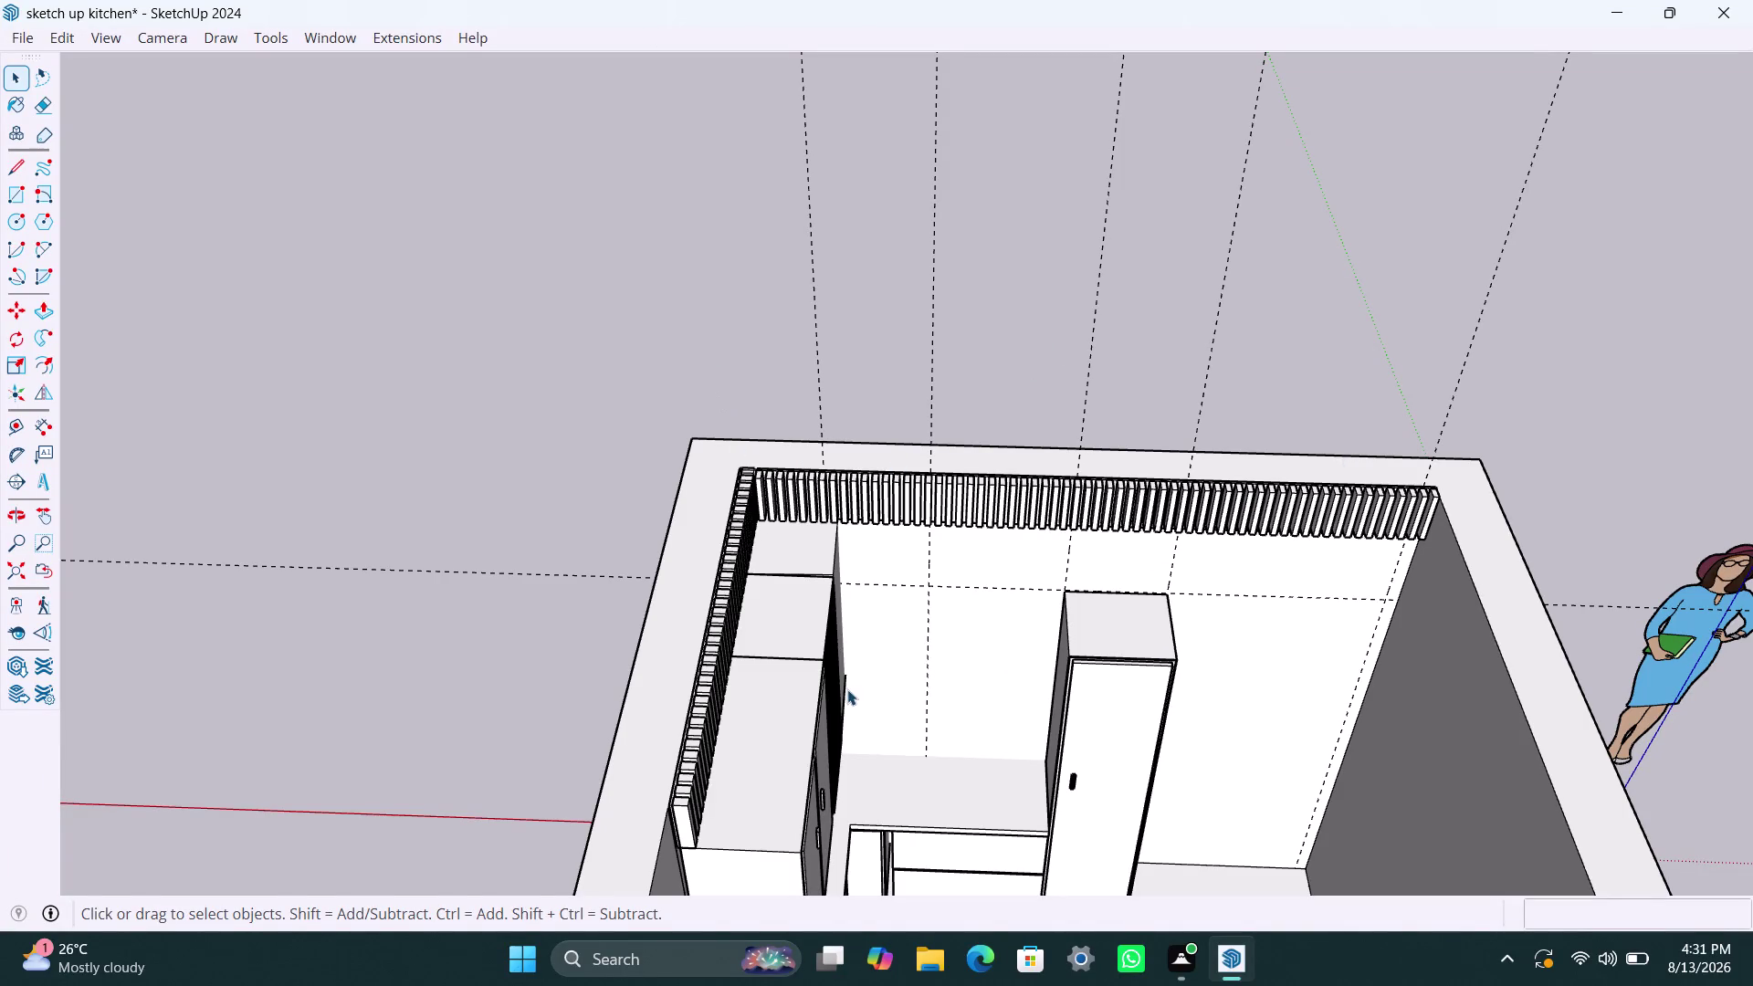
Draw a rectangle on the floor beside the tall cabinet and make it a group.
key(r)
click(935, 585)
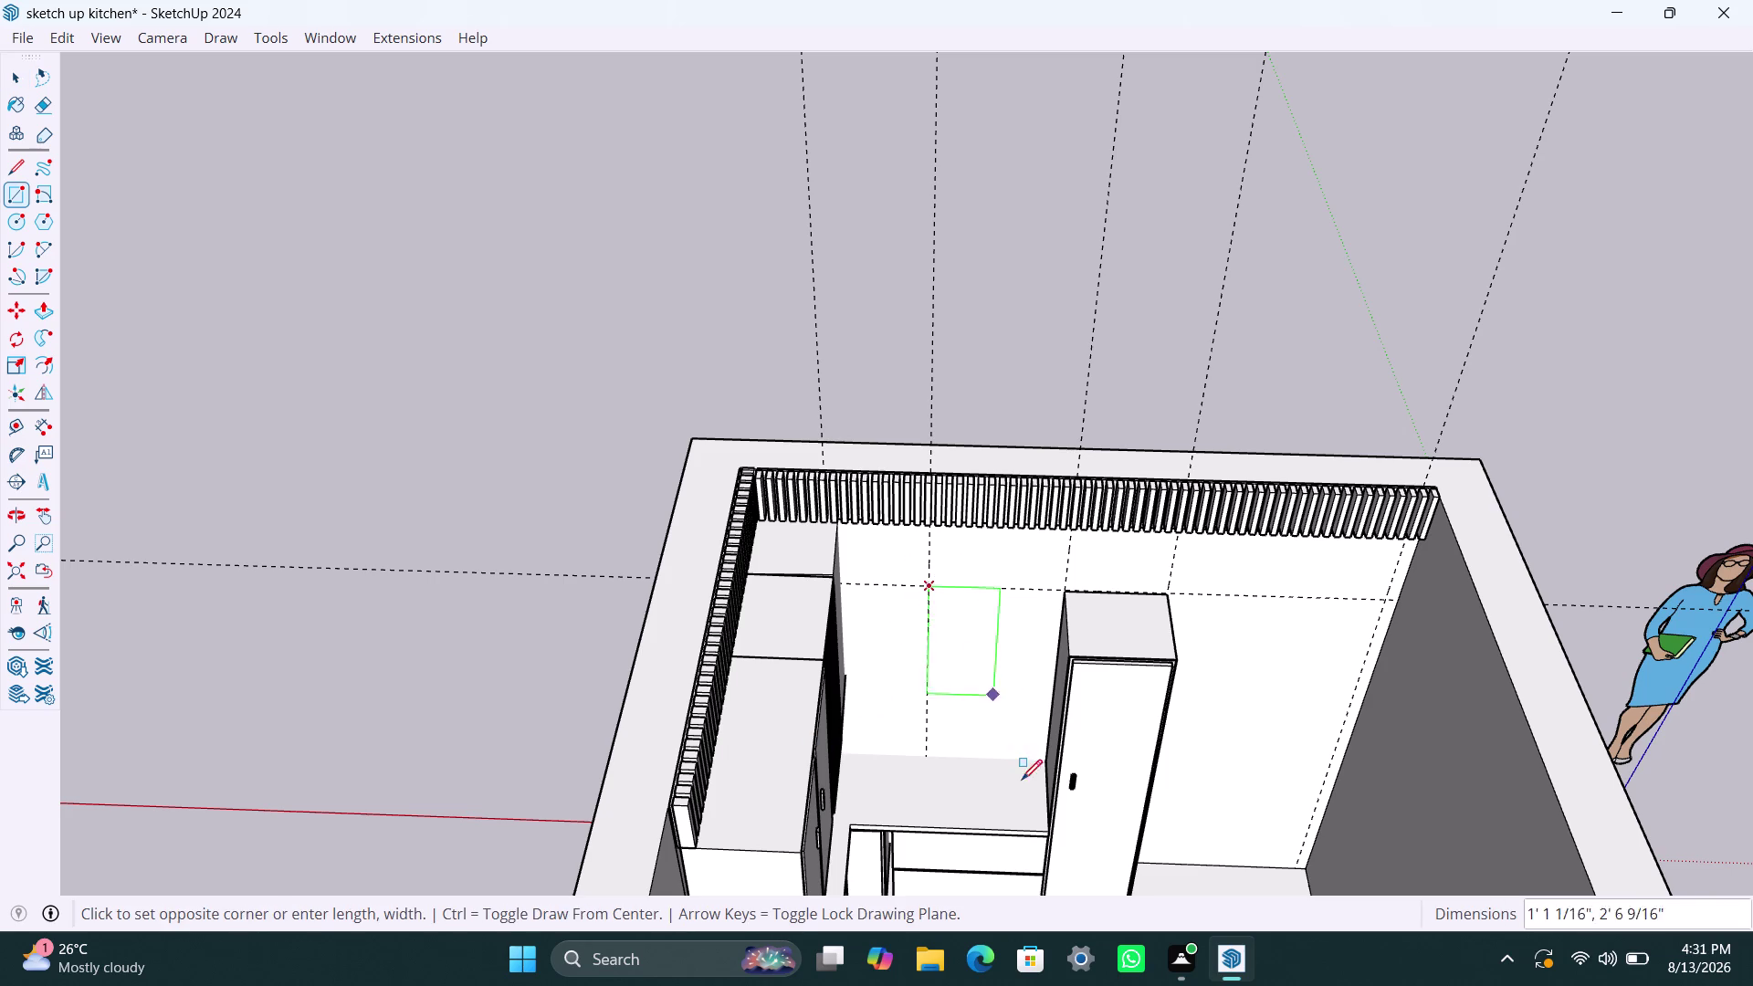
click(1042, 767)
key(space)
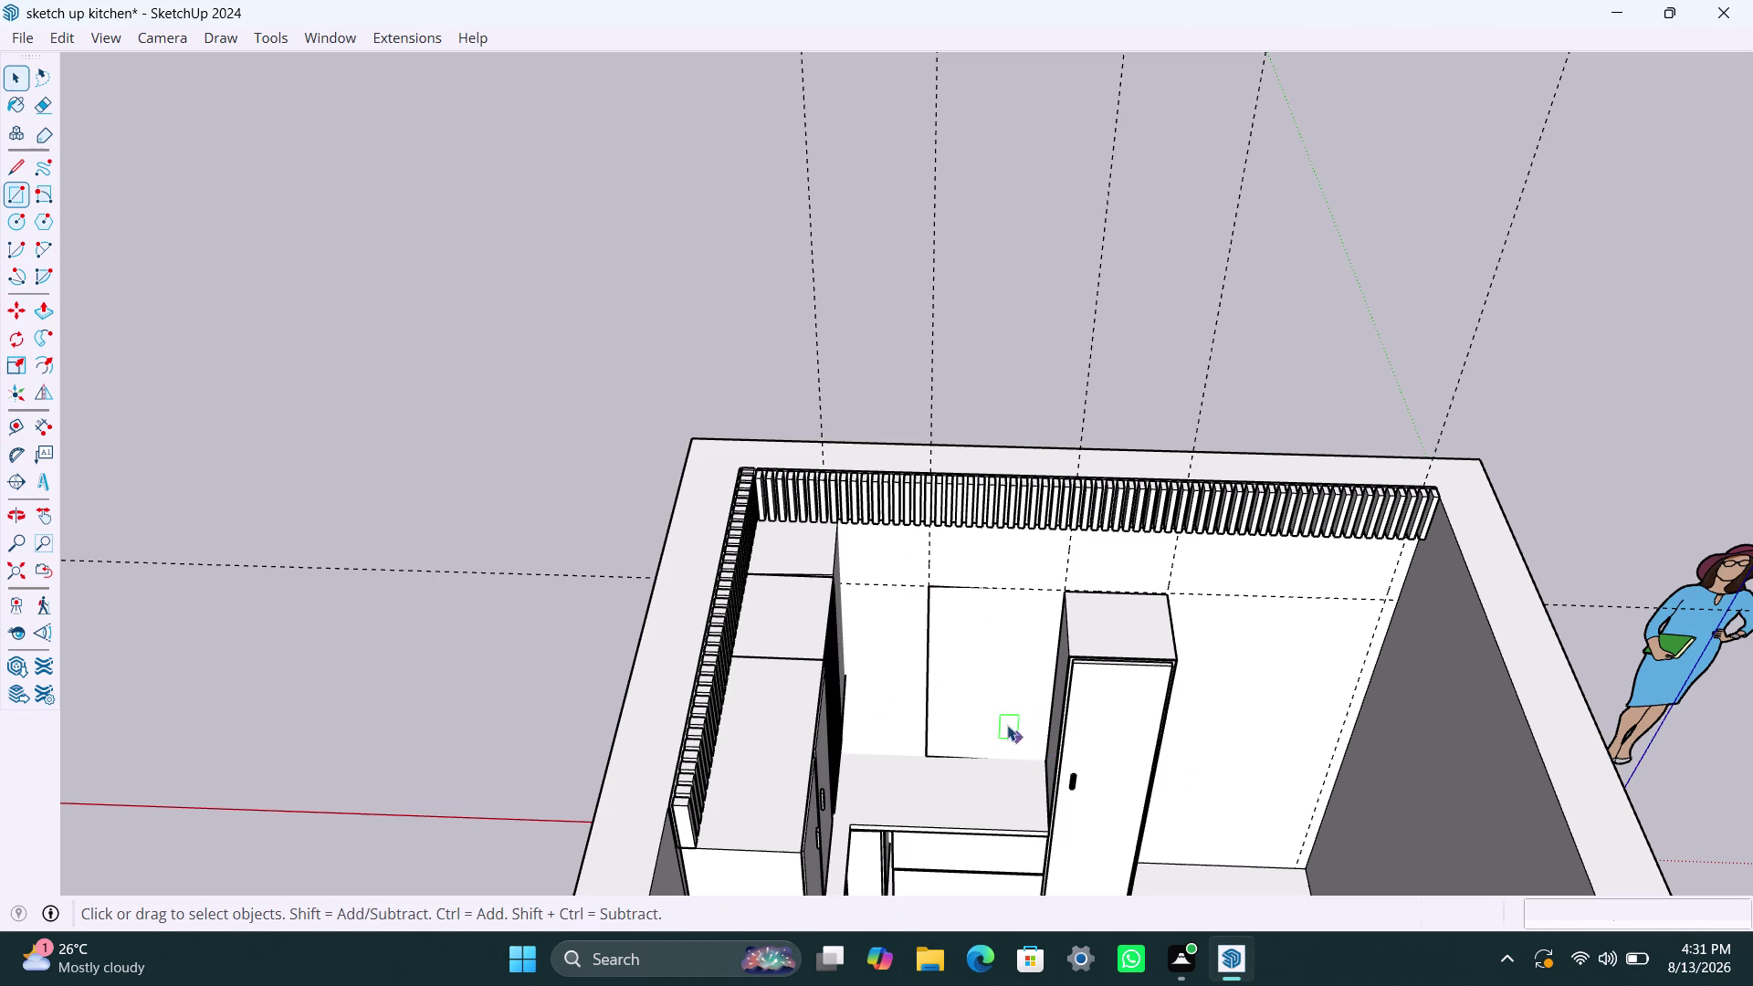
double_click(1007, 723)
click(1004, 721)
right_click(1004, 721)
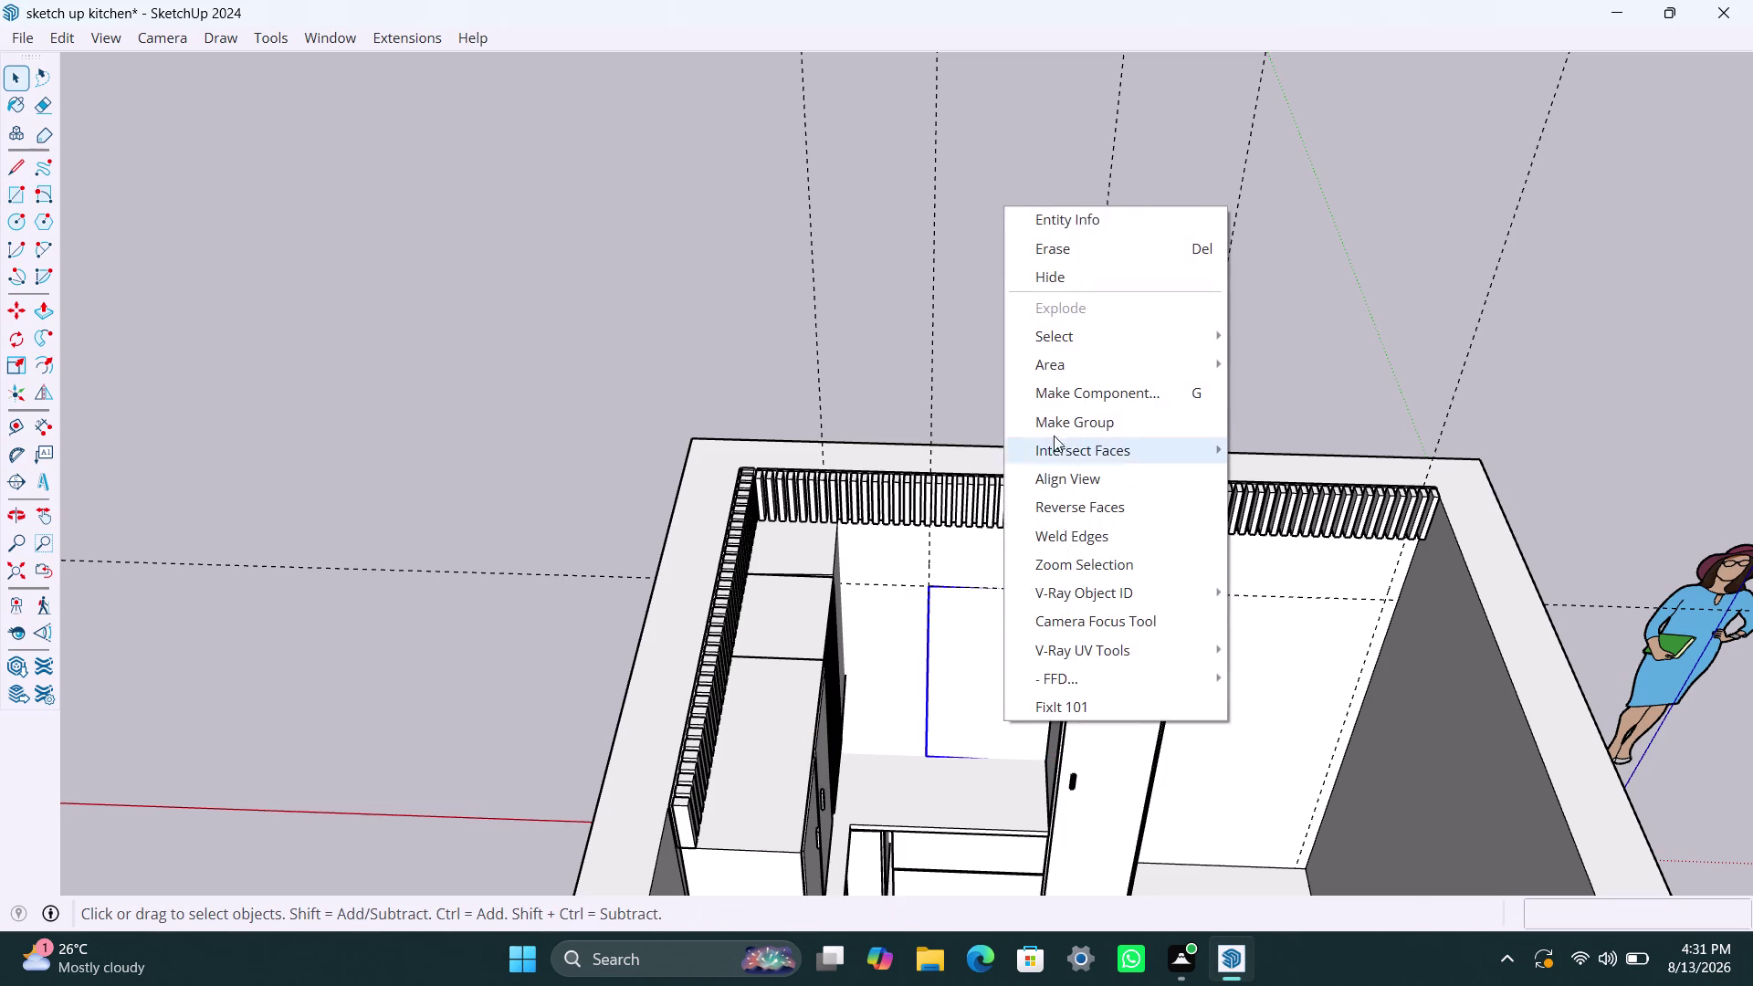
click(1061, 424)
Extrude the grouped rectangle 600 mm upward into a box.
triple_click(1013, 622)
click(1012, 624)
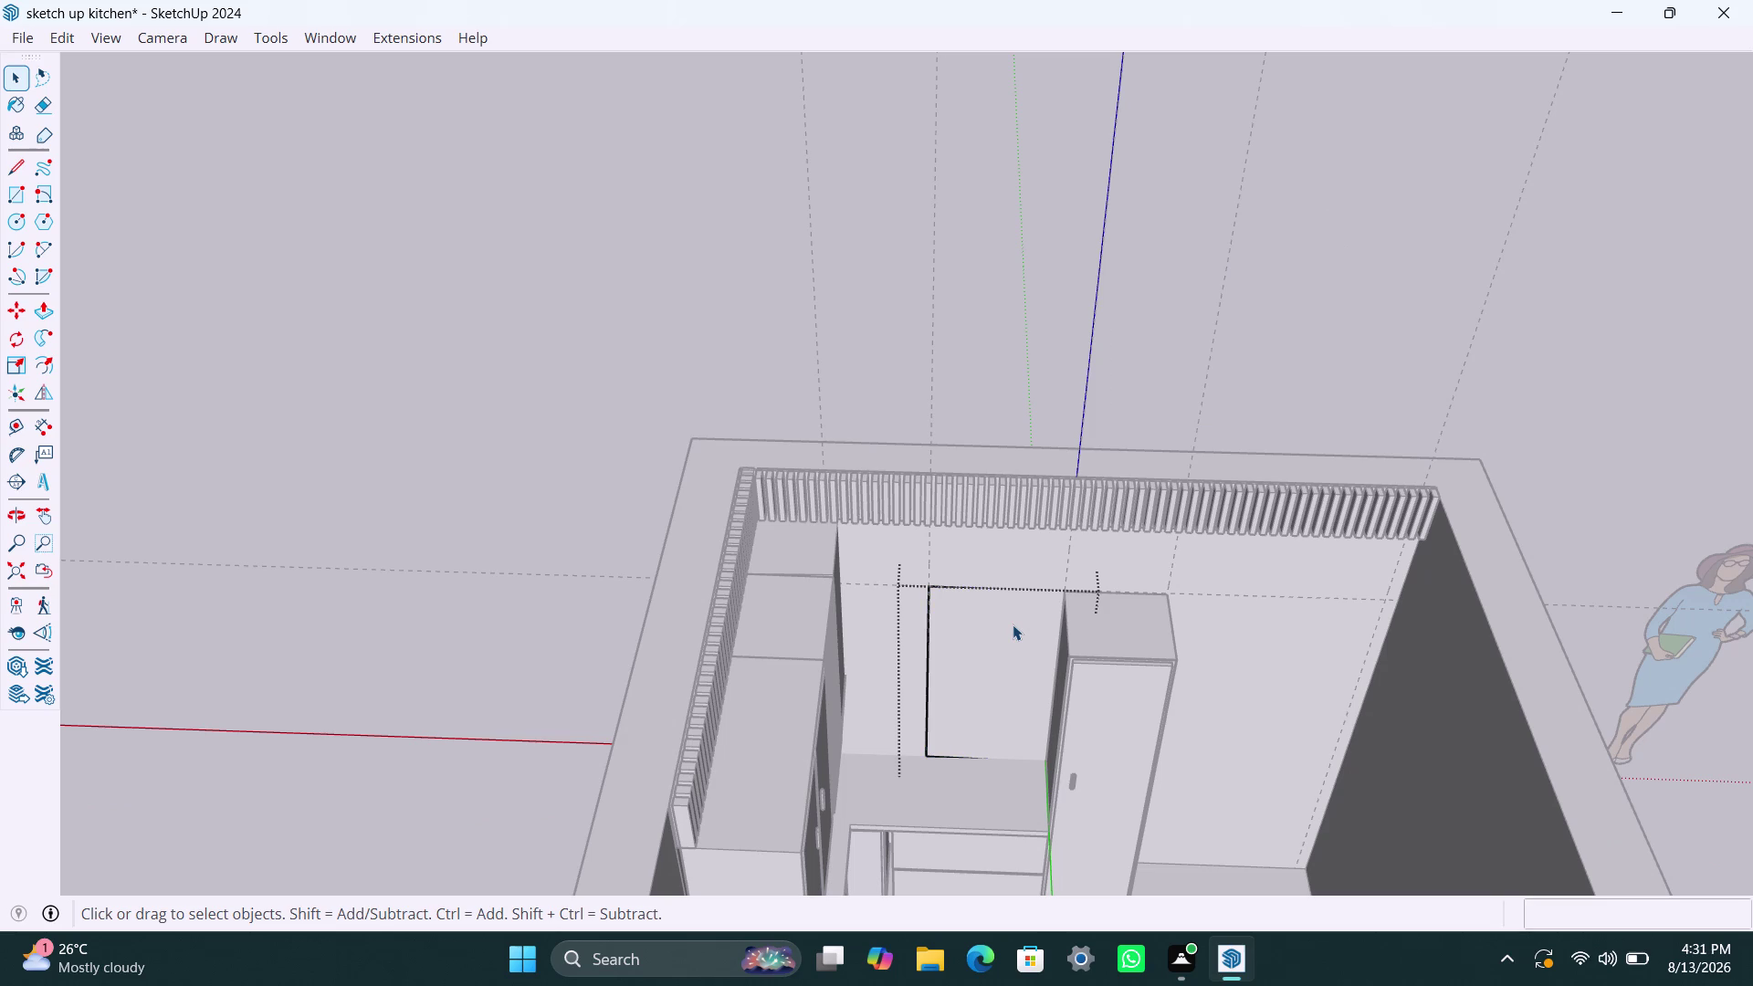
key(p)
click(1012, 624)
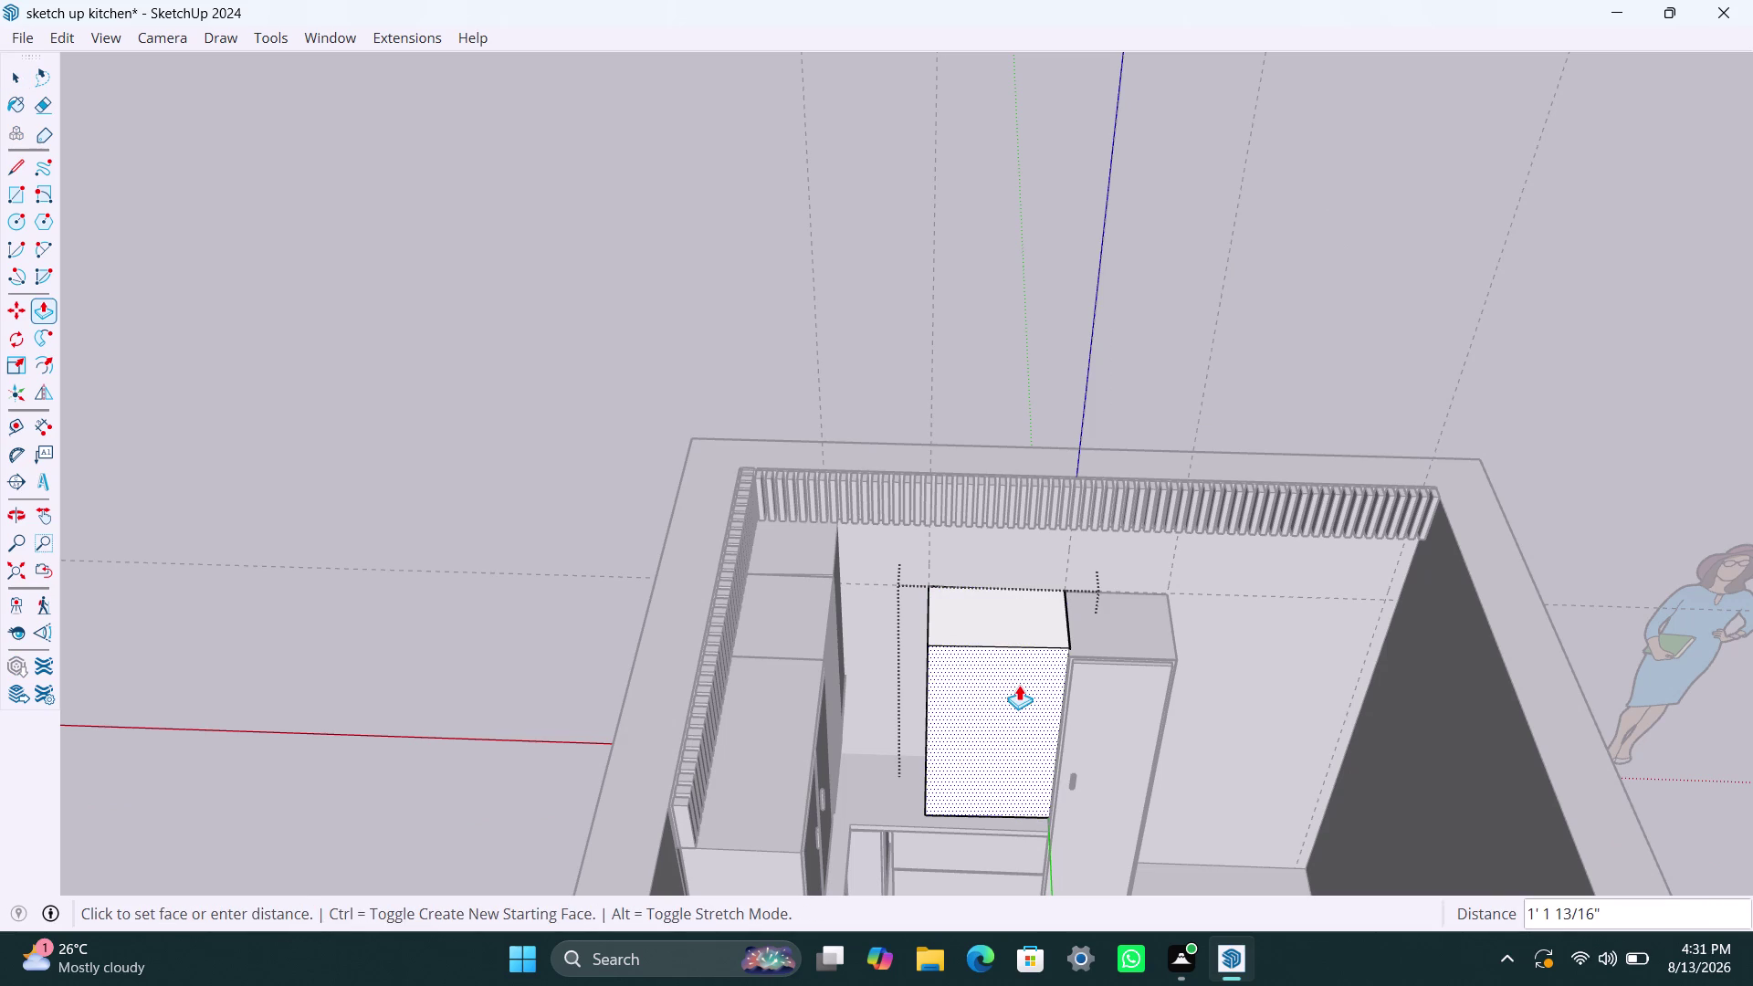
text(600)
text(MM)
key(Return)
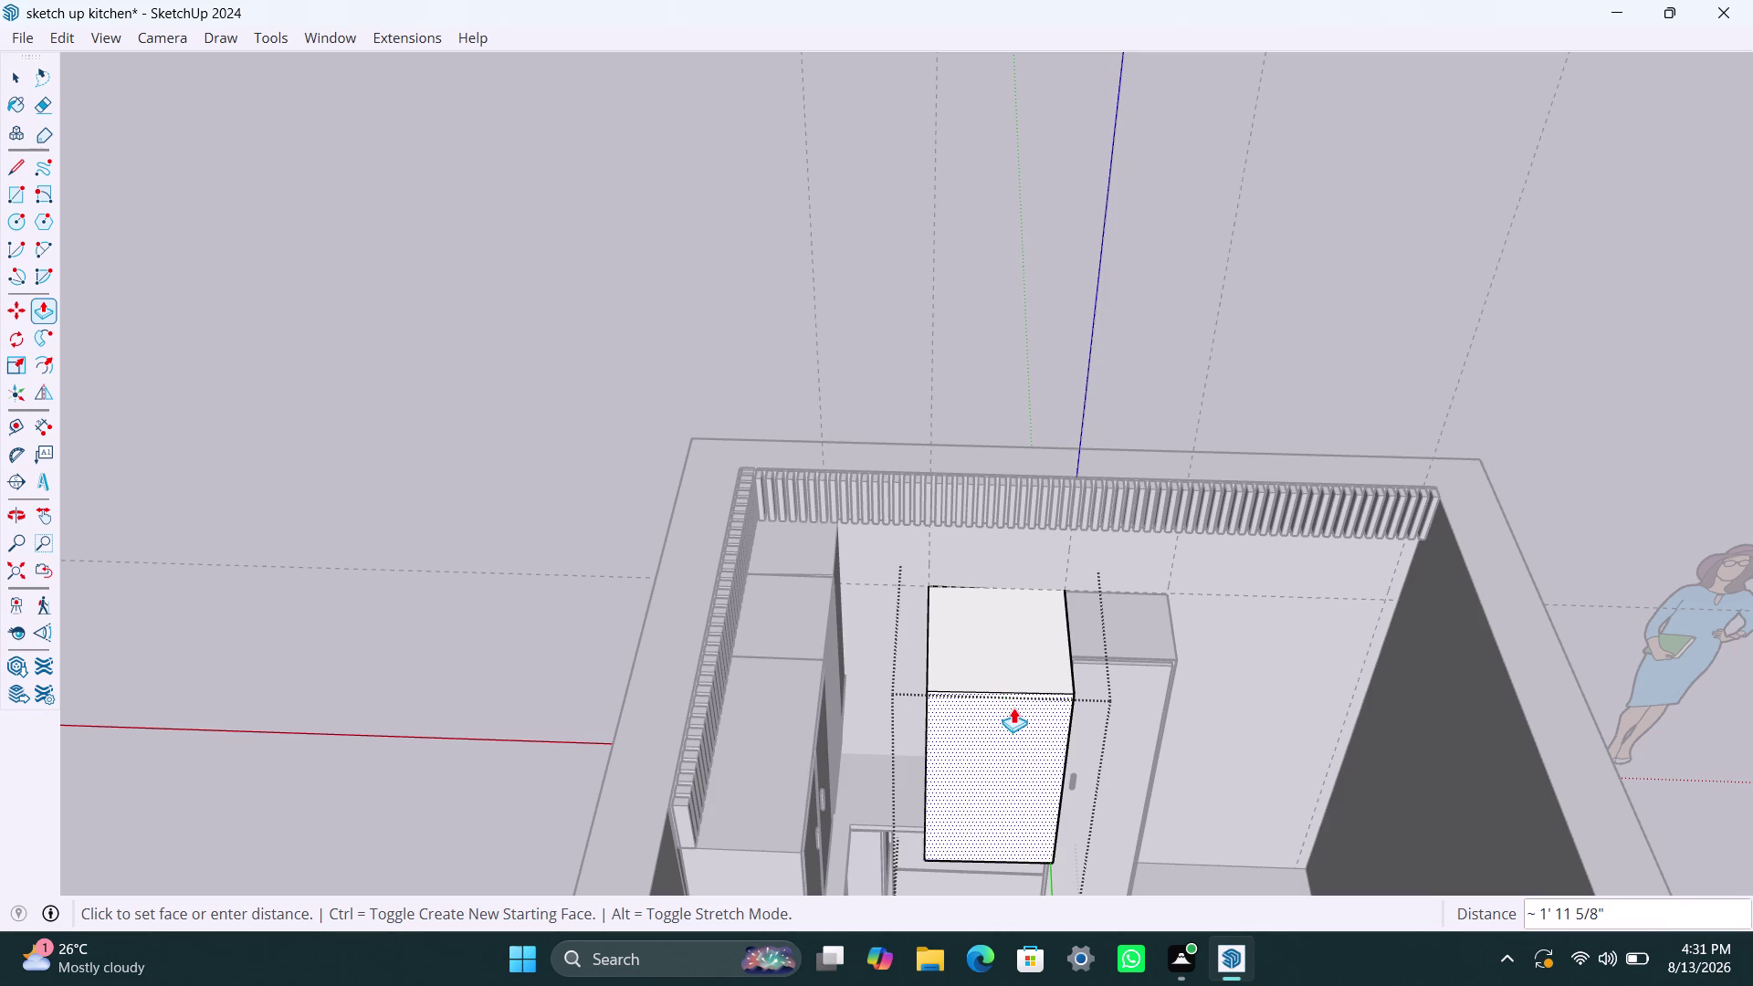
click(1013, 708)
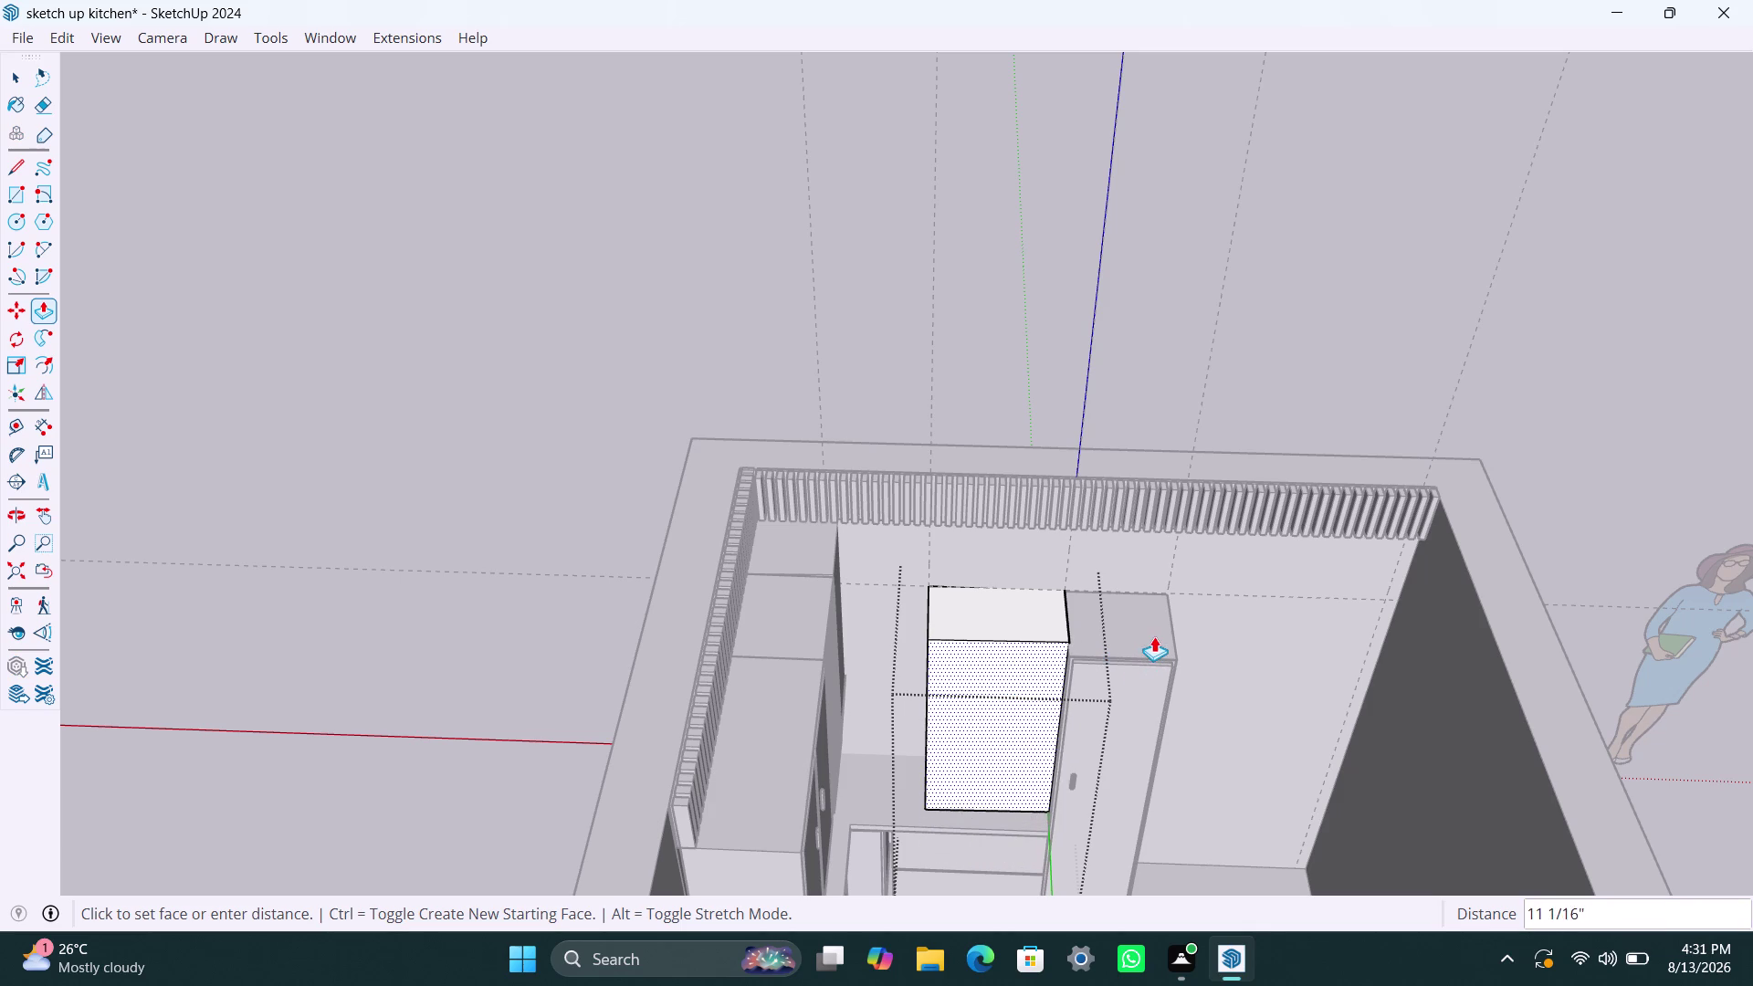
click(1174, 651)
key(space)
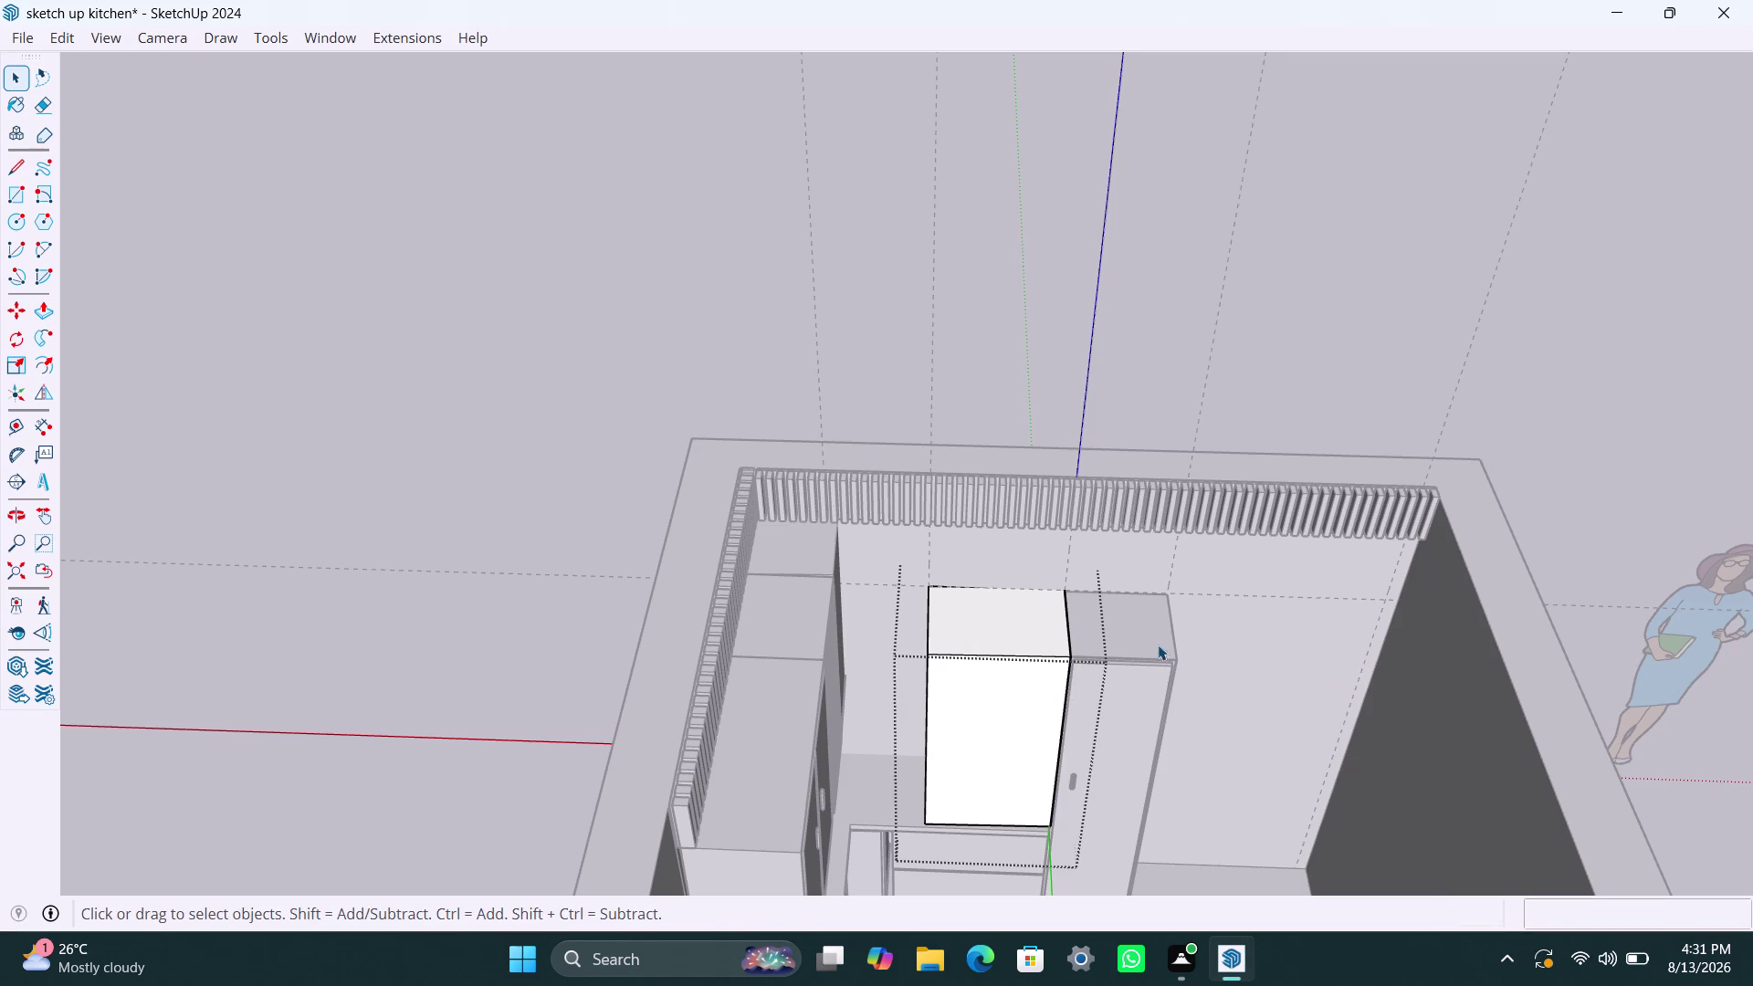
click(1212, 622)
scroll(up, 3)
middle_drag(1087, 708, 925, 681)
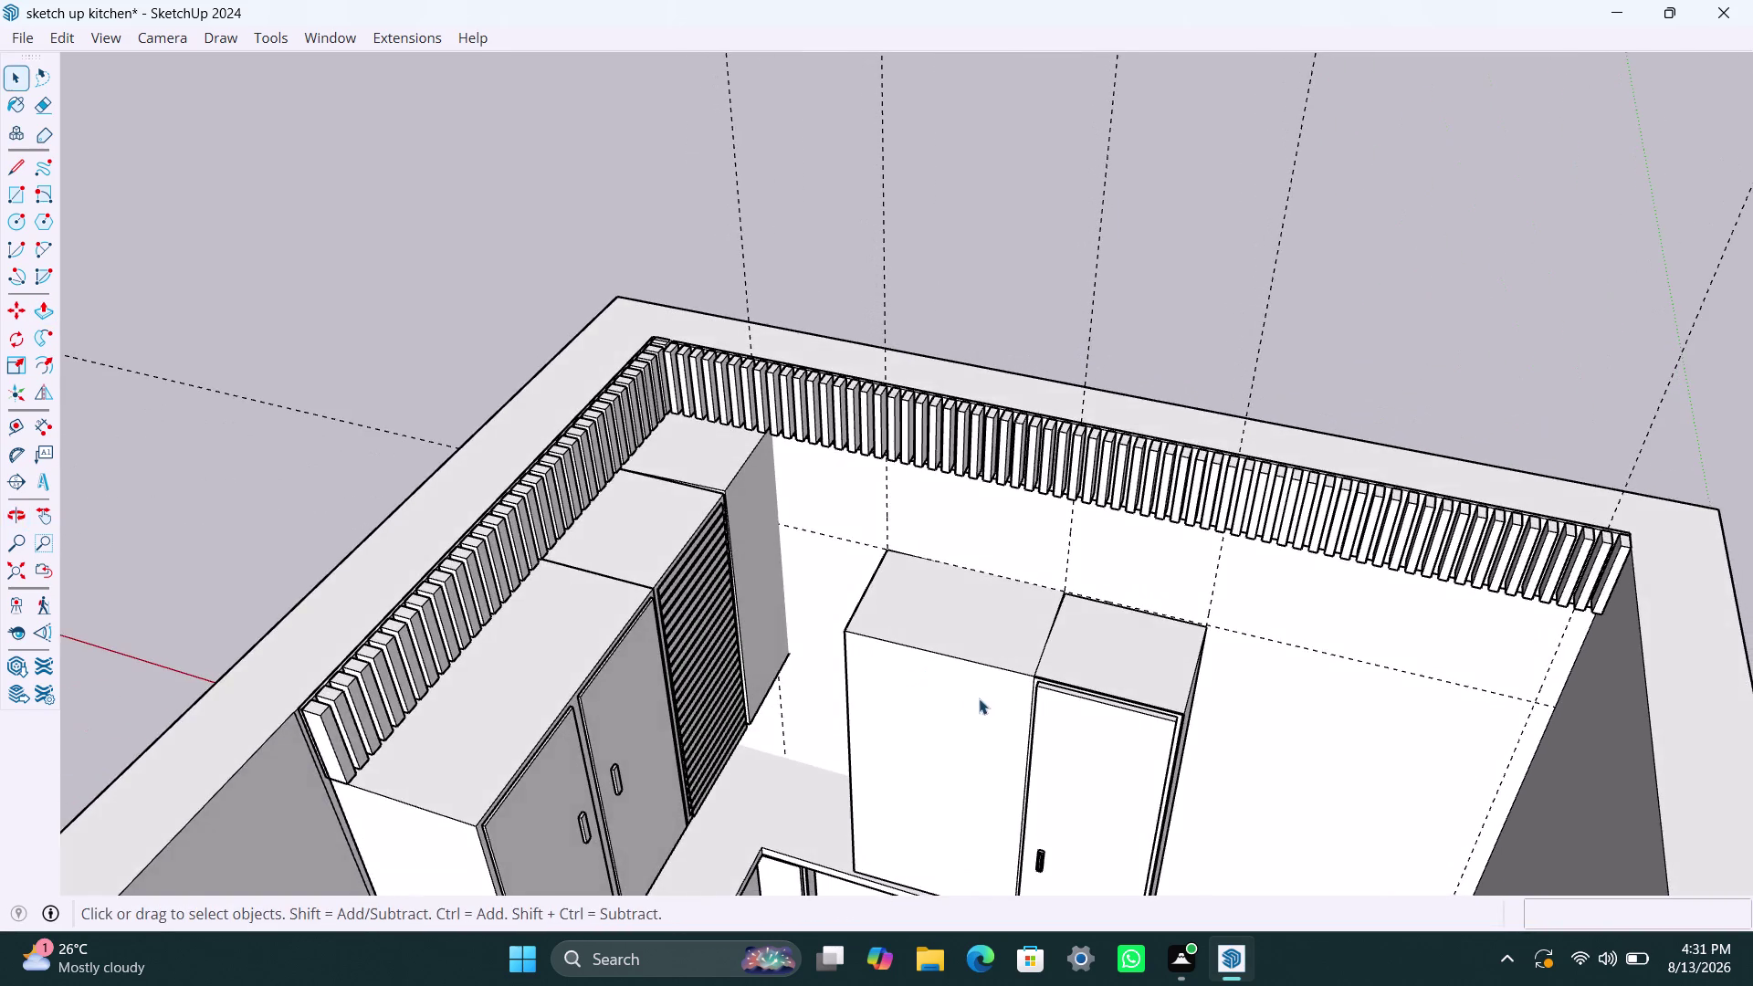
scroll(up, 3)
middle_drag(956, 726, 1039, 678)
scroll(down, 3)
middle_drag(975, 725, 976, 728)
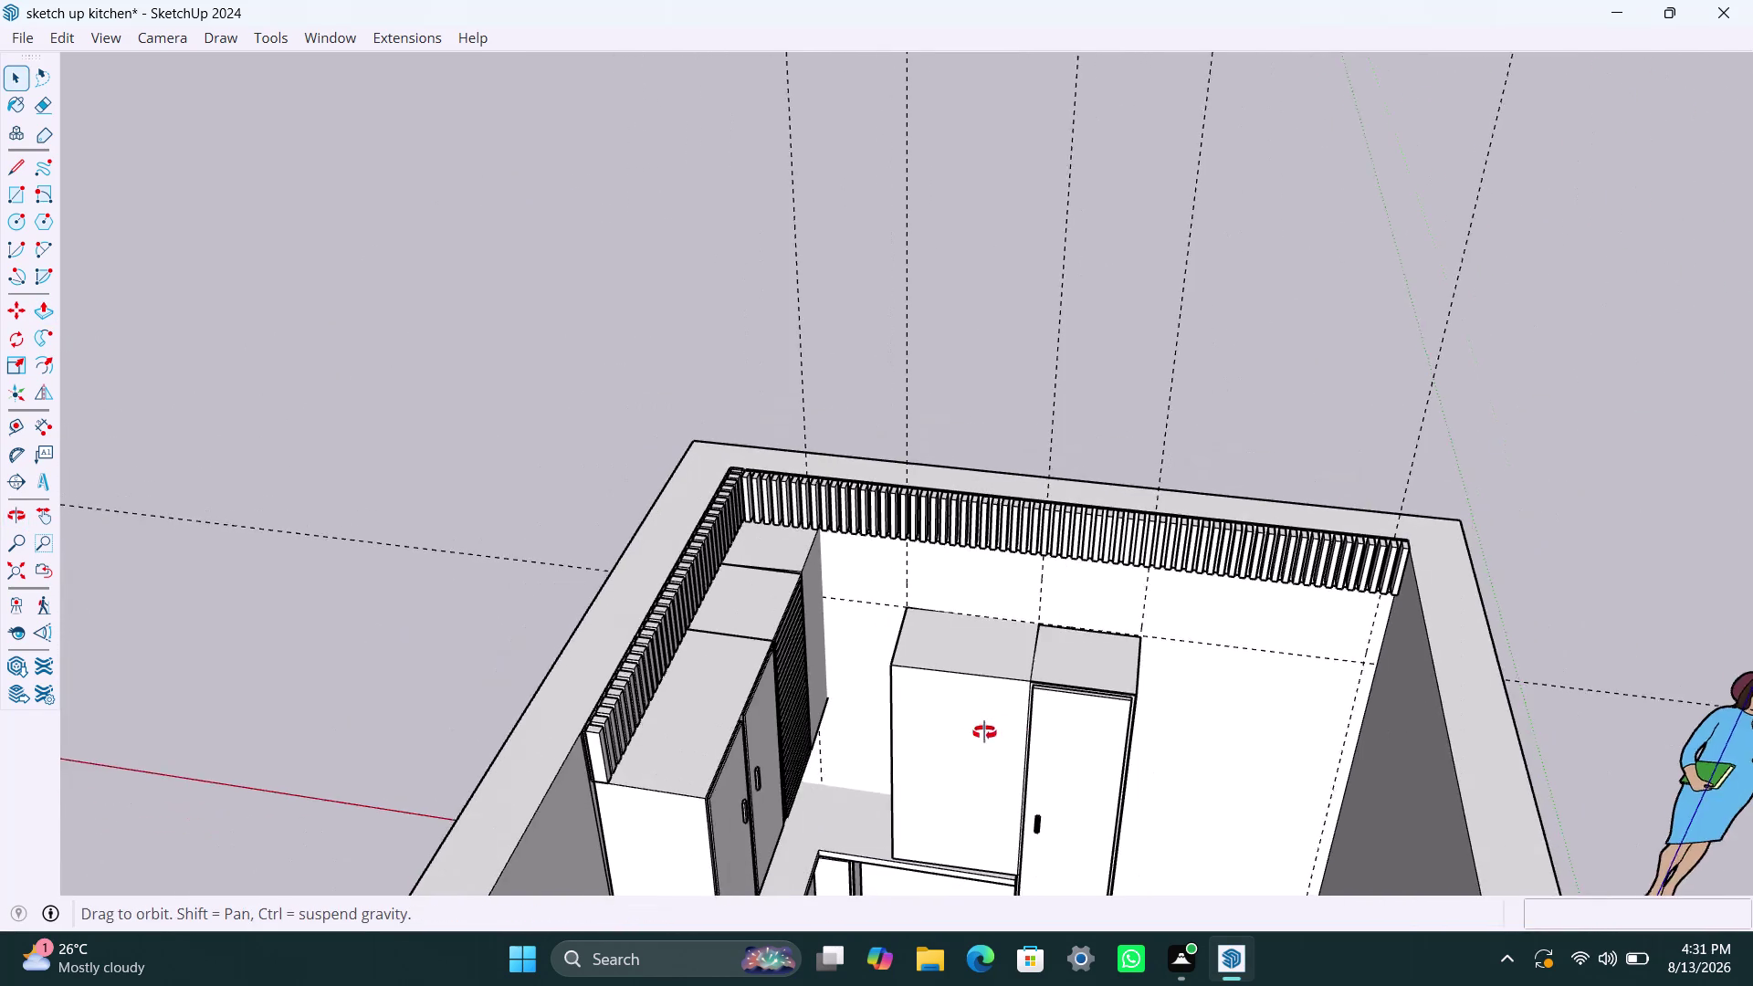
middle_drag(976, 728, 1076, 720)
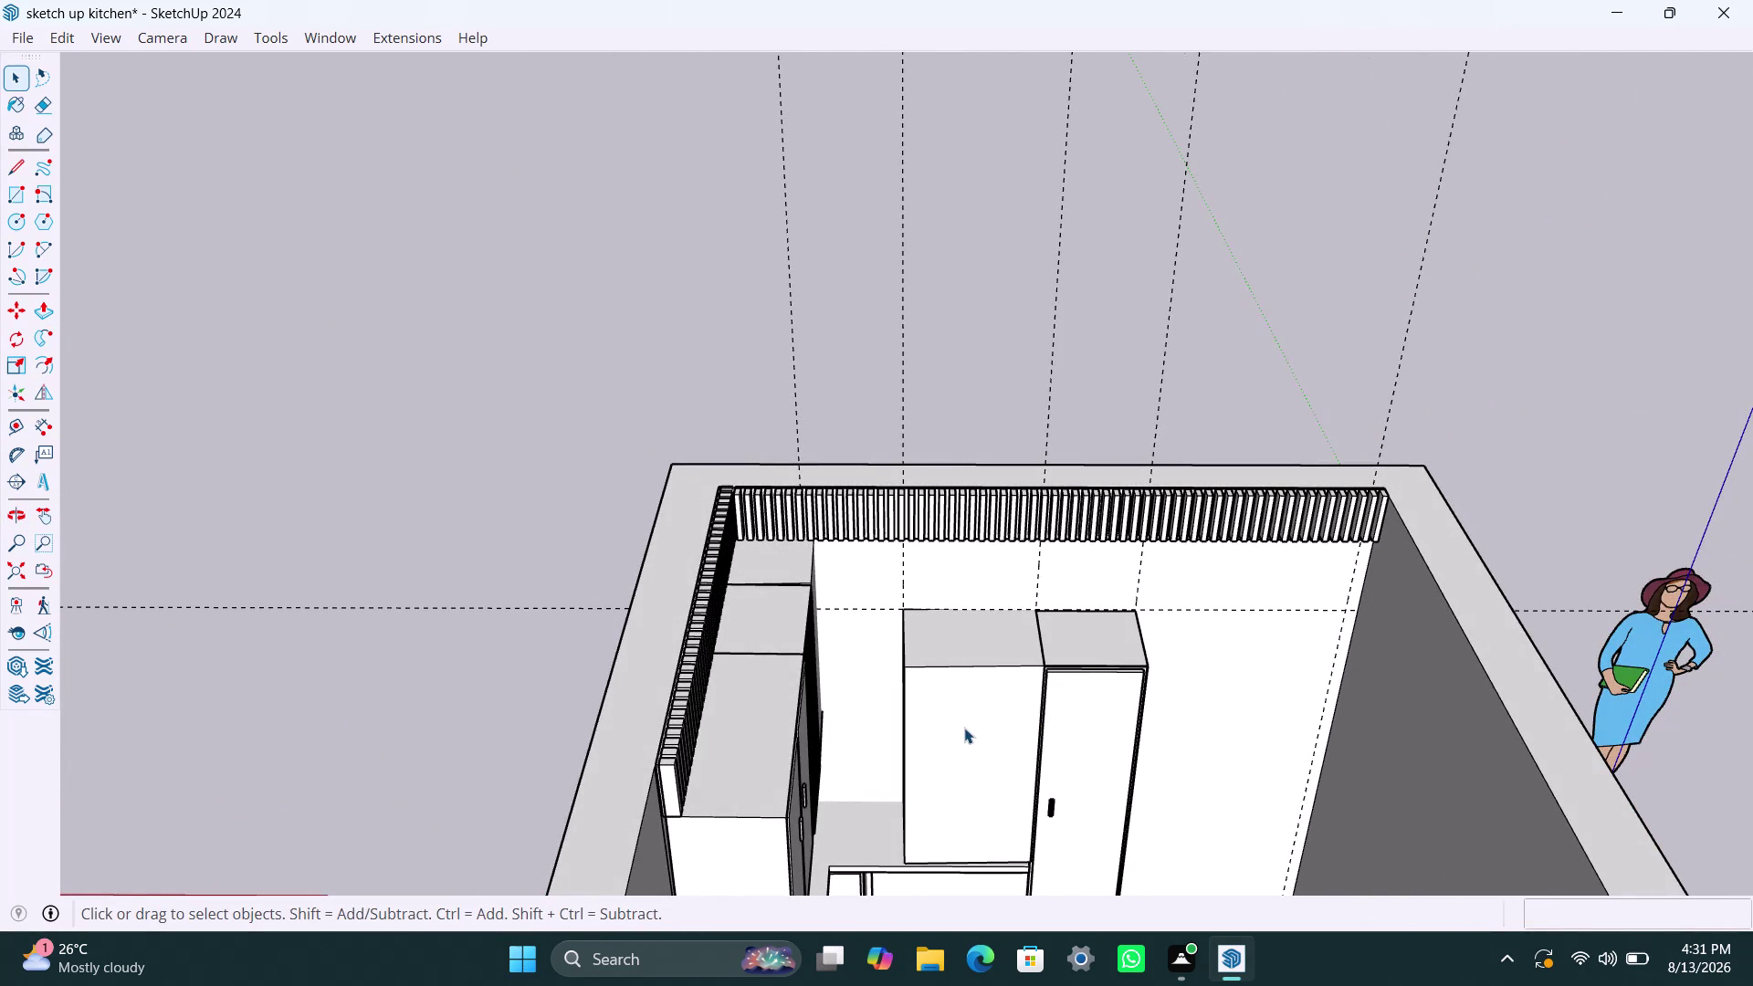
scroll(up, 3)
middle_drag(1005, 735, 854, 723)
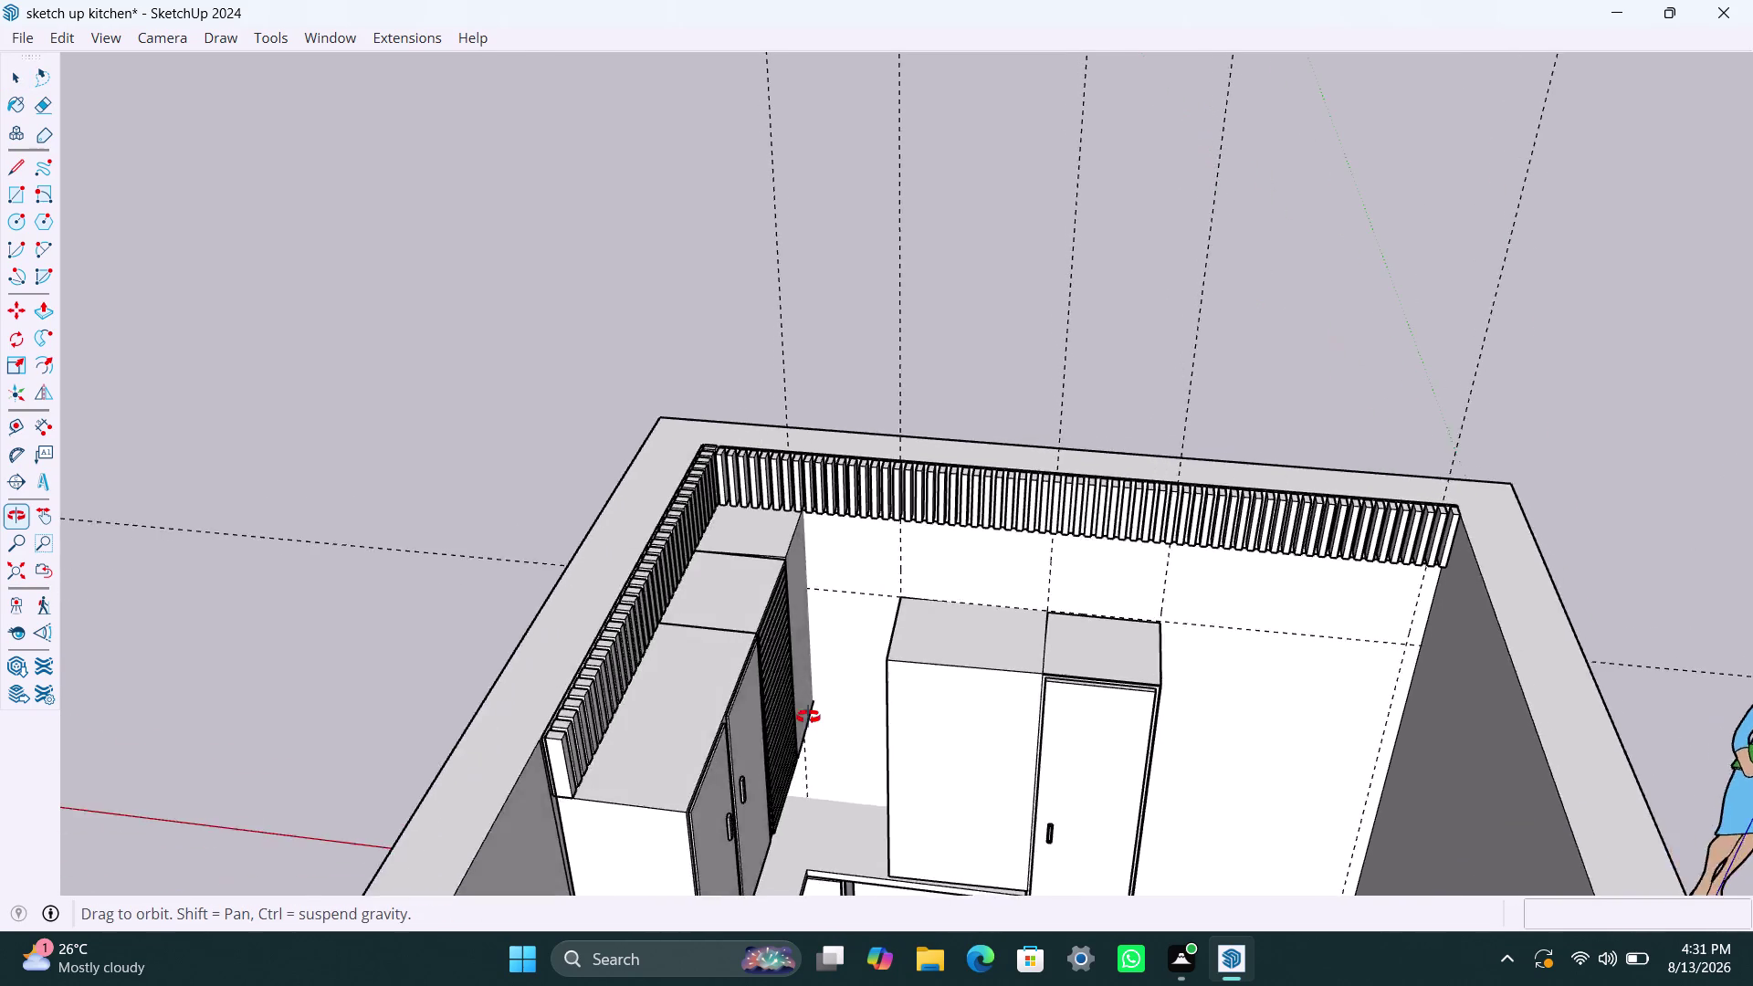
middle_drag(854, 723, 657, 696)
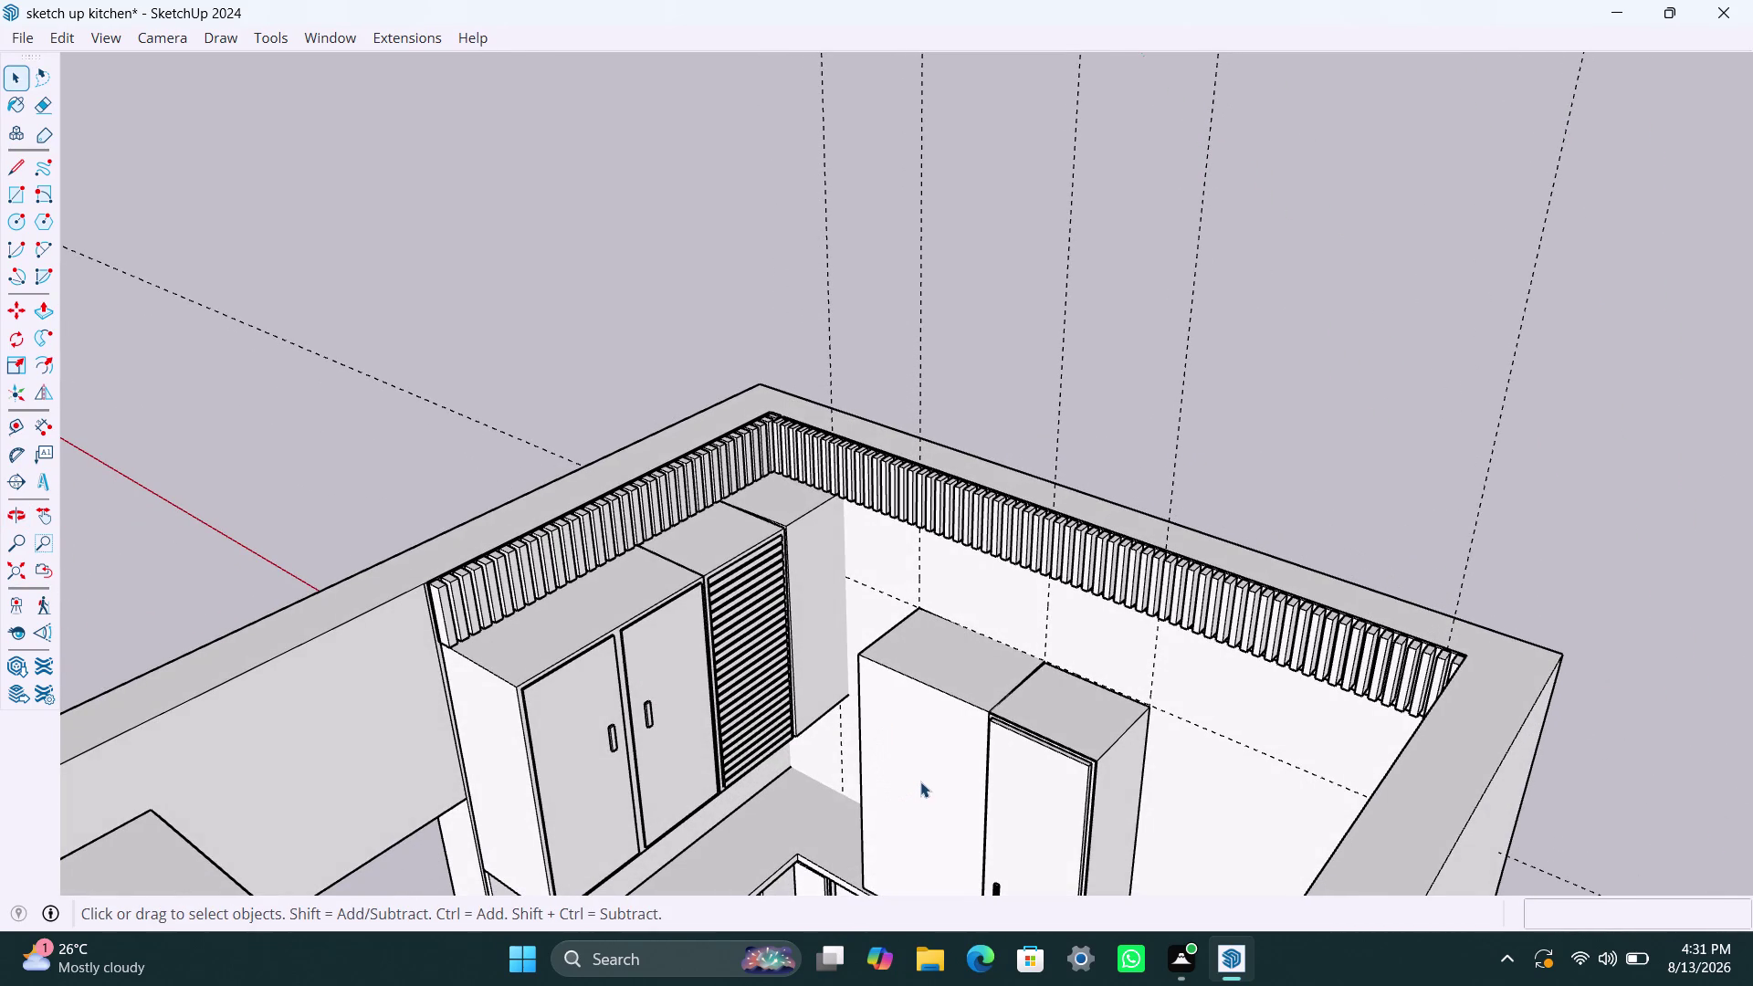
scroll(down, 3)
middle_drag(878, 778, 1131, 741)
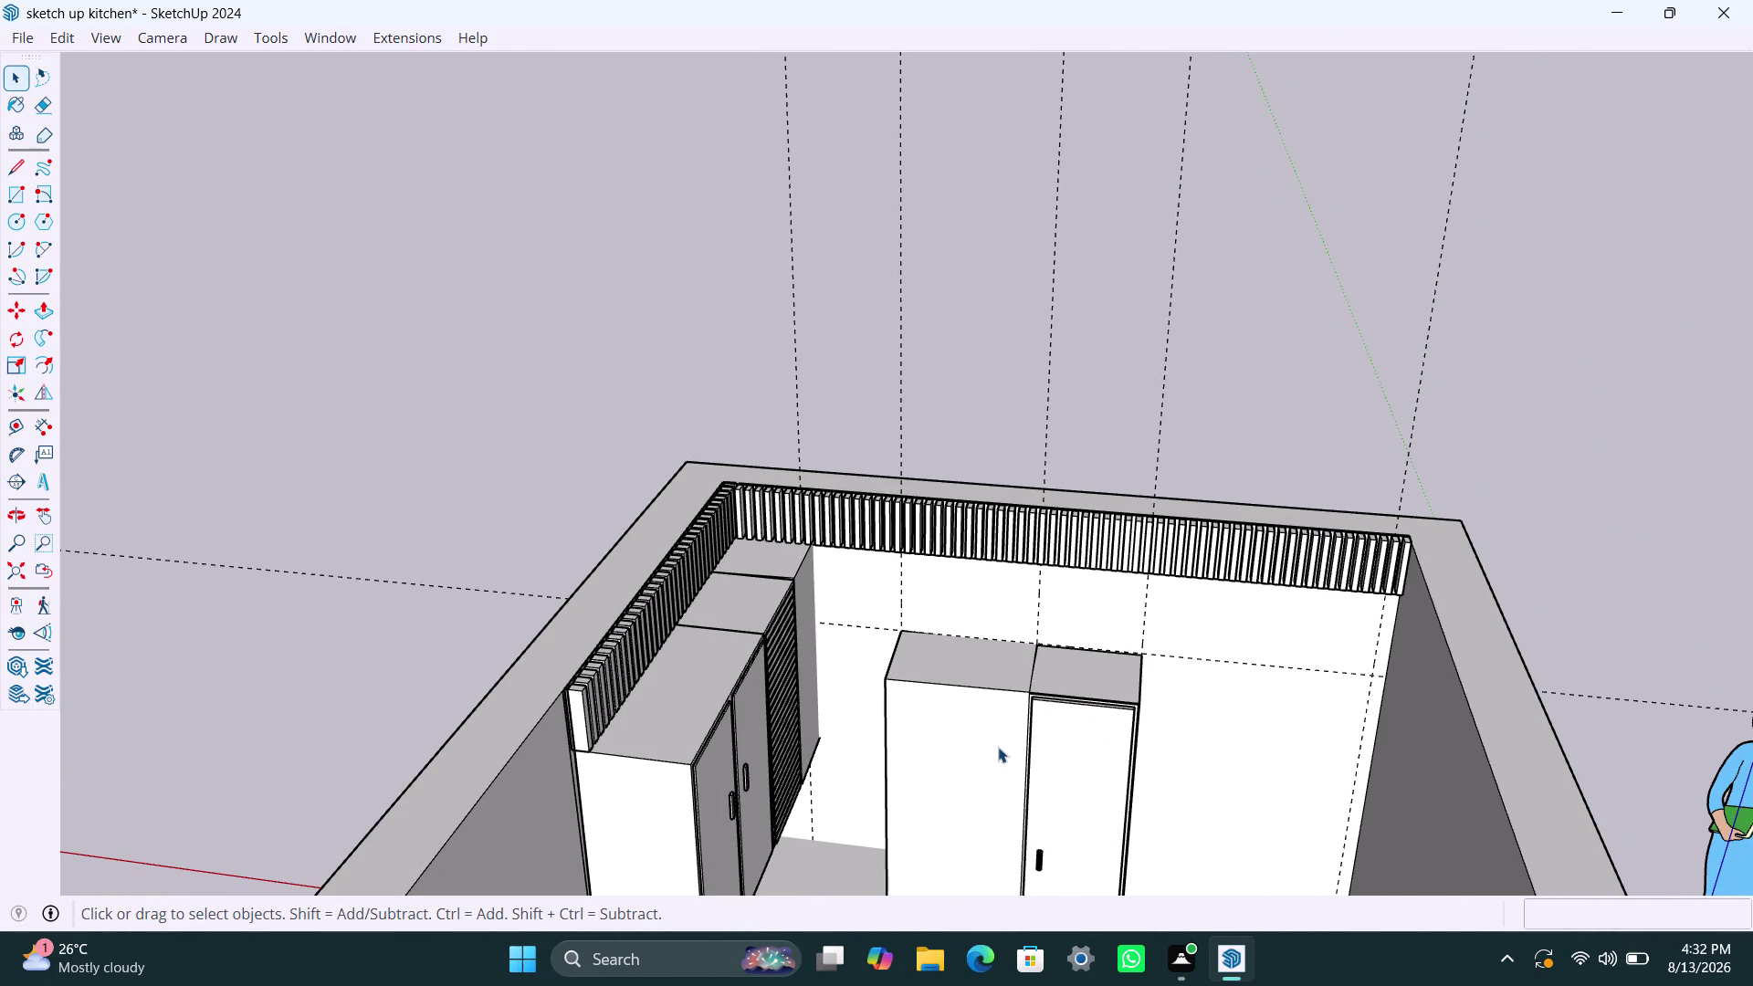
middle_drag(869, 718, 776, 708)
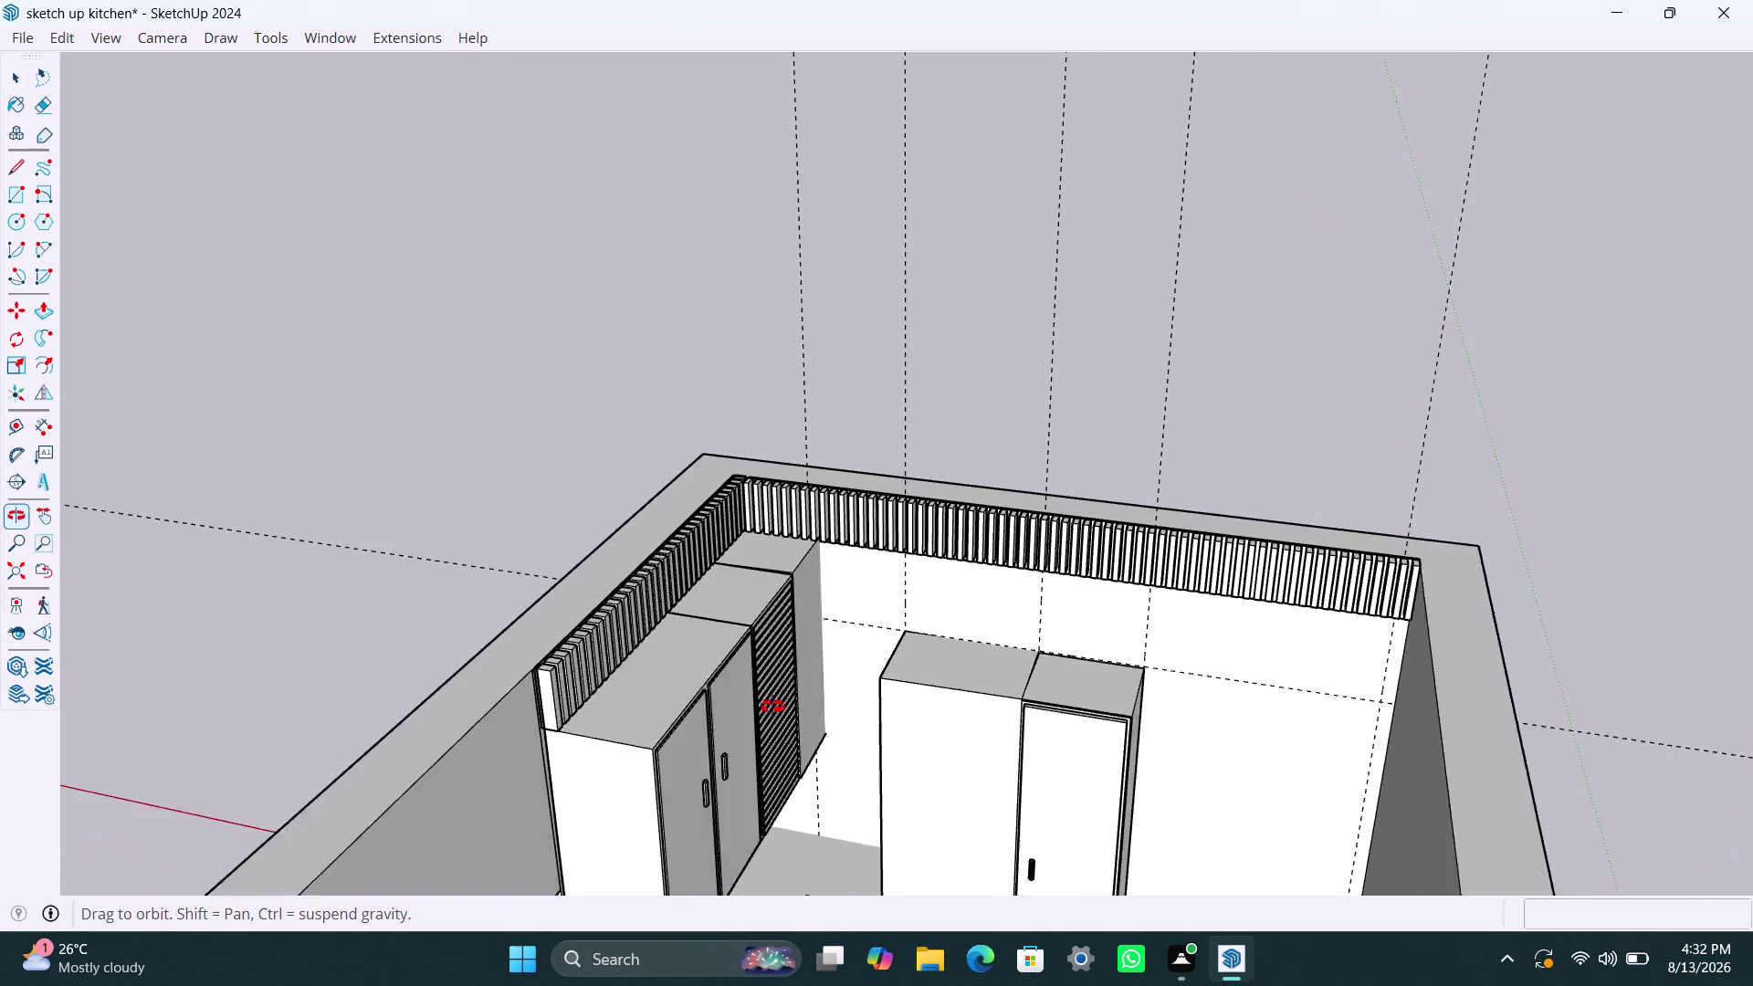
middle_drag(776, 708, 767, 704)
scroll(up, 3)
middle_drag(866, 682, 582, 665)
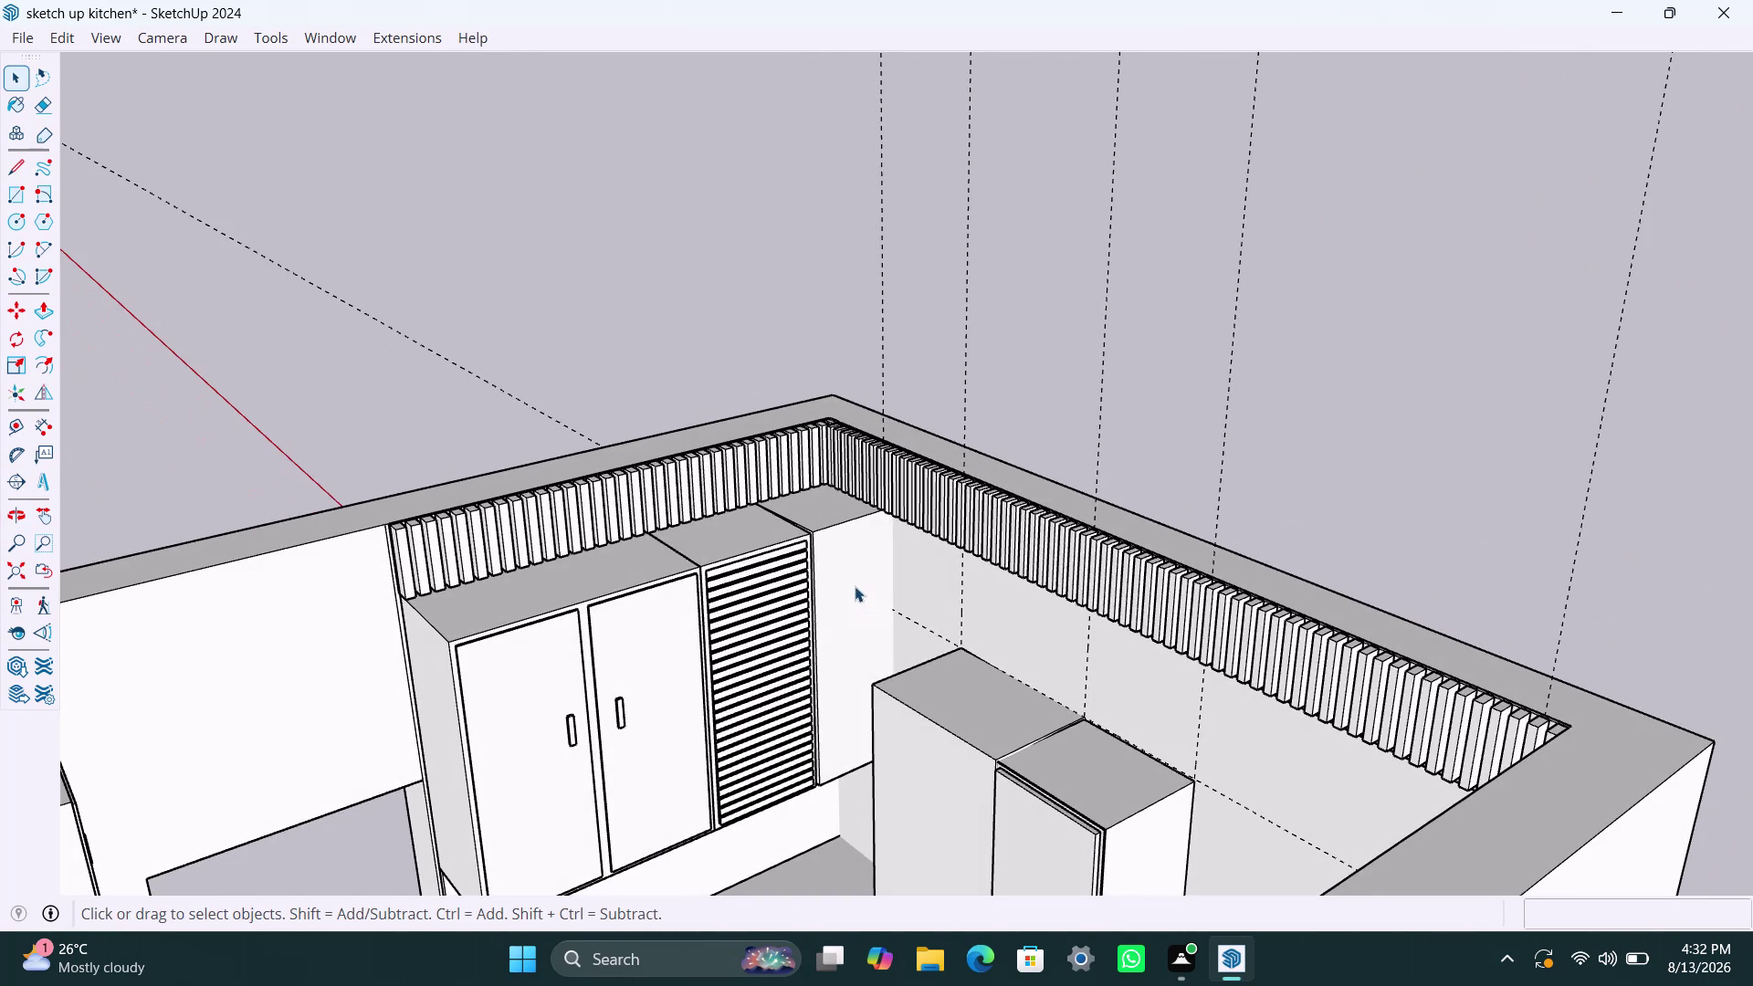
Pull the corner cabinet's front face outward with Push/Pull.
click(855, 586)
scroll(up, 3)
scroll(up, 3)
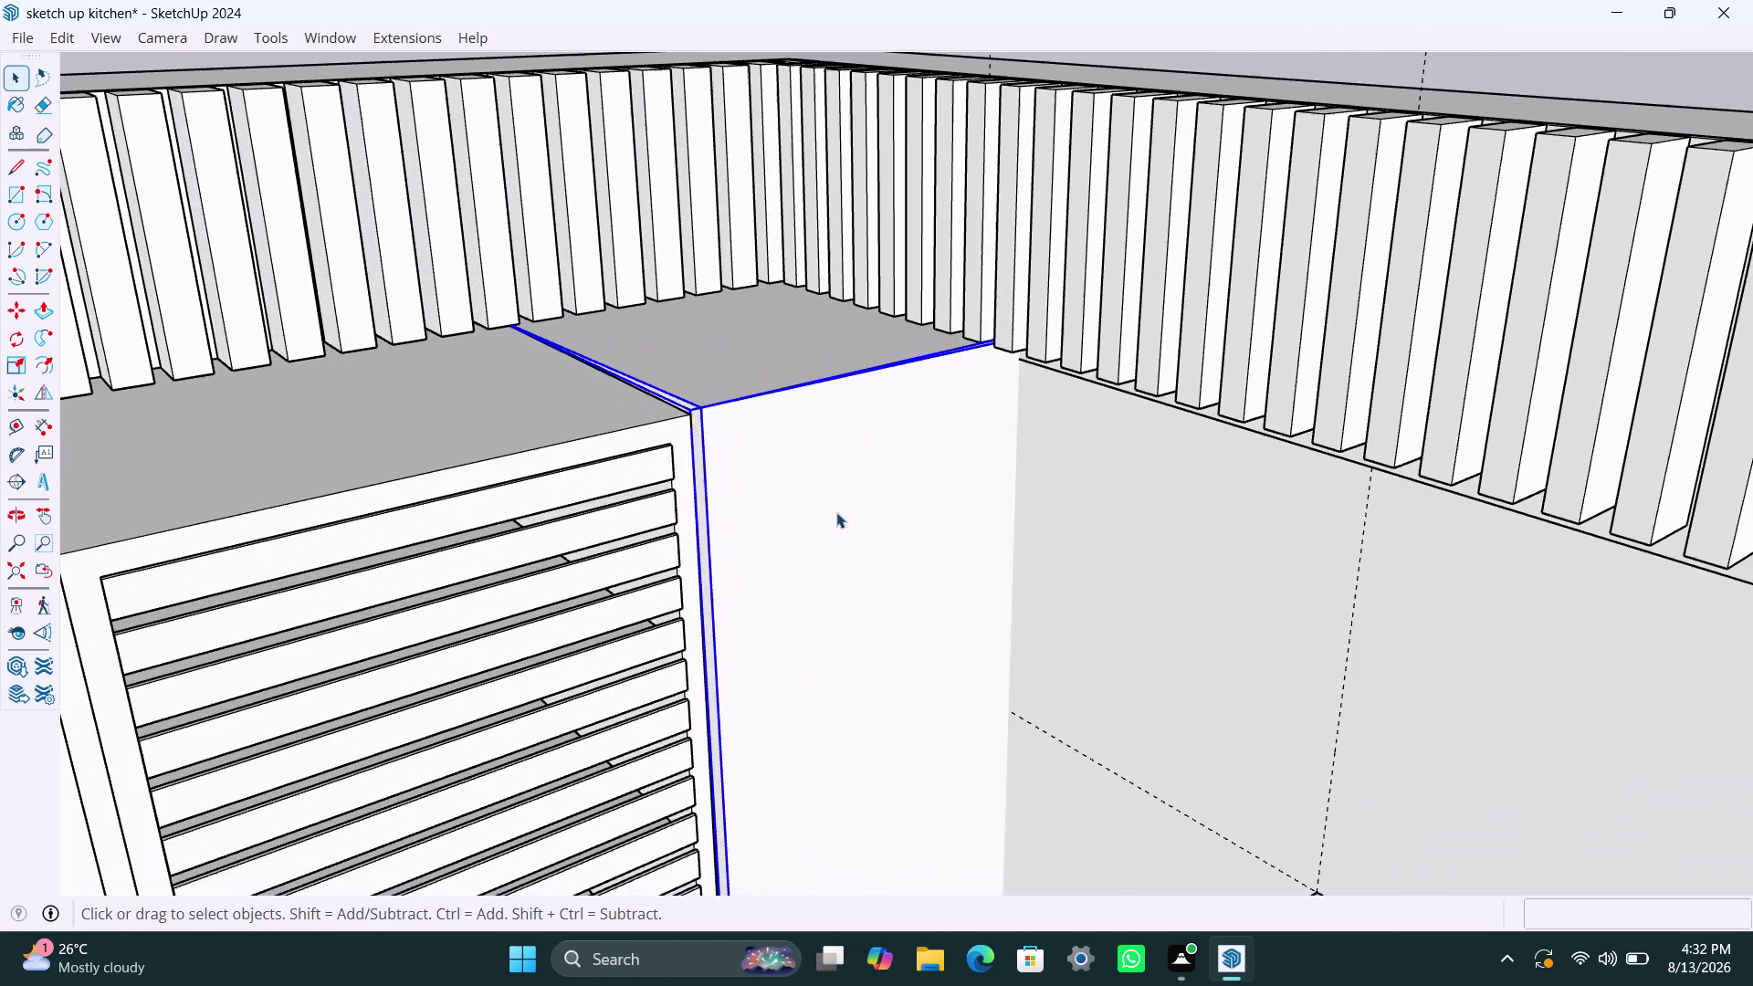
double_click(831, 505)
click(831, 504)
click(831, 504)
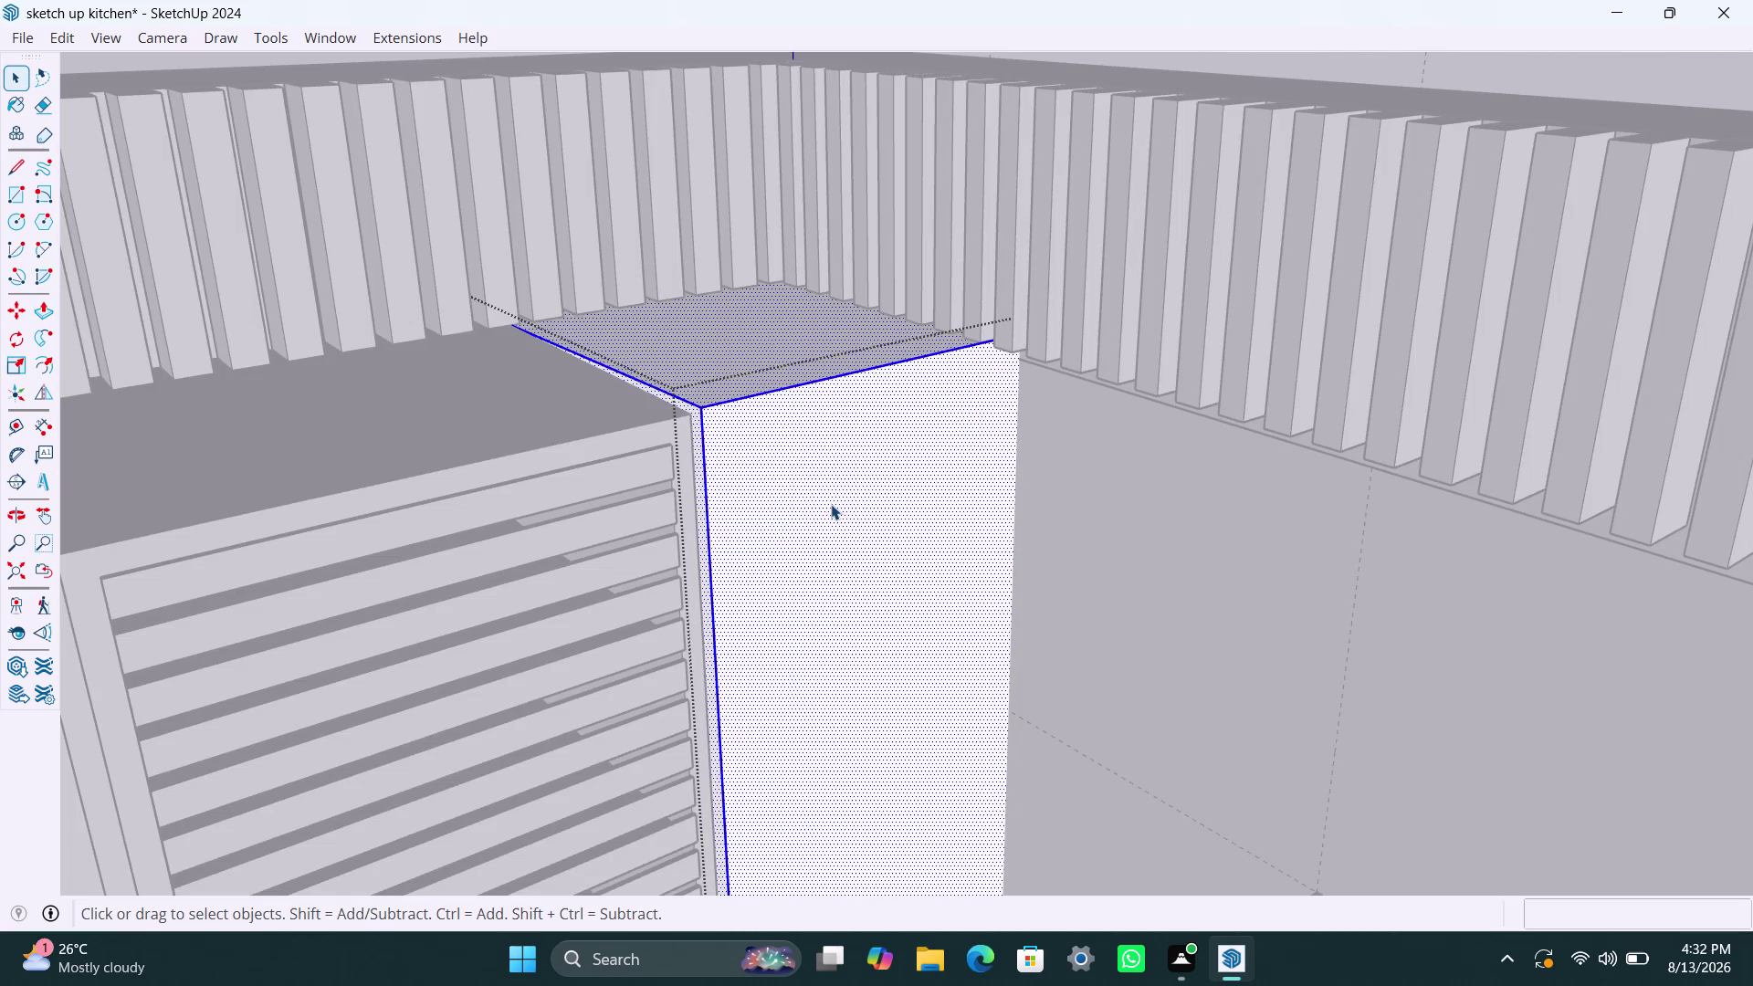
key(p)
click(831, 504)
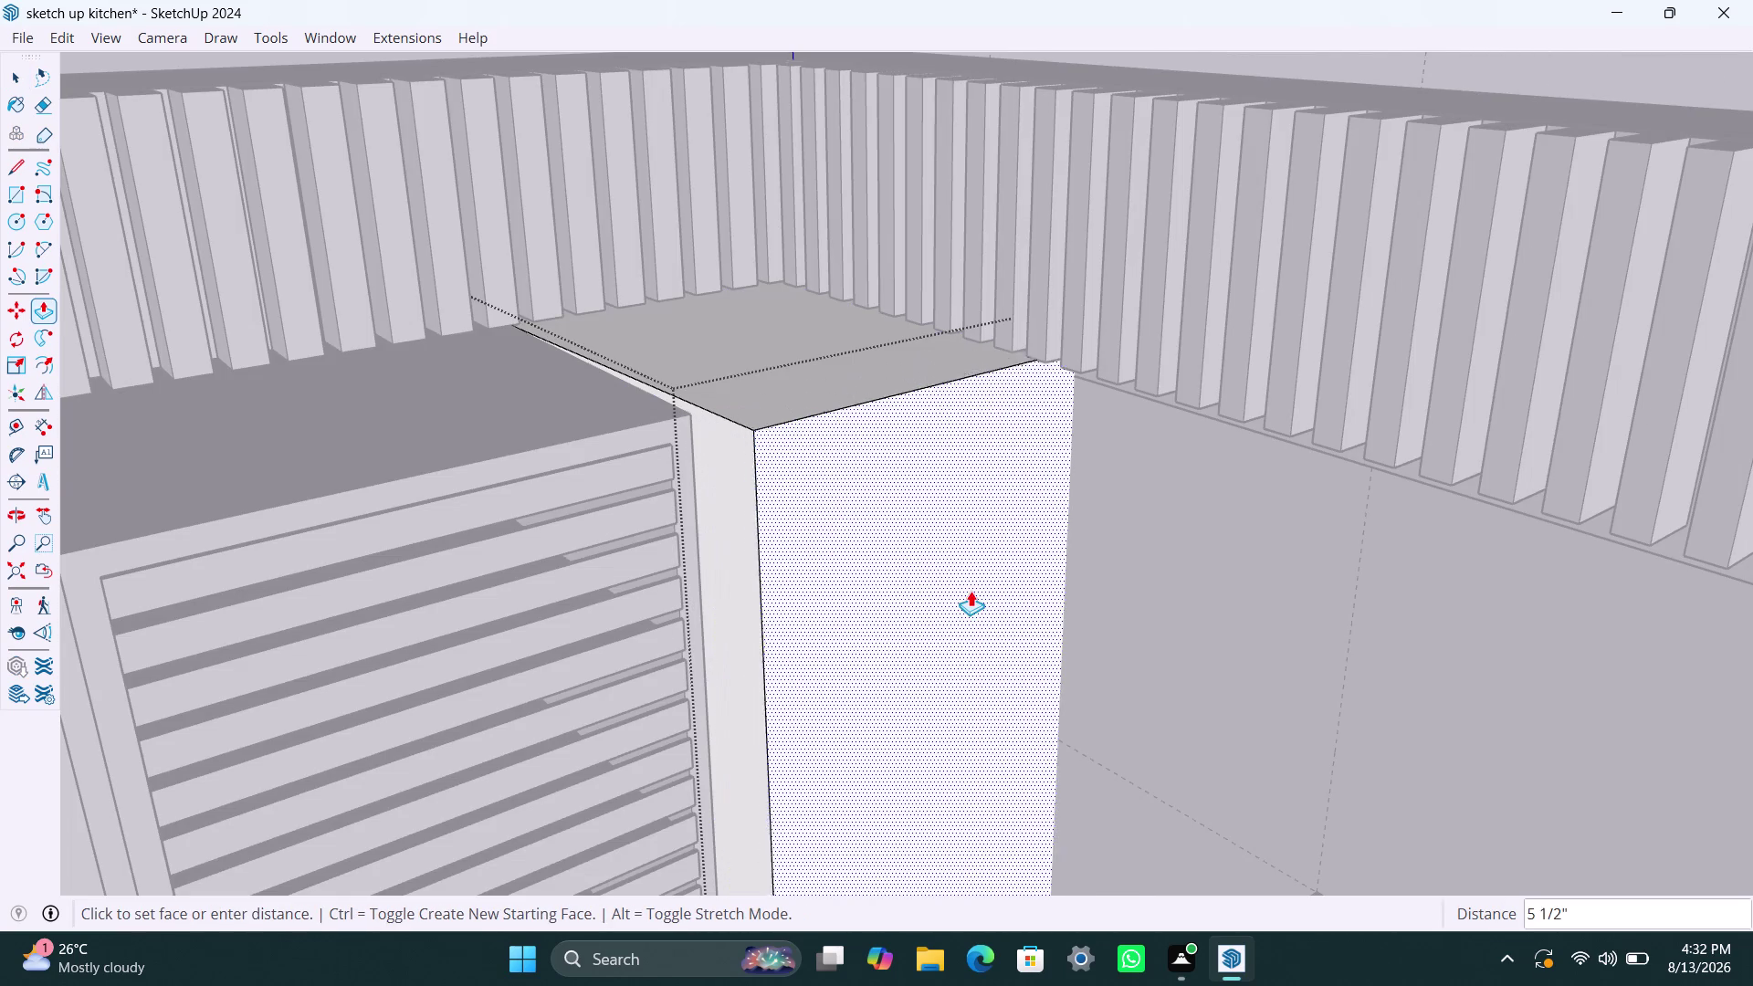
scroll(down, 3)
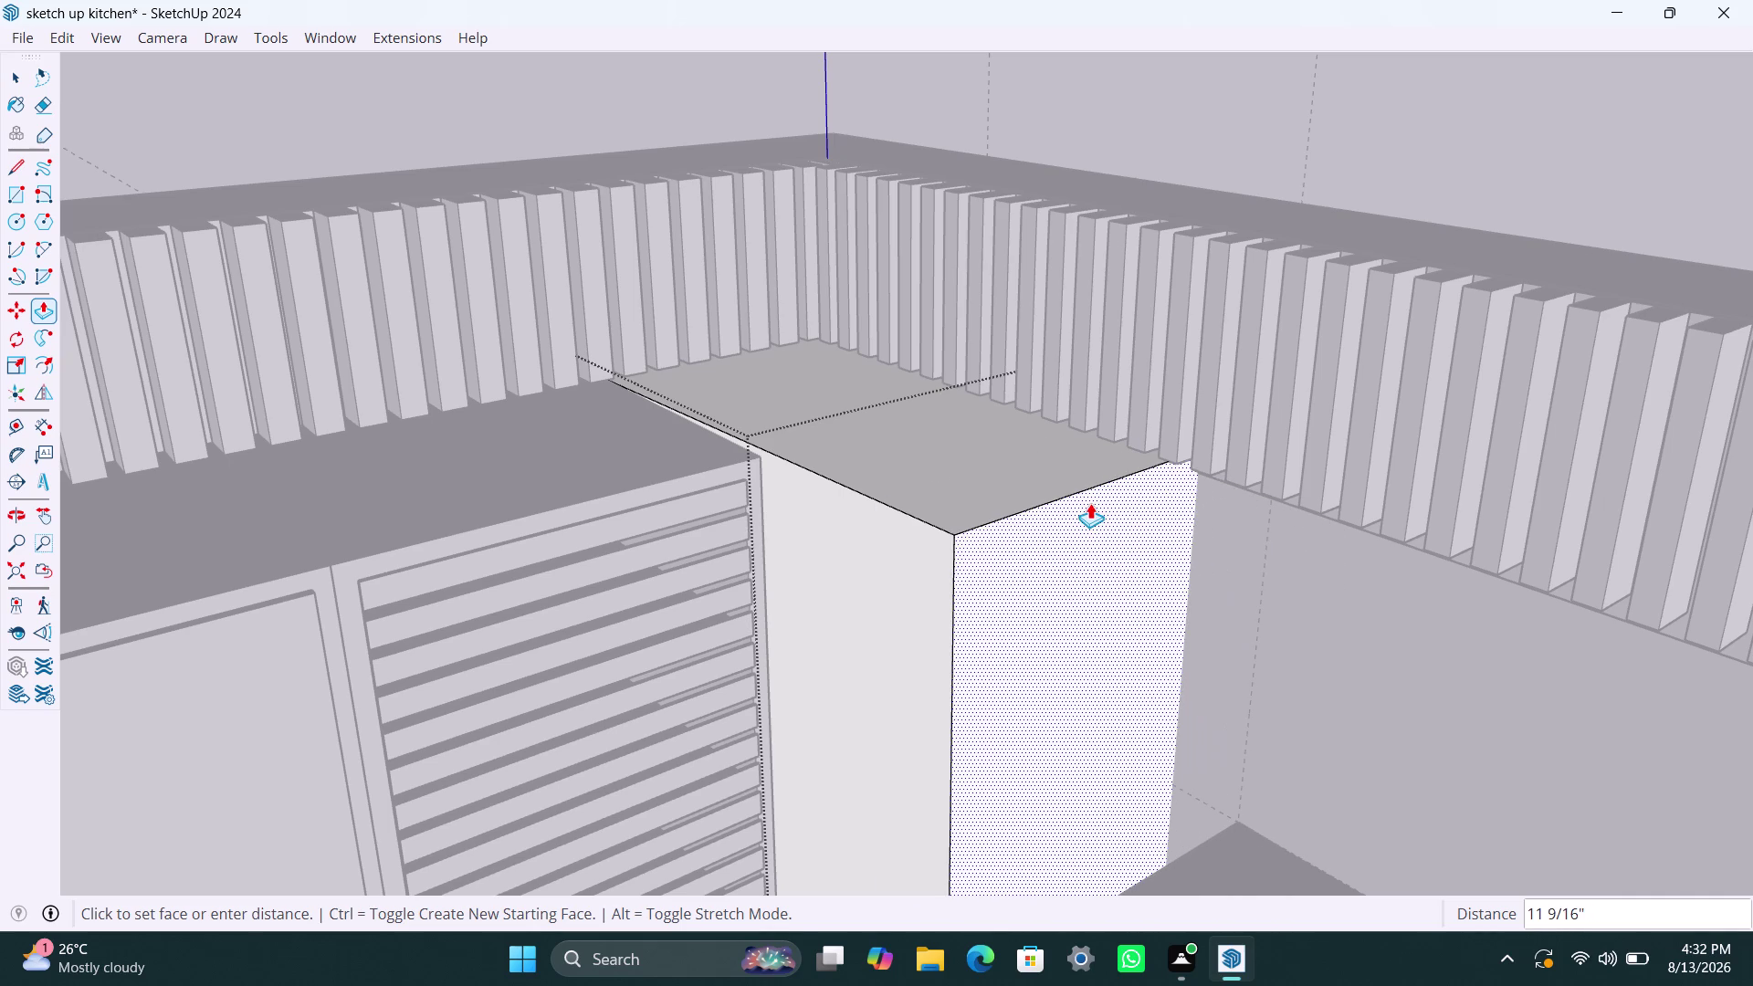
key(Escape)
key(space)
key(space)
key(space)
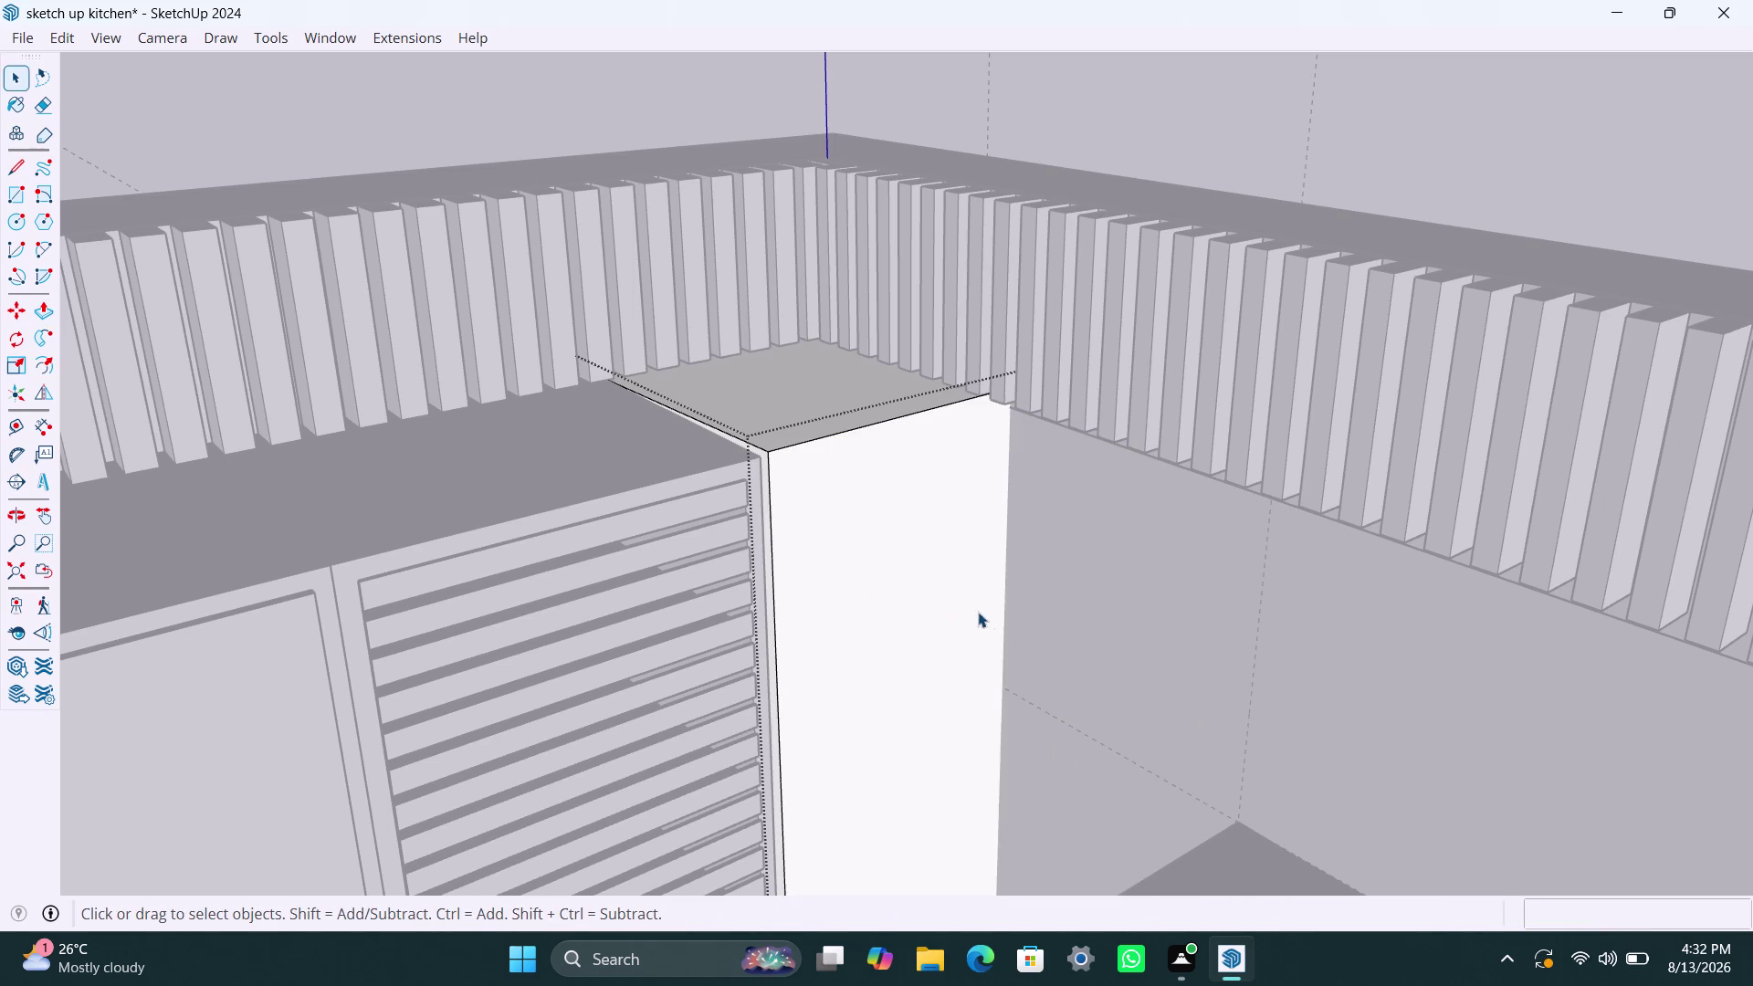
scroll(down, 3)
Orbit to the corner cabinet's side and pull that face outward.
middle_drag(923, 630, 1235, 647)
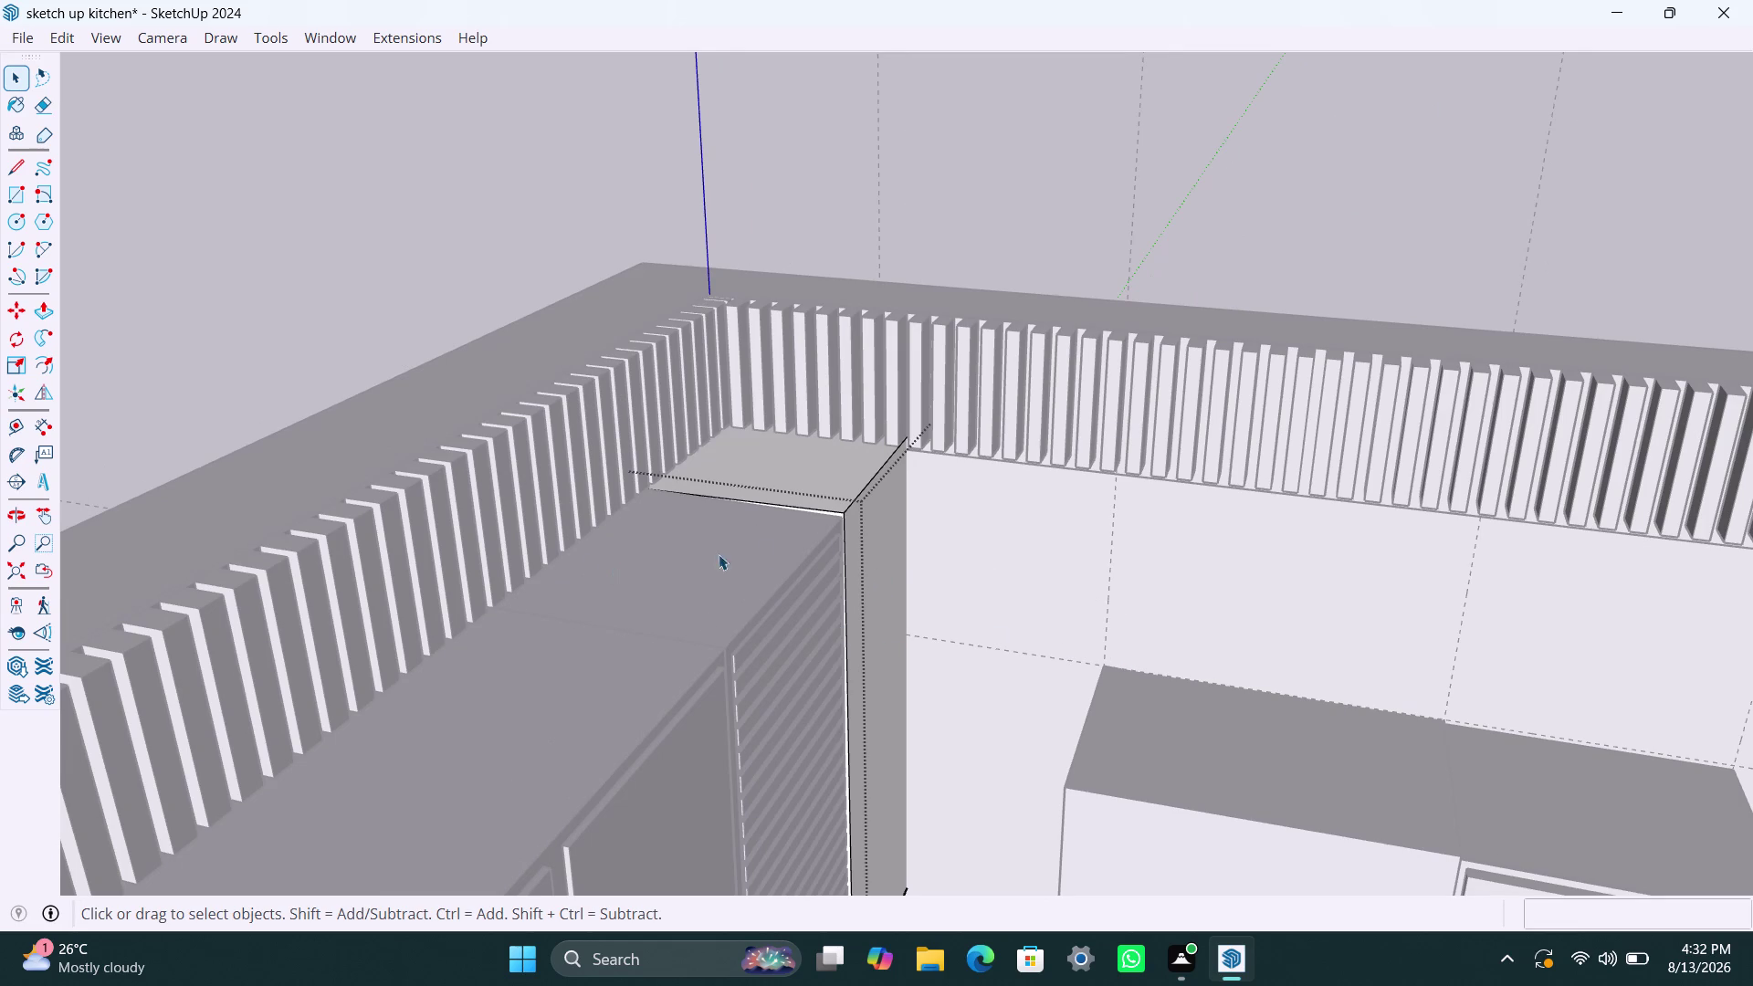
click(885, 545)
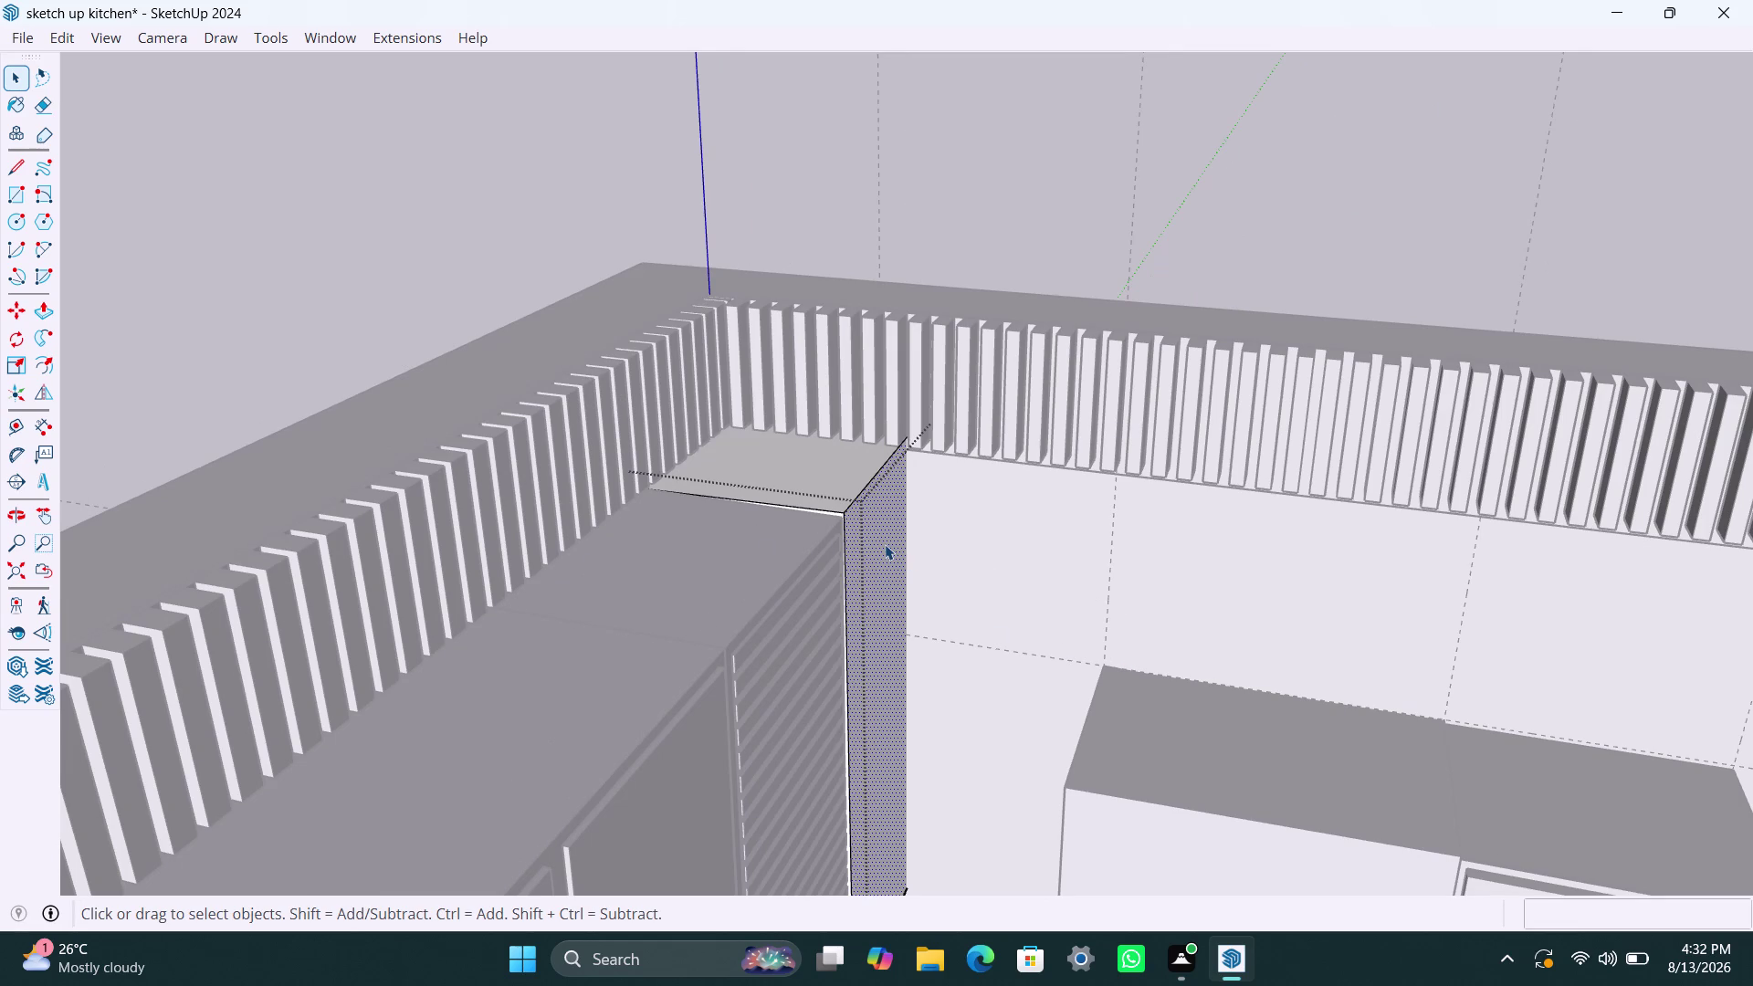
key(p)
click(885, 545)
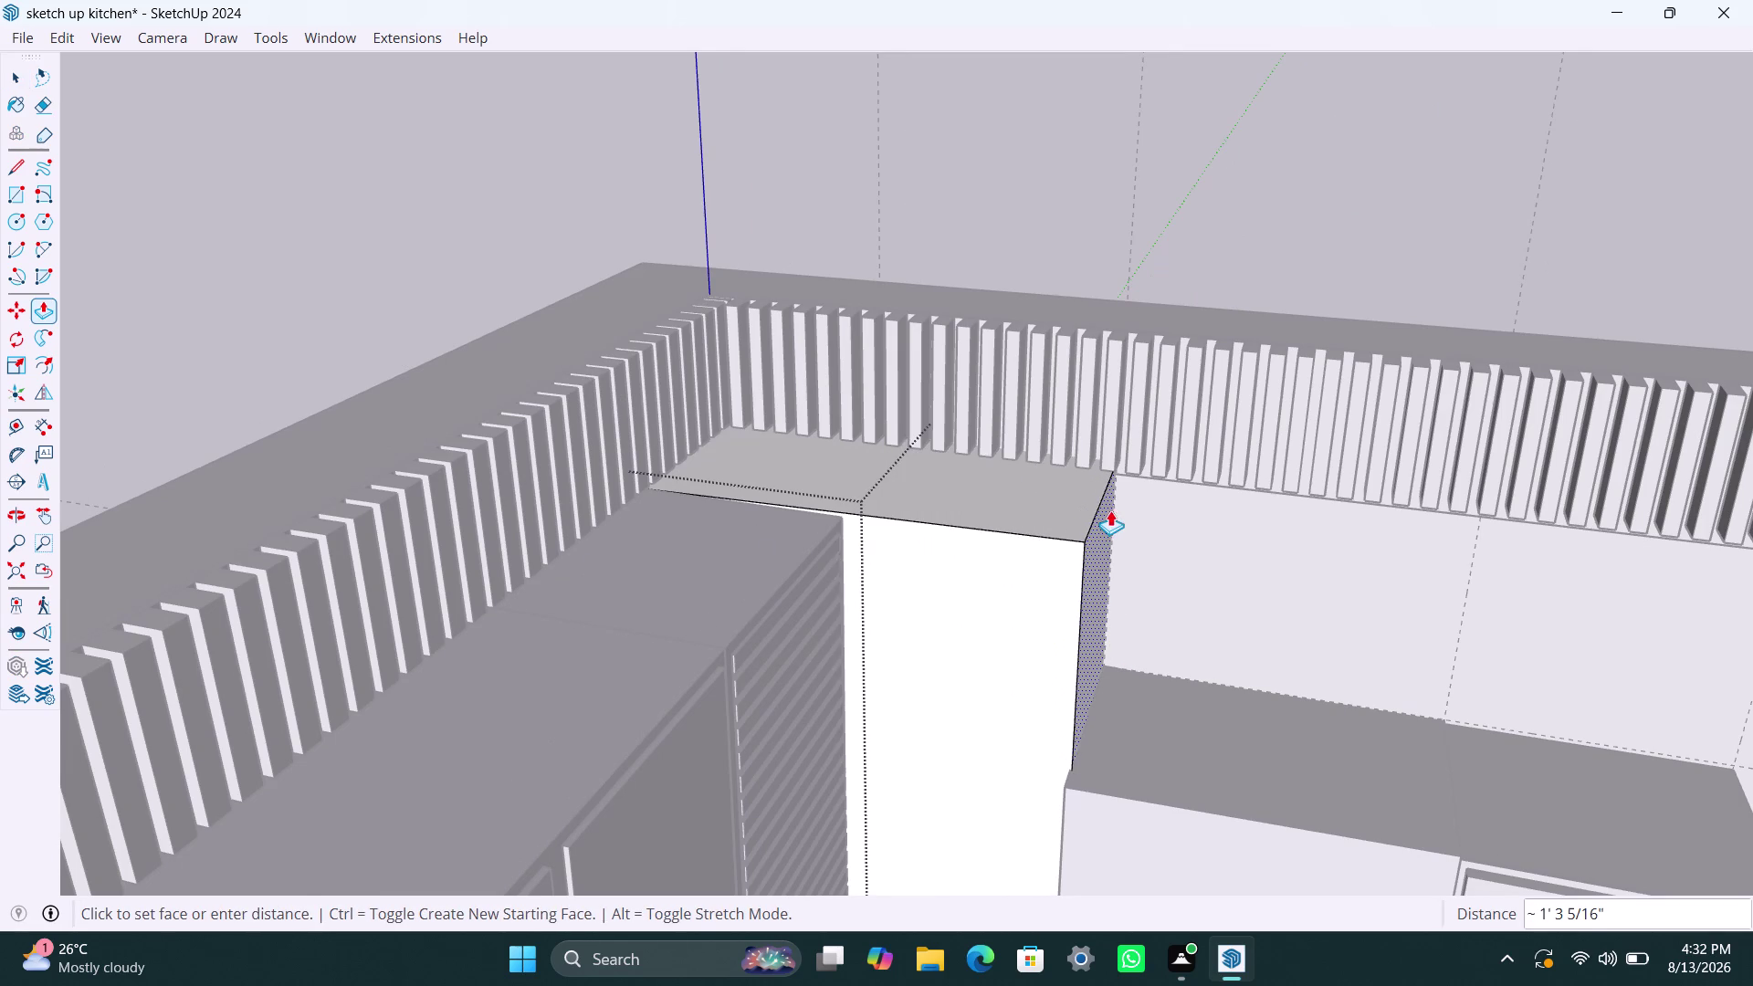
click(1110, 510)
key(space)
click(1226, 559)
scroll(down, 3)
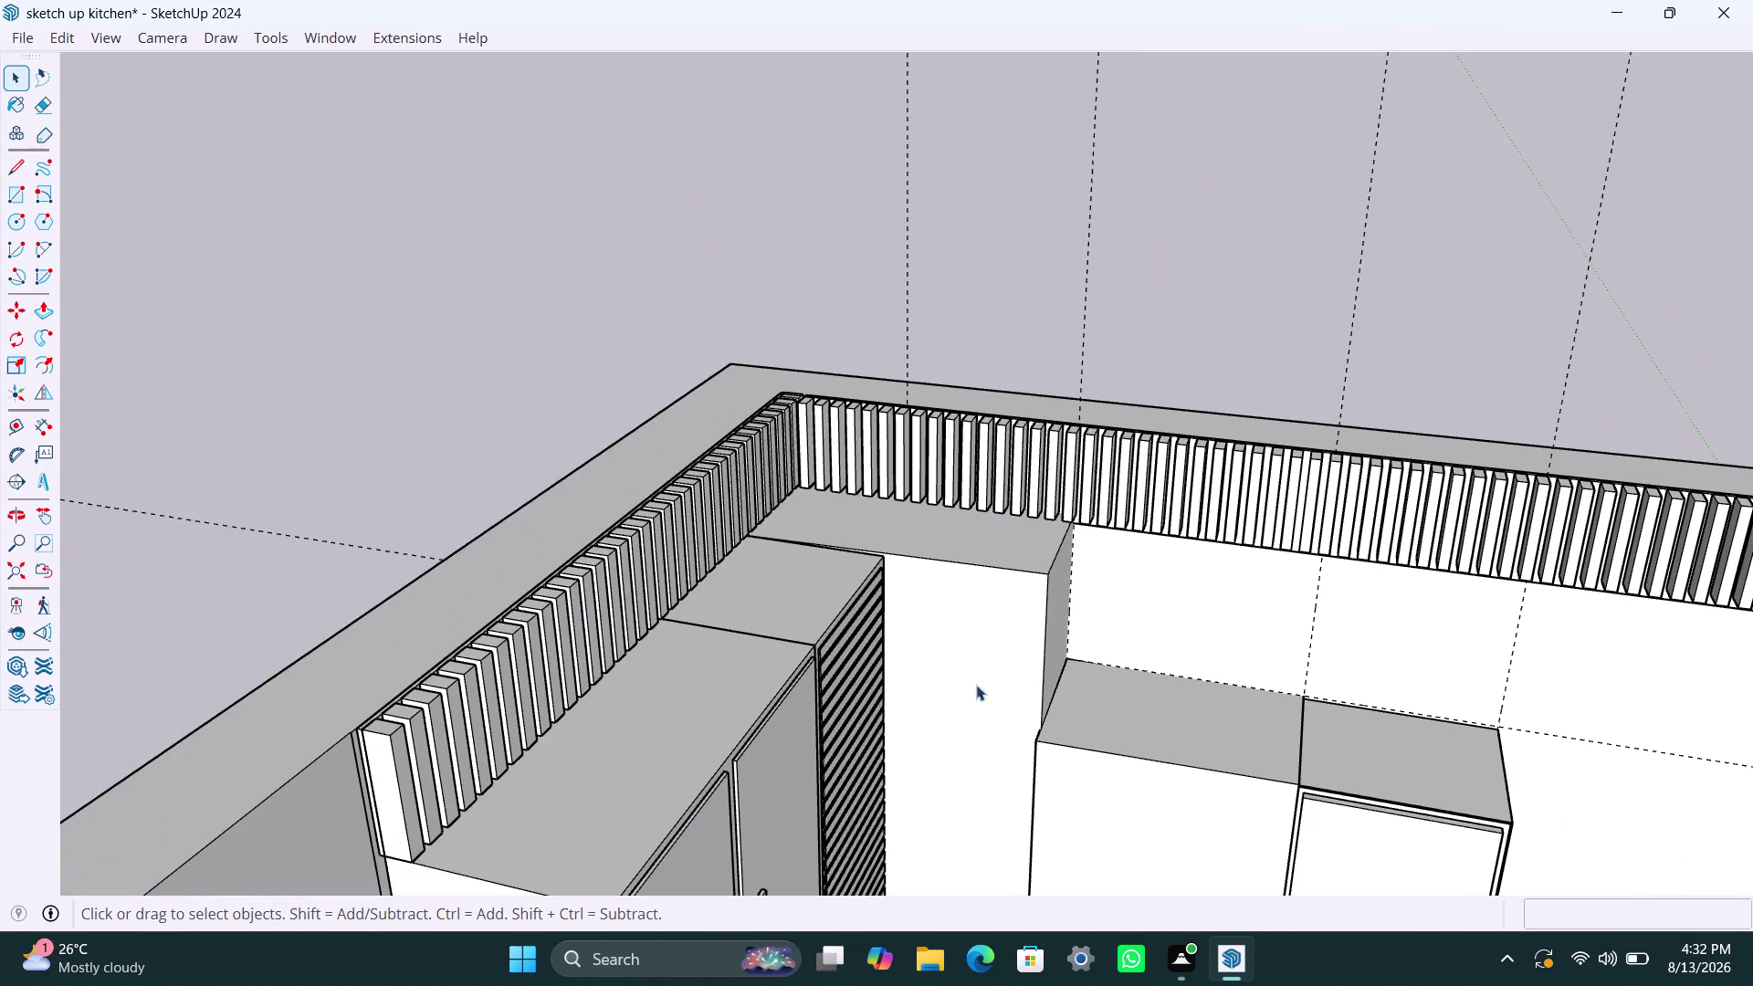
Pull the corner box's narrow side face to close the gap against the neighbouring cabinet.
middle_drag(976, 715, 1047, 736)
scroll(up, 3)
middle_drag(1112, 624, 1103, 627)
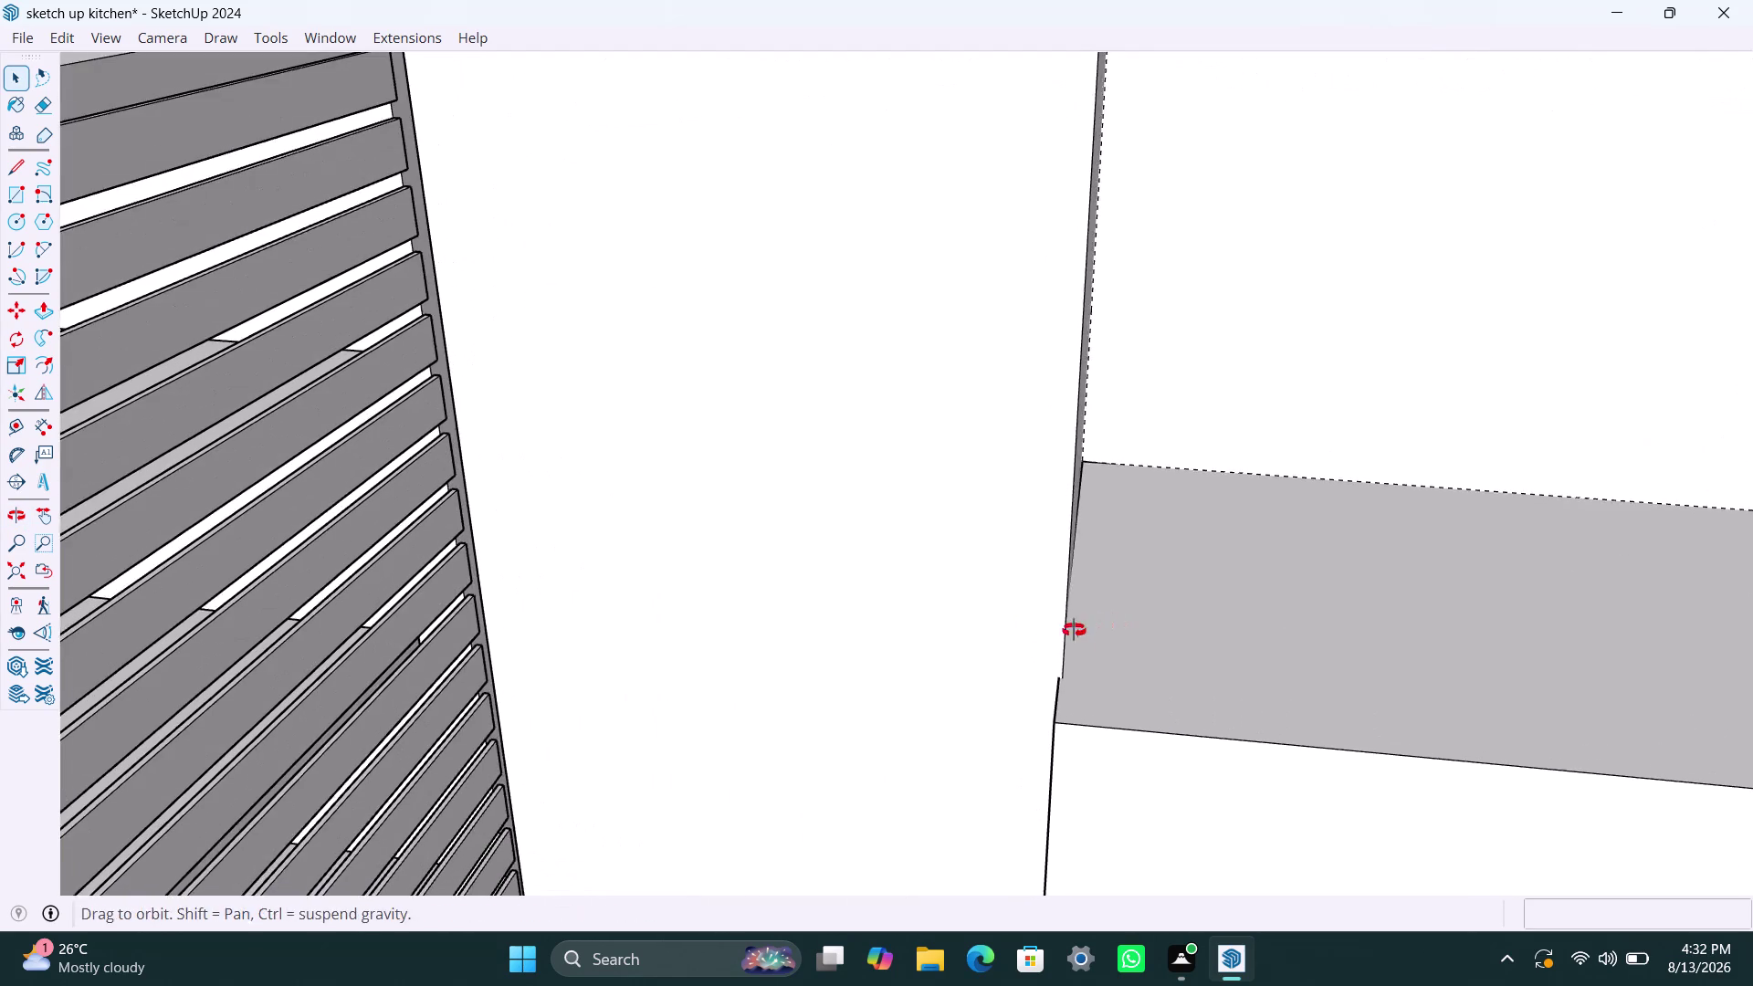
middle_drag(1103, 628, 1023, 629)
scroll(up, 3)
click(1067, 556)
double_click(1051, 560)
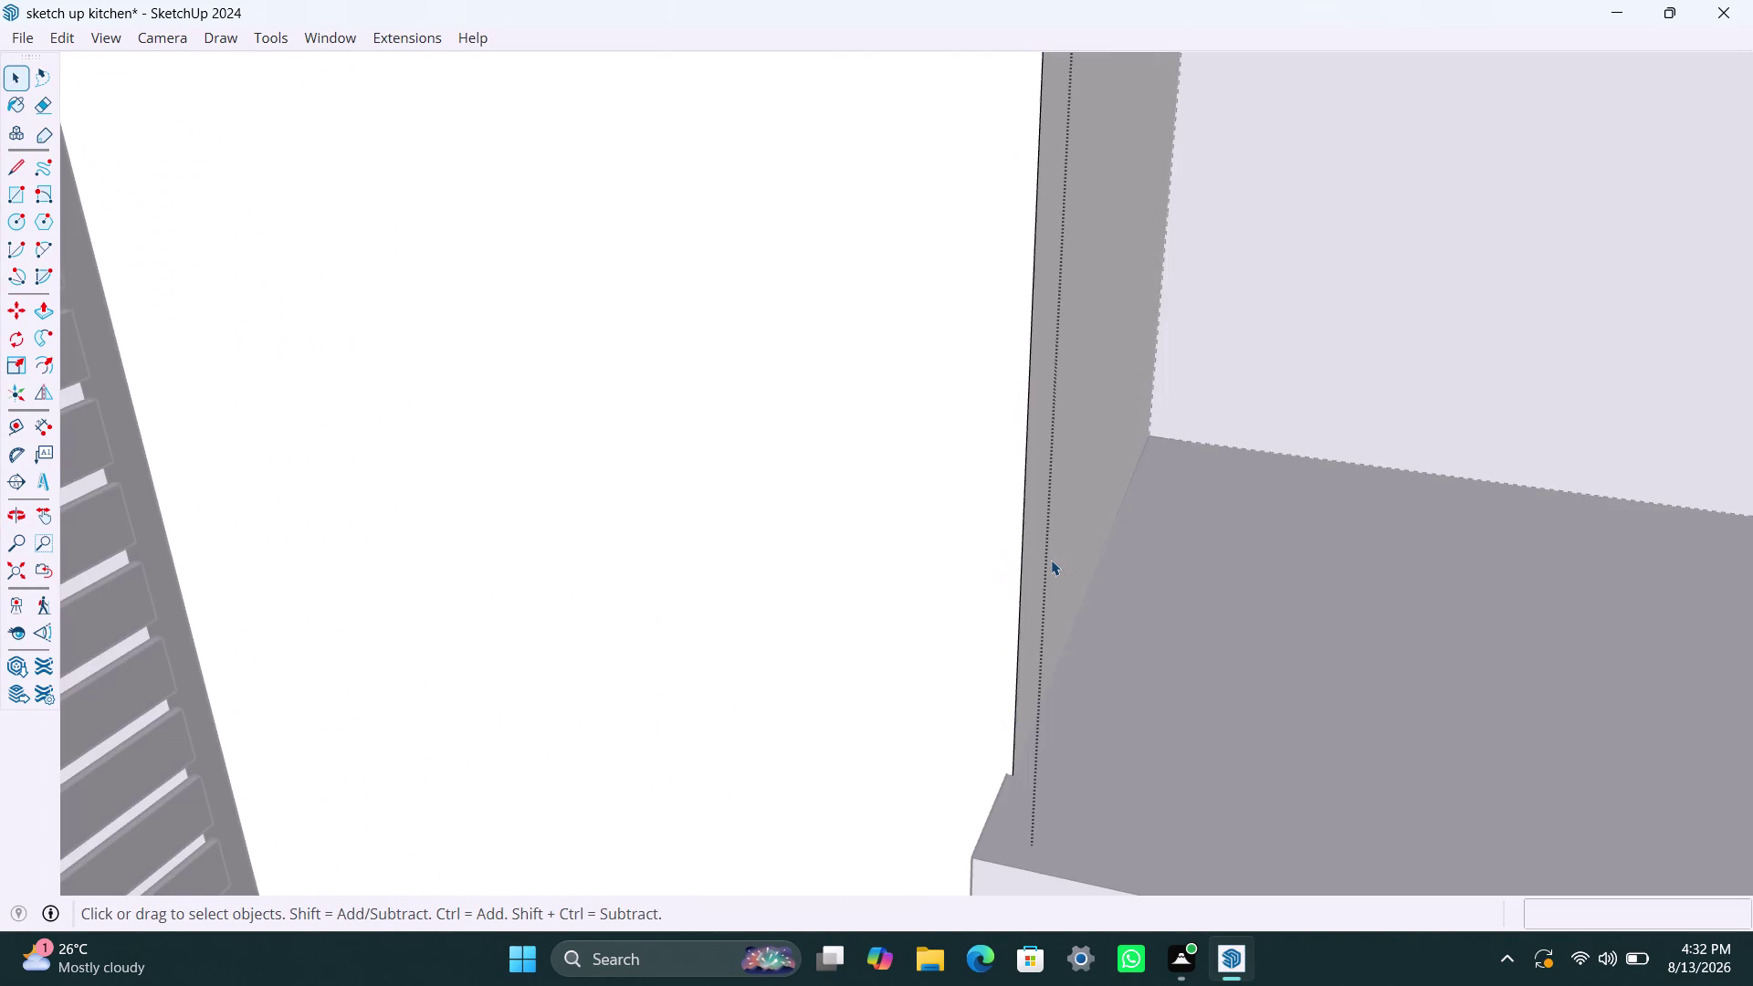
click(1048, 560)
key(p)
click(1048, 559)
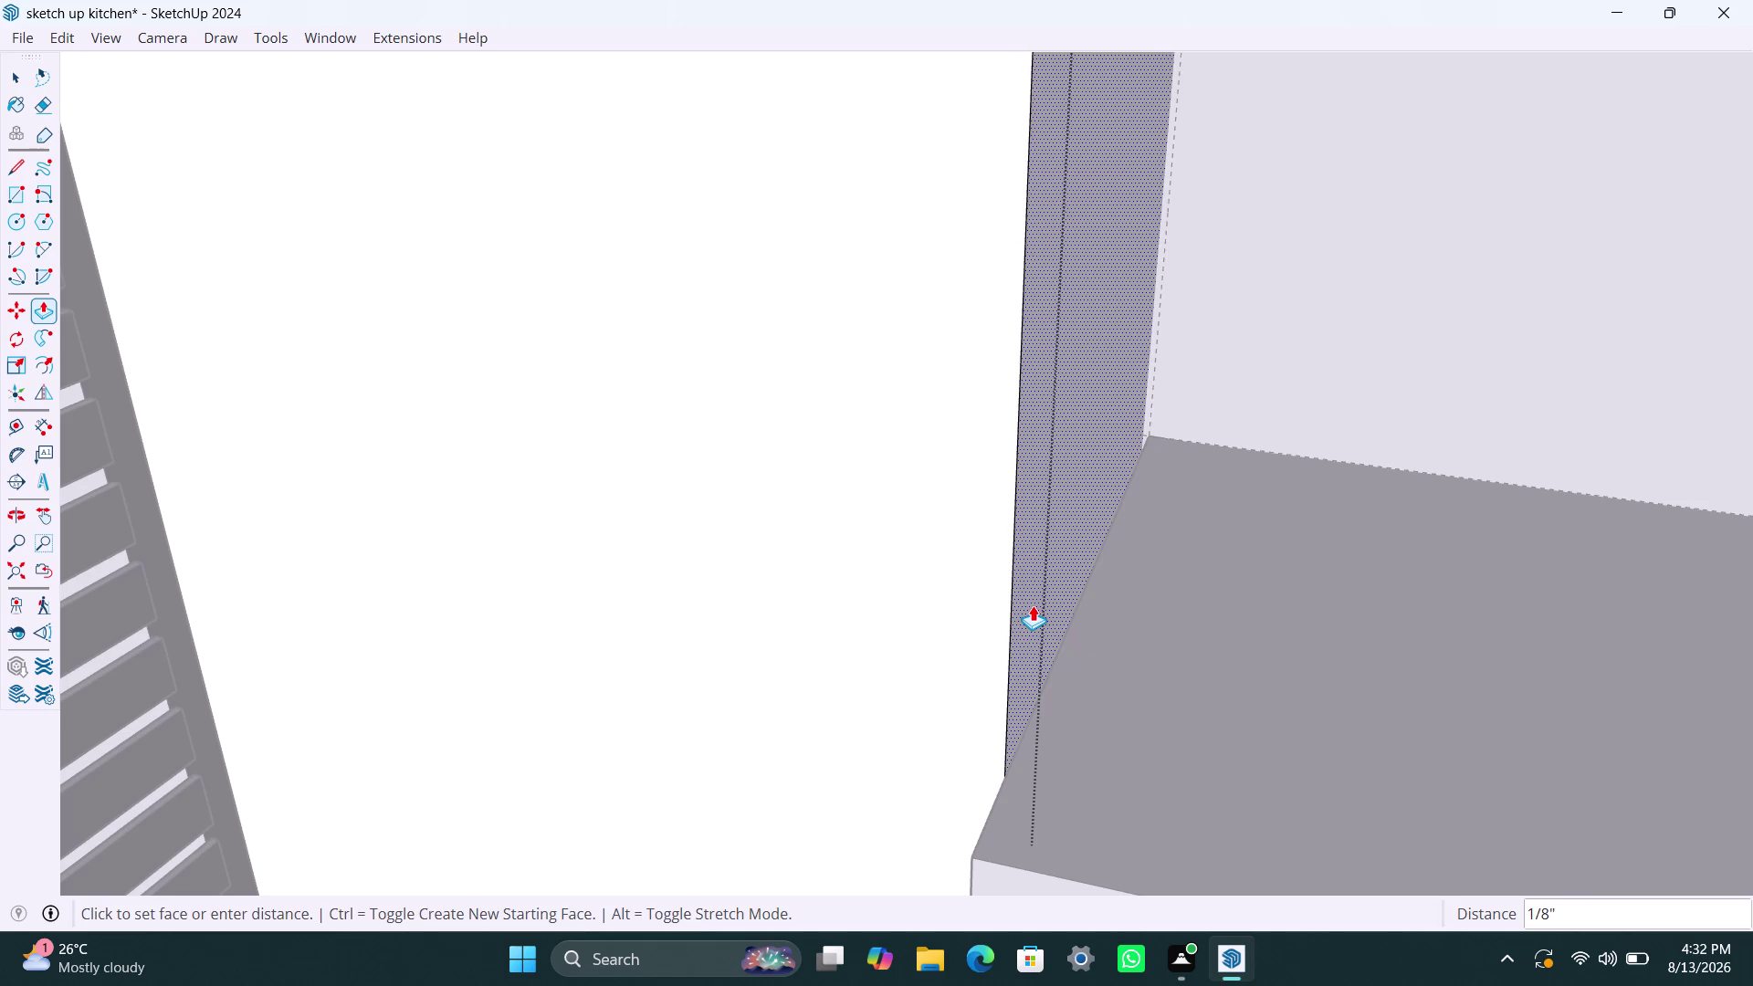
click(1032, 606)
key(space)
click(1270, 399)
scroll(down, 3)
Check the corner cabinet's faces, then select the entire tall white cabinet with its edges.
middle_drag(893, 584, 1039, 592)
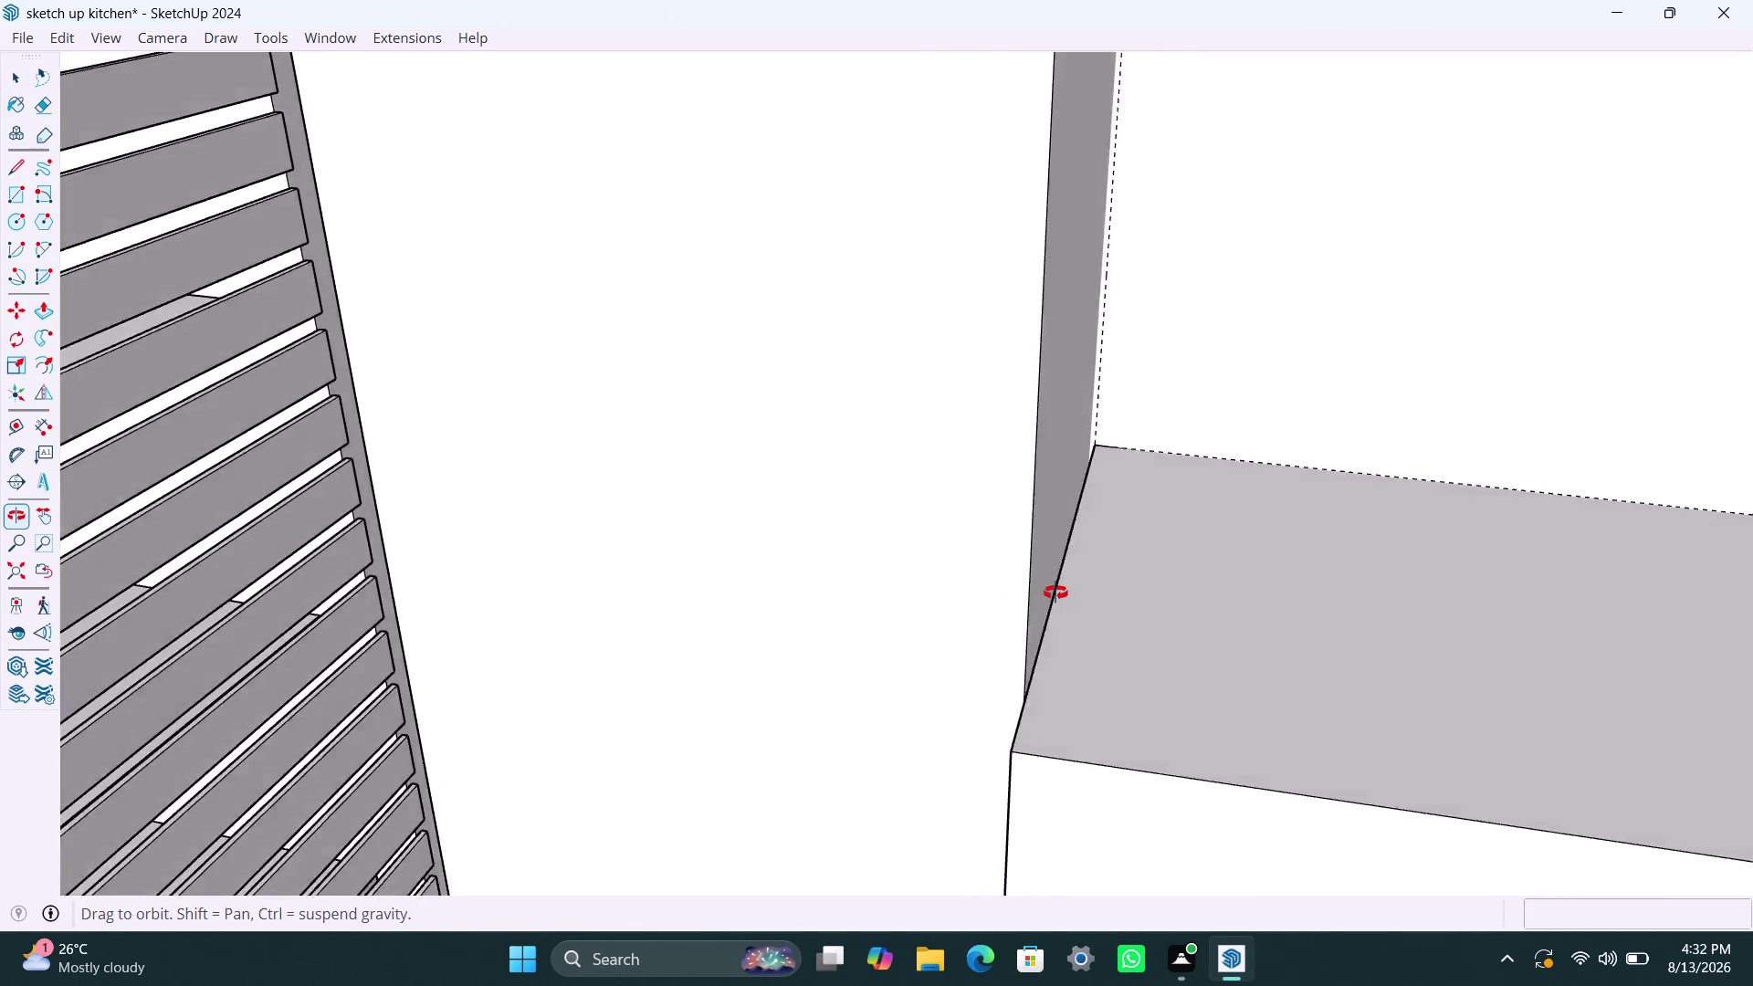
middle_drag(1039, 592, 1066, 593)
scroll(down, 3)
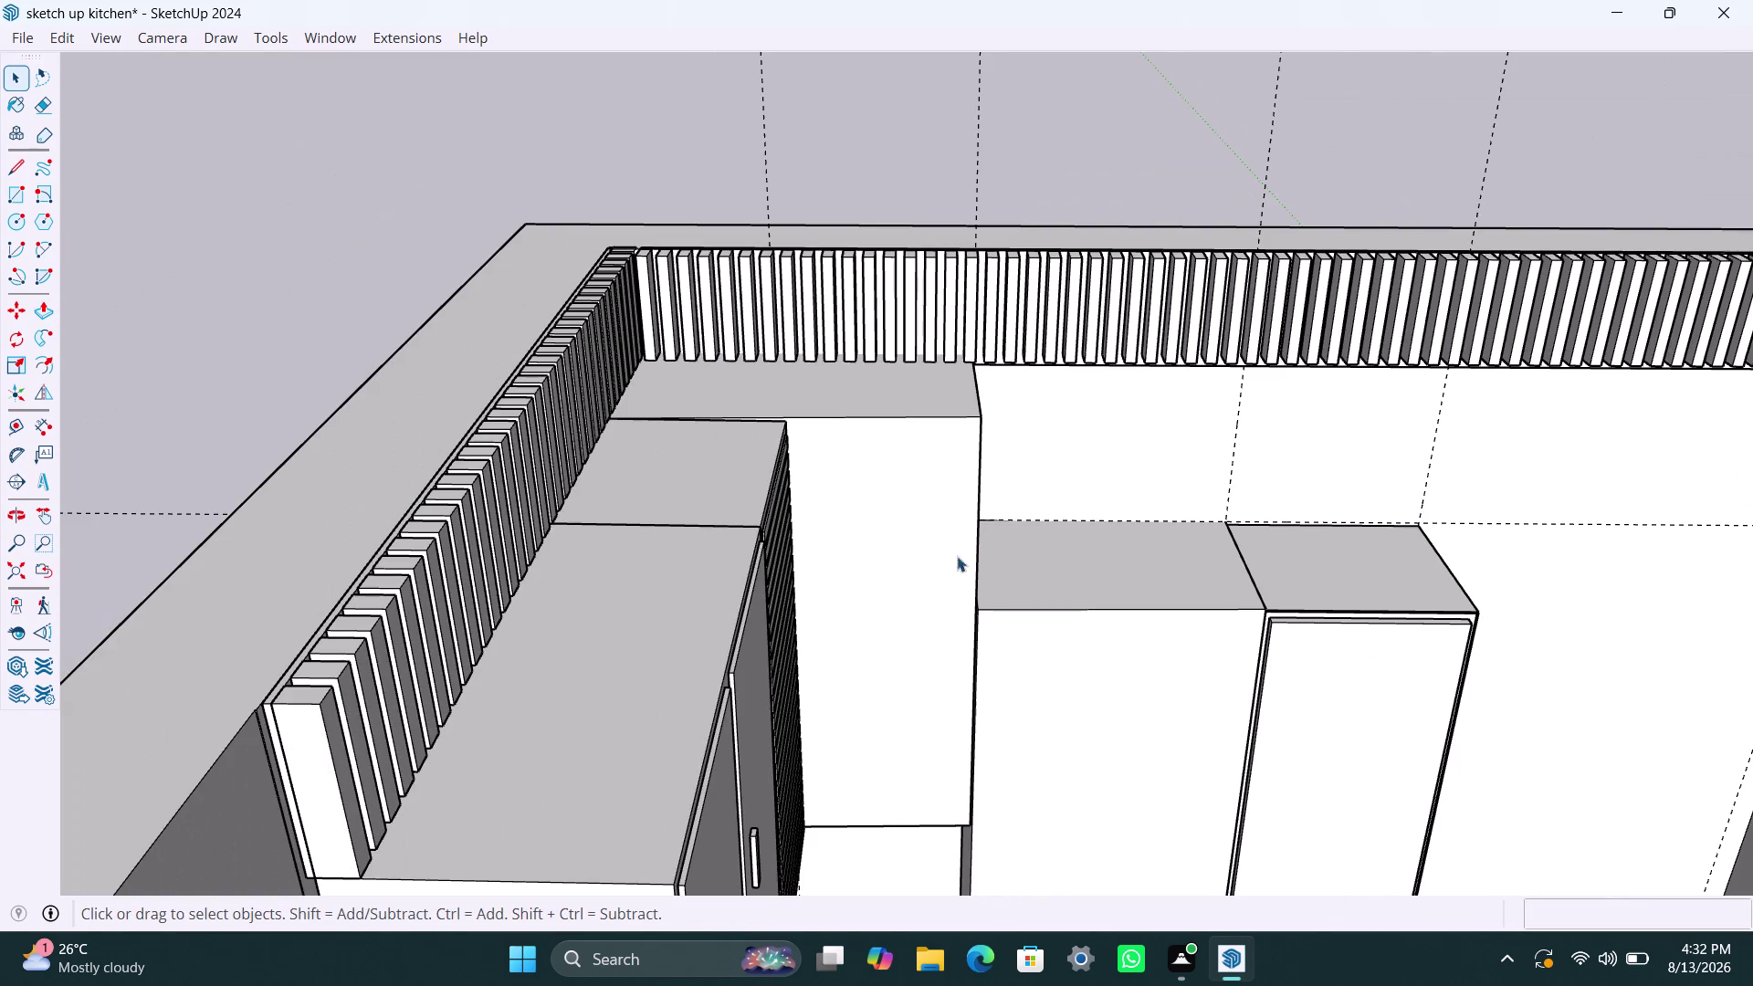
click(912, 634)
double_click(915, 605)
click(901, 556)
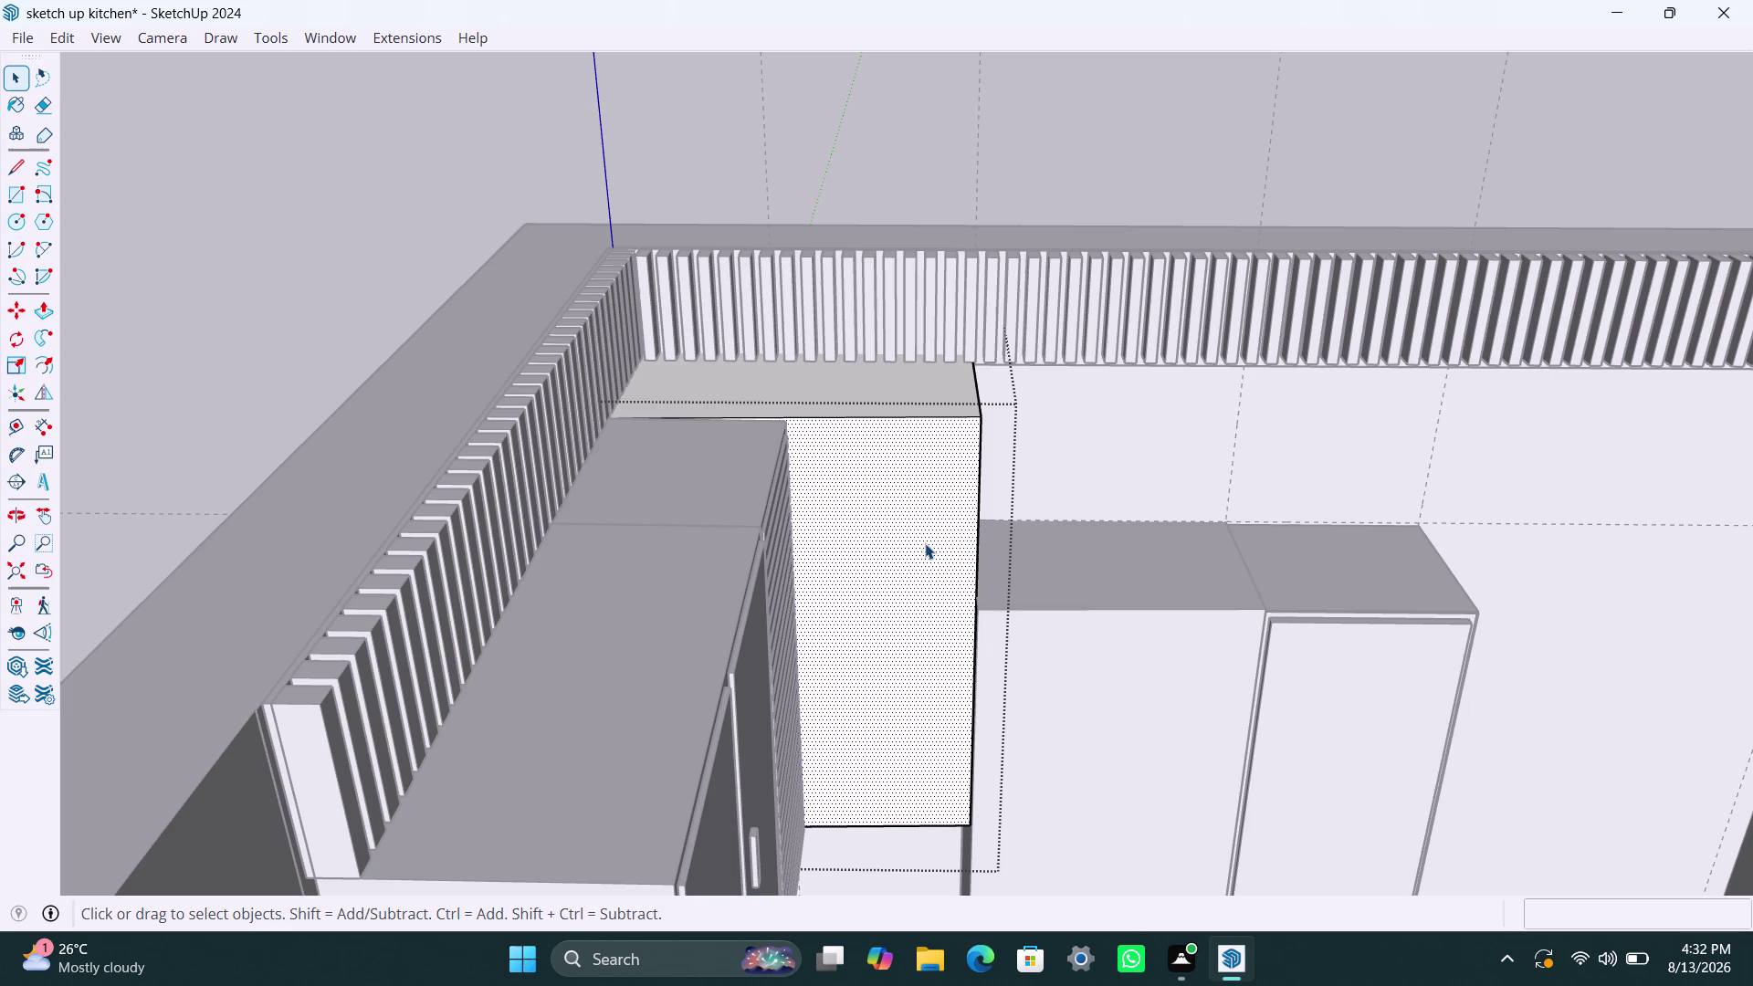
key(space)
click(1119, 396)
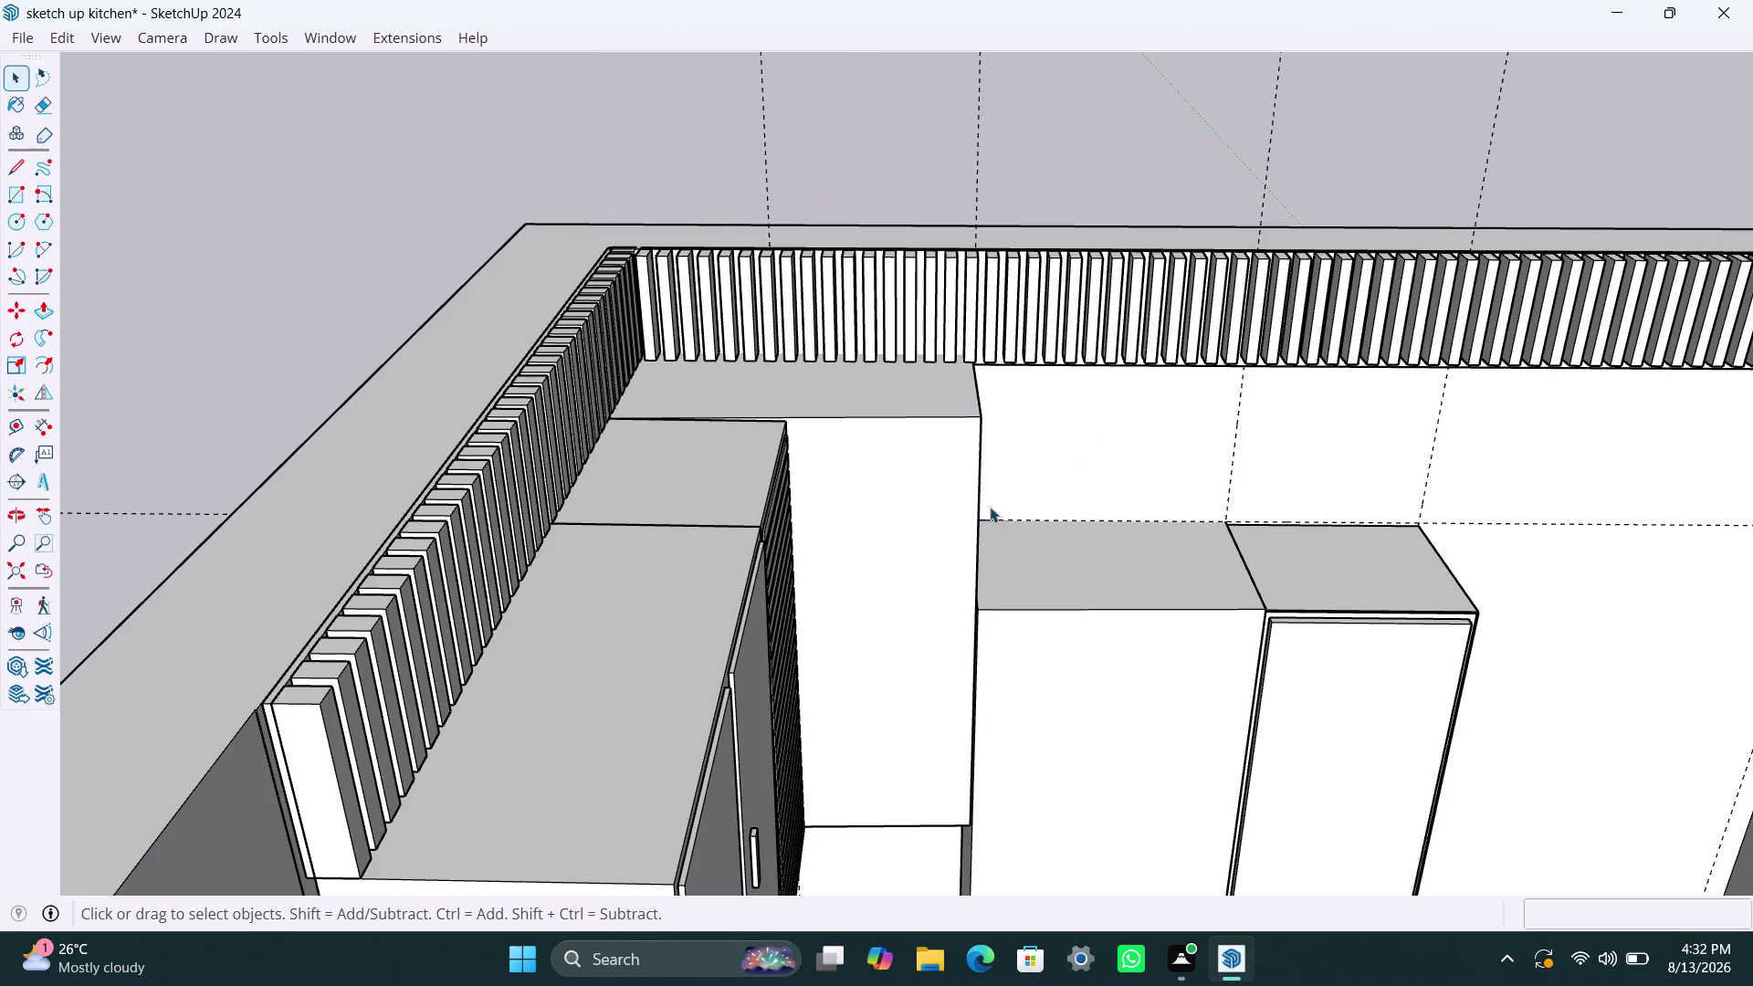
click(976, 488)
triple_click(979, 491)
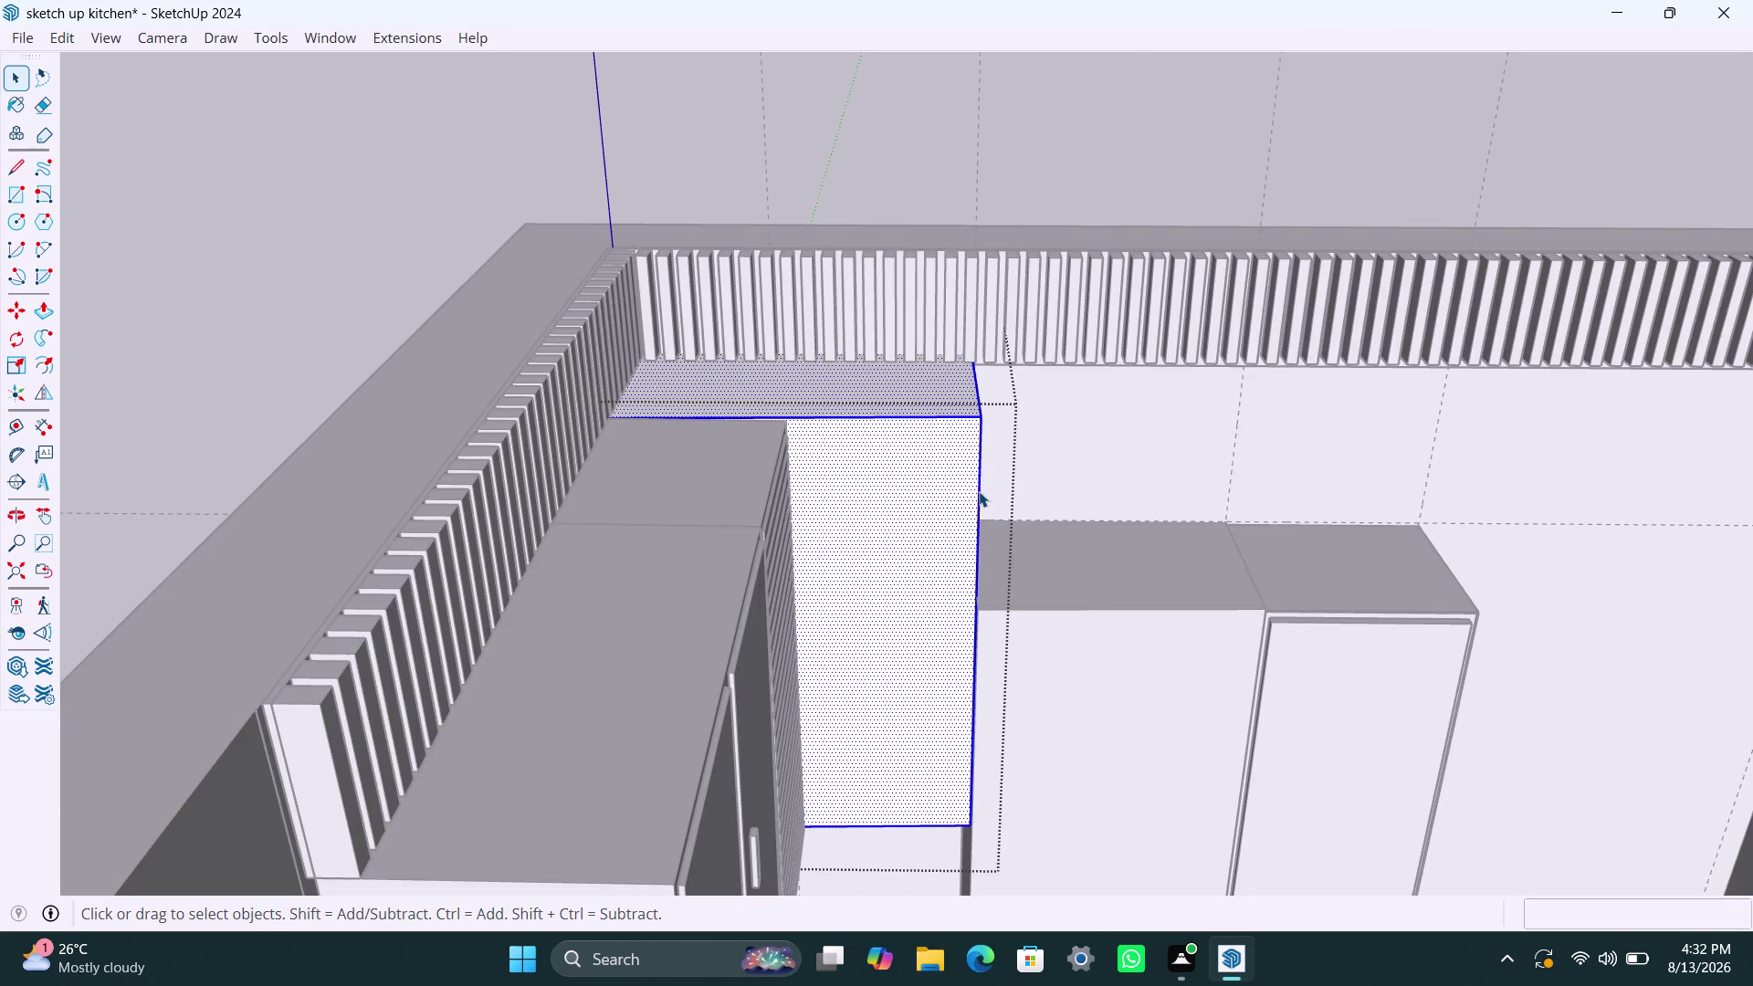
Select the tall cabinet's right vertical edge and try moving it from its bottom corner.
click(979, 491)
click(980, 494)
click(976, 515)
click(980, 516)
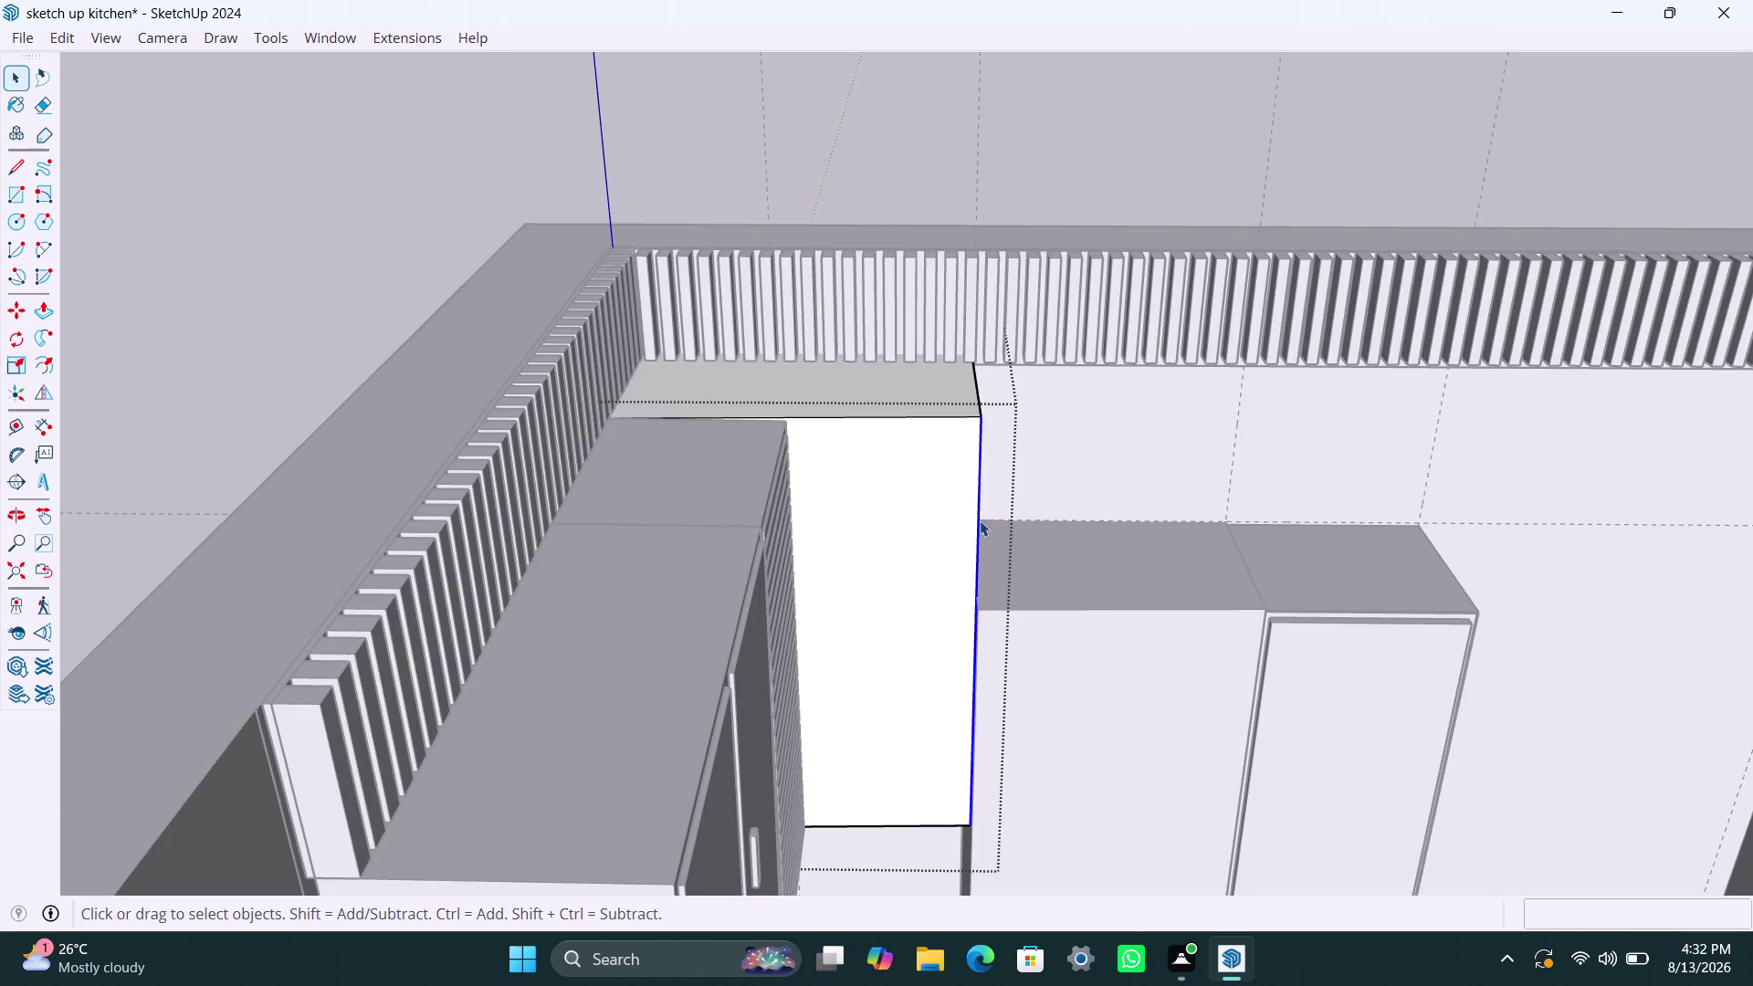
key(m)
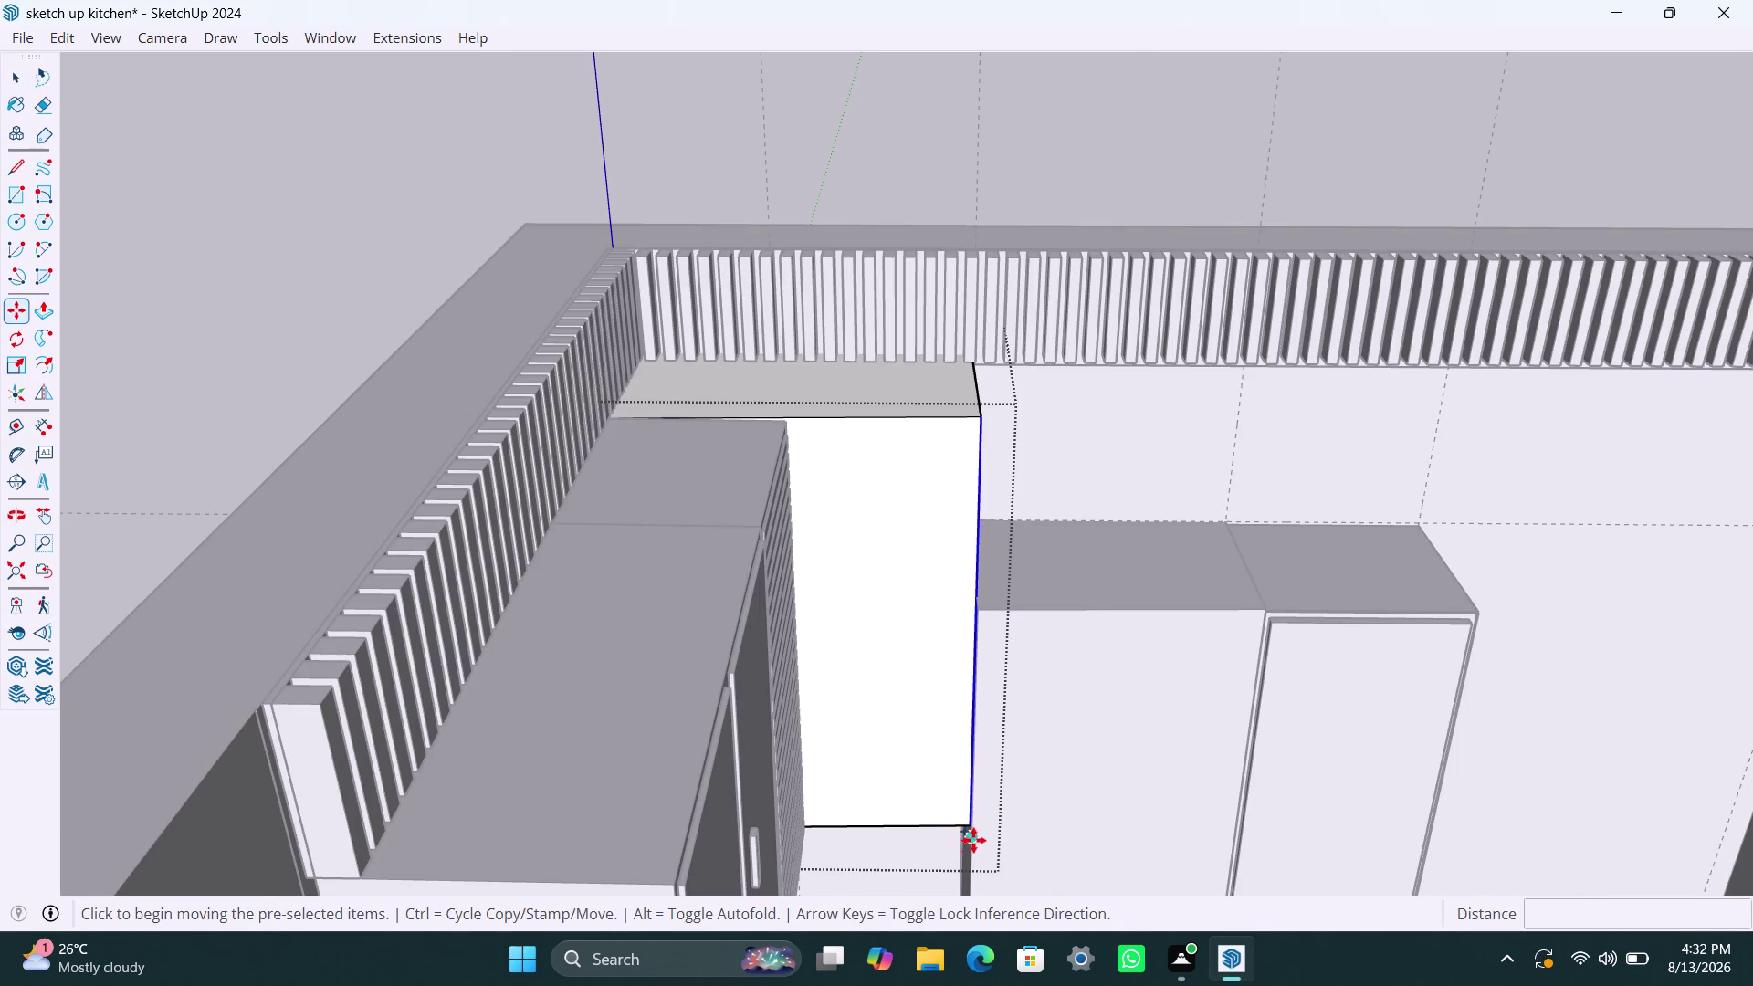
click(972, 828)
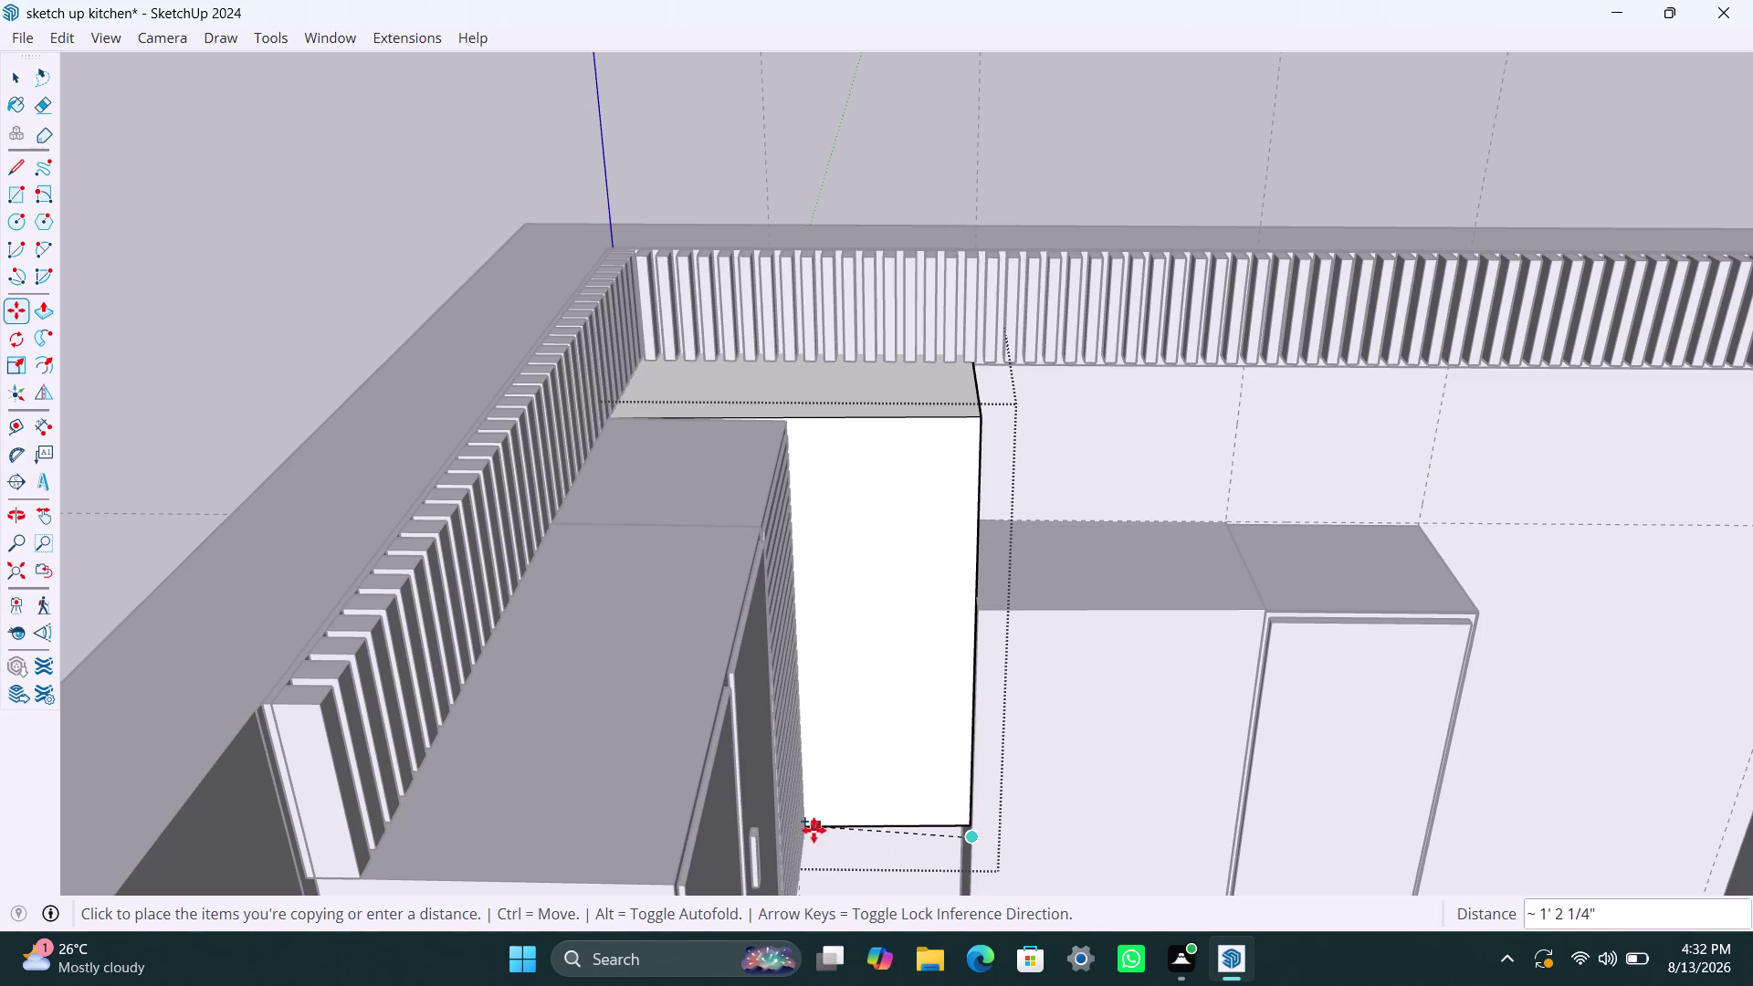
key(space)
key(m)
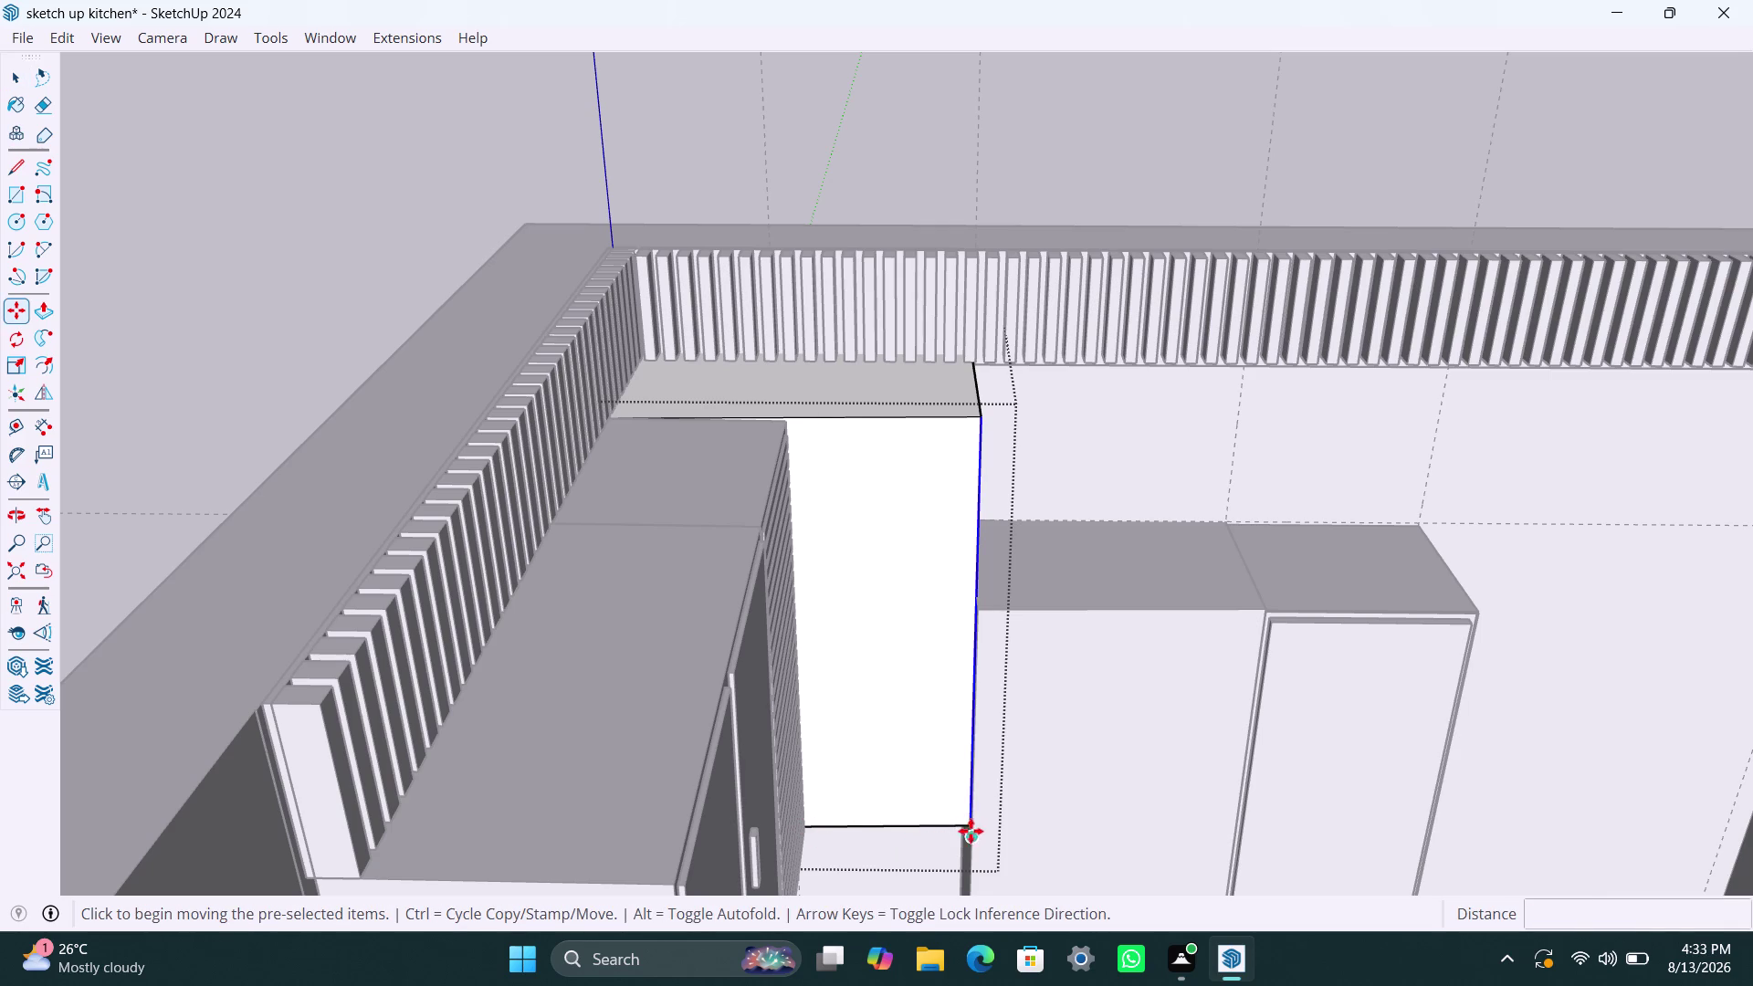
click(967, 823)
key(space)
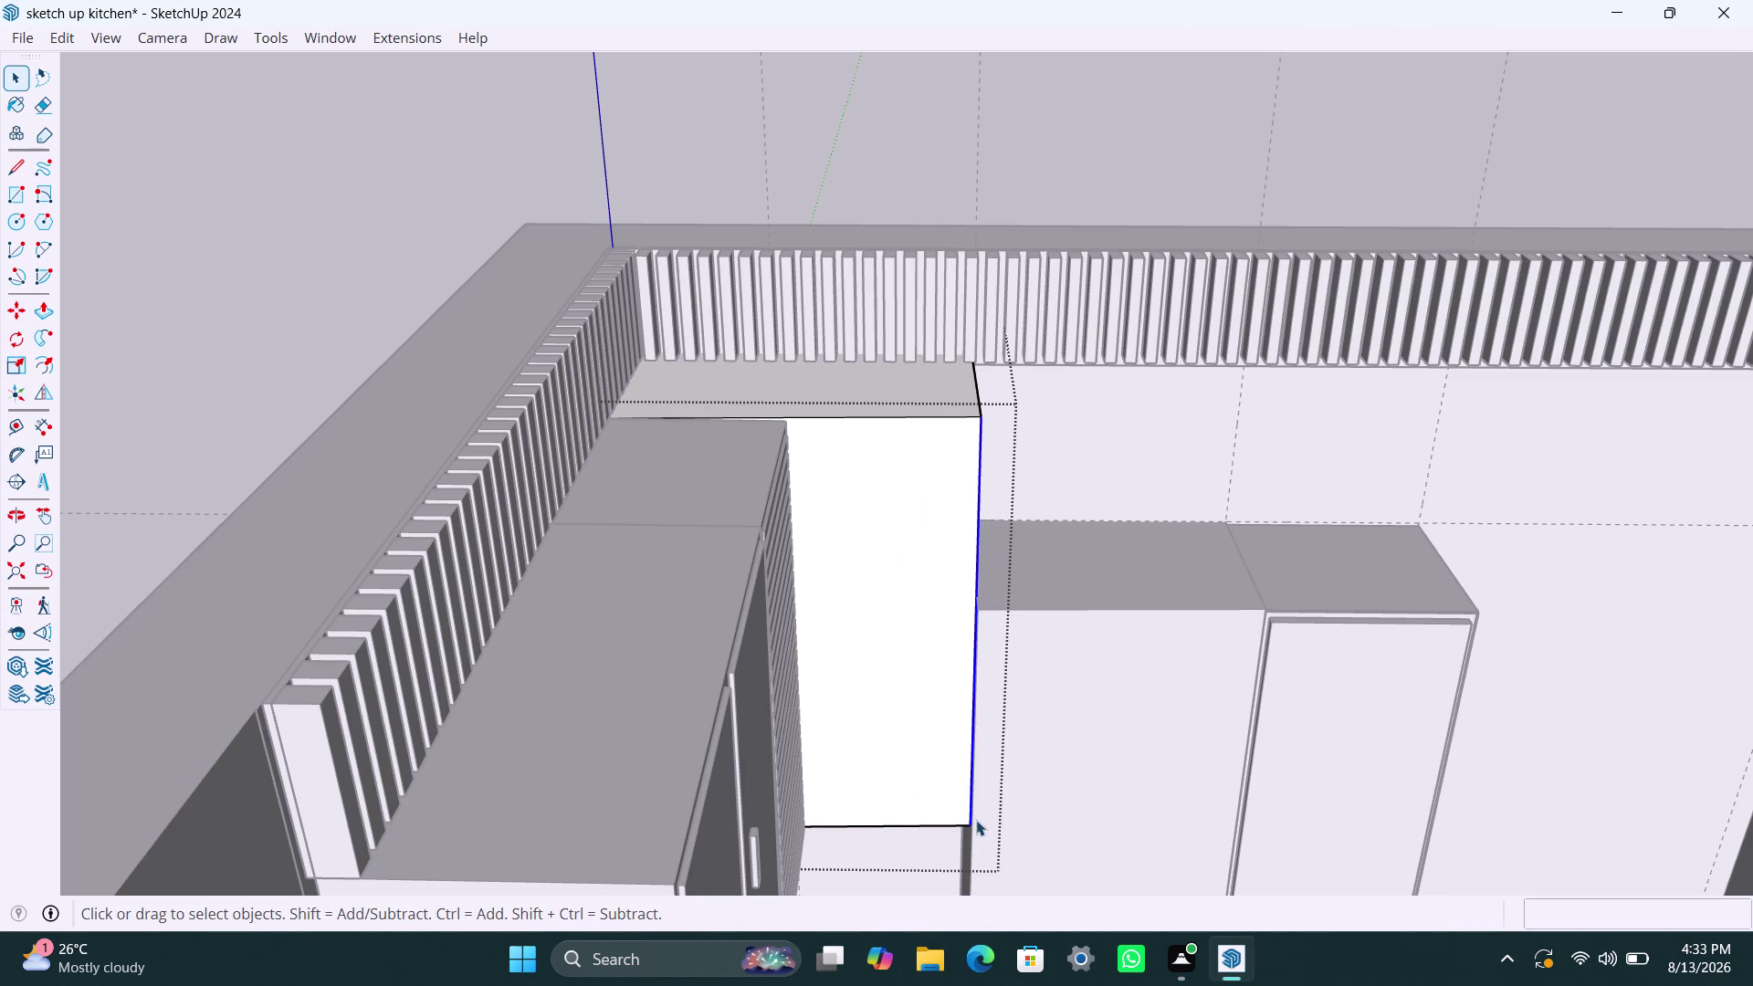
Copy the vertical edge 1' 1 5/8" to the cabinet's left side.
key(m)
click(970, 820)
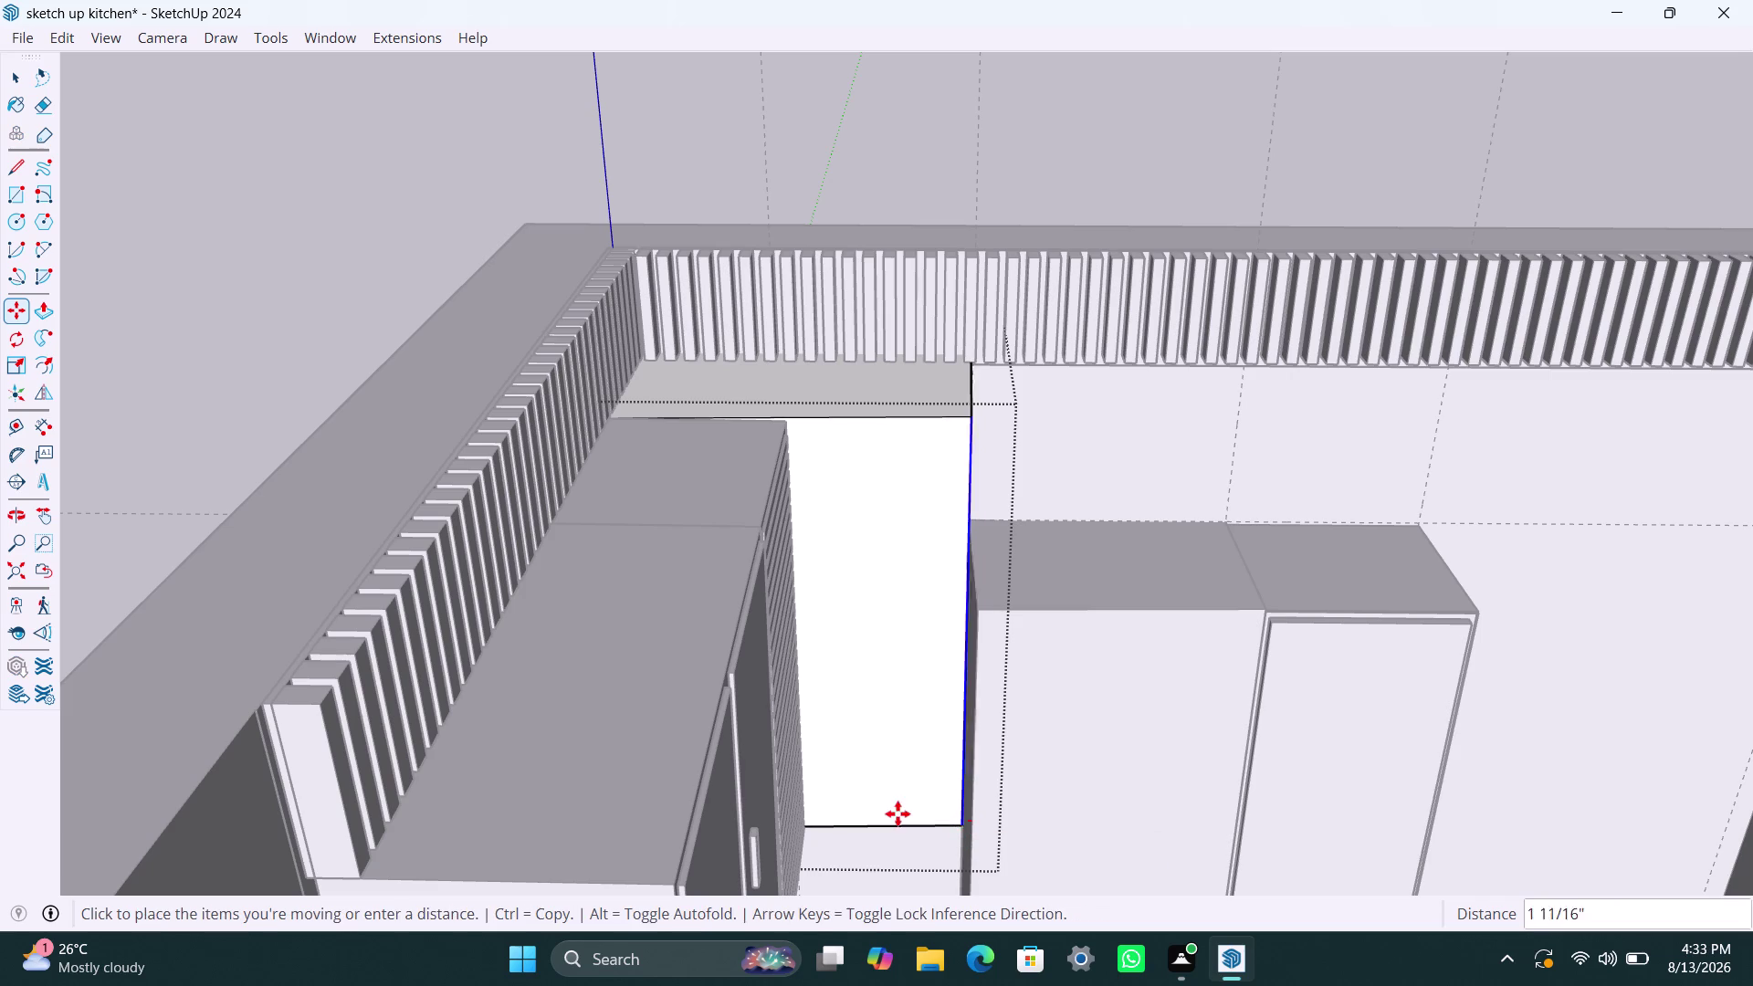
key(Escape)
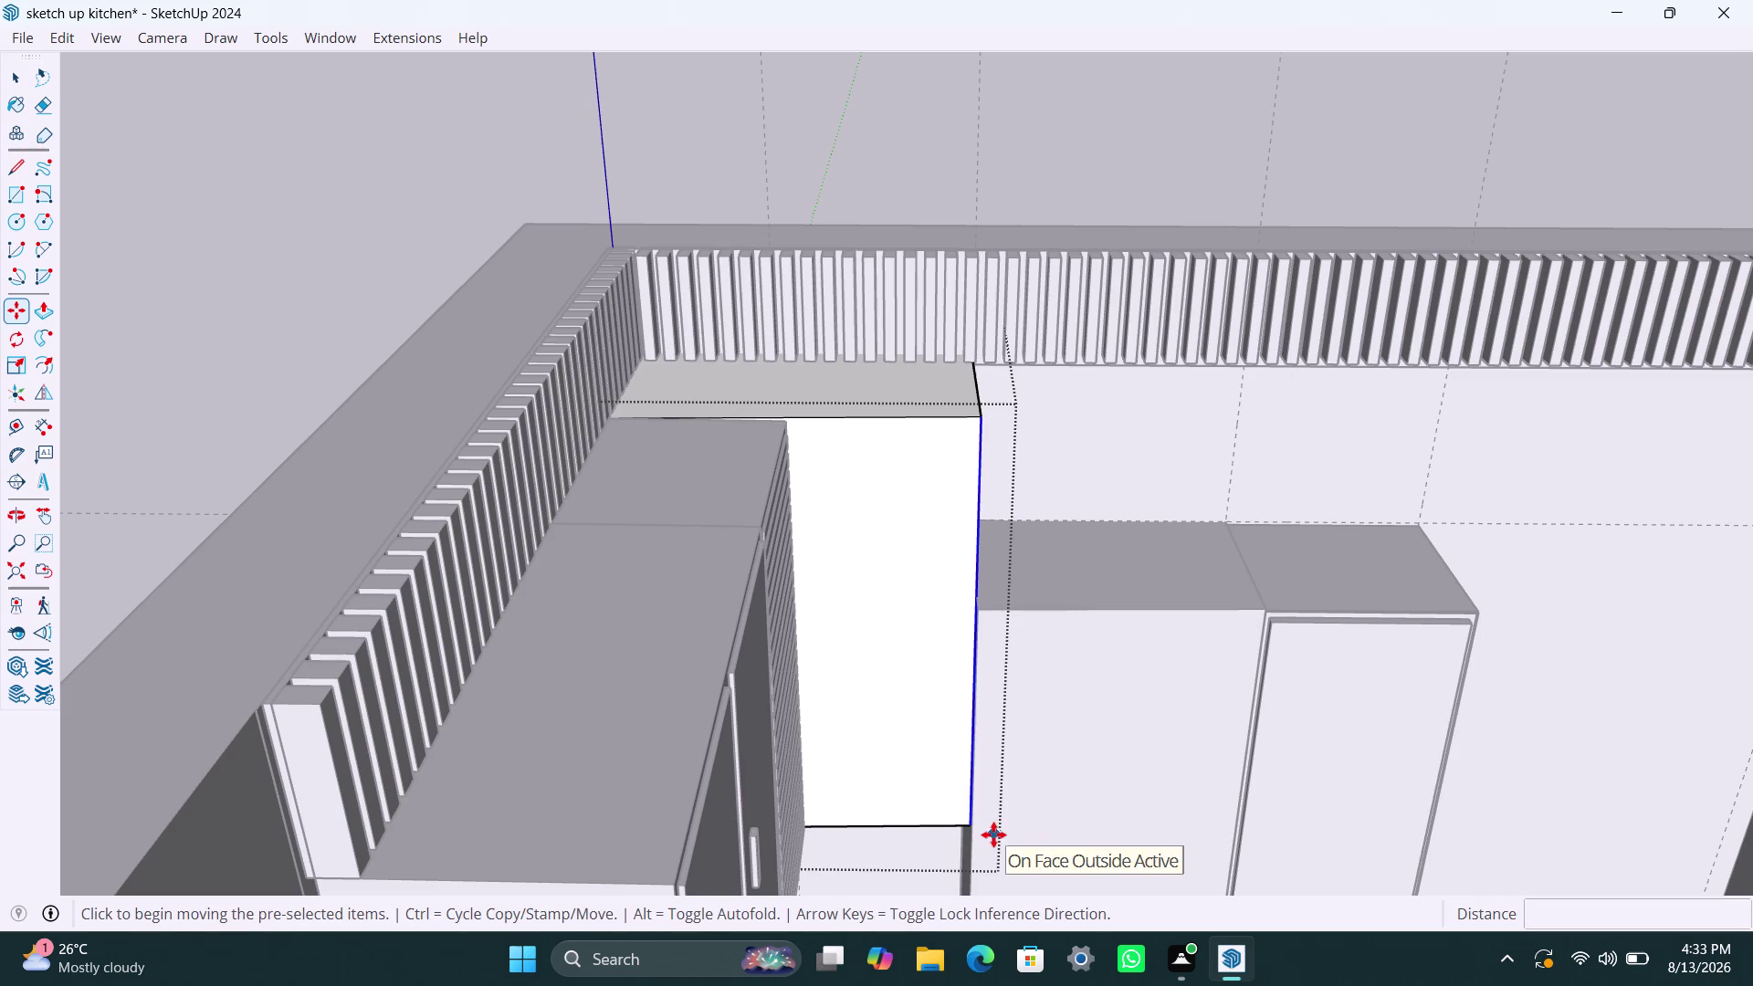
scroll(up, 3)
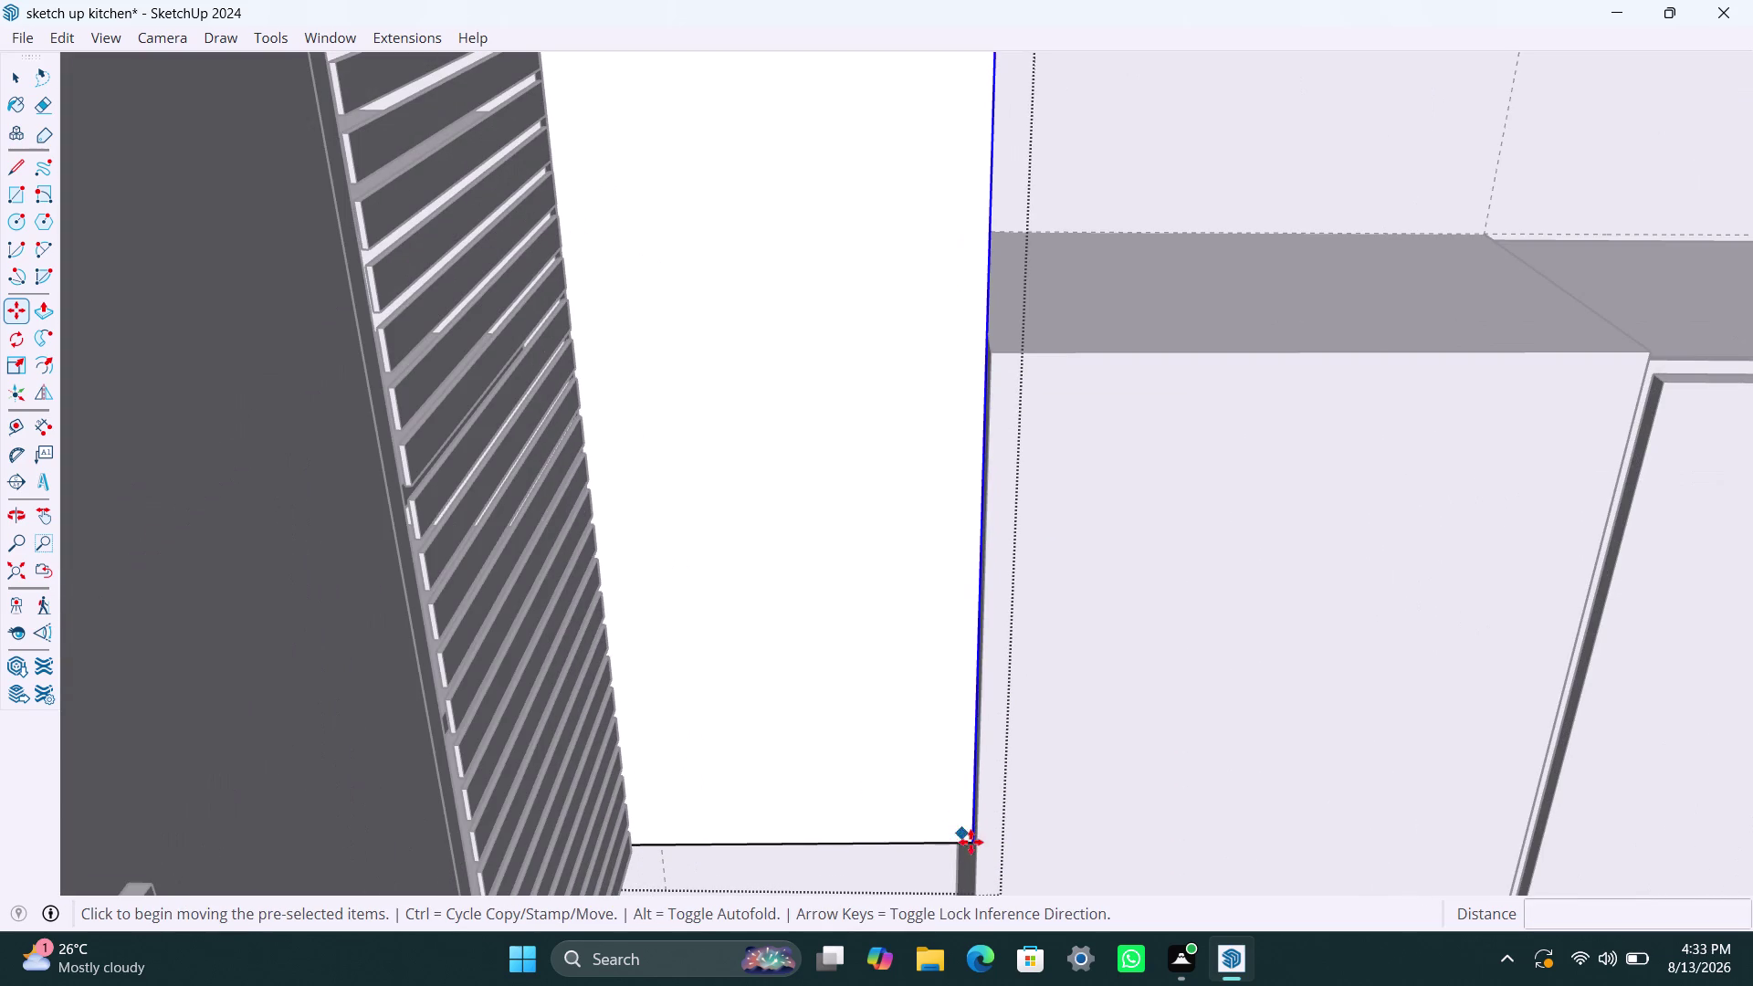
click(969, 844)
key(space)
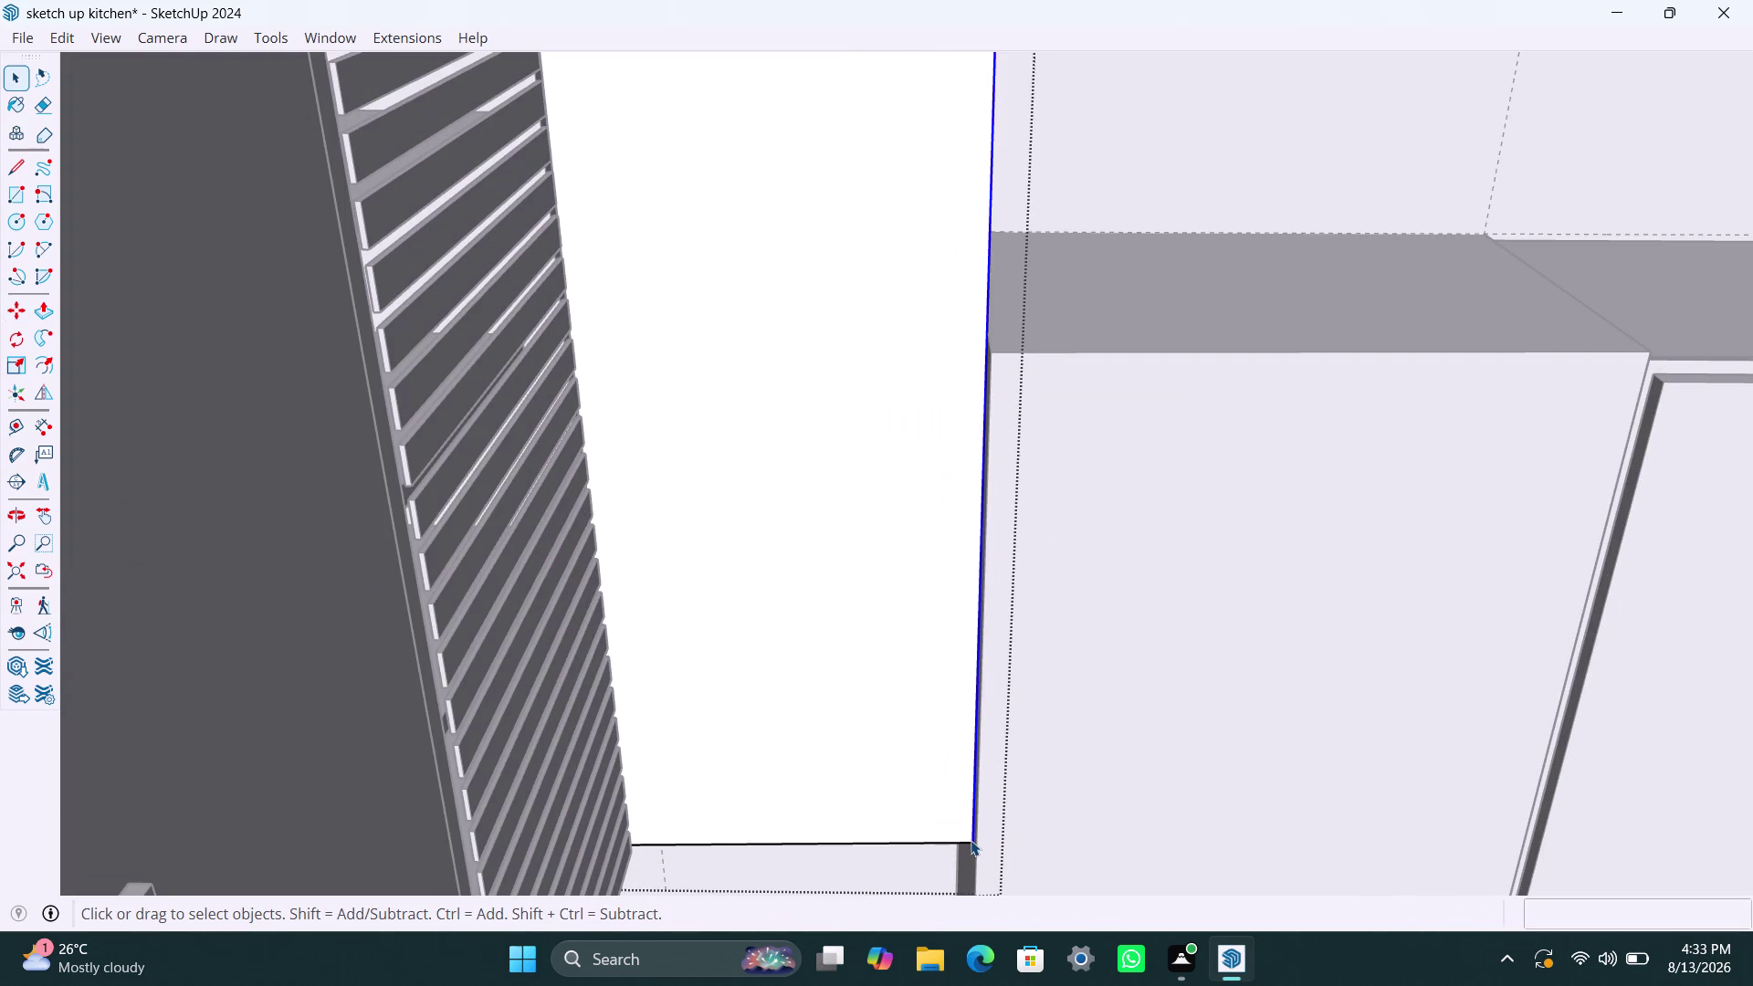
key(m)
click(973, 838)
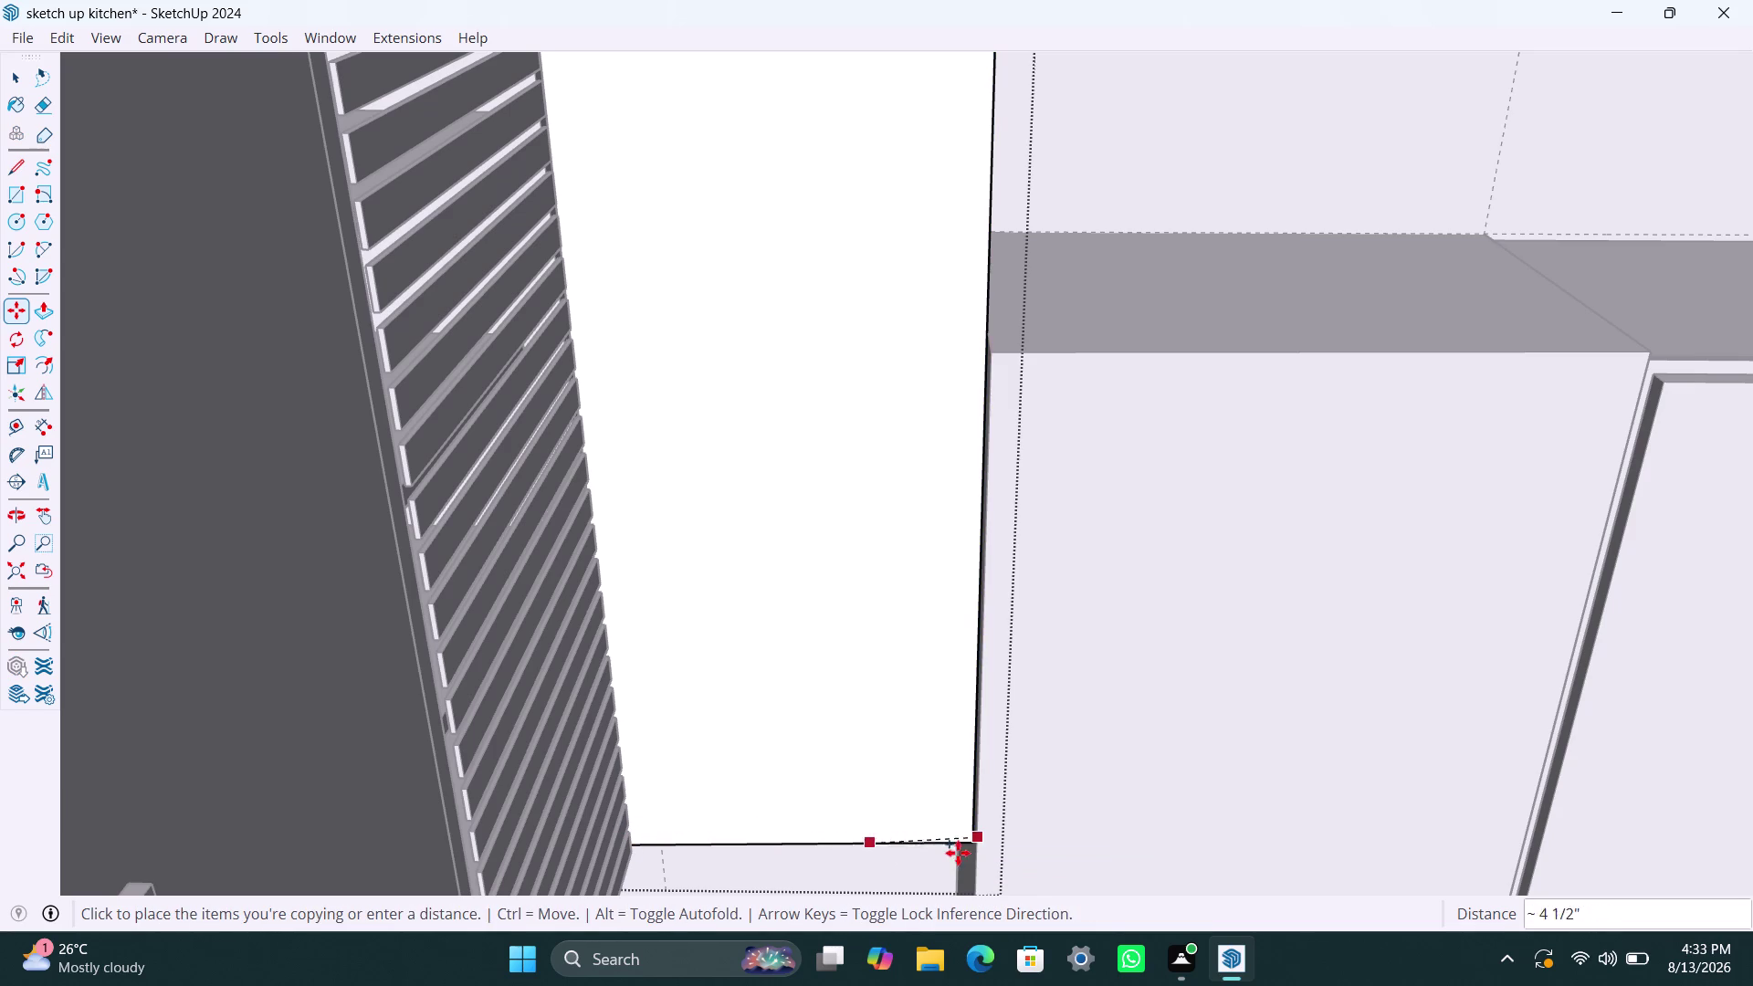
key(space)
click(972, 804)
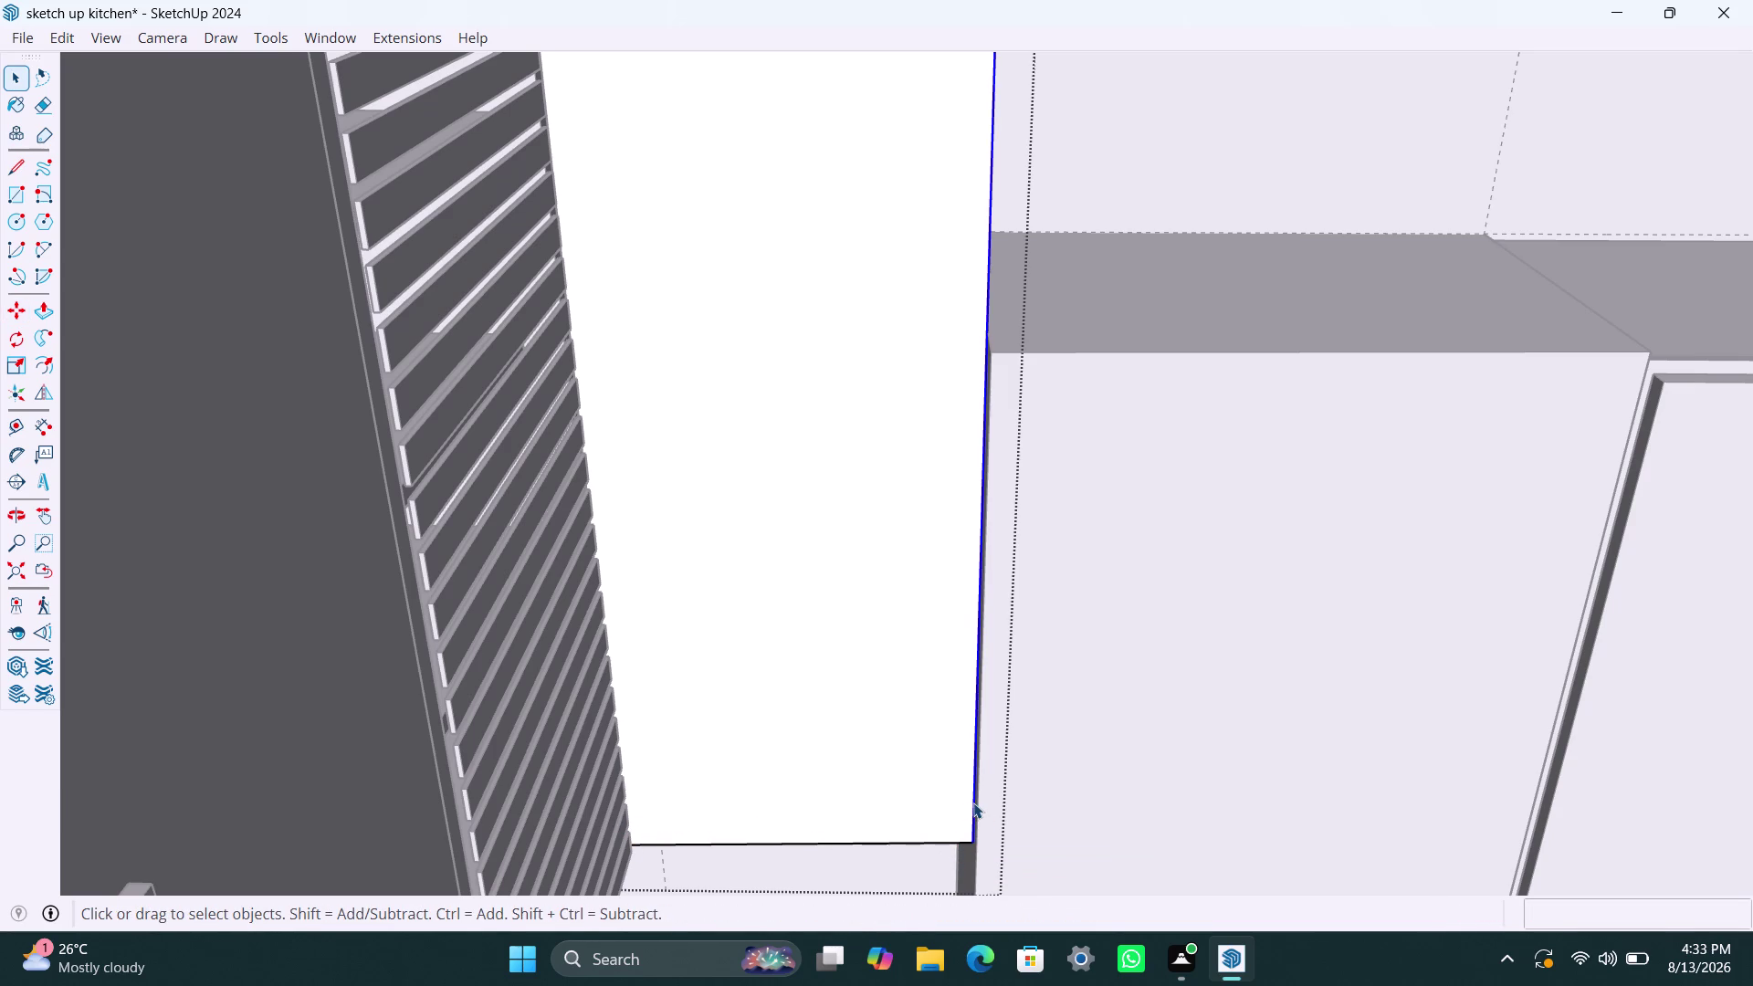
key(m)
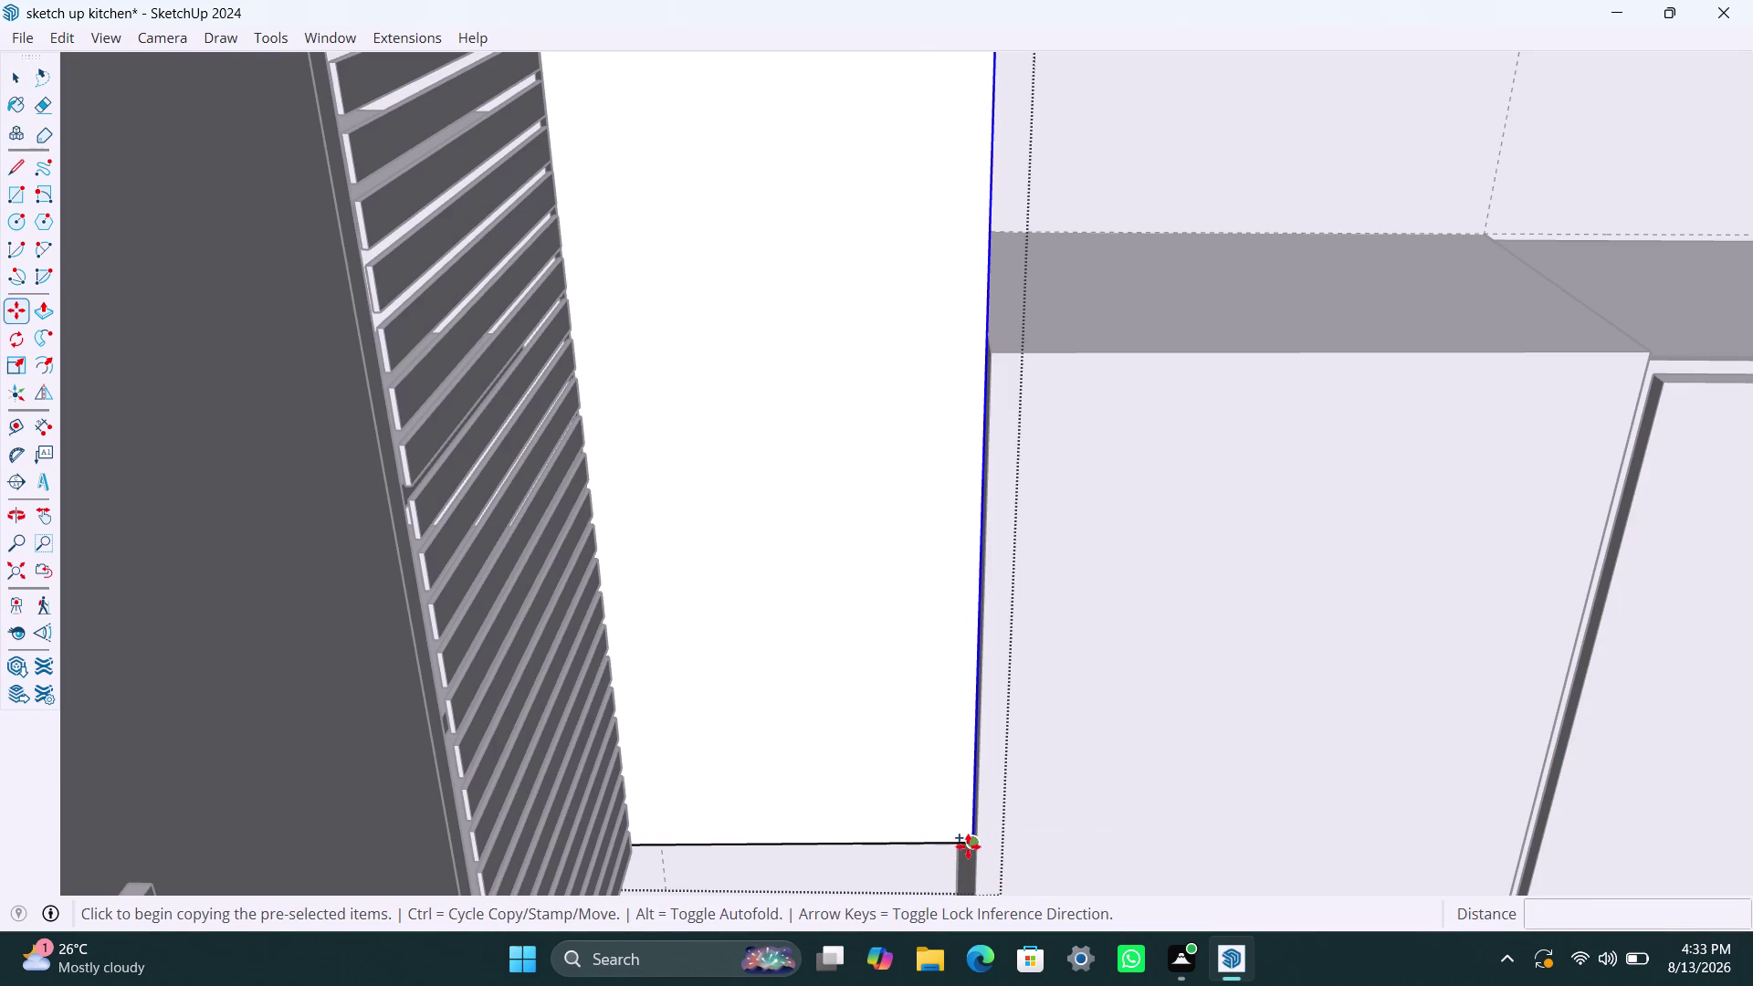
click(968, 847)
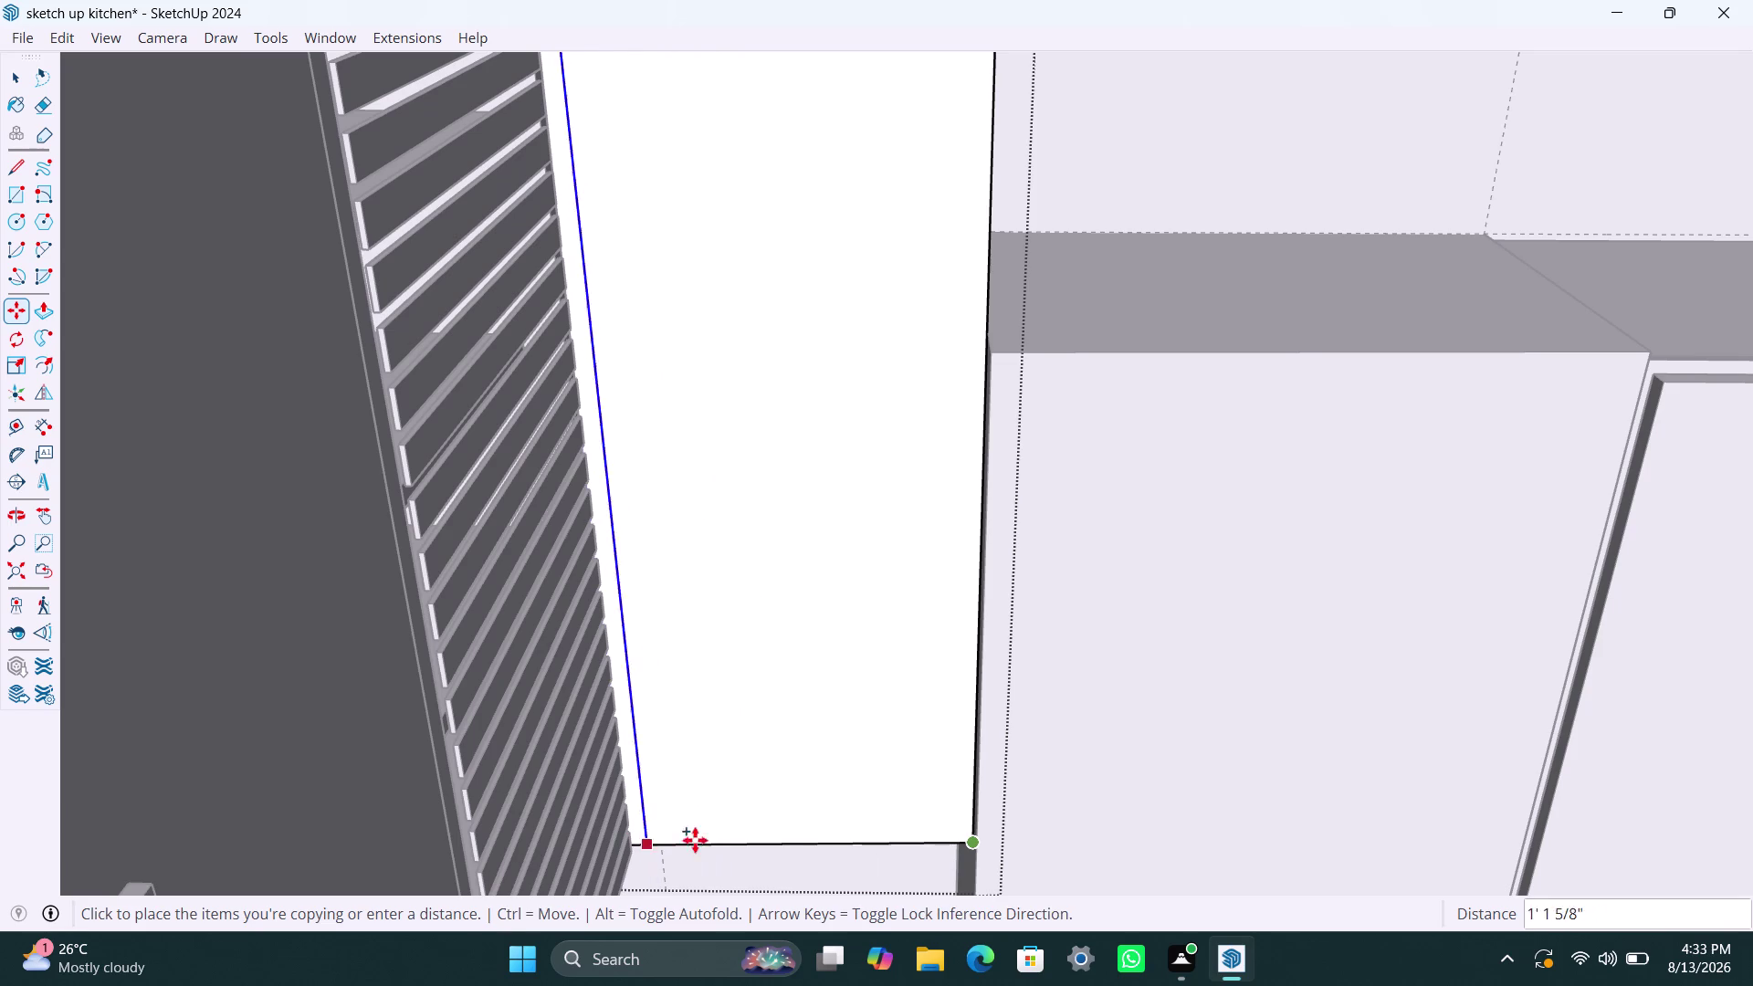
key(space)
key(Escape)
key(Escape)
key(Escape)
Orbit around the kitchen to face the back-wall cabinets from across the room.
scroll(down, 3)
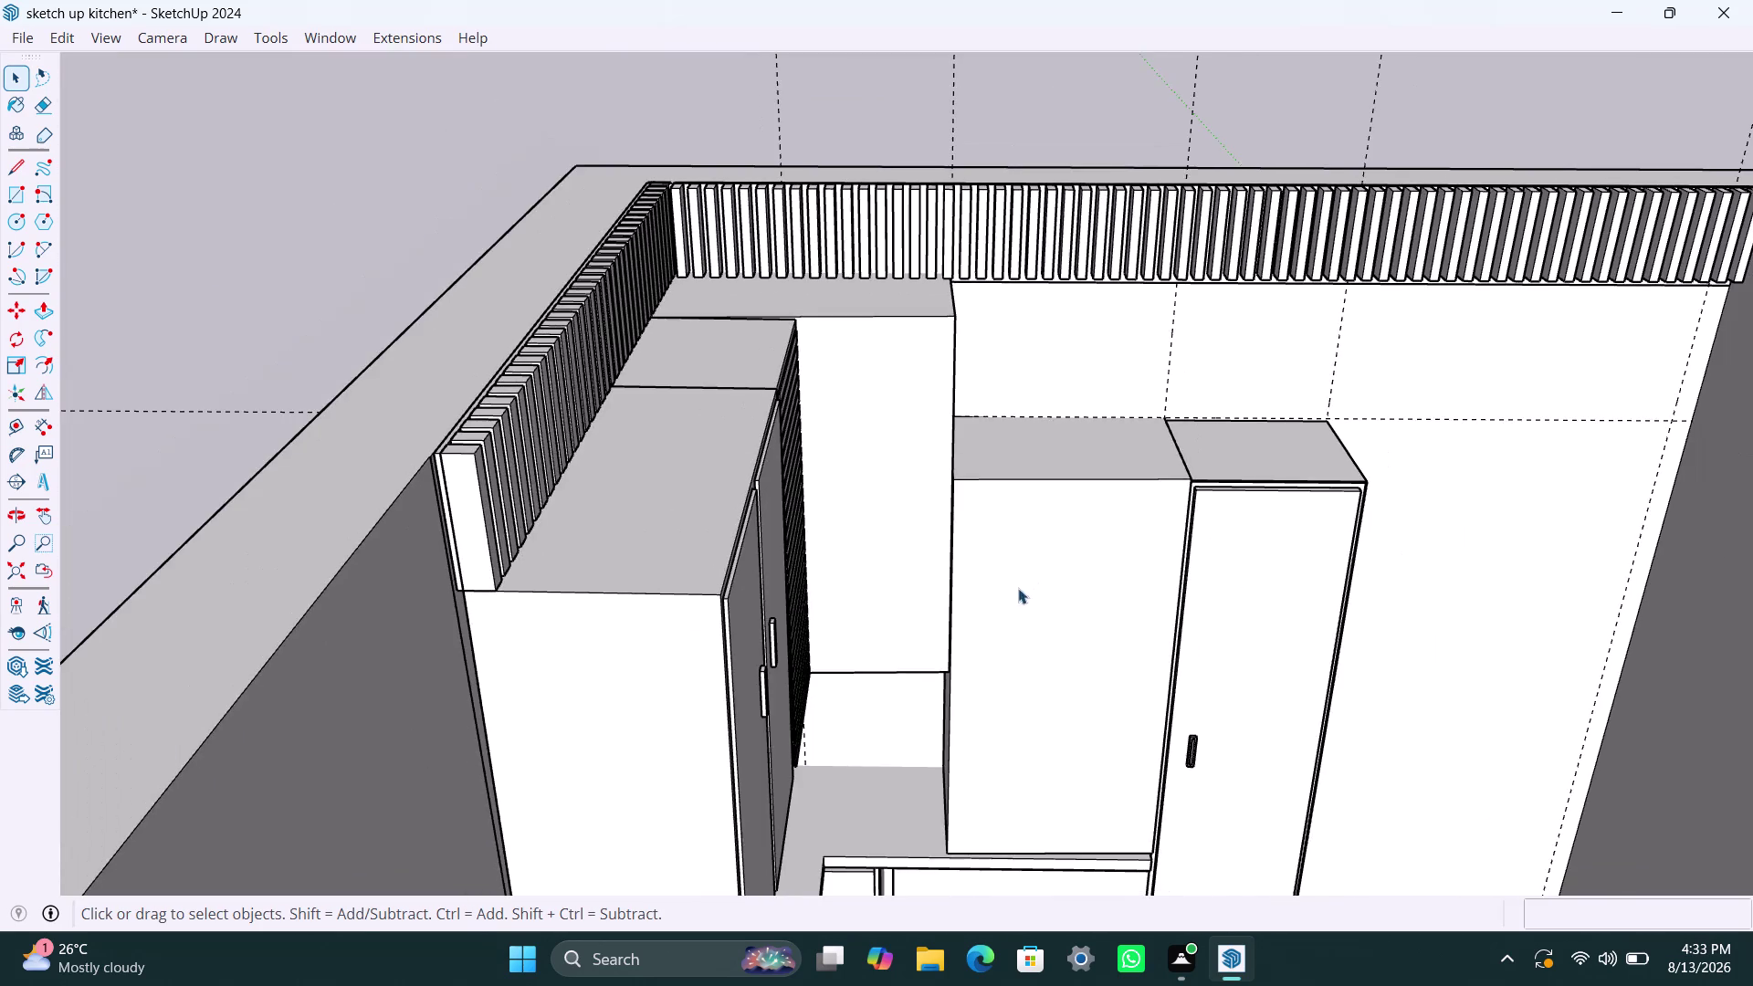
middle_drag(1016, 592, 916, 454)
middle_drag(1052, 435, 1072, 570)
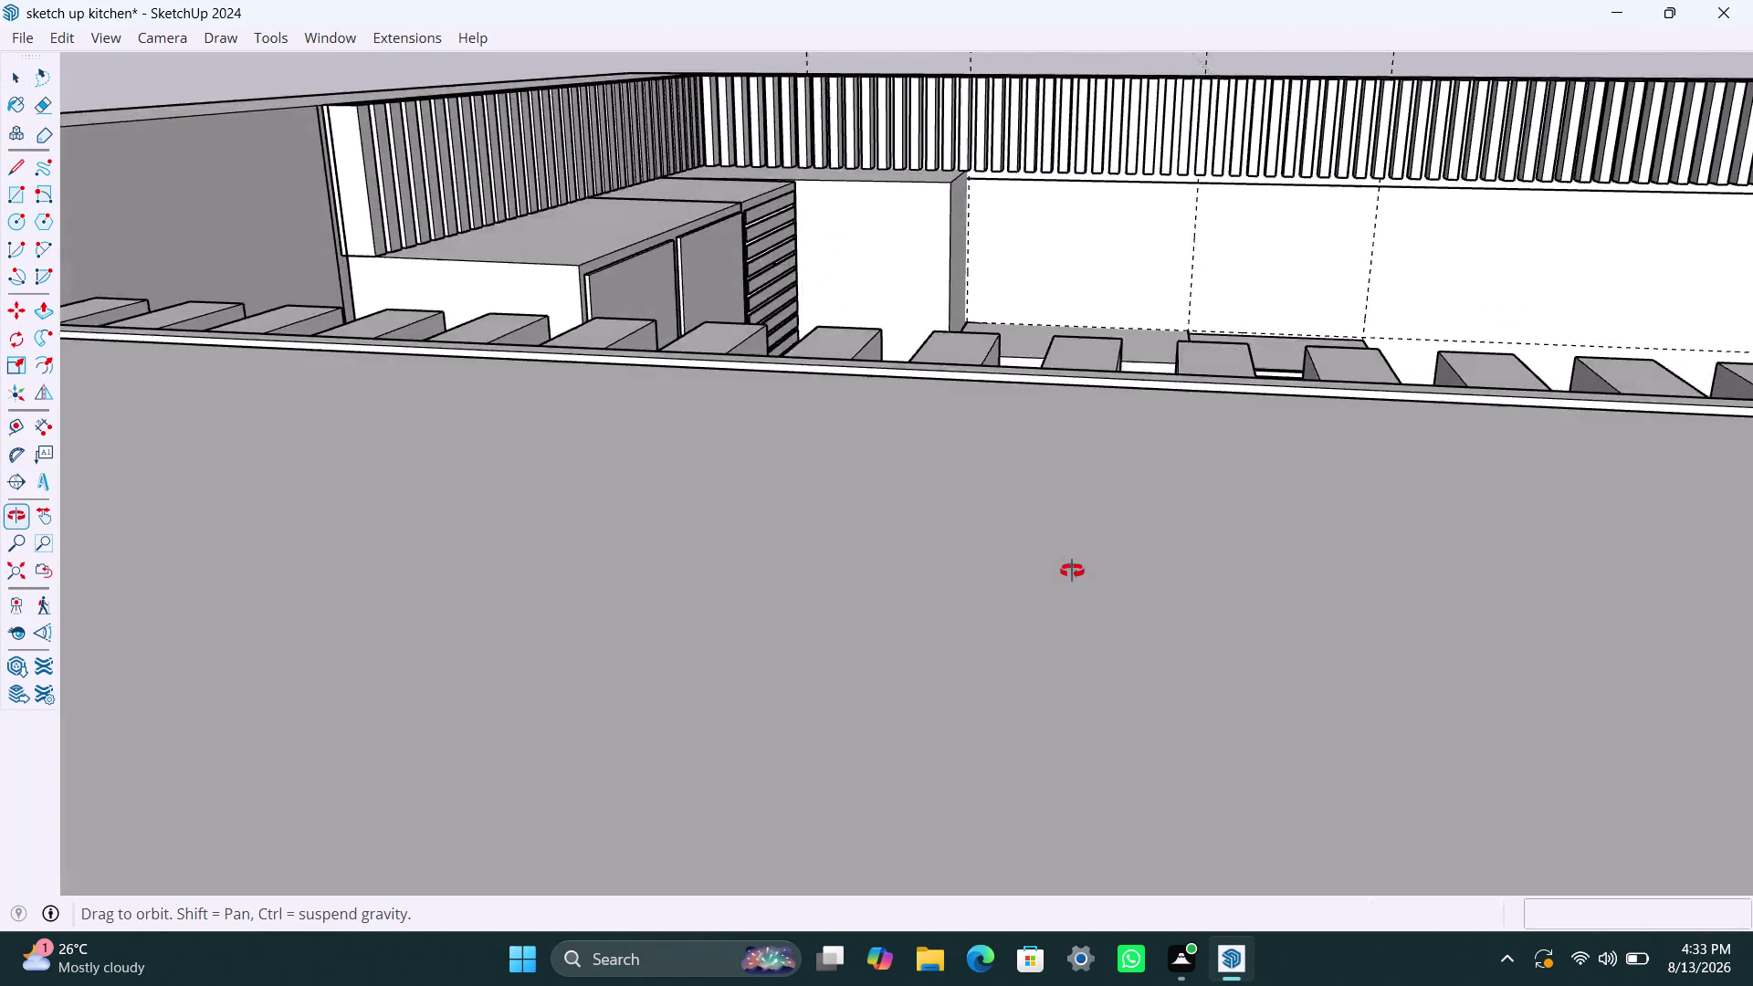
middle_drag(1072, 571, 1144, 662)
scroll(up, 3)
middle_drag(944, 256, 914, 317)
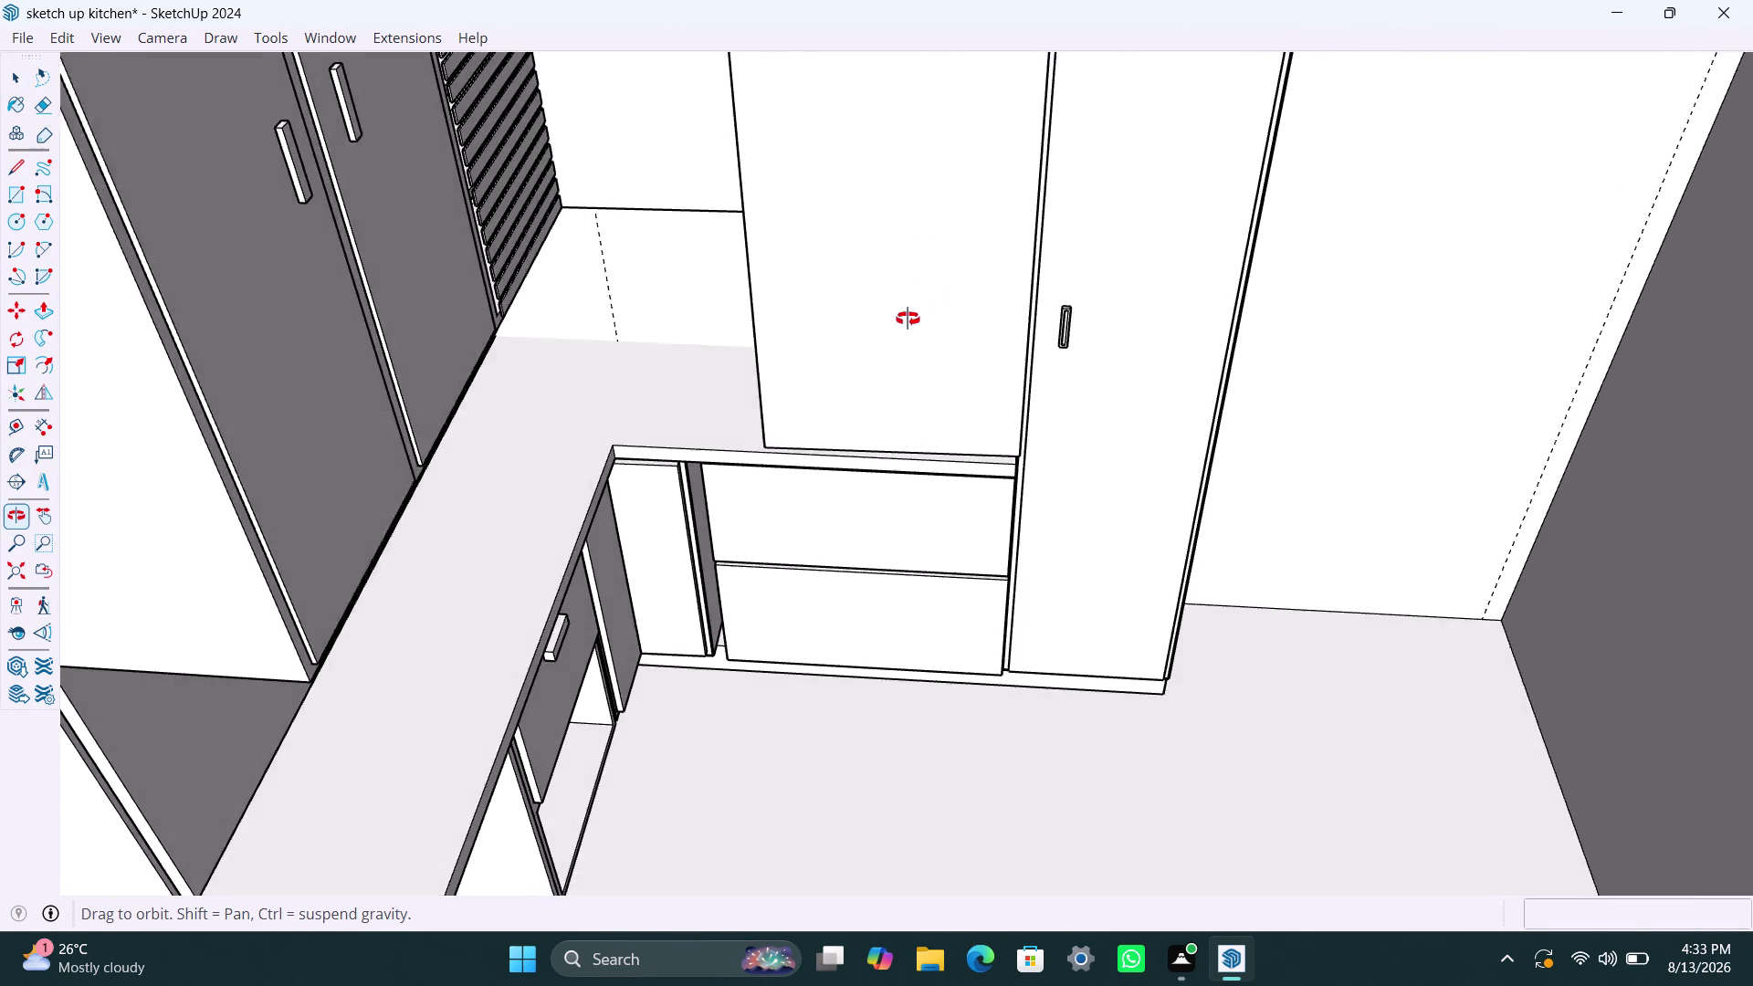
middle_drag(914, 317, 887, 331)
scroll(down, 3)
scroll(down, 3)
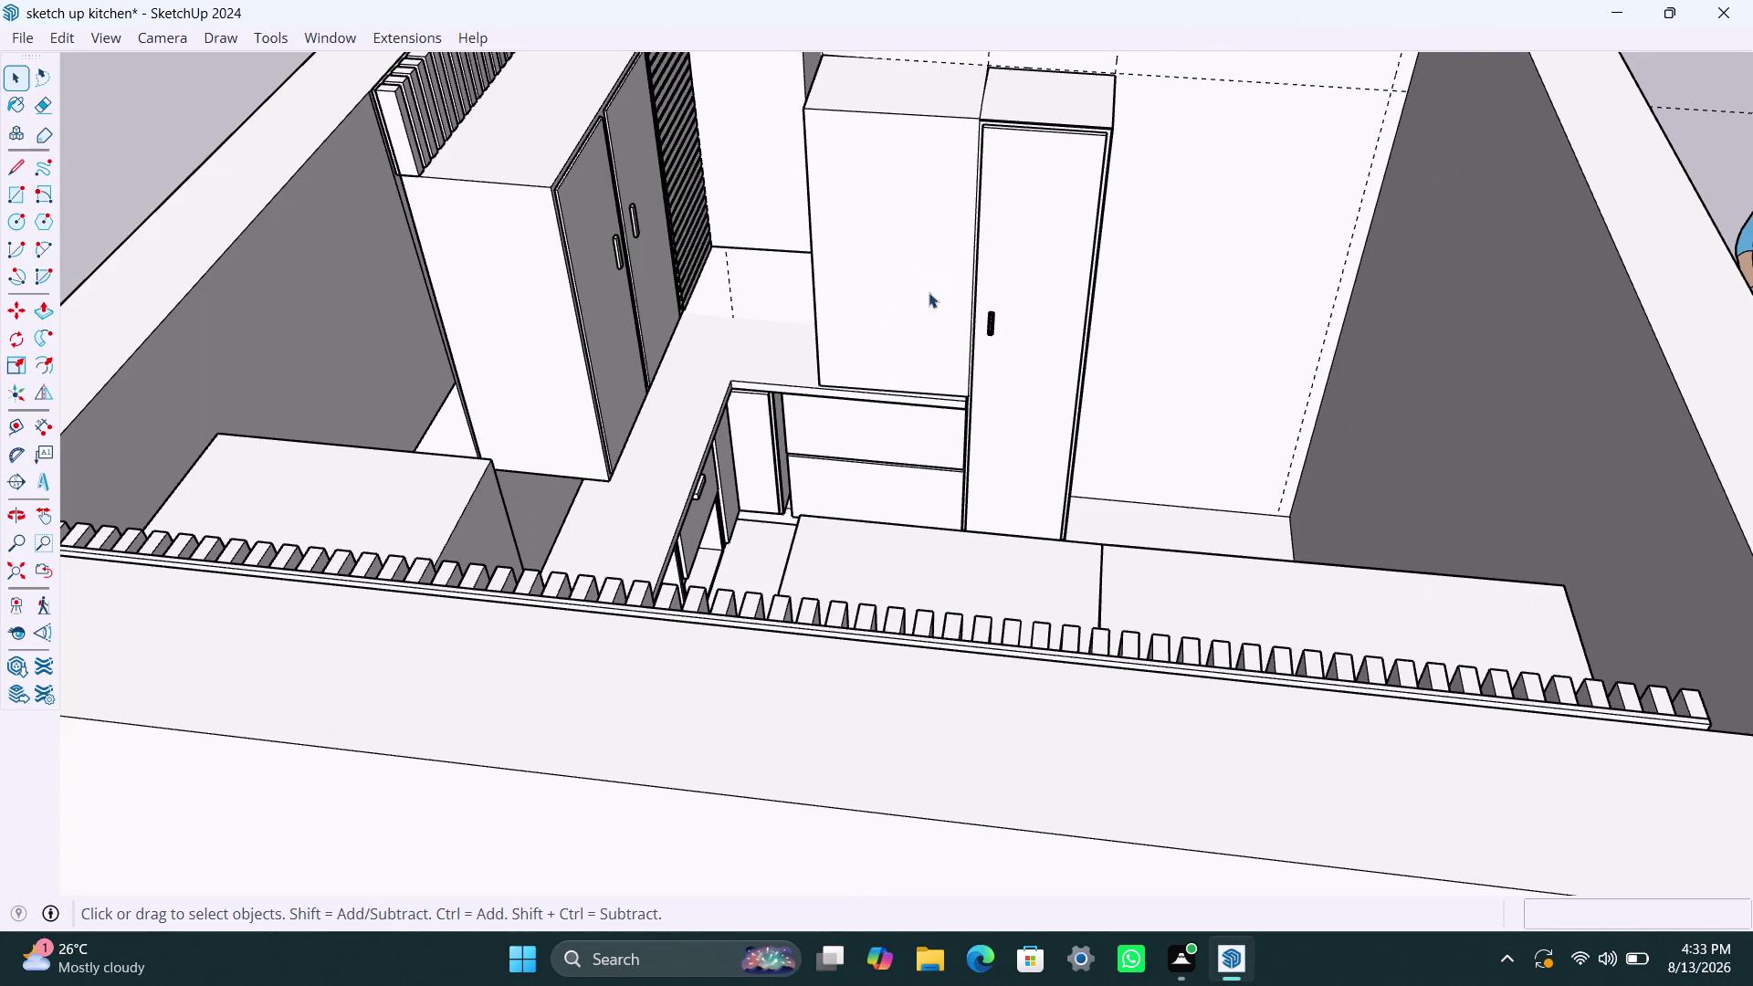
click(913, 230)
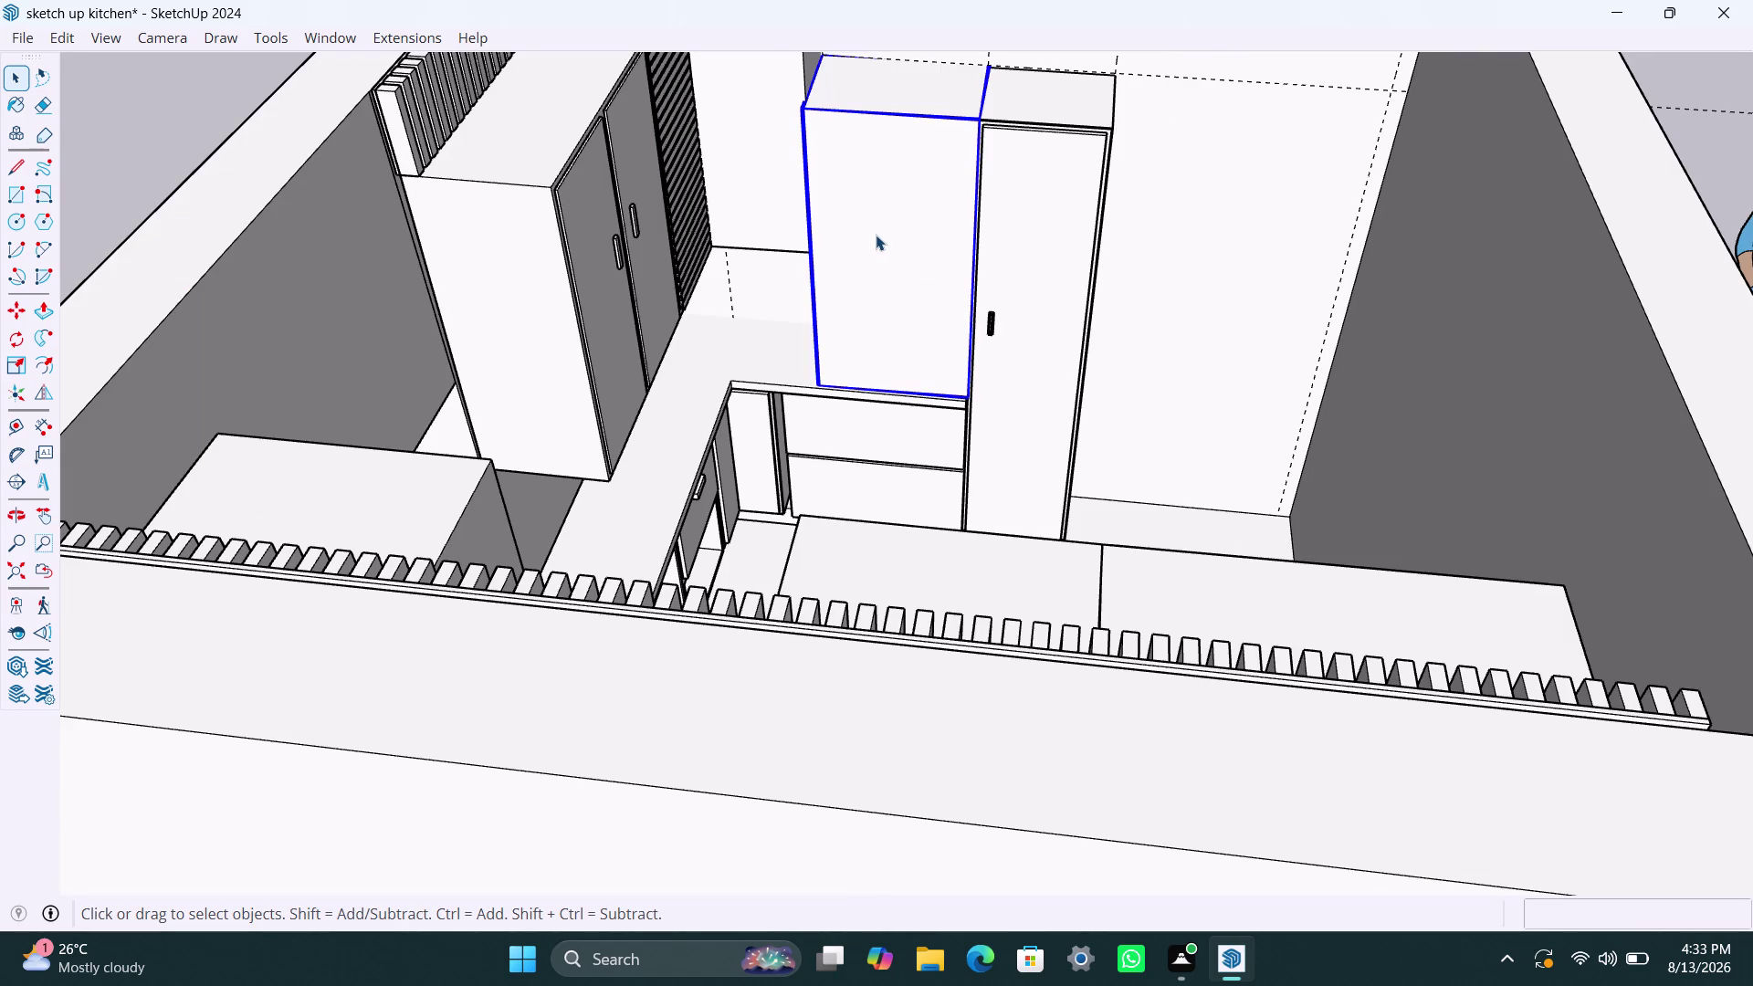
Offset the upper cabinet's front face by 2.5 mm, then undo that offset.
double_click(875, 235)
click(876, 235)
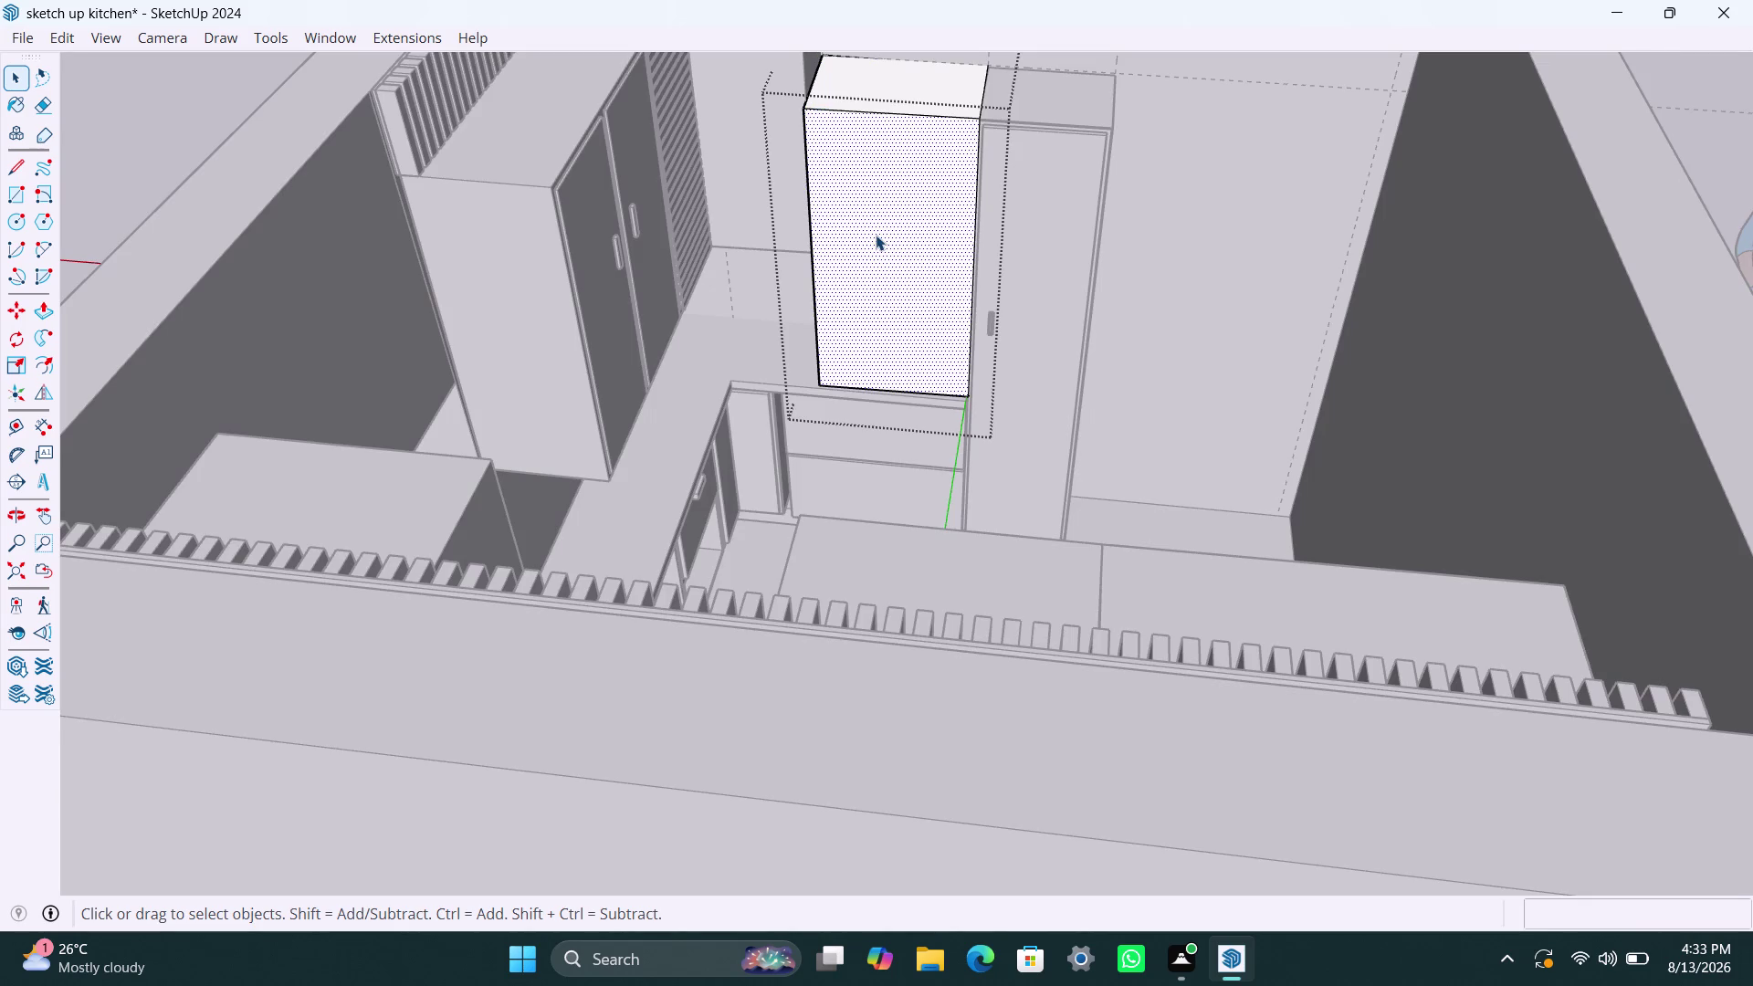
key(f)
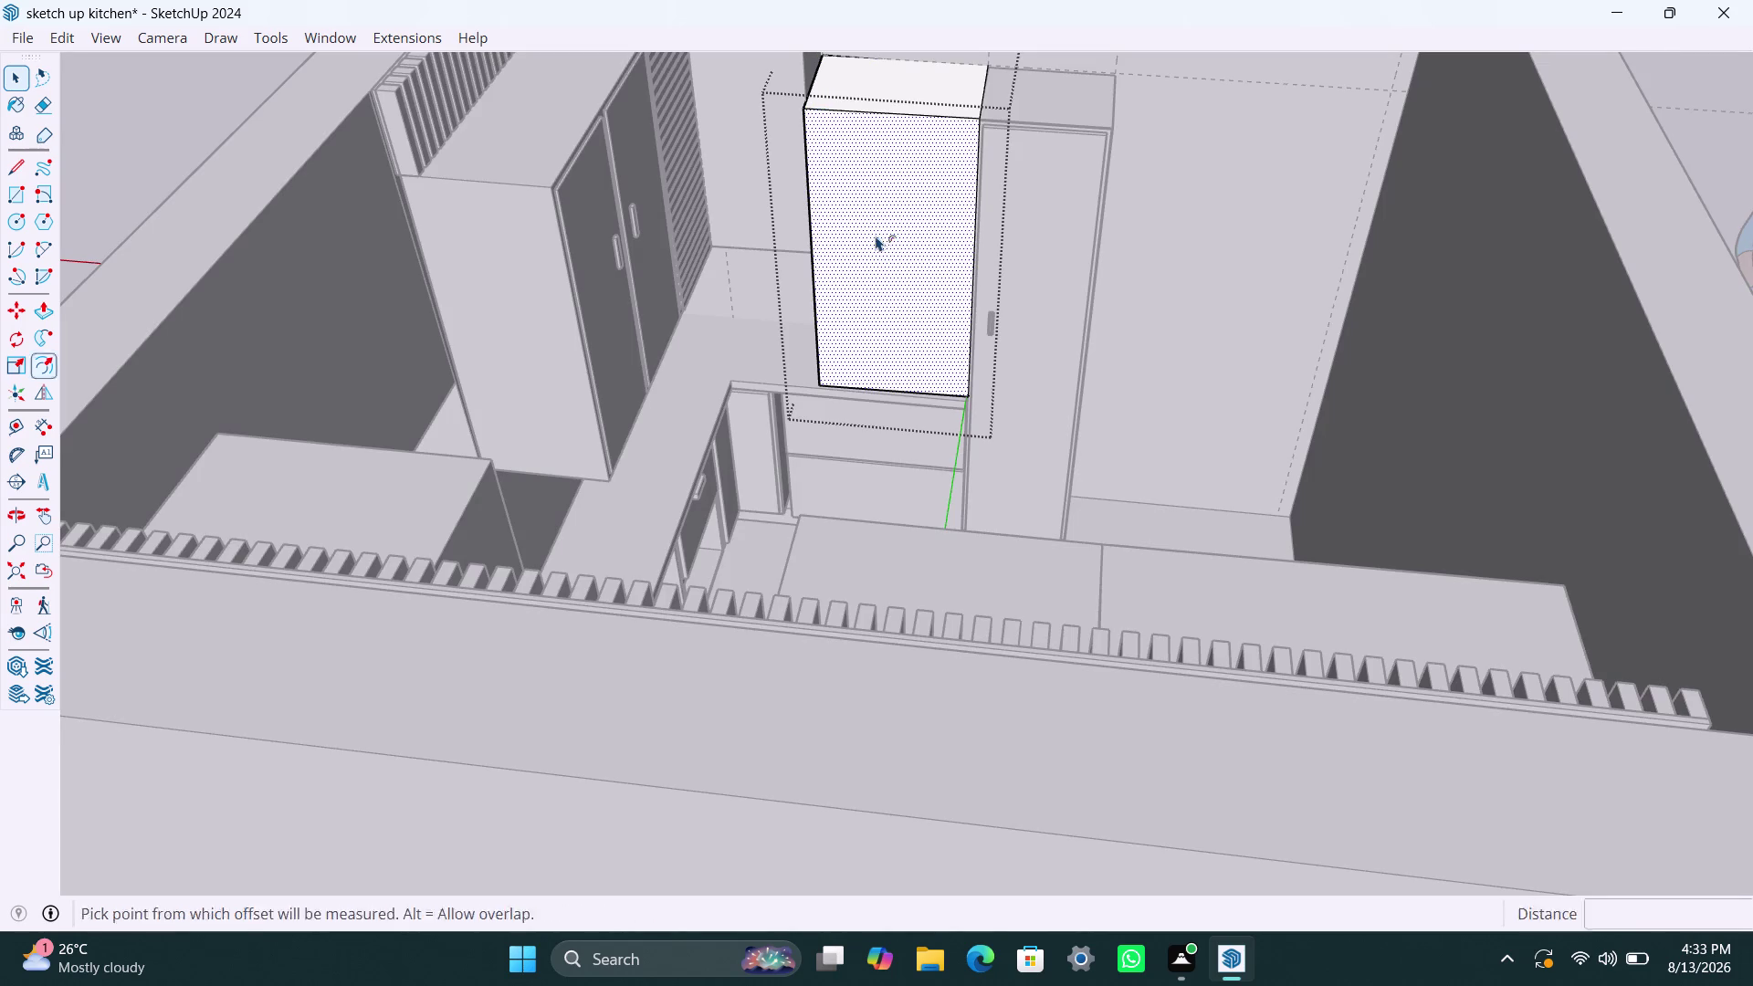
click(875, 235)
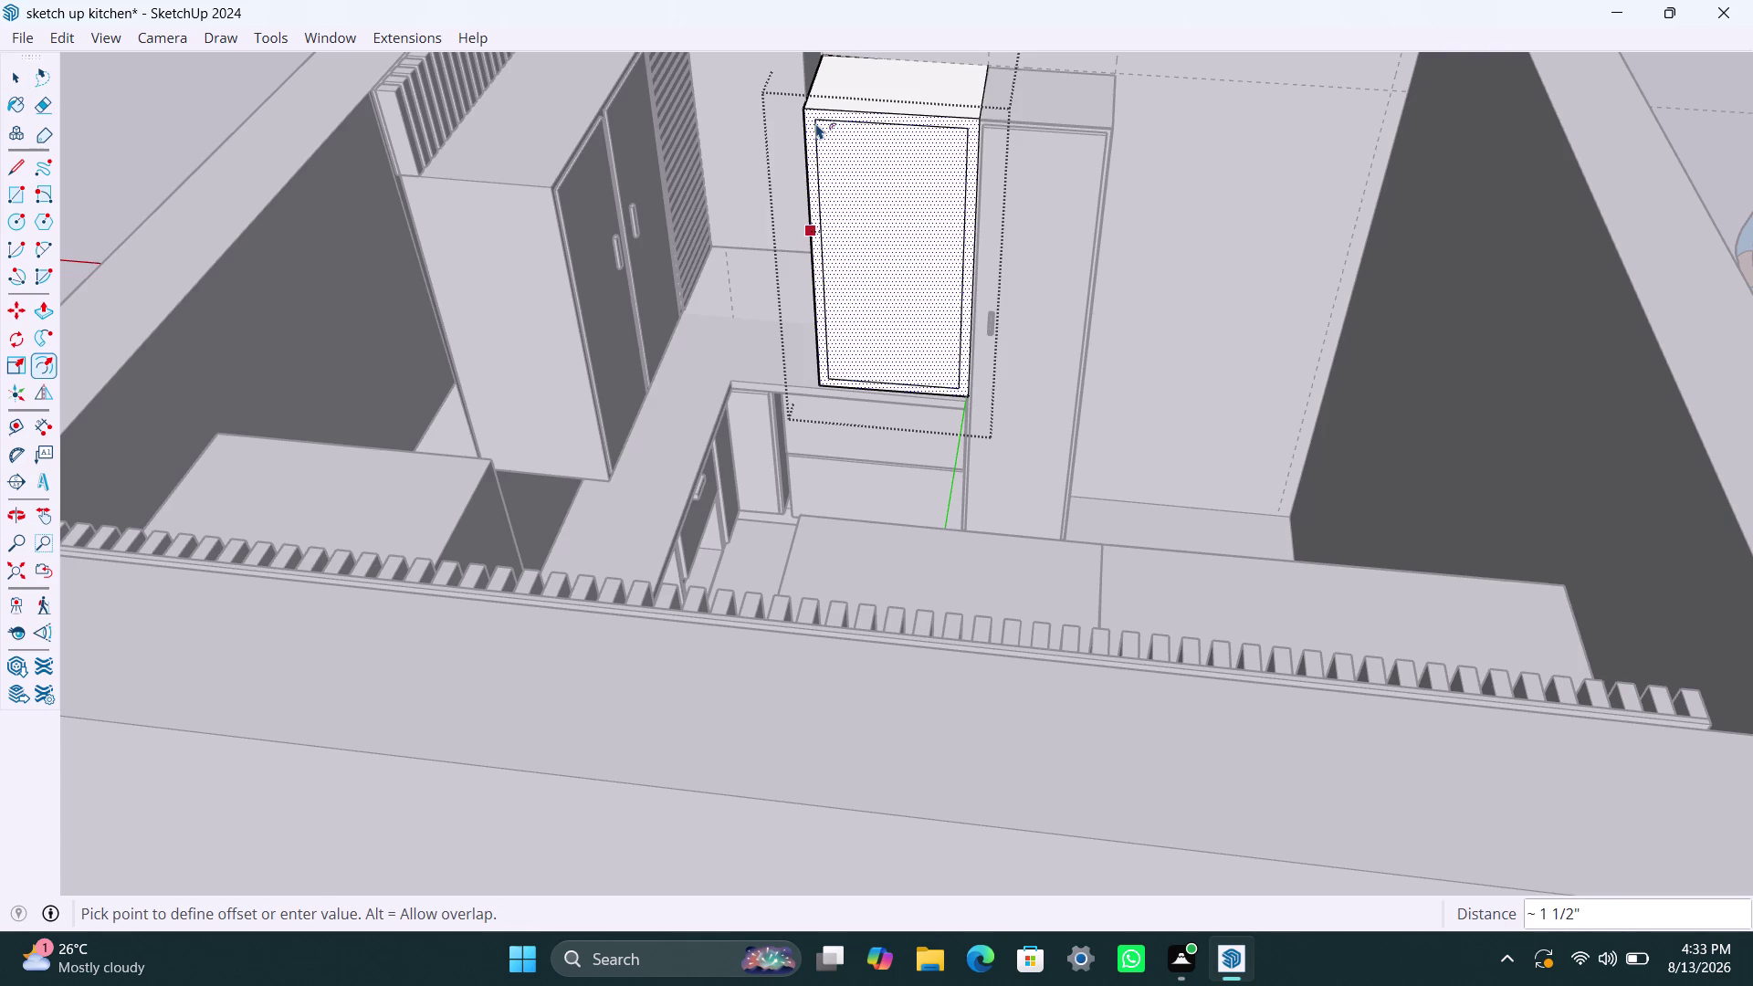
text(2.5MM)
key(Return)
click(853, 157)
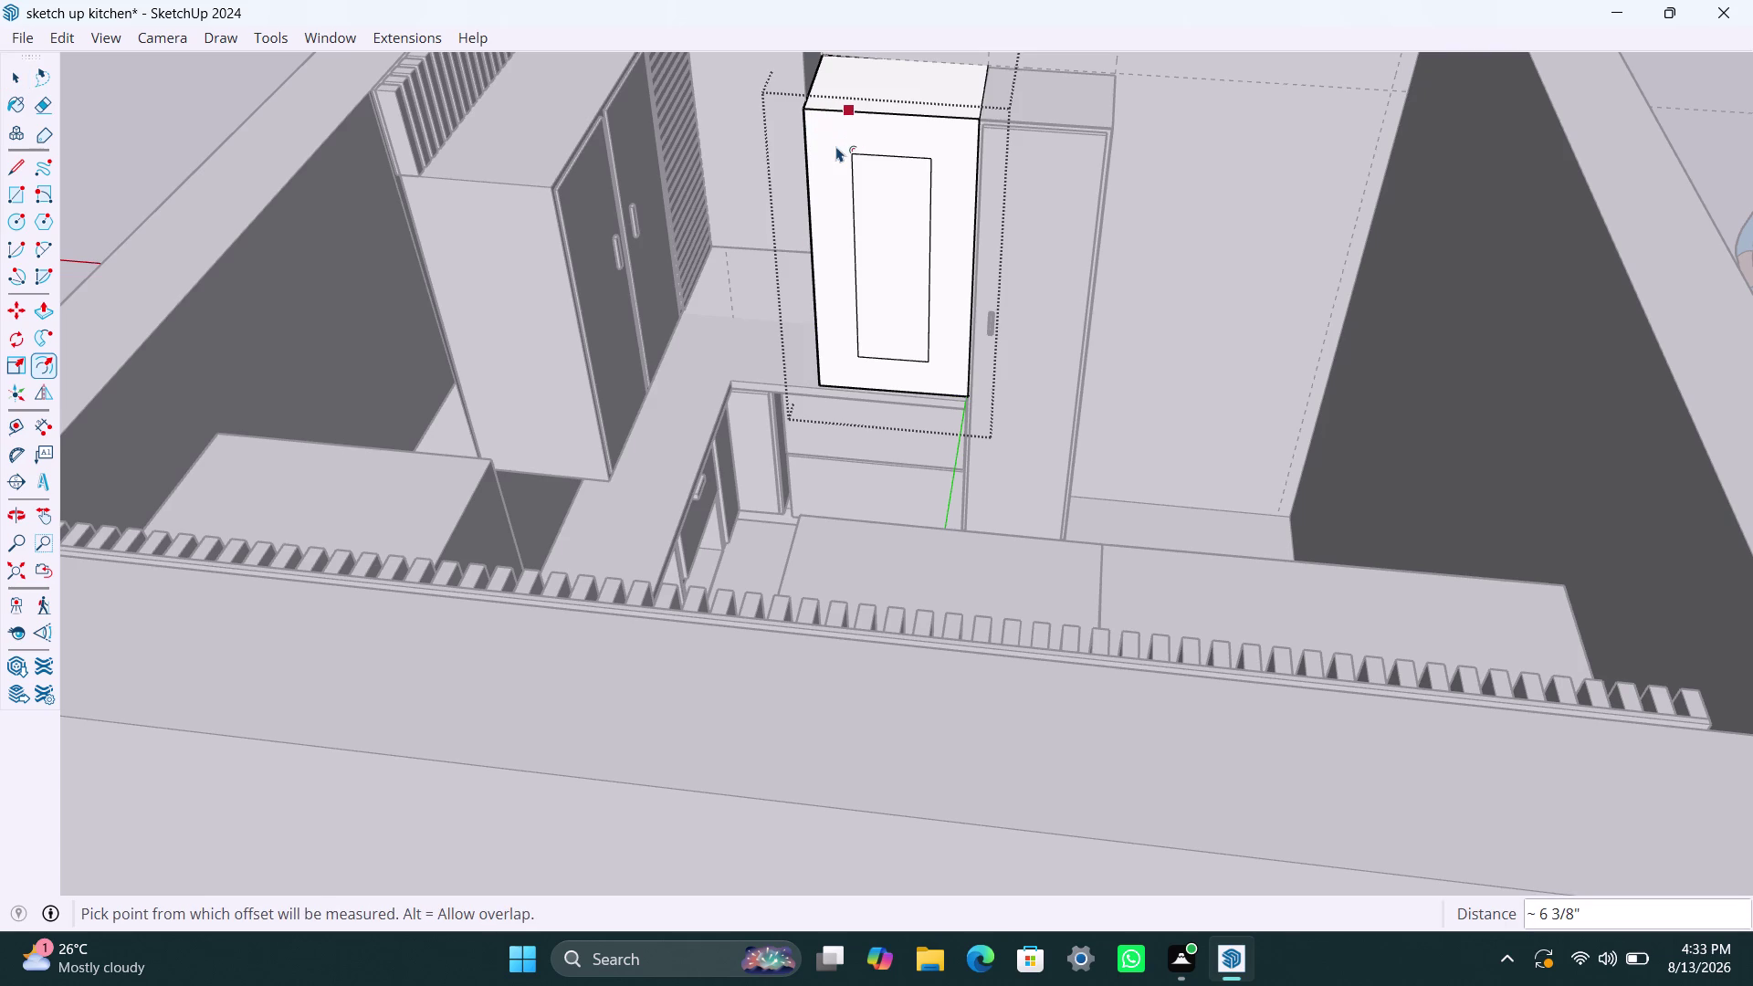
key(ctrl+z)
Offset the front face outline inward by 18 mm.
click(835, 150)
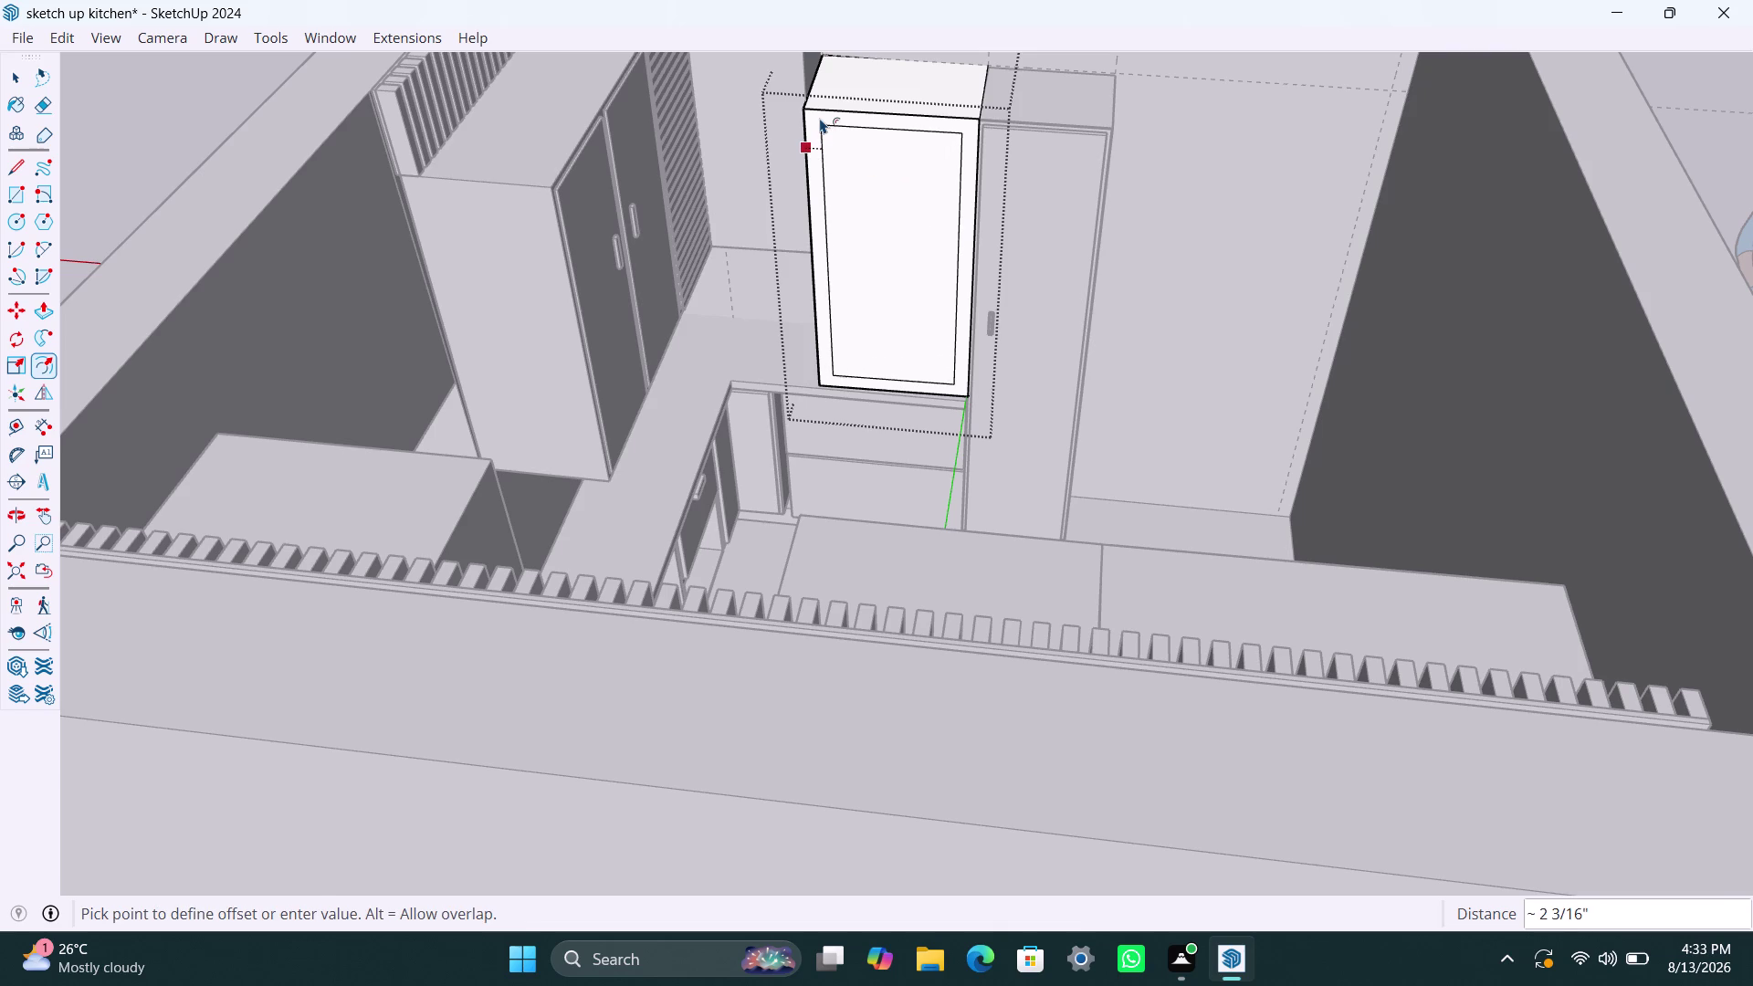
text(18N)
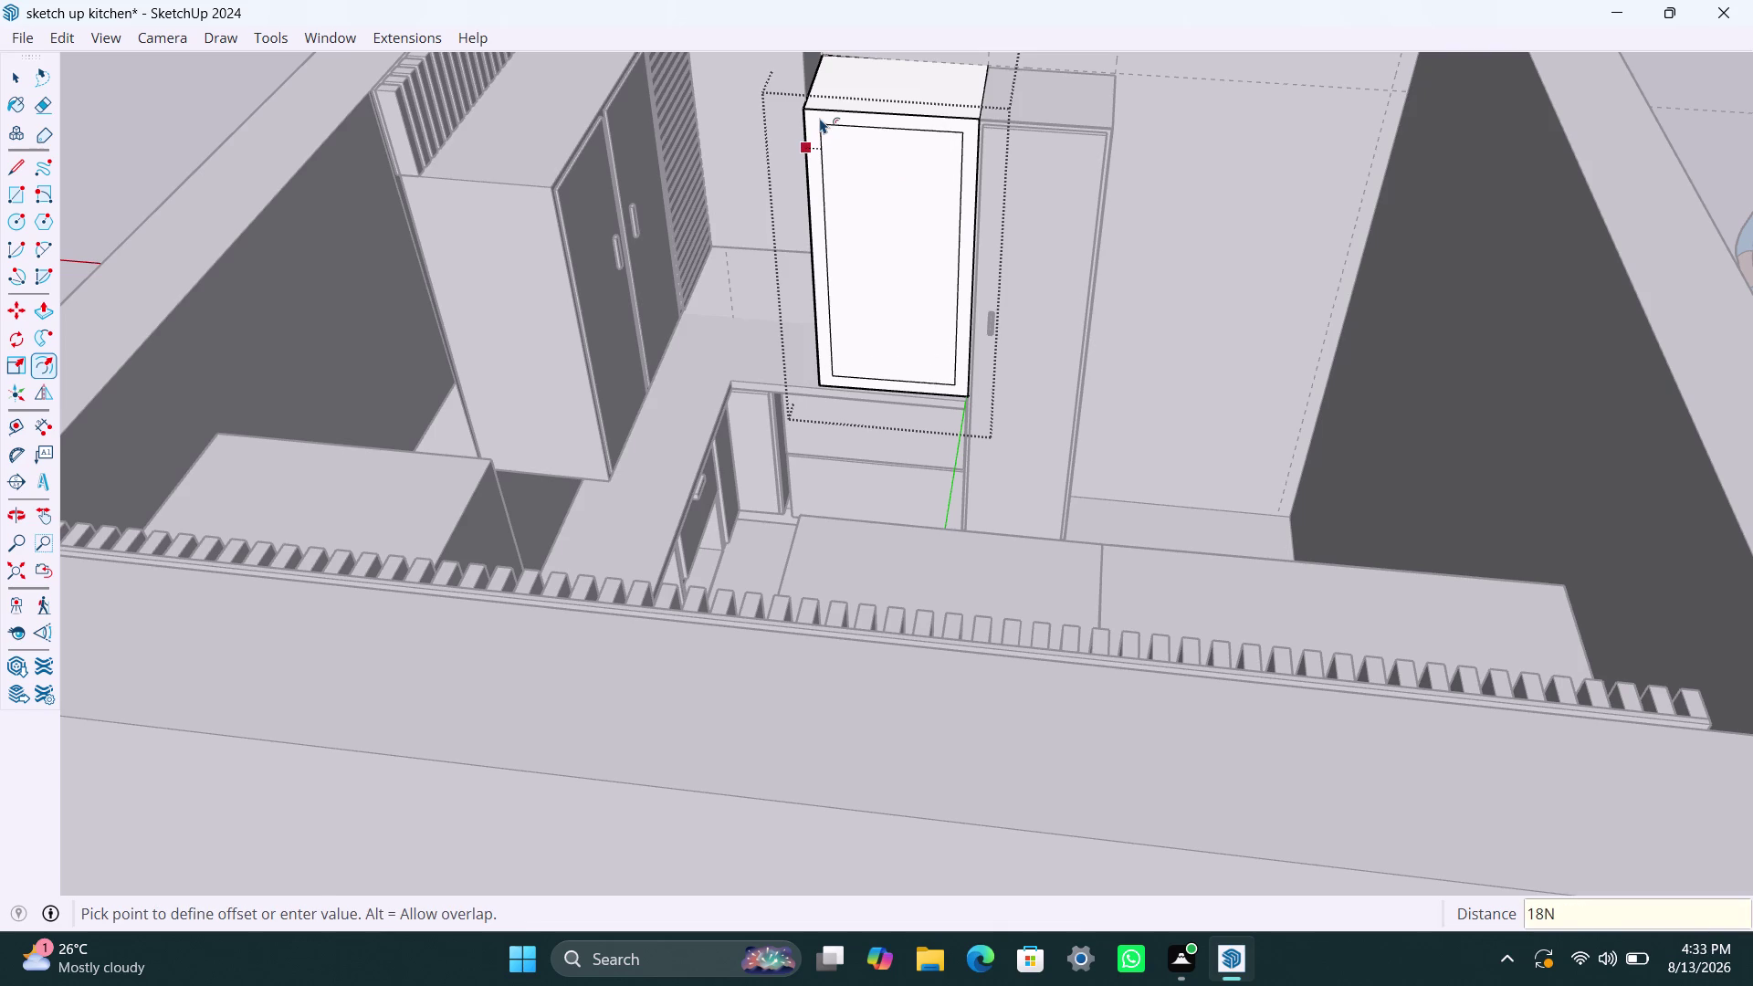
key(BackSpace)
text(MM)
key(Return)
key(space)
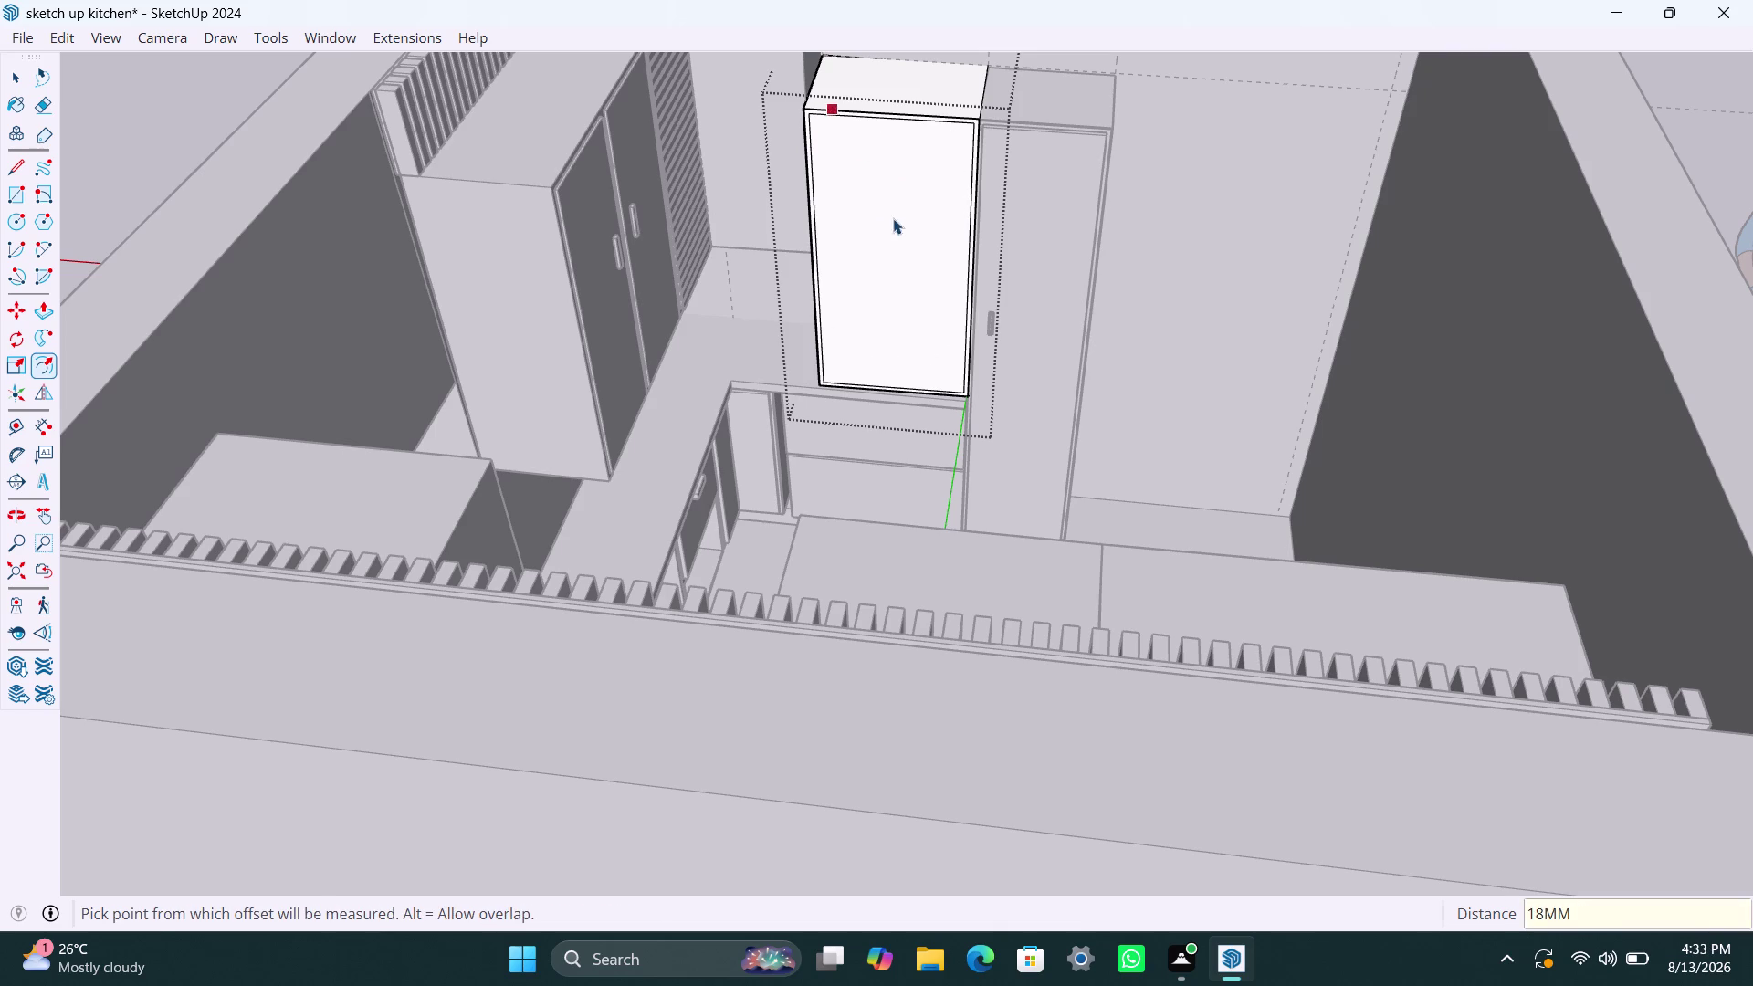
click(898, 223)
Push the inner front face back to hollow out the cabinet.
key(p)
click(900, 223)
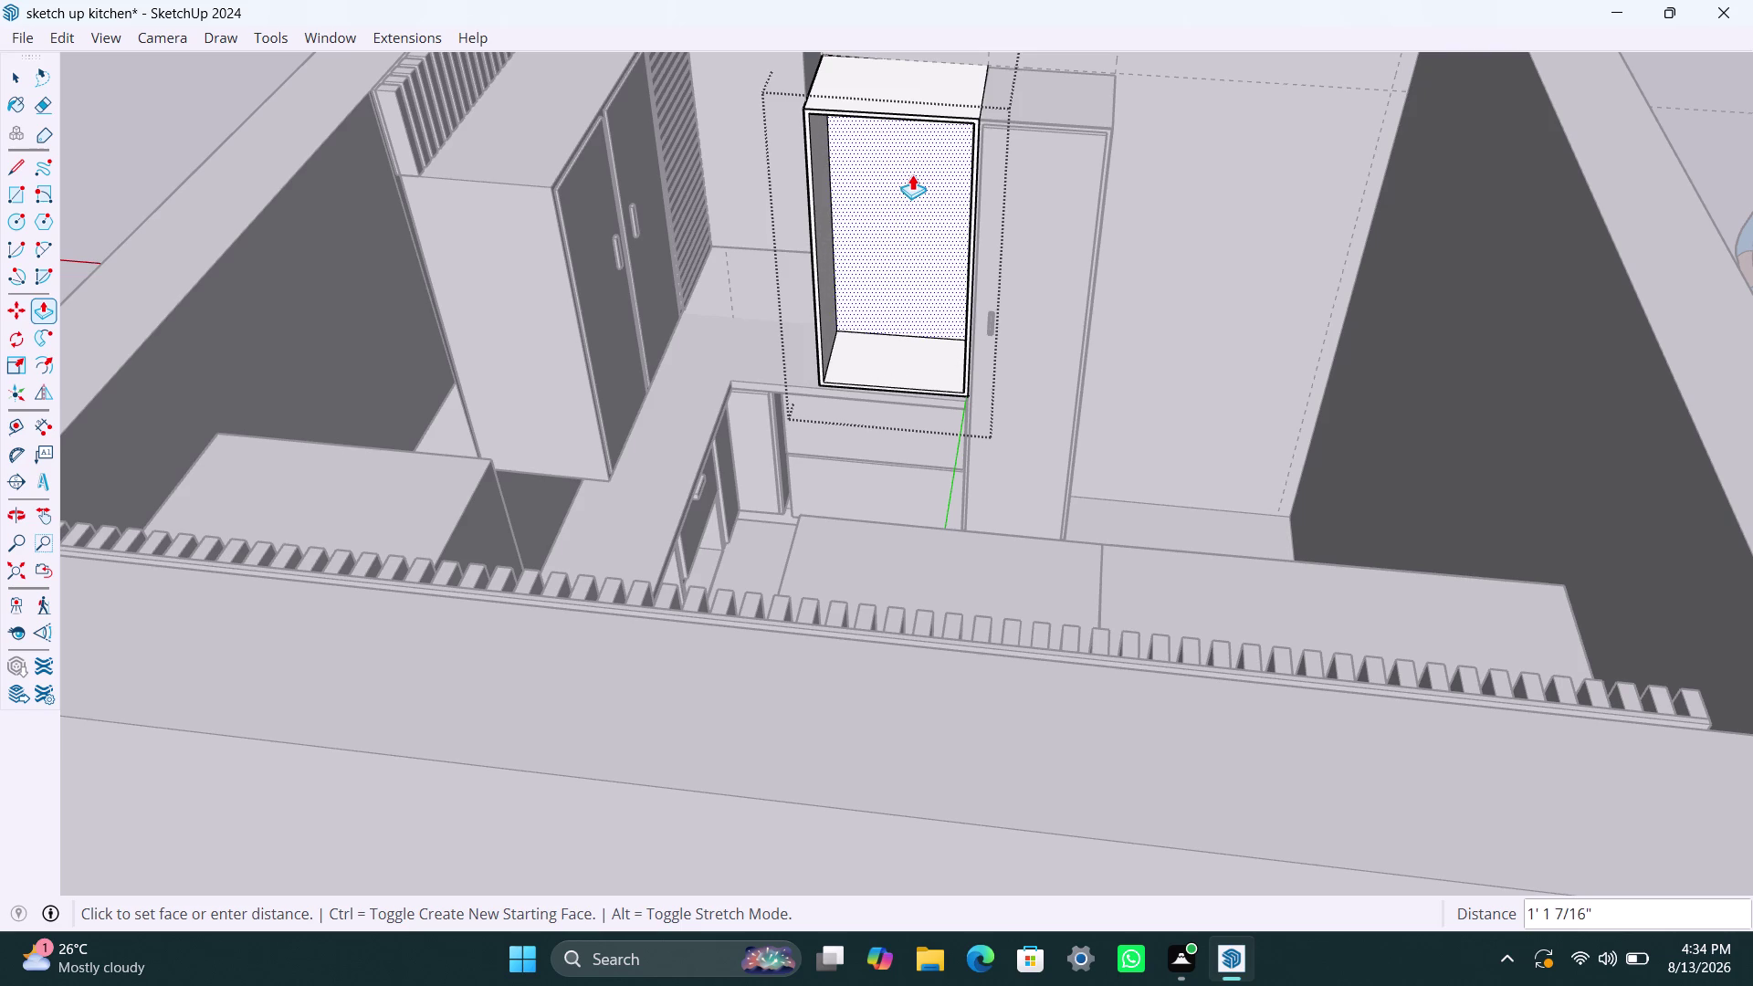
click(914, 170)
key(space)
click(1222, 193)
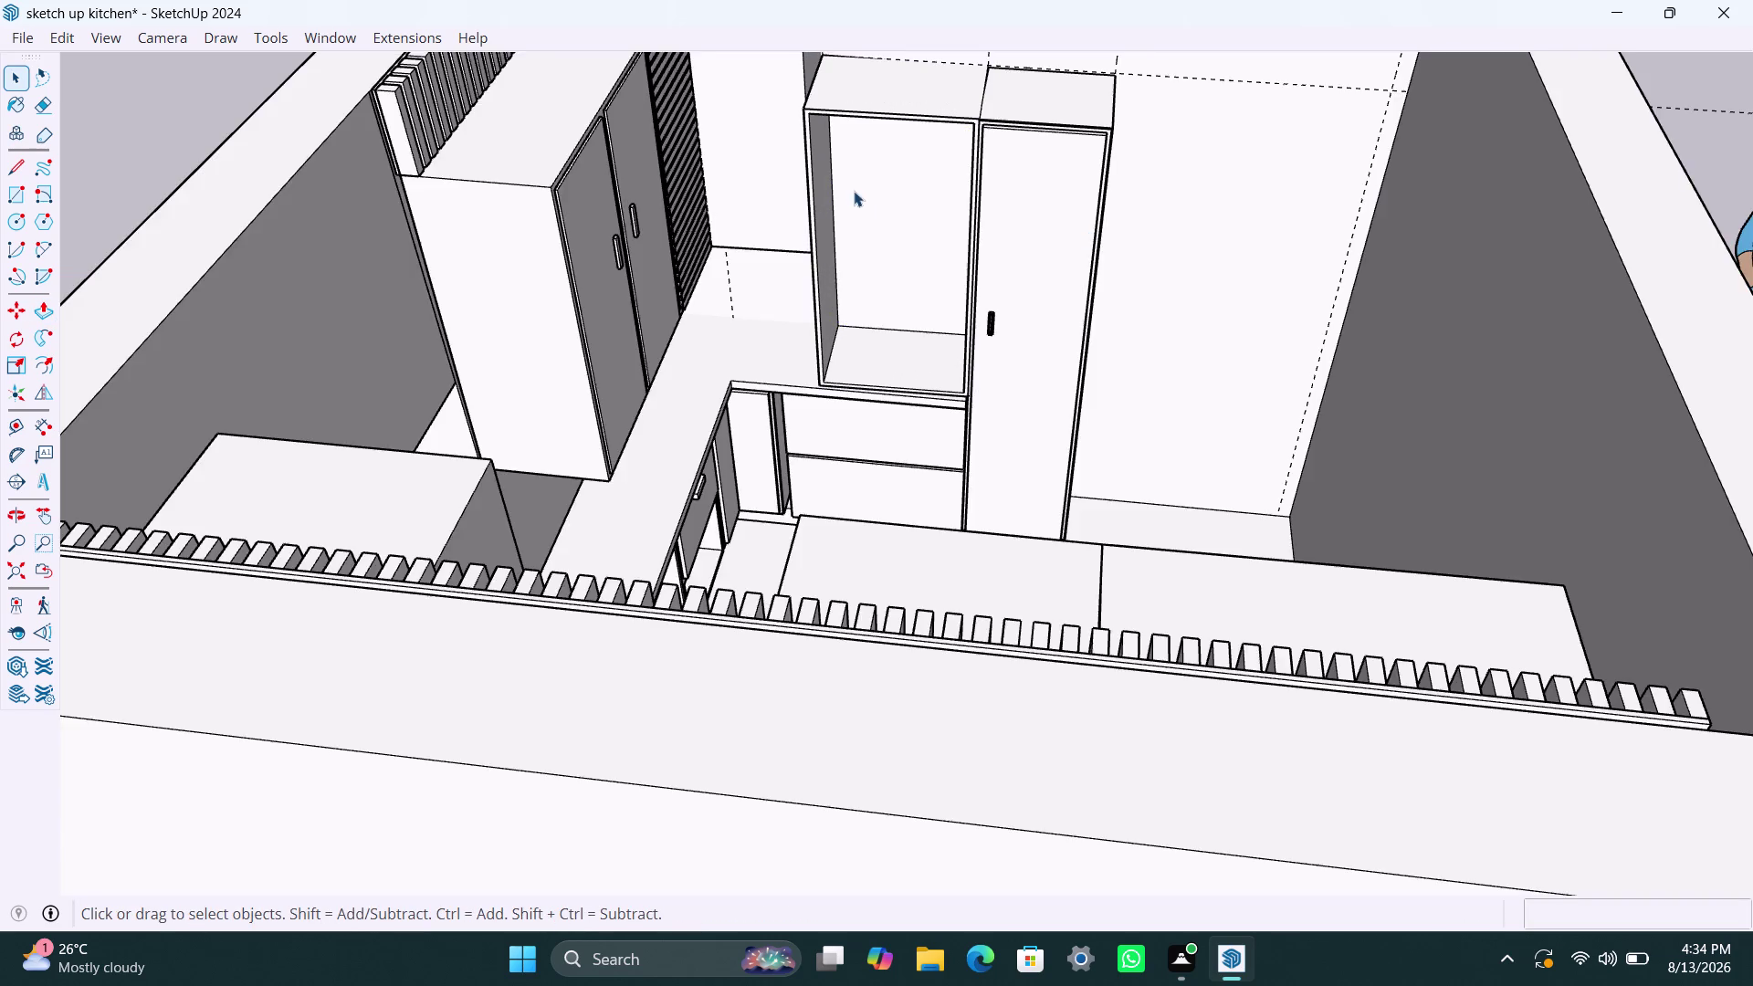
Zoom in and delete a selected element at the top of the upper cabinet.
scroll(up, 3)
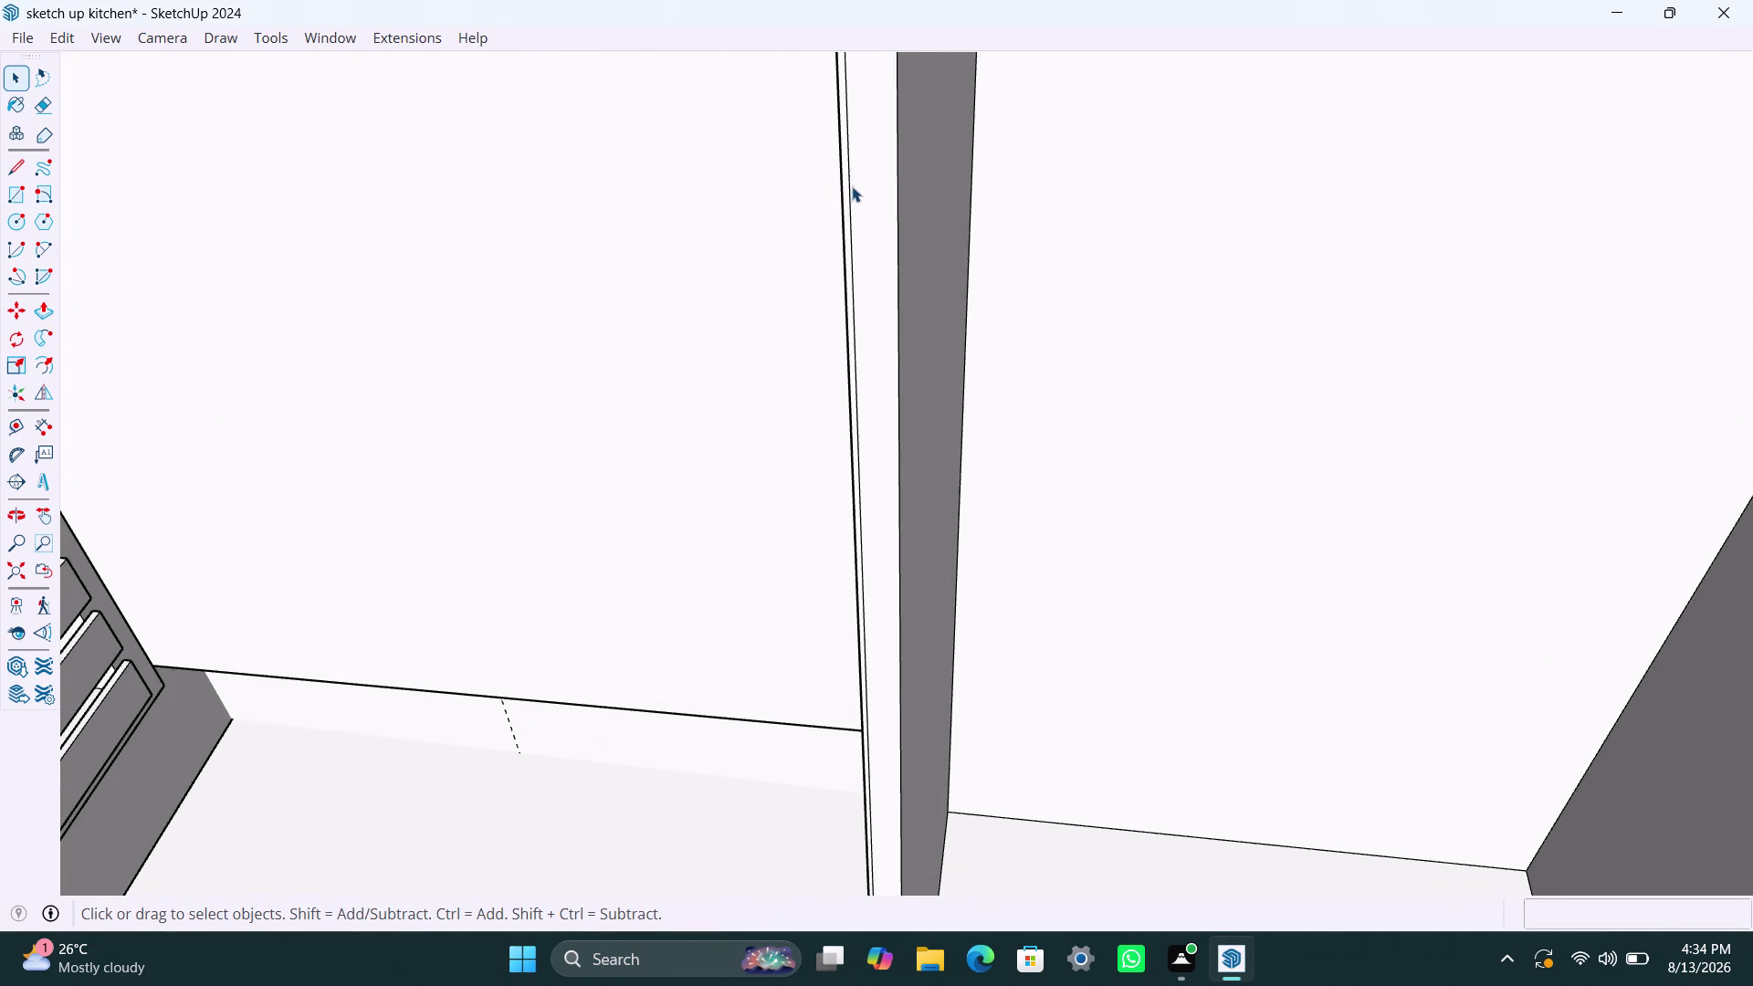
scroll(up, 3)
click(843, 178)
double_click(842, 178)
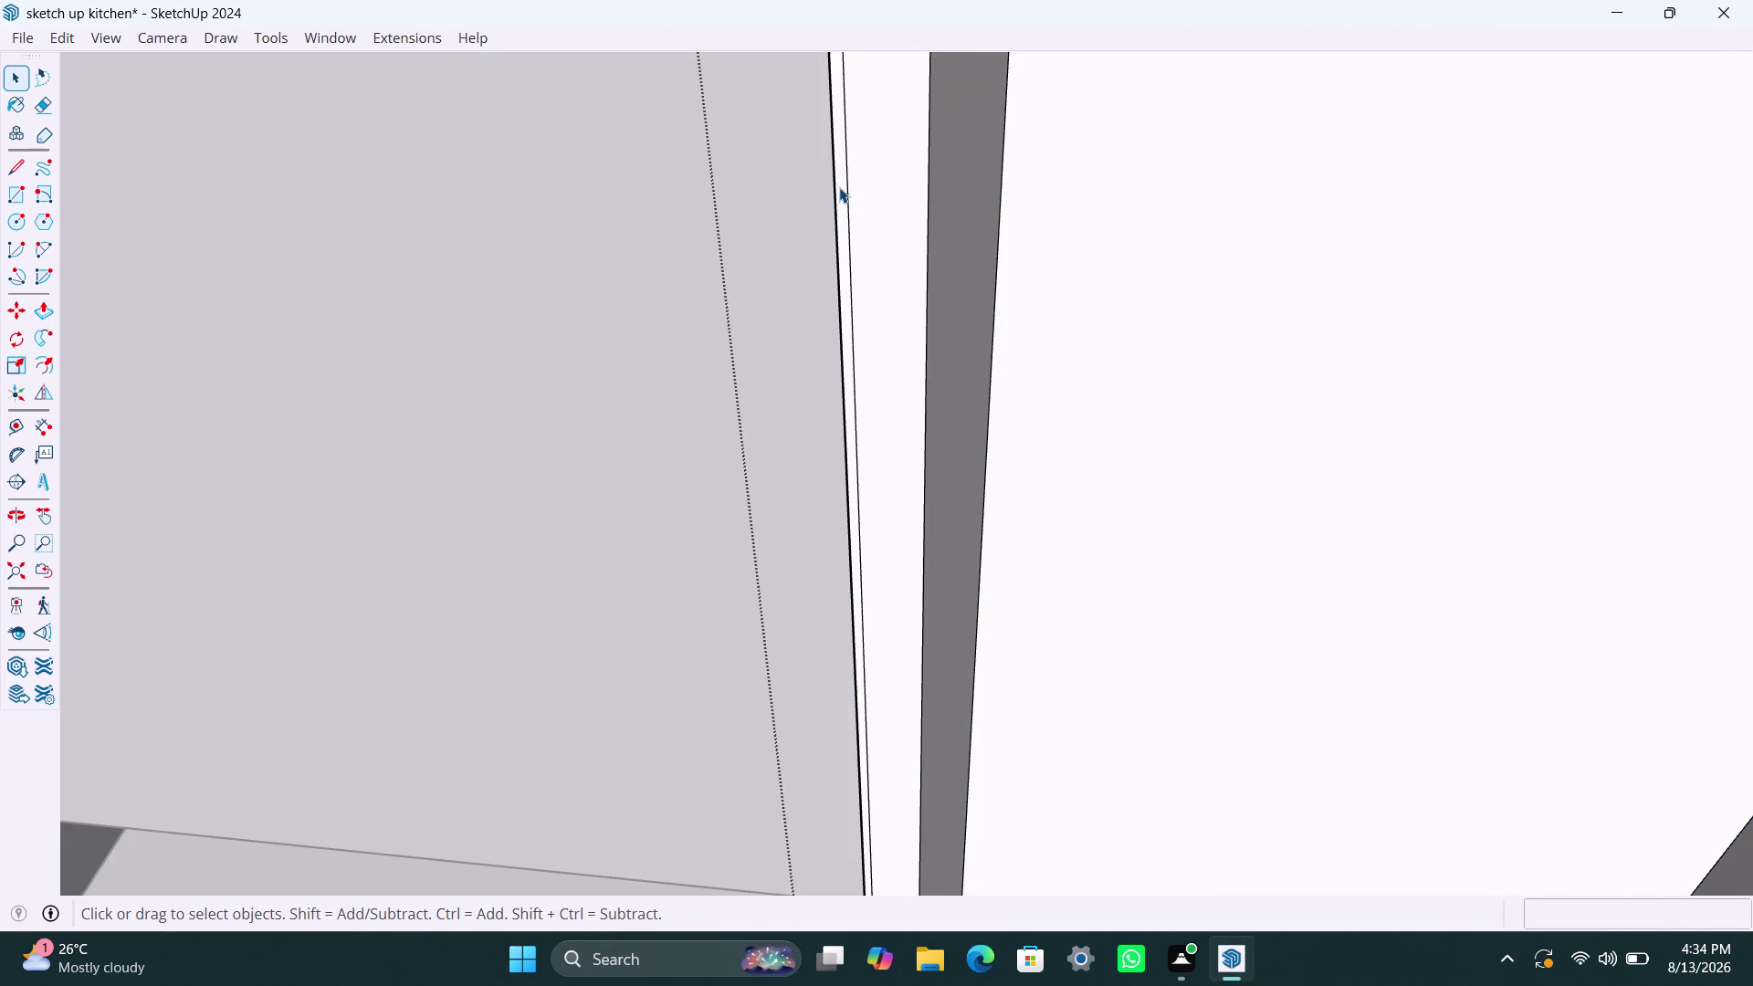
click(843, 187)
key(Delete)
scroll(down, 3)
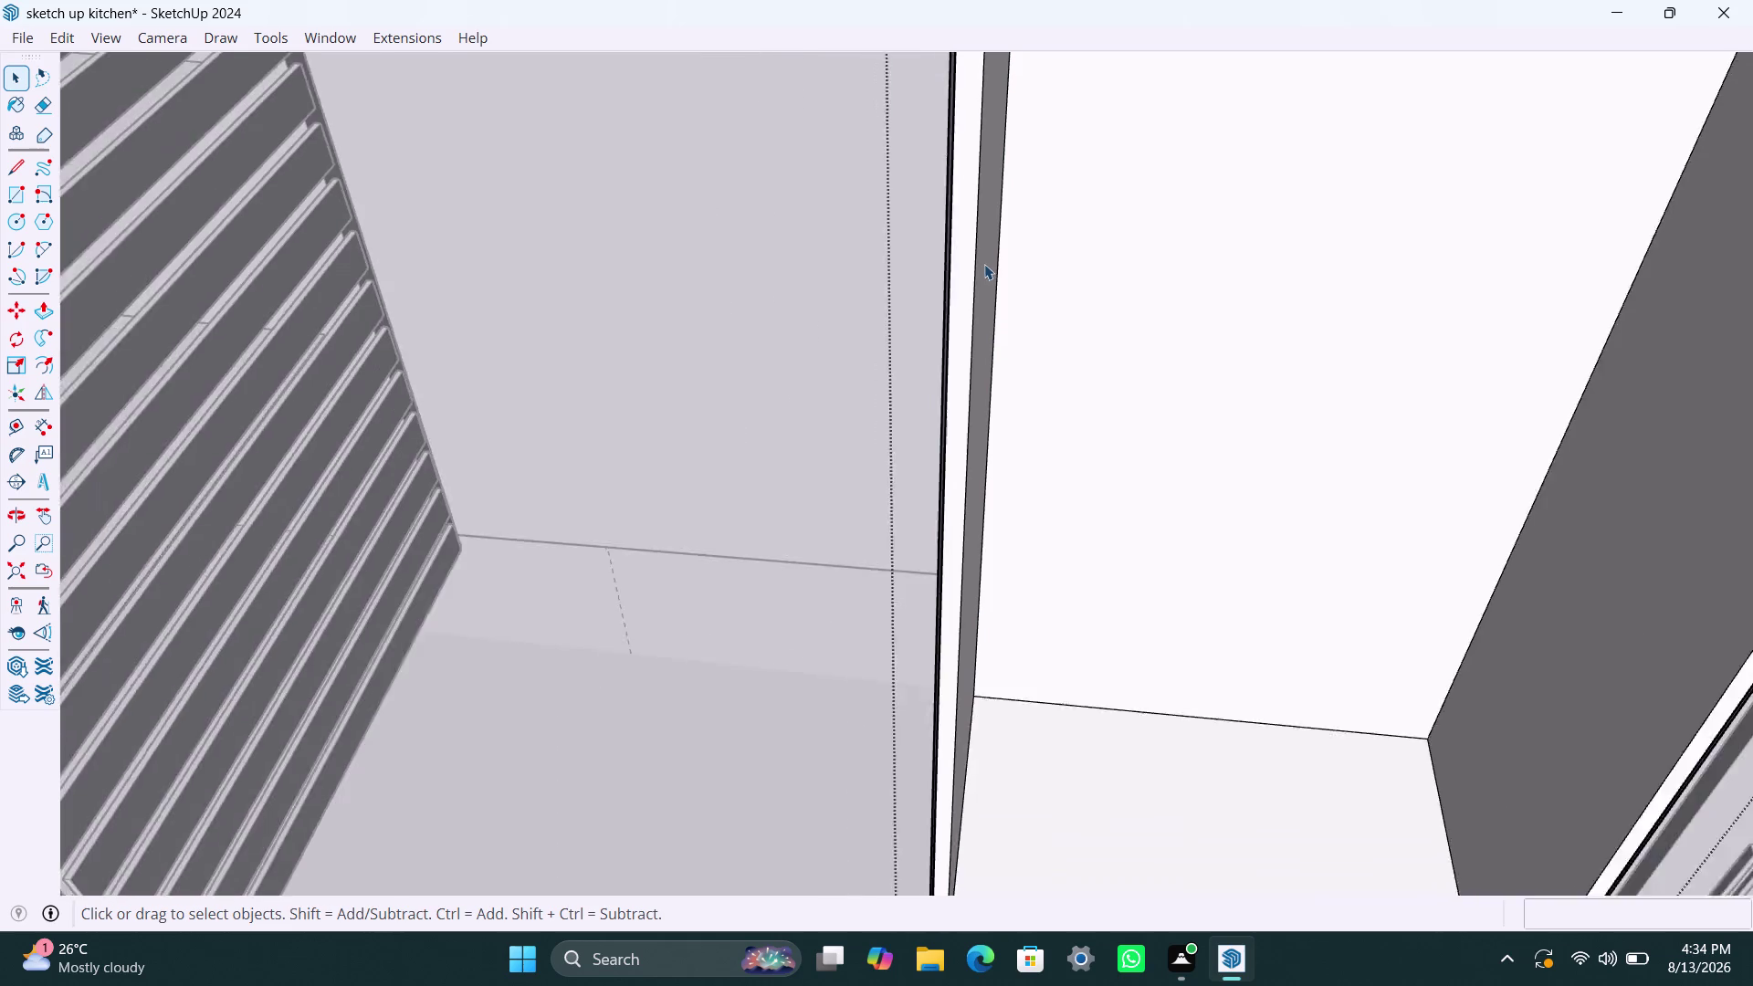
scroll(down, 3)
click(1509, 104)
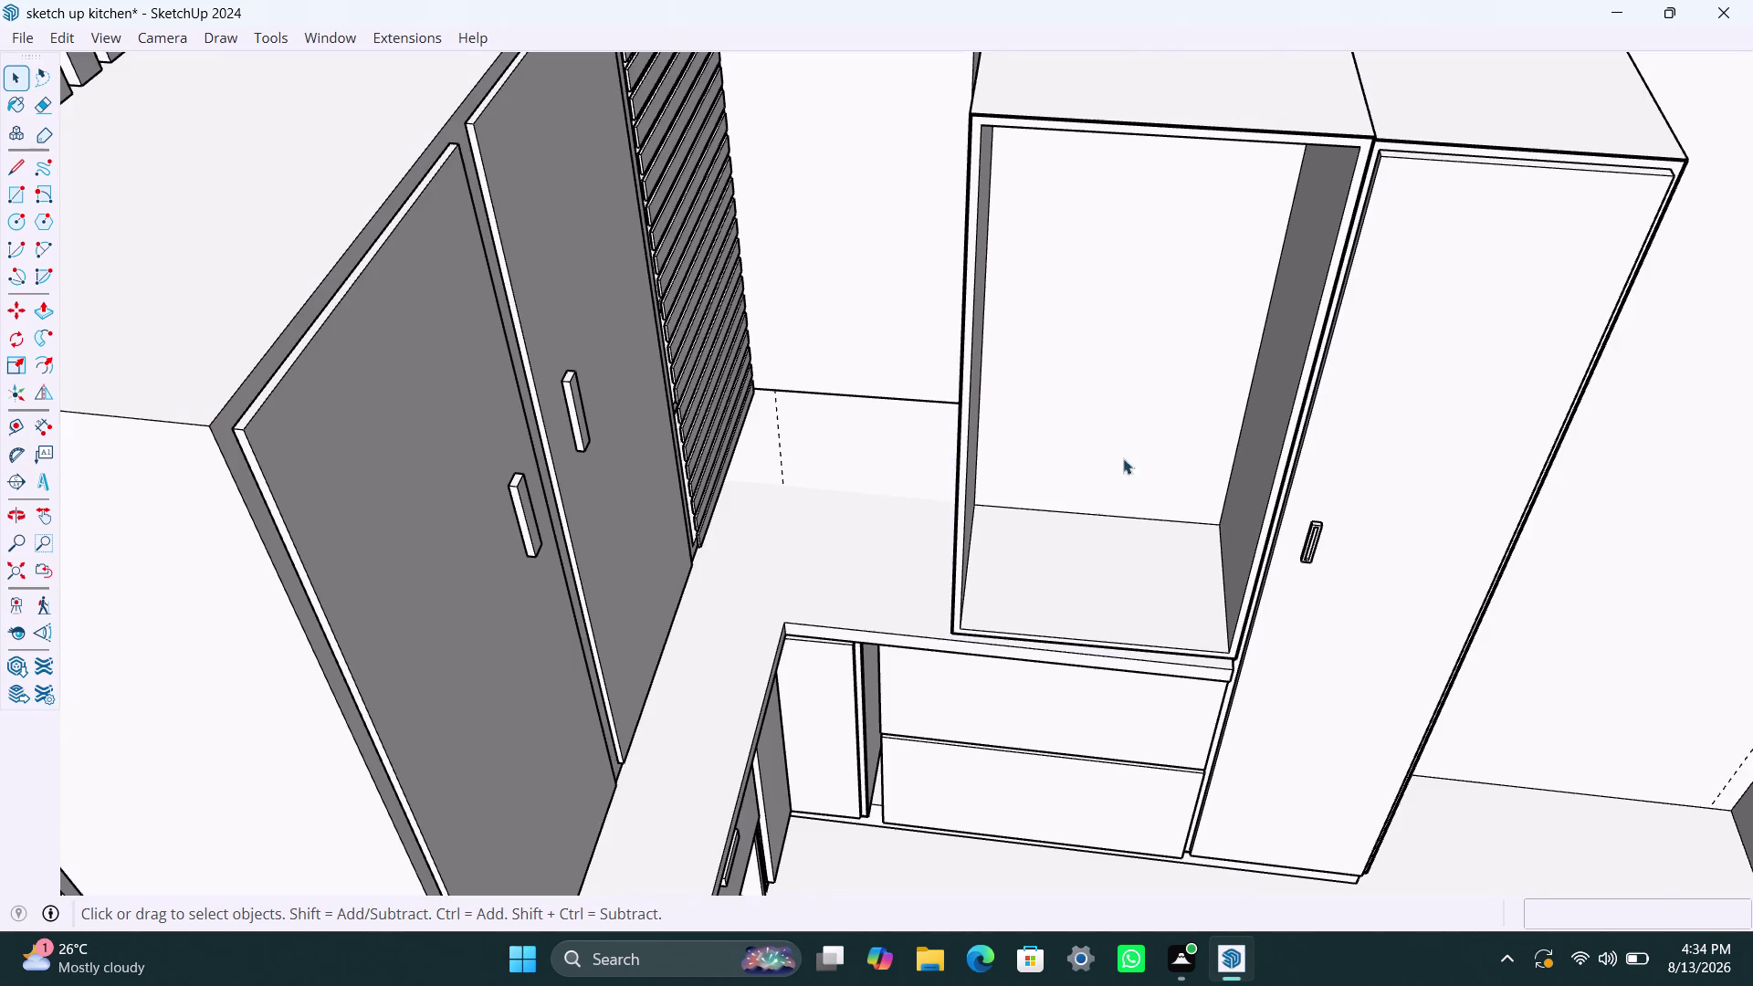
Orbit to look down on the cabinets and enter the tall cabinet group.
scroll(down, 3)
middle_drag(903, 429, 820, 424)
scroll(up, 3)
middle_drag(917, 274, 996, 268)
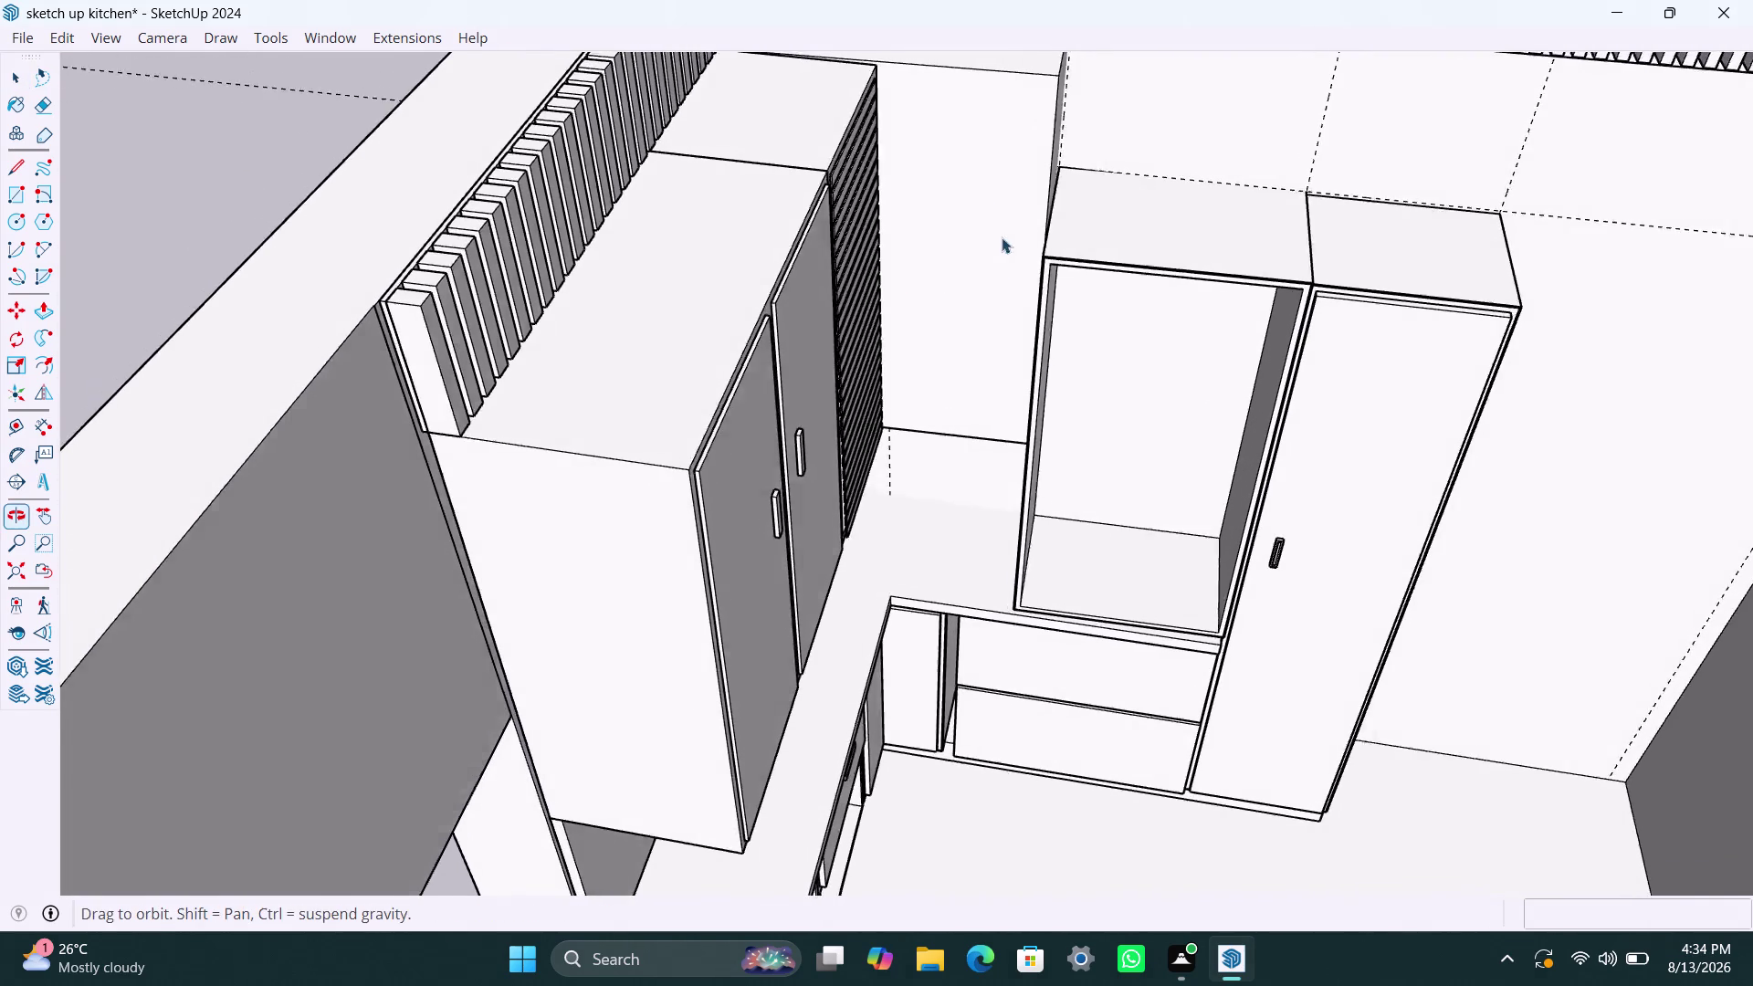
scroll(up, 3)
scroll(down, 3)
click(951, 188)
double_click(951, 188)
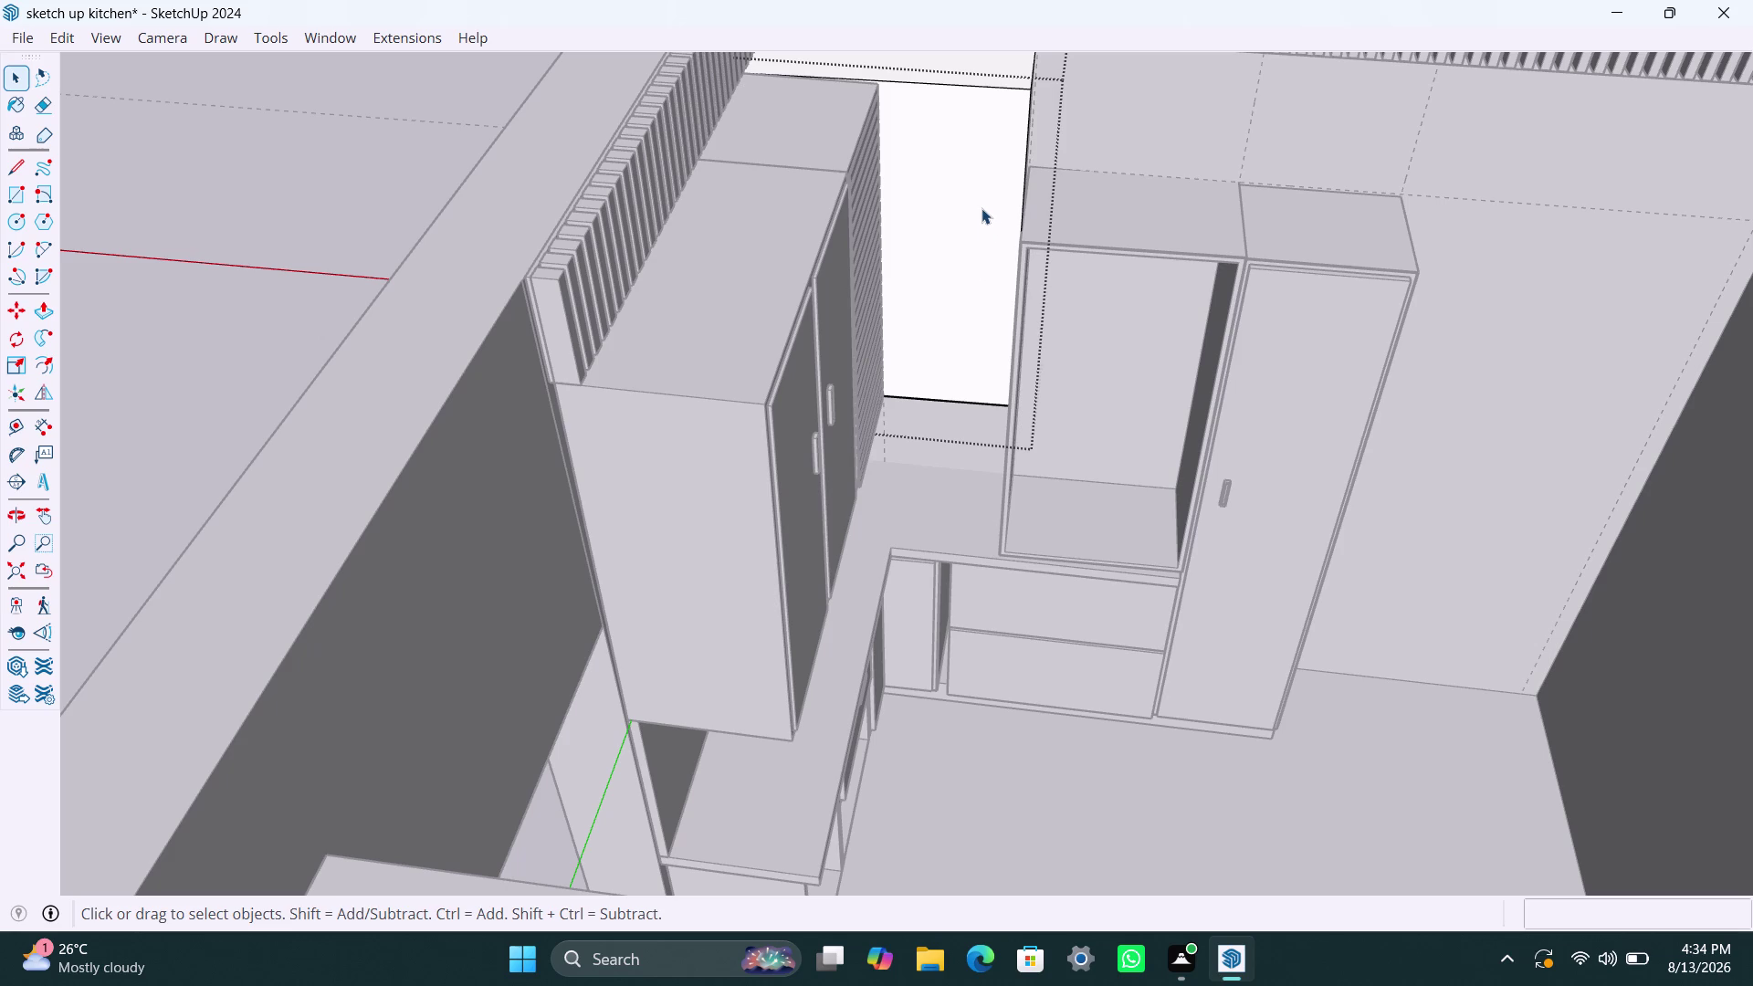
key(p)
key(space)
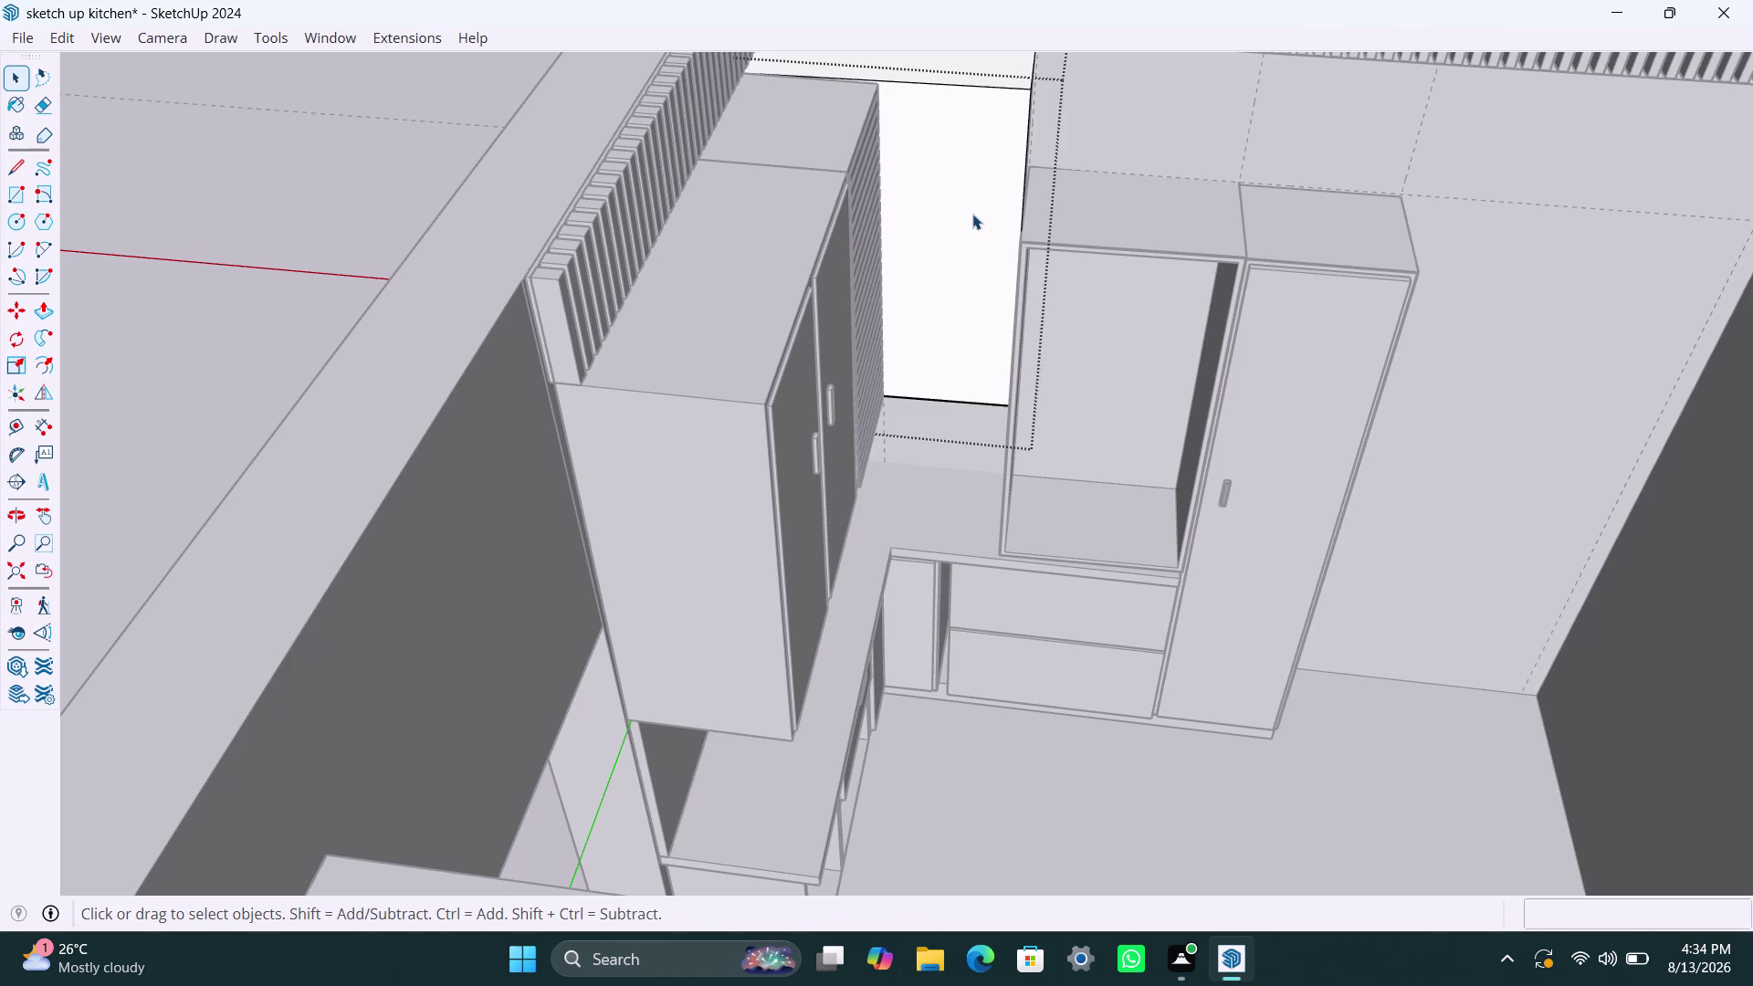
key(f)
click(972, 214)
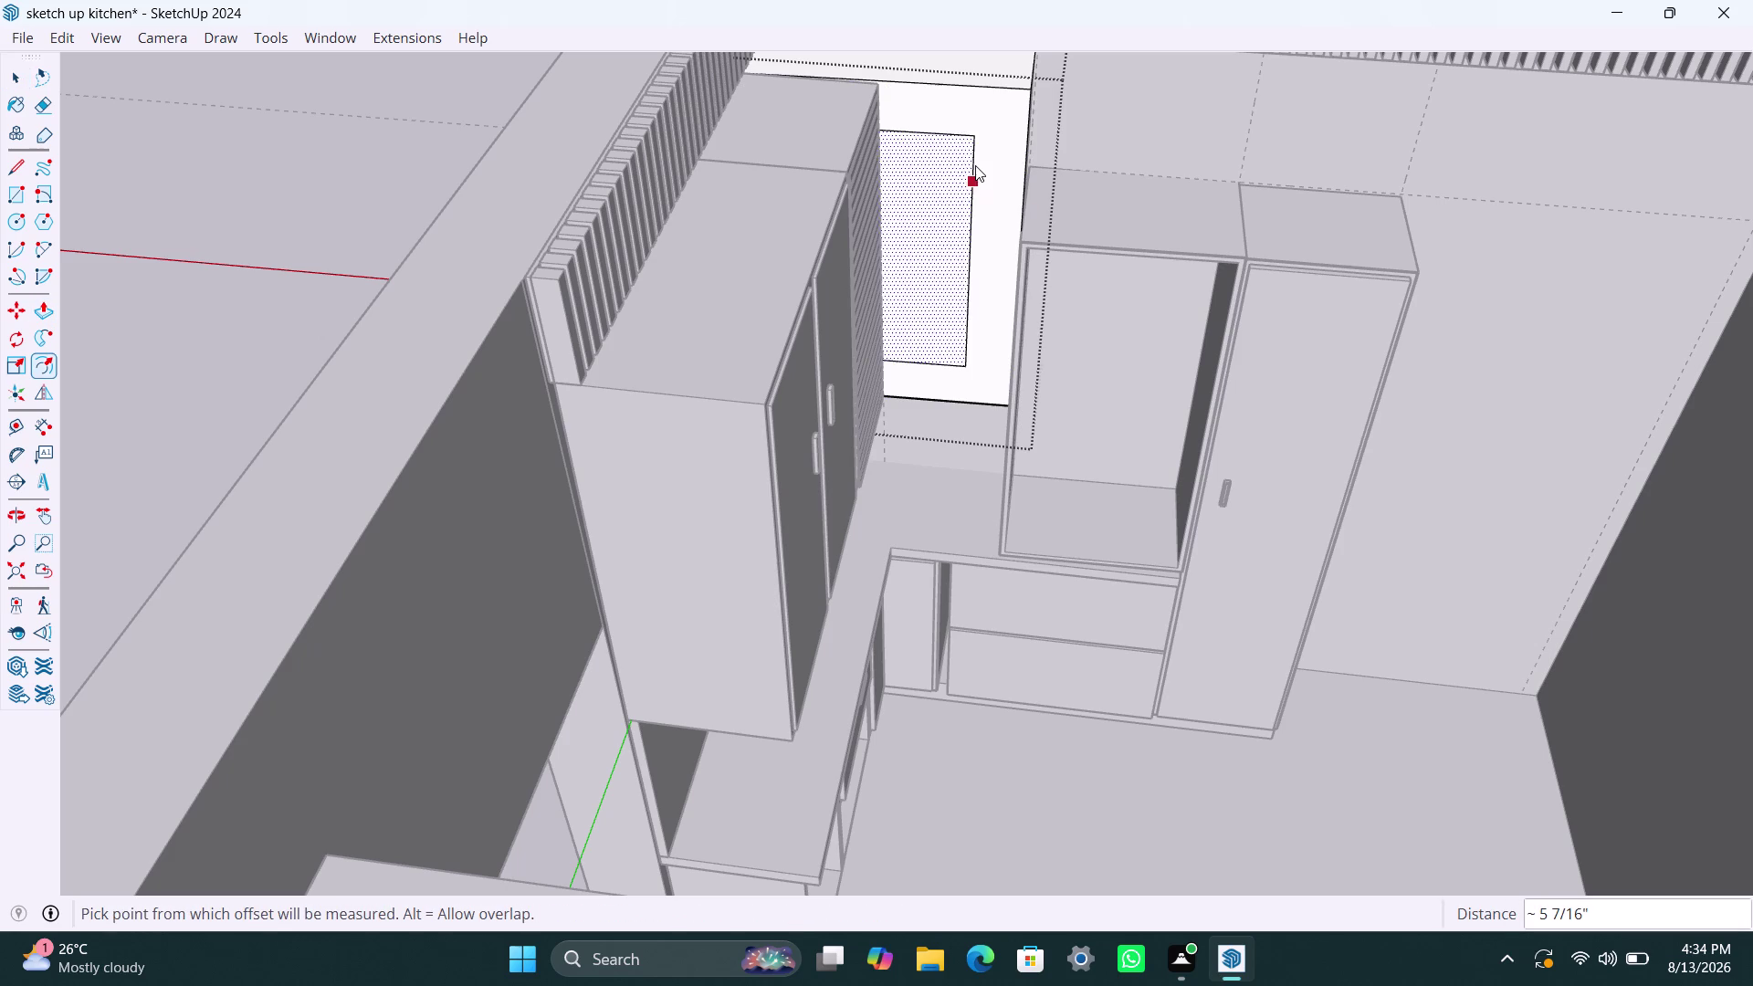
click(968, 131)
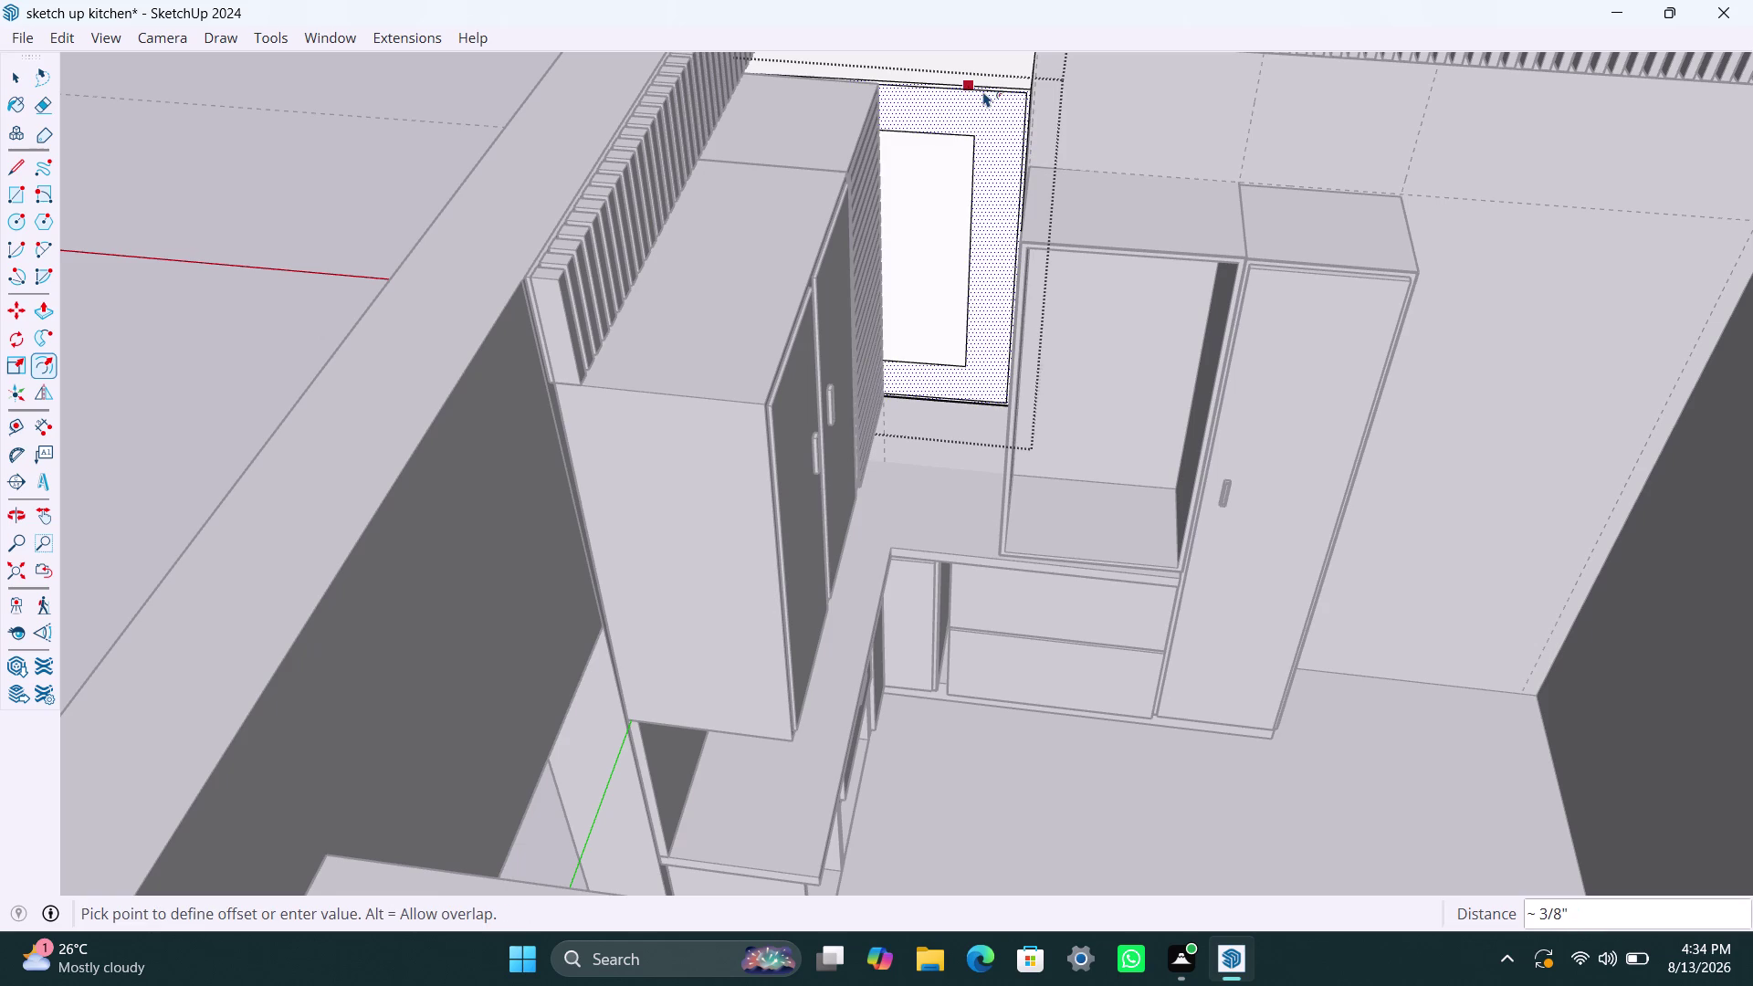
text(2.5MM)
key(Return)
click(915, 101)
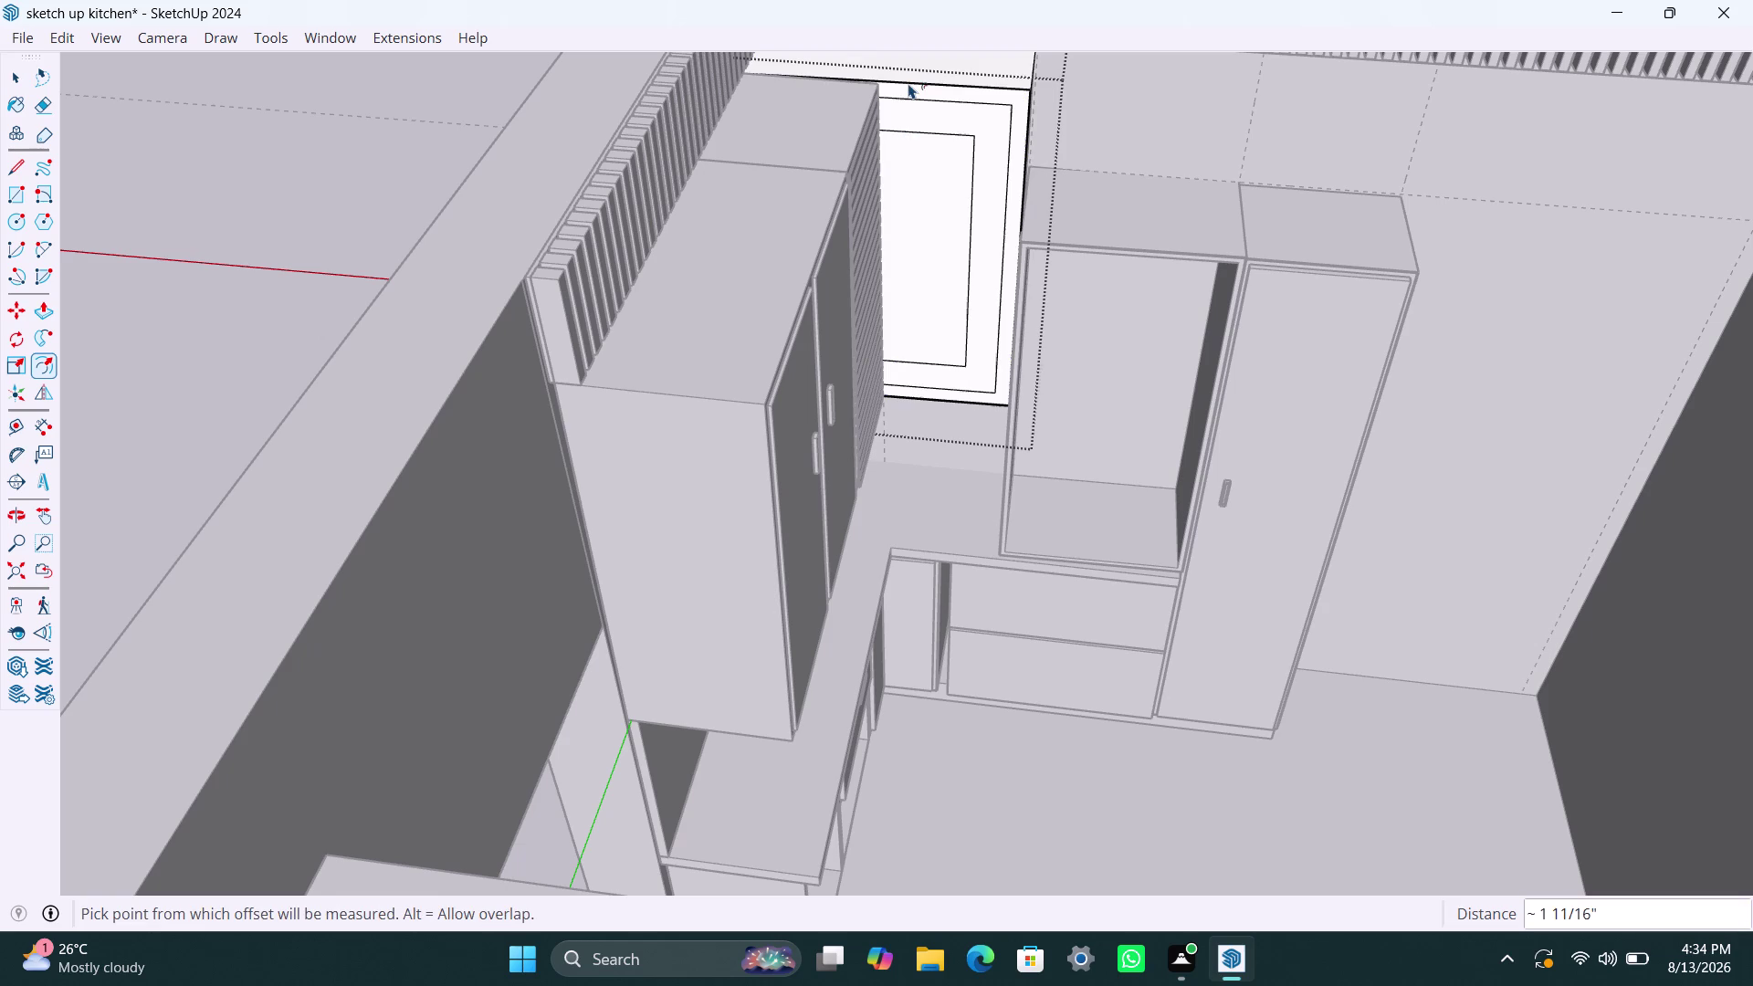
text(18MM)
key(Return)
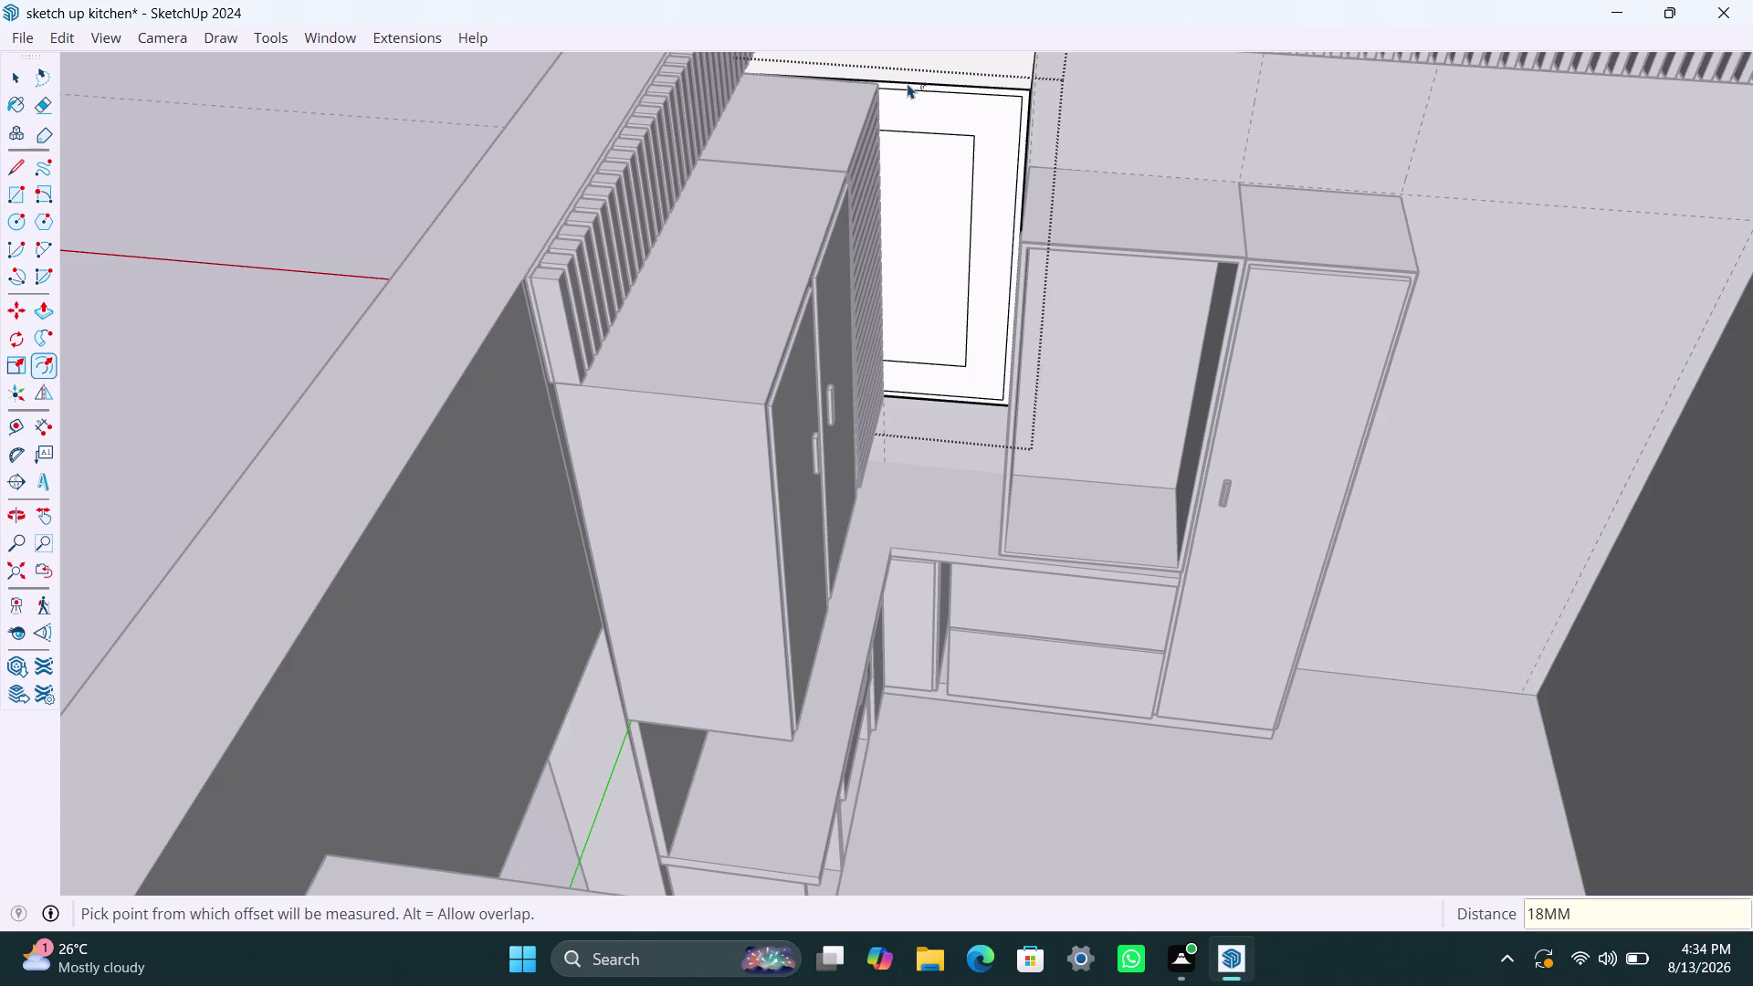
key(space)
click(944, 129)
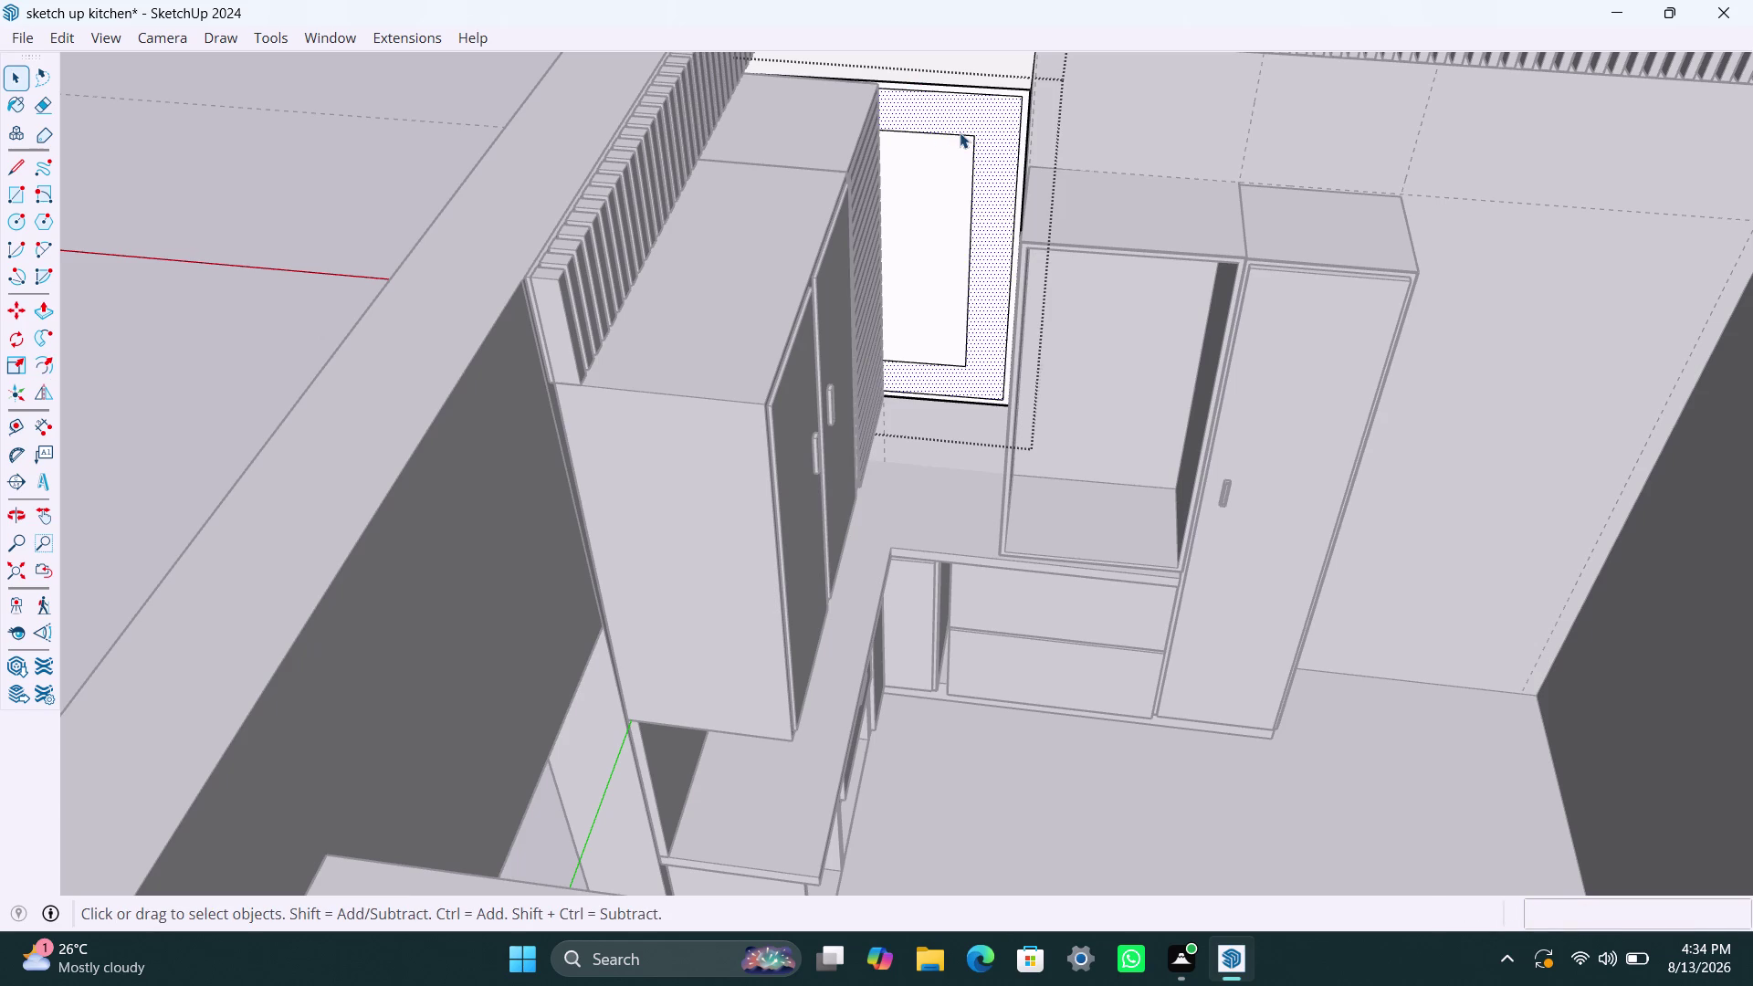
double_click(960, 132)
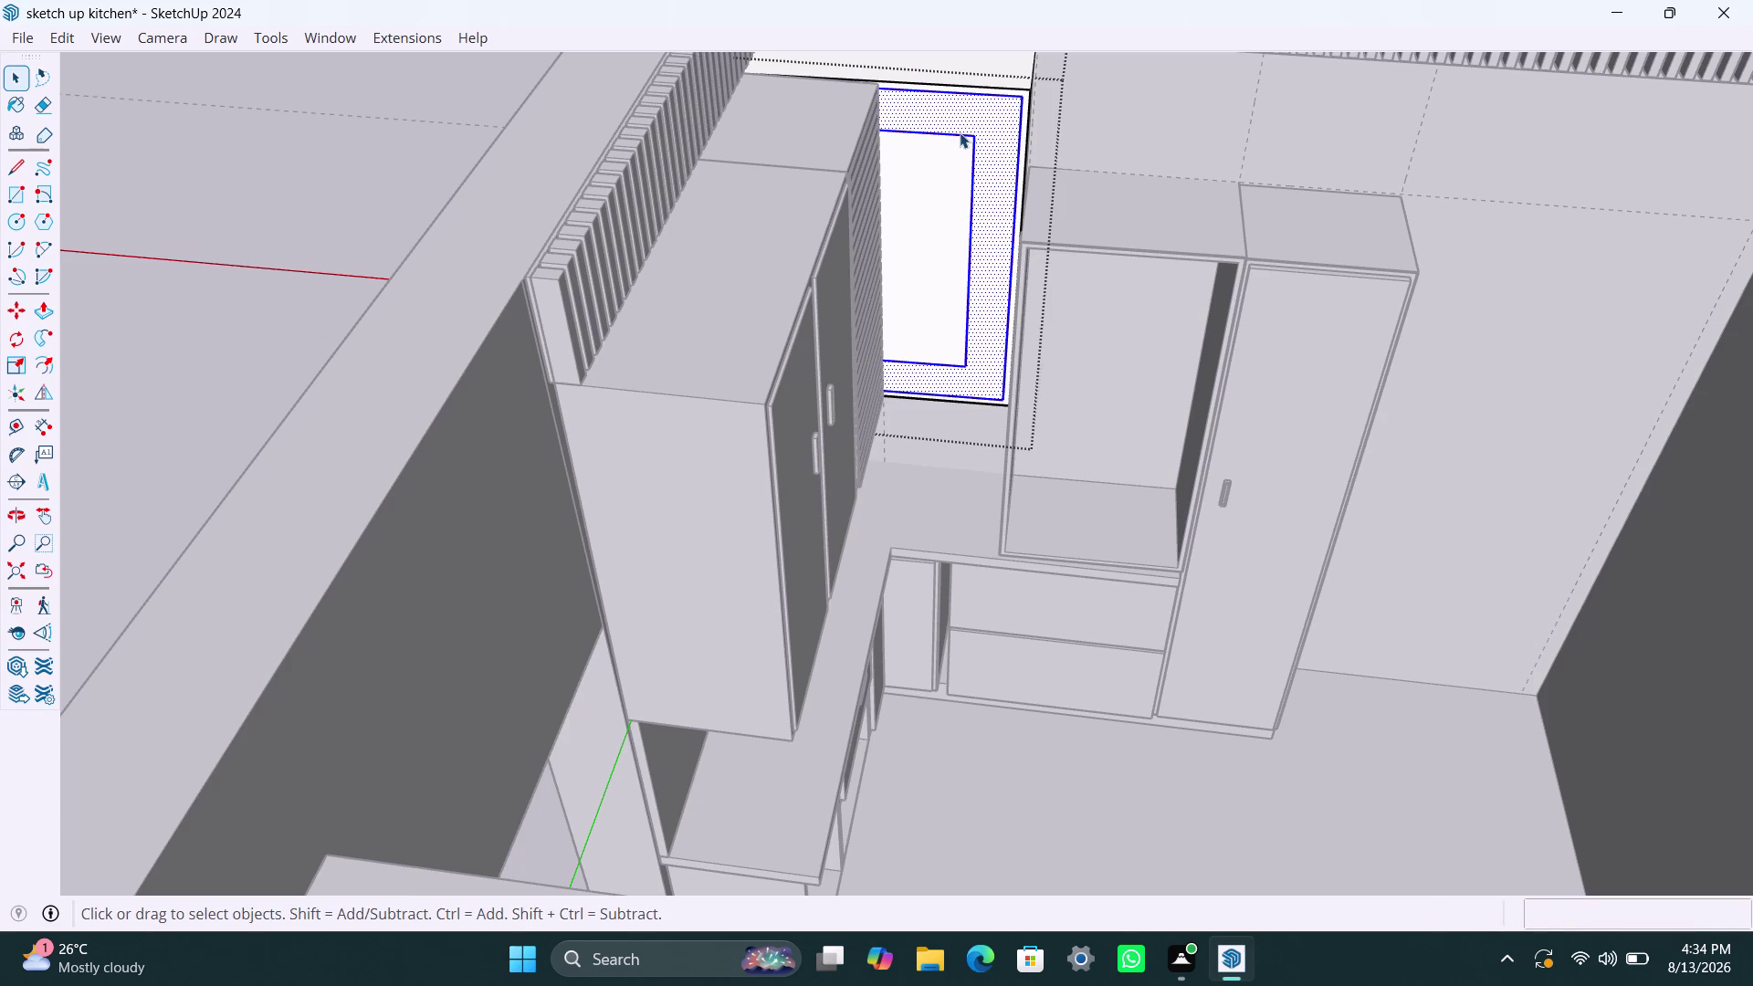
key(Delete)
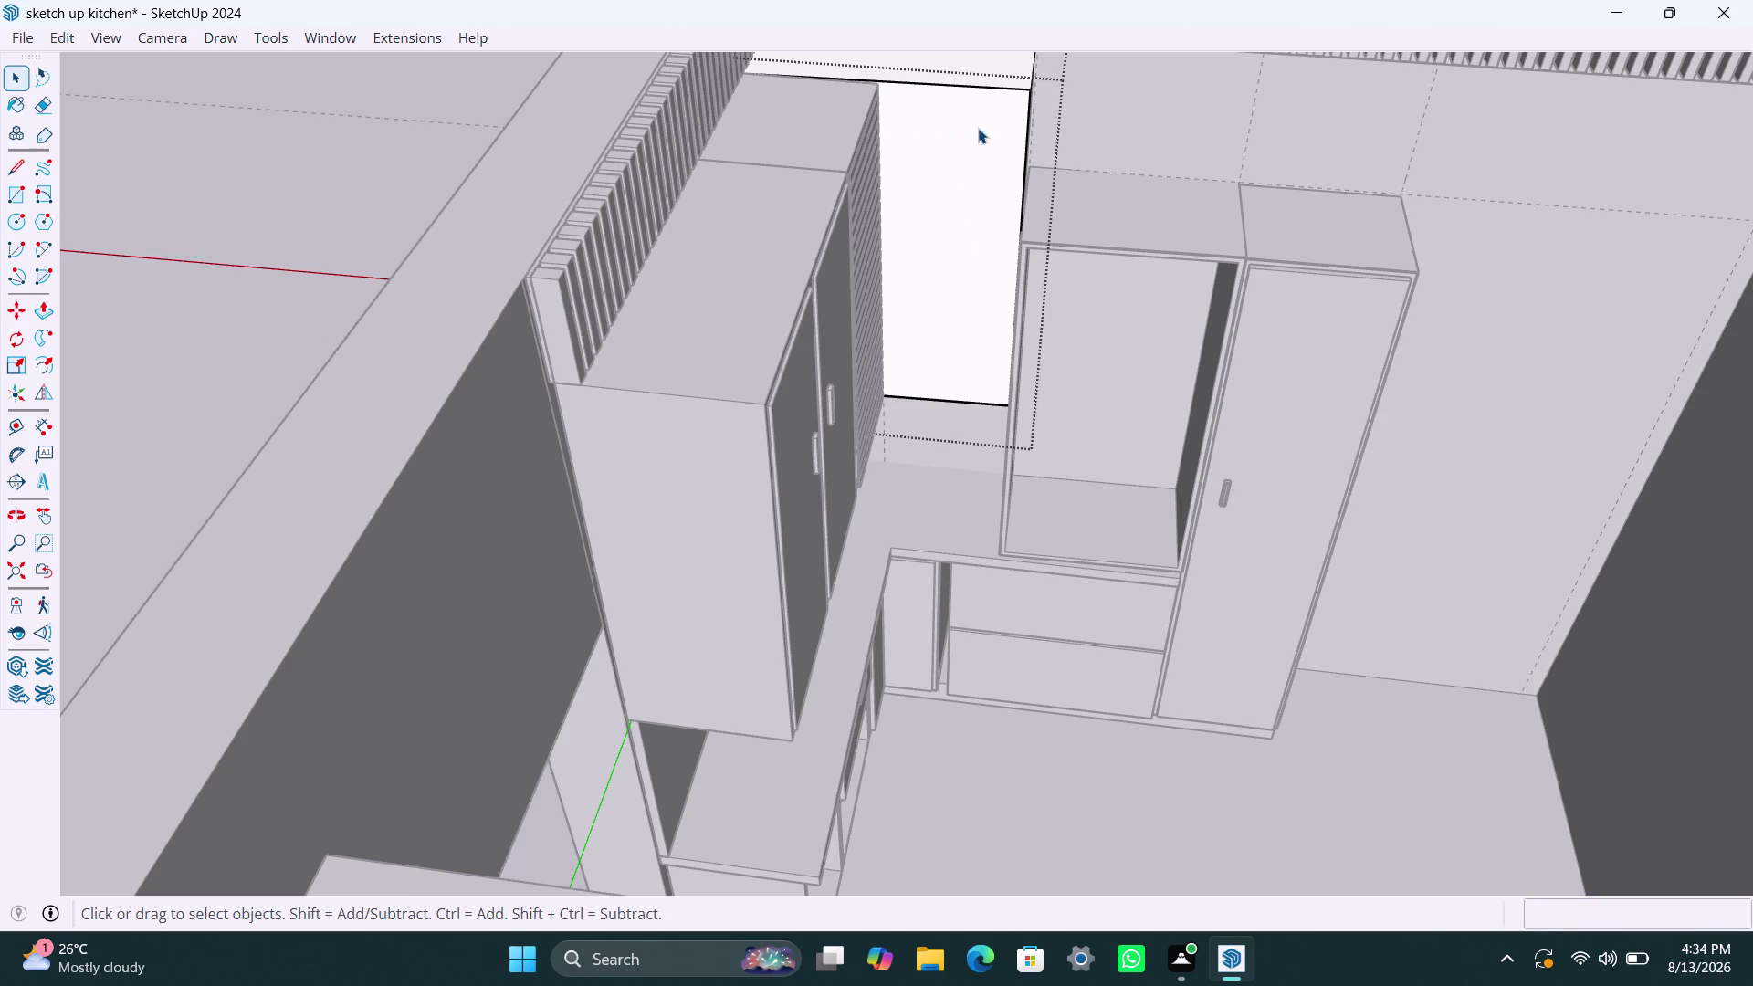
scroll(up, 3)
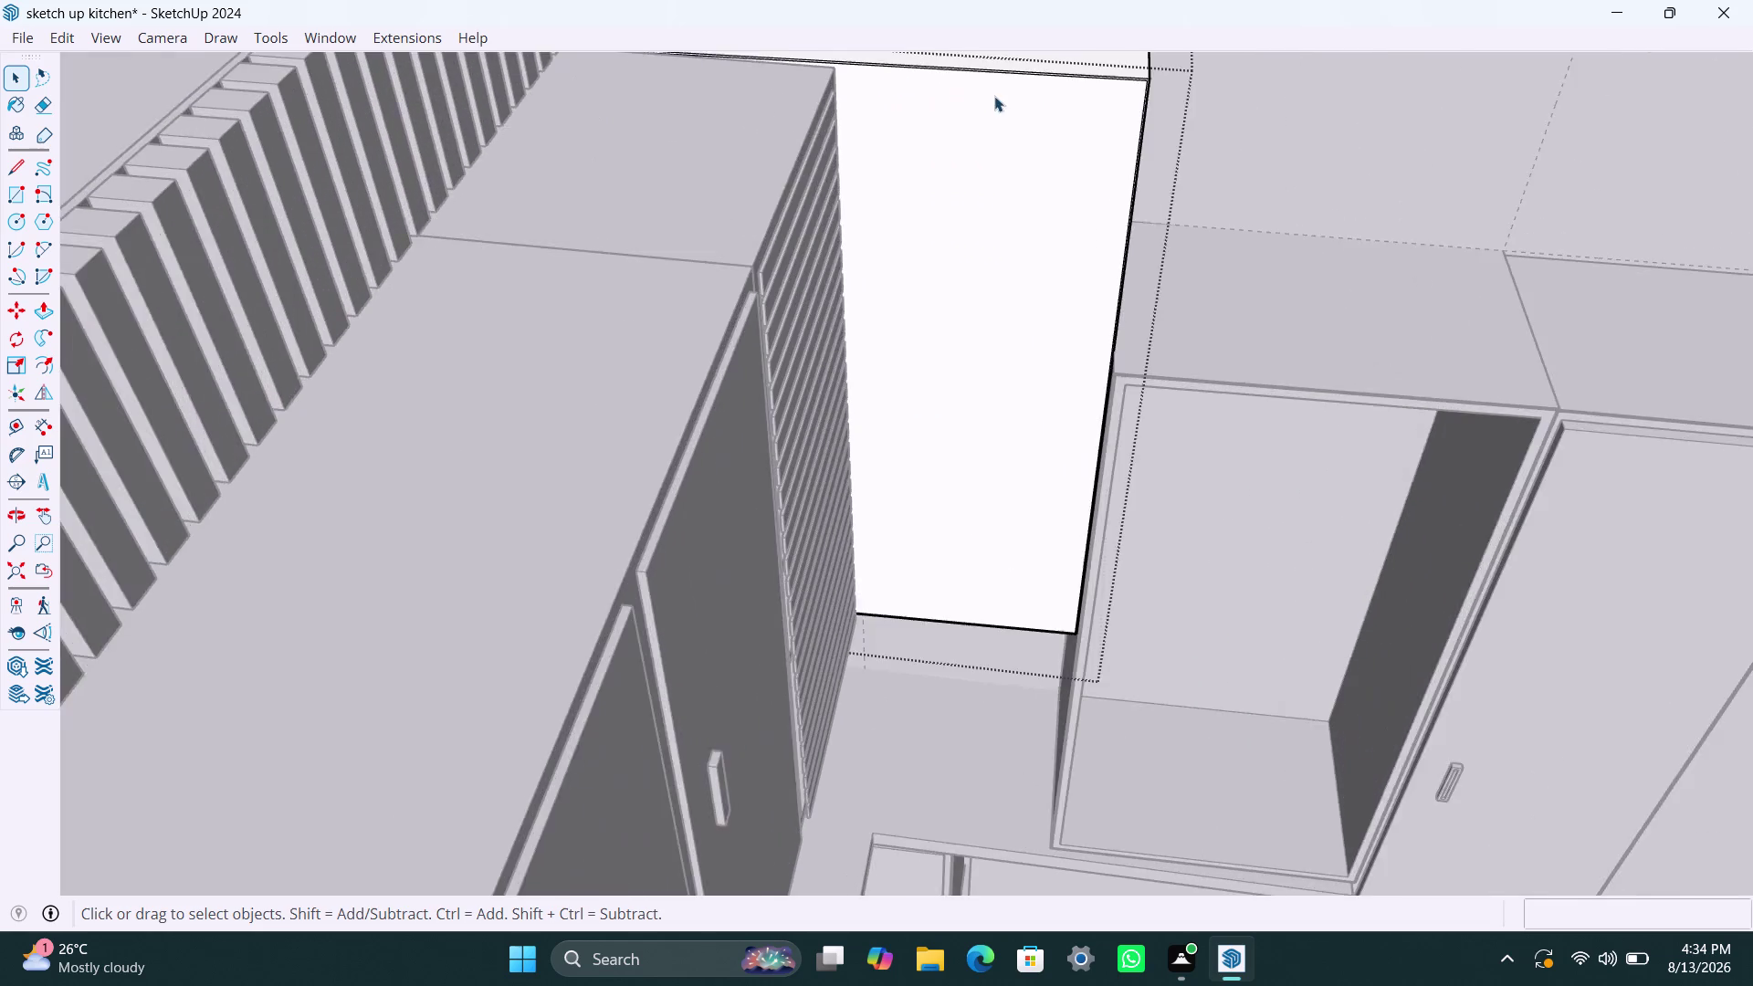
Zoom in on the white cabinet face and delete its top edge.
scroll(up, 3)
scroll(up, 3)
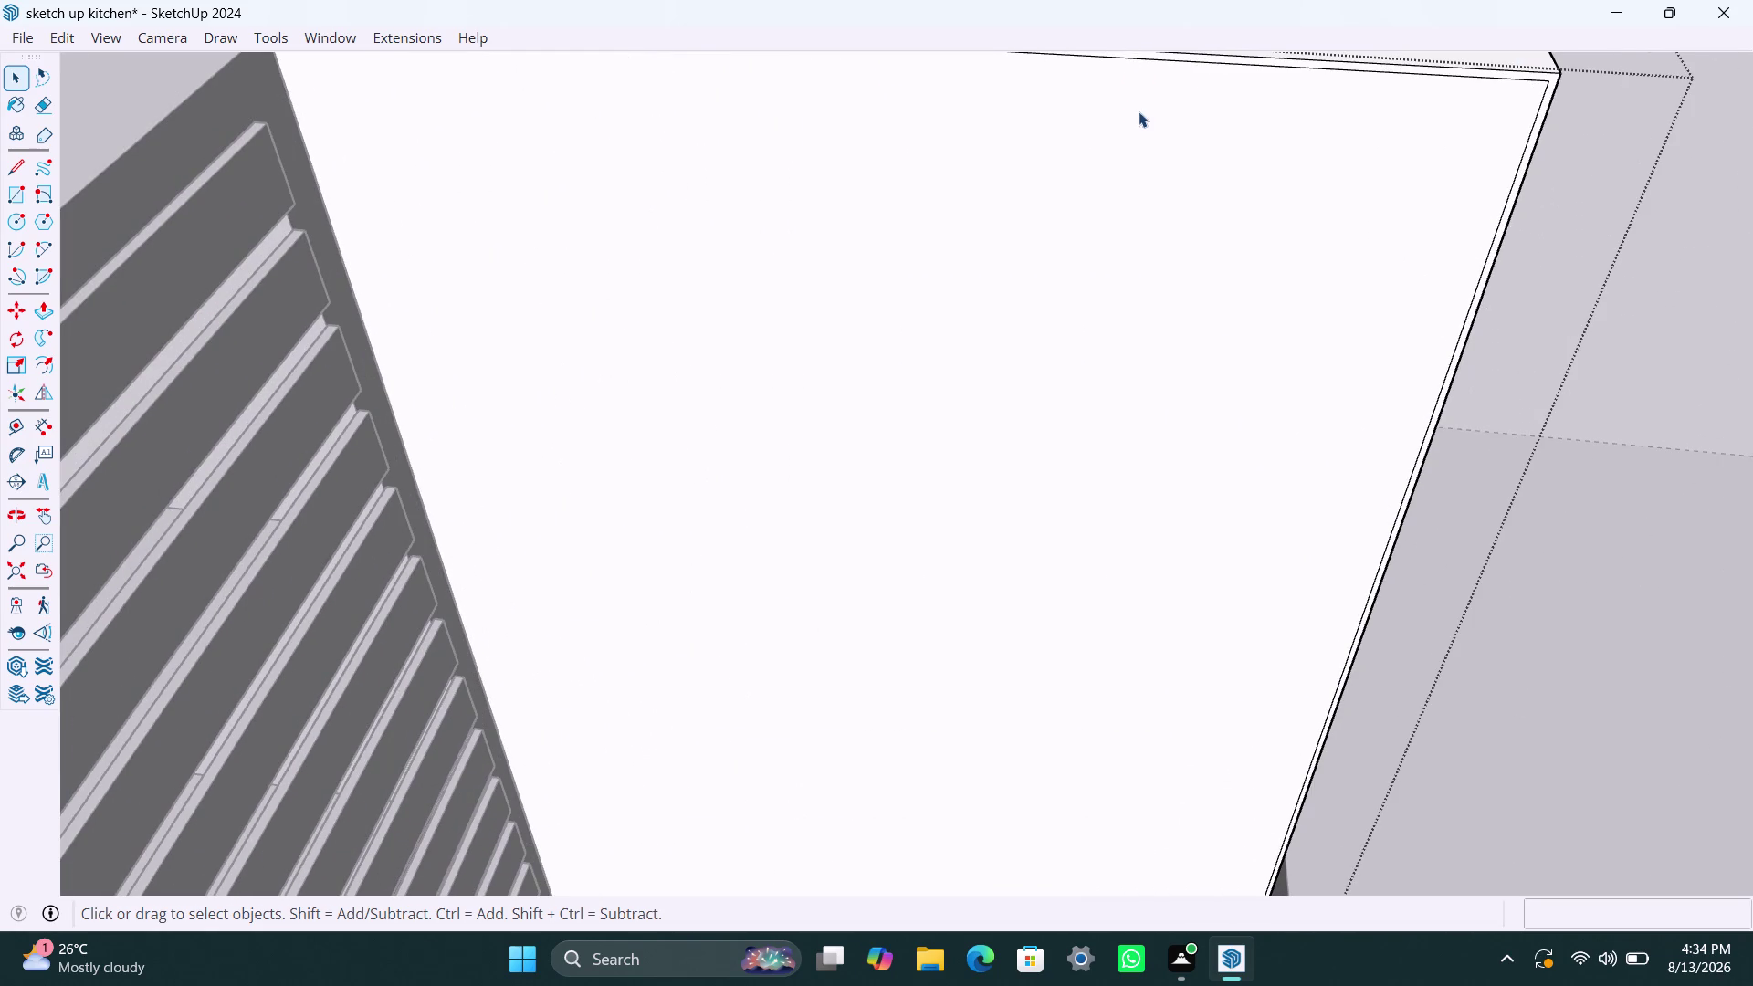
middle_drag(1138, 114, 1126, 150)
scroll(up, 3)
scroll(up, 3)
middle_drag(1173, 96, 1172, 87)
scroll(up, 3)
click(1184, 78)
click(1185, 79)
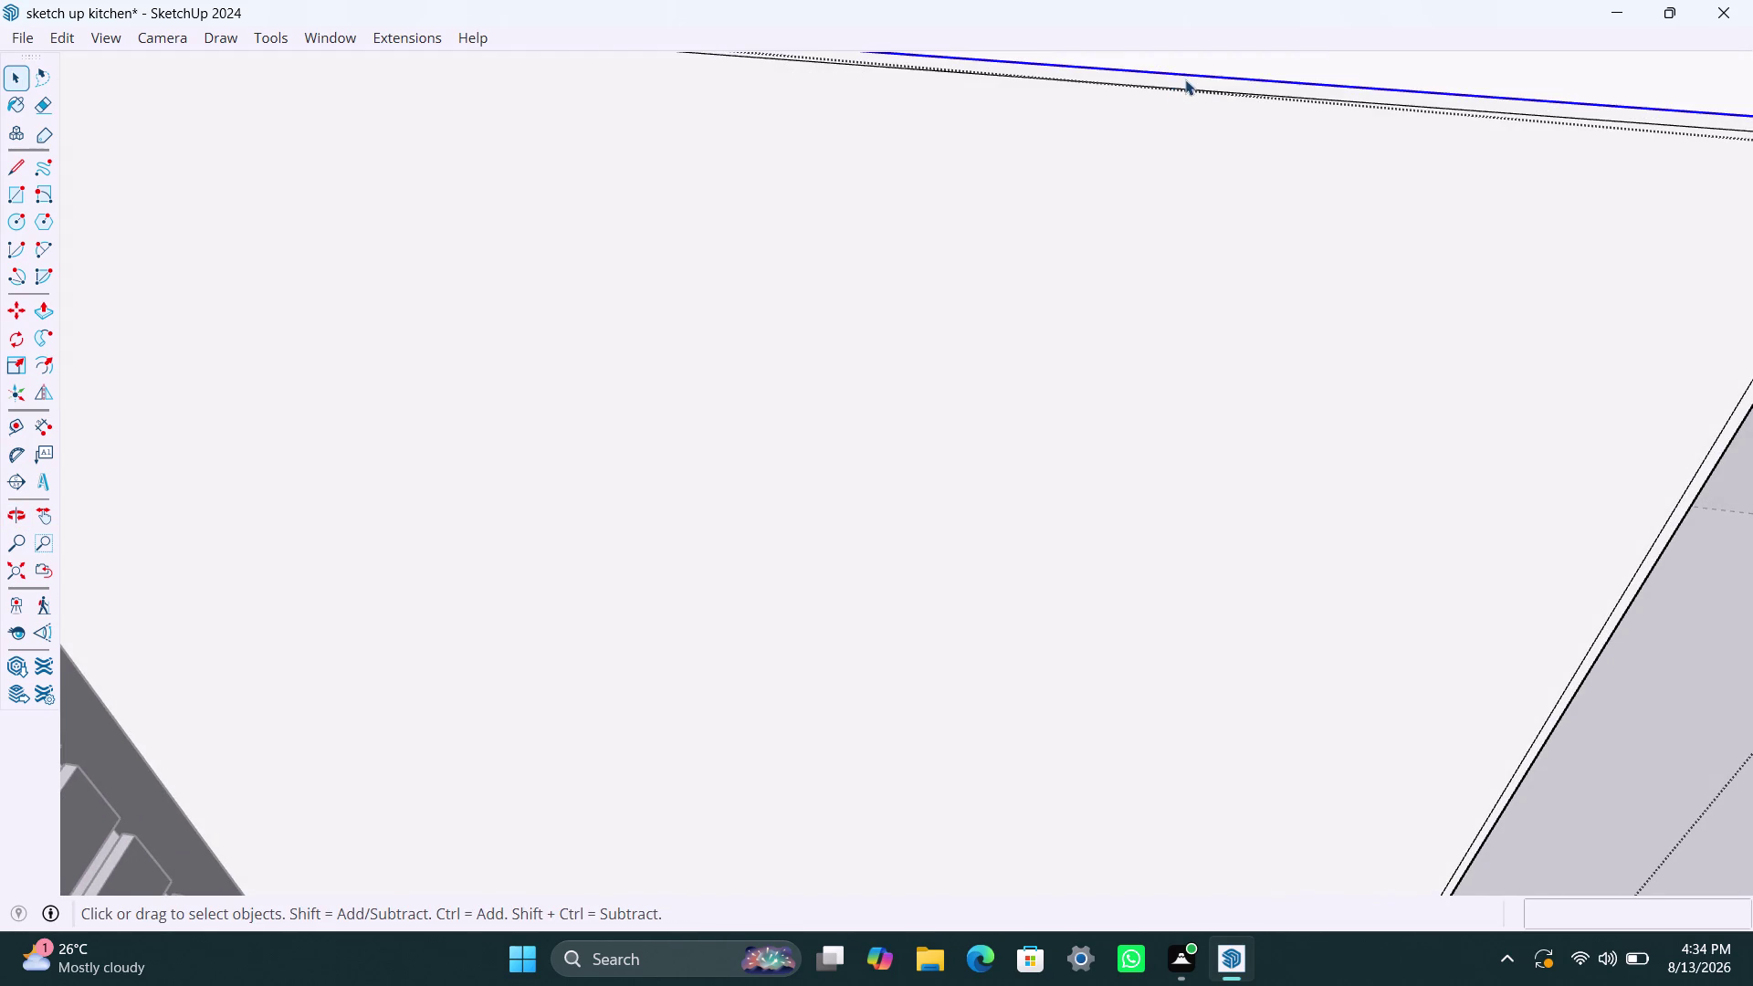
key(Delete)
Offset the white cabinet face 18 mm inward to form a border.
scroll(down, 3)
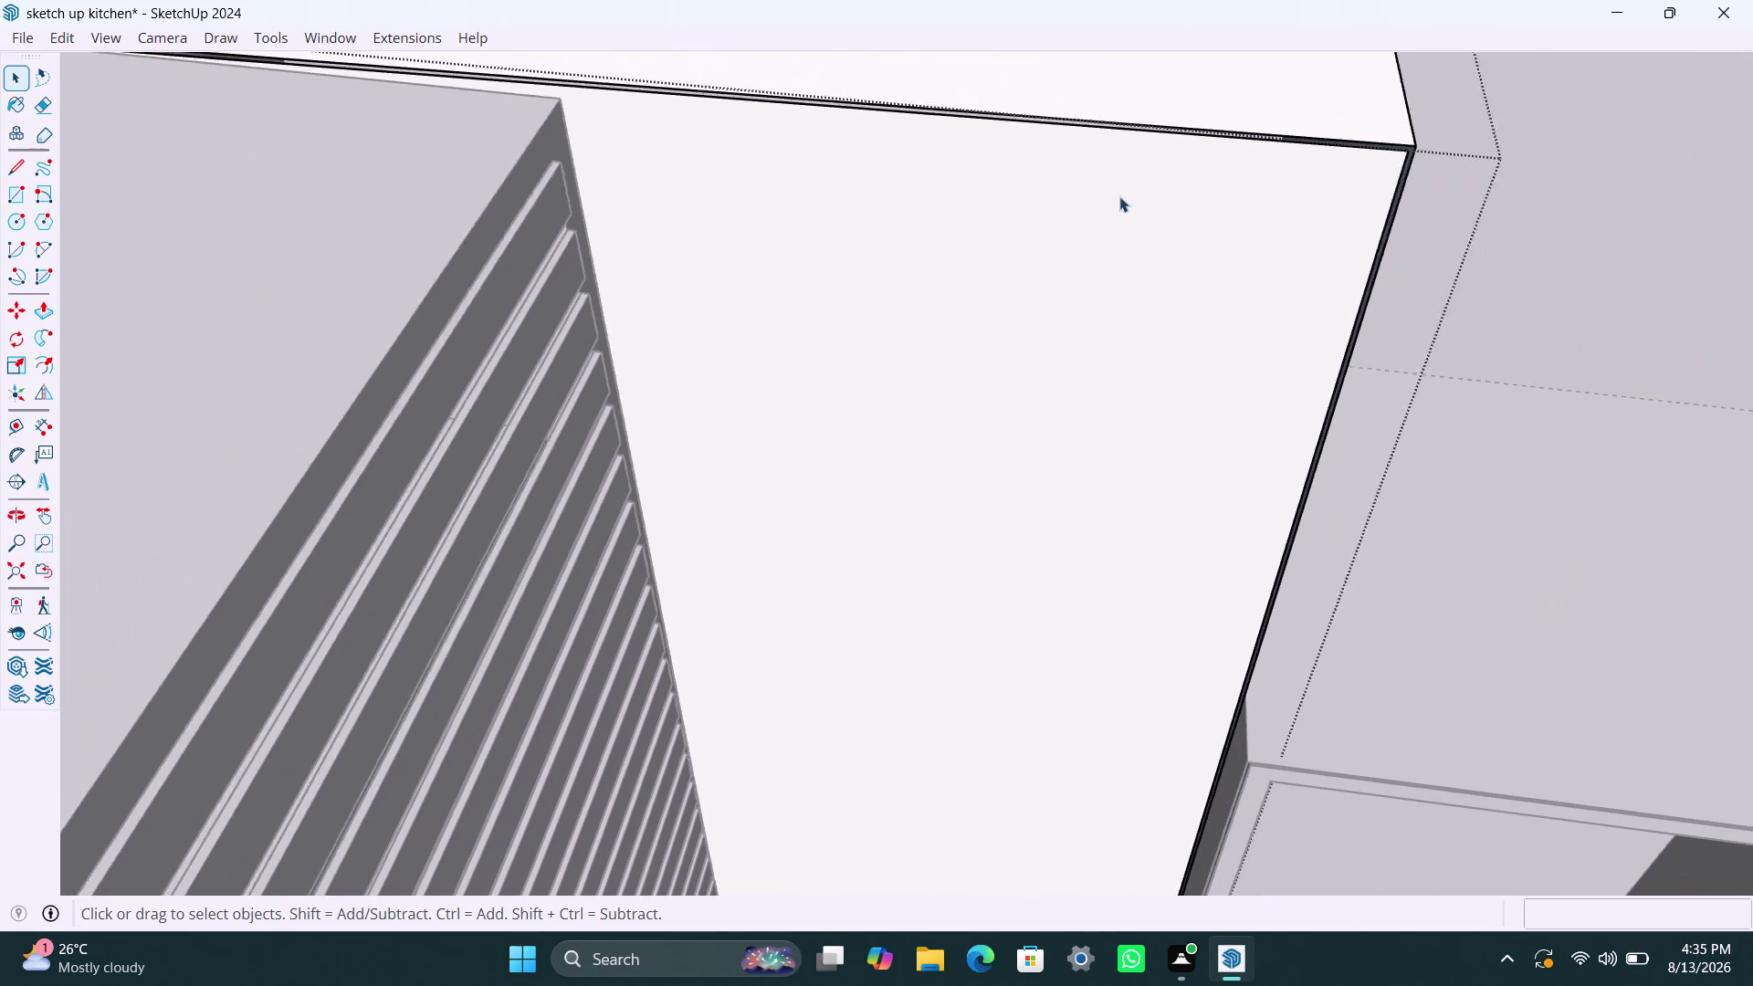
click(1104, 207)
double_click(1105, 207)
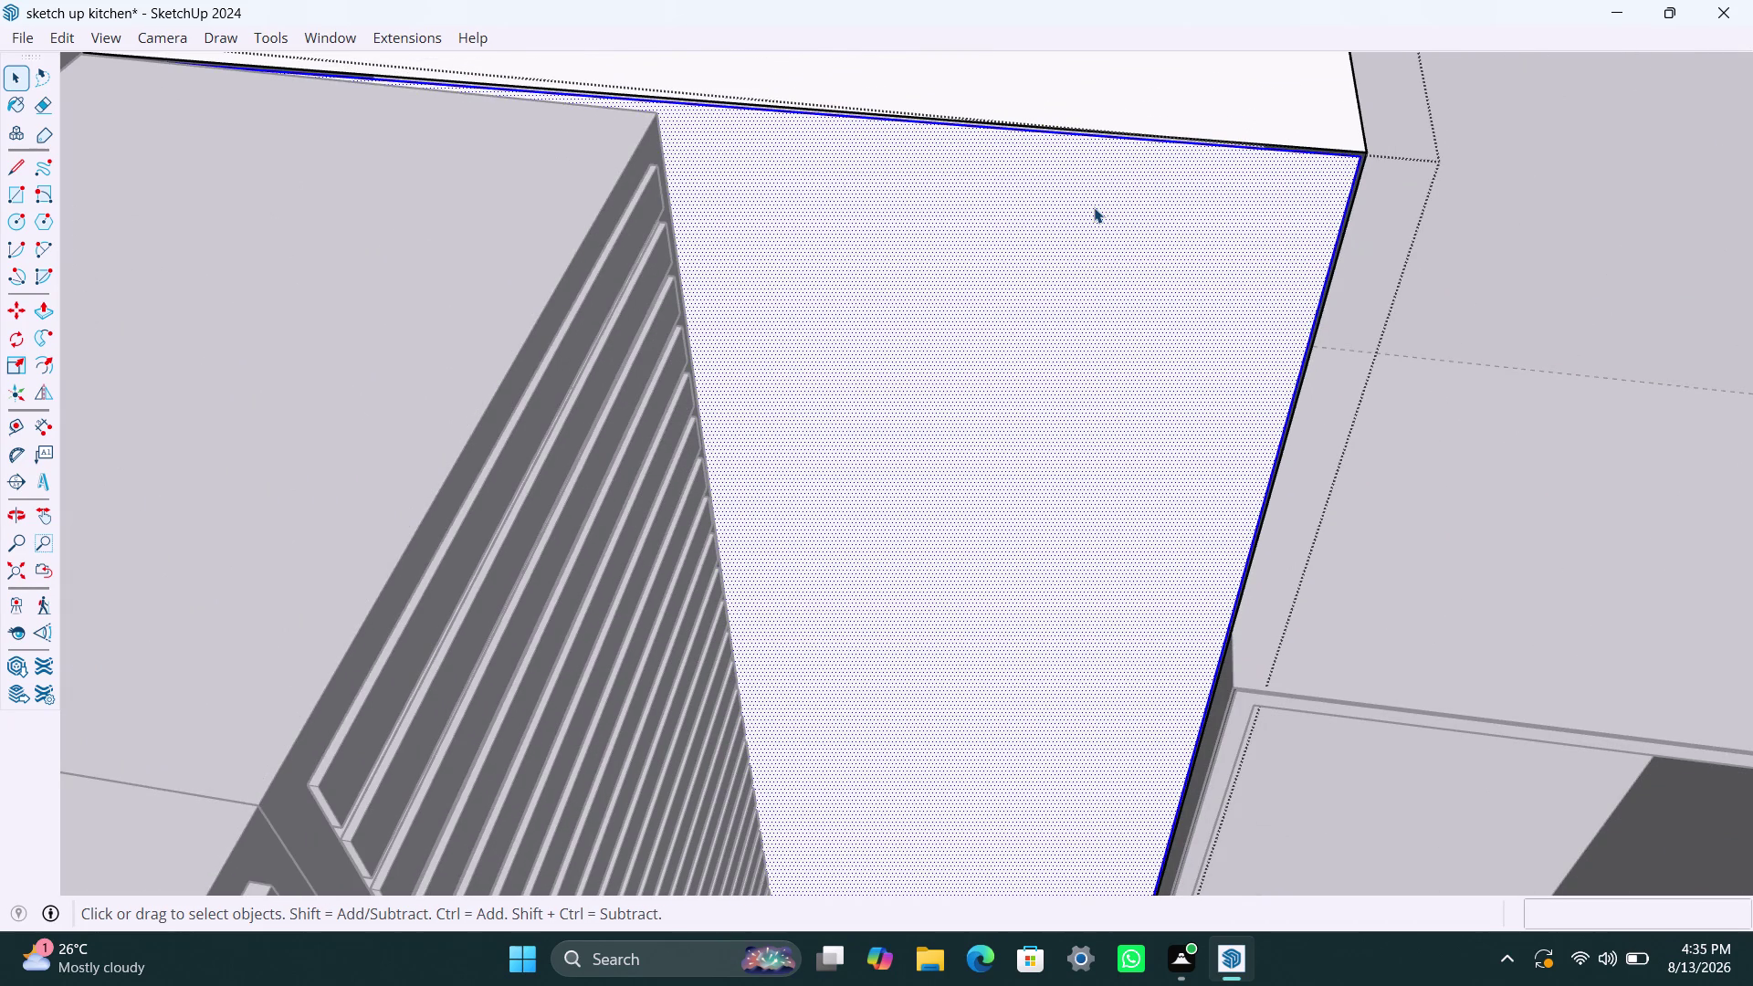
text(18)
text(MM)
key(space)
text(F)
click(1064, 313)
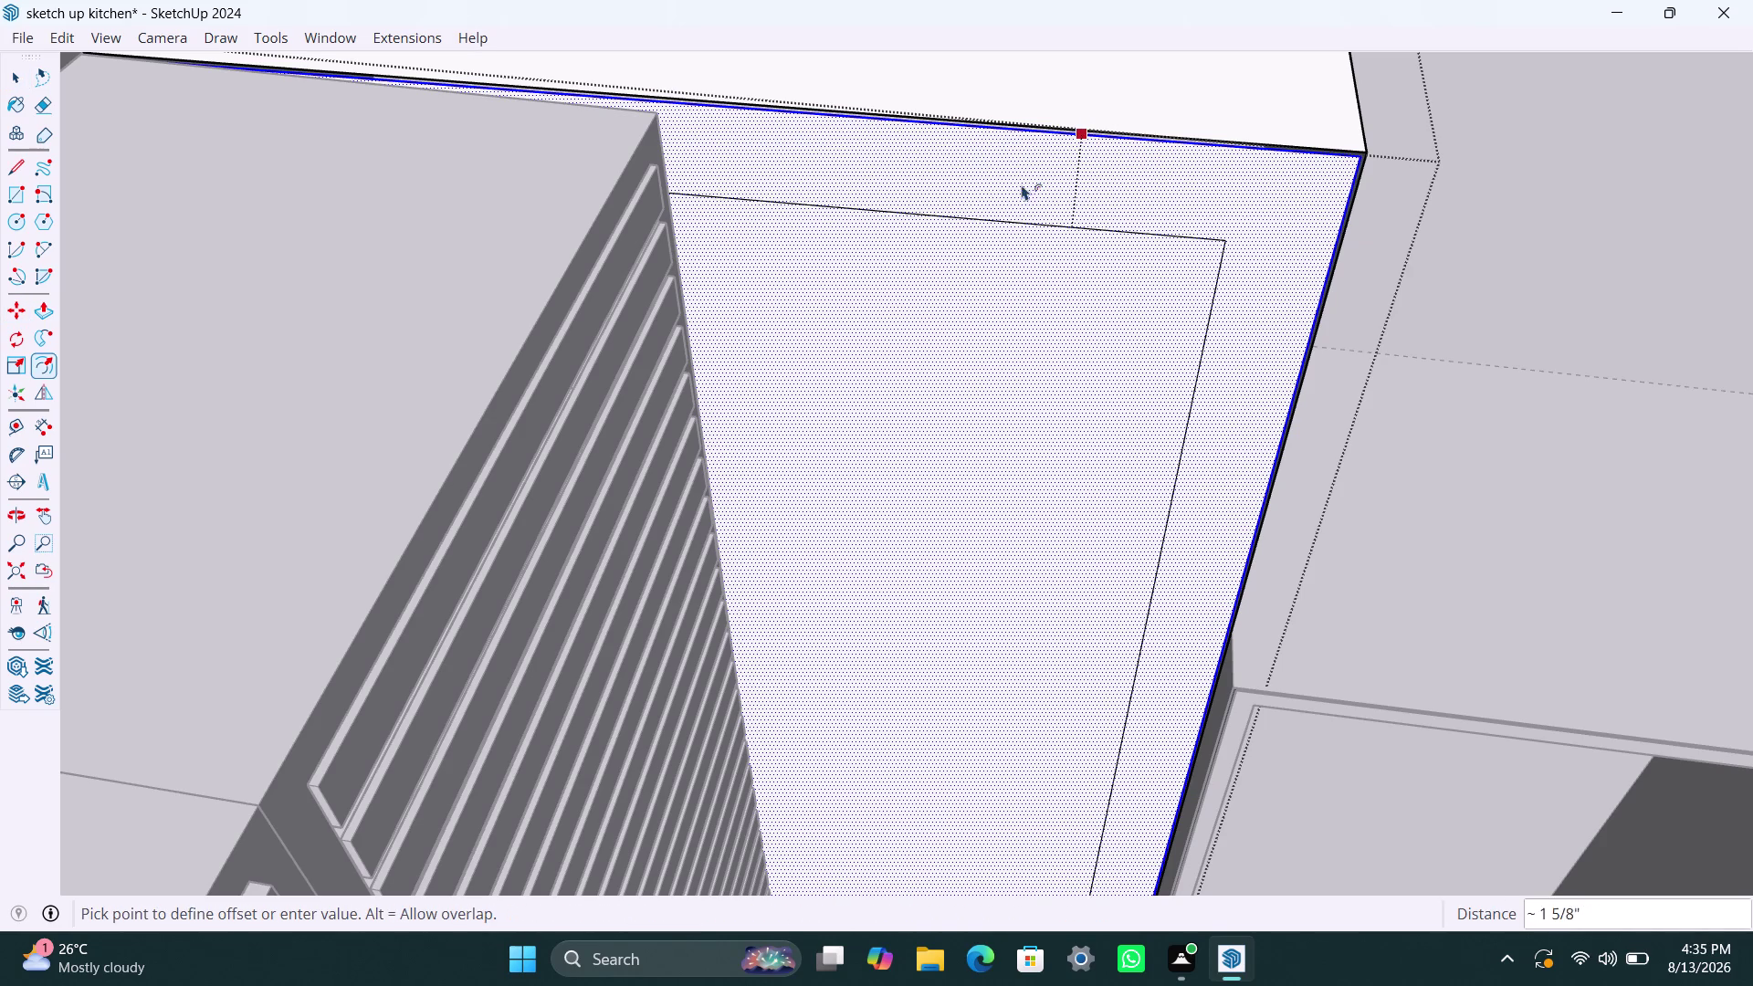
text(18MM)
key(Return)
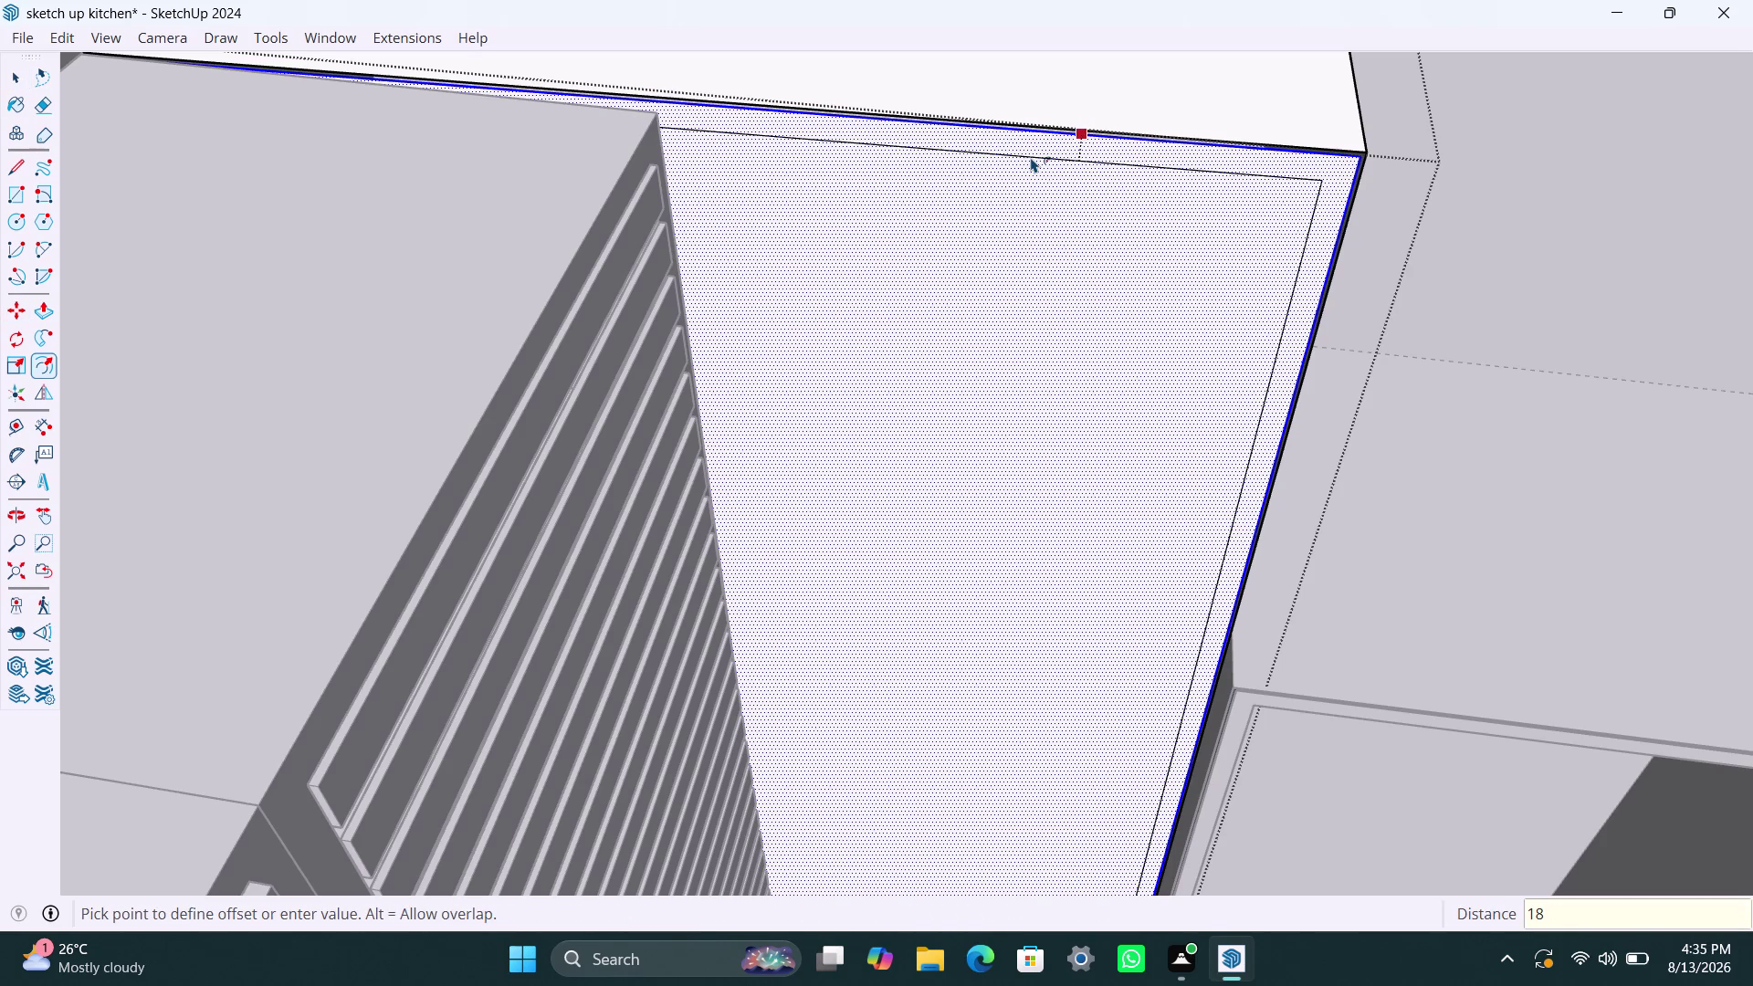
key(space)
Push the inner inset face back 50 mm to recess it.
click(1047, 240)
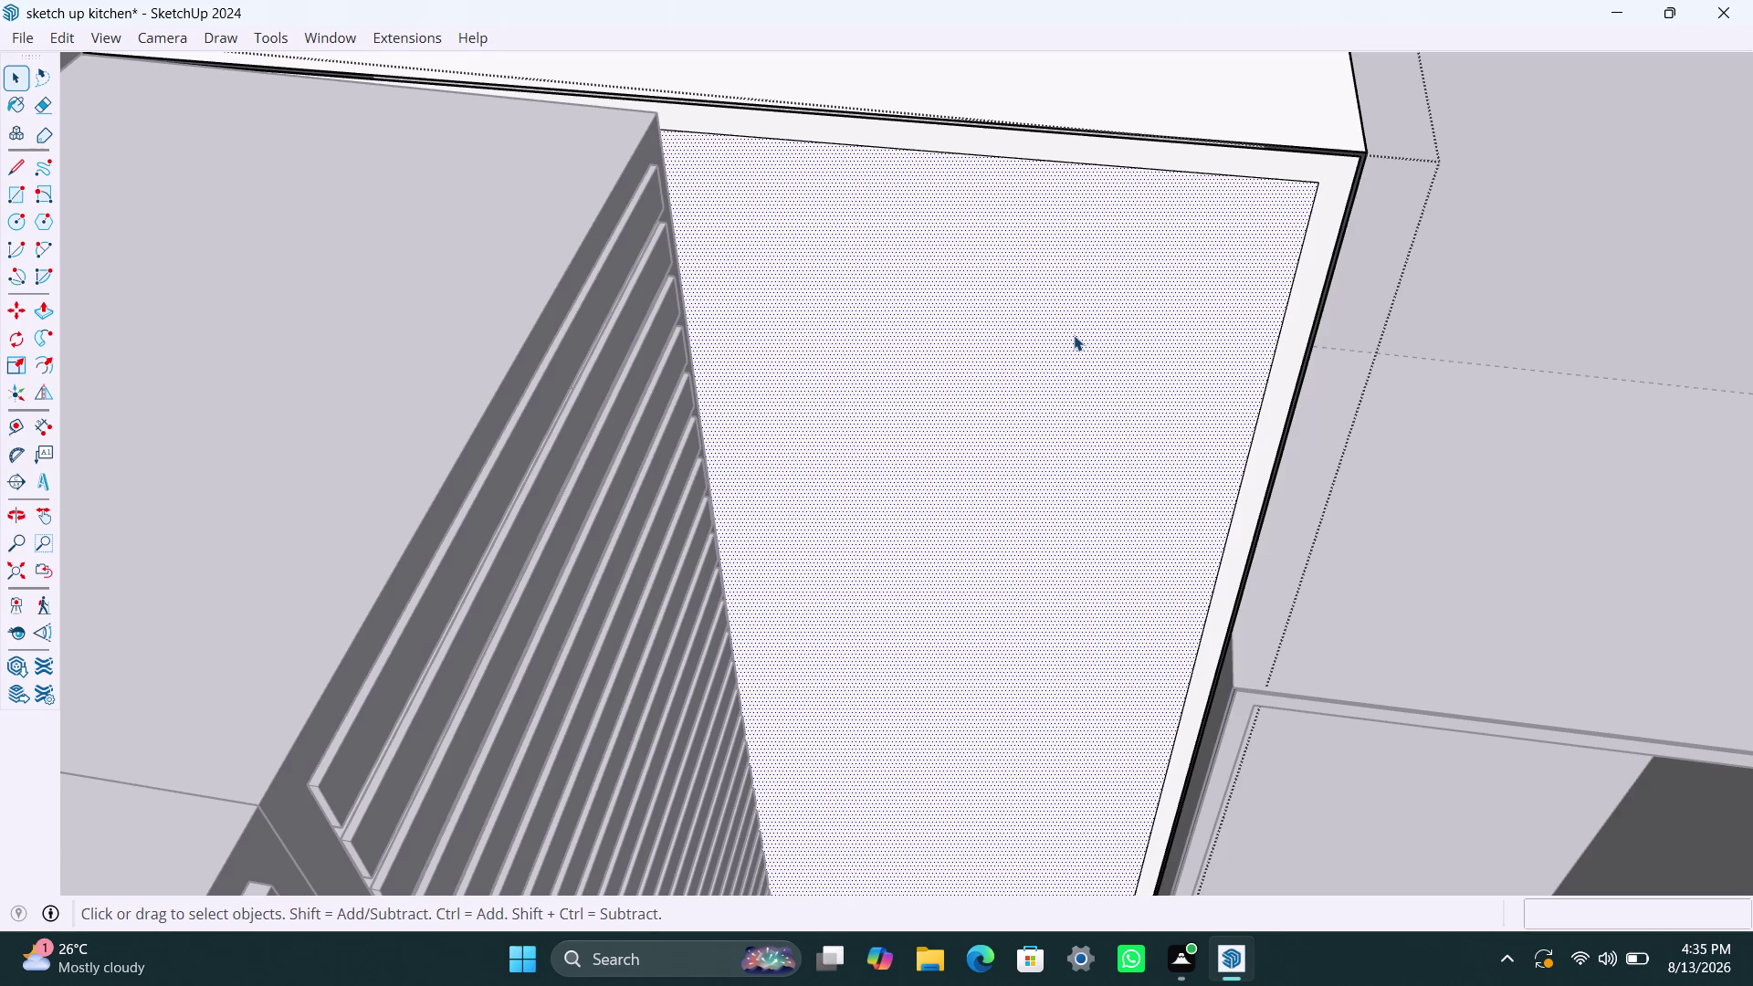
key(BackSpace)
click(1072, 336)
key(p)
click(1073, 314)
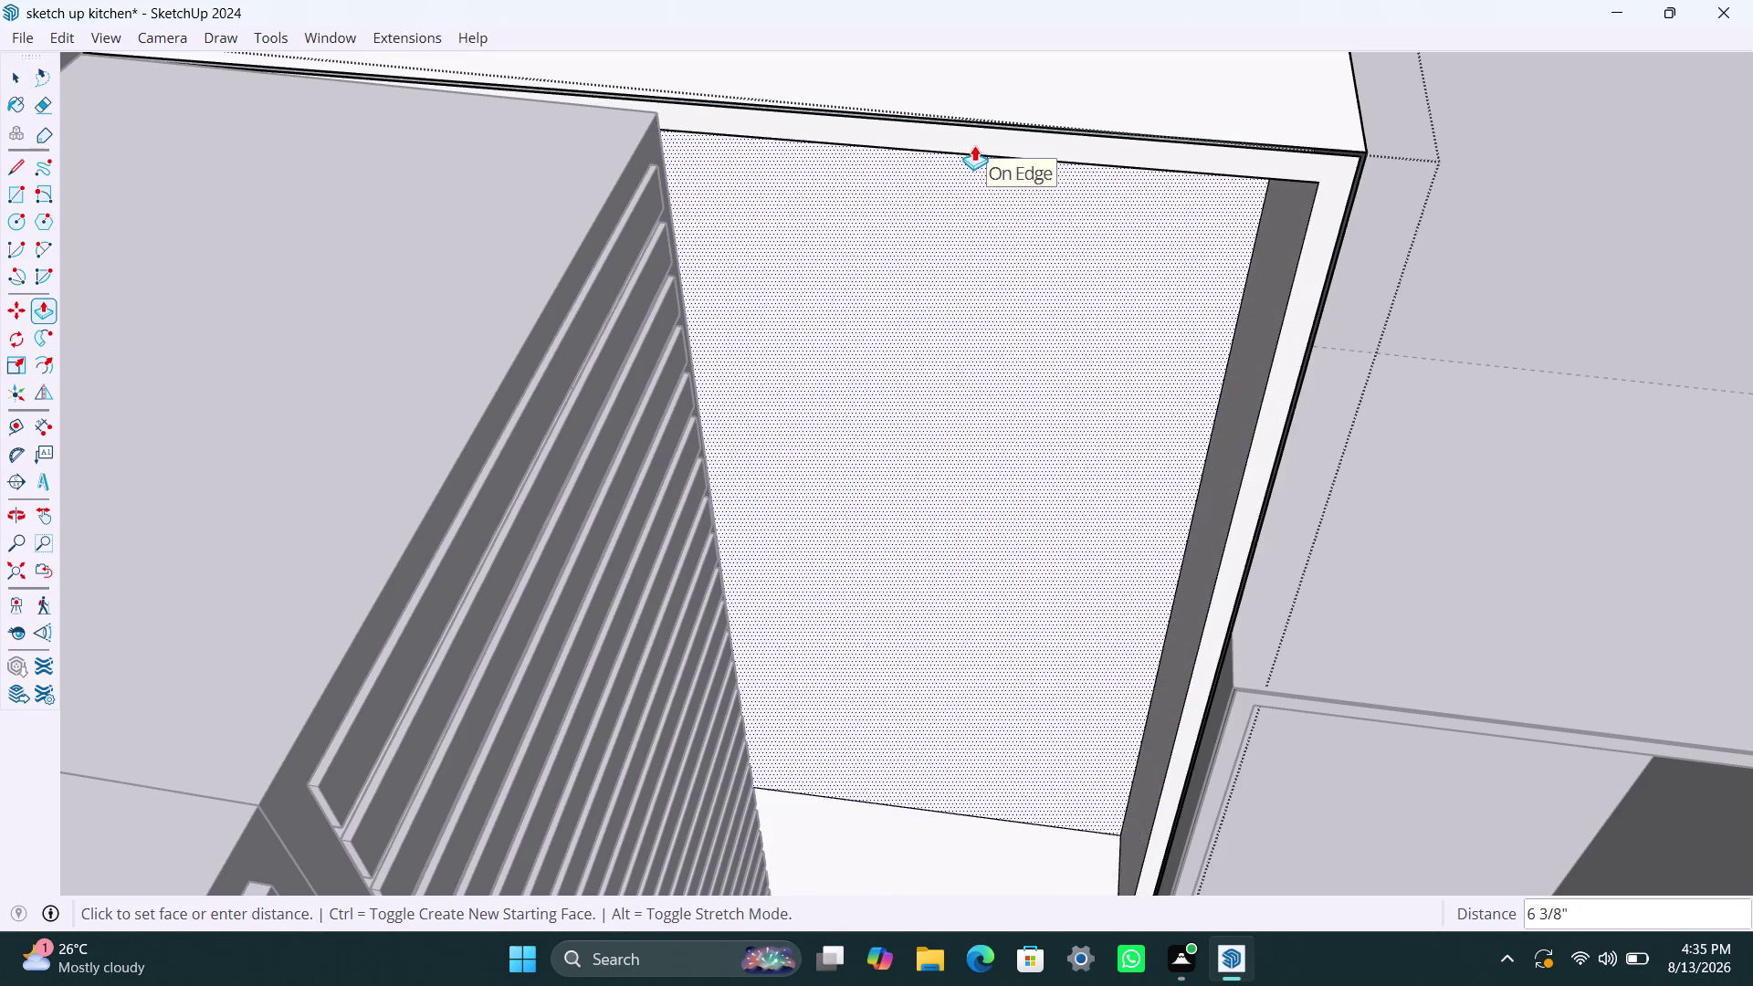
key(3)
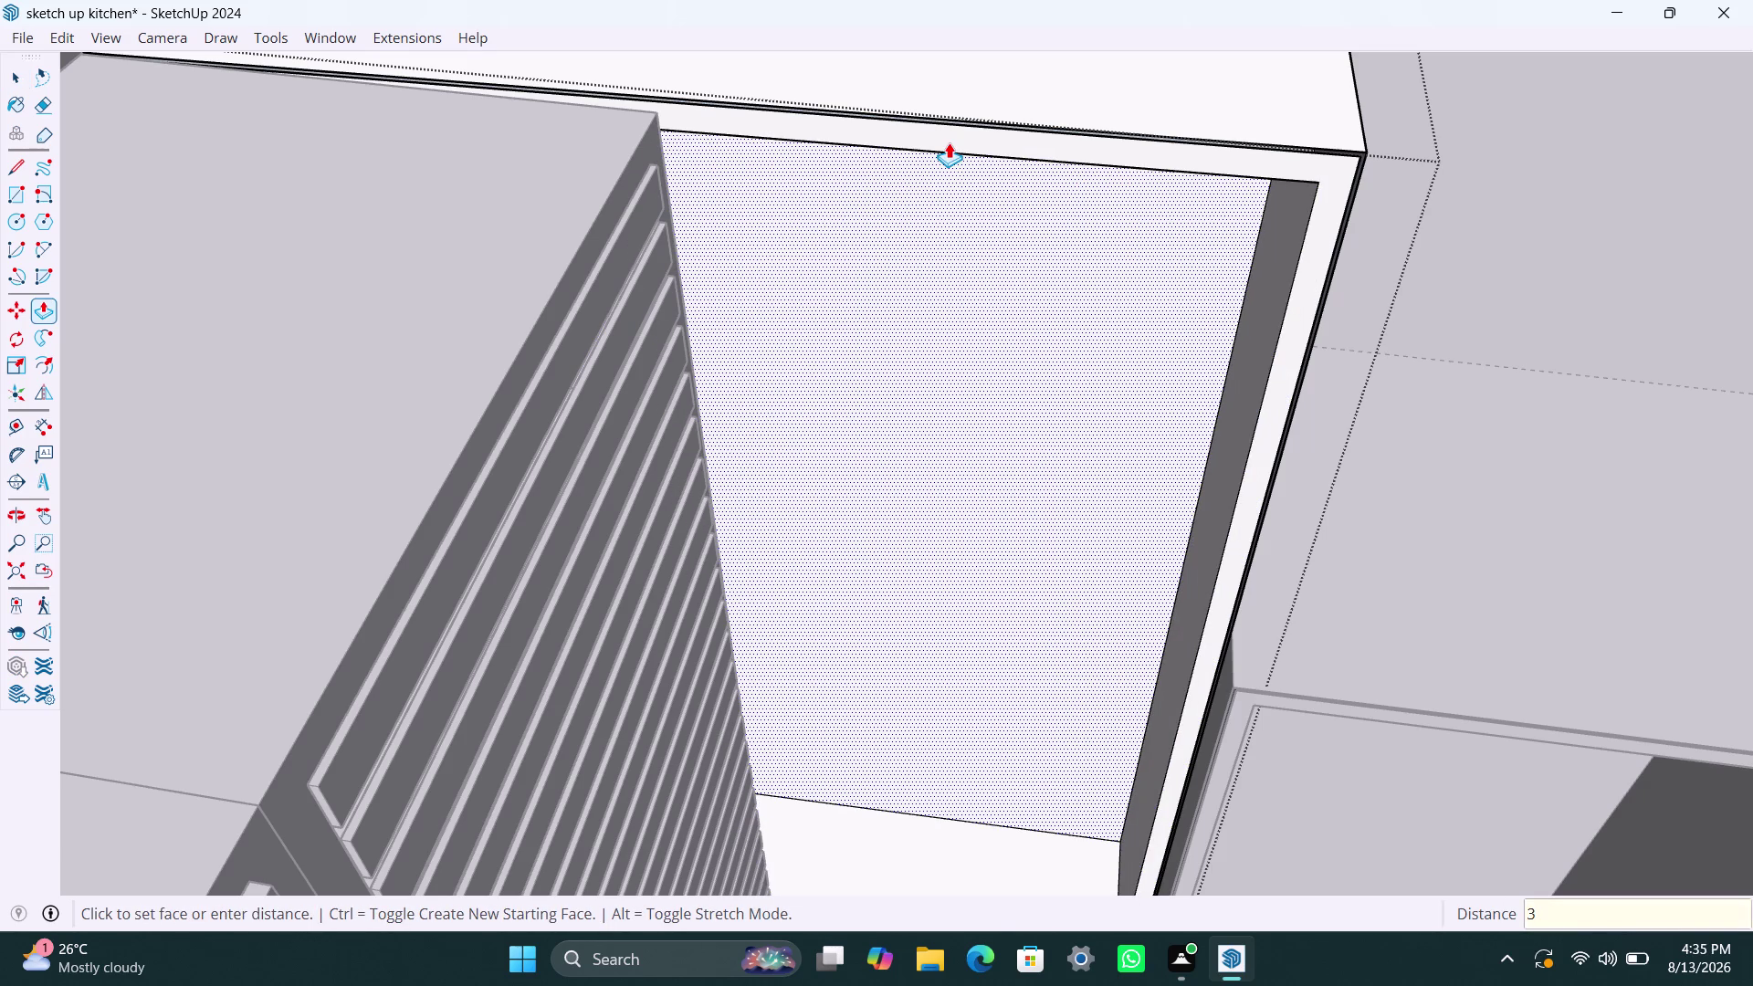
text(50MM)
key(Return)
key(space)
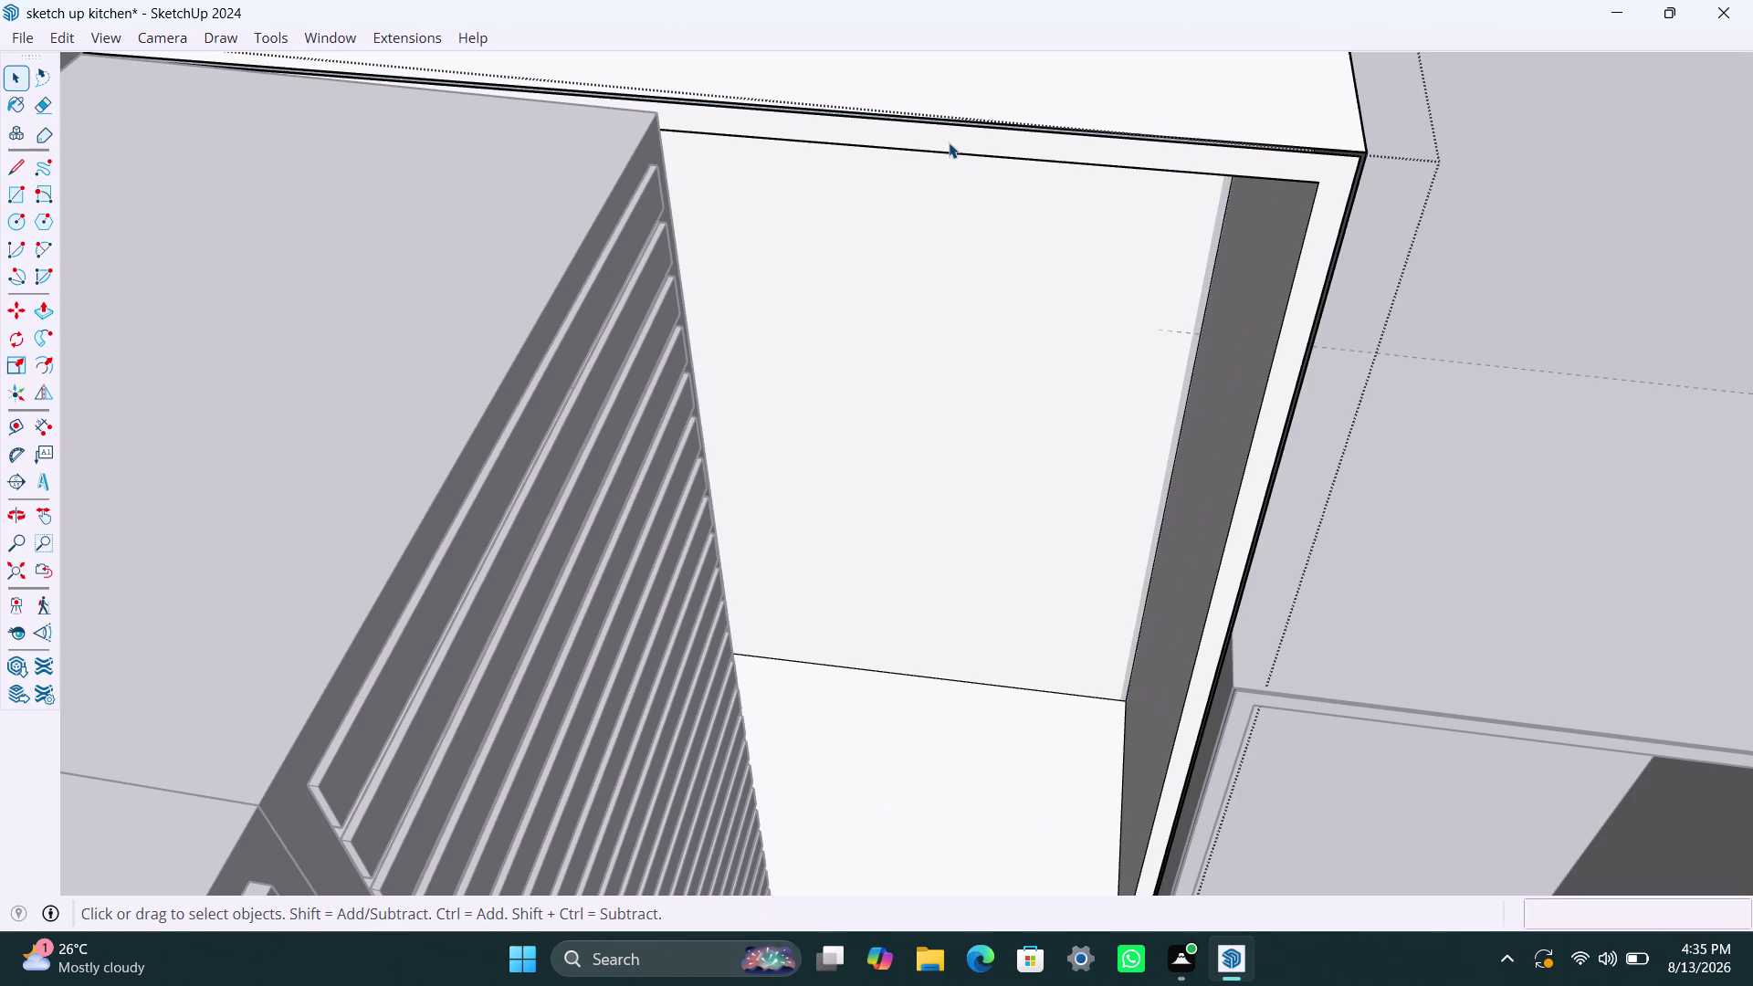
Draw a rectangle from the top corner to the bottom corner of the recessed opening.
scroll(down, 3)
middle_drag(1008, 483, 975, 468)
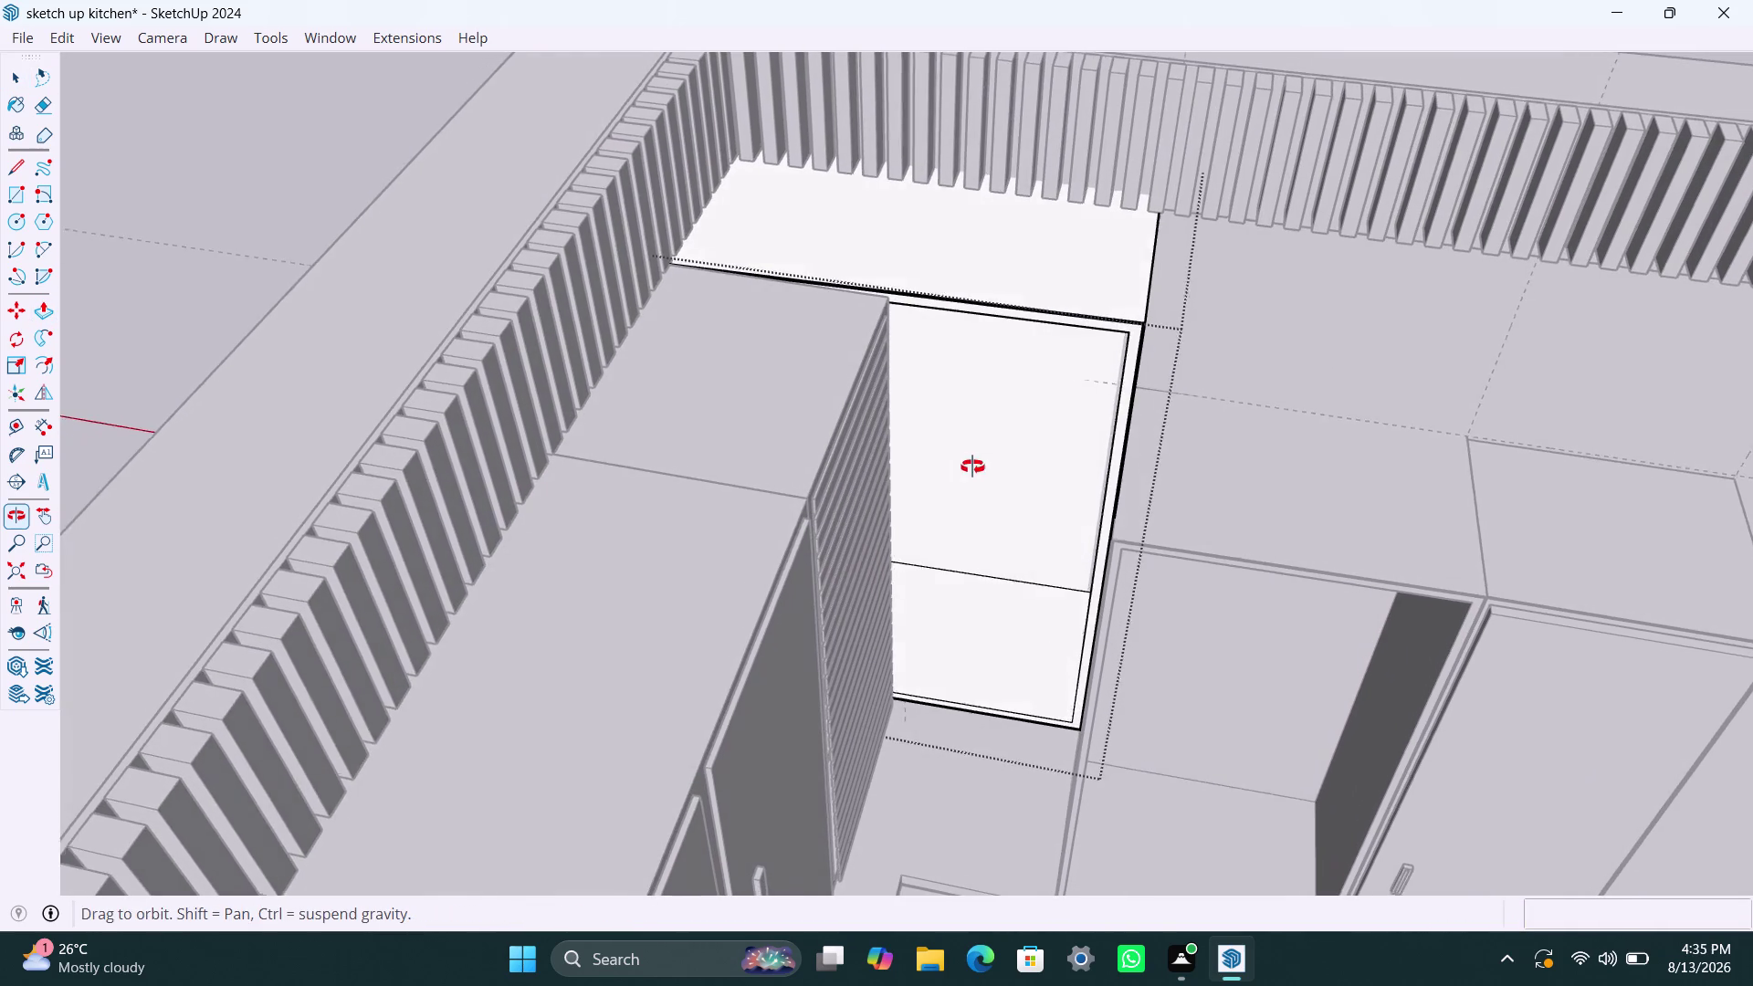
middle_drag(975, 468, 969, 465)
scroll(down, 3)
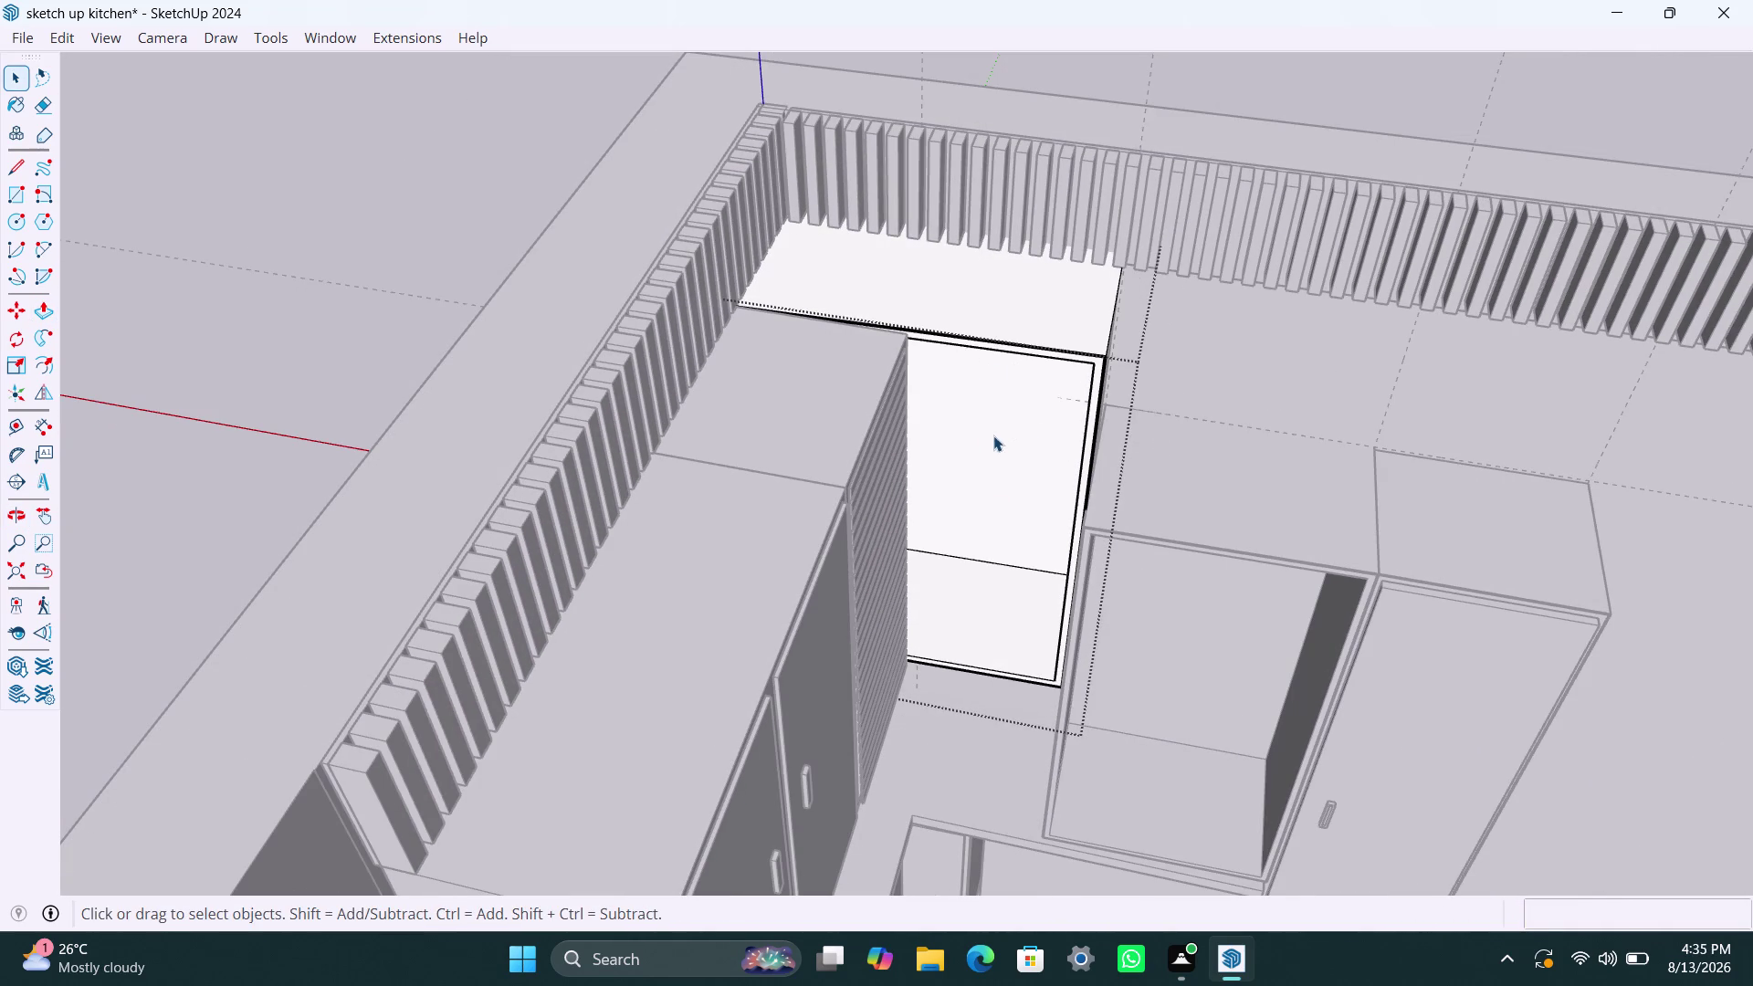
key(r)
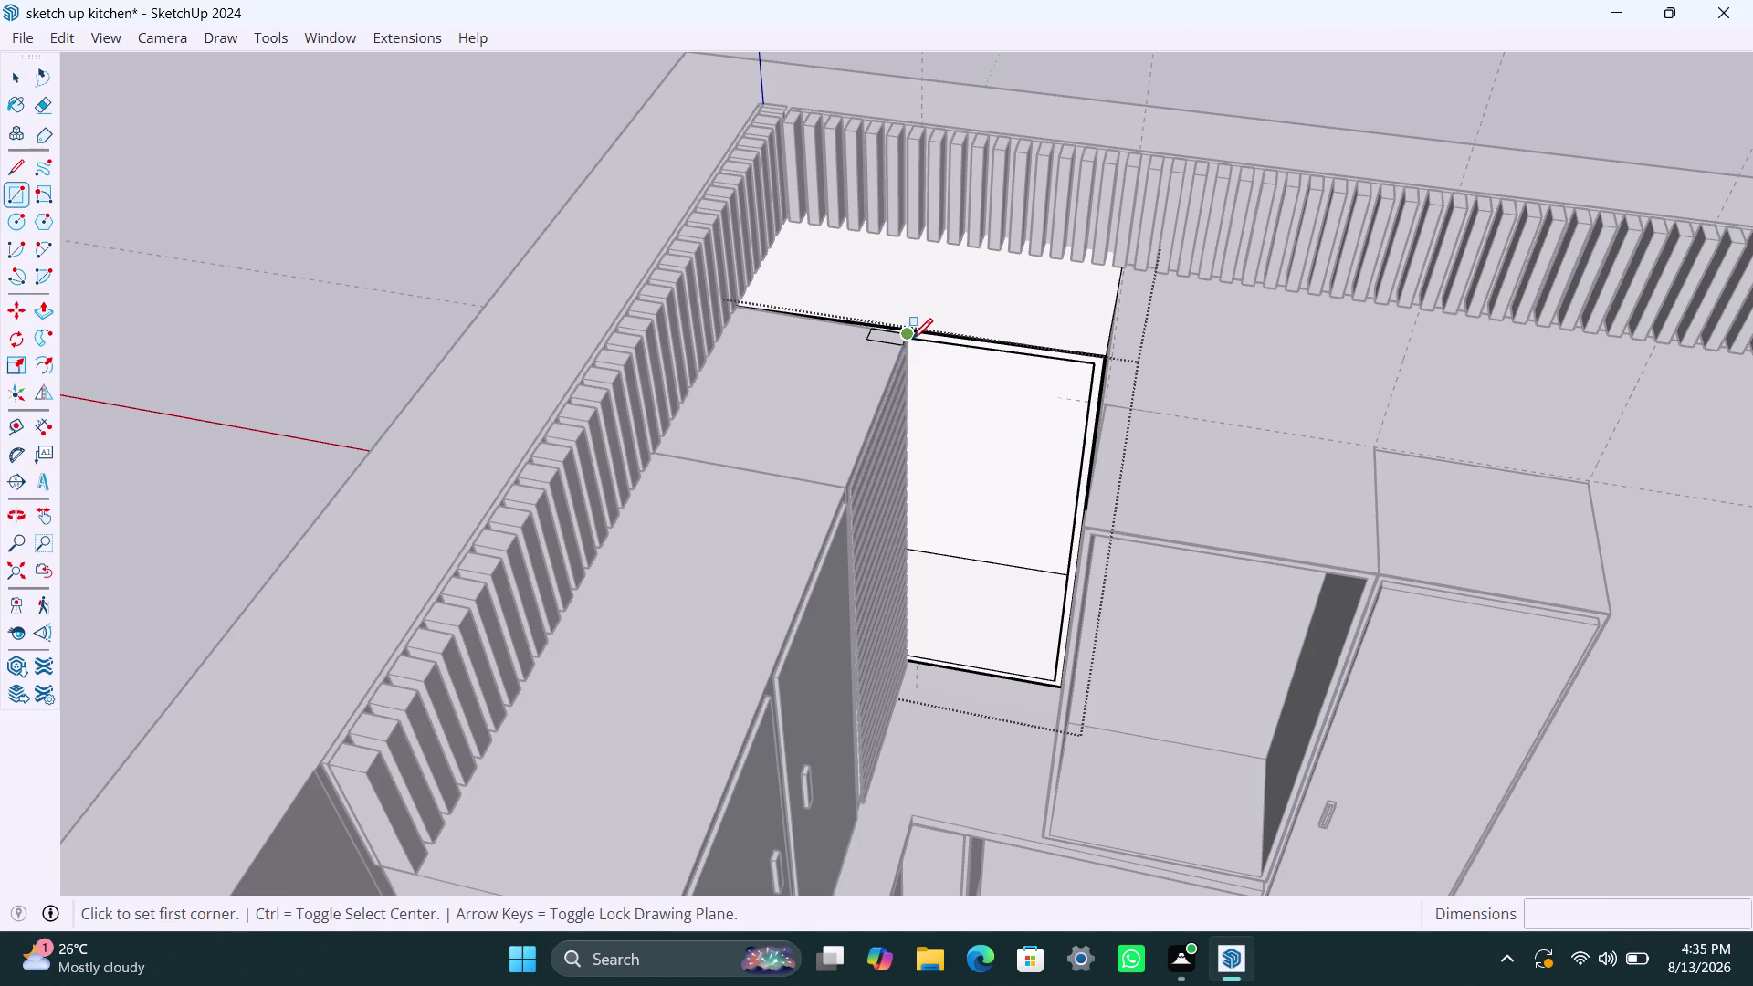
click(910, 340)
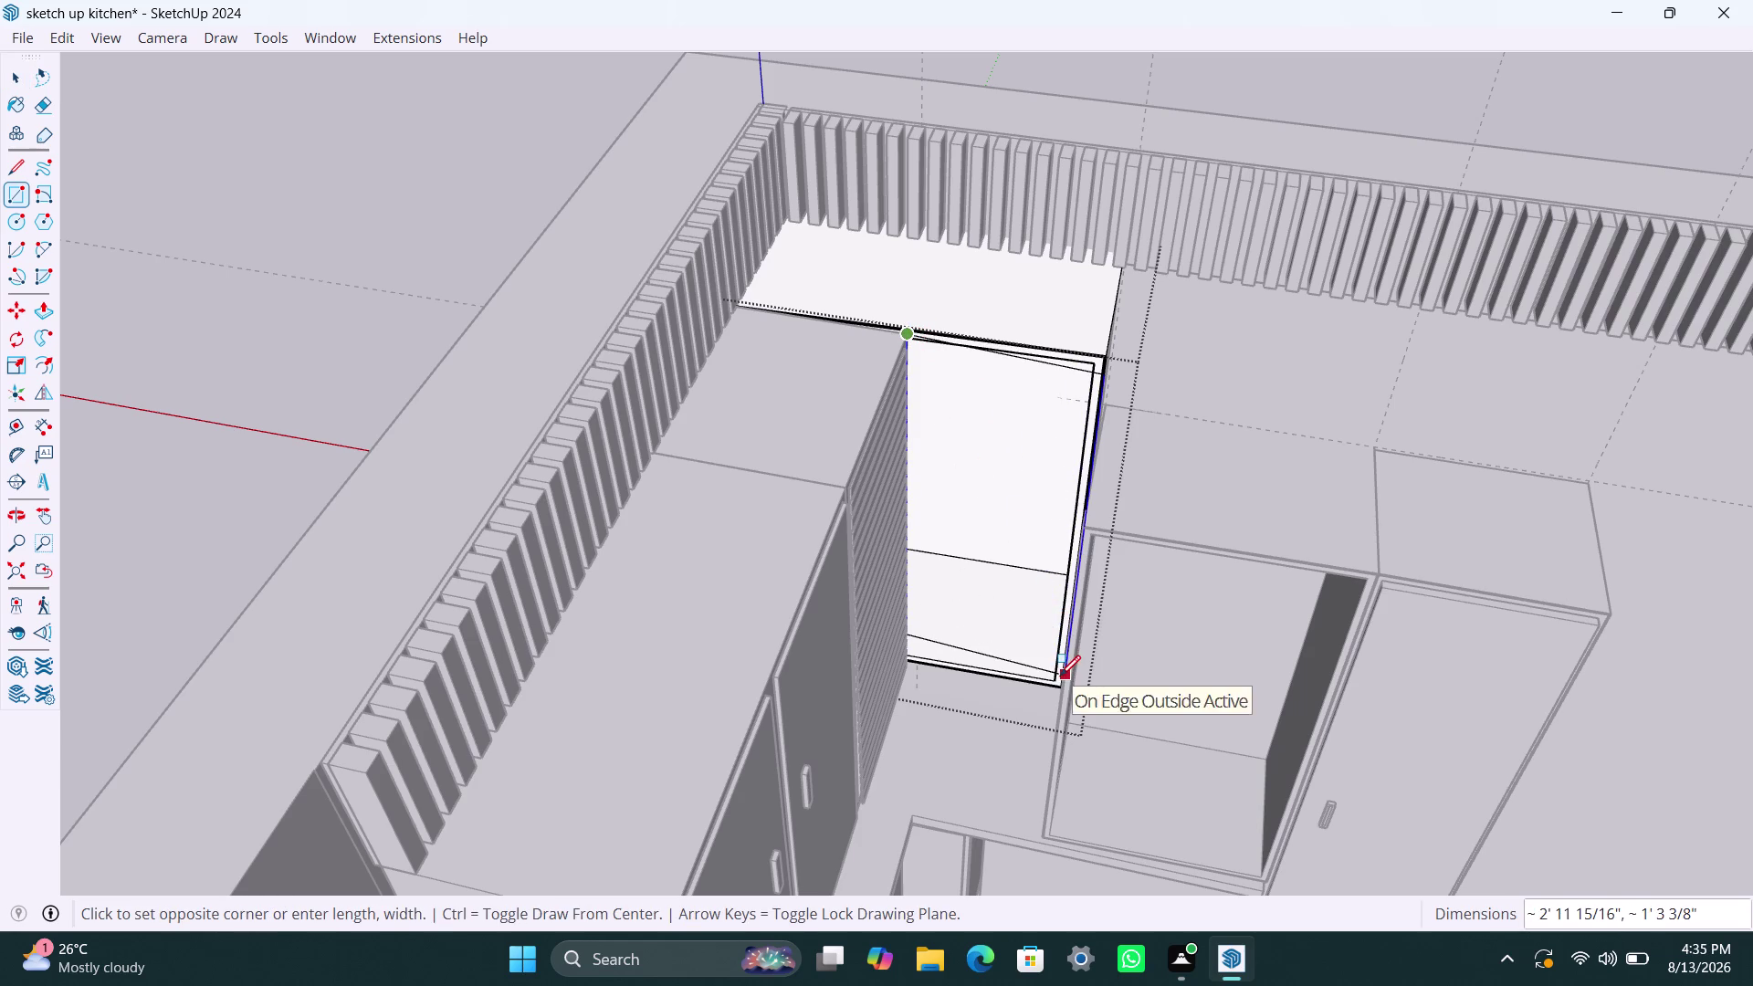
click(1048, 680)
key(space)
Select the new rectangle, orbit to face it, and undo the last change.
click(1027, 576)
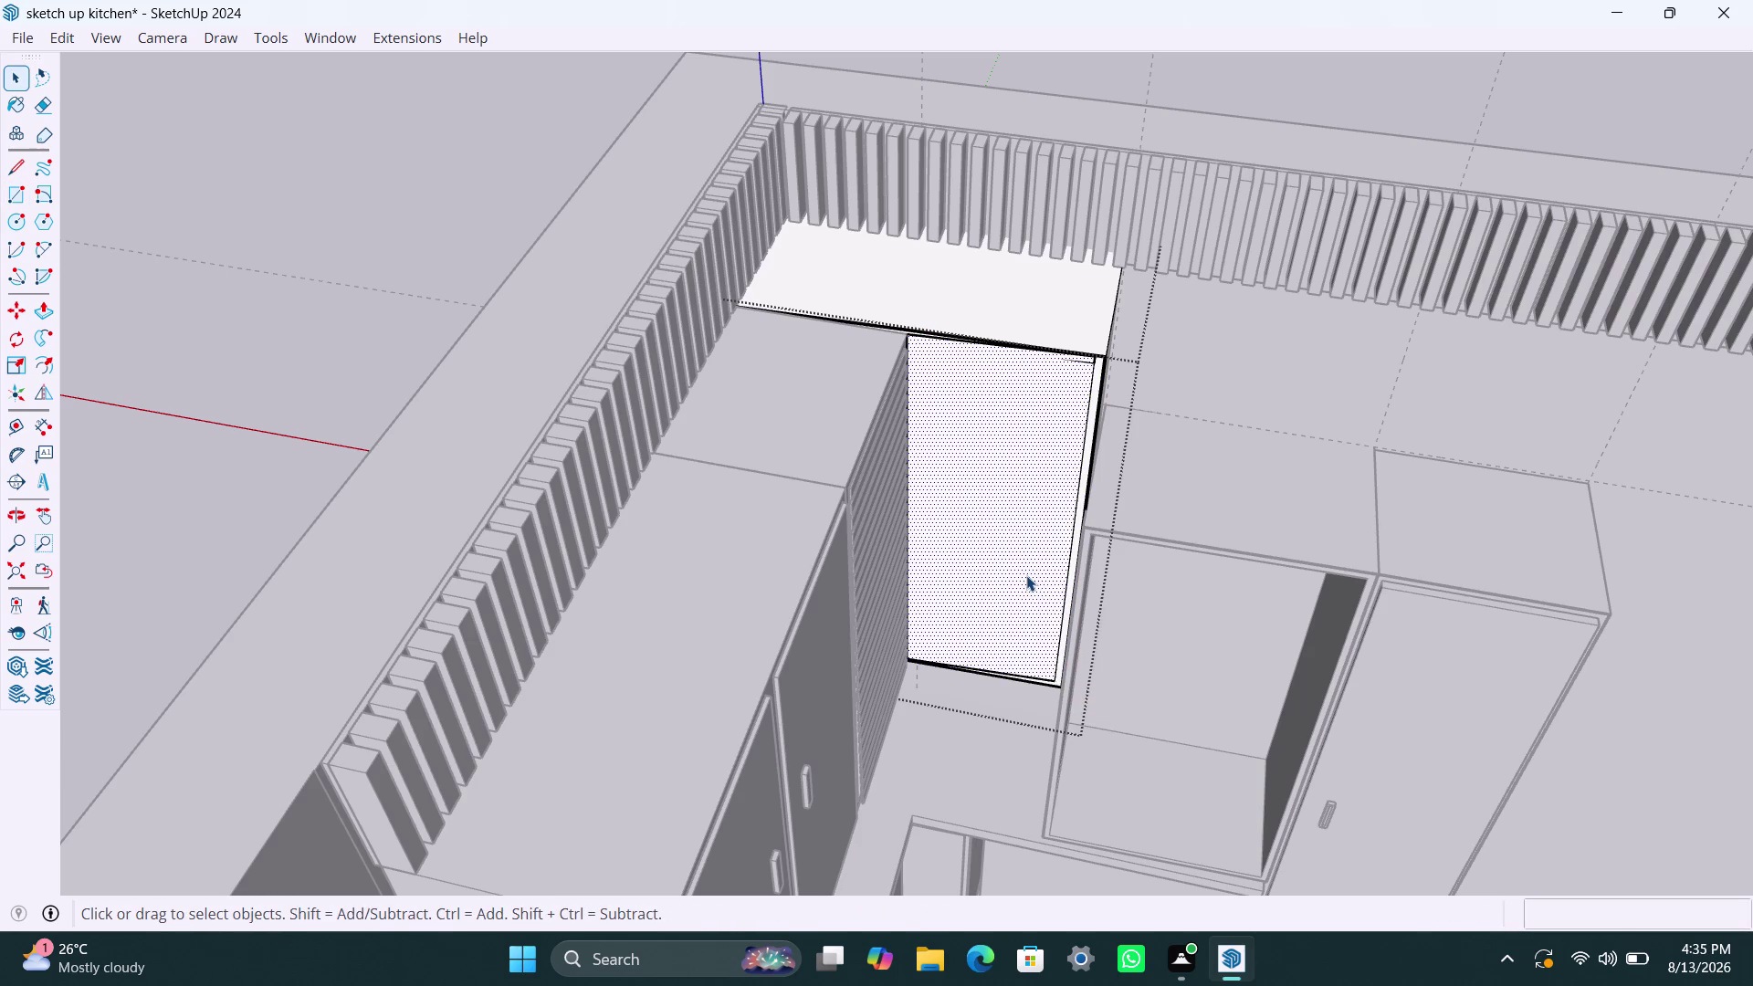
scroll(up, 3)
middle_drag(1026, 563, 1055, 389)
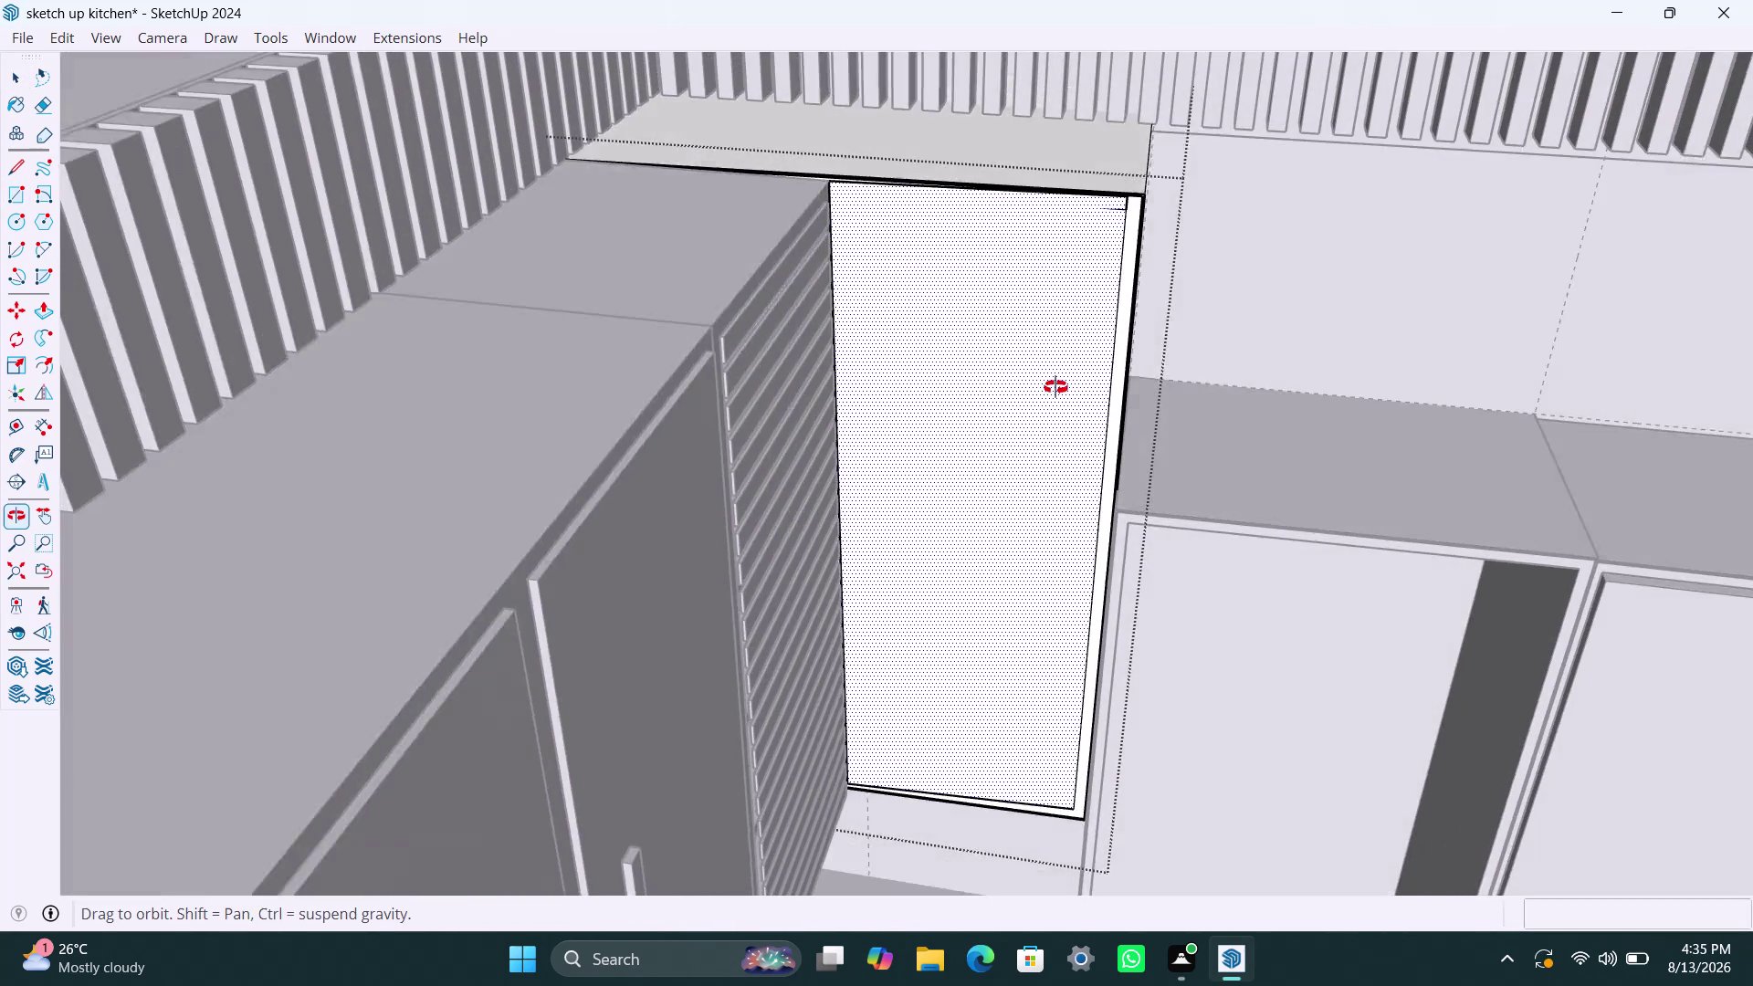
middle_drag(1055, 389, 1056, 376)
middle_drag(1047, 371, 1033, 492)
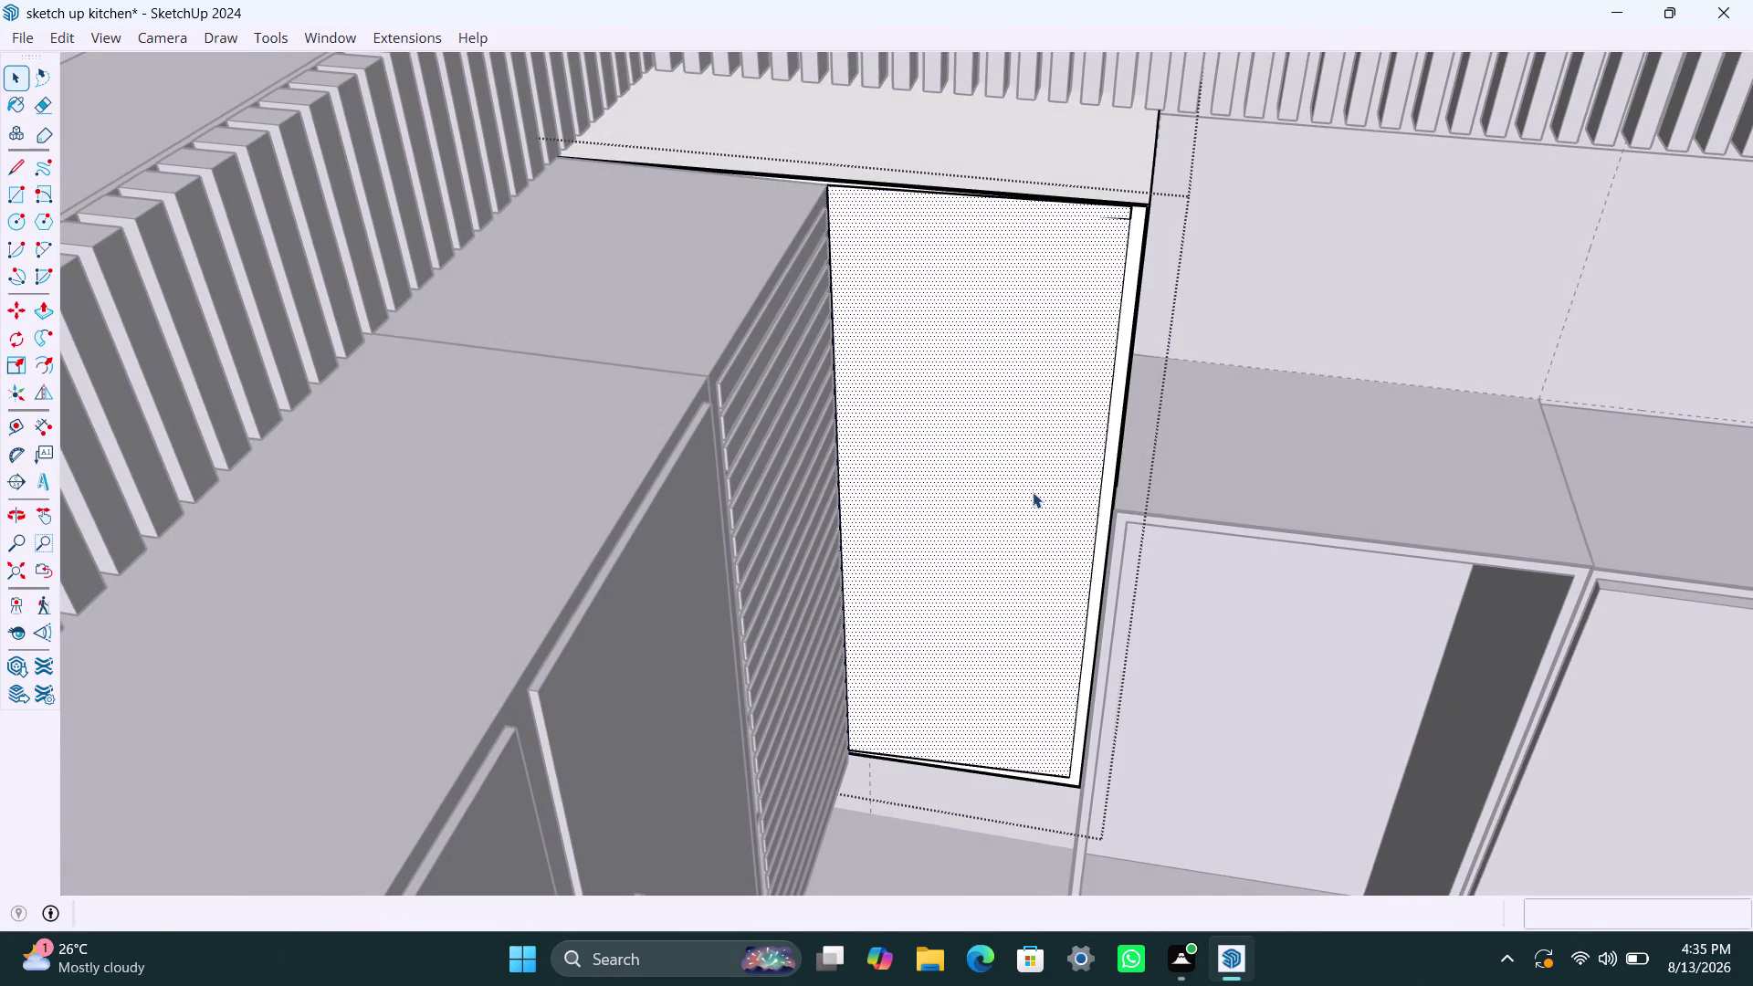
key(ctrl+z)
Redraw the panel rectangle corner to corner and intersect it with the model.
key(r)
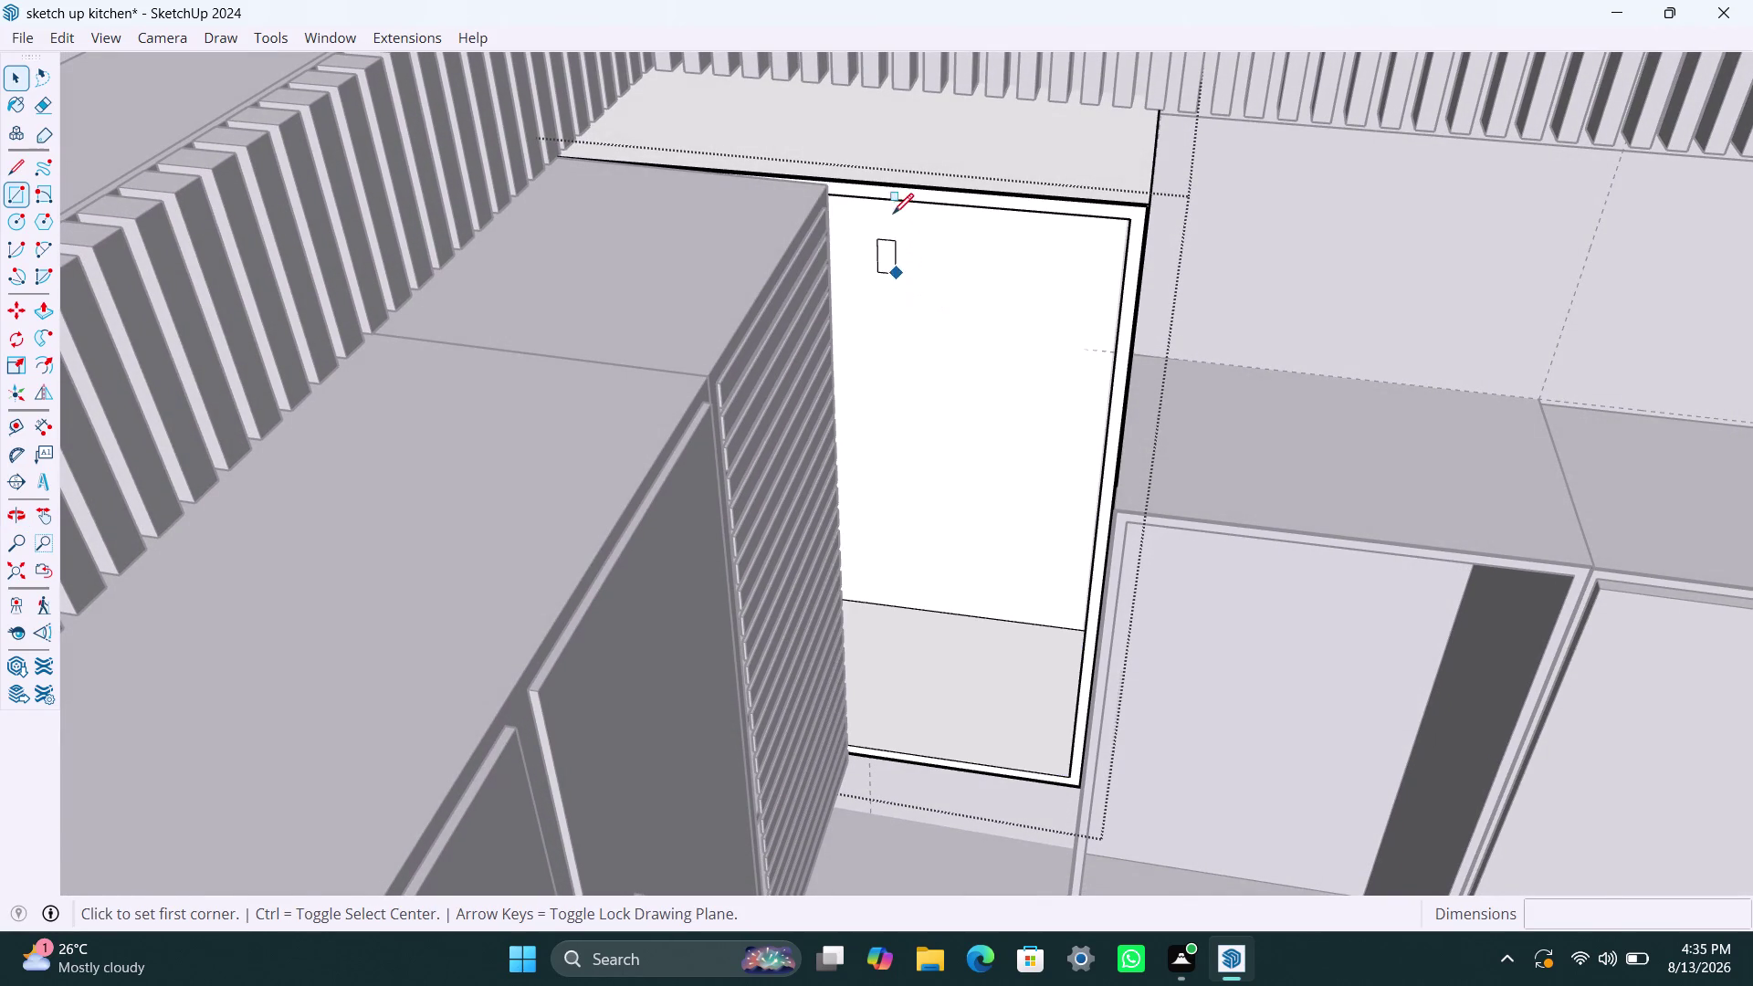
click(838, 198)
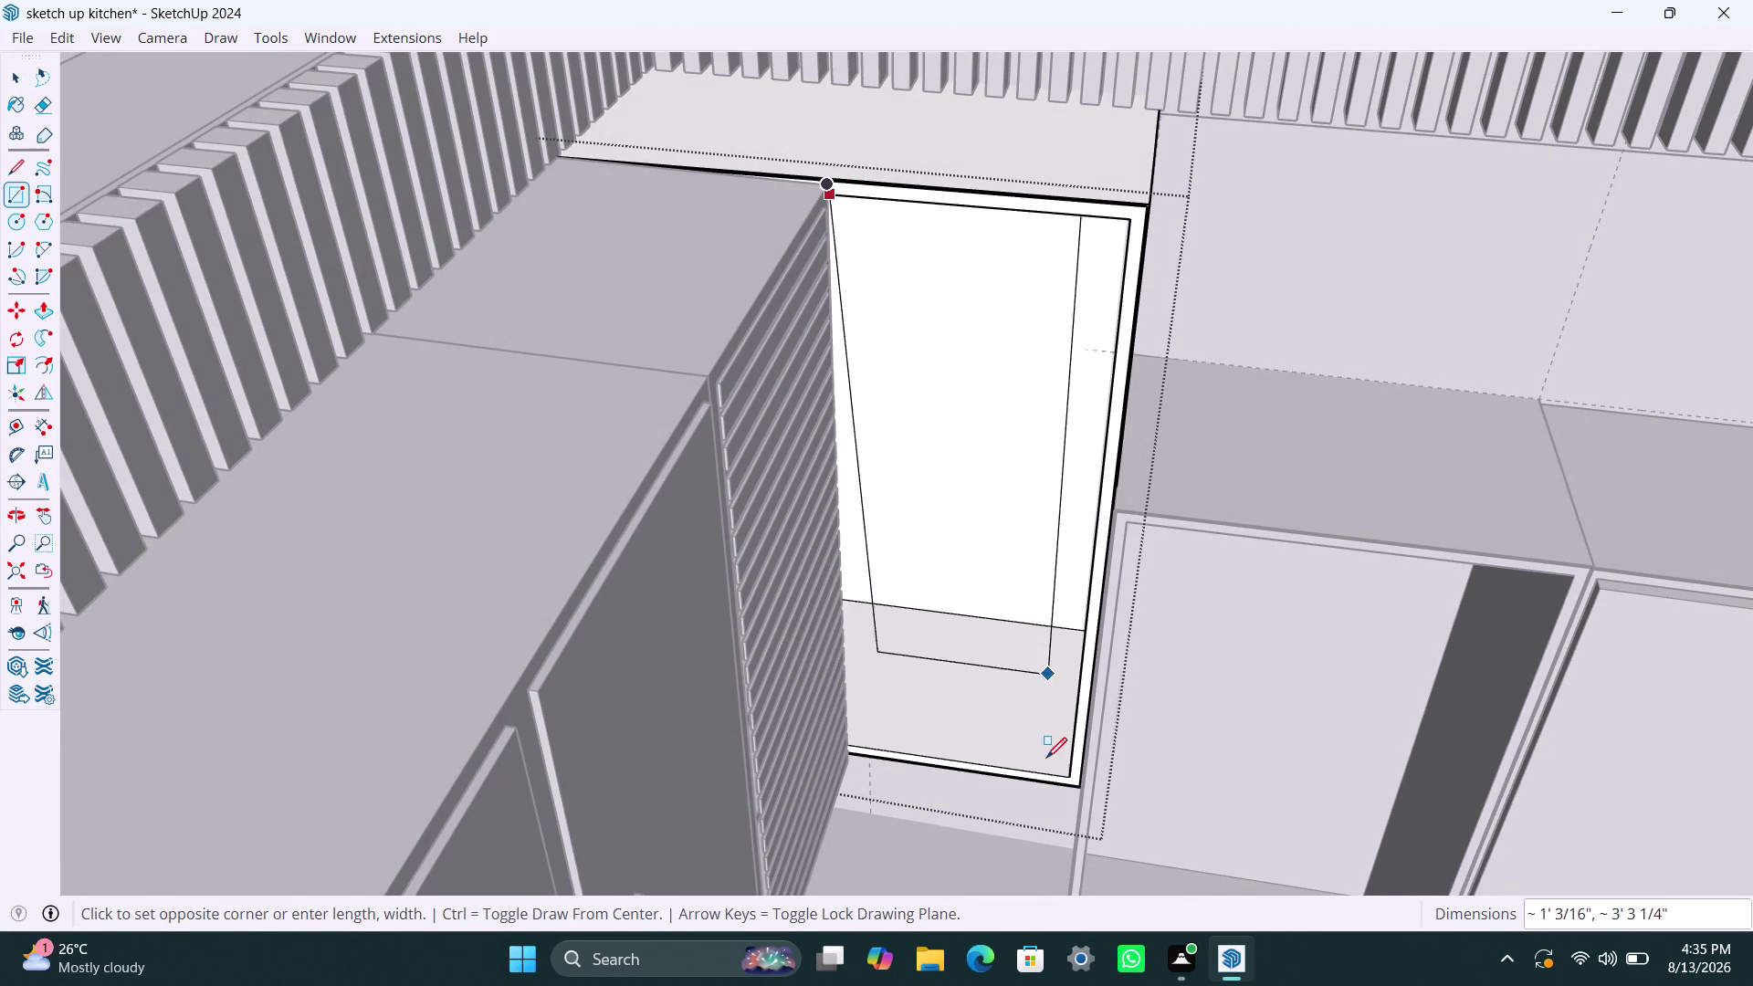
click(1058, 786)
key(space)
double_click(1009, 680)
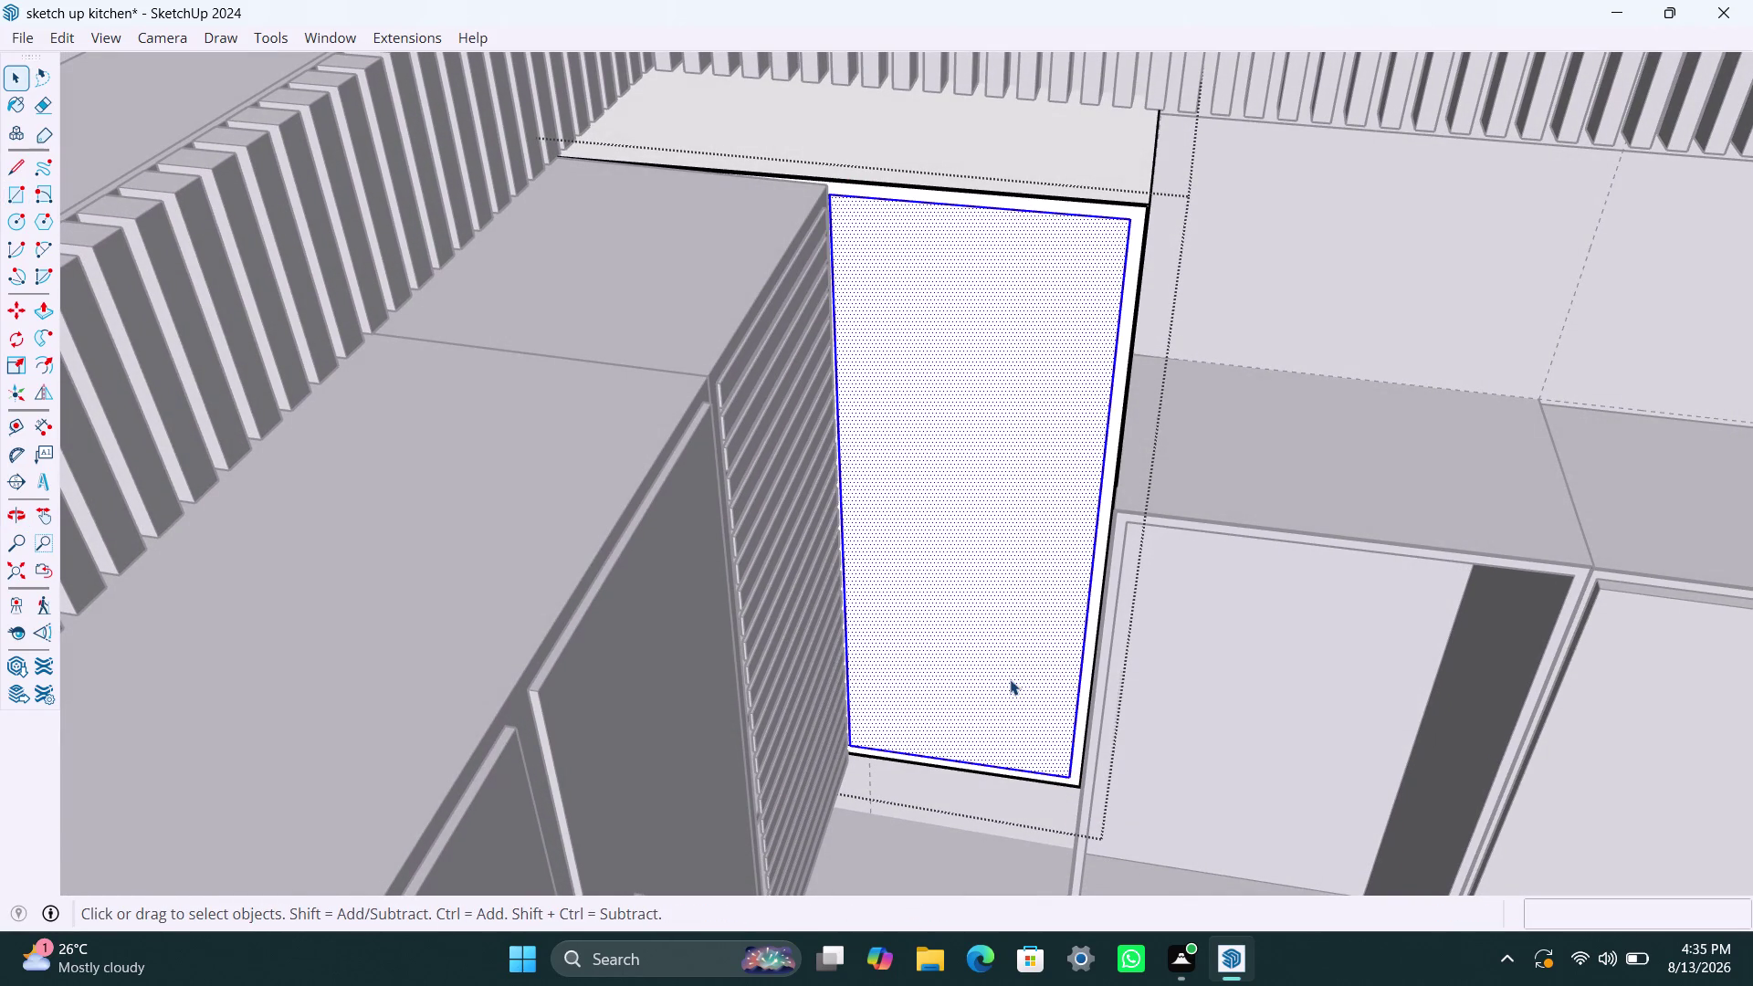
right_click(1010, 679)
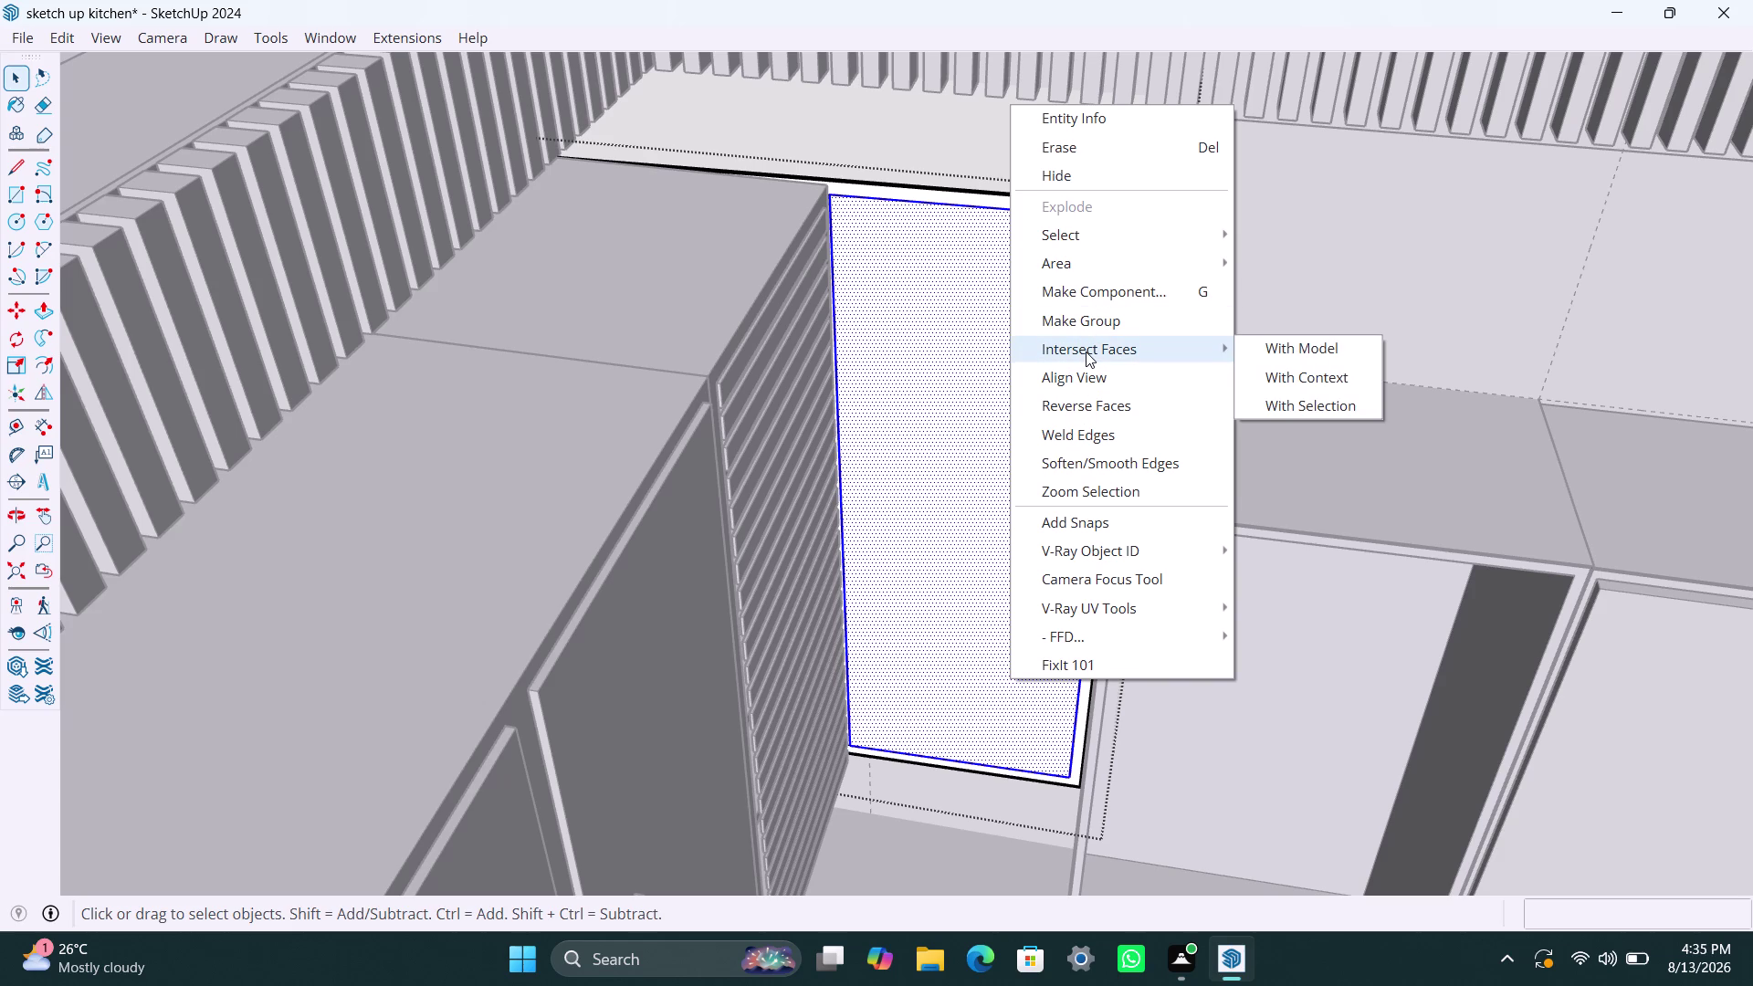
click(1093, 328)
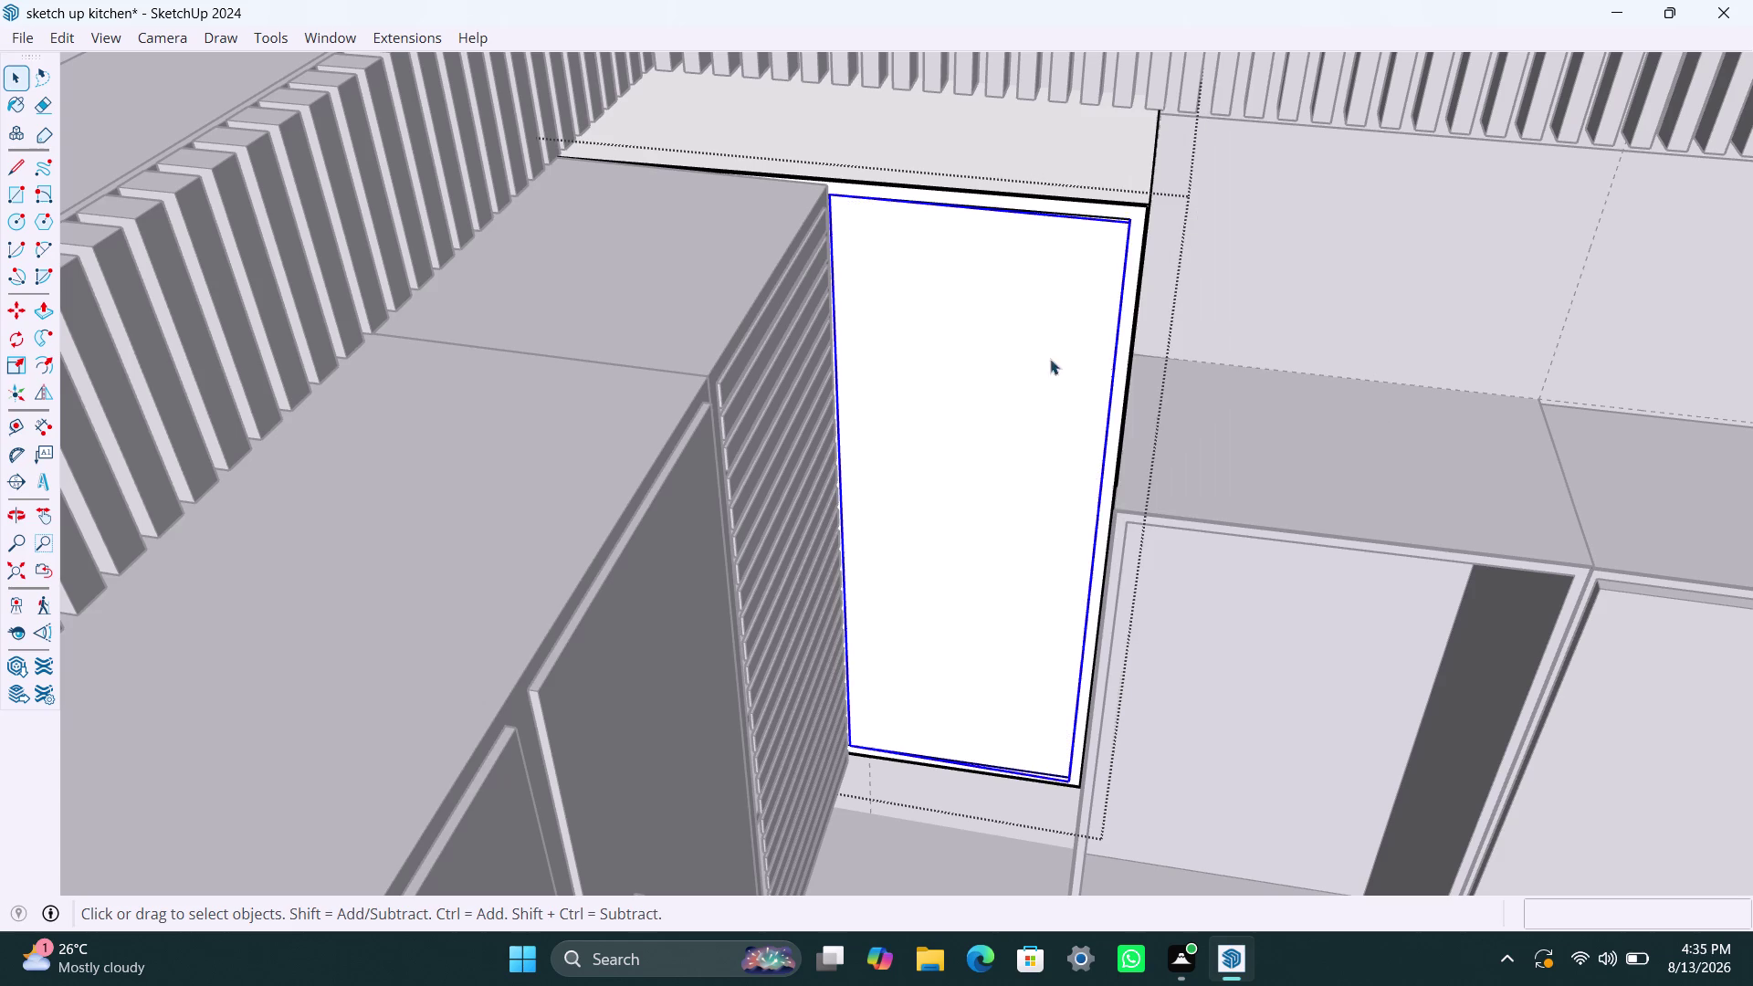
Thicken the door panel face to 18 mm with Push/Pull.
double_click(991, 406)
click(990, 408)
click(990, 409)
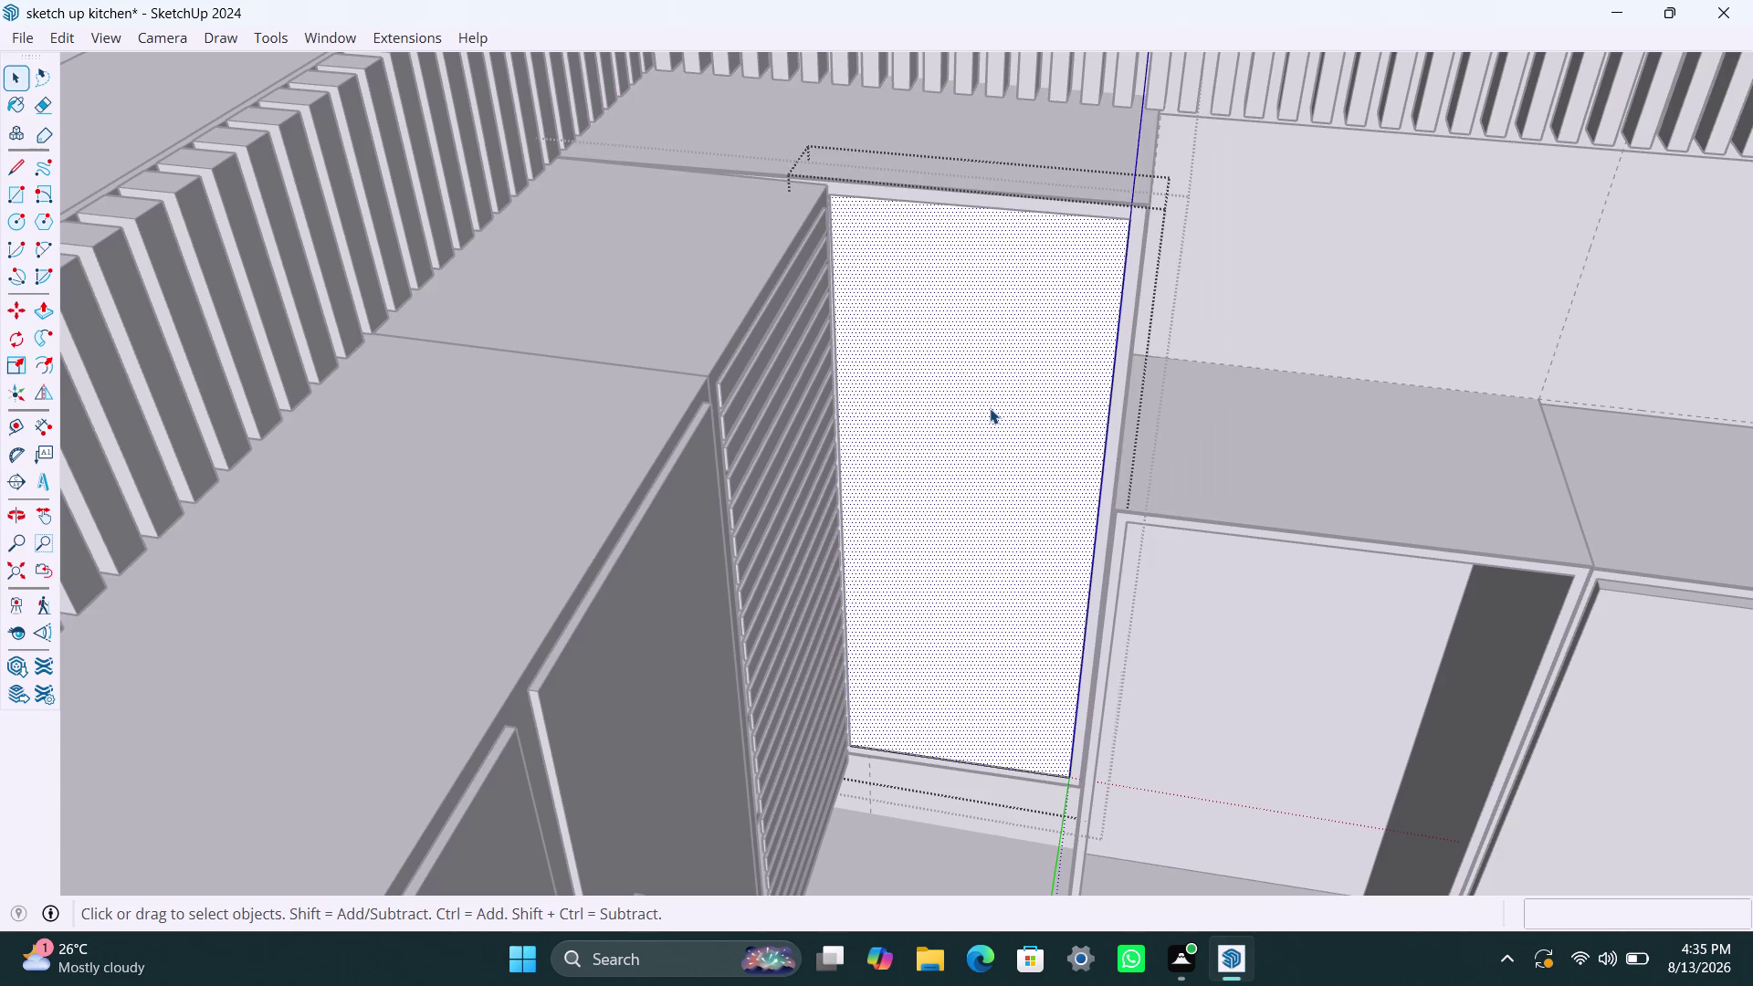
key(p)
click(989, 408)
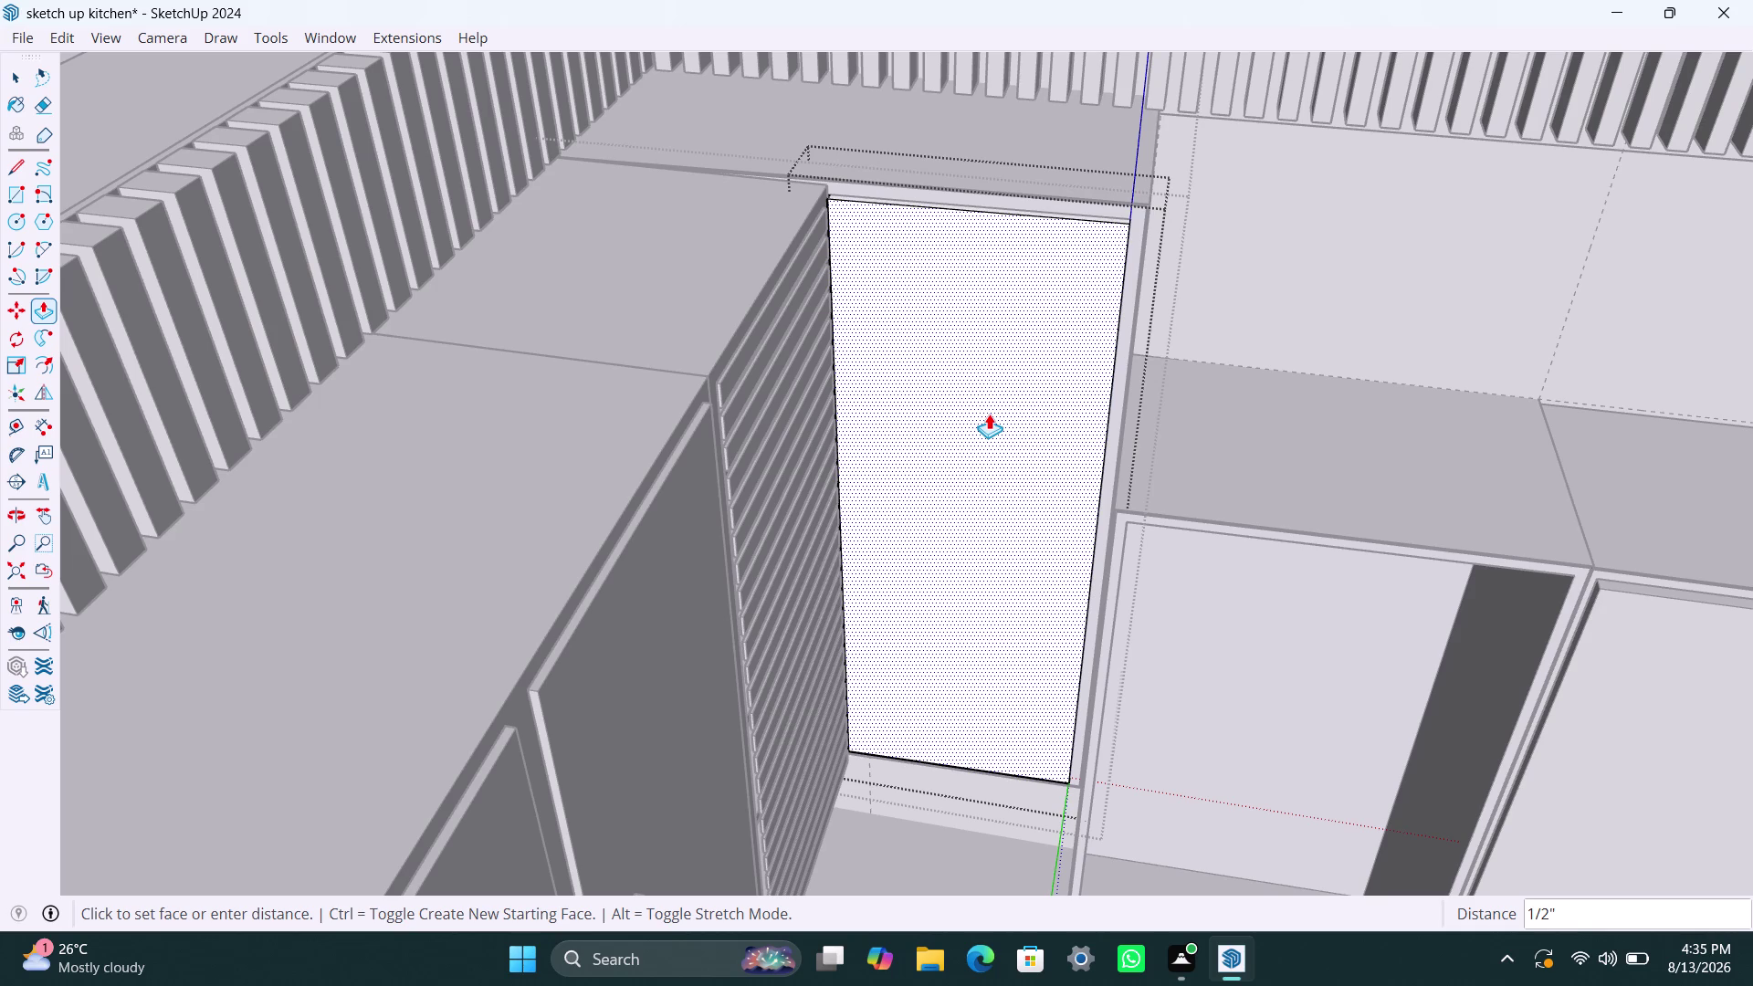
text(1)
text(8MM)
key(Return)
key(space)
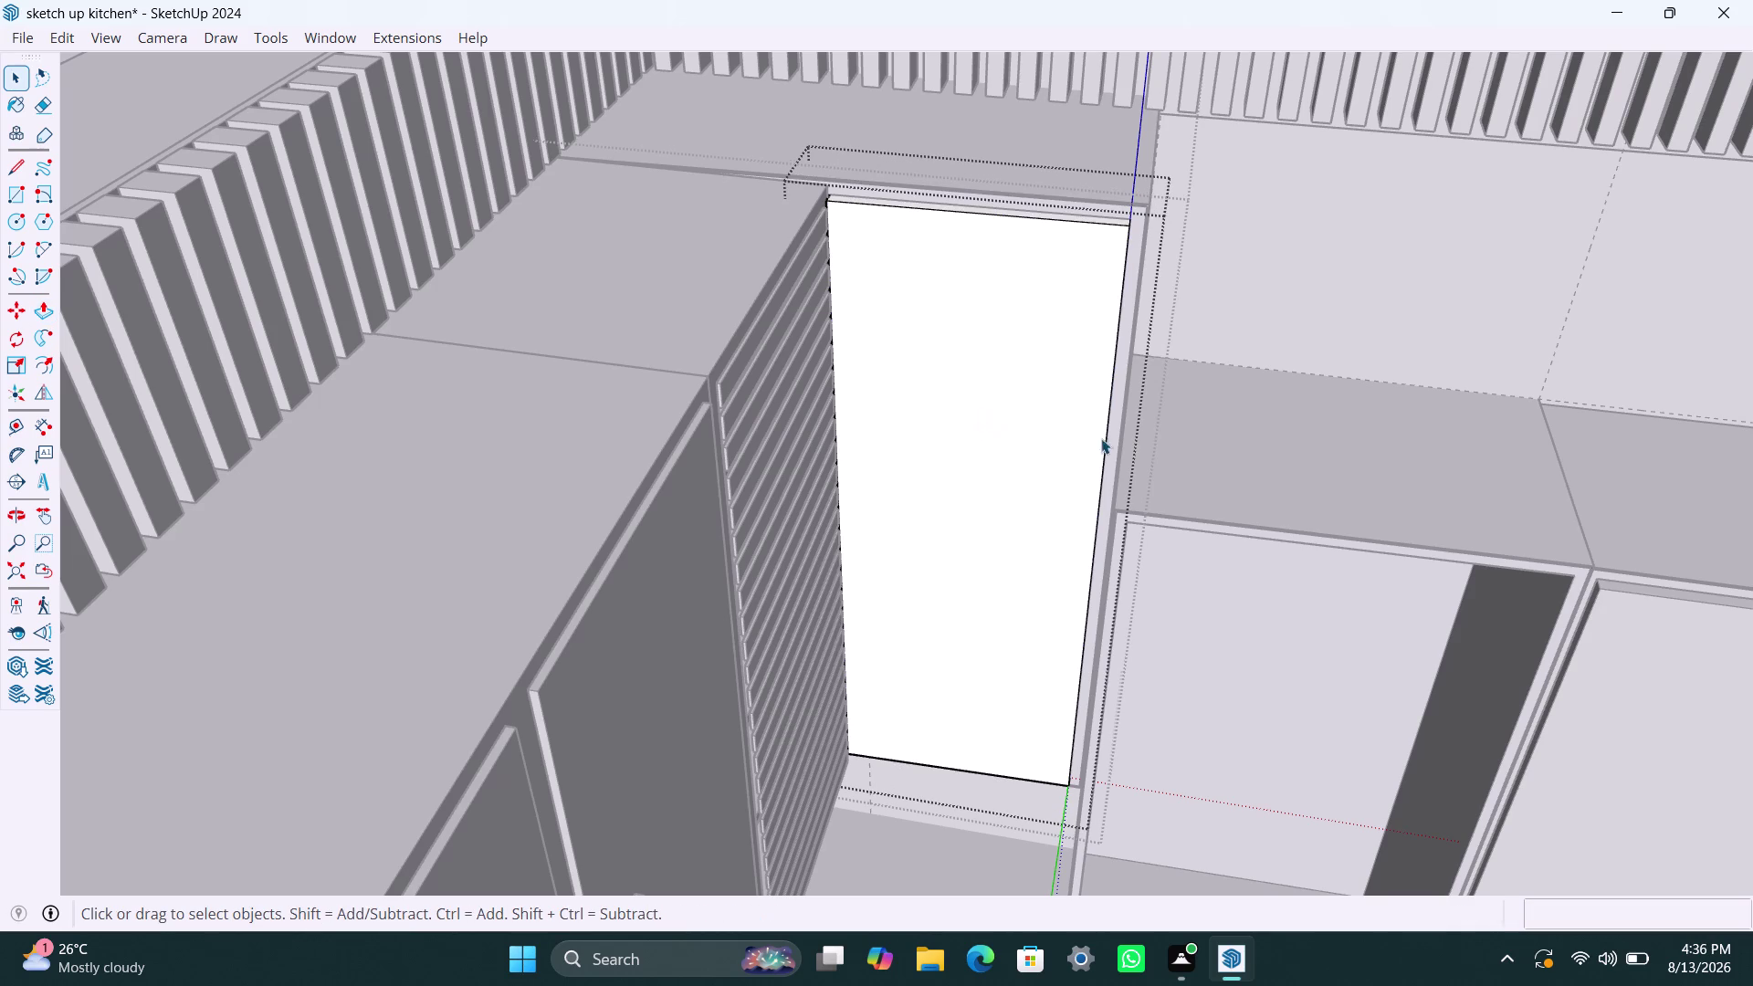
Inspect the door panel from several angles, trying a small move and cancelling it.
click(1287, 438)
scroll(down, 3)
scroll(down, 3)
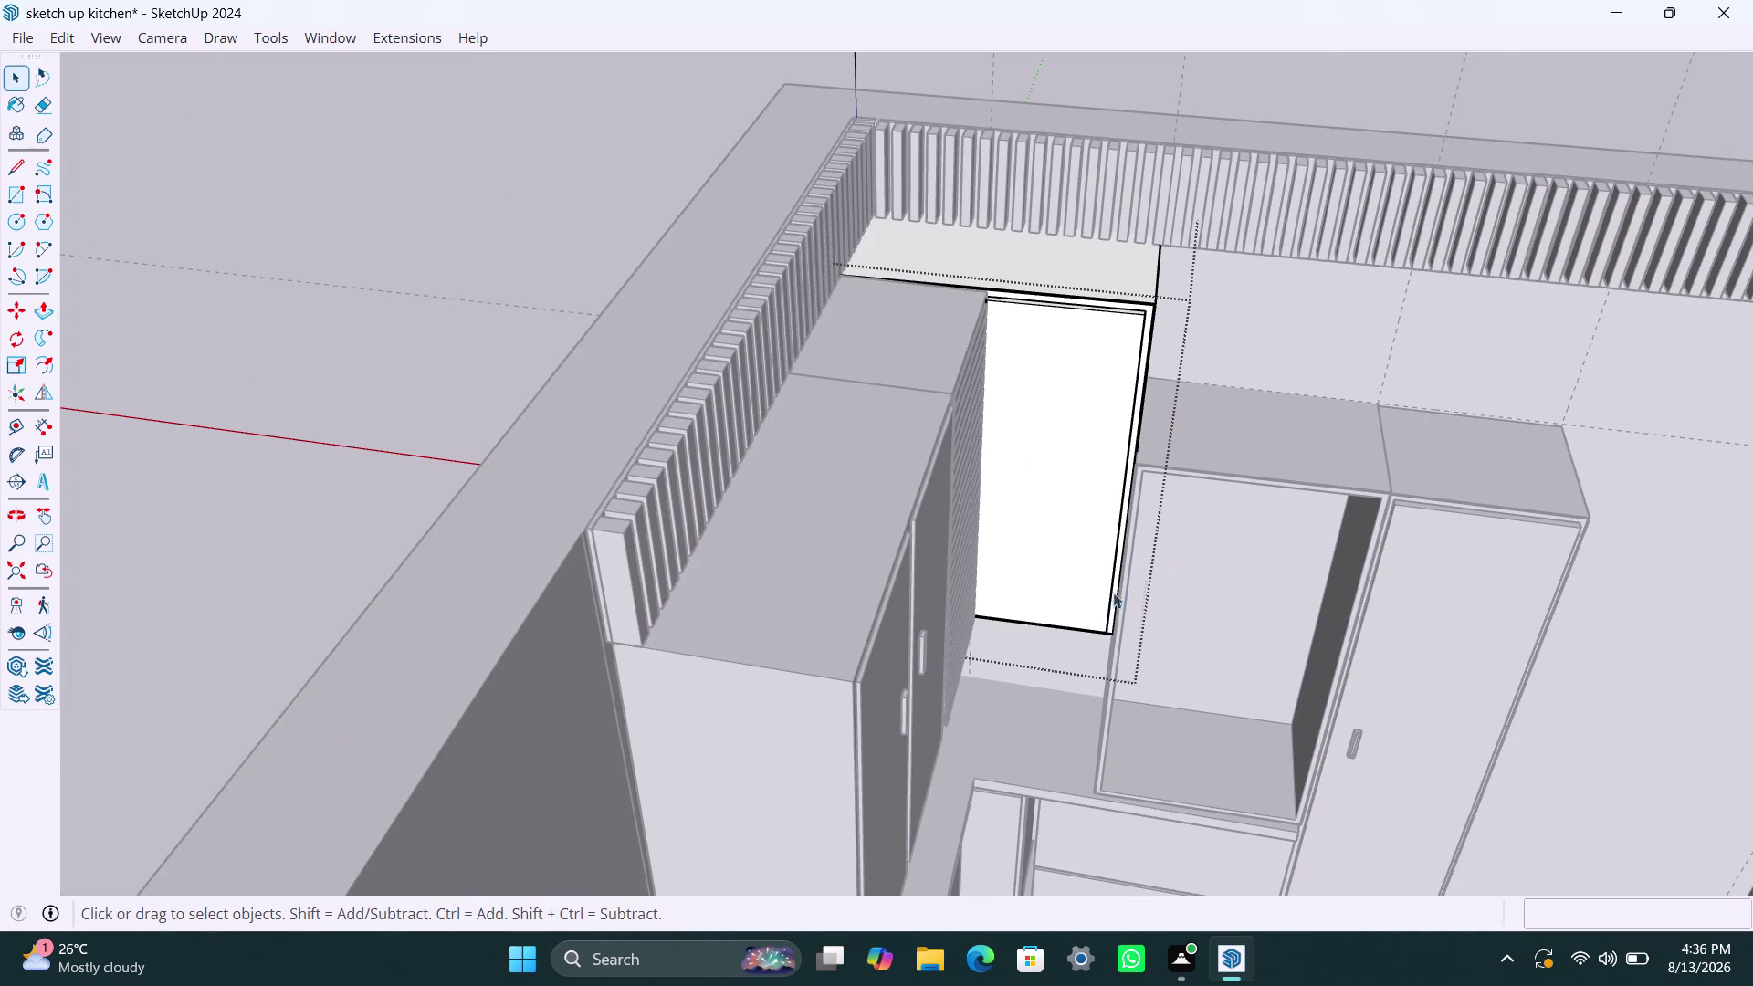
scroll(up, 3)
click(1097, 609)
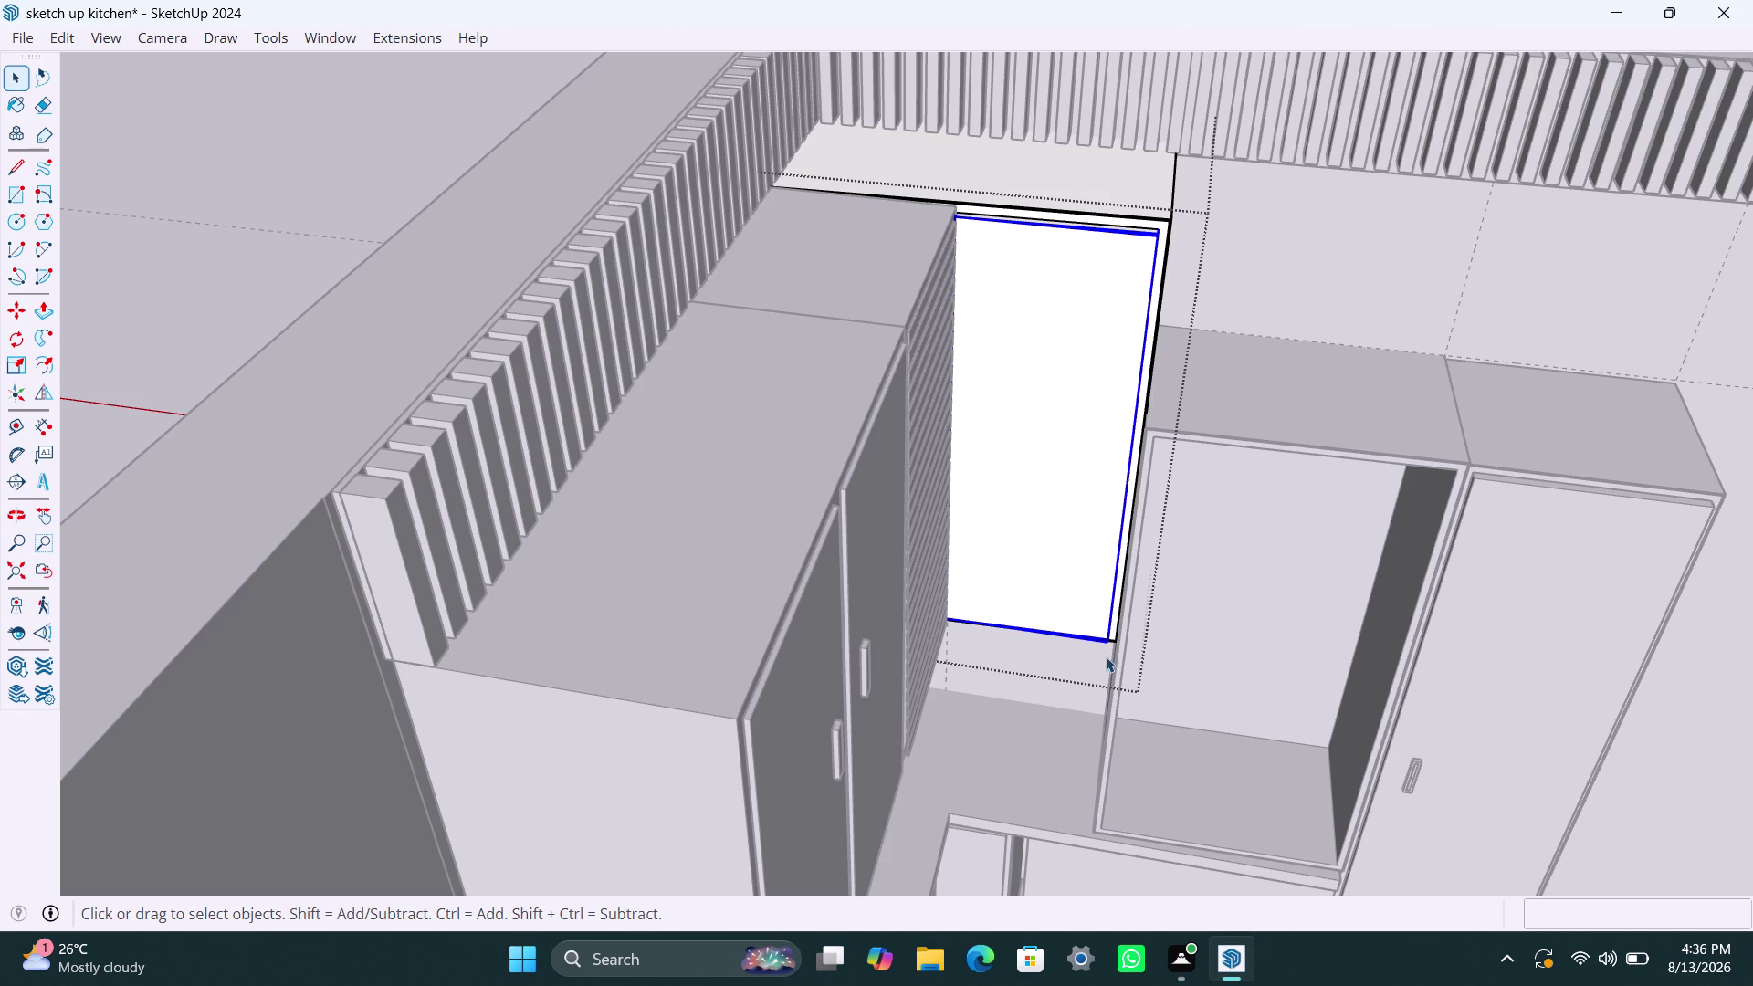
key(m)
click(1109, 640)
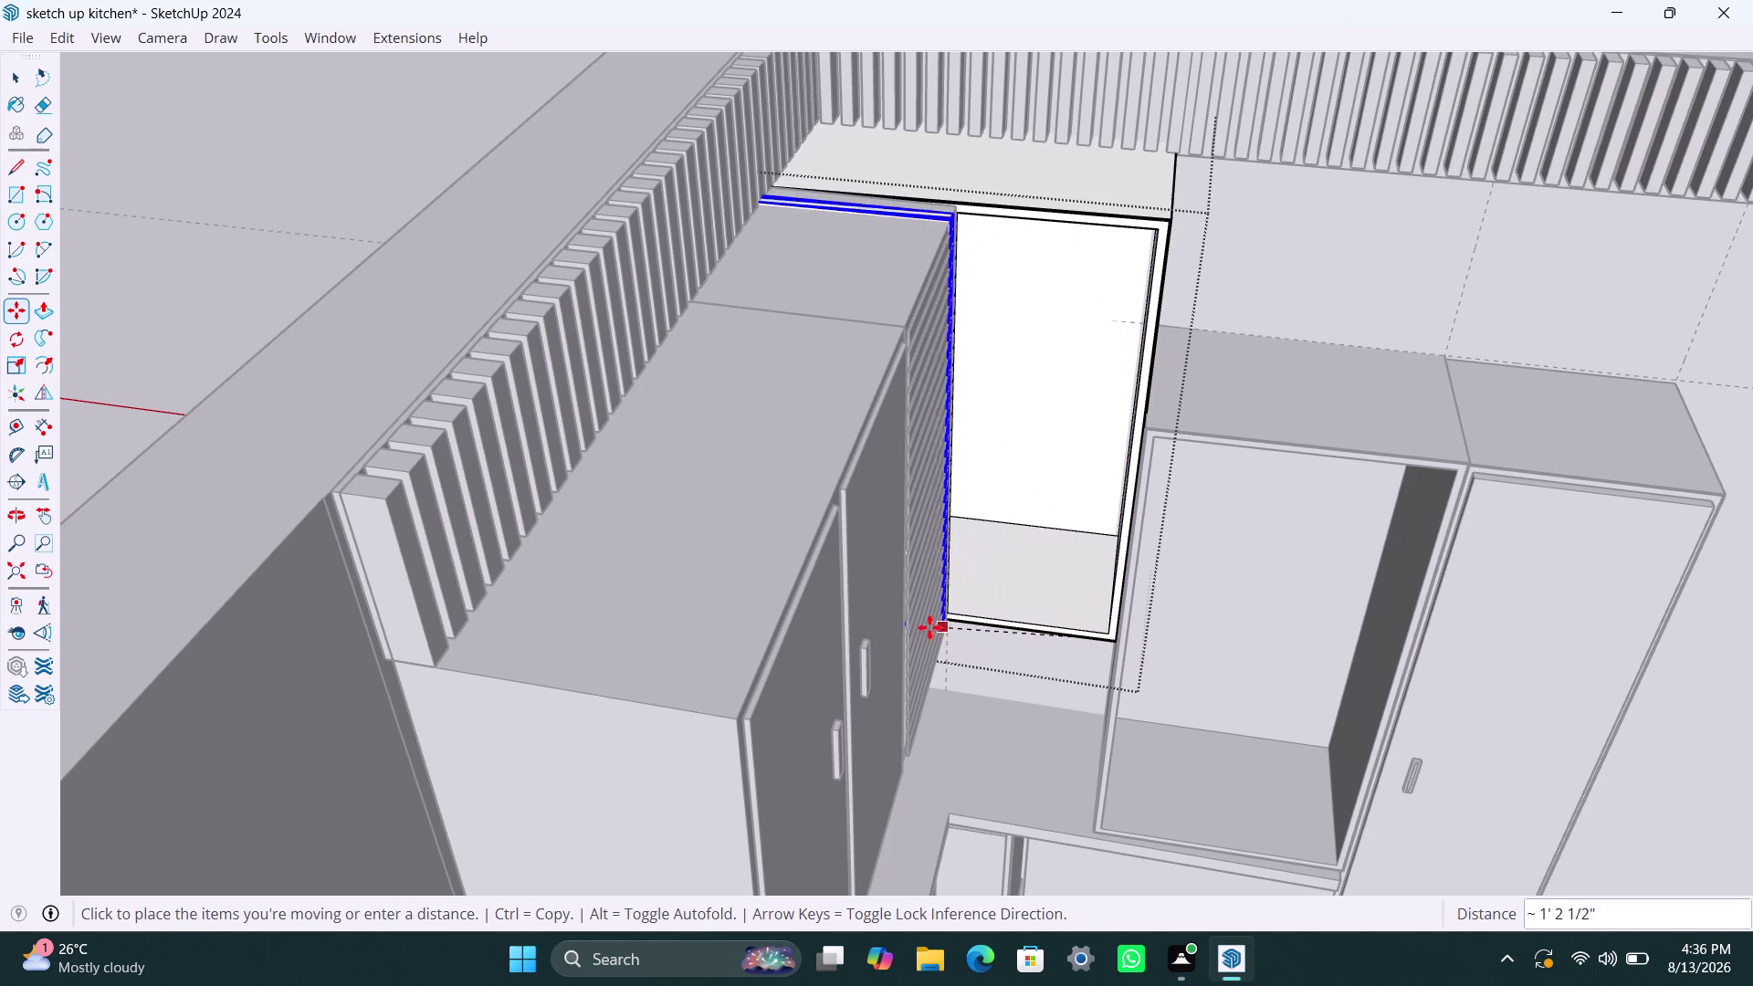
click(1099, 640)
key(space)
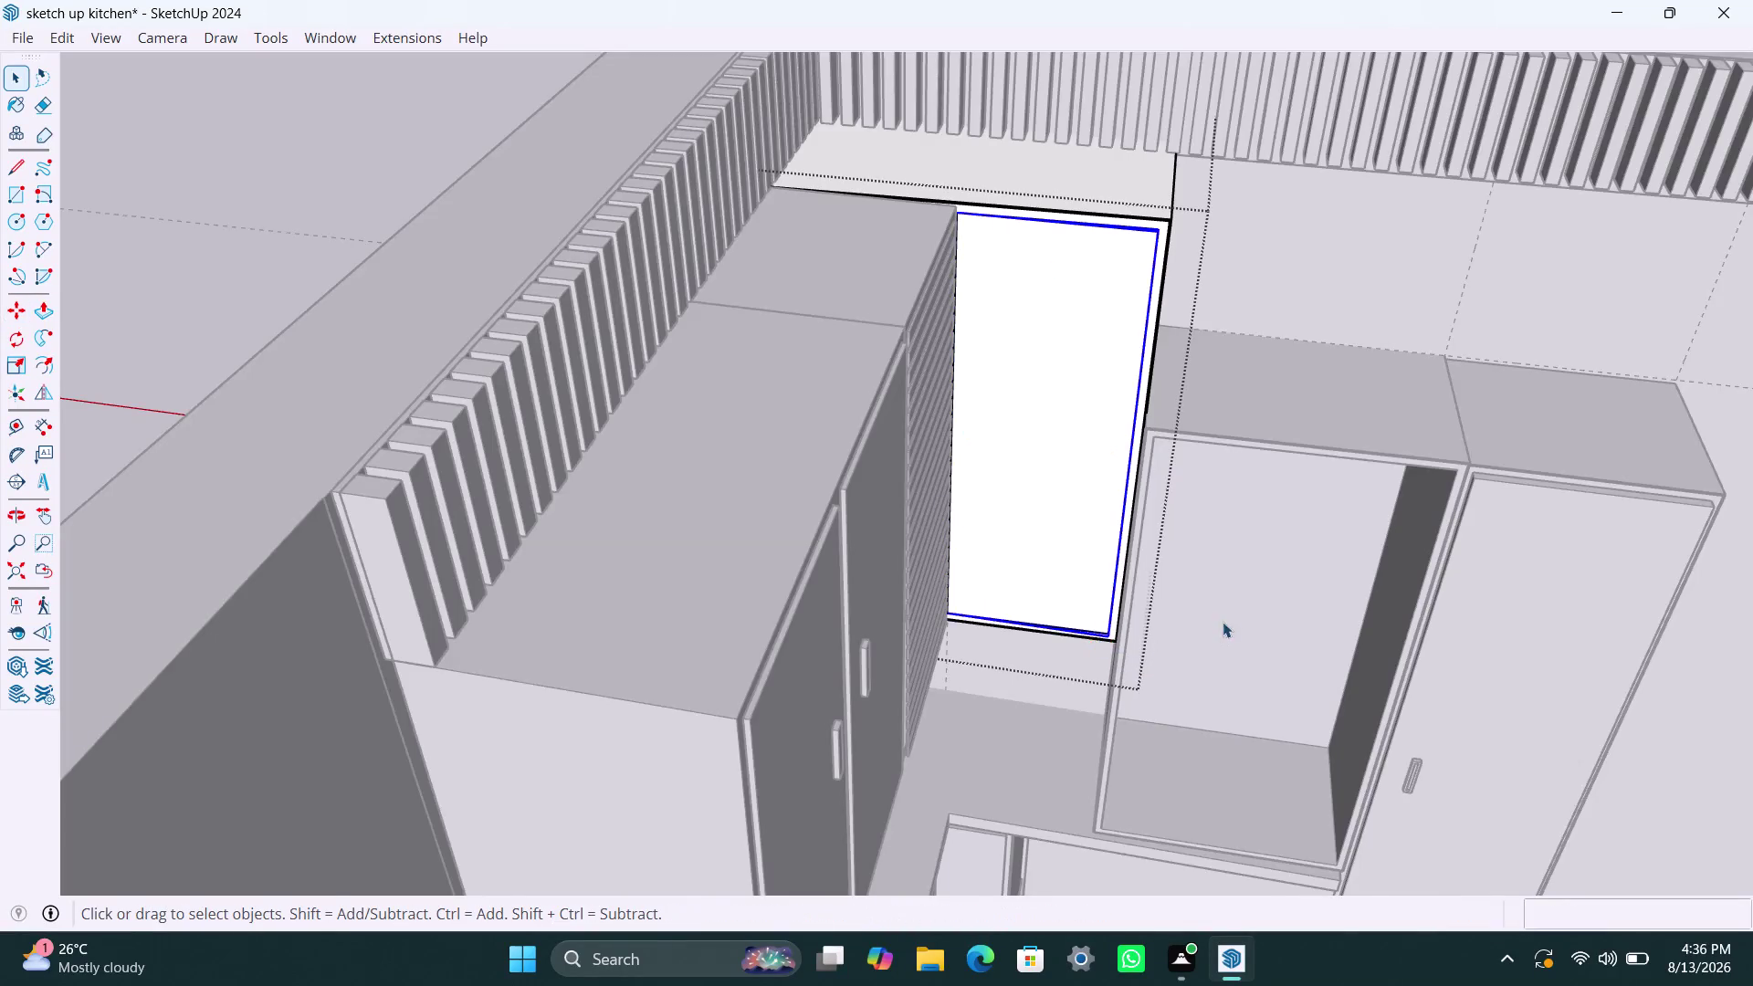
scroll(down, 3)
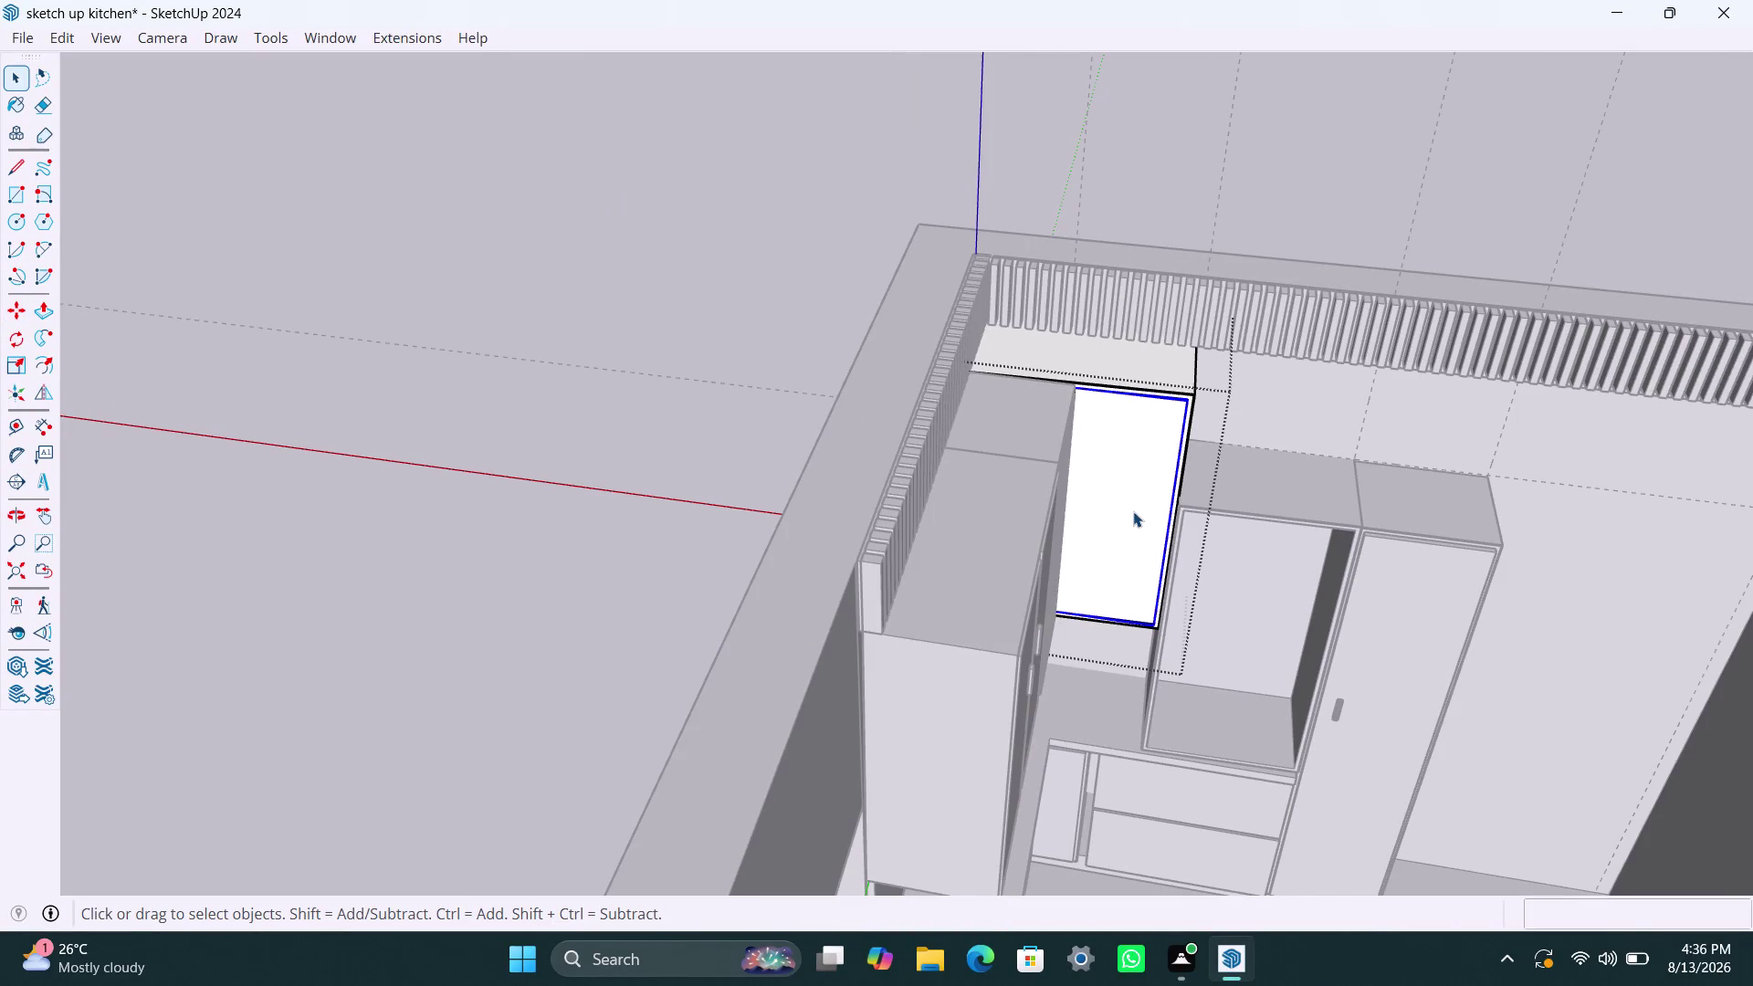
scroll(up, 3)
key(space)
click(1326, 319)
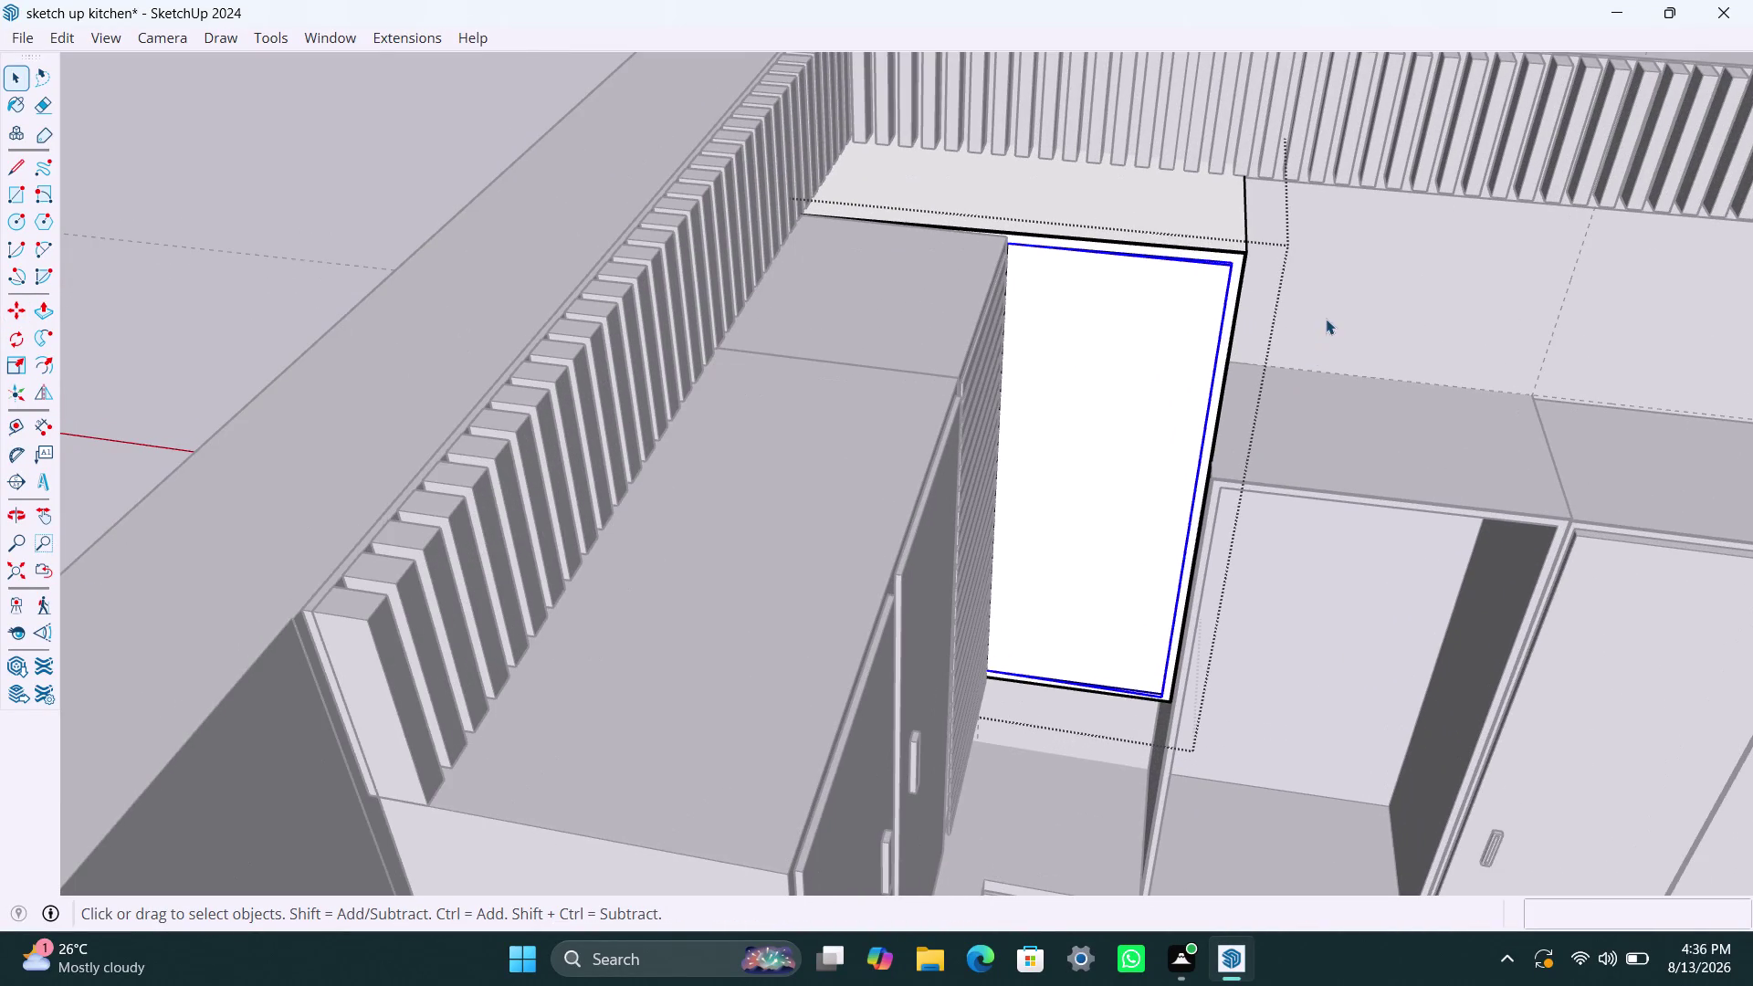
Draw a small rectangle outlining the pull handle on the door.
key(r)
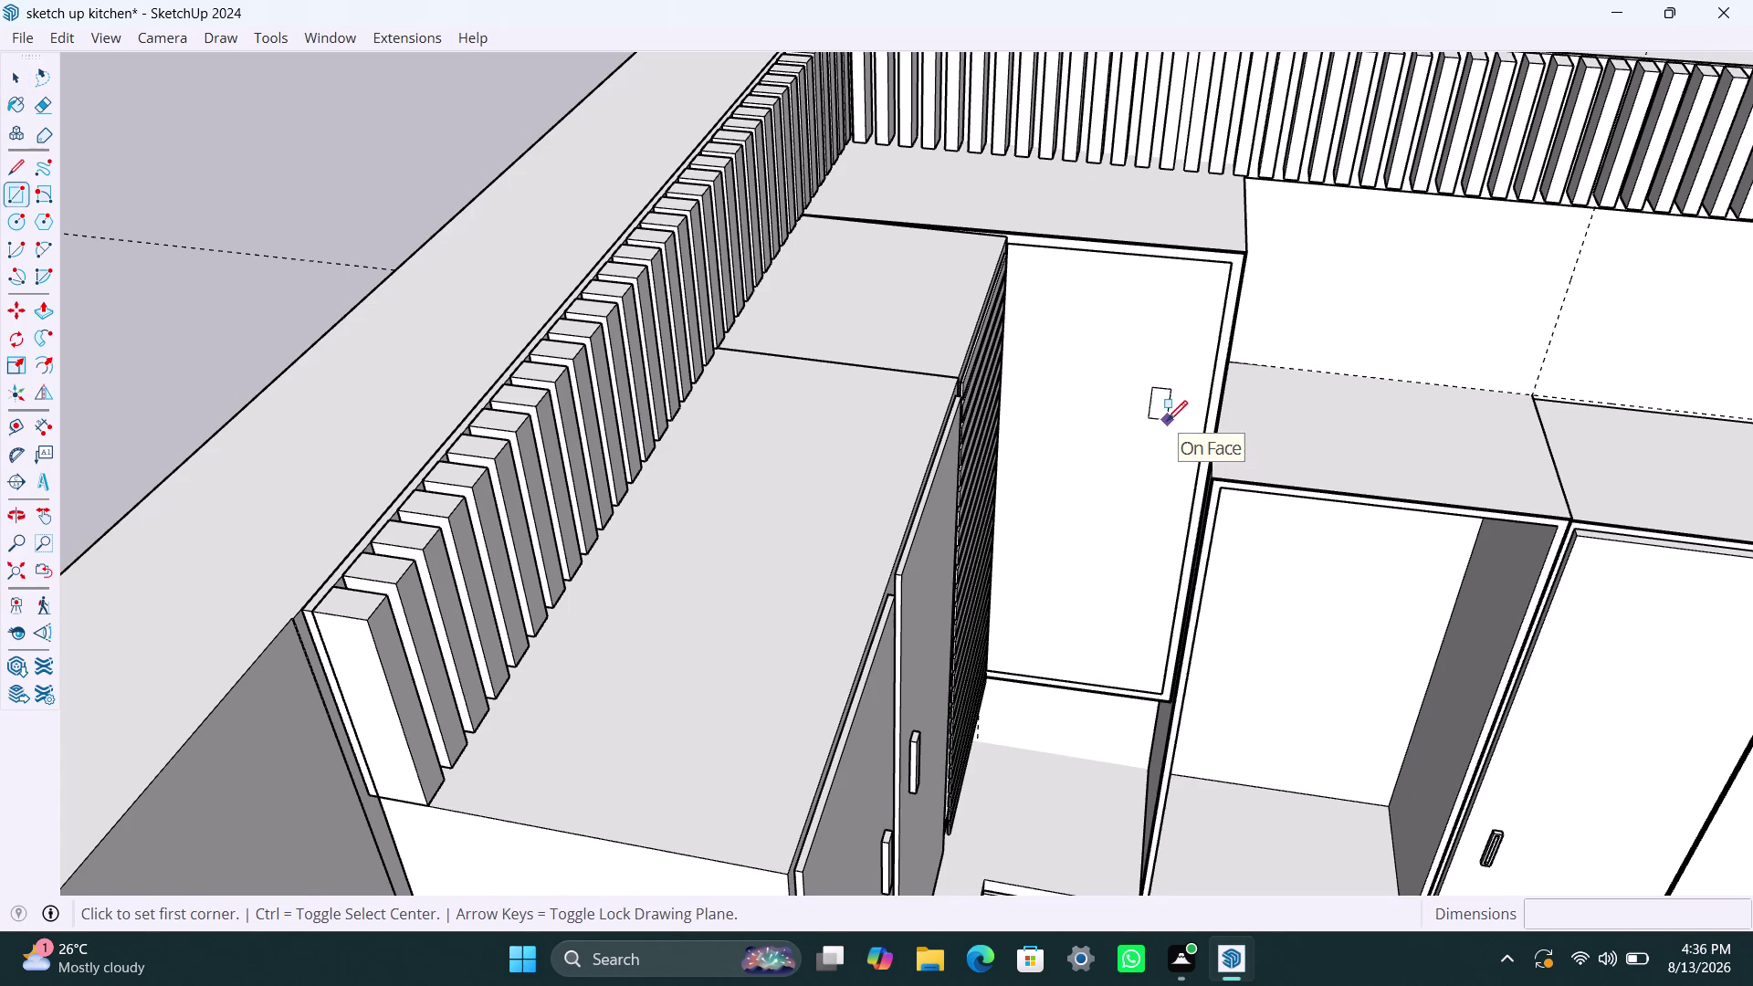
click(1167, 419)
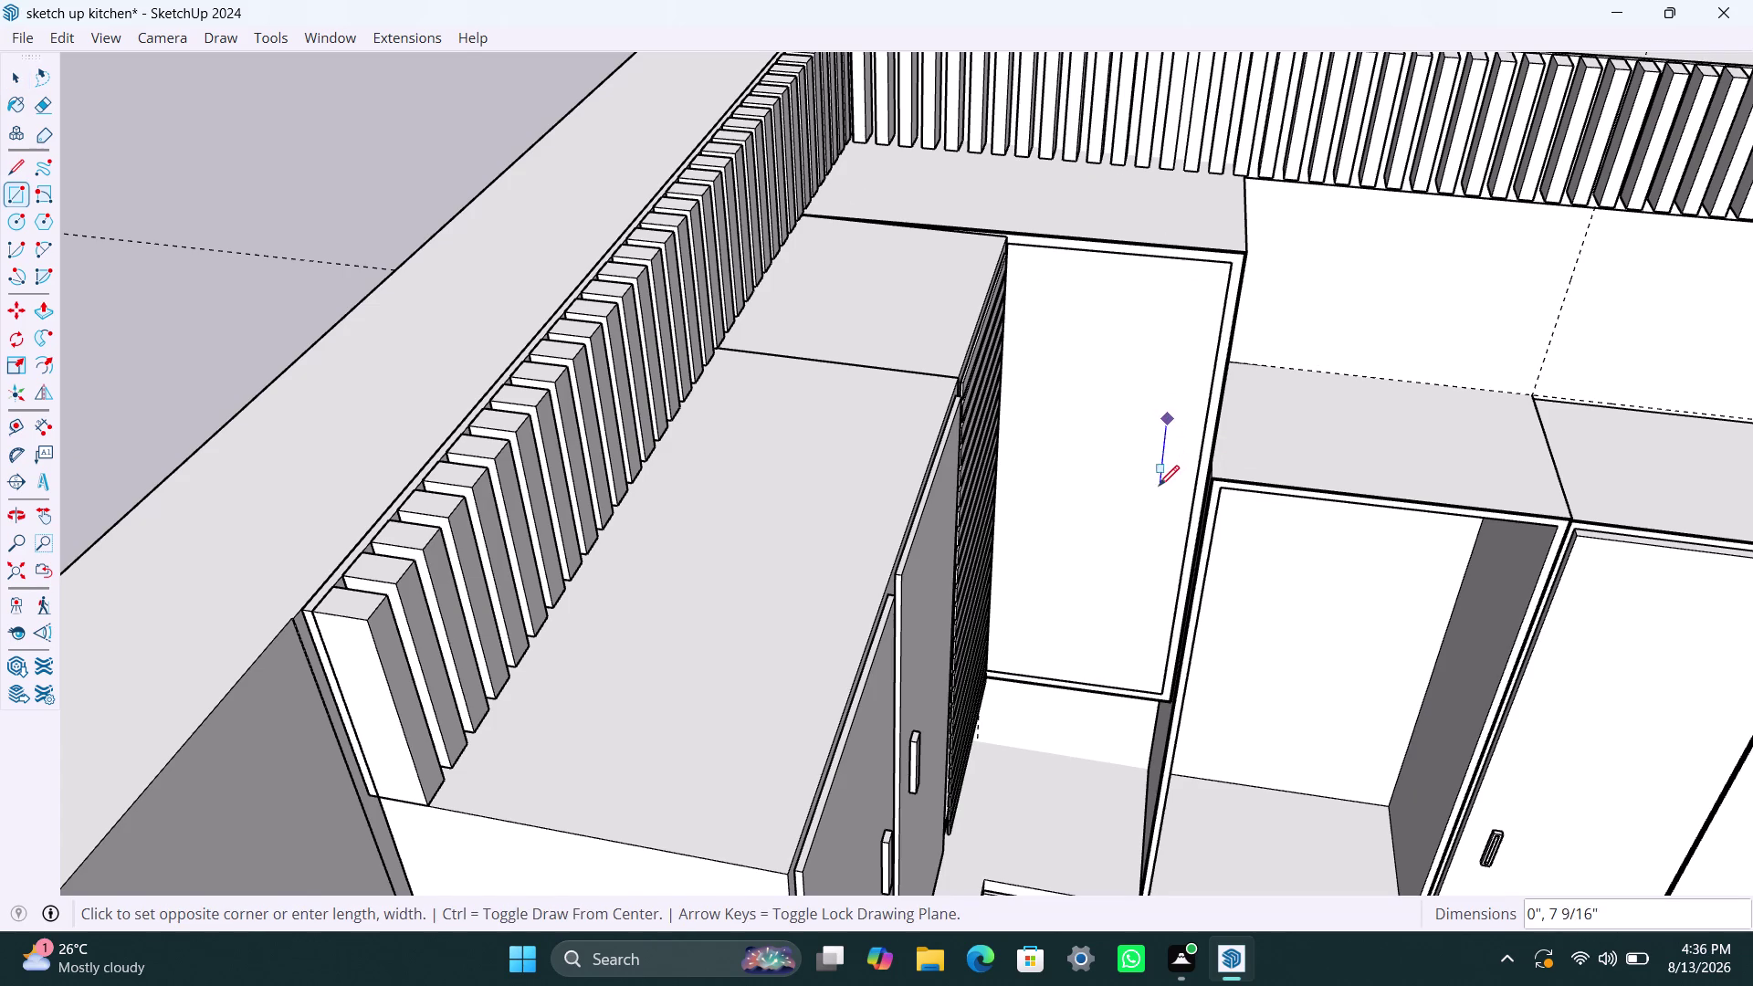
click(1159, 485)
scroll(up, 3)
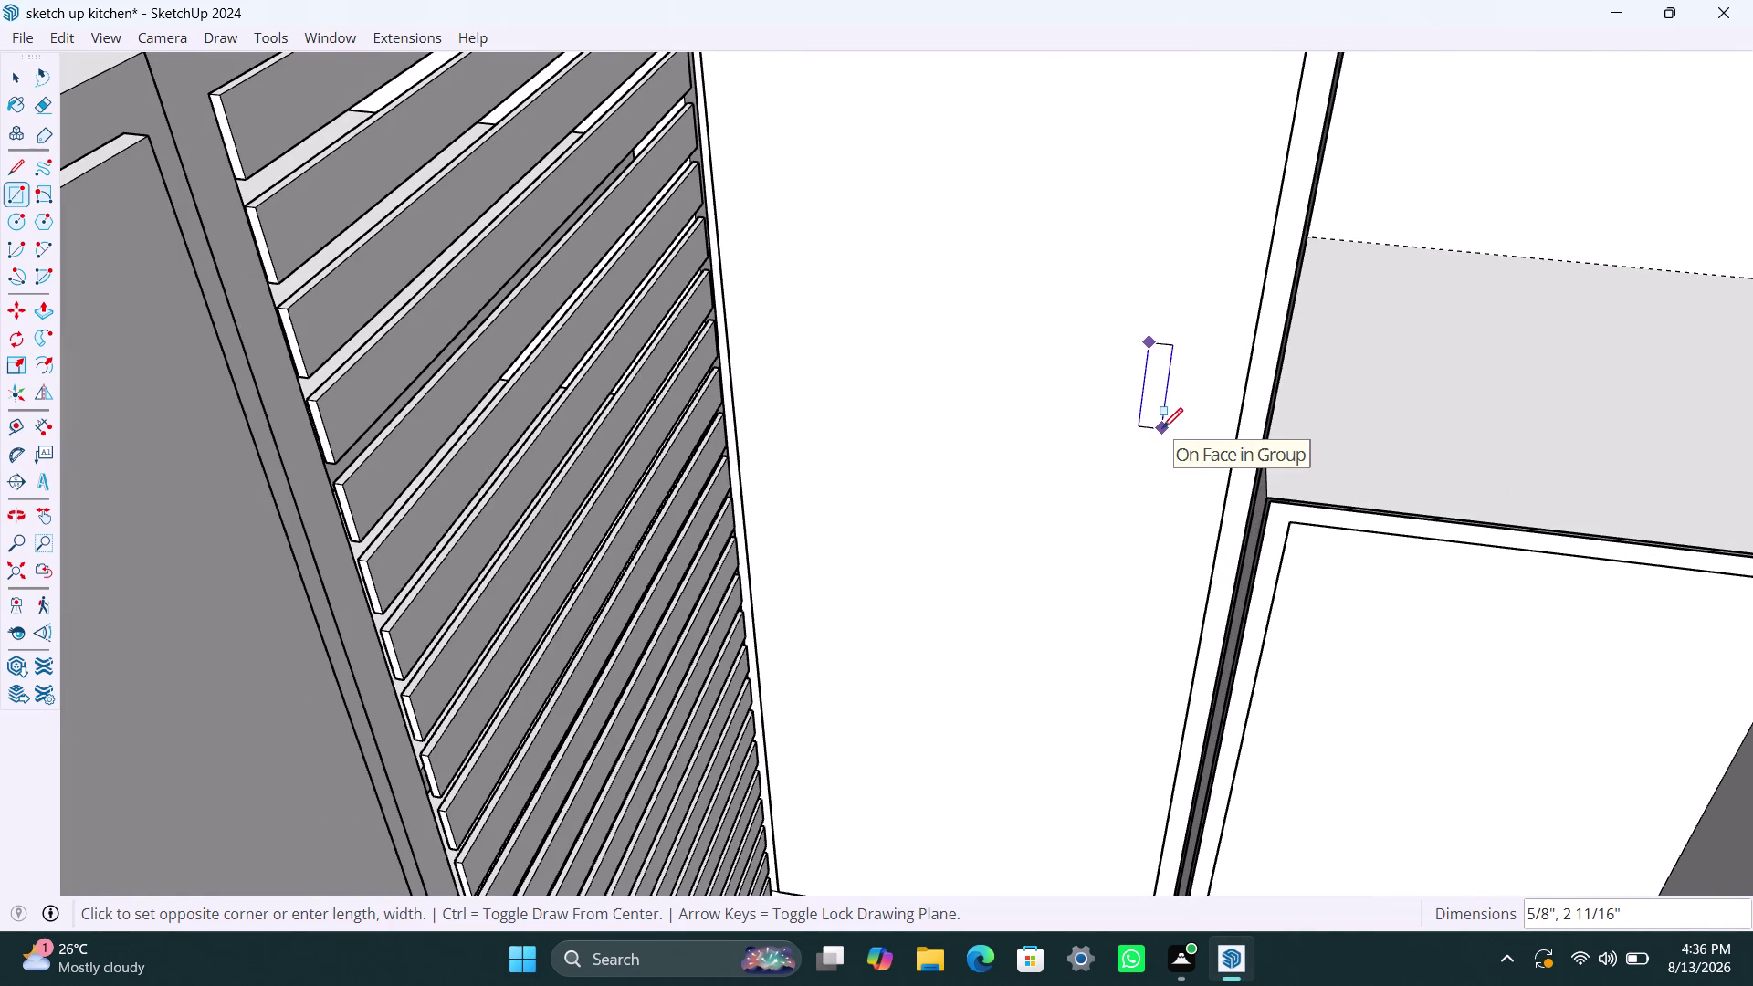
click(1159, 420)
key(b)
key(space)
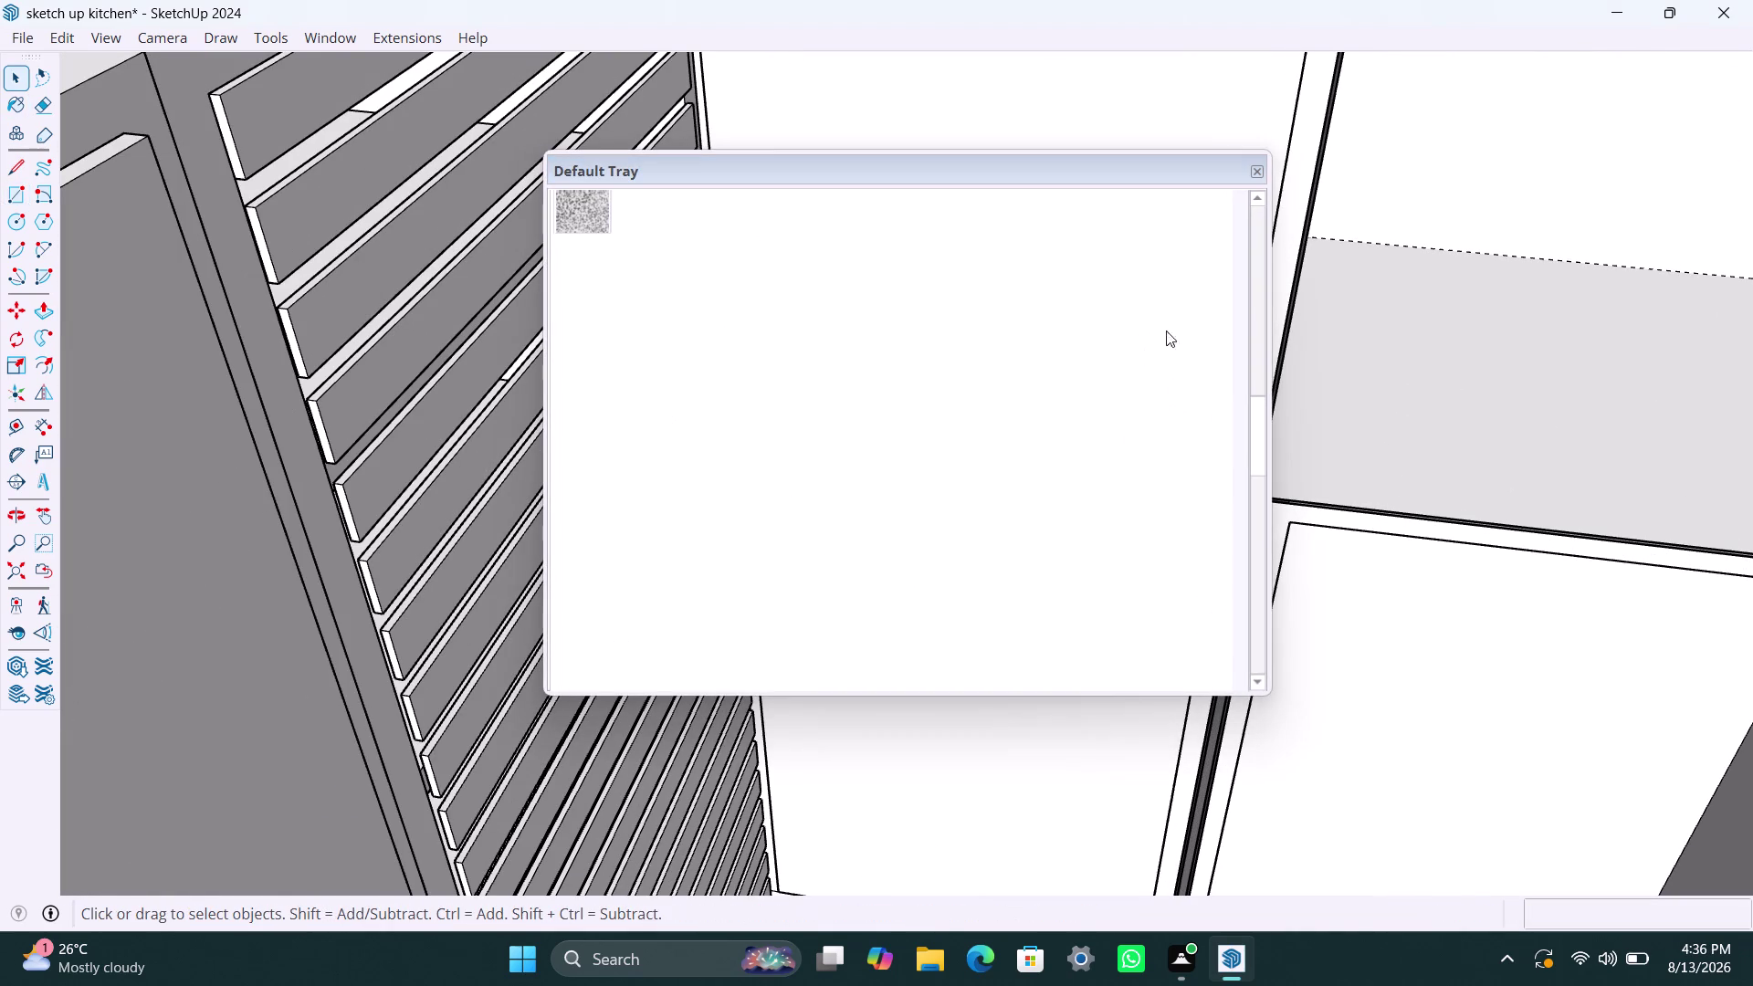
click(1253, 174)
Open the door panel group, select the handle rectangle, then exit the group.
double_click(1165, 339)
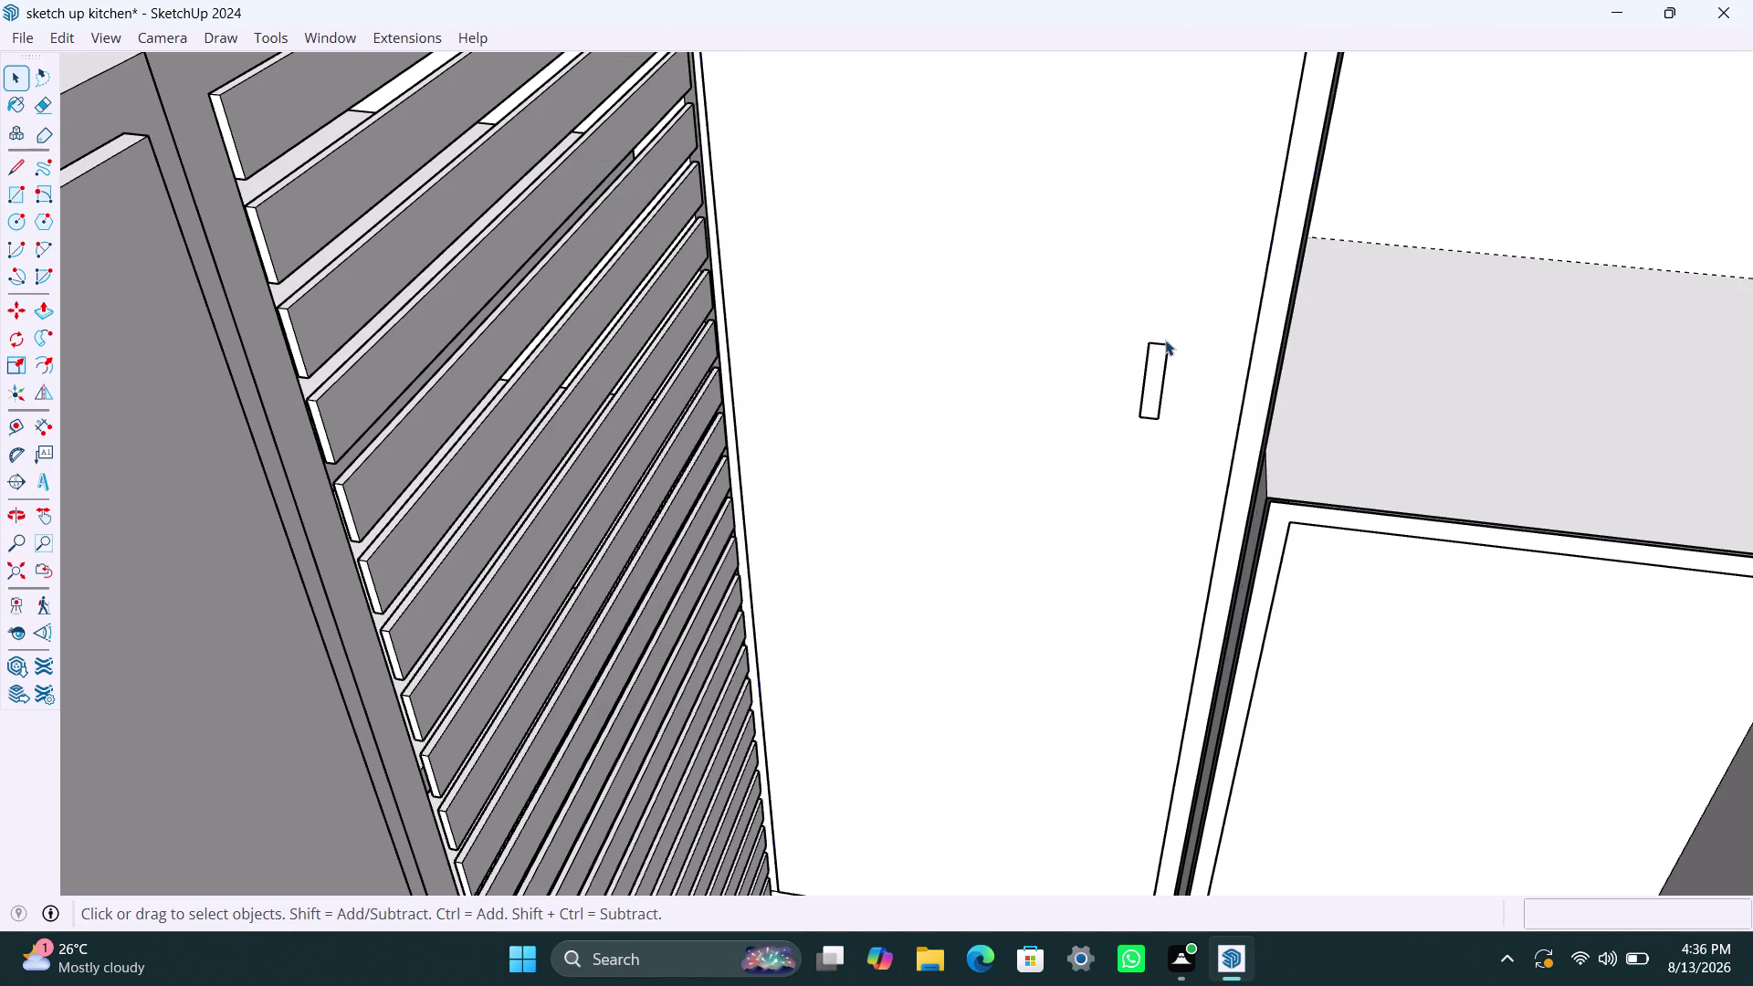
click(1163, 342)
double_click(1158, 349)
double_click(1159, 374)
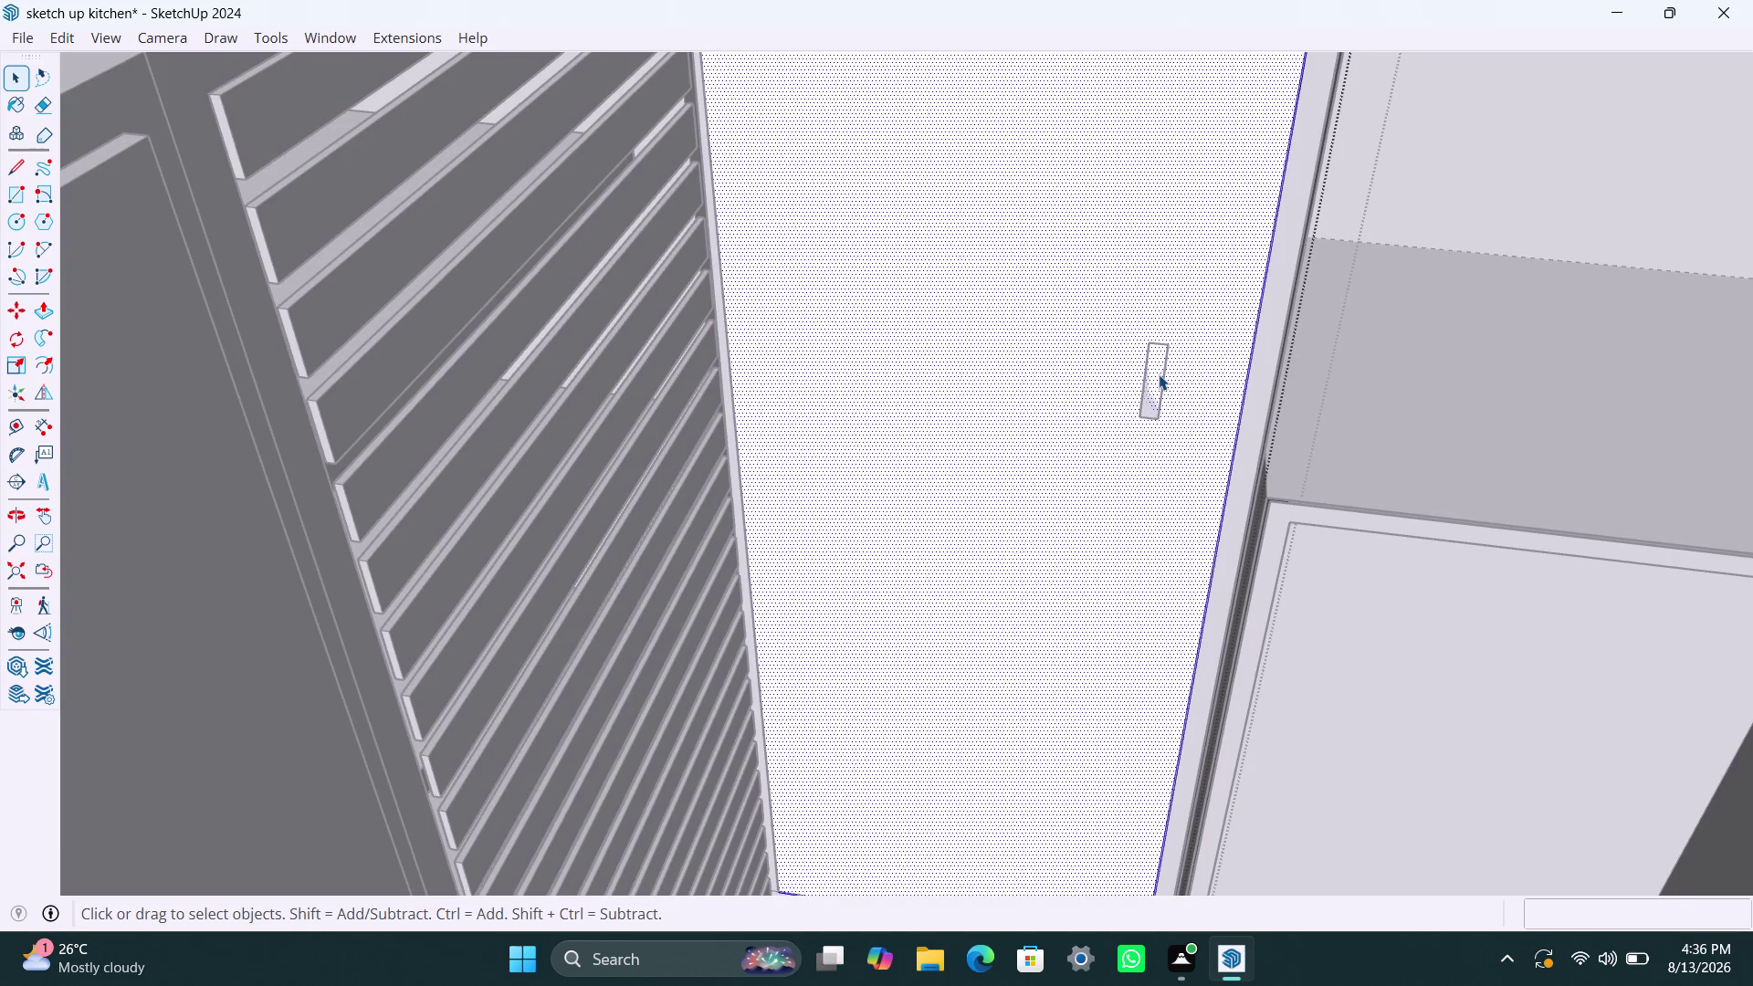
double_click(1159, 381)
click(1390, 382)
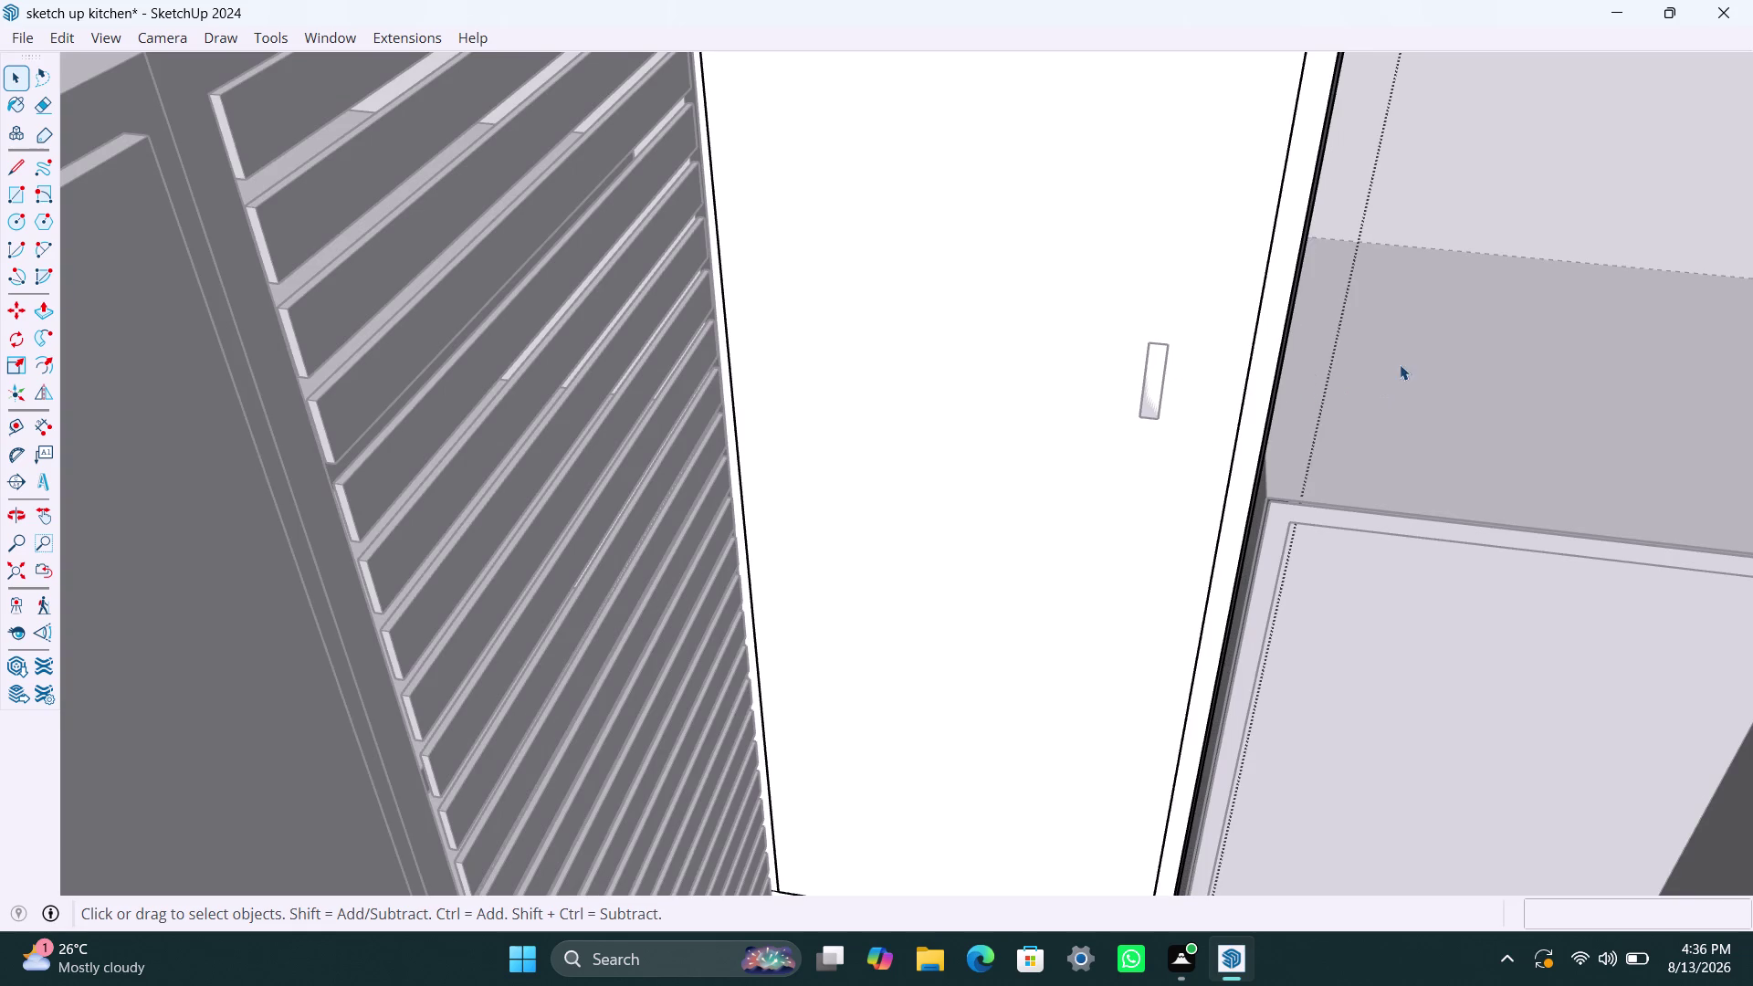
scroll(down, 3)
click(310, 72)
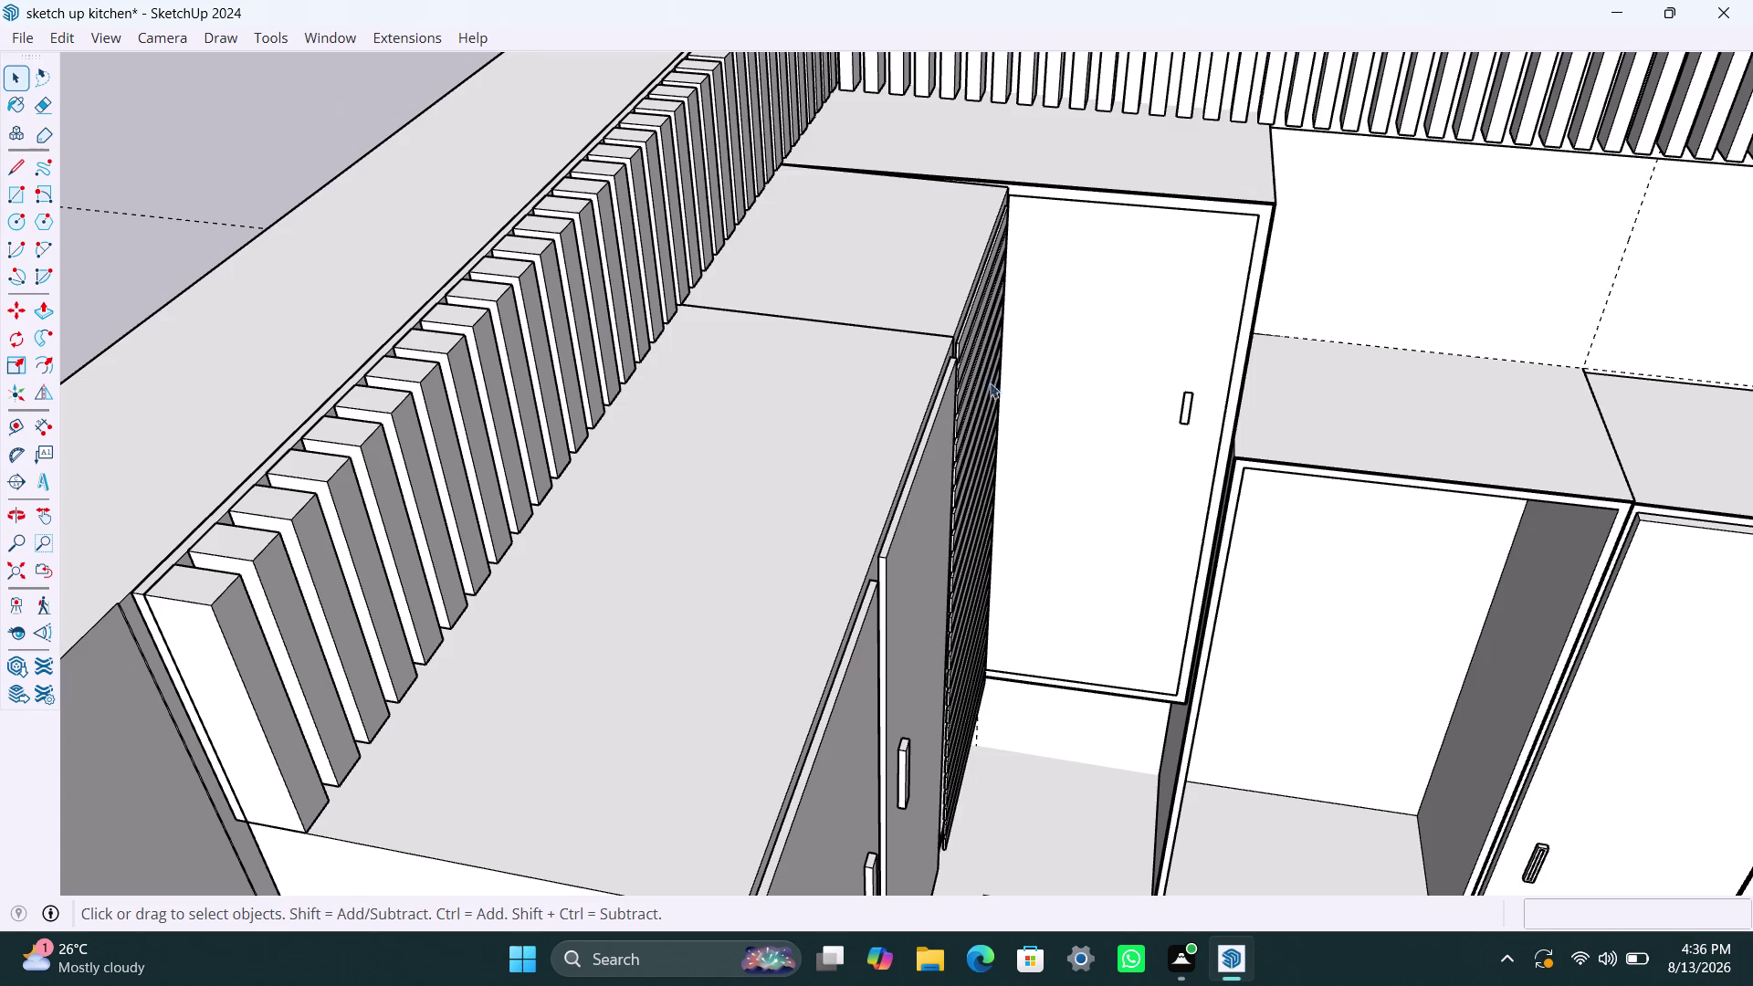
Reselect the handle rectangle, opening and dismissing its context menu.
scroll(up, 3)
click(1194, 424)
click(1194, 423)
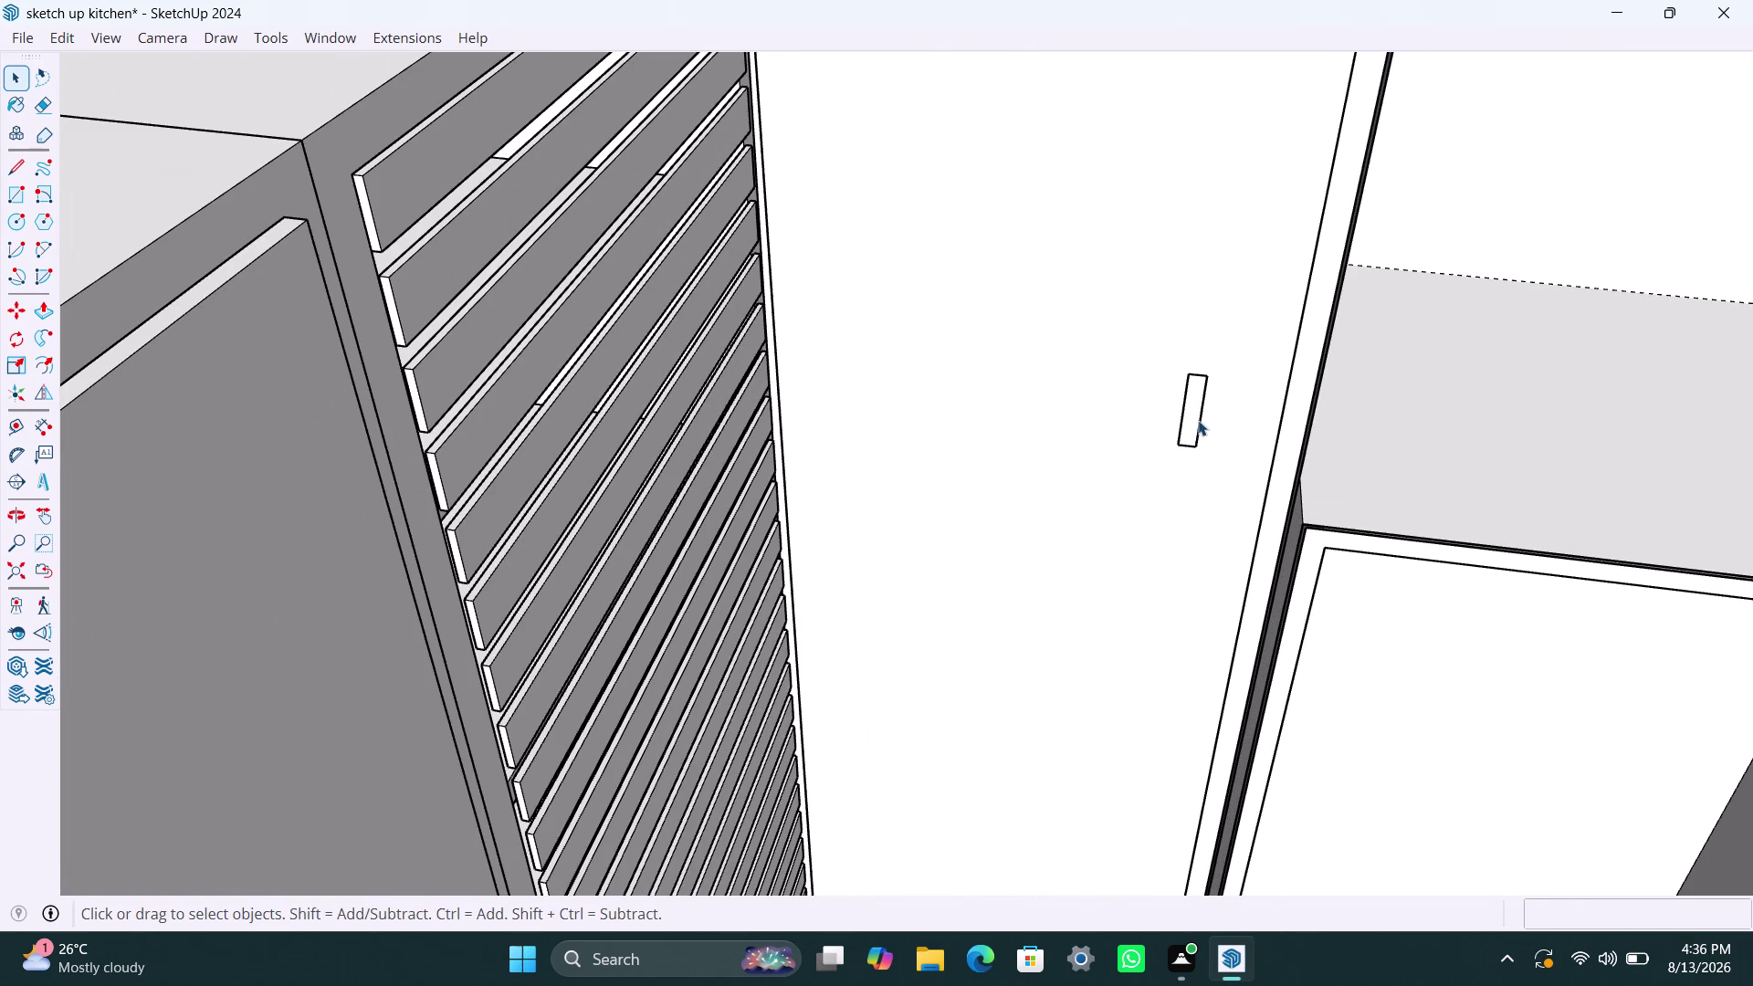
triple_click(1201, 411)
right_click(1202, 411)
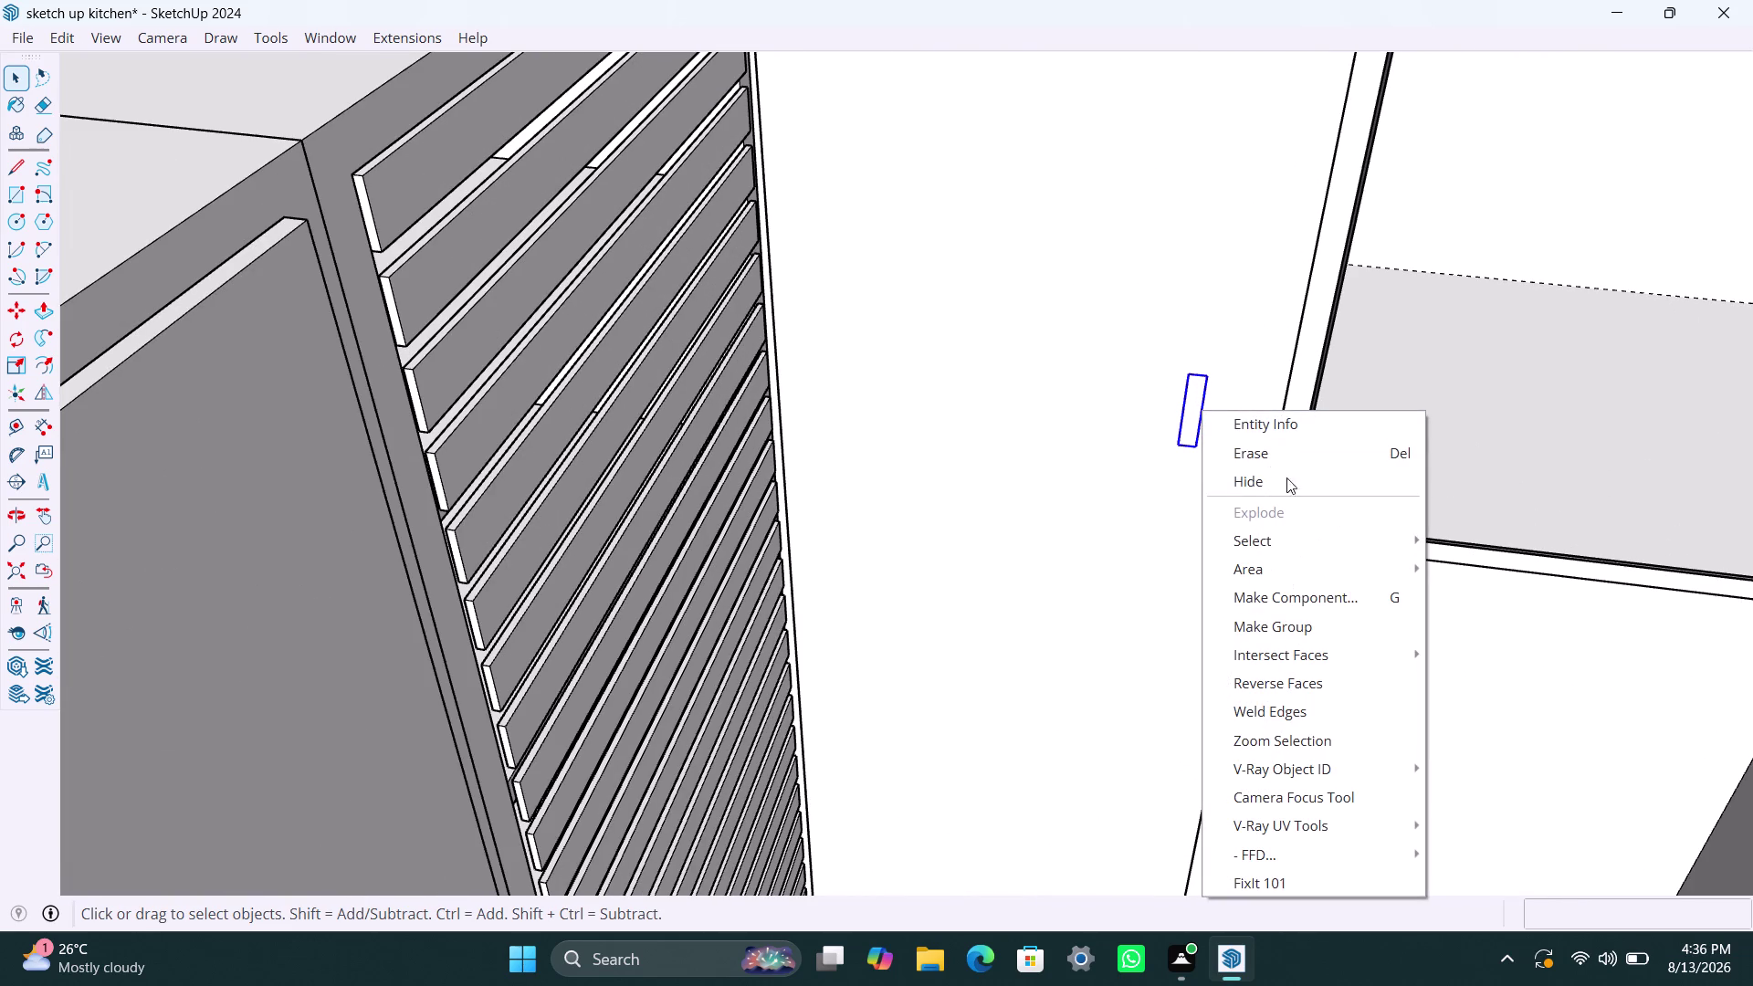
click(1281, 626)
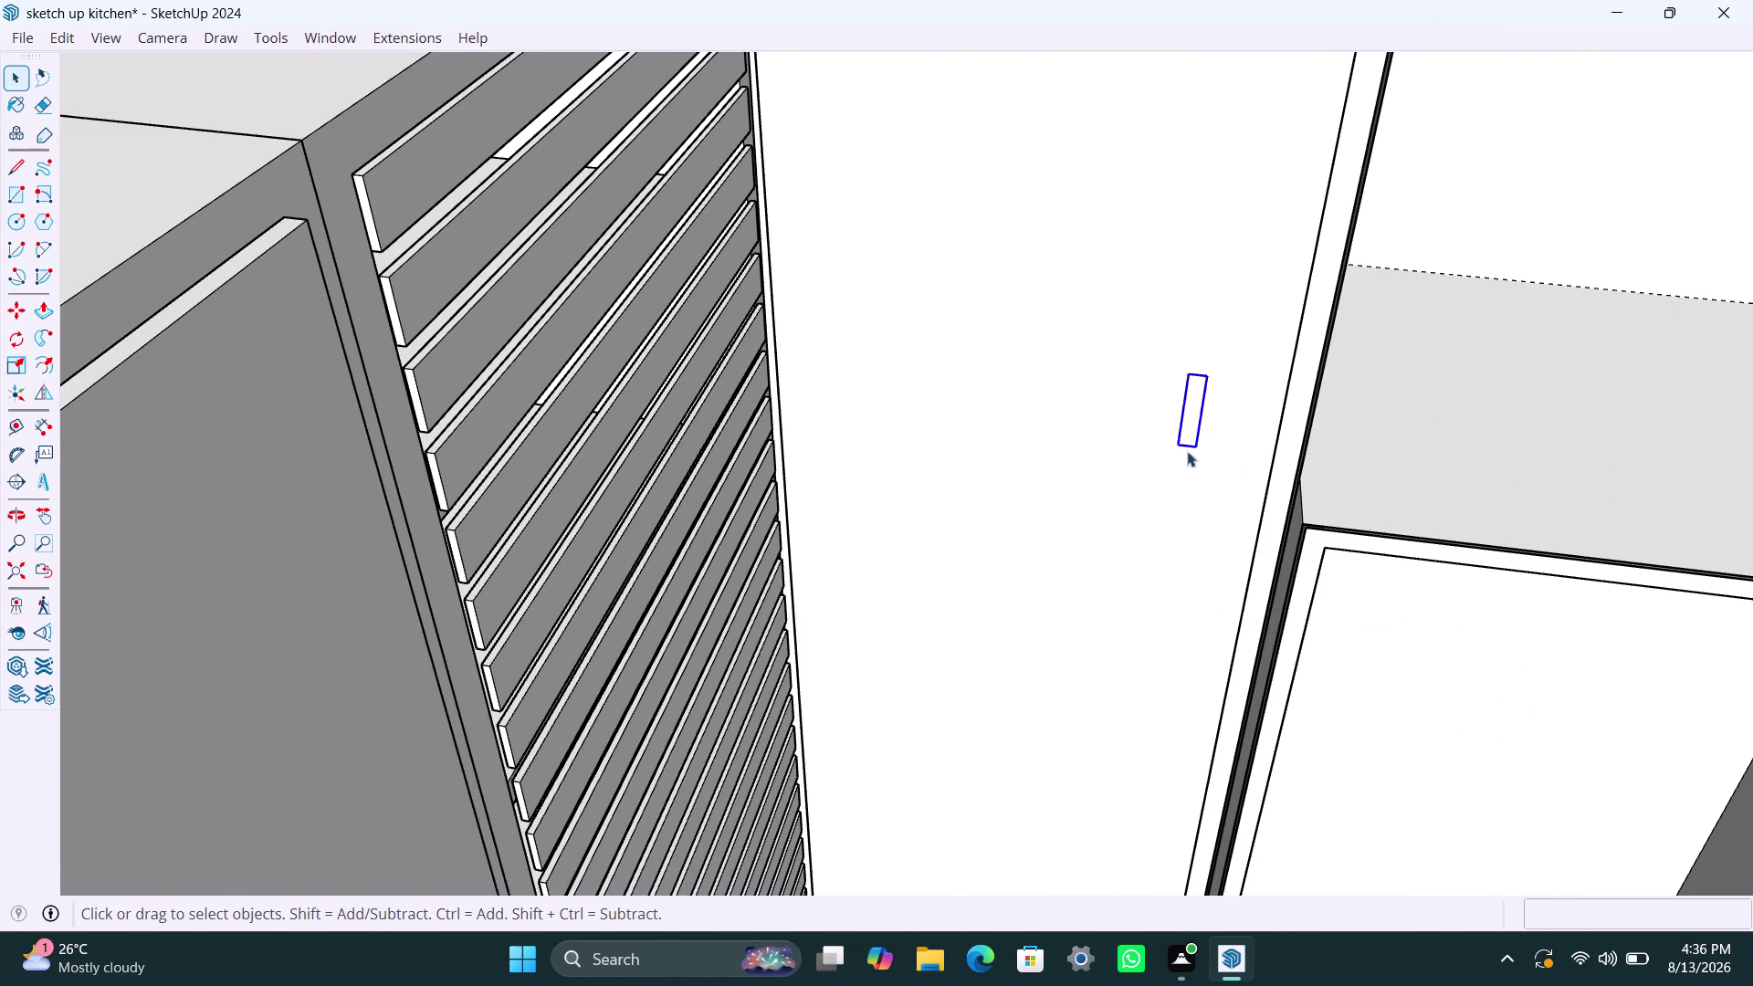
triple_click(1190, 406)
click(1193, 409)
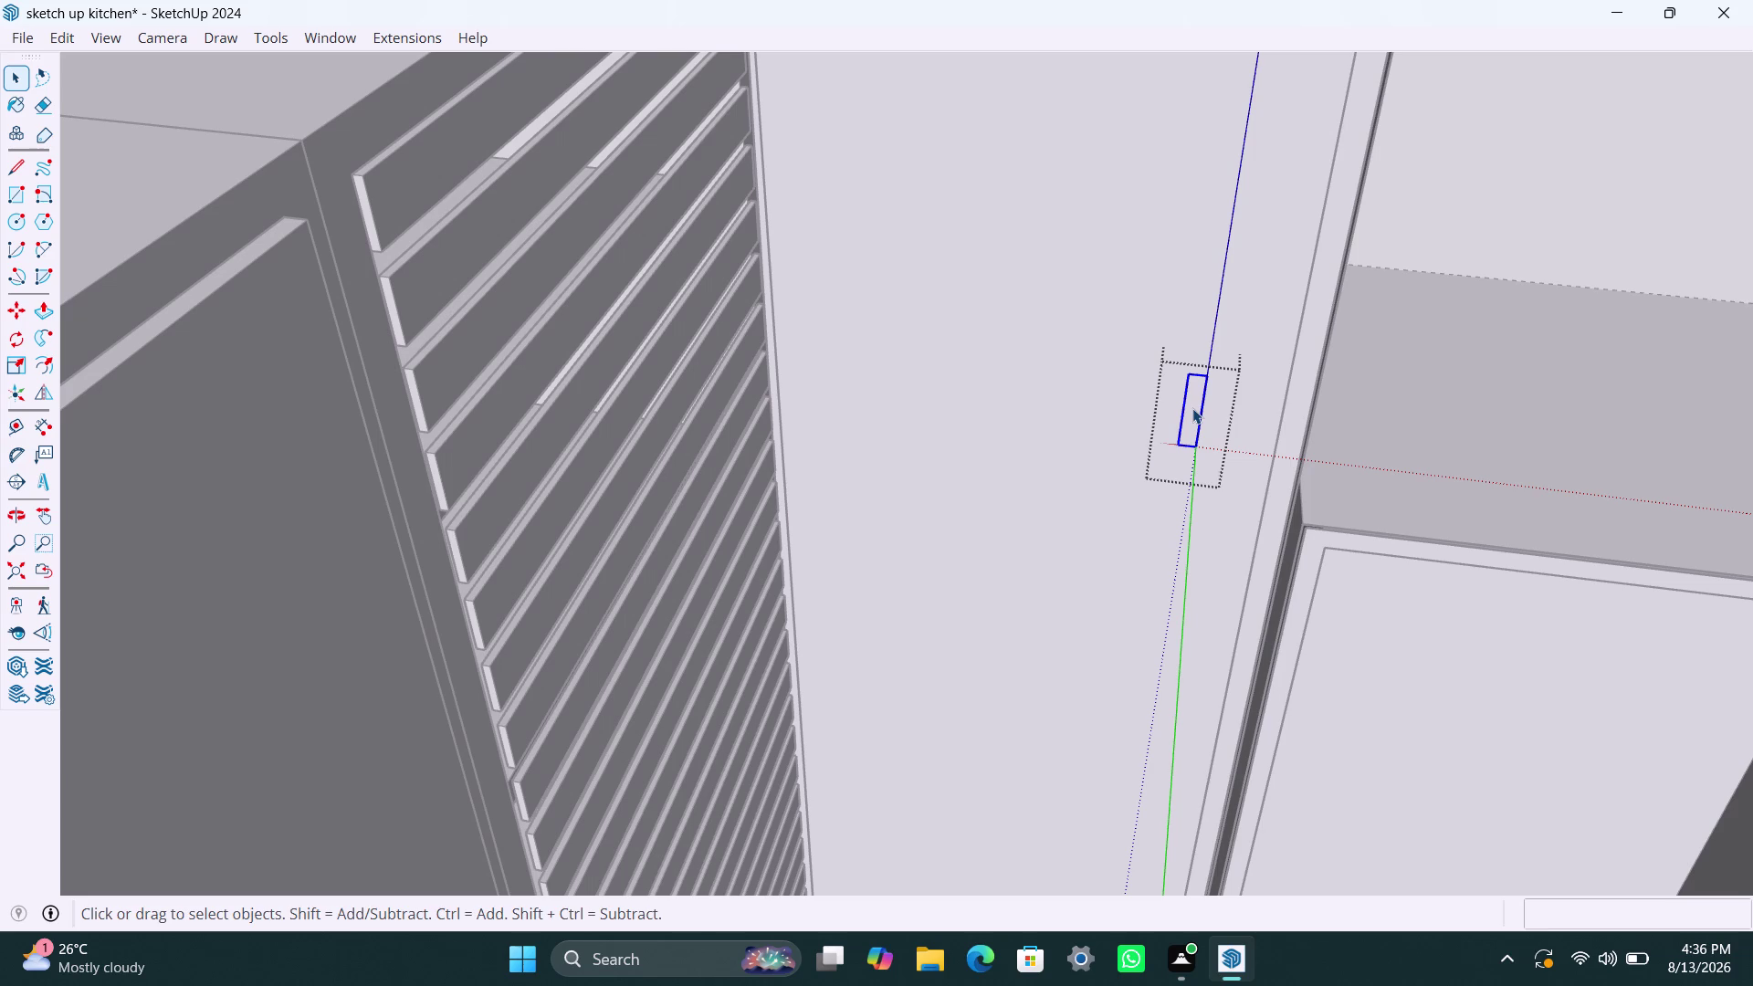
Extrude the handle rectangle outward to raise the pull handle.
key(p)
click(1193, 408)
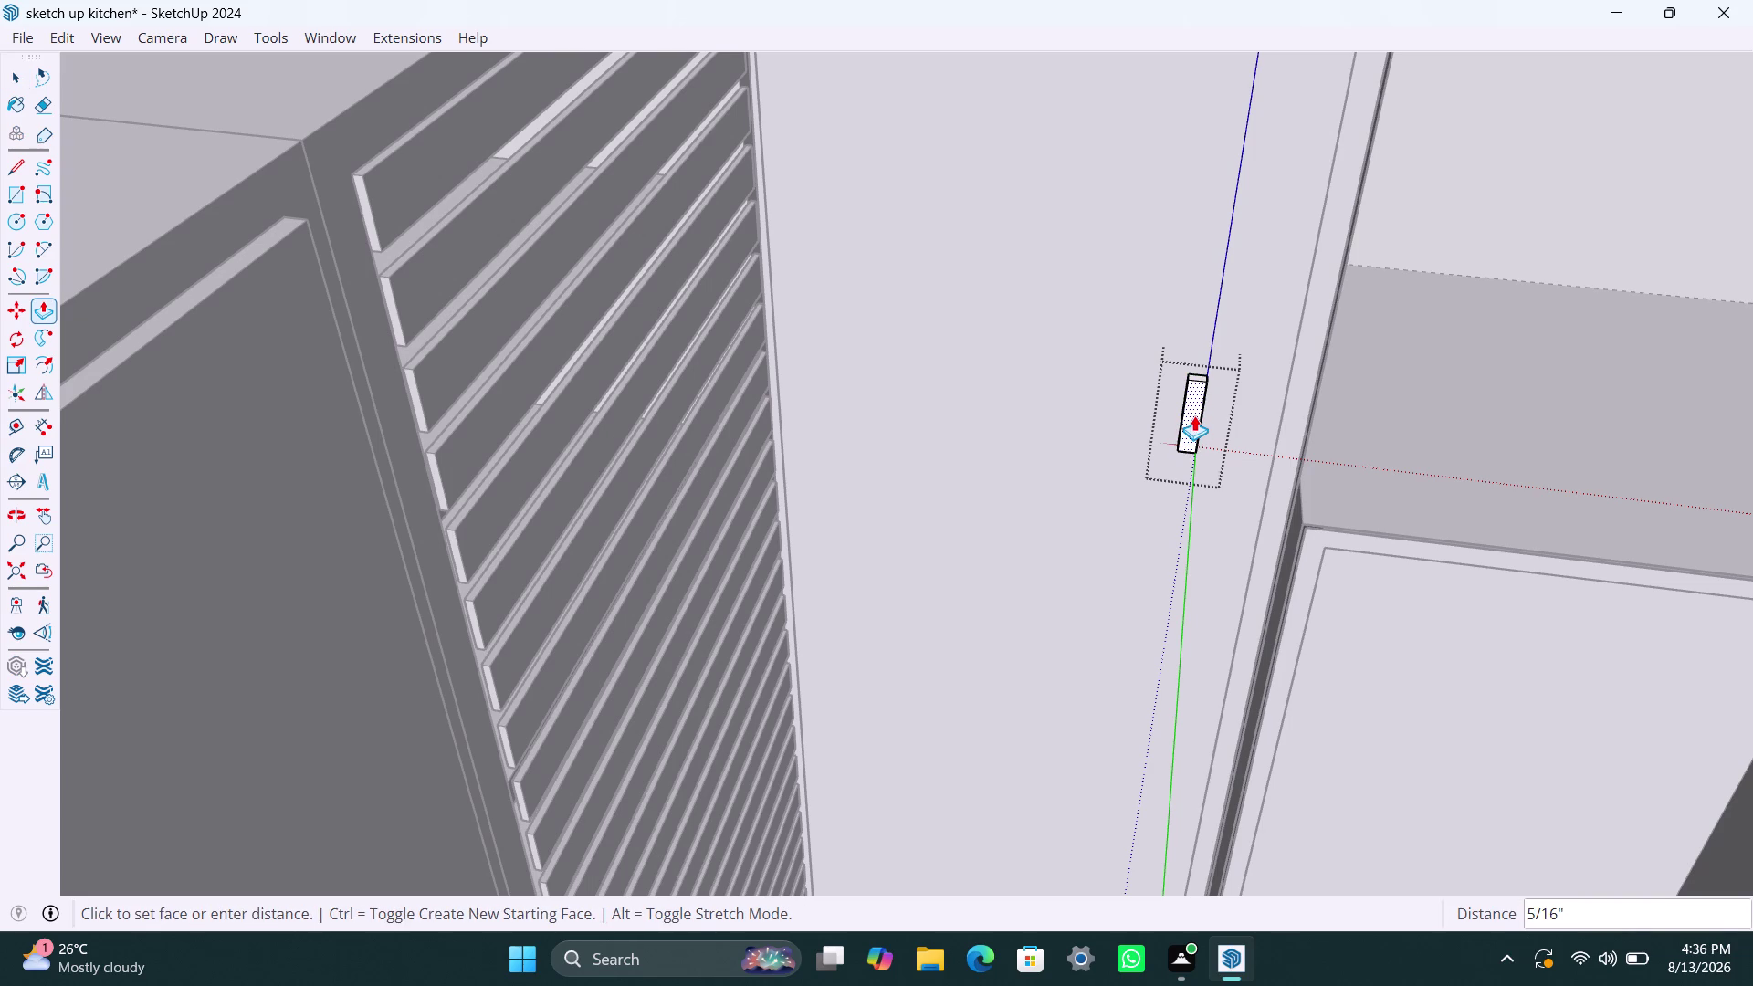
click(1195, 416)
key(space)
click(1390, 433)
scroll(down, 3)
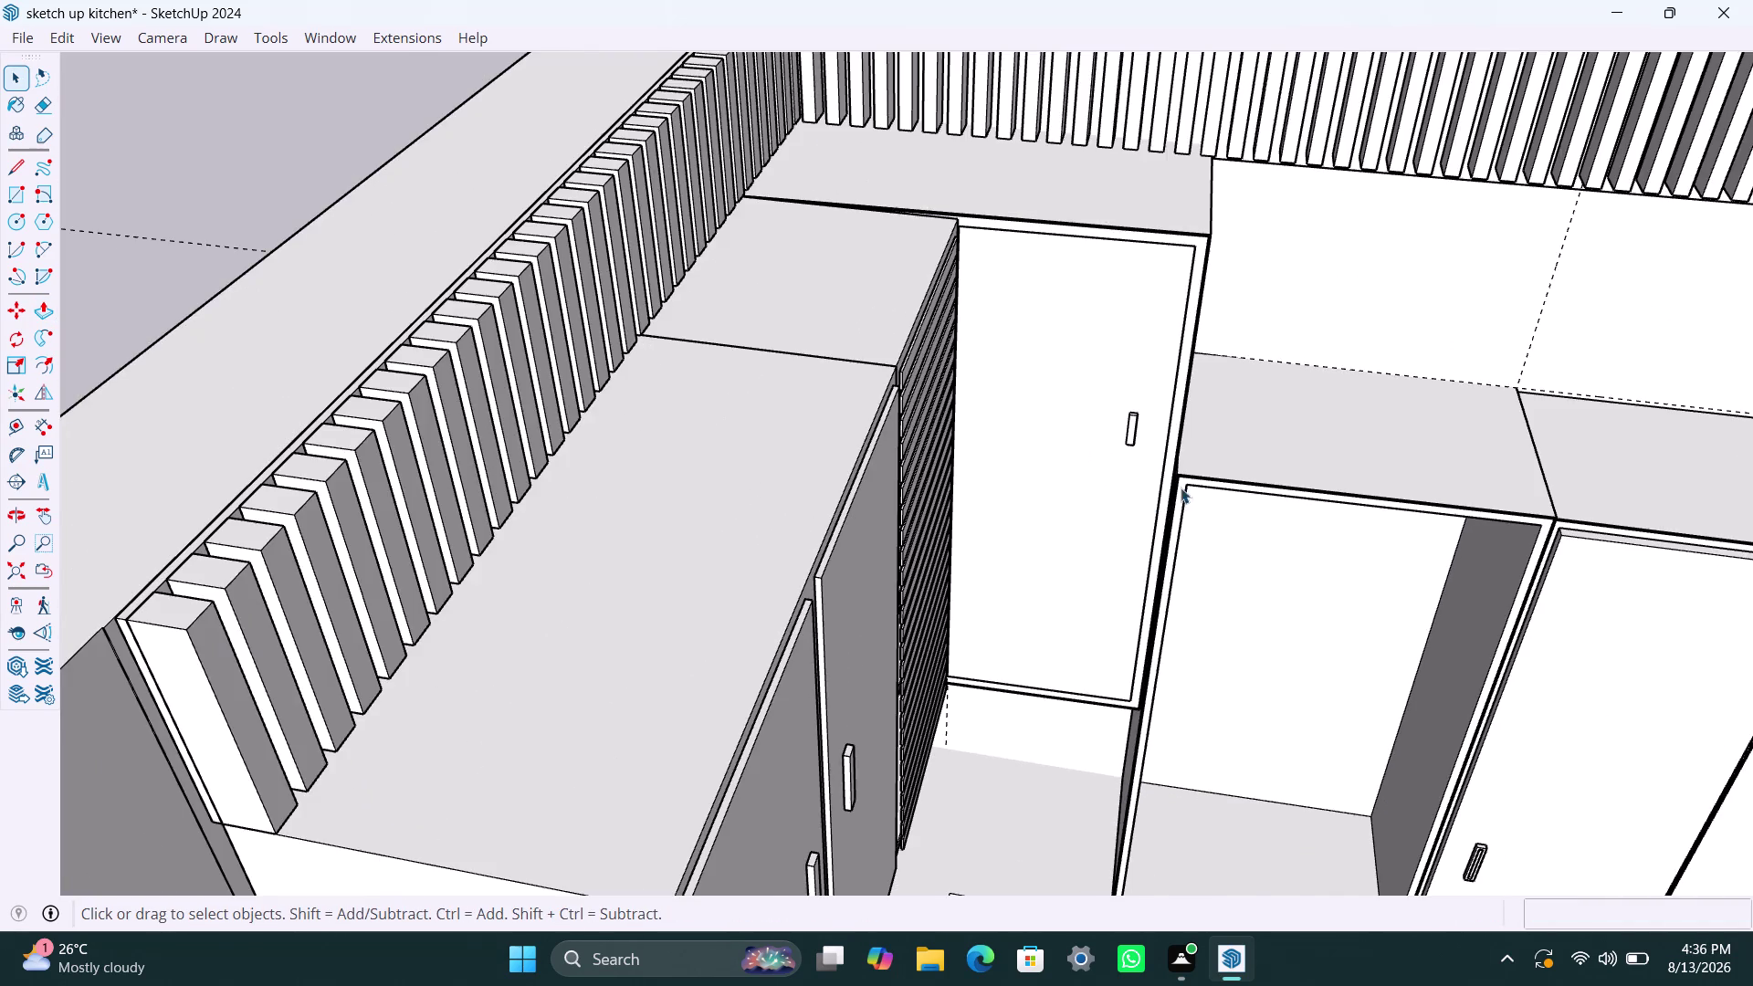
scroll(down, 3)
middle_click(1133, 532)
scroll(up, 3)
Move the pull handle down to its new position on the door.
click(1146, 441)
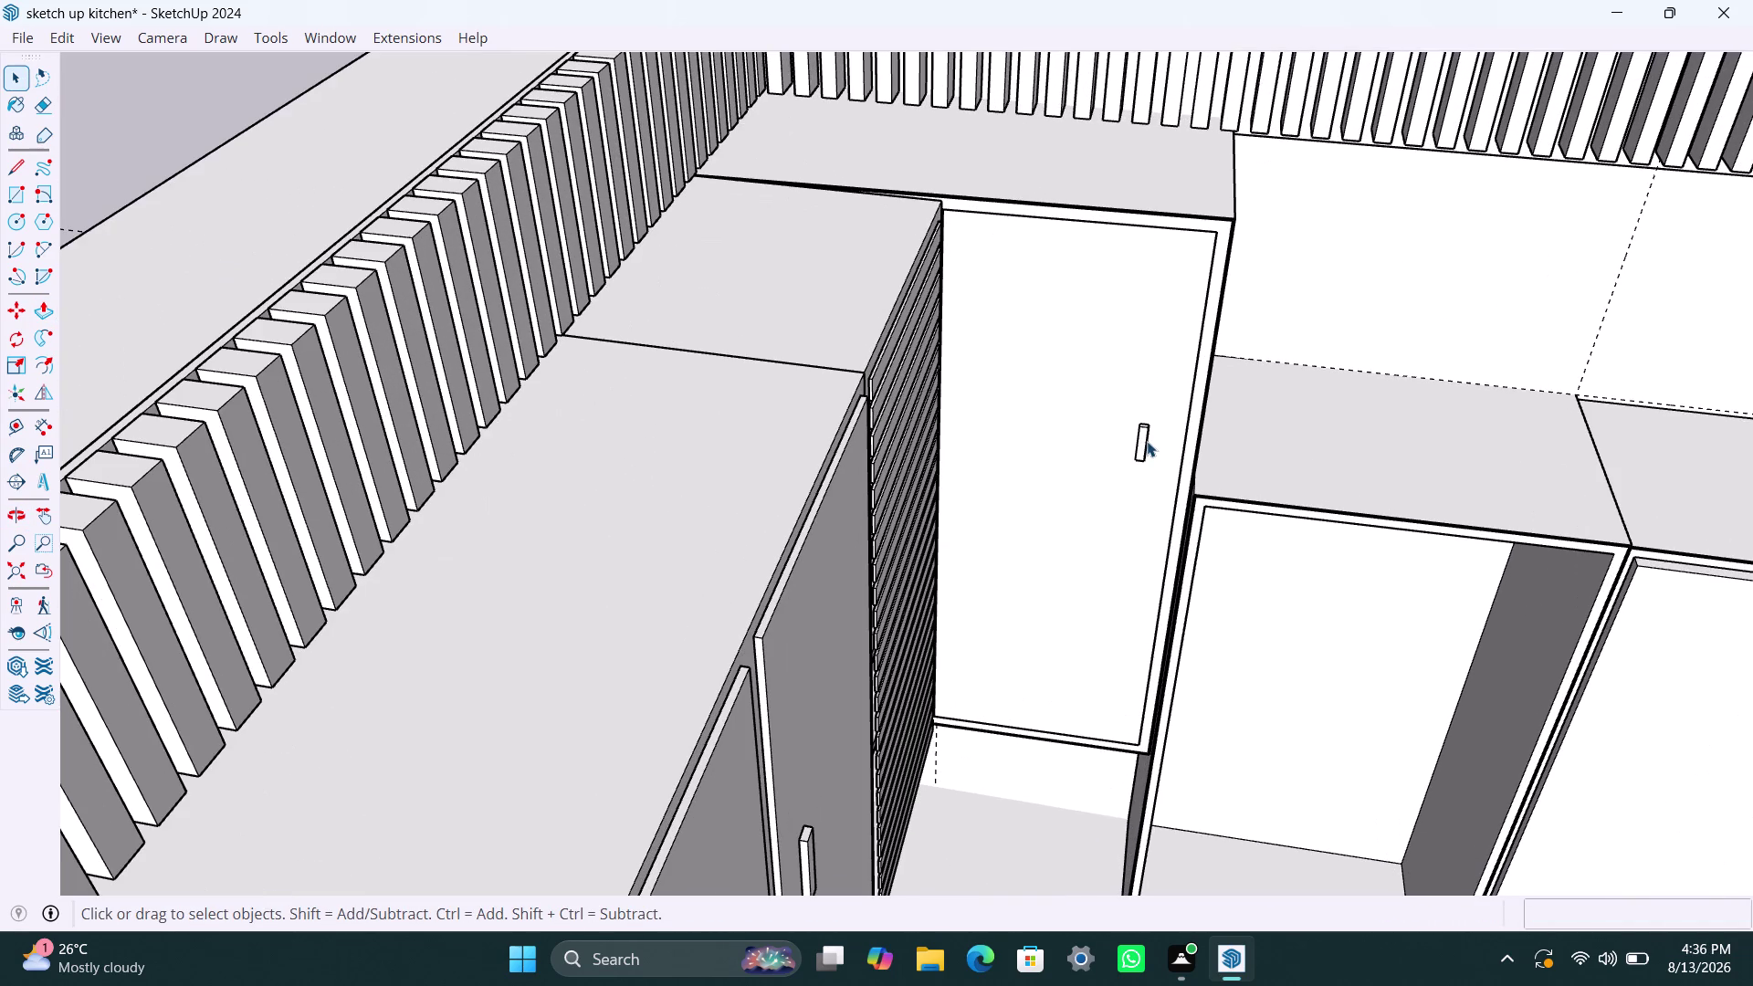
click(1133, 497)
key(m)
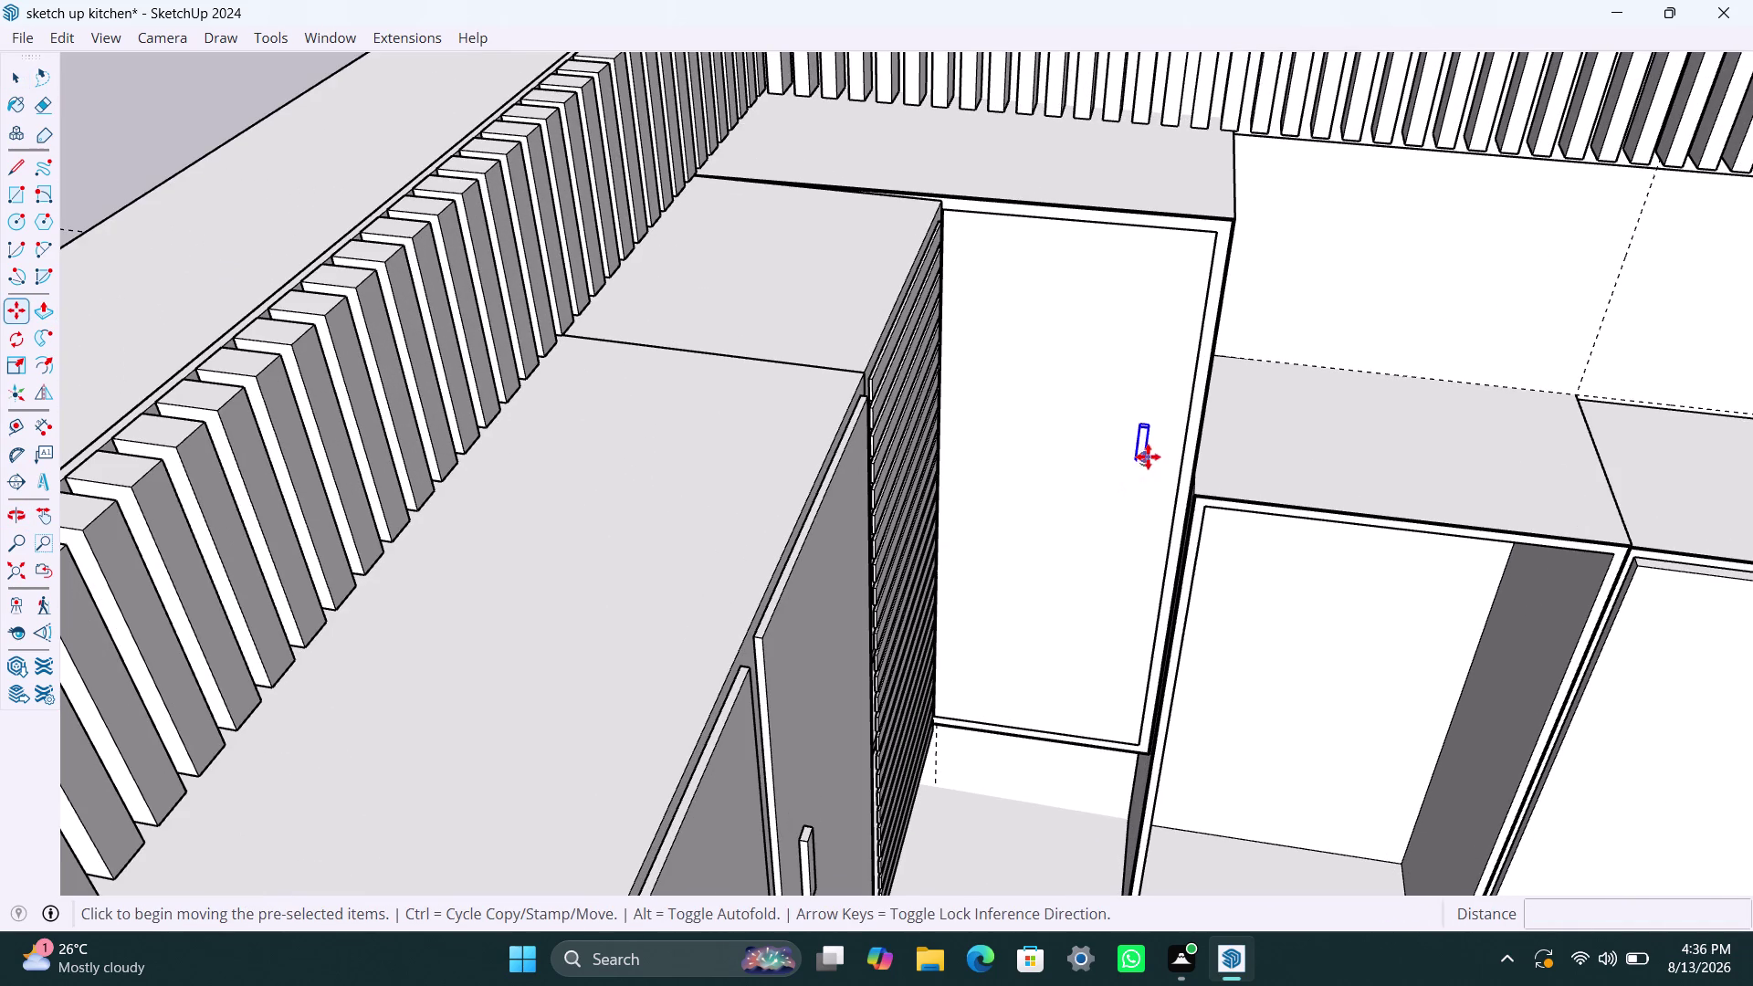
click(1147, 428)
key(space)
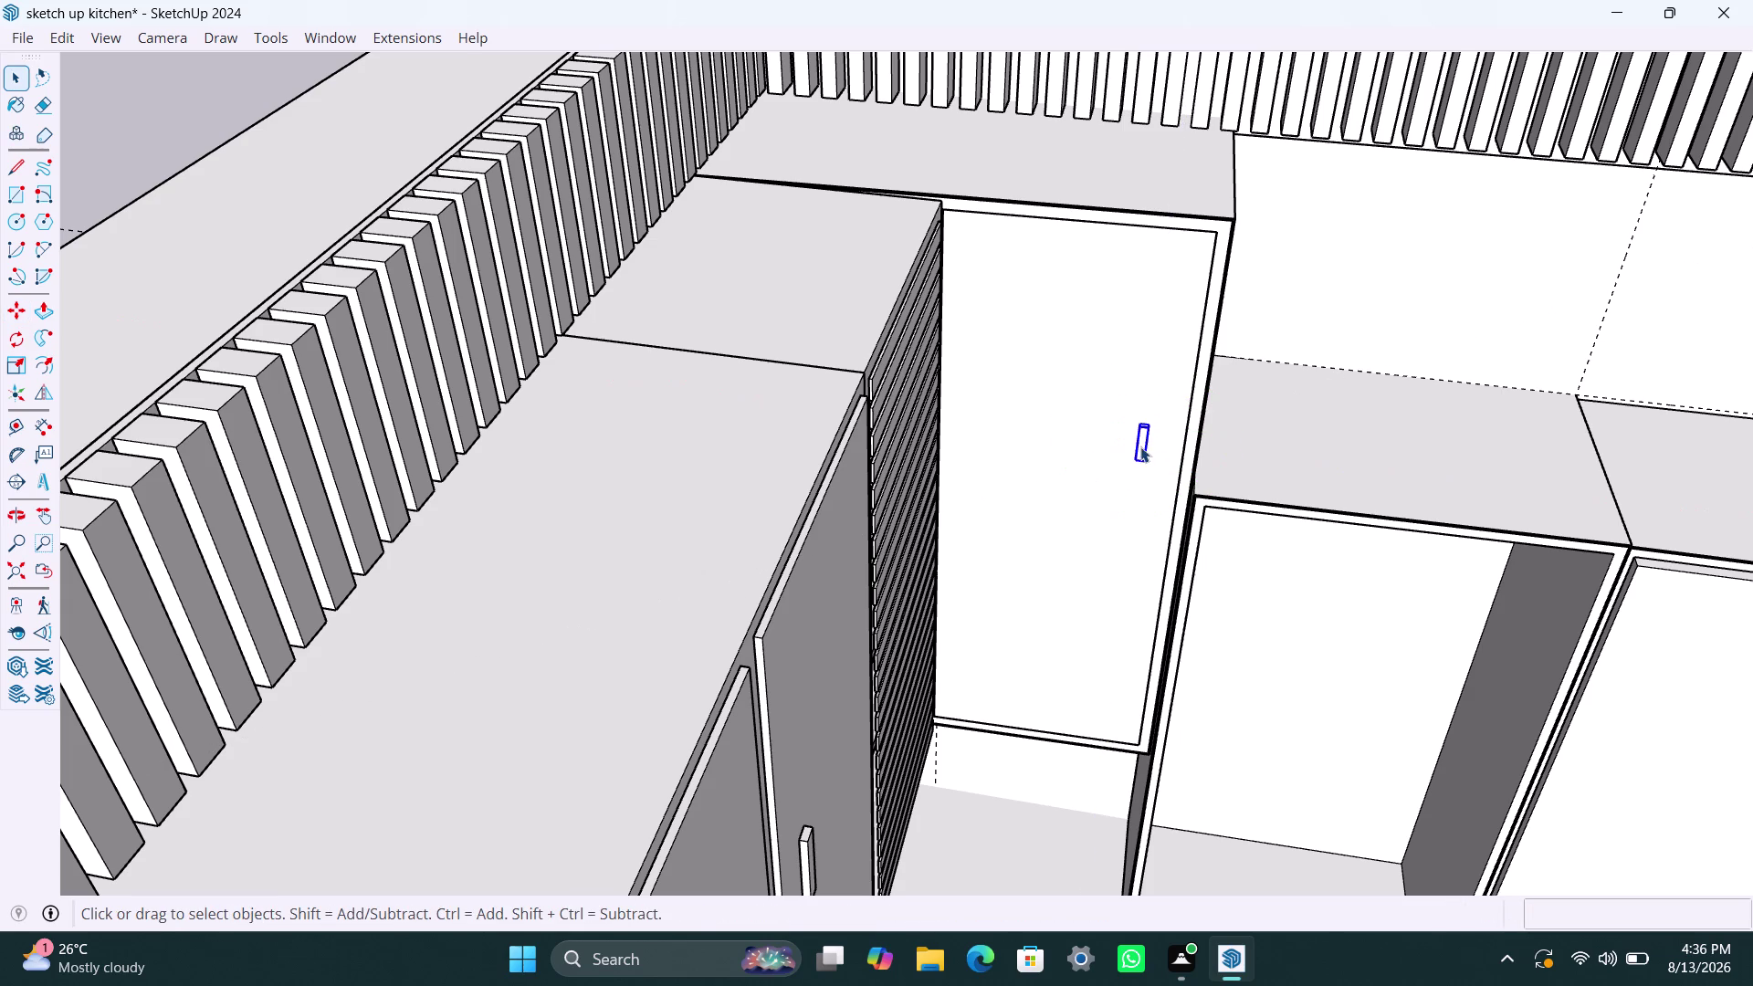
click(1142, 433)
key(m)
click(1147, 423)
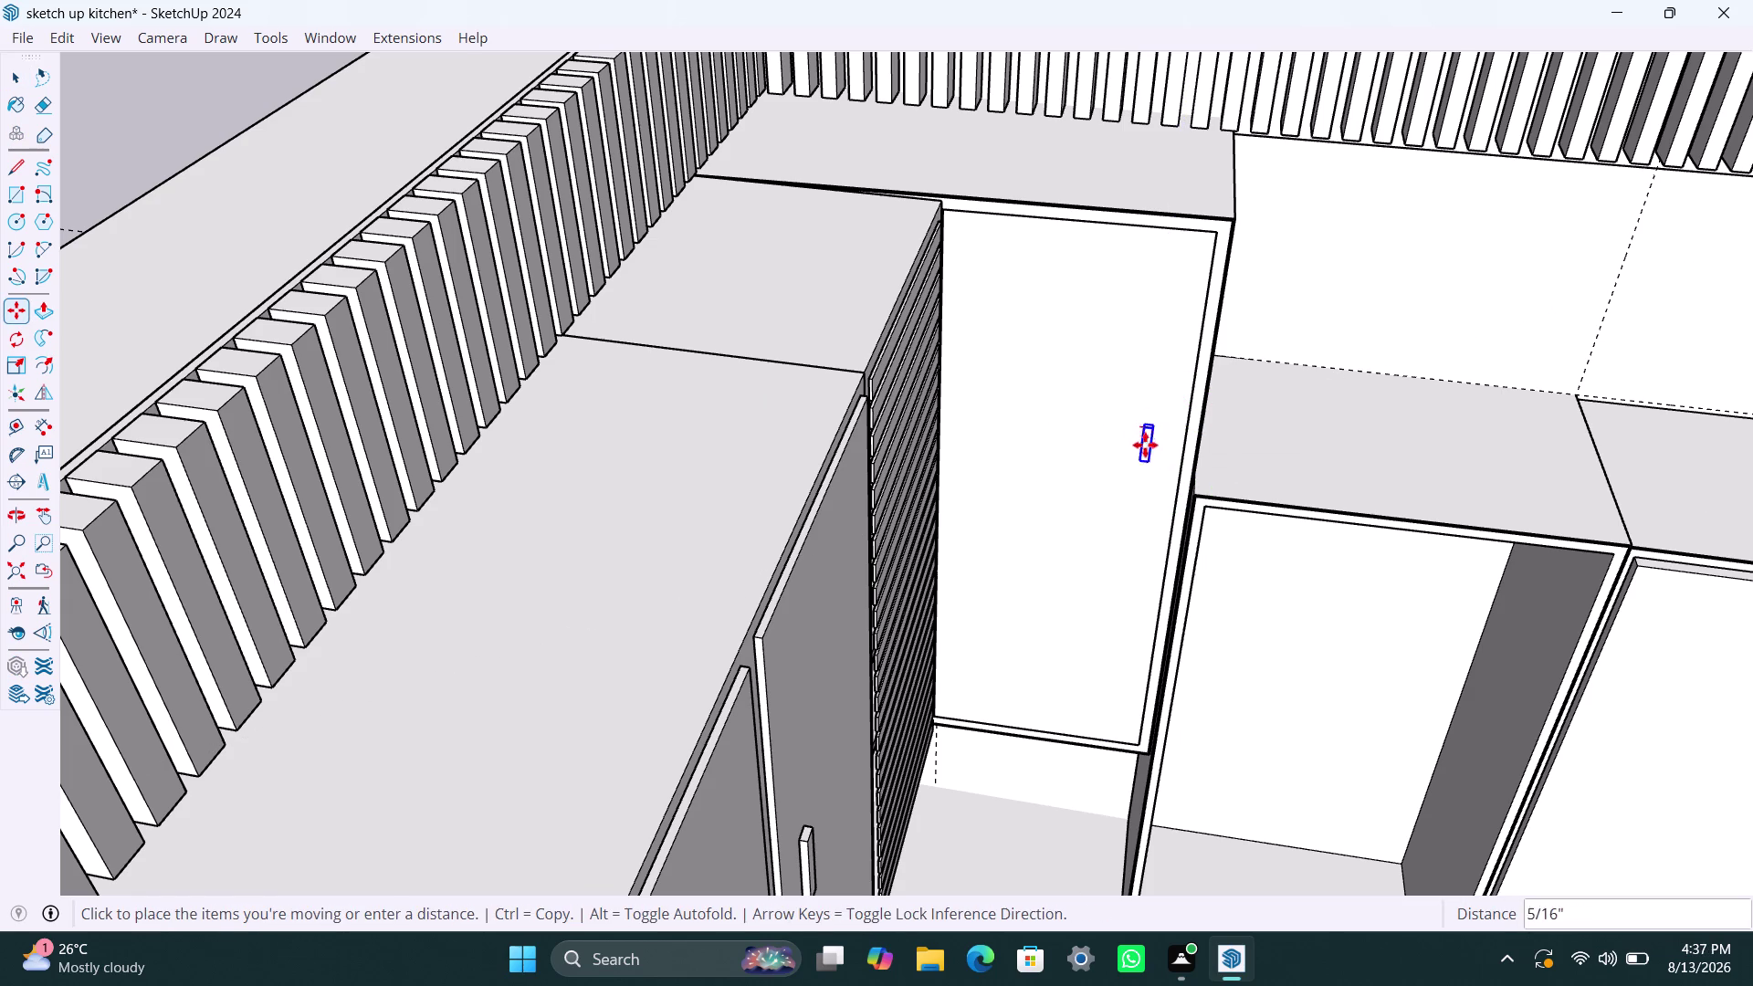
click(1133, 480)
key(space)
click(1302, 430)
scroll(down, 3)
scroll(down, 3)
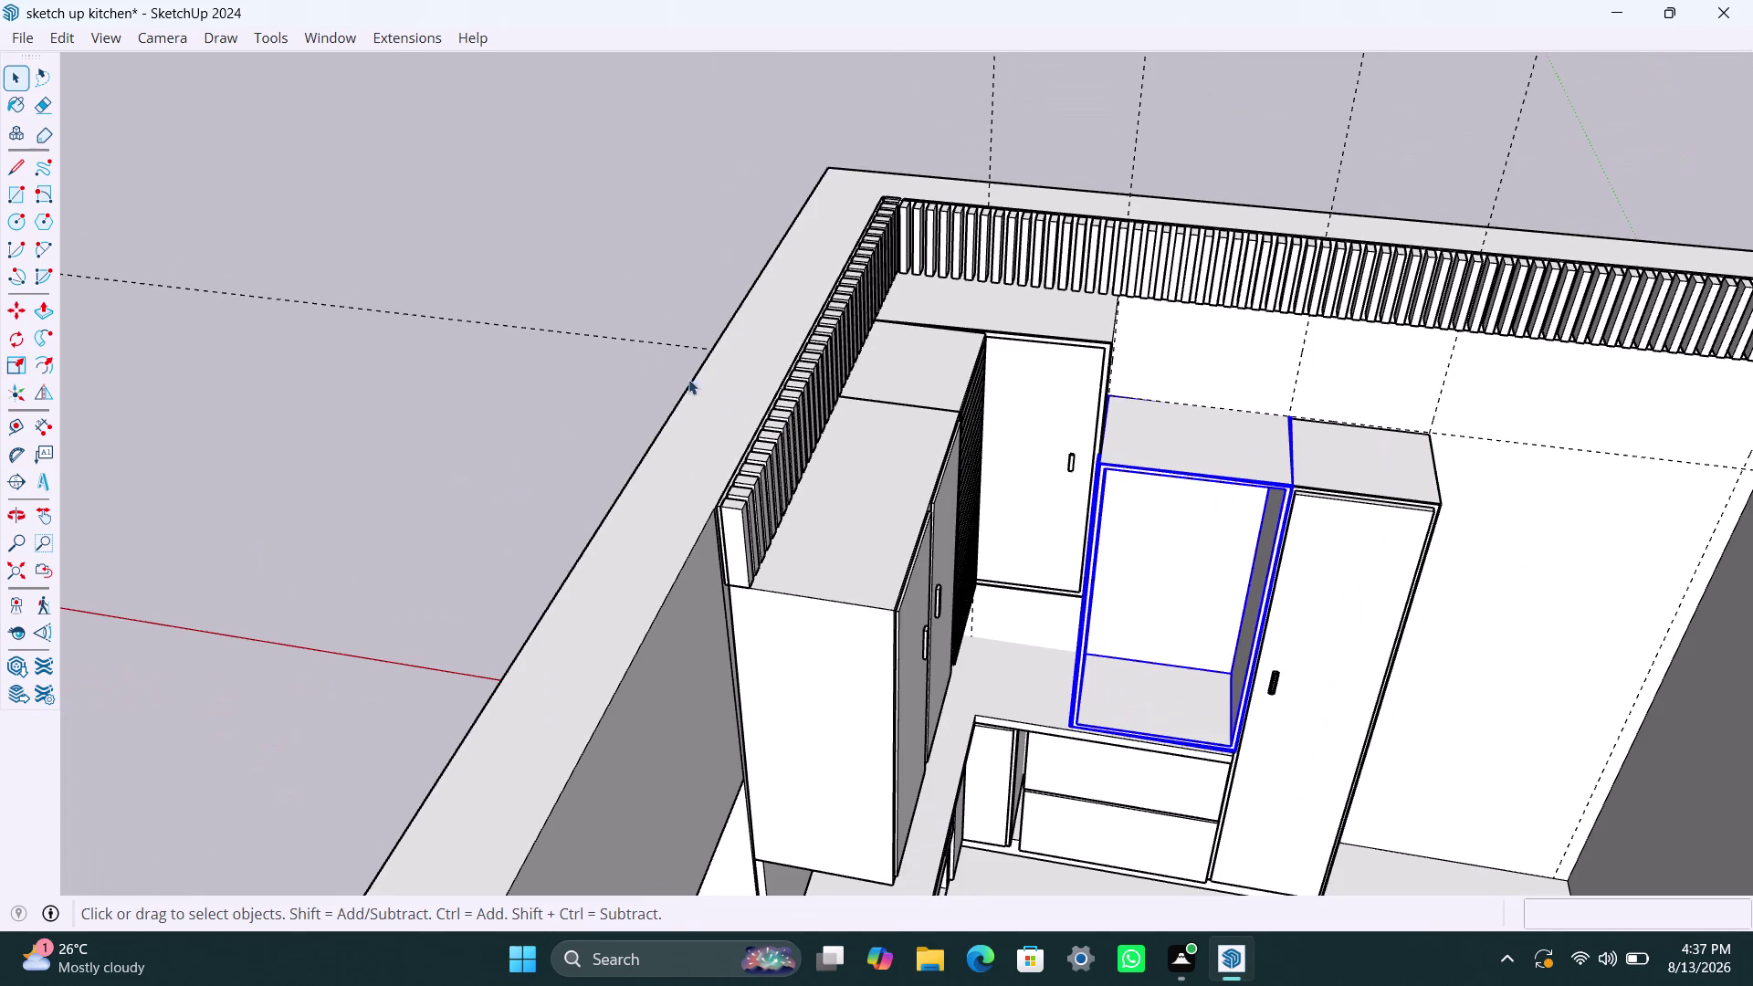
Copy the open cabinet's compartment floor face halfway up to form a shelf.
click(489, 259)
scroll(down, 3)
middle_drag(1103, 735, 1147, 719)
scroll(up, 3)
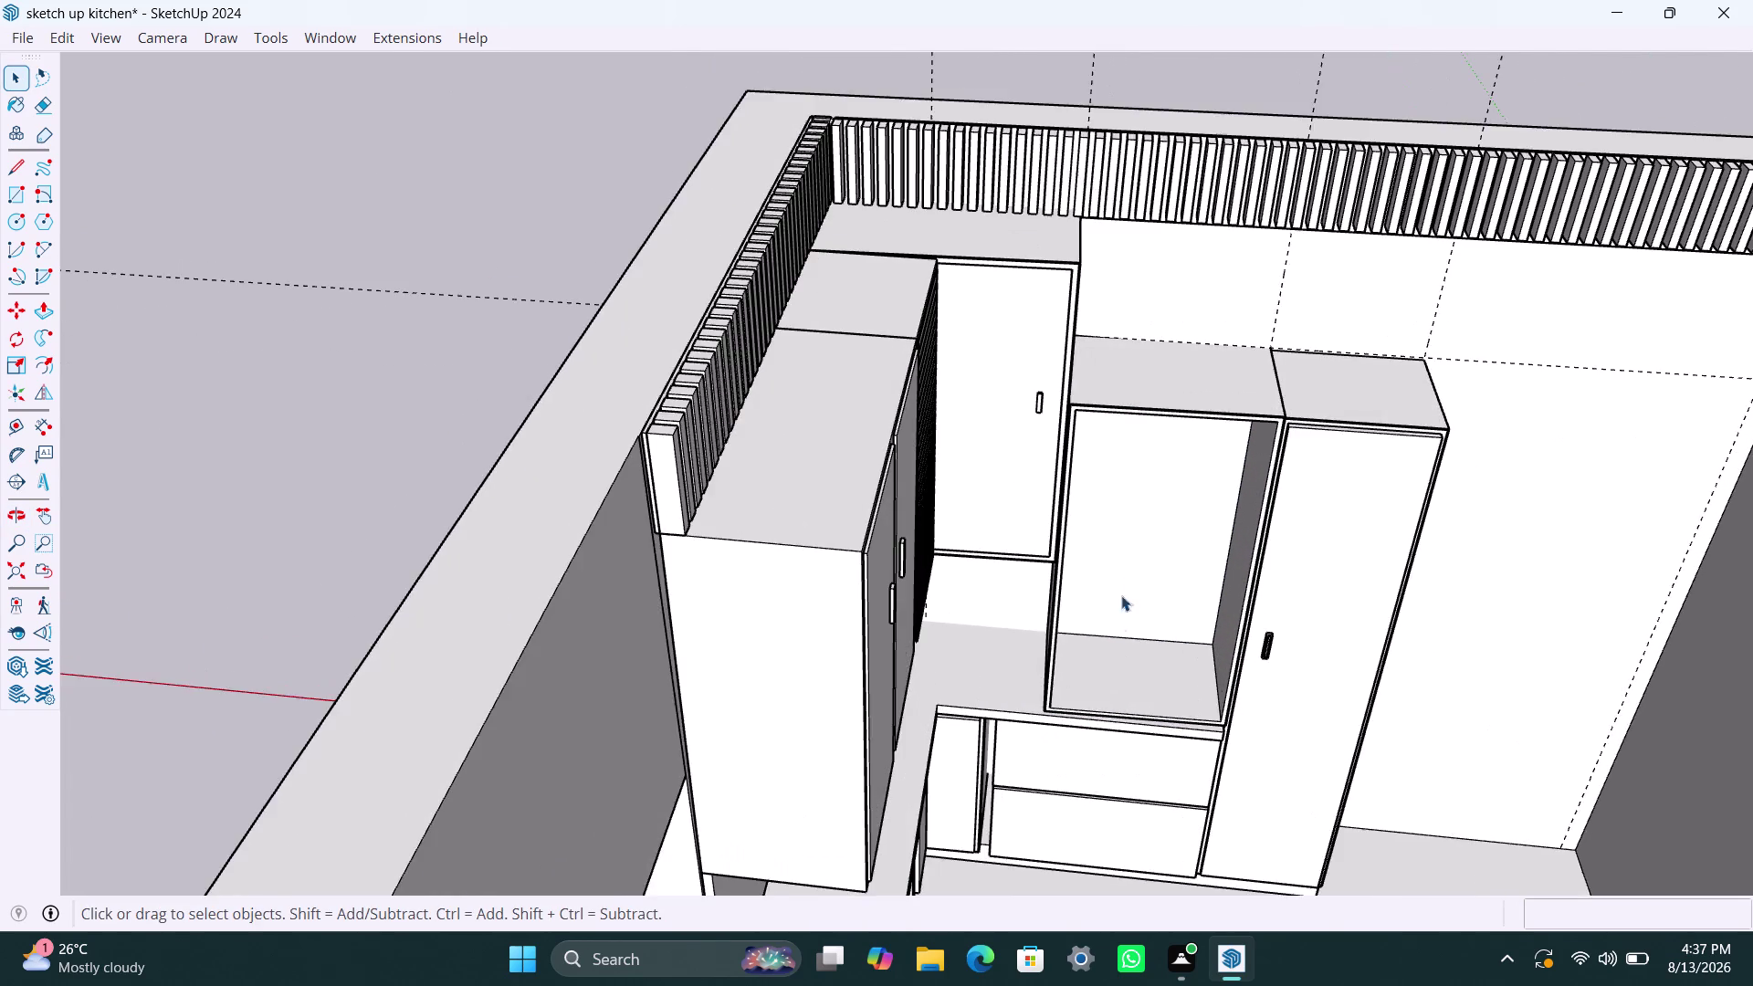
scroll(up, 3)
middle_drag(1126, 701, 1185, 712)
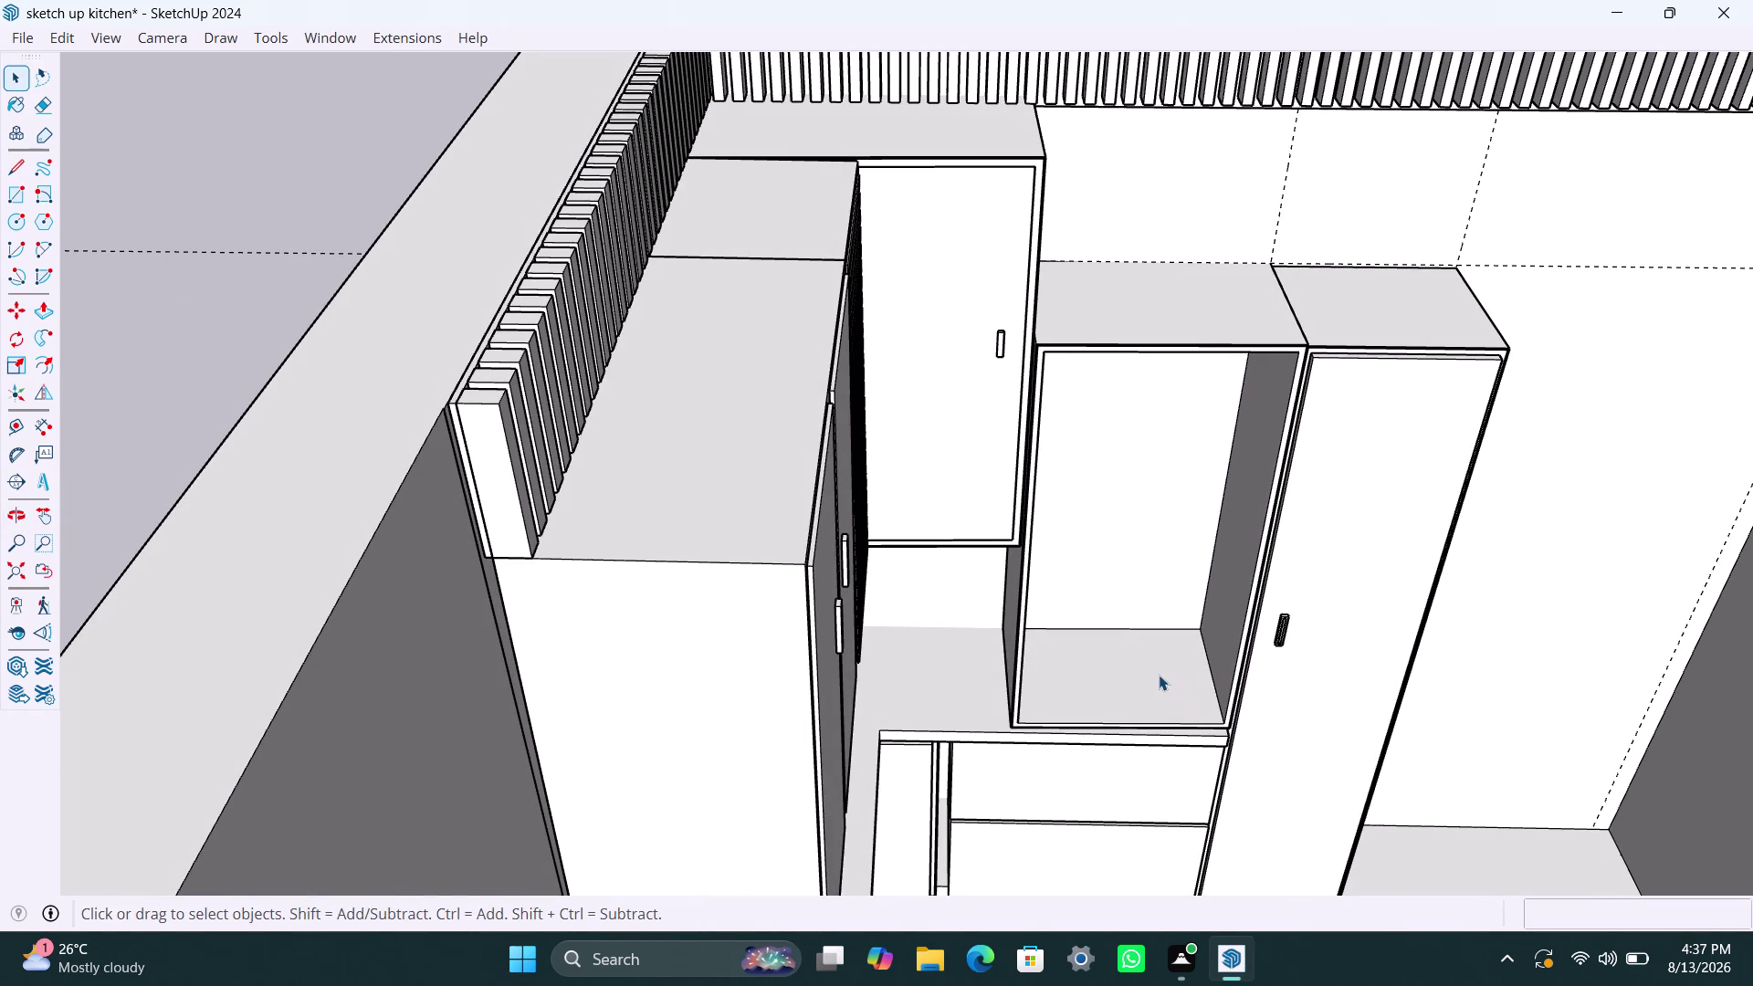
scroll(down, 3)
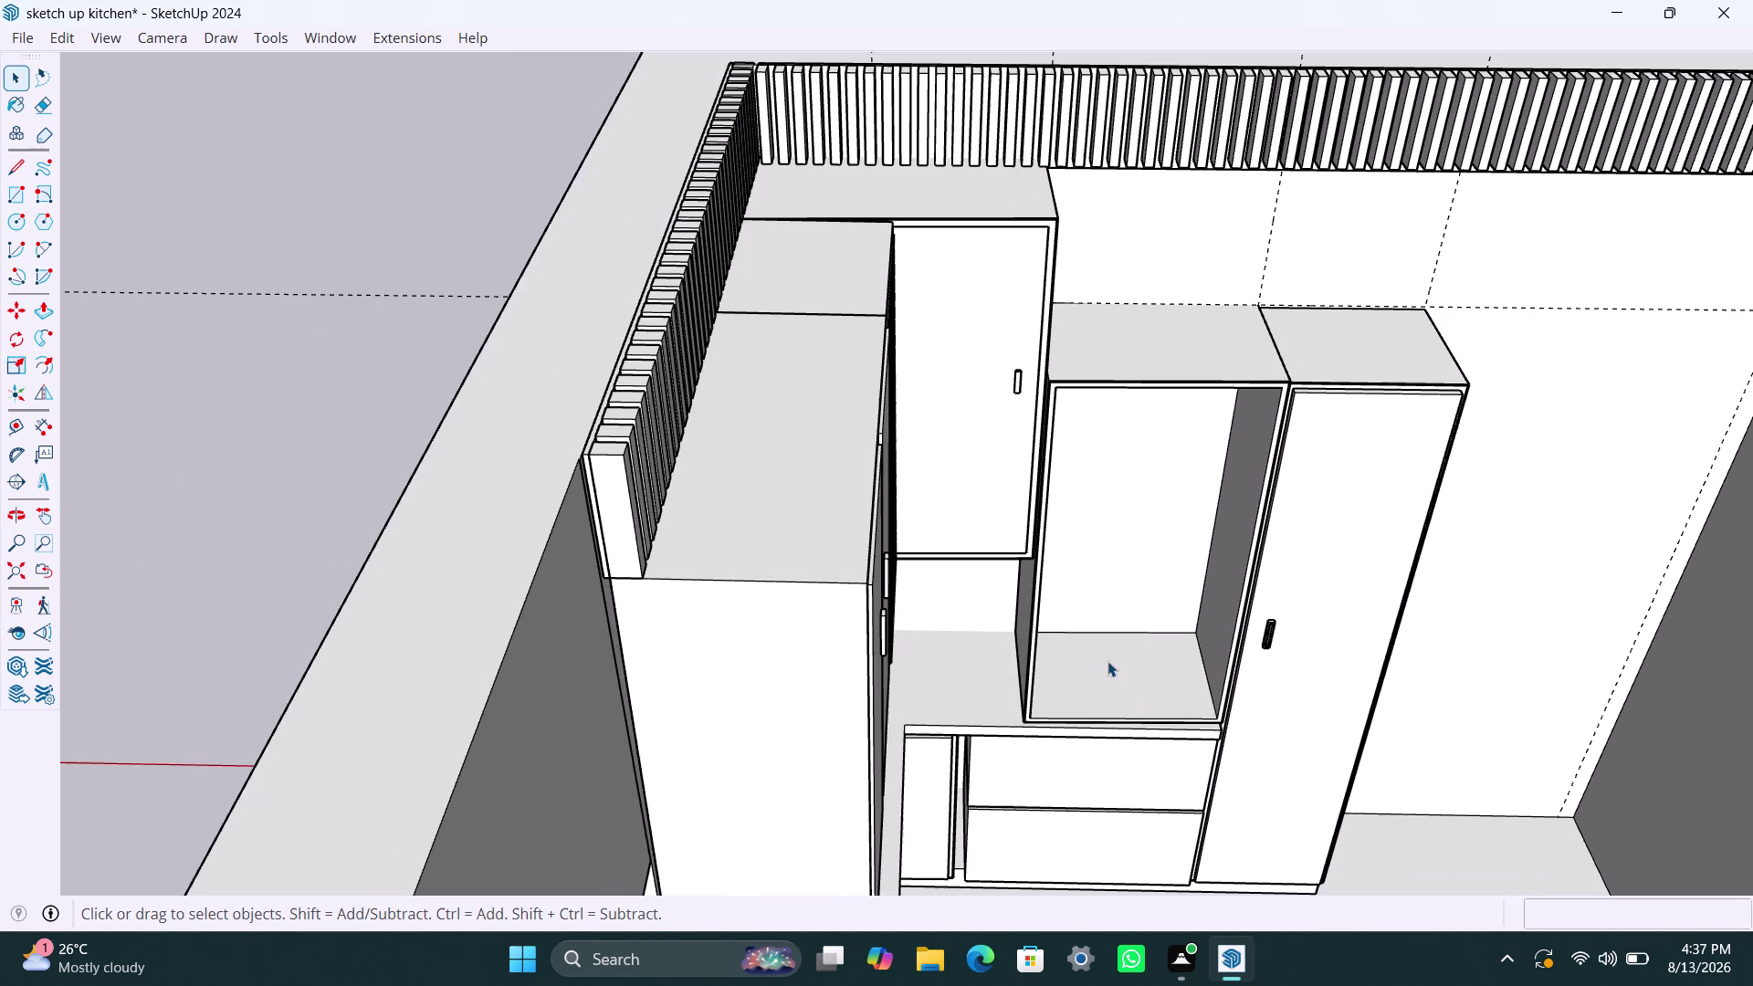
click(1118, 662)
double_click(1115, 661)
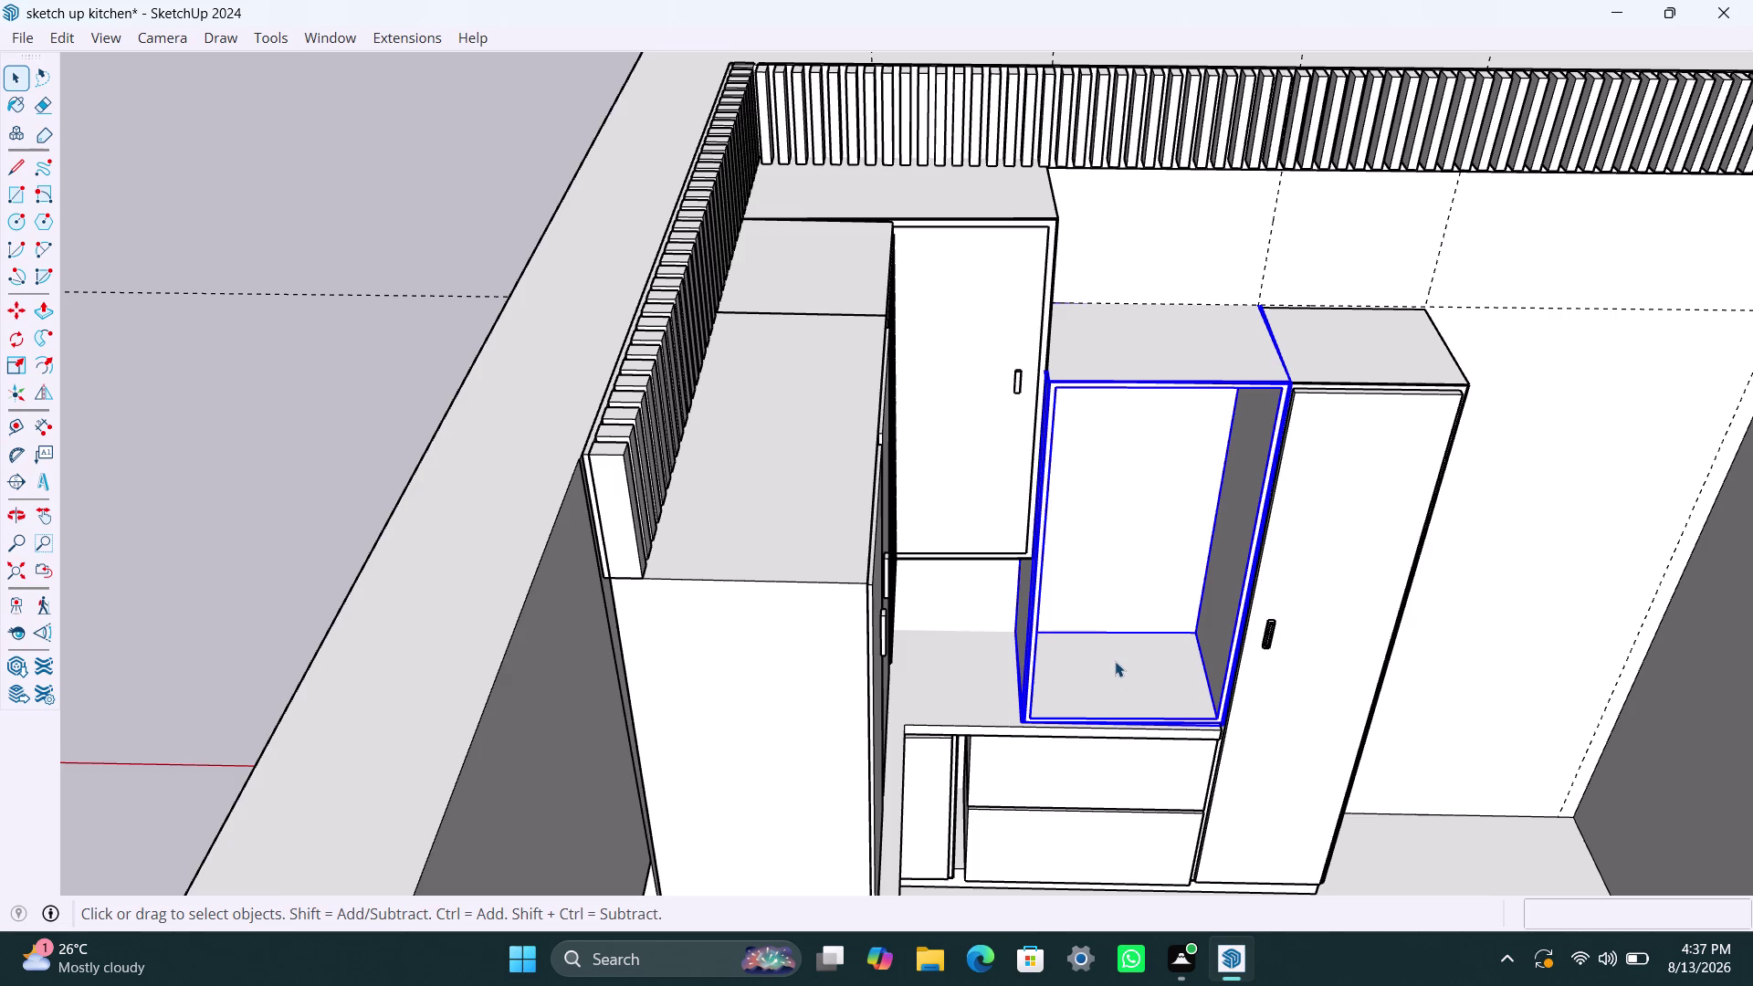
click(1119, 673)
double_click(1121, 678)
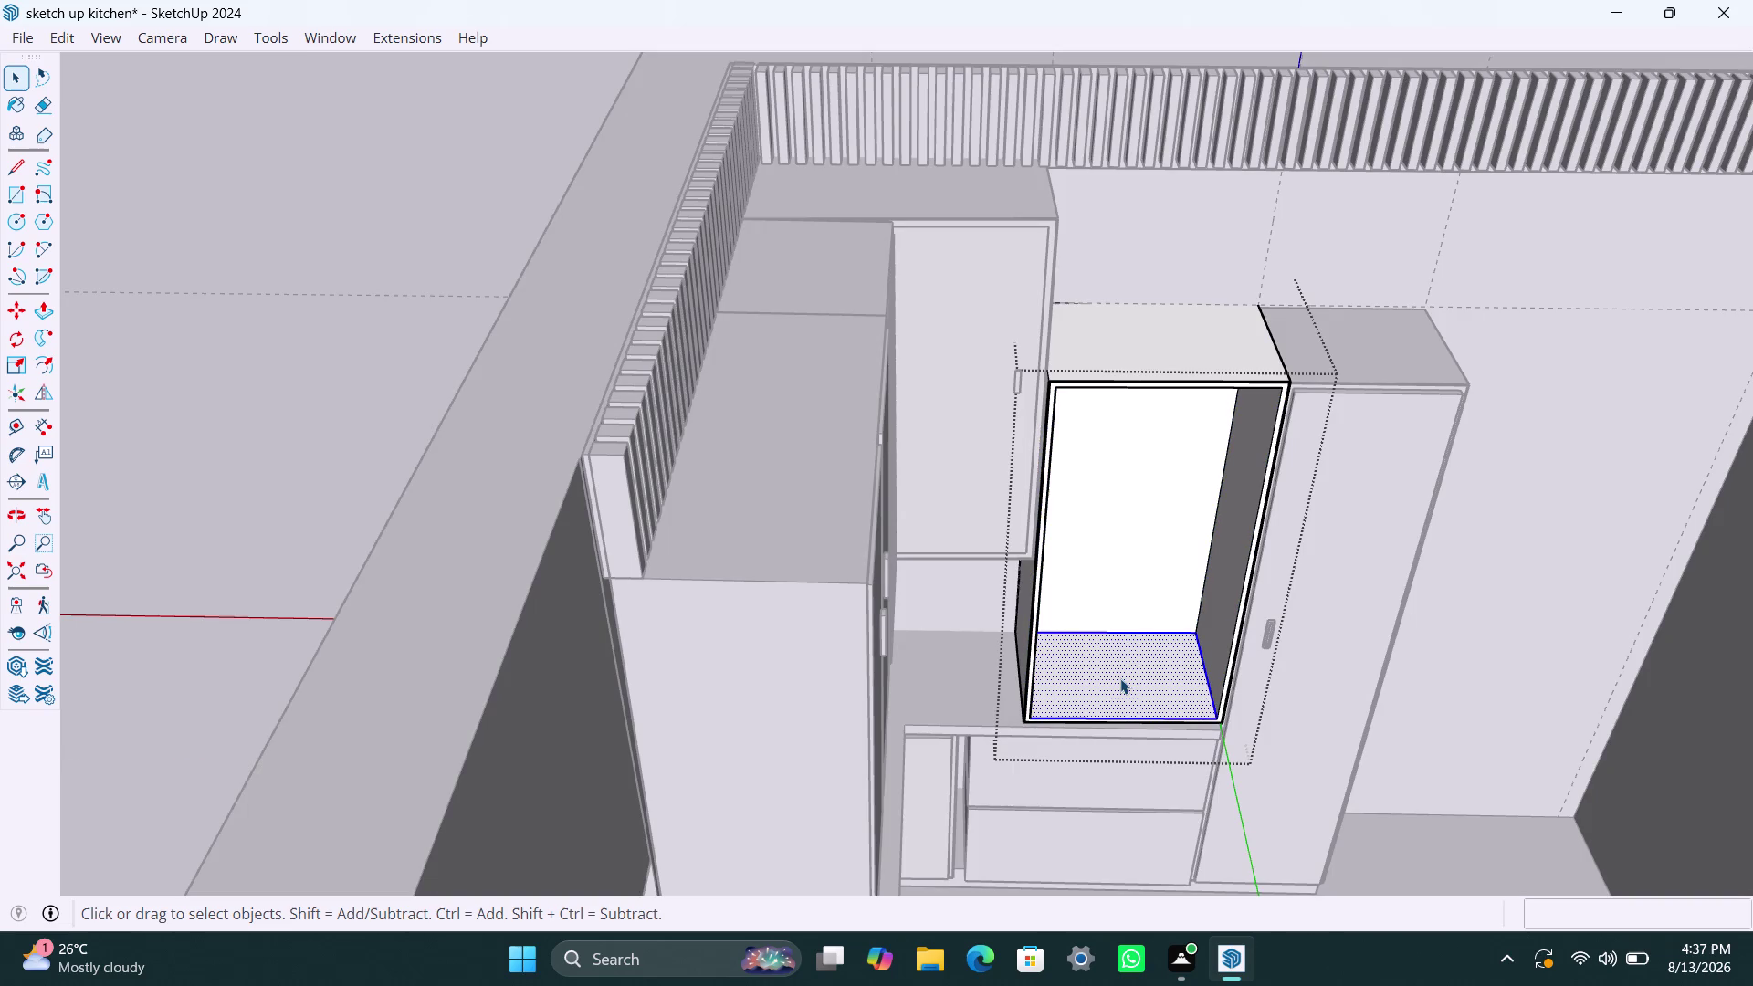
key(m)
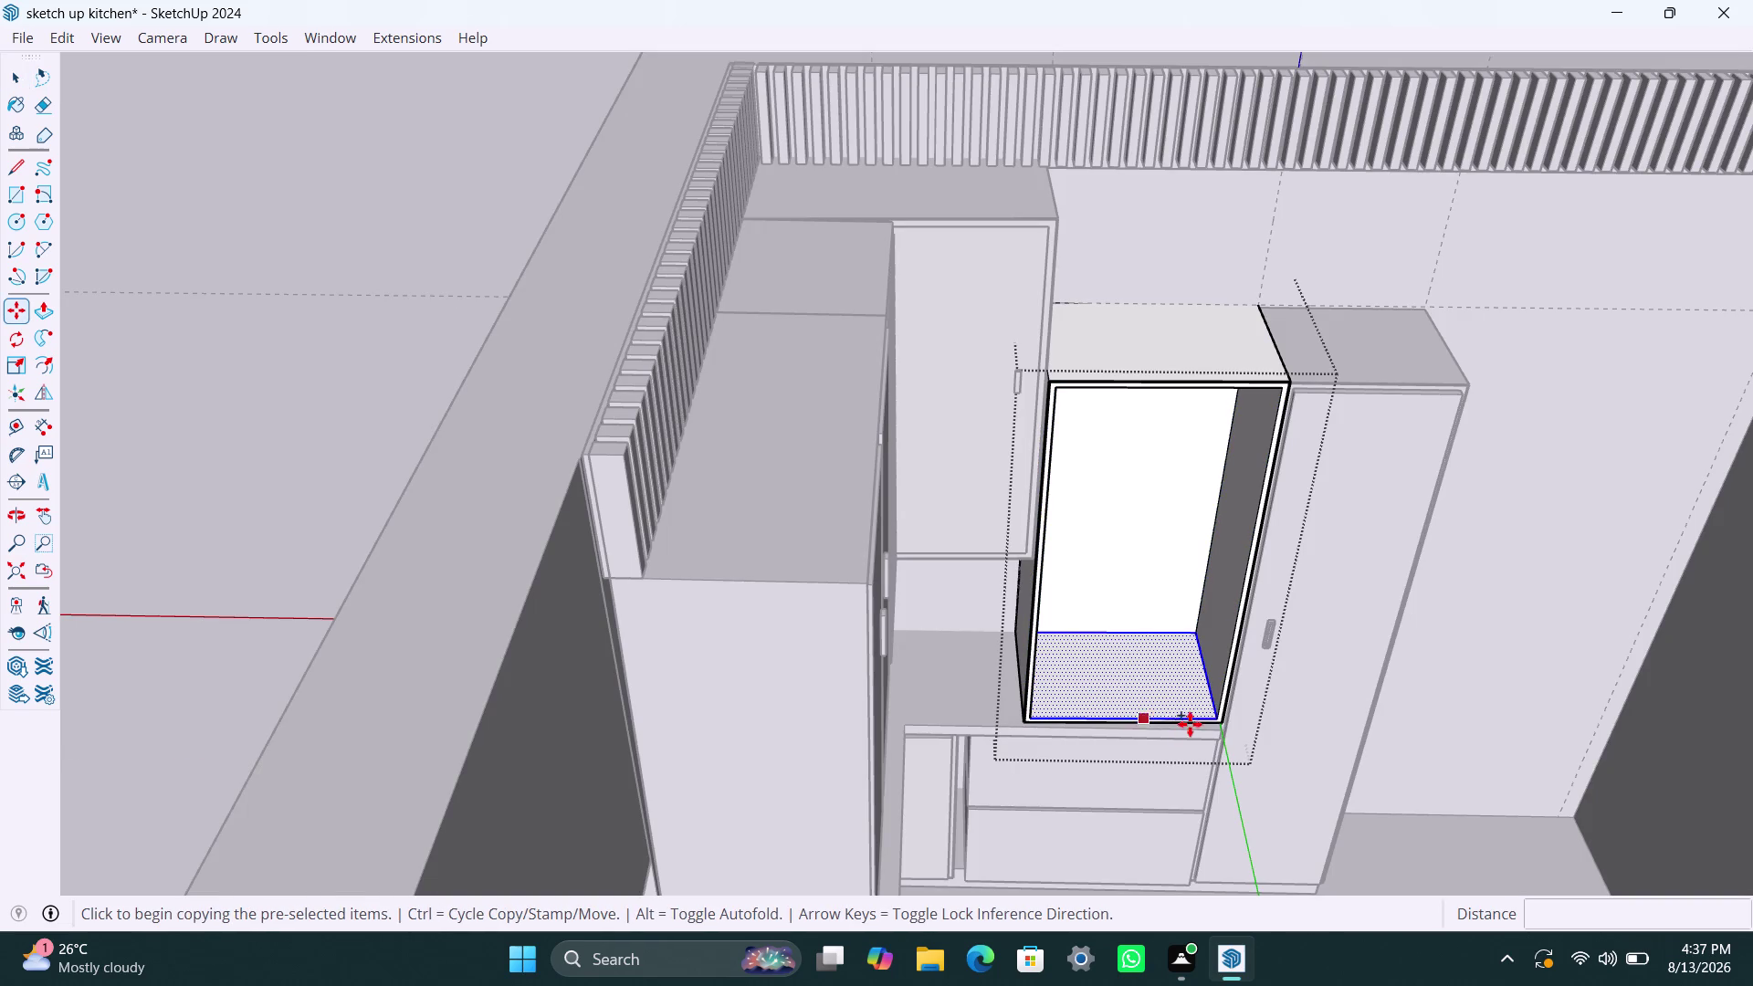
click(1214, 713)
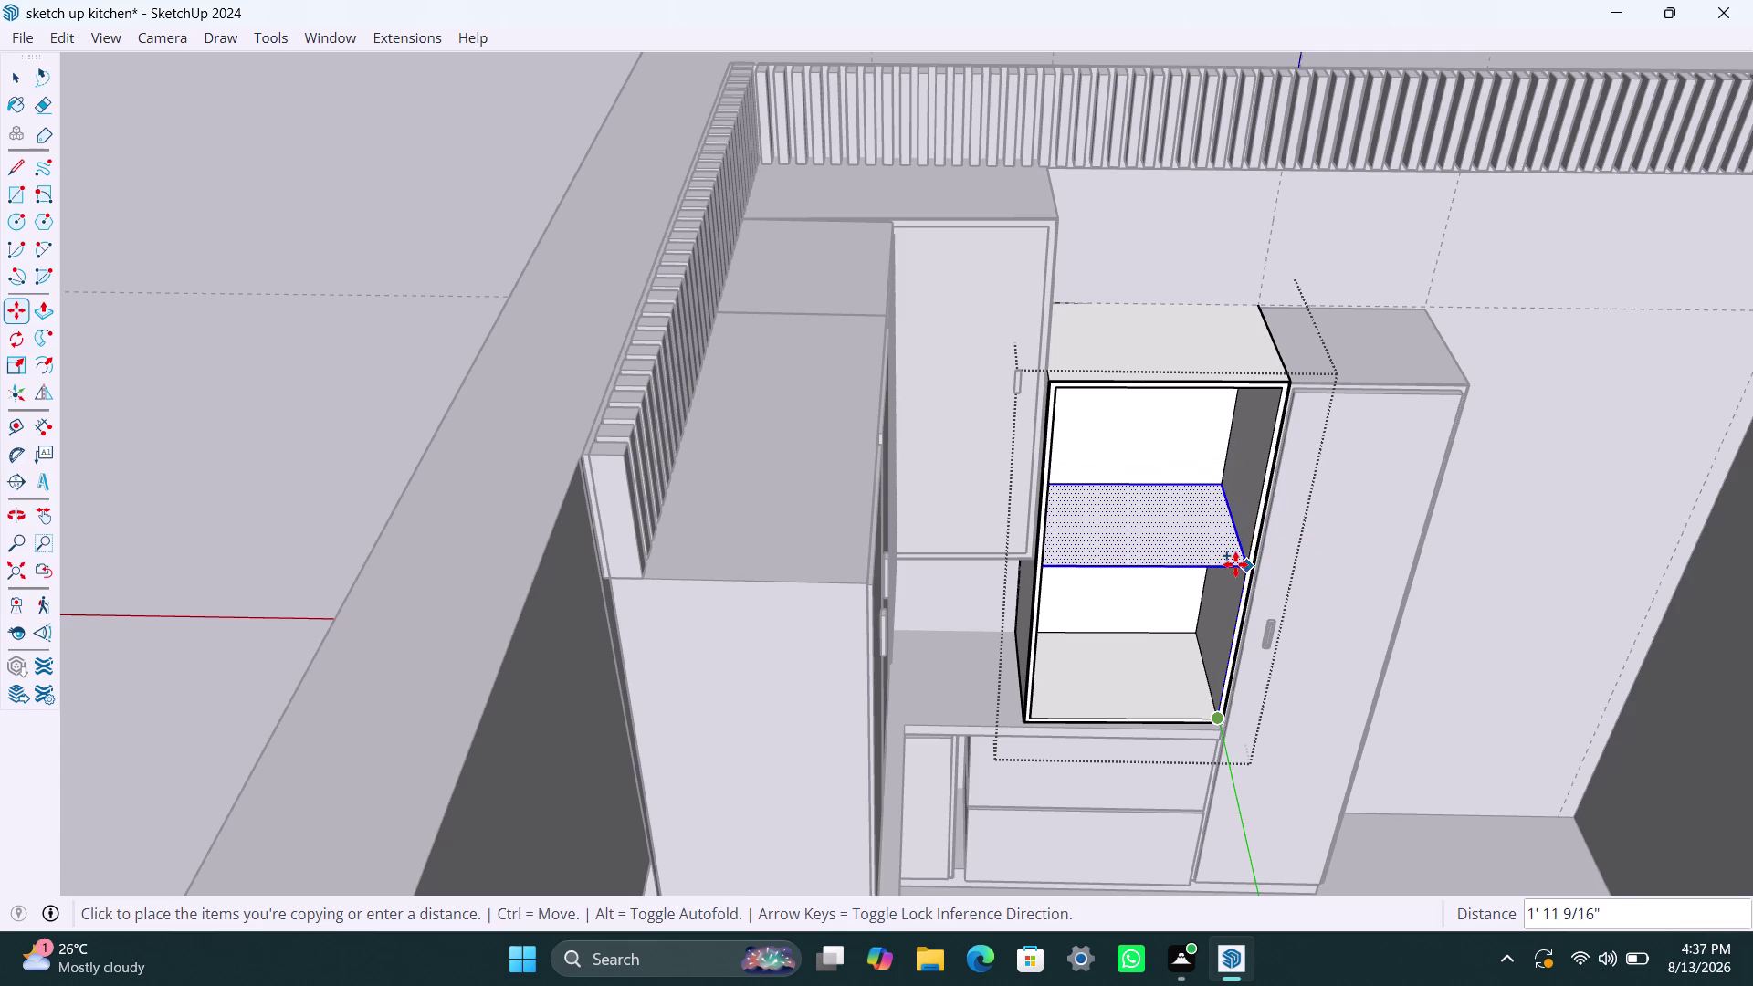
click(1237, 565)
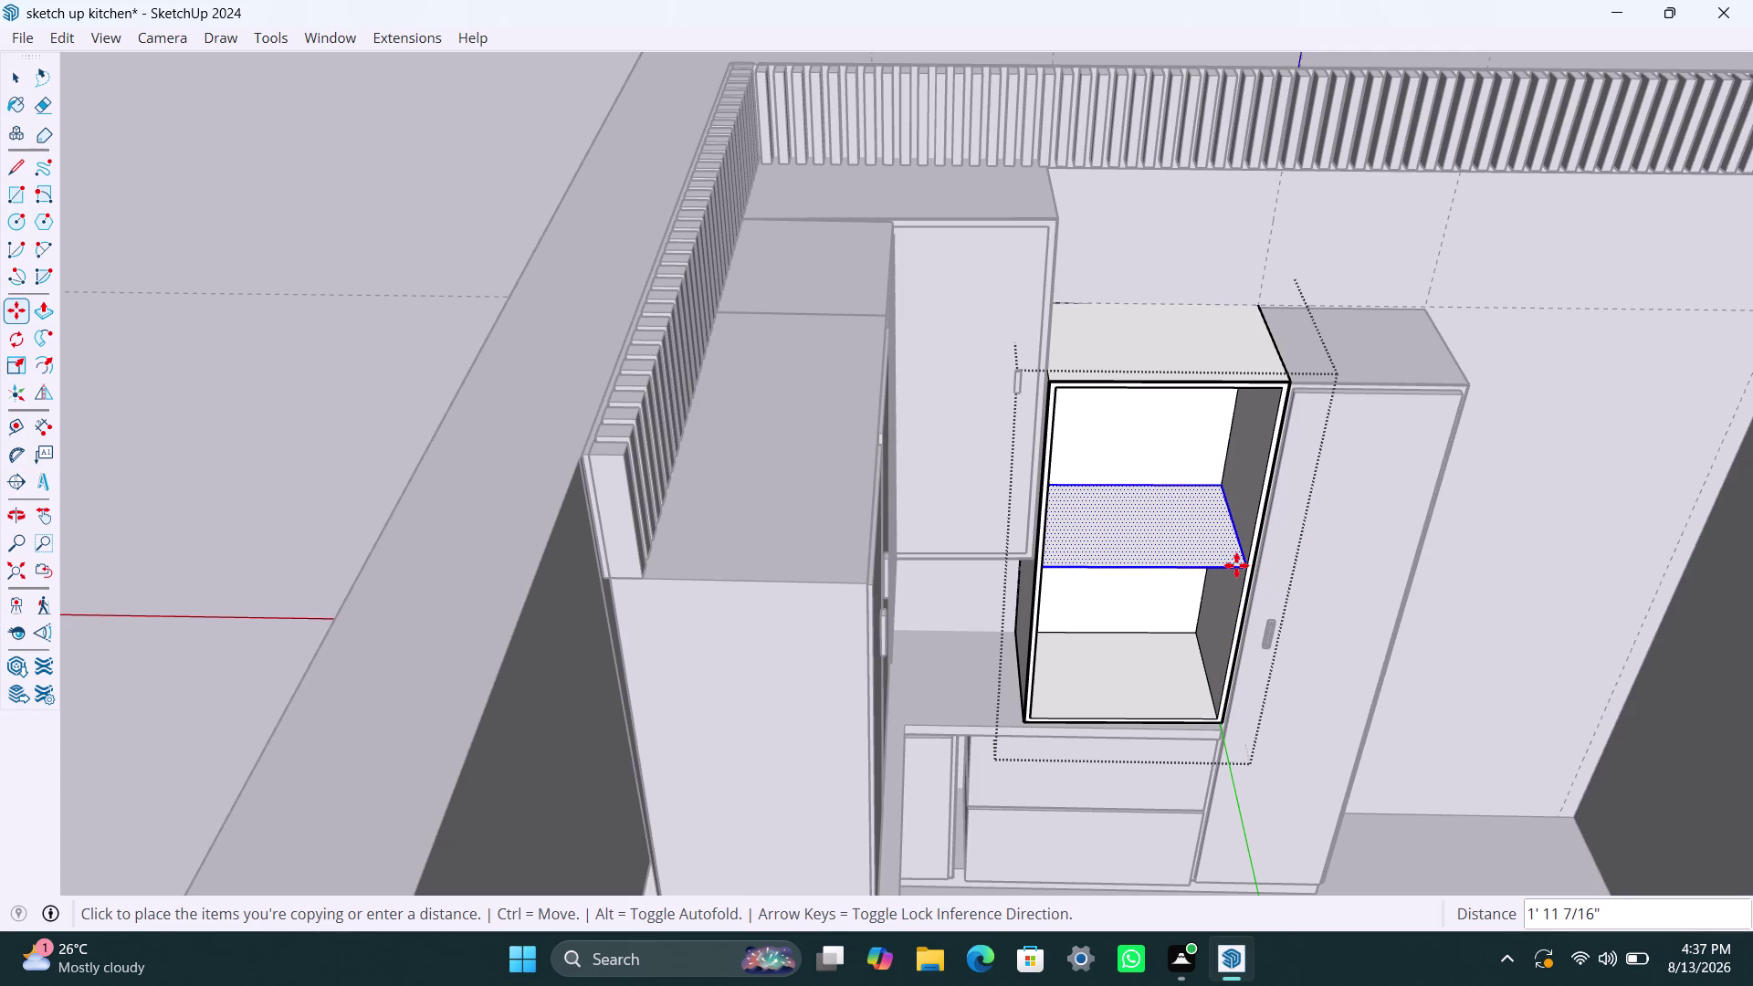
key(space)
Make the copied shelf face its own group and open it for editing.
scroll(down, 3)
middle_drag(1431, 684, 1288, 460)
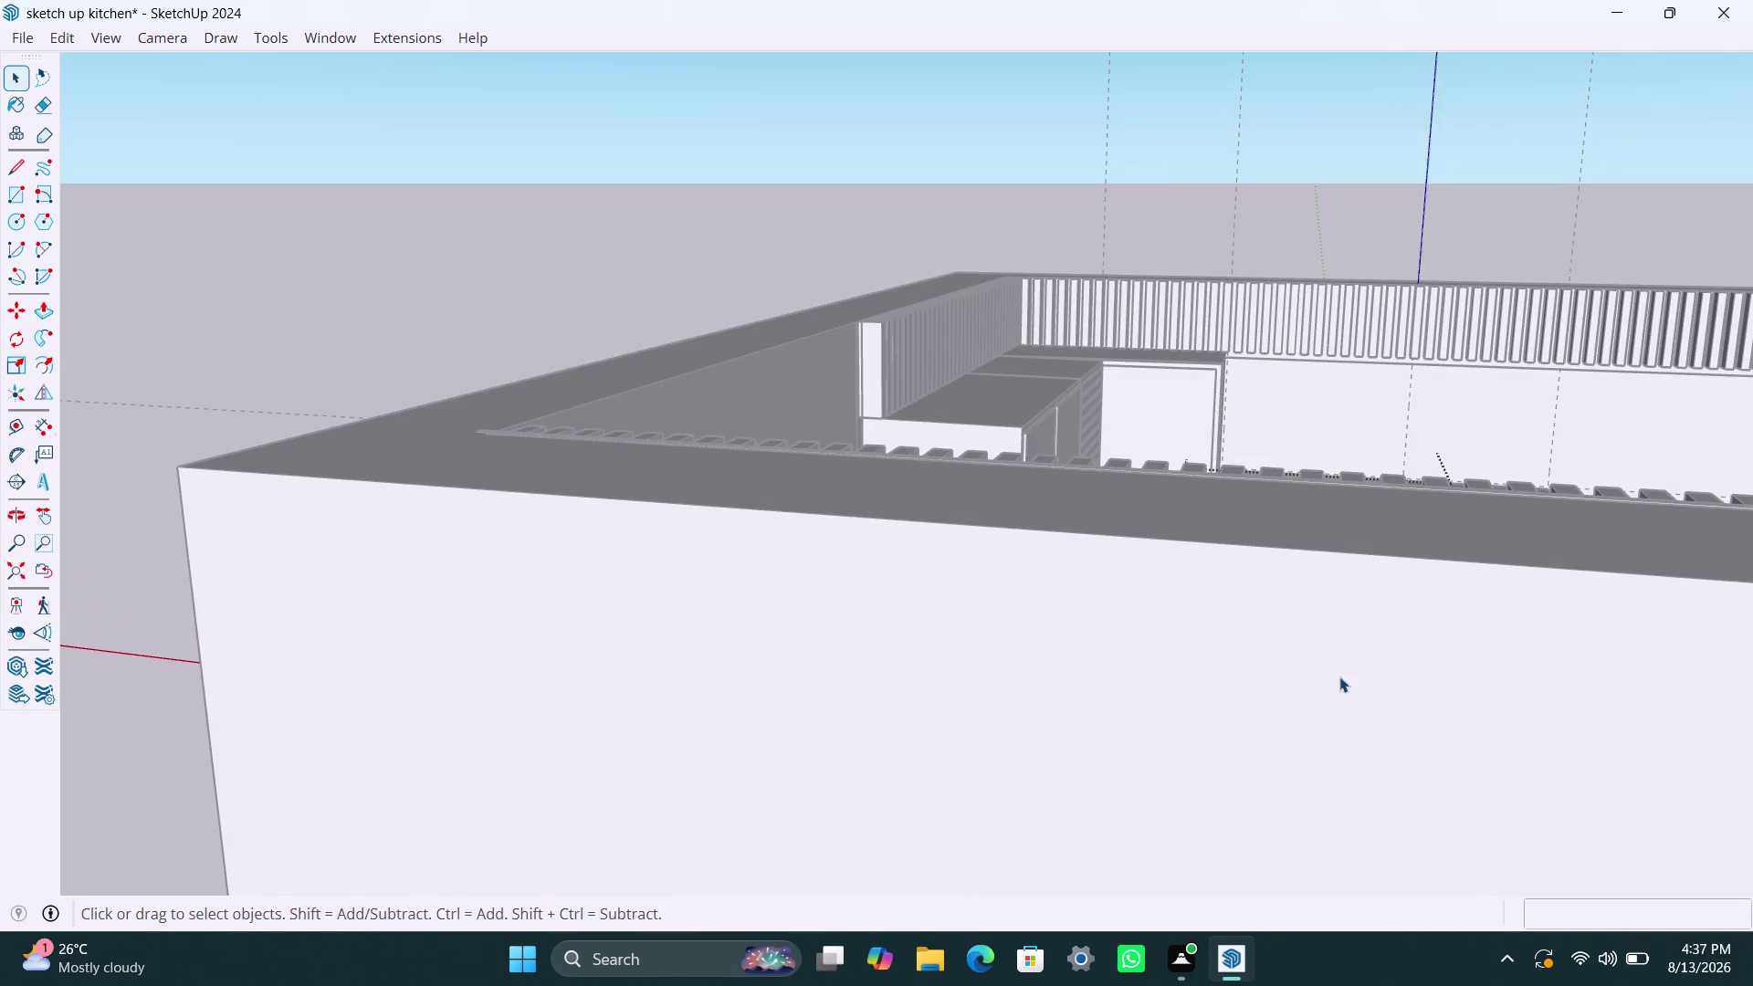
middle_drag(1377, 540, 1313, 702)
scroll(up, 3)
middle_drag(1431, 481, 1423, 542)
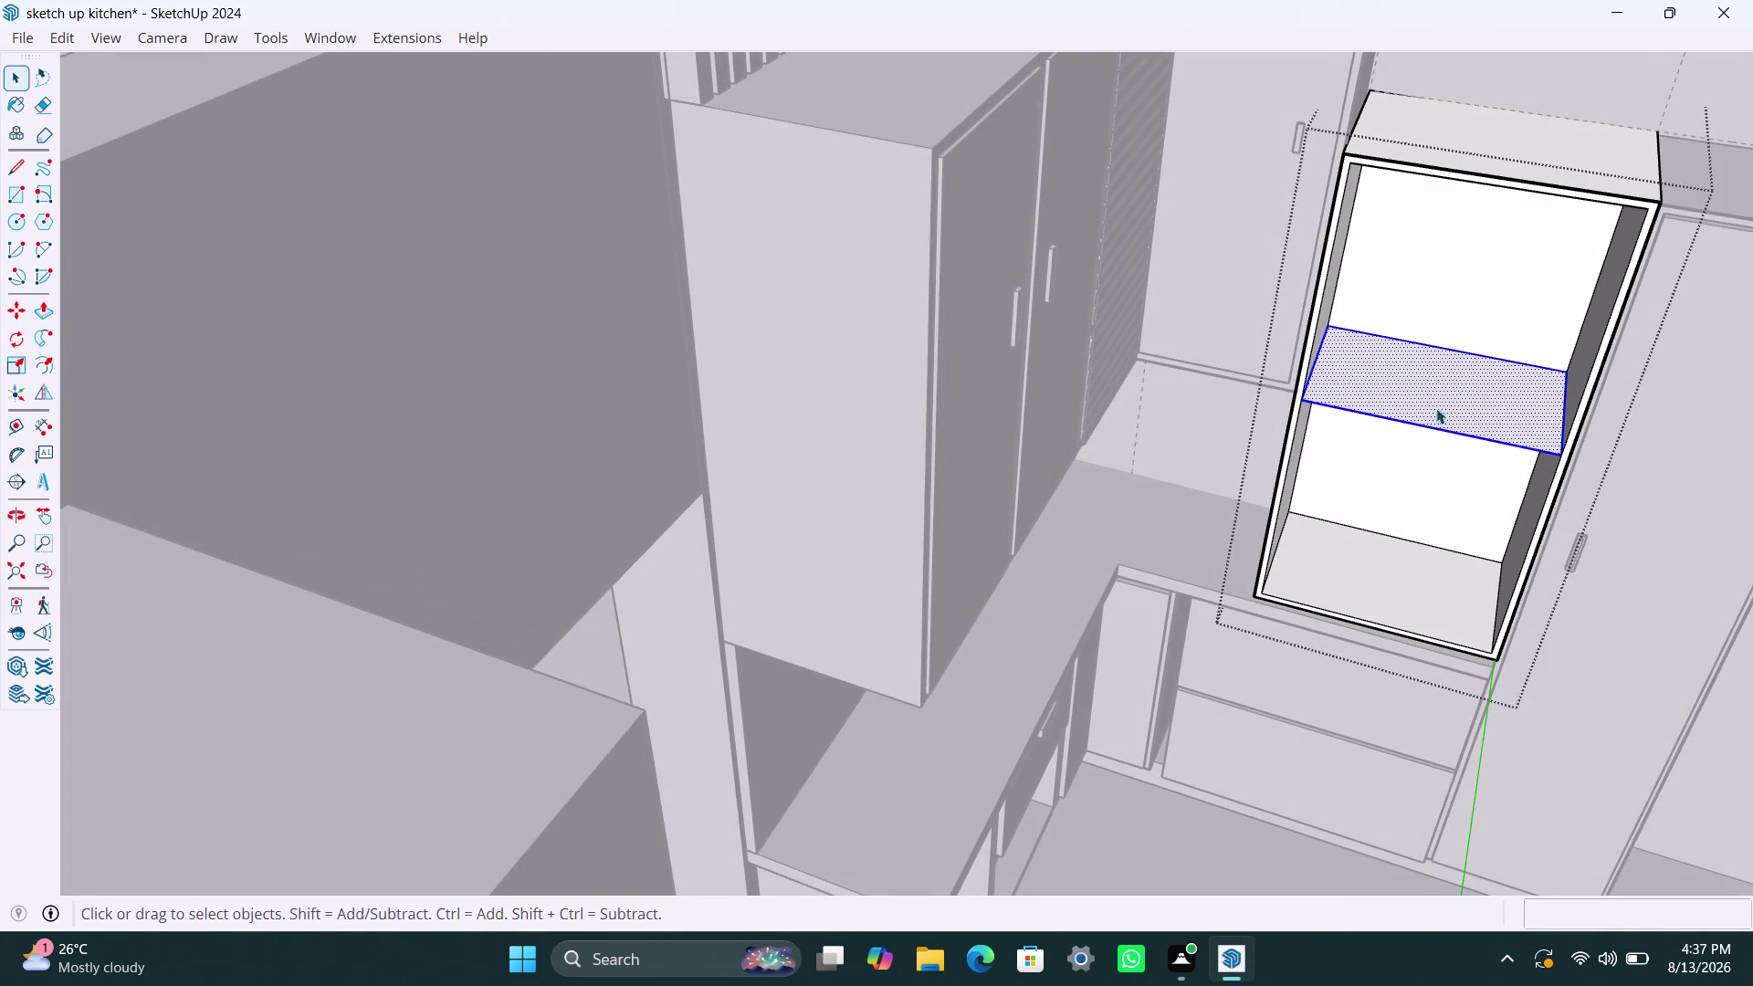
right_click(1441, 392)
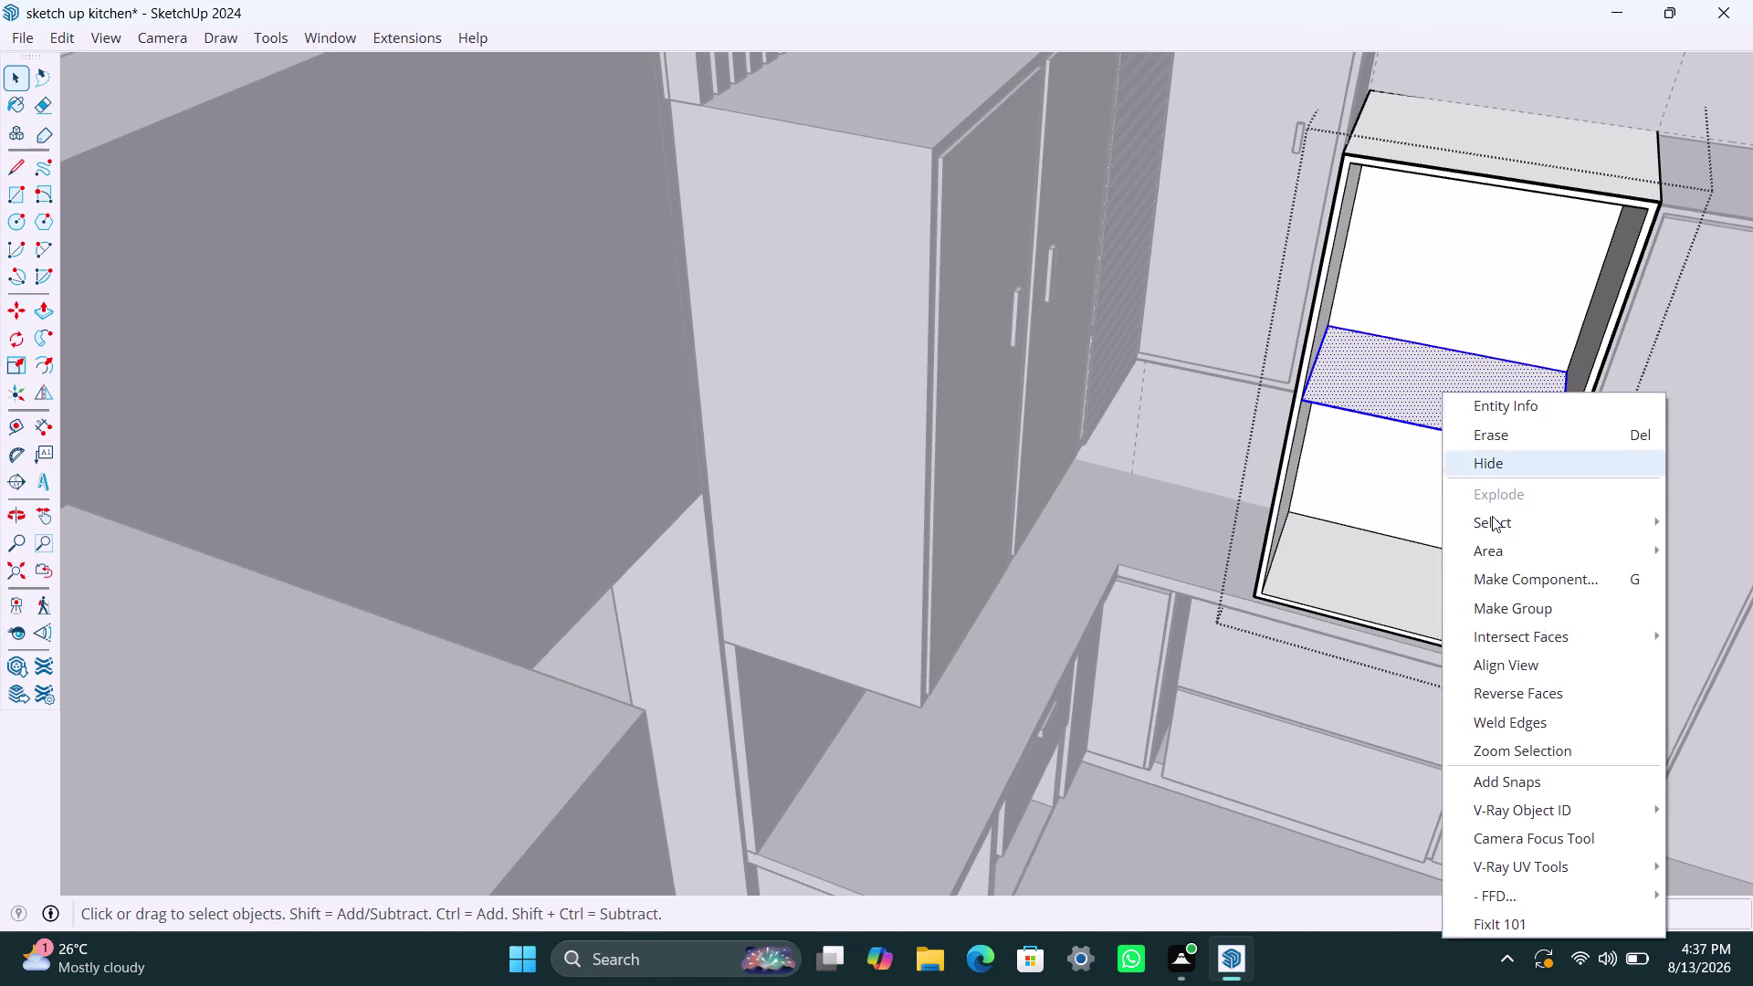
click(1531, 608)
triple_click(1427, 394)
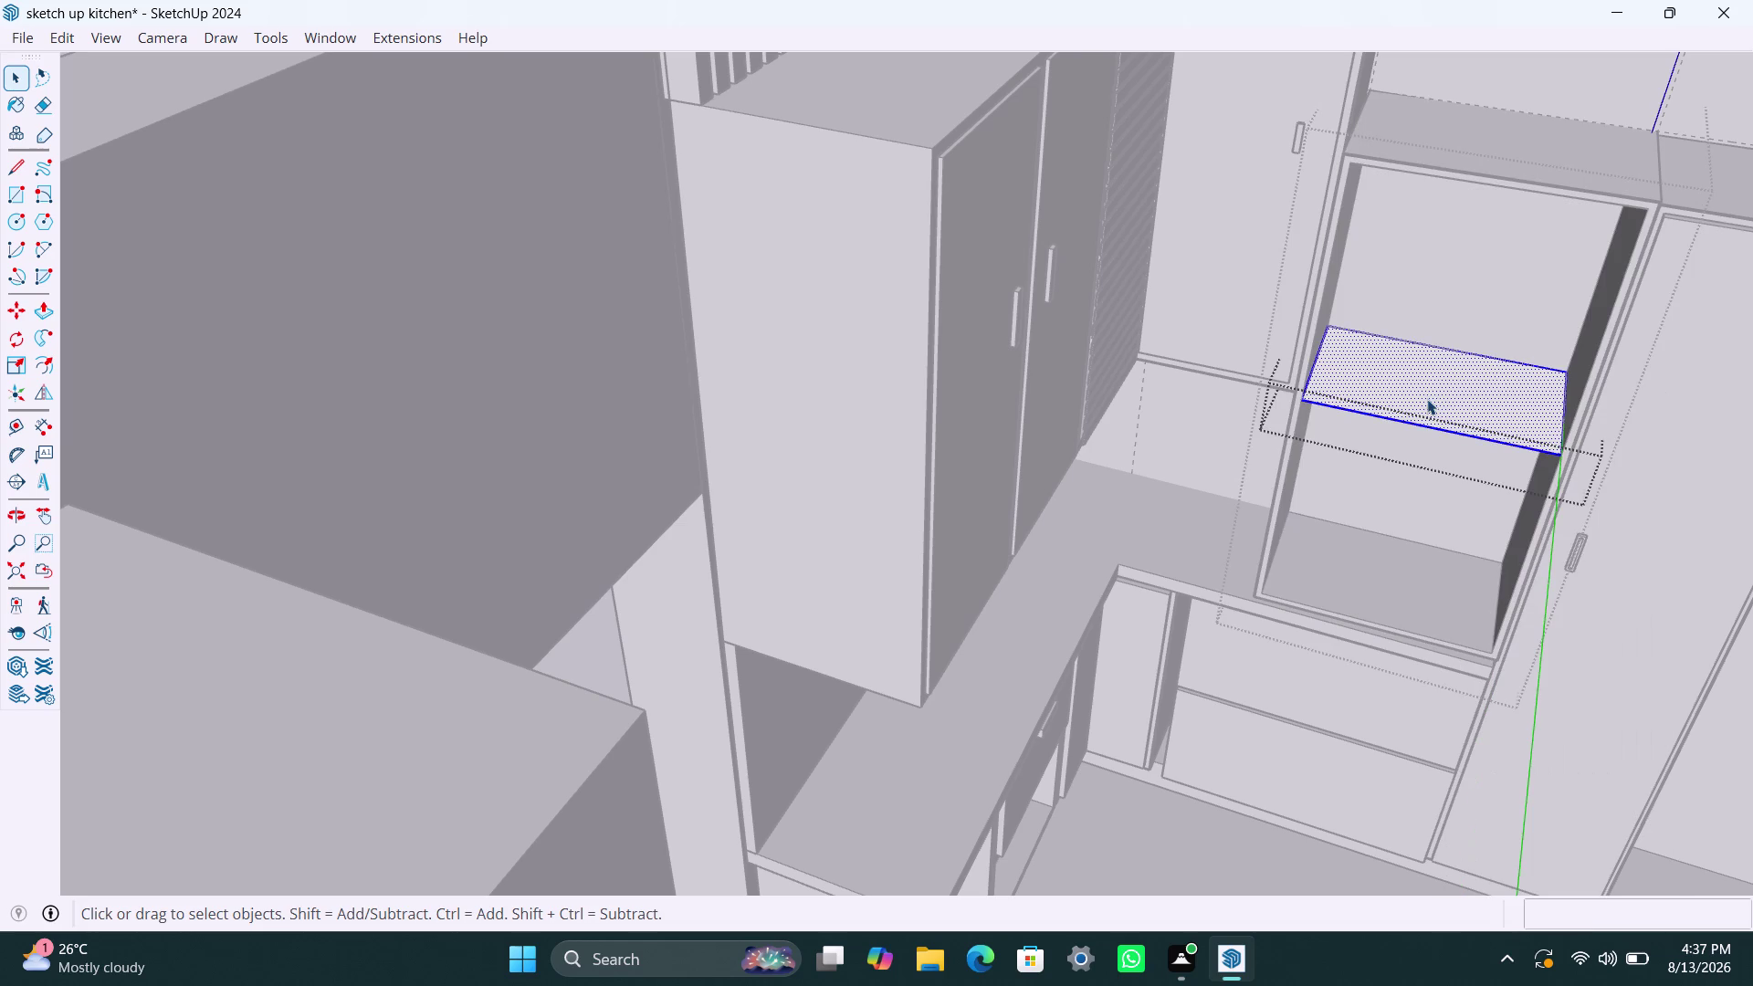
Extrude the shelf face 9 mm.
key(p)
click(1427, 399)
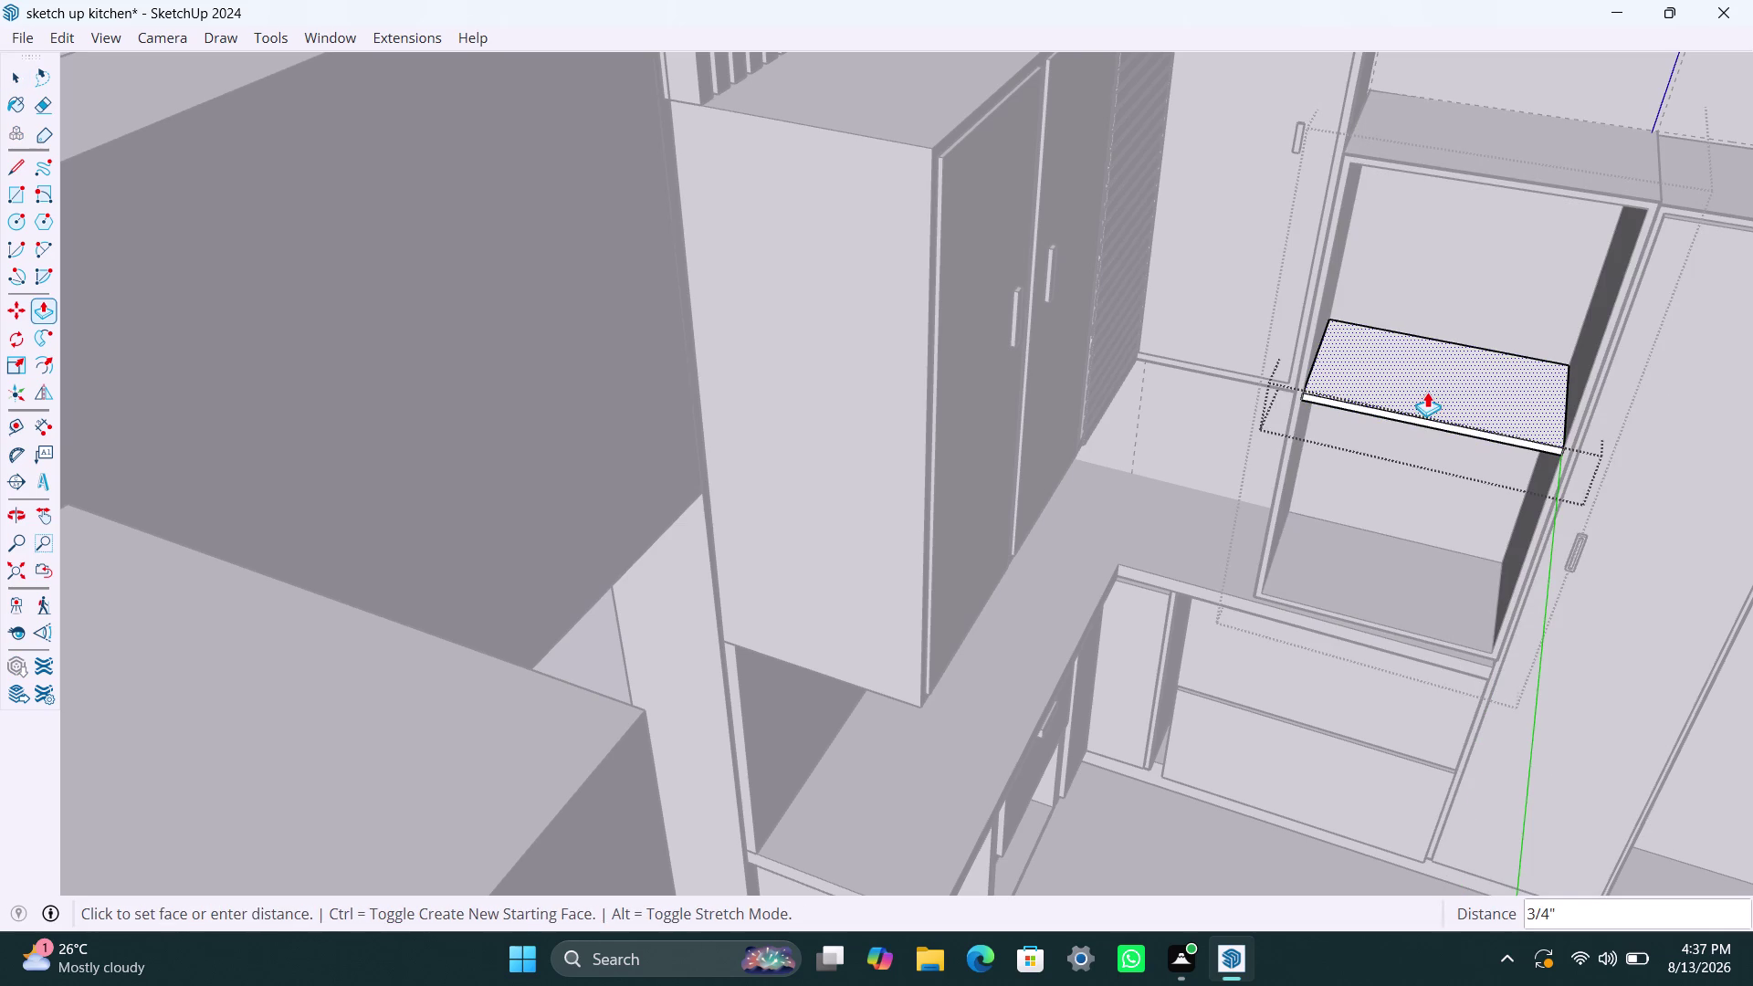
text(9MM)
key(Return)
Extrude the shelf underside another 9 mm to thicken the shelf.
scroll(down, 3)
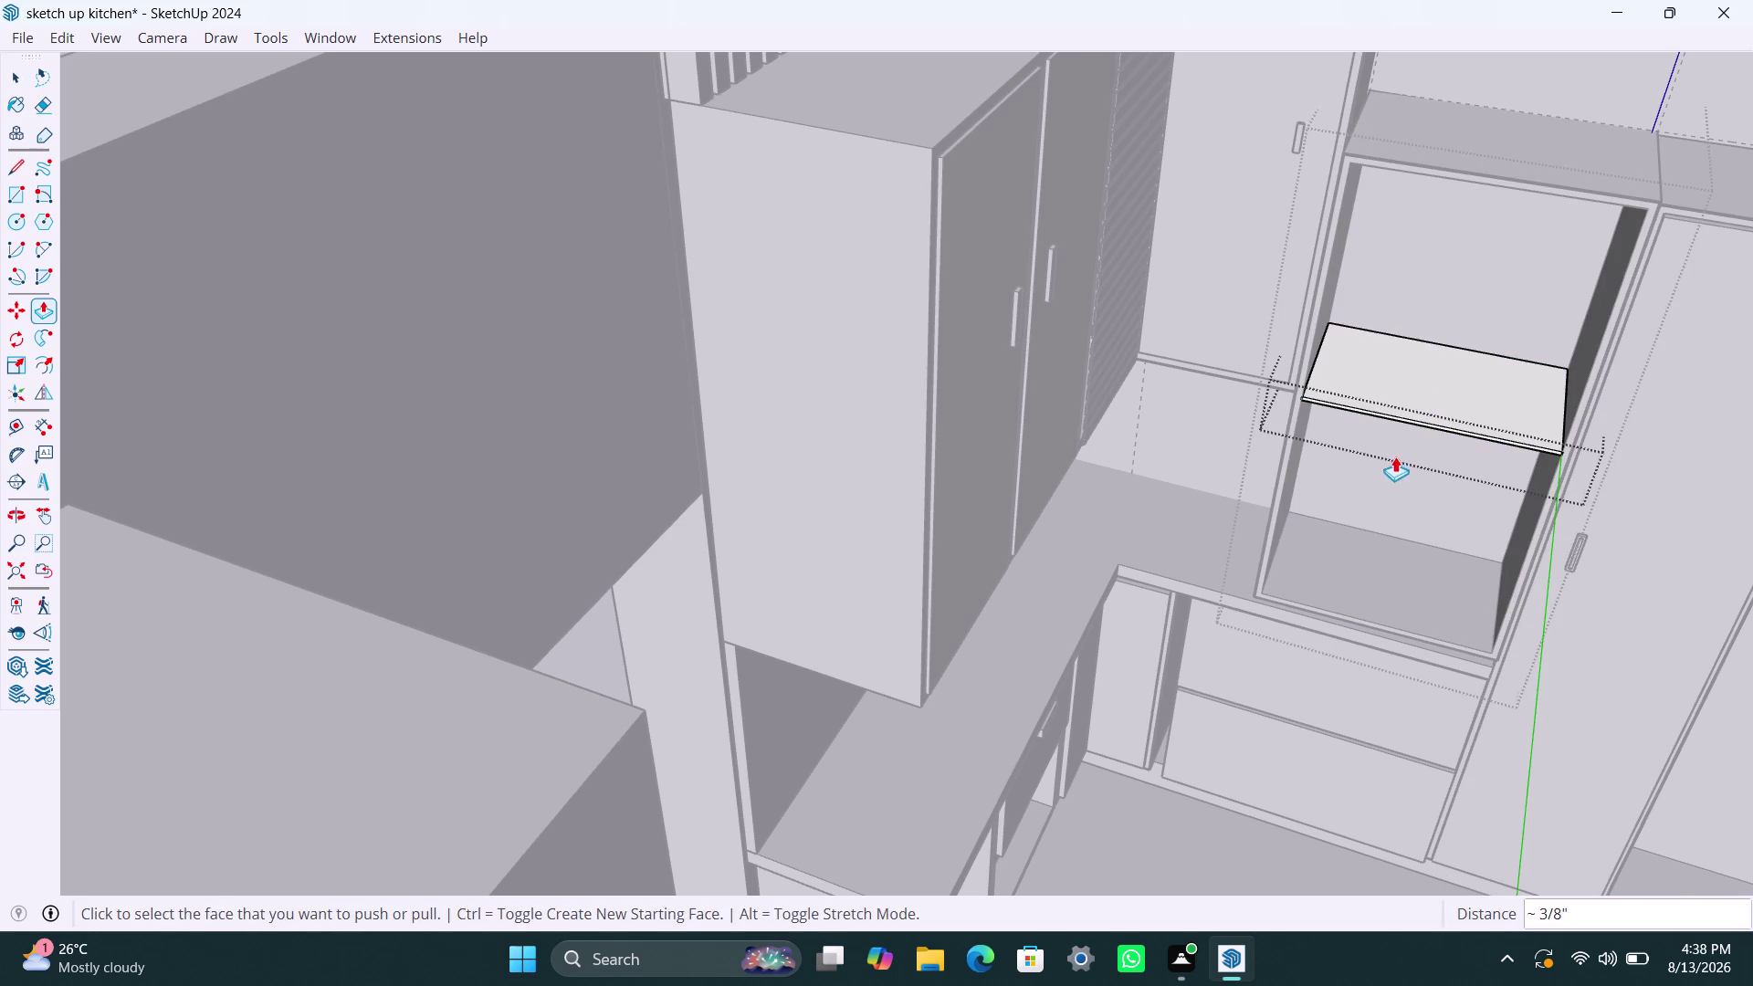
scroll(down, 3)
middle_drag(1391, 451, 1098, 345)
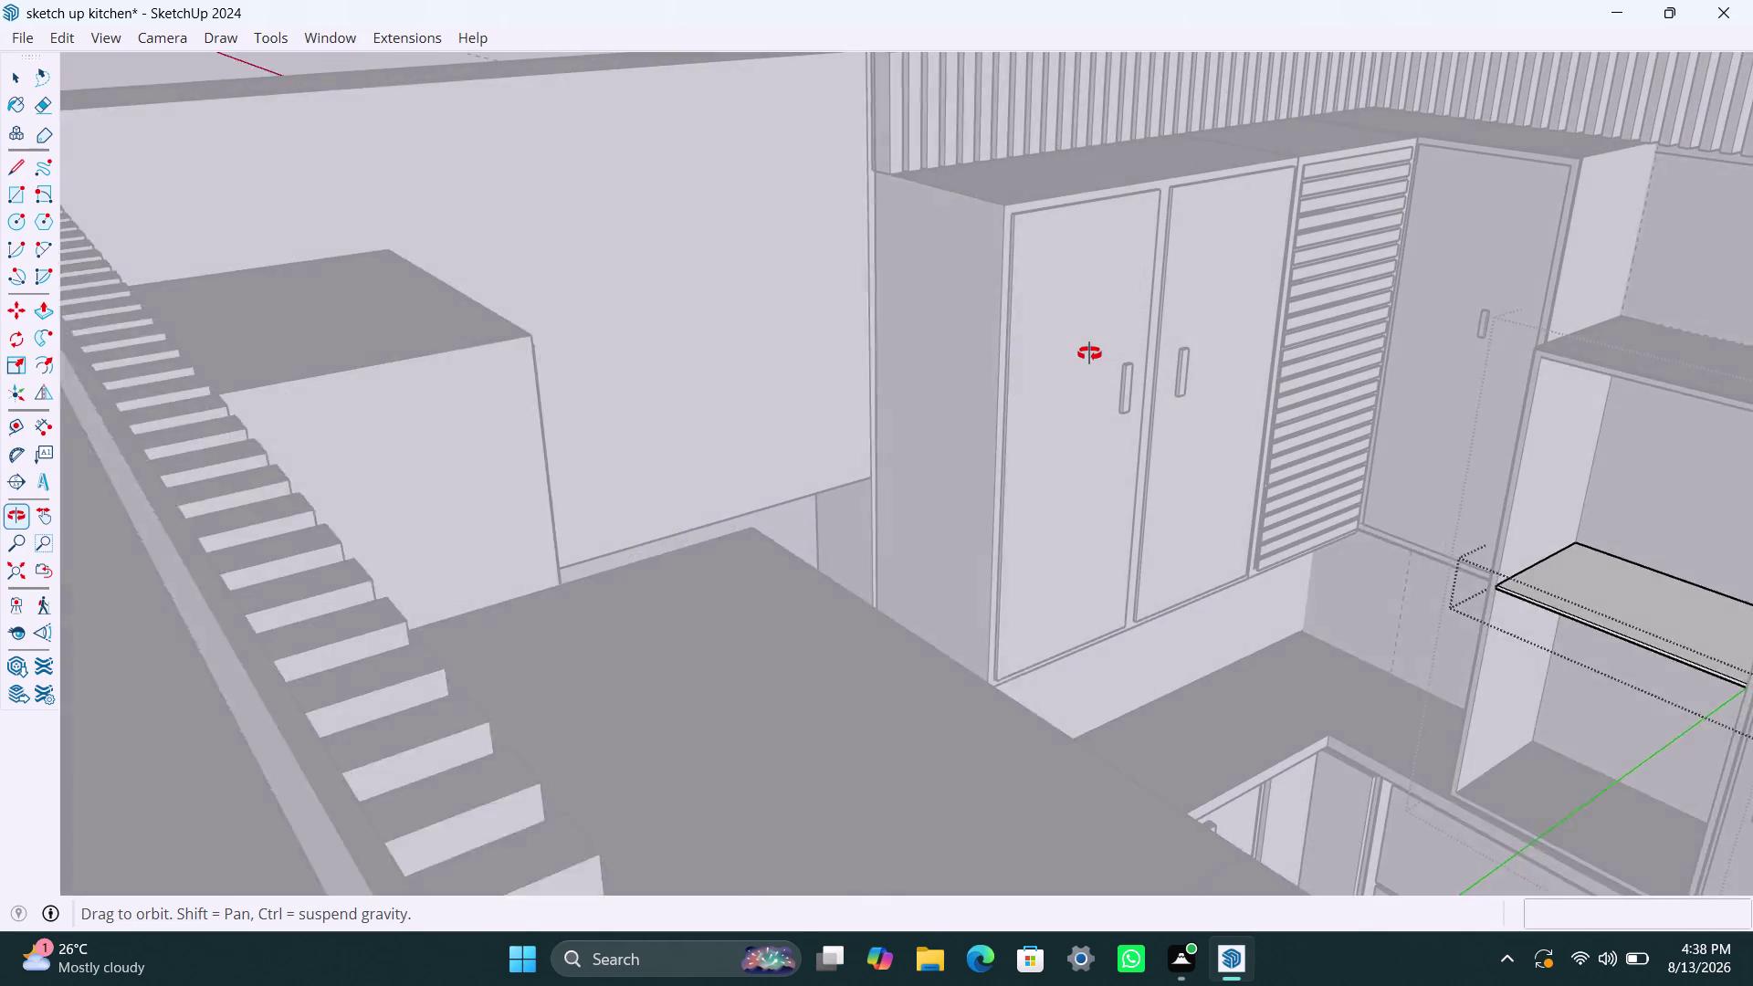
middle_drag(1098, 345, 1097, 347)
scroll(up, 3)
middle_drag(1630, 707, 1560, 474)
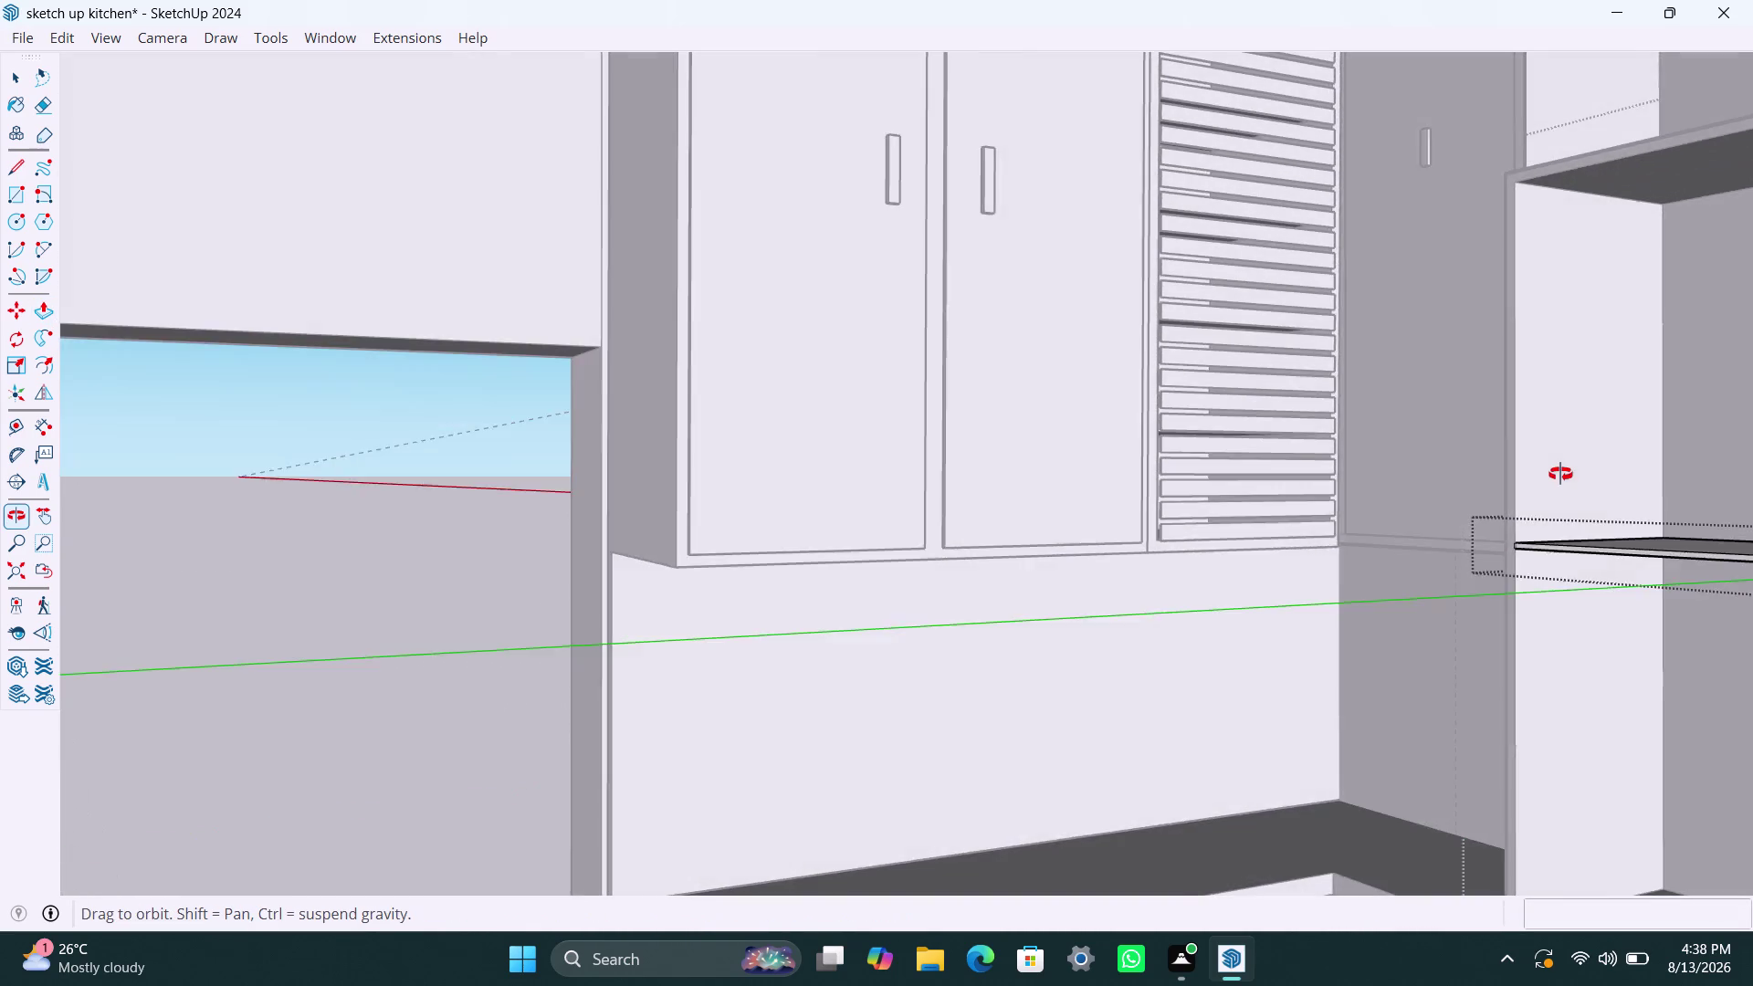
middle_drag(1561, 474, 1556, 371)
click(1665, 495)
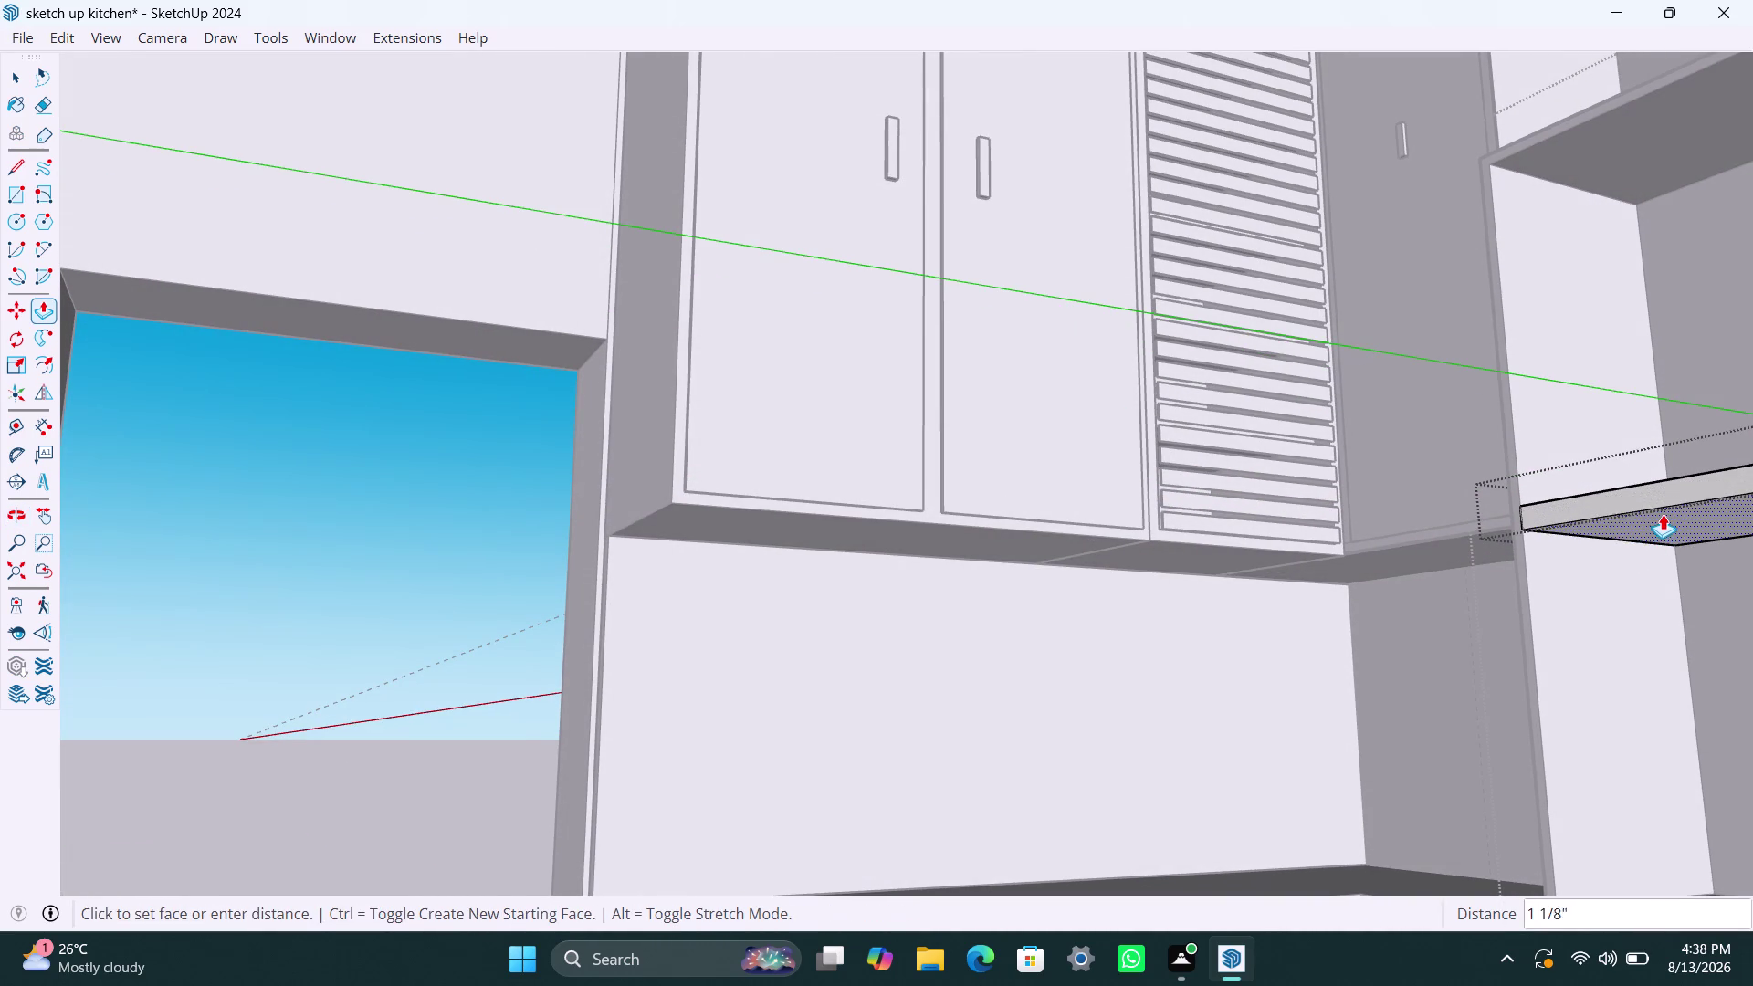
text(9MM)
key(Return)
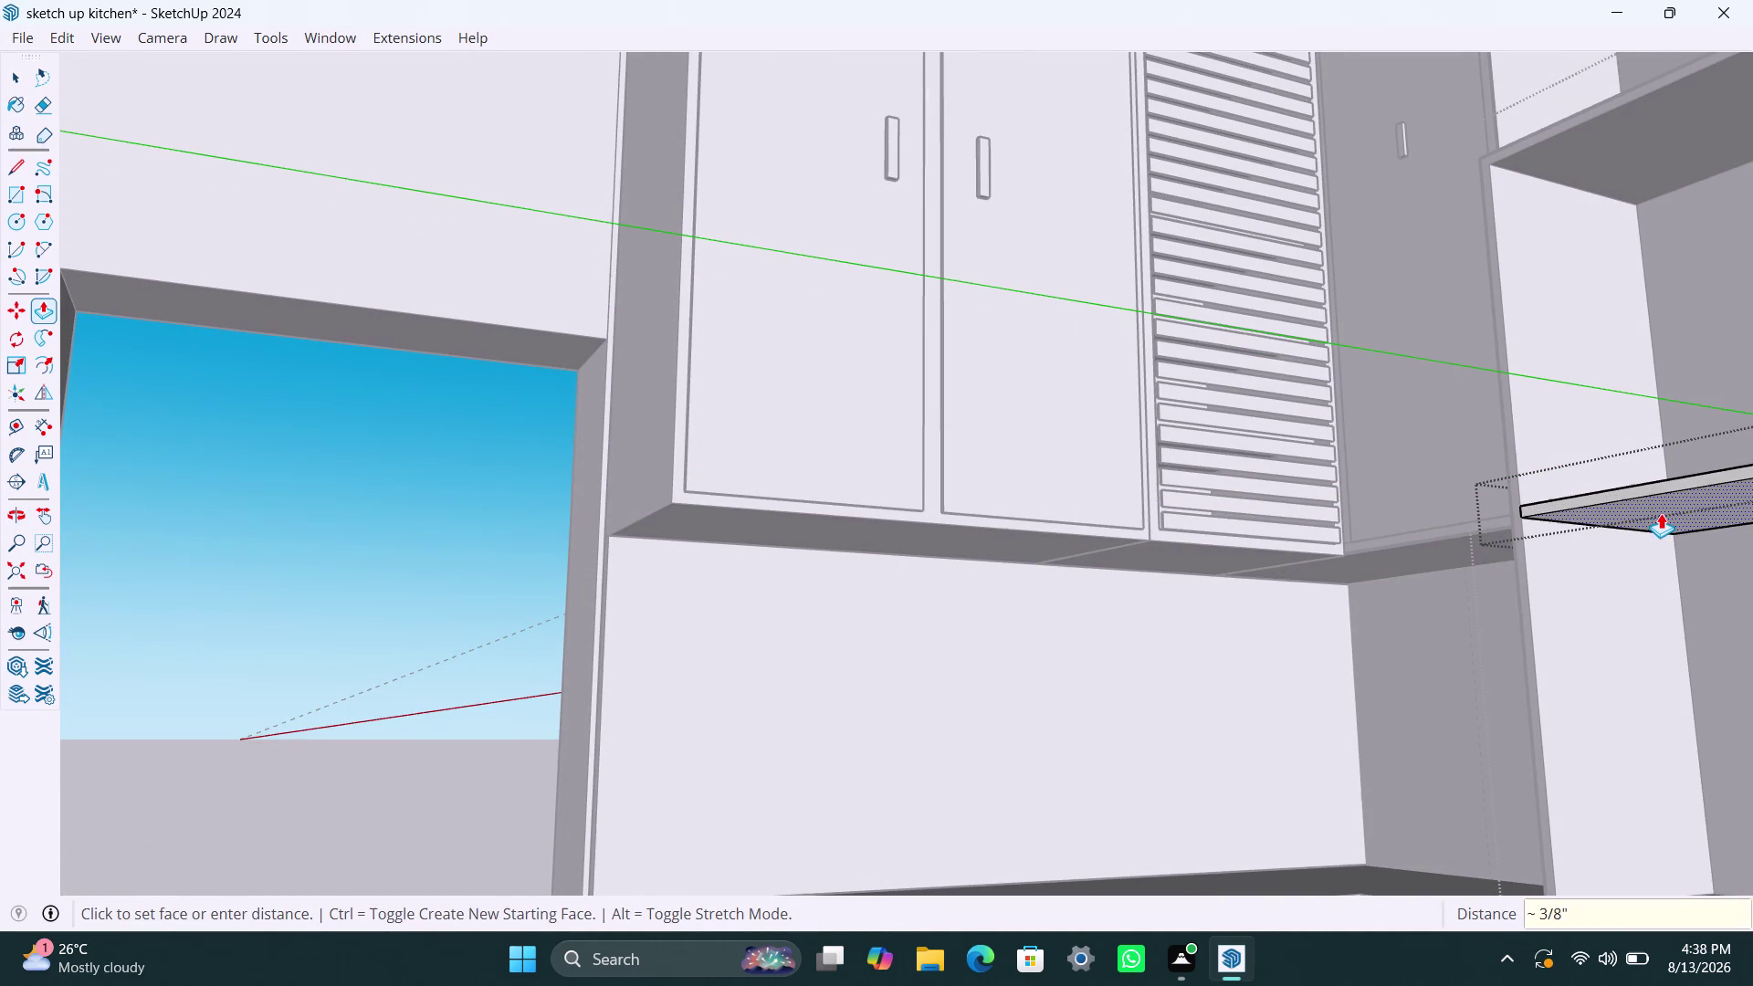
key(space)
scroll(down, 3)
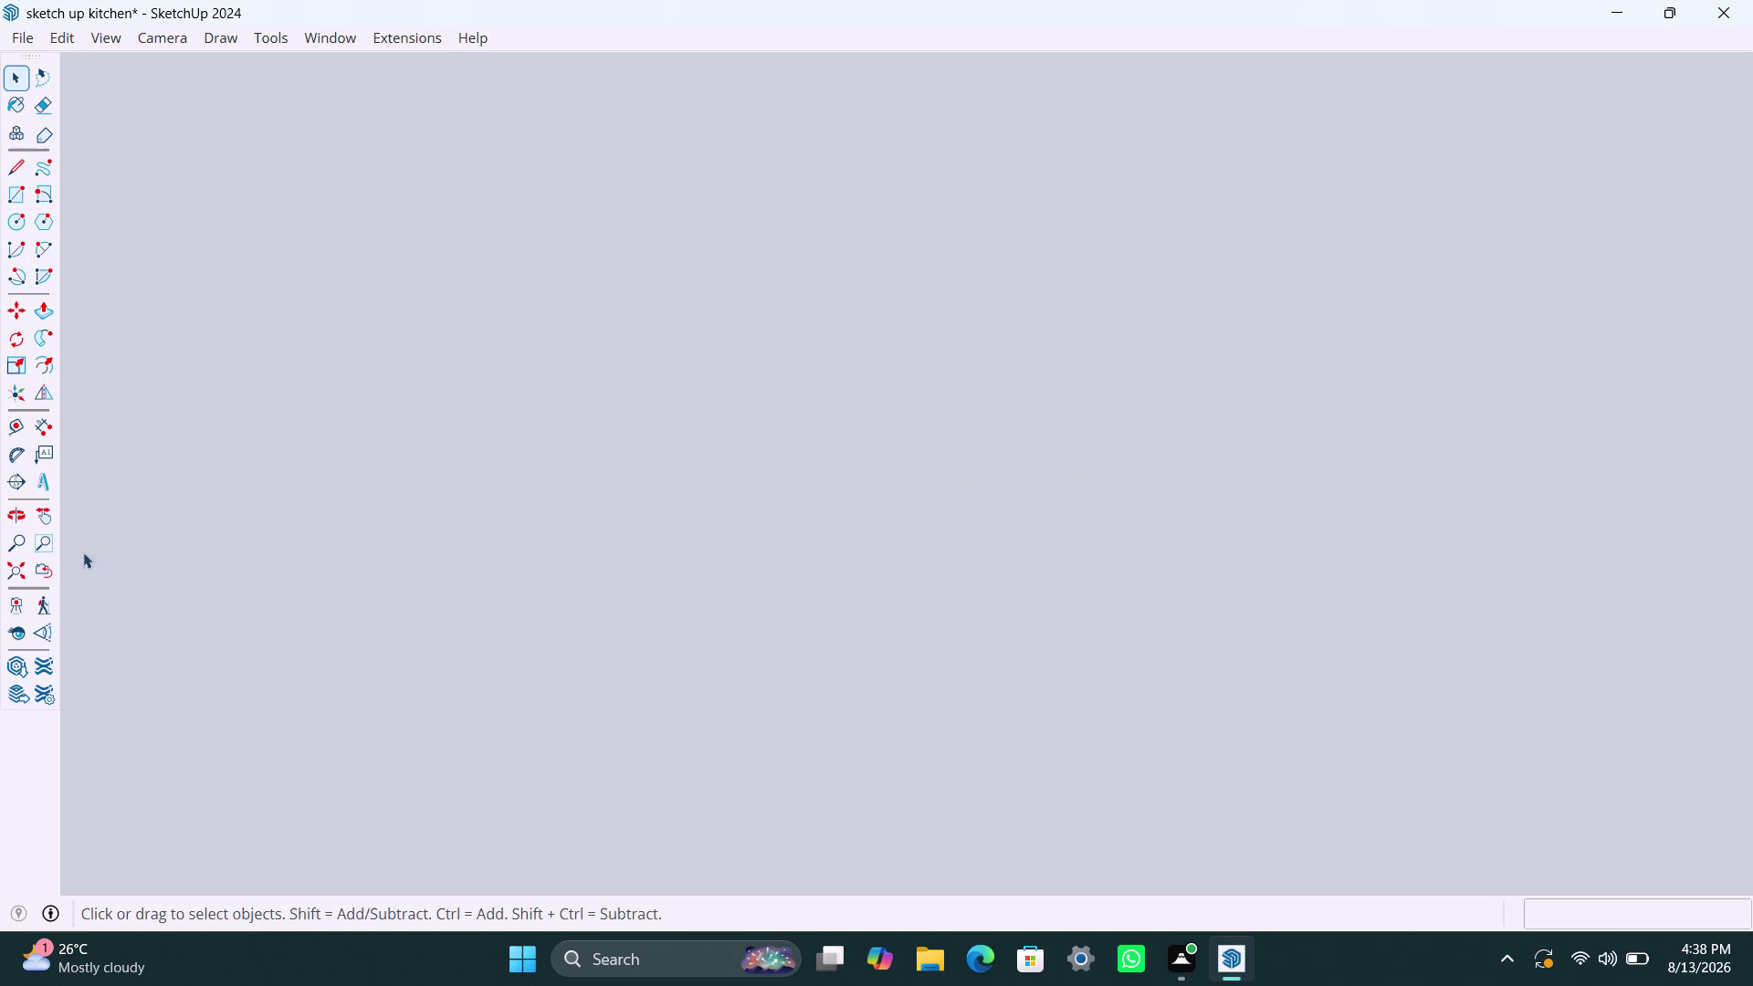
Select the new shelf's front face inside the open cabinet.
click(5, 570)
scroll(down, 3)
middle_drag(1008, 336, 964, 613)
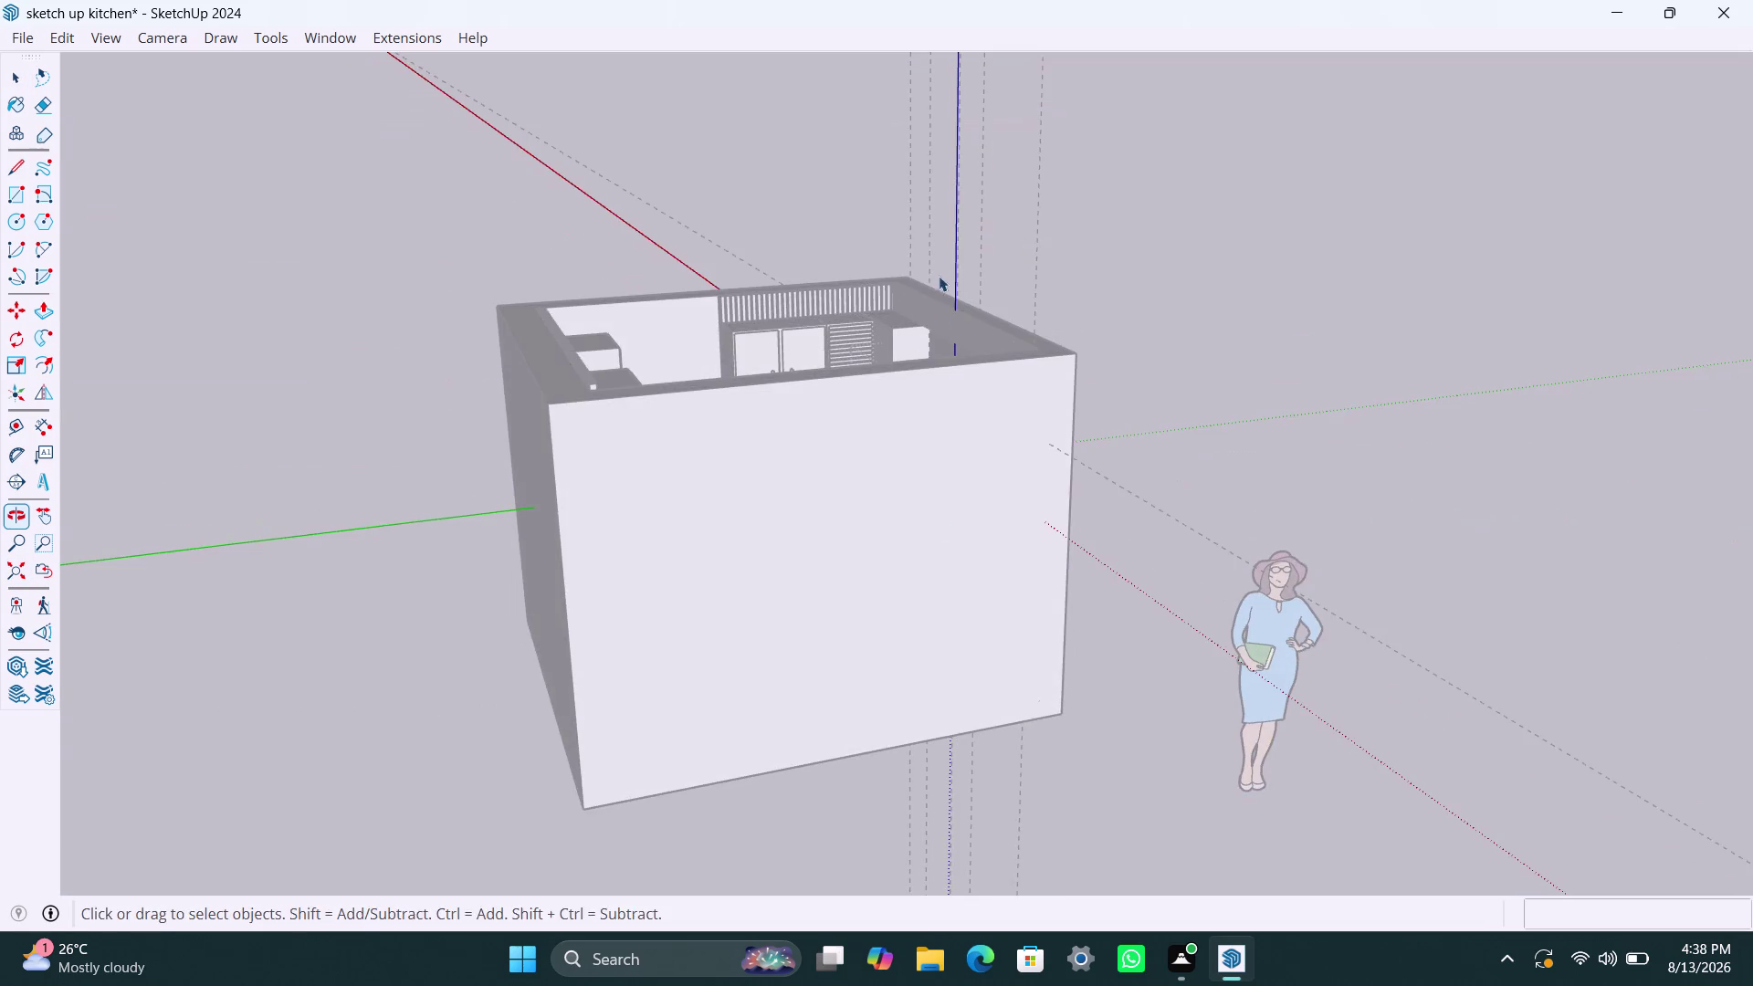
middle_drag(937, 282, 904, 625)
scroll(up, 3)
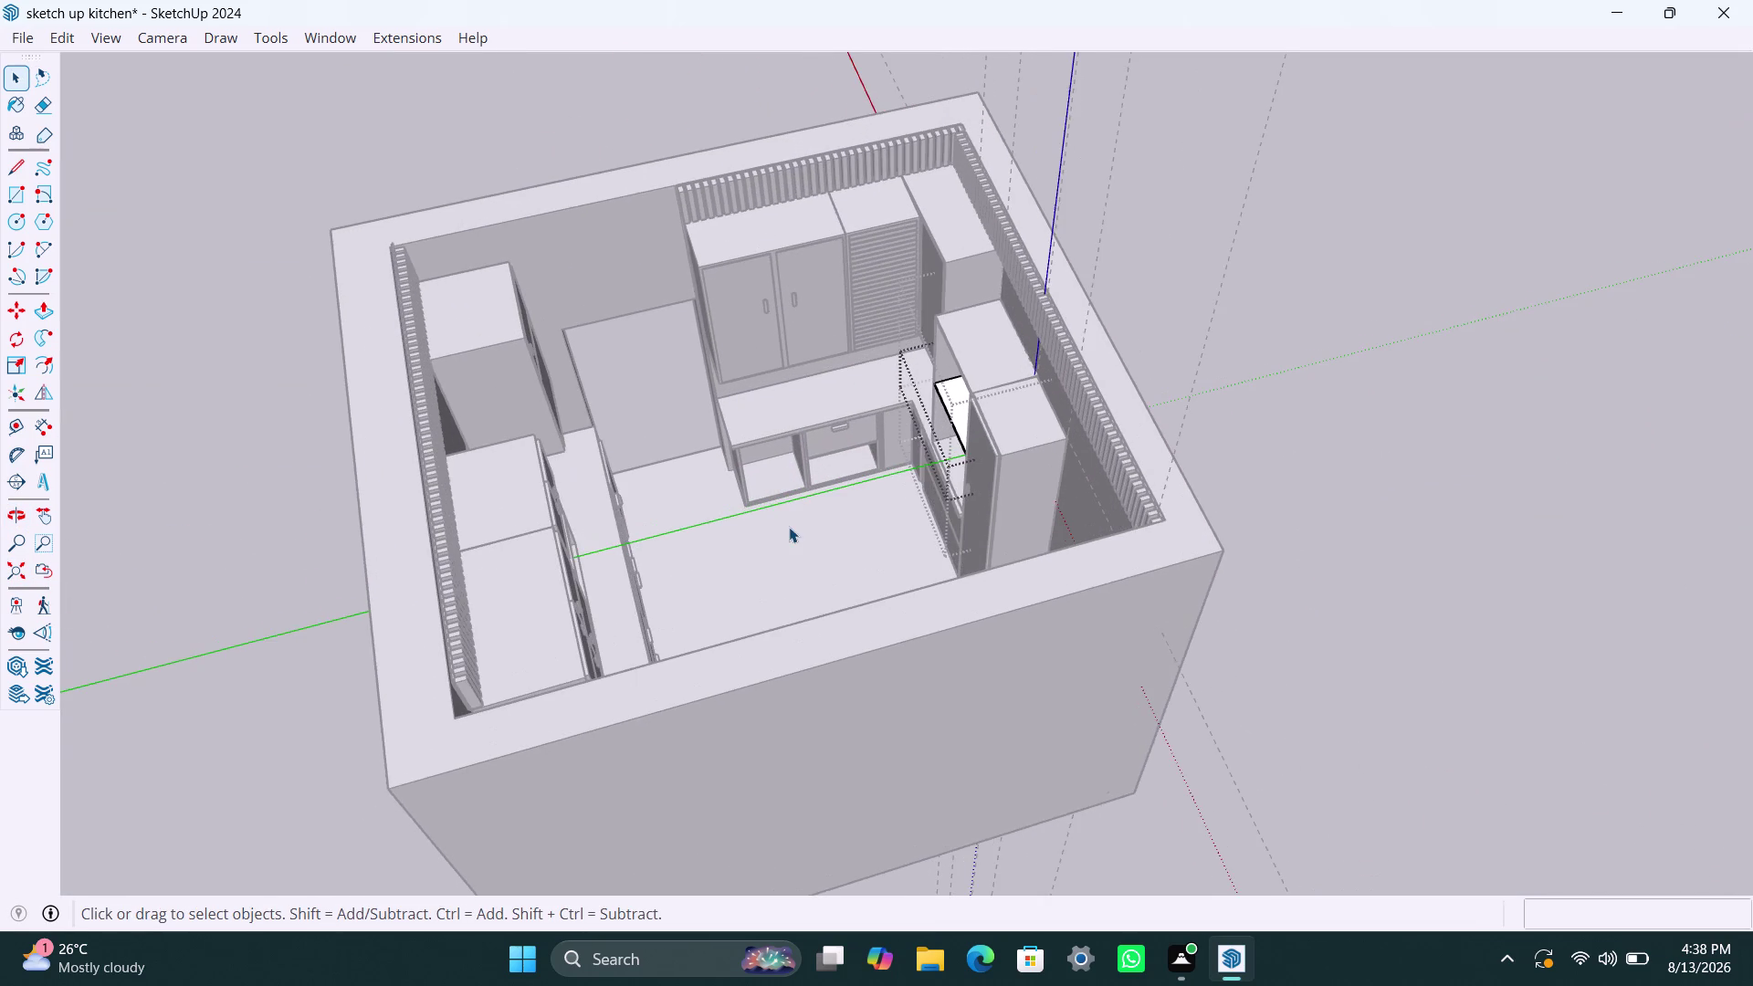
middle_drag(789, 526, 1318, 495)
middle_drag(948, 505, 1095, 492)
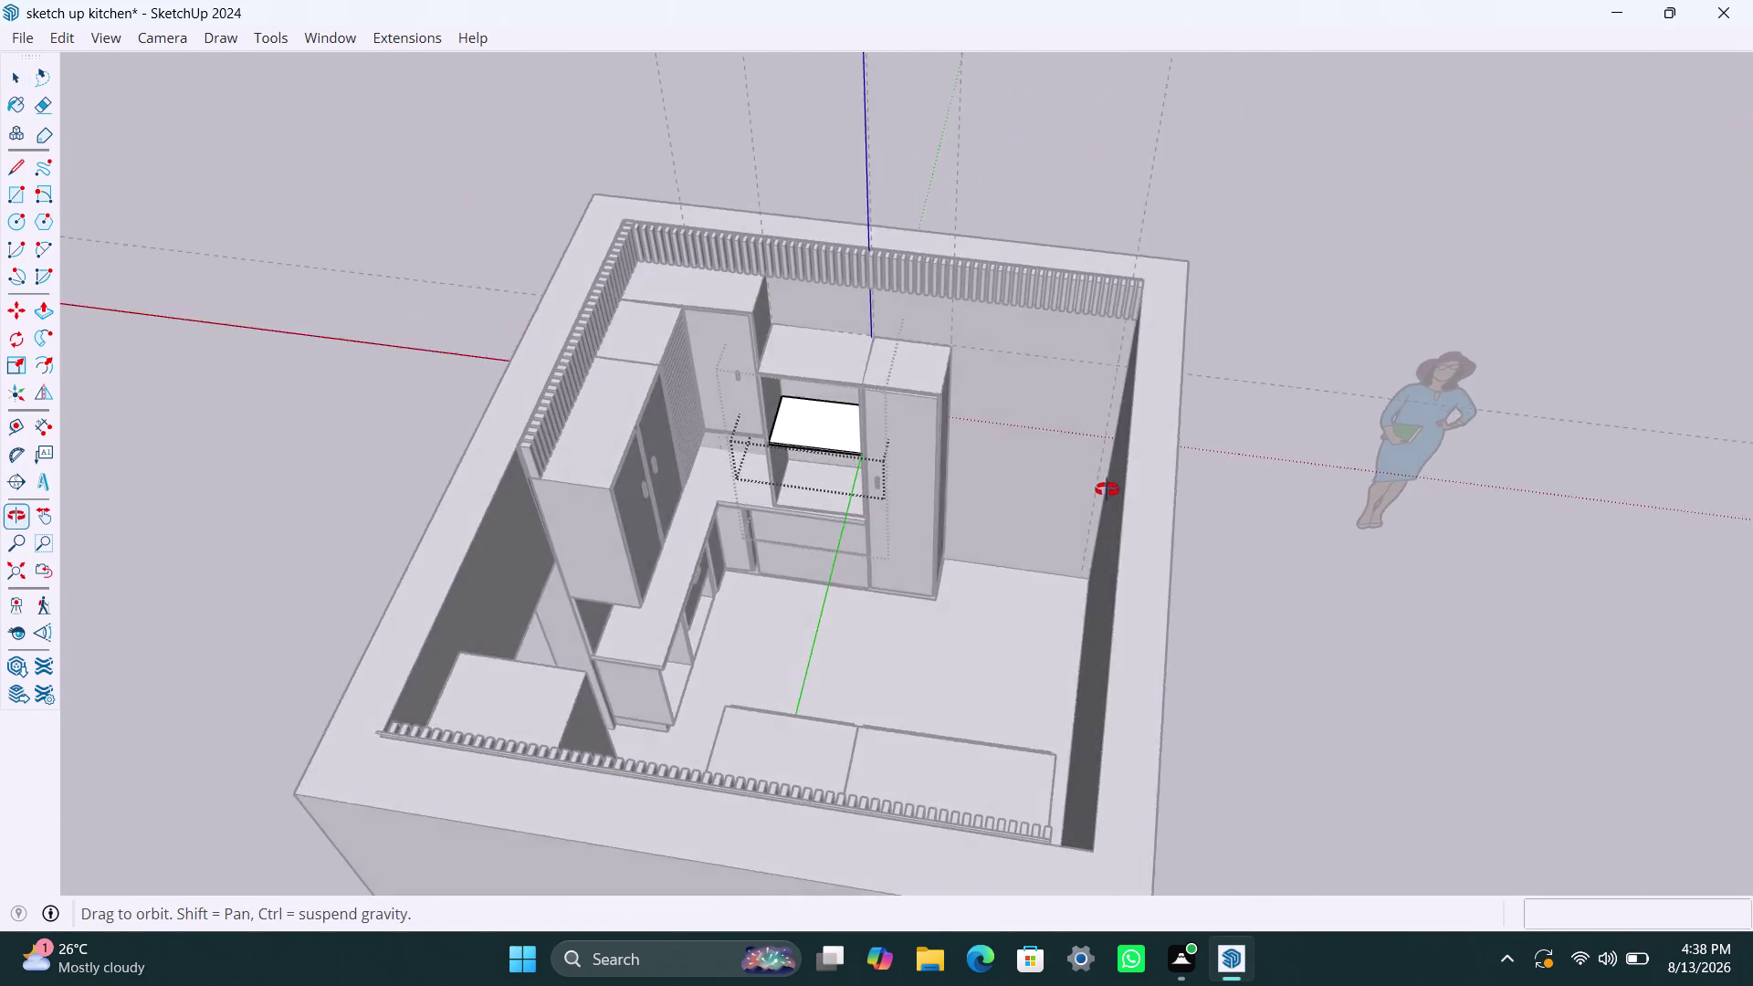
middle_drag(1095, 492, 1107, 490)
scroll(up, 3)
click(1121, 626)
scroll(up, 3)
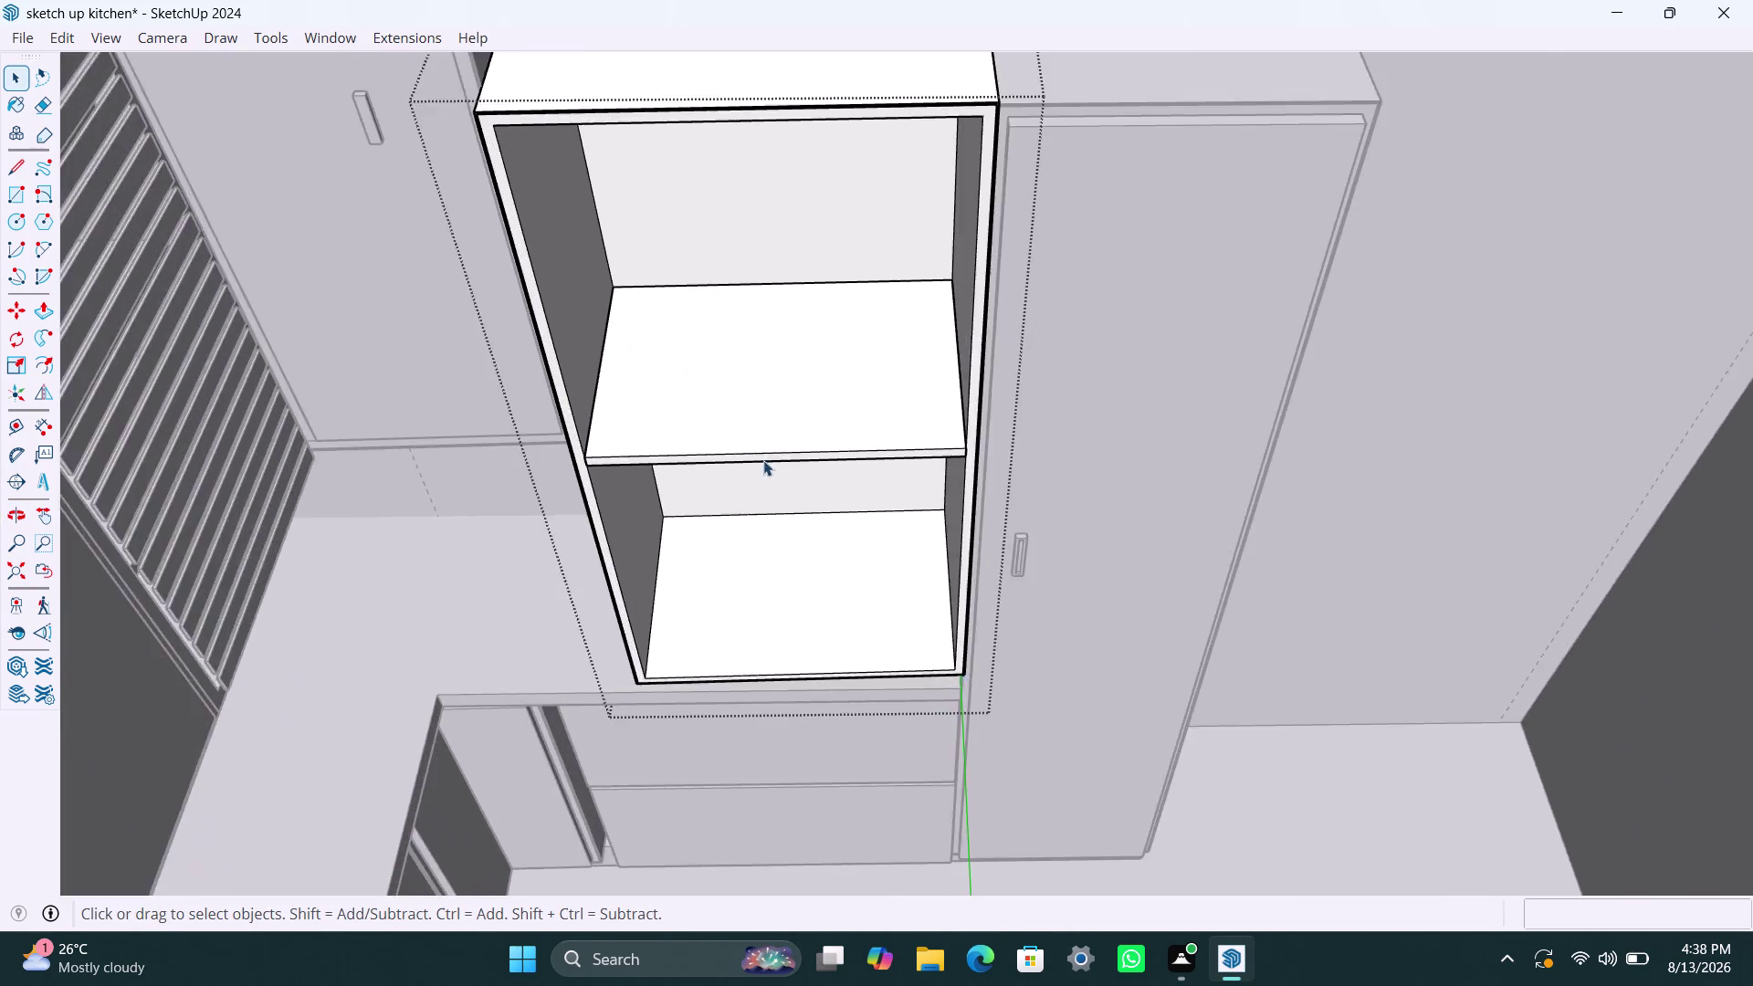
scroll(up, 3)
triple_click(756, 456)
click(754, 453)
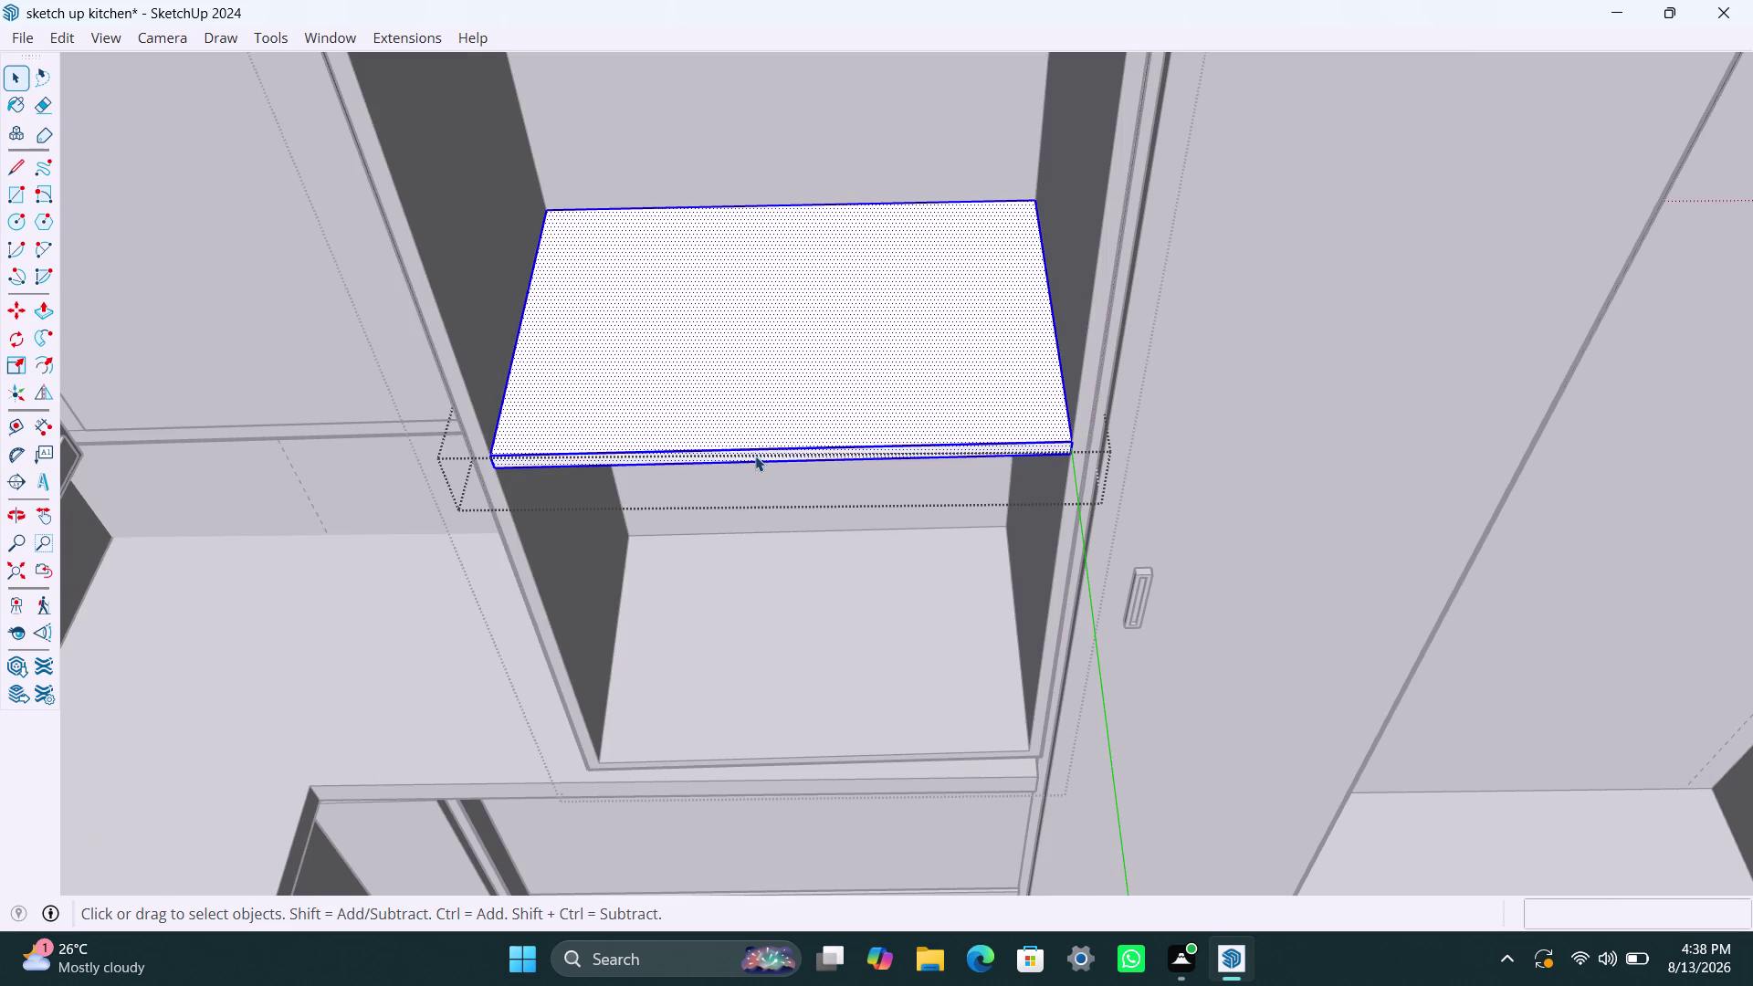
scroll(up, 3)
click(763, 458)
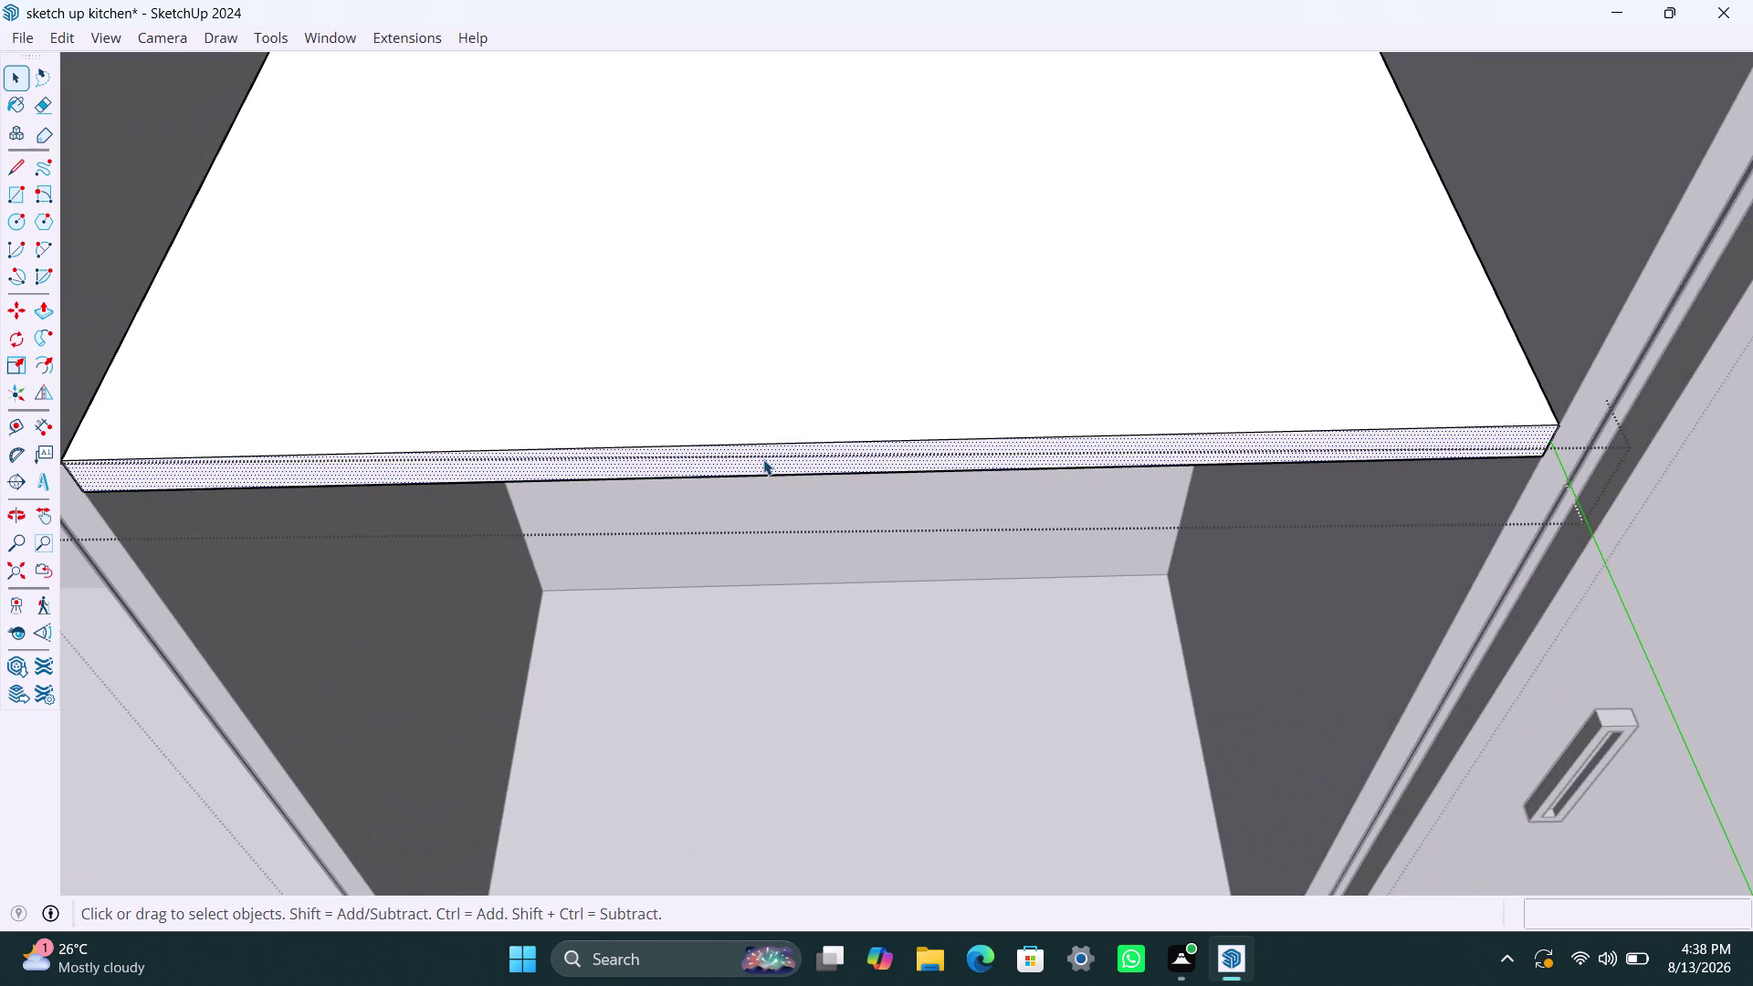
Push the shelf's front face back 2 inches.
key(p)
click(760, 458)
text(2)
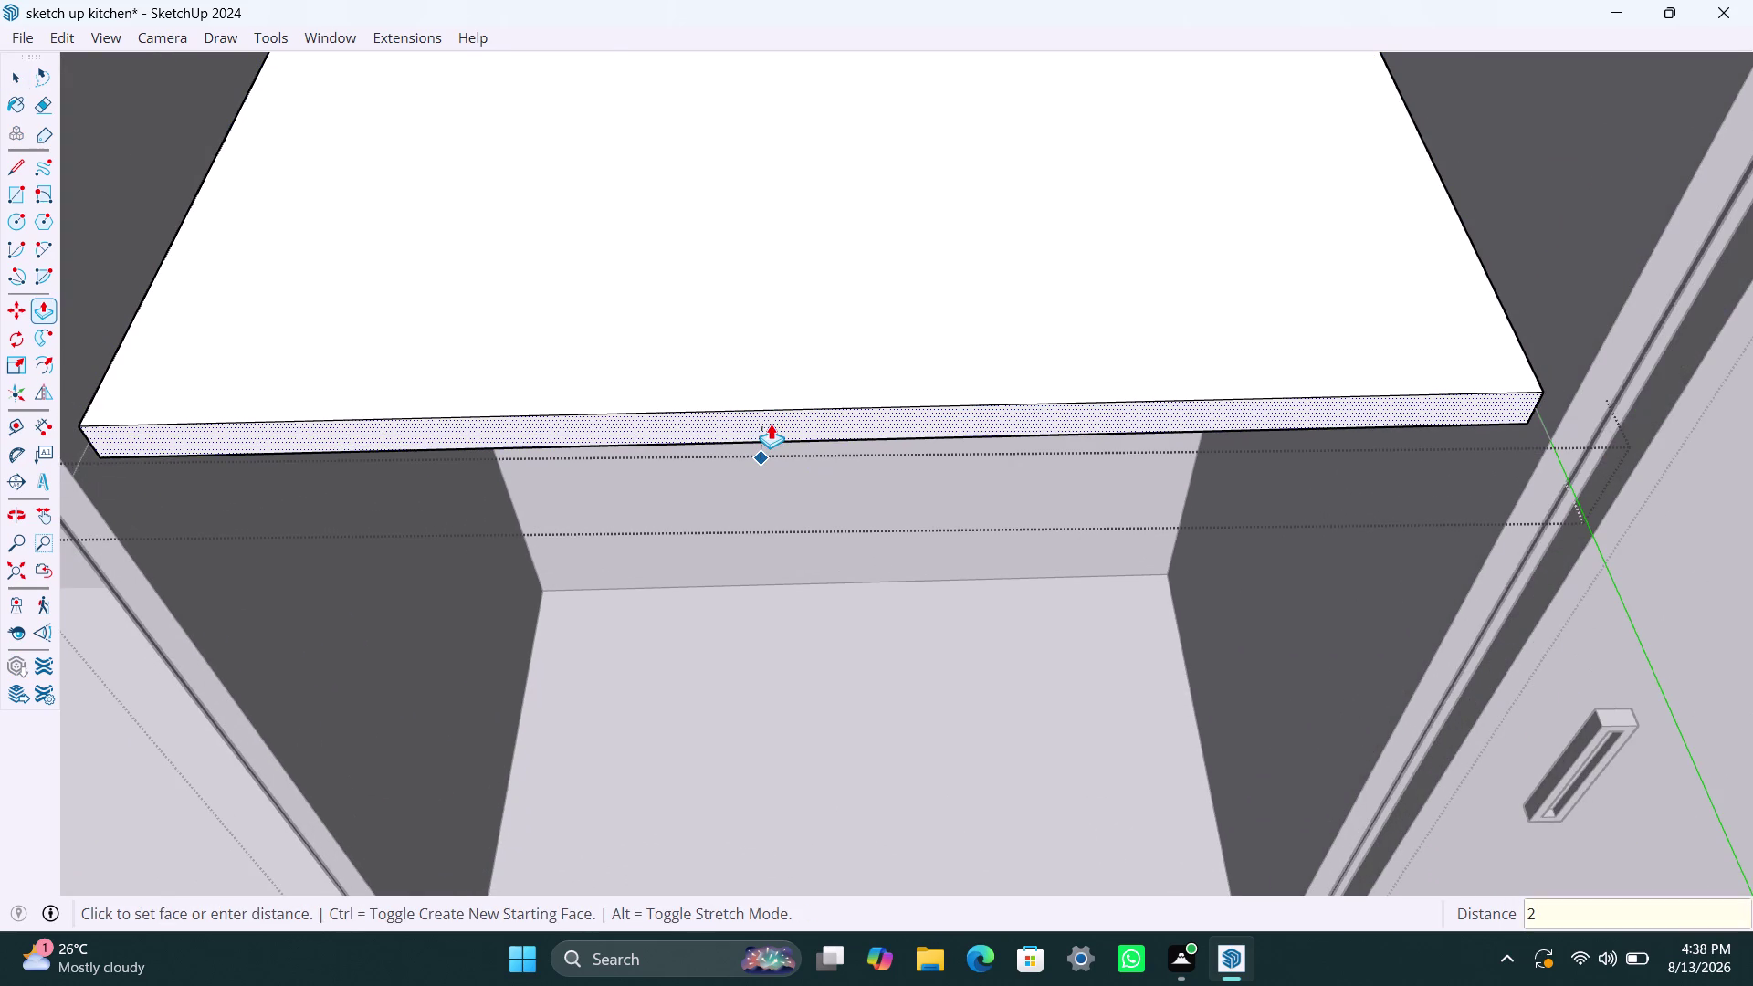
text(")
key(Return)
key(space)
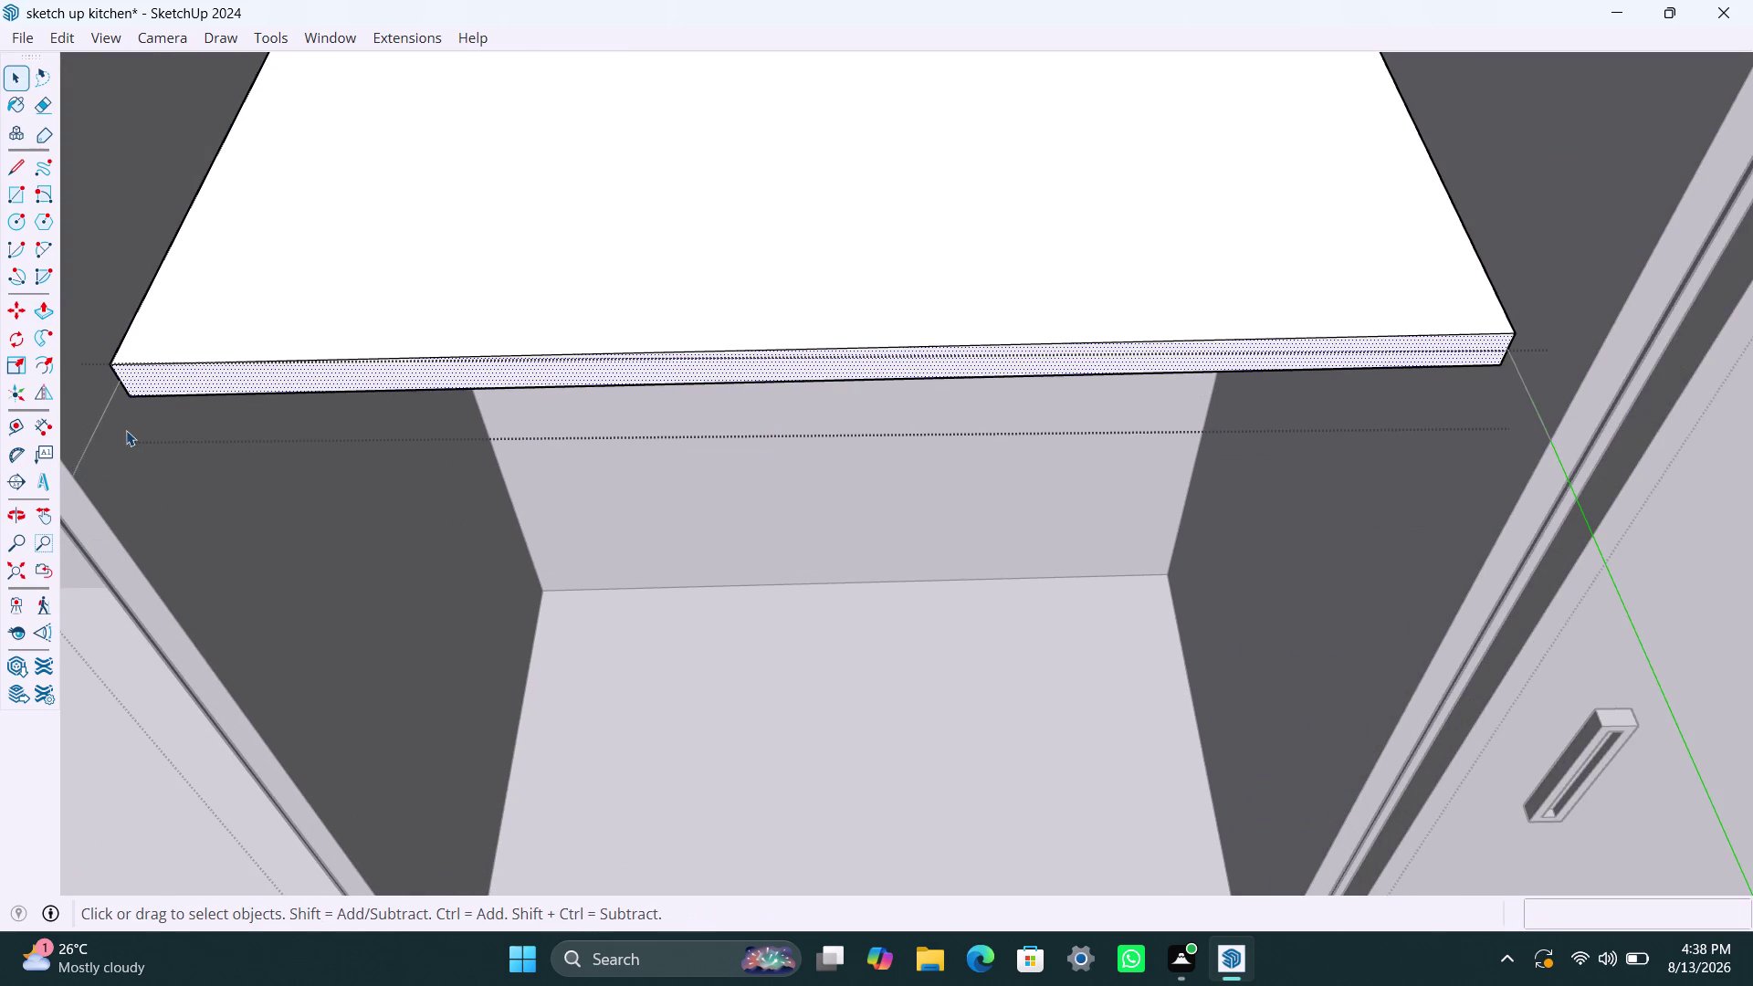
Delete the stray corner line beside the shelf's left end.
click(98, 432)
click(92, 442)
double_click(310, 501)
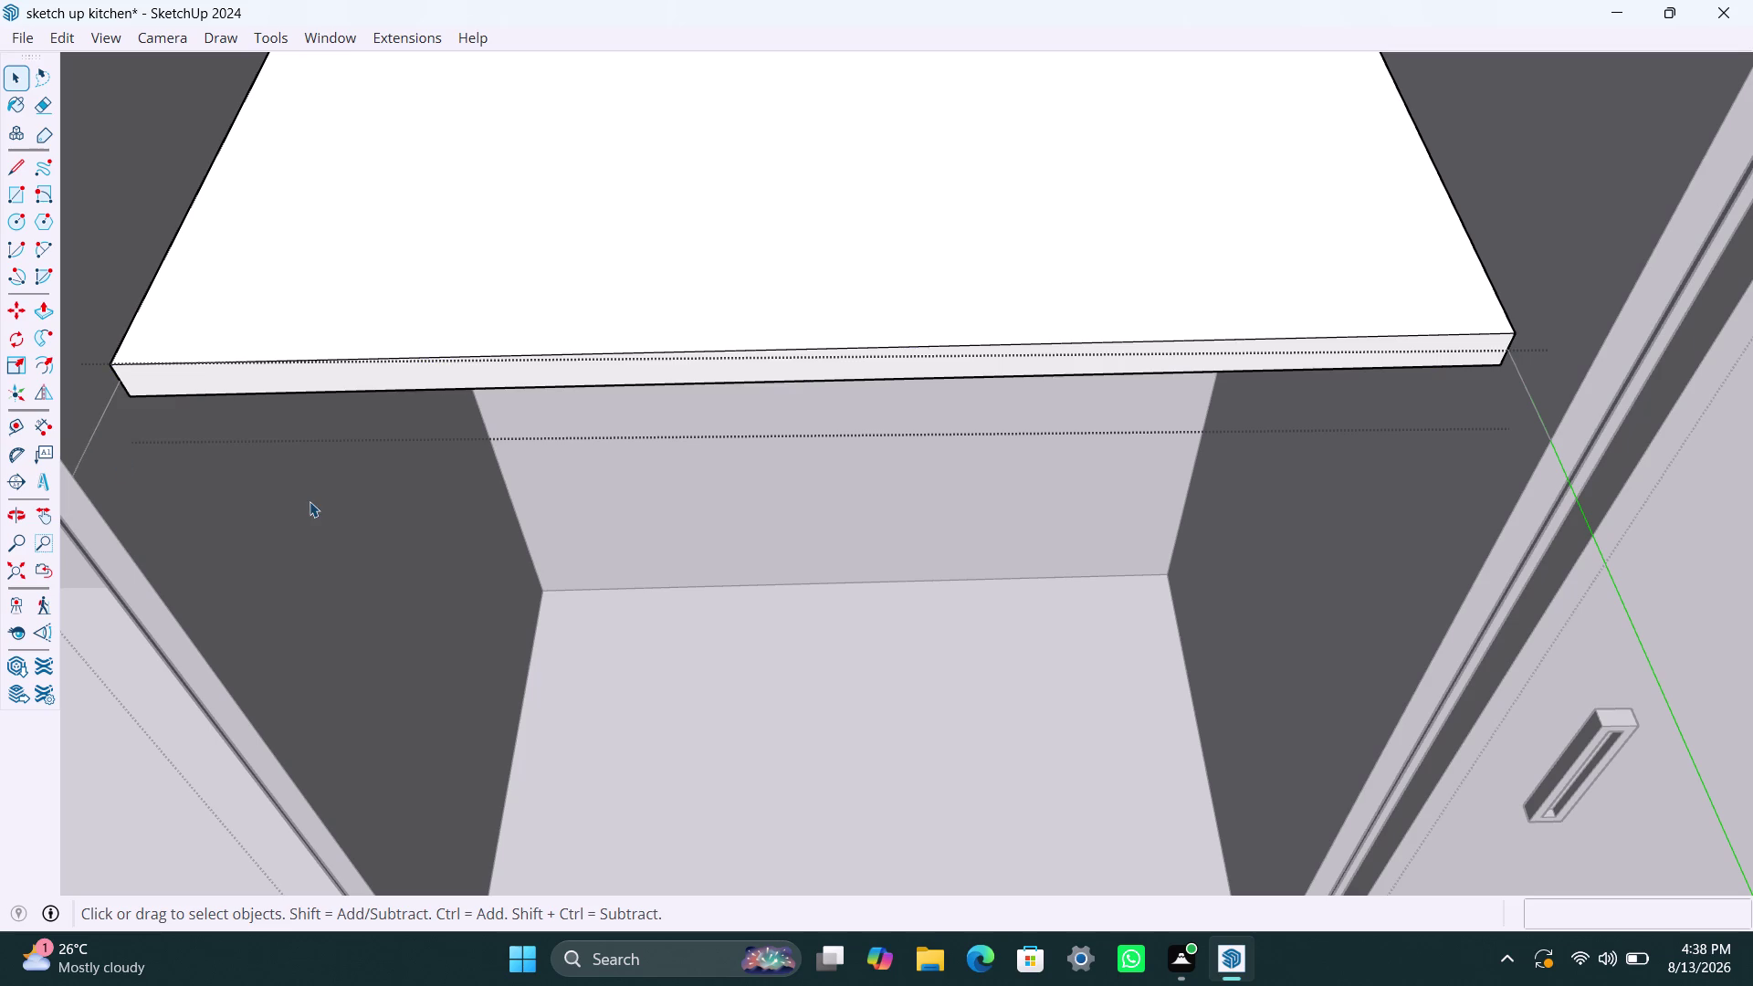
click(105, 438)
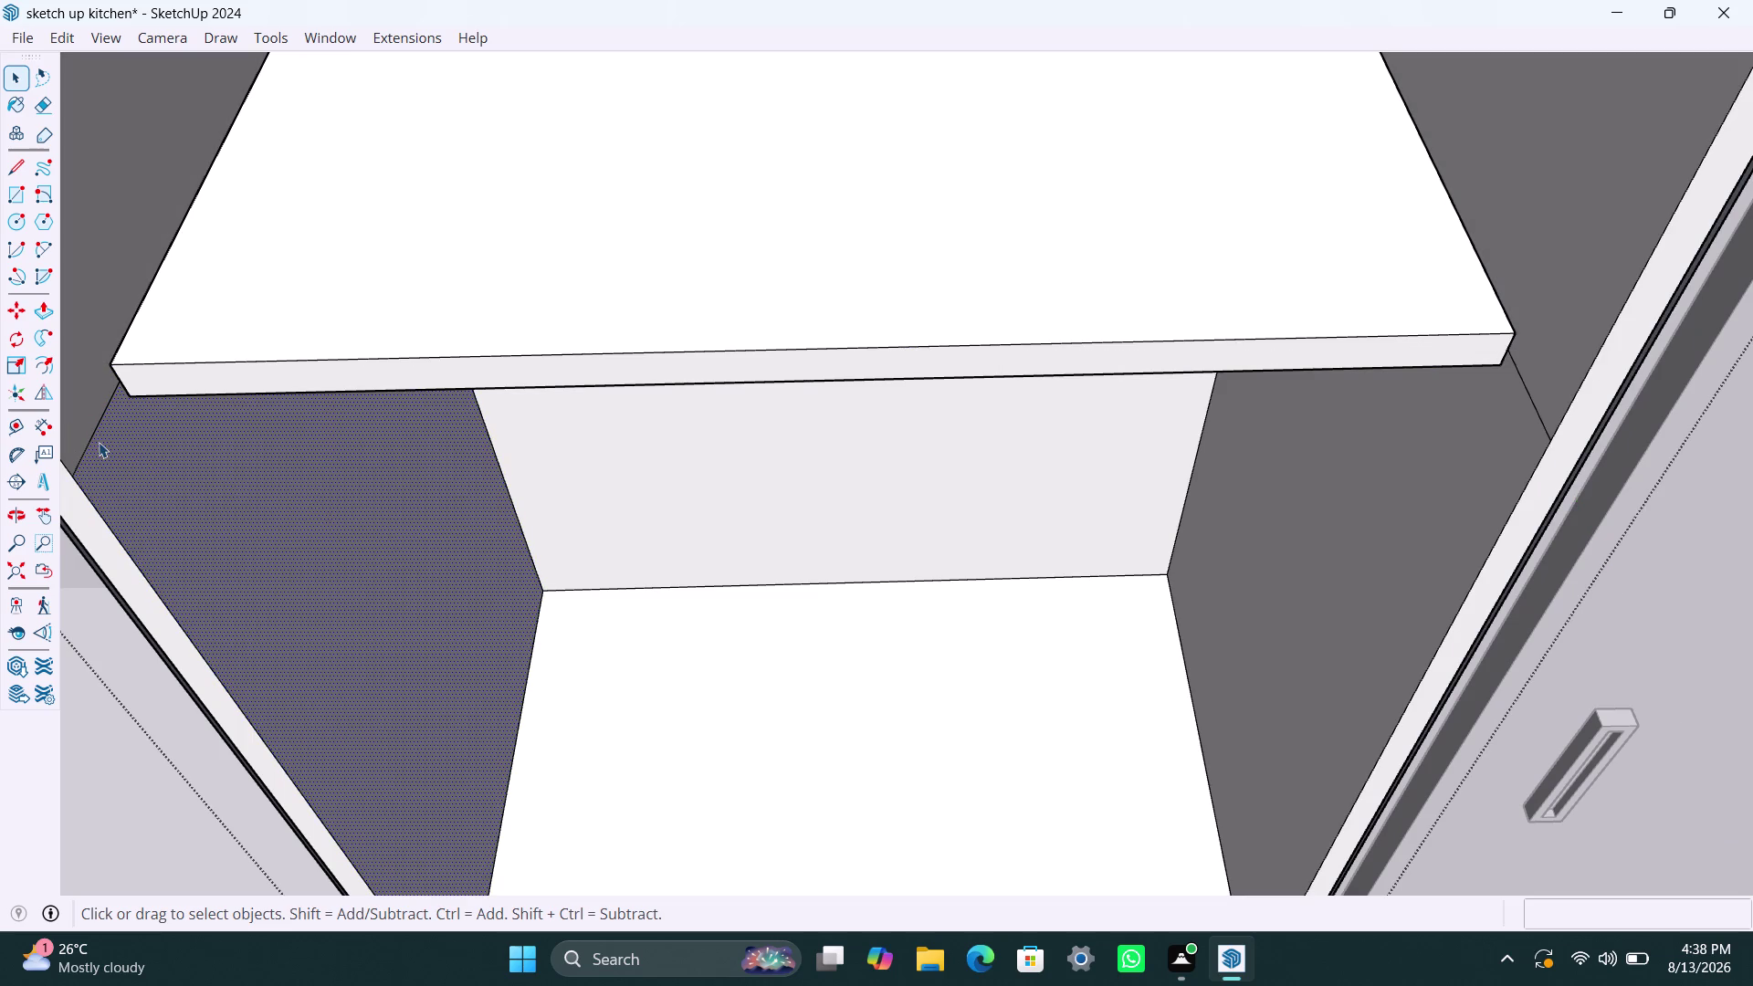
click(98, 442)
click(88, 442)
key(Delete)
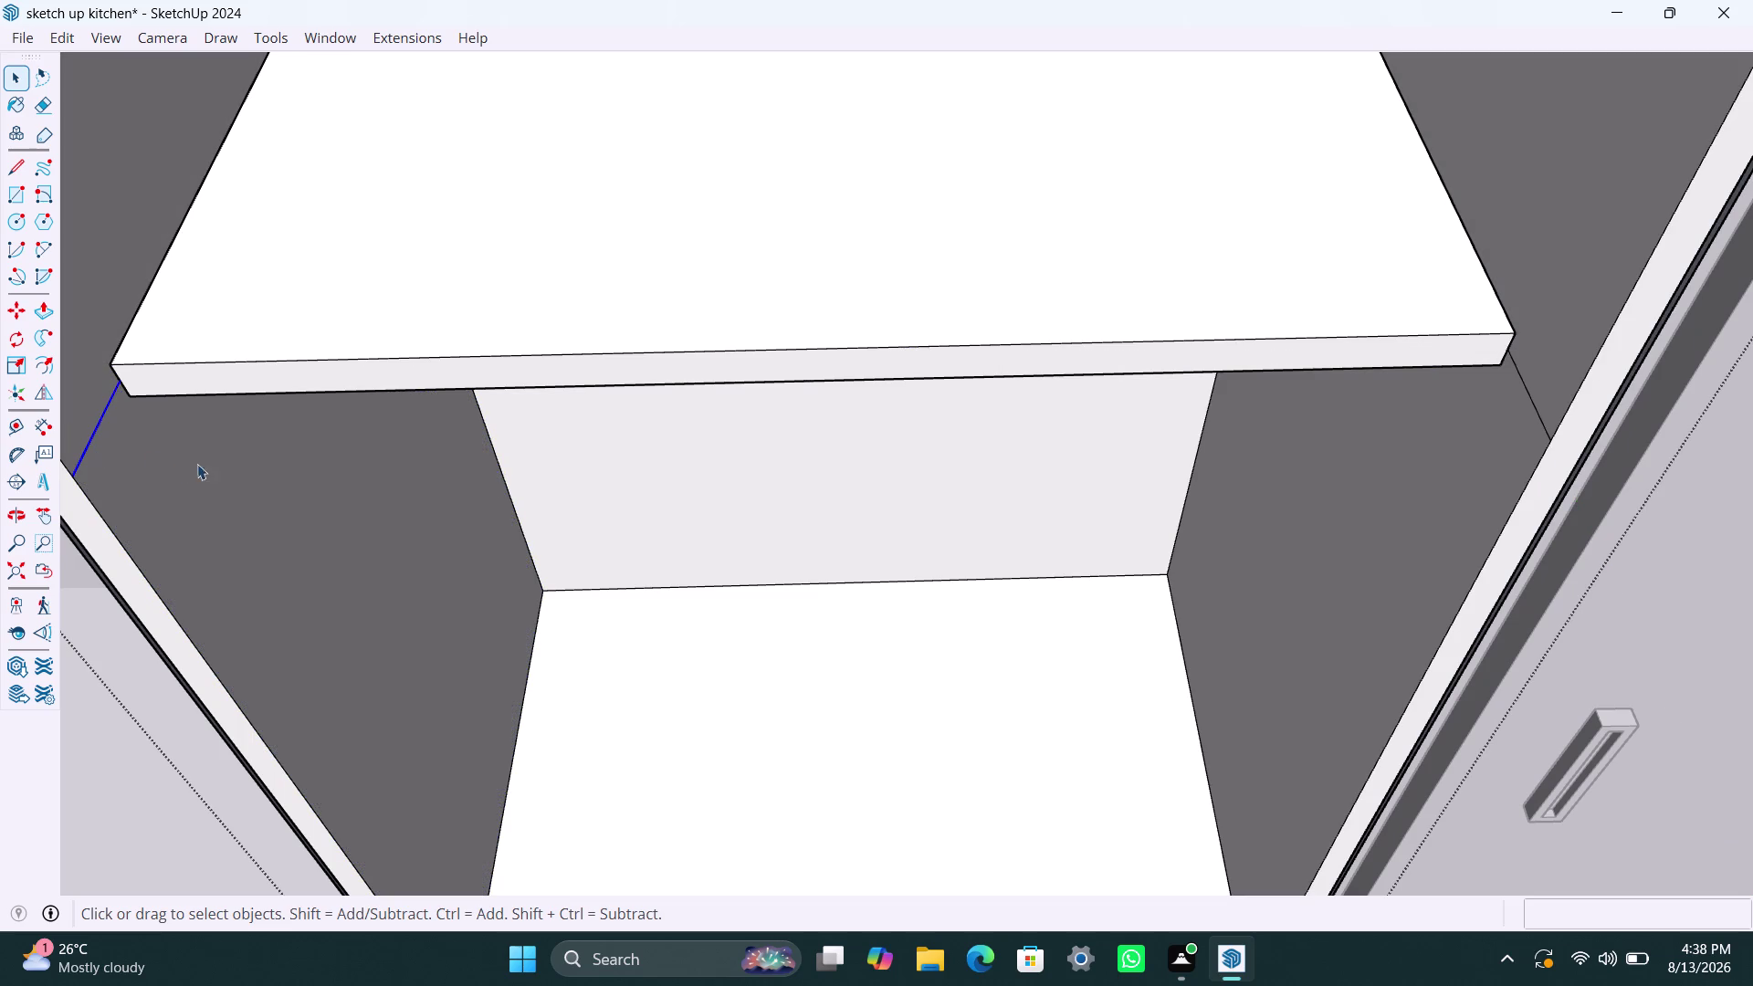
Delete the line where the shelf meets the right side.
scroll(down, 3)
middle_drag(377, 598, 682, 655)
scroll(up, 3)
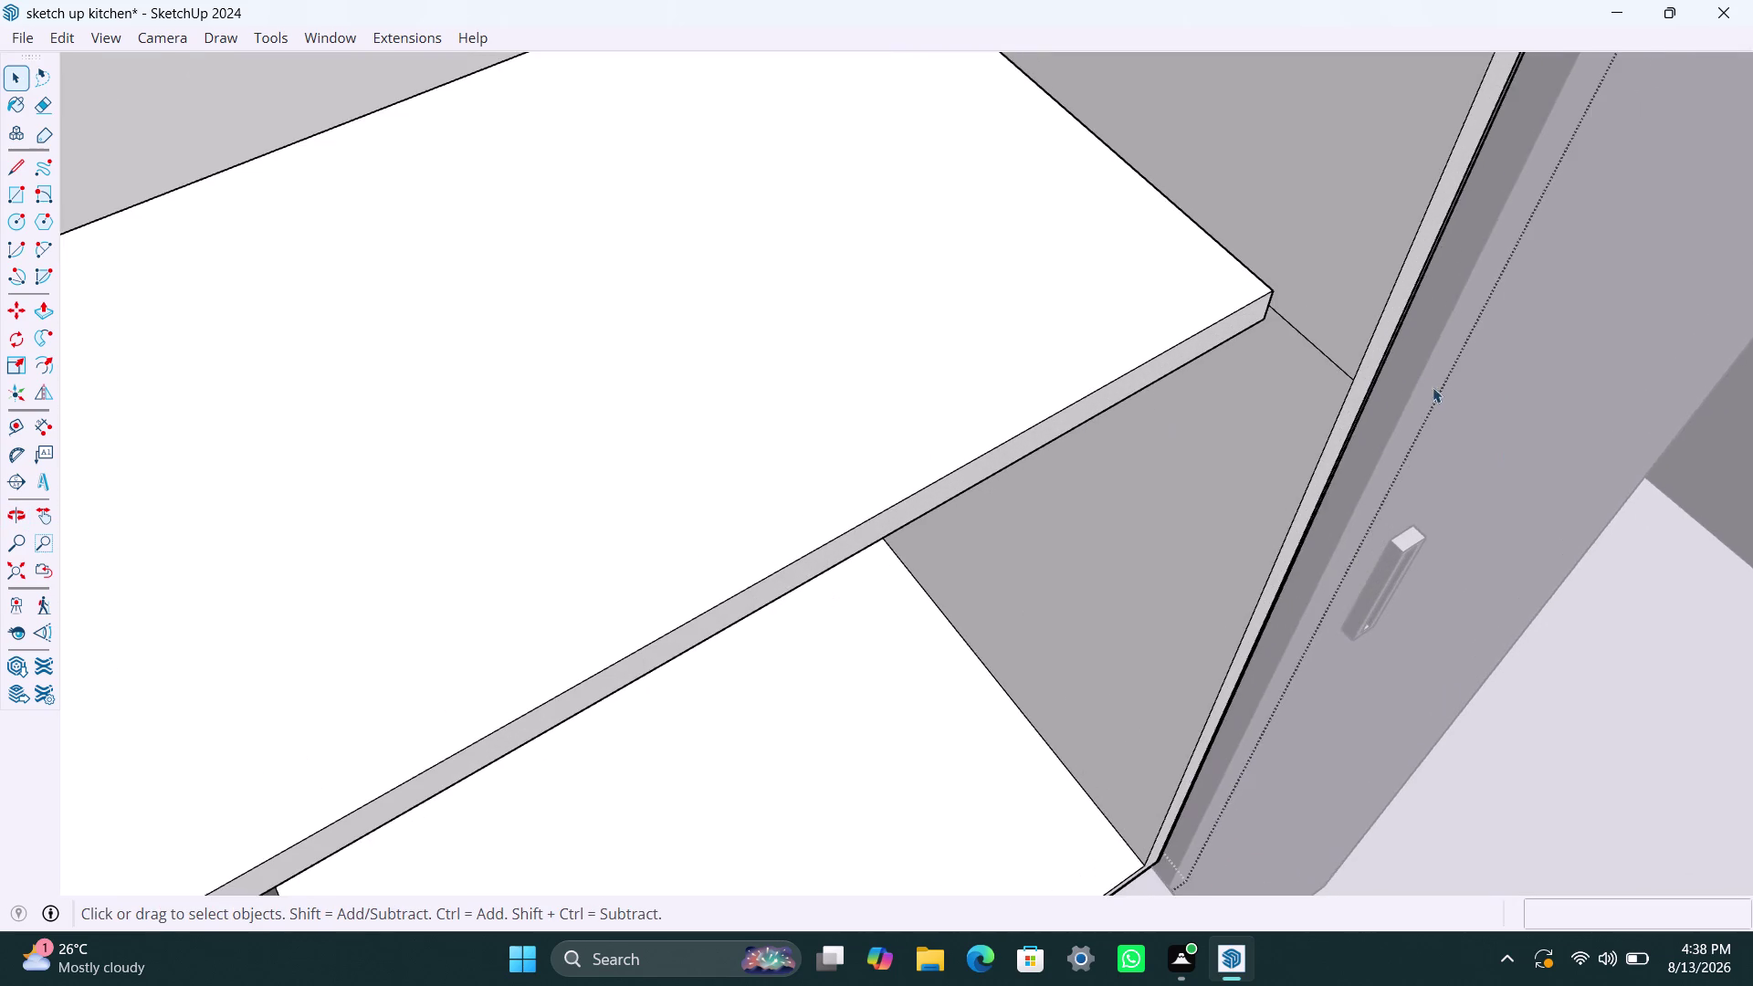
scroll(up, 3)
click(1329, 348)
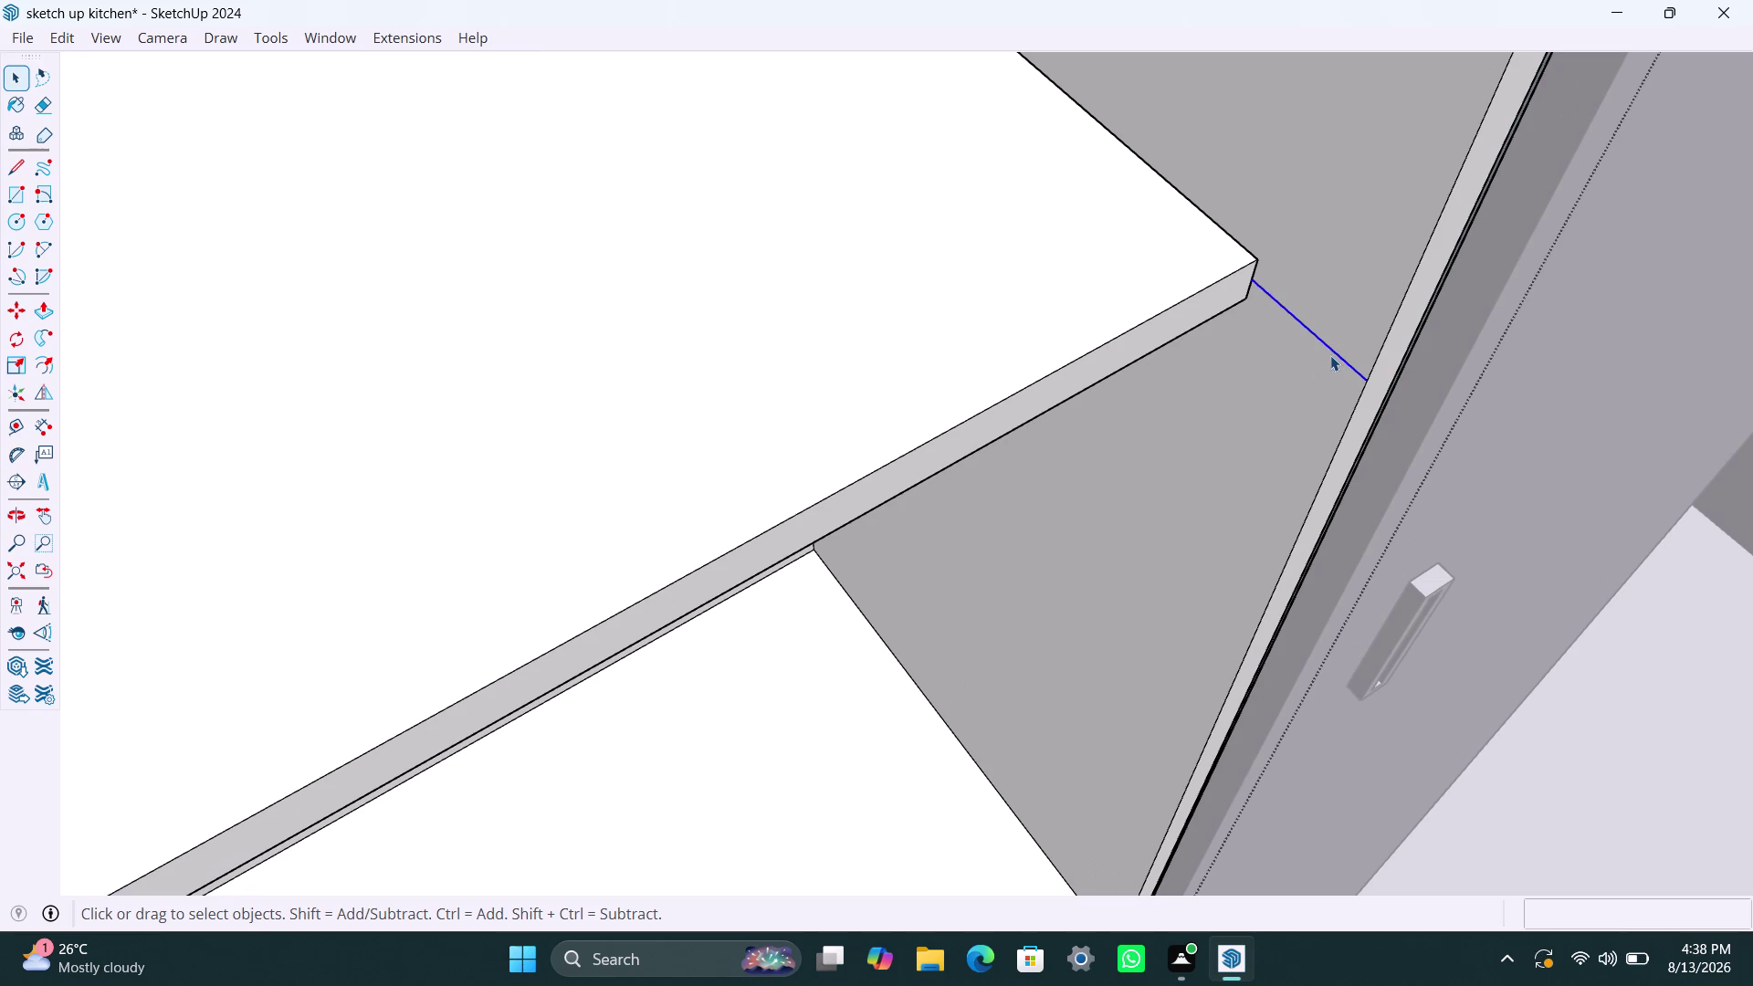
key(Delete)
Orbit out to check the shelved cabinet from above.
scroll(down, 3)
middle_drag(992, 568, 734, 424)
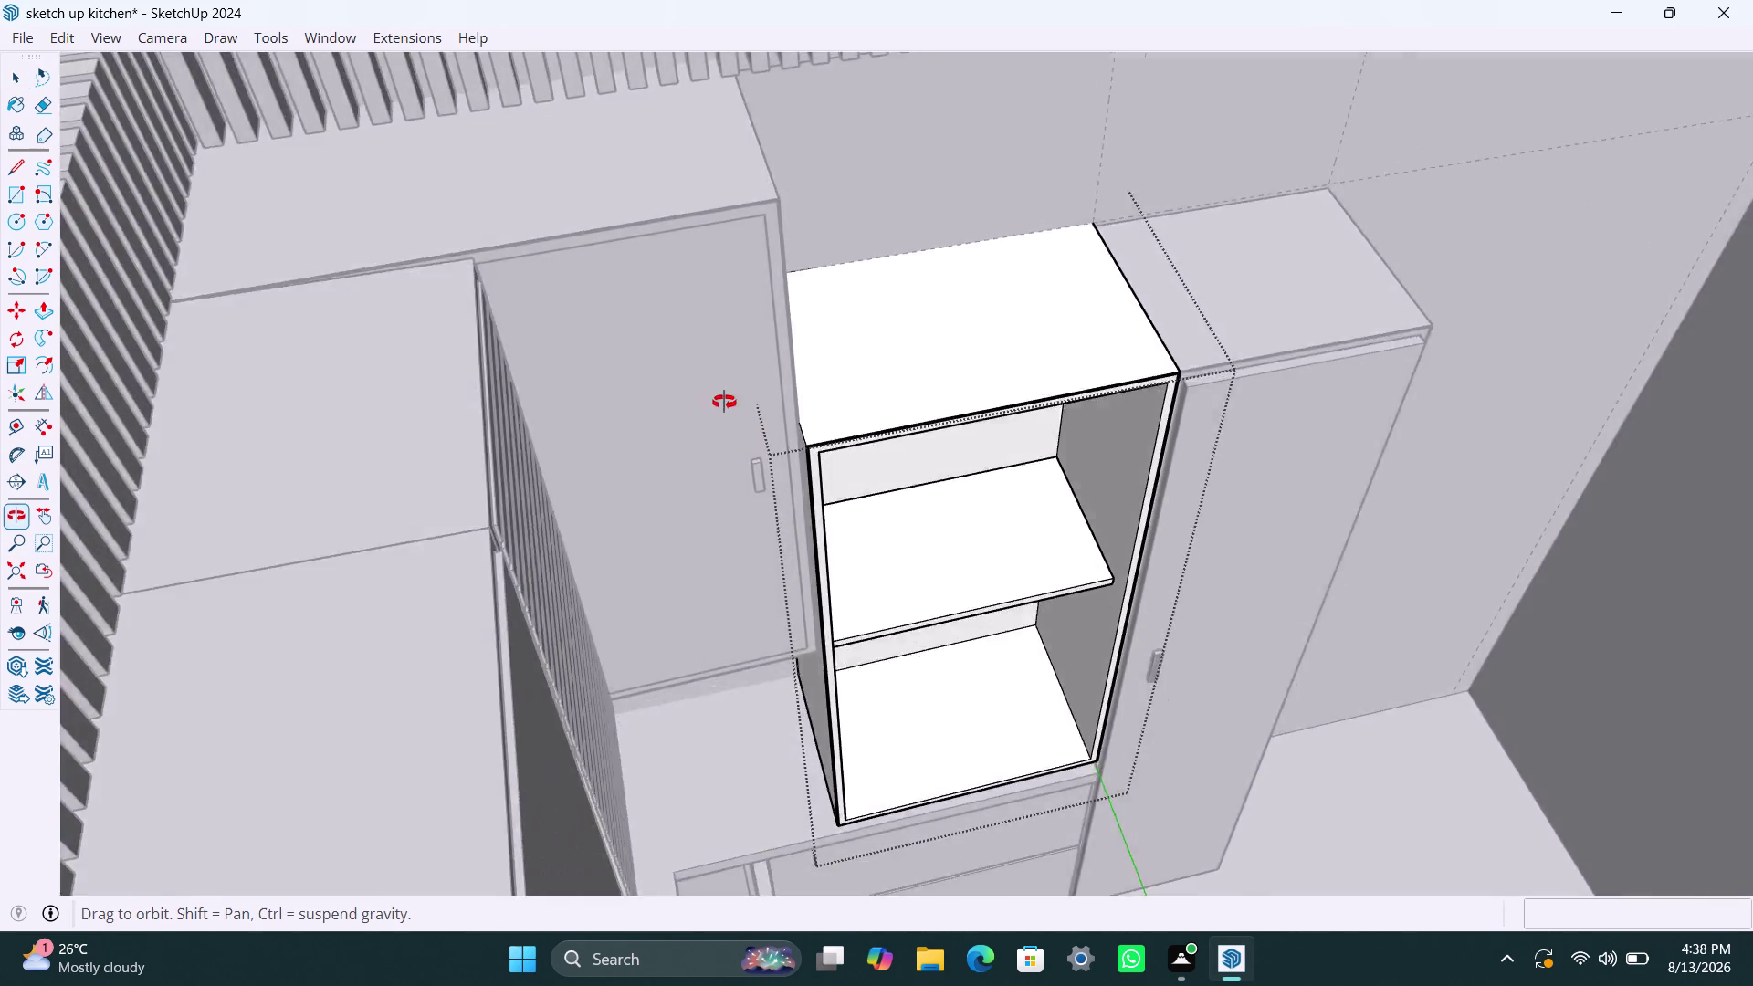
middle_drag(734, 424, 688, 343)
scroll(down, 3)
middle_drag(885, 596, 836, 544)
scroll(down, 3)
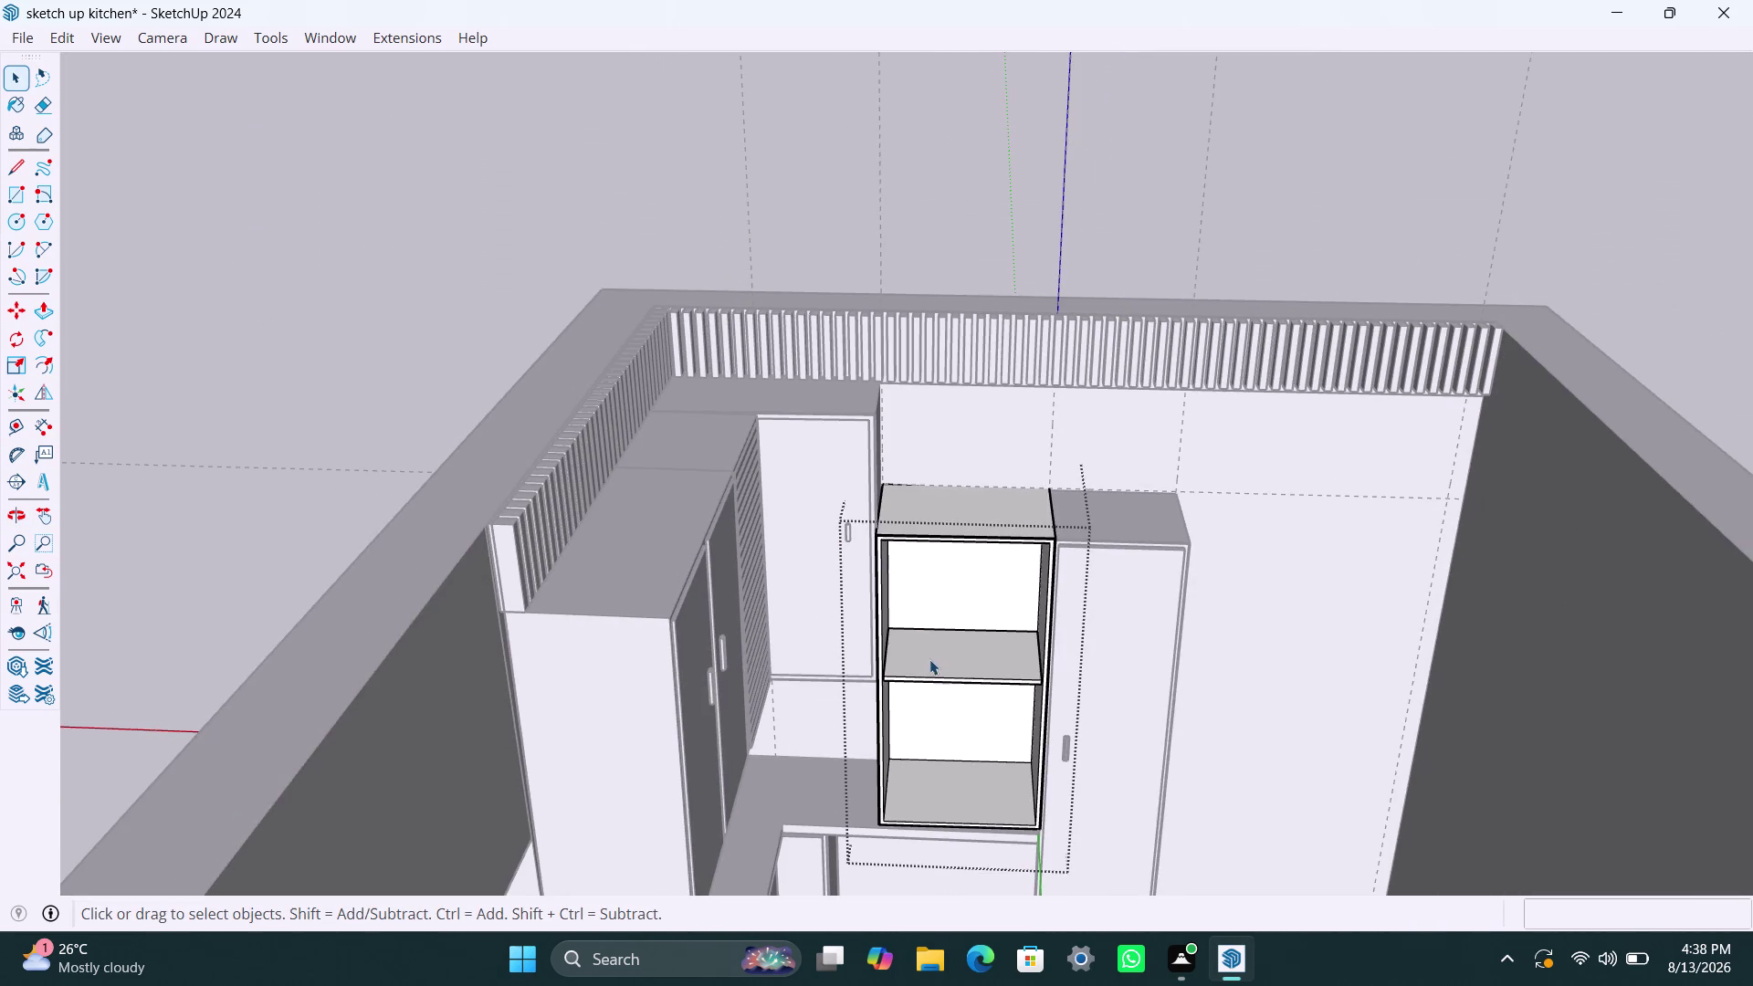
scroll(up, 3)
Try drawing the rail rectangle across the cabinet top, undoing two misdrawn attempts.
key(r)
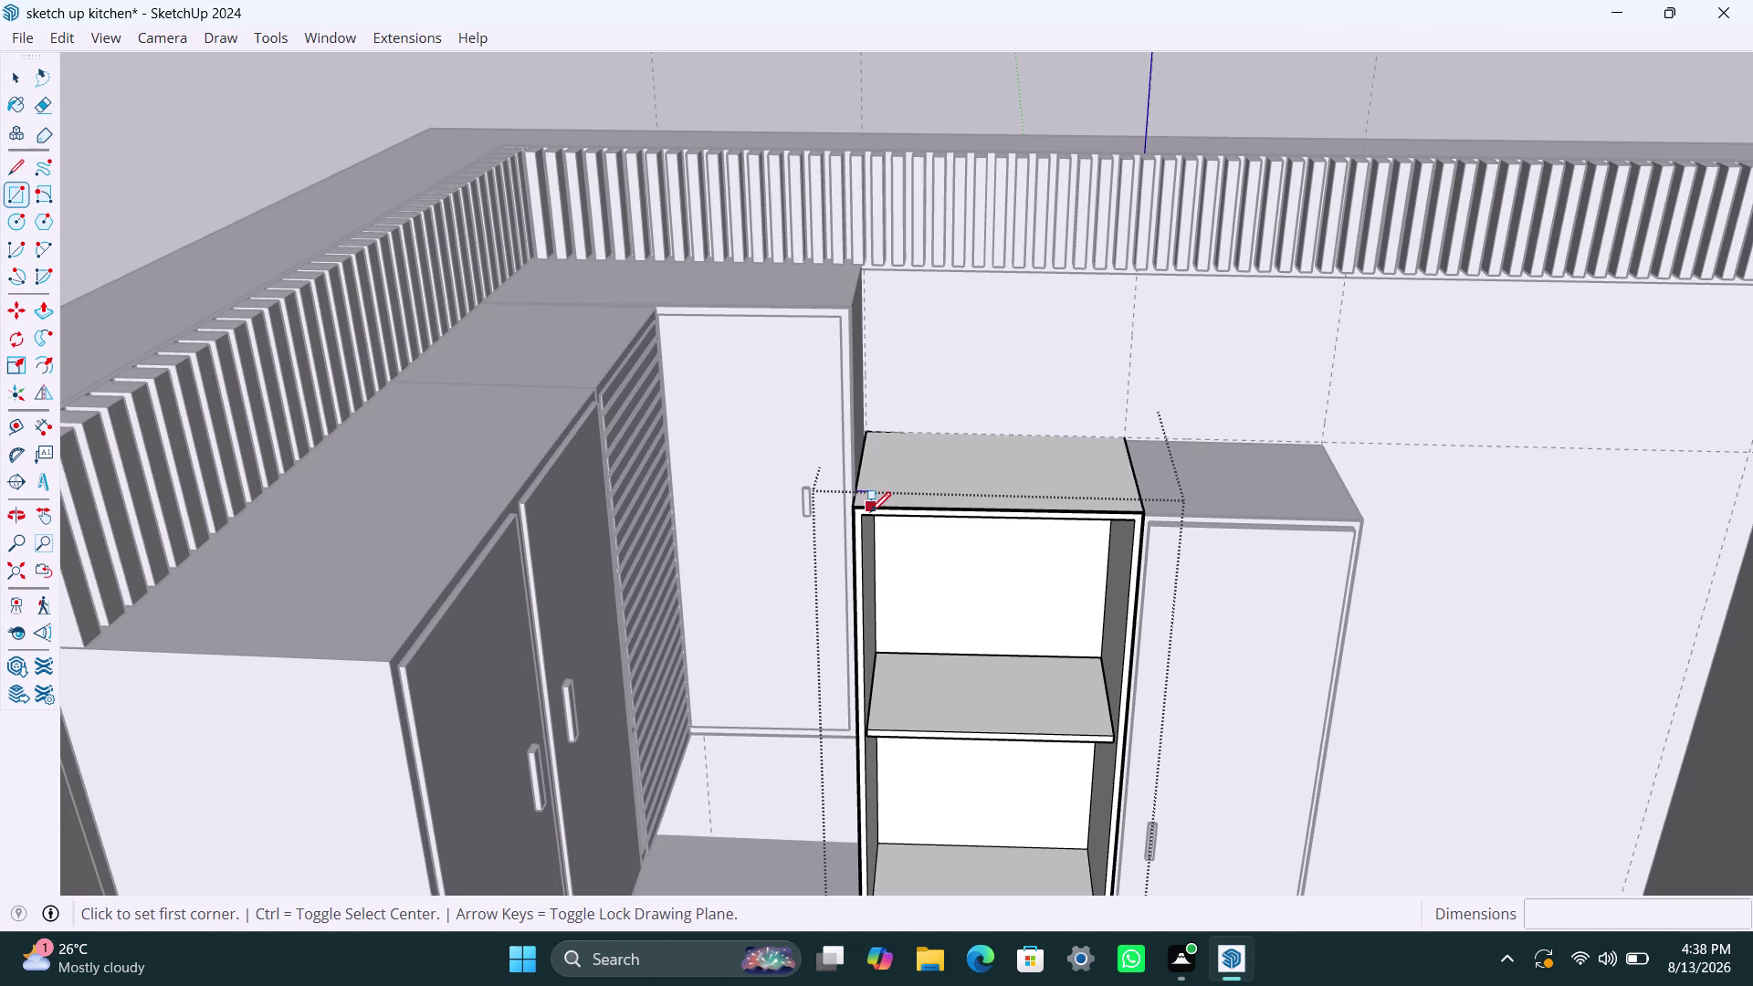
click(861, 518)
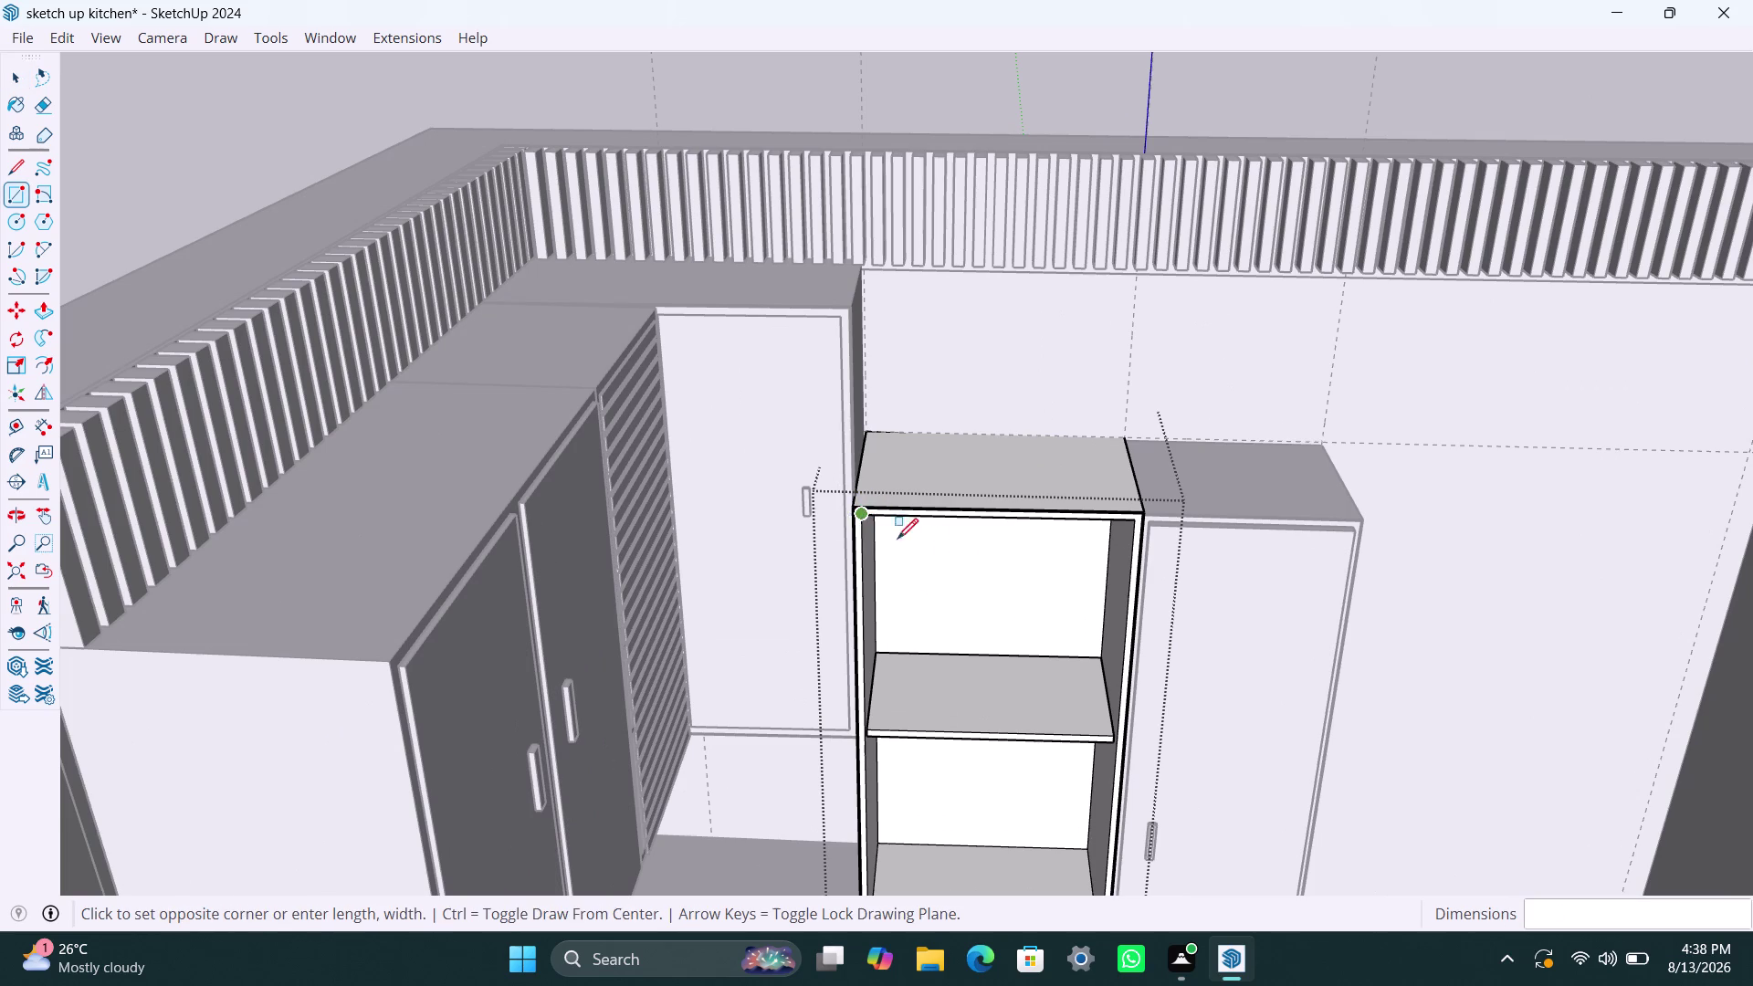
click(1138, 543)
key(space)
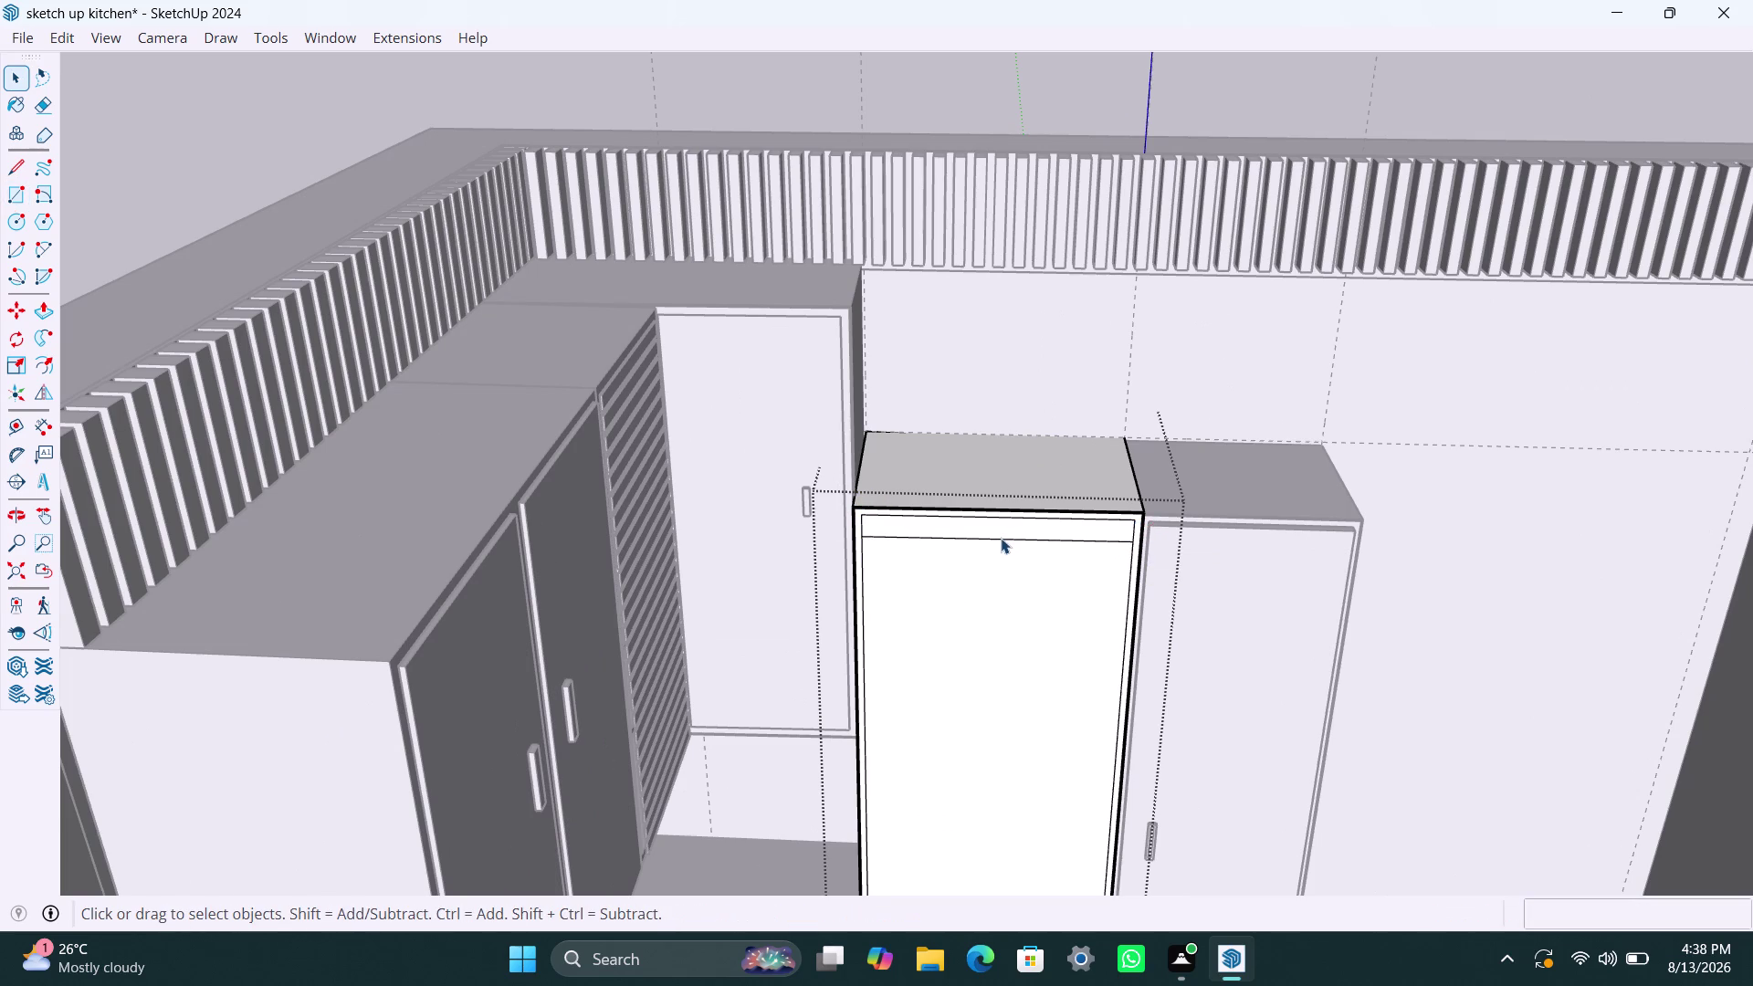
key(ctrl+z)
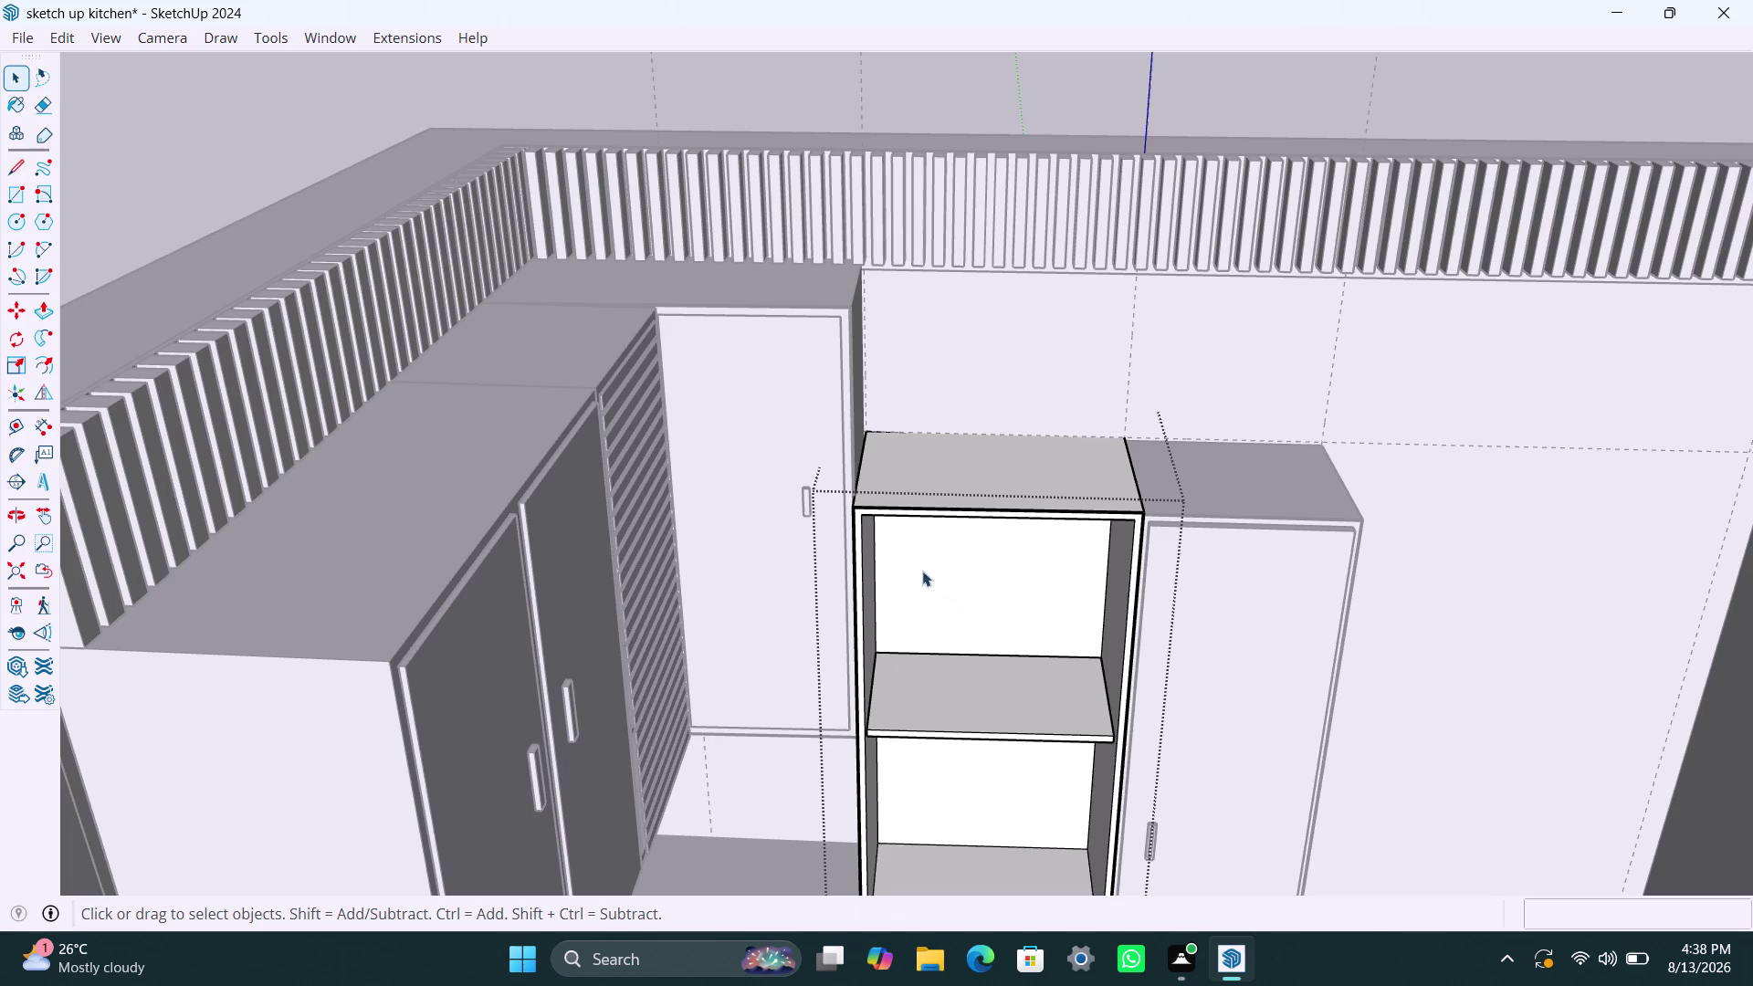
key(r)
click(871, 522)
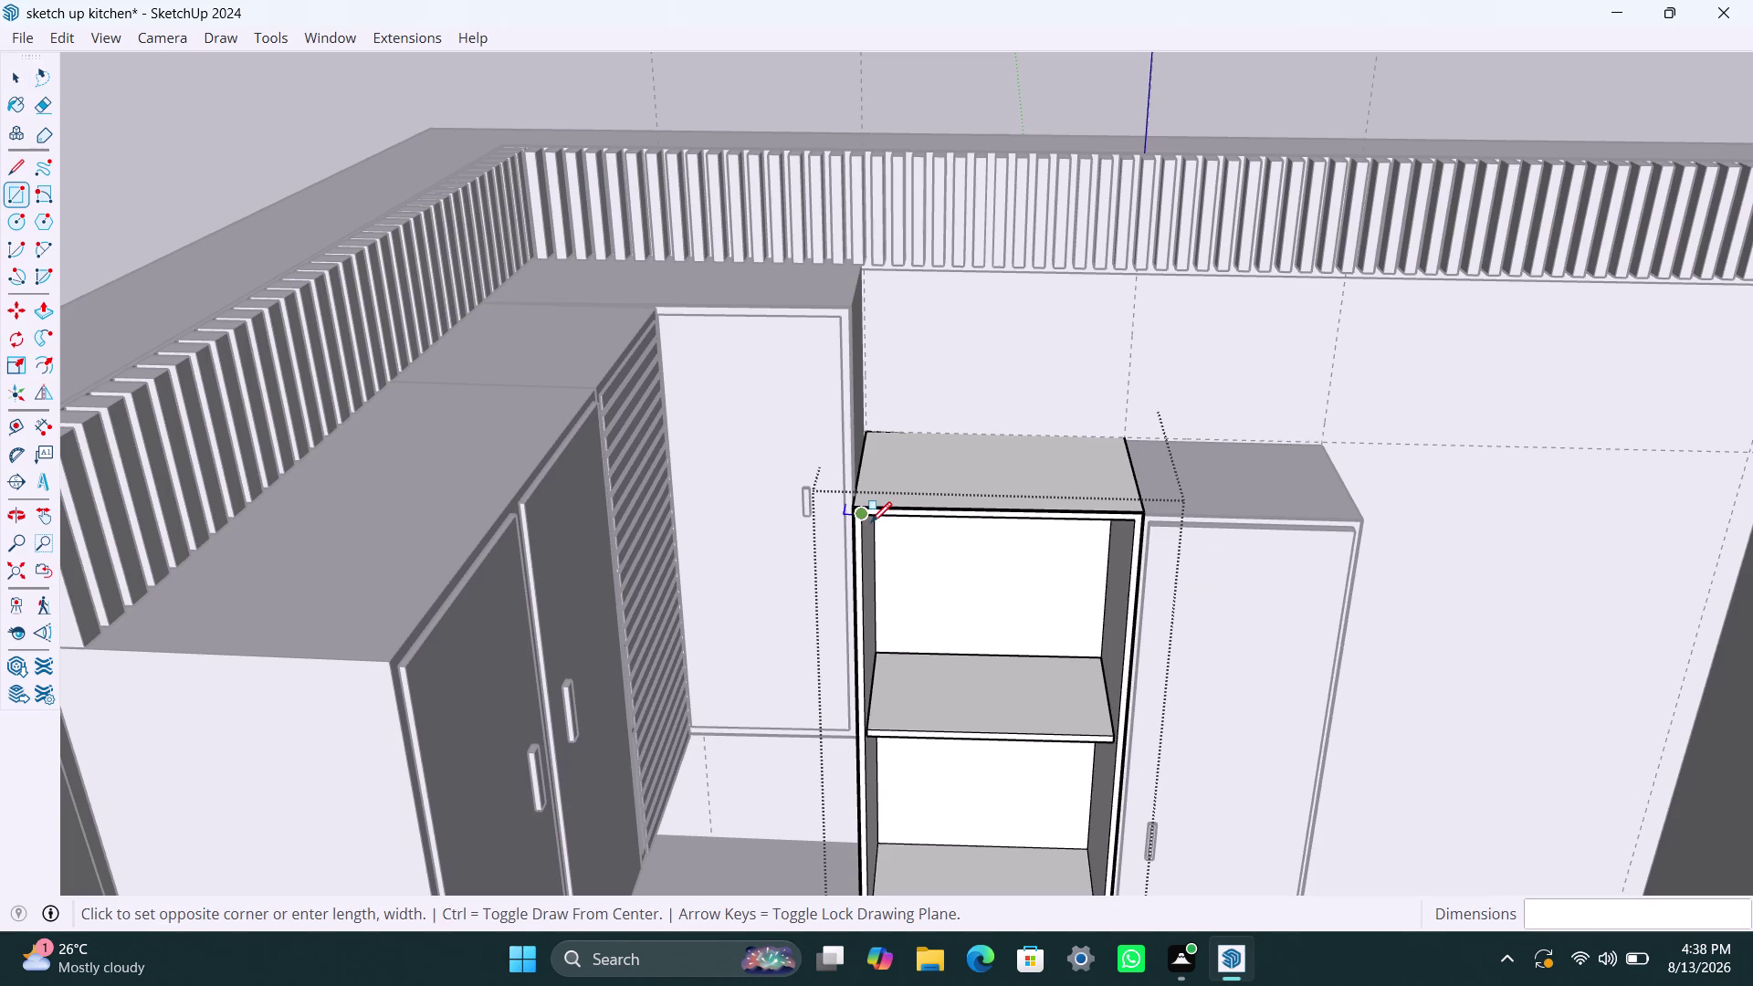
click(1130, 545)
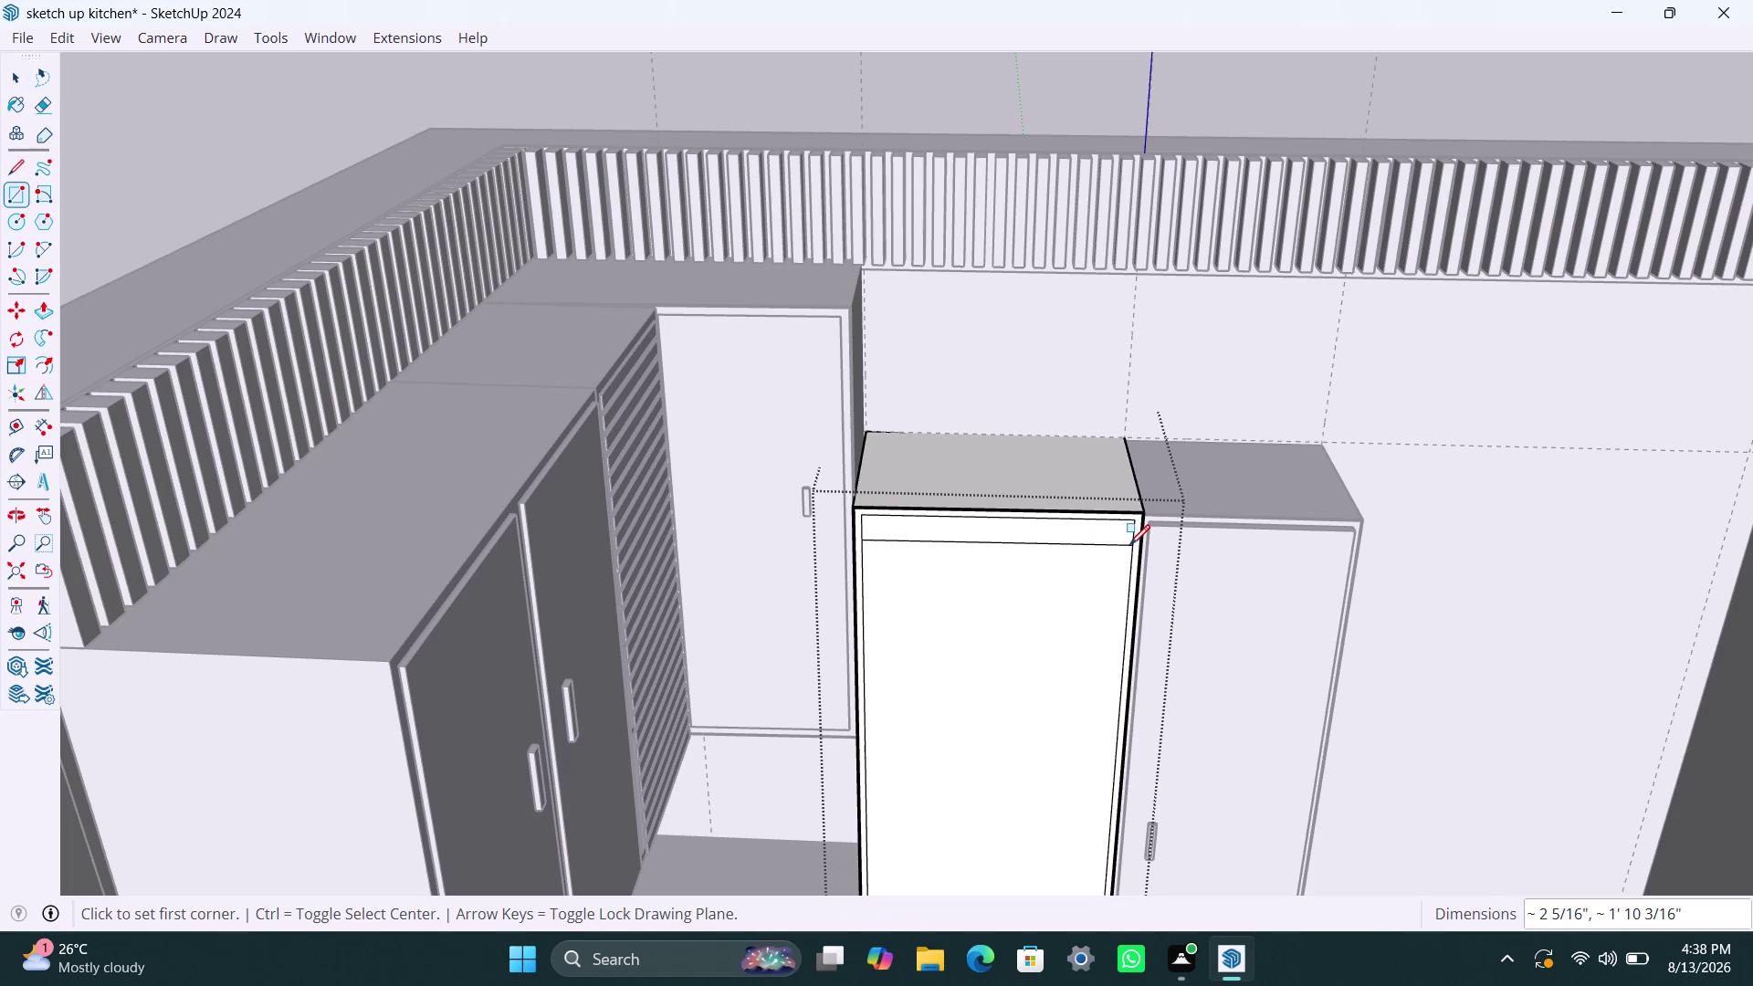
scroll(down, 3)
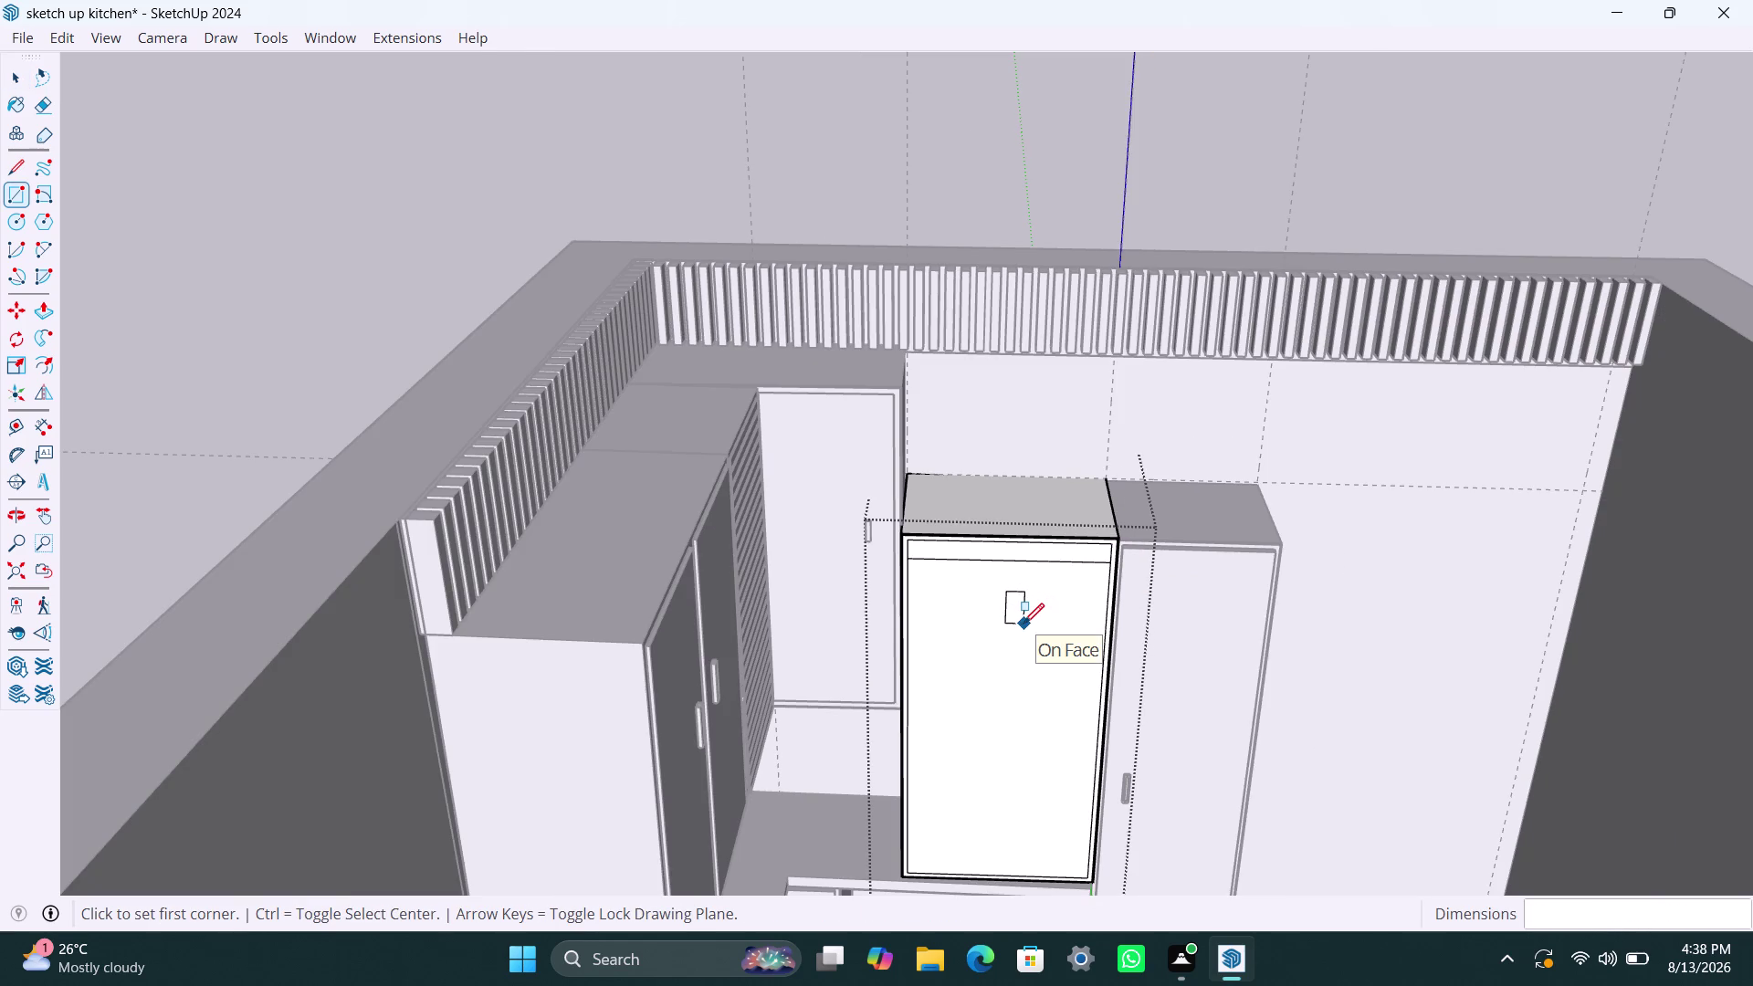
key(ctrl+z)
scroll(up, 3)
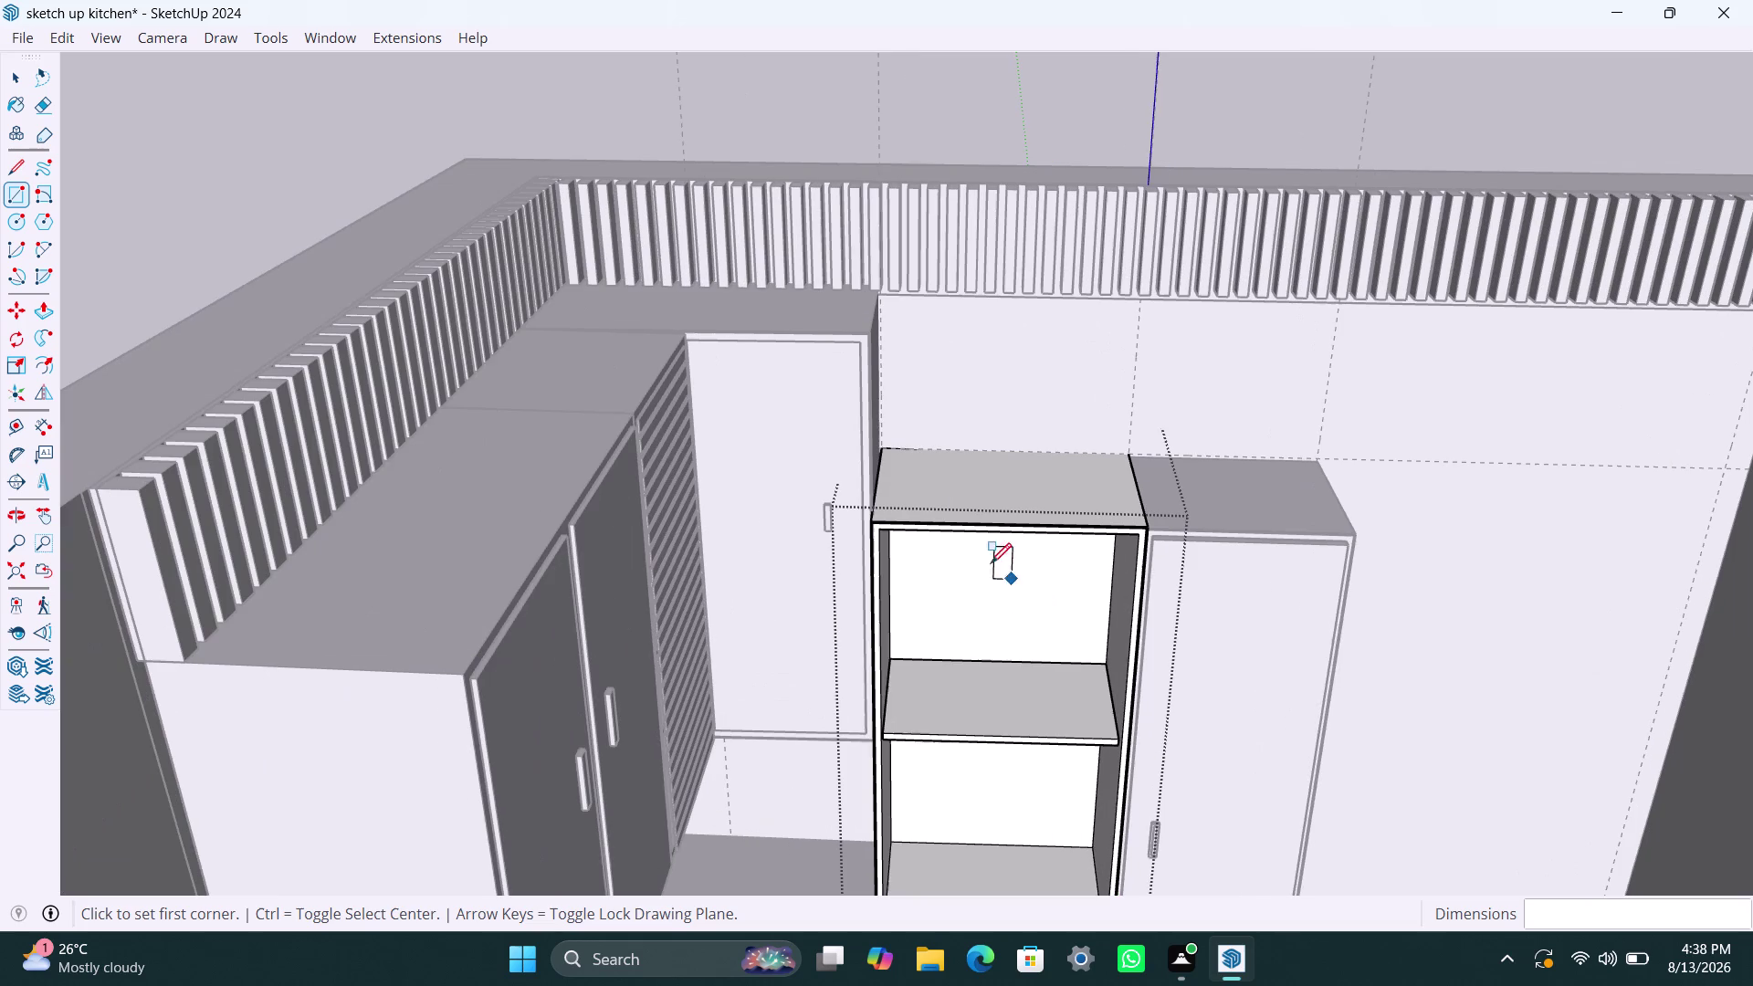
Draw the thin rail rectangle across the open cabinet's top front edge.
middle_drag(967, 580, 943, 509)
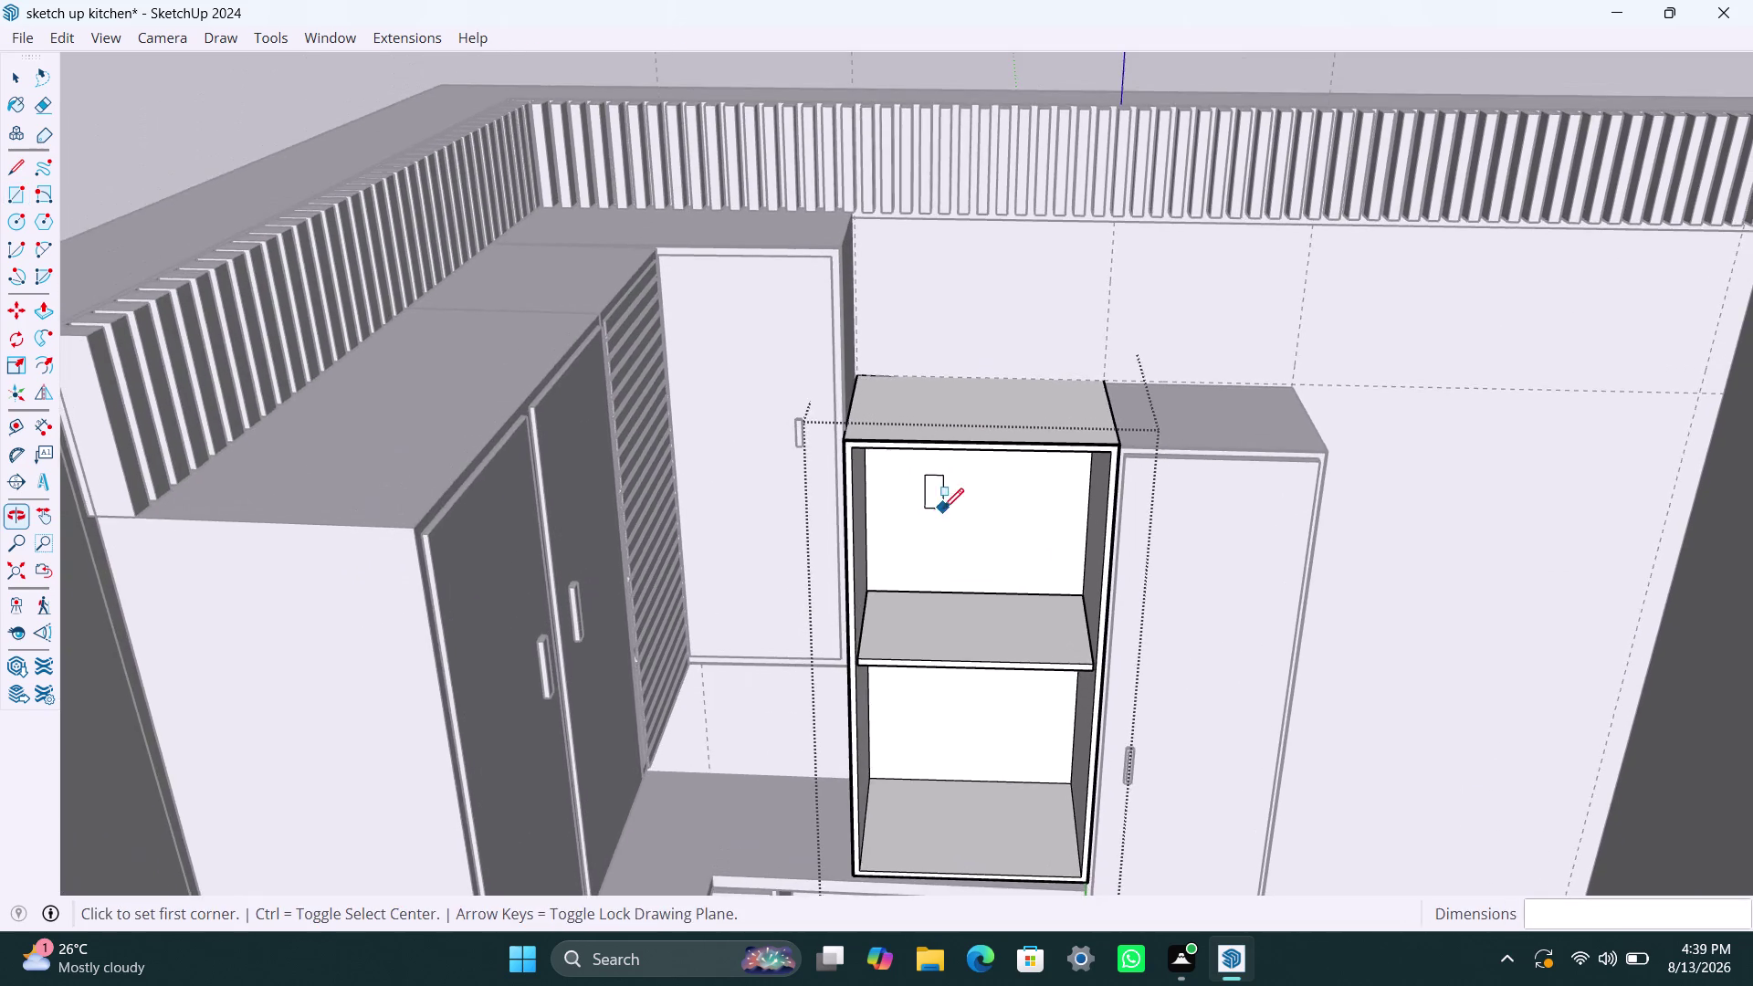
scroll(up, 3)
middle_drag(966, 481, 943, 313)
scroll(up, 3)
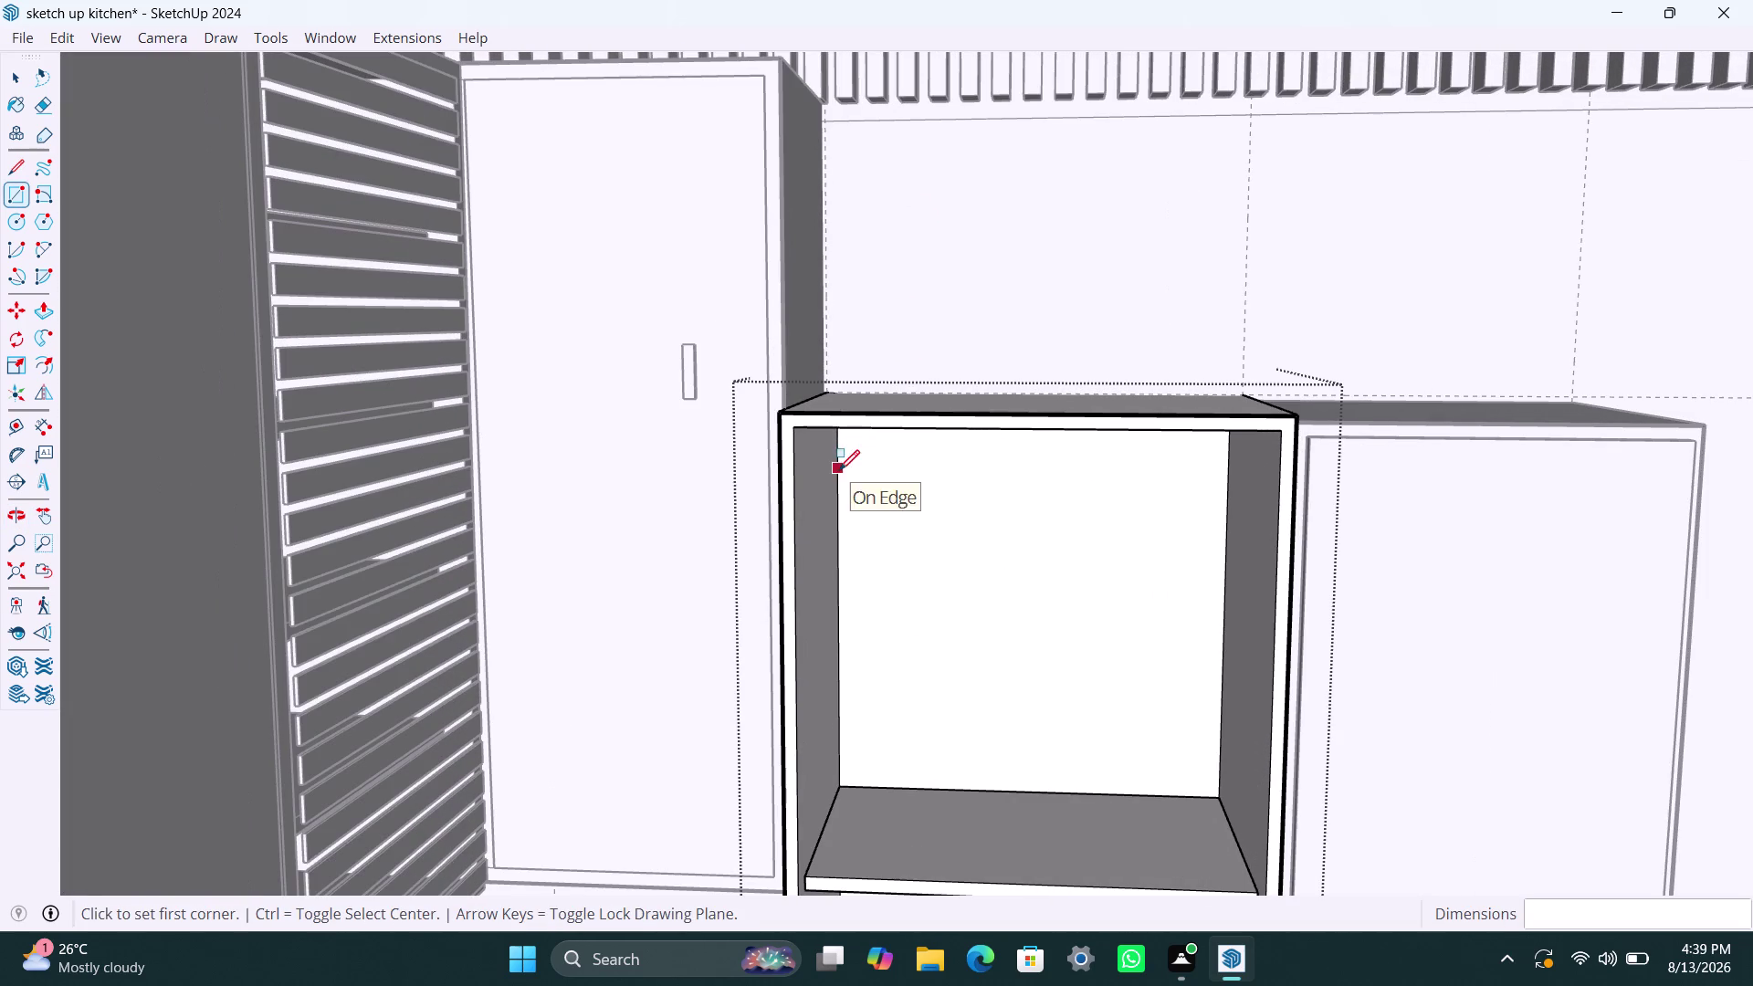
key(space)
key(r)
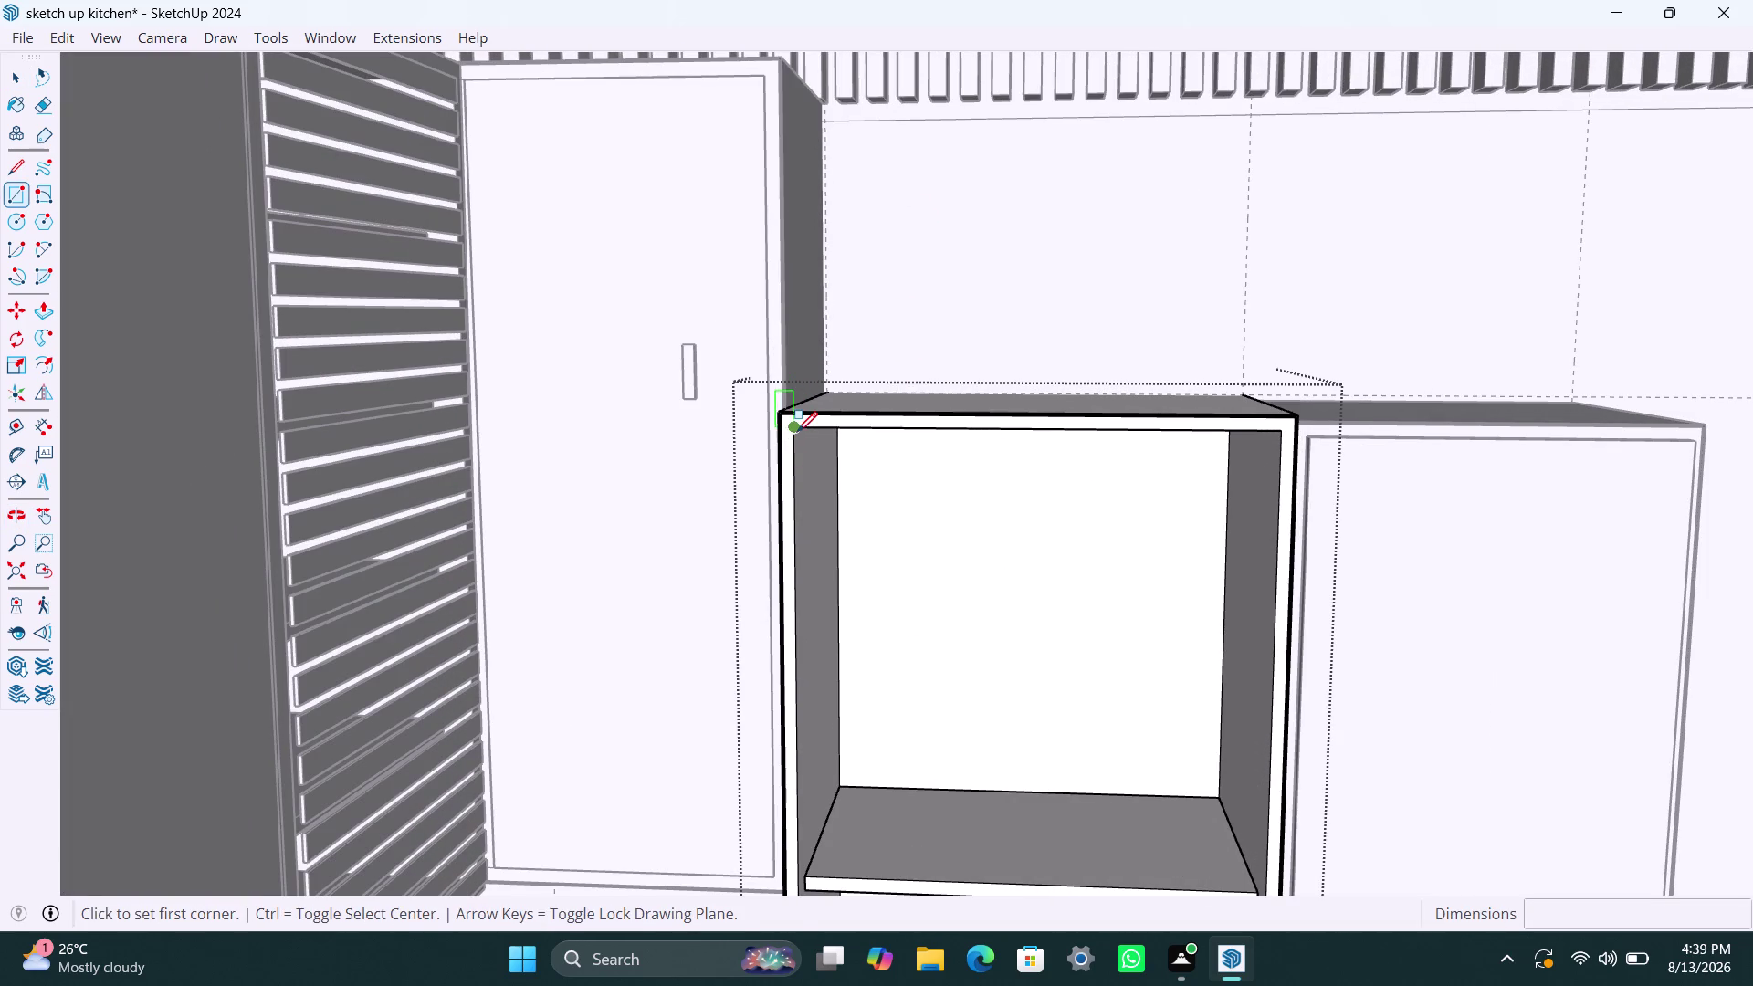
click(797, 432)
click(1283, 454)
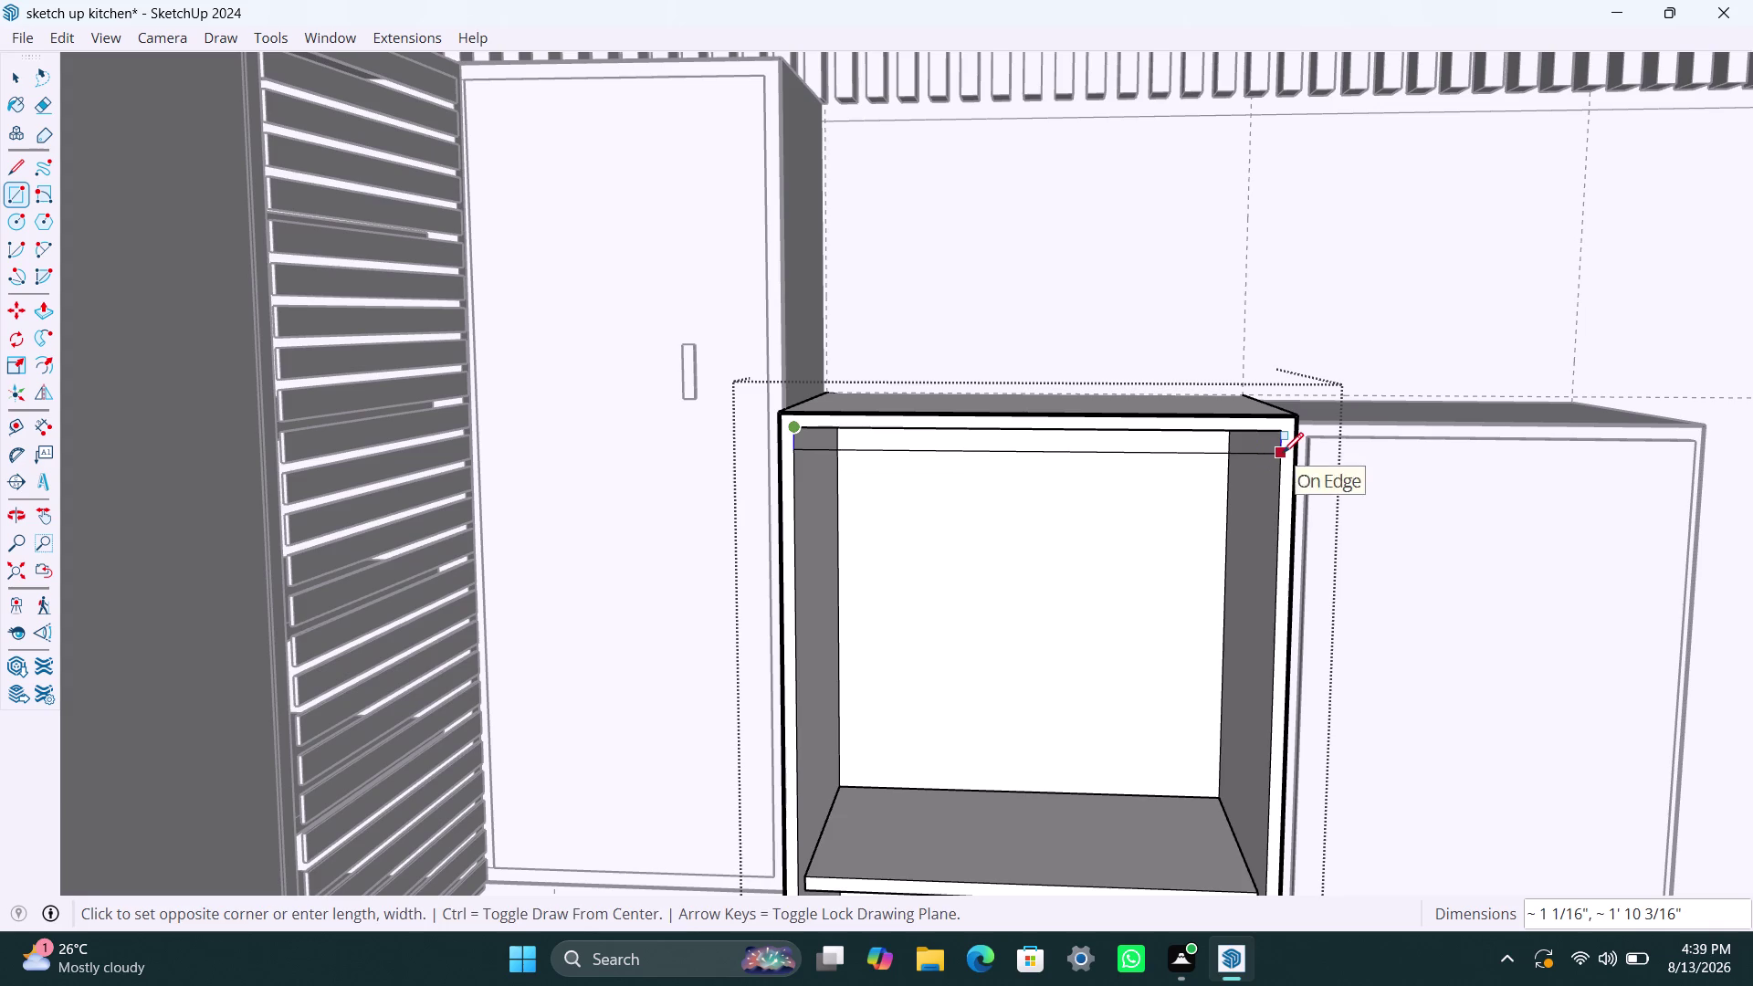
key(space)
click(1095, 541)
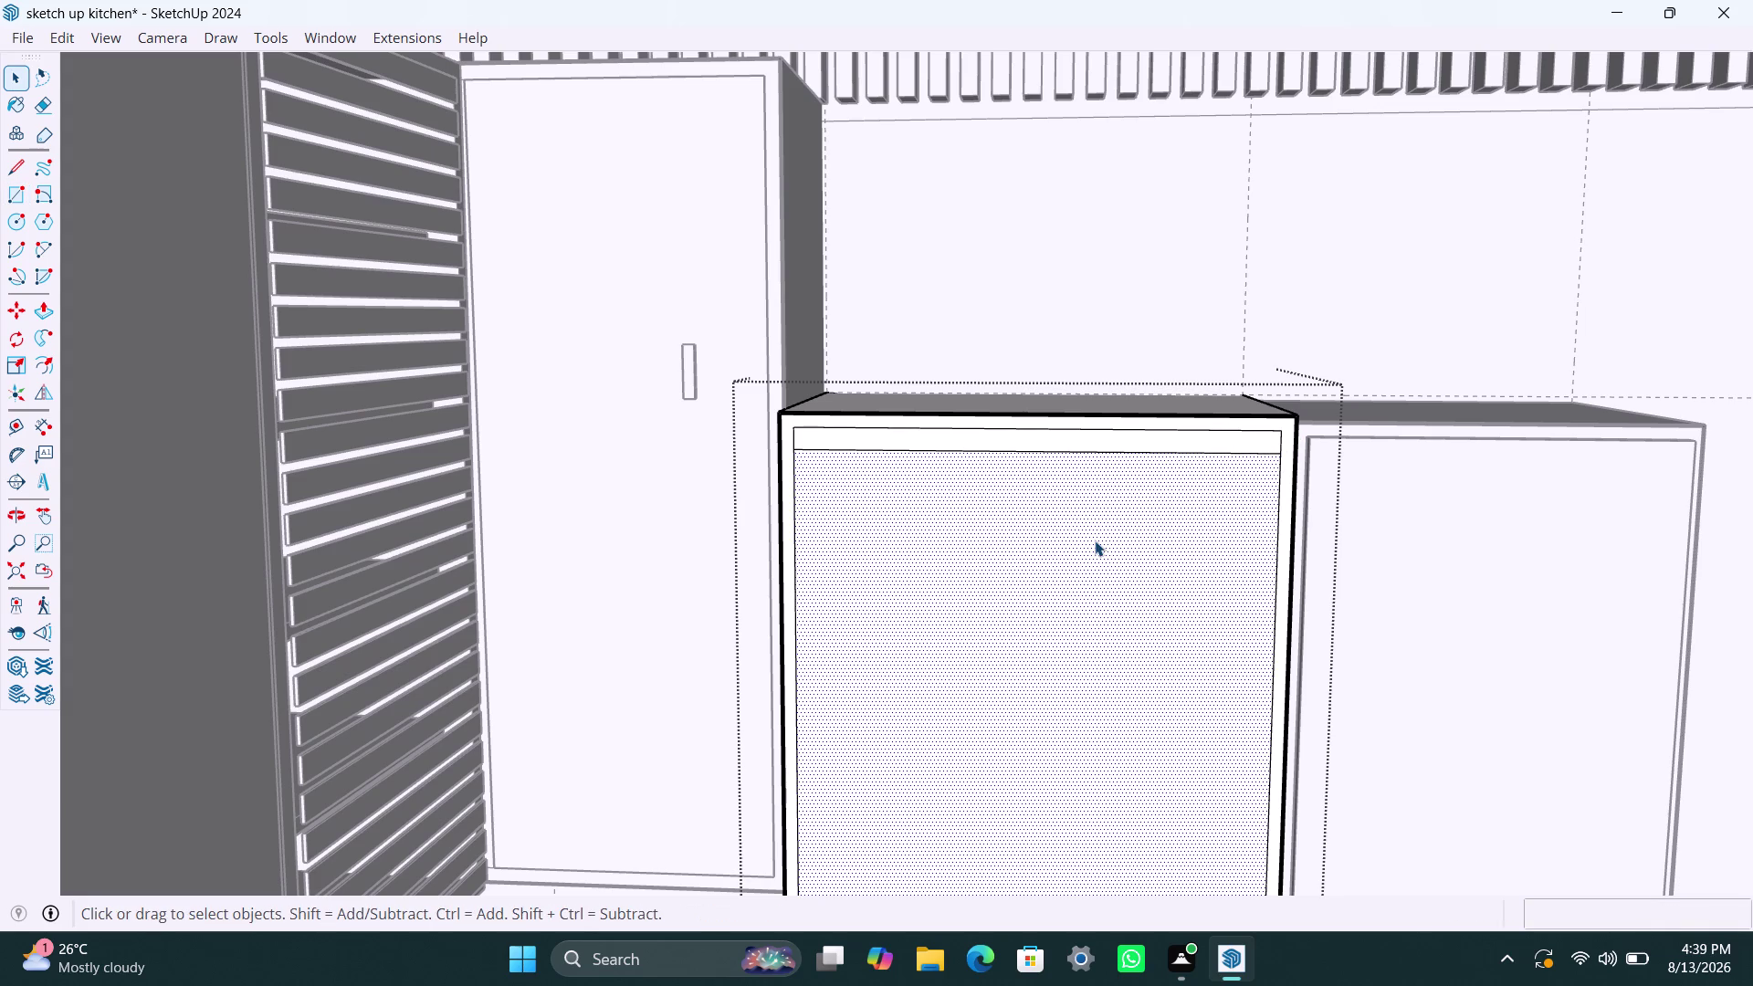
key(Delete)
Group the rail strip face and open the group for editing.
click(916, 447)
double_click(912, 439)
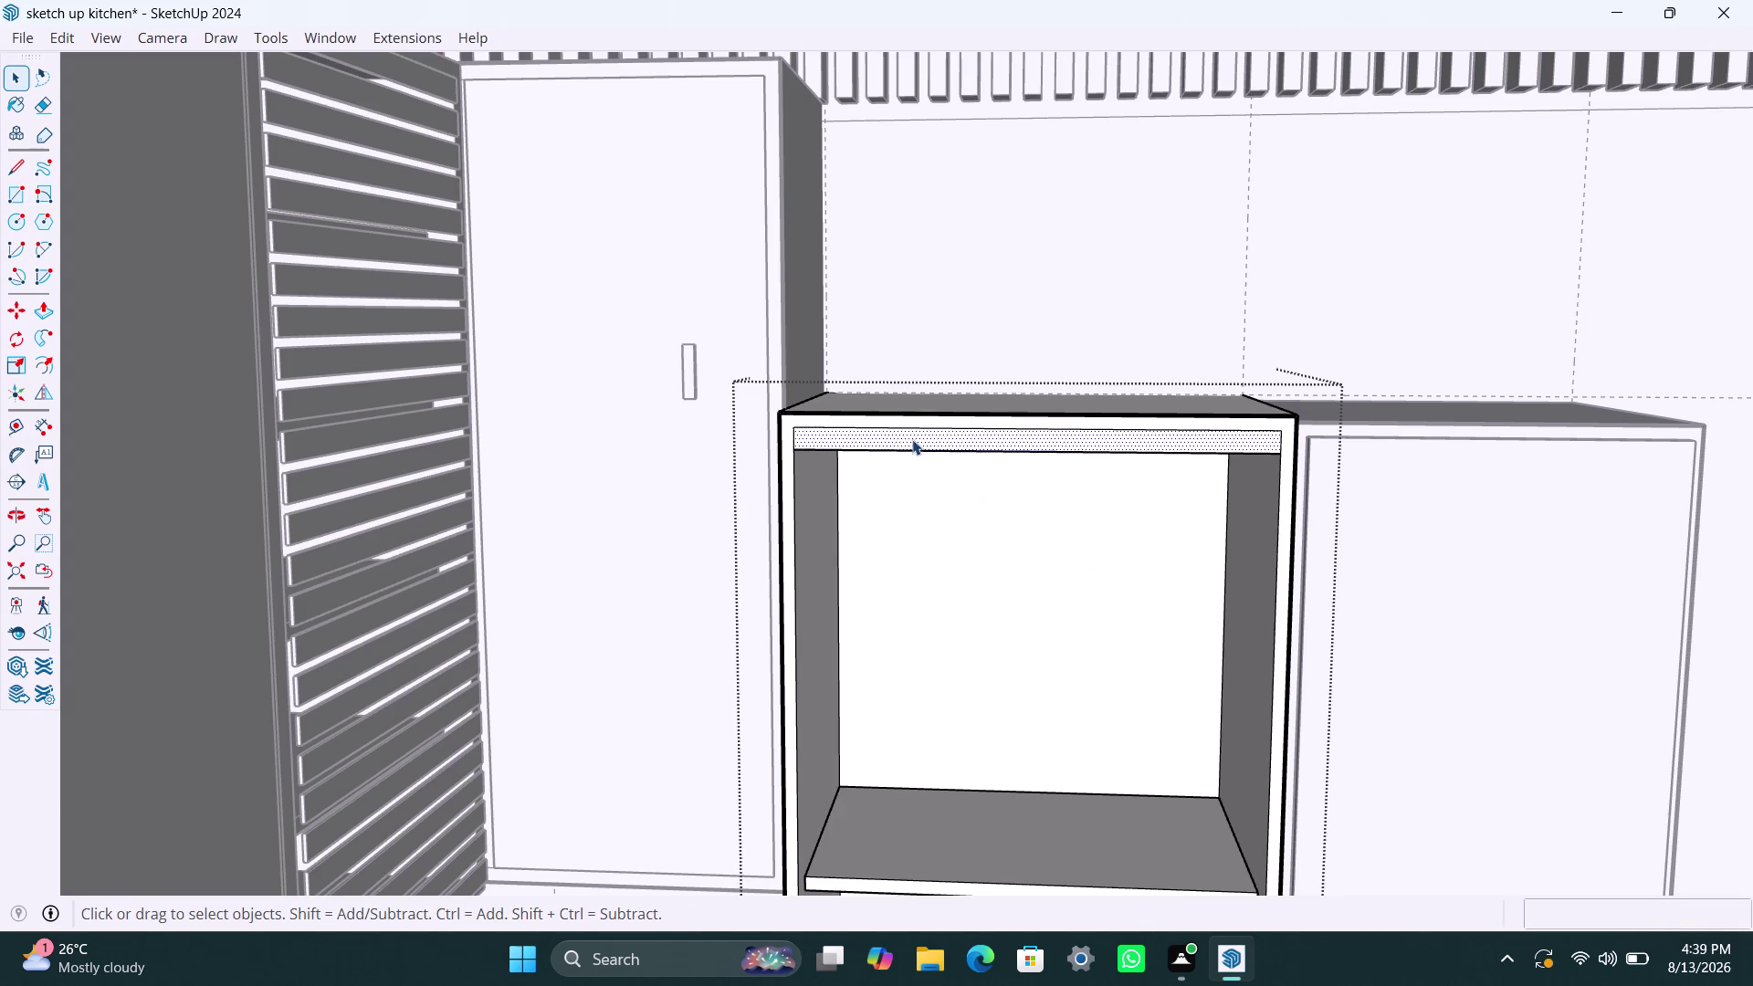
right_click(912, 440)
click(993, 644)
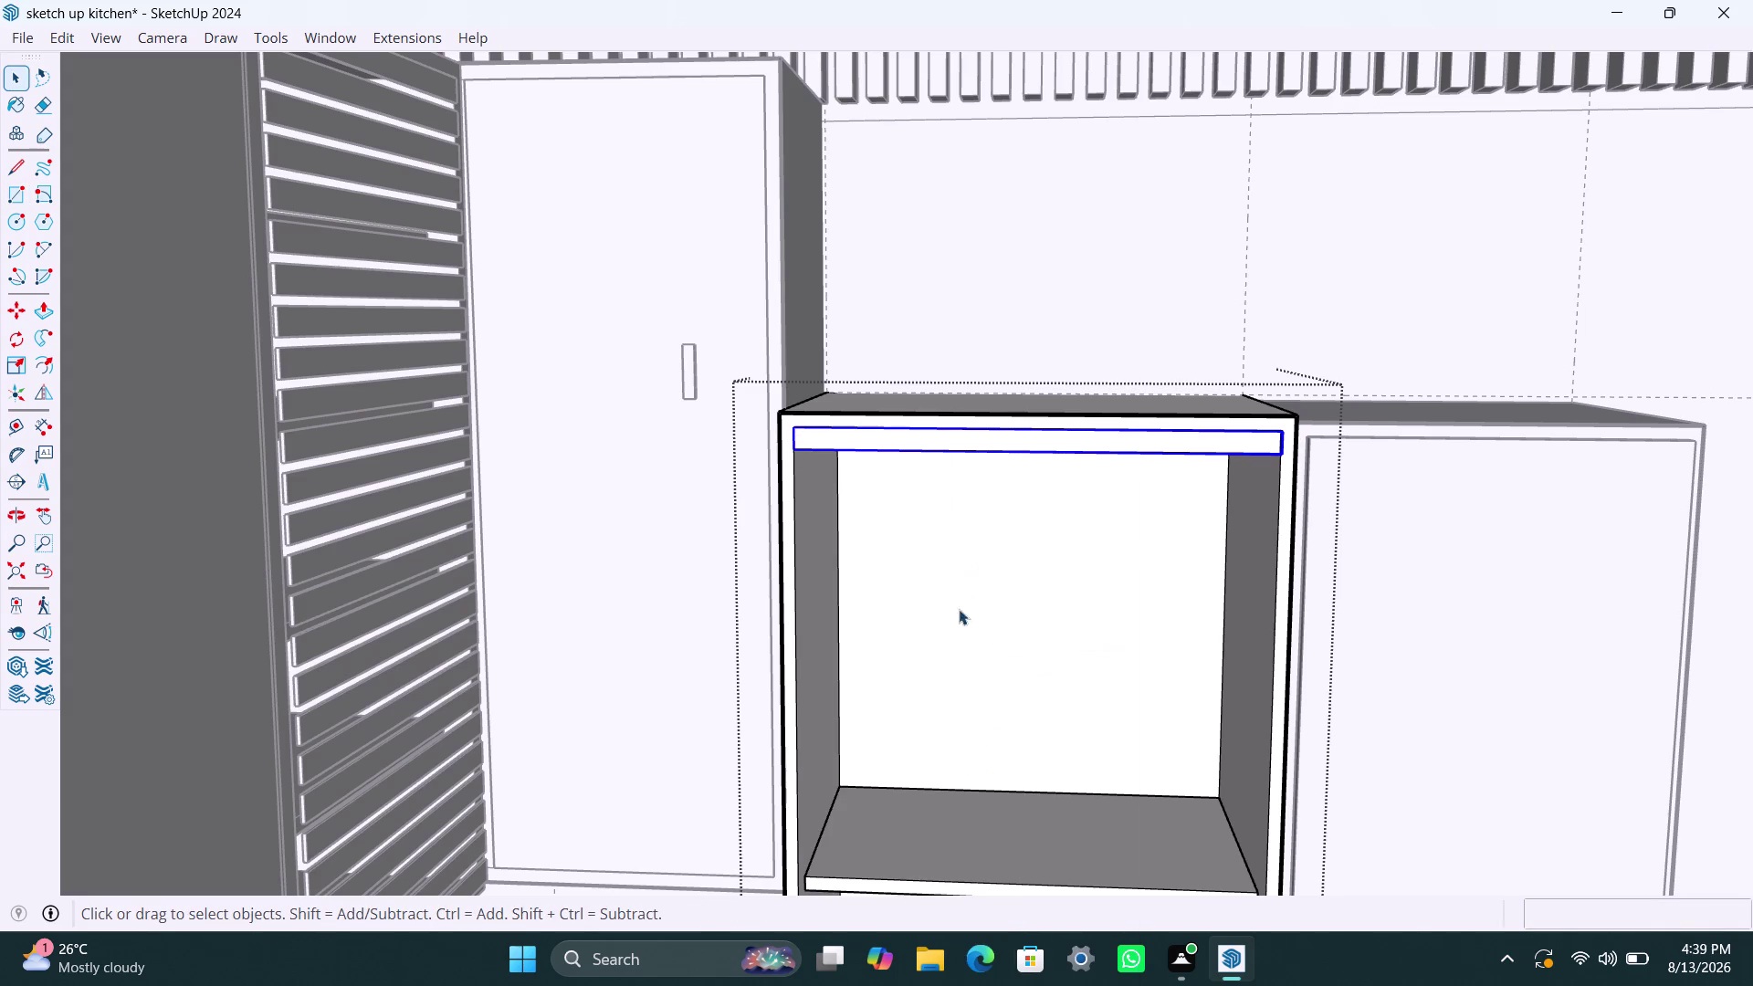
triple_click(863, 436)
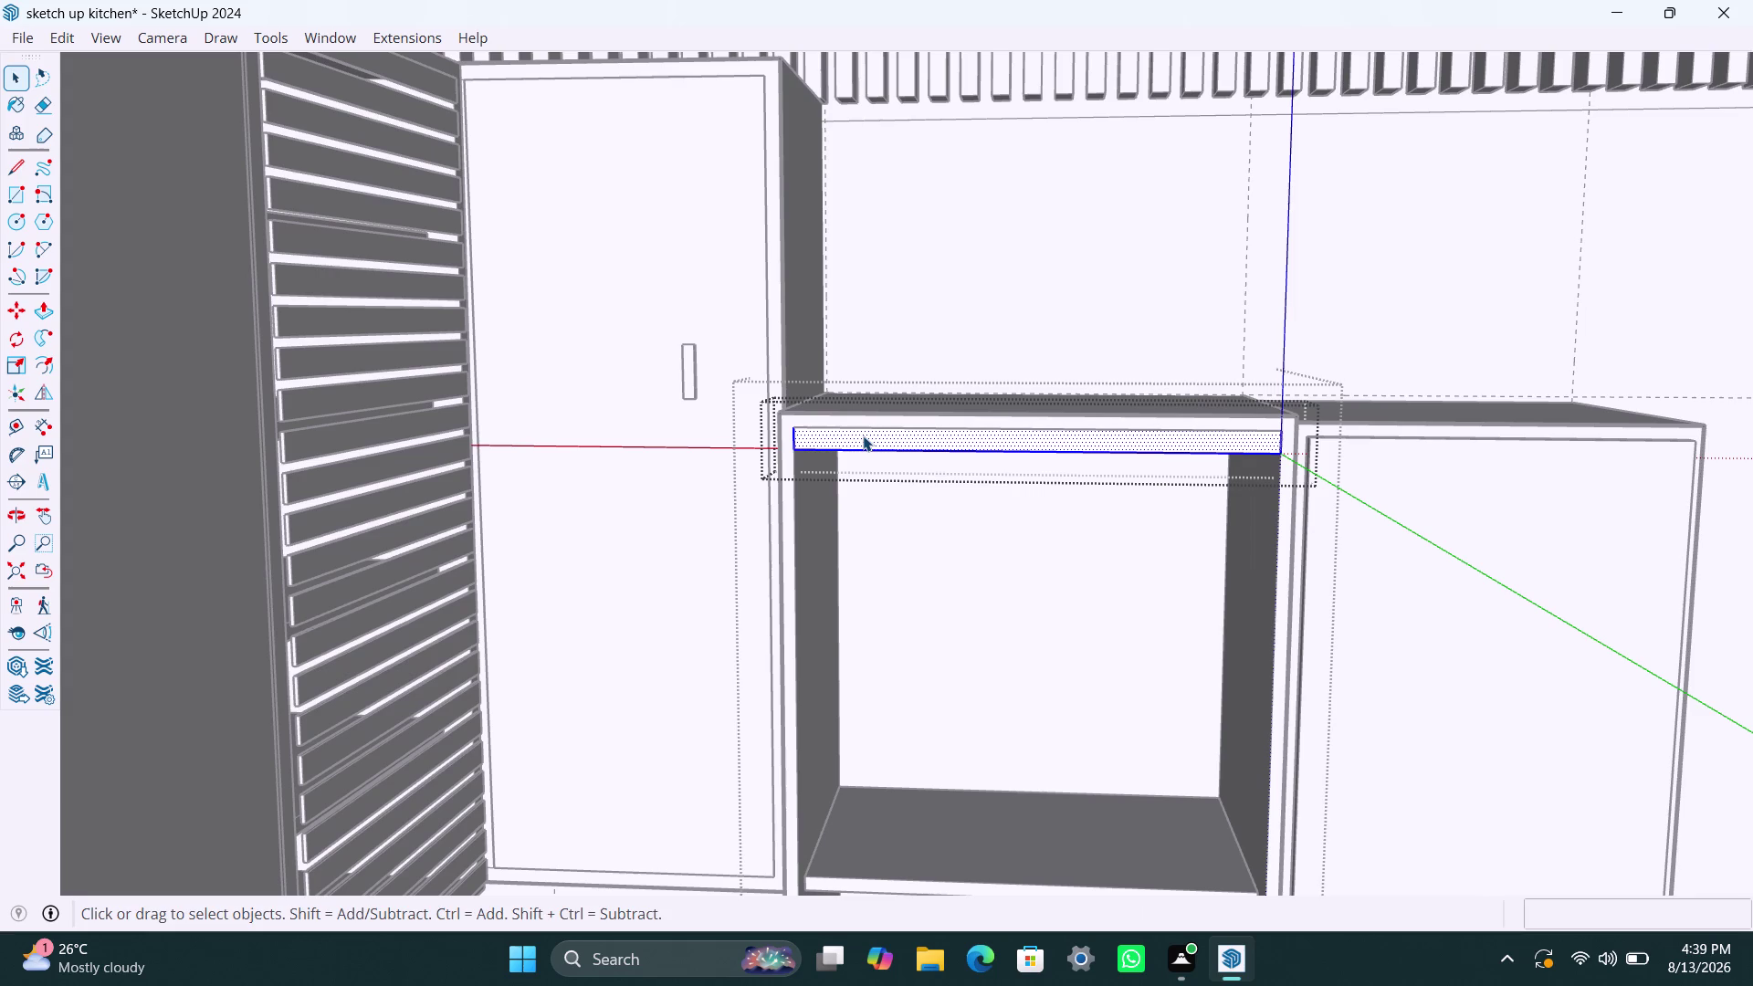
Extrude the rail face 8 mm and close the group.
key(p)
click(862, 436)
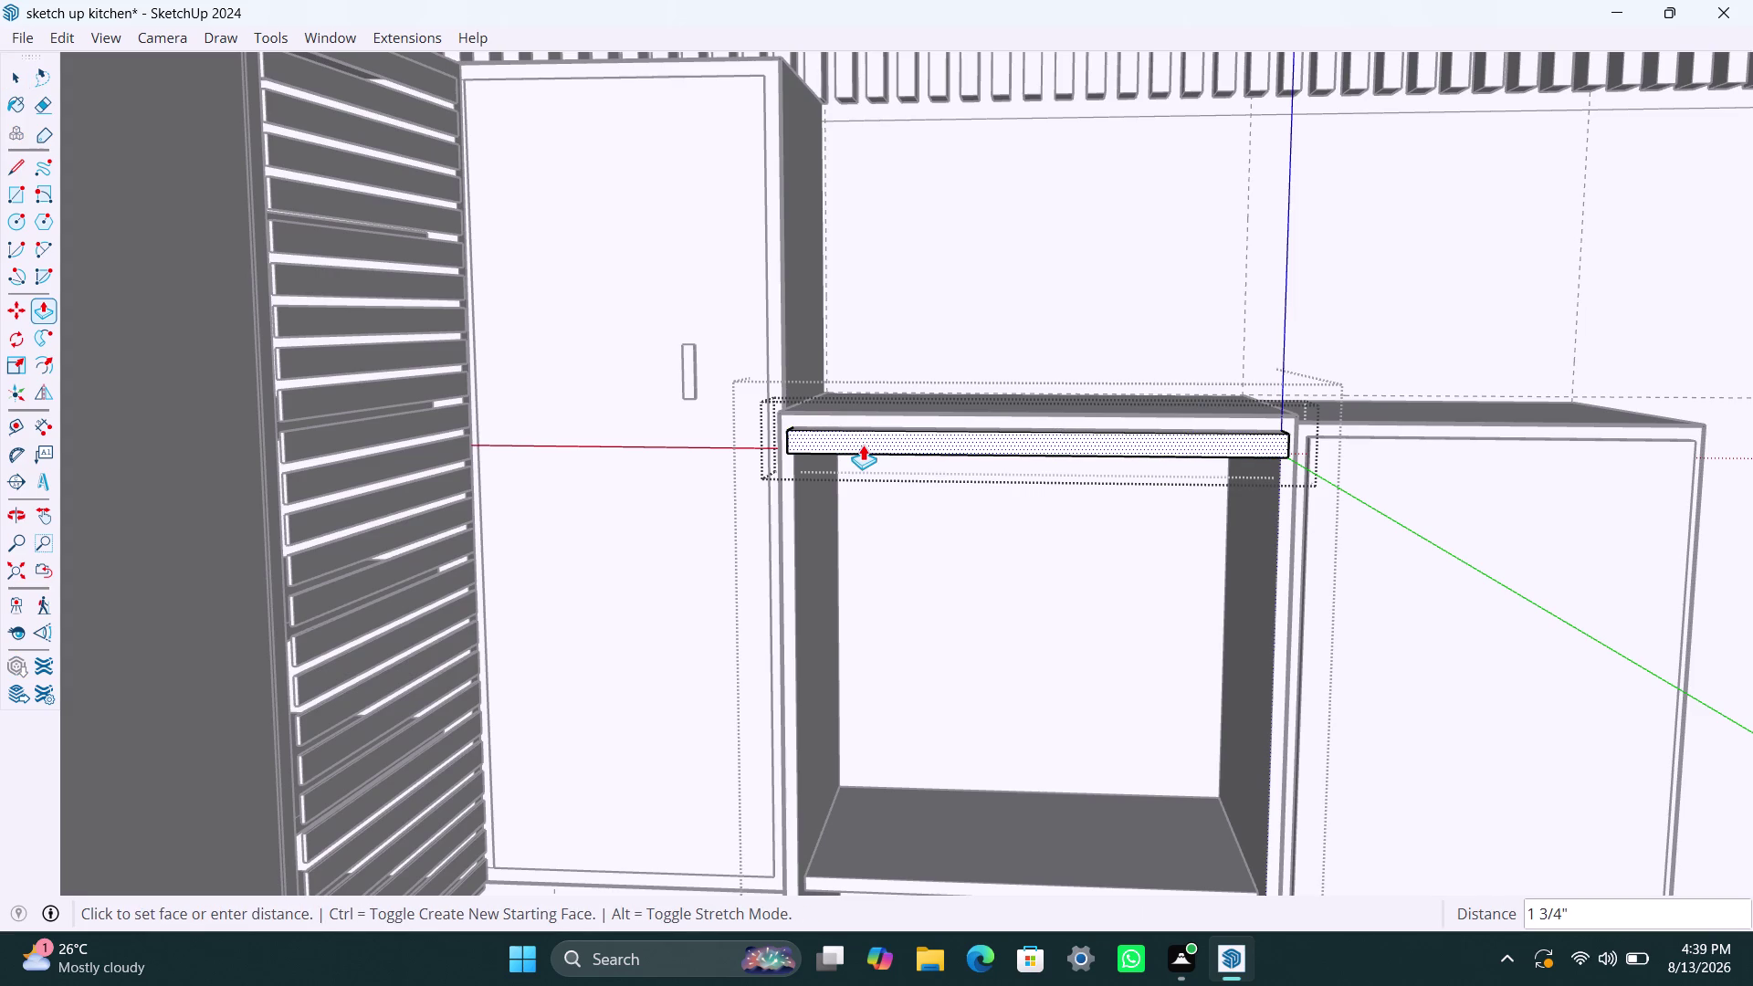
text(8MM)
key(Return)
key(space)
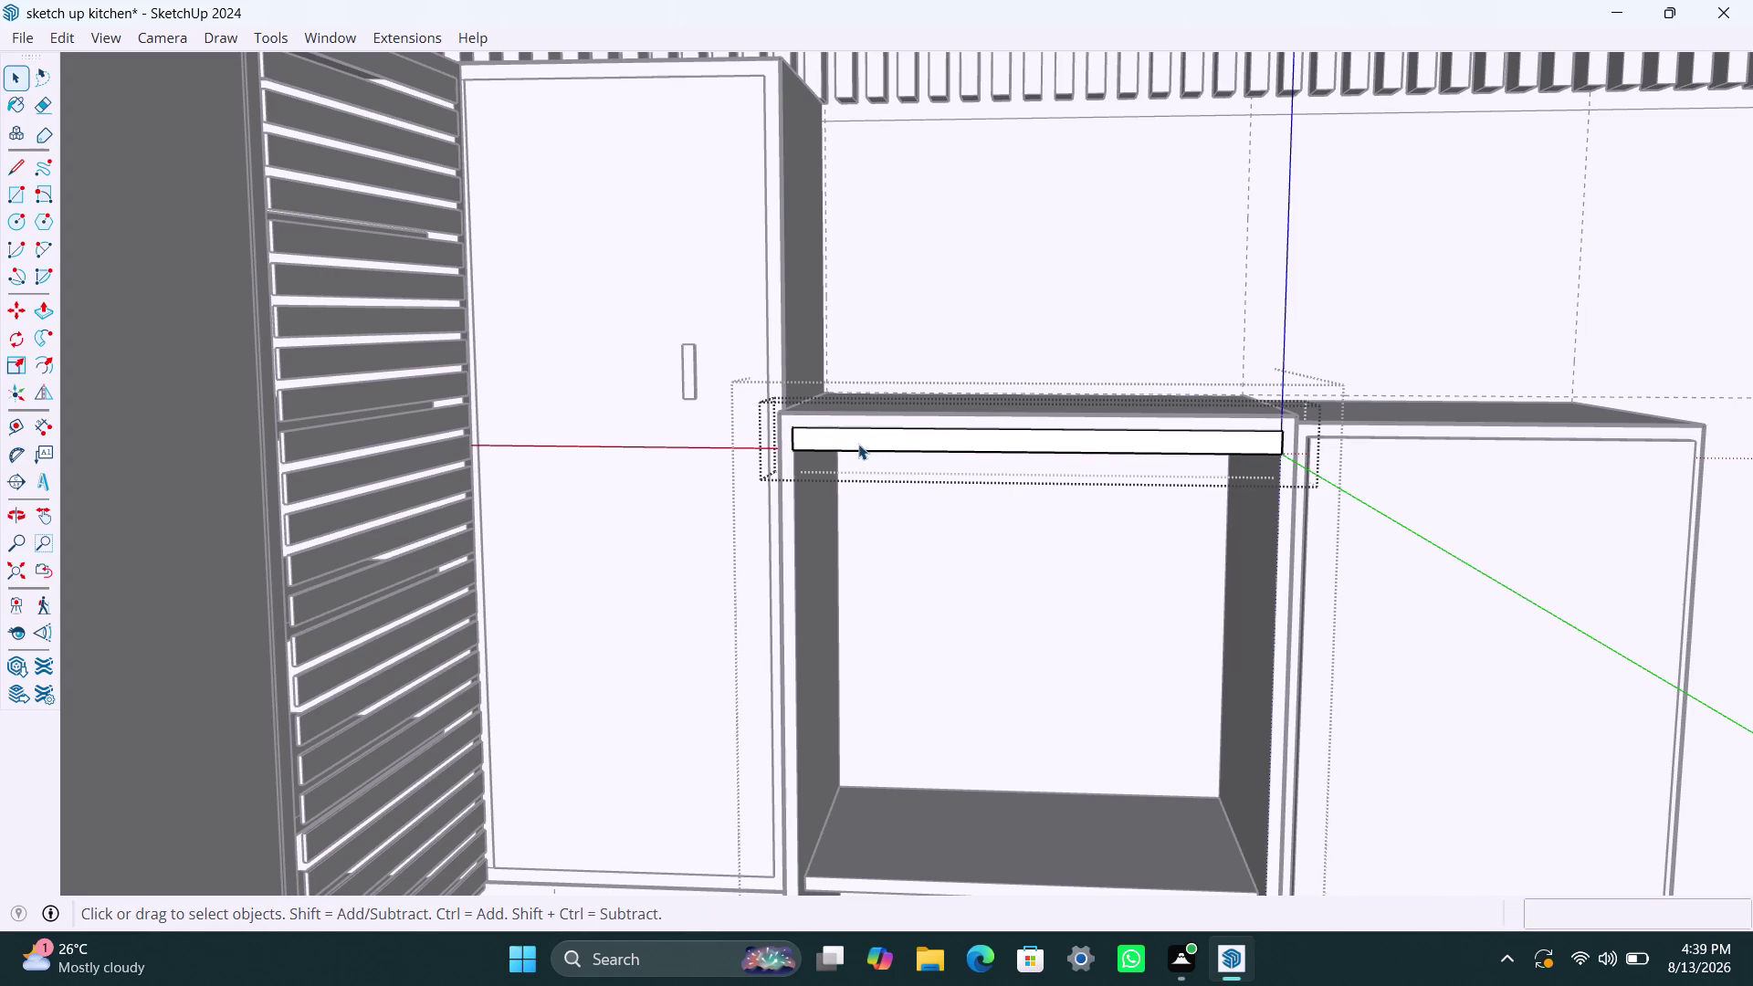
click(808, 433)
Select the finished rail and orbit out to view the cabinet.
click(1019, 330)
click(904, 445)
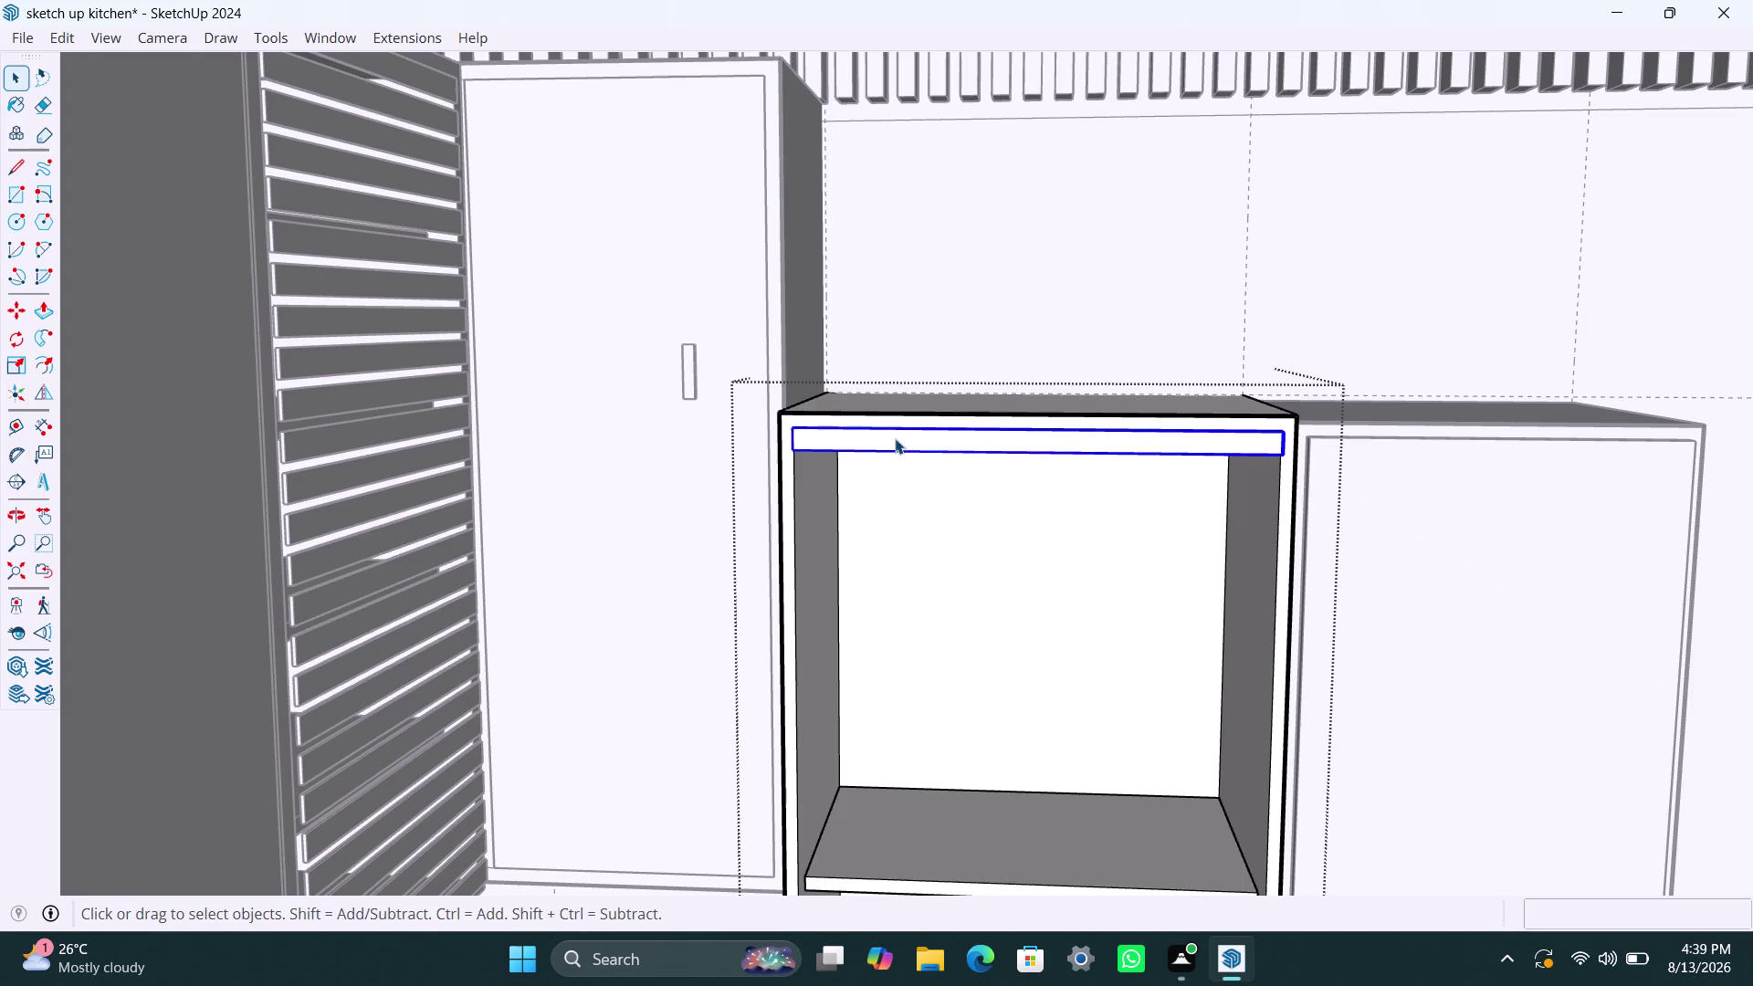
scroll(down, 3)
scroll(down, 3)
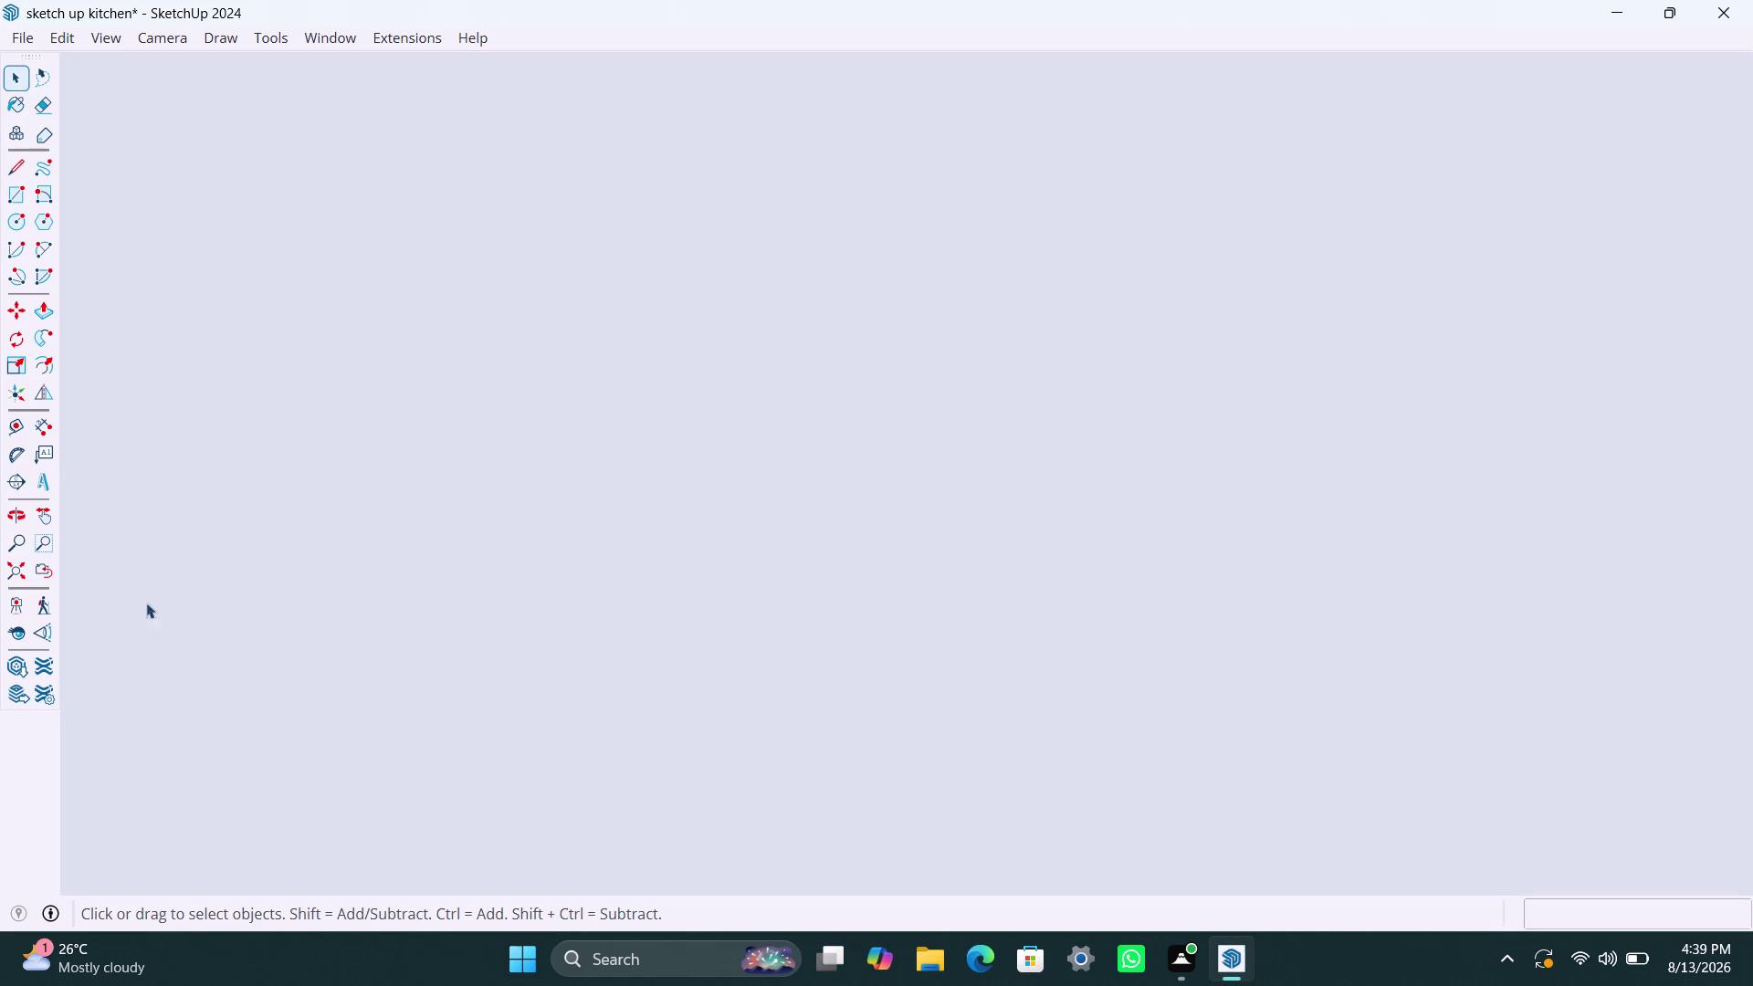
click(21, 572)
middle_drag(832, 369, 838, 785)
middle_drag(813, 383, 953, 399)
scroll(up, 3)
scroll(up, 3)
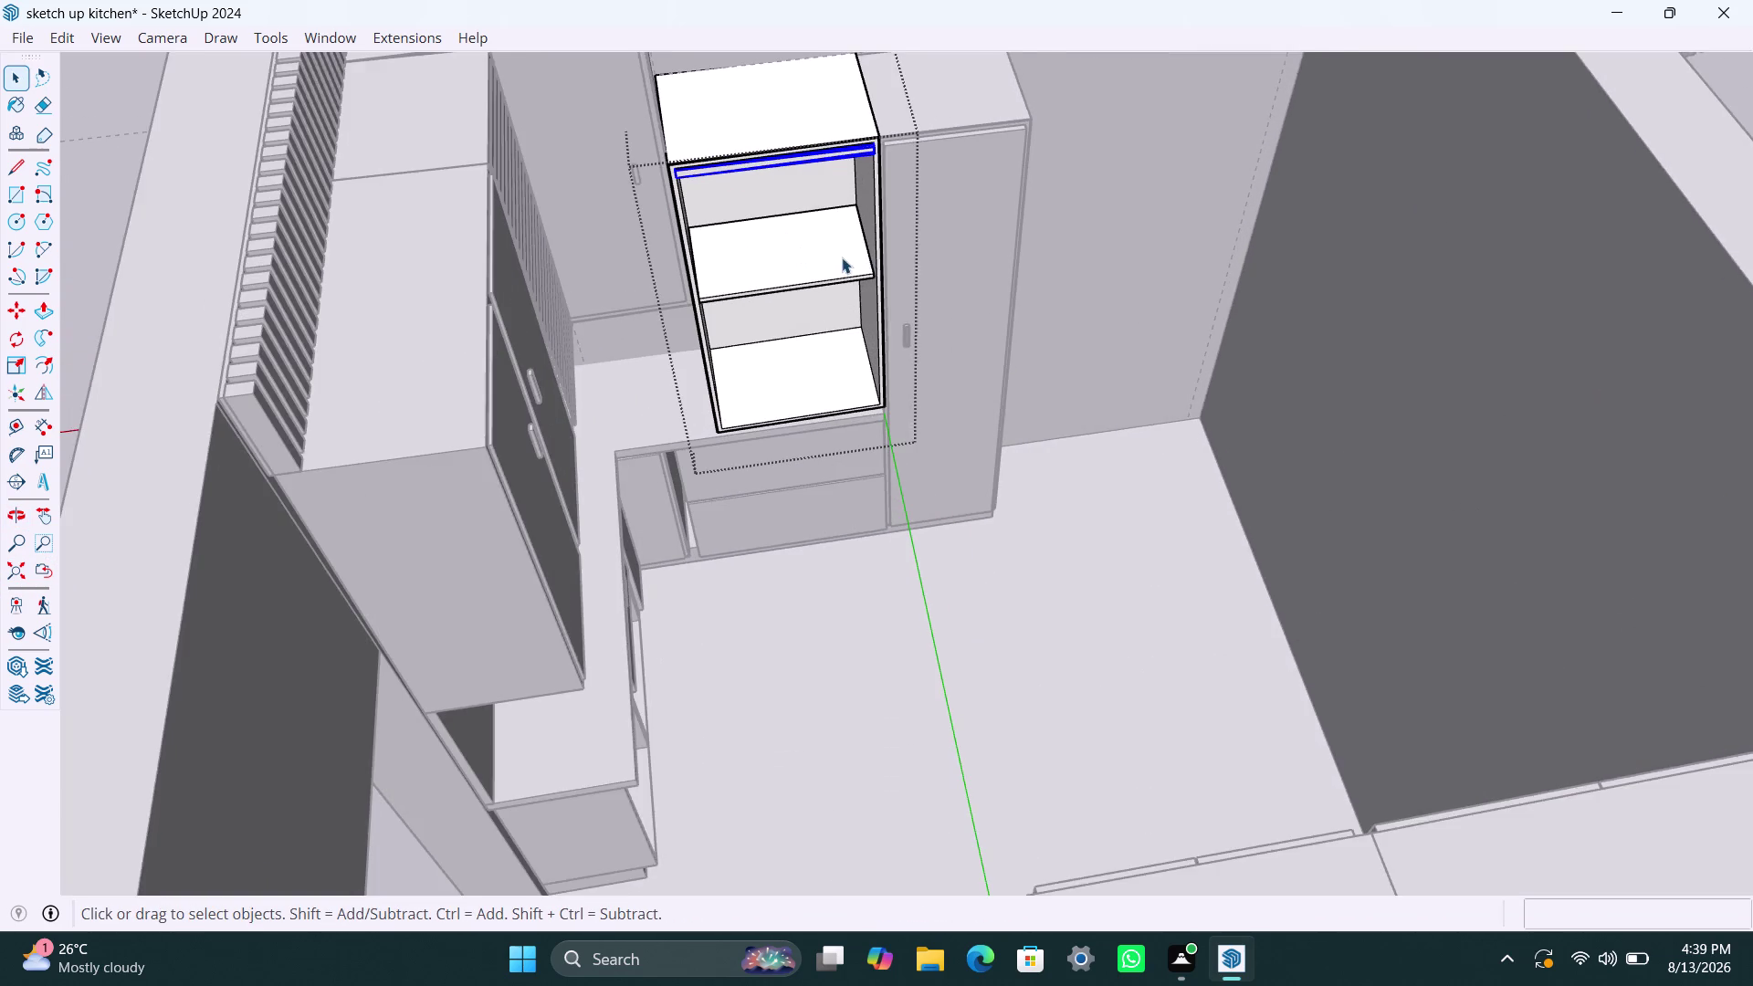
scroll(up, 3)
middle_drag(810, 175, 762, 175)
scroll(up, 3)
middle_drag(841, 248, 836, 178)
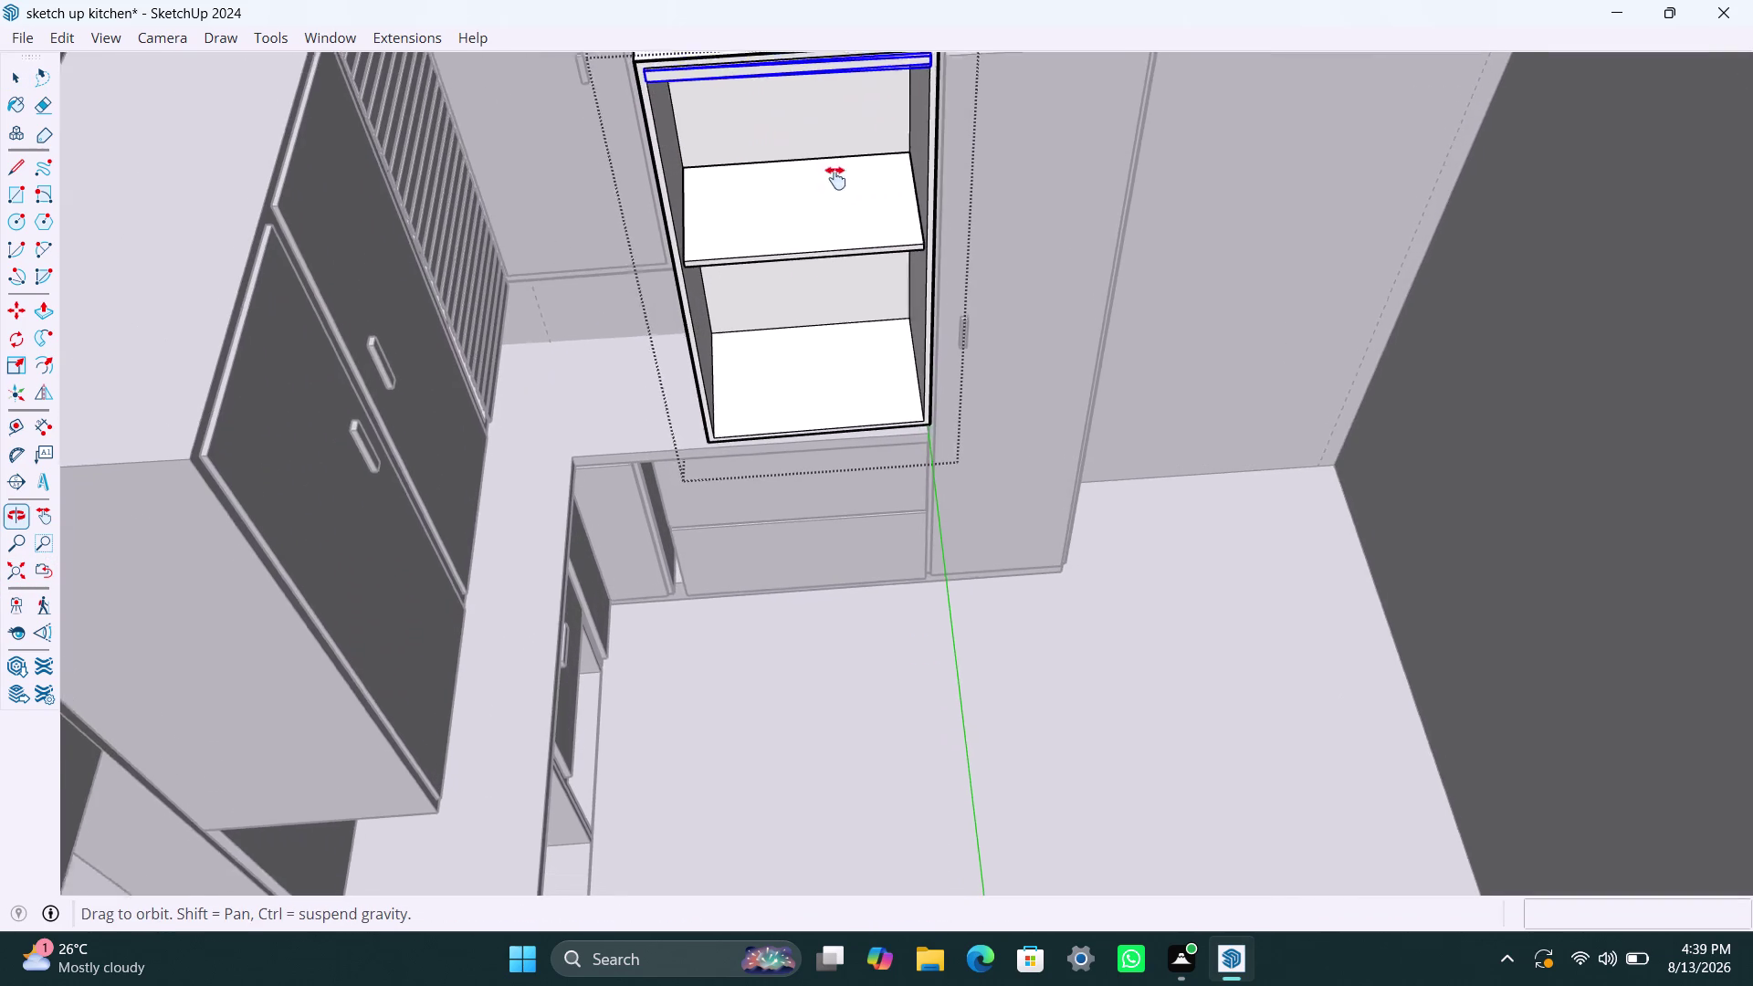
middle_drag(835, 178, 805, 598)
scroll(up, 3)
middle_drag(758, 559, 764, 374)
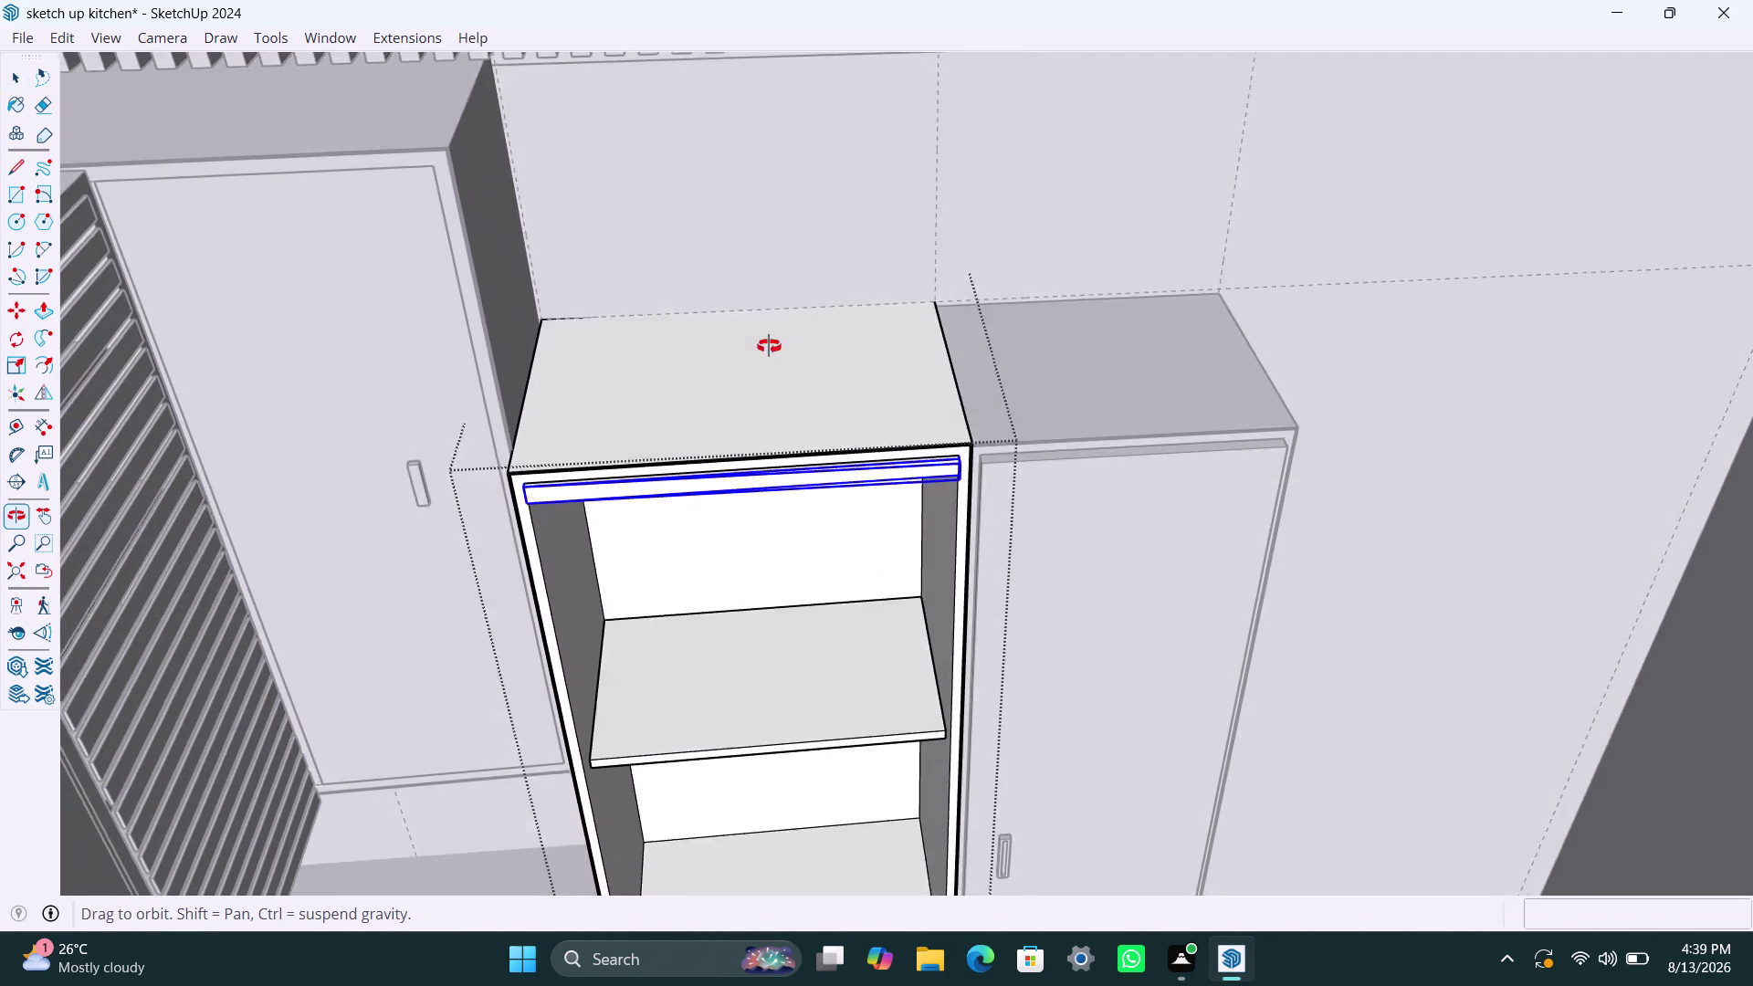
middle_drag(764, 375, 769, 343)
scroll(up, 3)
middle_drag(759, 617, 774, 553)
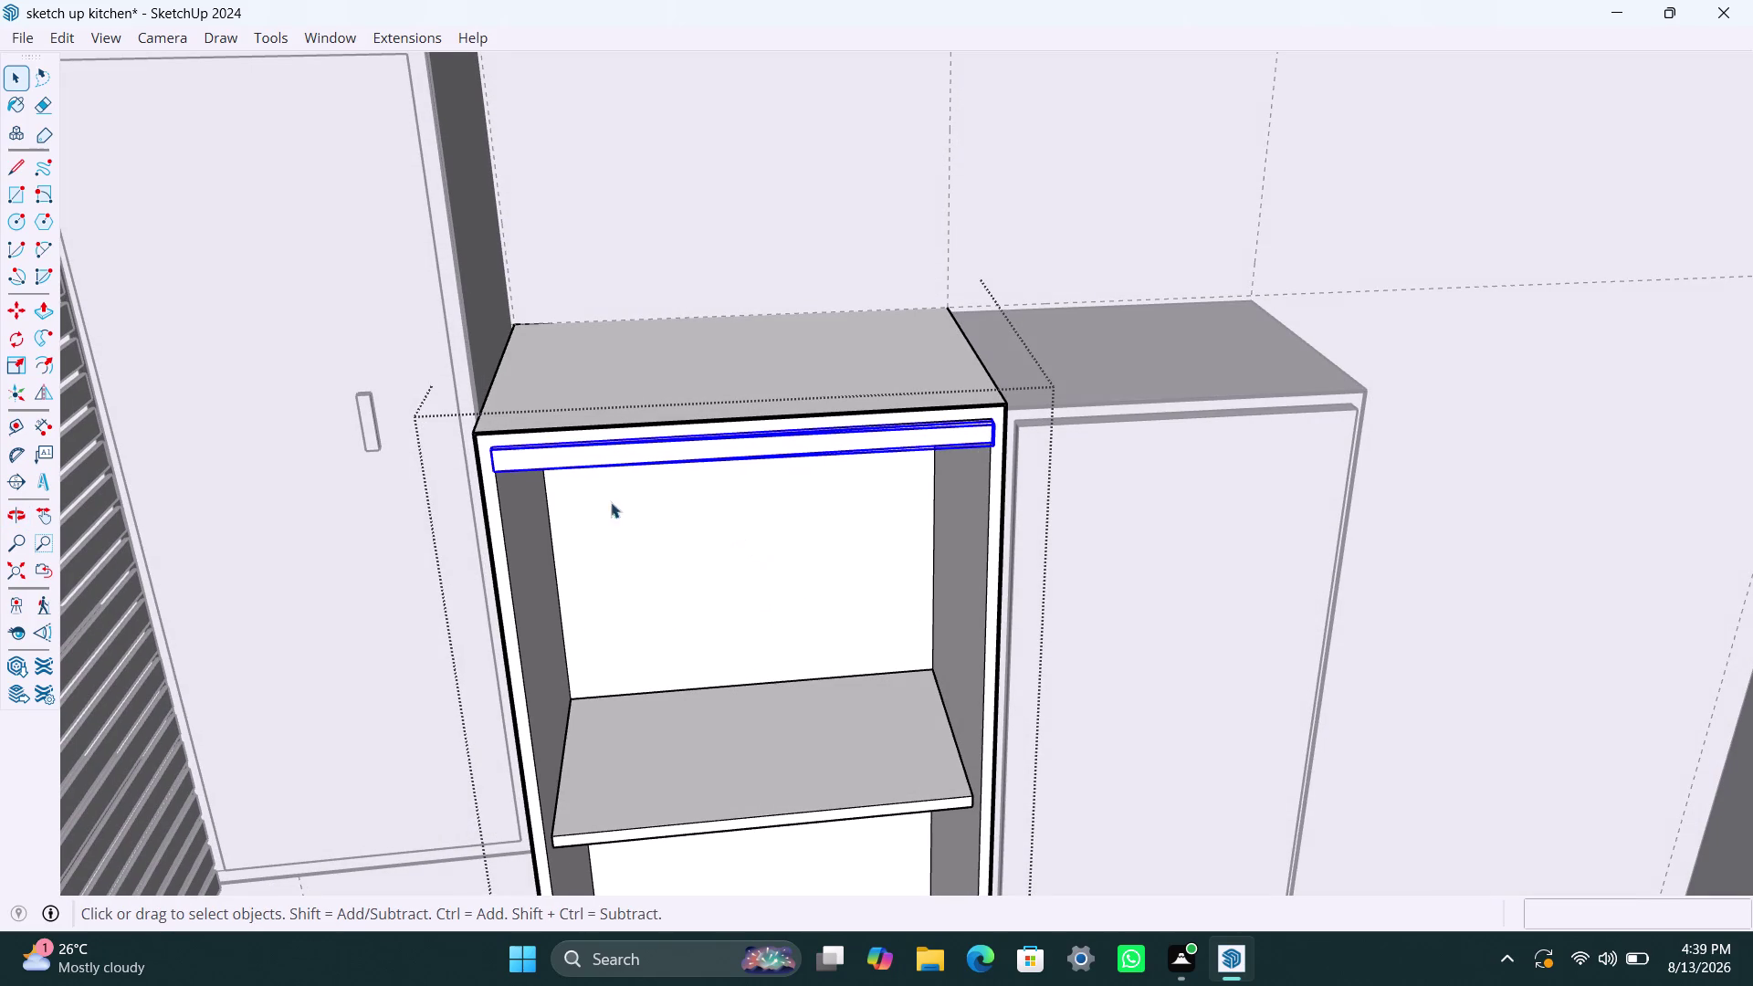
middle_drag(724, 471, 745, 639)
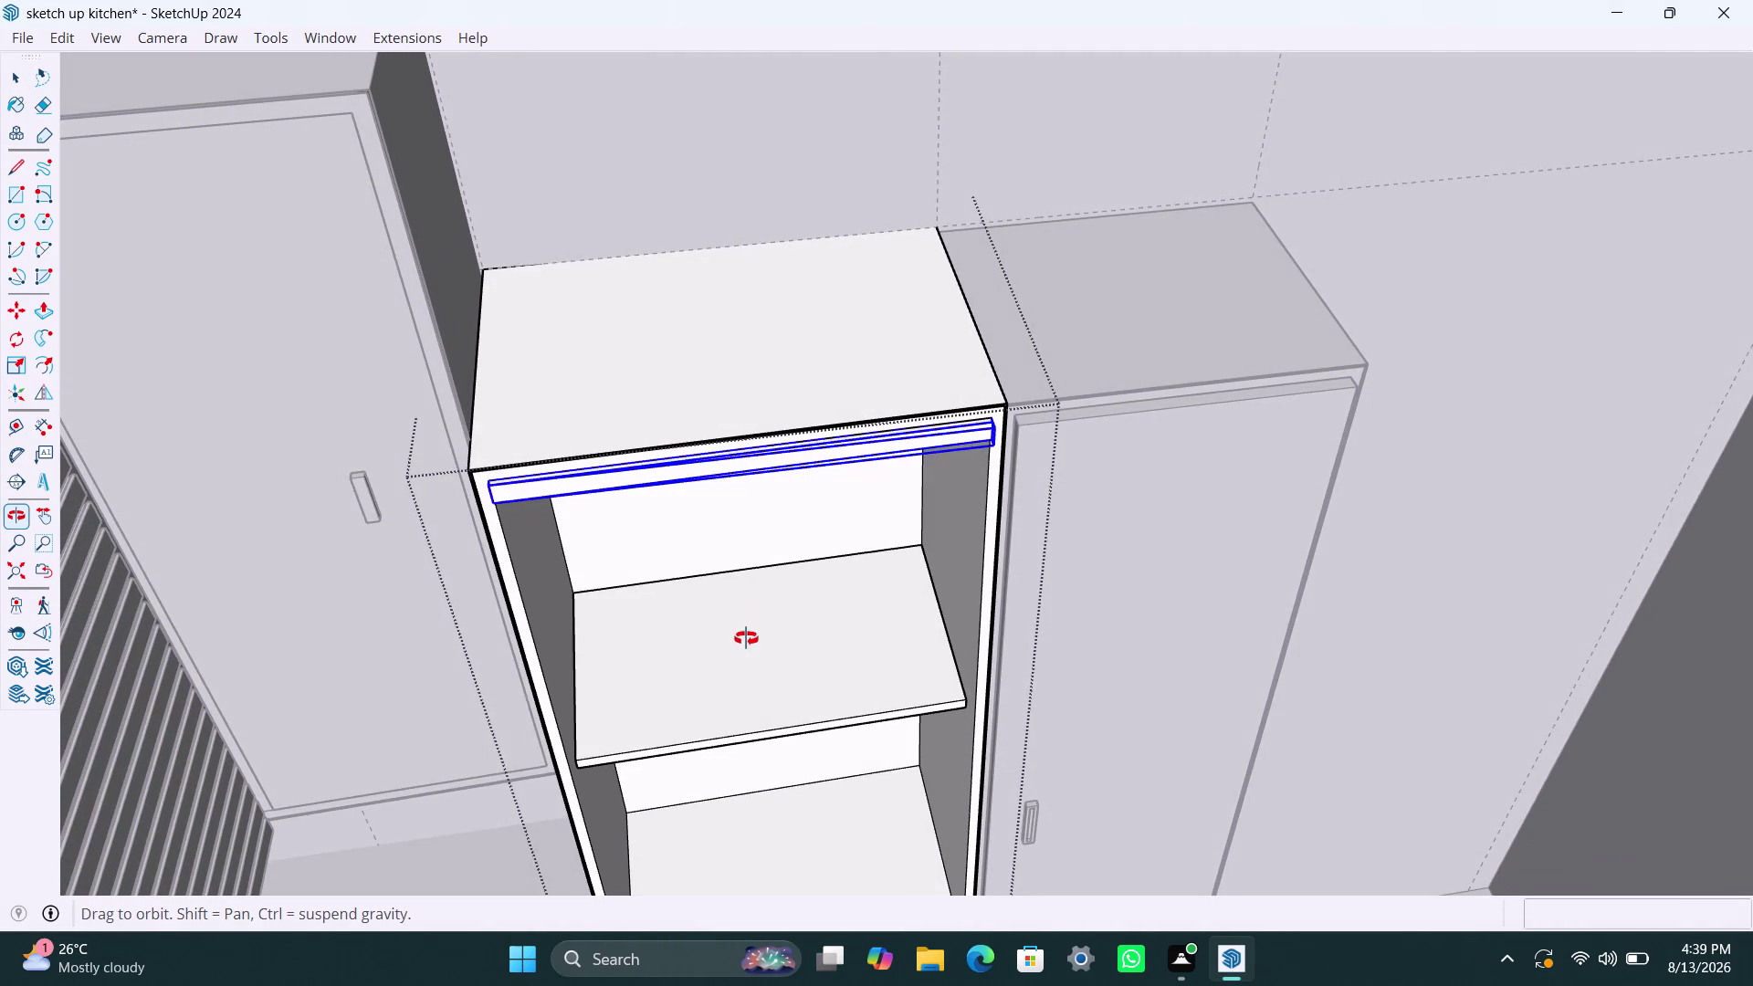
middle_drag(746, 638, 742, 687)
scroll(up, 3)
scroll(up, 3)
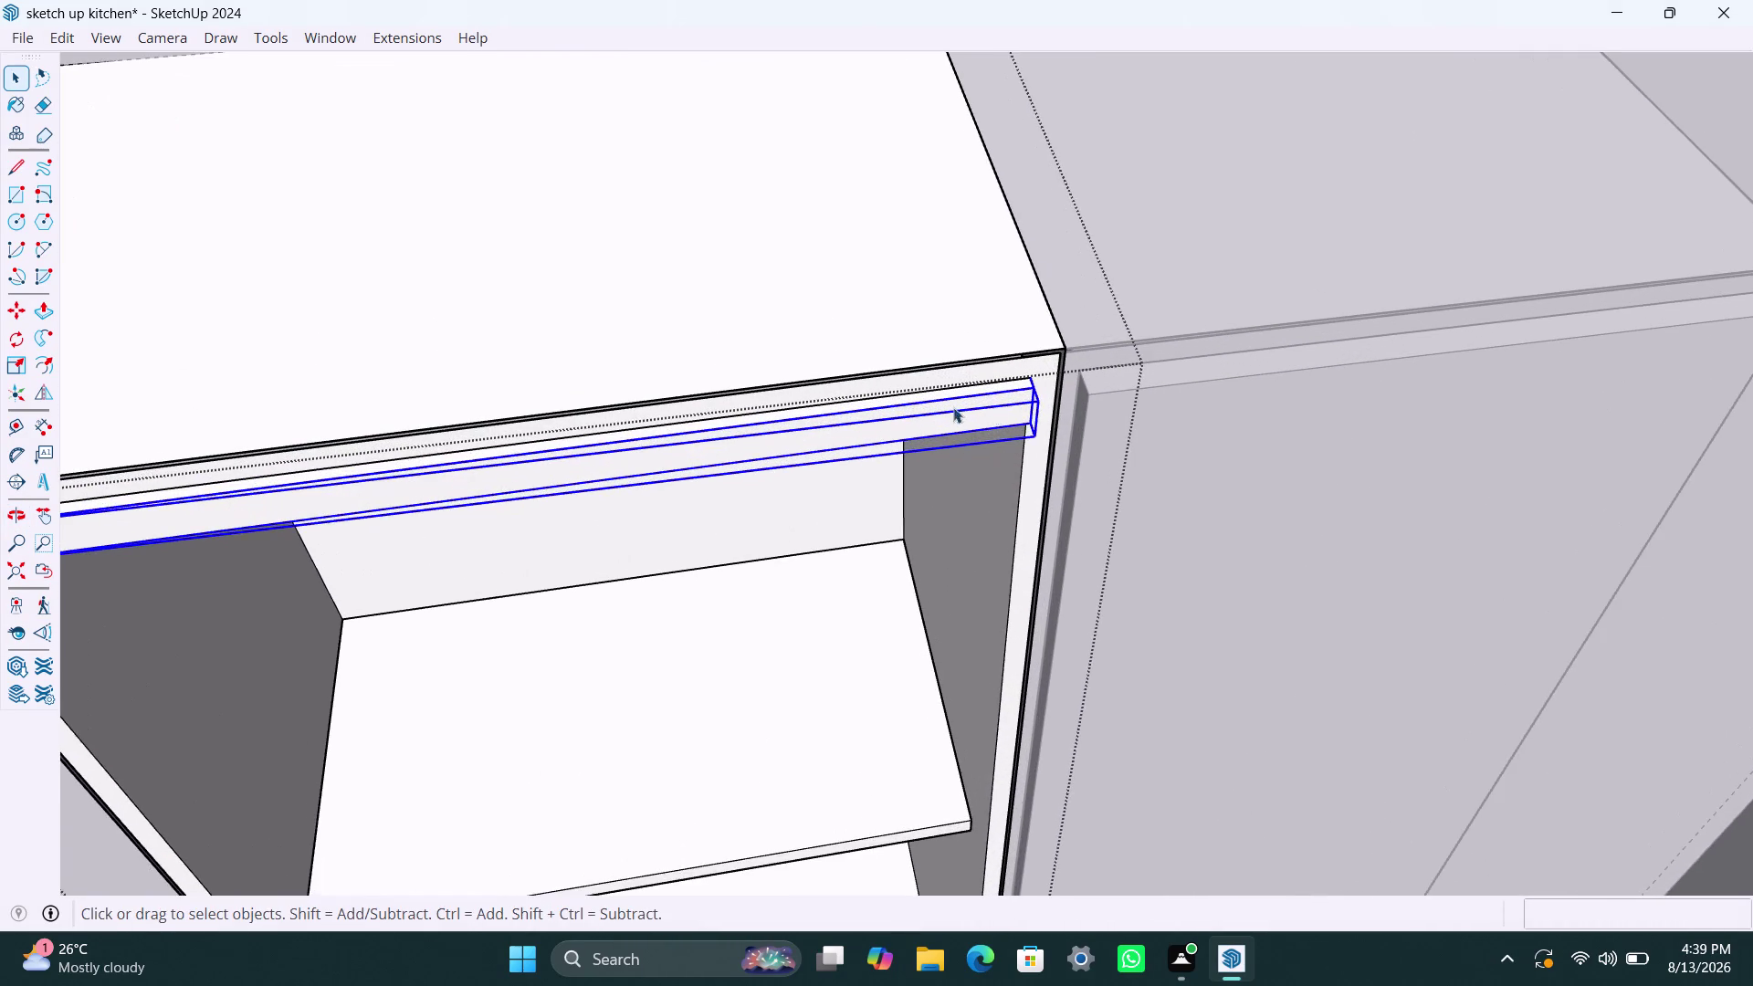
scroll(down, 3)
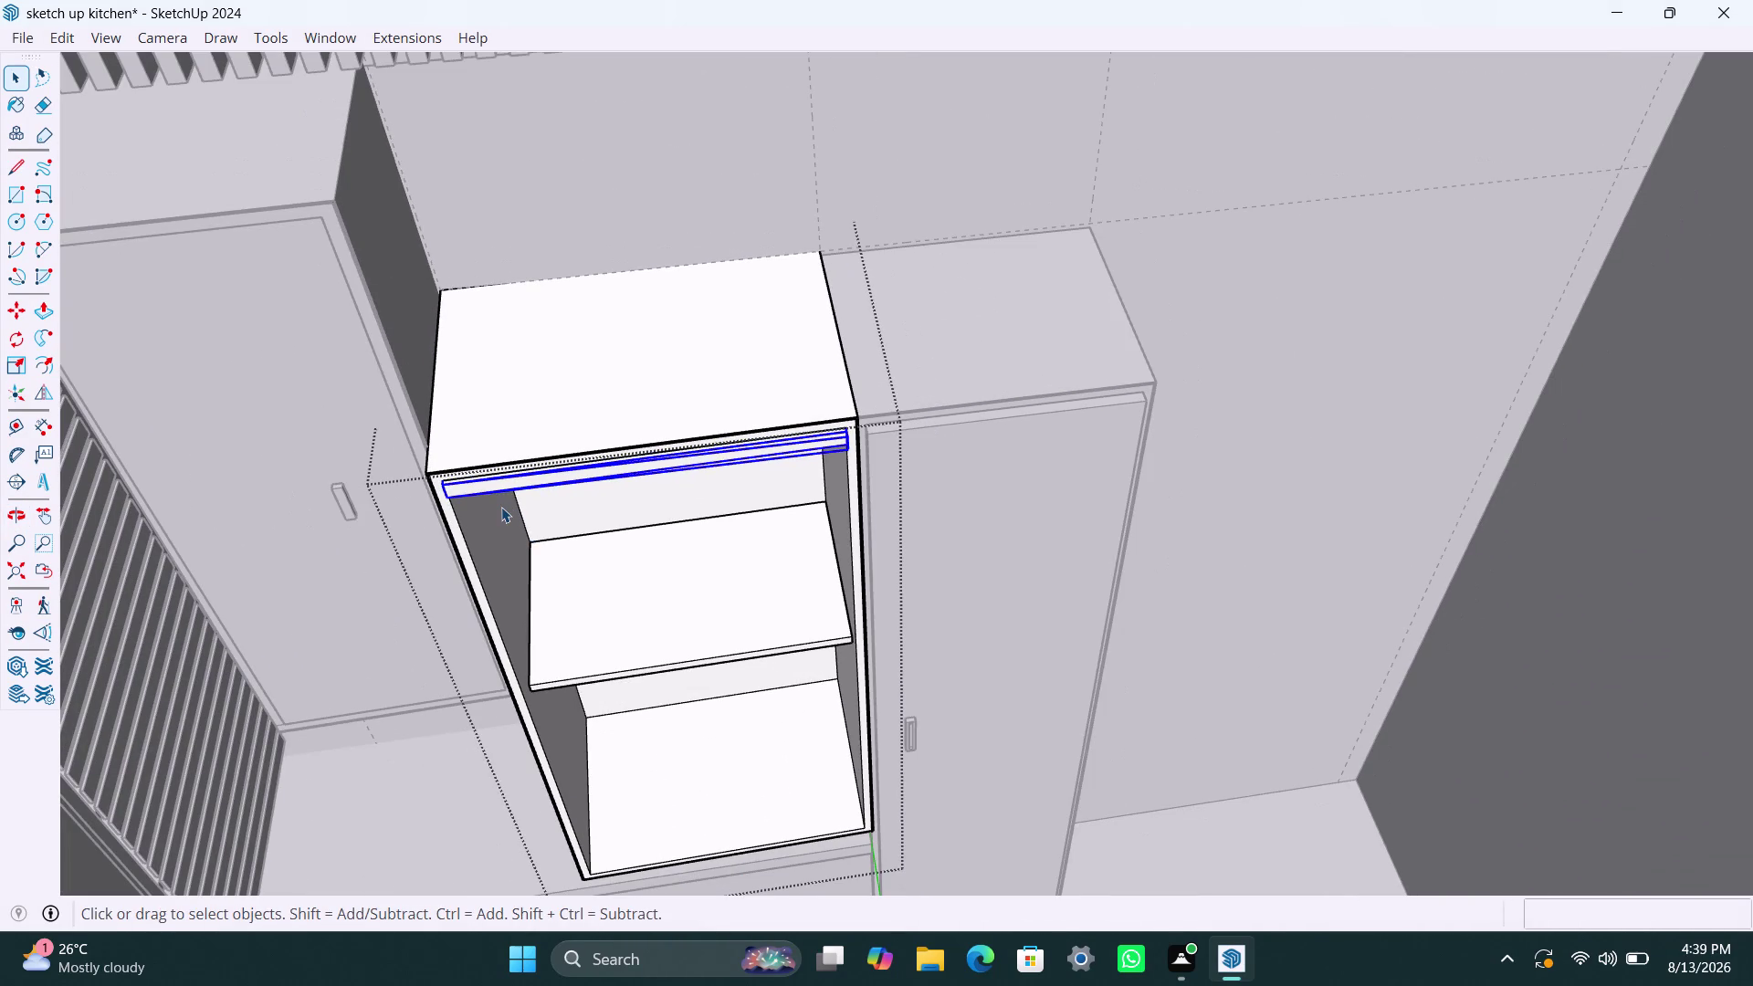
key(m)
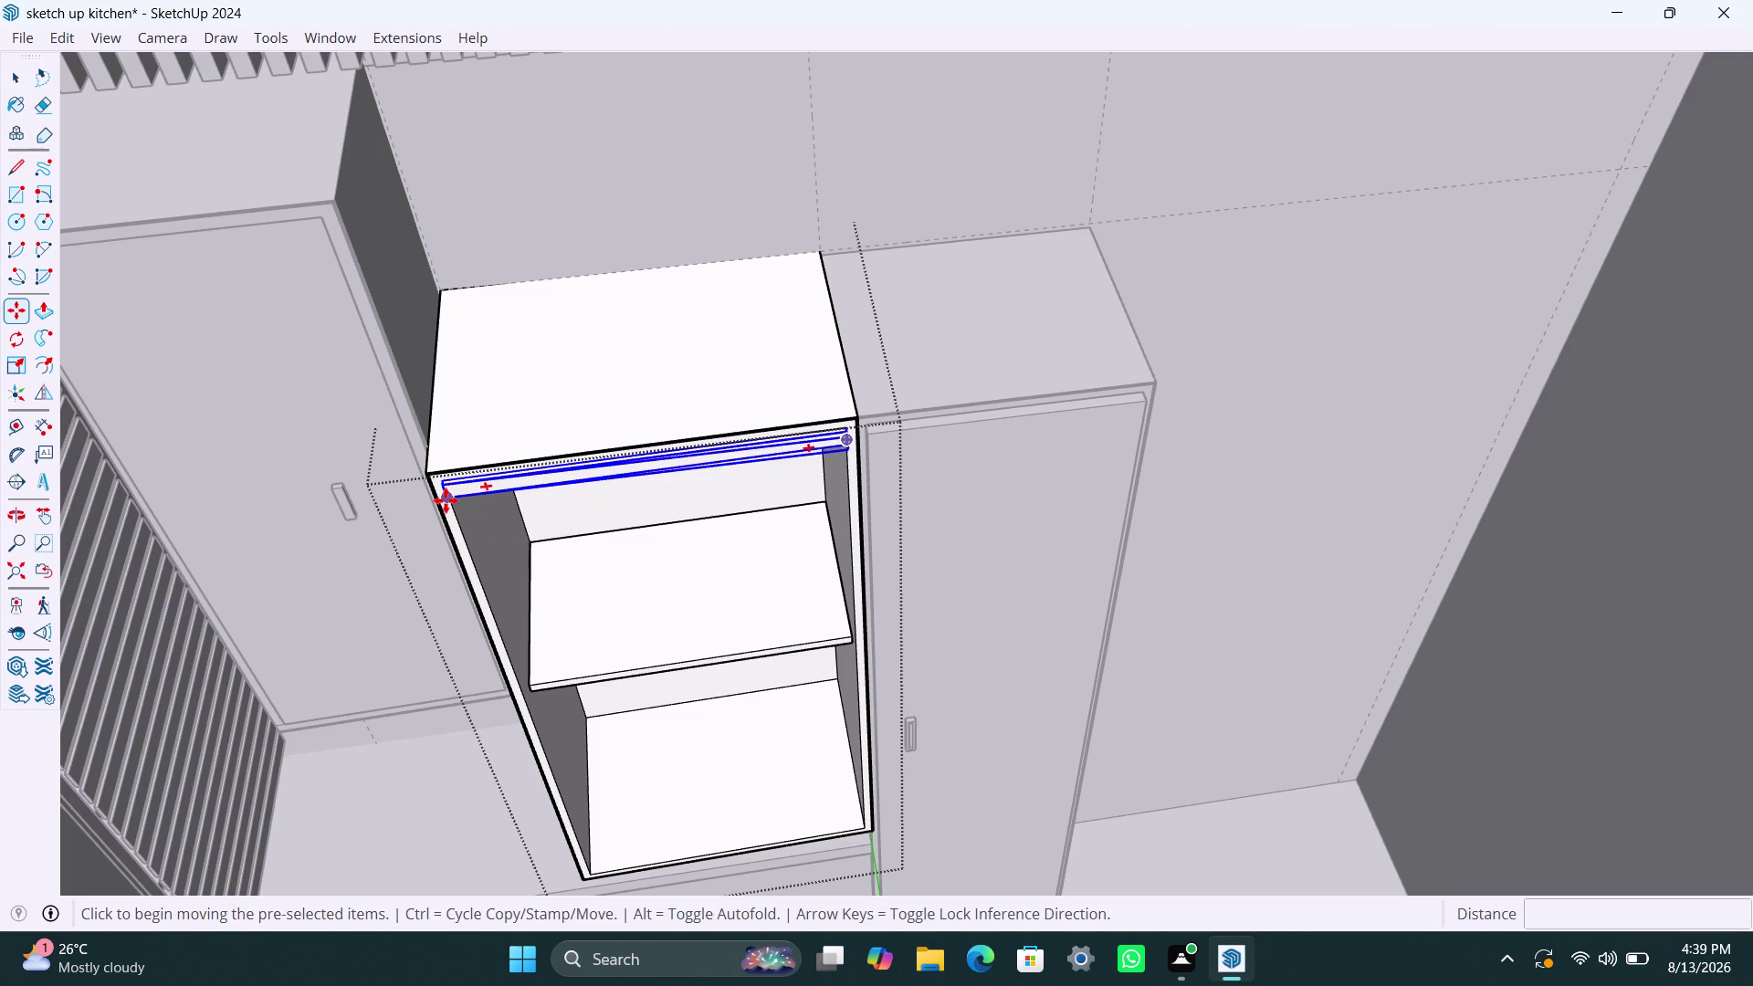
Copy the thin front rail down to the lower cabinet opening's bottom front edge.
click(446, 486)
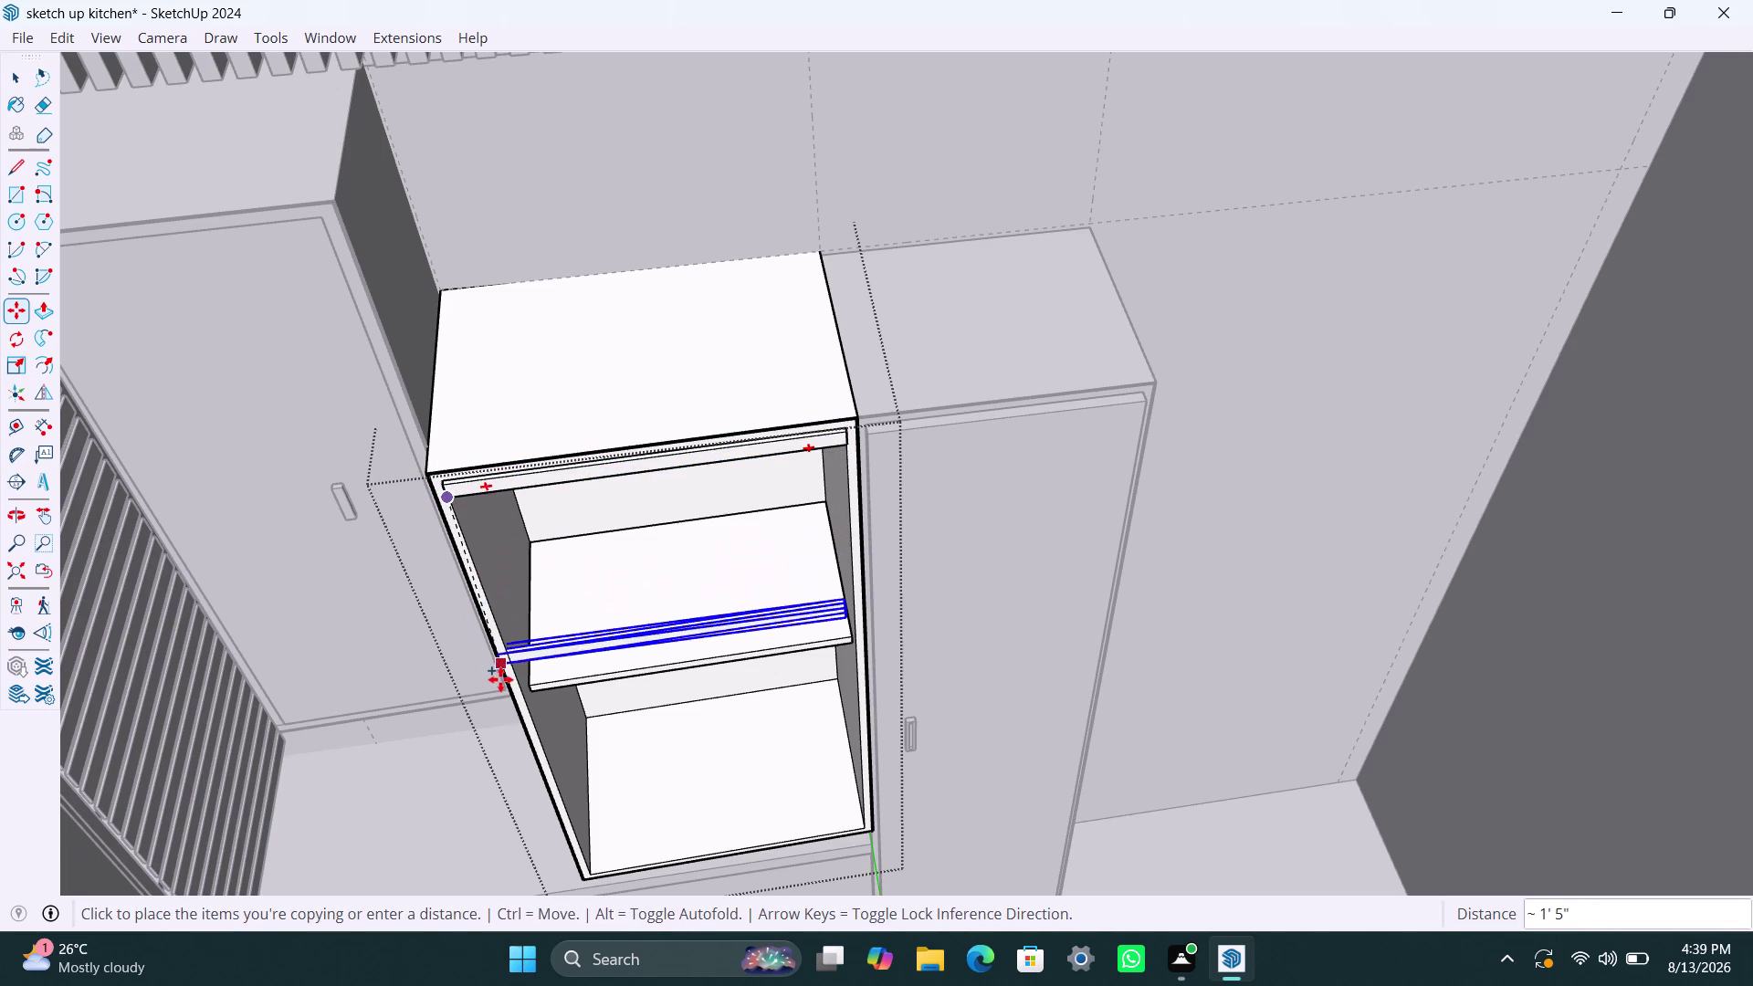
scroll(down, 3)
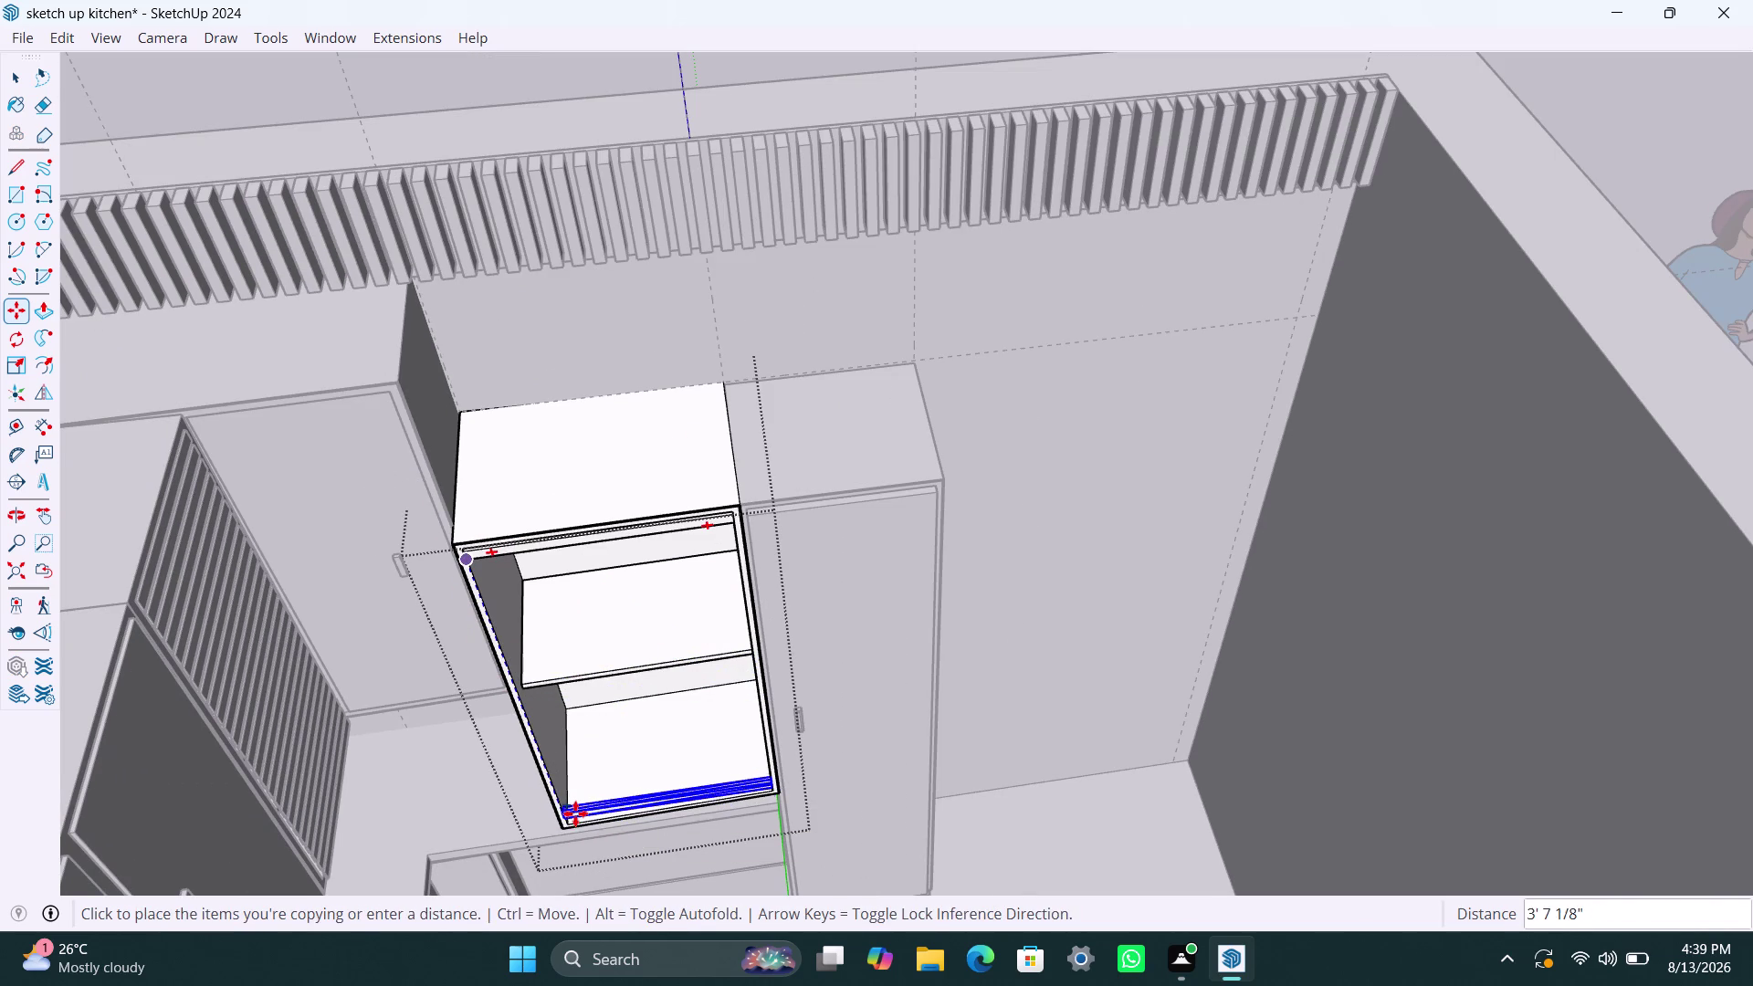
middle_drag(576, 811, 681, 720)
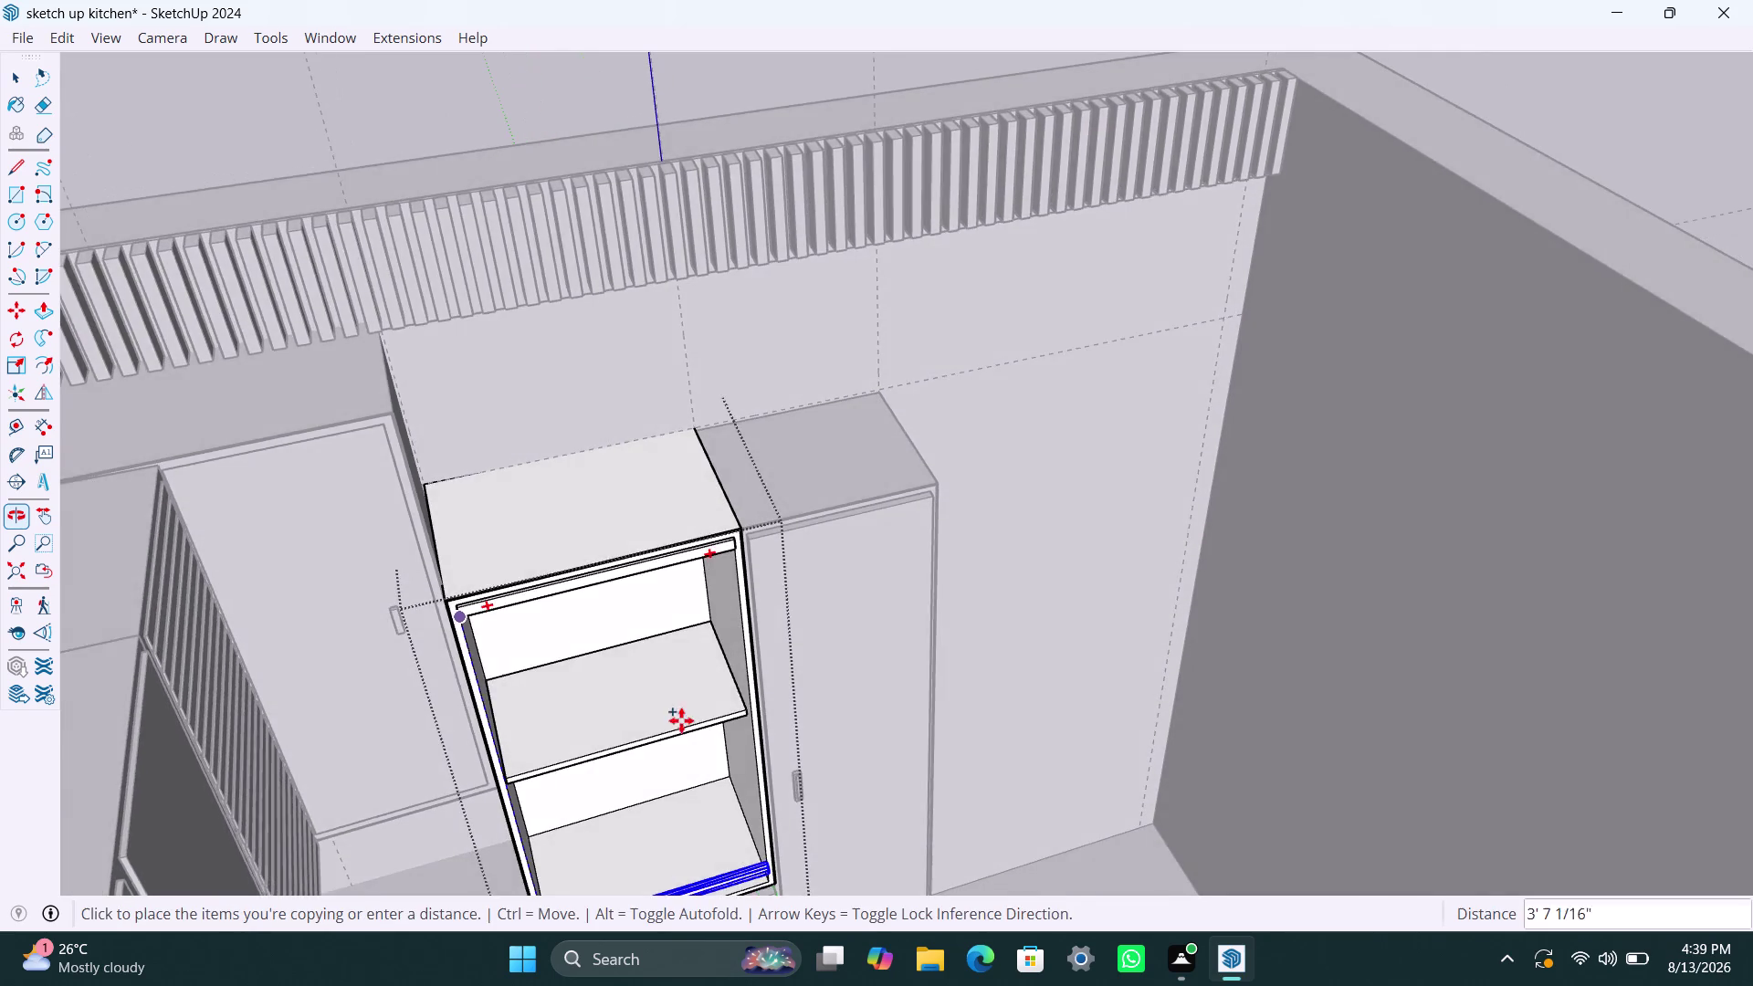
scroll(down, 3)
middle_drag(659, 710, 792, 308)
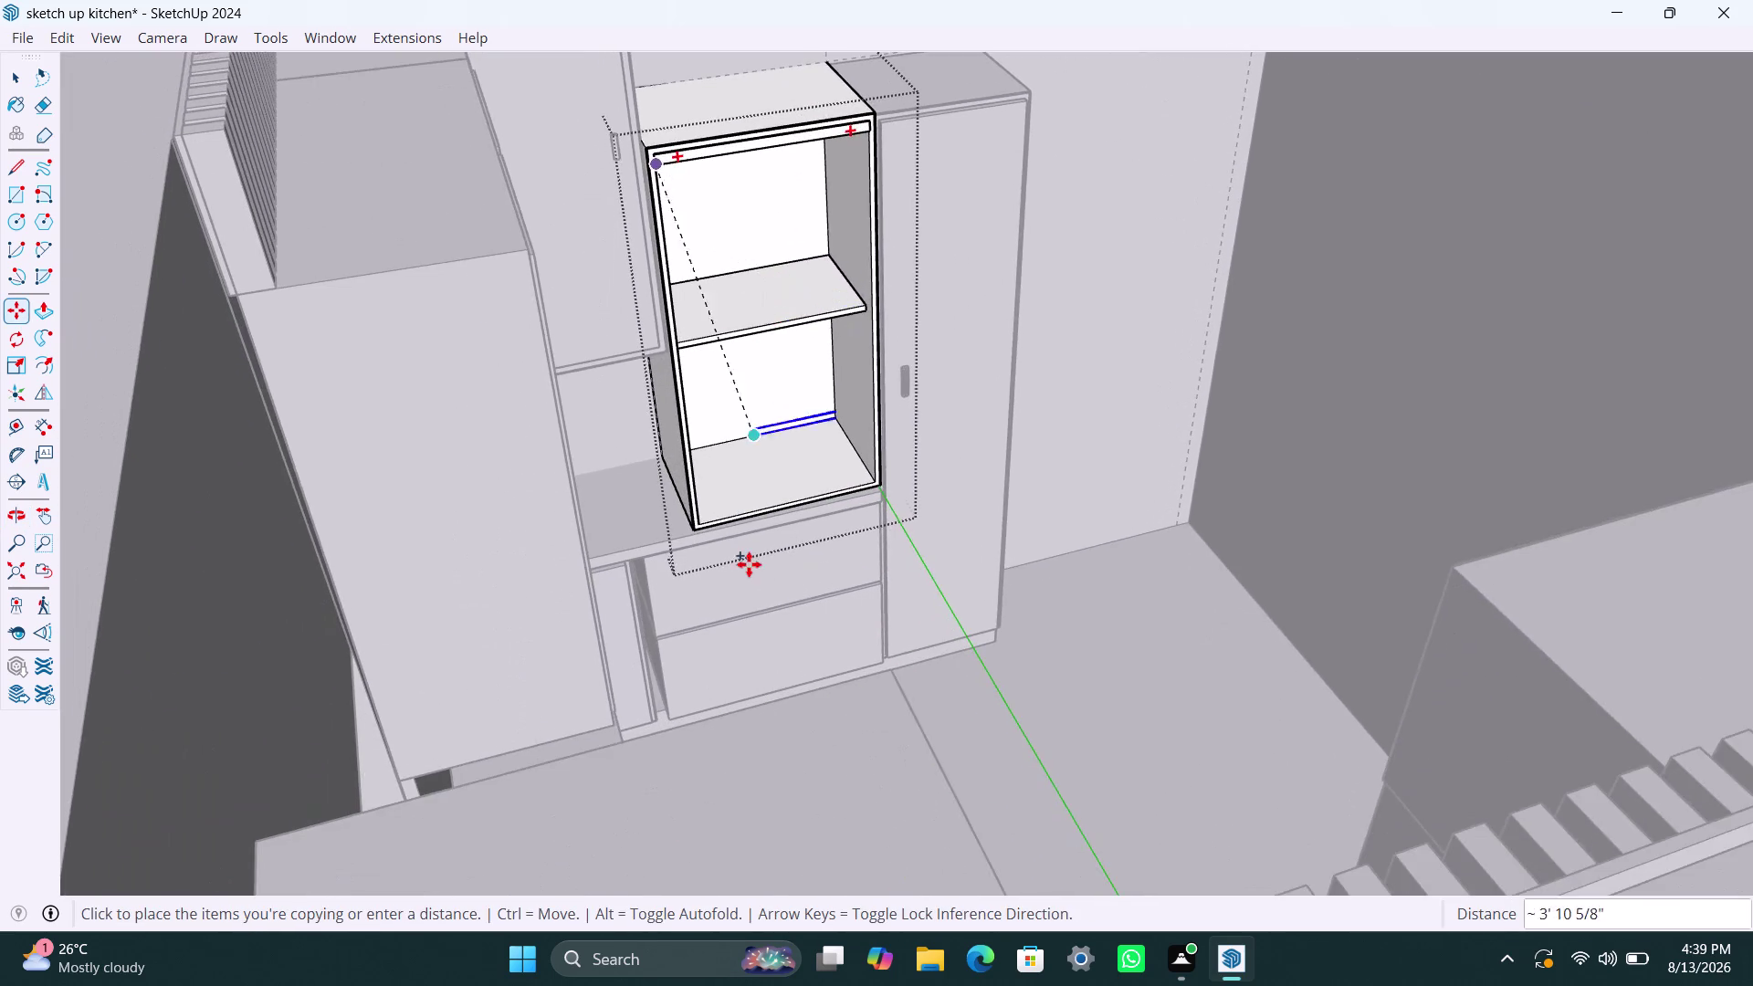
scroll(up, 3)
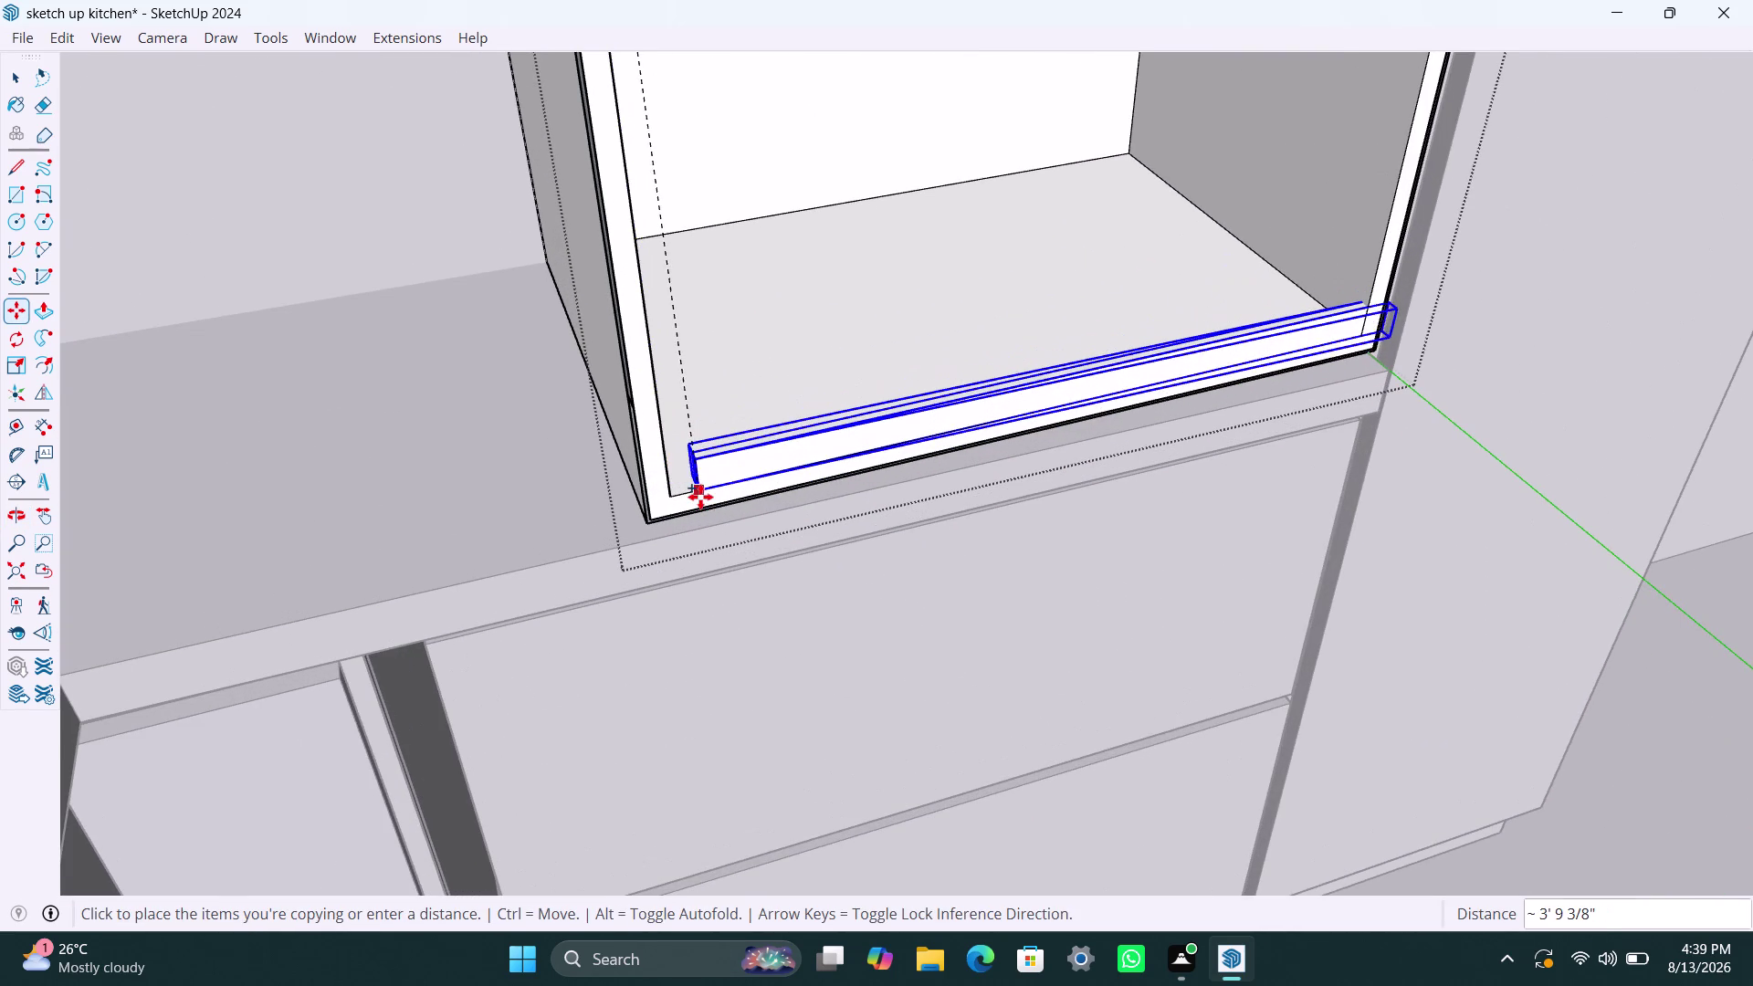
click(678, 497)
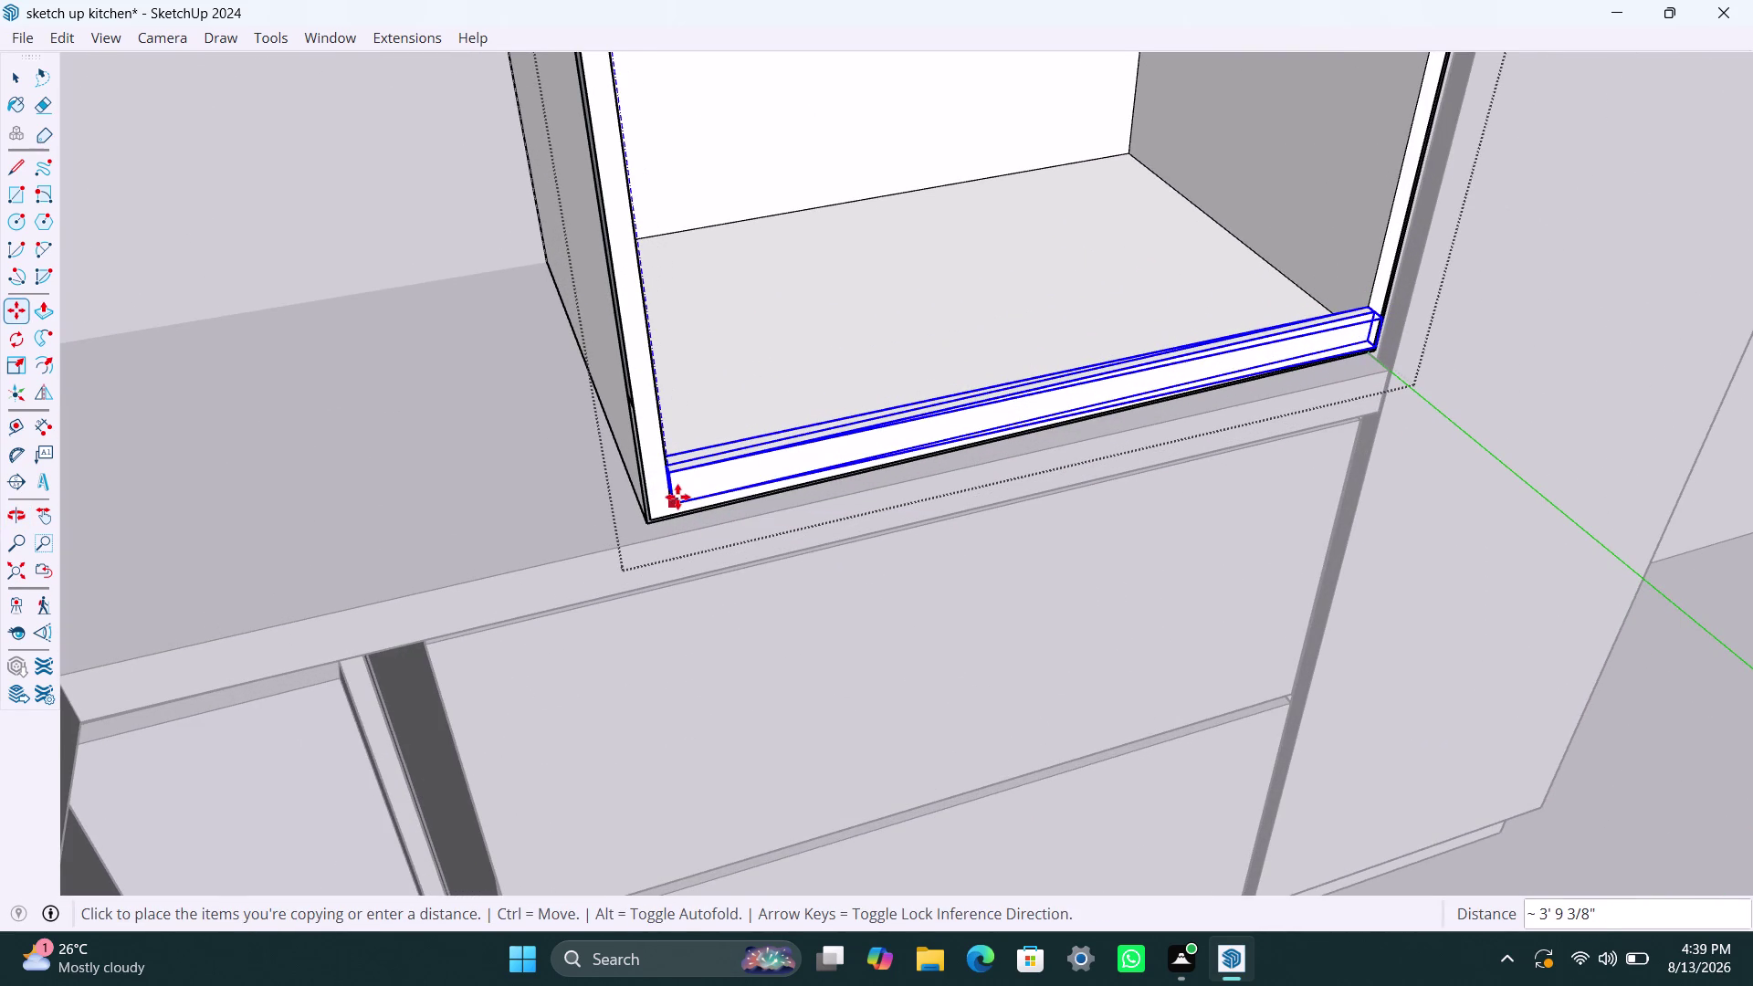
key(Escape)
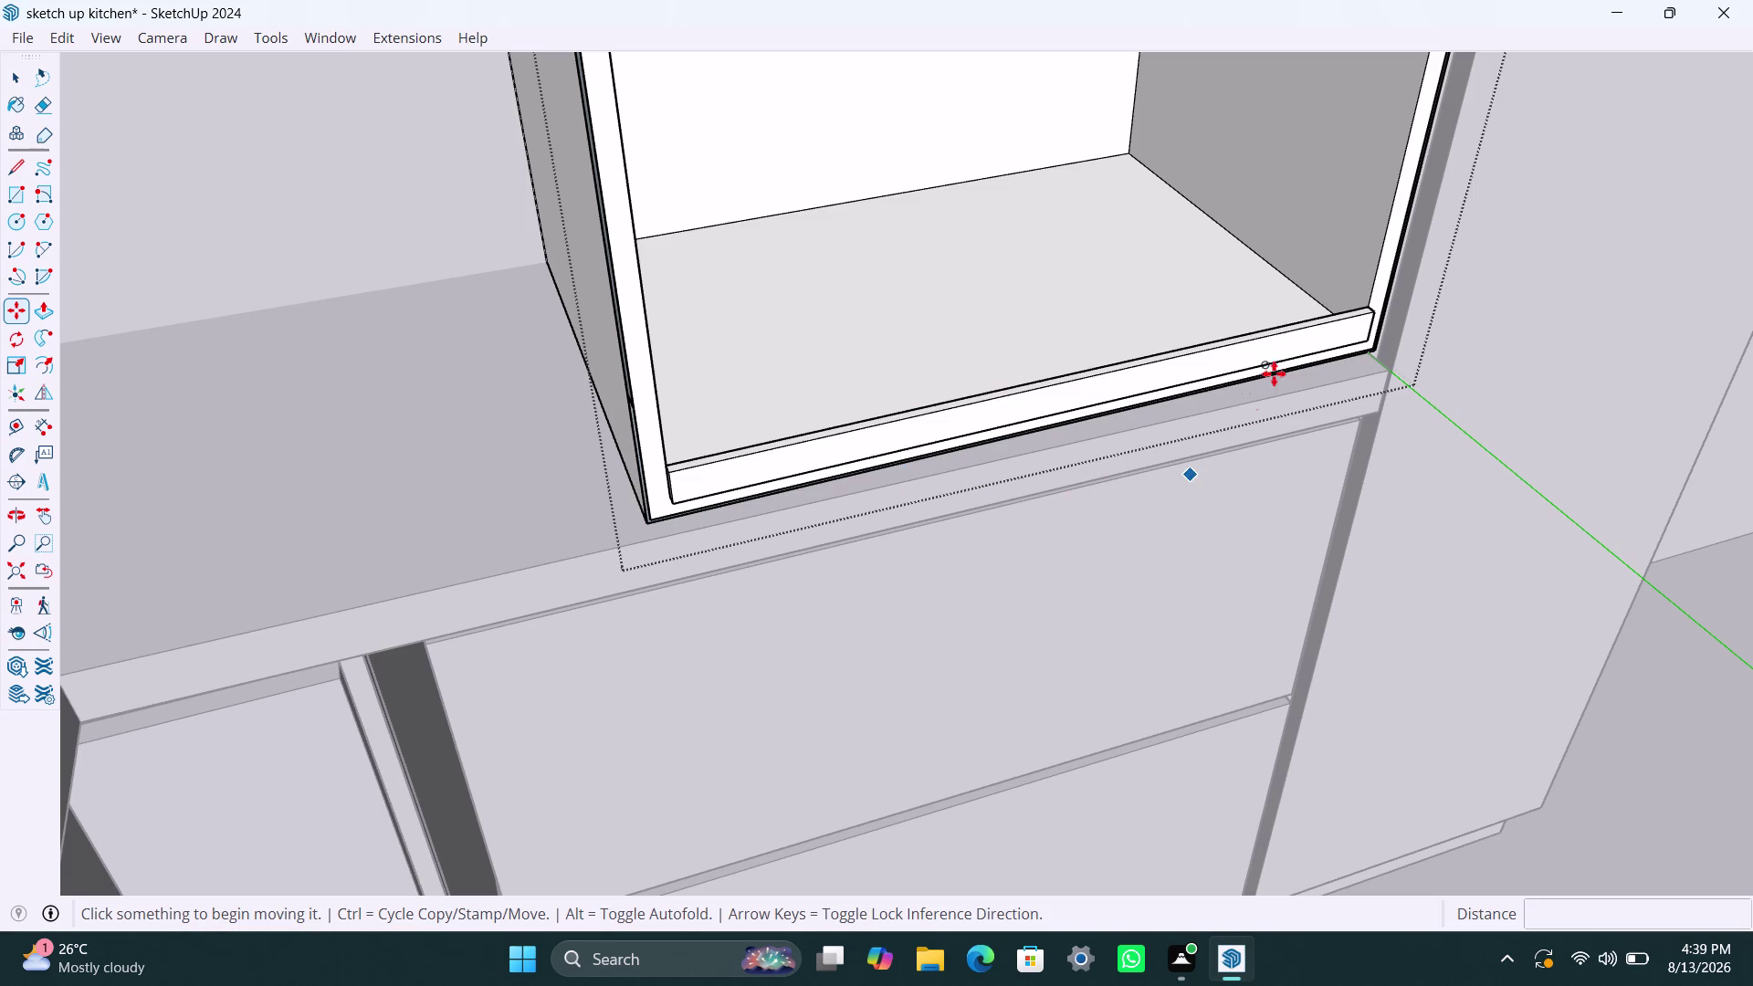
key(slash)
key(ctrl+z)
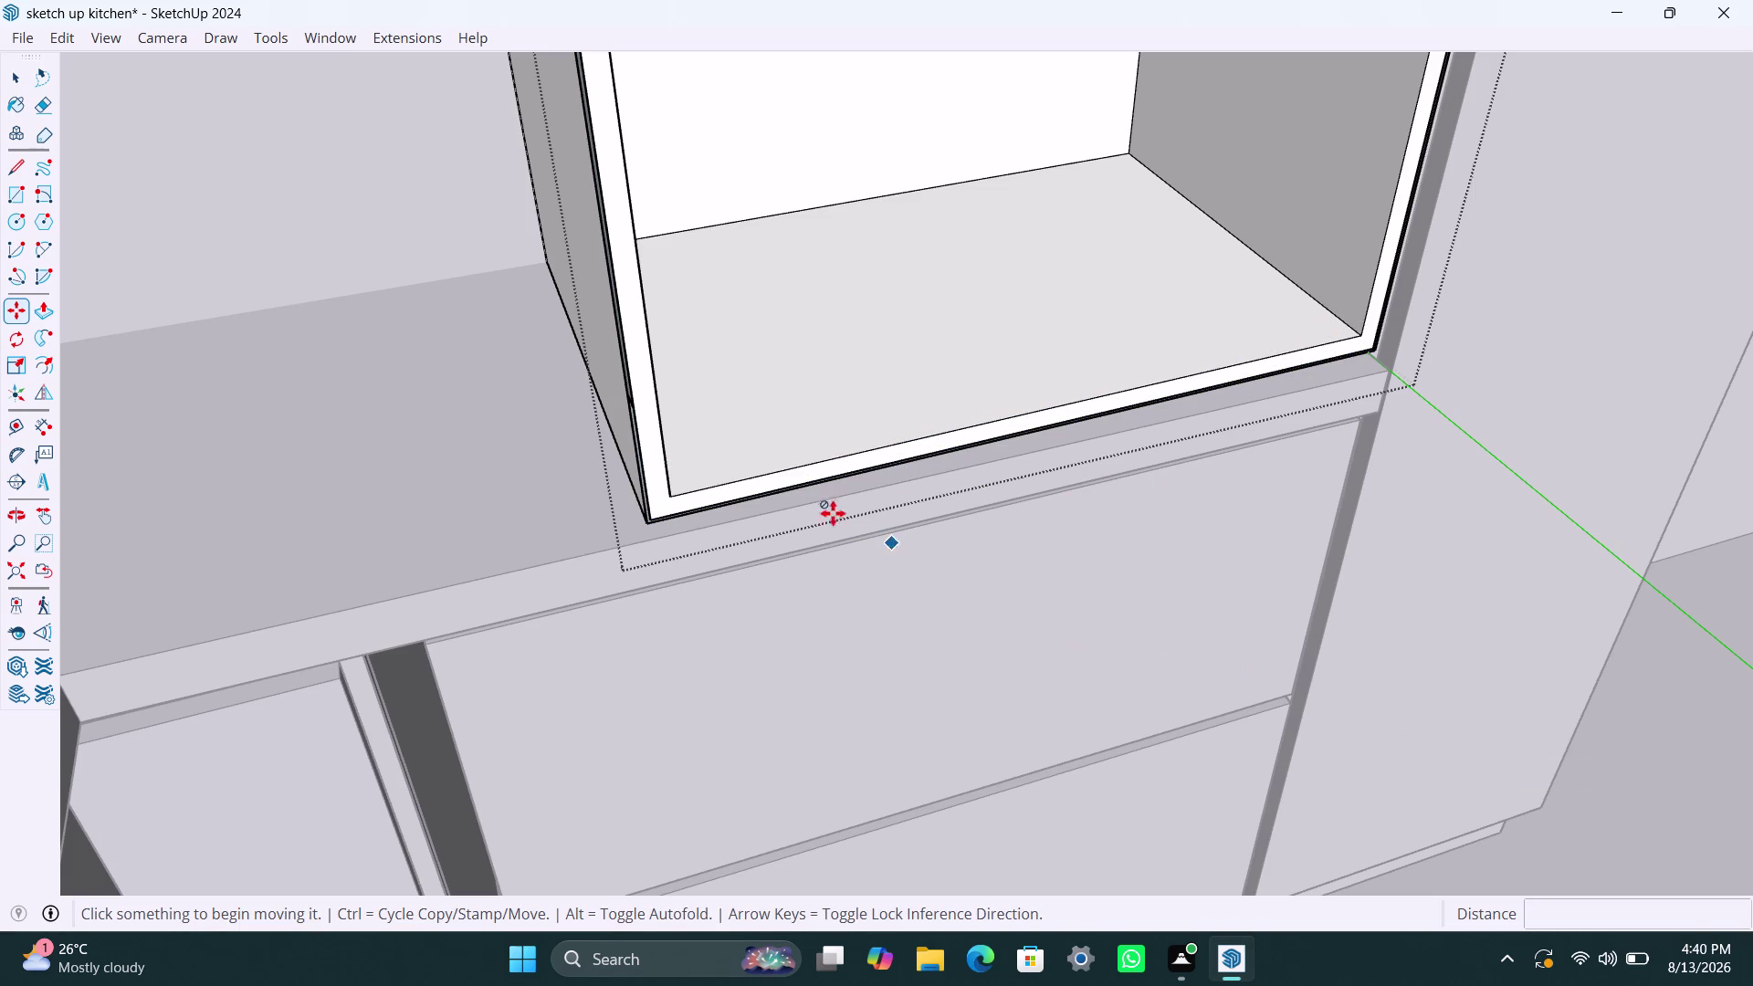
Zoom to the whole model, orbit to the tall shelved cabinet and open its group.
scroll(down, 3)
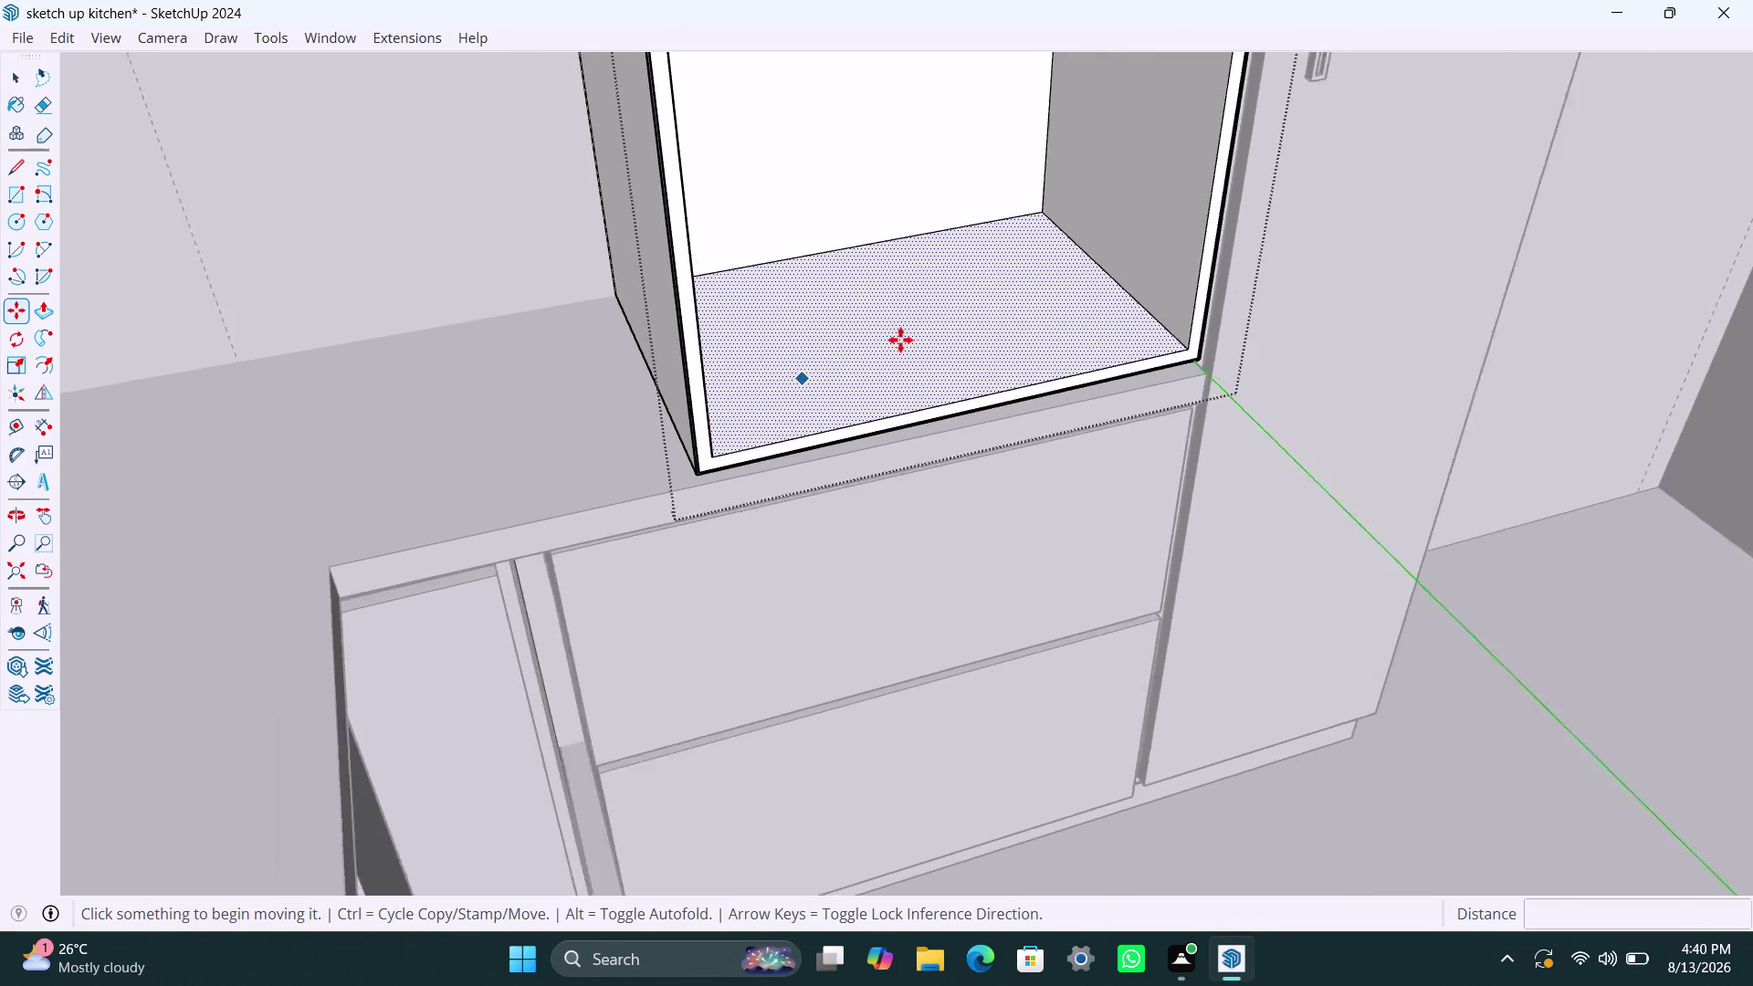
scroll(down, 3)
middle_click(1009, 323)
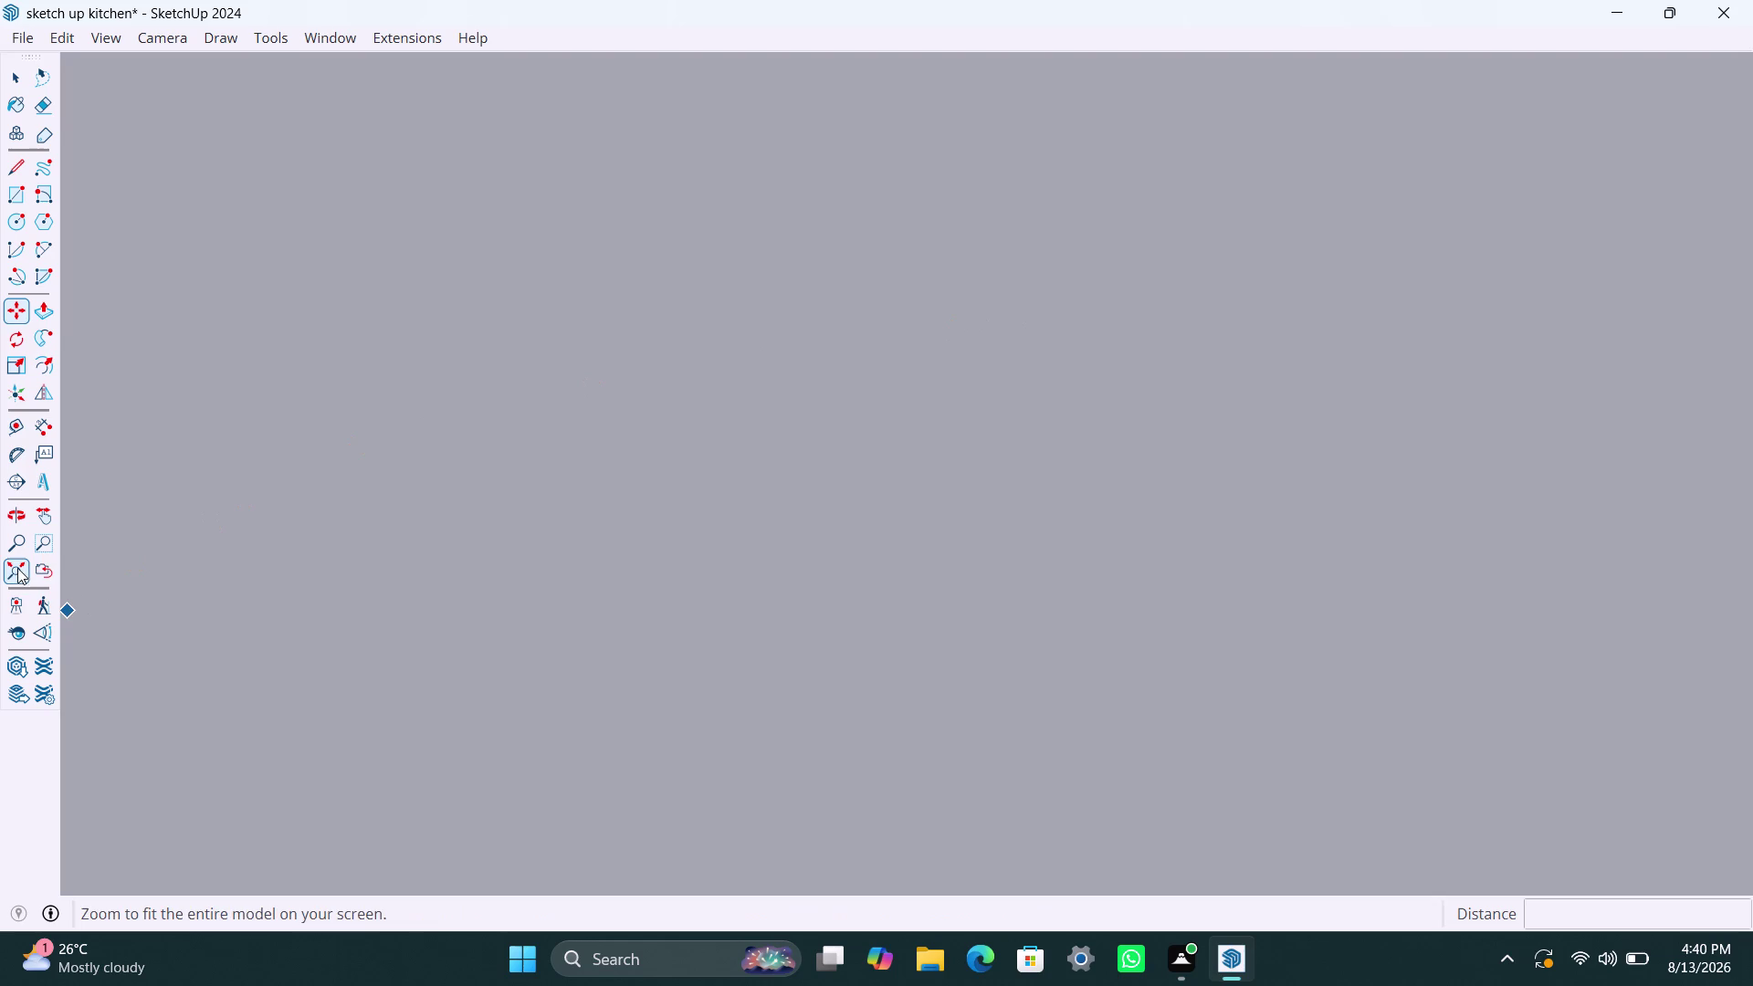
click(17, 568)
scroll(down, 3)
middle_drag(838, 362, 716, 401)
key(space)
click(1202, 332)
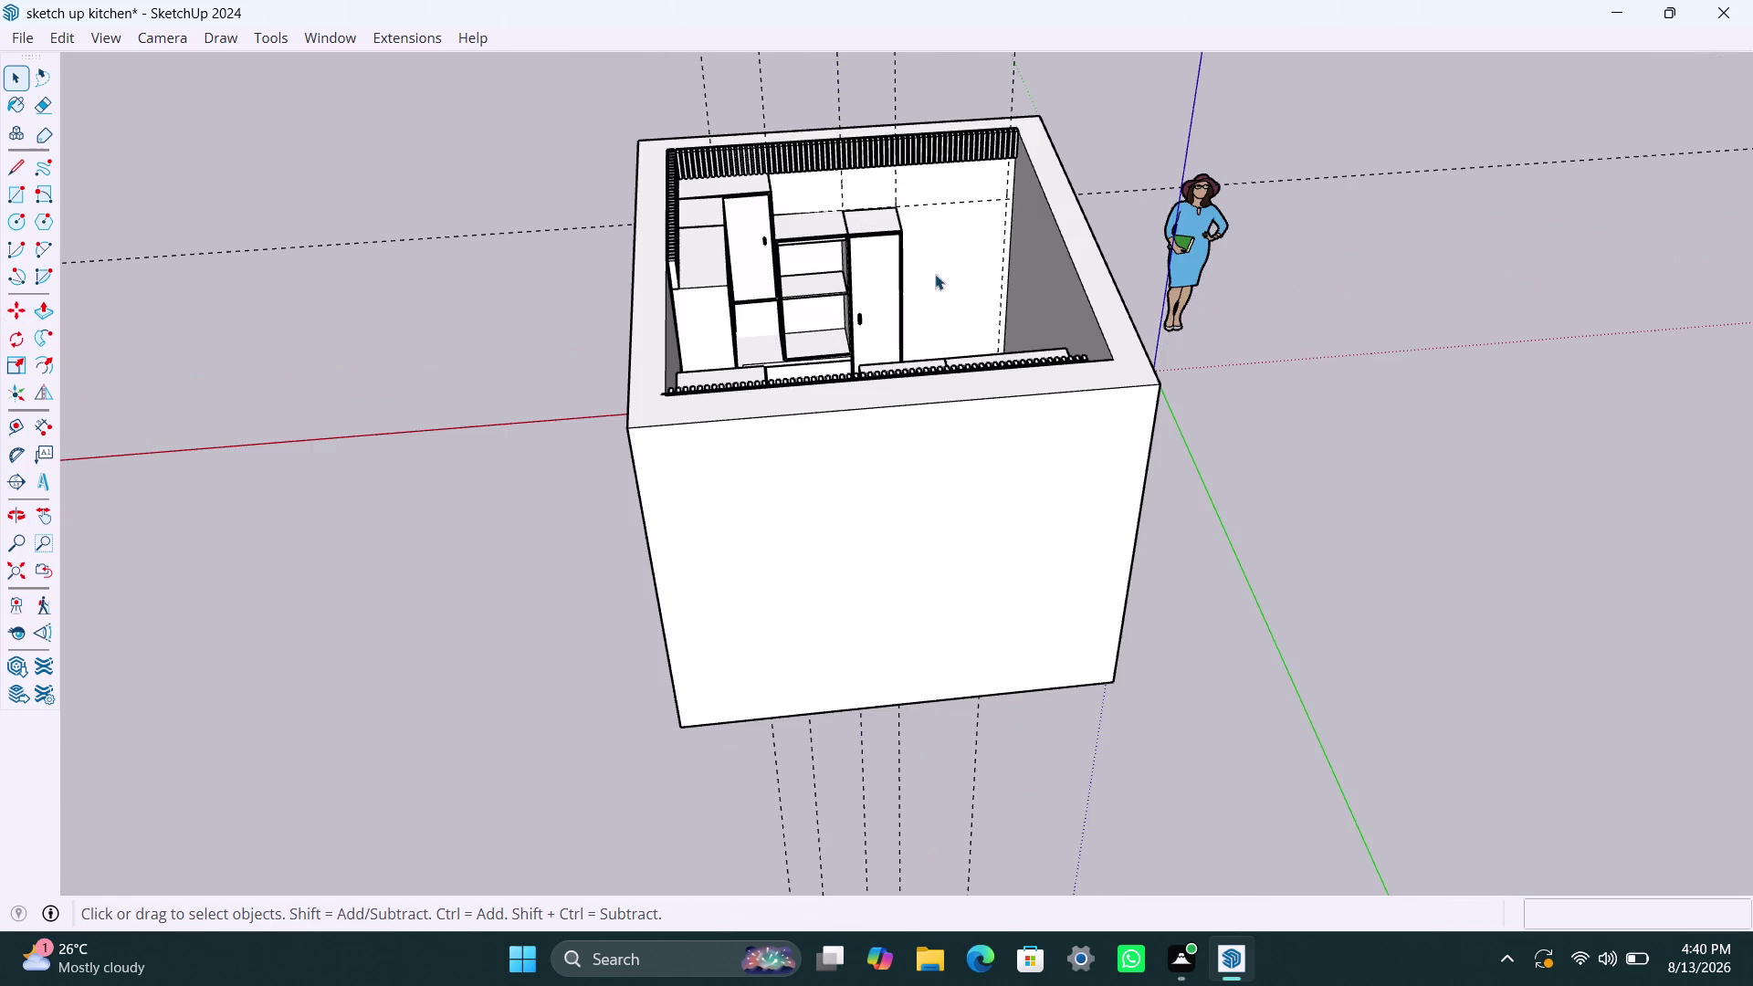
scroll(up, 3)
middle_drag(791, 270, 869, 291)
scroll(up, 3)
click(706, 290)
double_click(717, 291)
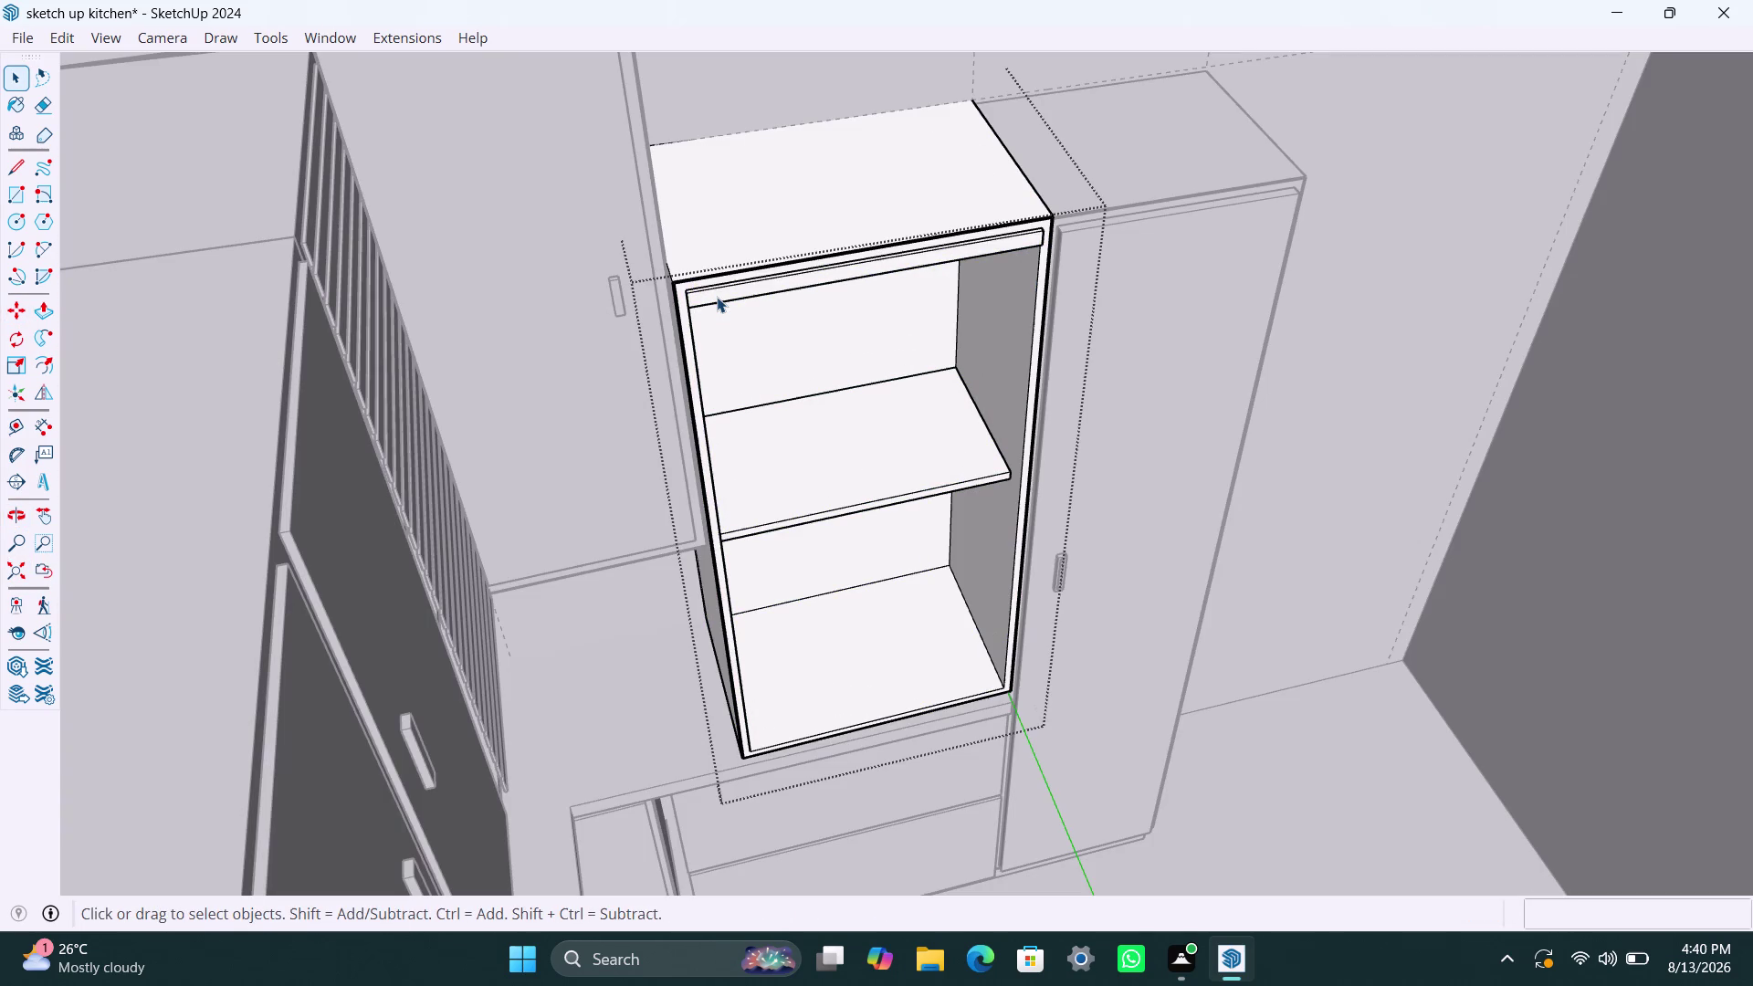
Place a Move copy of the shelved cabinet's top front rail along its bottom front edge.
click(716, 297)
key(m)
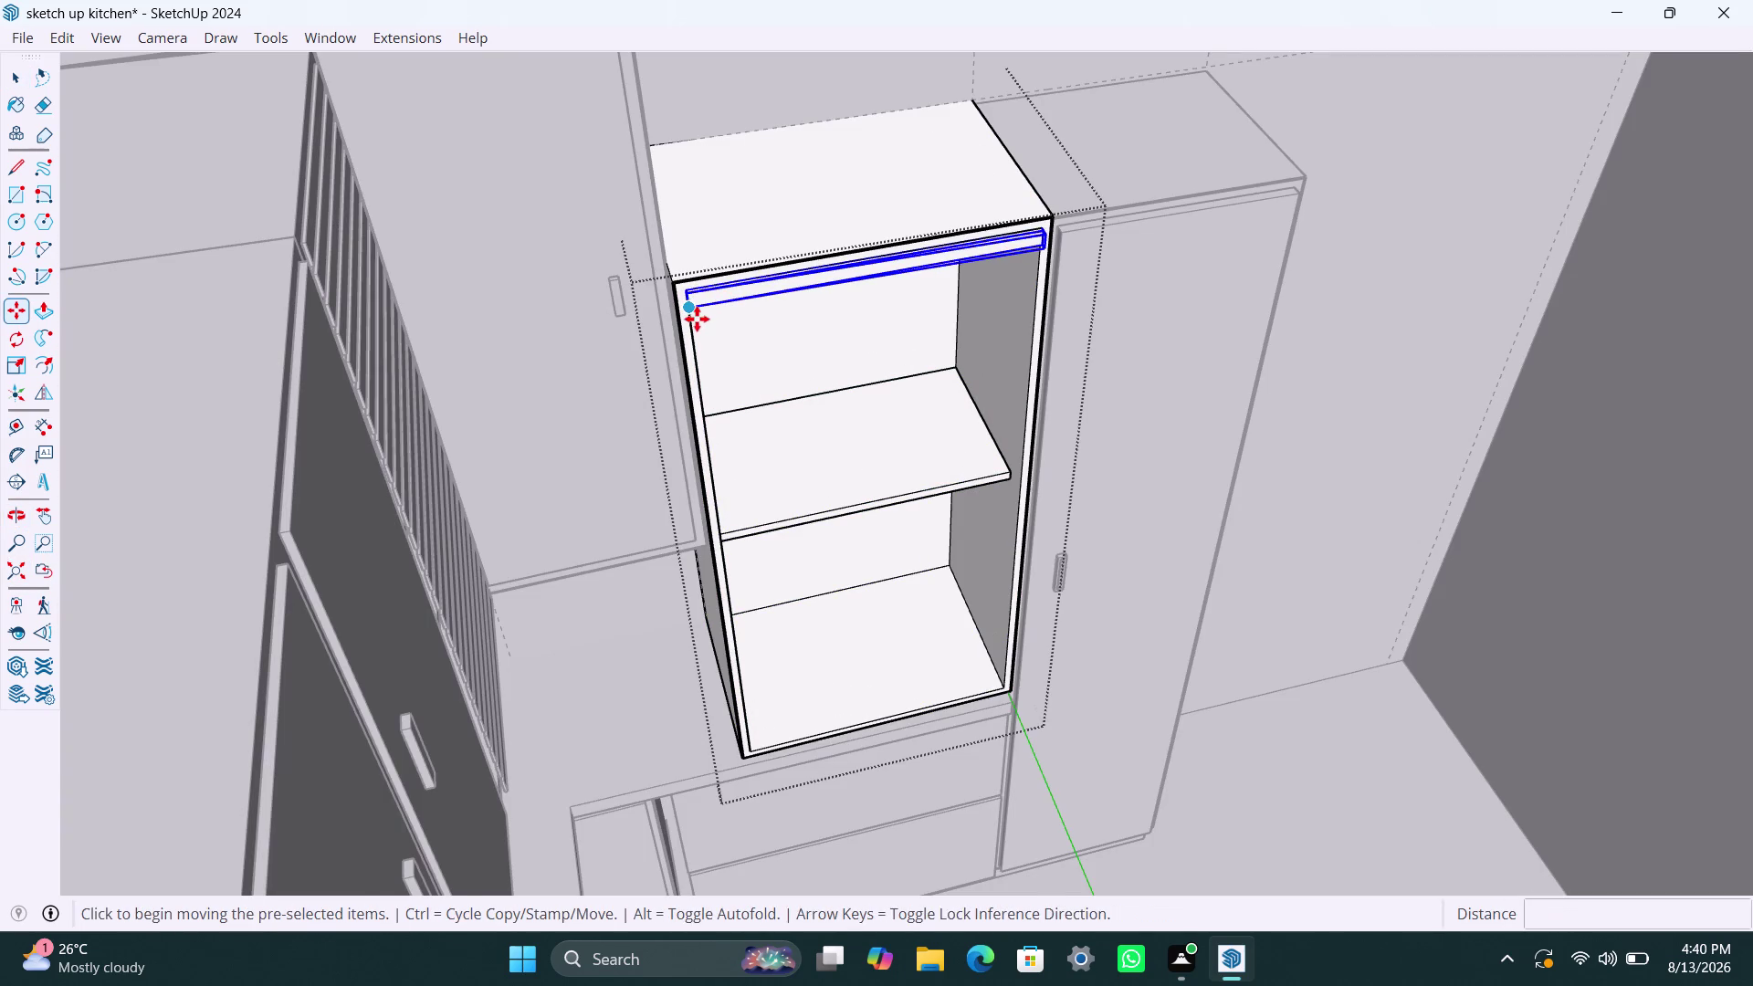
click(691, 296)
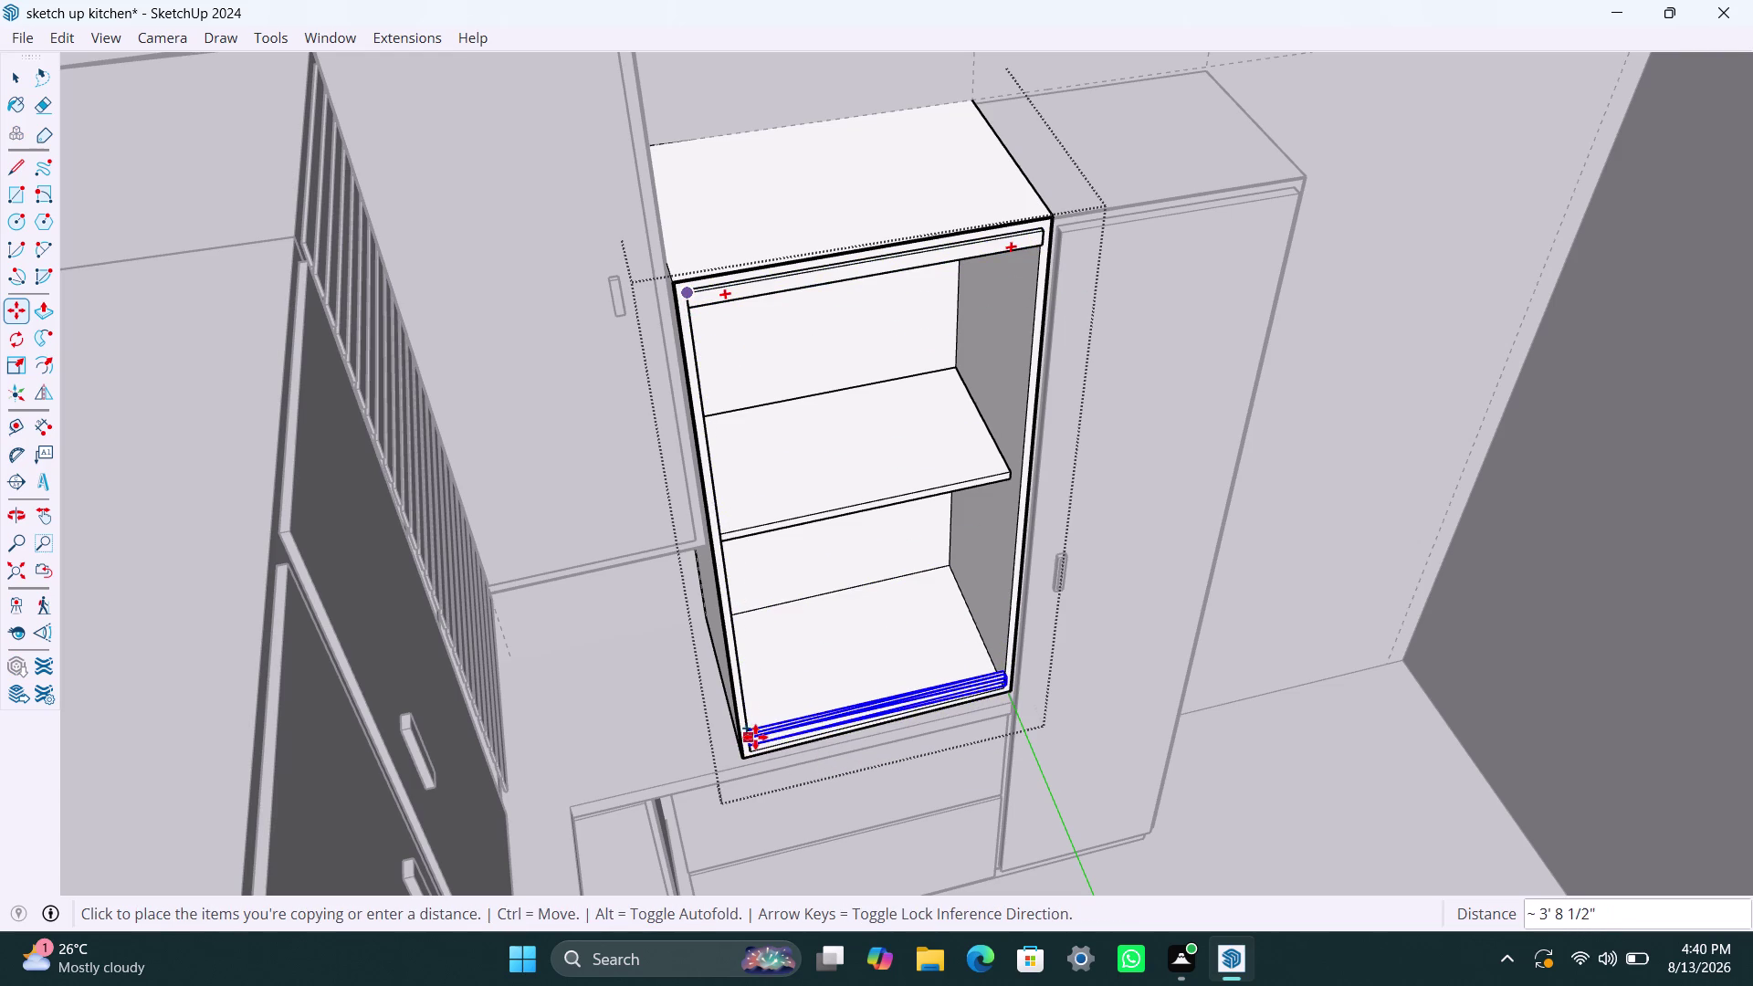
key(Escape)
click(694, 313)
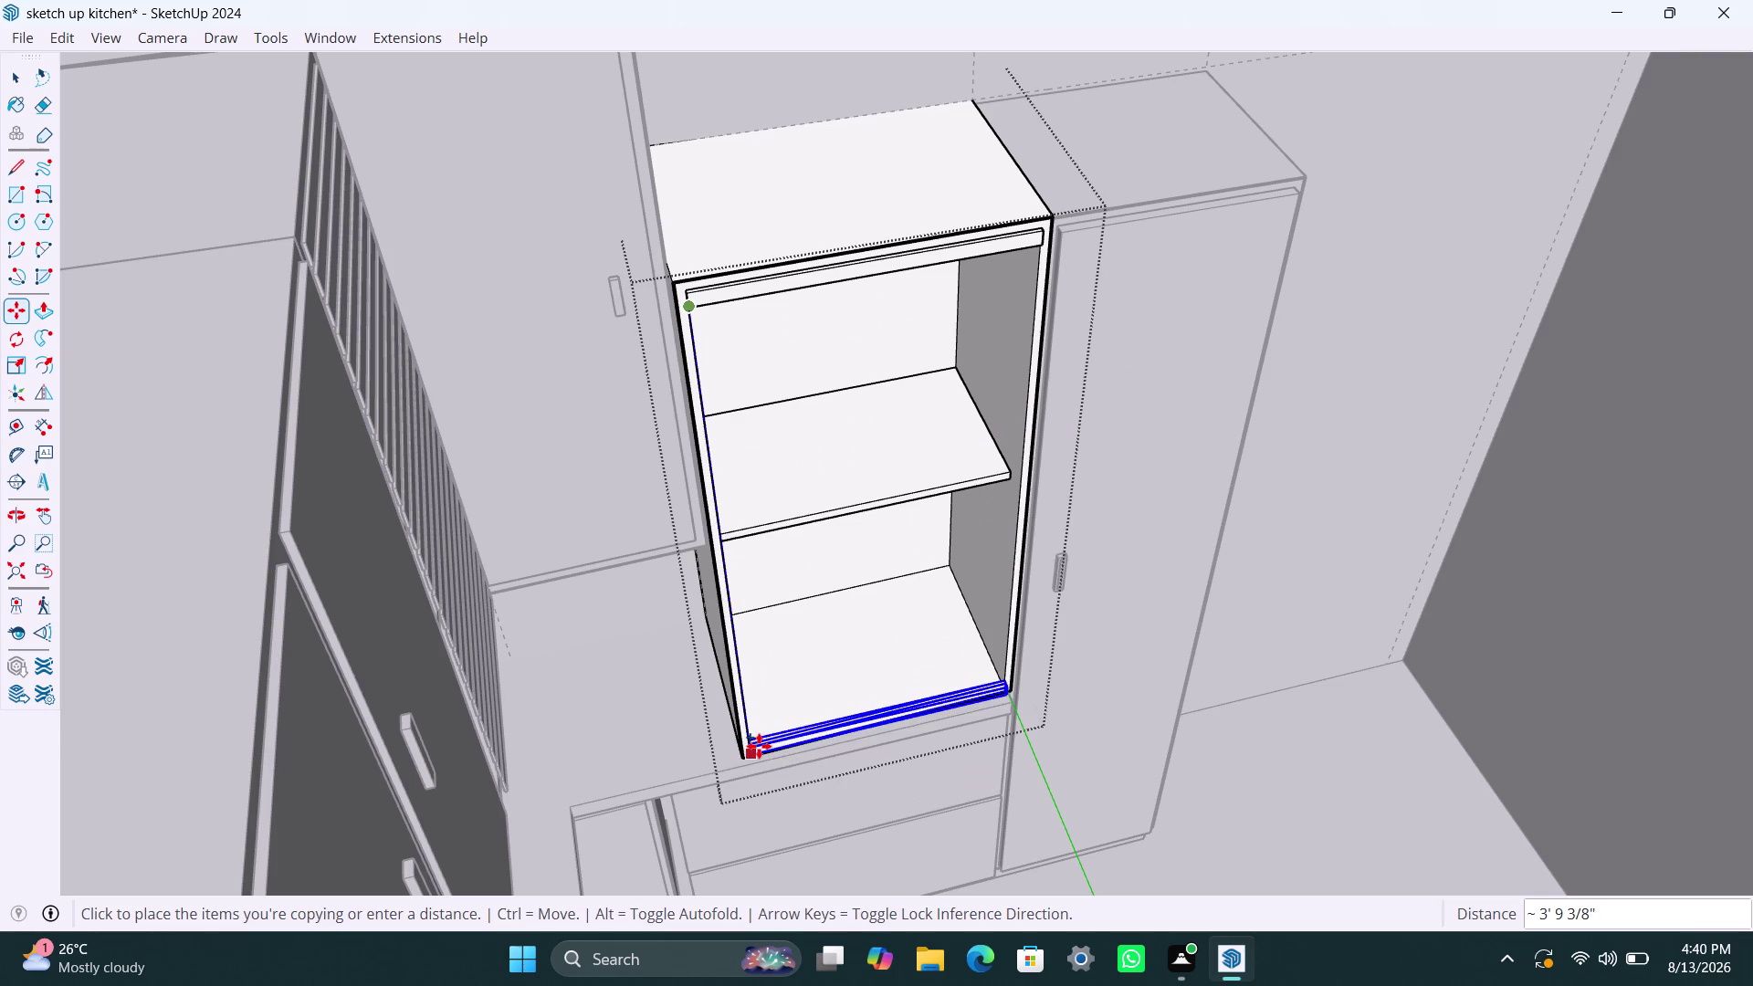
scroll(up, 3)
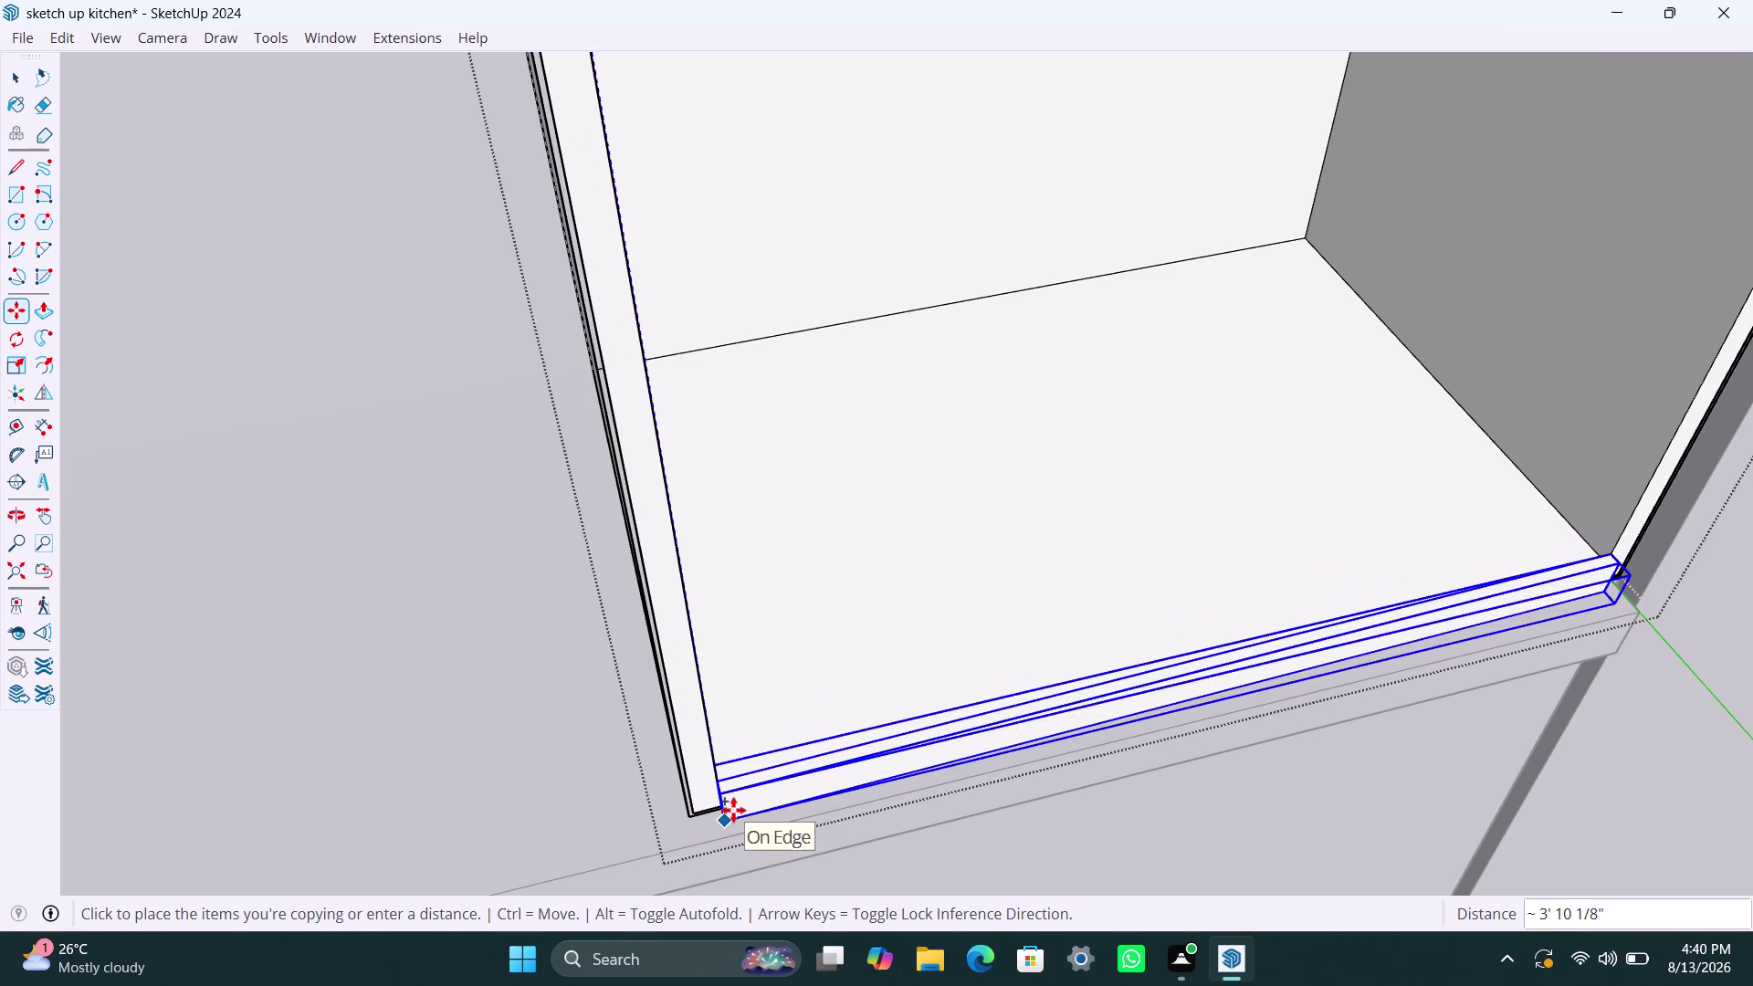
click(725, 787)
key(space)
Shift the bottom rail 1/16 inch along the red axis so its end sits flush.
scroll(up, 3)
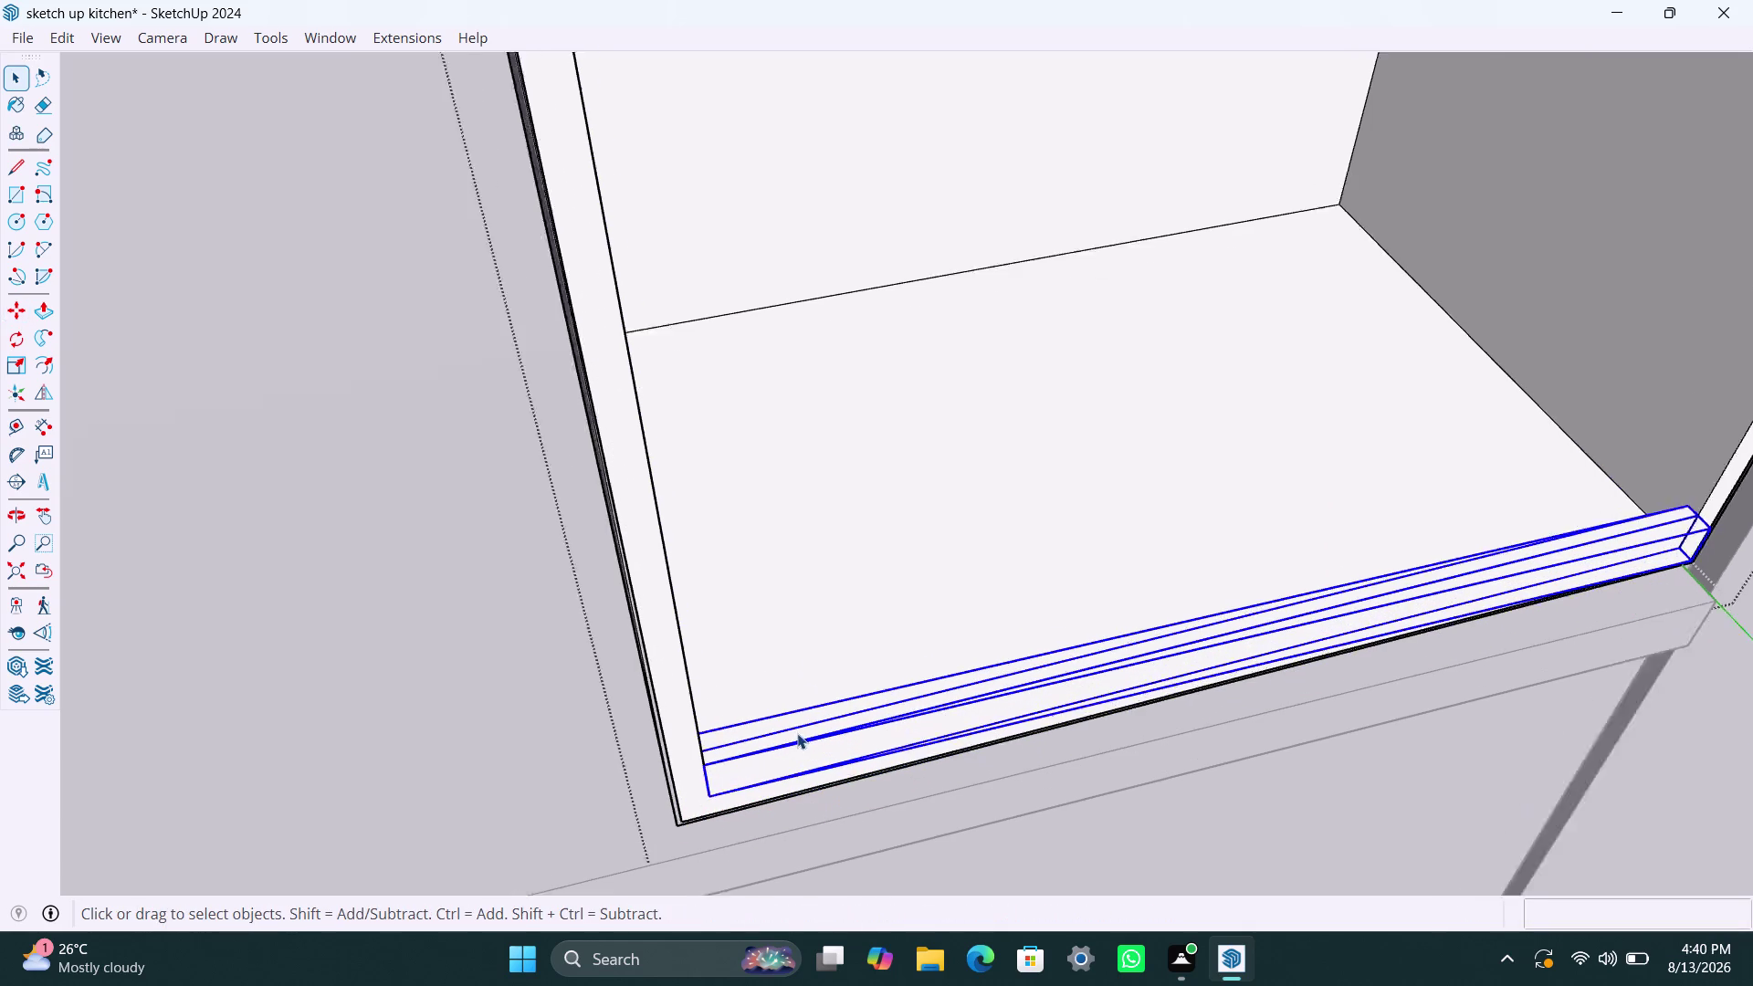
scroll(up, 3)
scroll(up, 3)
scroll(up, 3)
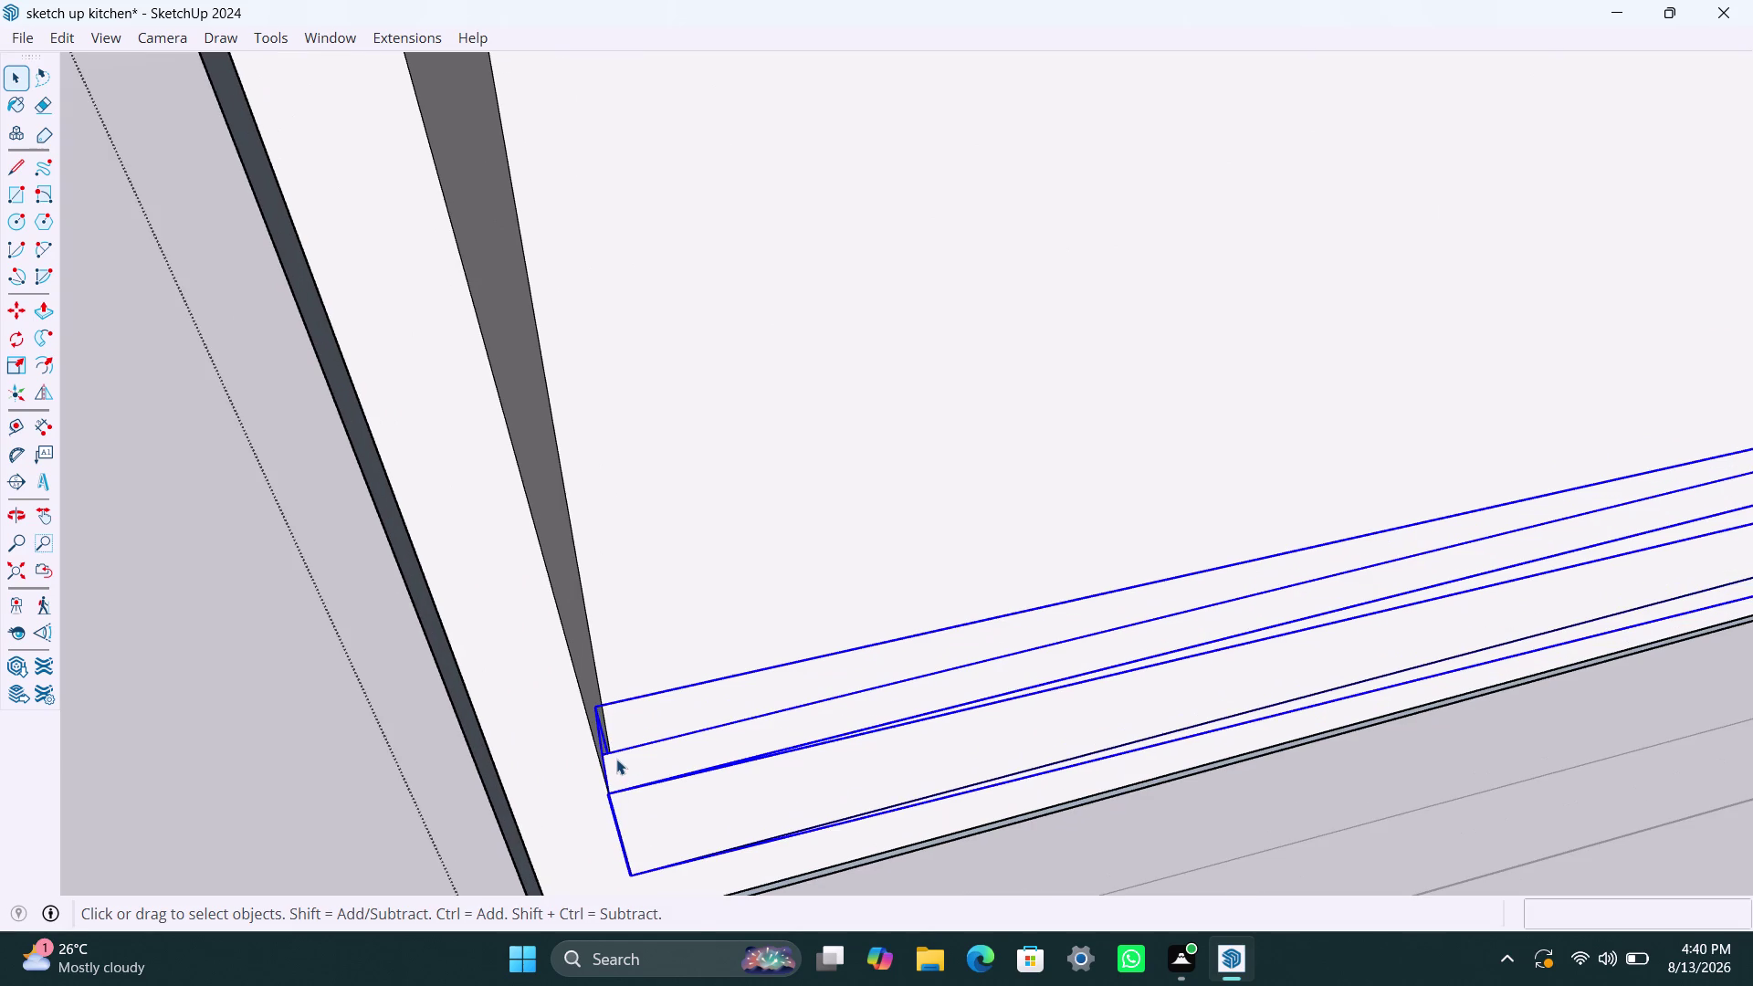
key(m)
click(612, 756)
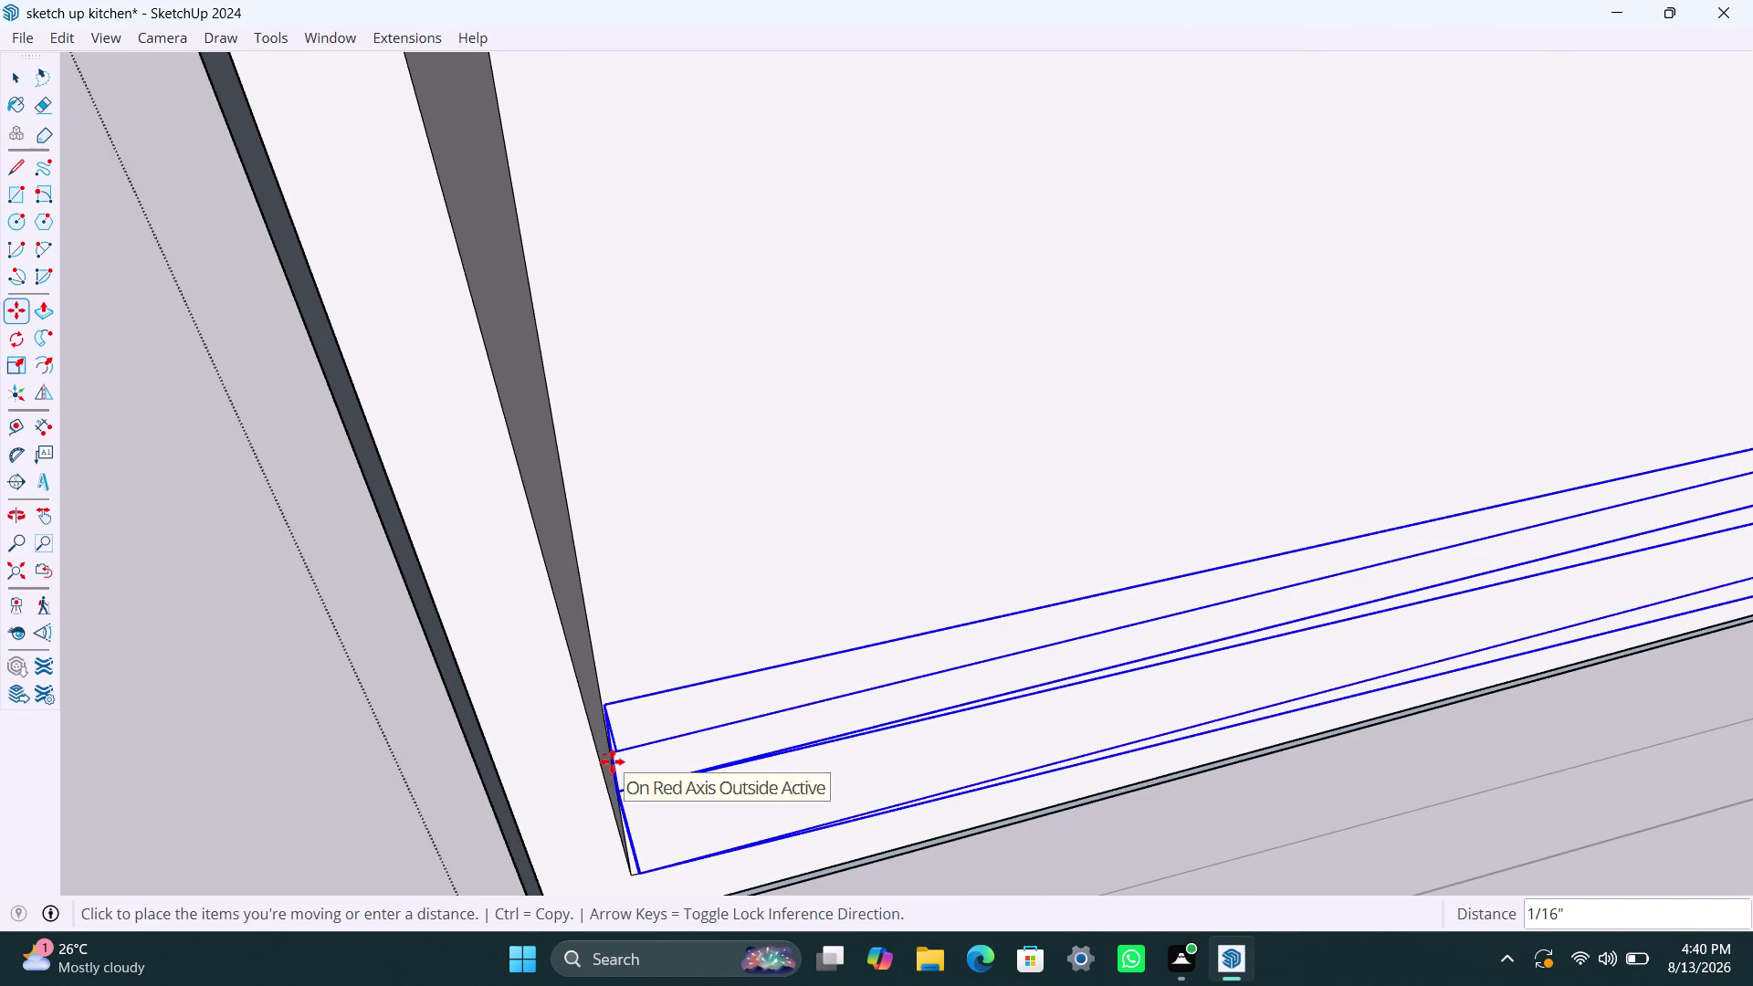
click(602, 787)
Orbit and pan along the bottom rail to inspect its left and right ends.
scroll(up, 3)
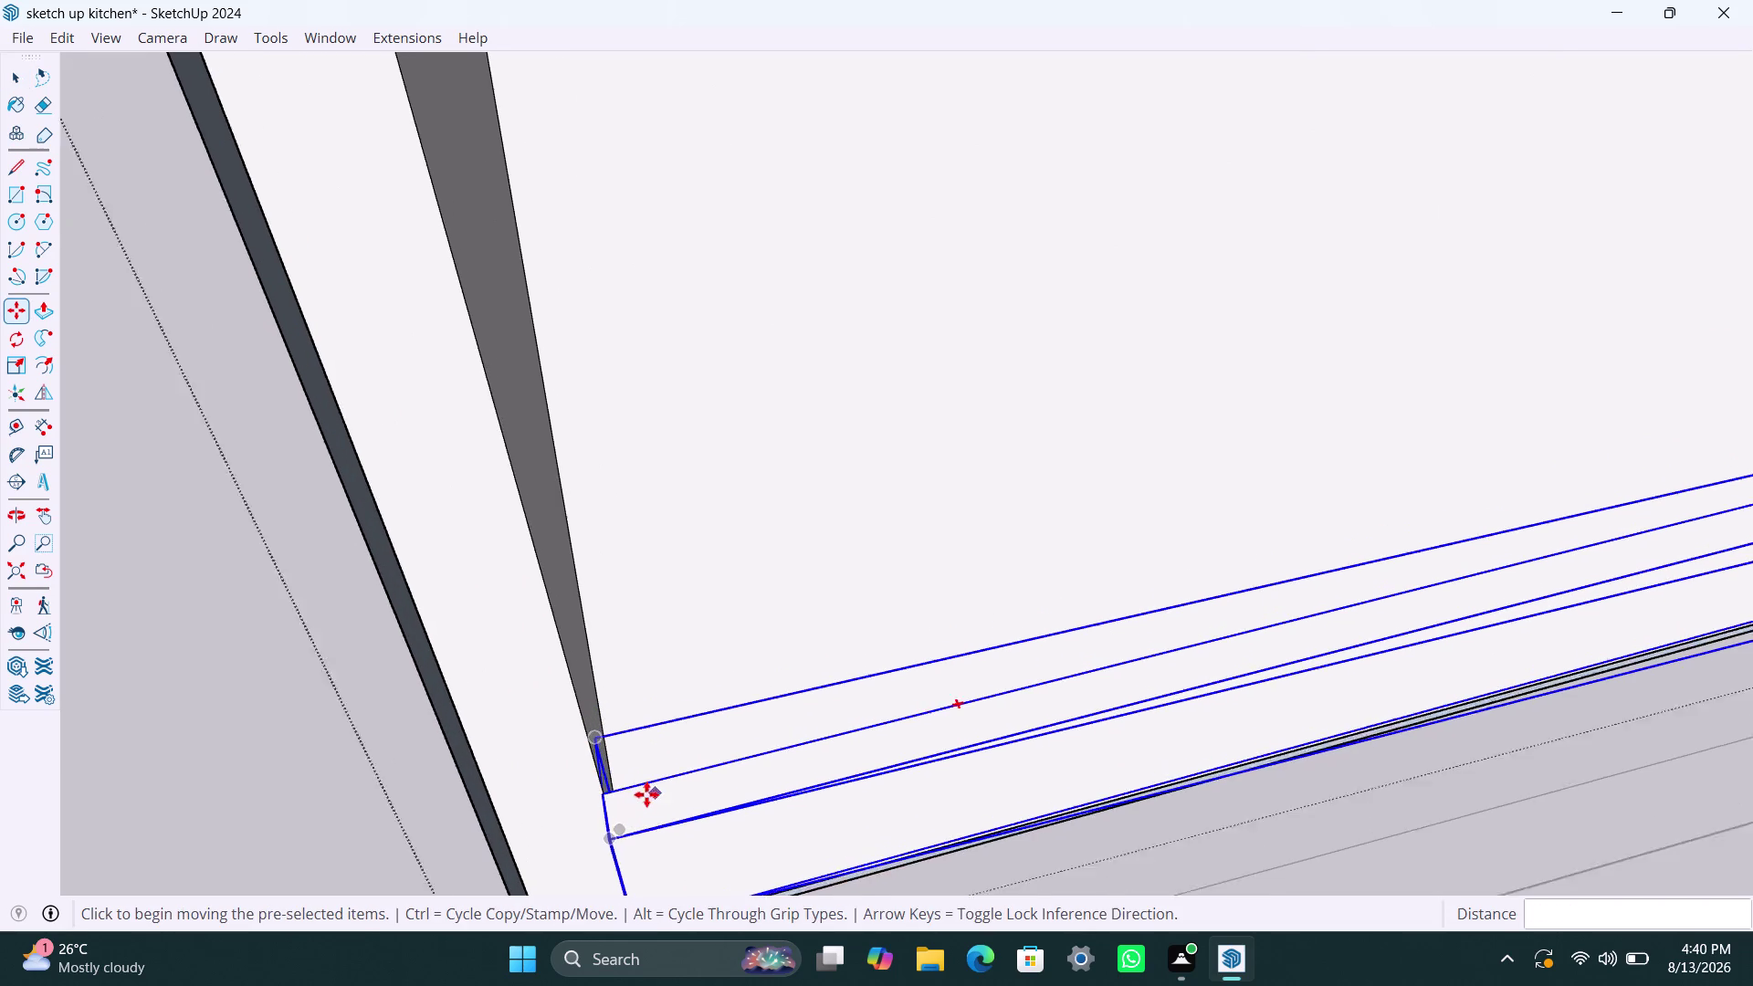
middle_drag(646, 794, 717, 653)
scroll(down, 3)
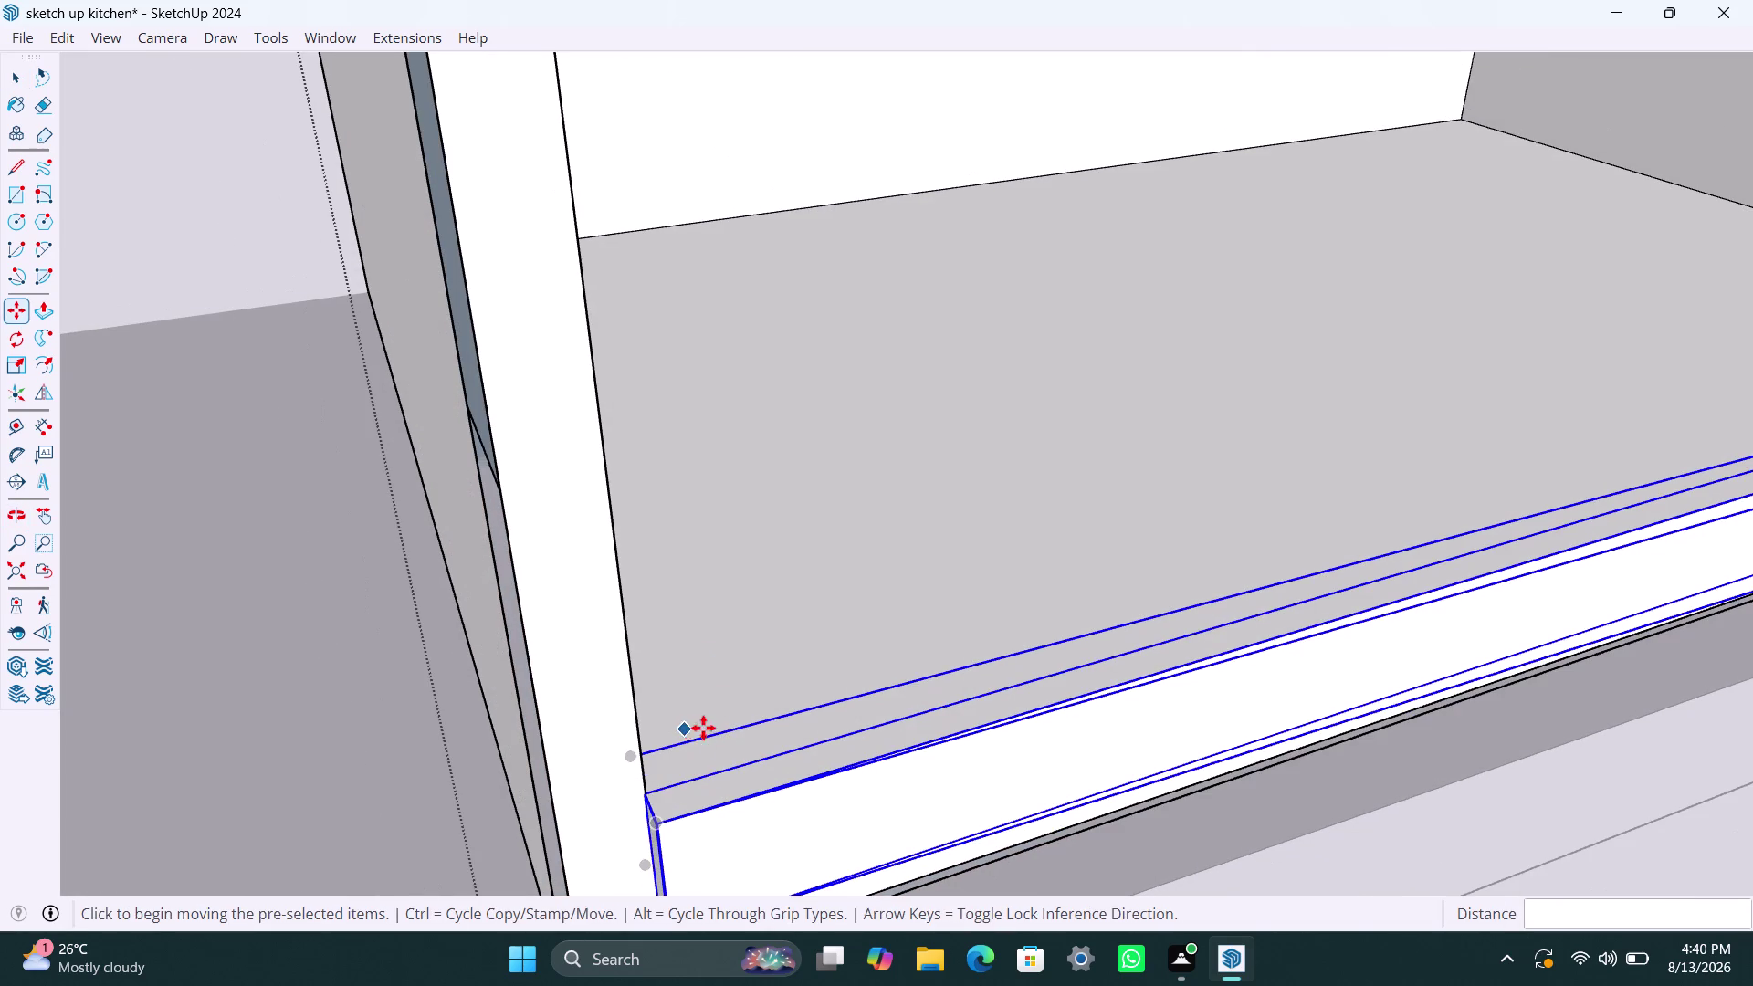
middle_drag(705, 698, 707, 458)
scroll(up, 3)
scroll(up, 3)
scroll(down, 3)
scroll(down, 3)
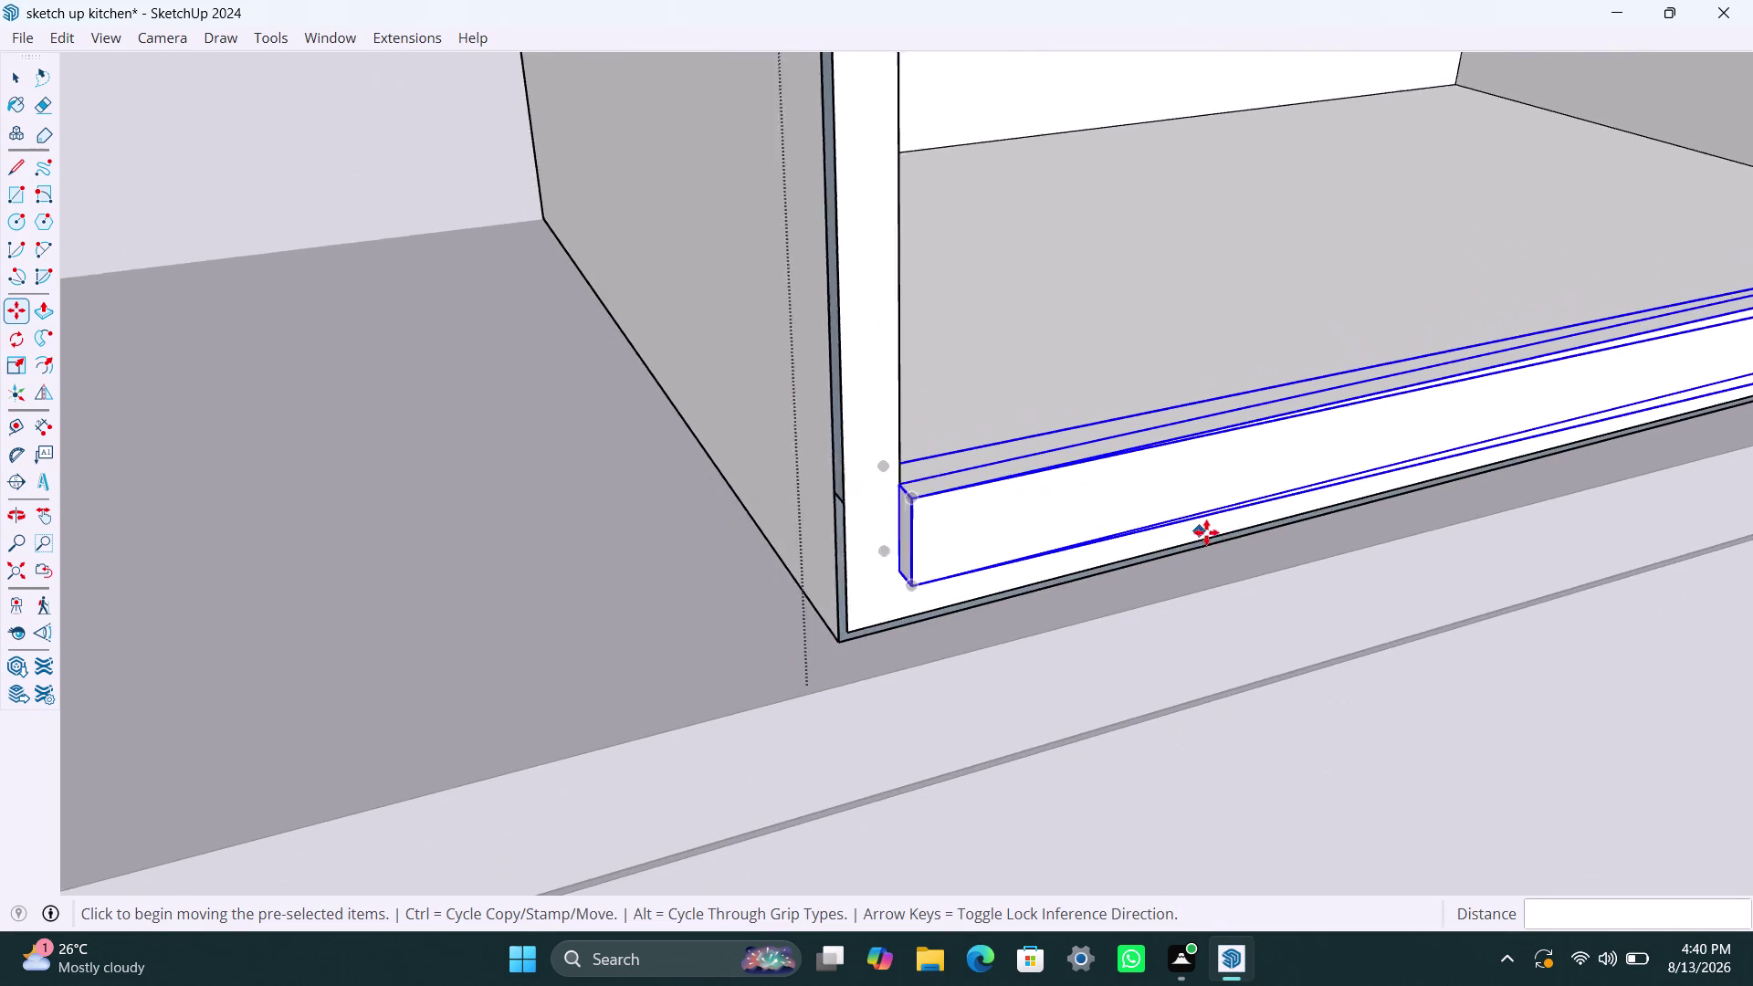
middle_drag(1225, 534, 246, 655)
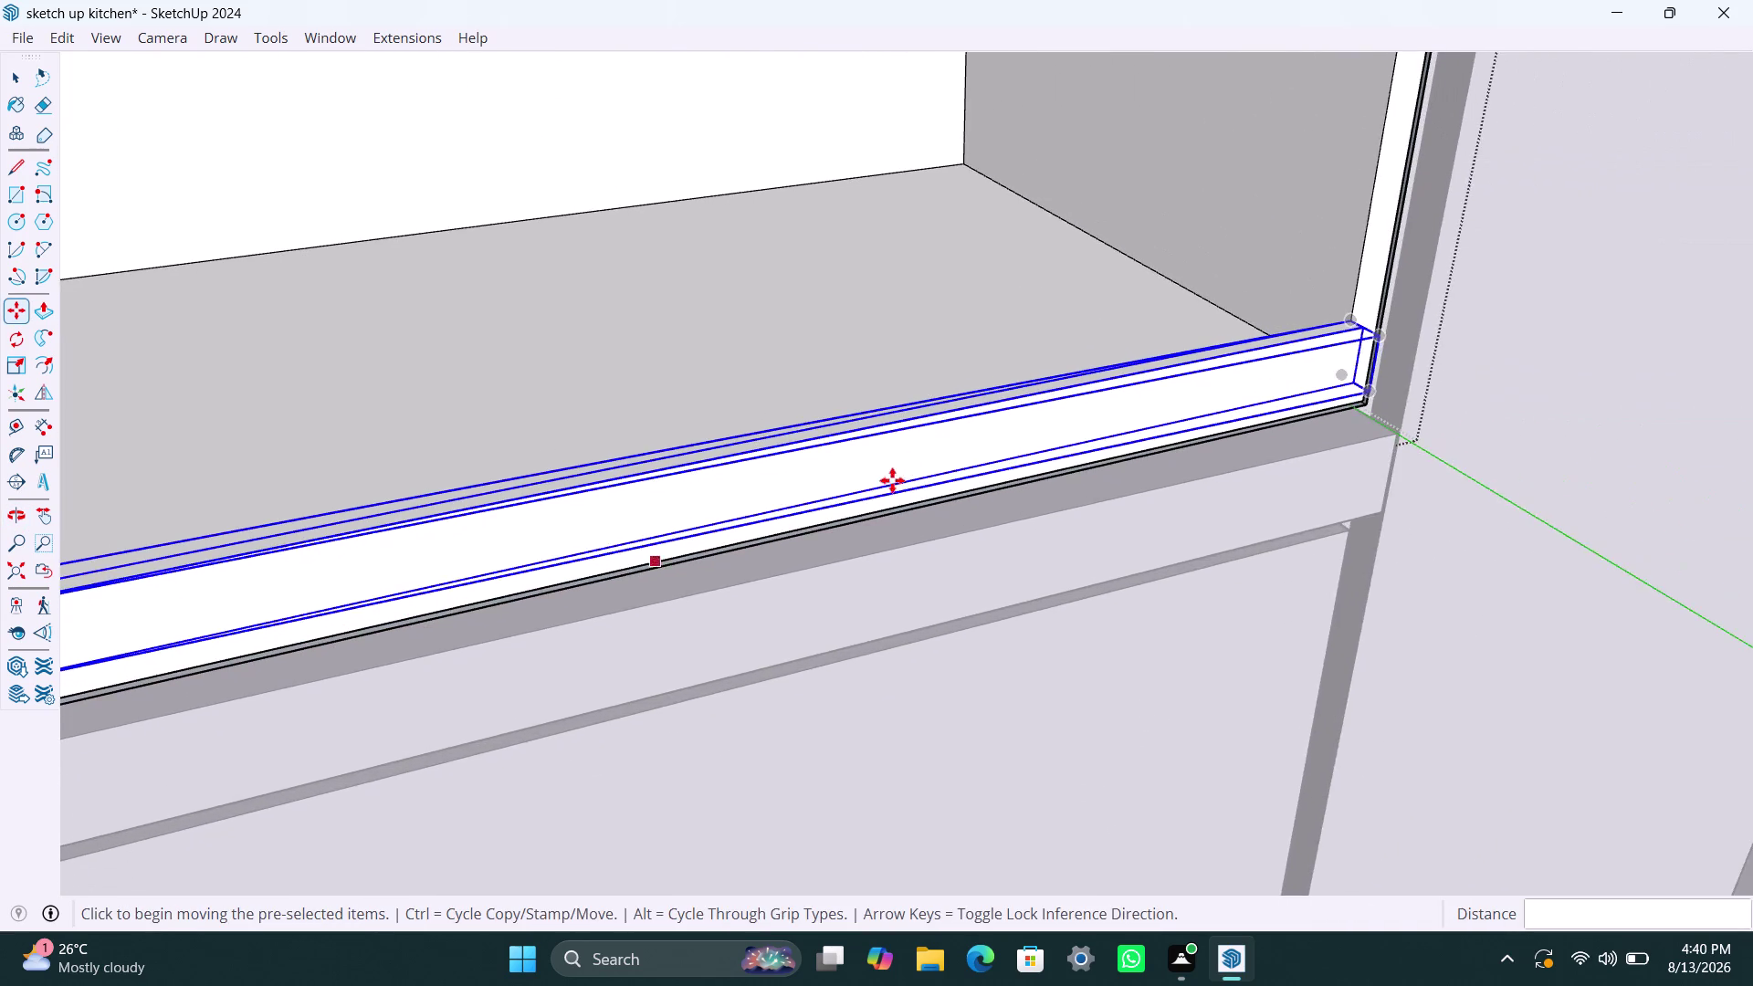
scroll(up, 3)
middle_drag(1099, 445, 495, 493)
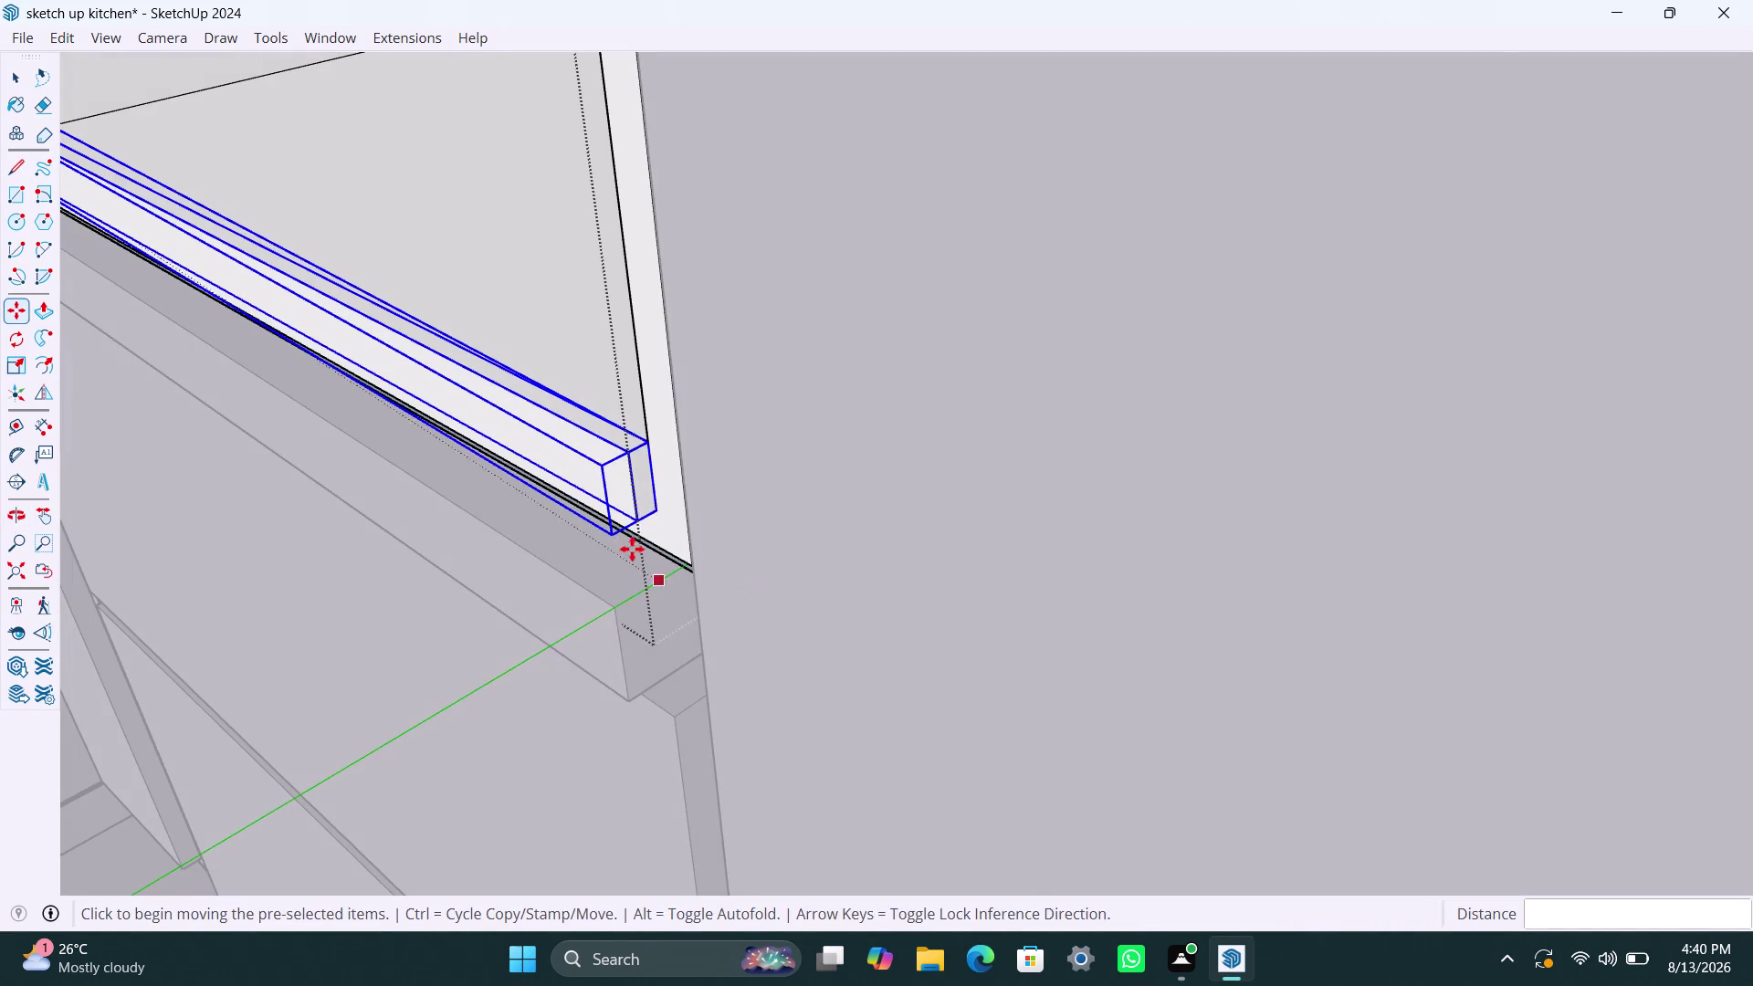
scroll(up, 3)
scroll(up, 3)
scroll(up, 3)
key(space)
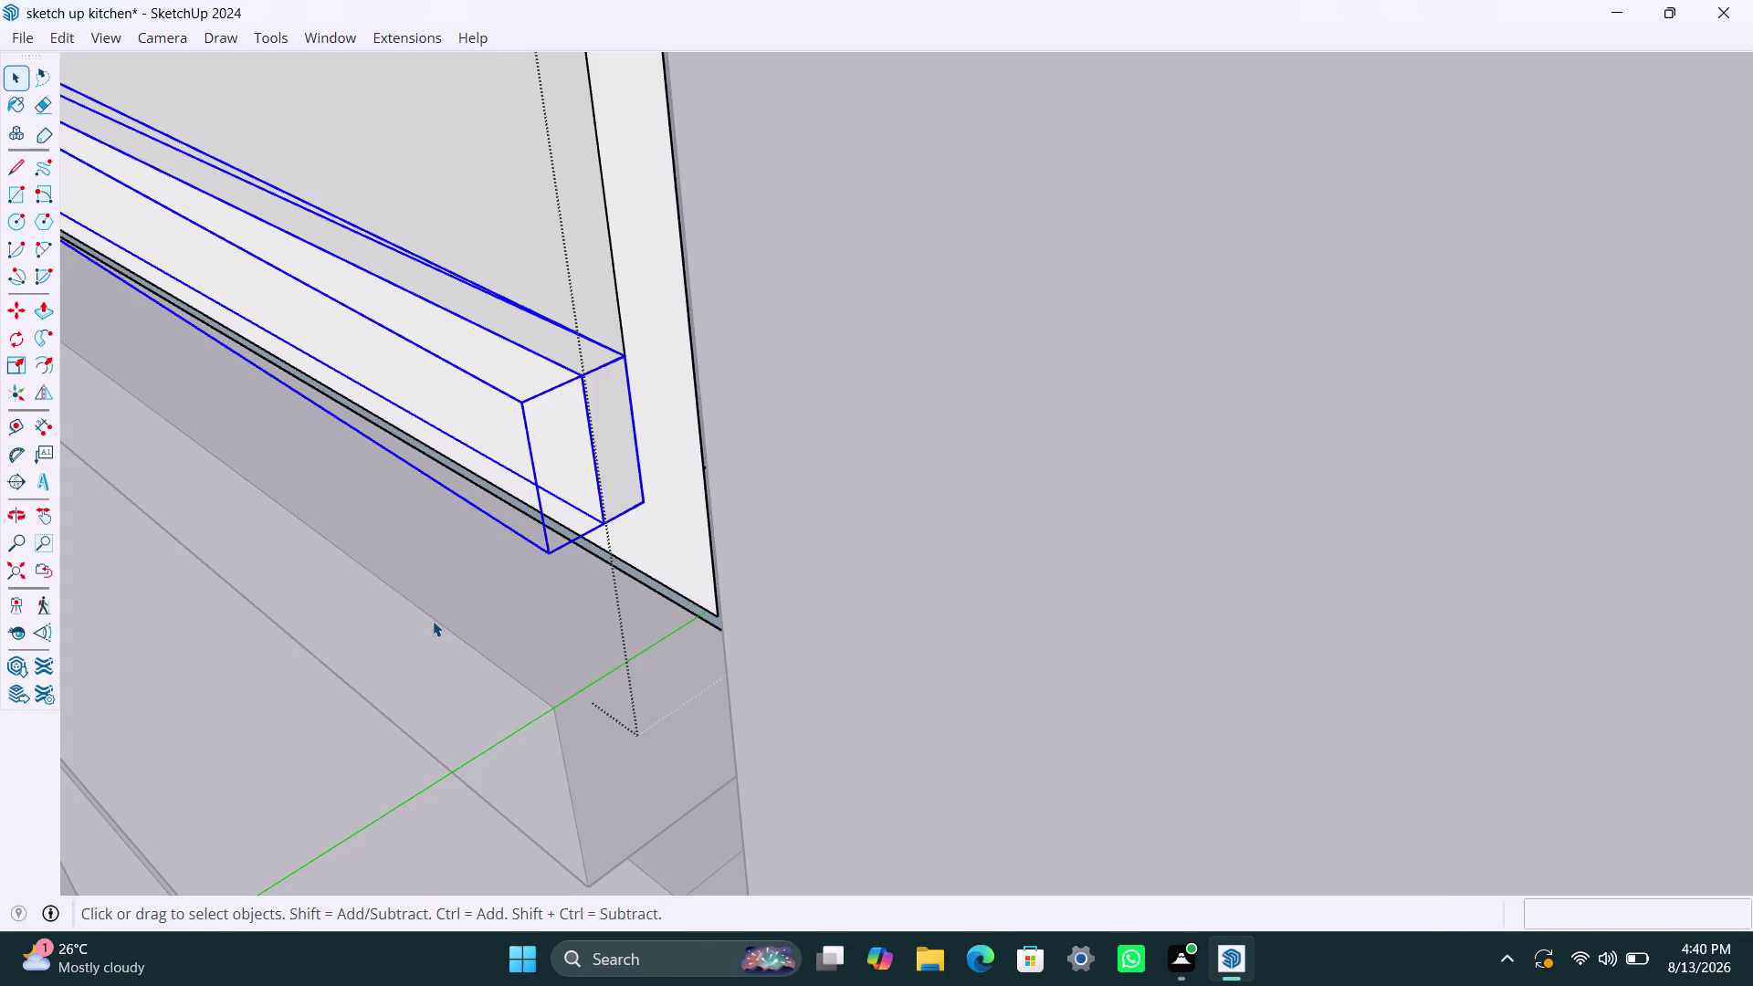
Deselect the bottom rail and undo the last two changes.
click(433, 621)
scroll(down, 3)
scroll(down, 3)
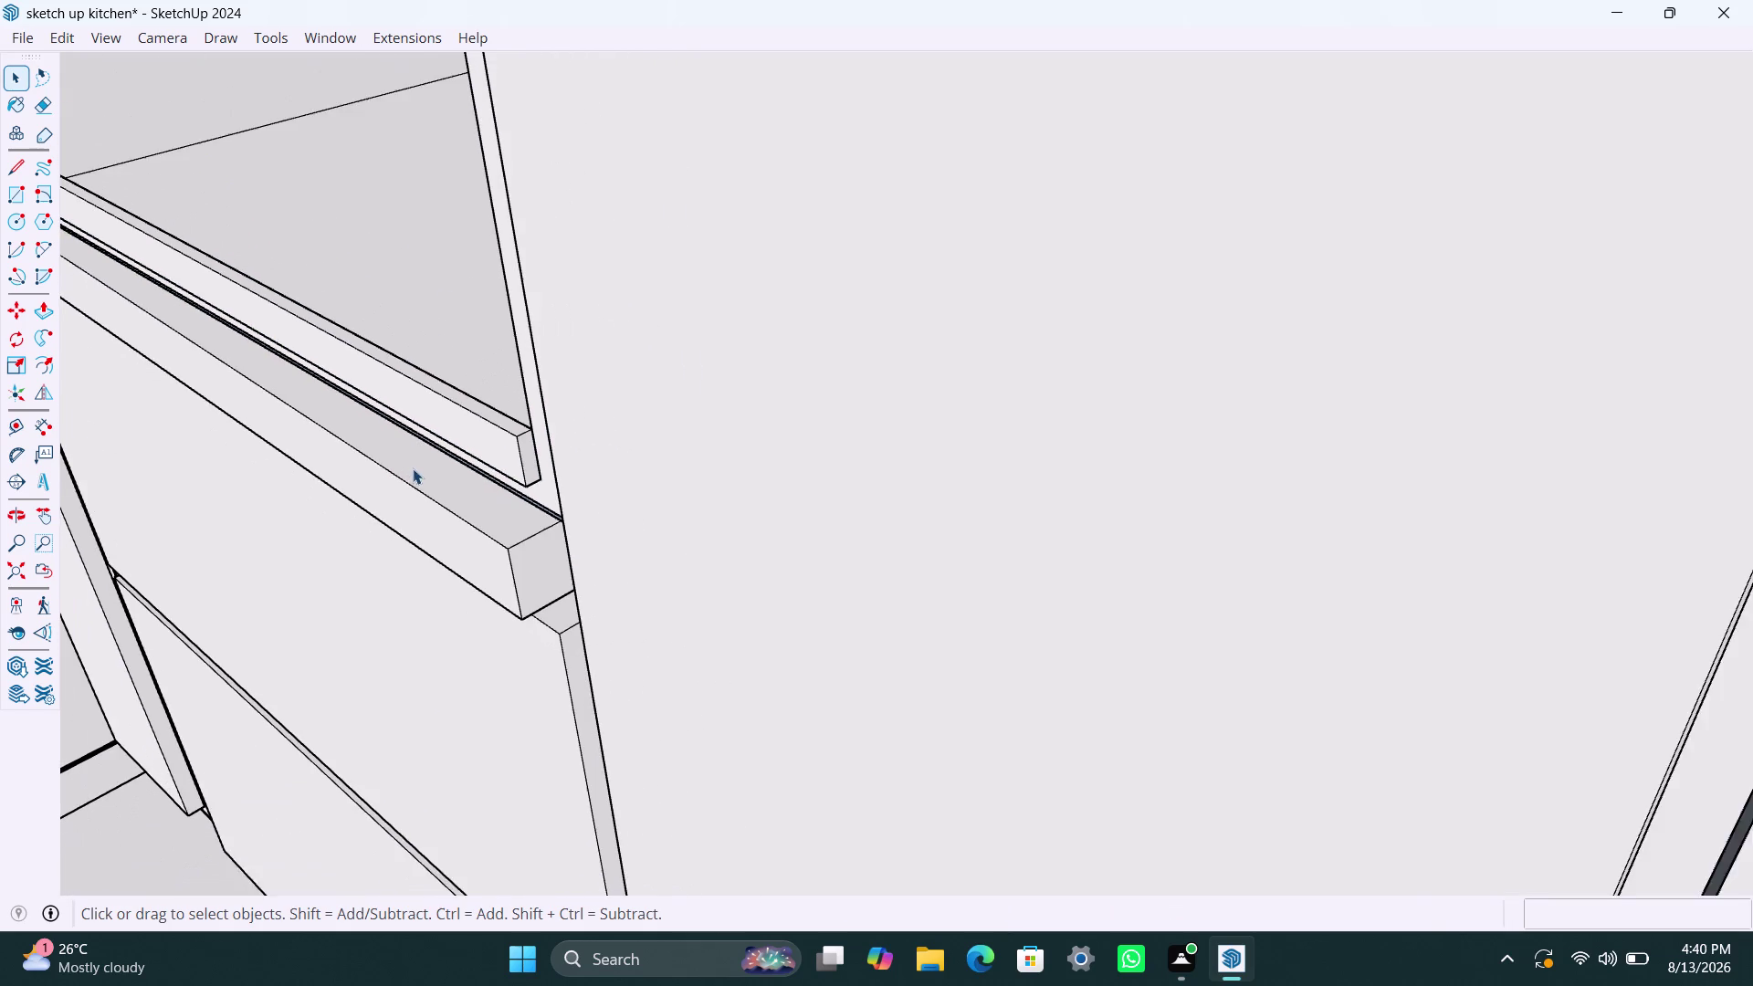
key(ctrl+z)
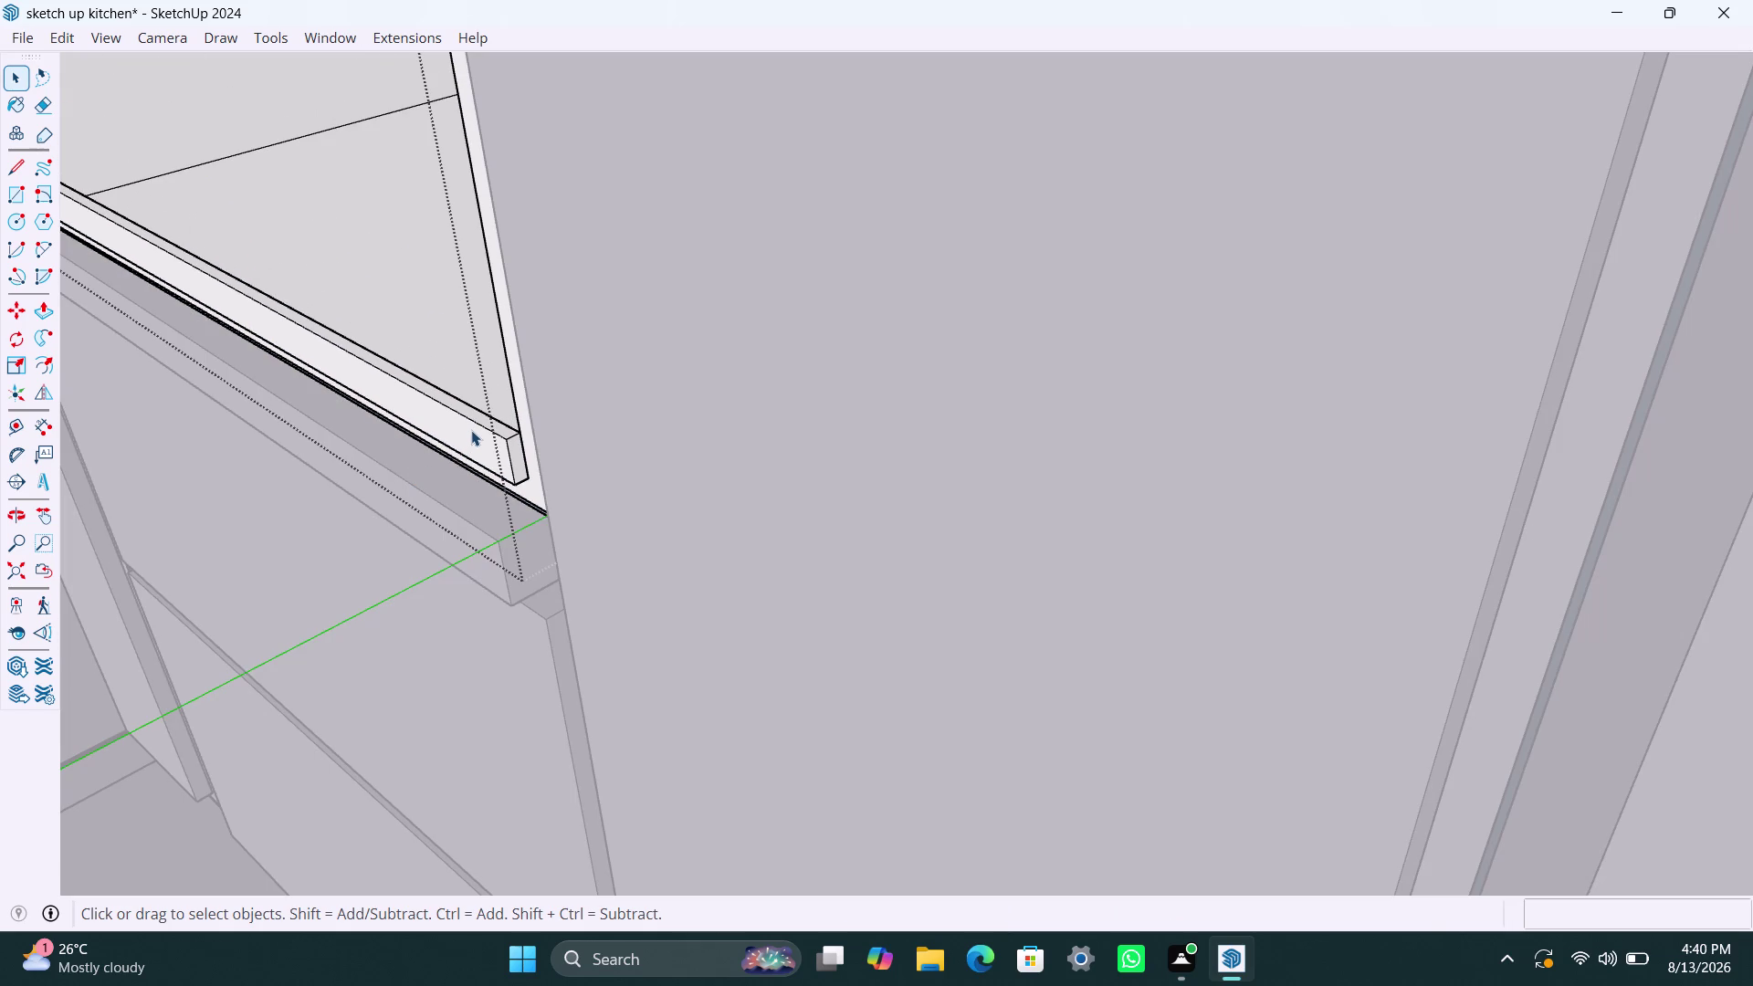
key(ctrl+z)
Move the bottom rail again from its end corner and enter a count of 20.
click(503, 421)
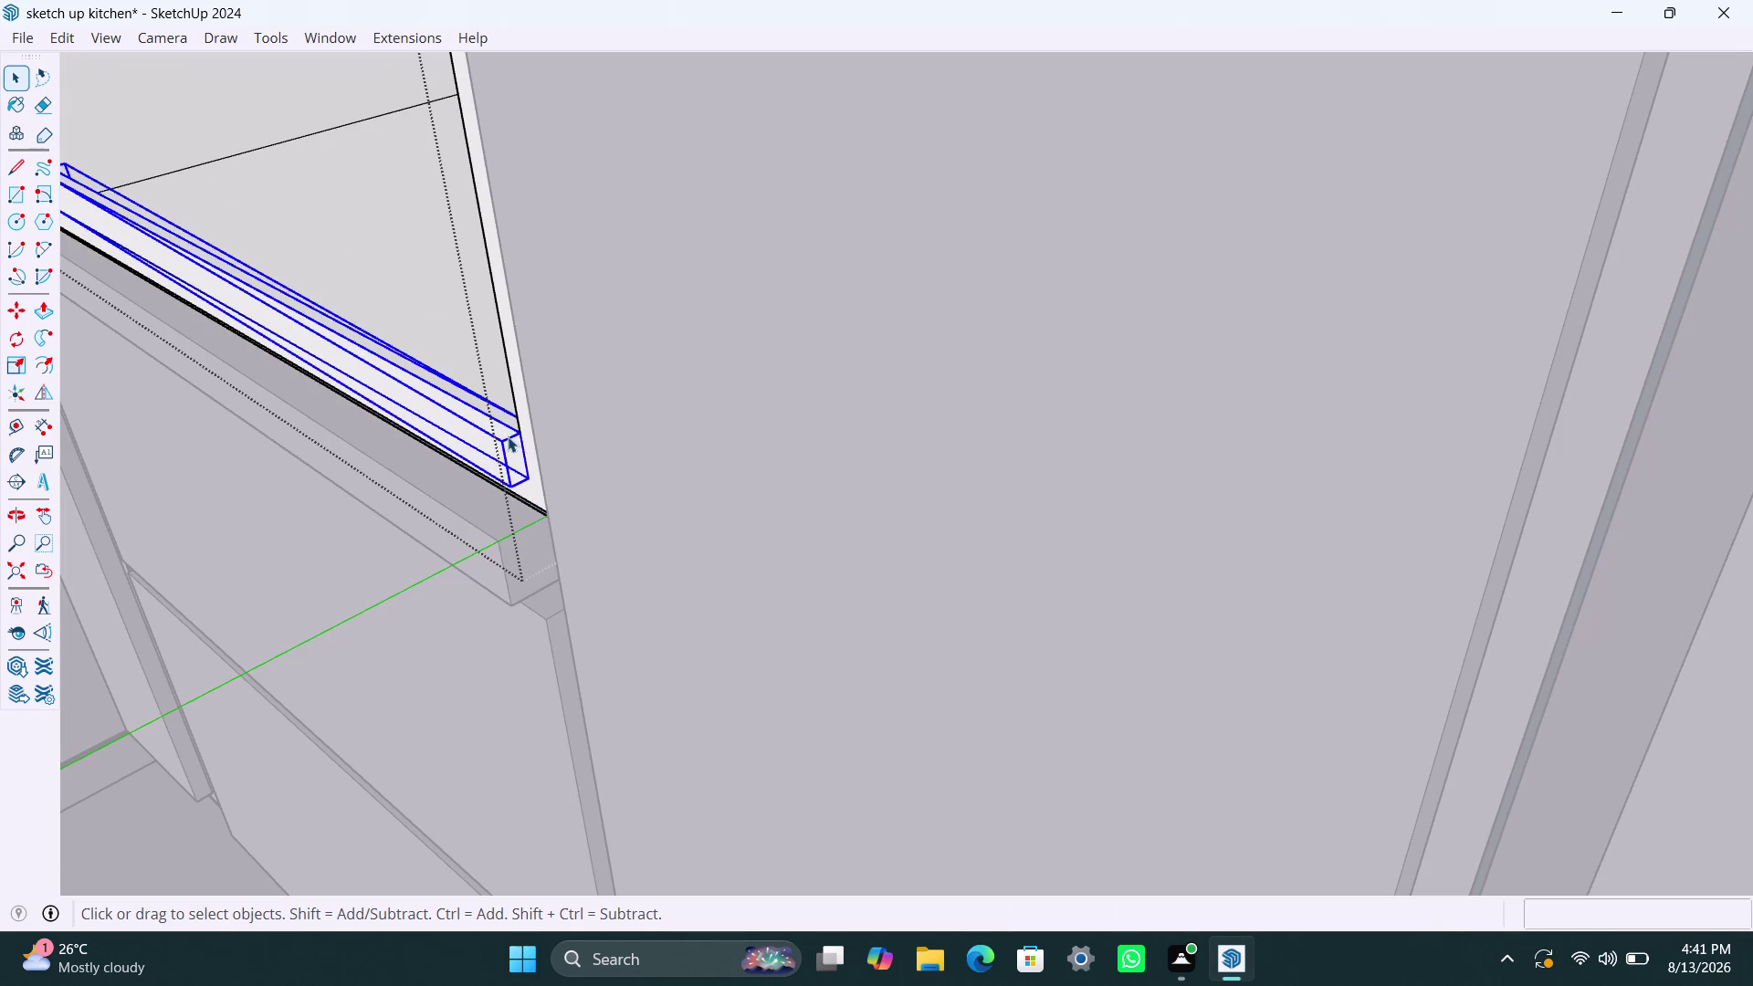
key(m)
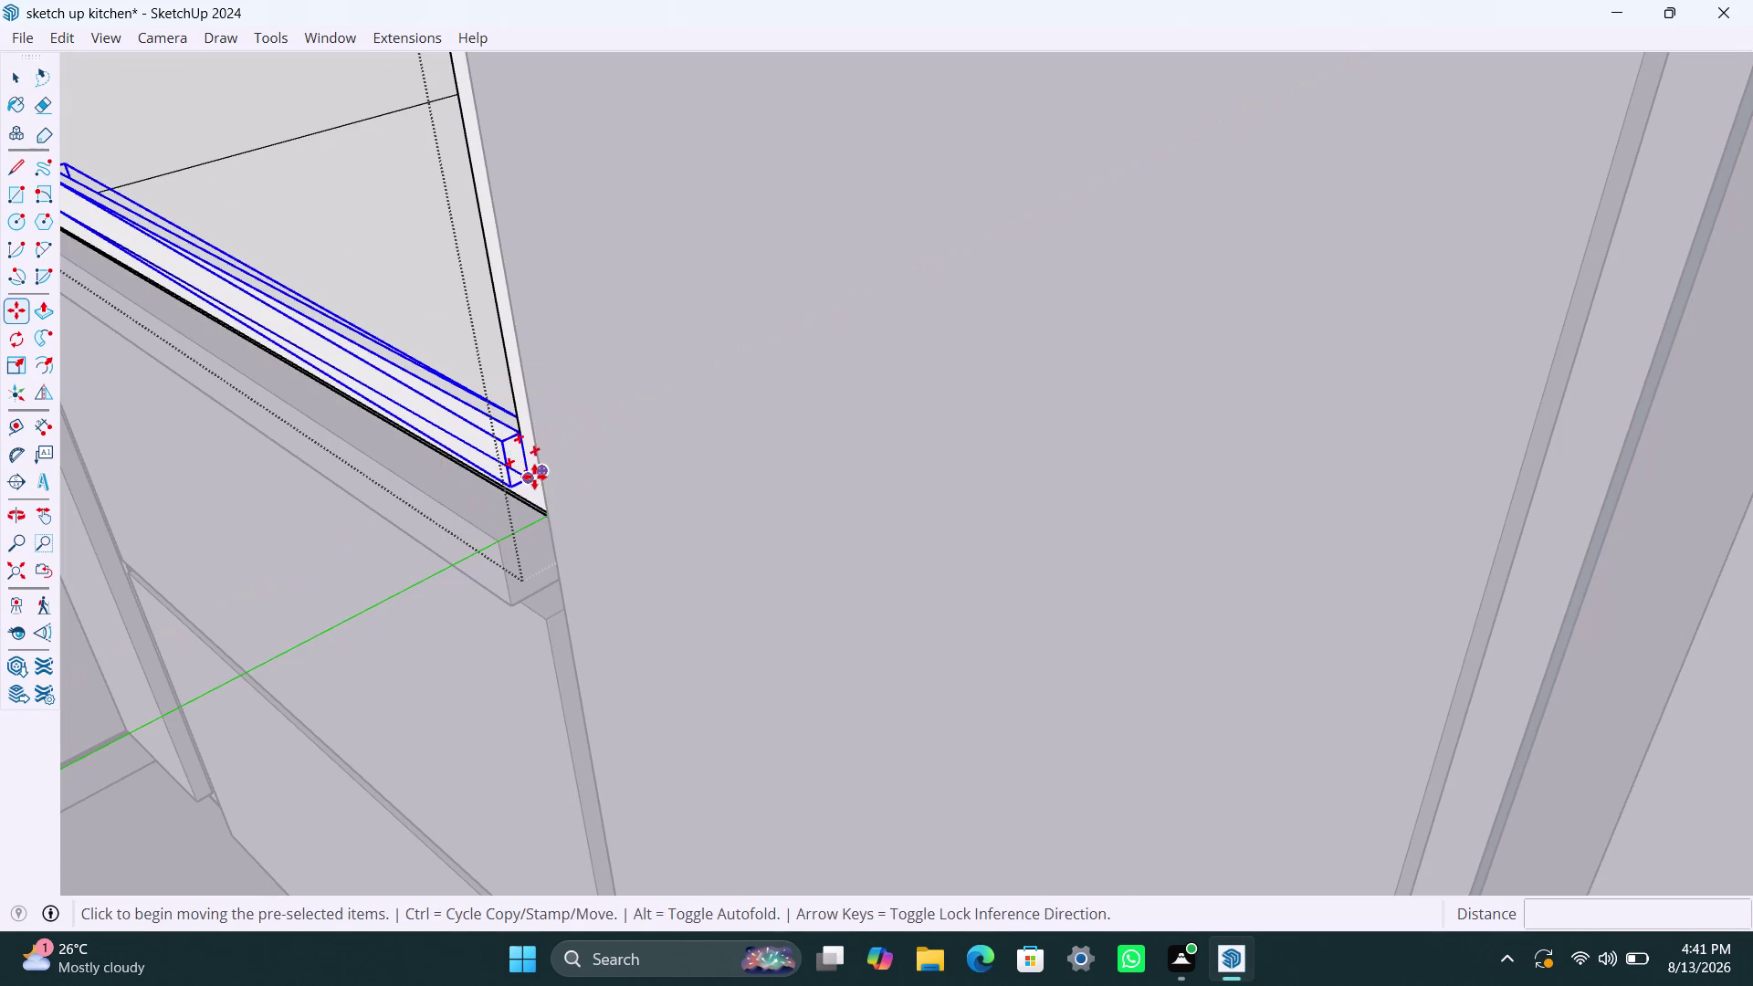
click(541, 476)
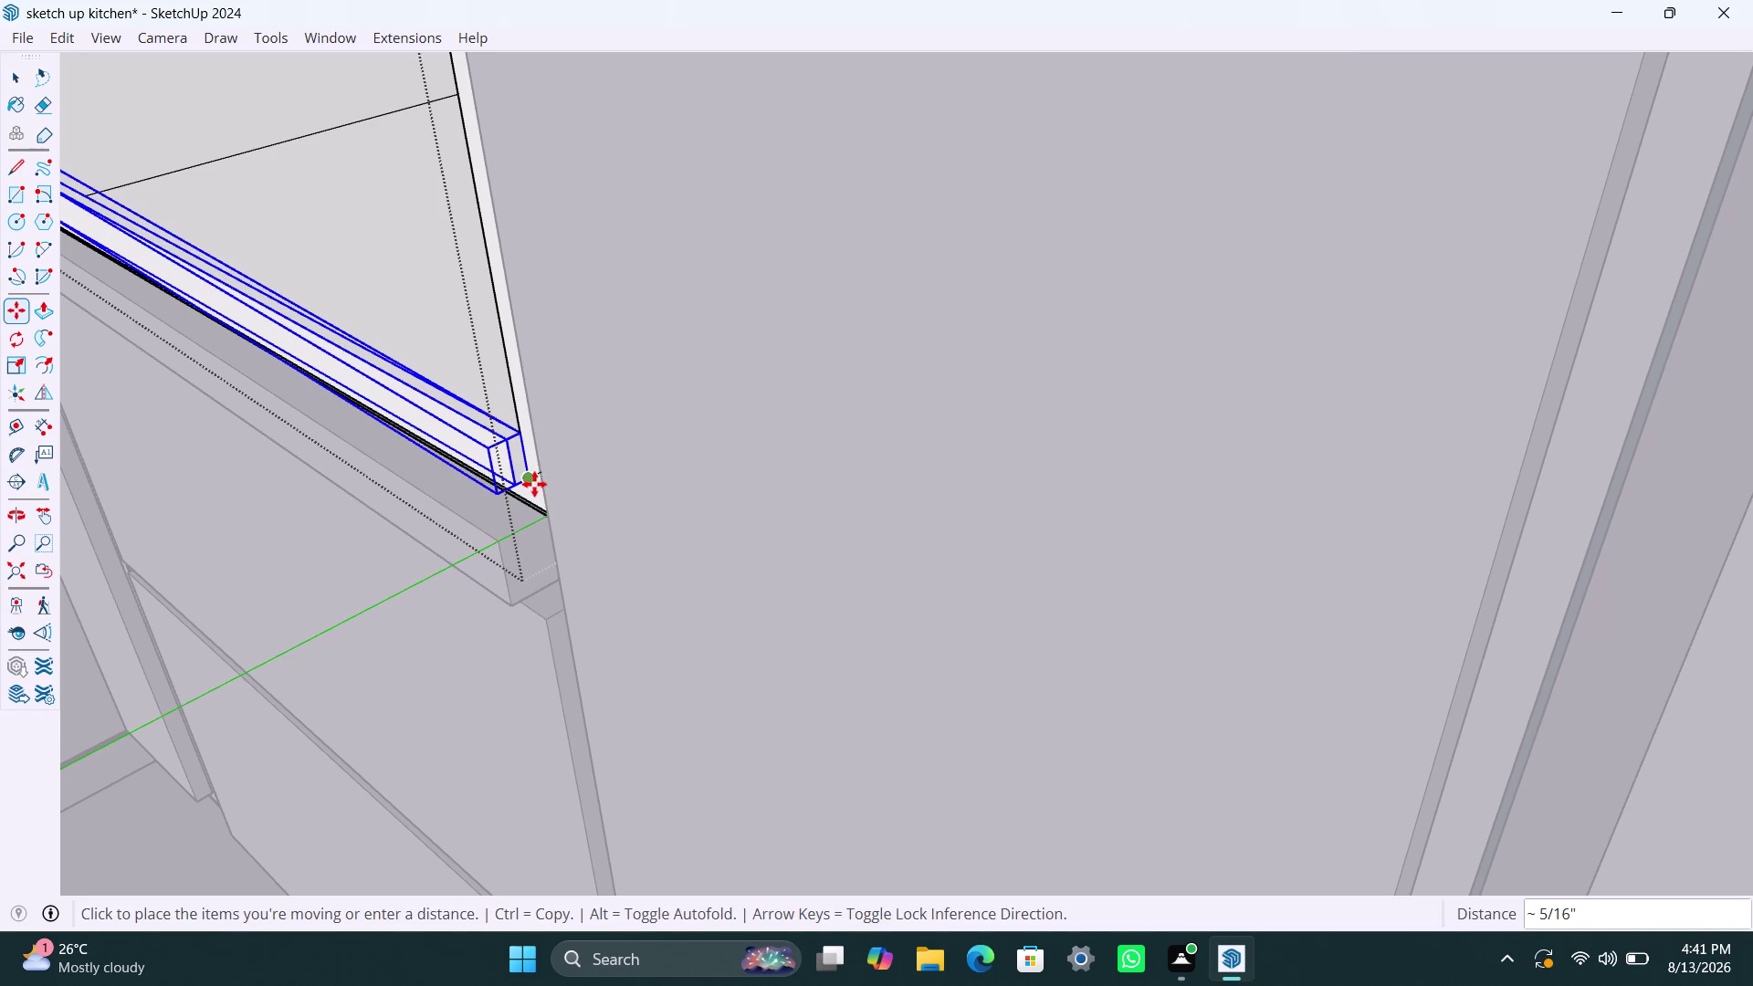
scroll(up, 3)
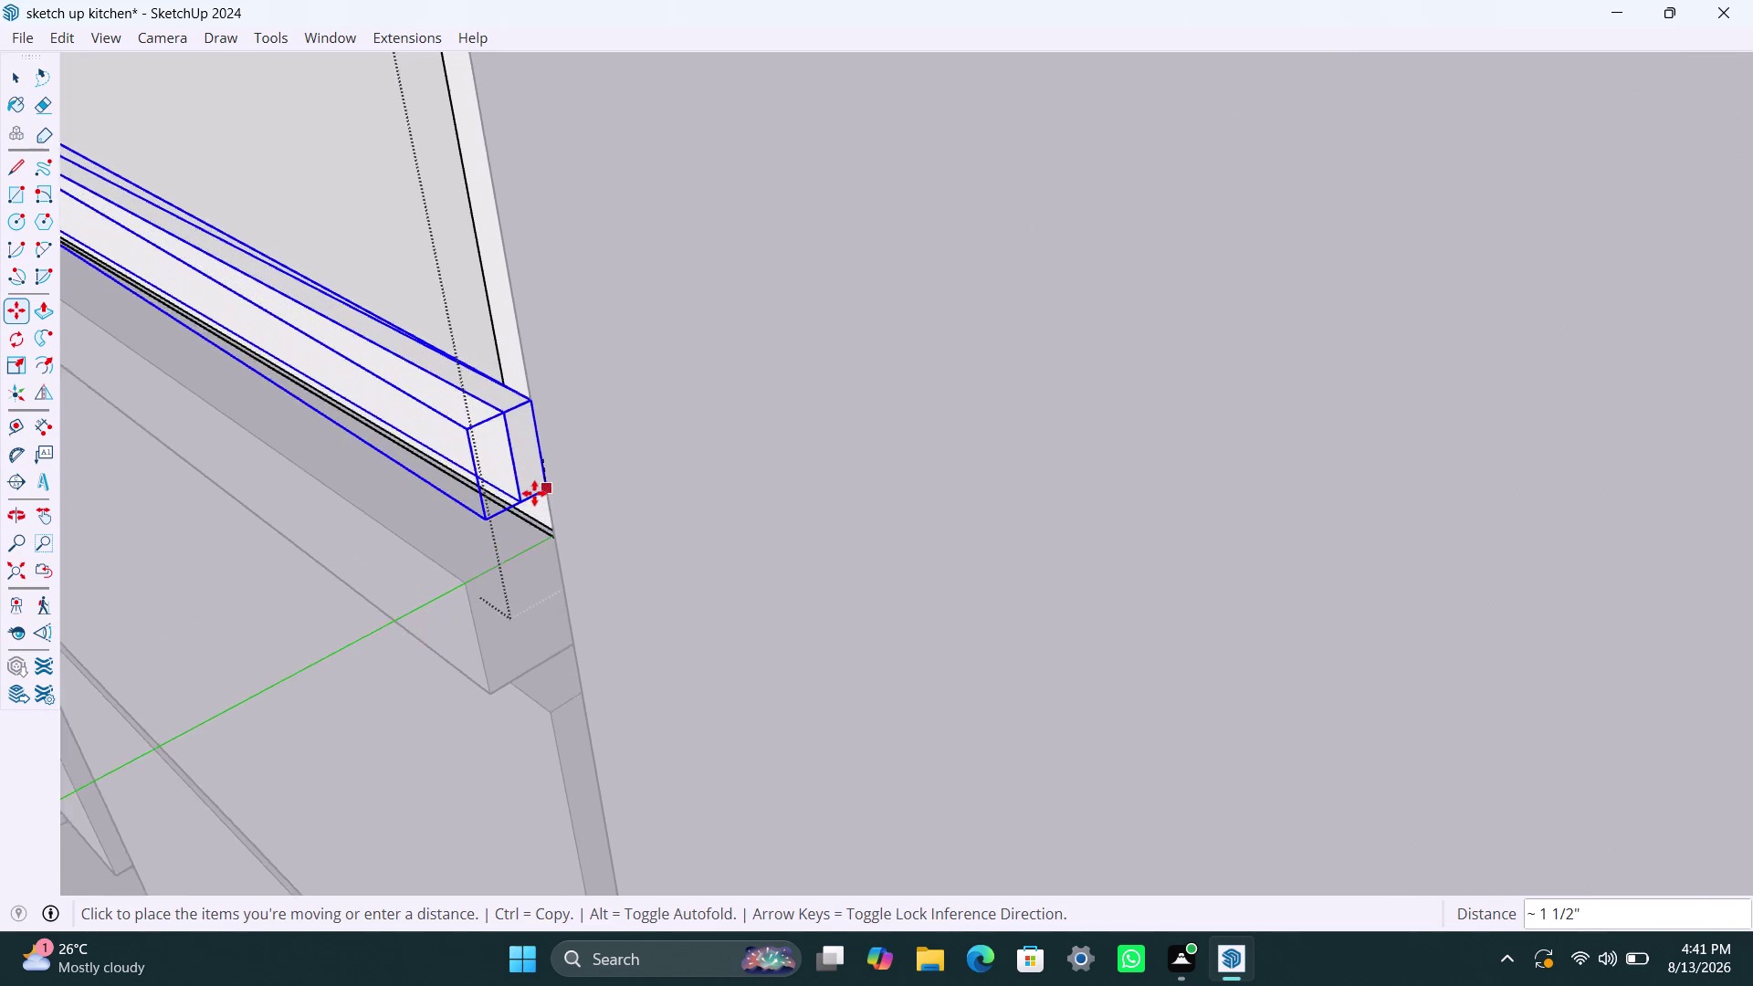
scroll(up, 3)
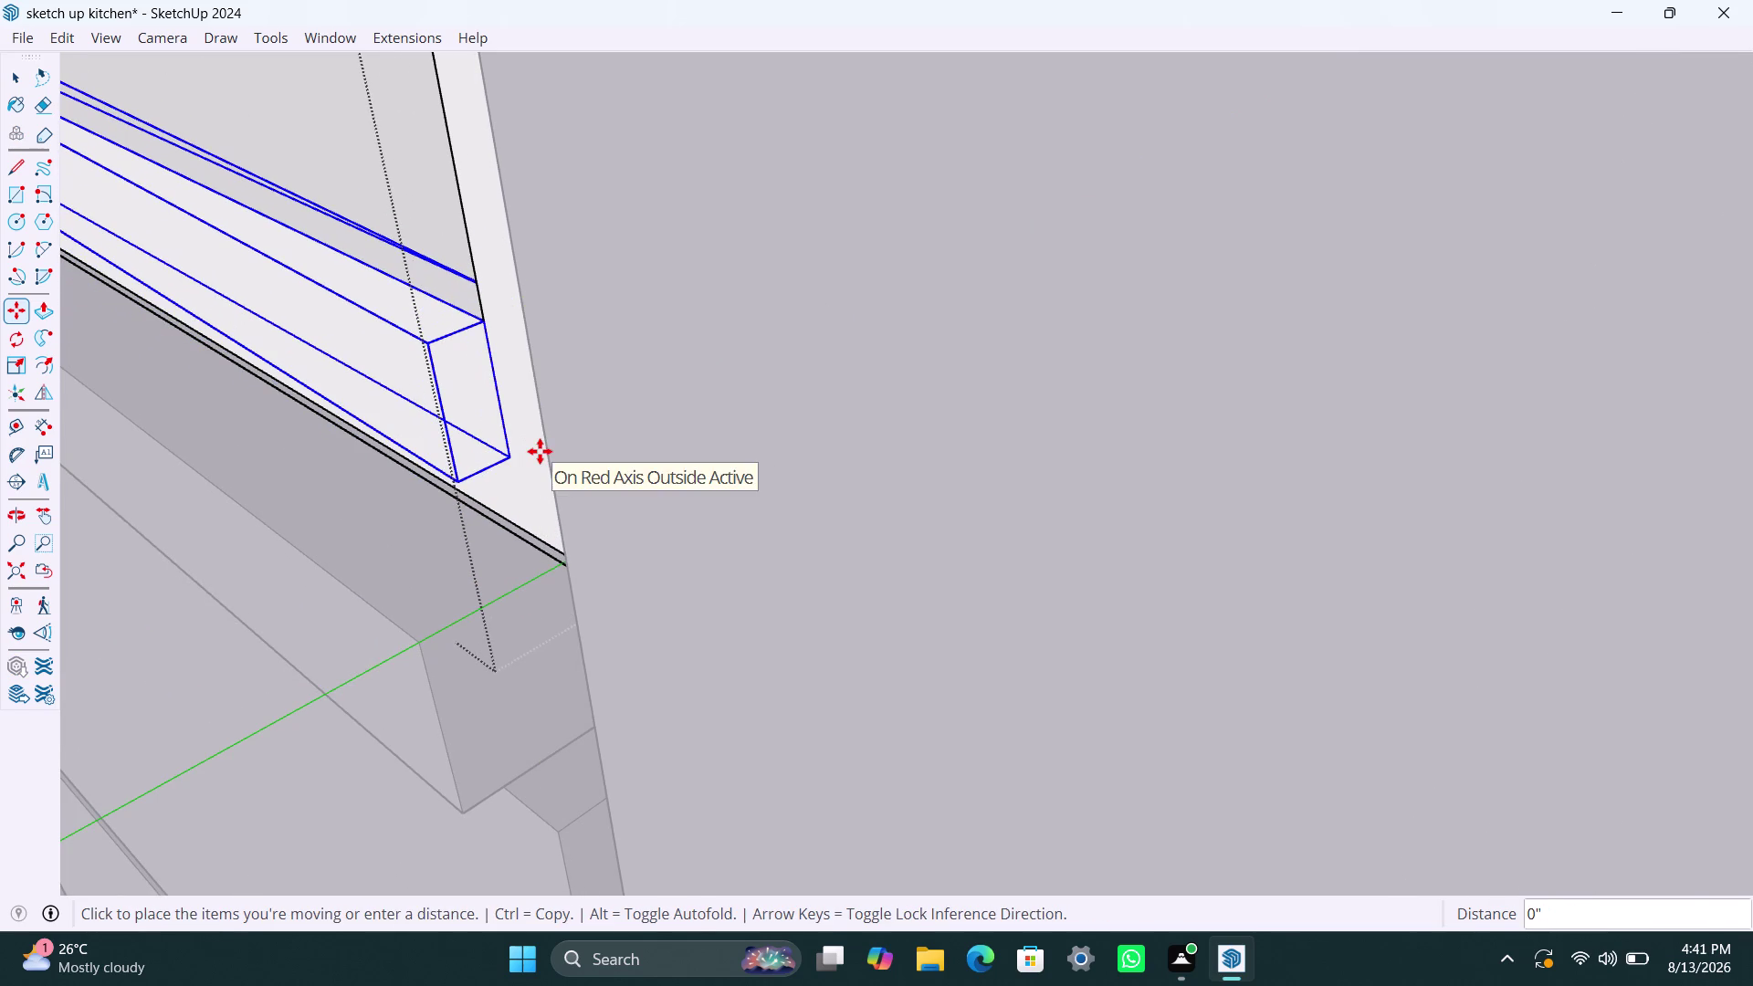
click(540, 451)
key(slash)
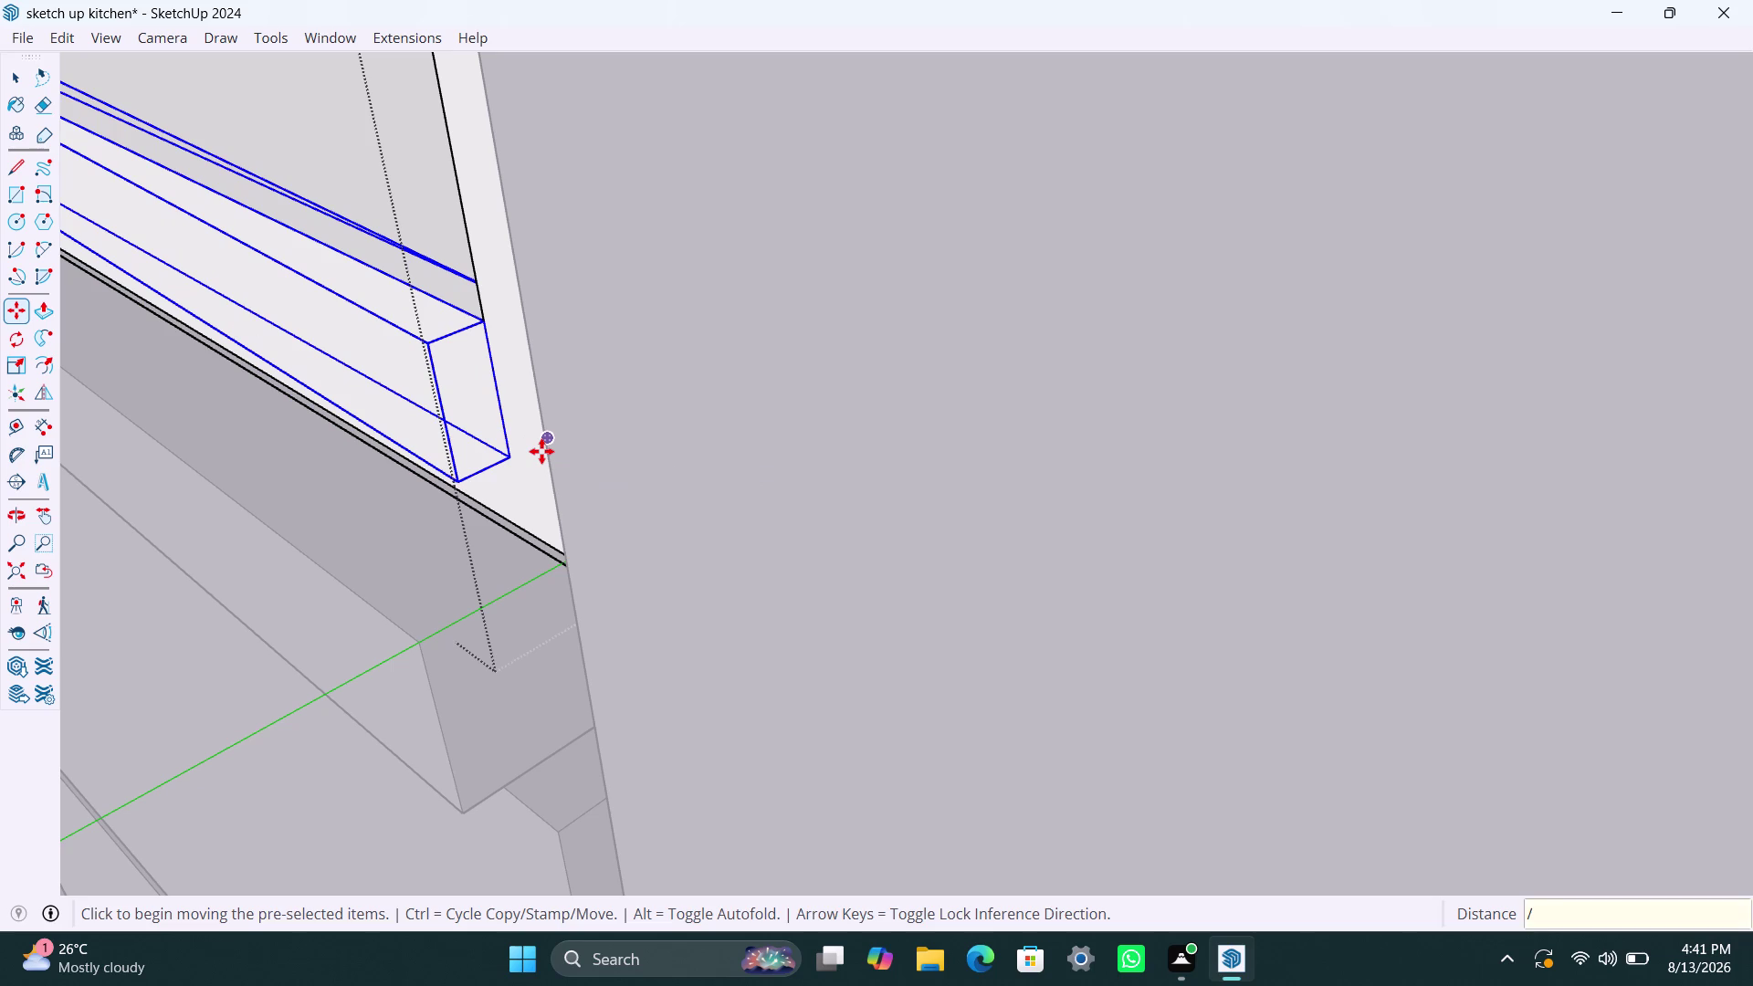
text(20)
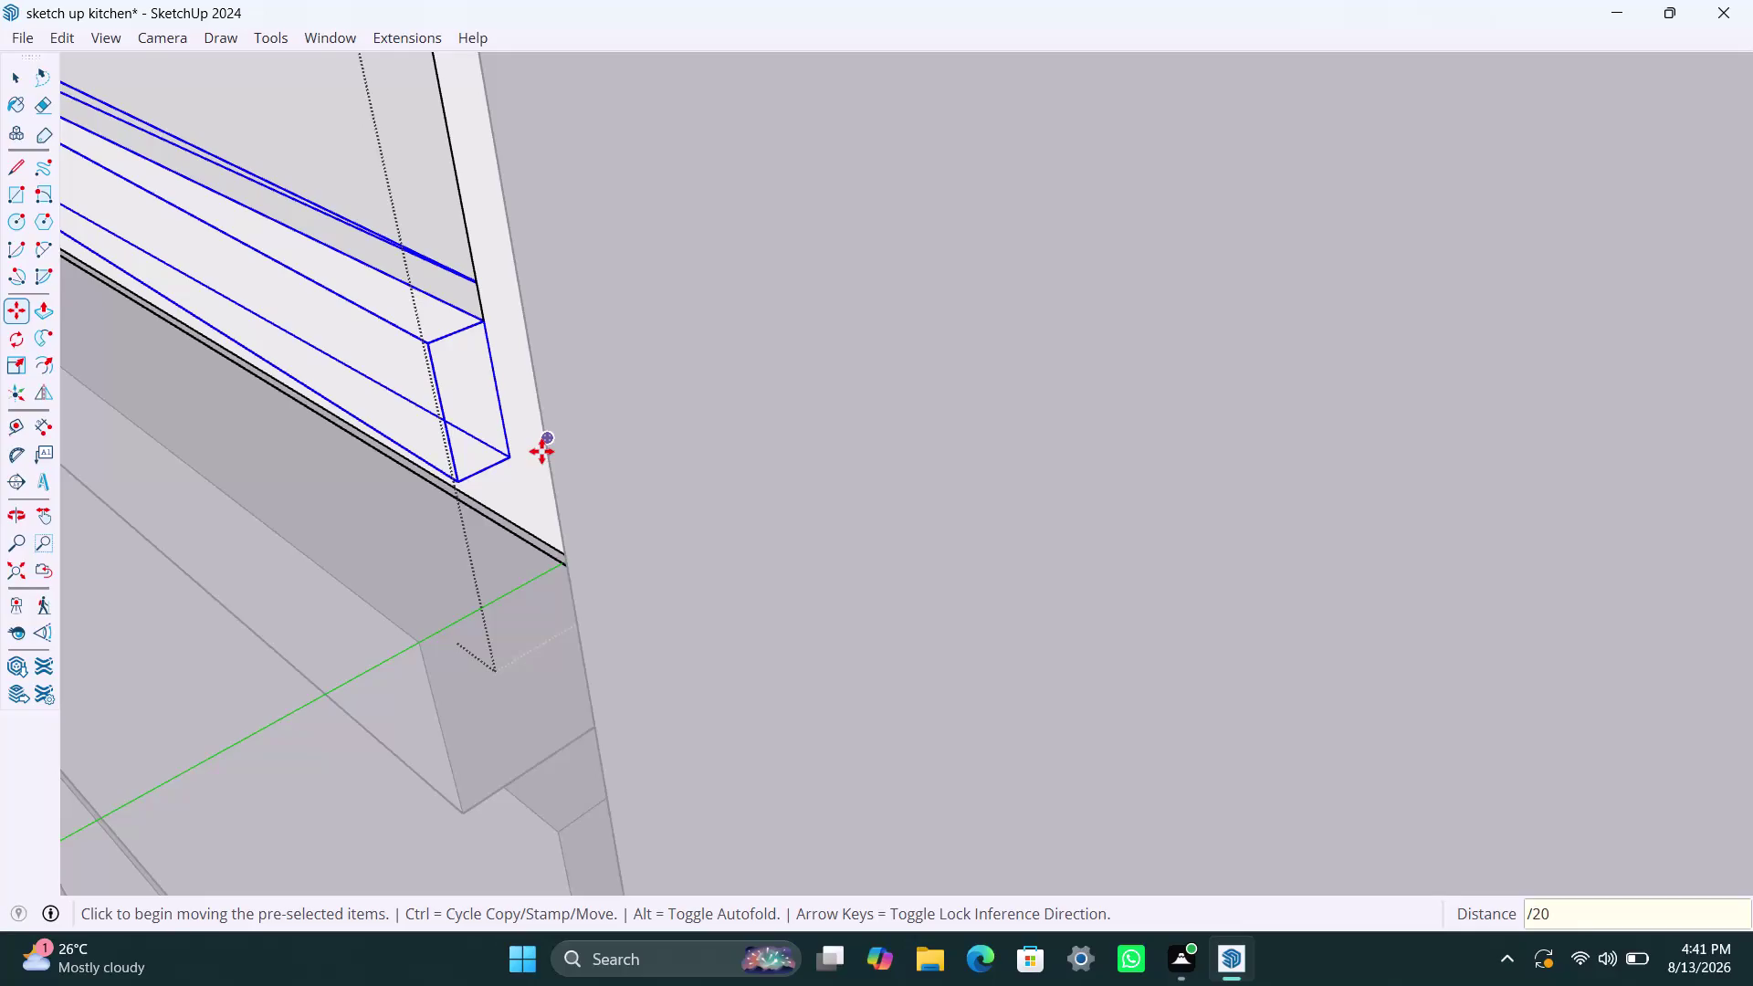
key(Return)
Undo four more changes and orbit in close to face the open shelving unit.
scroll(down, 3)
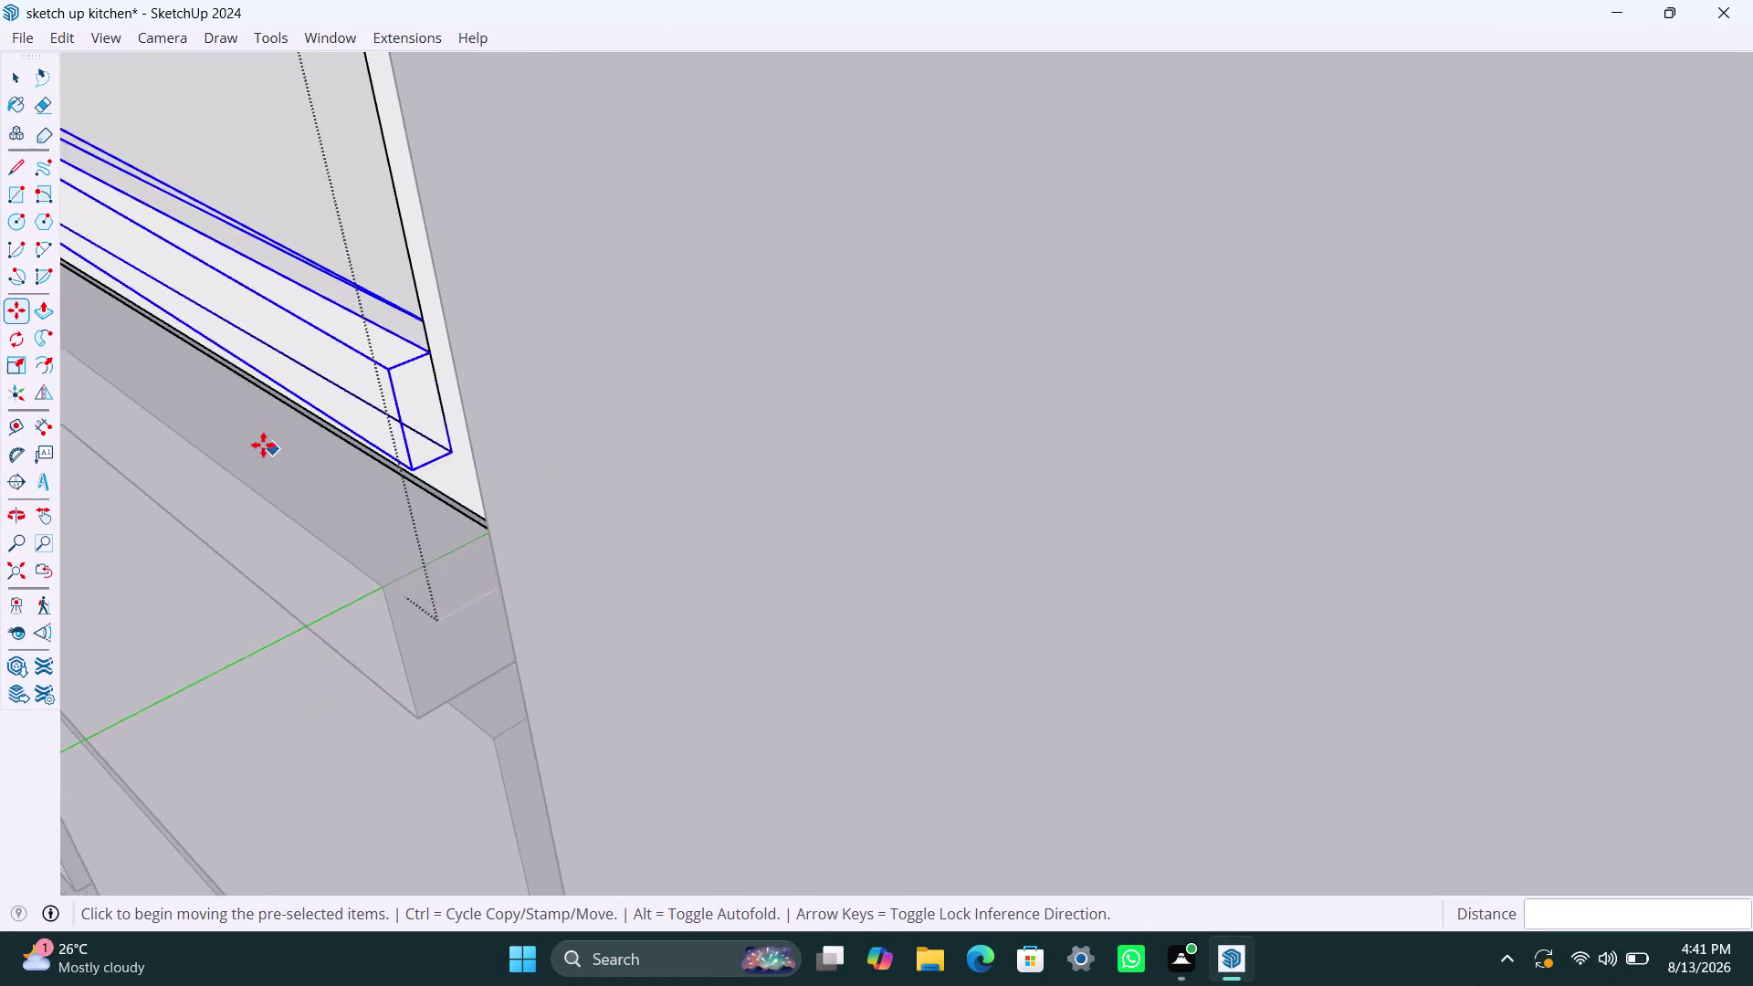
scroll(down, 3)
scroll(down, 3)
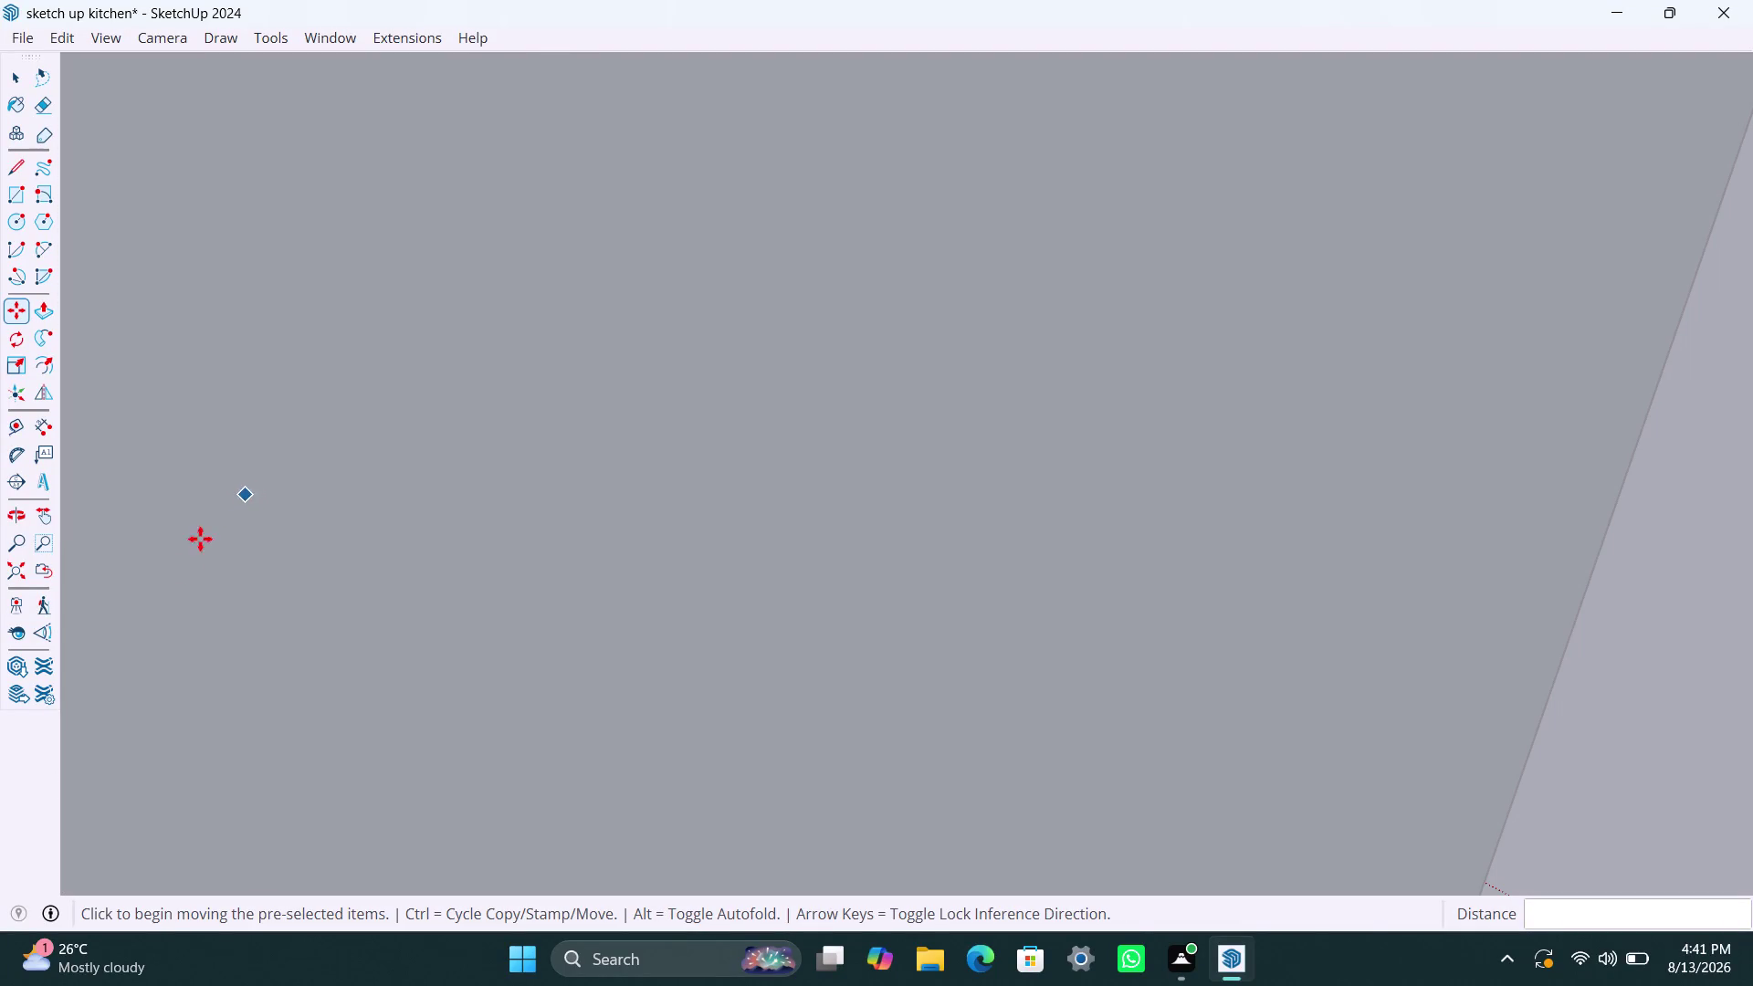
click(8, 582)
scroll(down, 3)
middle_drag(358, 449, 535, 539)
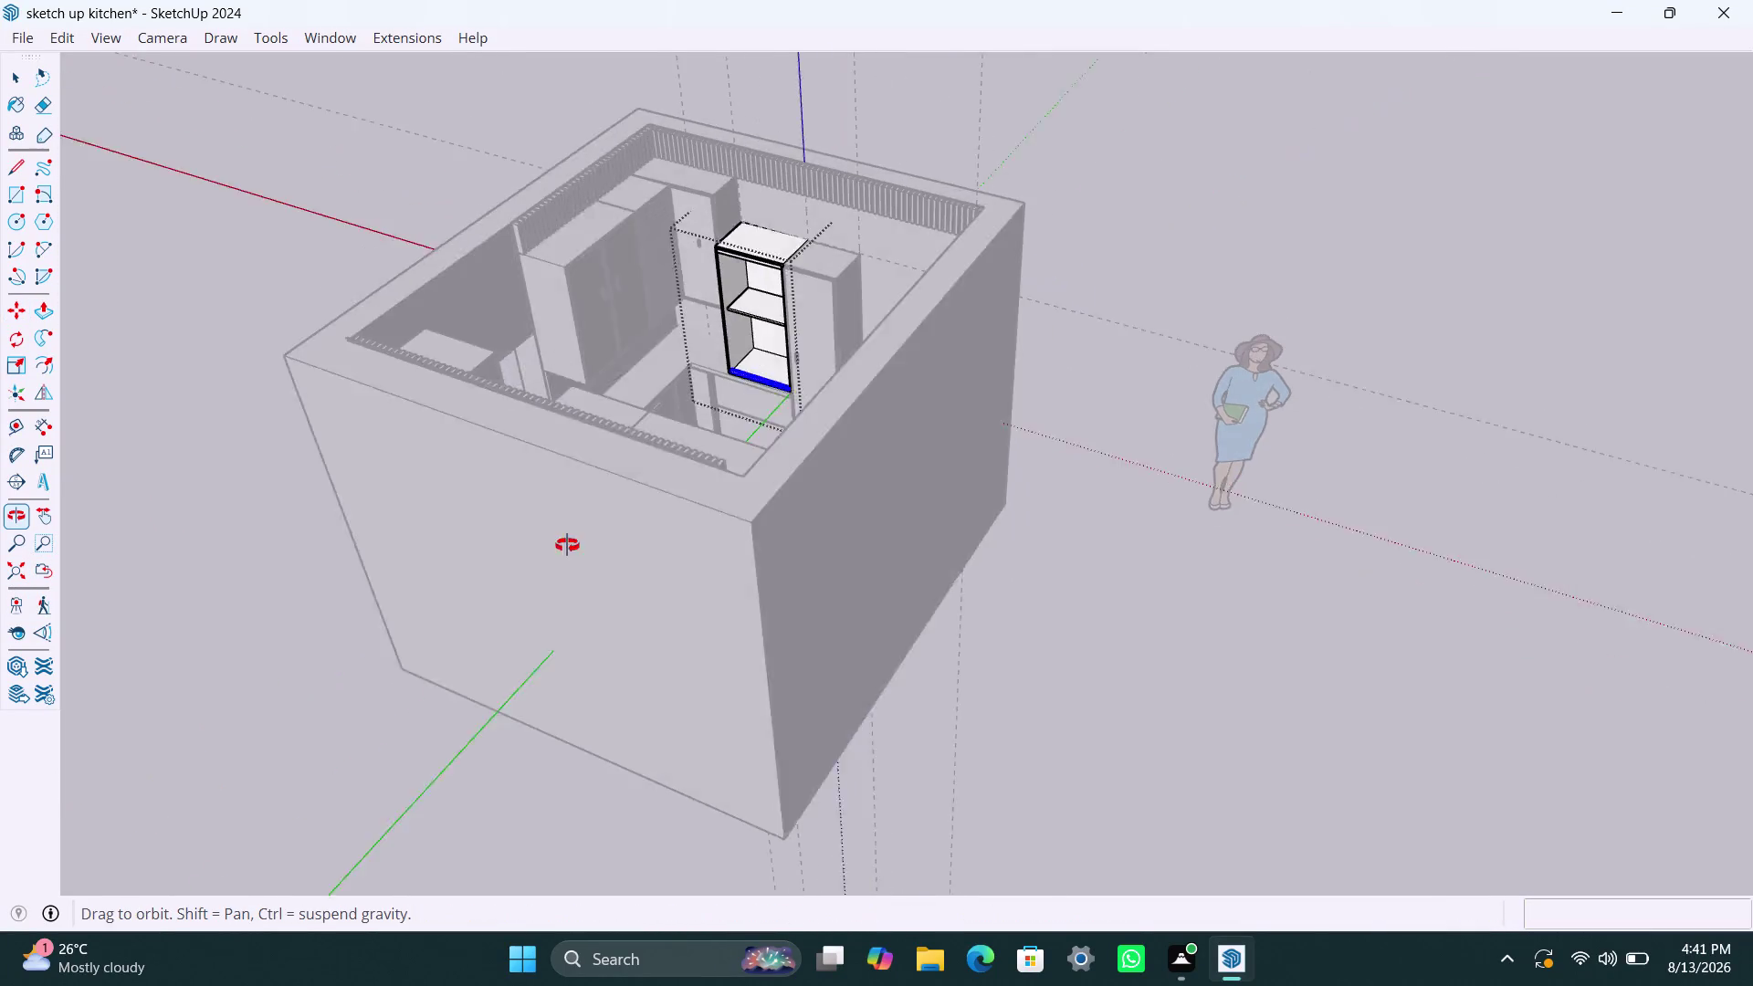
middle_drag(534, 539, 658, 555)
scroll(up, 3)
key(ctrl+z)
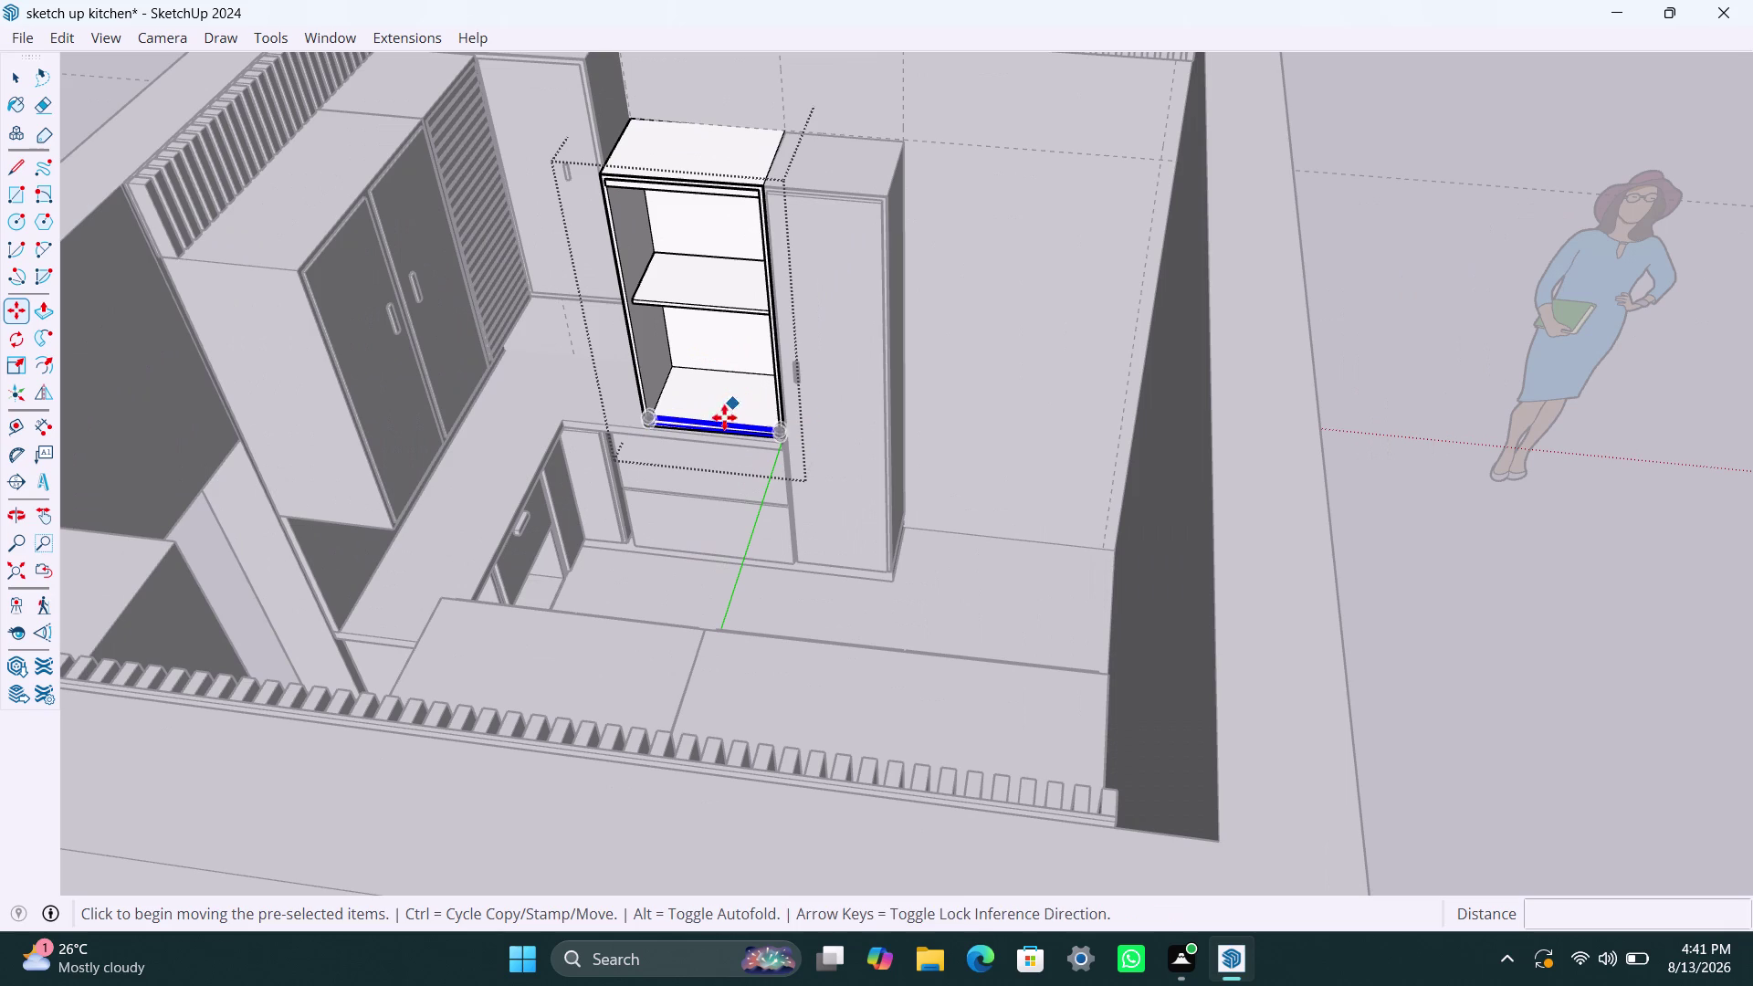
key(ctrl+z)
key(ctrl+z)
key(ctrl+z)
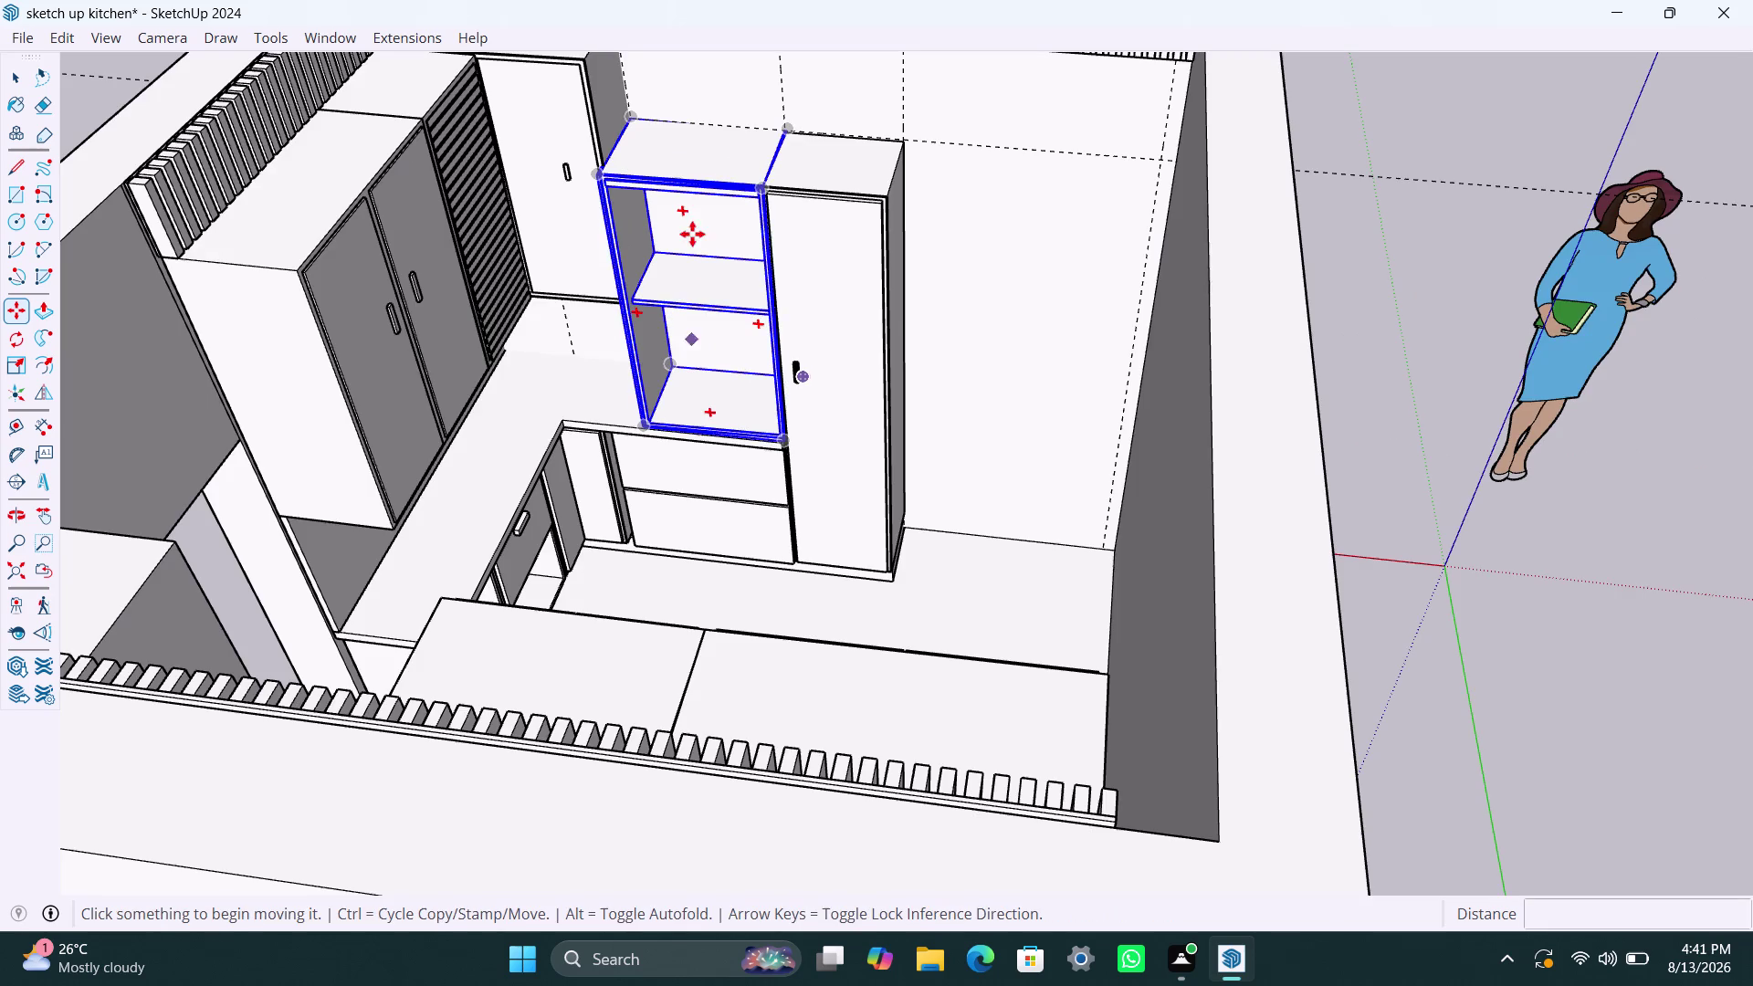
key(space)
scroll(up, 3)
middle_drag(631, 326, 704, 342)
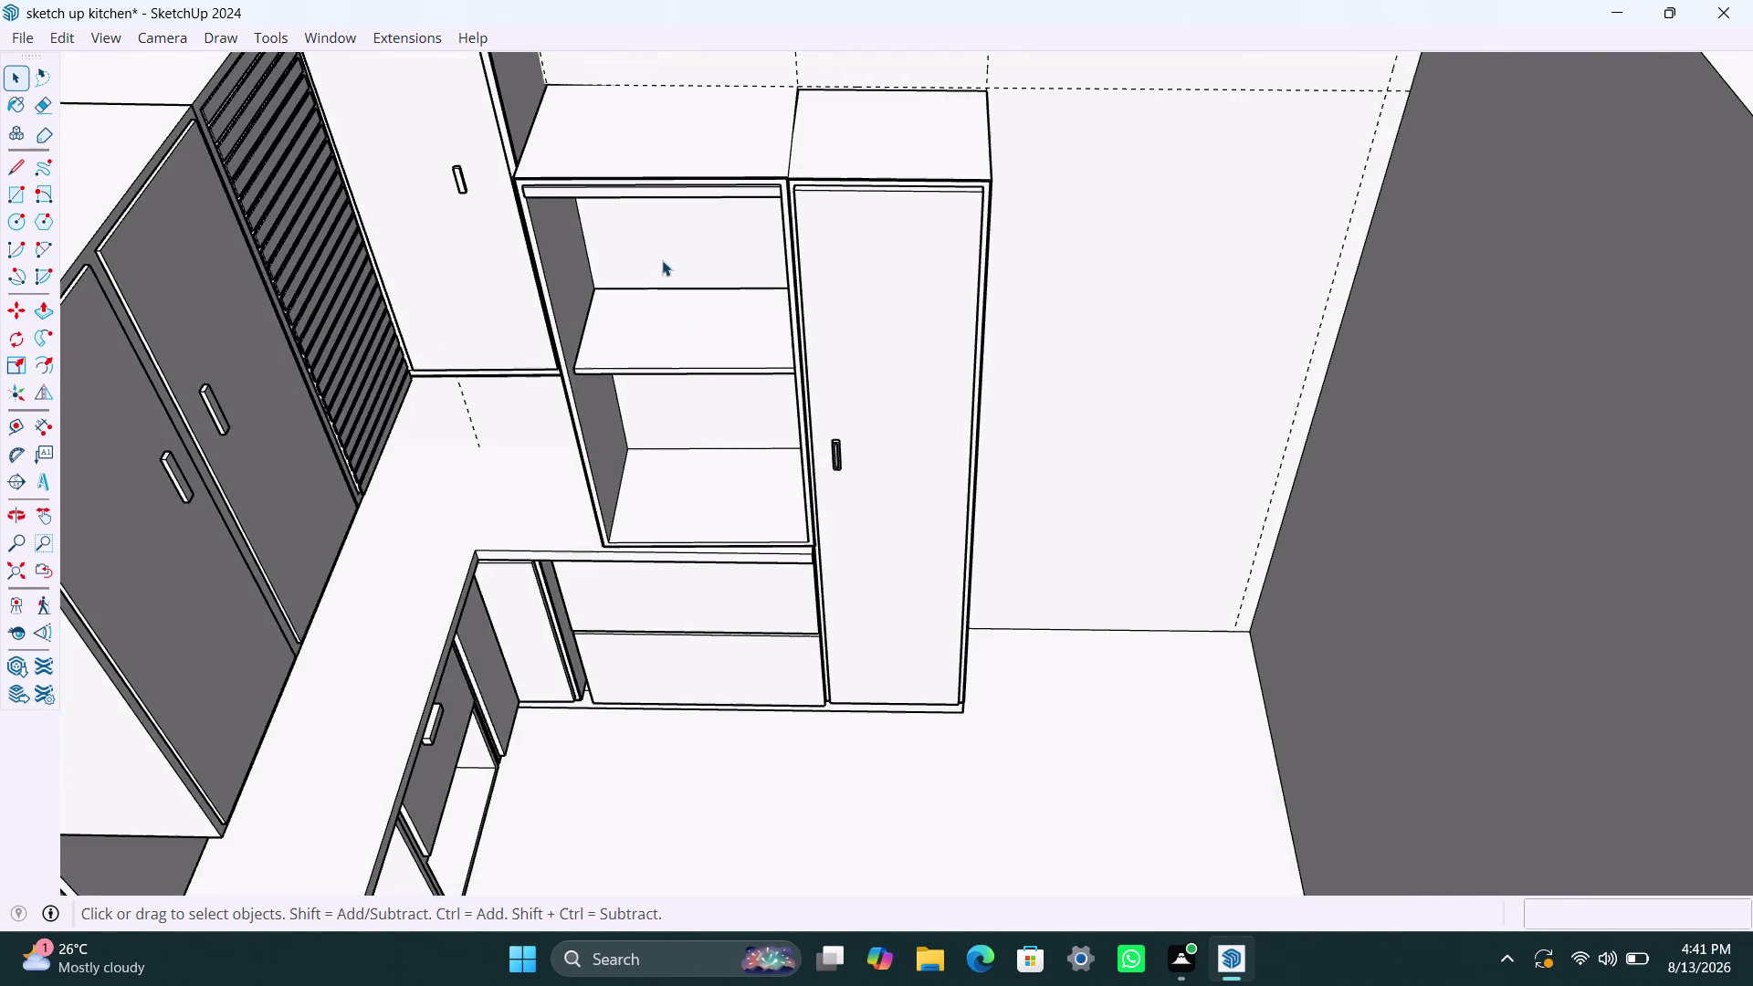
Inside the shelving unit, copy the top board to the bottom and array 20 slats.
scroll(up, 3)
click(573, 174)
click(569, 169)
double_click(580, 172)
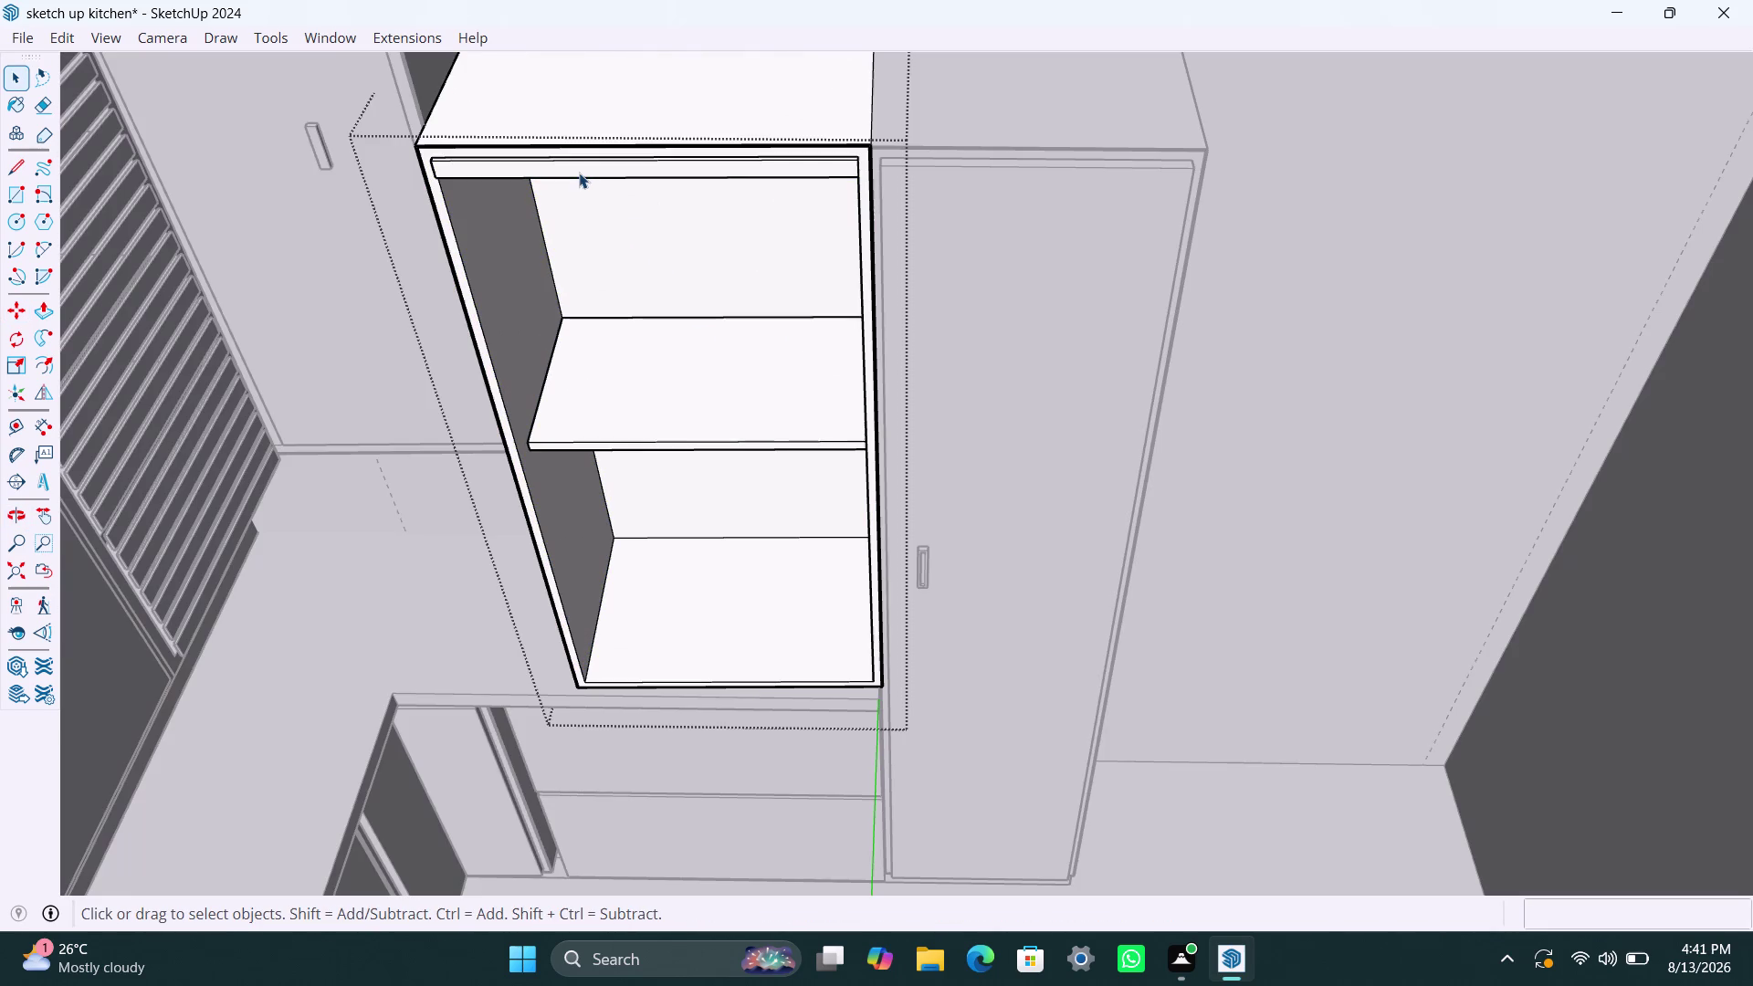
click(575, 172)
key(m)
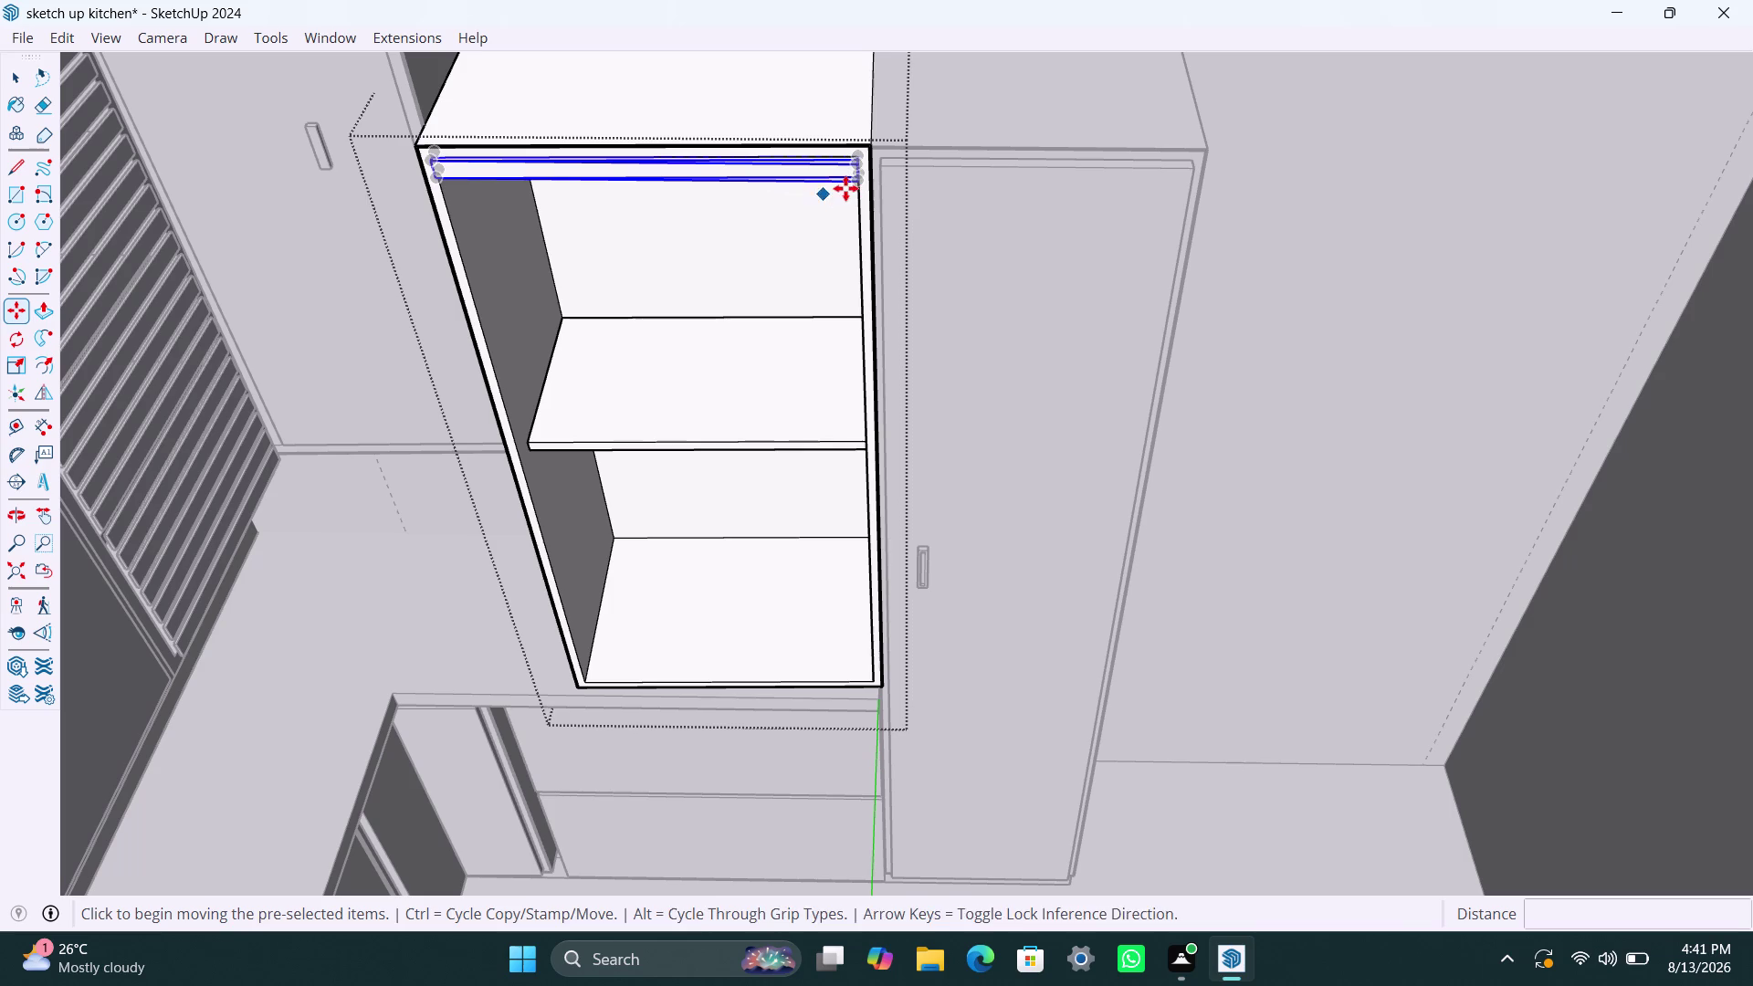
click(857, 184)
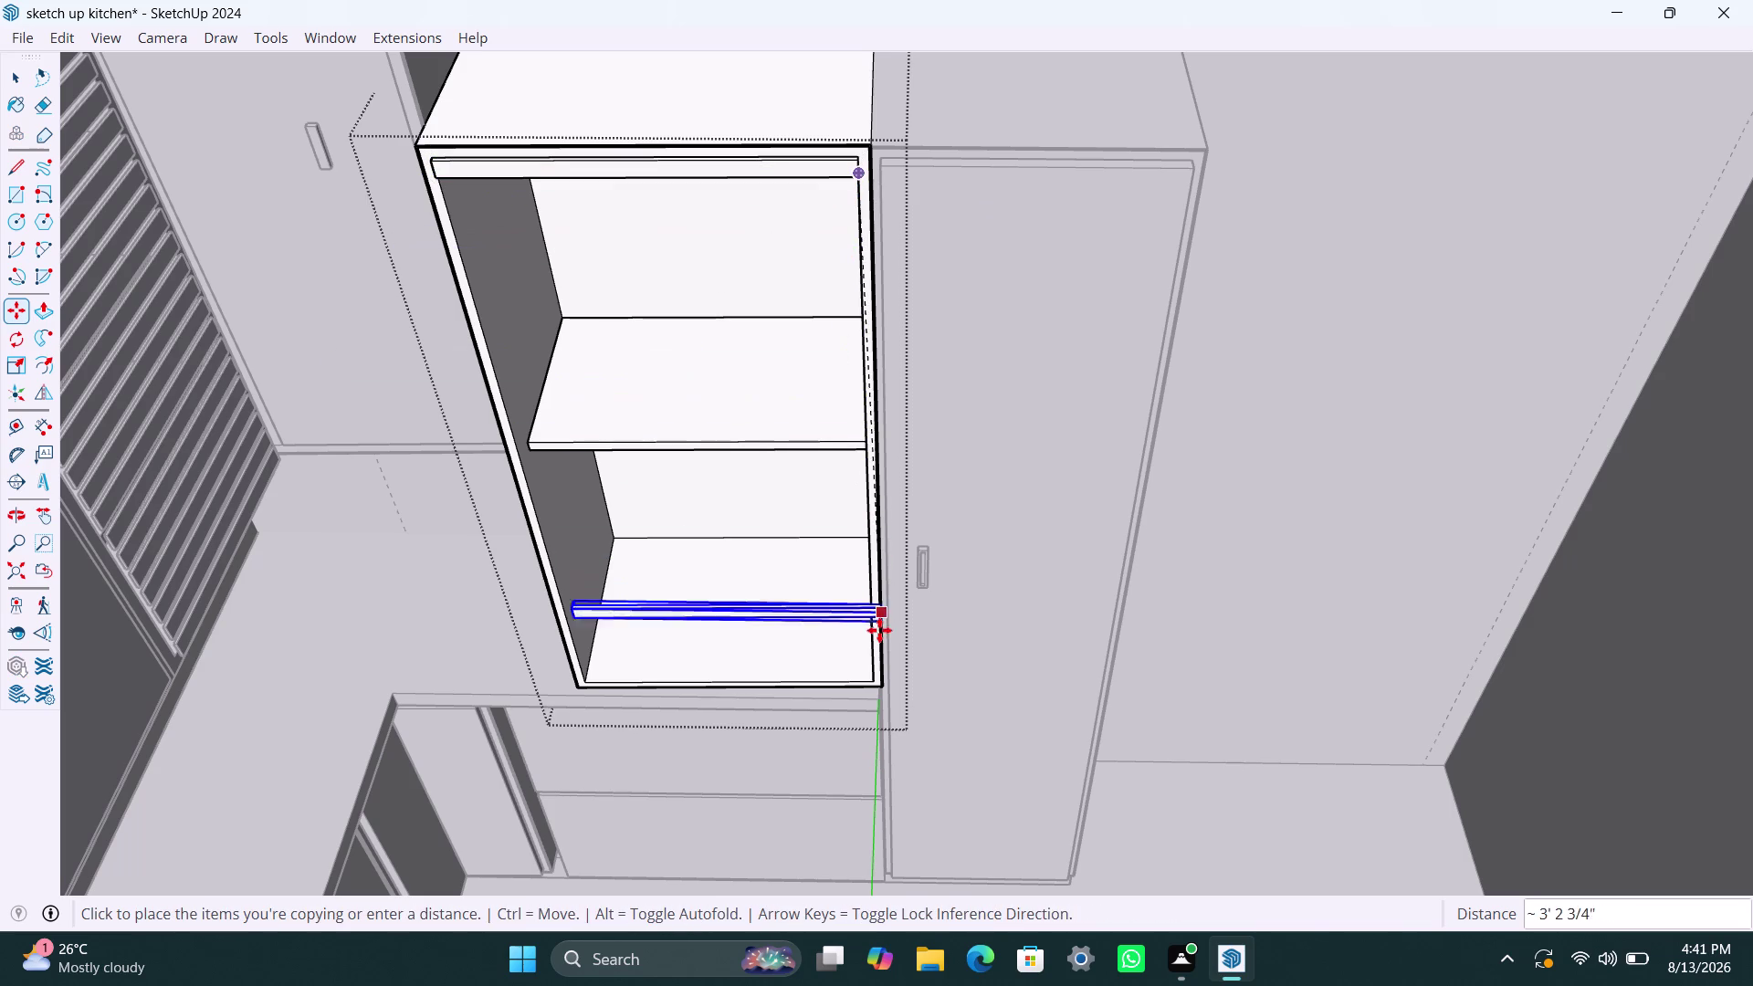
click(865, 672)
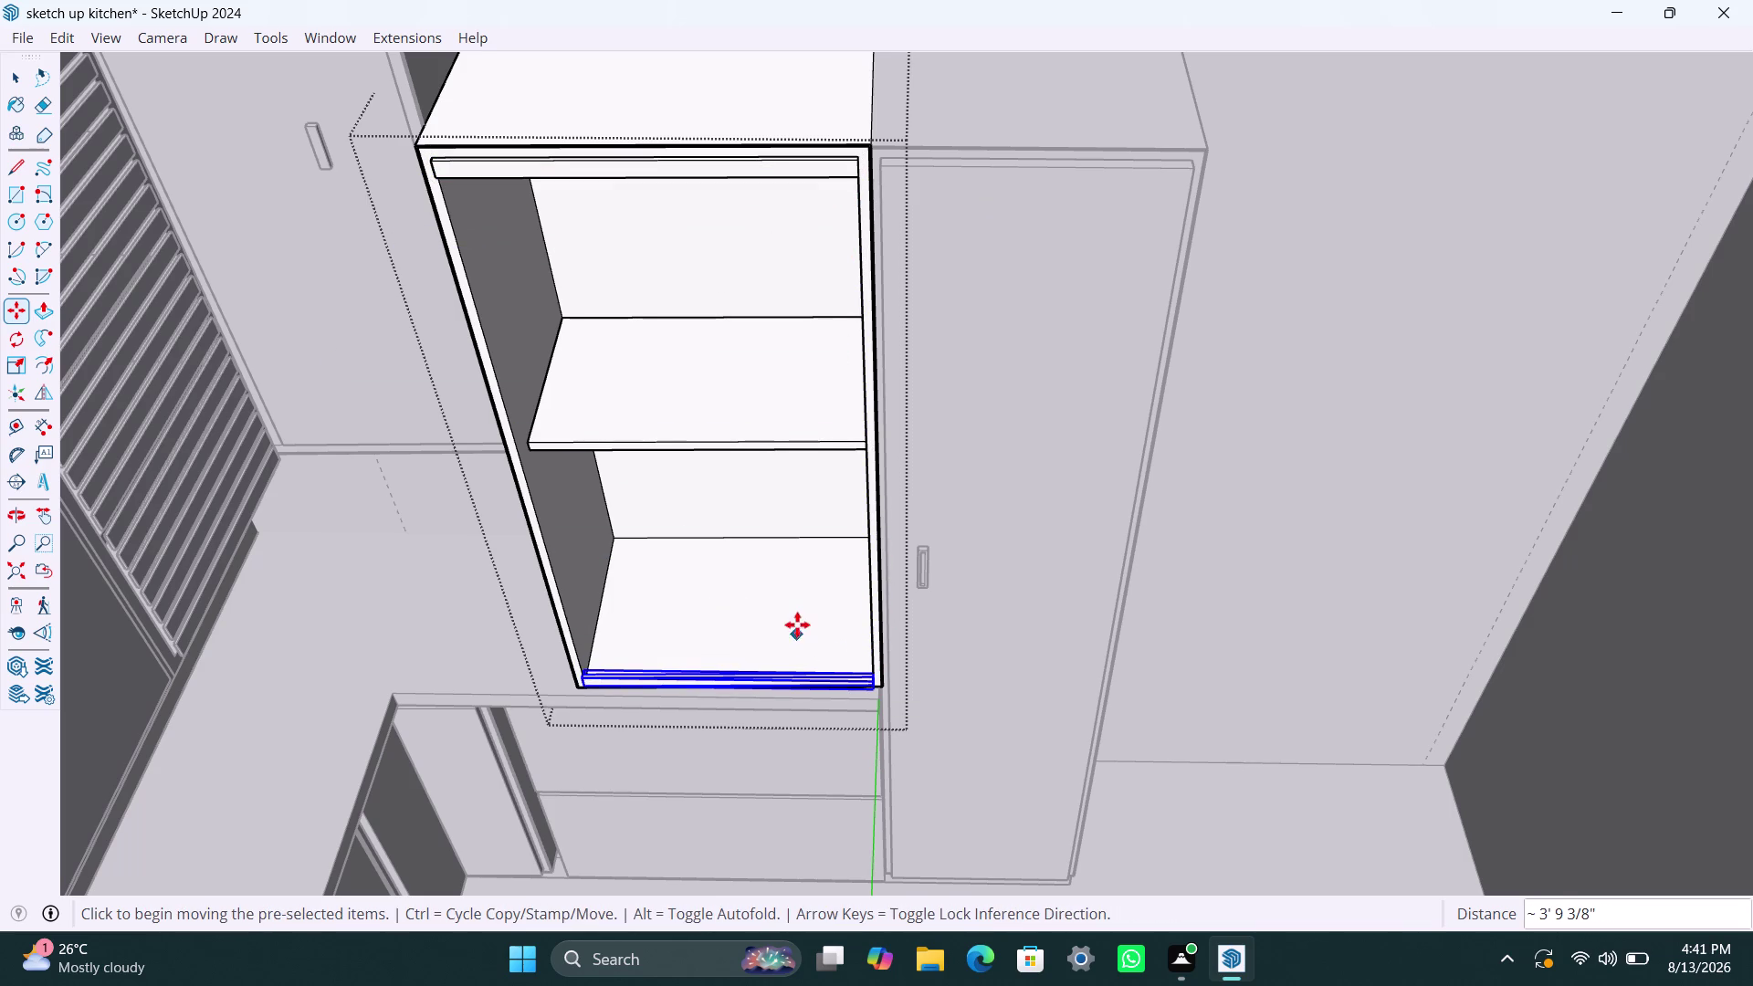
text(/20)
key(Return)
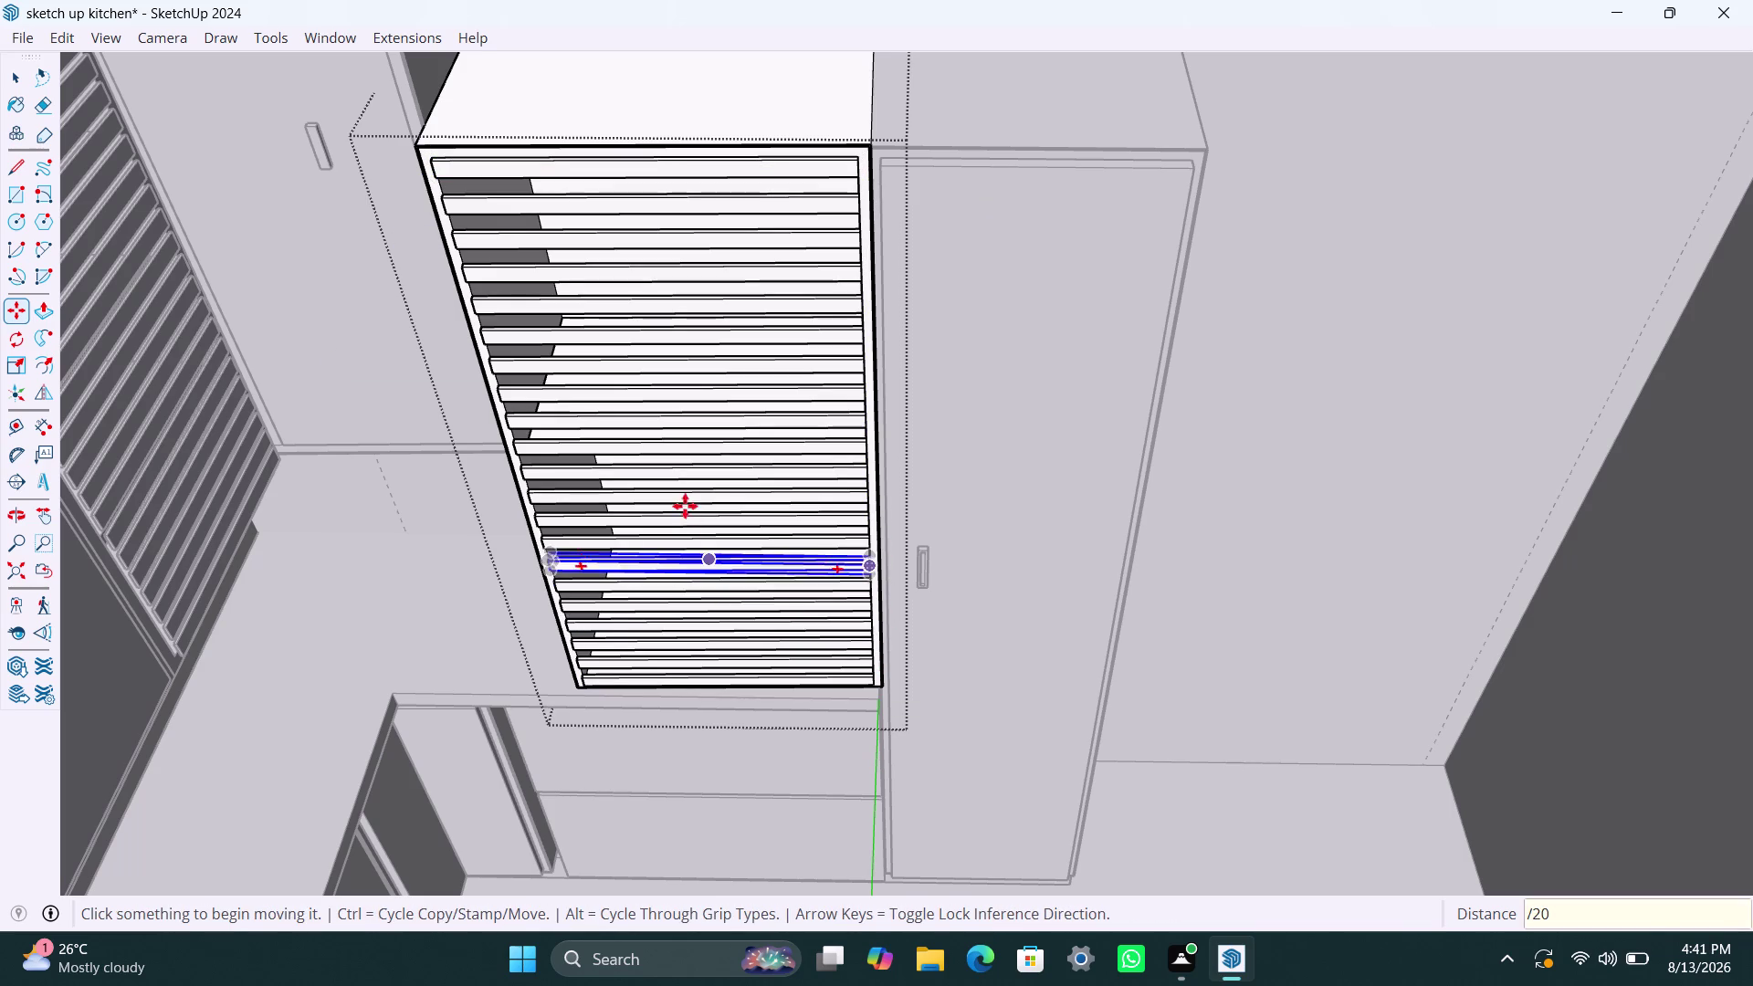
Increase the slat array to 30 evenly spaced slats and exit the group.
middle_drag(612, 617, 621, 574)
middle_drag(611, 597, 634, 421)
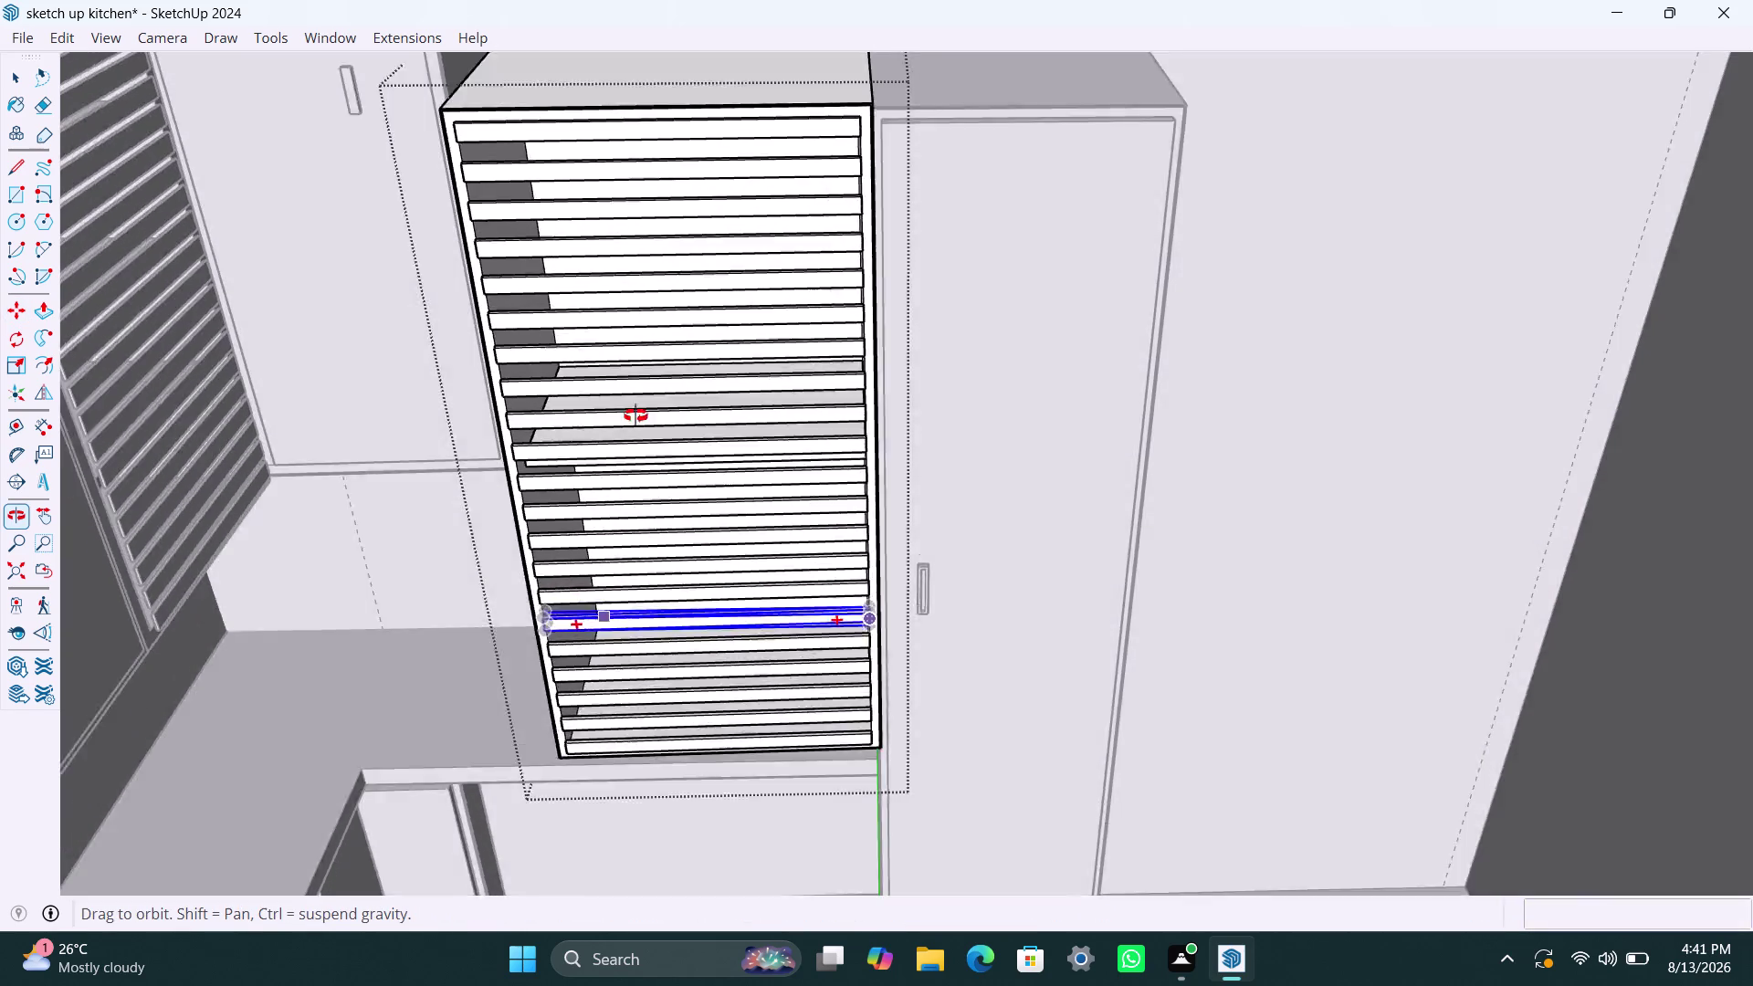
middle_drag(635, 421, 644, 306)
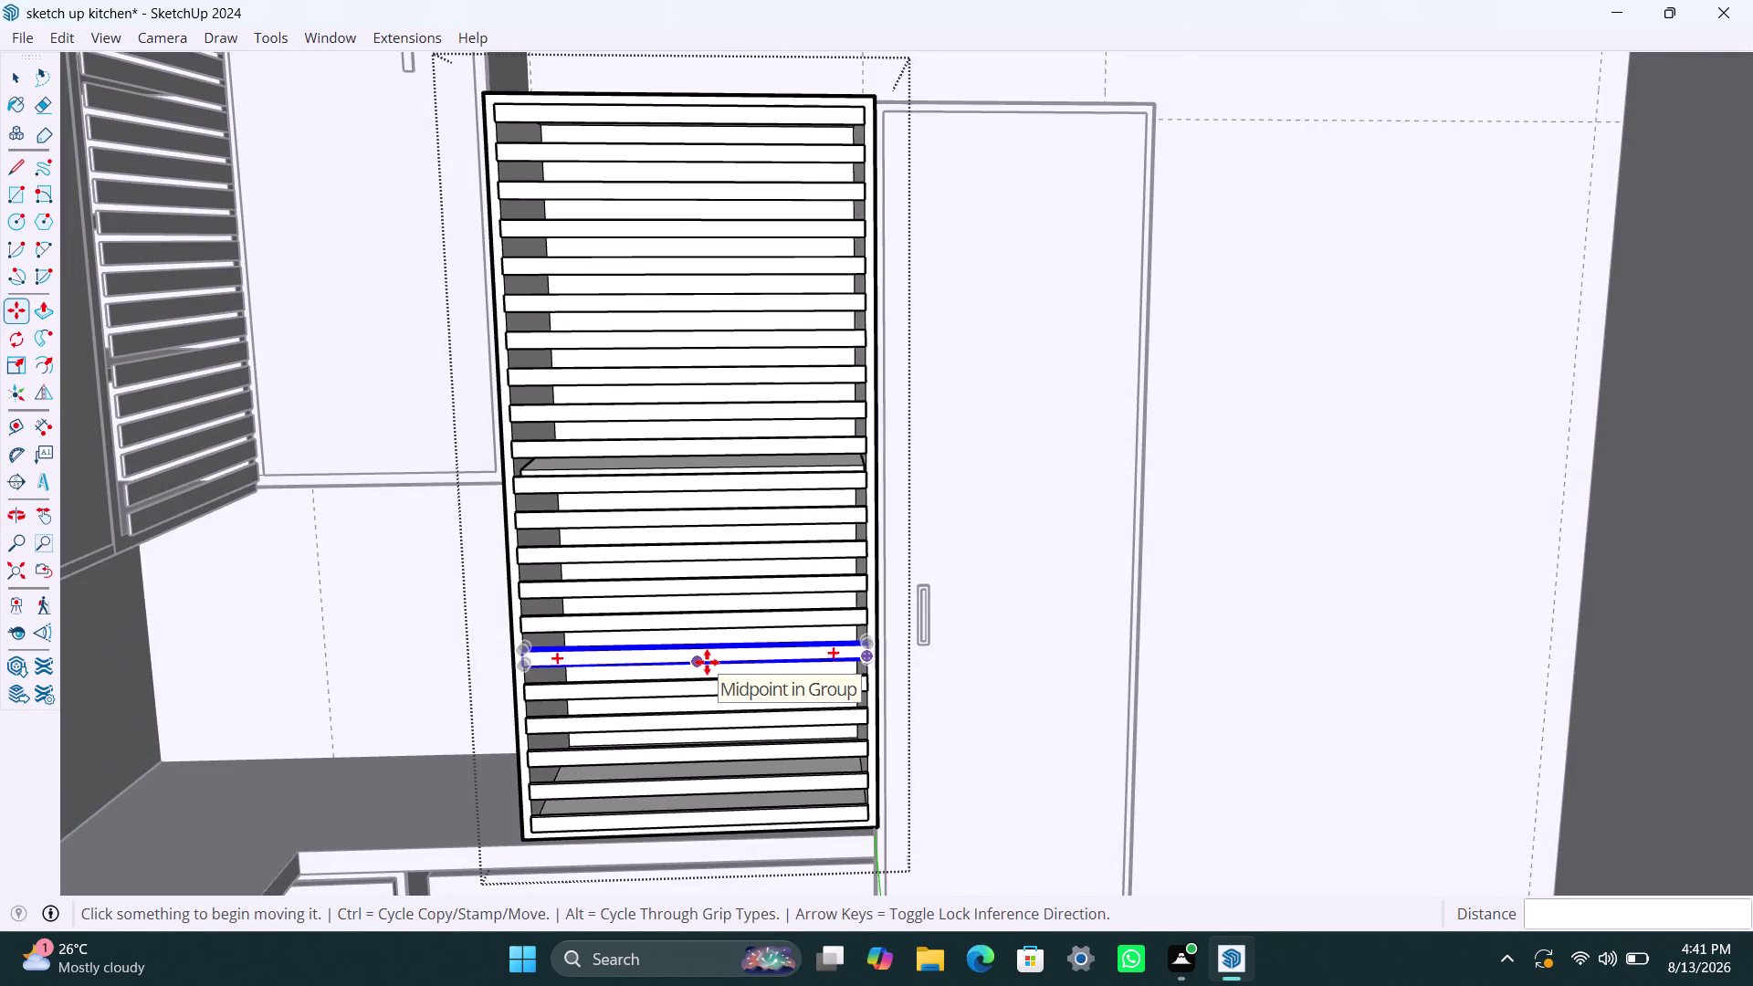
text(/25)
key(Return)
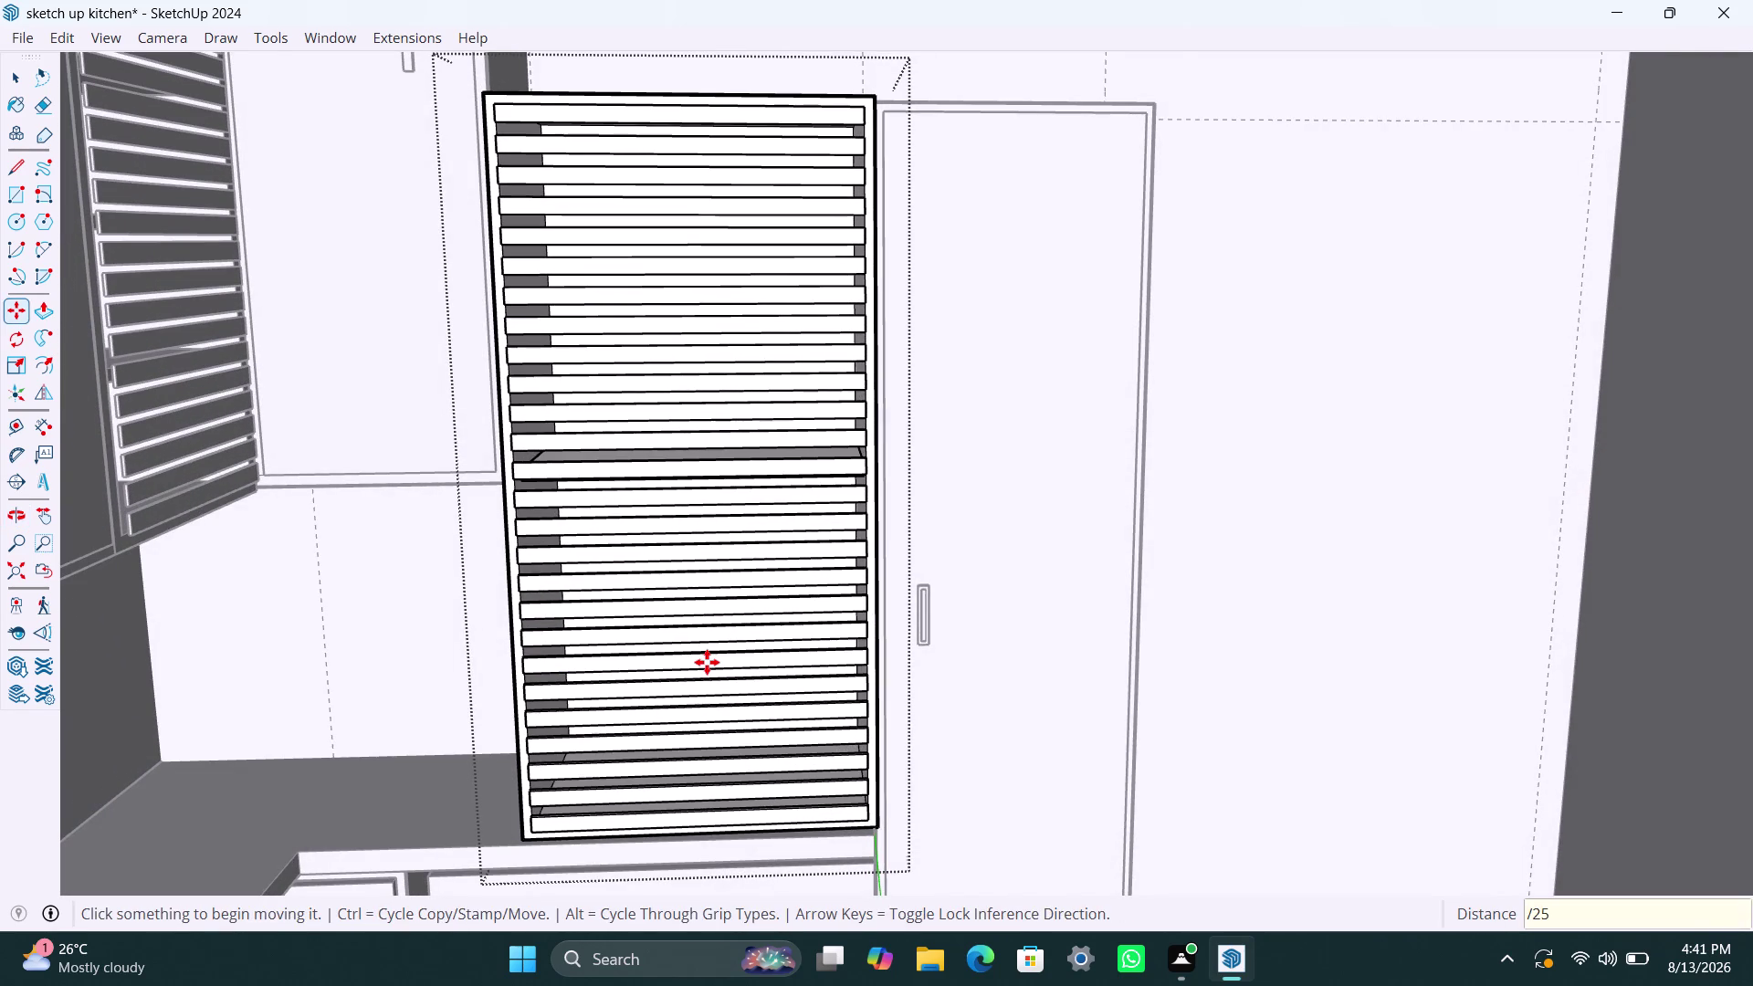
key(slash)
text(30)
key(Return)
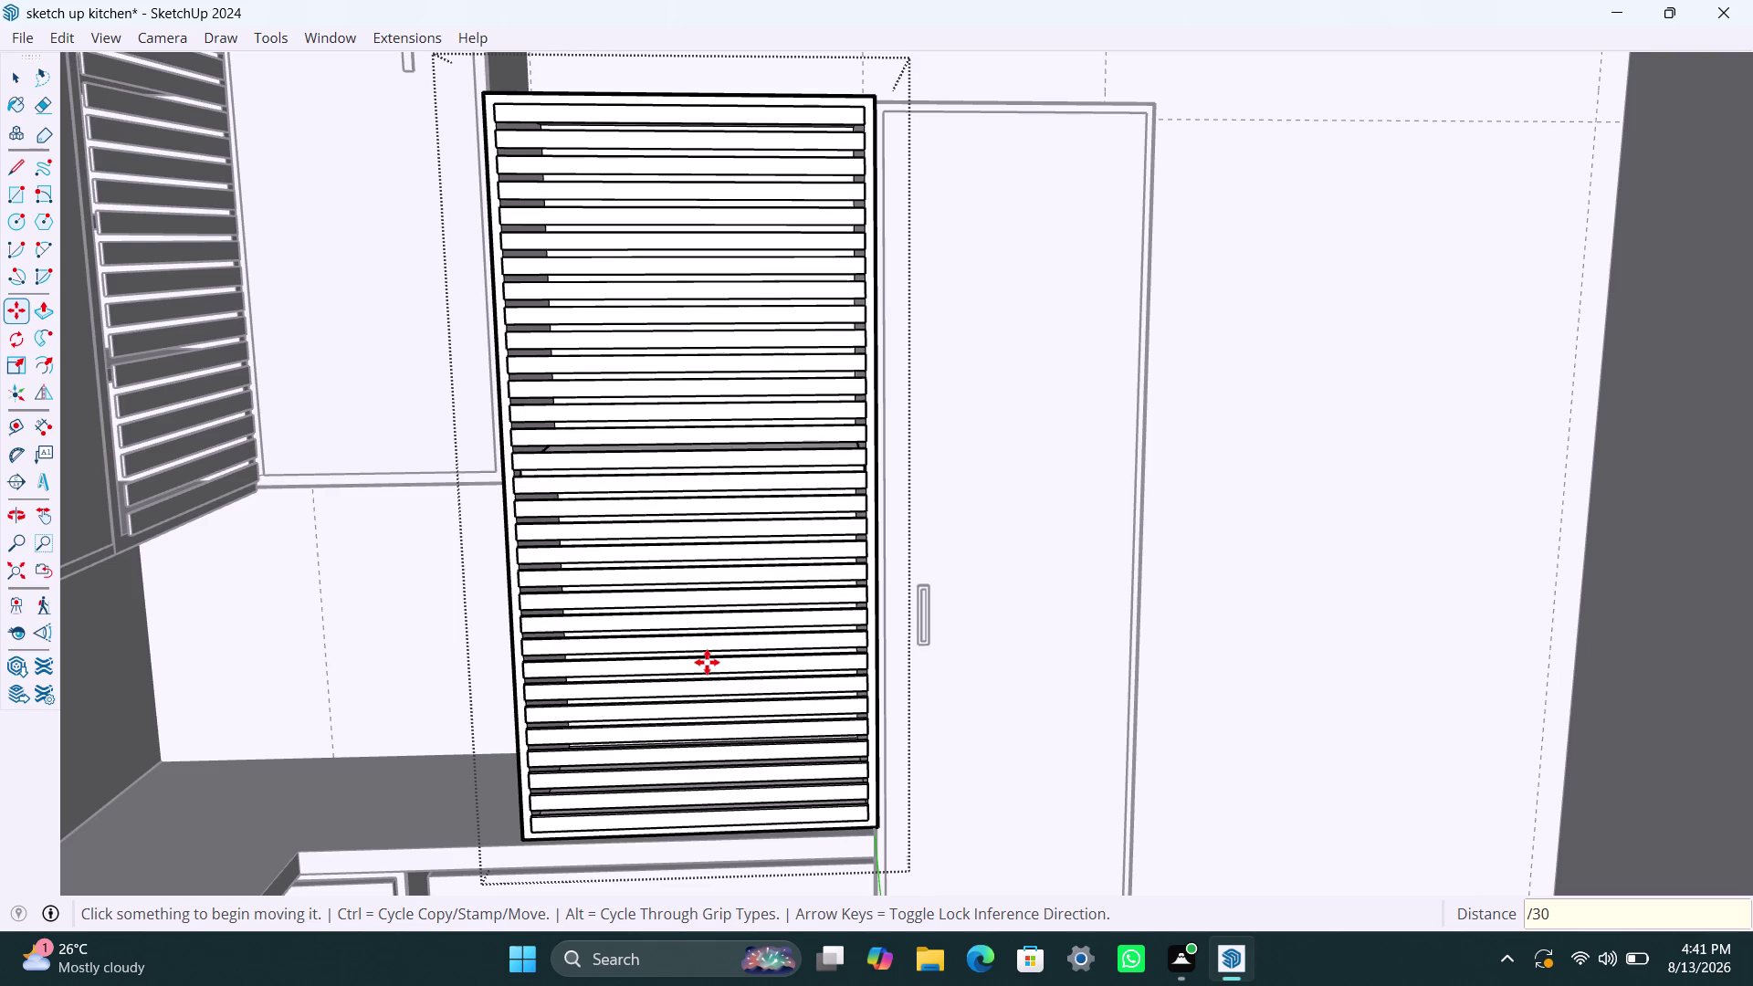
key(space)
click(1228, 478)
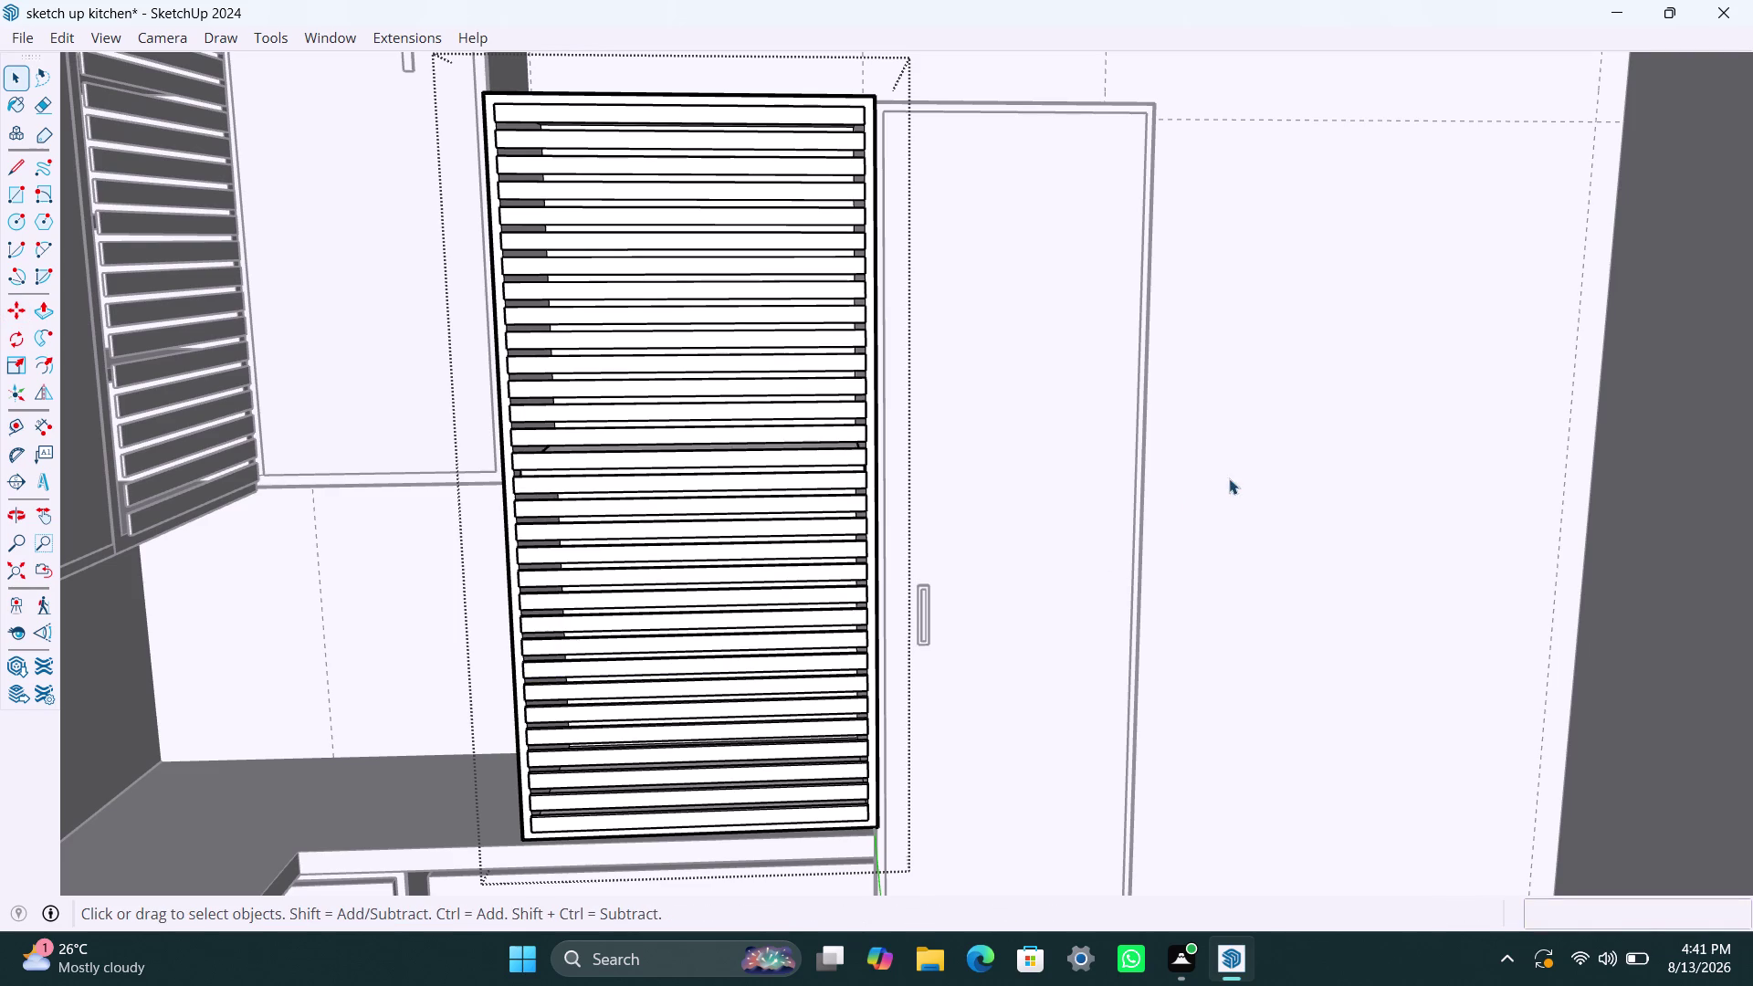
Zoom to the whole kitchen and orbit around it to check the wall cabinets.
scroll(down, 3)
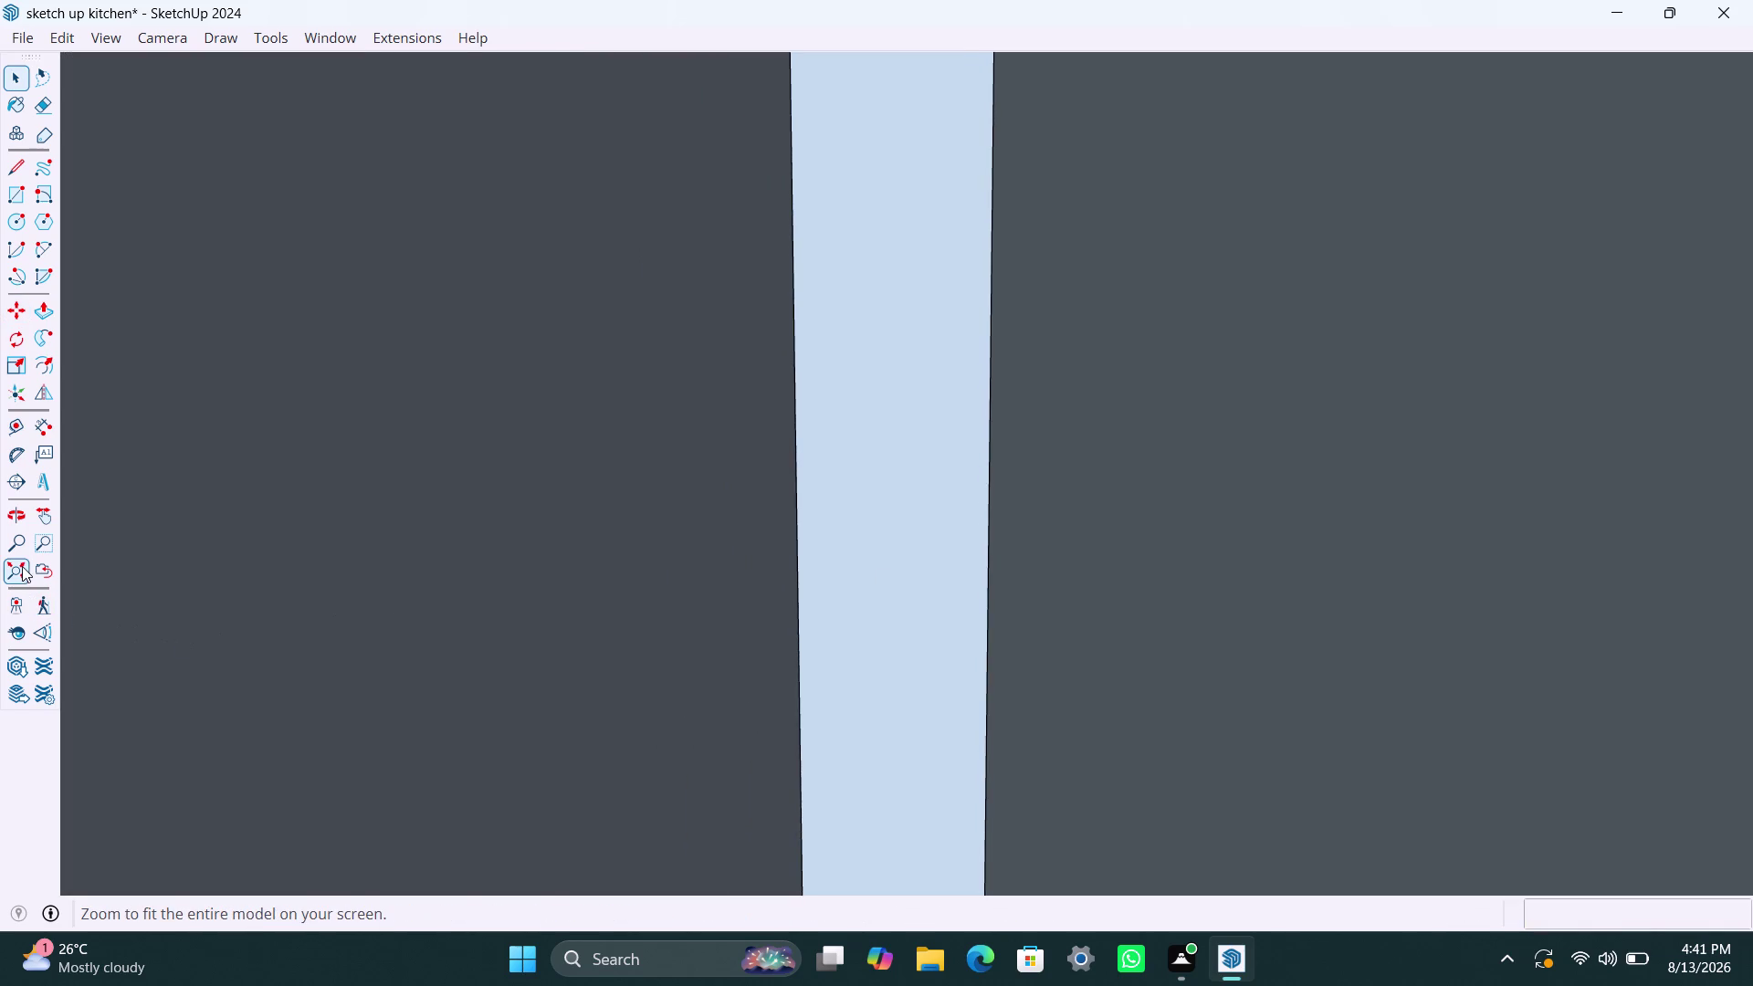
click(21, 563)
scroll(down, 3)
middle_drag(837, 490, 649, 794)
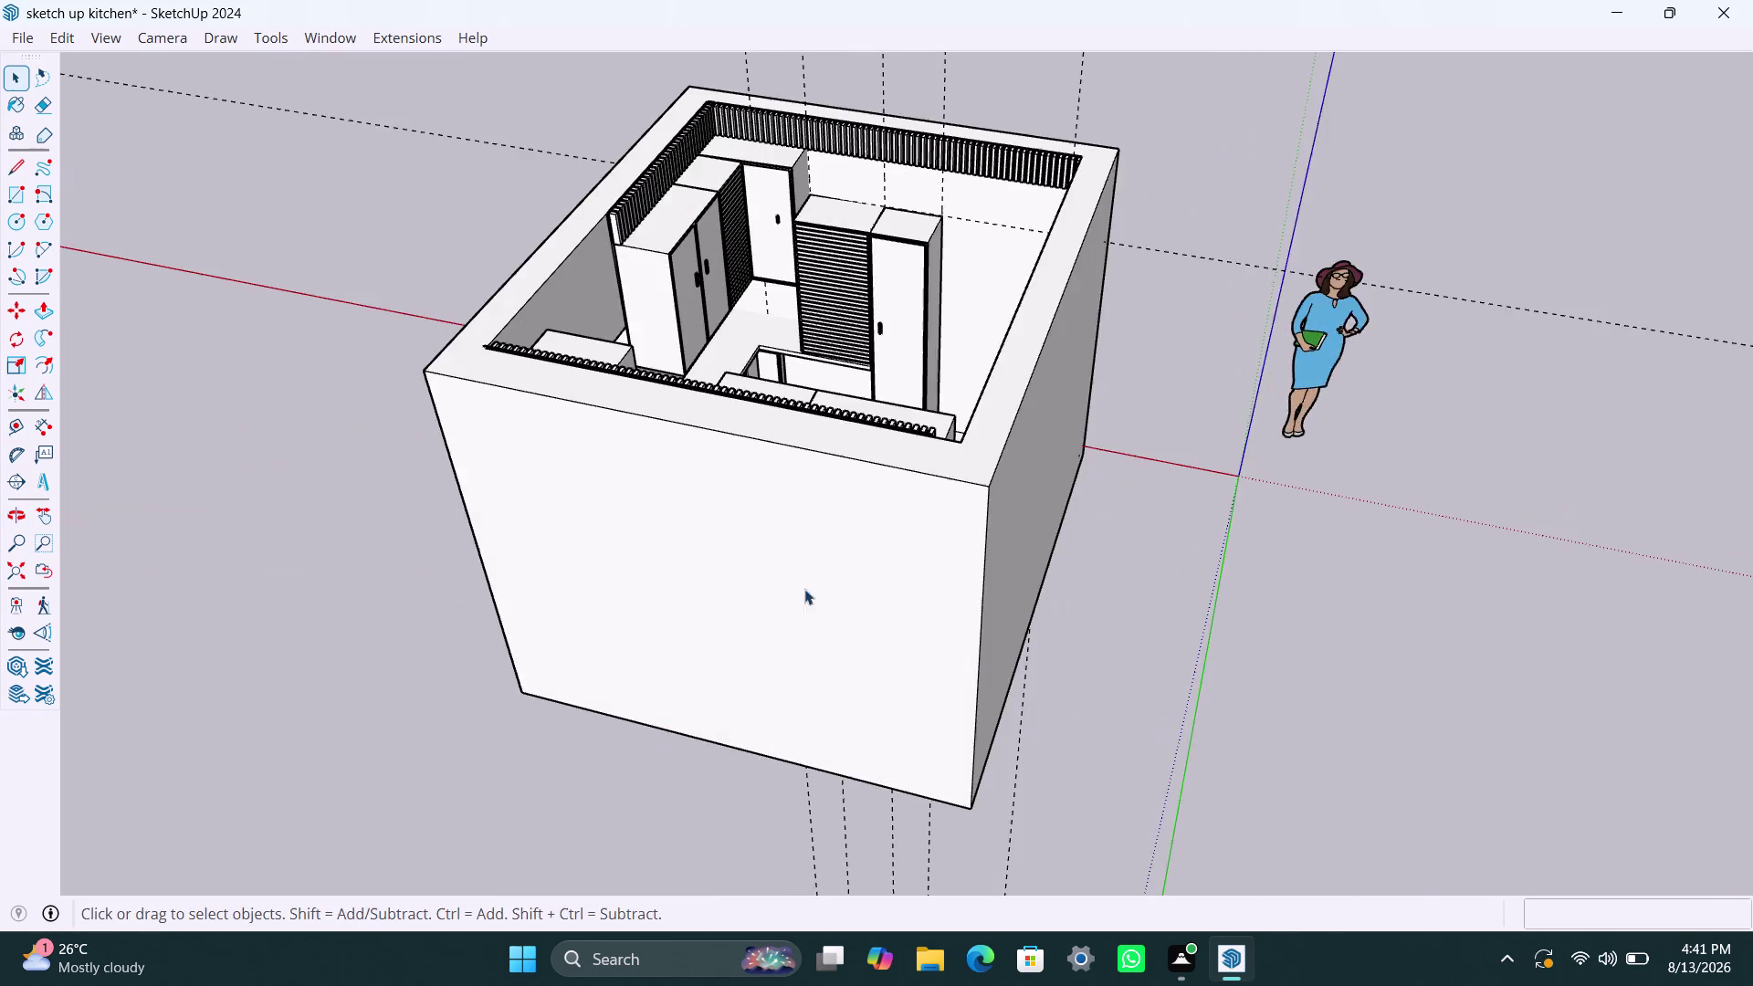
scroll(up, 3)
middle_drag(757, 358, 359, 548)
scroll(down, 3)
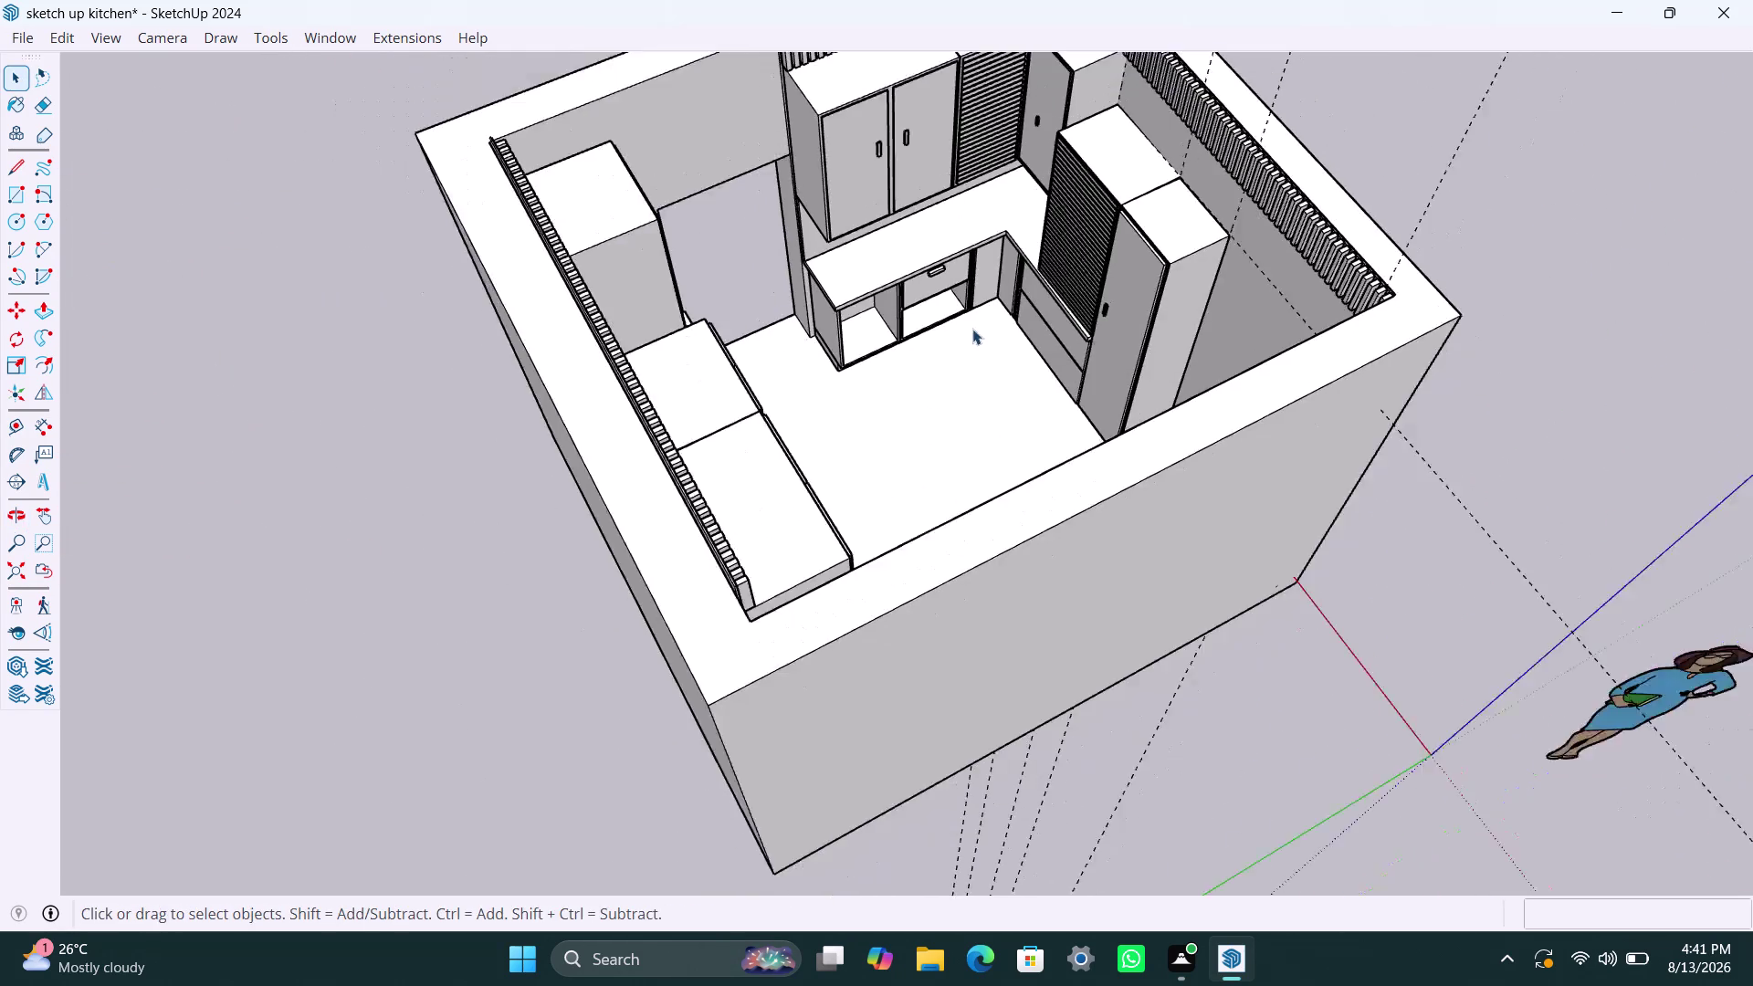
middle_drag(1097, 312, 1160, 349)
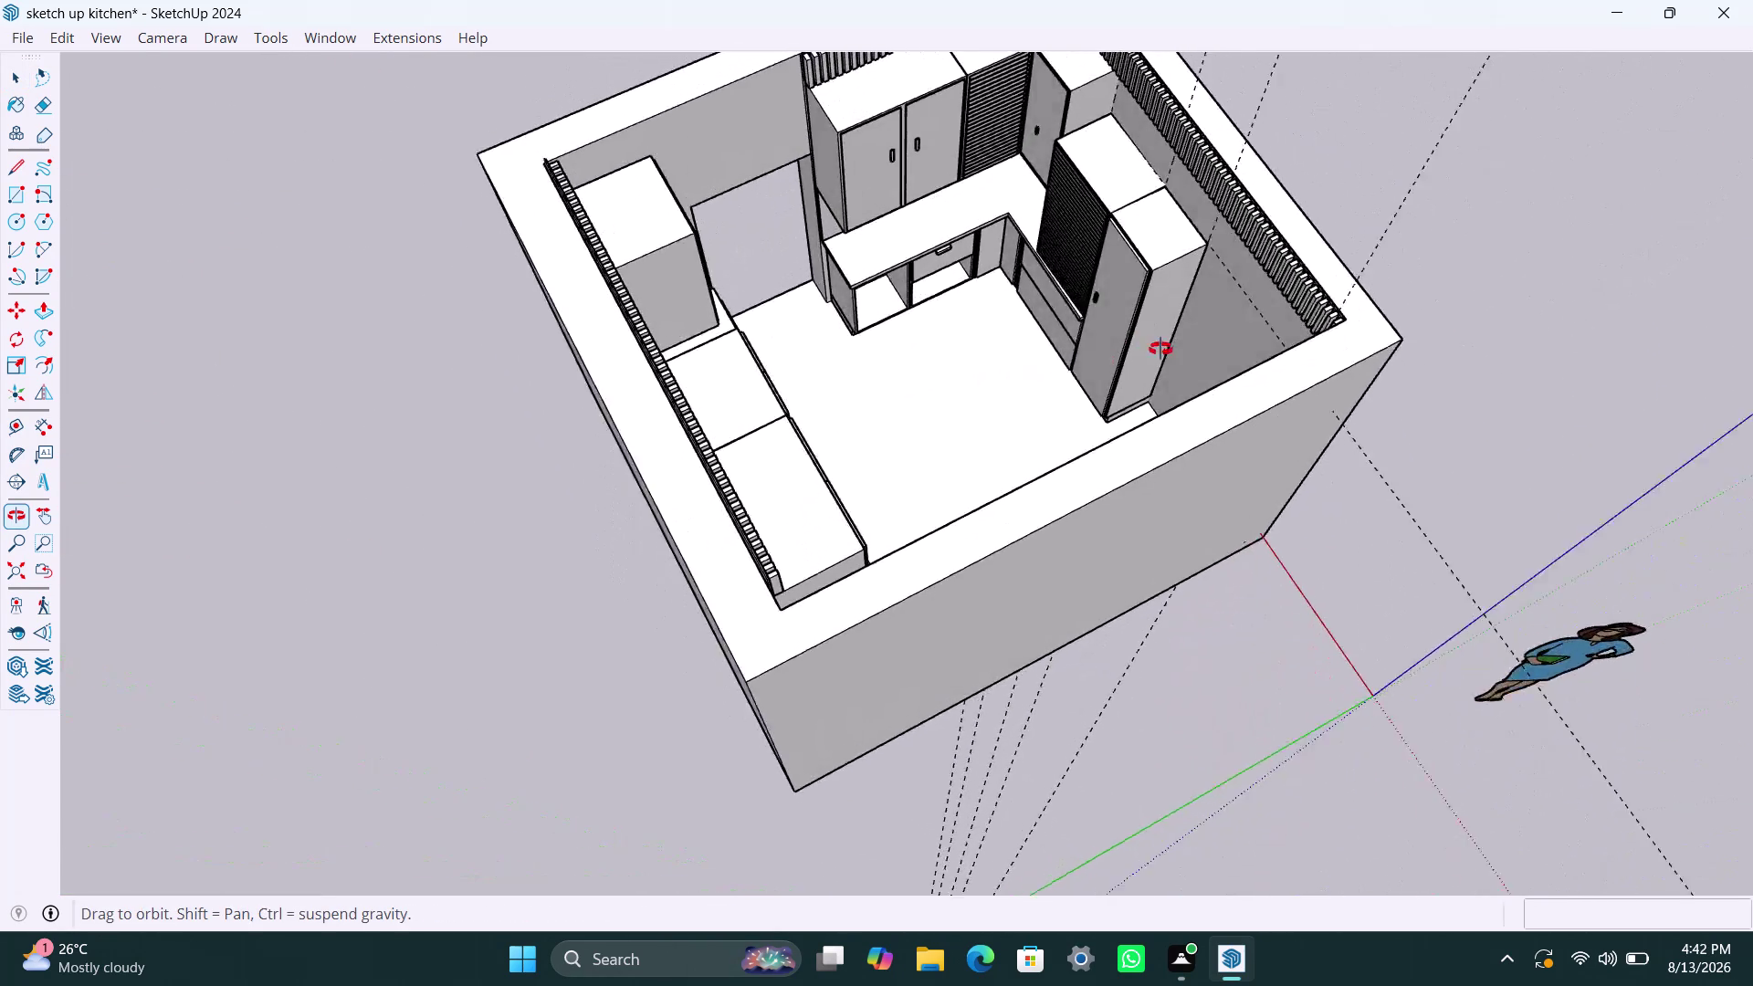
middle_drag(1160, 349, 865, 221)
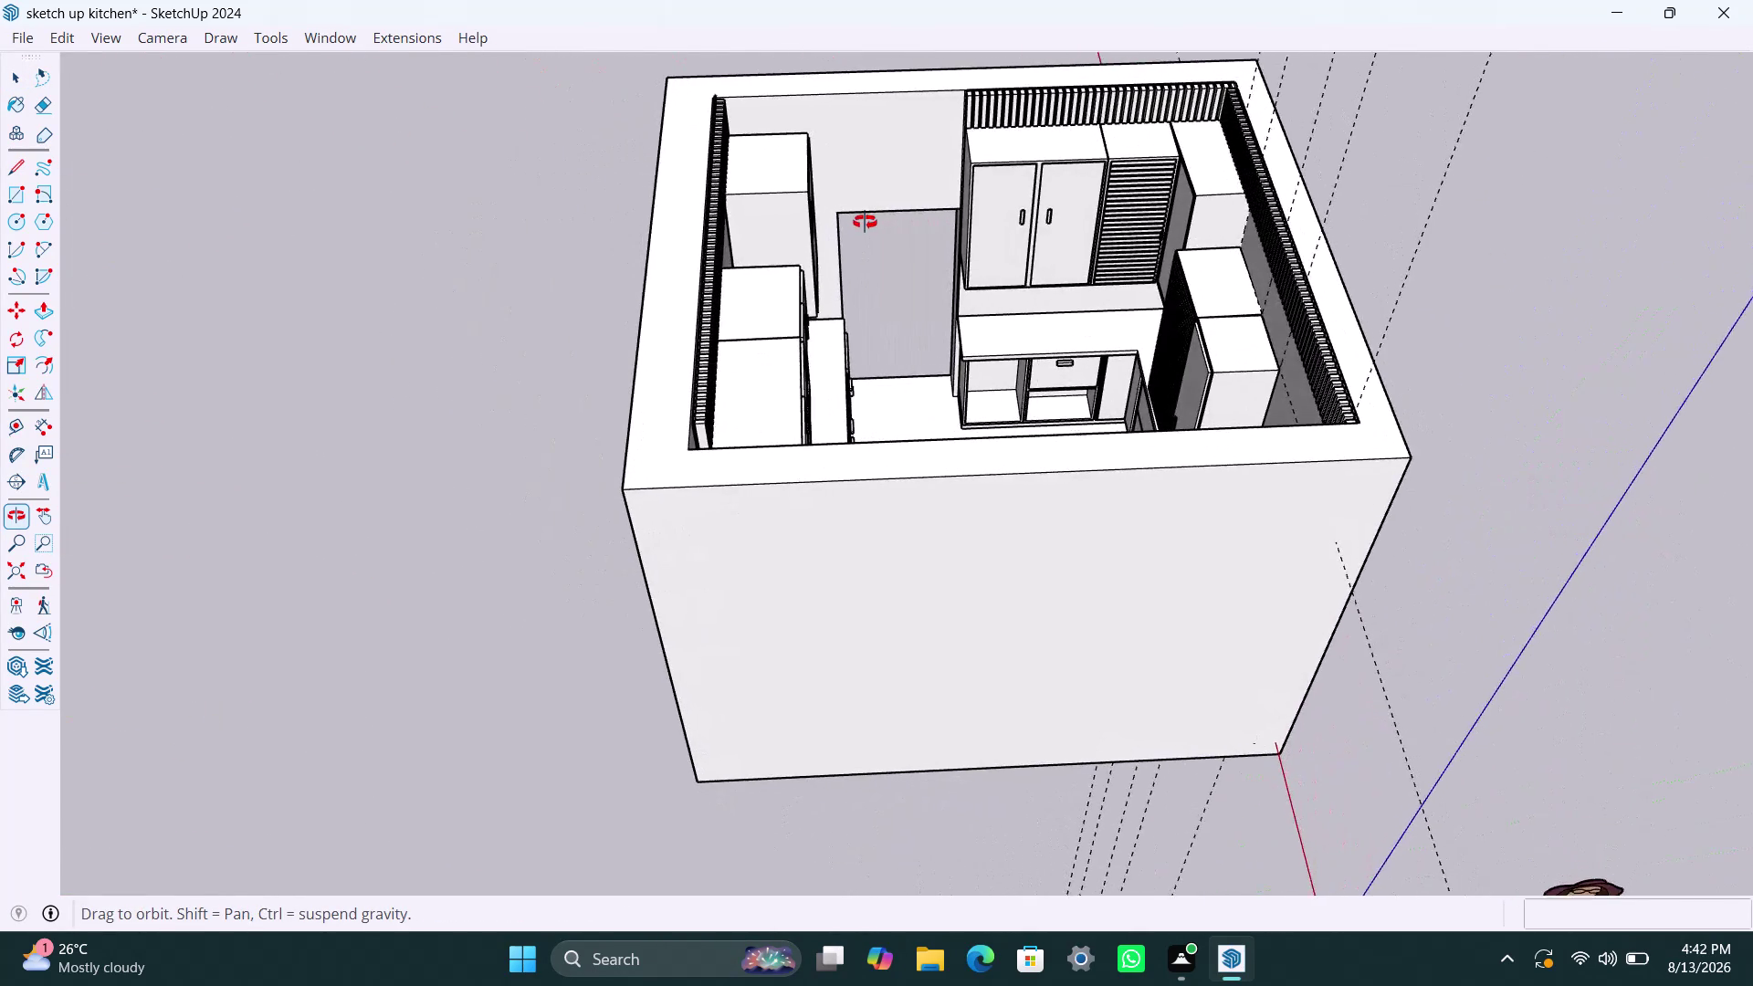
middle_drag(865, 222, 638, 254)
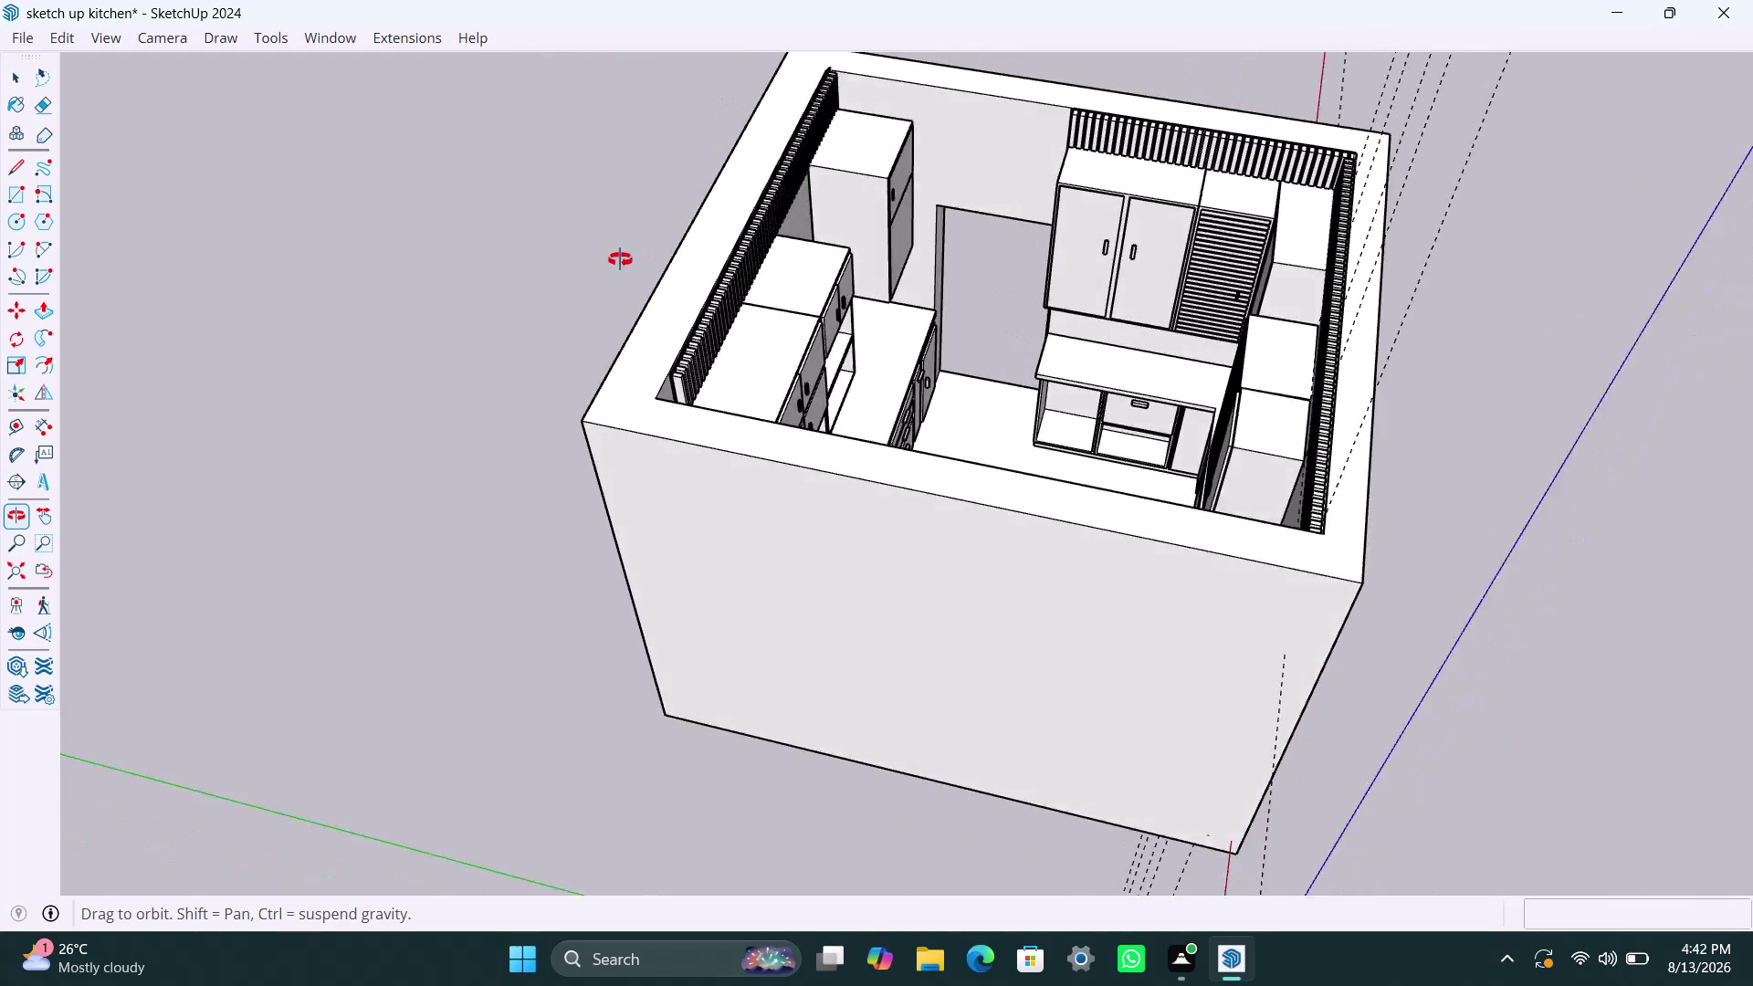
middle_drag(638, 254, 601, 265)
scroll(up, 3)
middle_drag(1051, 344, 885, 375)
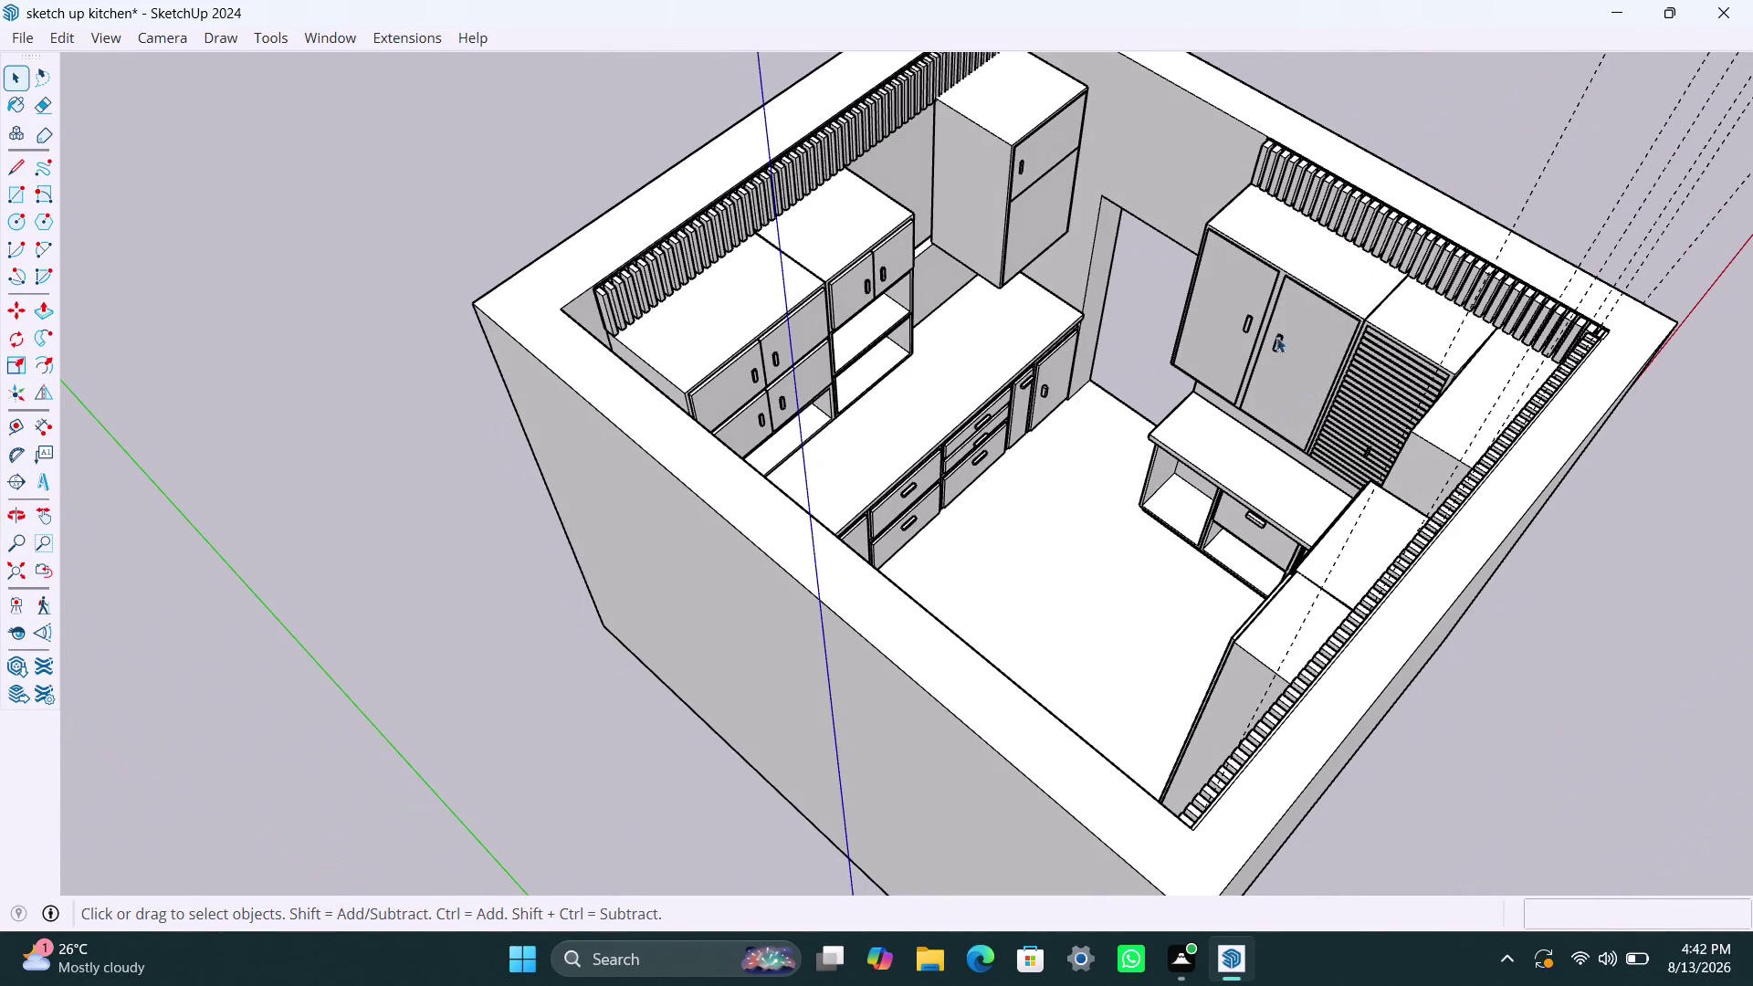
scroll(up, 3)
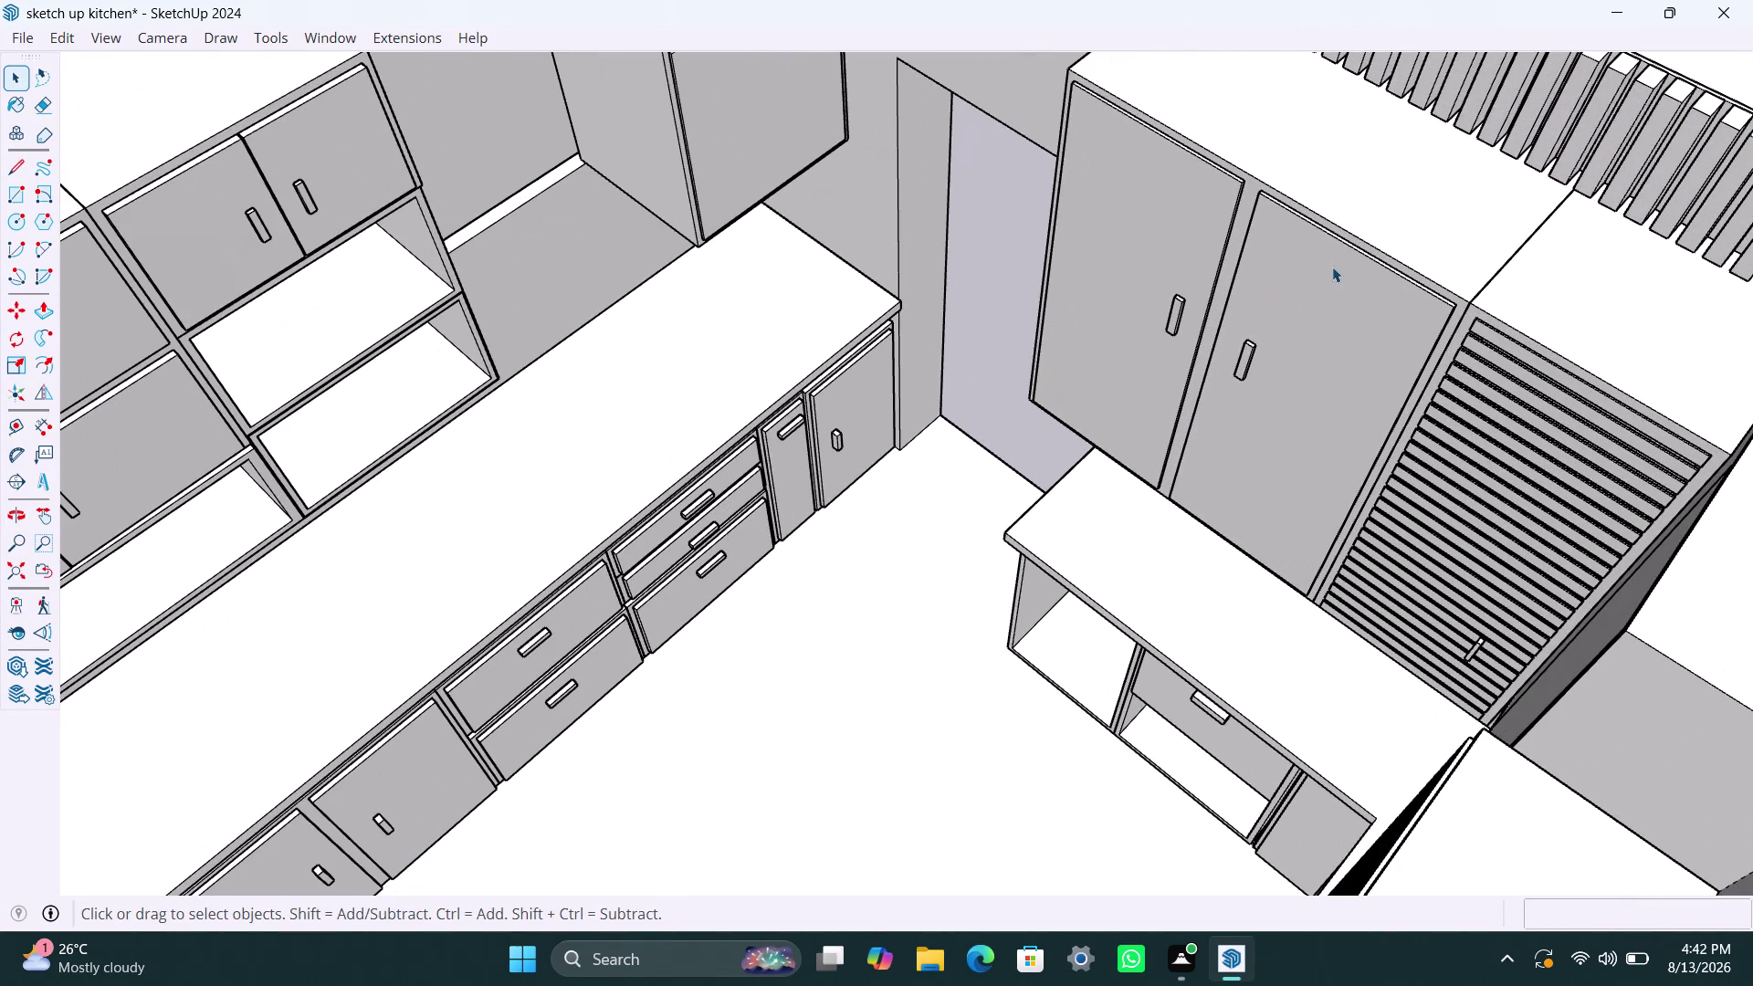
scroll(down, 3)
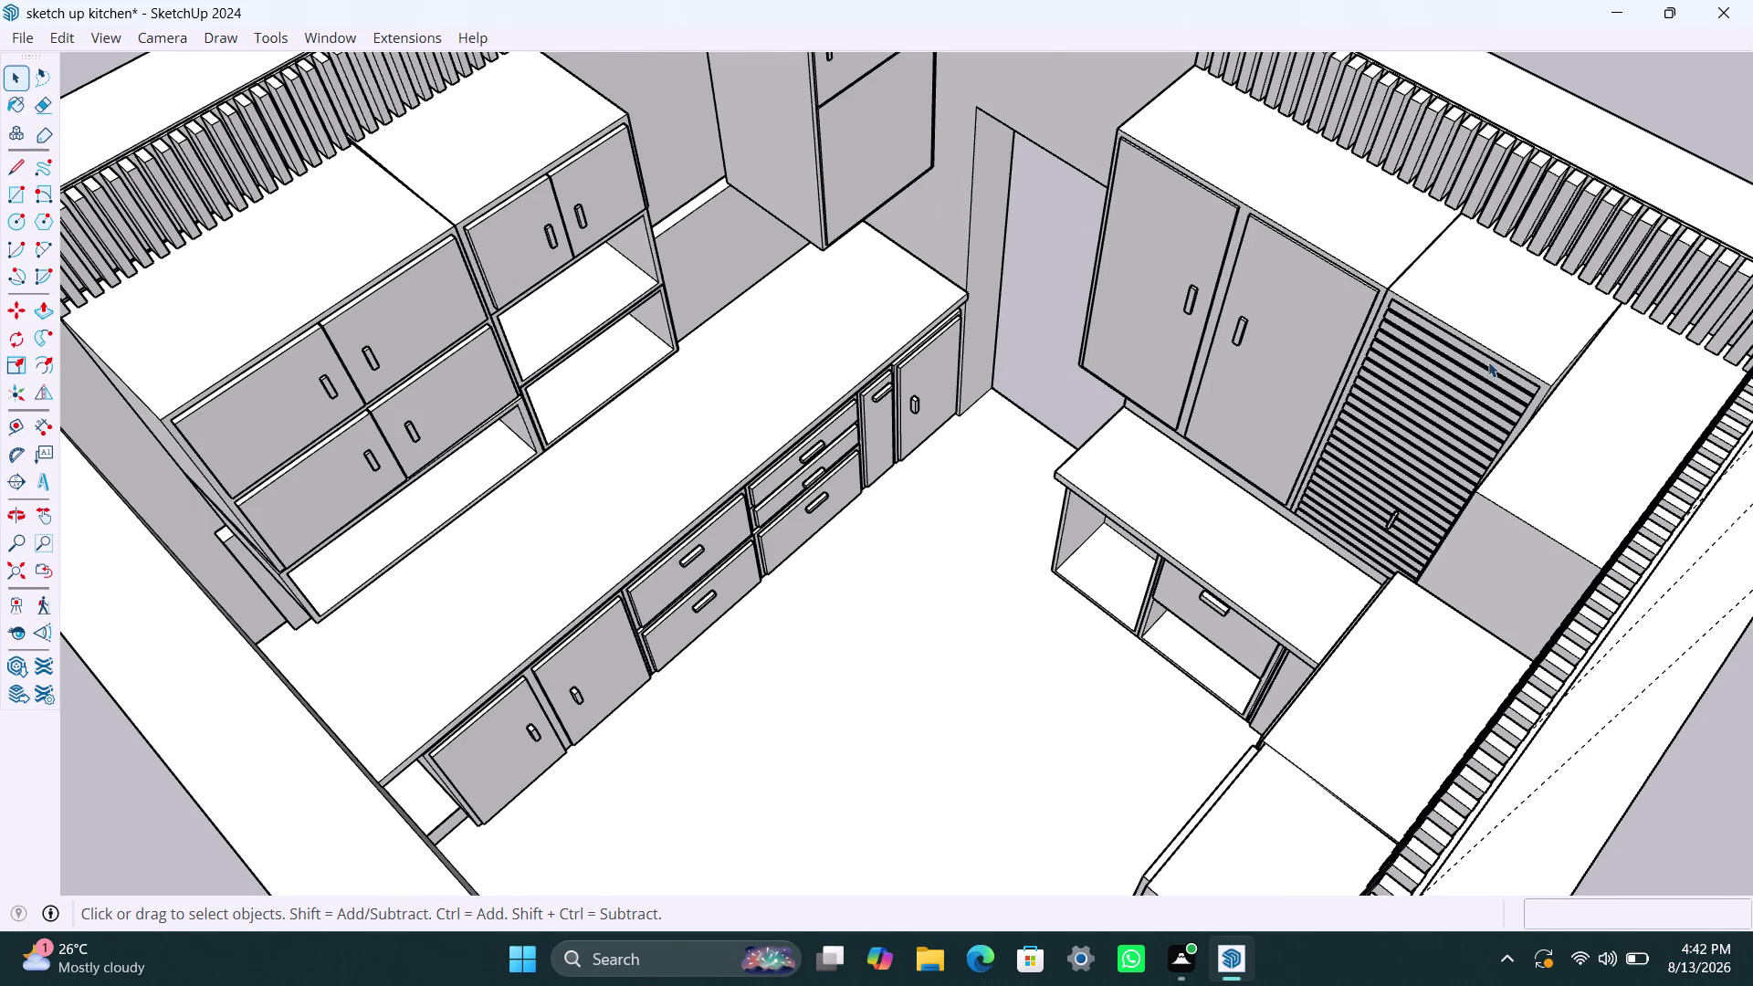
scroll(down, 3)
scroll(down, 3)
Orbit past the counter and drawer unit, then select the blank upper cabinet front panel.
middle_drag(1248, 447, 1322, 461)
scroll(up, 3)
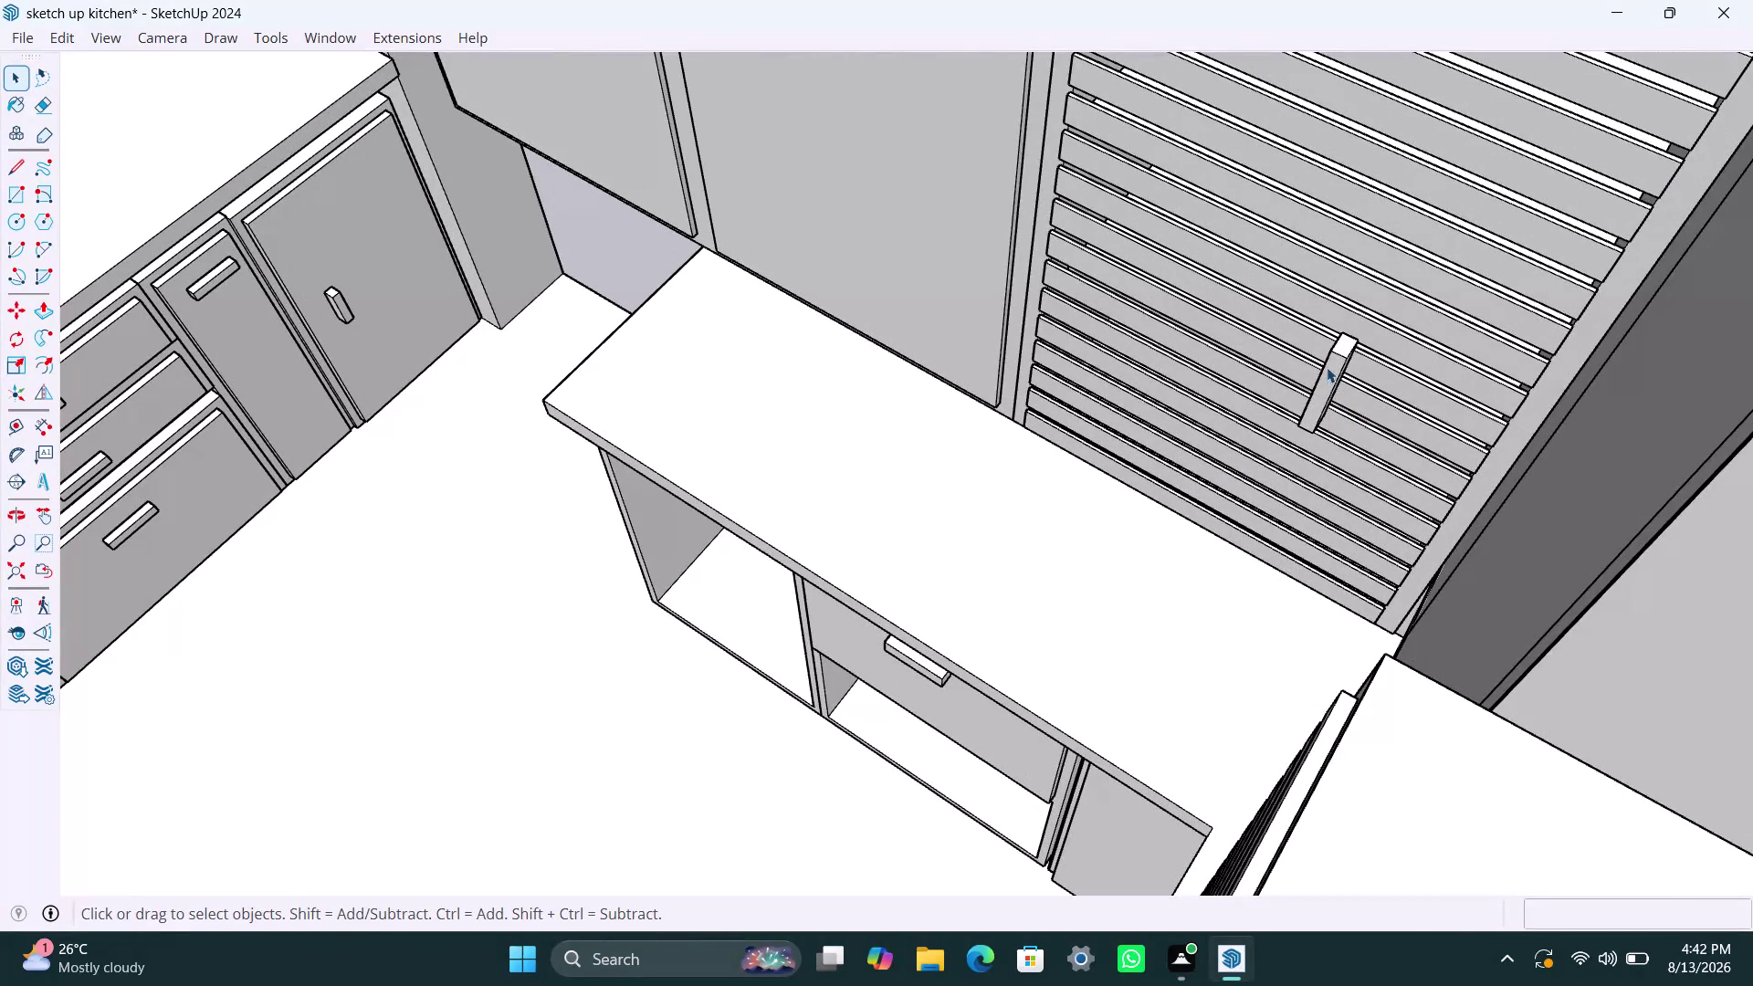
click(1331, 362)
scroll(down, 3)
middle_drag(1209, 451, 1625, 447)
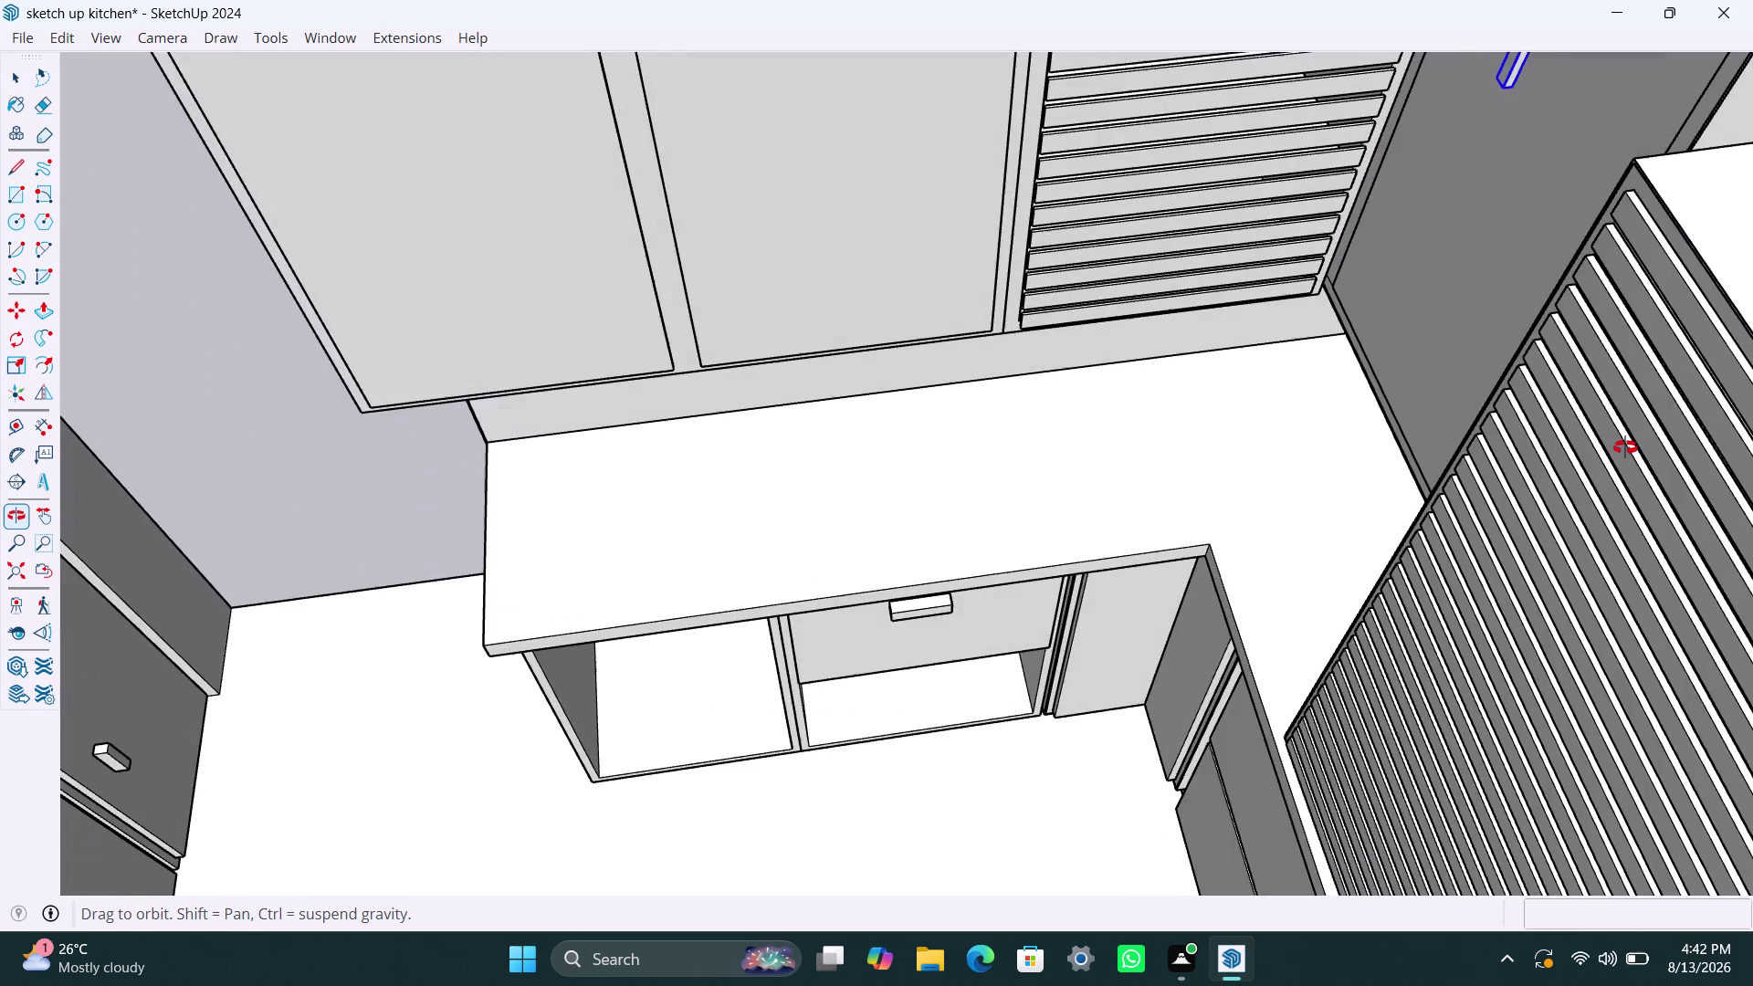
middle_drag(1626, 447, 1296, 421)
key(Delete)
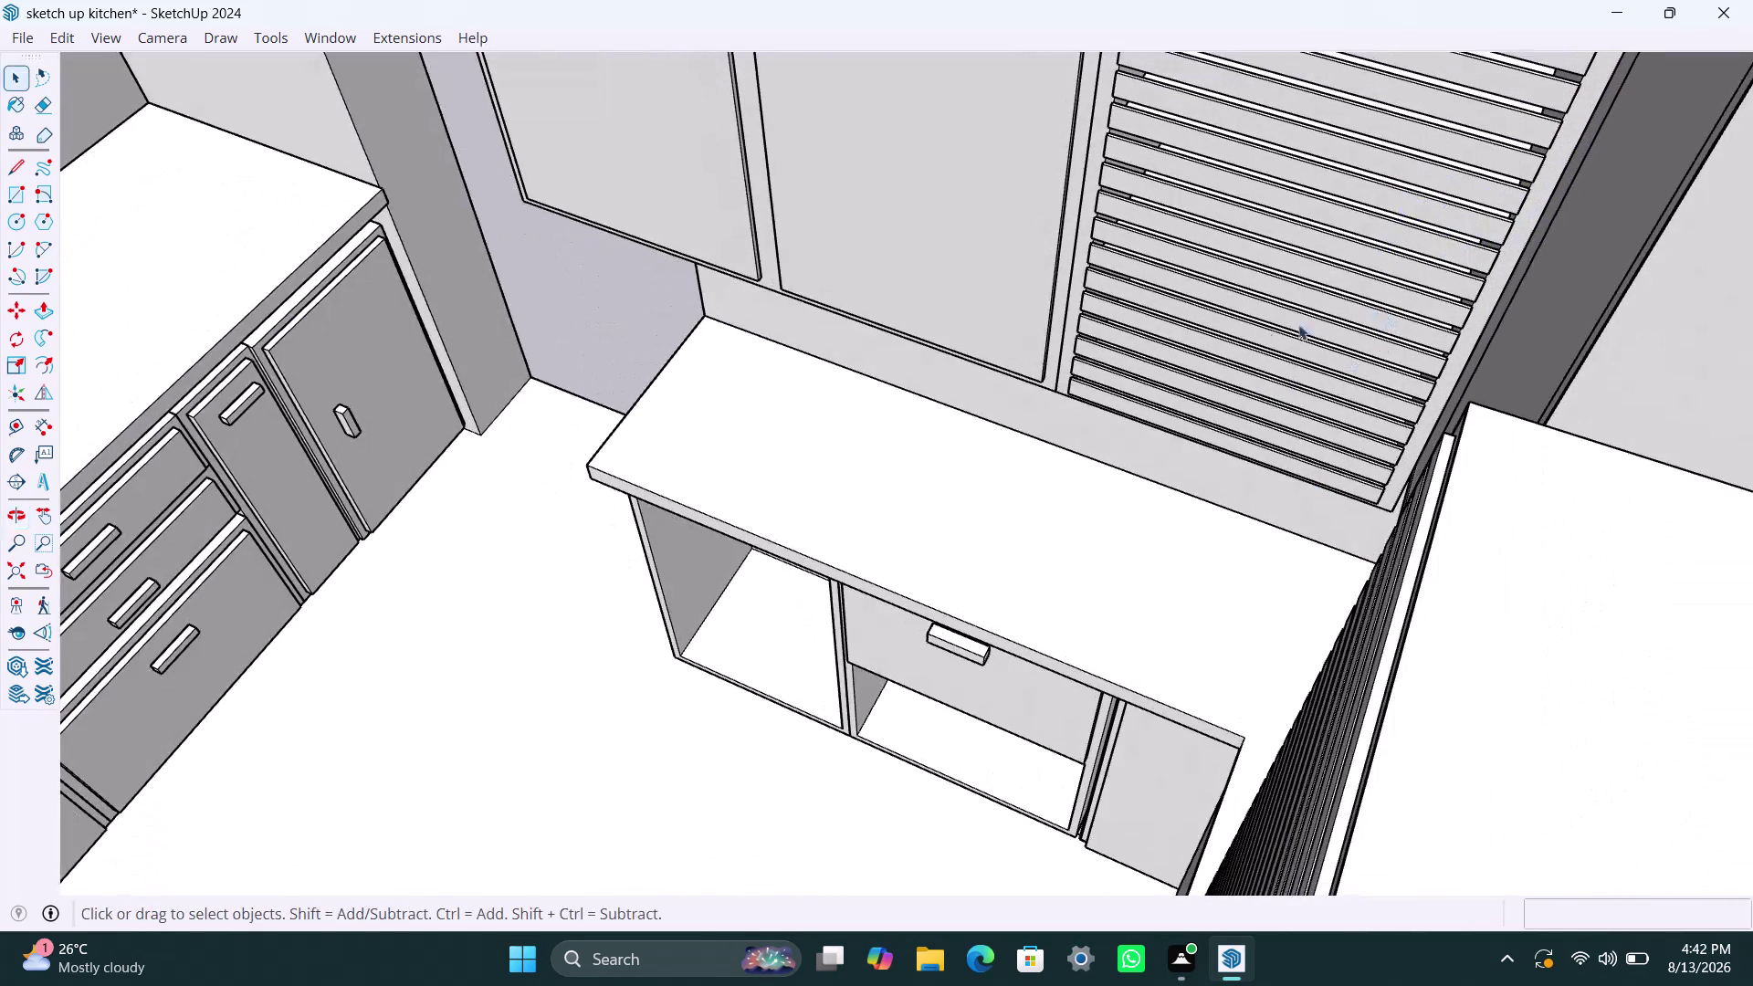
scroll(down, 3)
middle_drag(853, 433, 1407, 352)
middle_drag(858, 337, 992, 342)
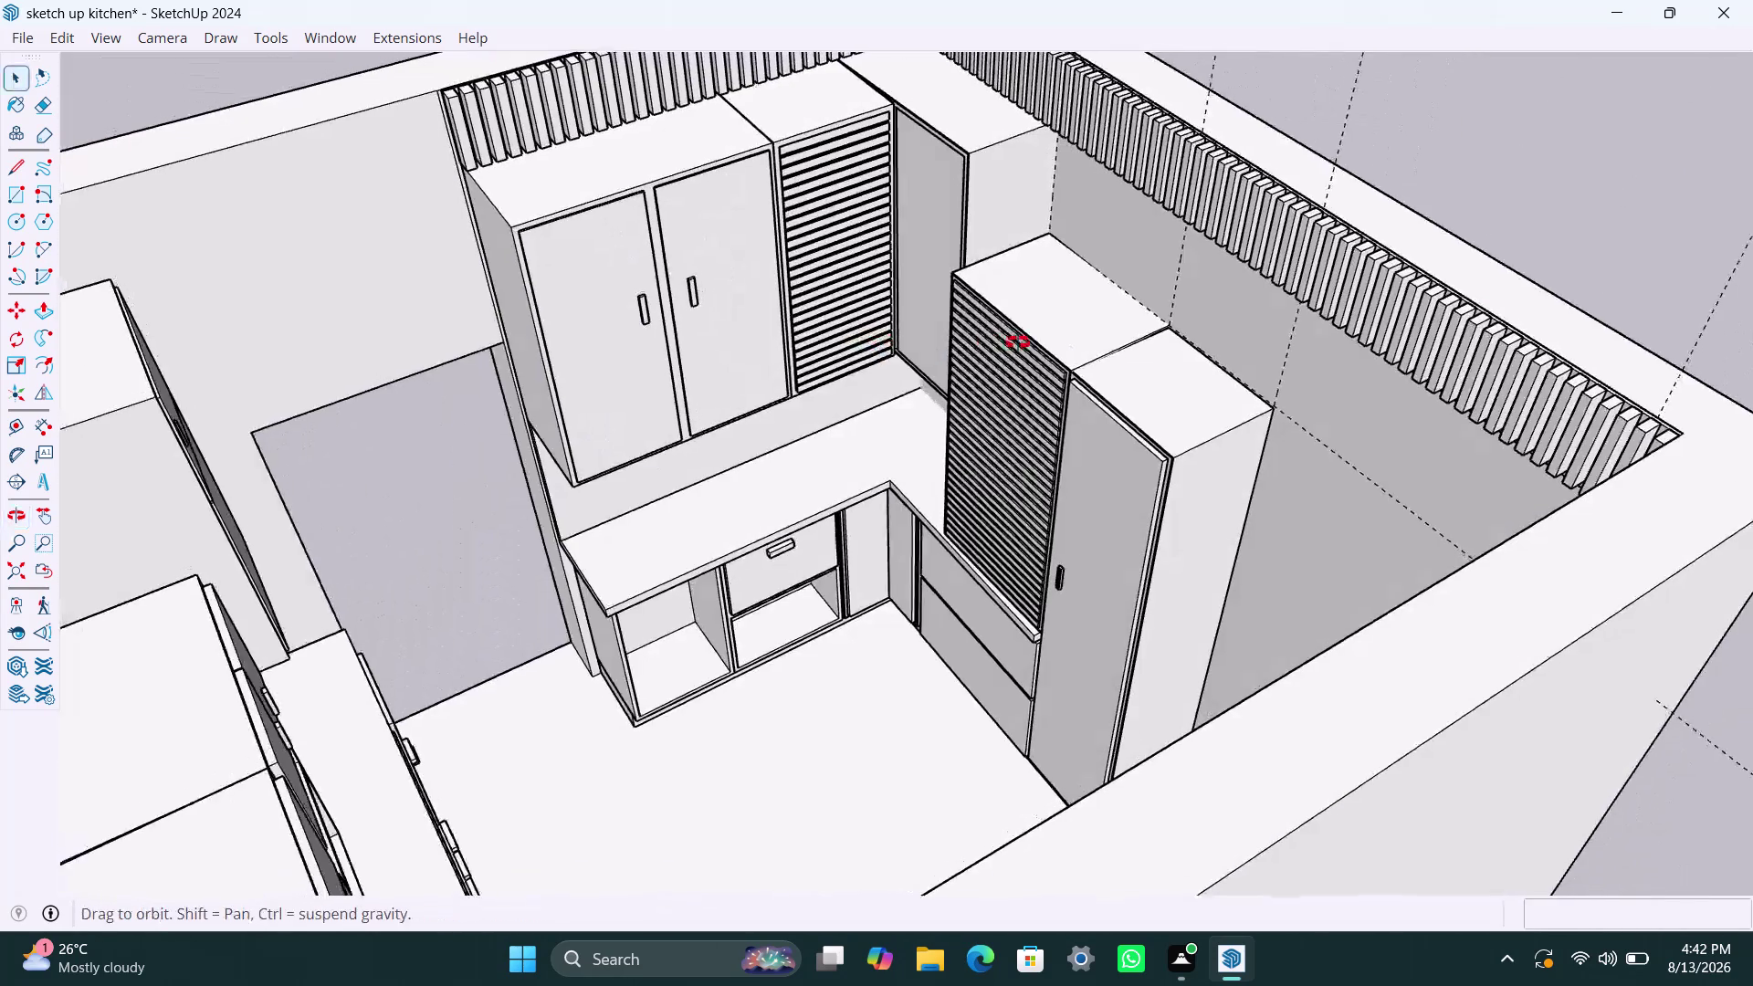
middle_drag(992, 342, 1280, 294)
triple_click(783, 270)
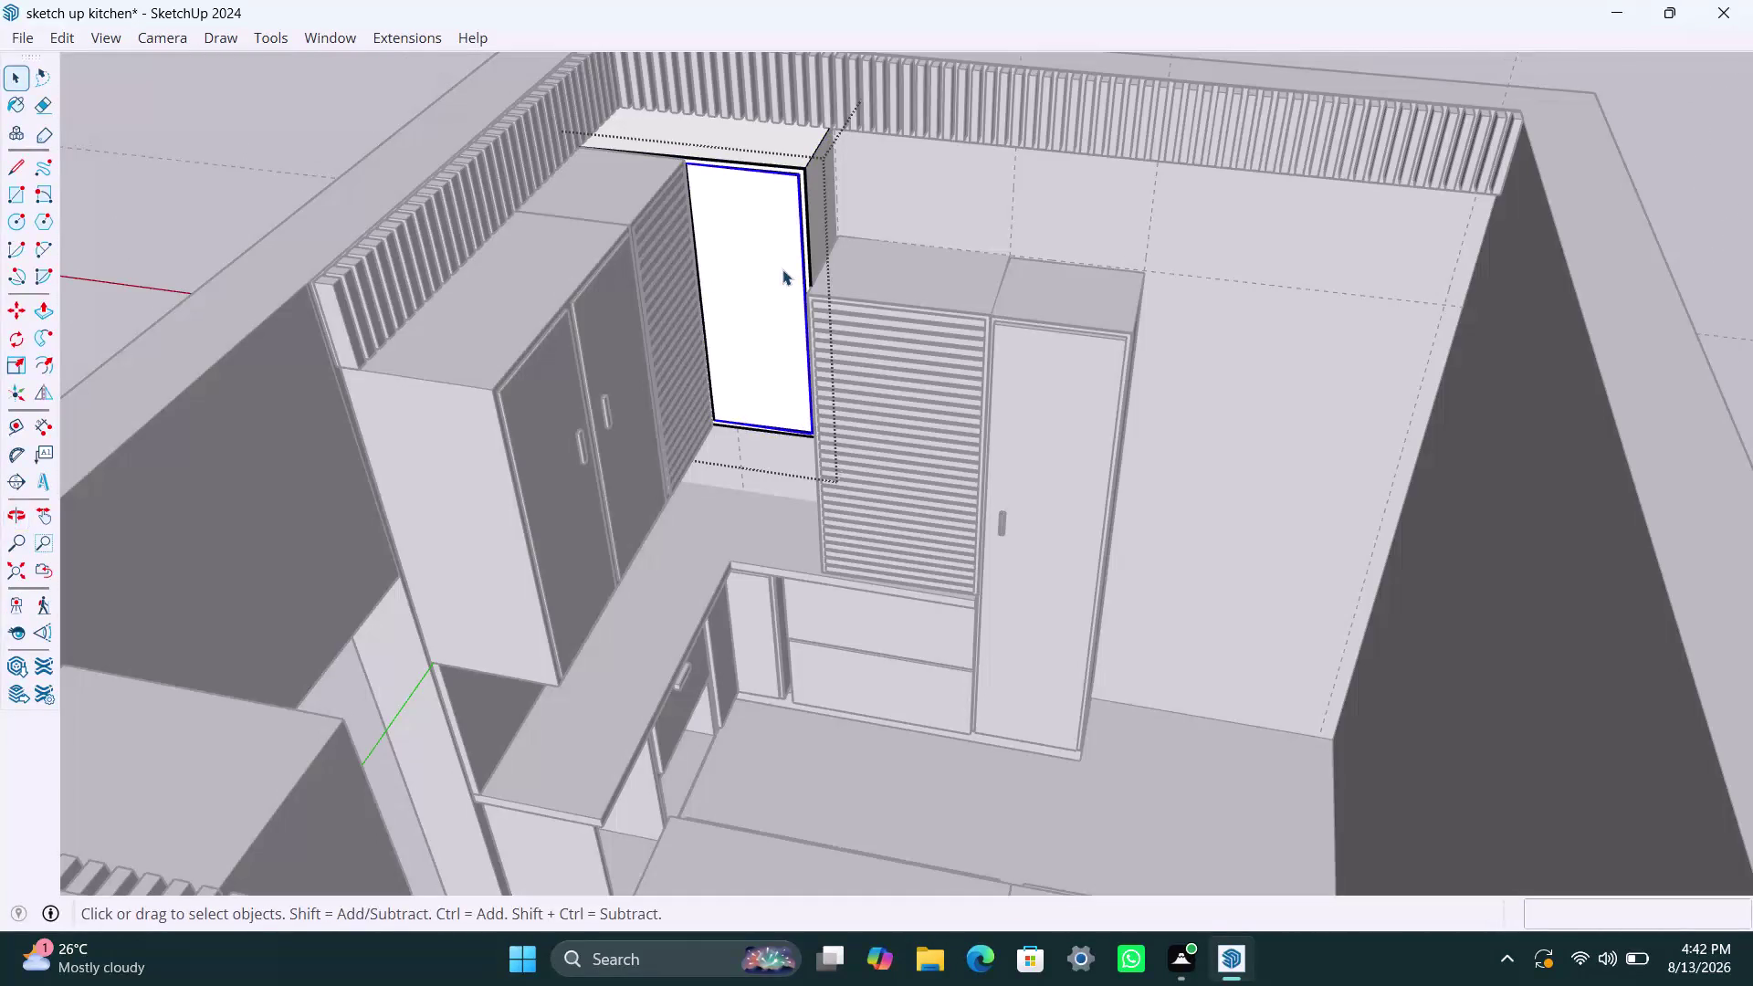
Draw a small handle rectangle on the tall white door panel.
key(r)
click(775, 276)
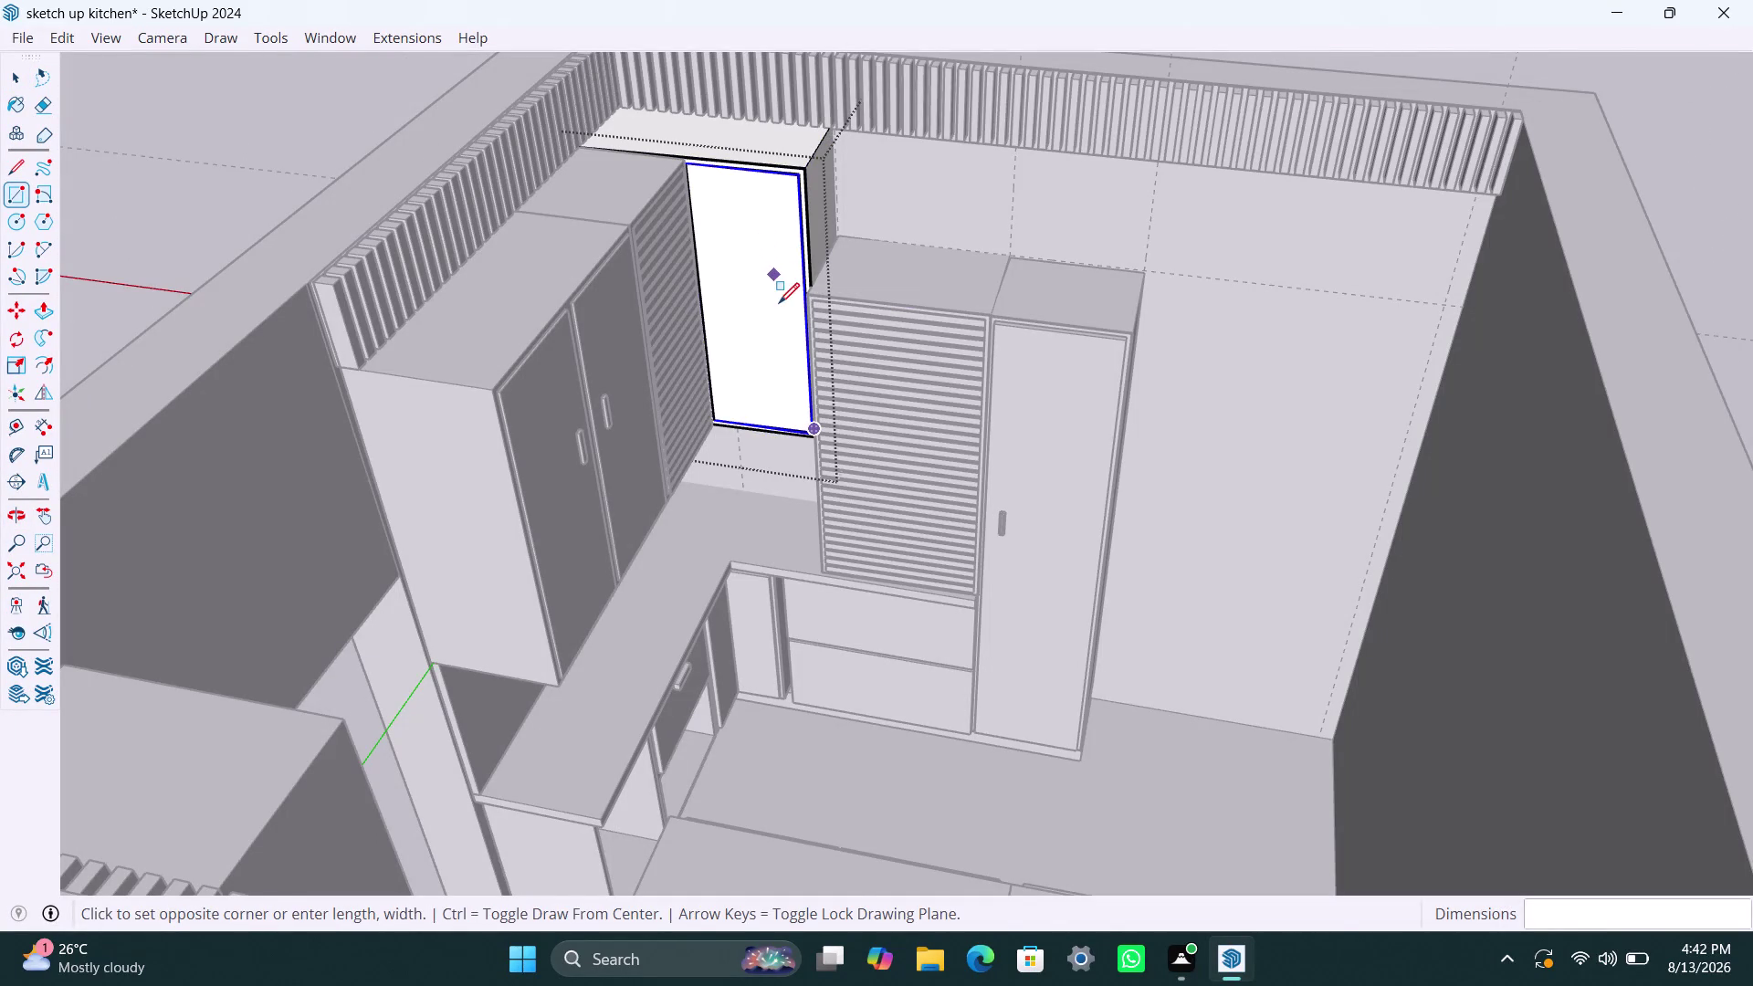
click(784, 322)
scroll(up, 3)
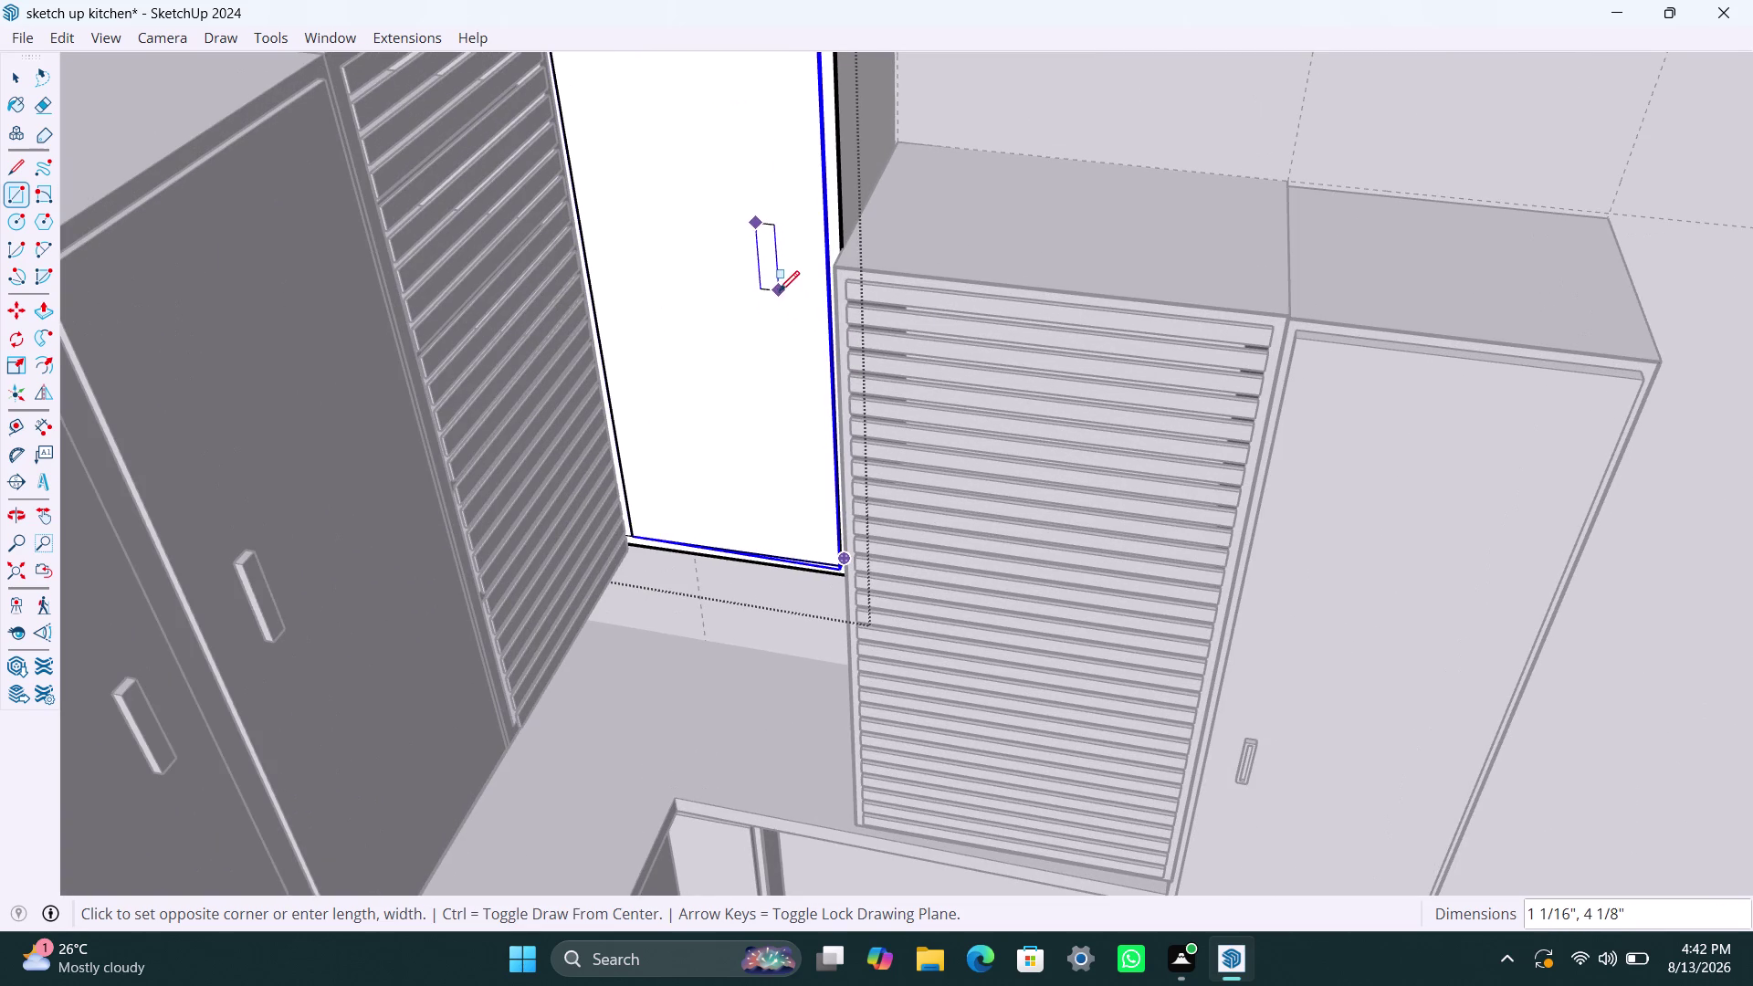
click(774, 278)
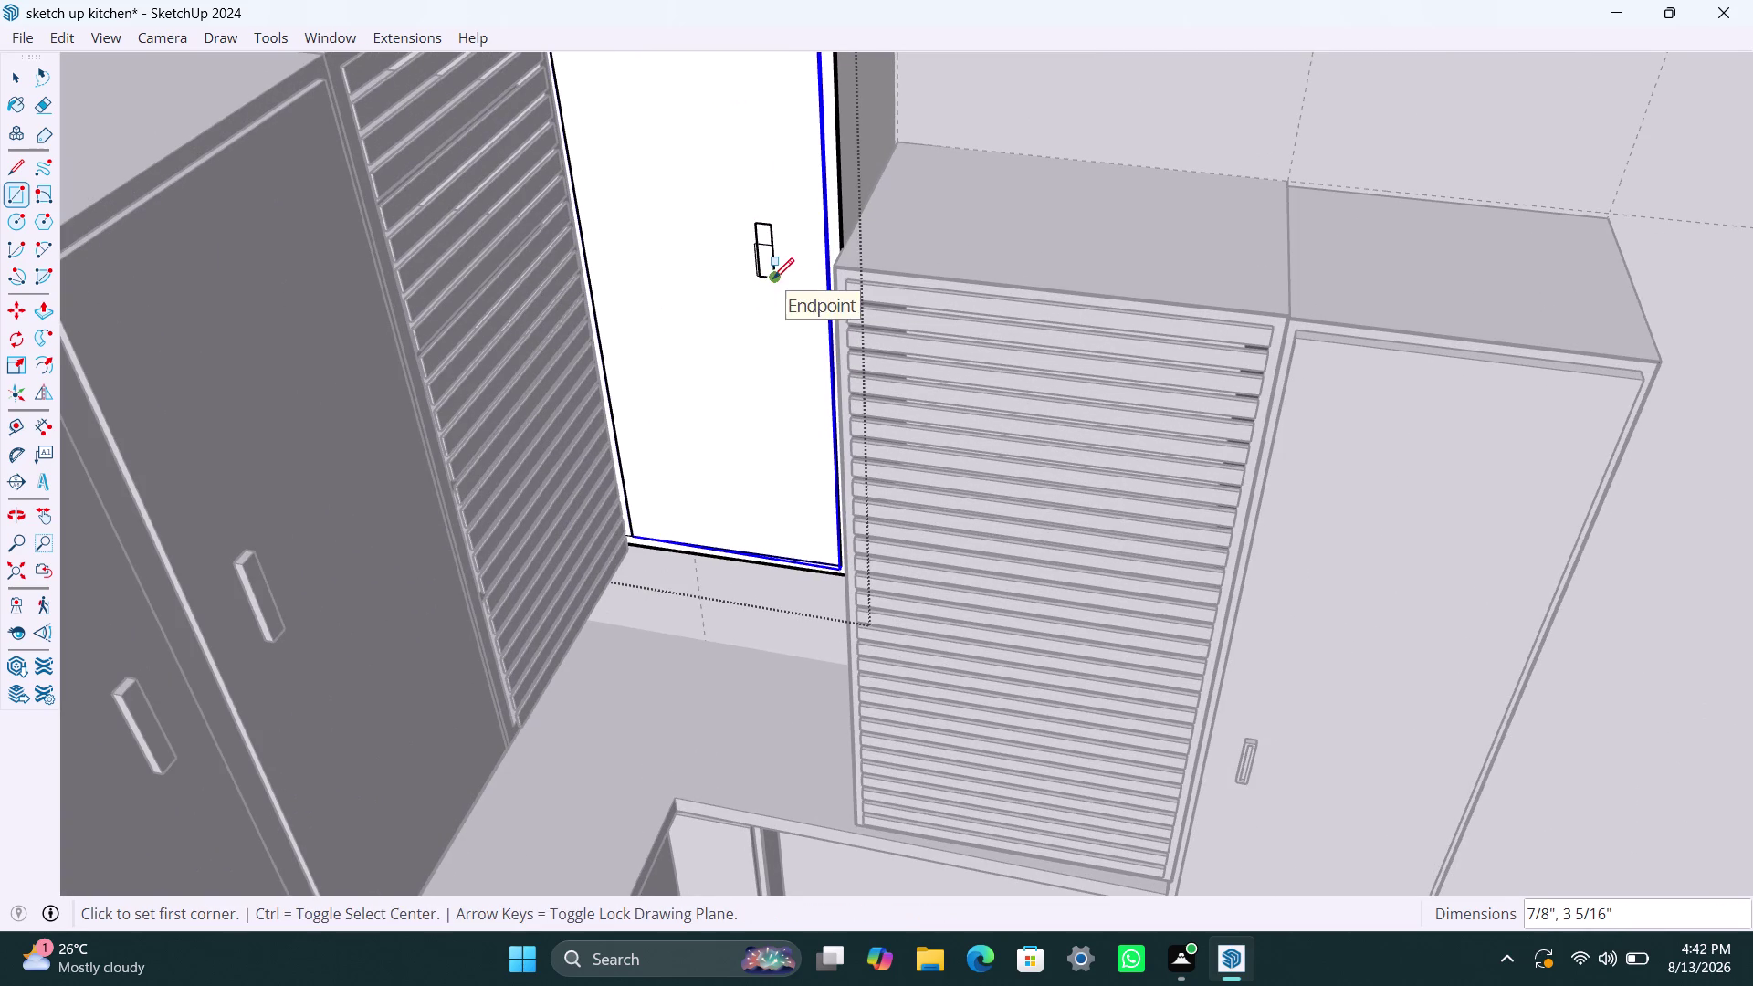
key(space)
Select the handle rectangle face together with its edges.
click(764, 271)
double_click(761, 271)
double_click(760, 271)
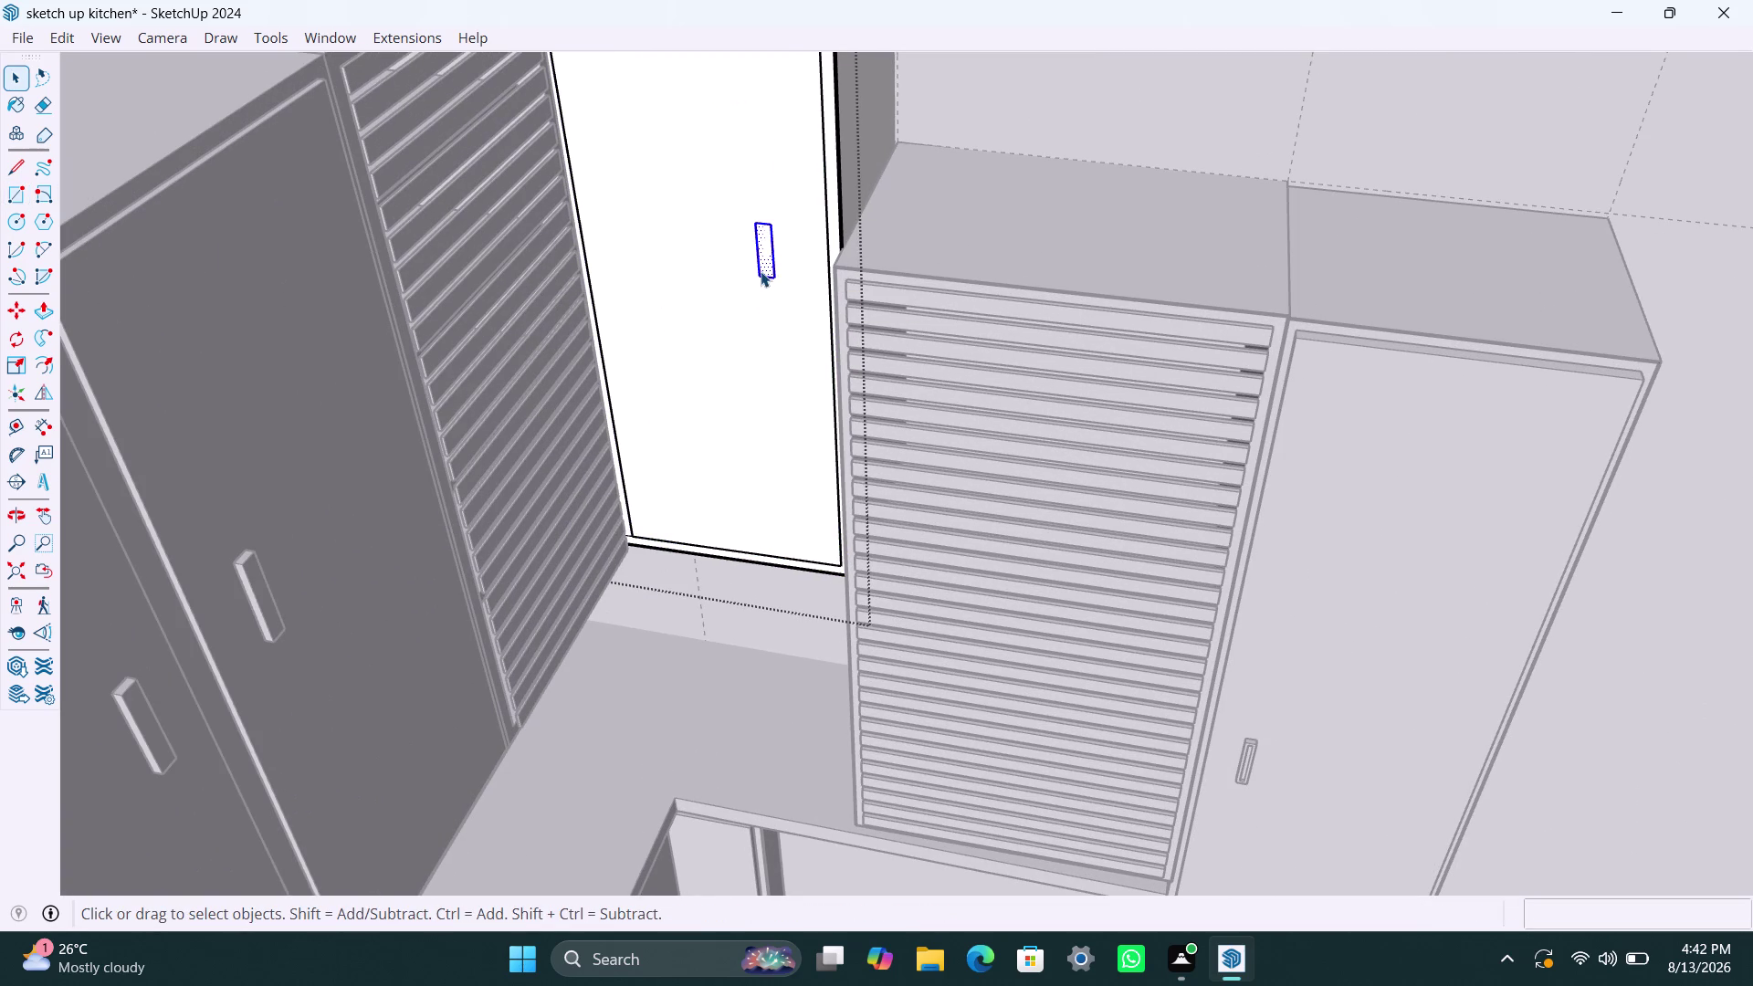
right_click(761, 271)
click(841, 481)
double_click(759, 244)
click(764, 248)
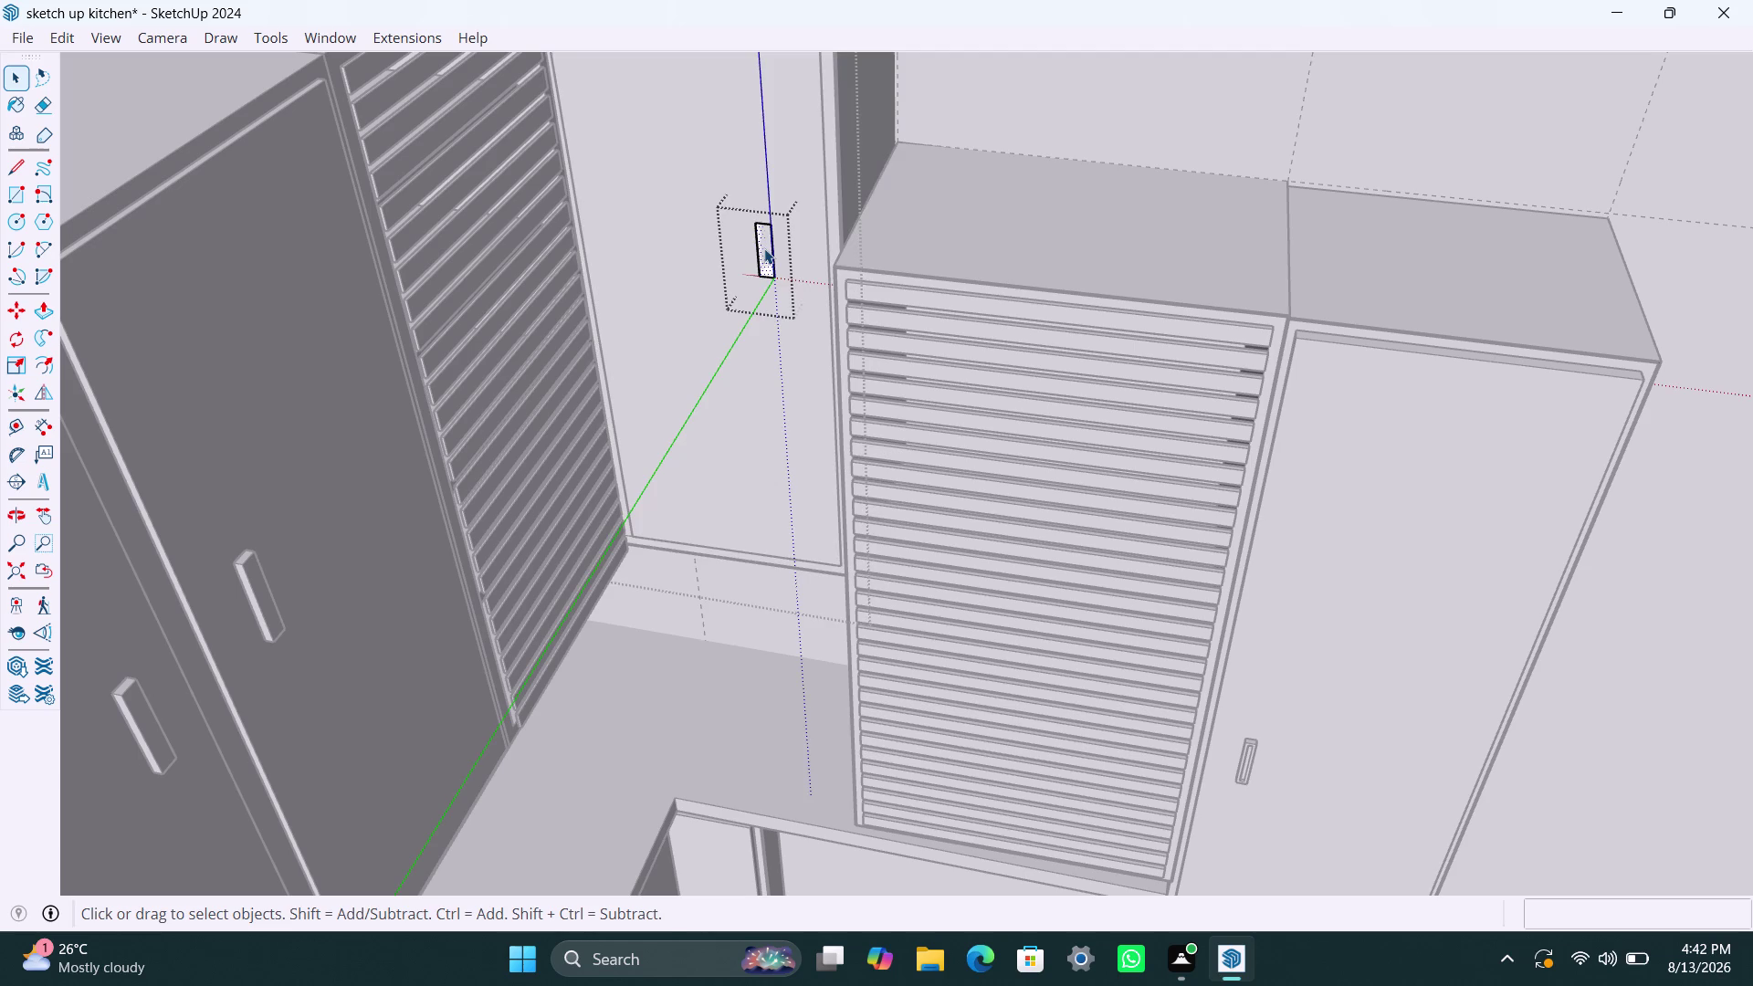
Extrude the handle rectangle 11/16" out from the door.
key(p)
click(764, 249)
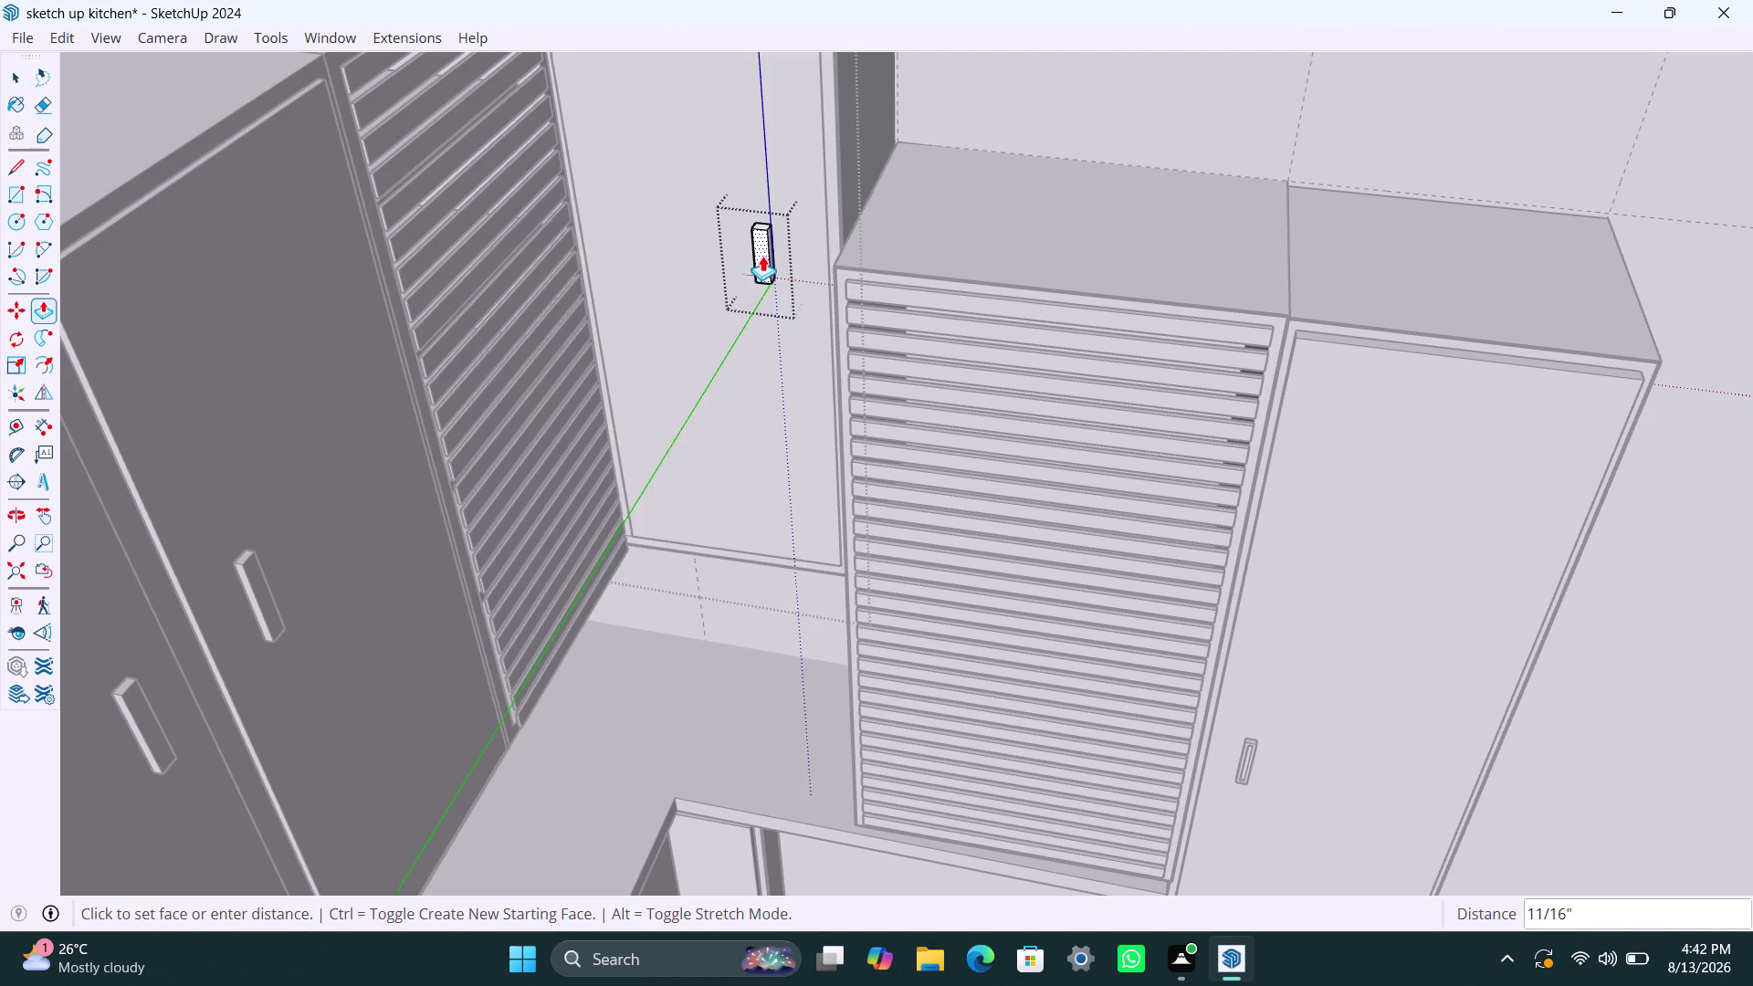
click(763, 256)
key(space)
click(914, 143)
scroll(down, 3)
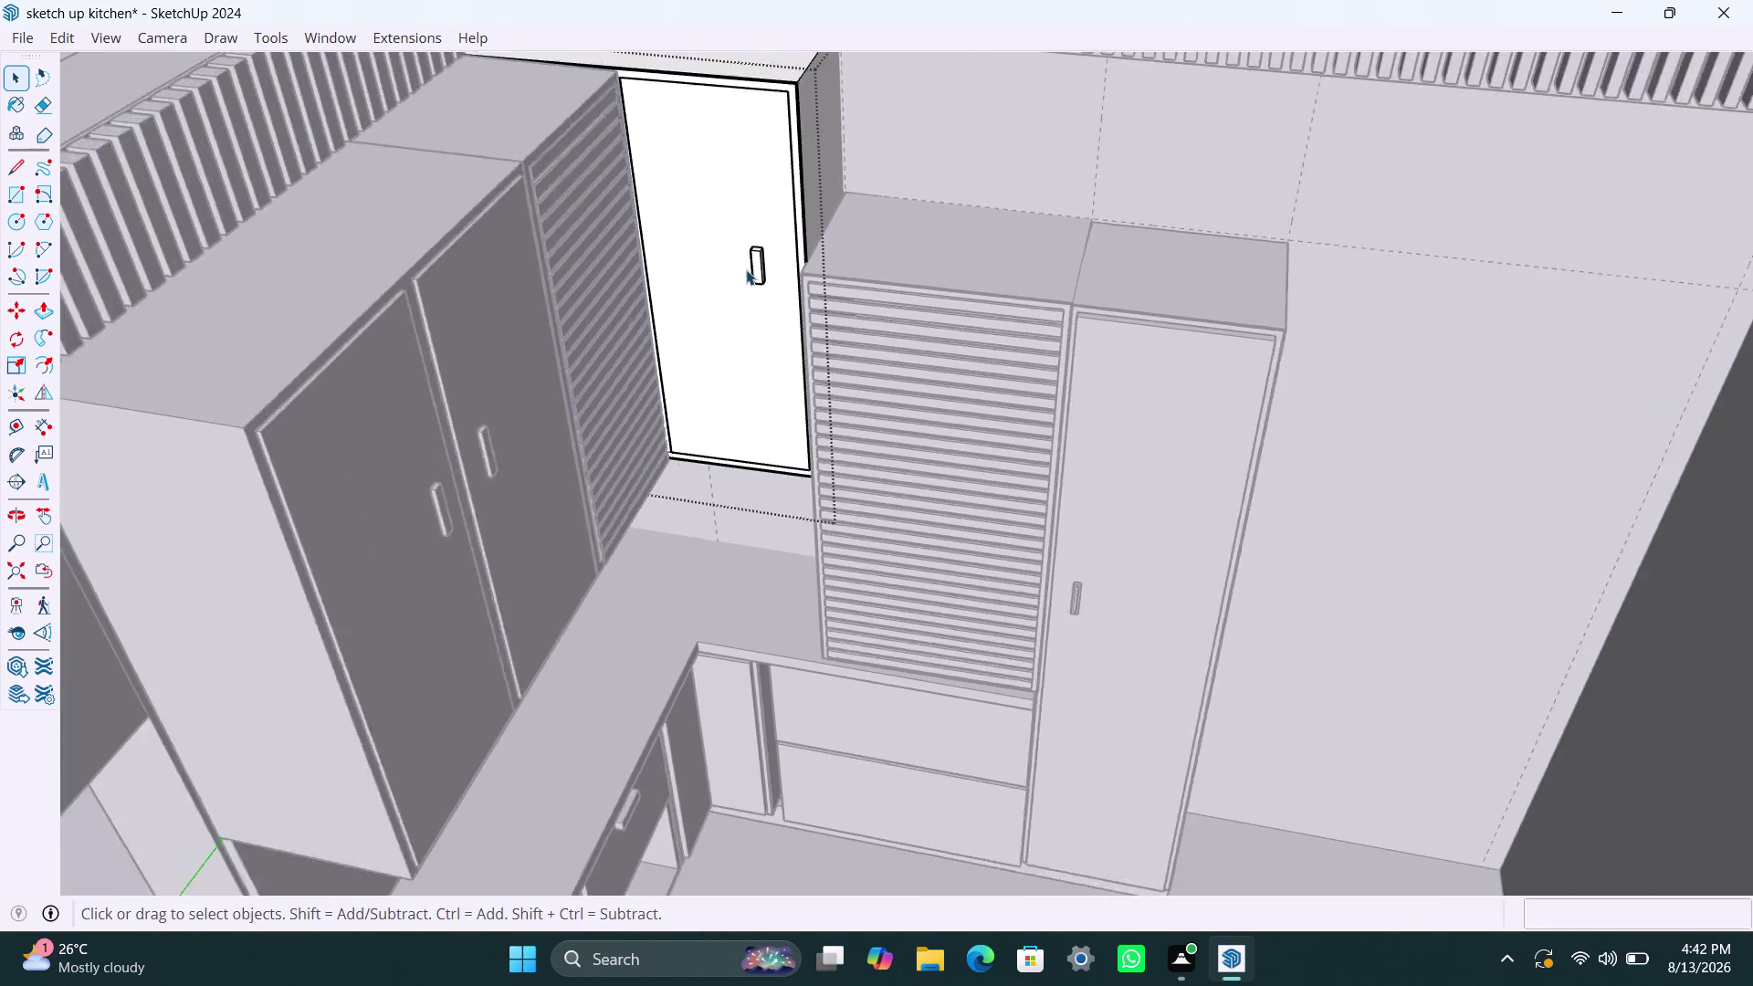
scroll(down, 3)
click(335, 94)
scroll(down, 3)
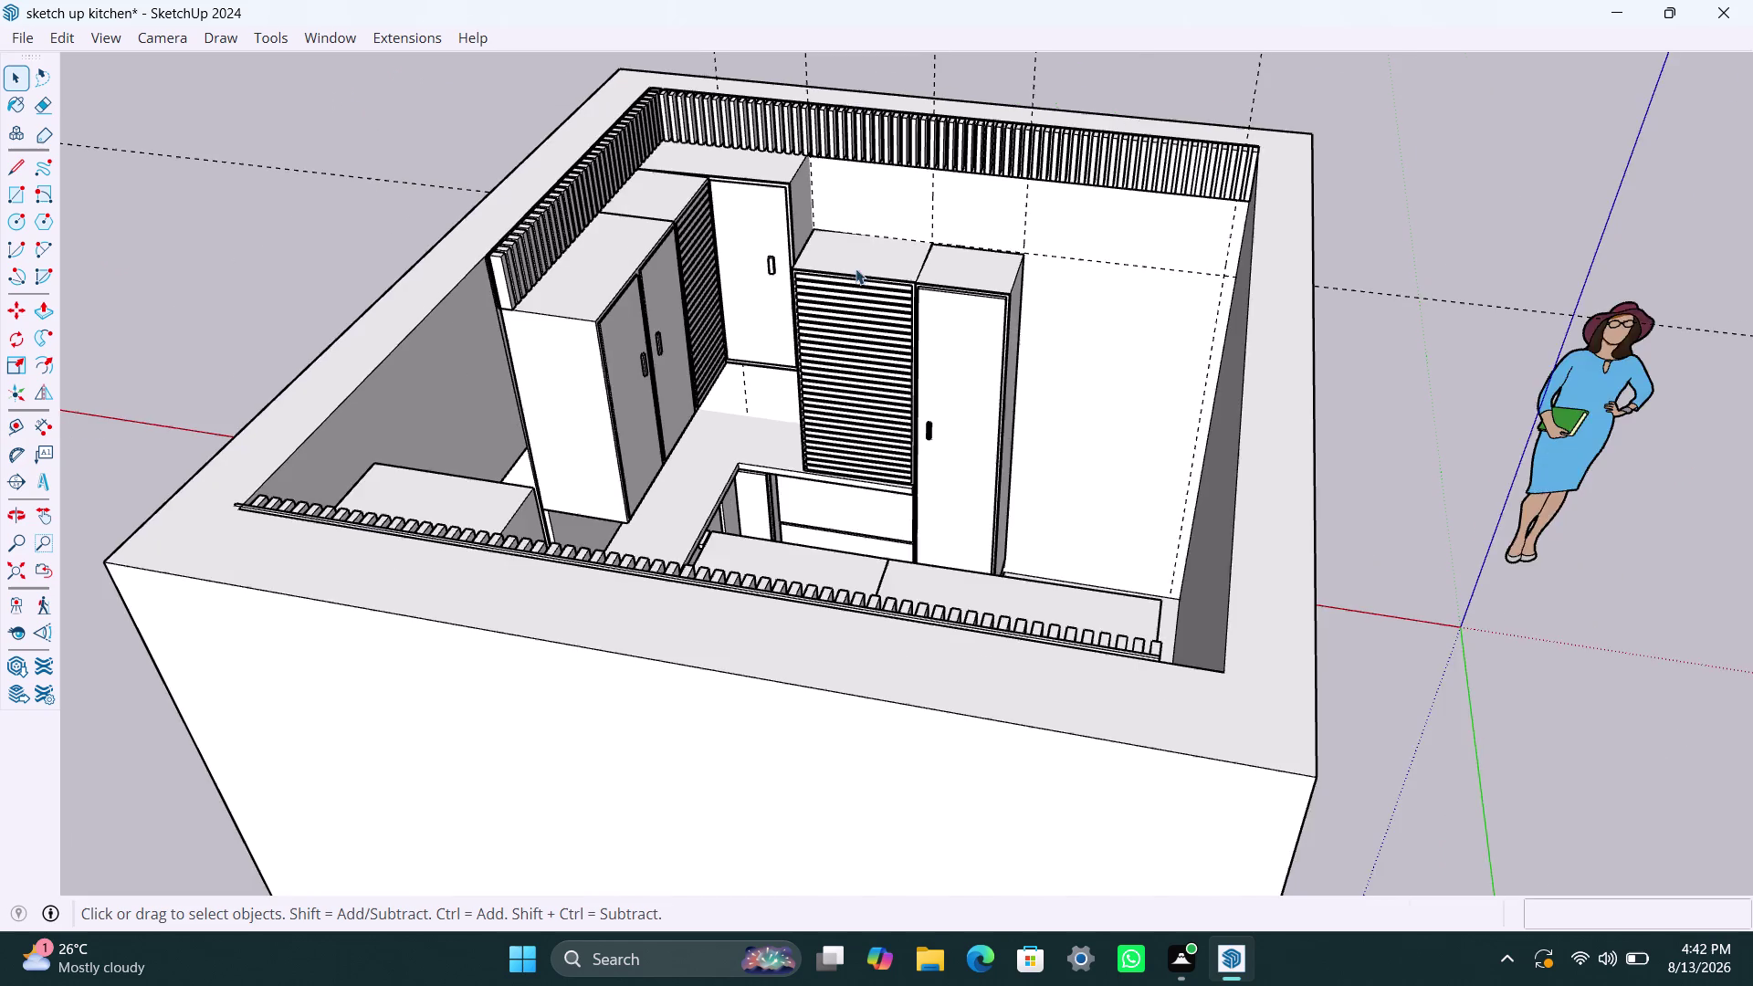
scroll(down, 3)
middle_drag(897, 297, 1105, 345)
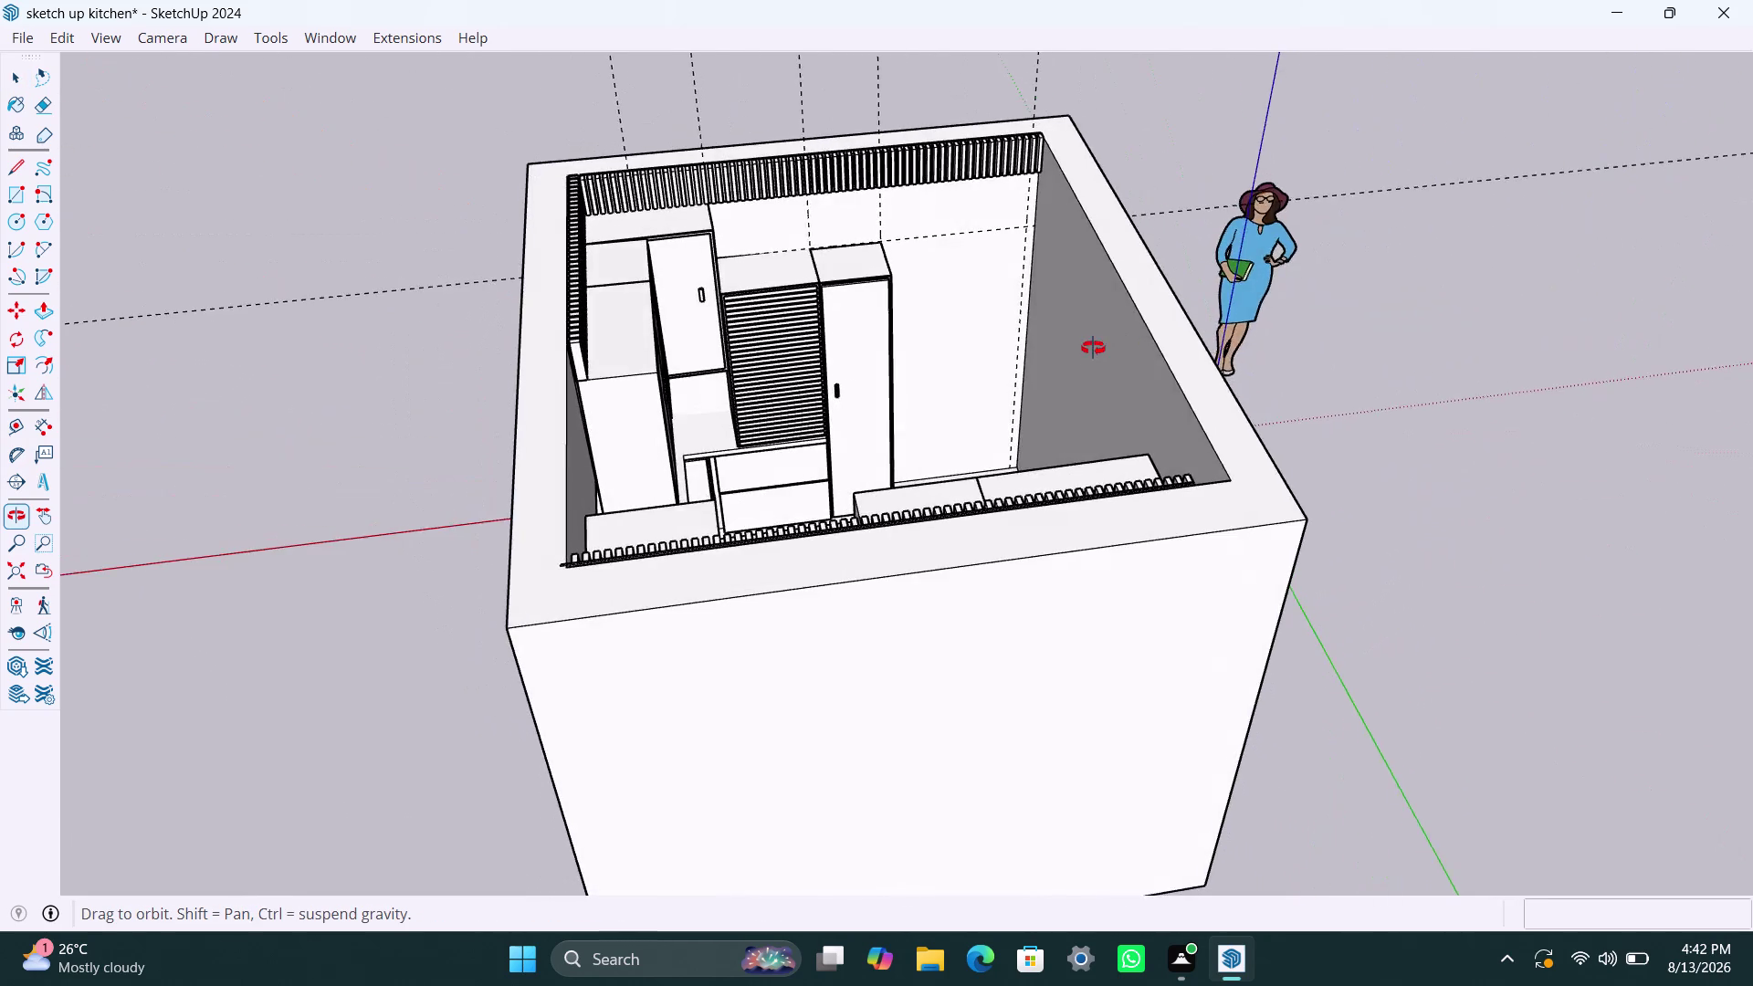
middle_drag(1104, 345, 944, 368)
scroll(up, 3)
middle_drag(874, 319, 883, 275)
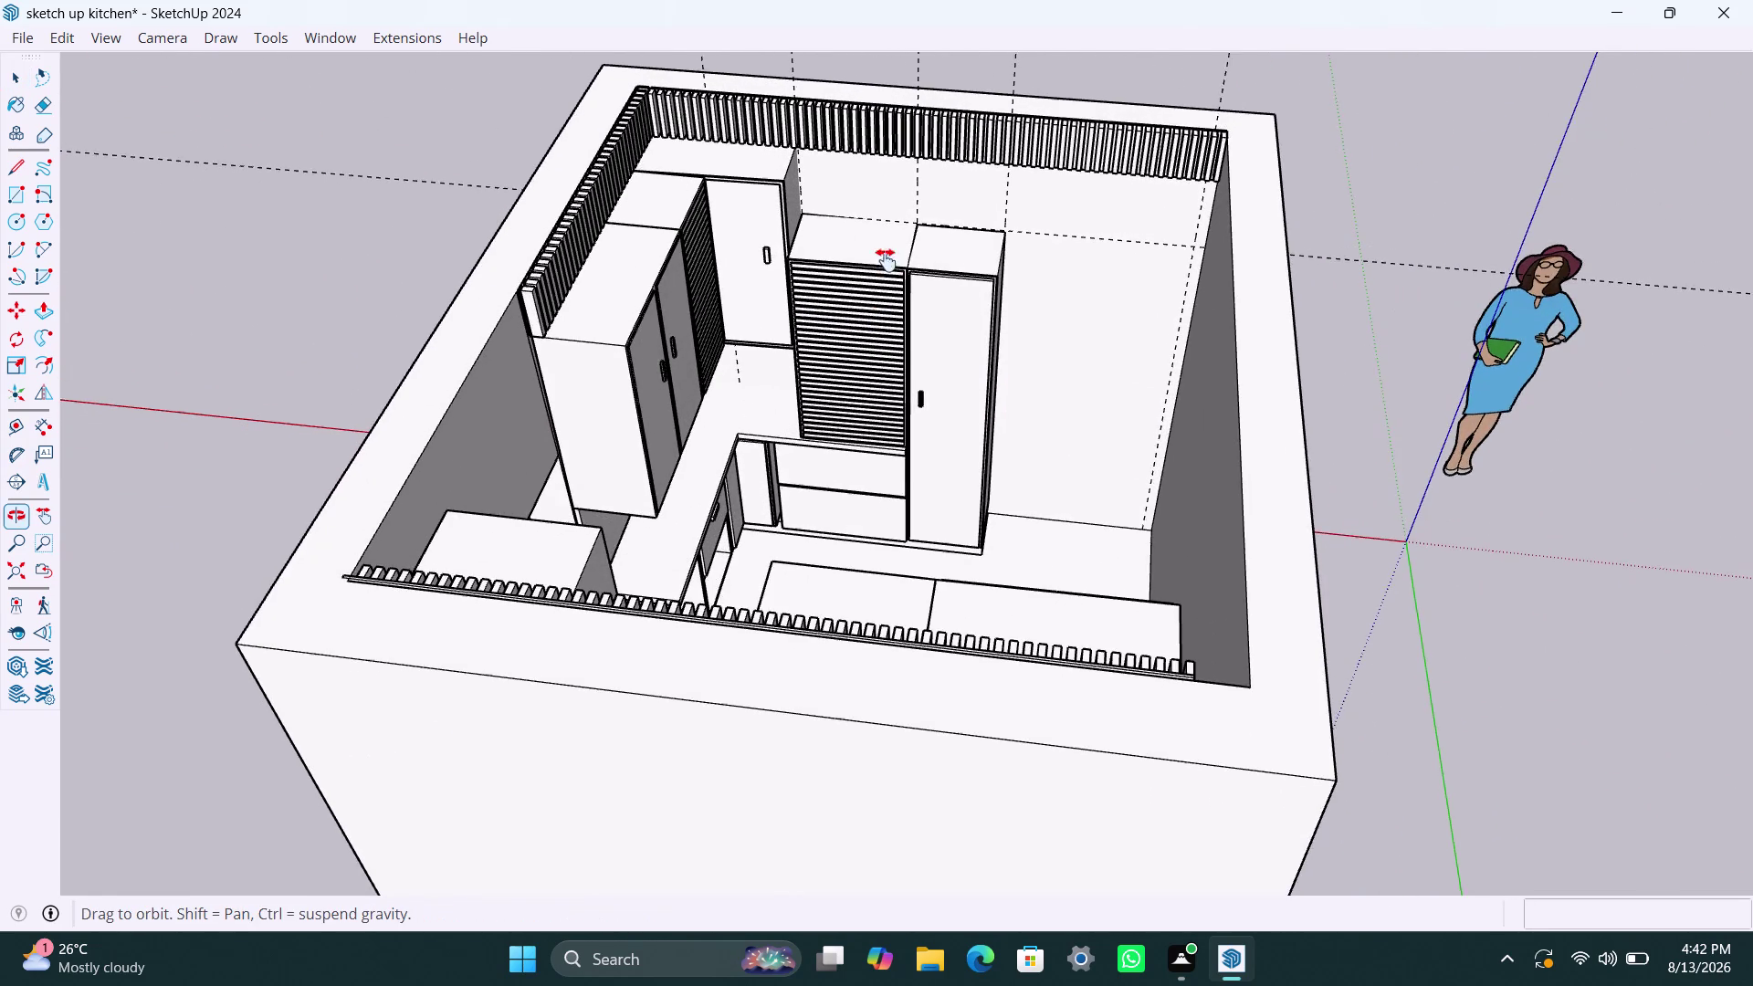
middle_drag(883, 276, 857, 455)
scroll(up, 3)
middle_drag(857, 316, 881, 213)
scroll(up, 3)
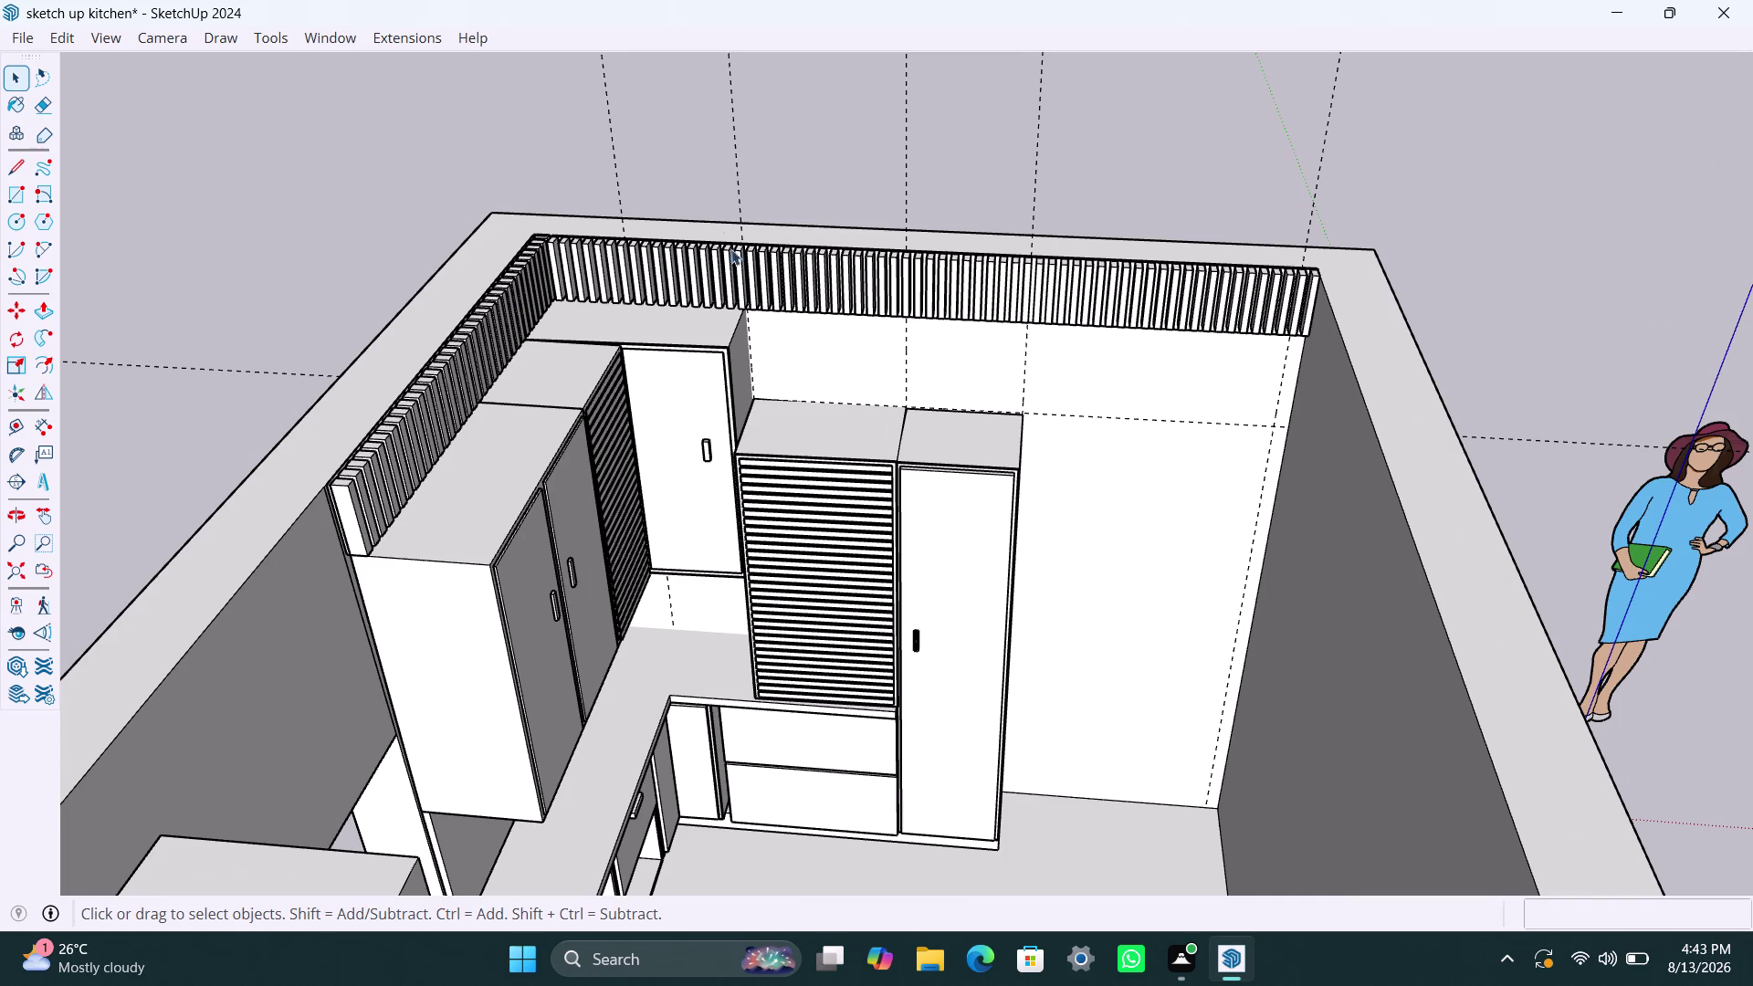
key(r)
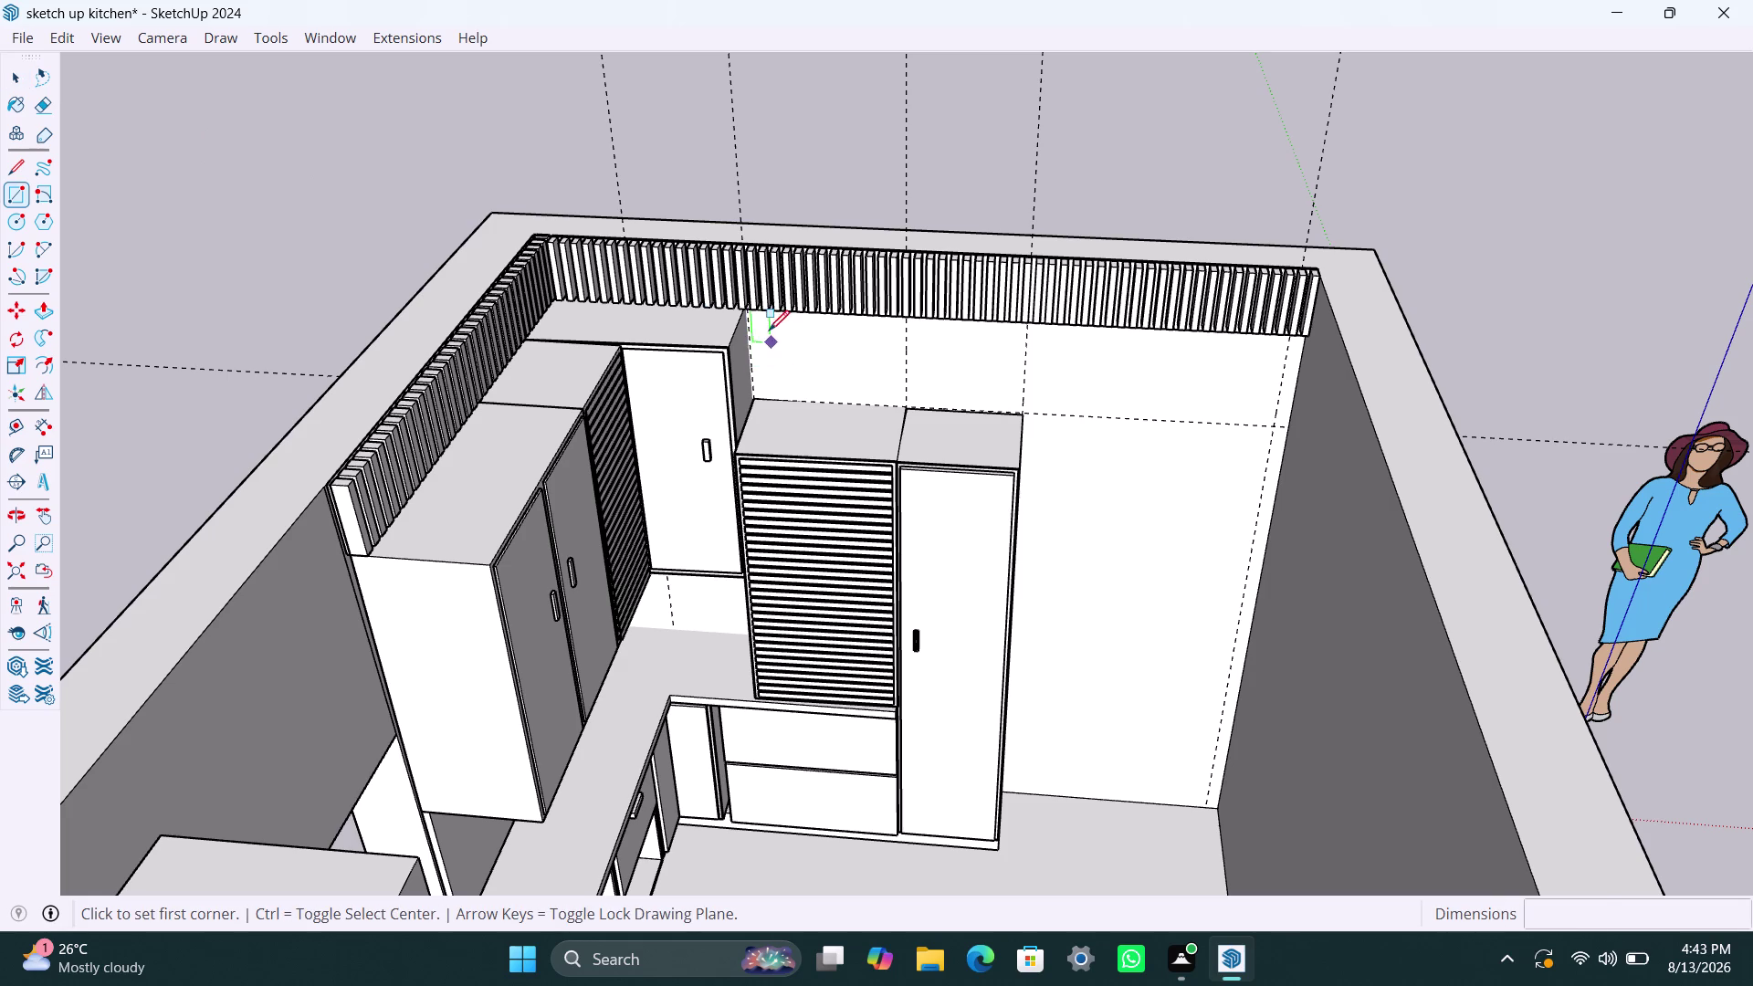
click(748, 313)
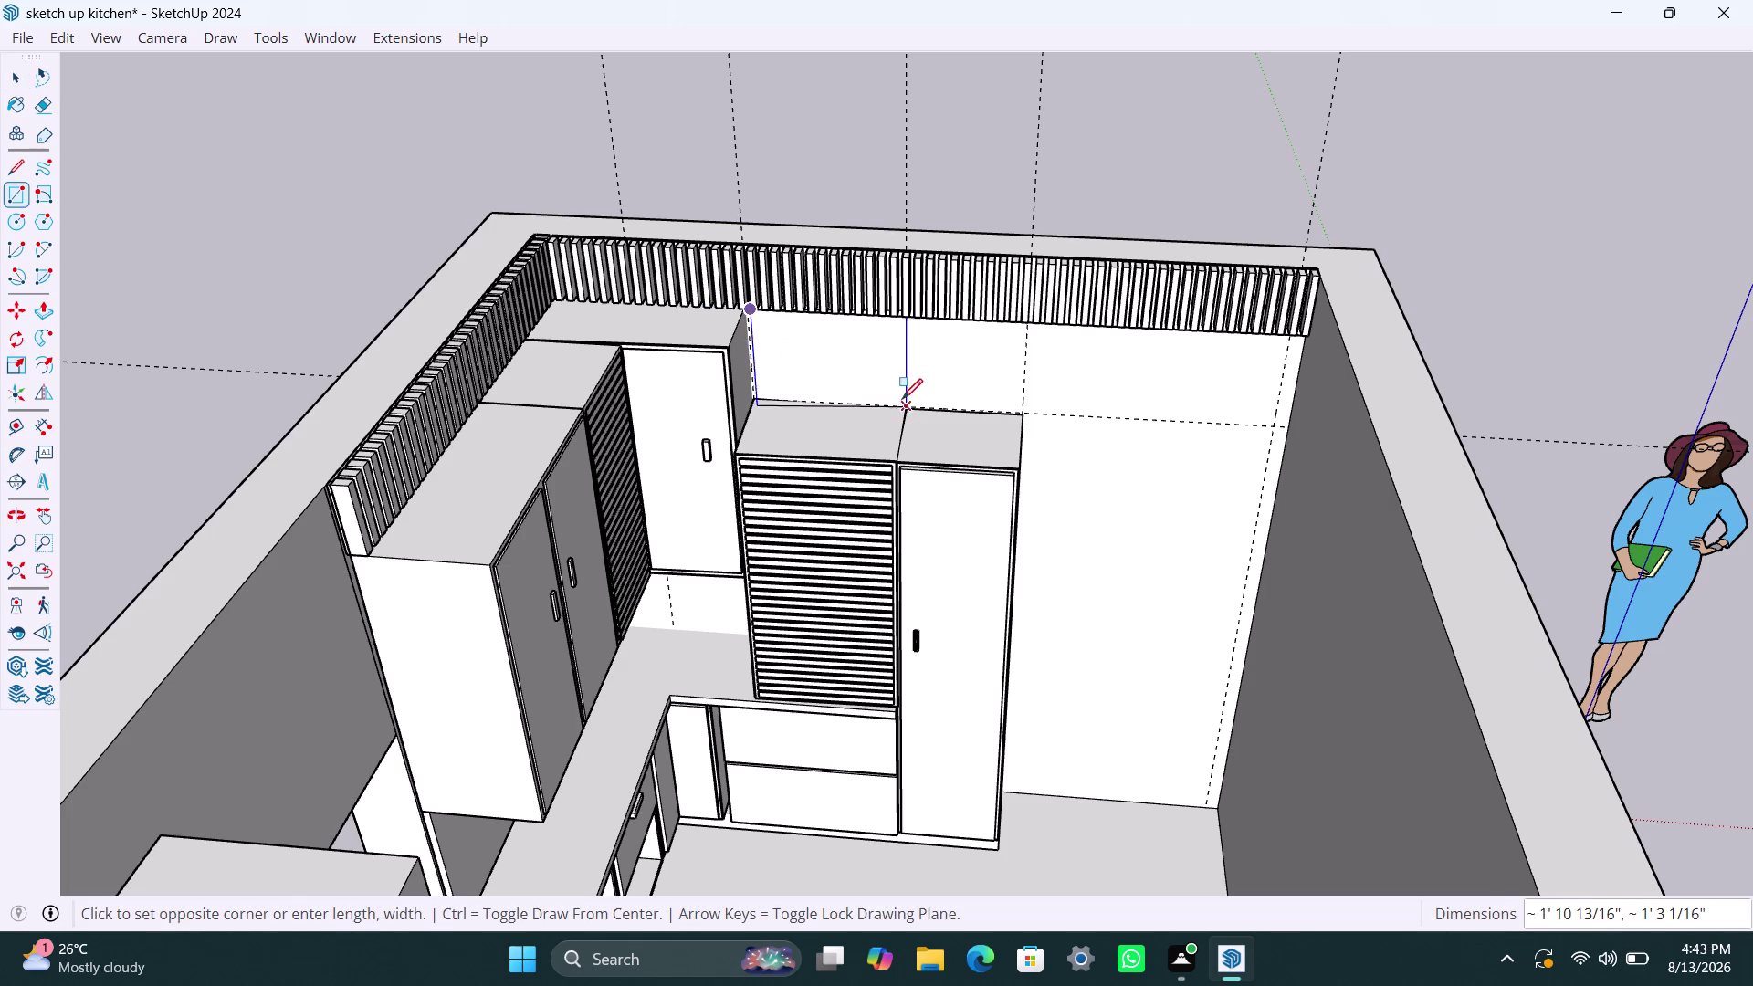
key(Escape)
scroll(up, 3)
middle_drag(815, 414, 870, 185)
scroll(up, 3)
scroll(up, 3)
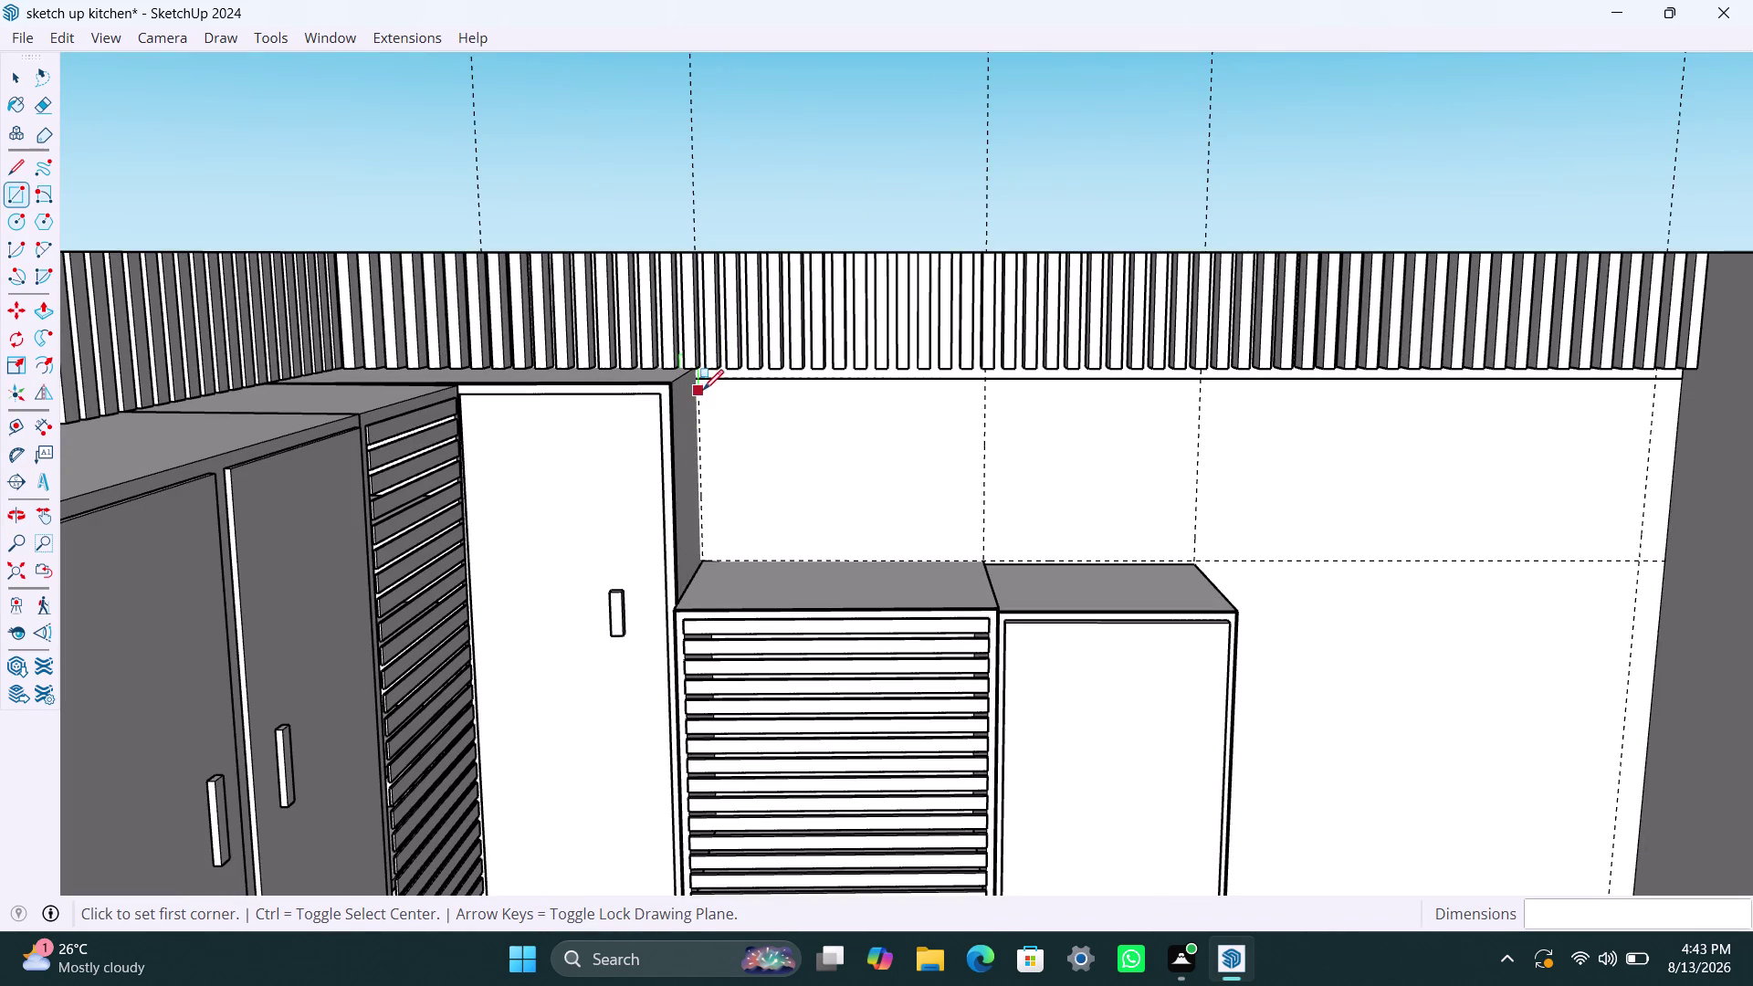
click(701, 384)
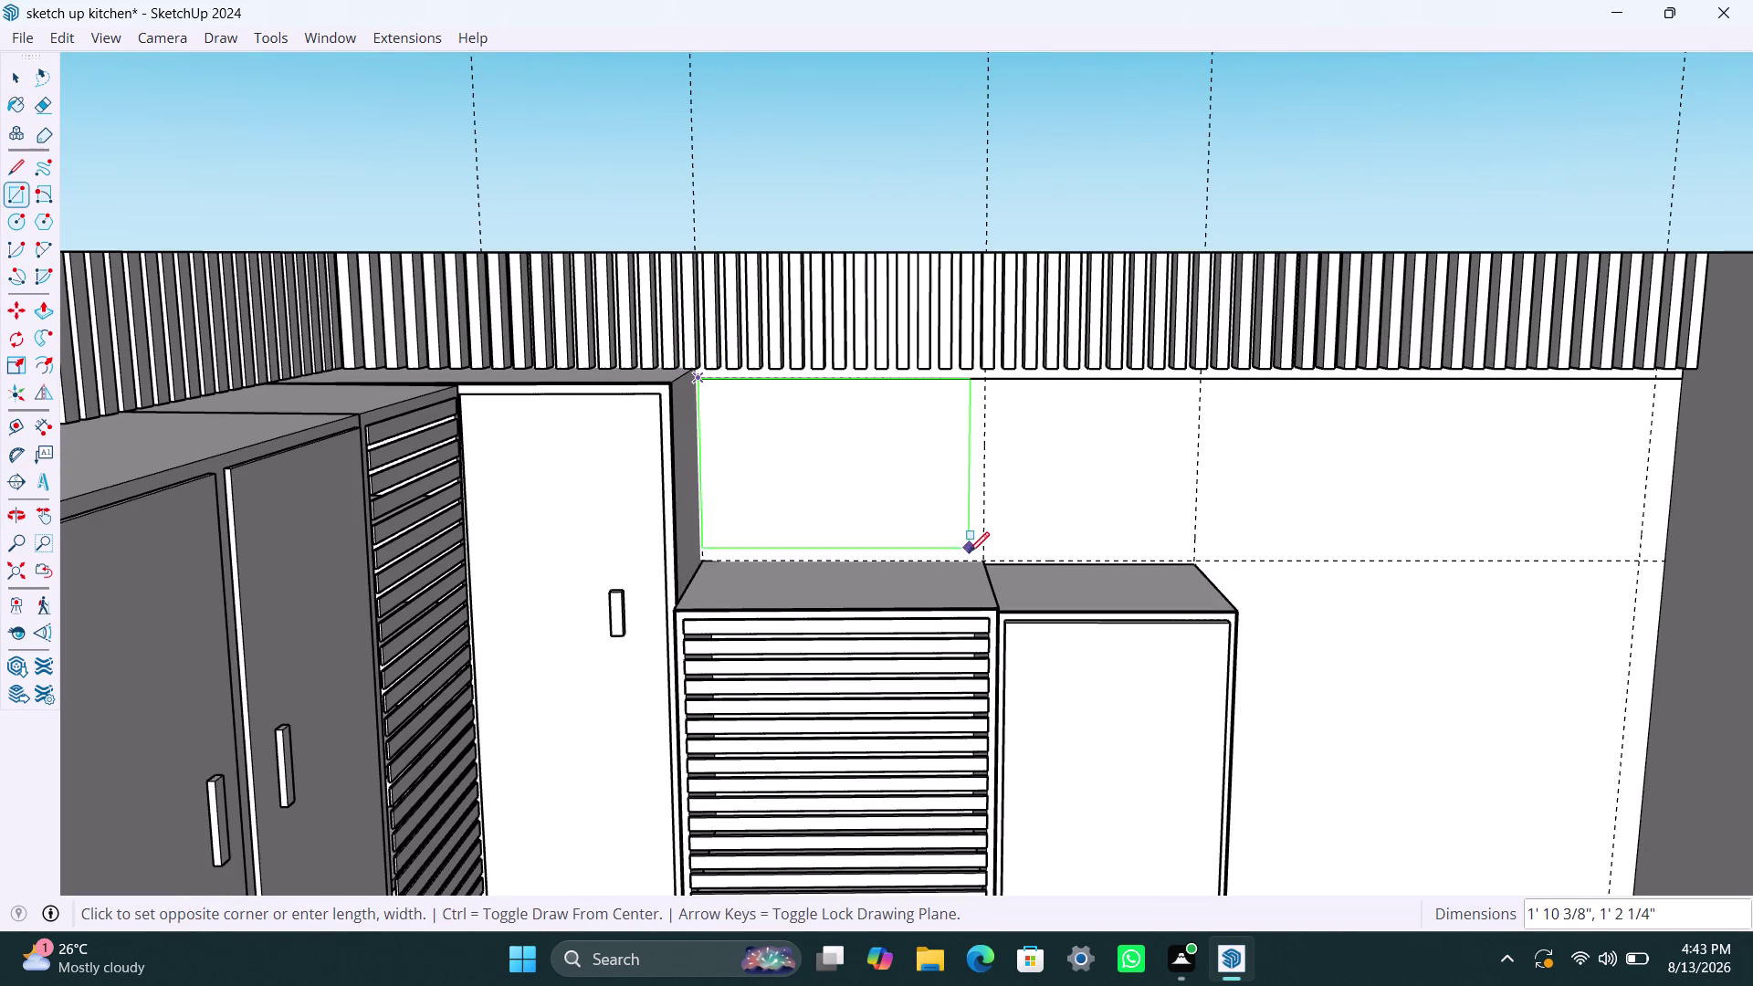
click(984, 560)
key(space)
triple_click(867, 477)
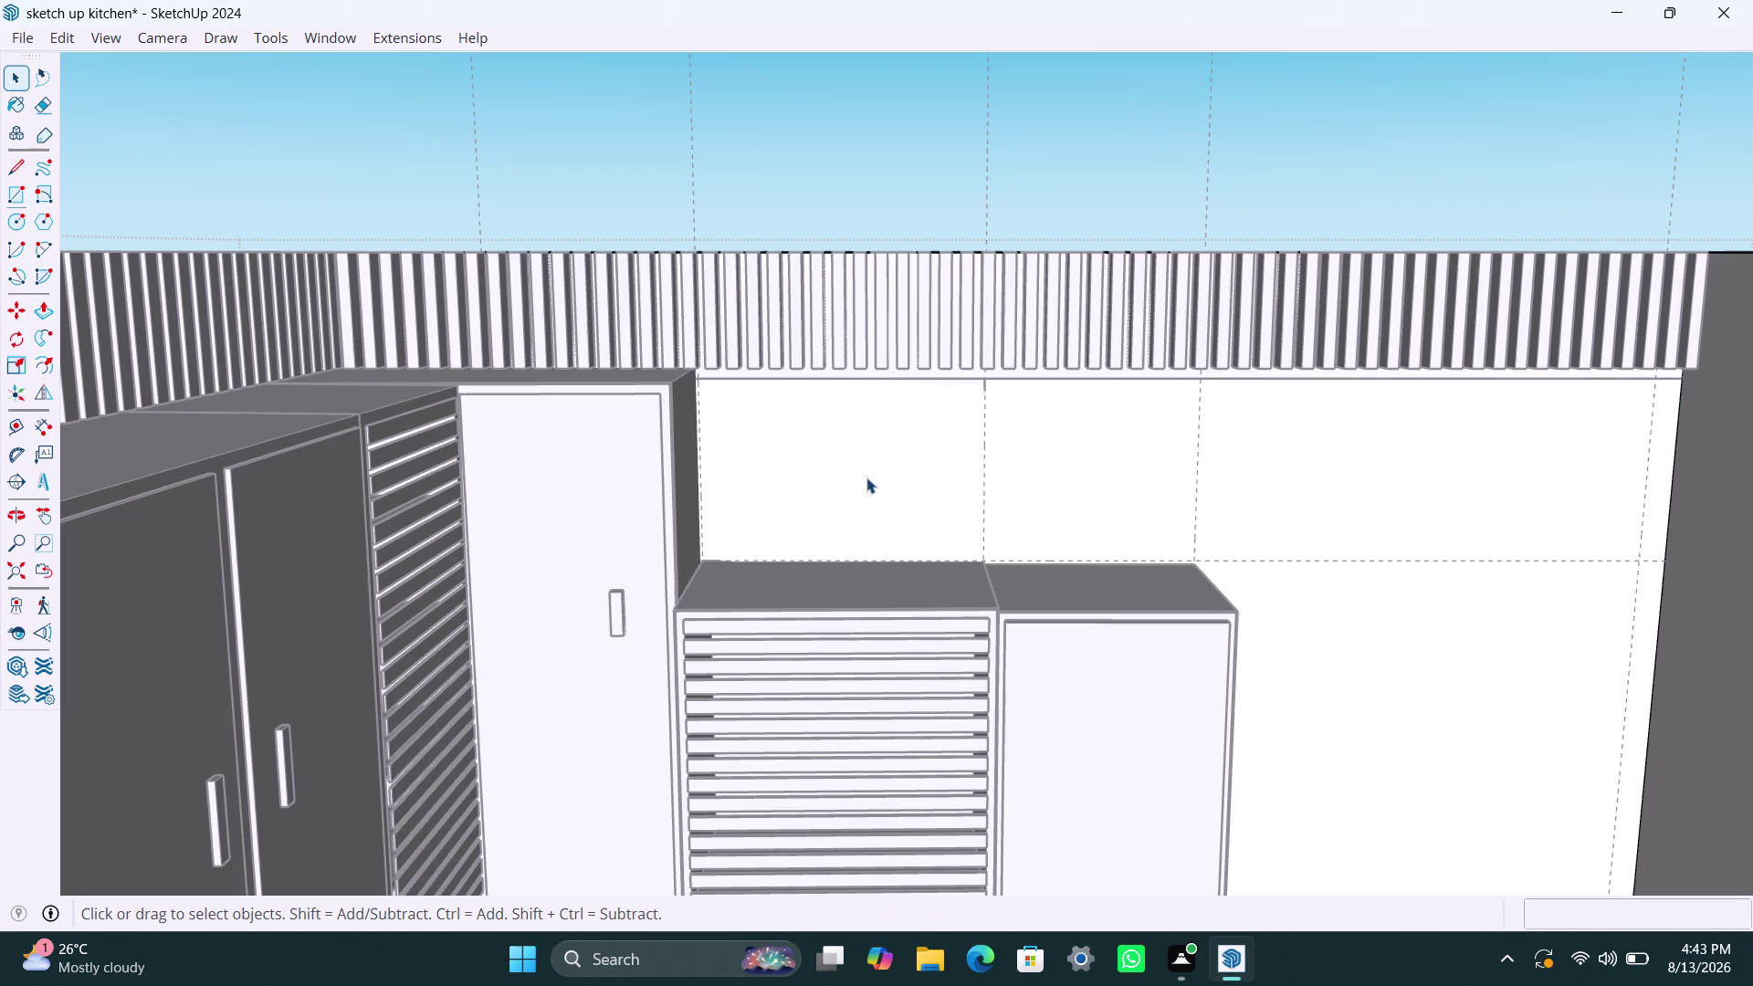
double_click(866, 477)
double_click(860, 477)
click(756, 155)
key(Escape)
key(Escape)
key(Escape)
key(Escape)
key(Escape)
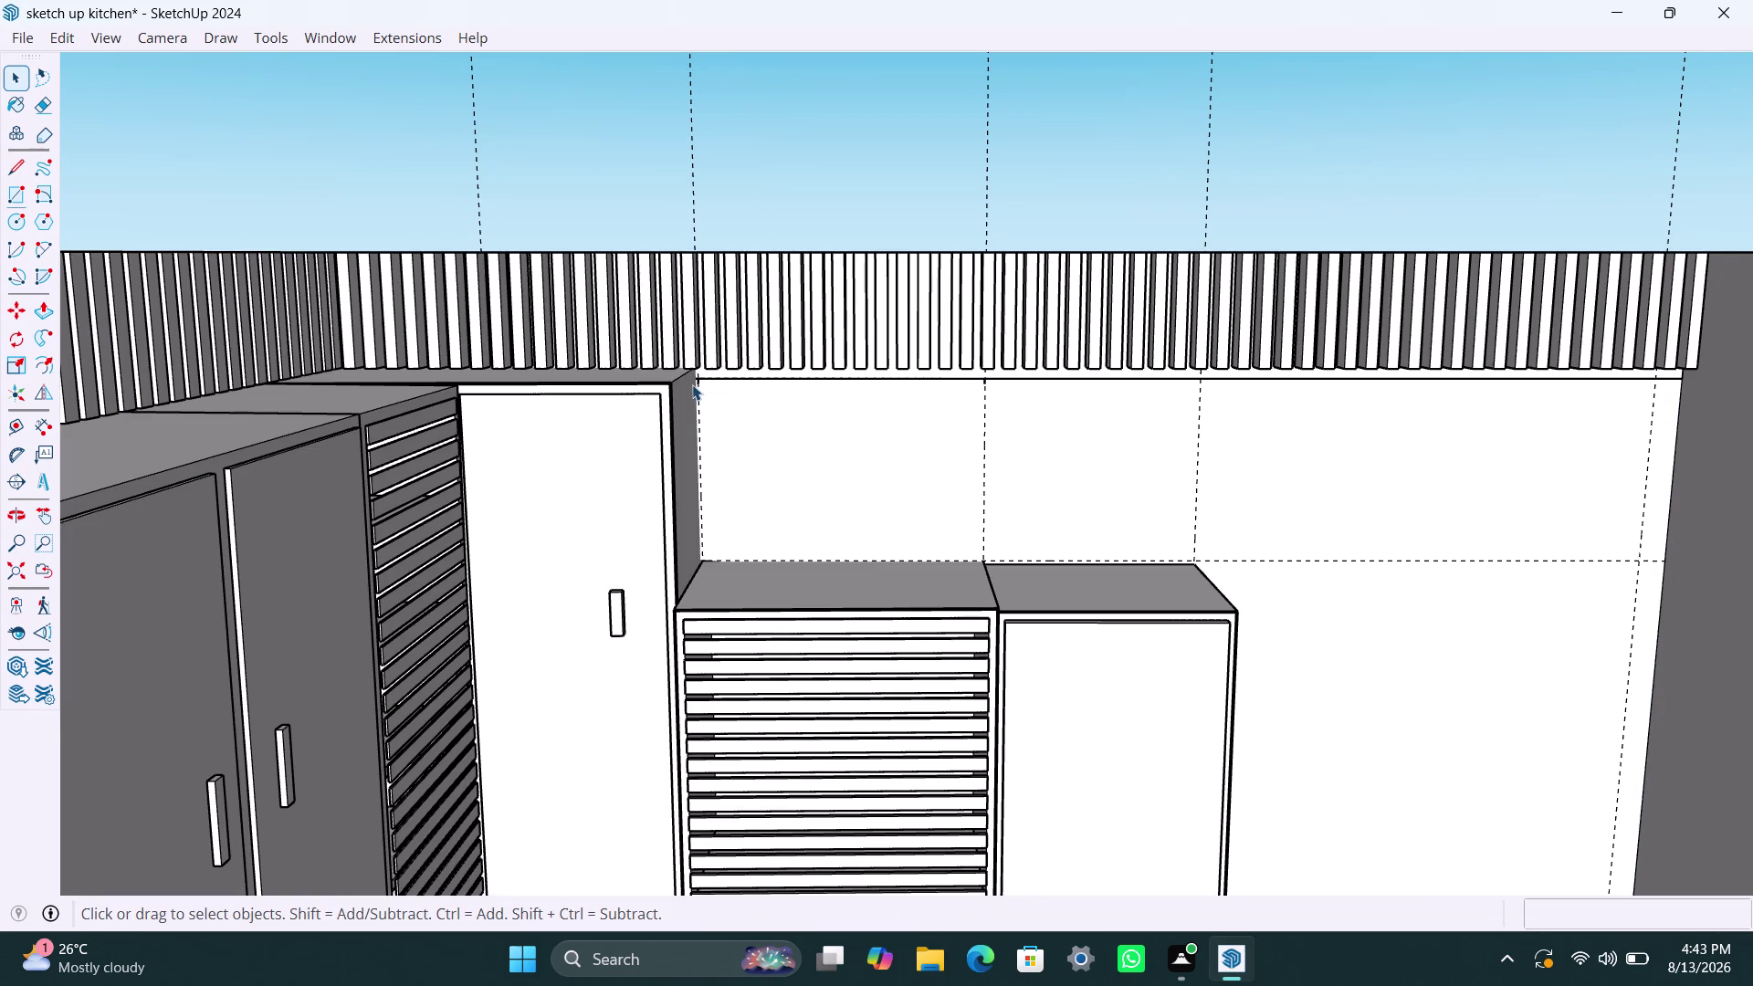
key(r)
click(701, 383)
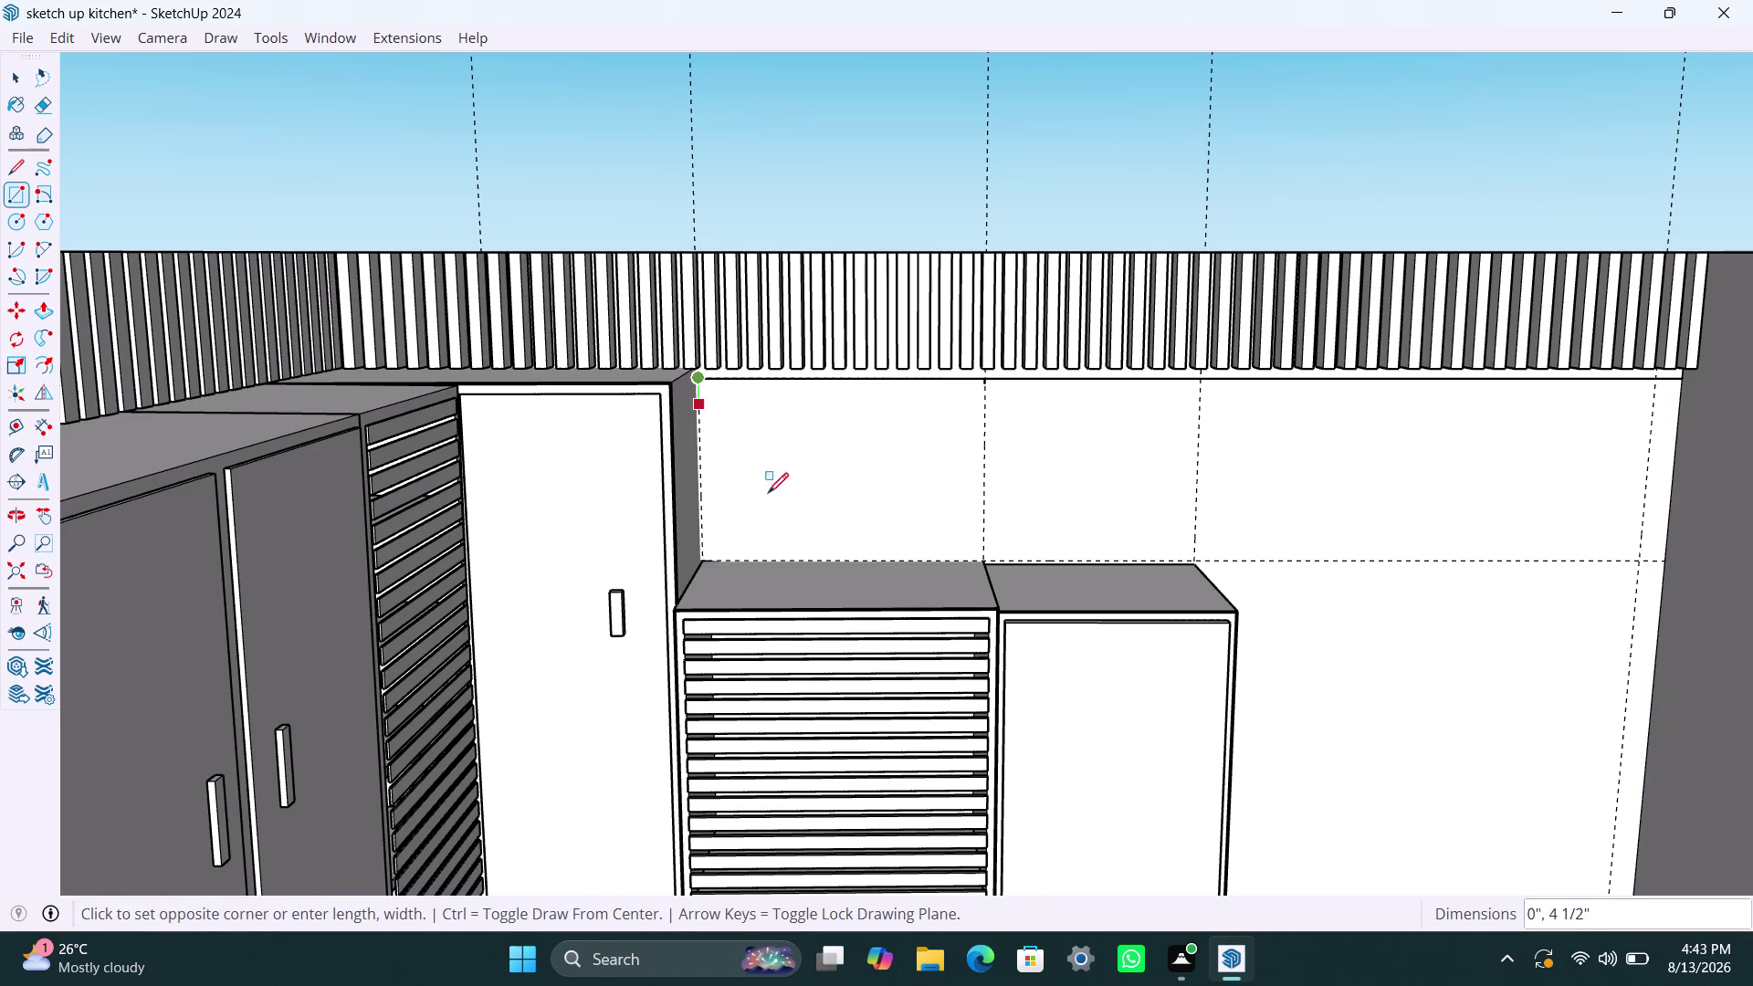
click(983, 558)
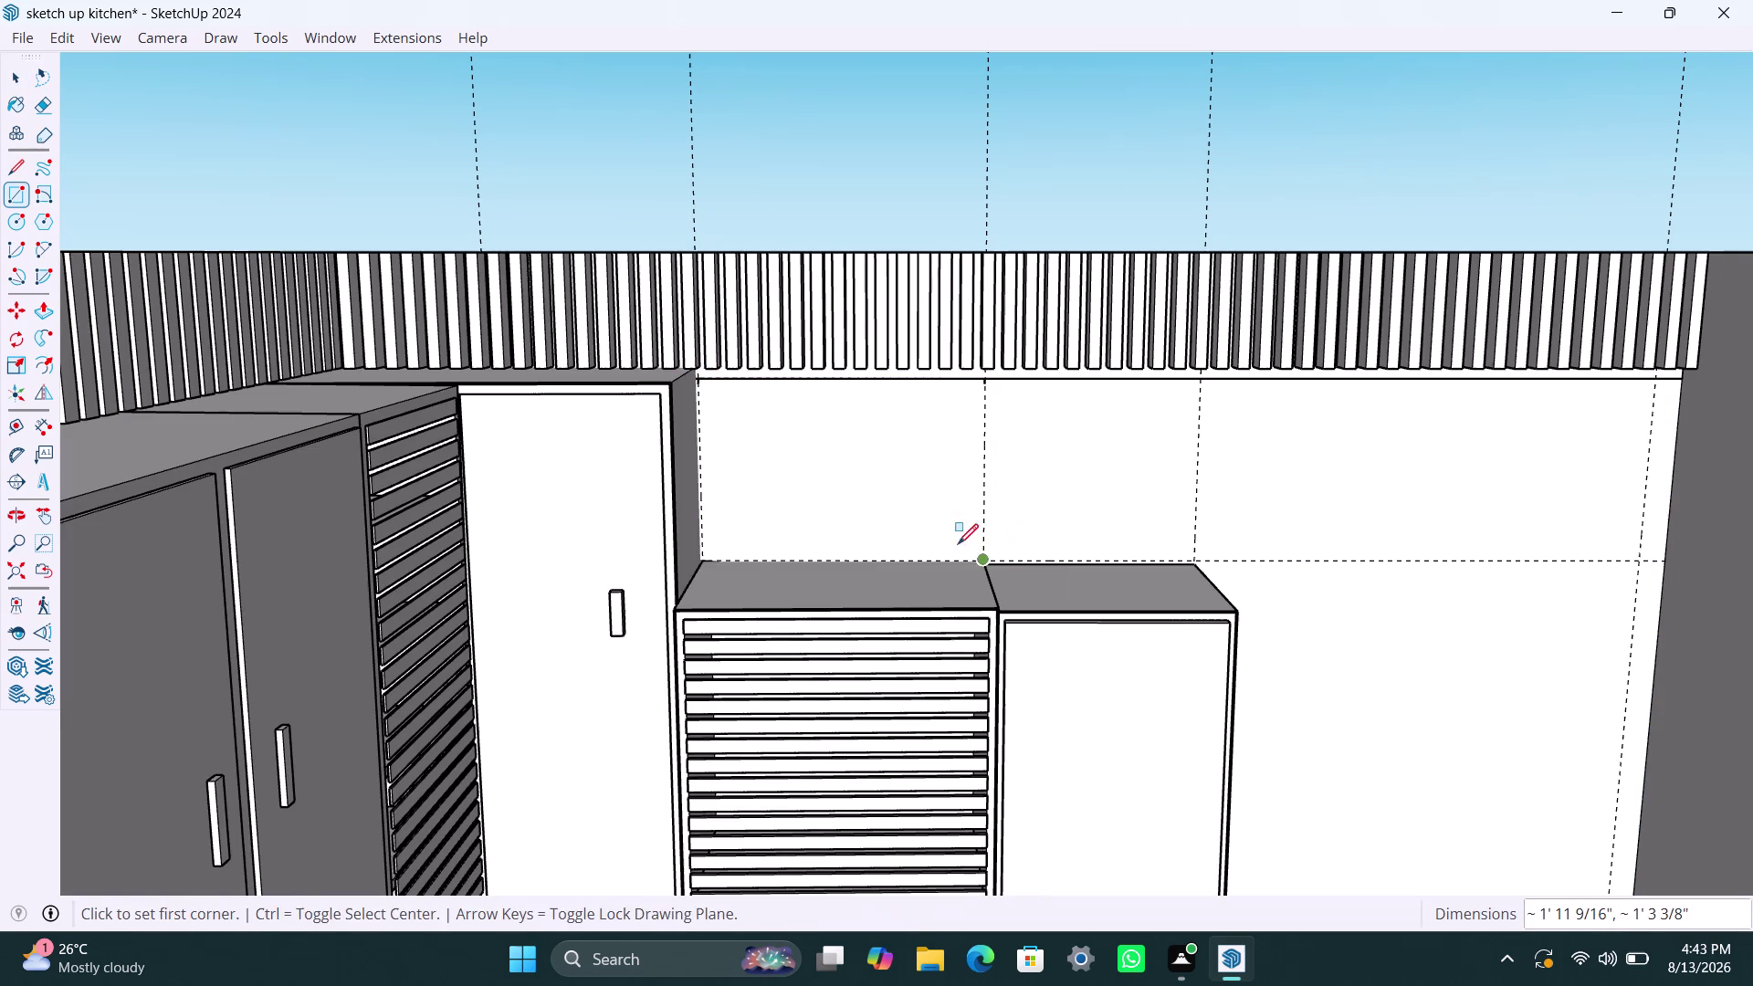
key(space)
click(856, 477)
click(952, 388)
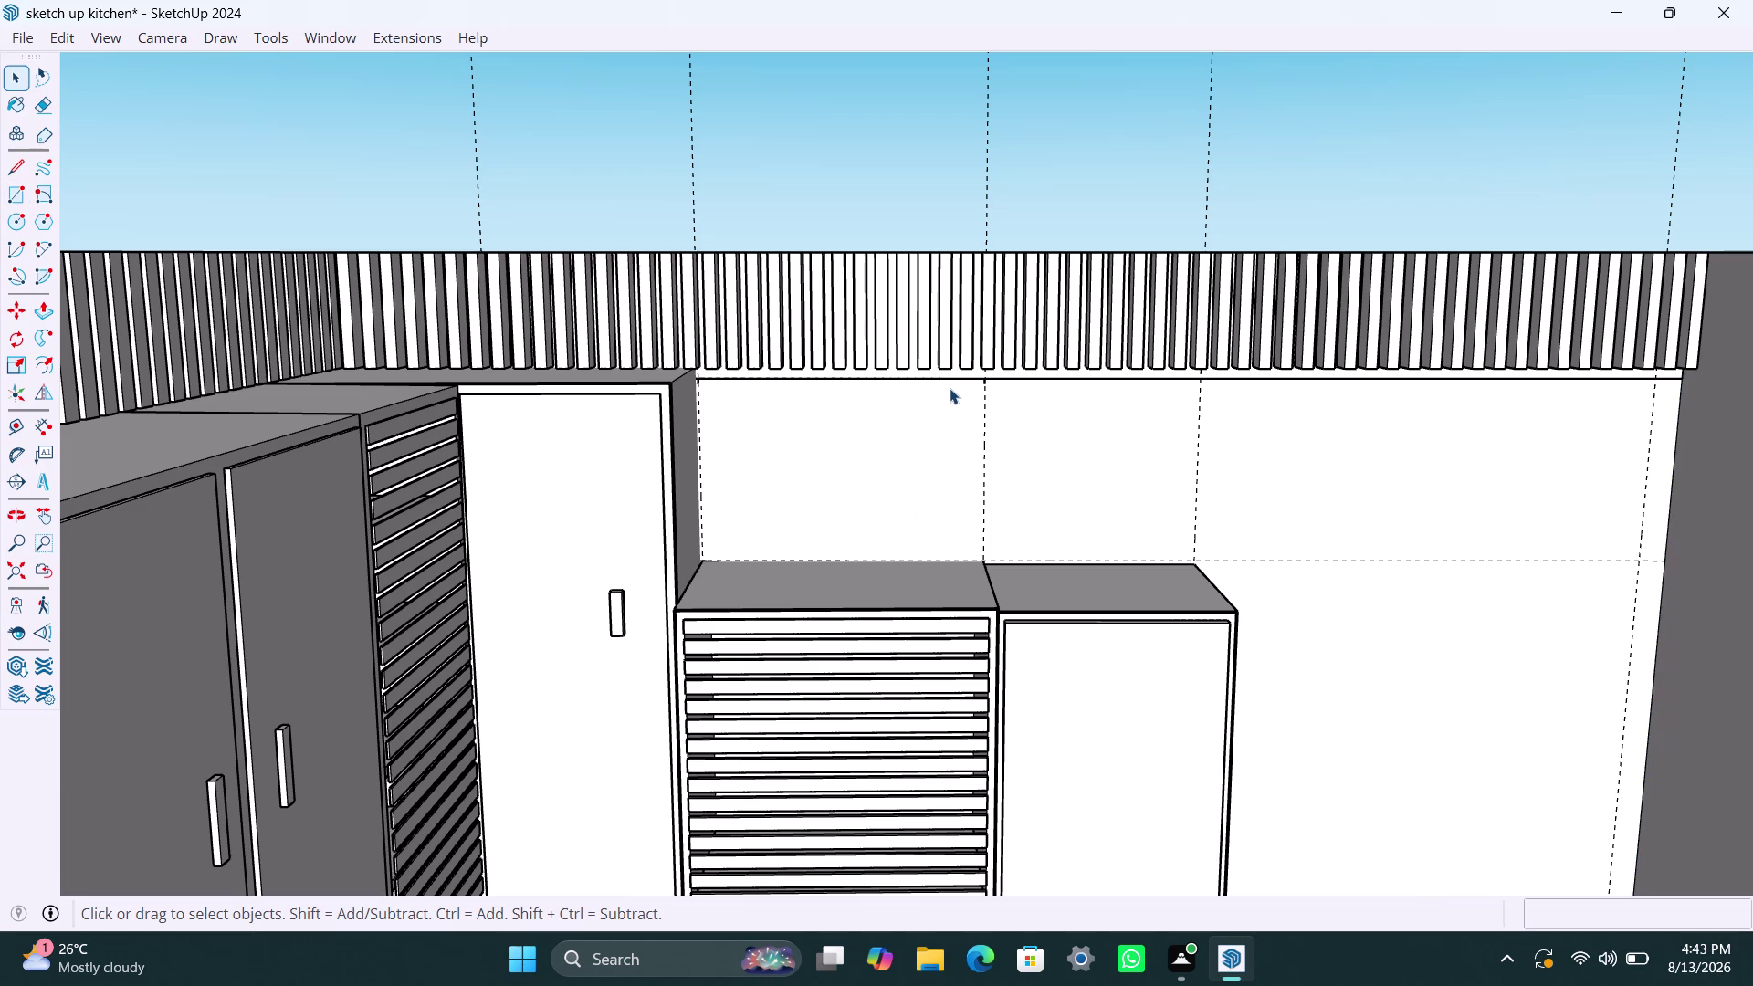
double_click(943, 381)
double_click(821, 561)
double_click(810, 535)
triple_click(807, 512)
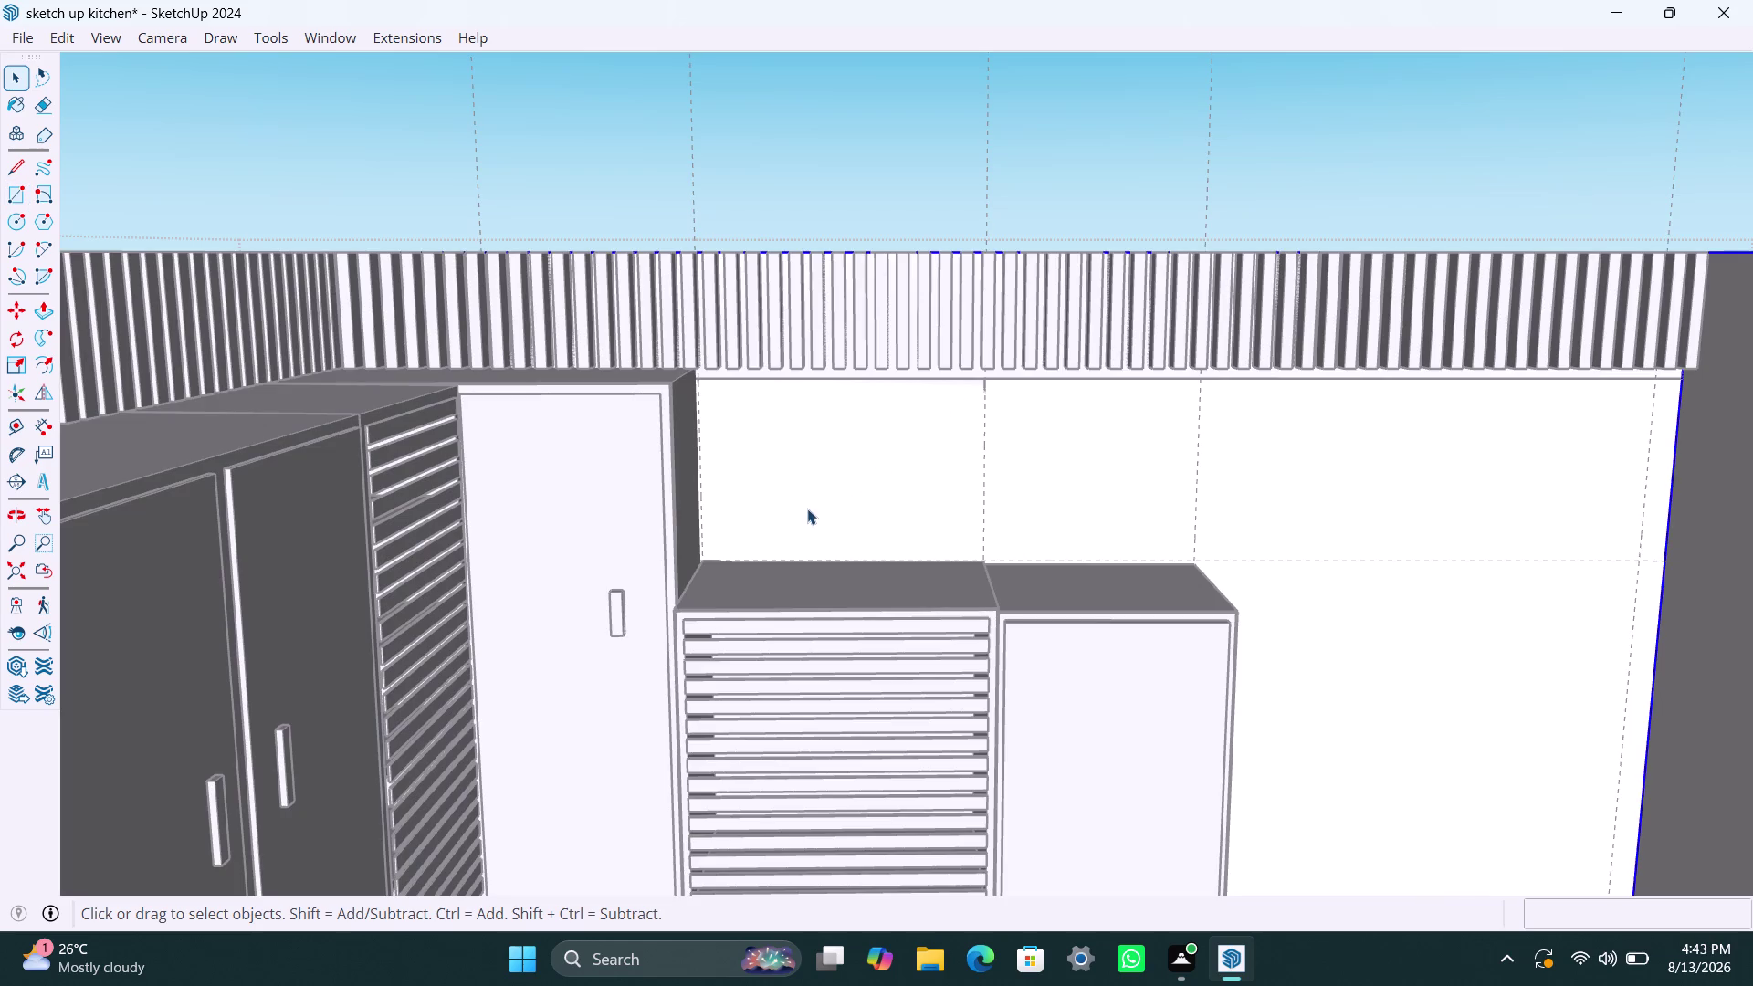
triple_click(810, 193)
key(ctrl+z)
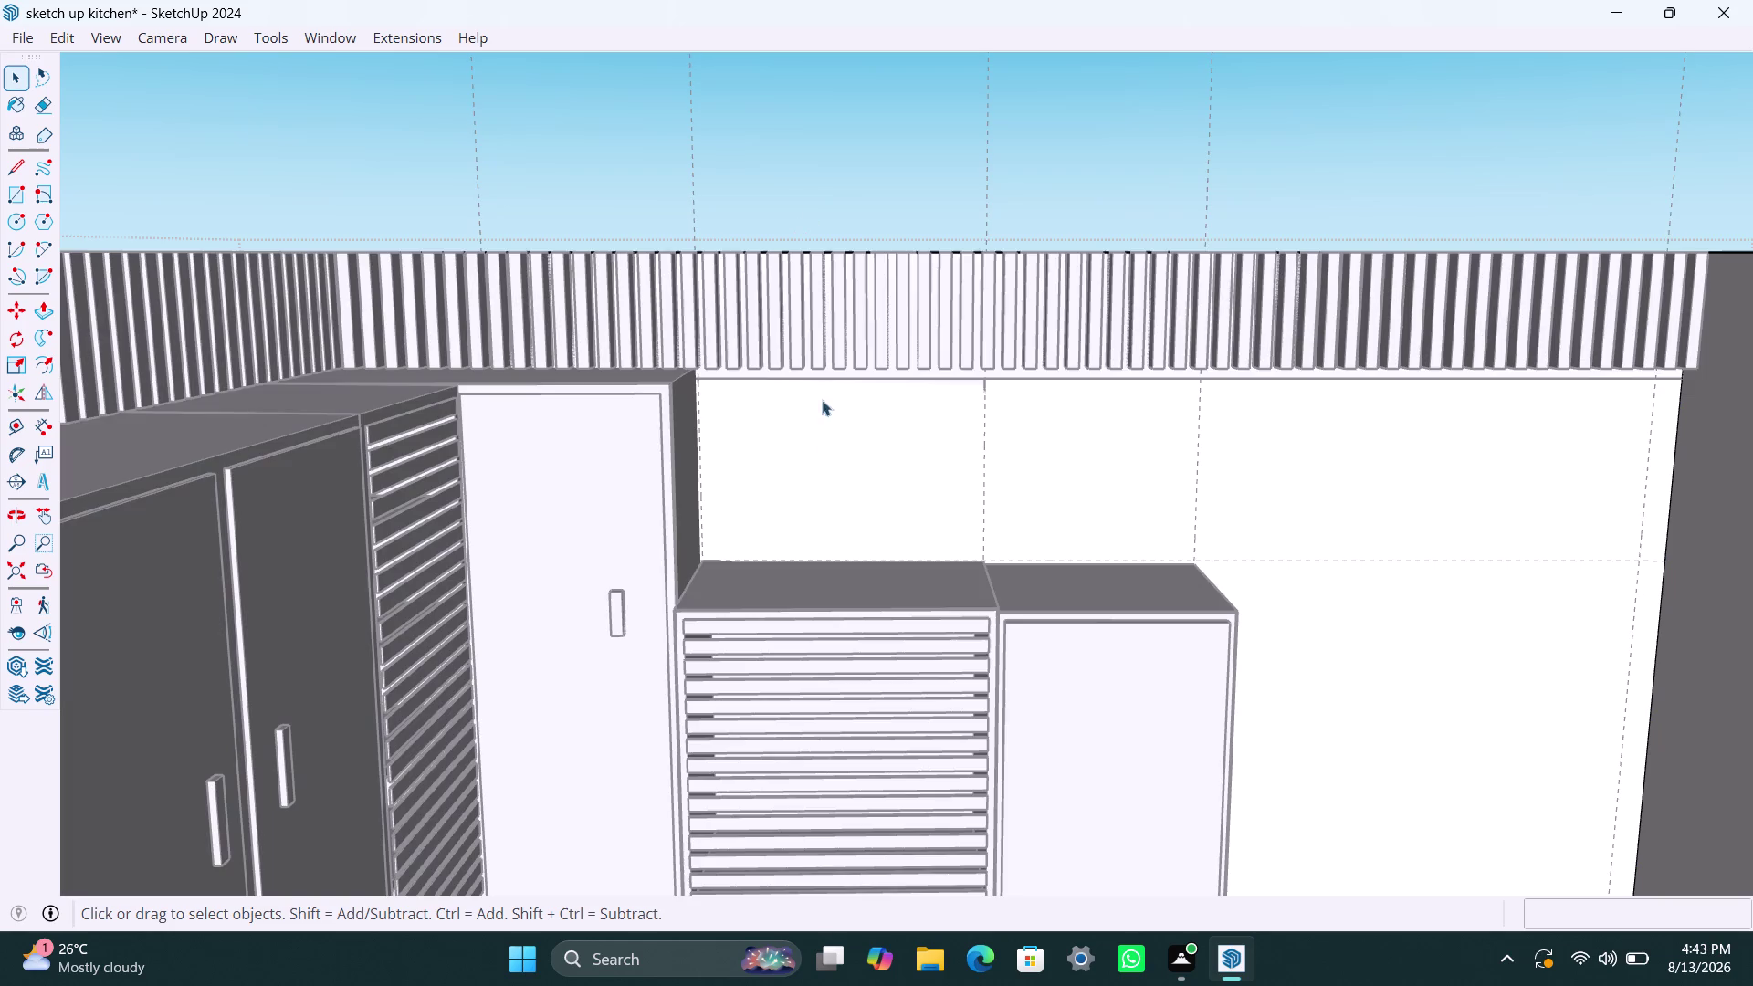
key(ctrl+z)
click(788, 449)
middle_drag(760, 452, 780, 400)
scroll(up, 3)
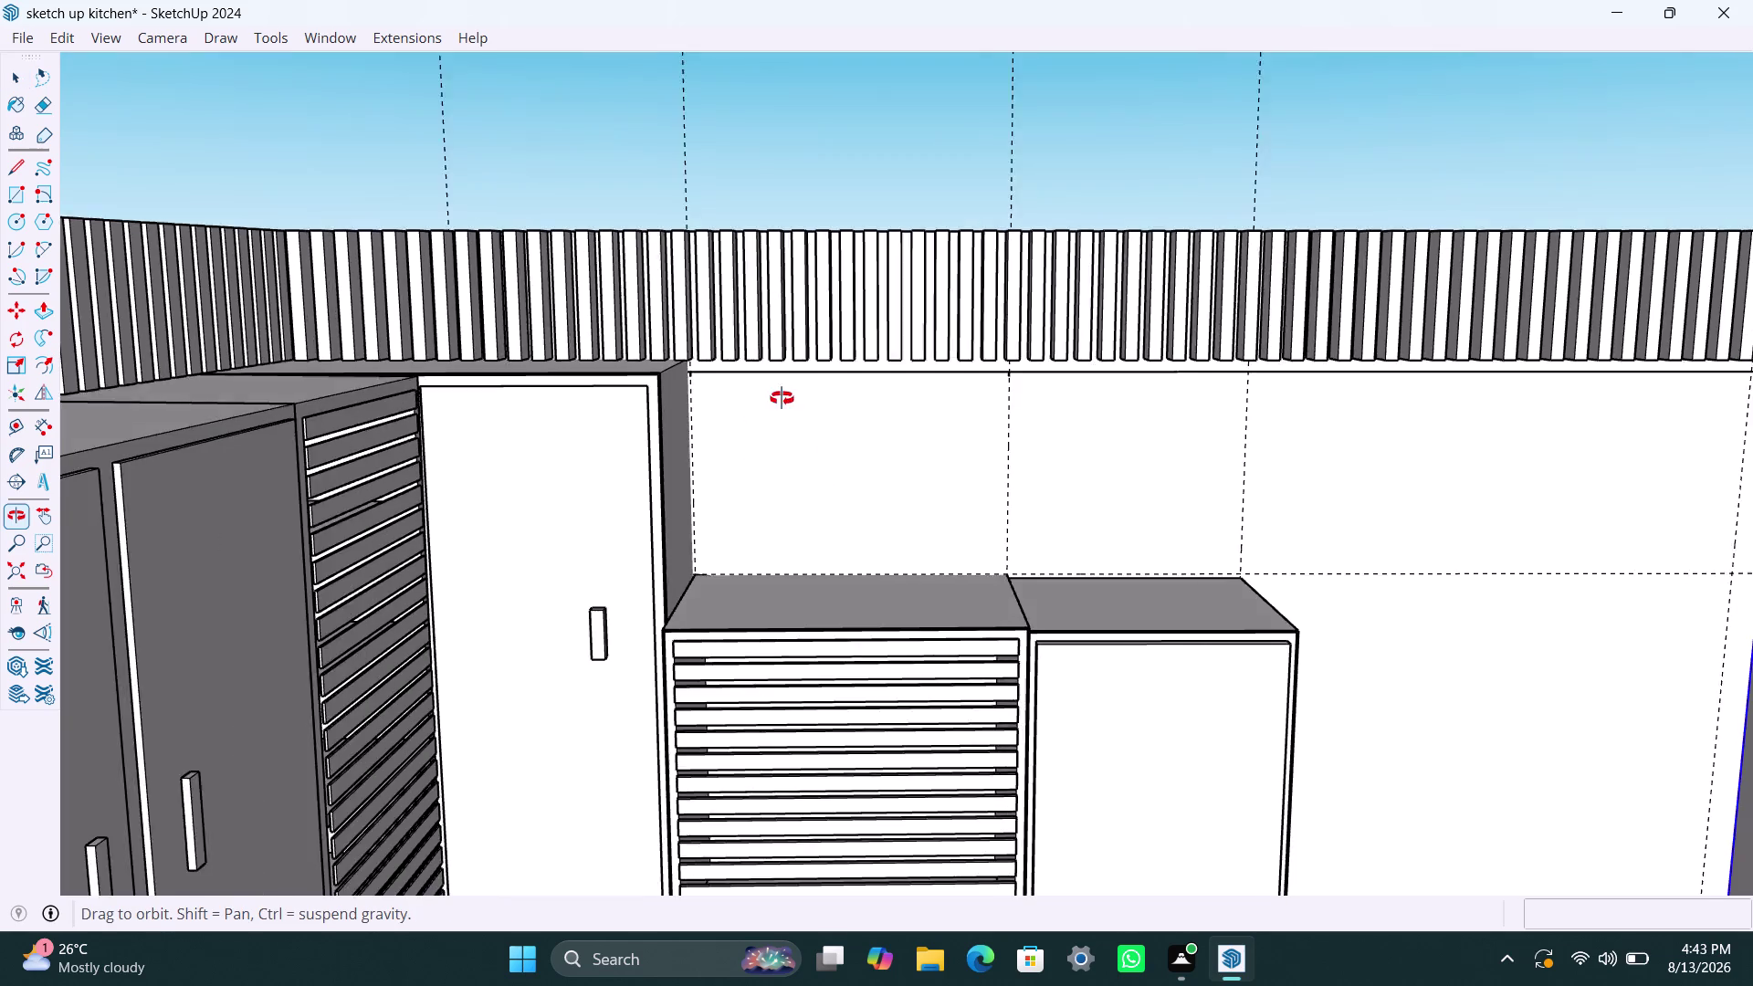
middle_drag(781, 400, 786, 362)
scroll(up, 3)
middle_drag(635, 405, 660, 308)
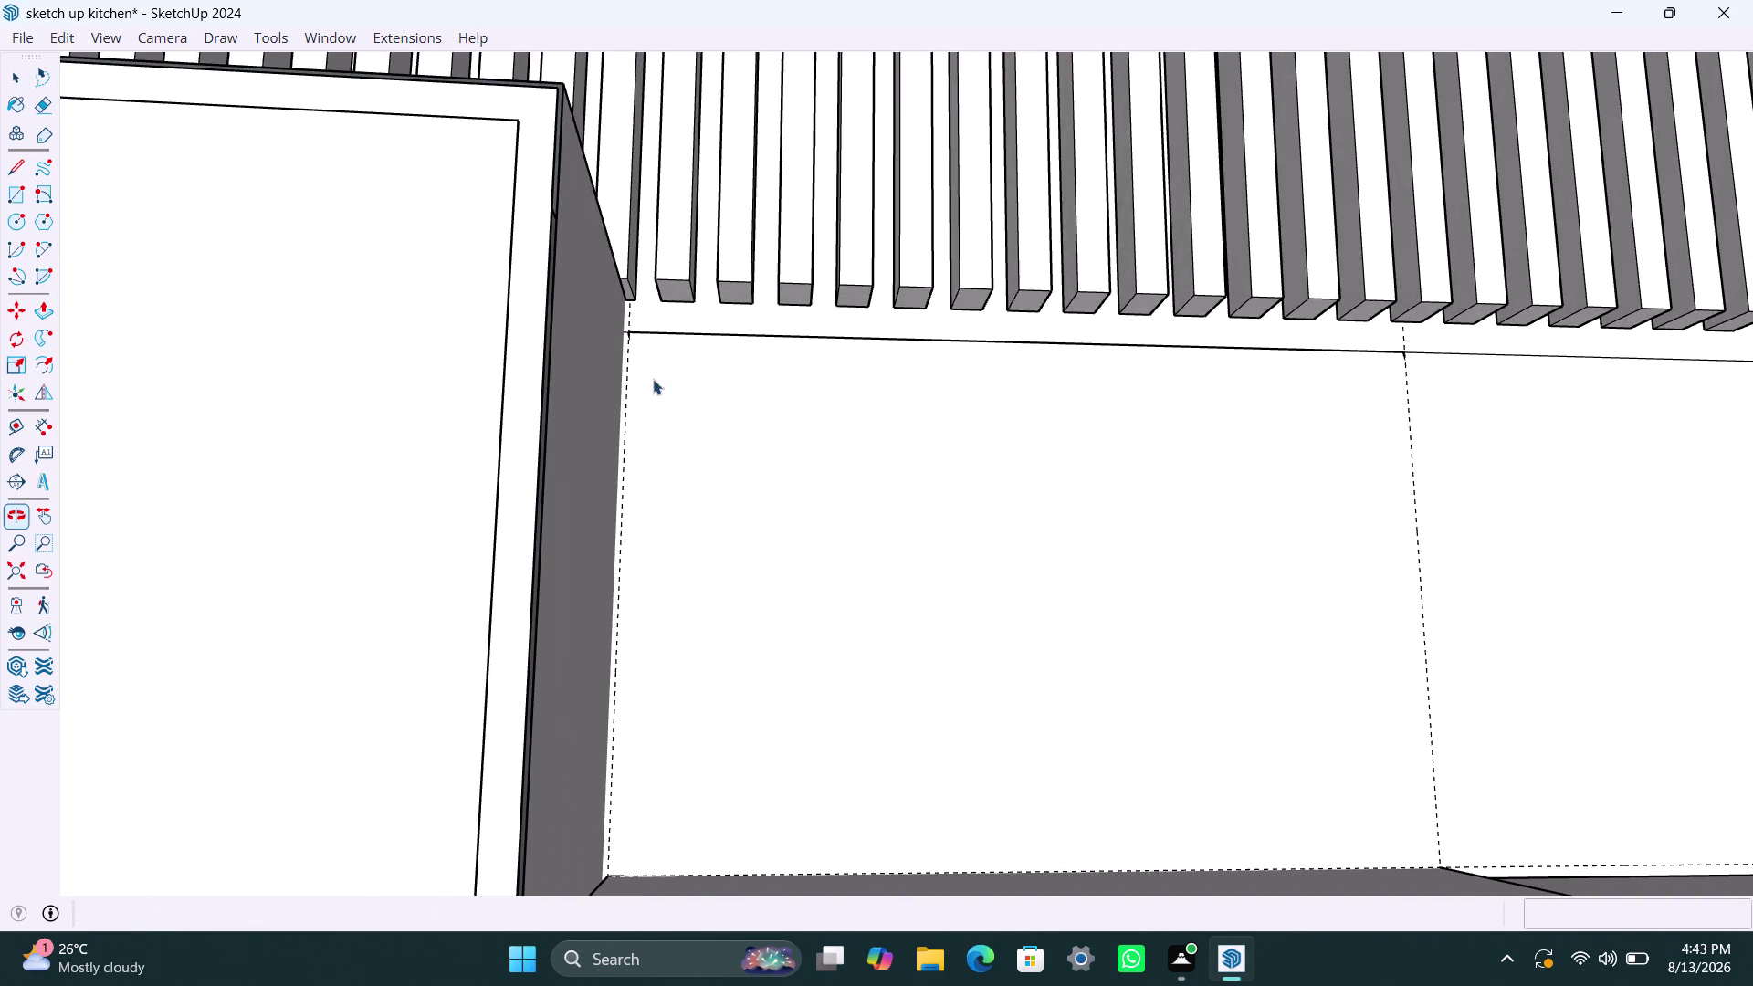
scroll(up, 3)
scroll(up, 3)
Draw a rectangle on the back wall above the louvered cabinet.
key(r)
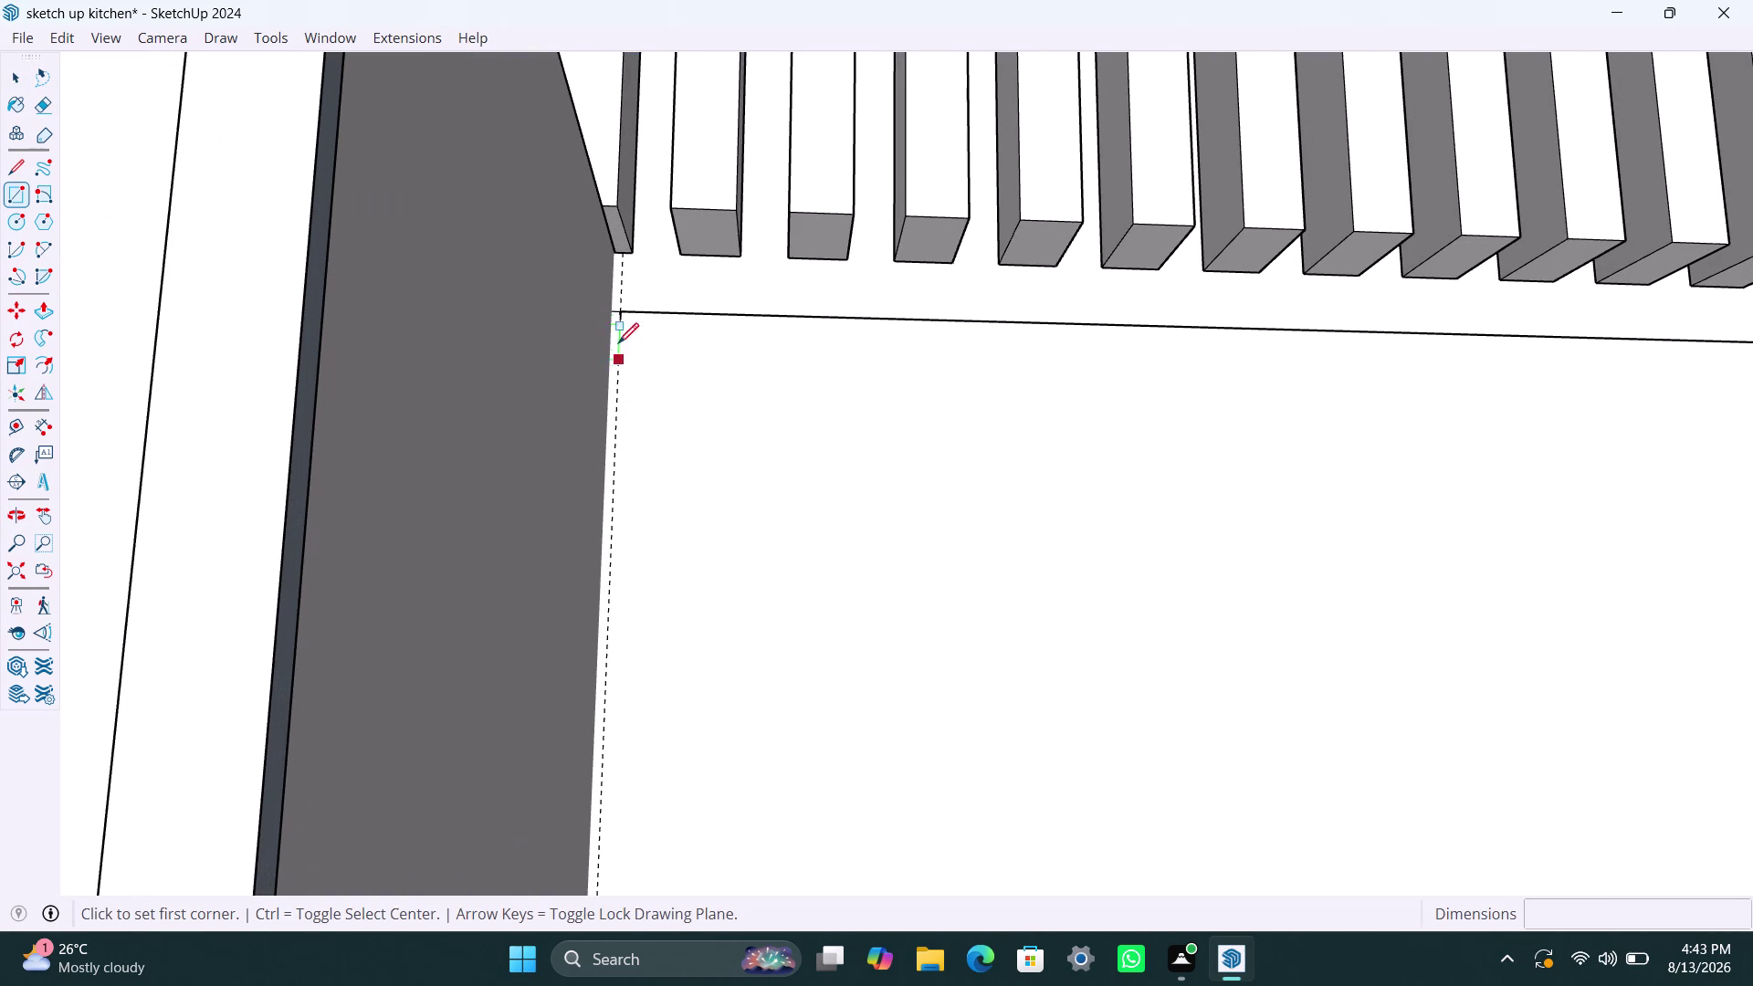
click(621, 321)
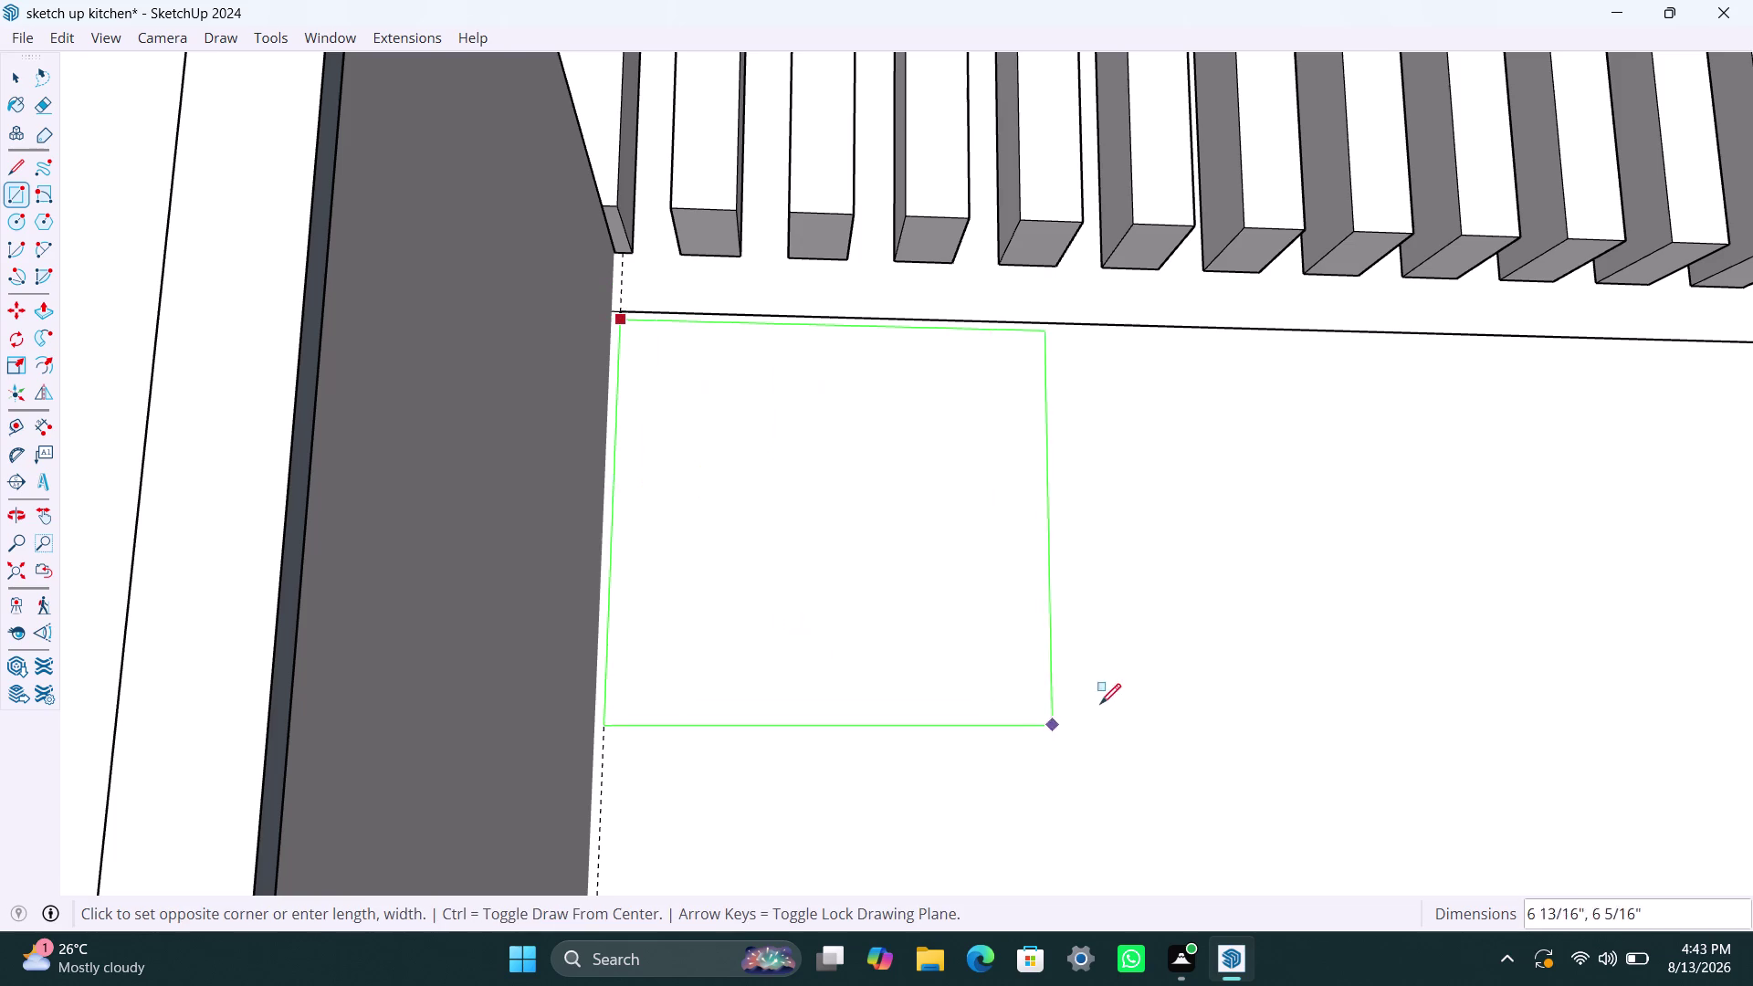
scroll(down, 3)
scroll(down, 3)
middle_drag(1121, 700, 1140, 779)
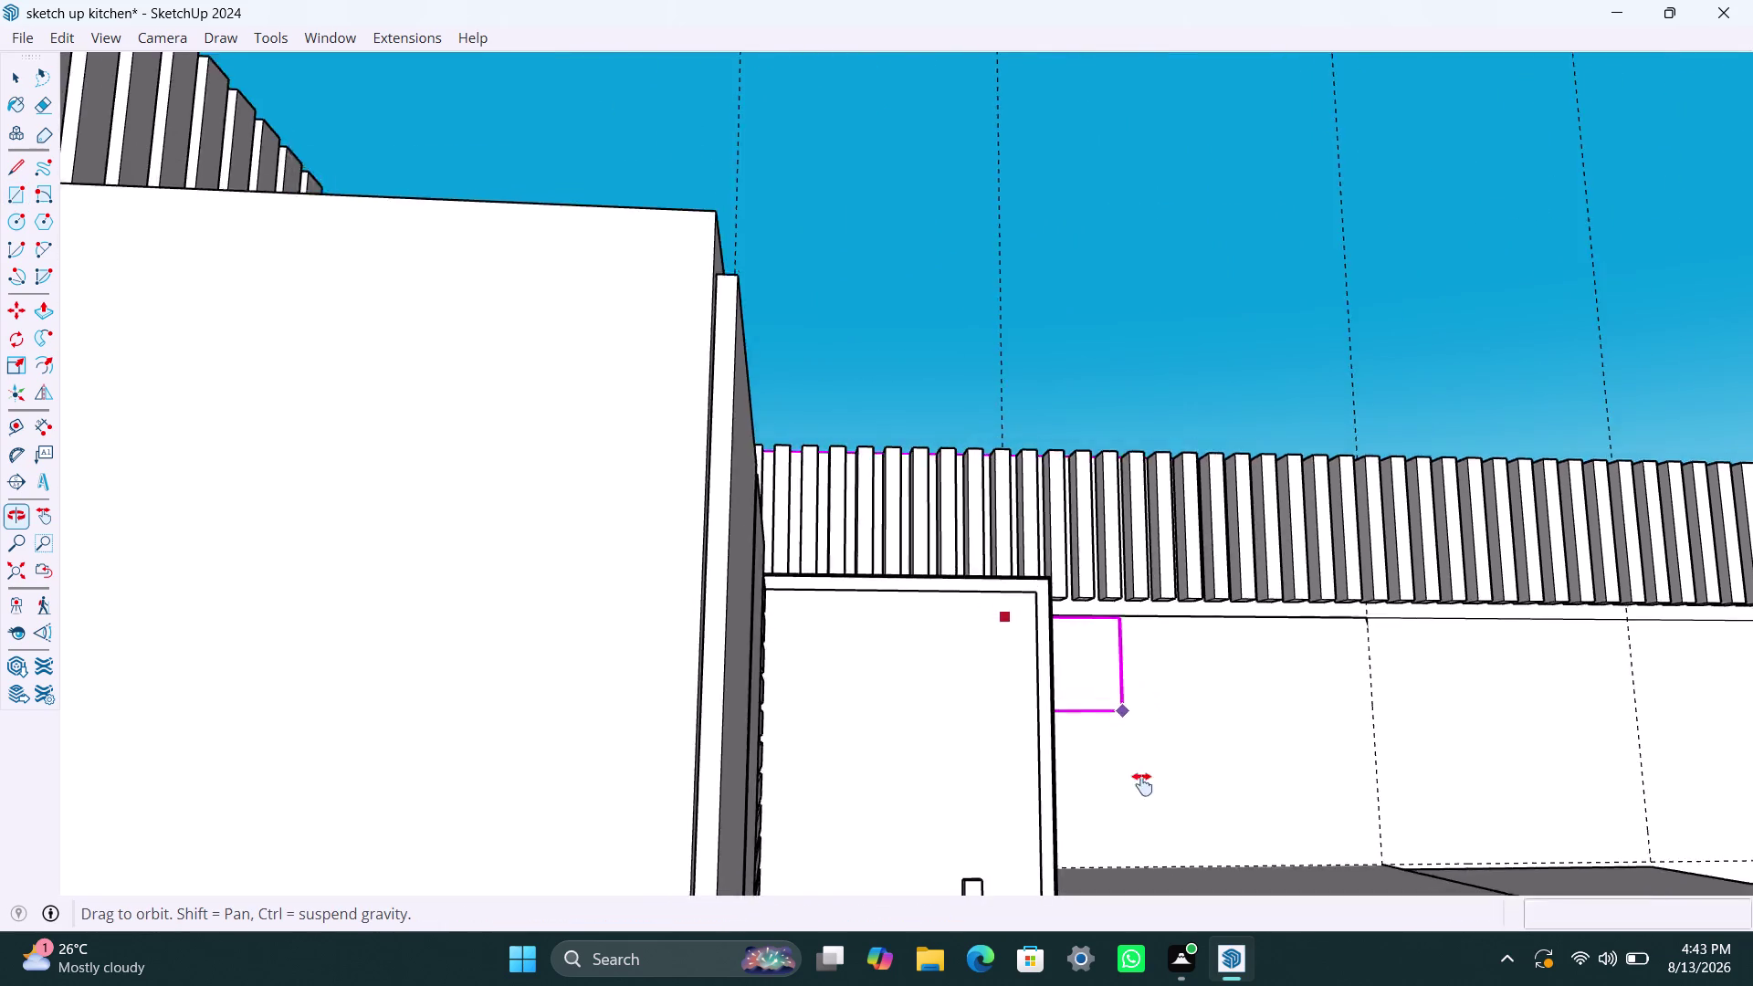
middle_drag(1139, 779, 922, 617)
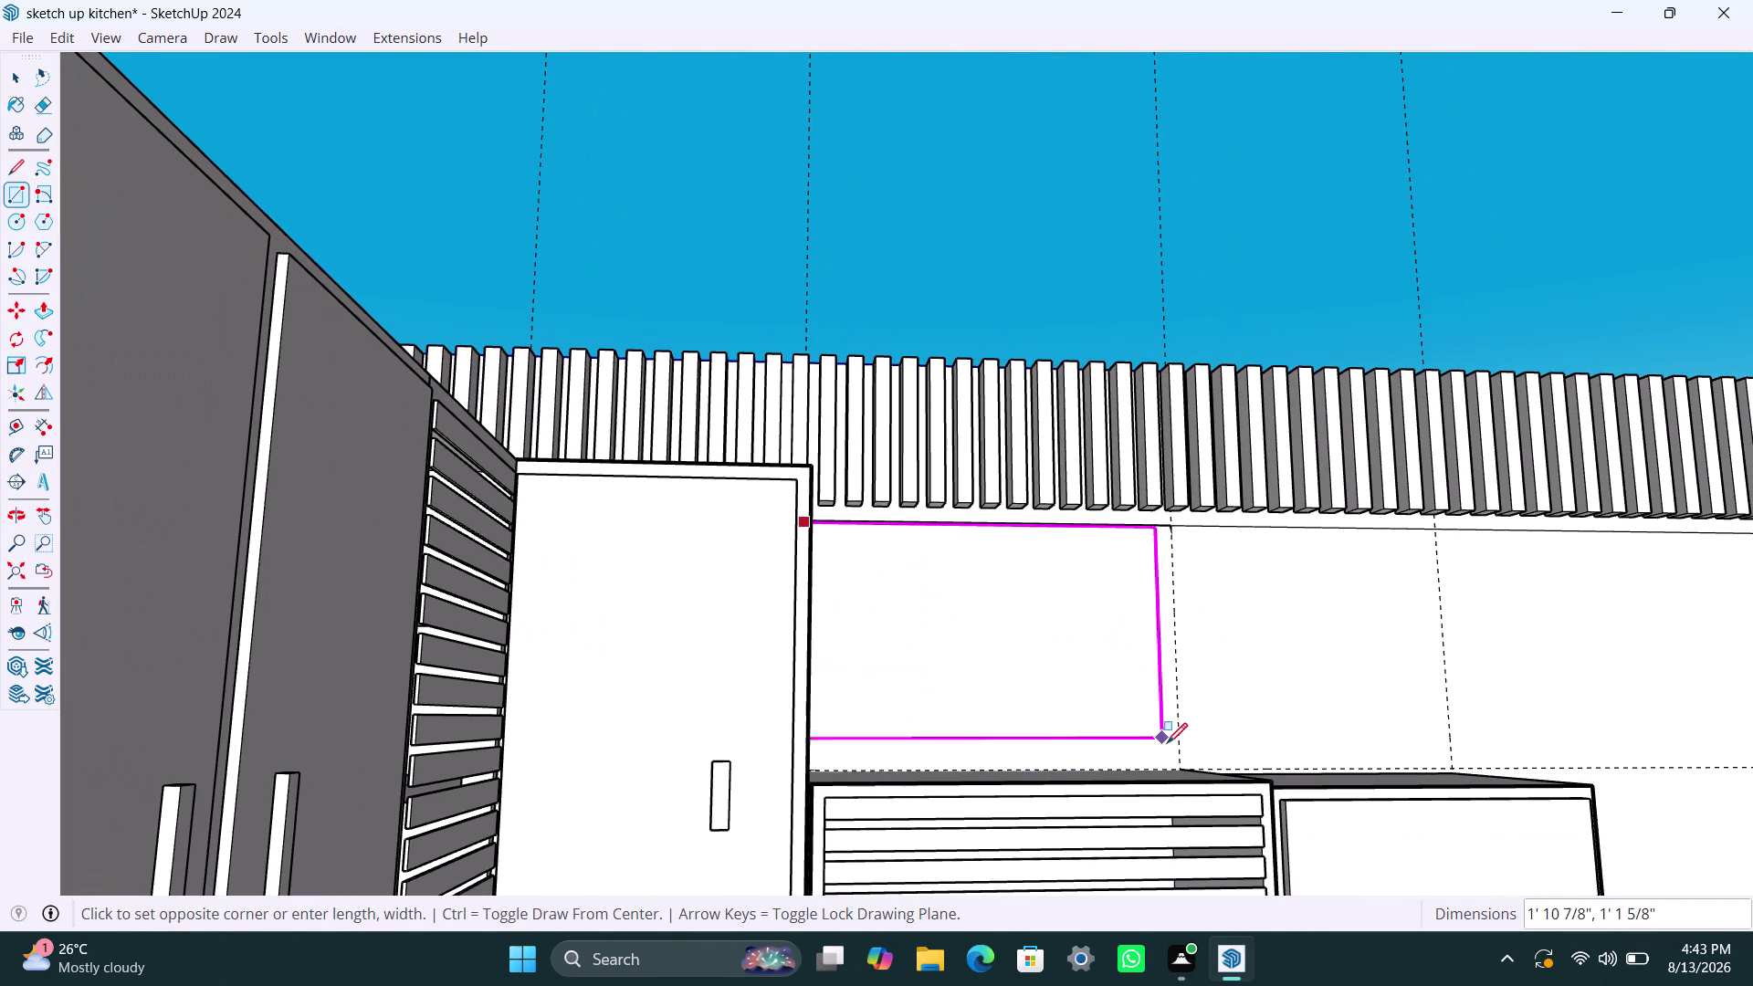
click(1176, 765)
key(space)
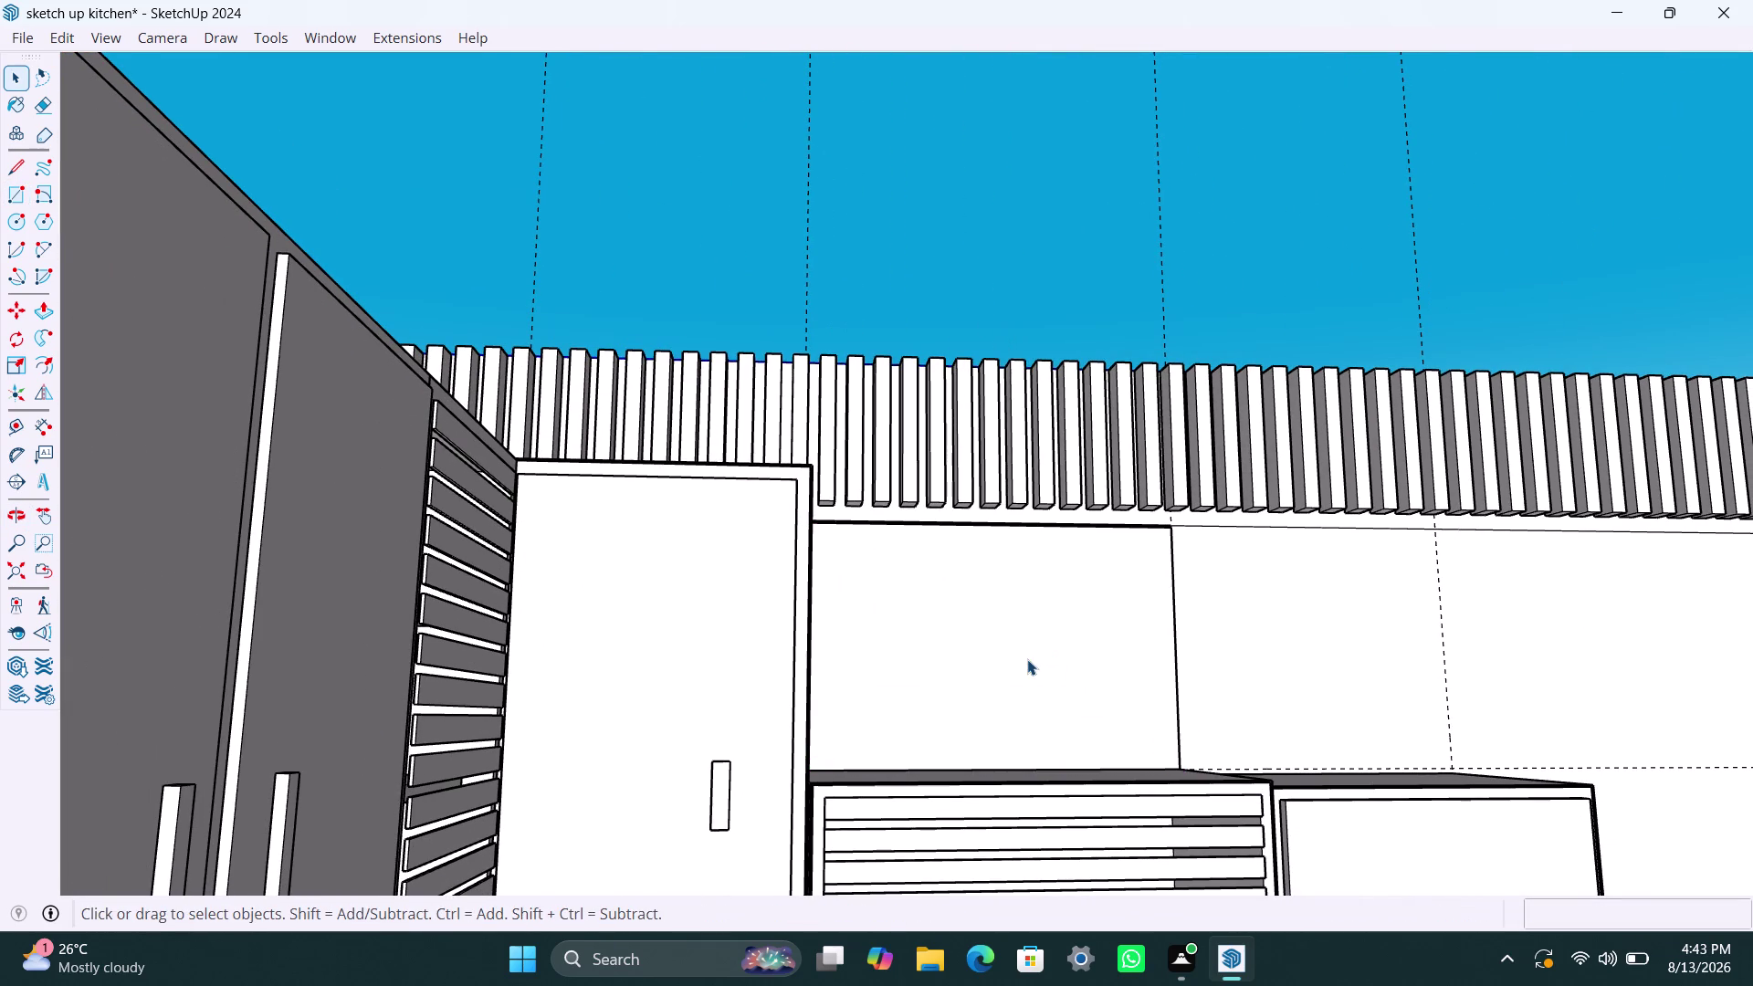
Select the new back-wall rectangle face with its edges.
click(1026, 659)
click(1026, 658)
click(1022, 658)
right_click(1020, 659)
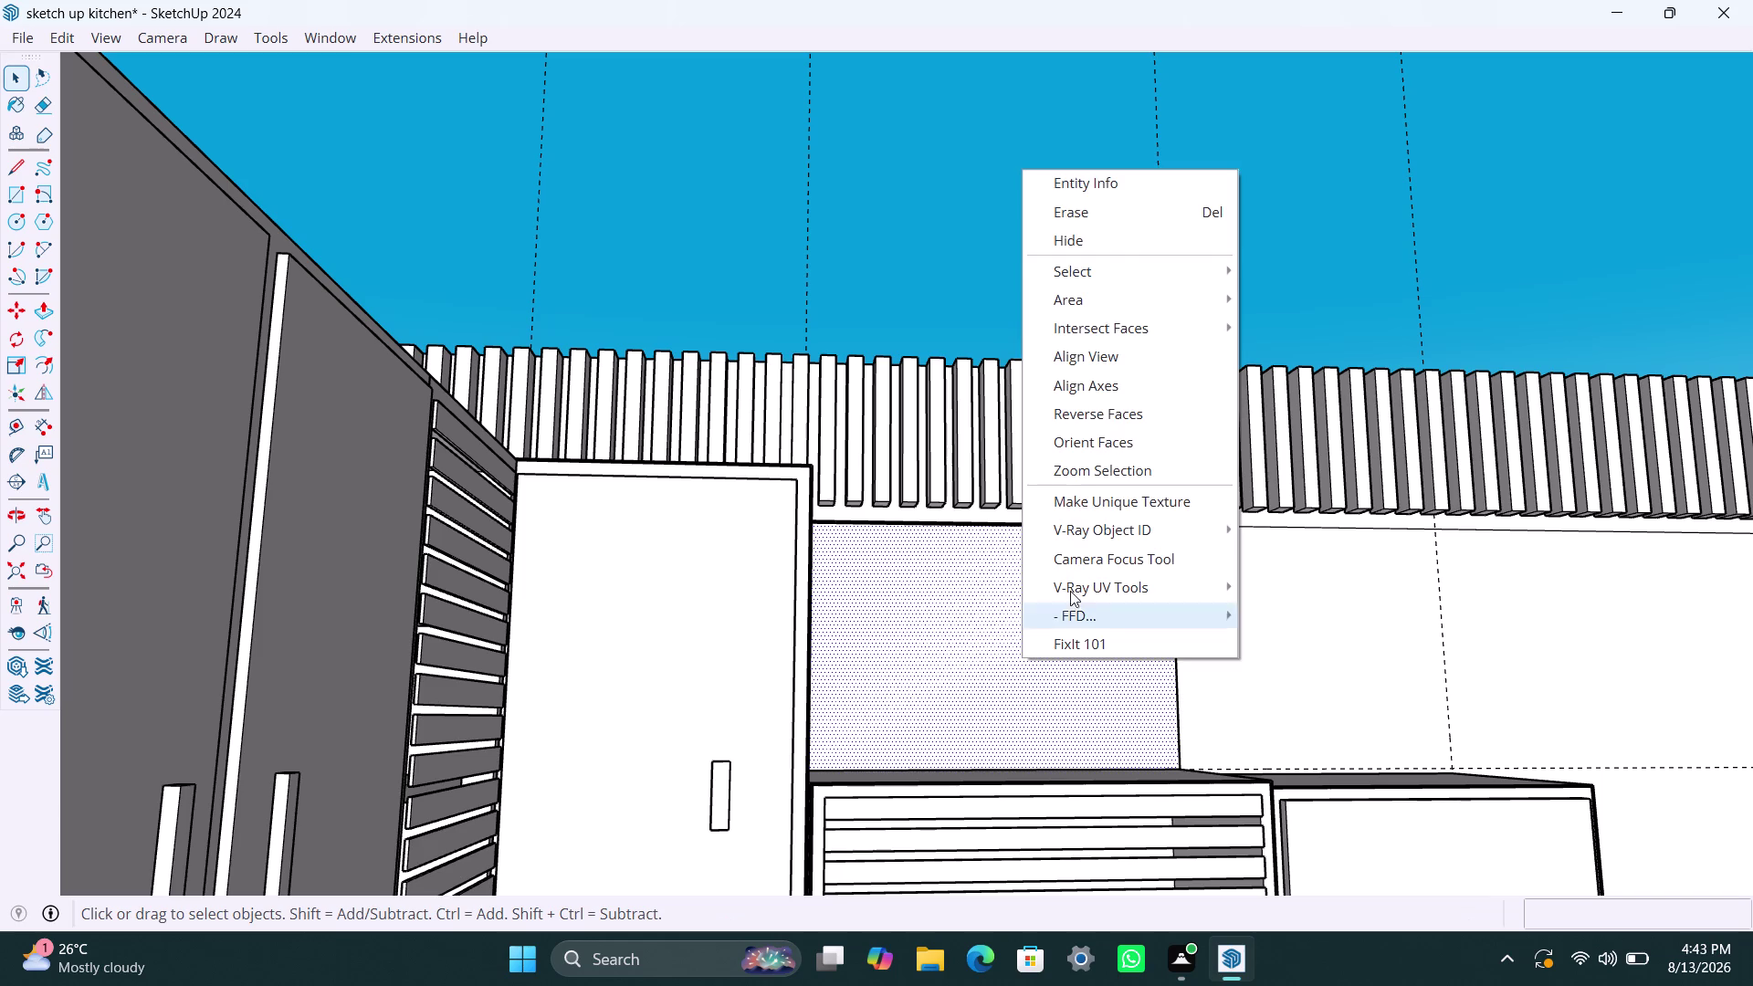
double_click(963, 664)
click(963, 665)
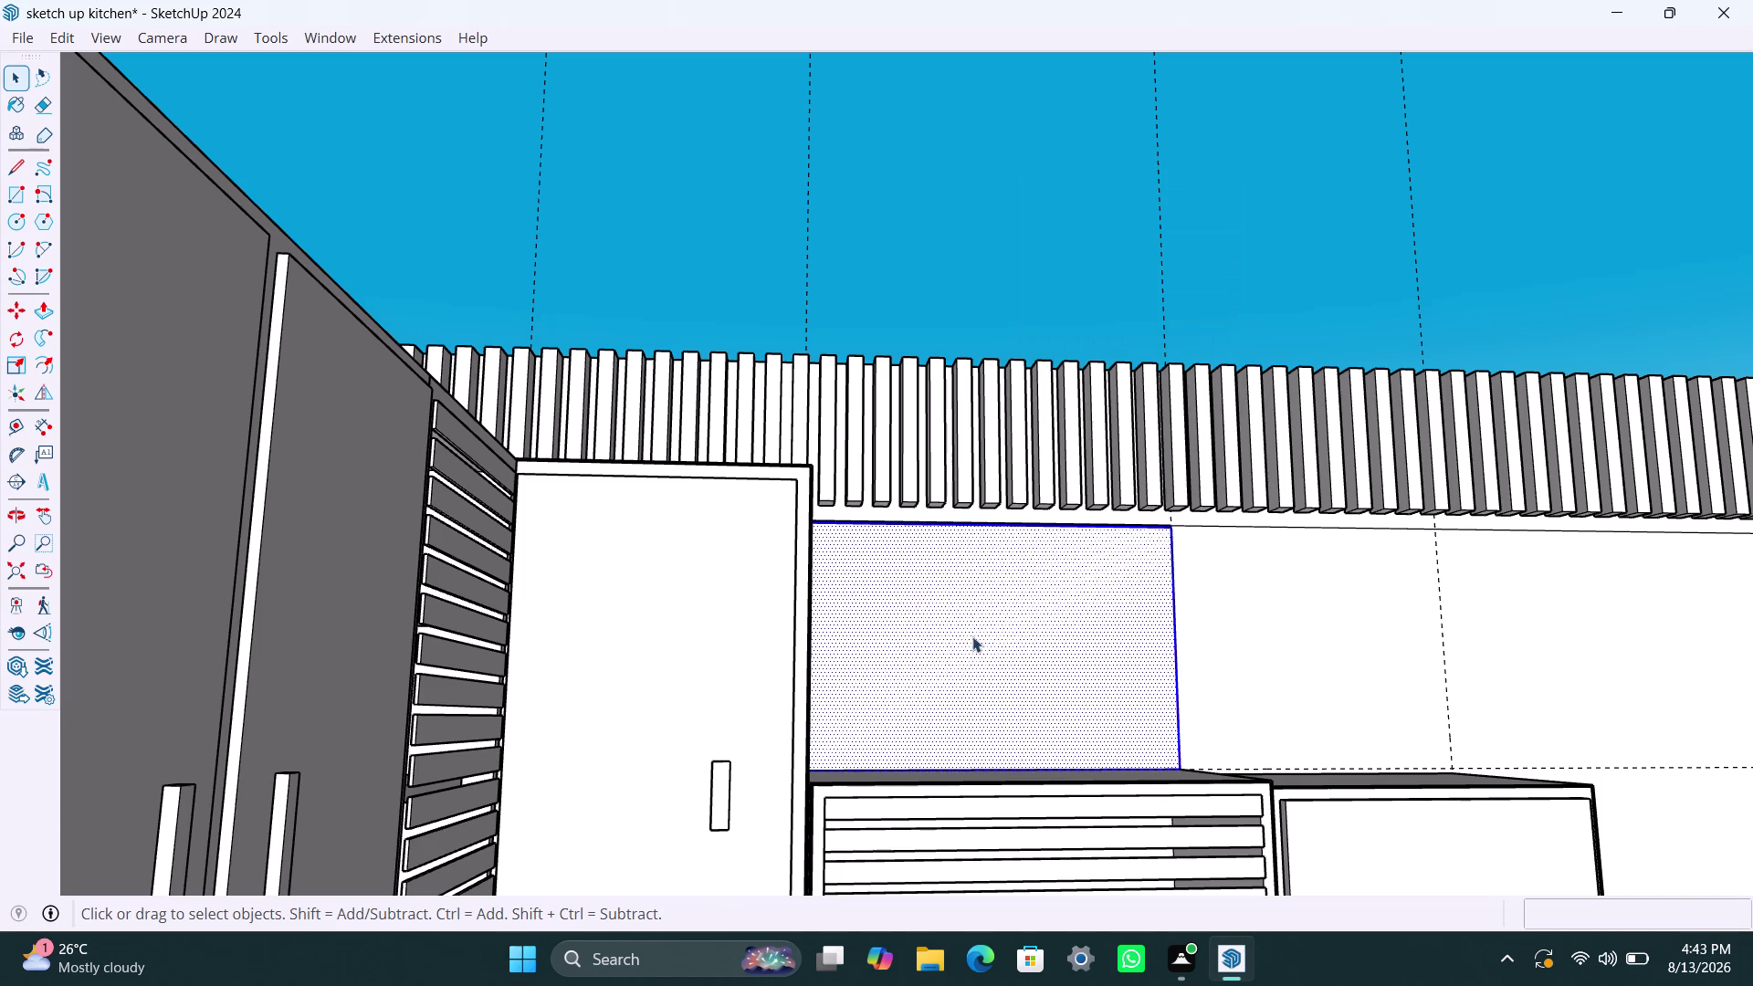
right_click(973, 636)
click(1075, 332)
double_click(1048, 585)
click(1048, 586)
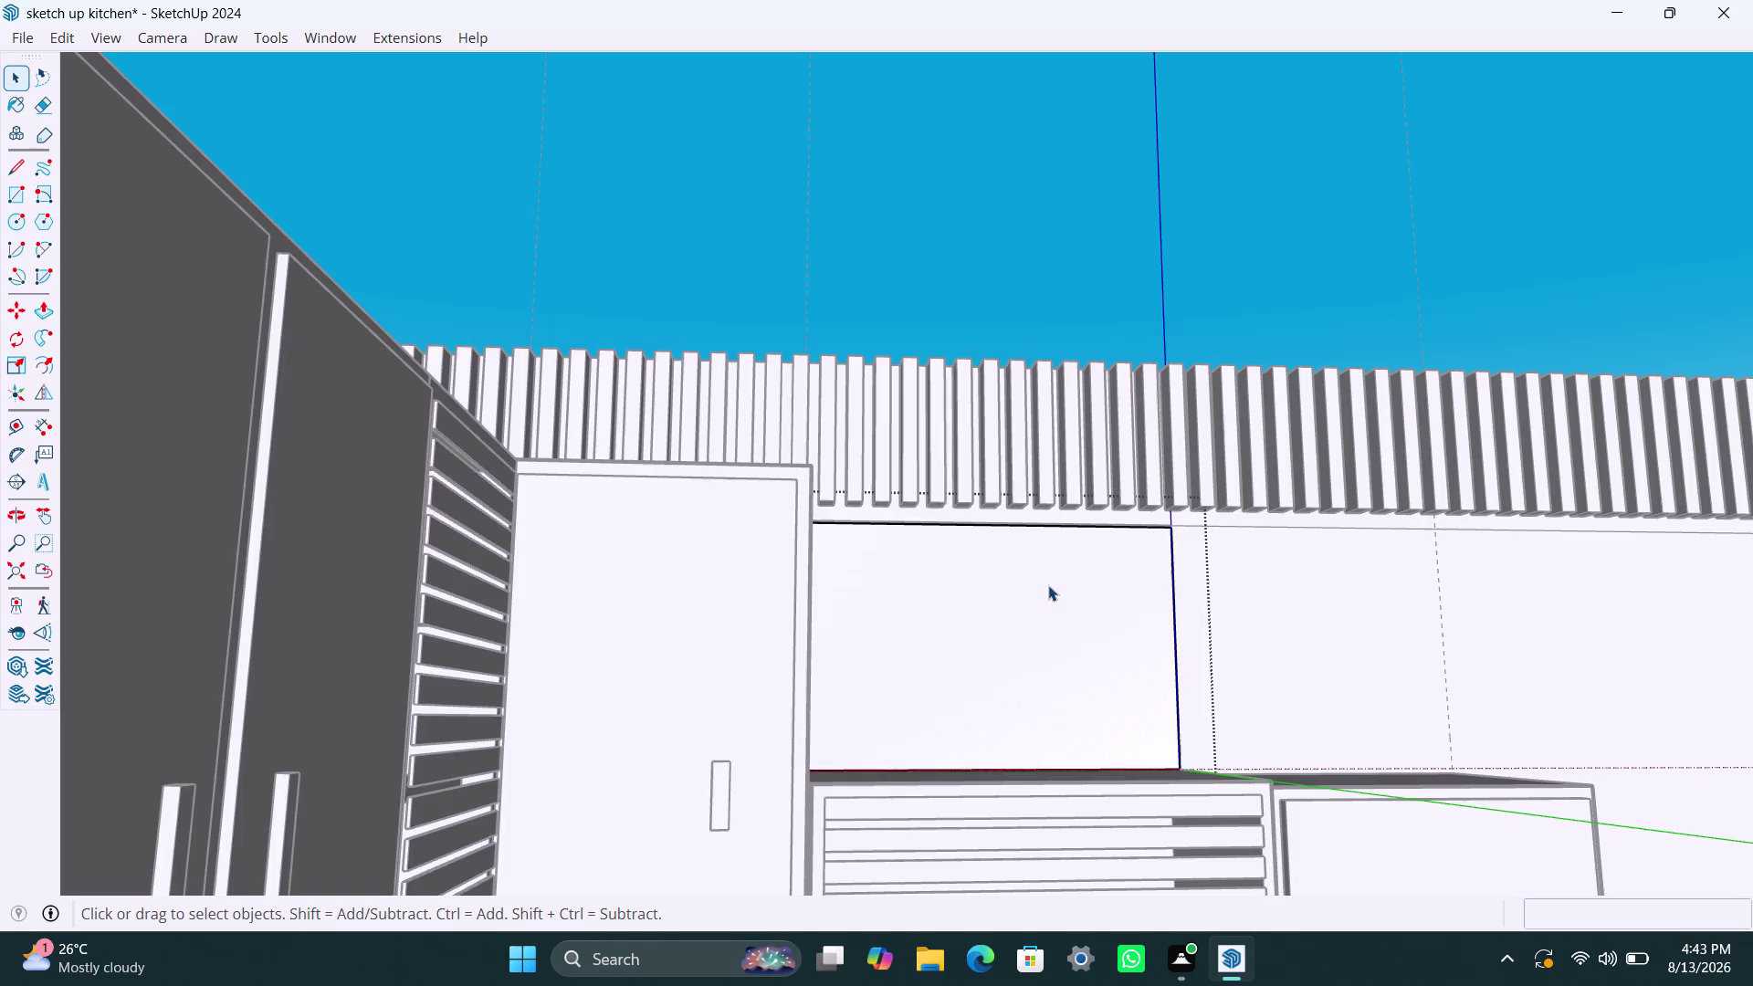
Pull the wall rectangle out about 1' 1 3/4" into an upper cabinet box.
key(p)
click(1039, 588)
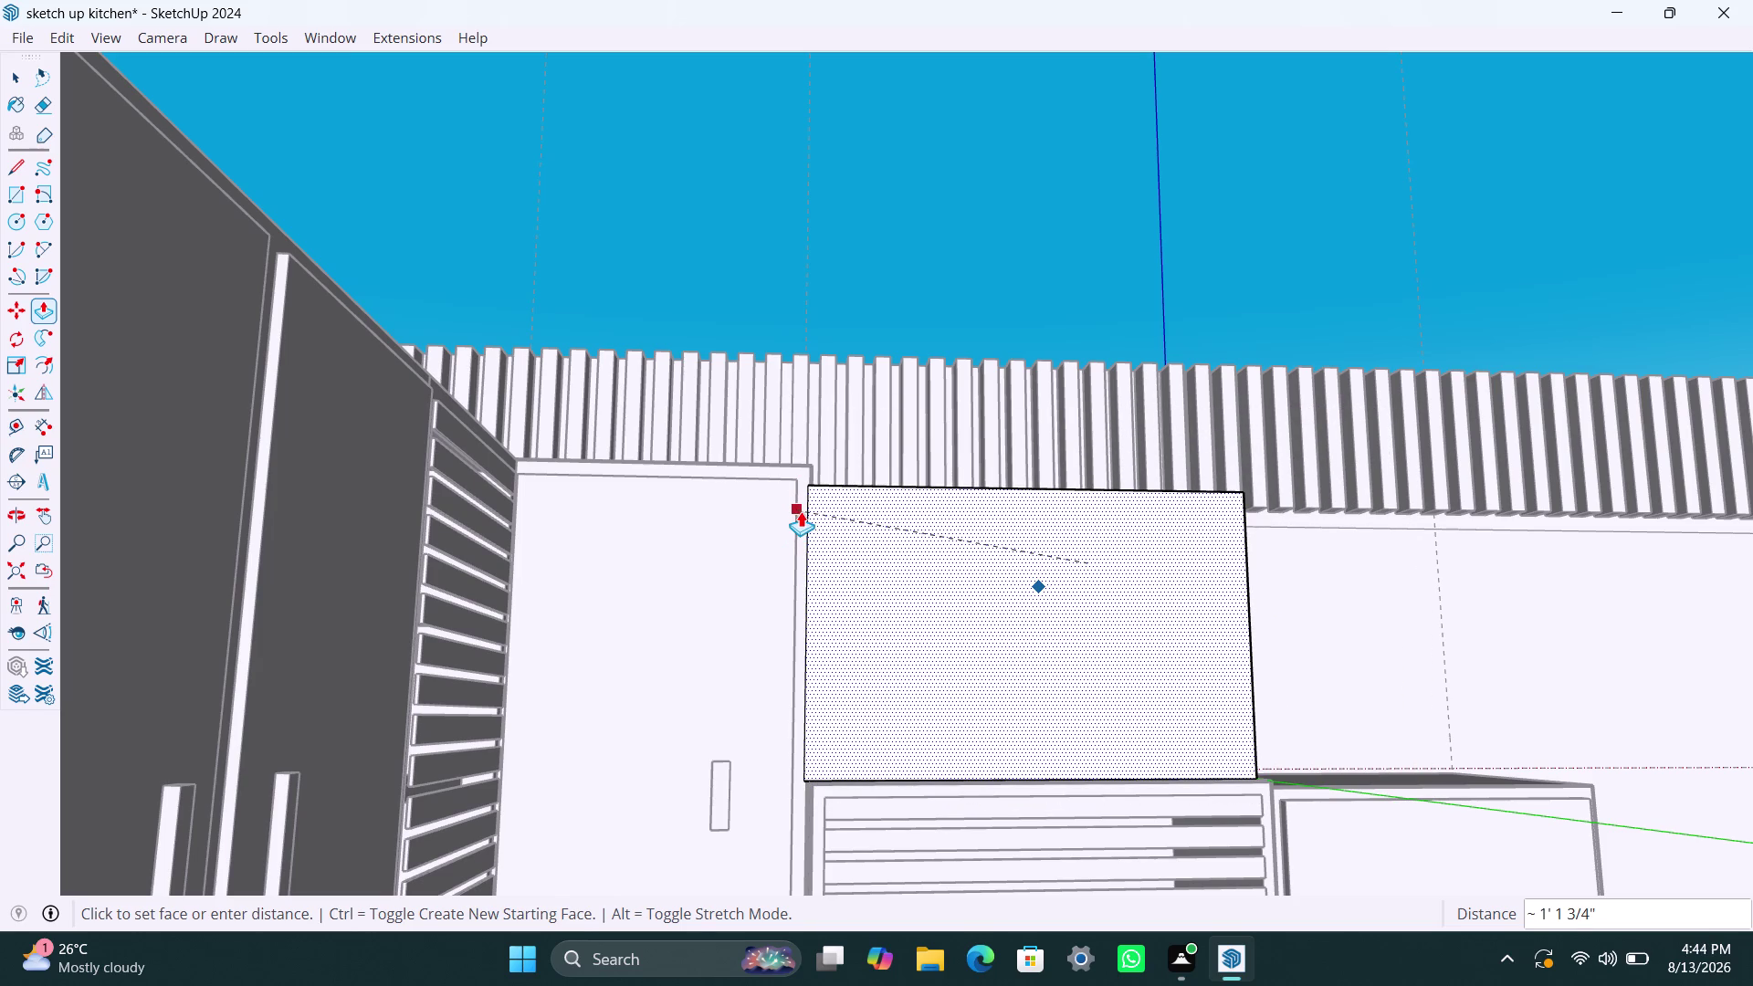
click(801, 511)
key(space)
click(883, 212)
scroll(down, 3)
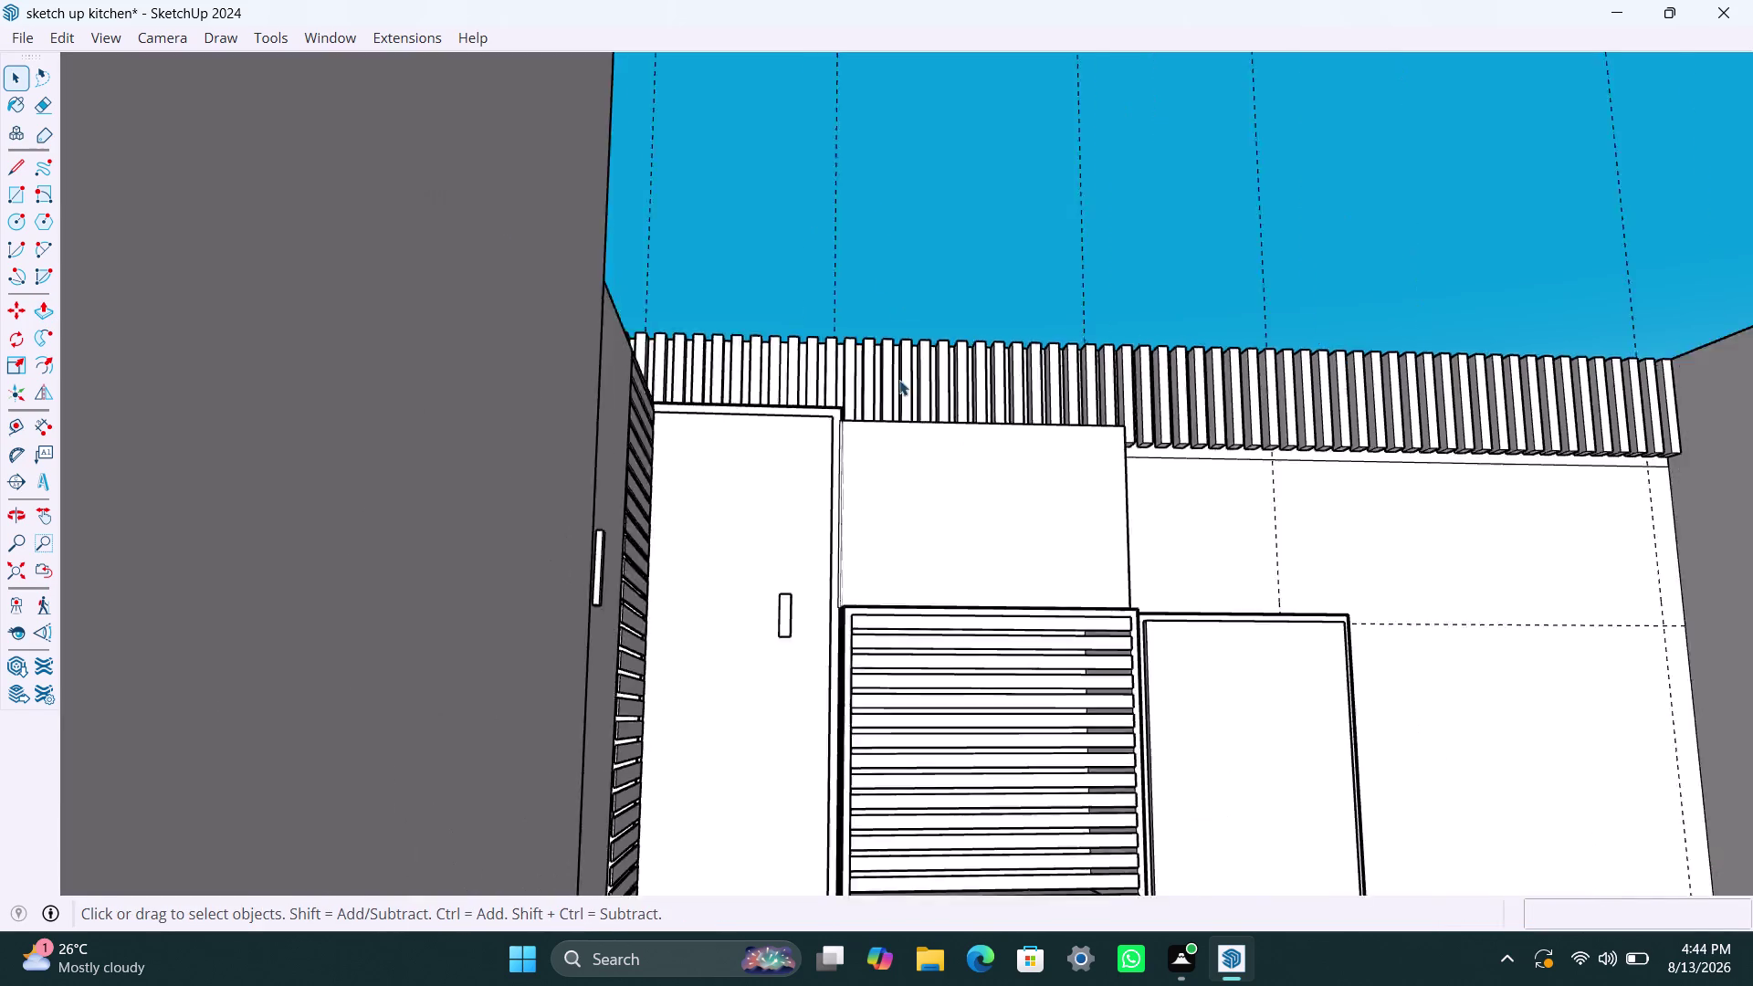
View the kitchen from above and select the entire upper cabinet box.
middle_drag(916, 357, 902, 475)
scroll(up, 3)
click(18, 566)
scroll(down, 3)
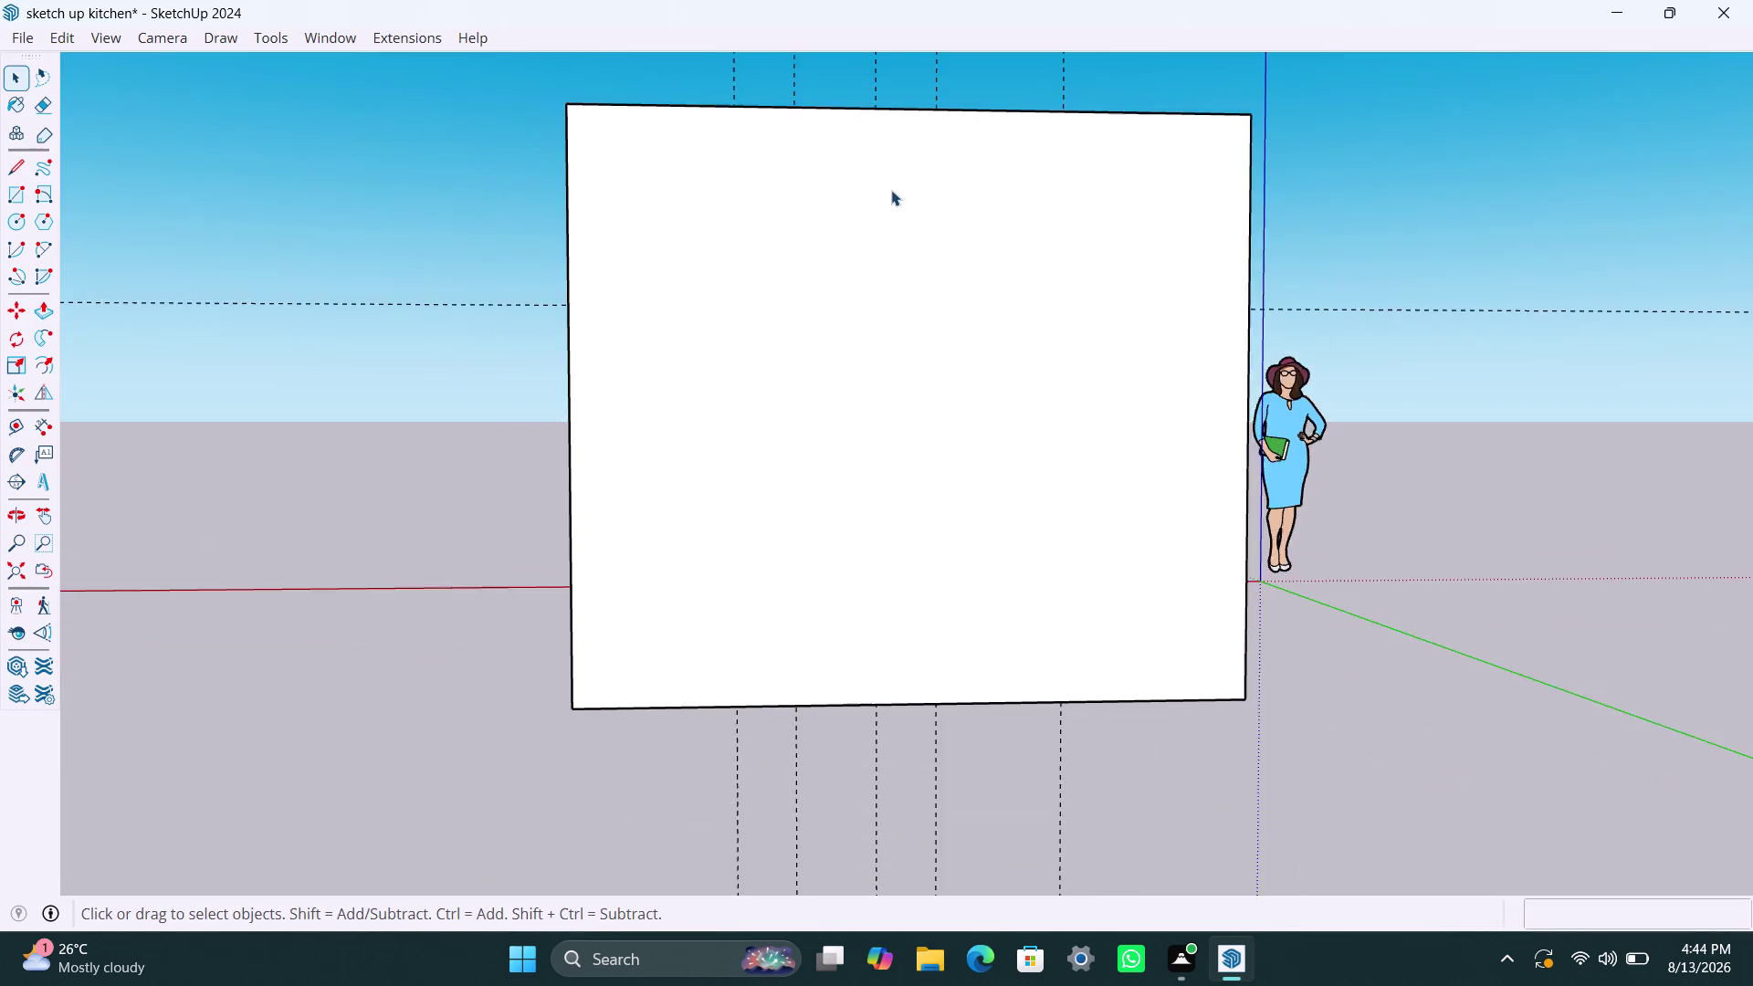
middle_drag(891, 190, 871, 414)
scroll(up, 3)
middle_drag(897, 233, 892, 408)
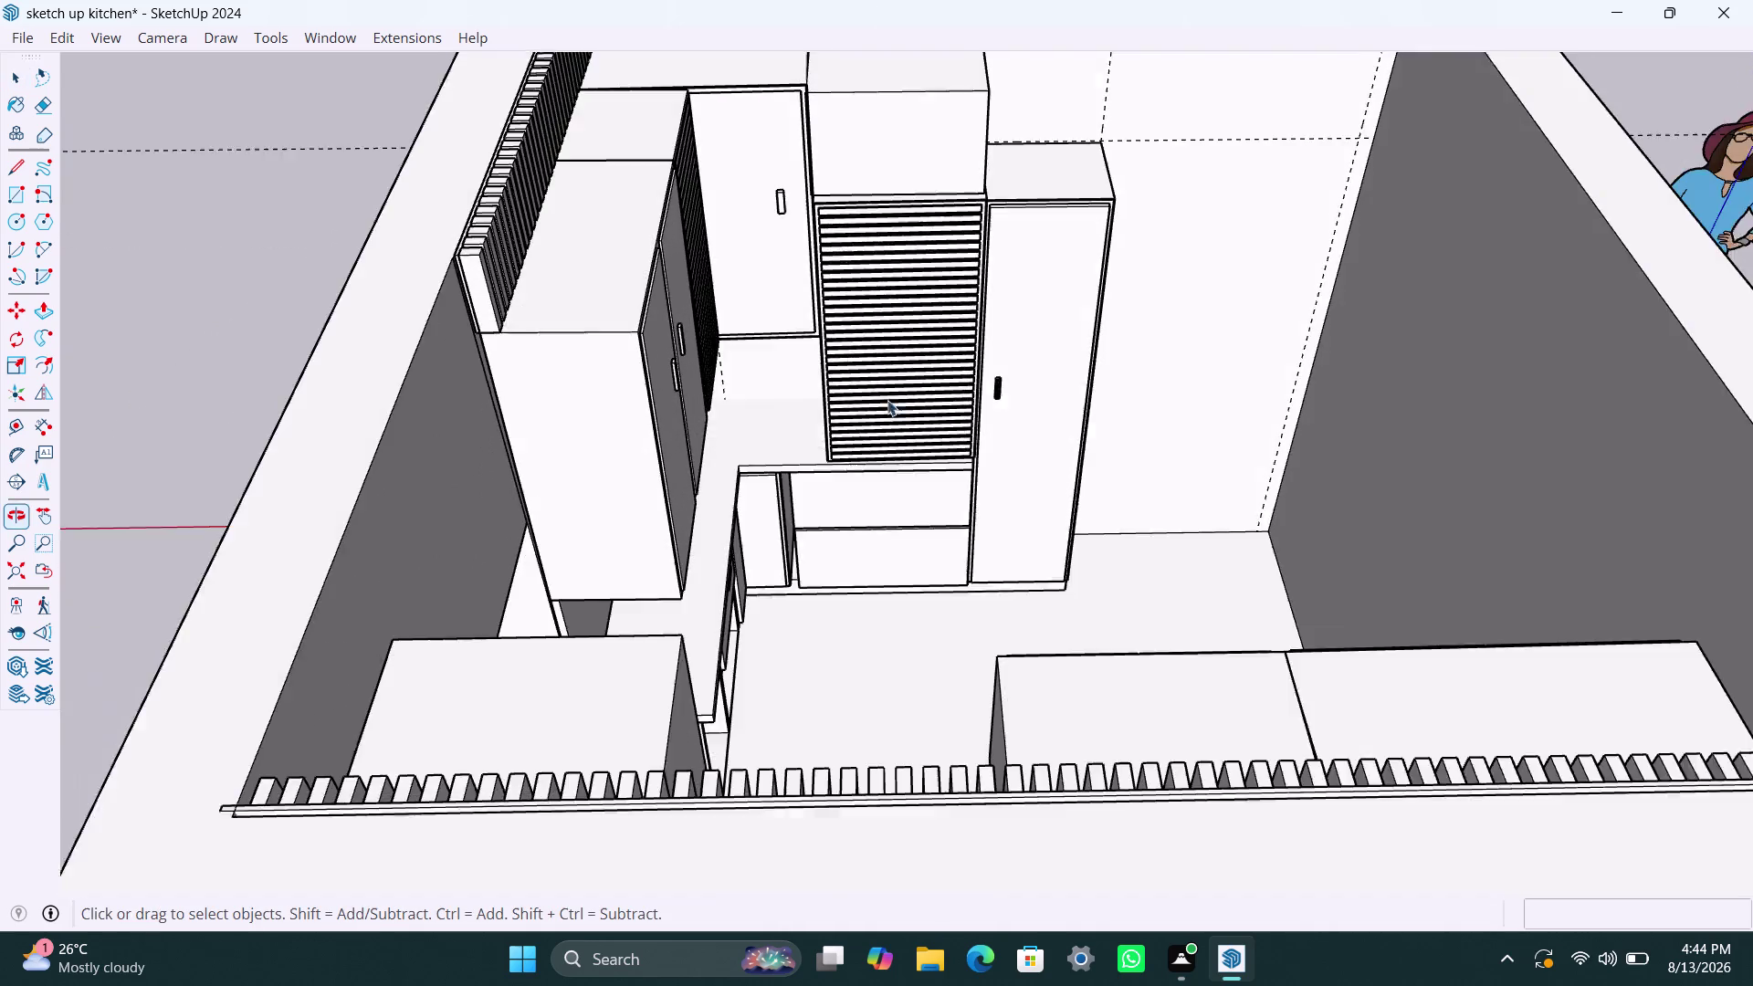
scroll(up, 3)
middle_drag(855, 124, 806, 332)
scroll(up, 3)
click(799, 299)
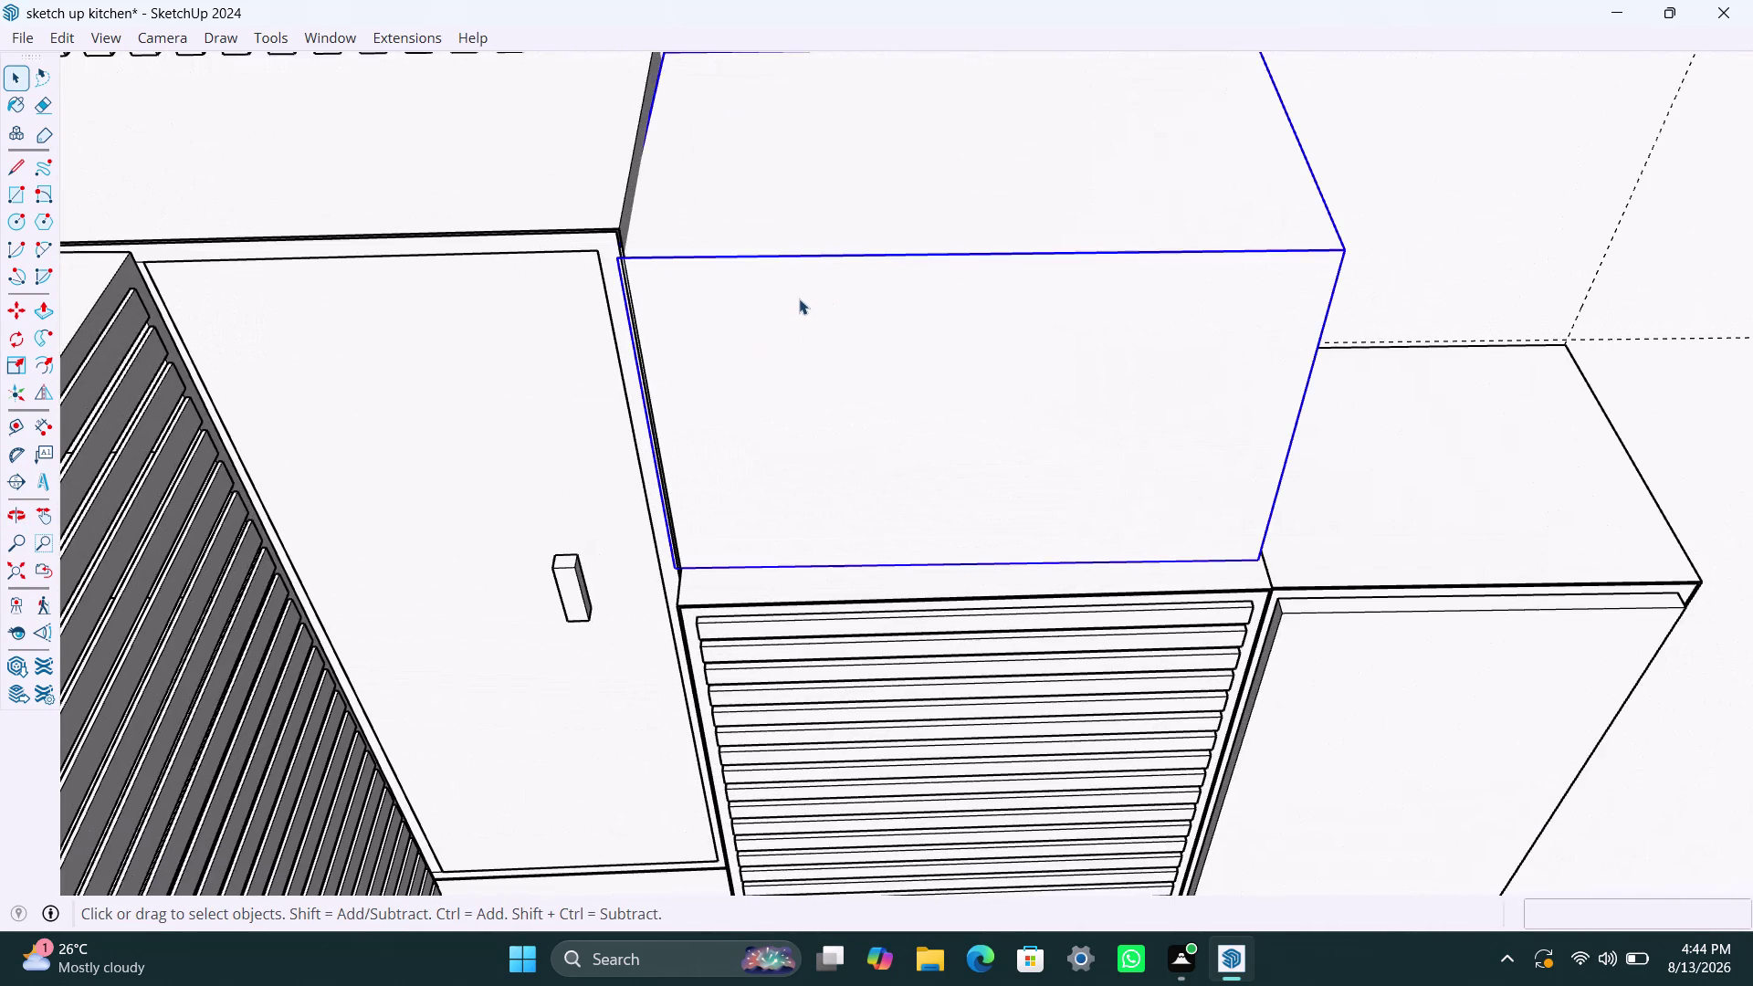
triple_click(799, 298)
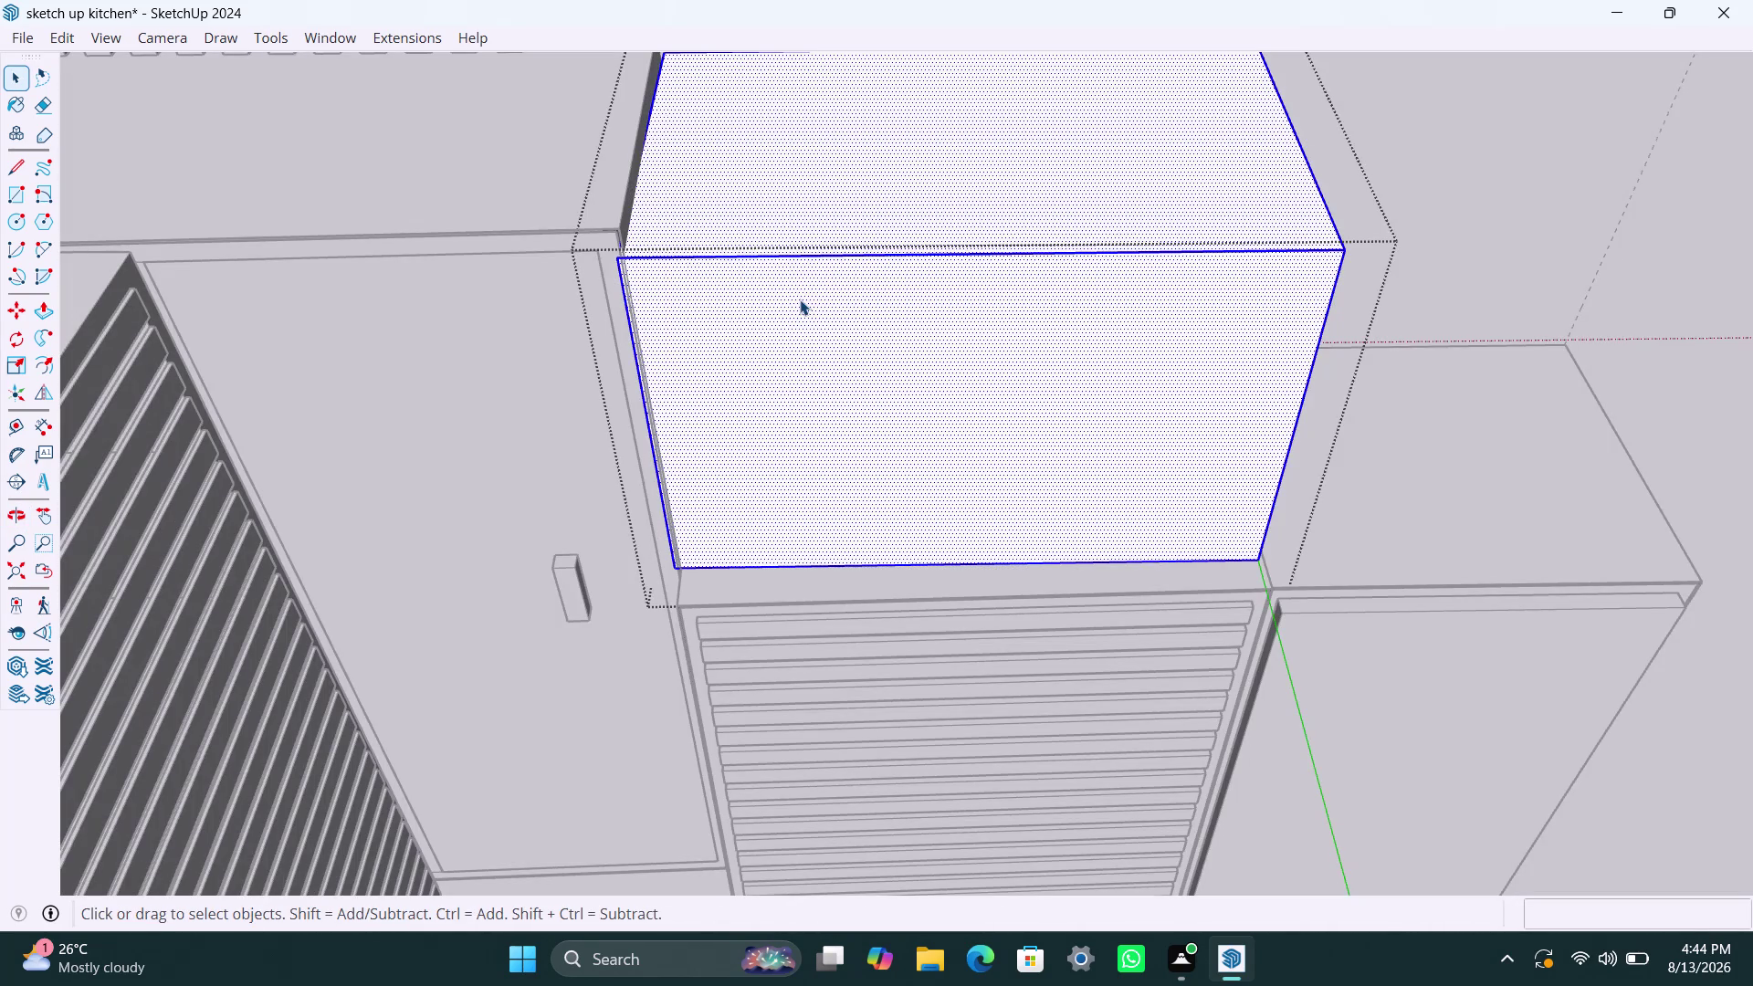
Push the upper box's front face back about 2 11/16" and clear the selection.
key(p)
click(800, 299)
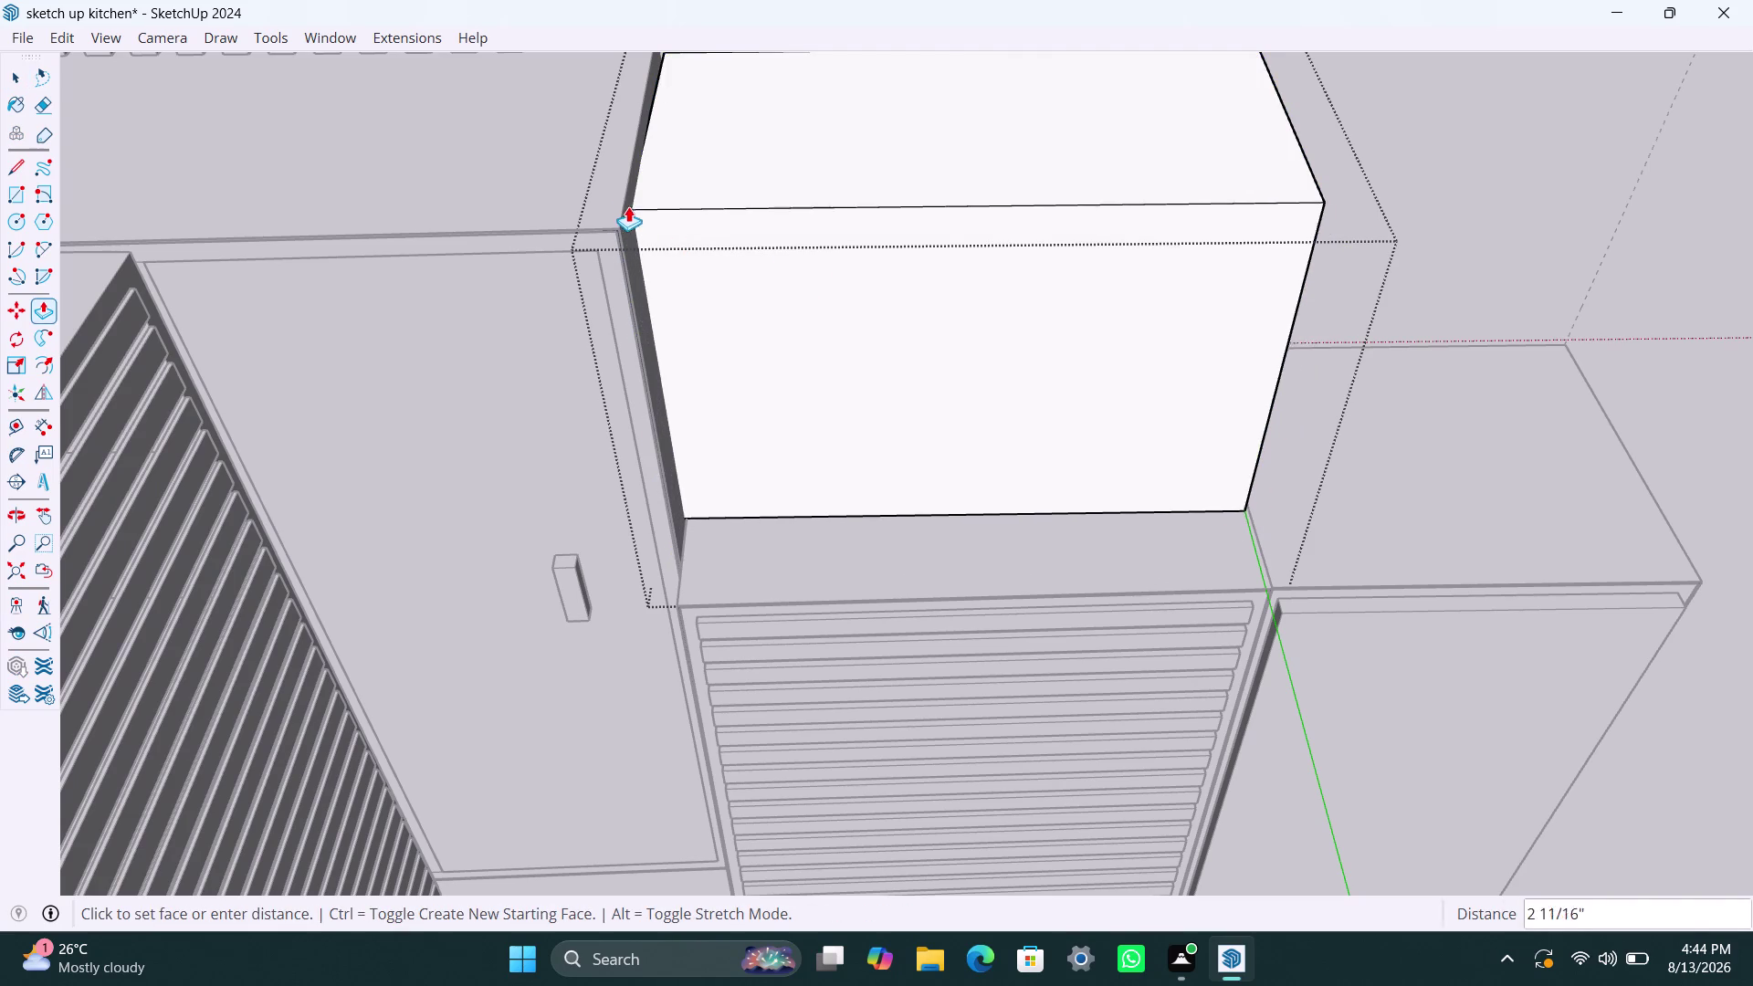
click(615, 206)
key(space)
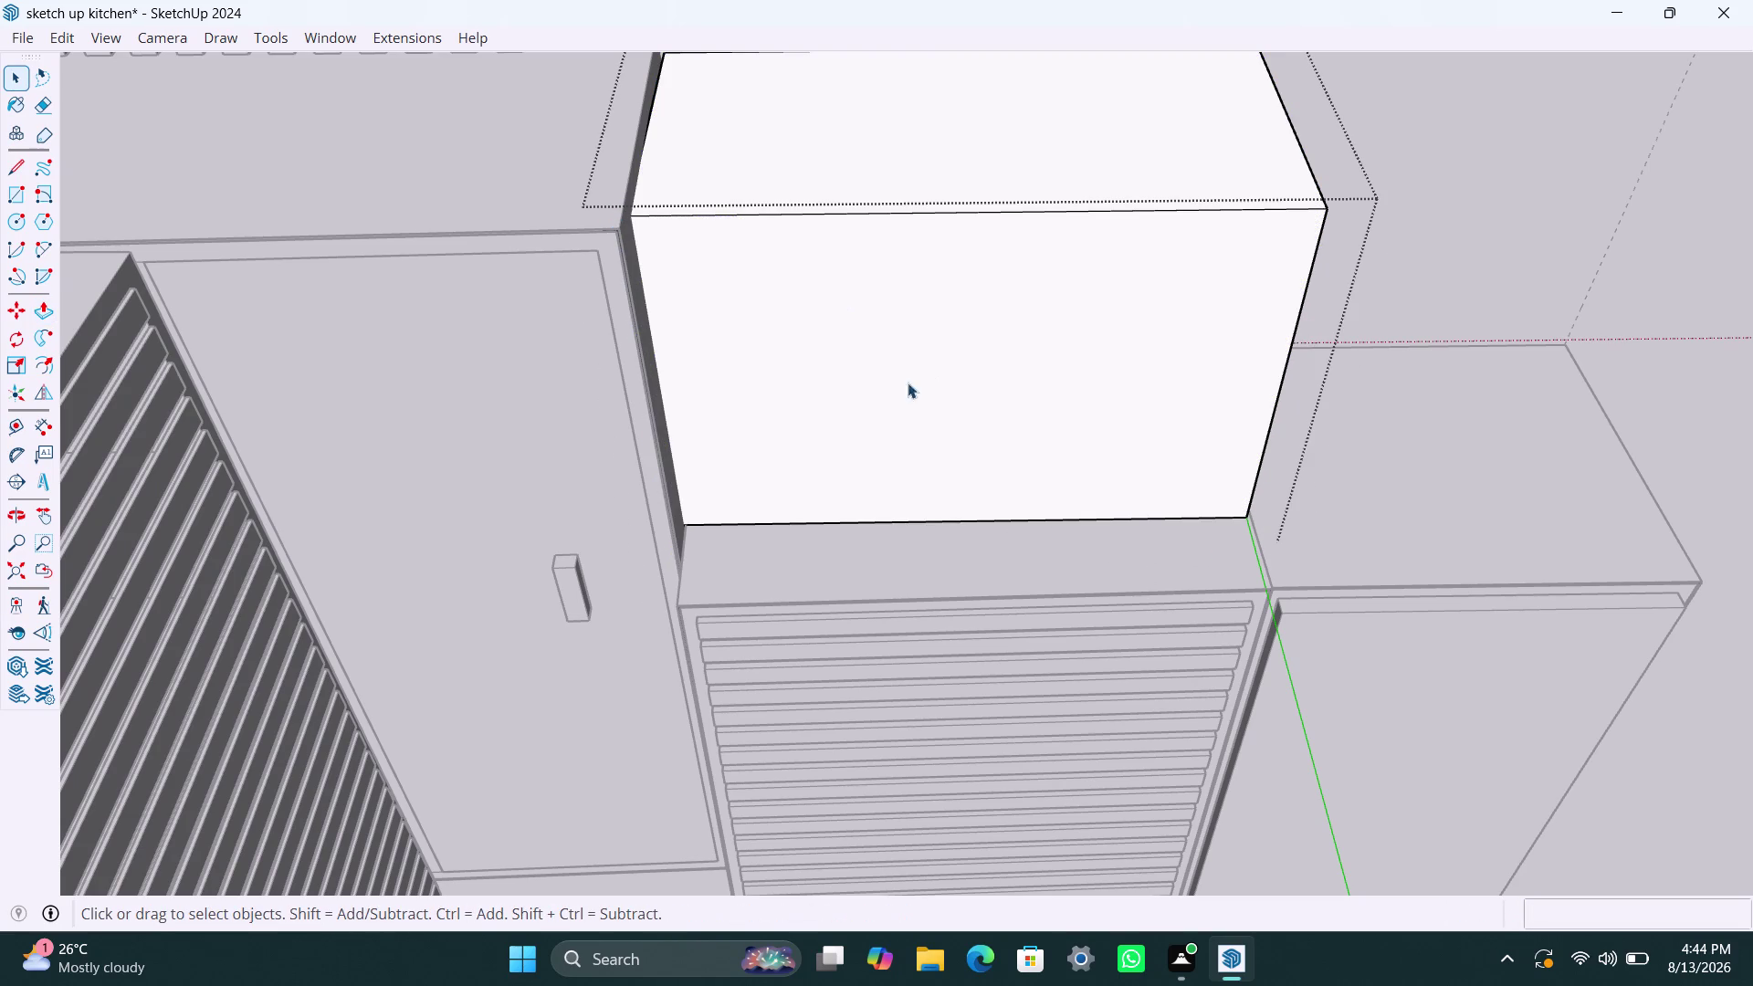
click(834, 406)
key(space)
scroll(down, 3)
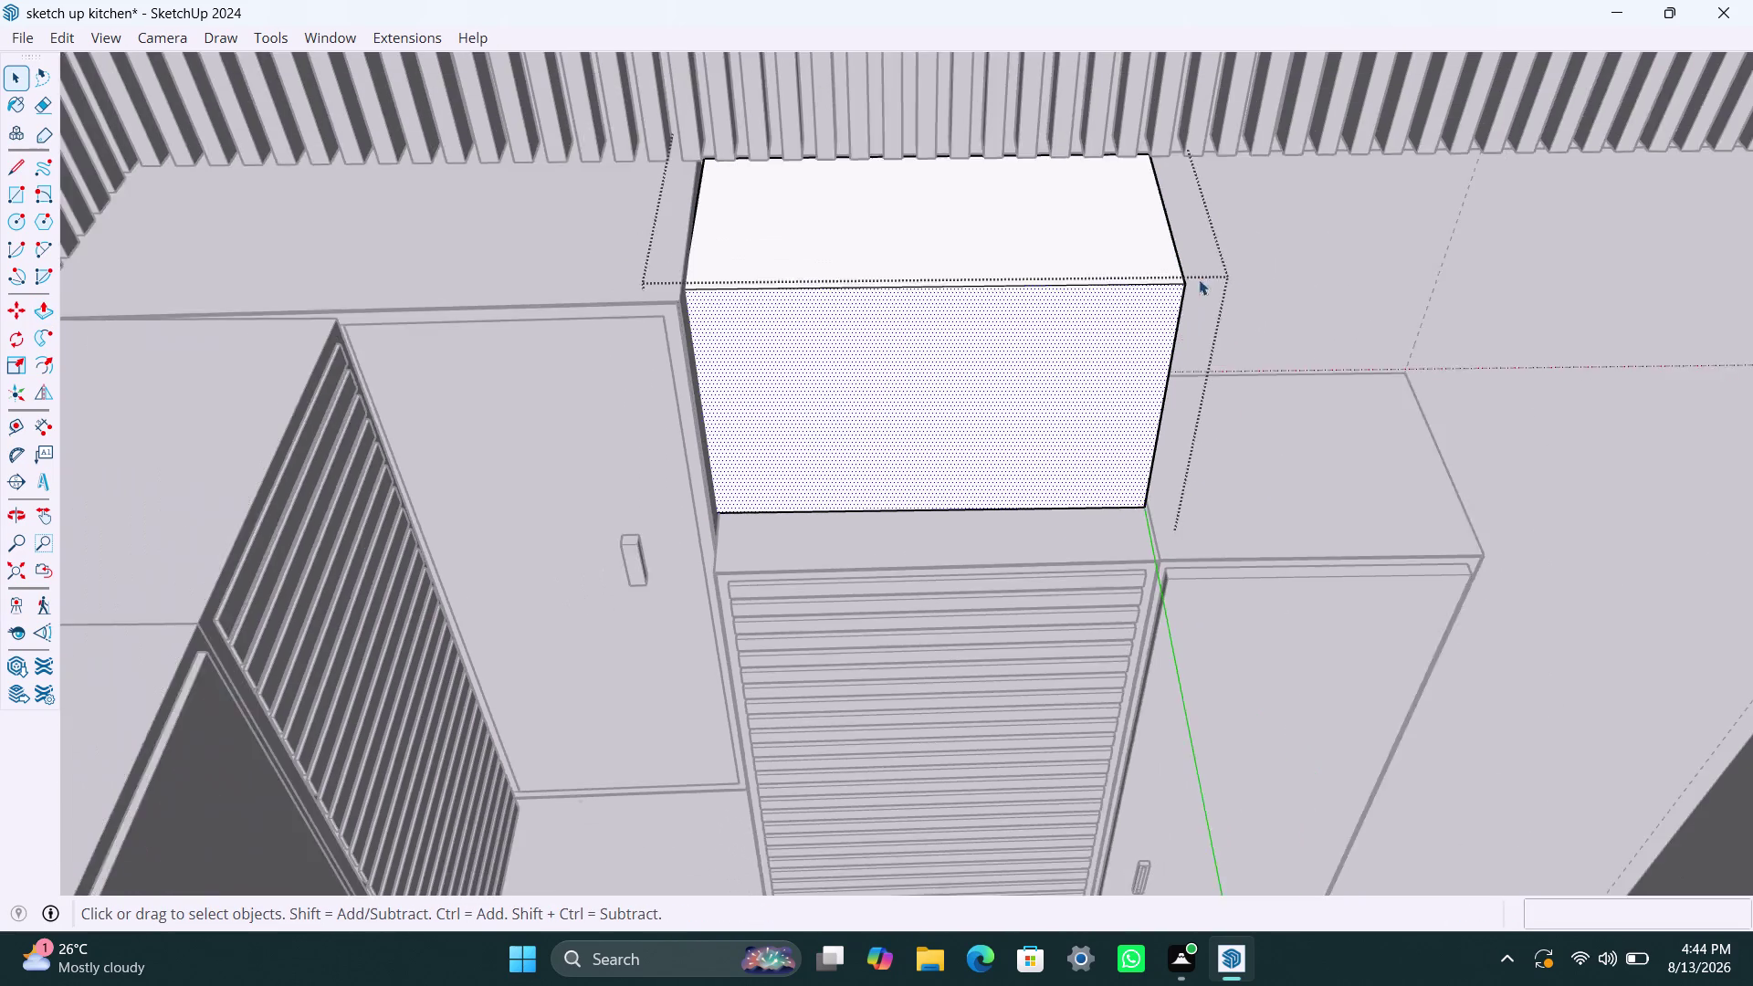
click(1223, 288)
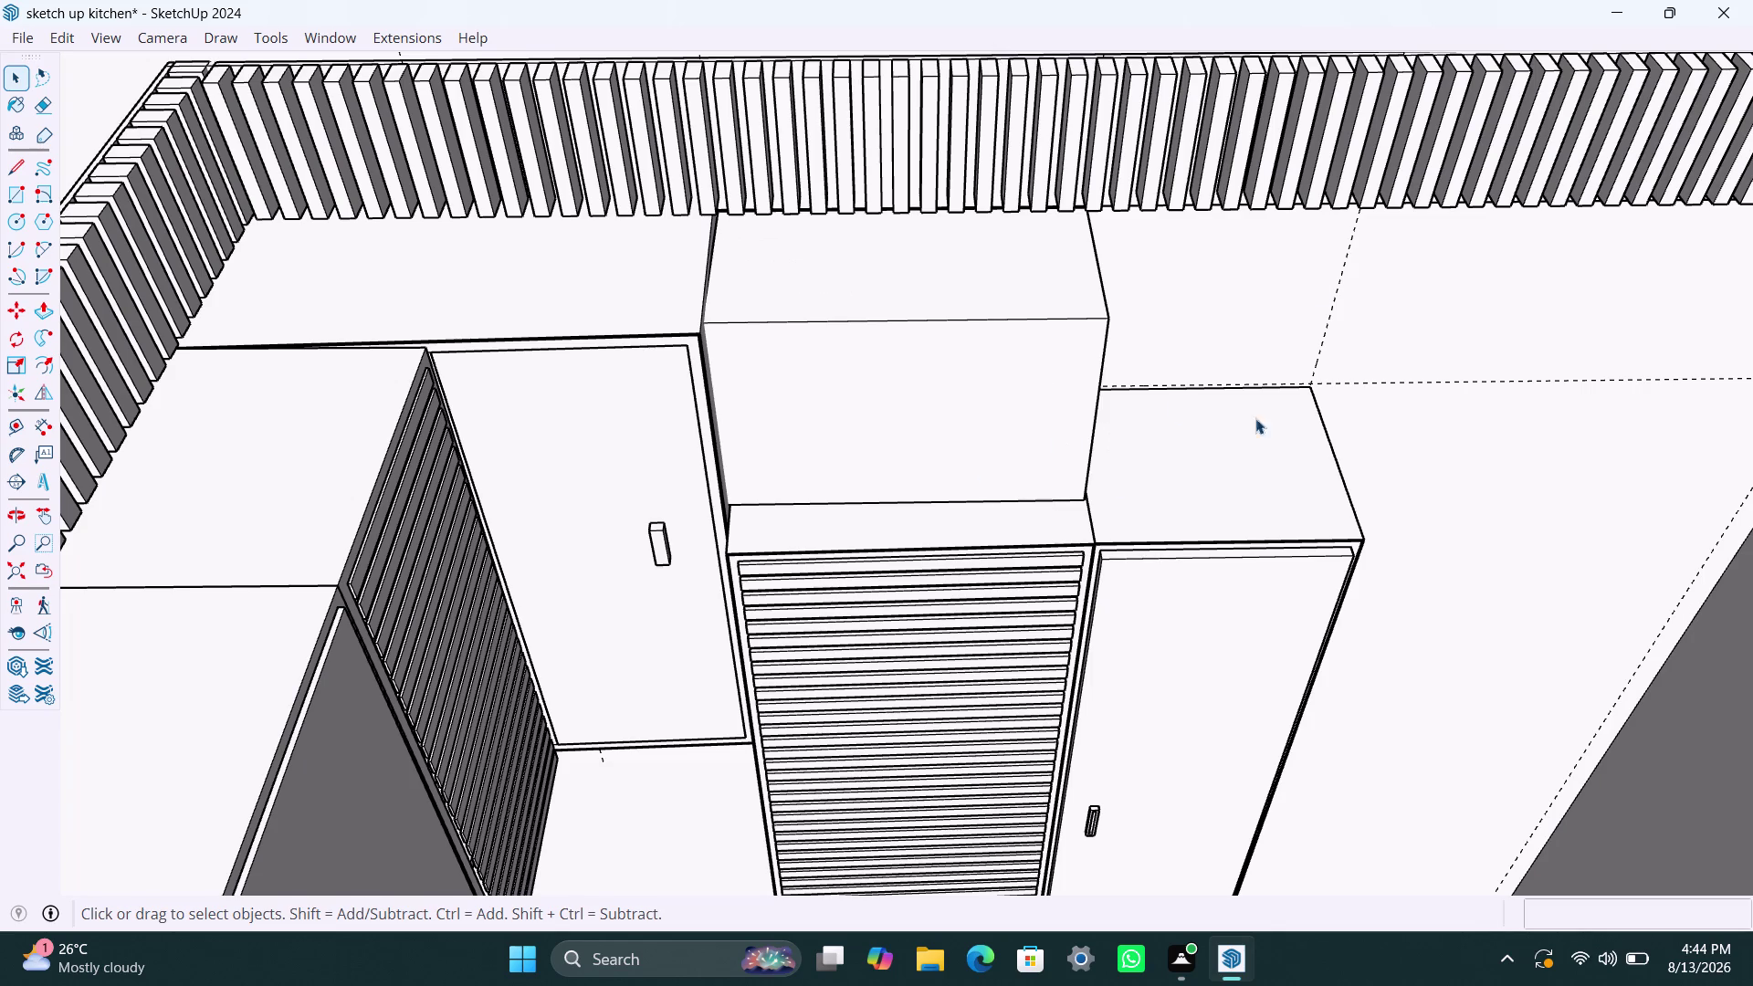
scroll(down, 3)
middle_drag(1166, 416, 753, 412)
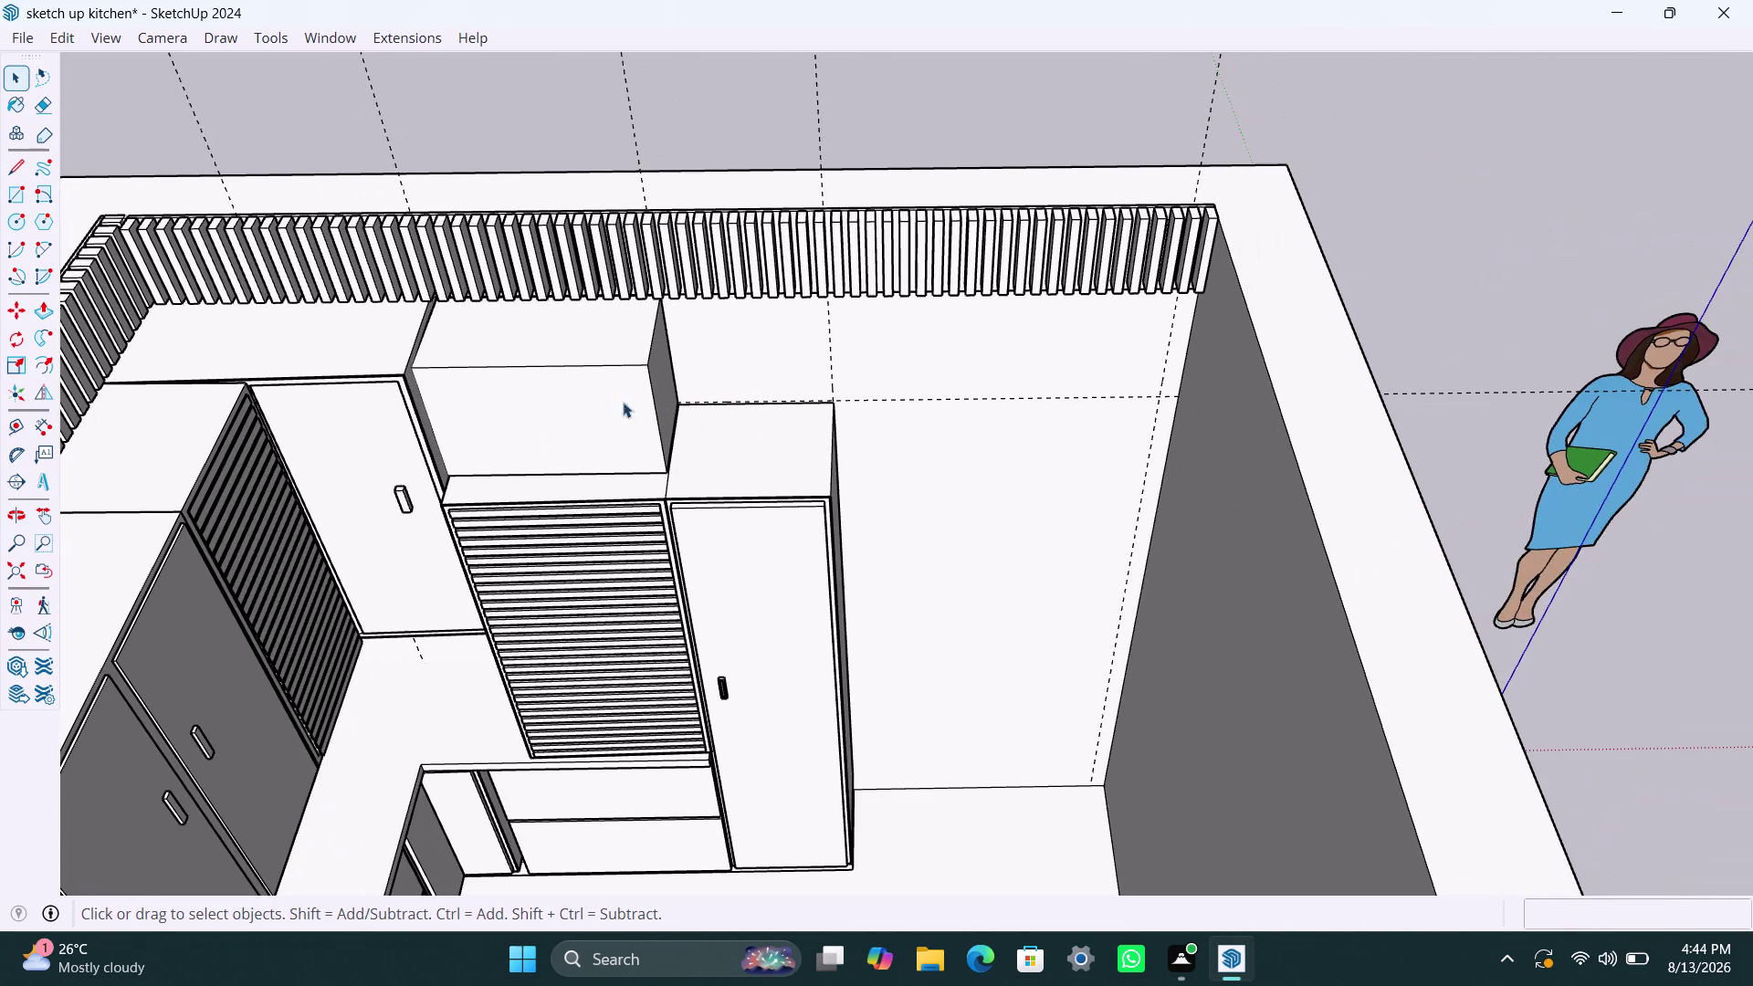
Copy the upper cabinet box along the wall to sit above the tall door cabinet.
click(568, 401)
key(m)
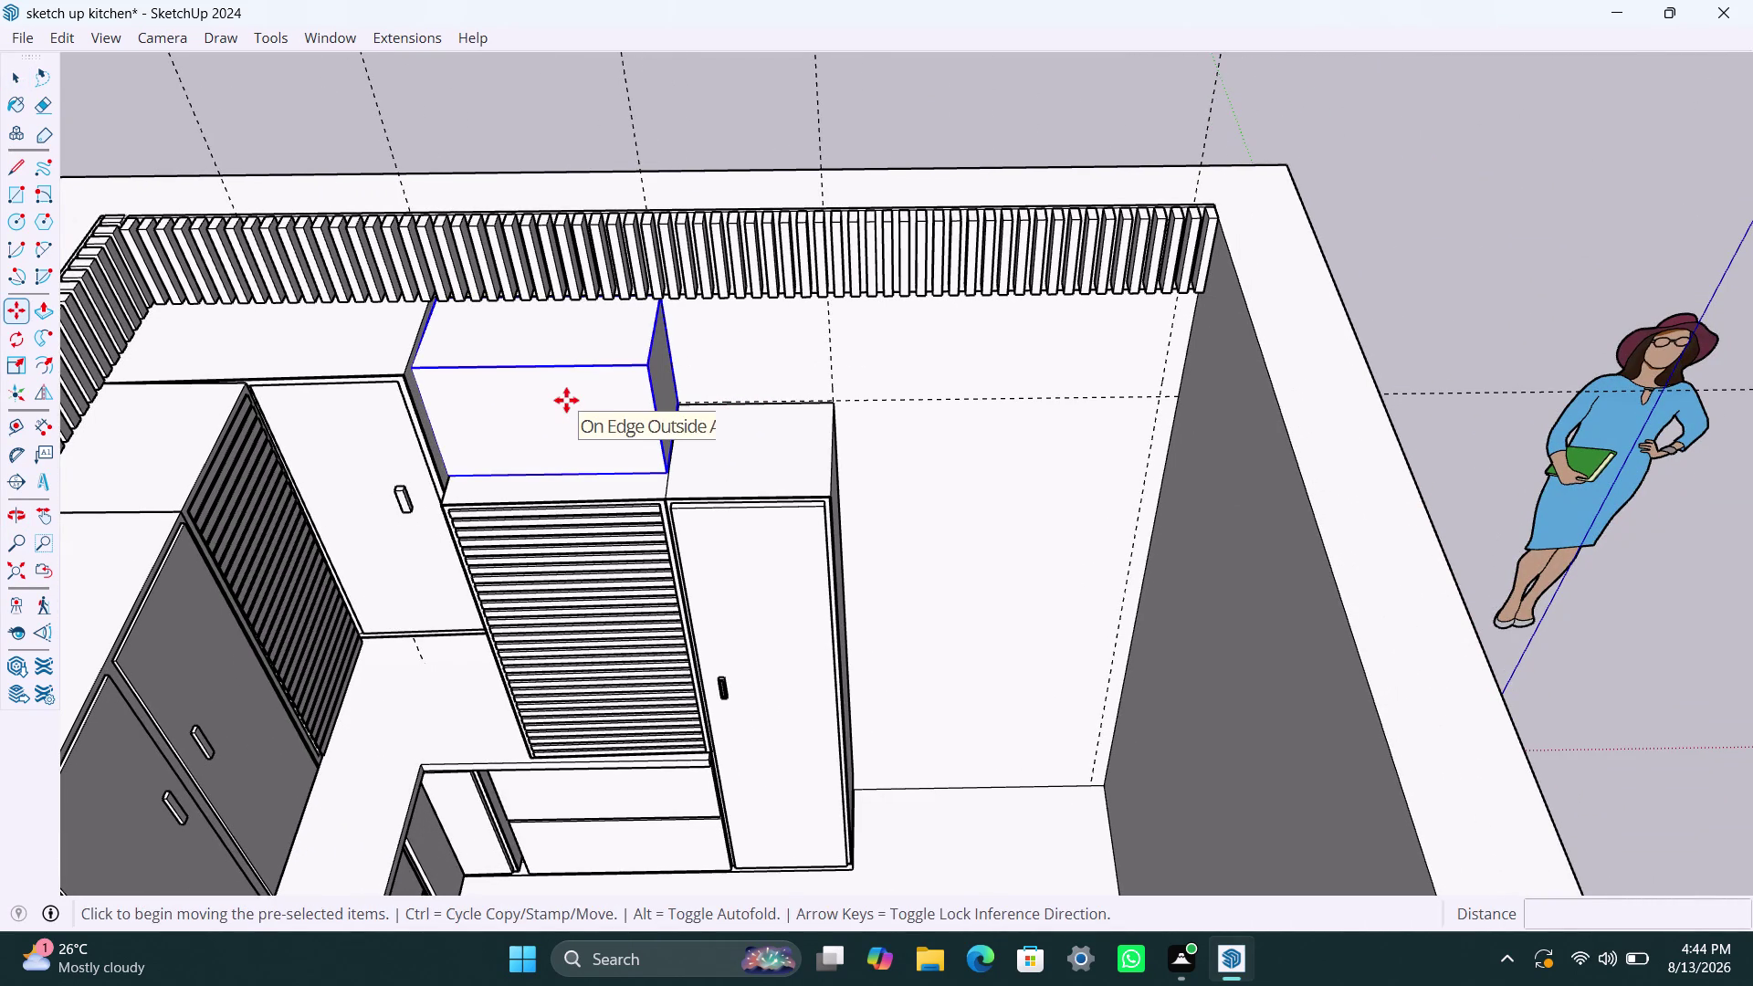
click(571, 400)
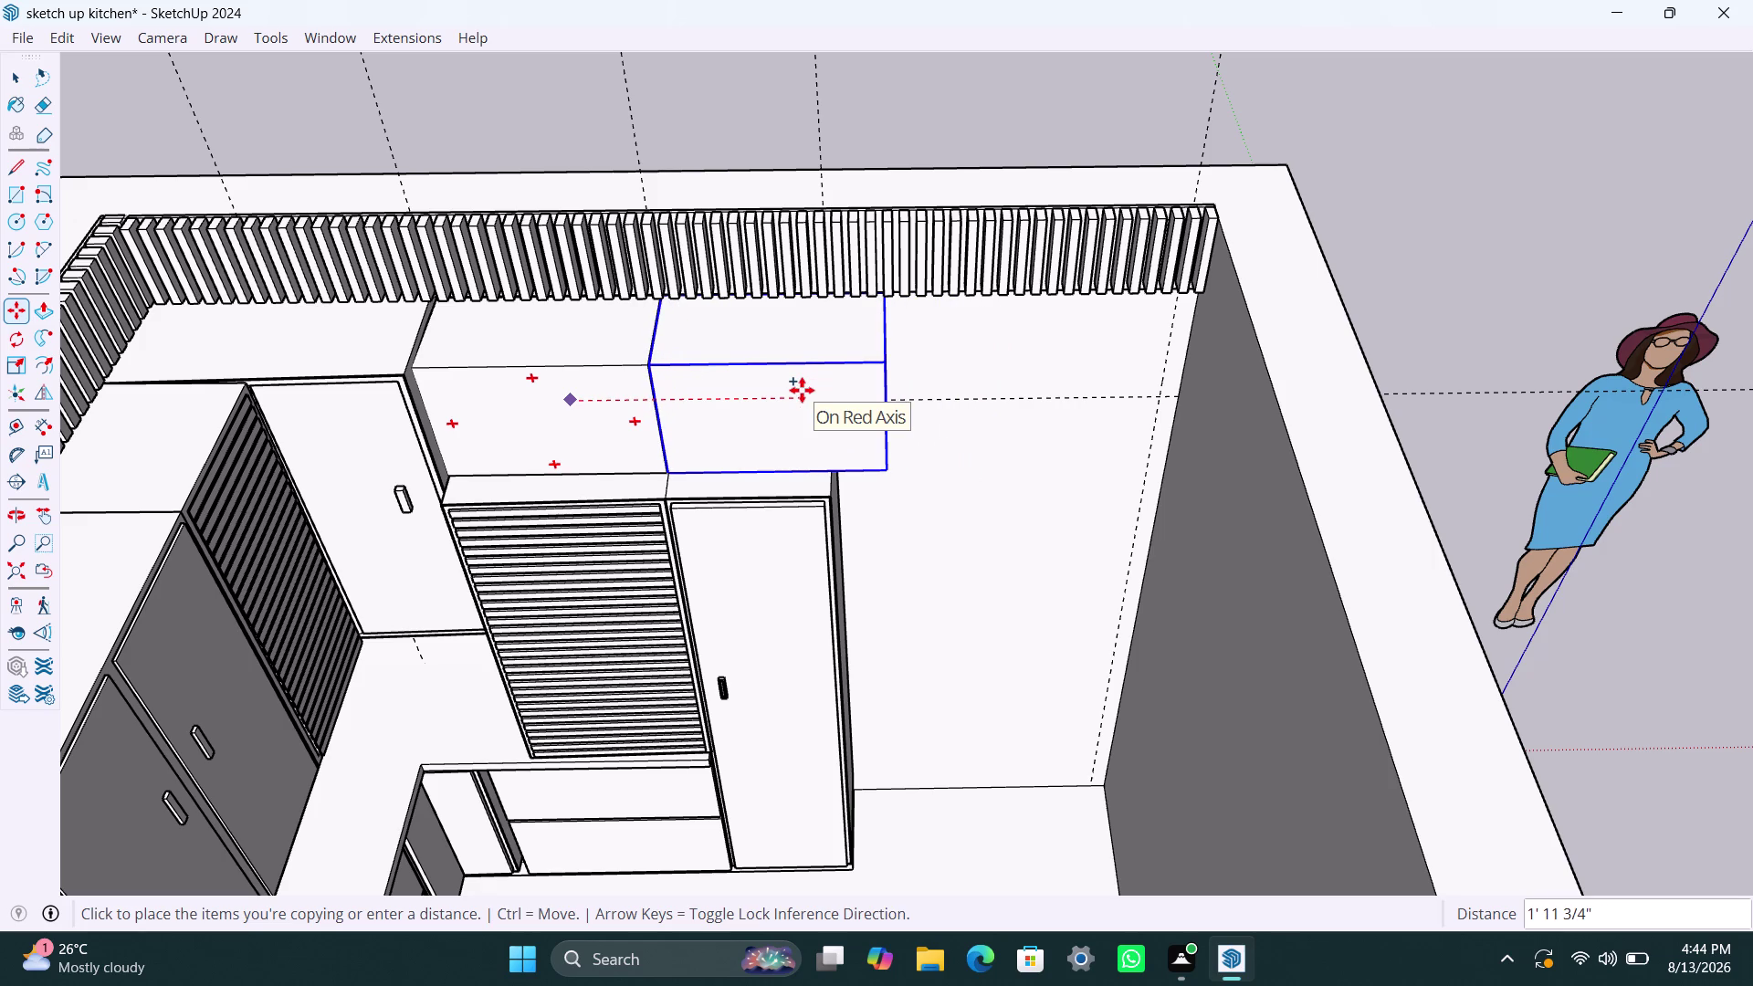
click(801, 390)
key(space)
scroll(down, 3)
middle_drag(919, 460, 866, 485)
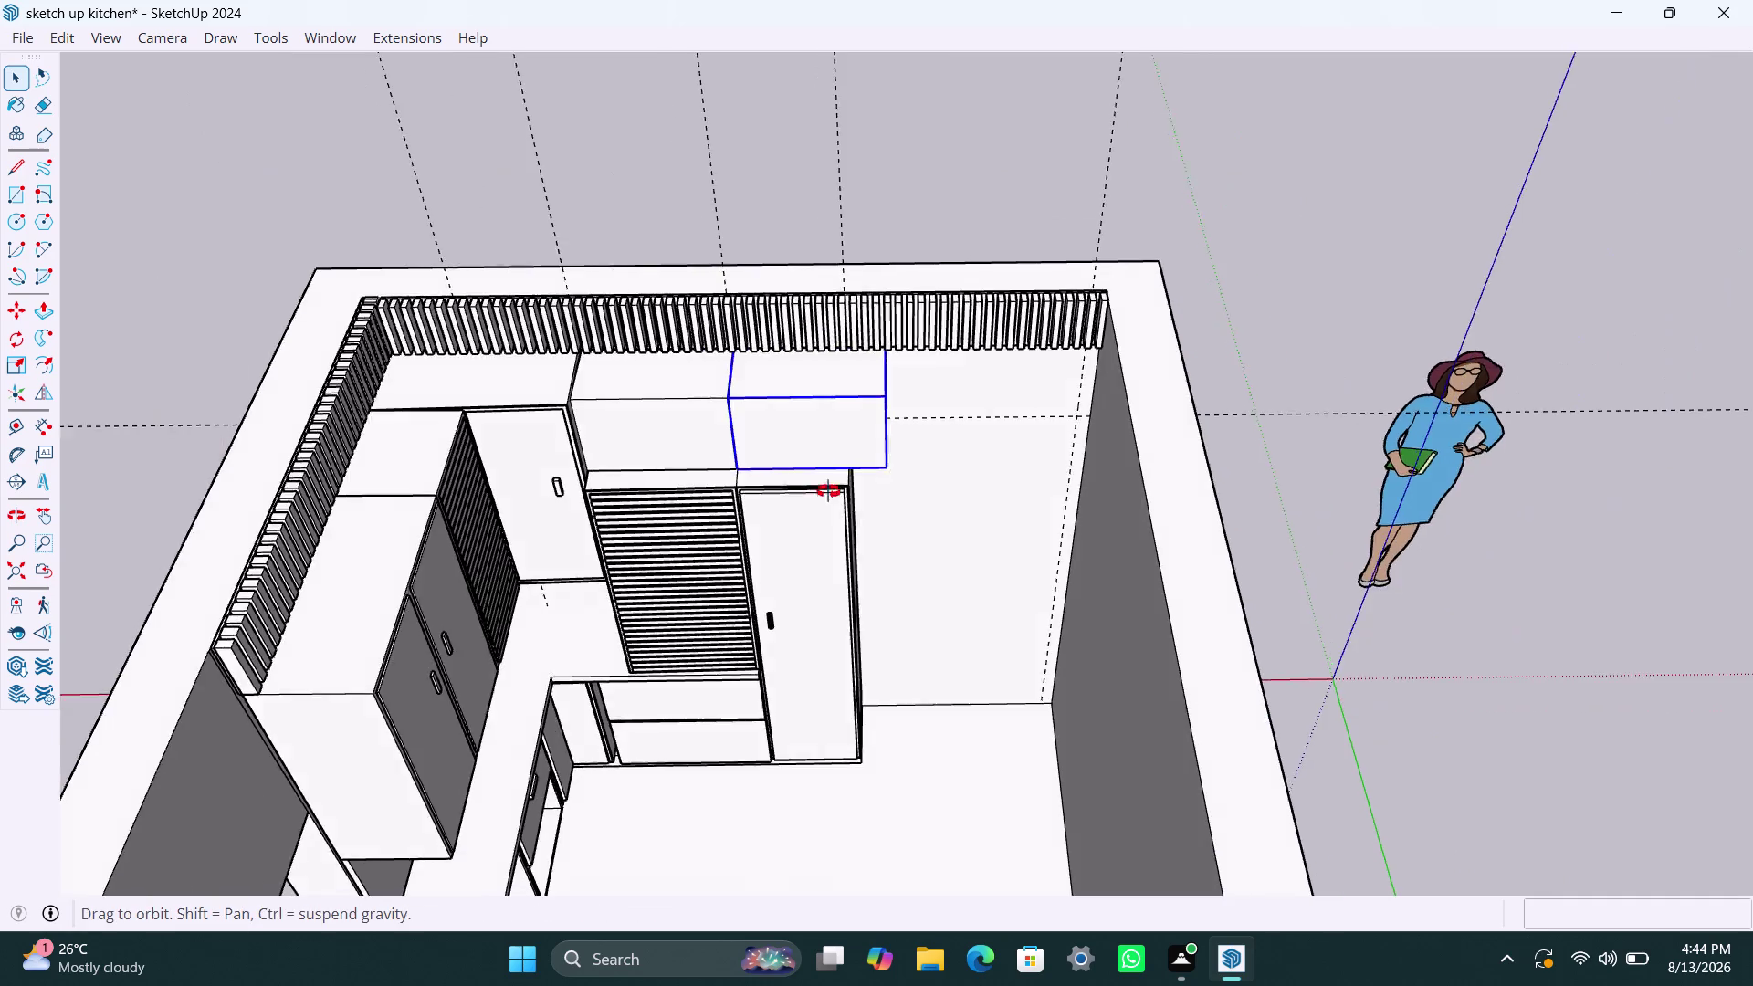
middle_drag(867, 485, 463, 526)
scroll(up, 3)
Change the copied box's width by pushing its side face.
triple_click(940, 382)
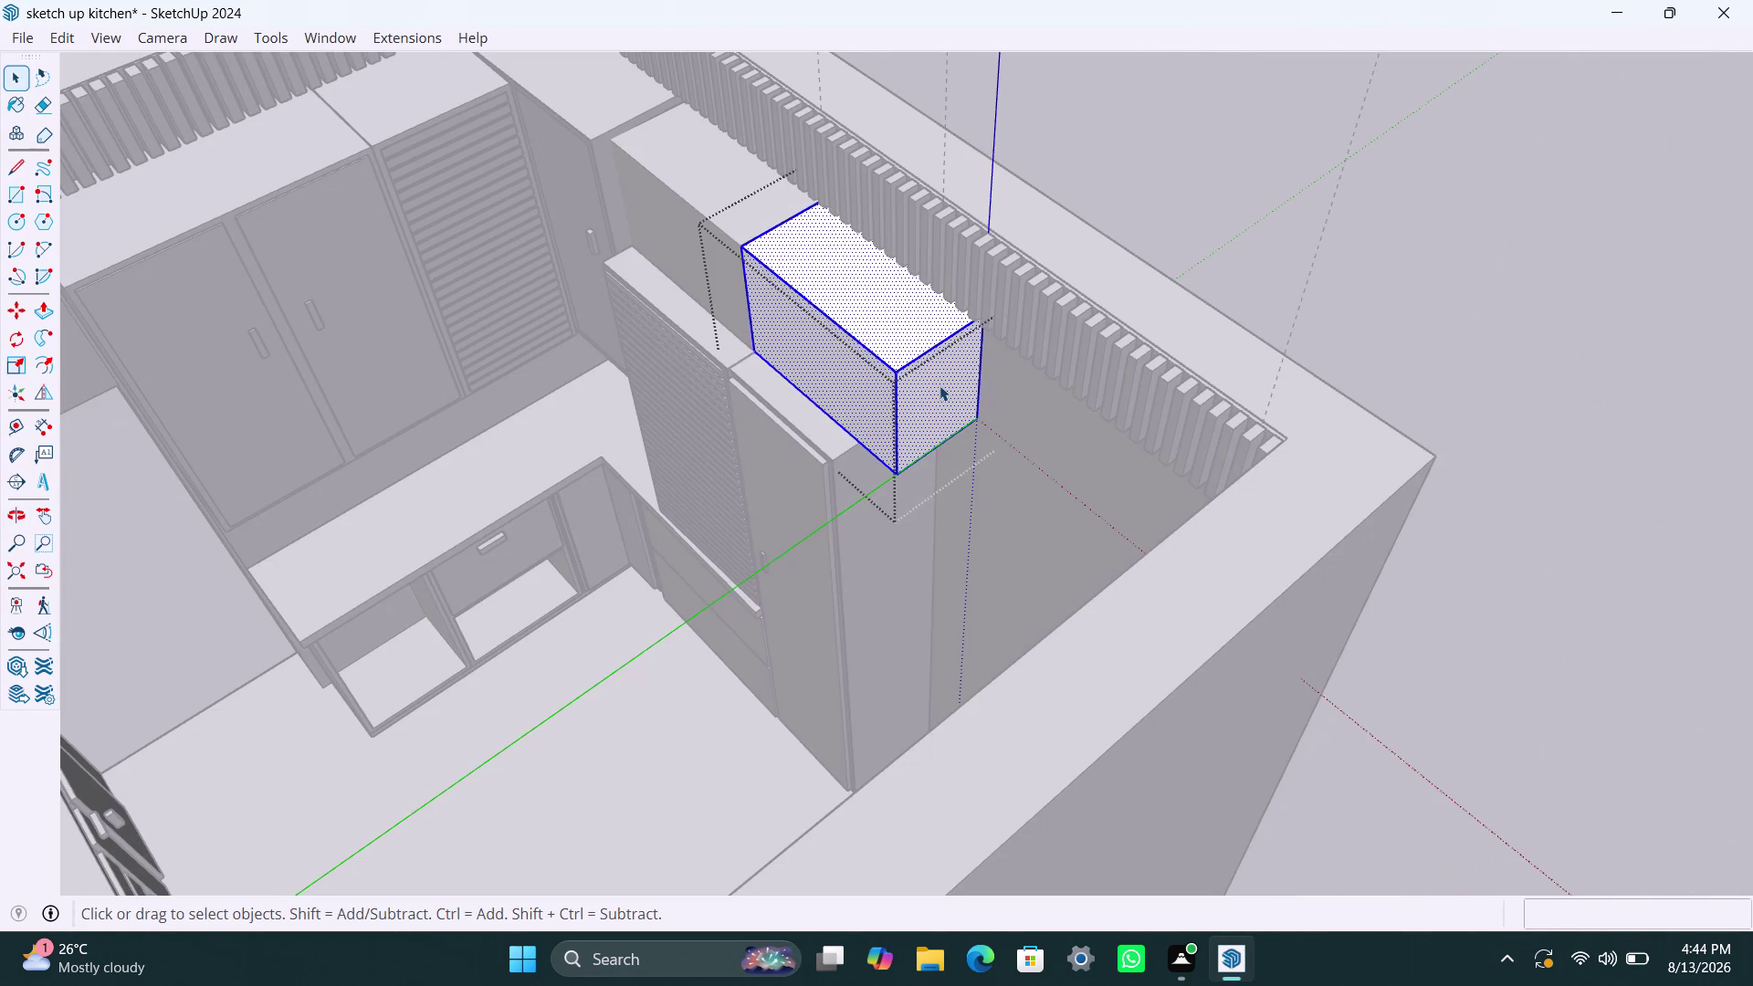
click(939, 385)
key(p)
click(938, 388)
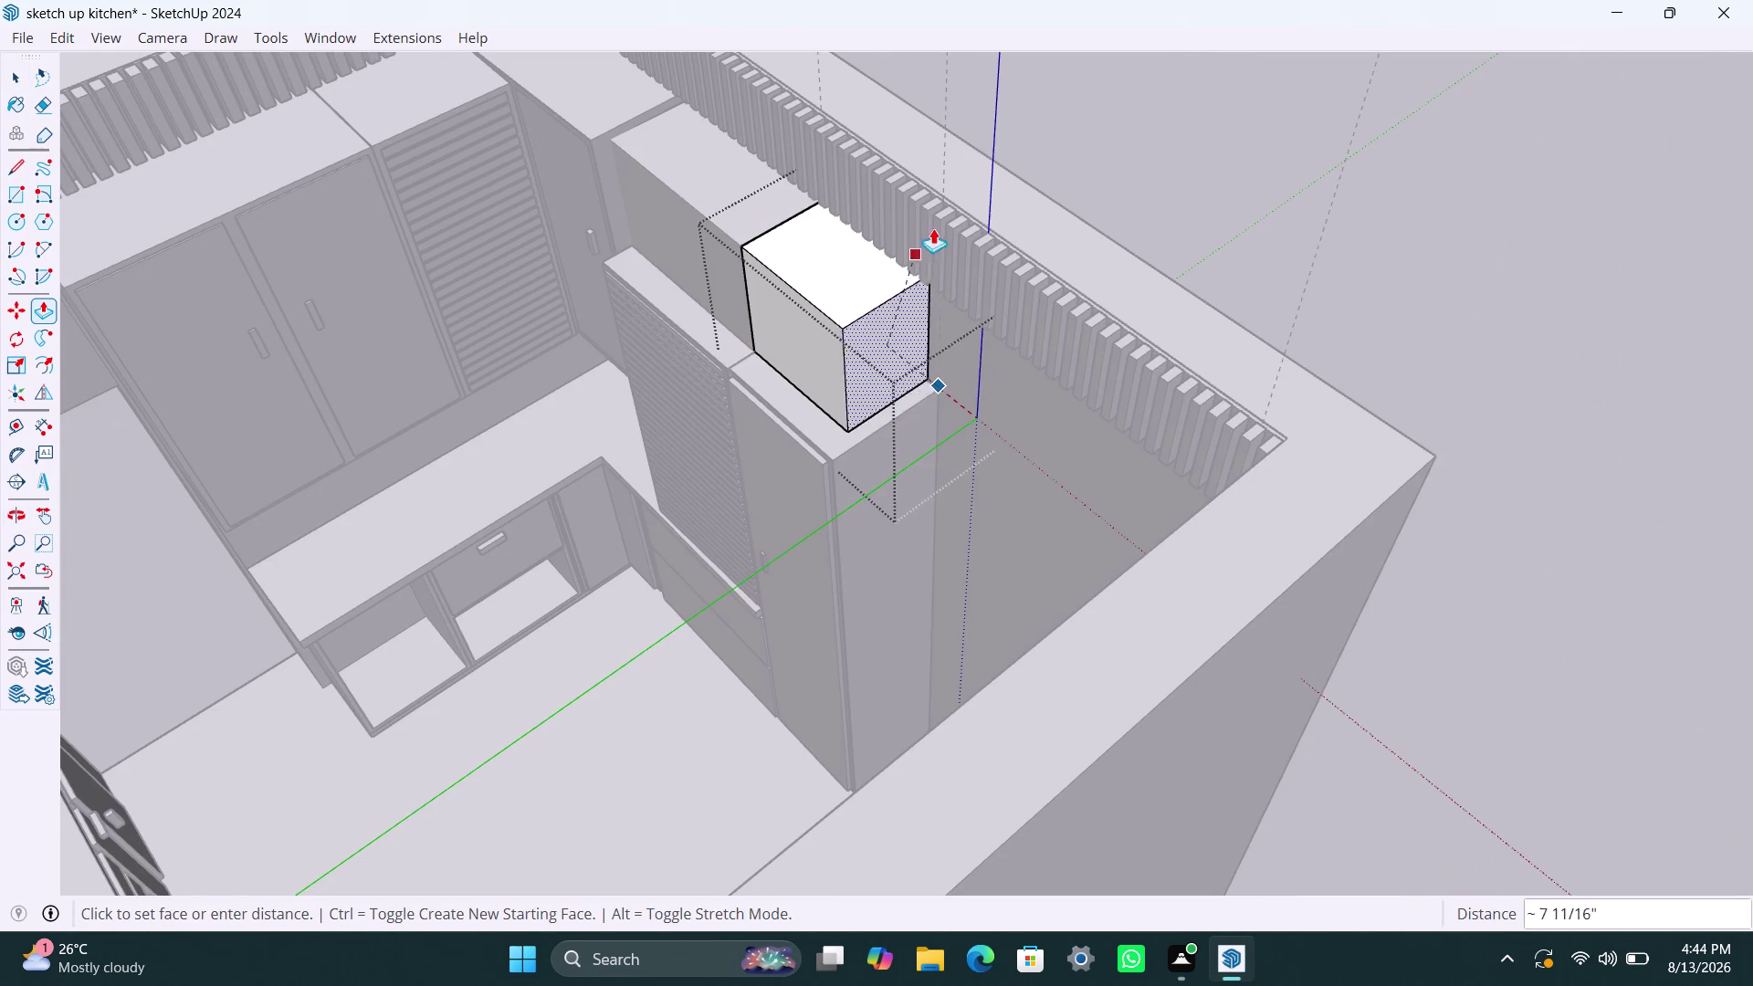
click(947, 124)
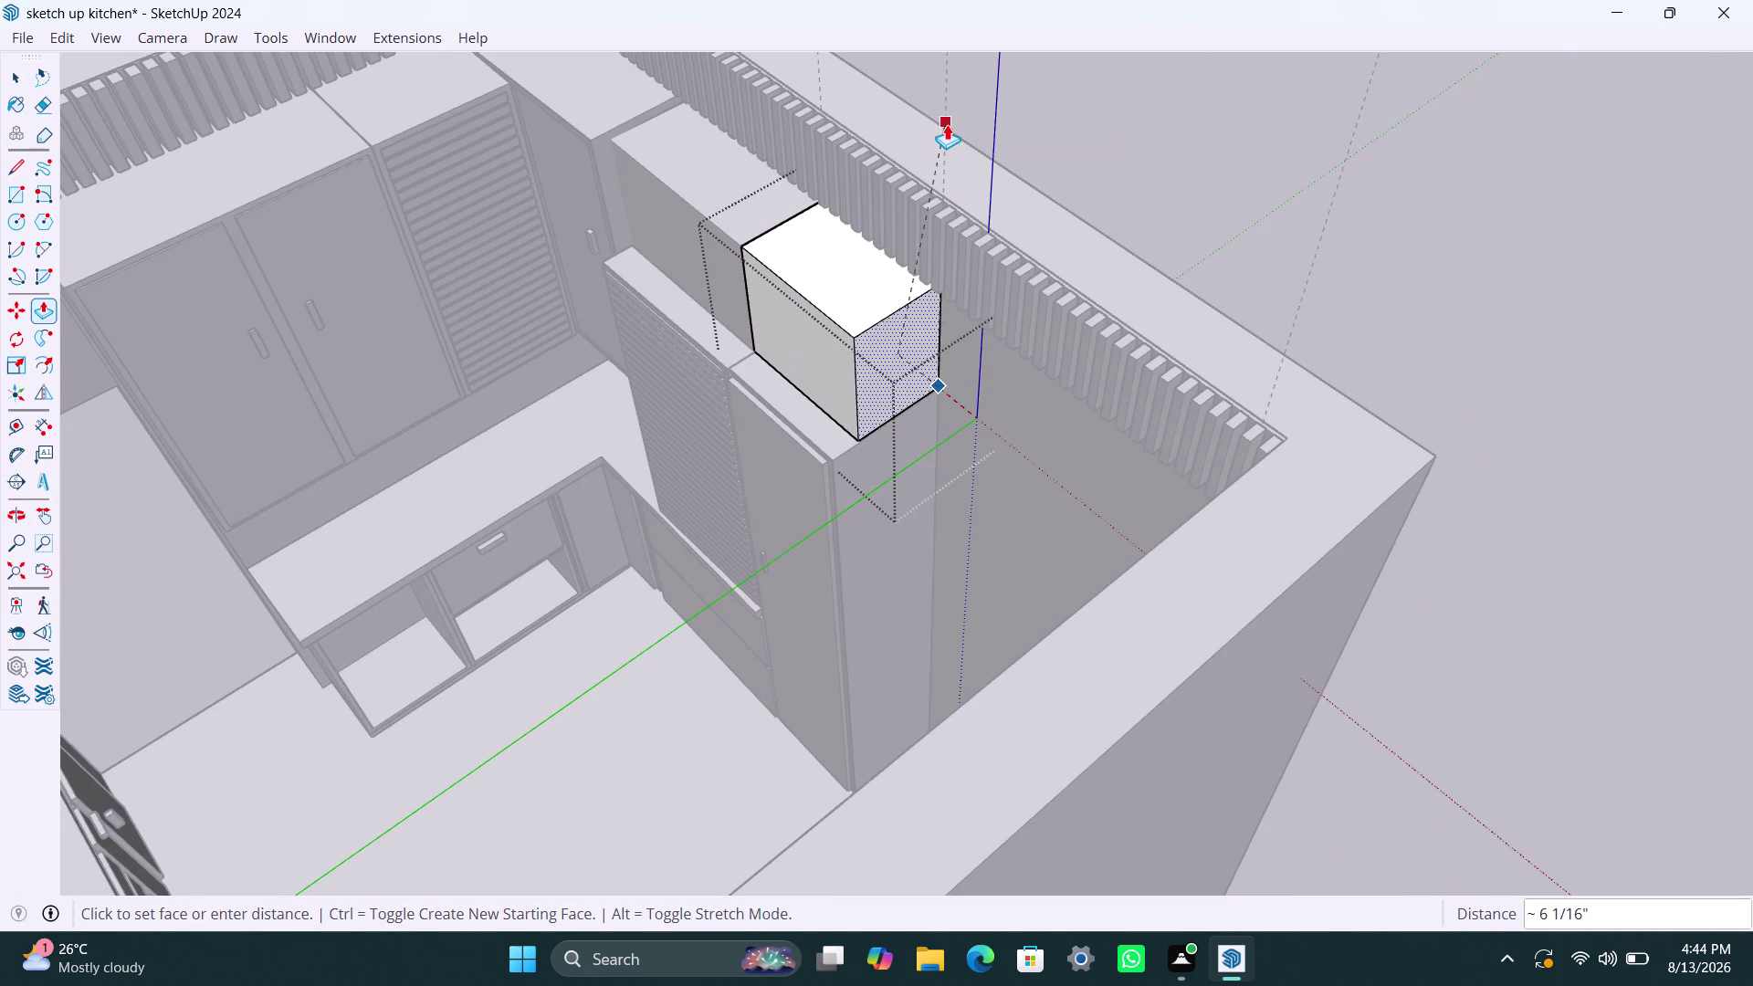
key(space)
click(1163, 154)
scroll(down, 3)
middle_drag(580, 458, 1153, 487)
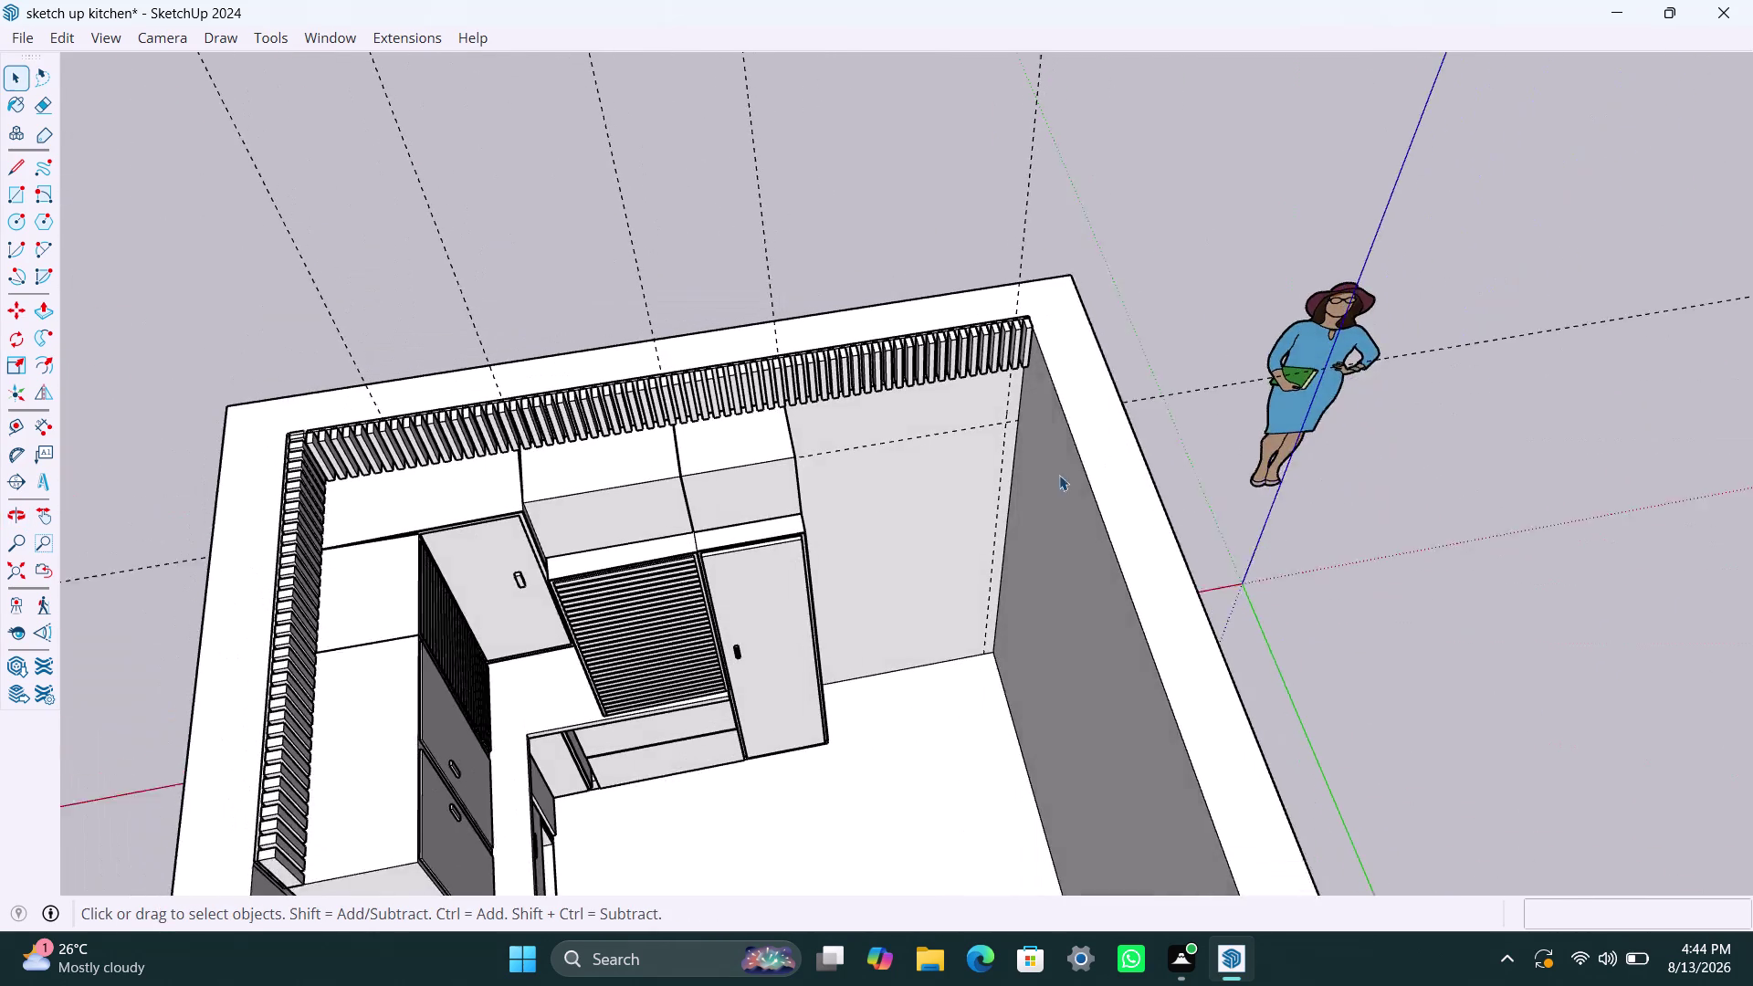
scroll(up, 3)
click(592, 495)
Copy the second upper box further along the wall and snap it against the second box.
key(m)
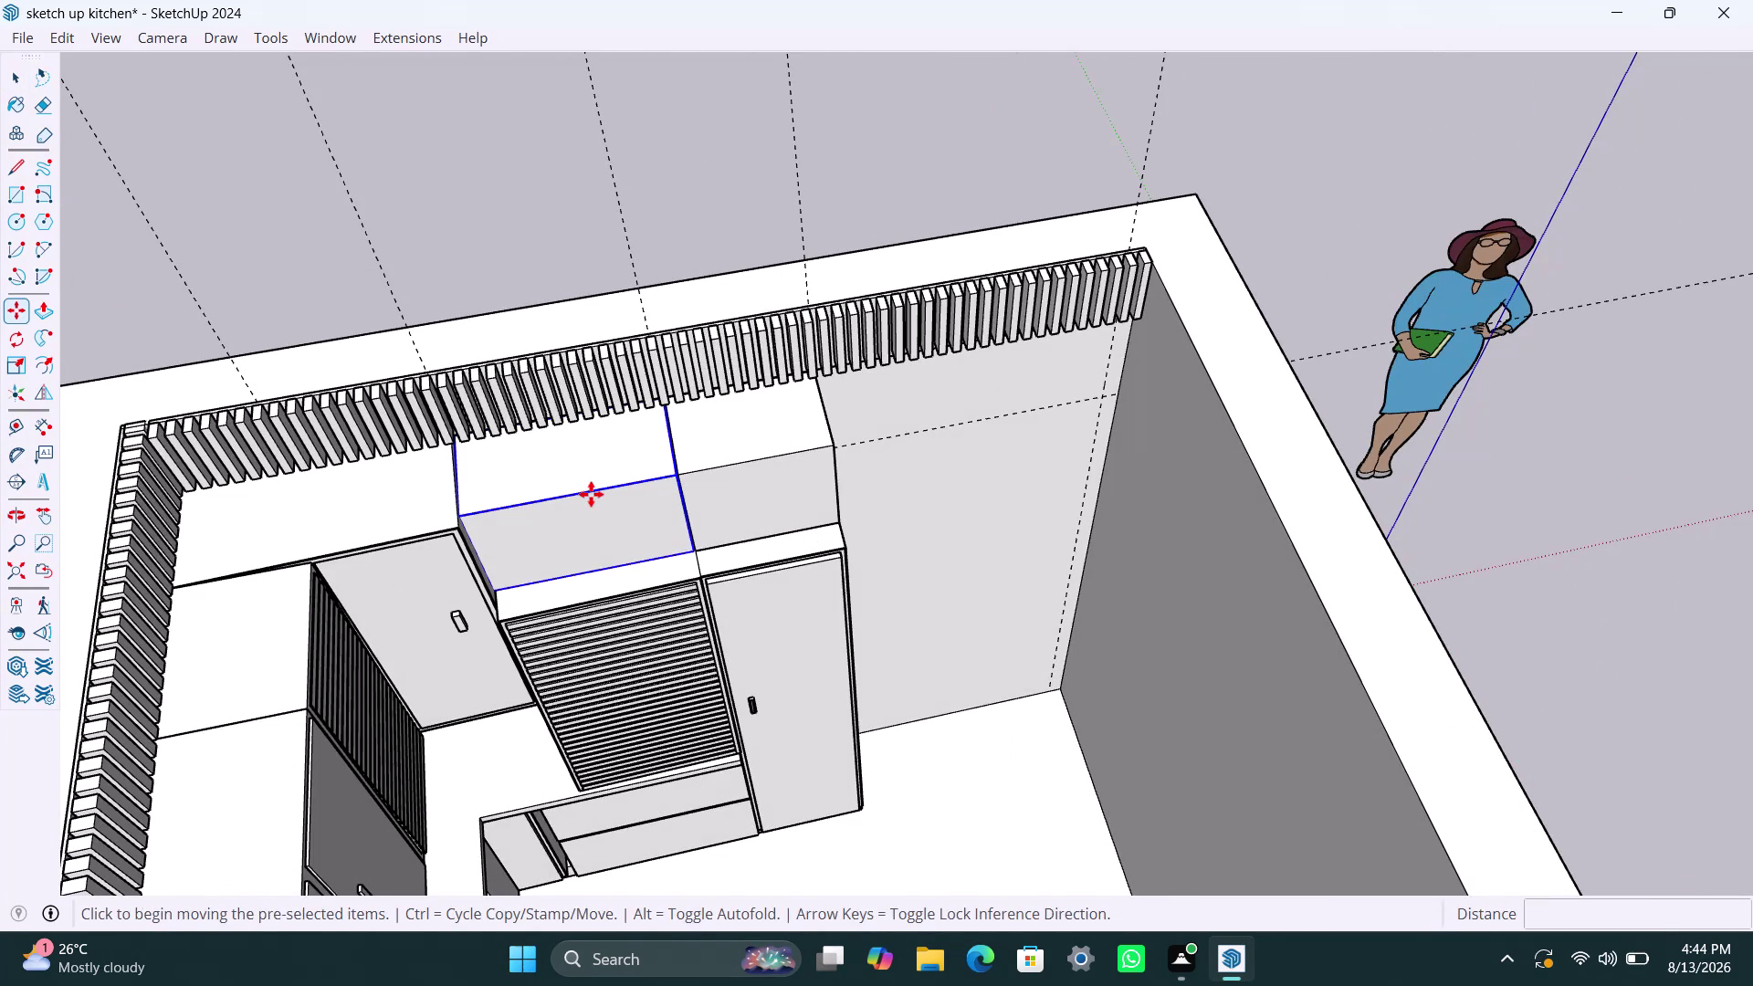
click(590, 494)
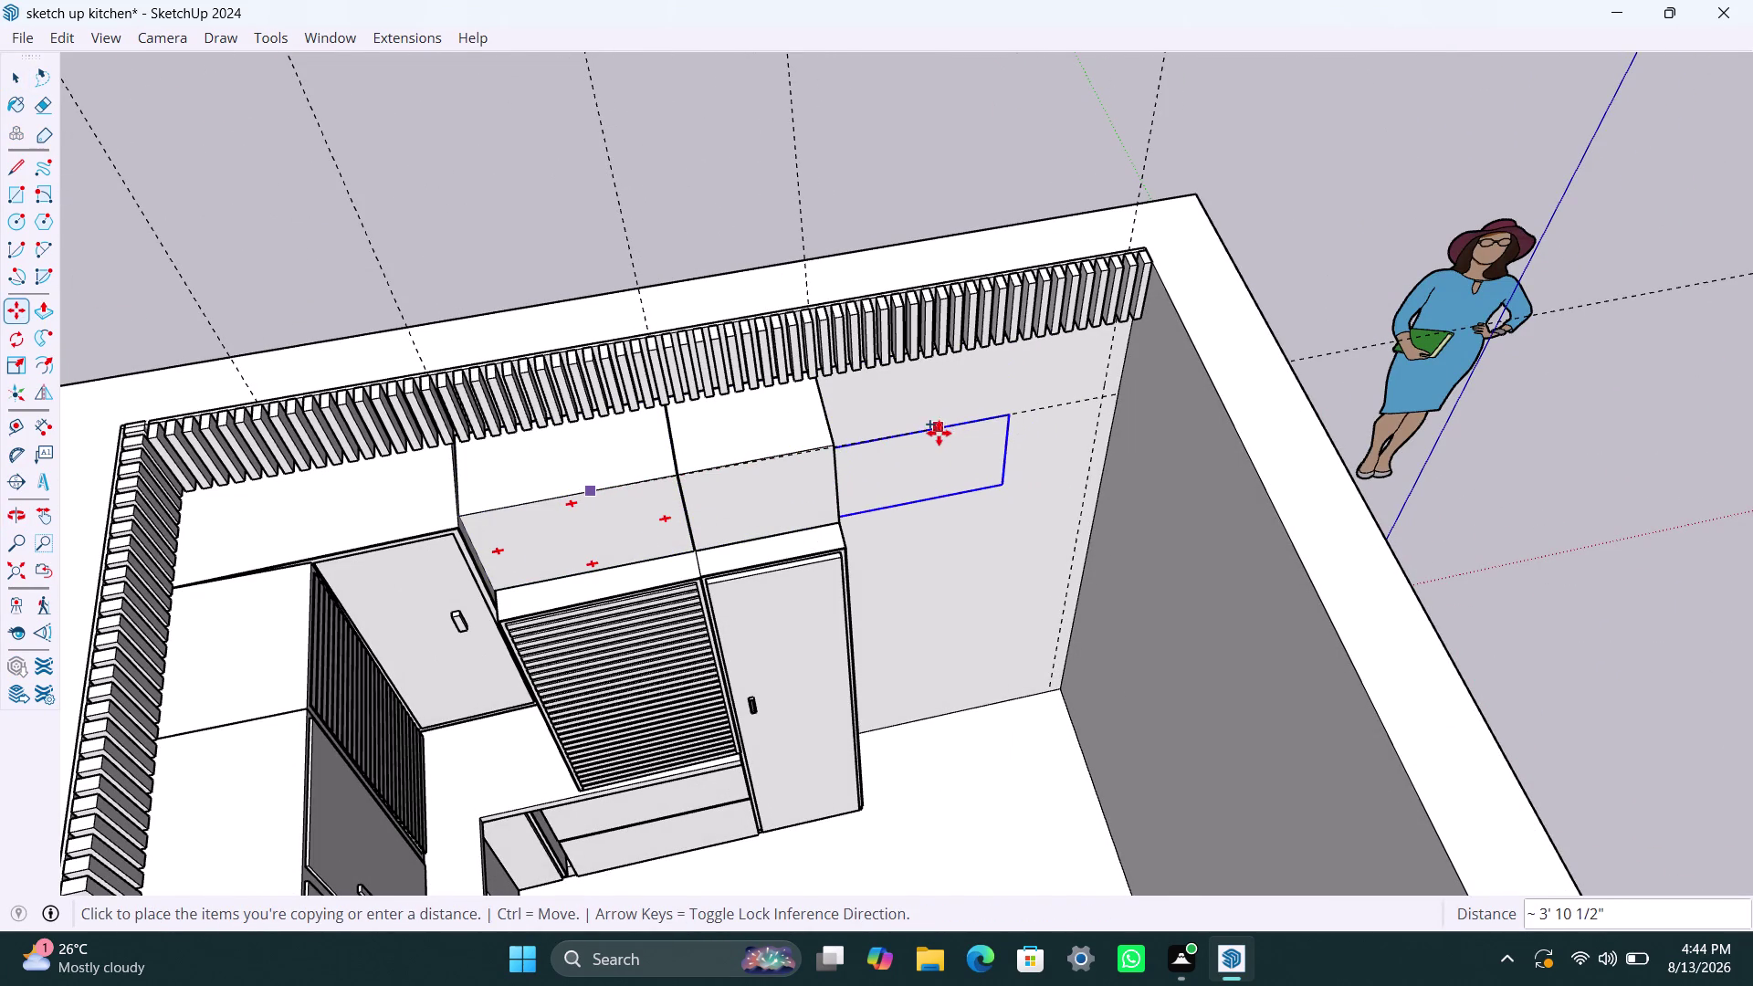
click(927, 439)
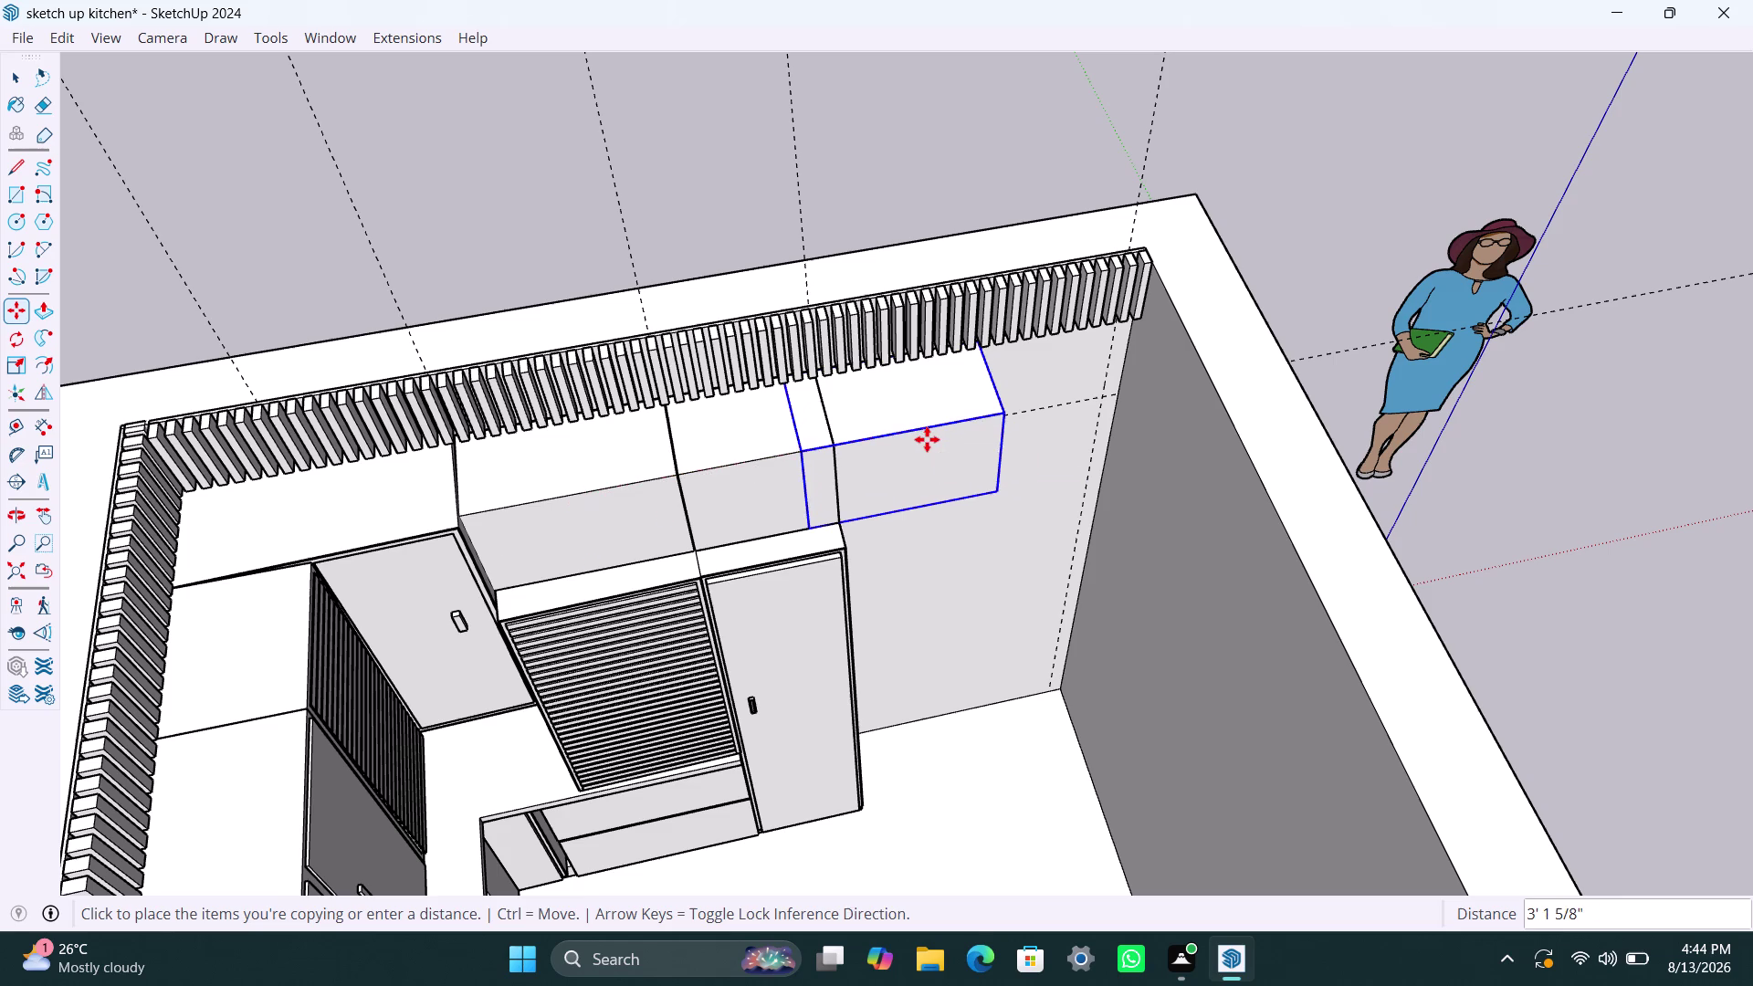
click(803, 451)
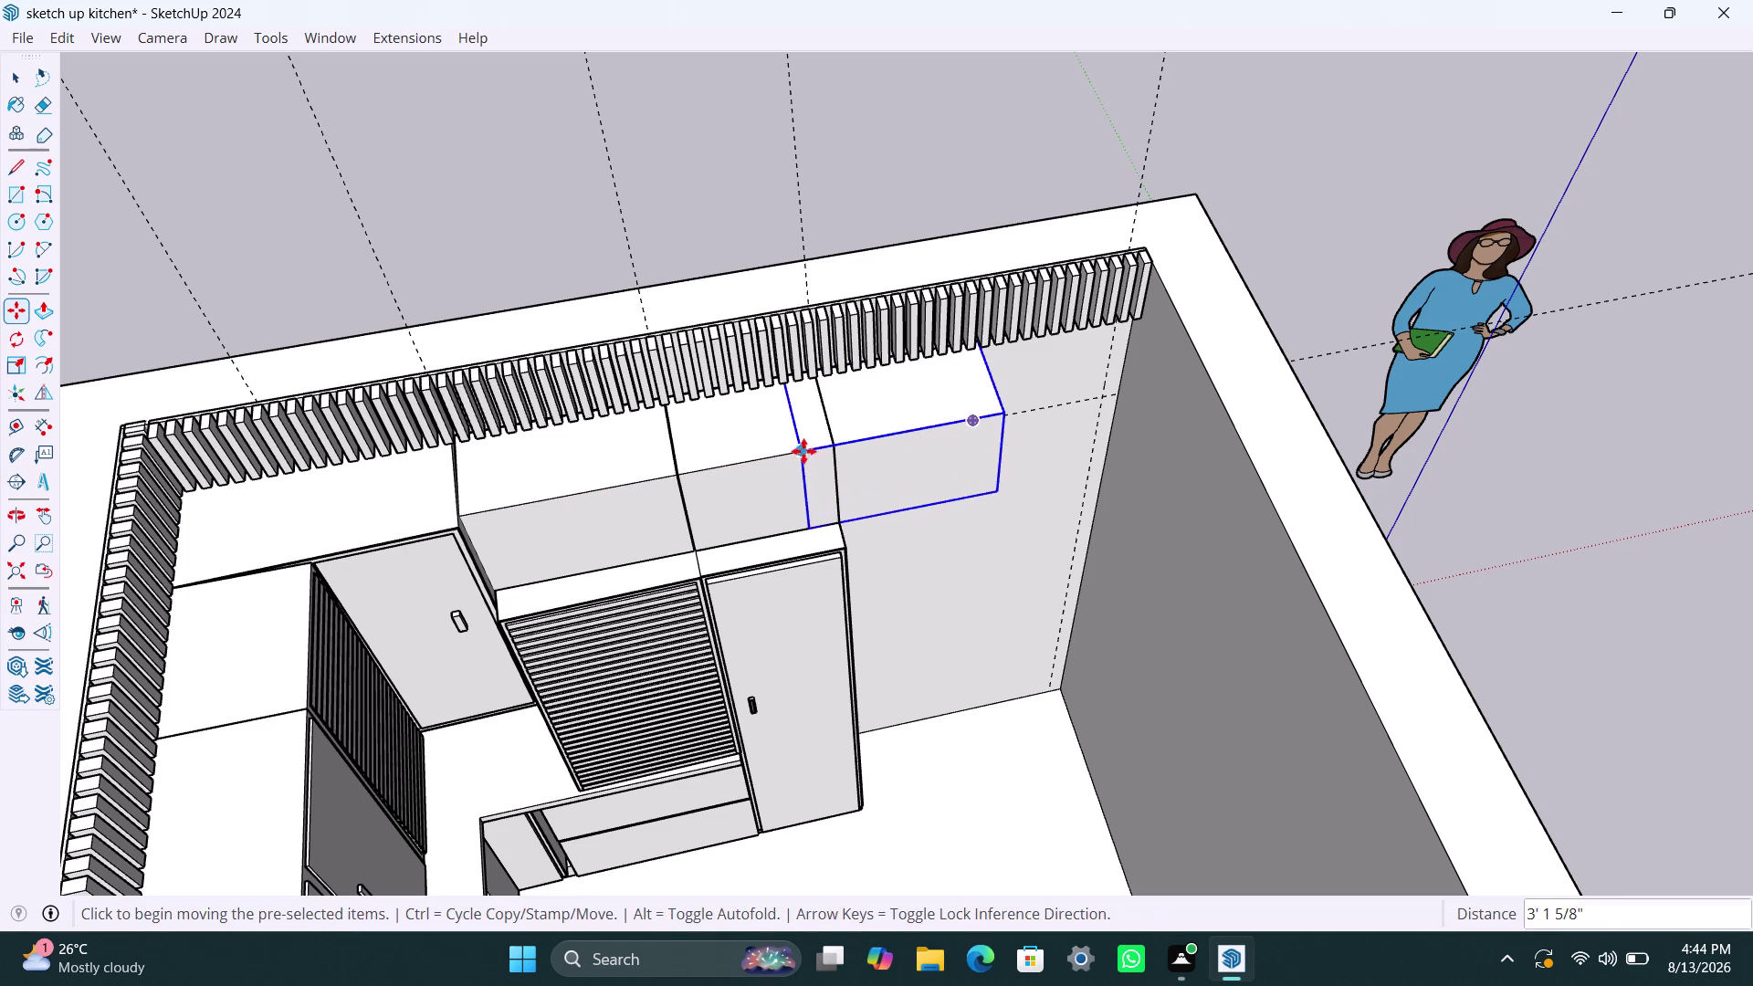
click(829, 441)
key(space)
Move the third box so it sits flush against its neighbour.
scroll(up, 3)
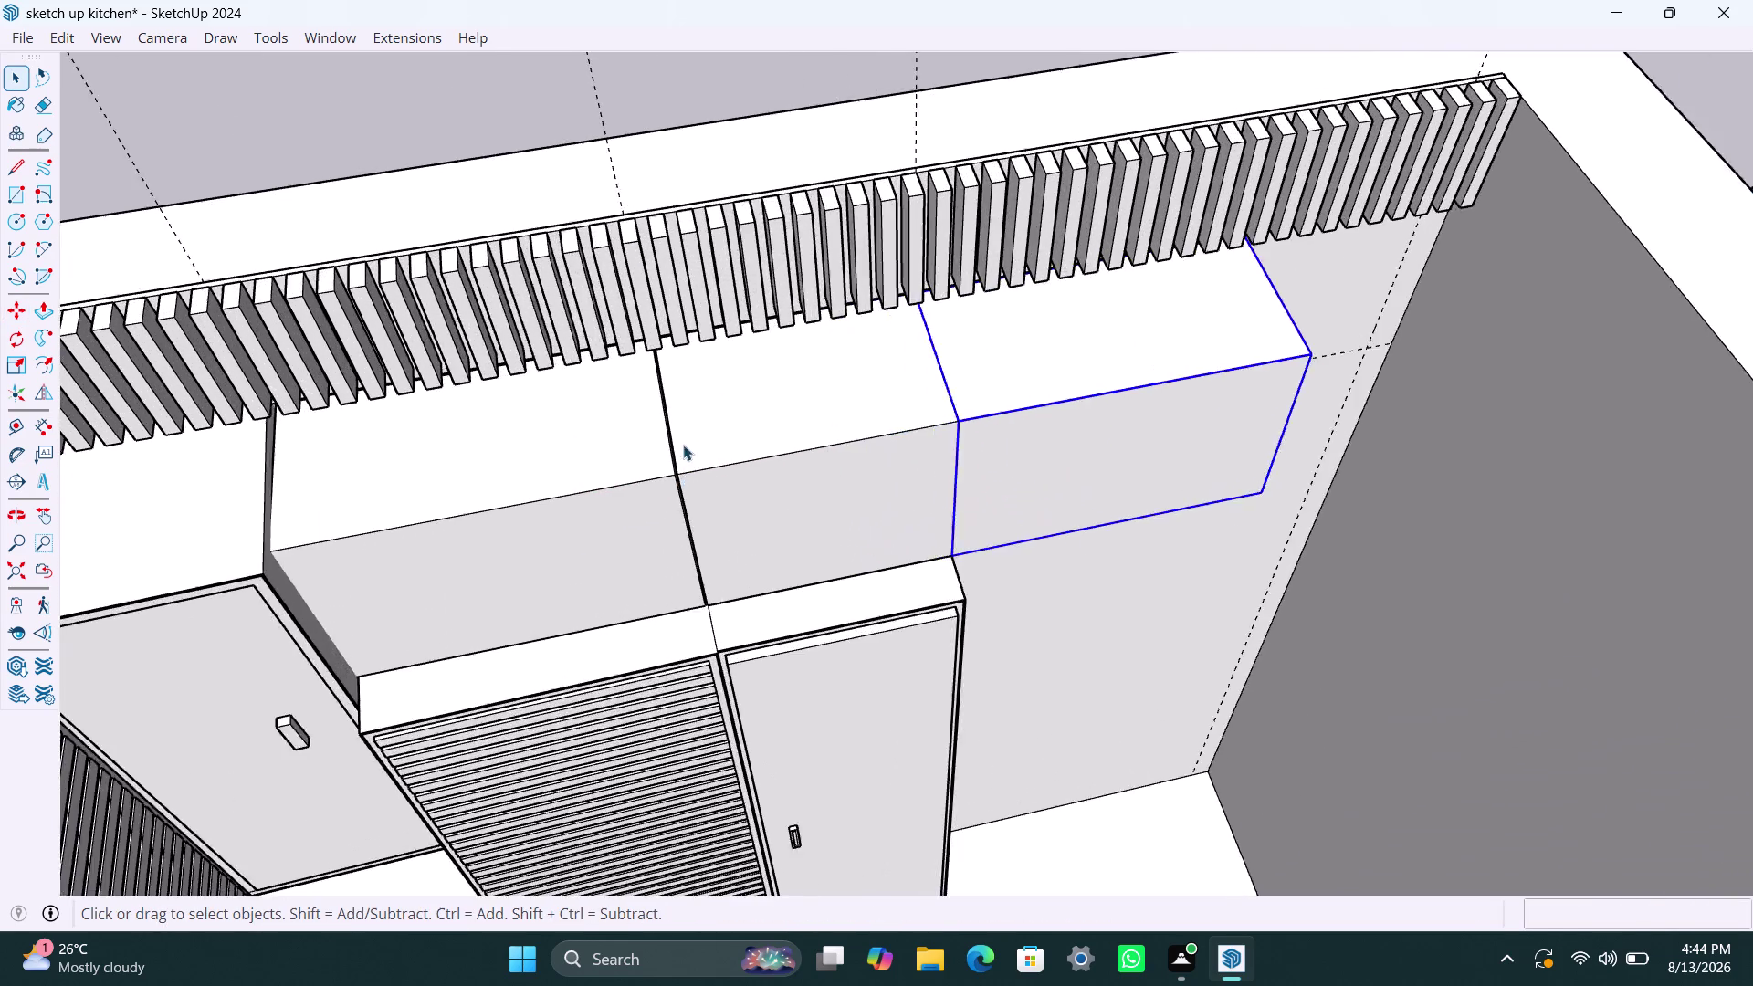
scroll(up, 3)
click(715, 453)
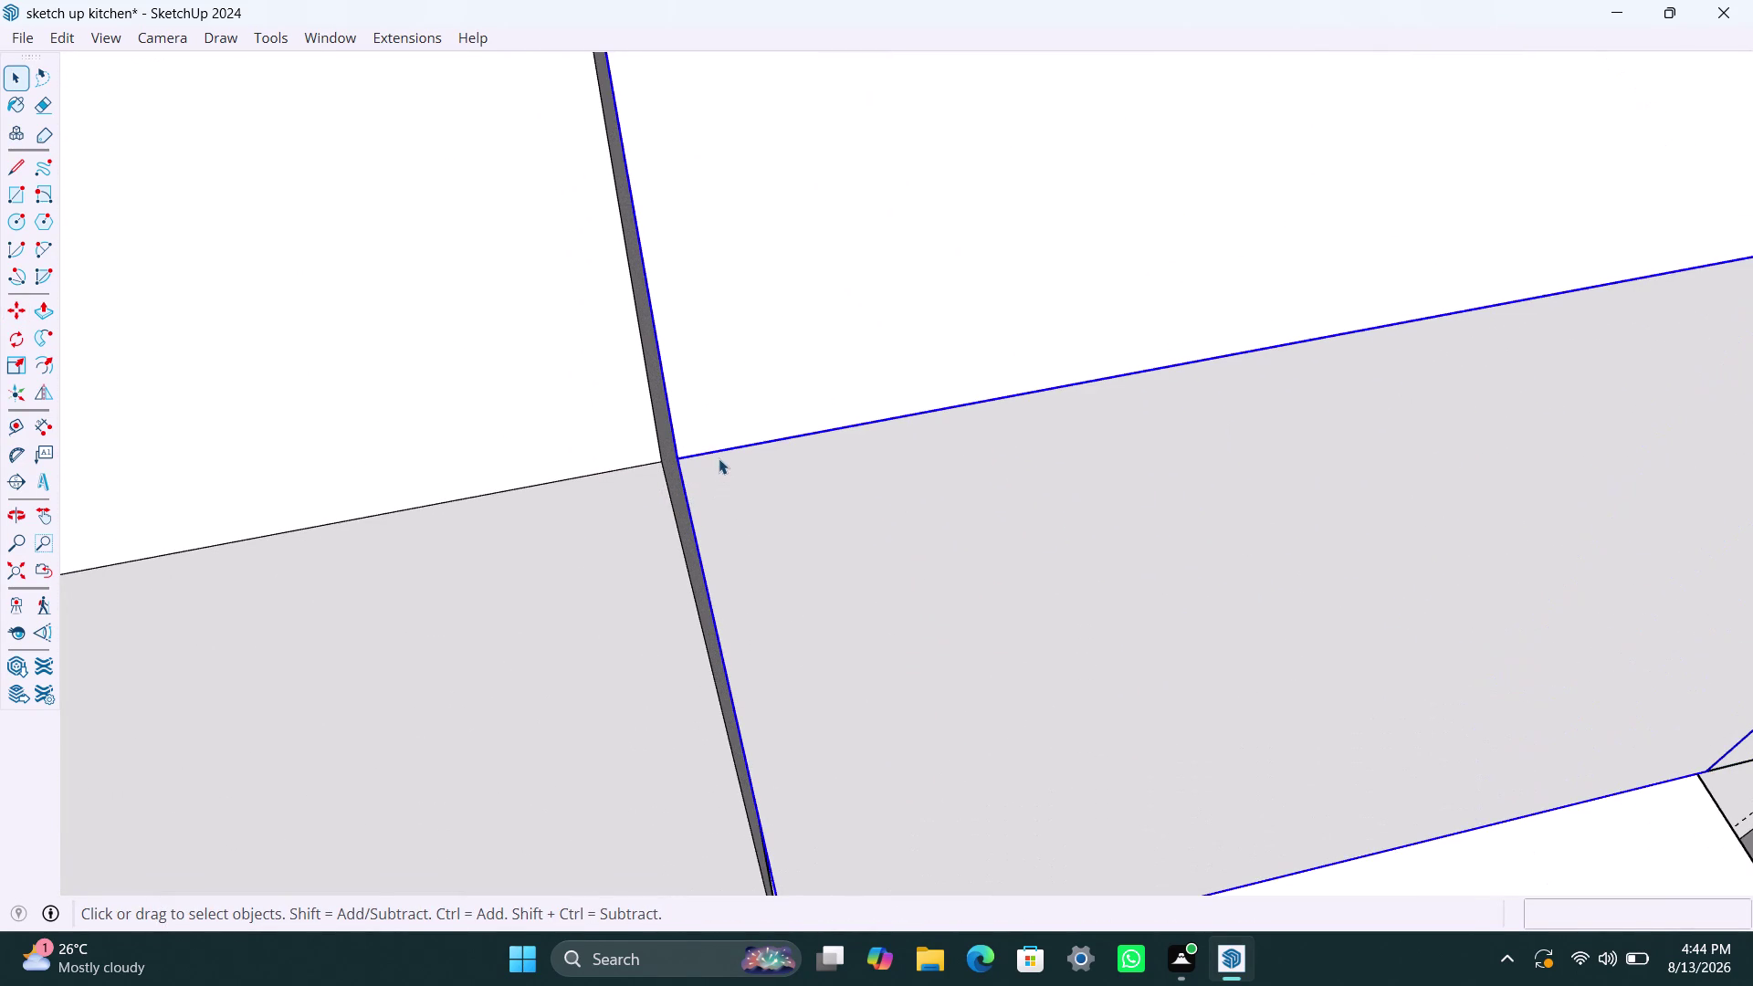
key(m)
click(687, 458)
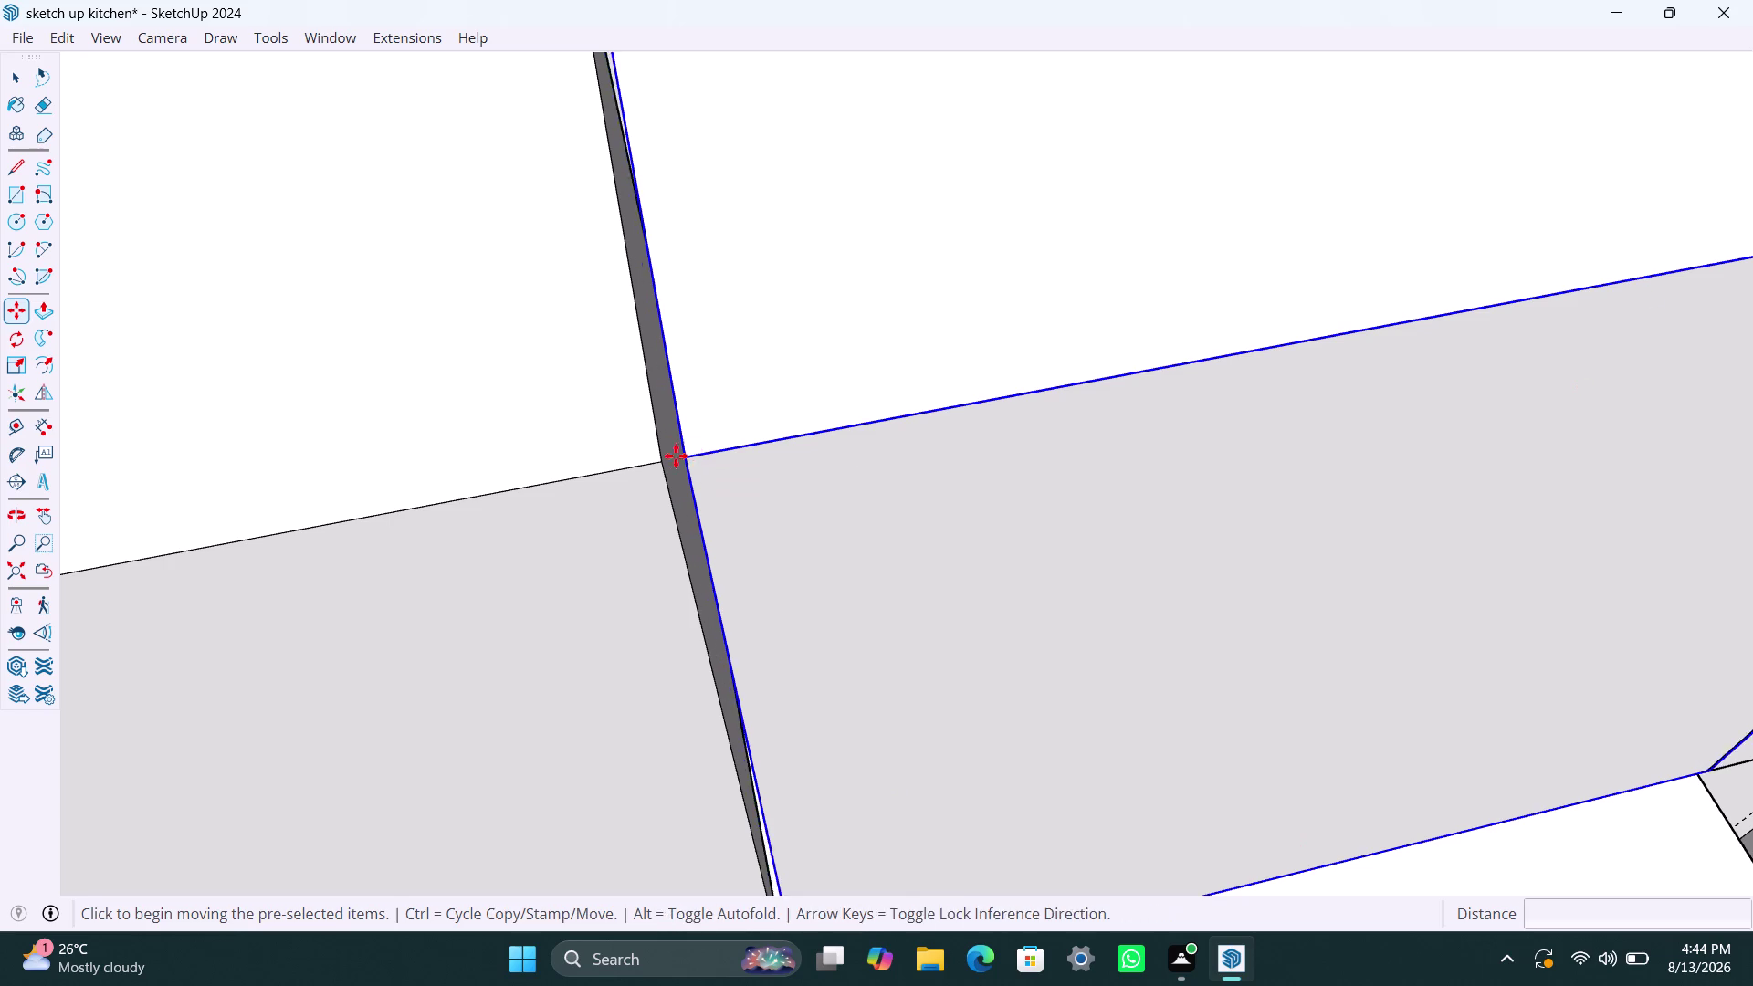
click(662, 455)
key(space)
Realign the third box's other edge by snapping its corner into place.
scroll(down, 3)
scroll(up, 3)
scroll(down, 3)
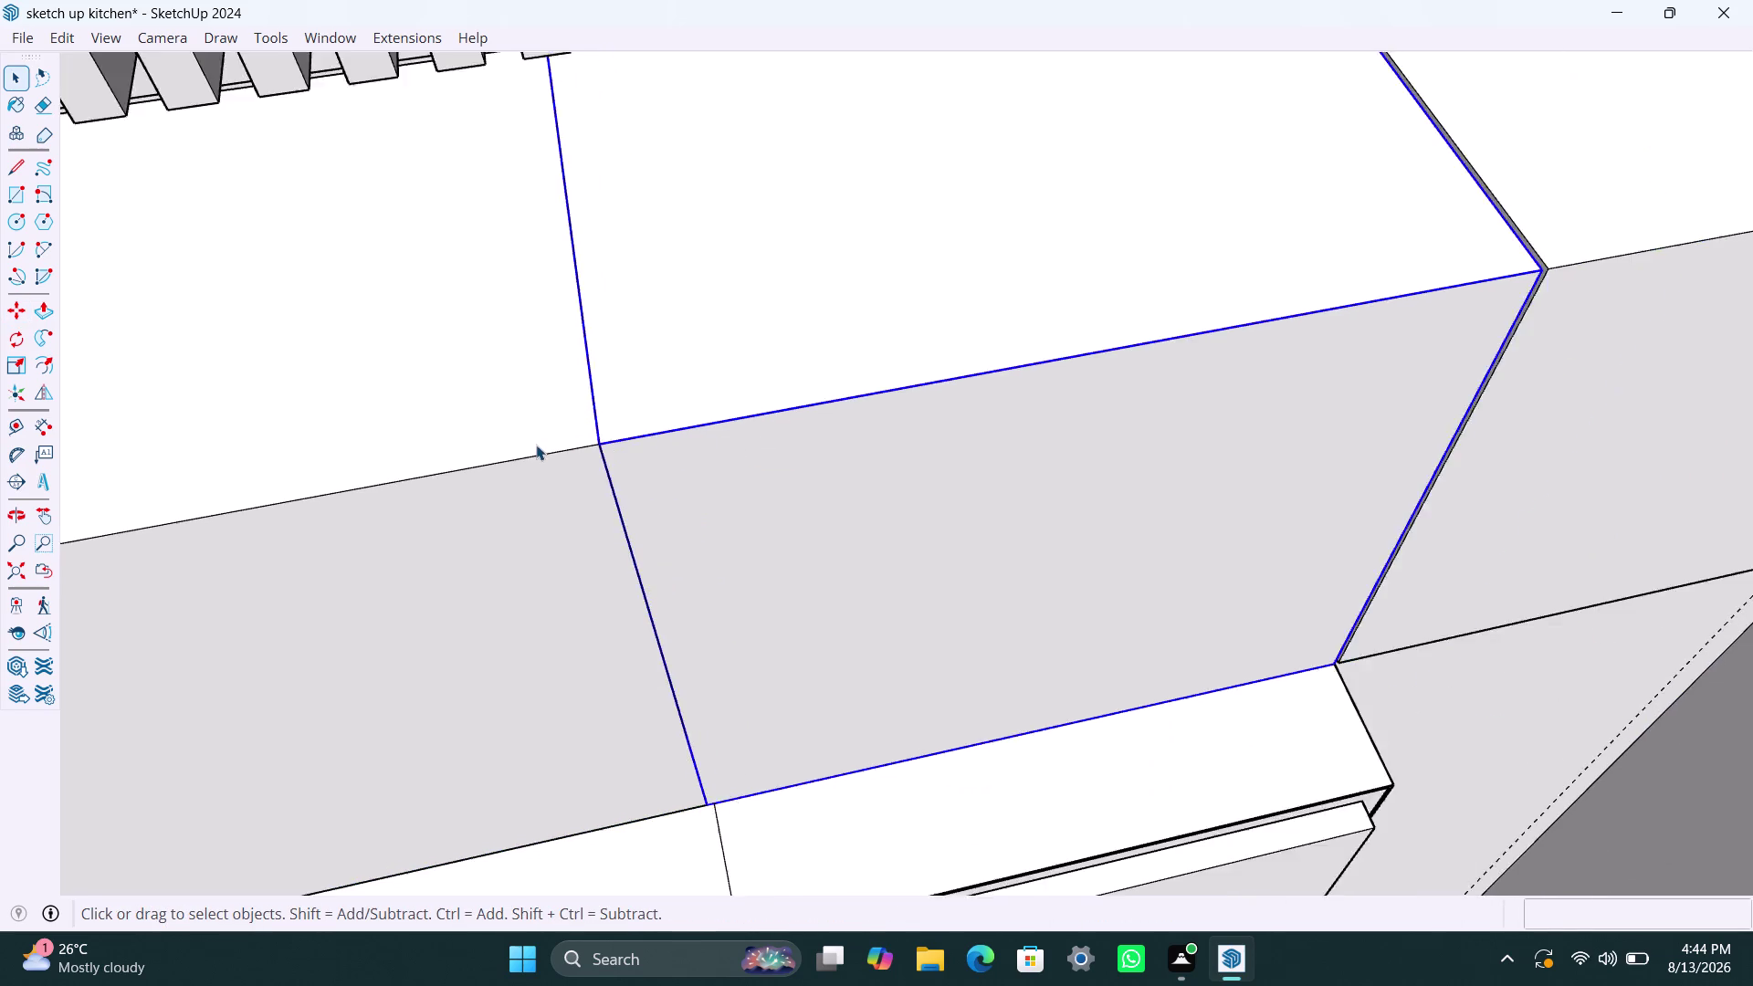
scroll(down, 3)
middle_drag(916, 458, 721, 457)
scroll(up, 3)
scroll(down, 3)
scroll(up, 3)
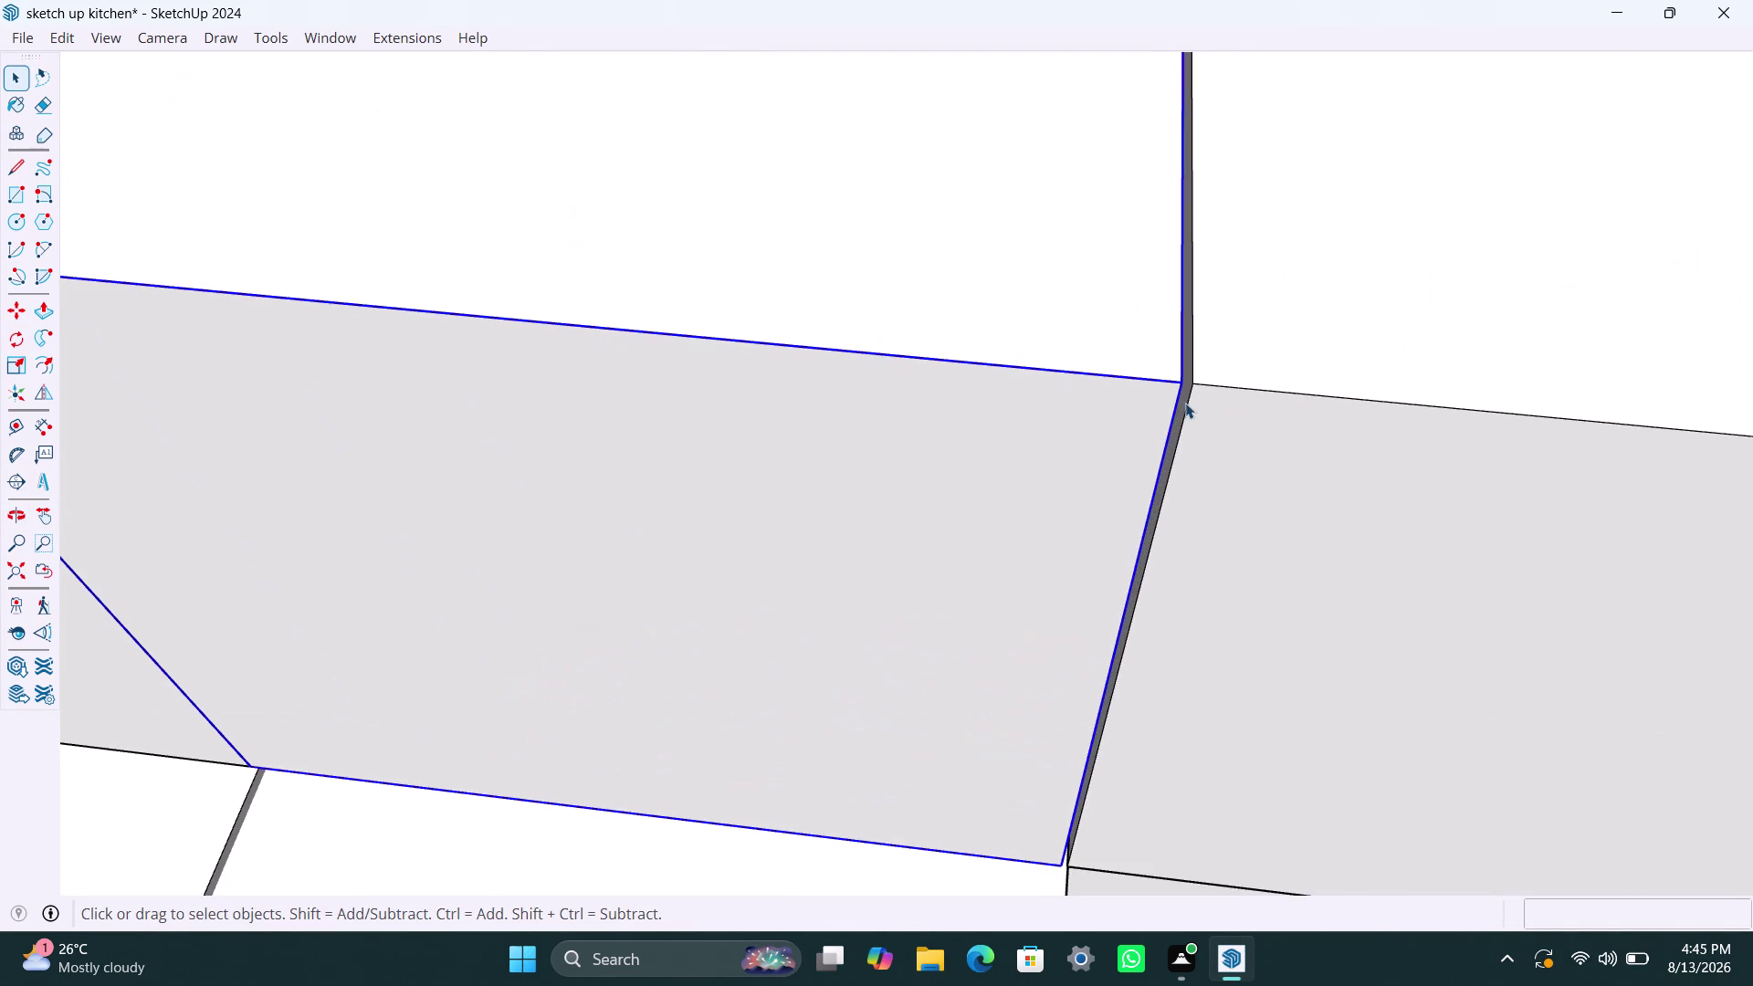
click(1207, 390)
key(m)
click(1199, 388)
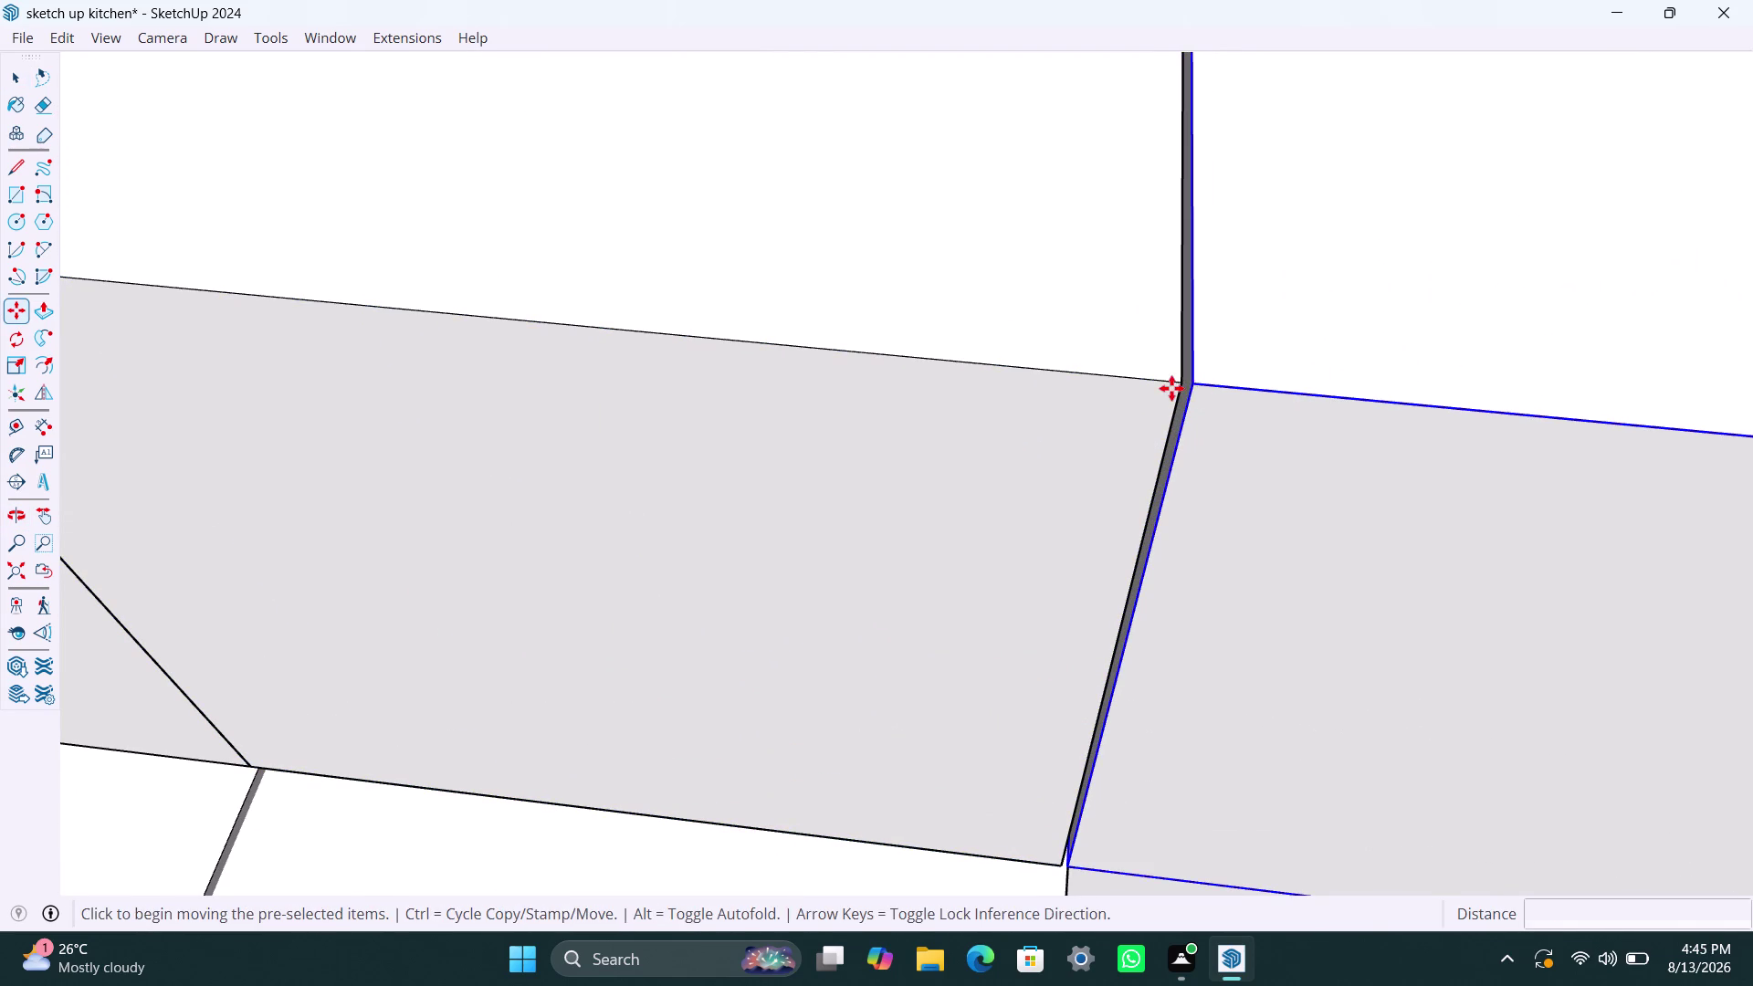
click(1172, 388)
key(space)
Begin stretching the third box's end face toward the end wall.
scroll(down, 3)
scroll(up, 3)
scroll(down, 3)
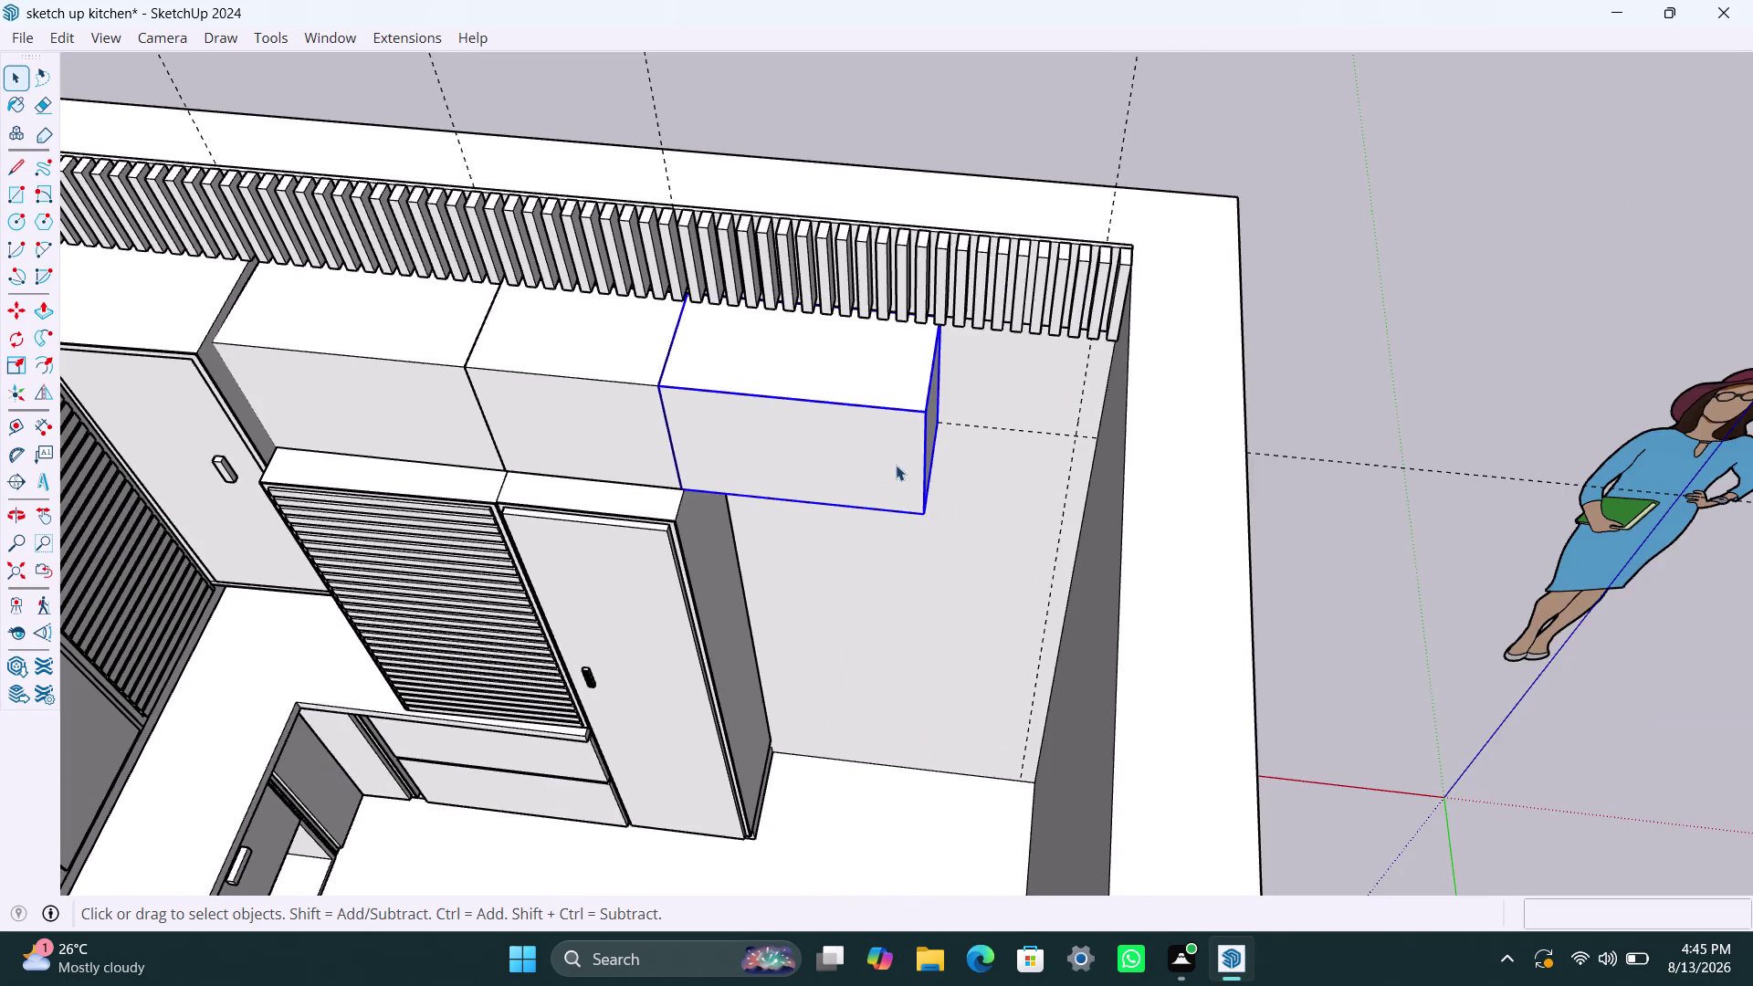
middle_drag(894, 461, 815, 429)
scroll(up, 3)
middle_drag(897, 509, 1004, 528)
scroll(up, 3)
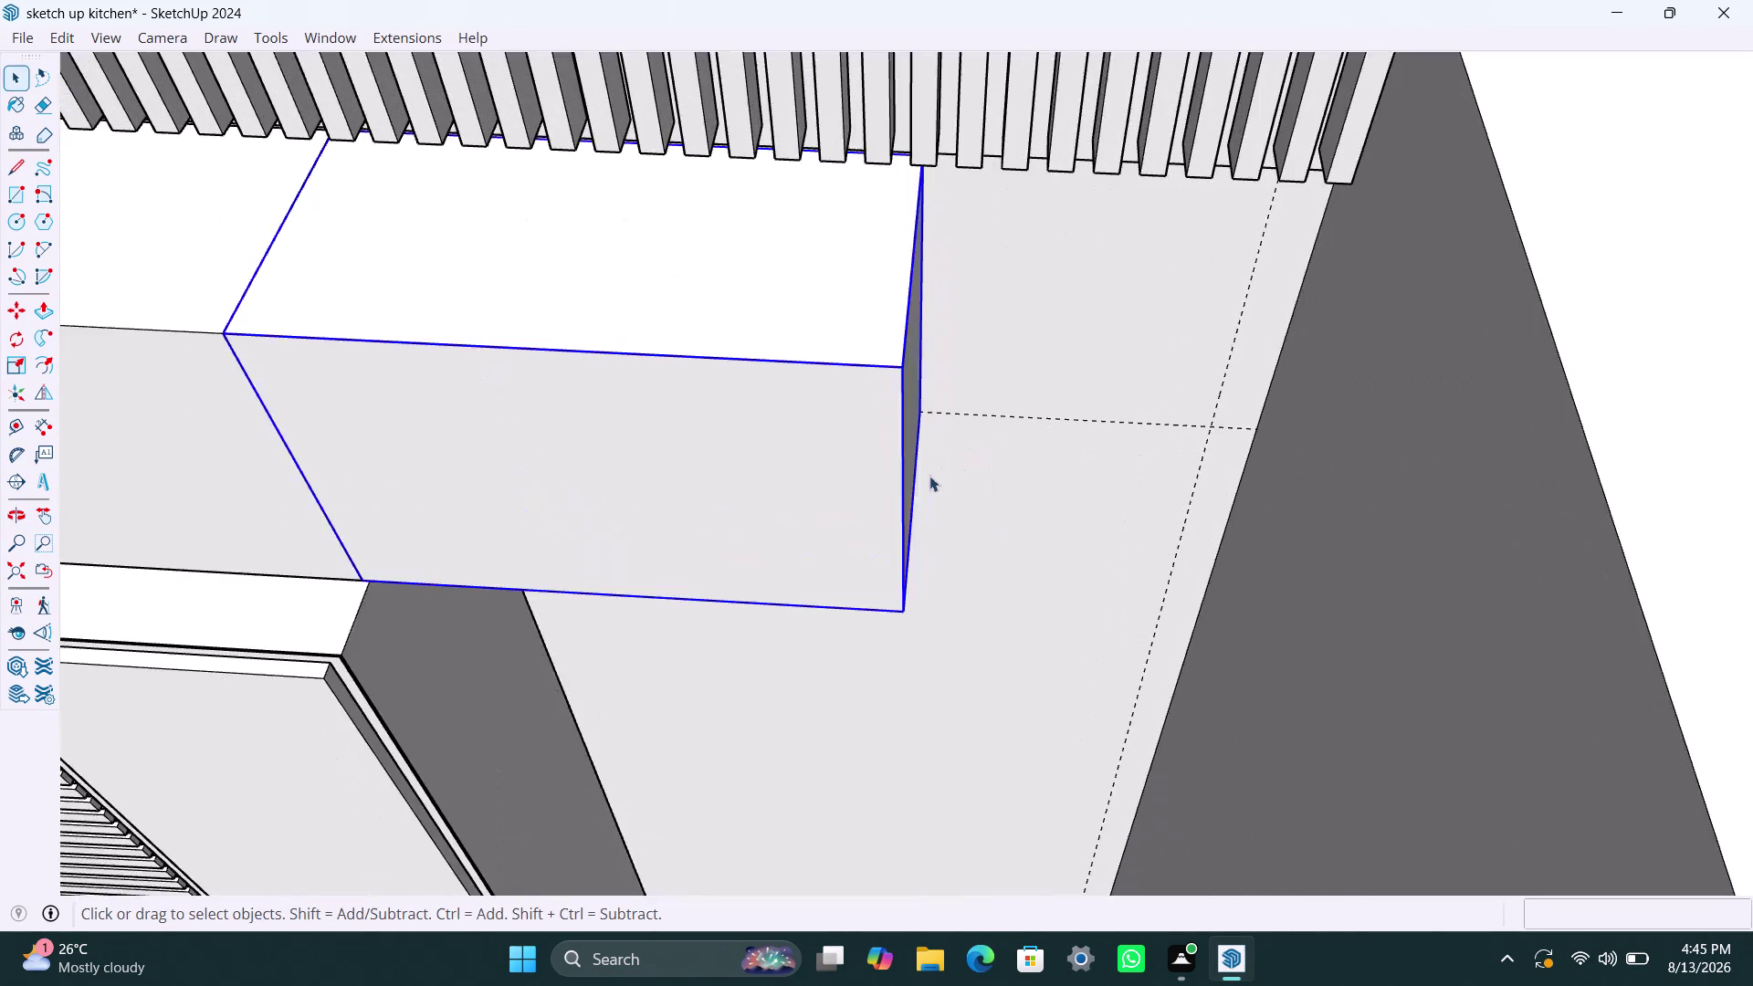
middle_drag(928, 483, 746, 503)
double_click(916, 409)
click(910, 409)
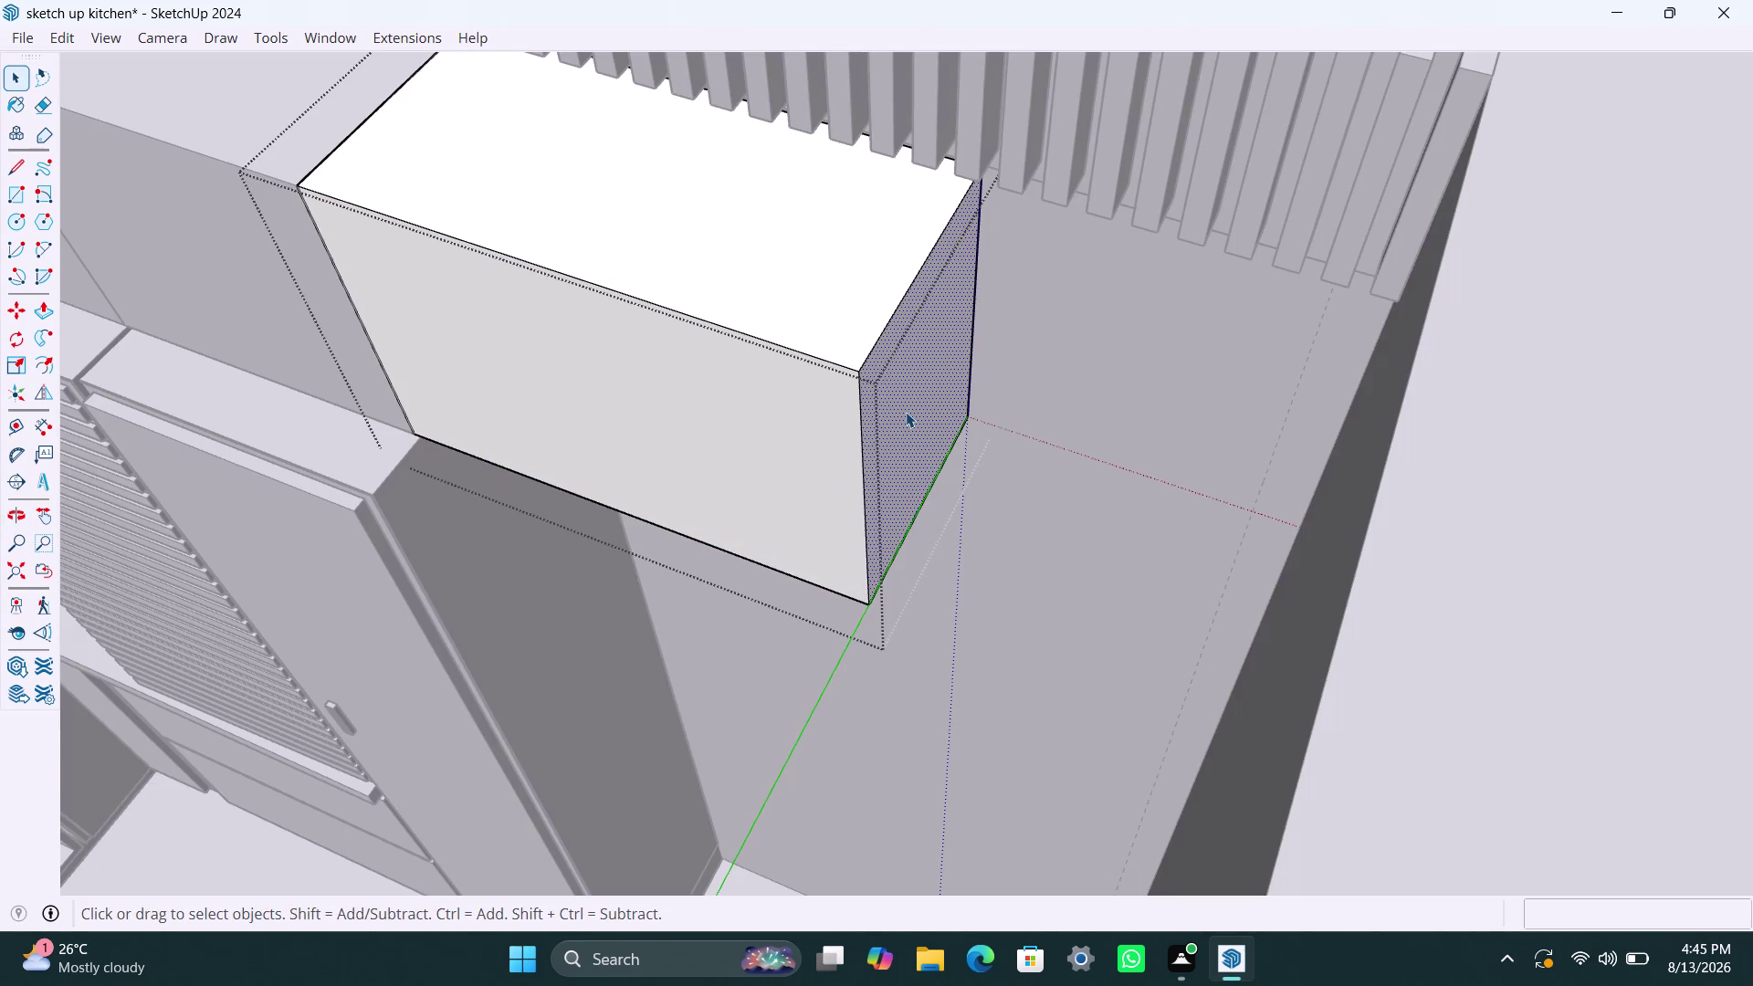
key(p)
click(905, 412)
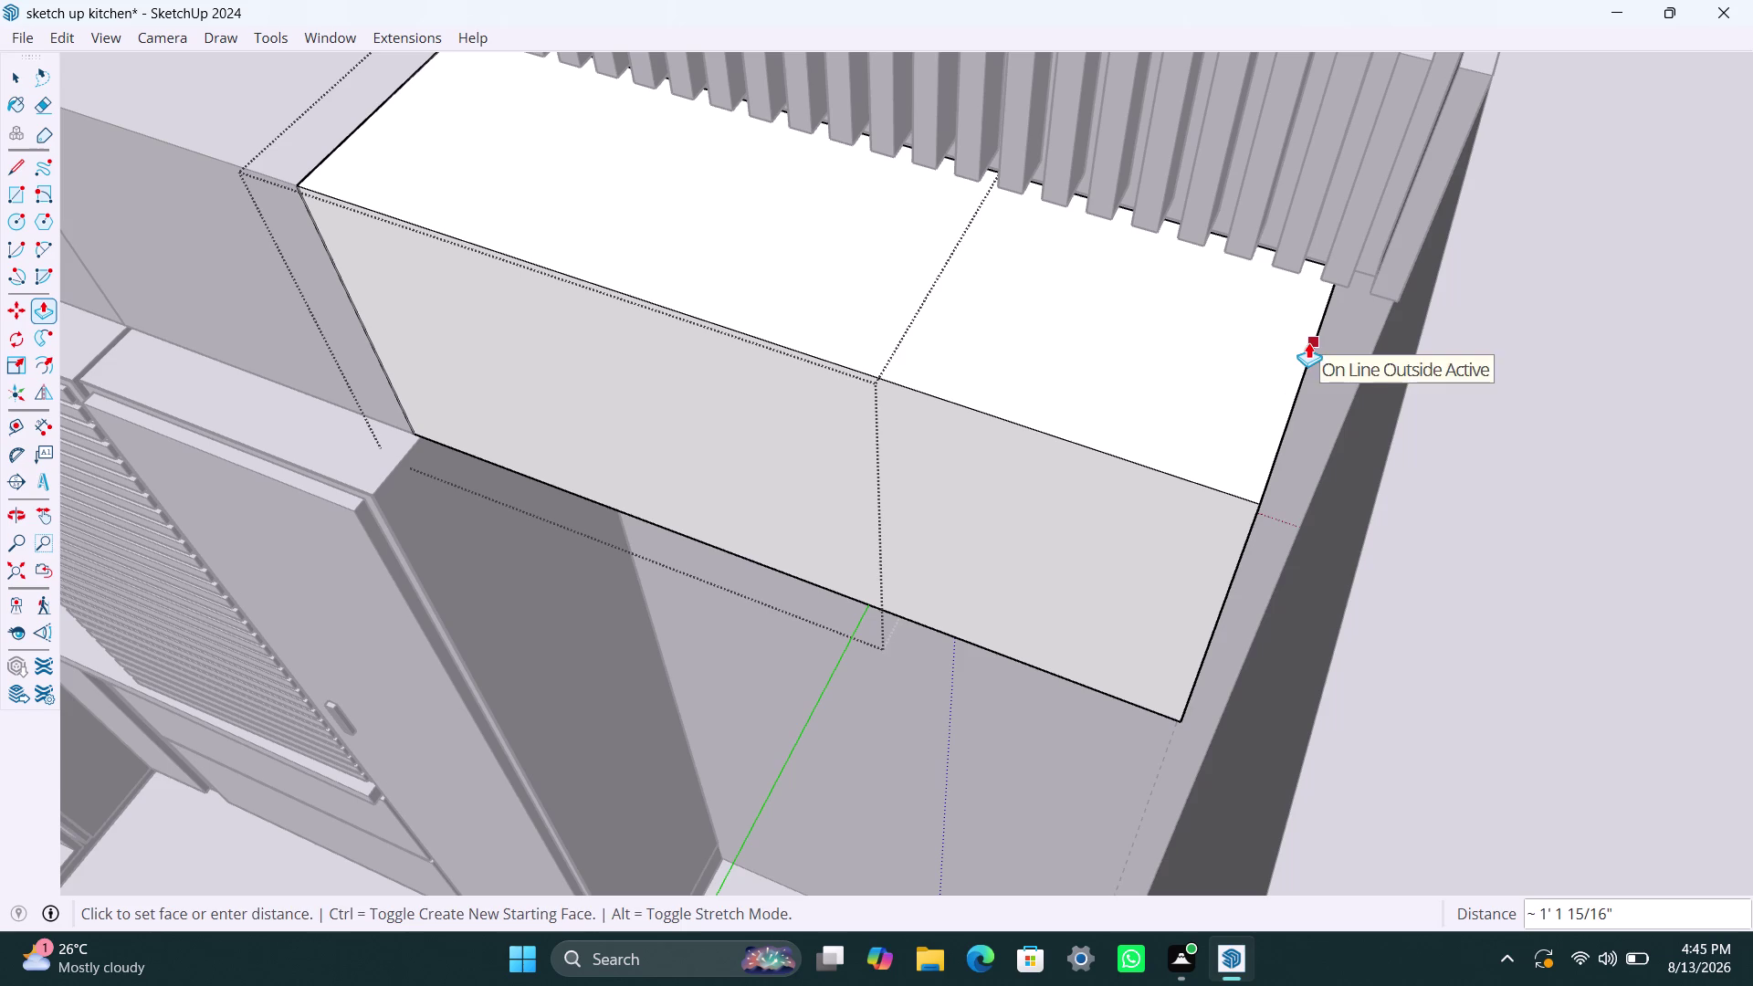
Push the third upper box's end face to the corner wall, then leave the box.
click(1309, 342)
key(space)
scroll(down, 3)
click(1354, 250)
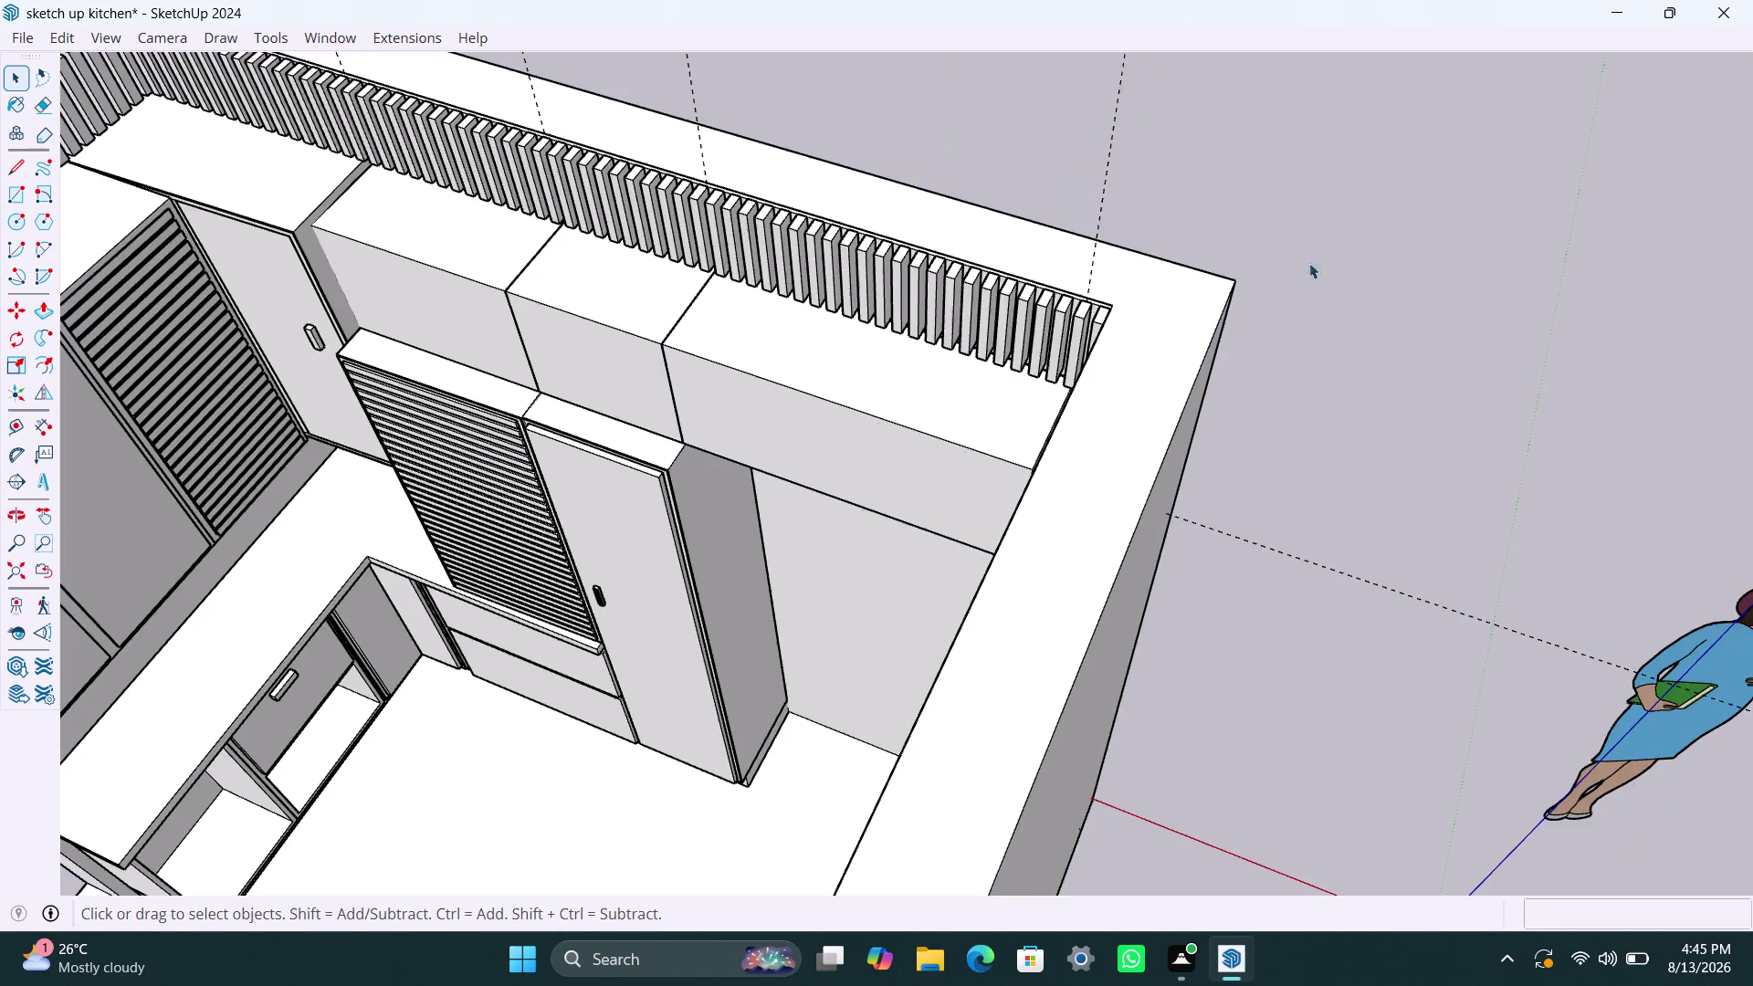
Orbit around the kitchen to check the continuous row of upper cabinets.
scroll(down, 3)
middle_drag(591, 478, 1018, 330)
click(1103, 126)
scroll(down, 3)
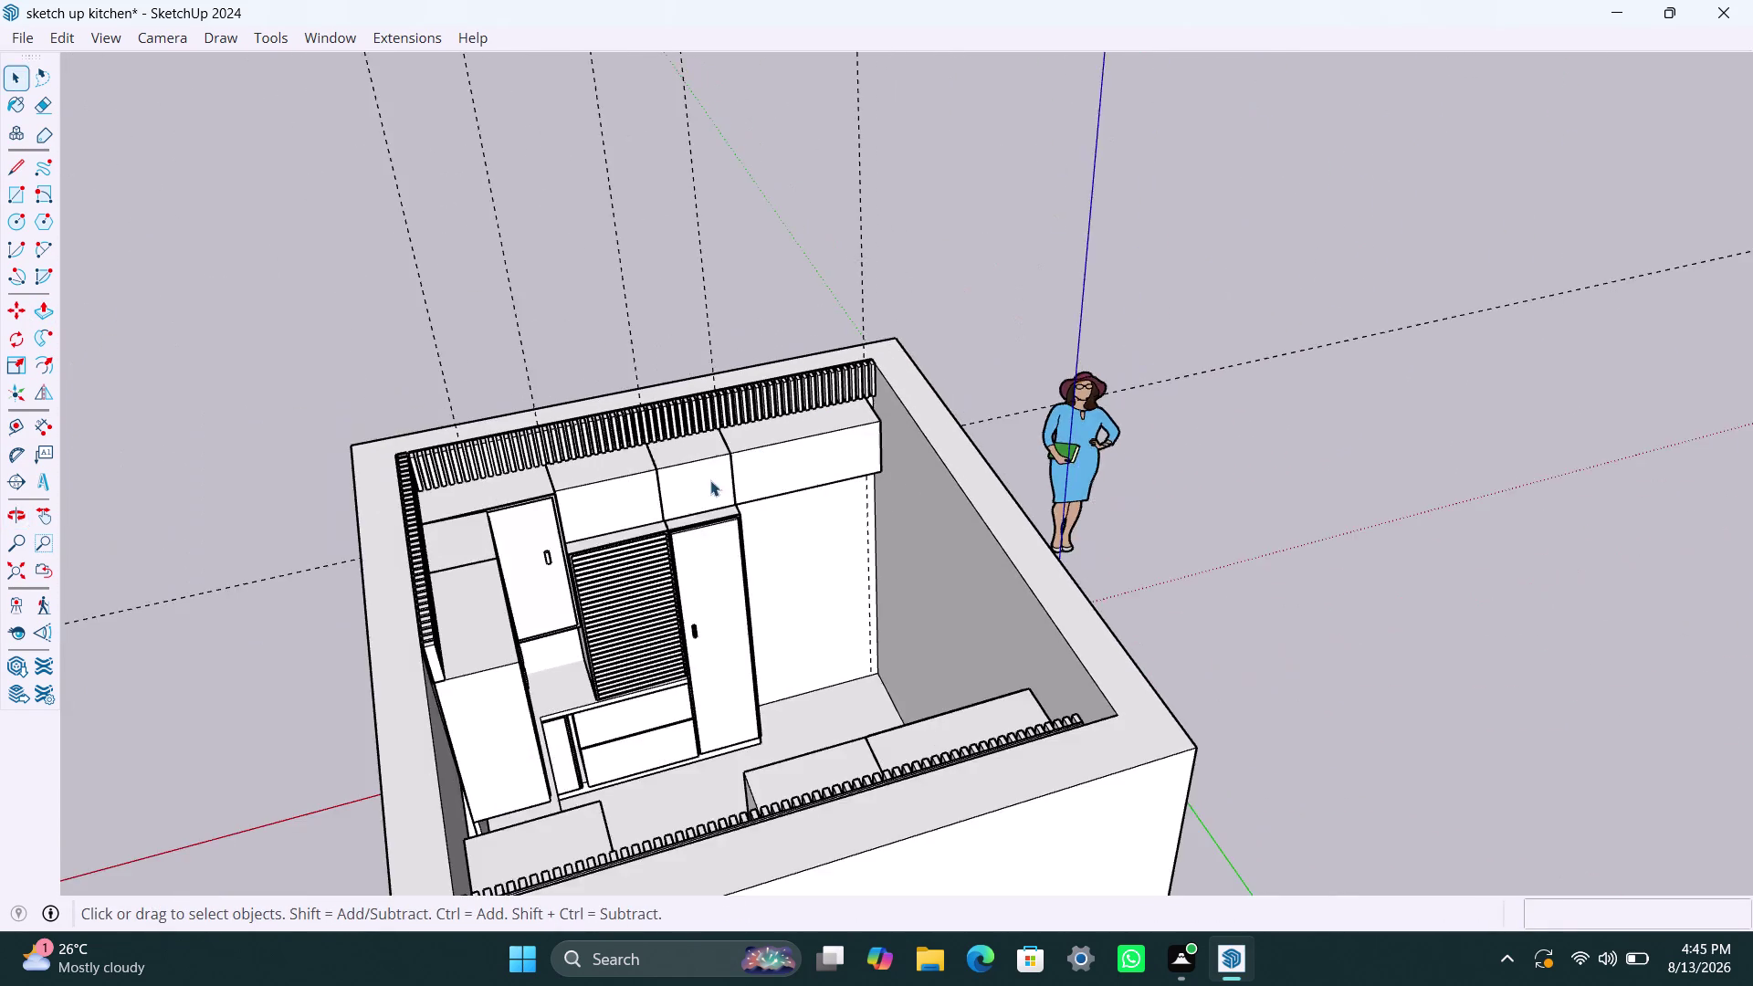
middle_drag(687, 491, 507, 352)
scroll(down, 3)
middle_drag(621, 514, 694, 580)
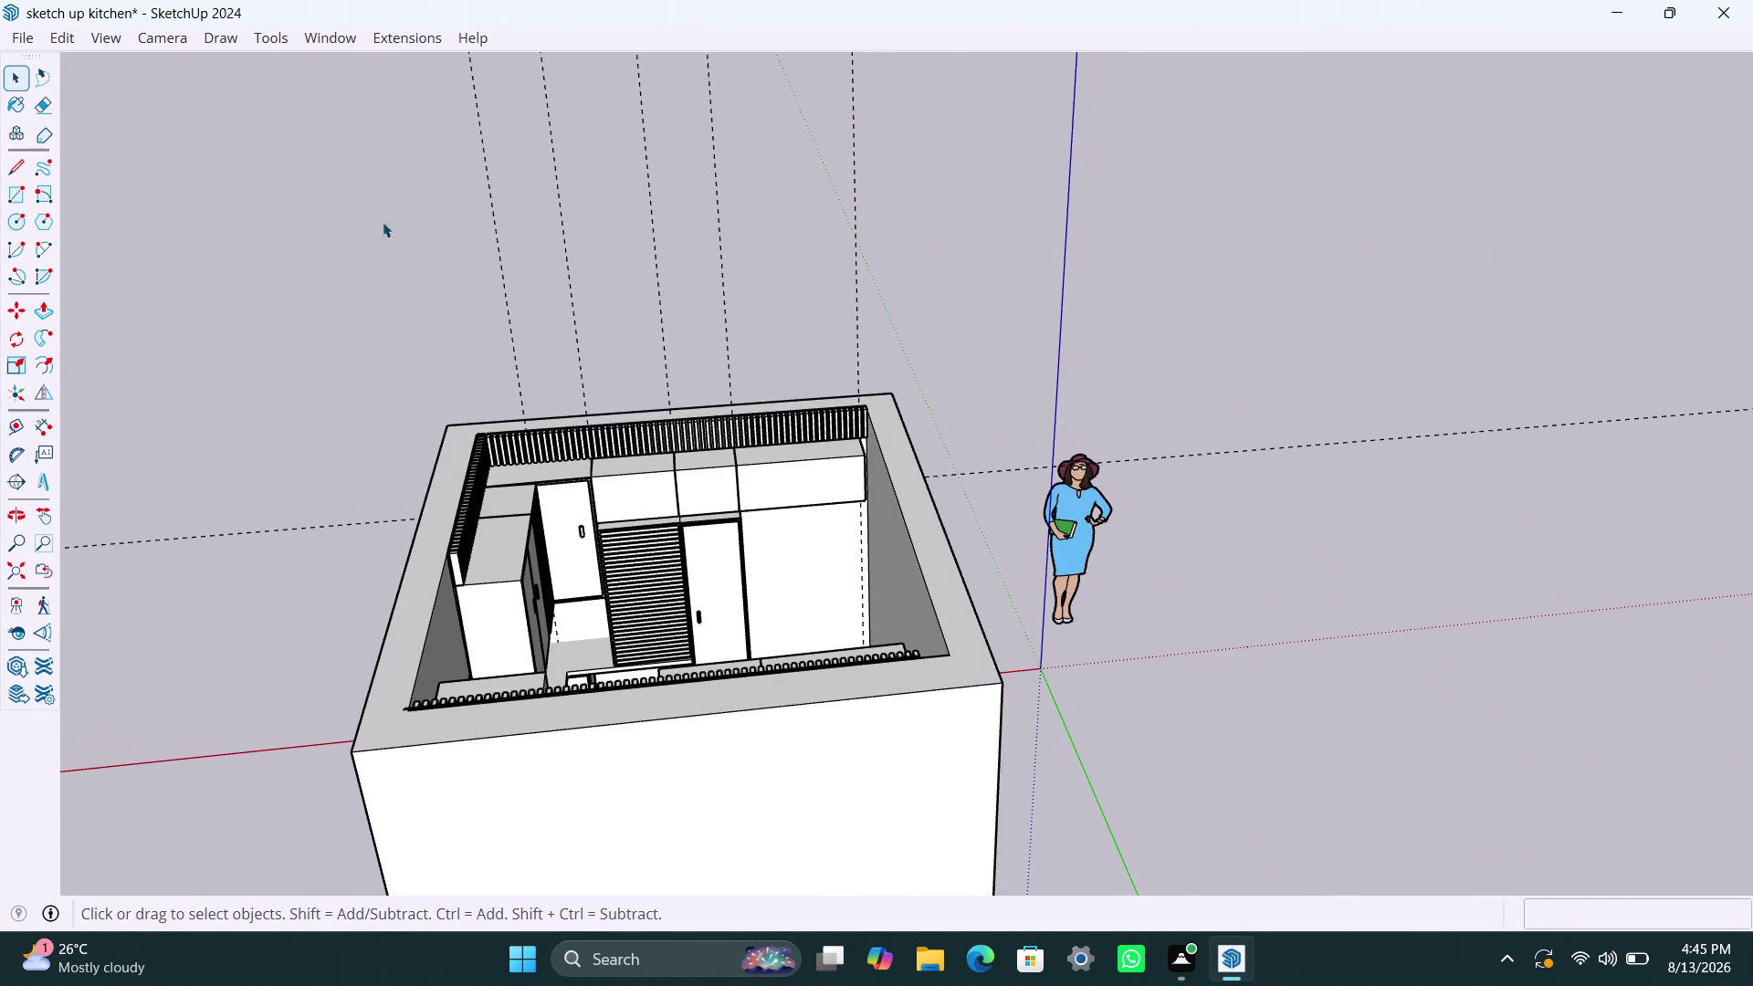
Zoom in and select the upper cabinet's front face.
scroll(up, 3)
scroll(up, 3)
scroll(up, 3)
scroll(up, 3)
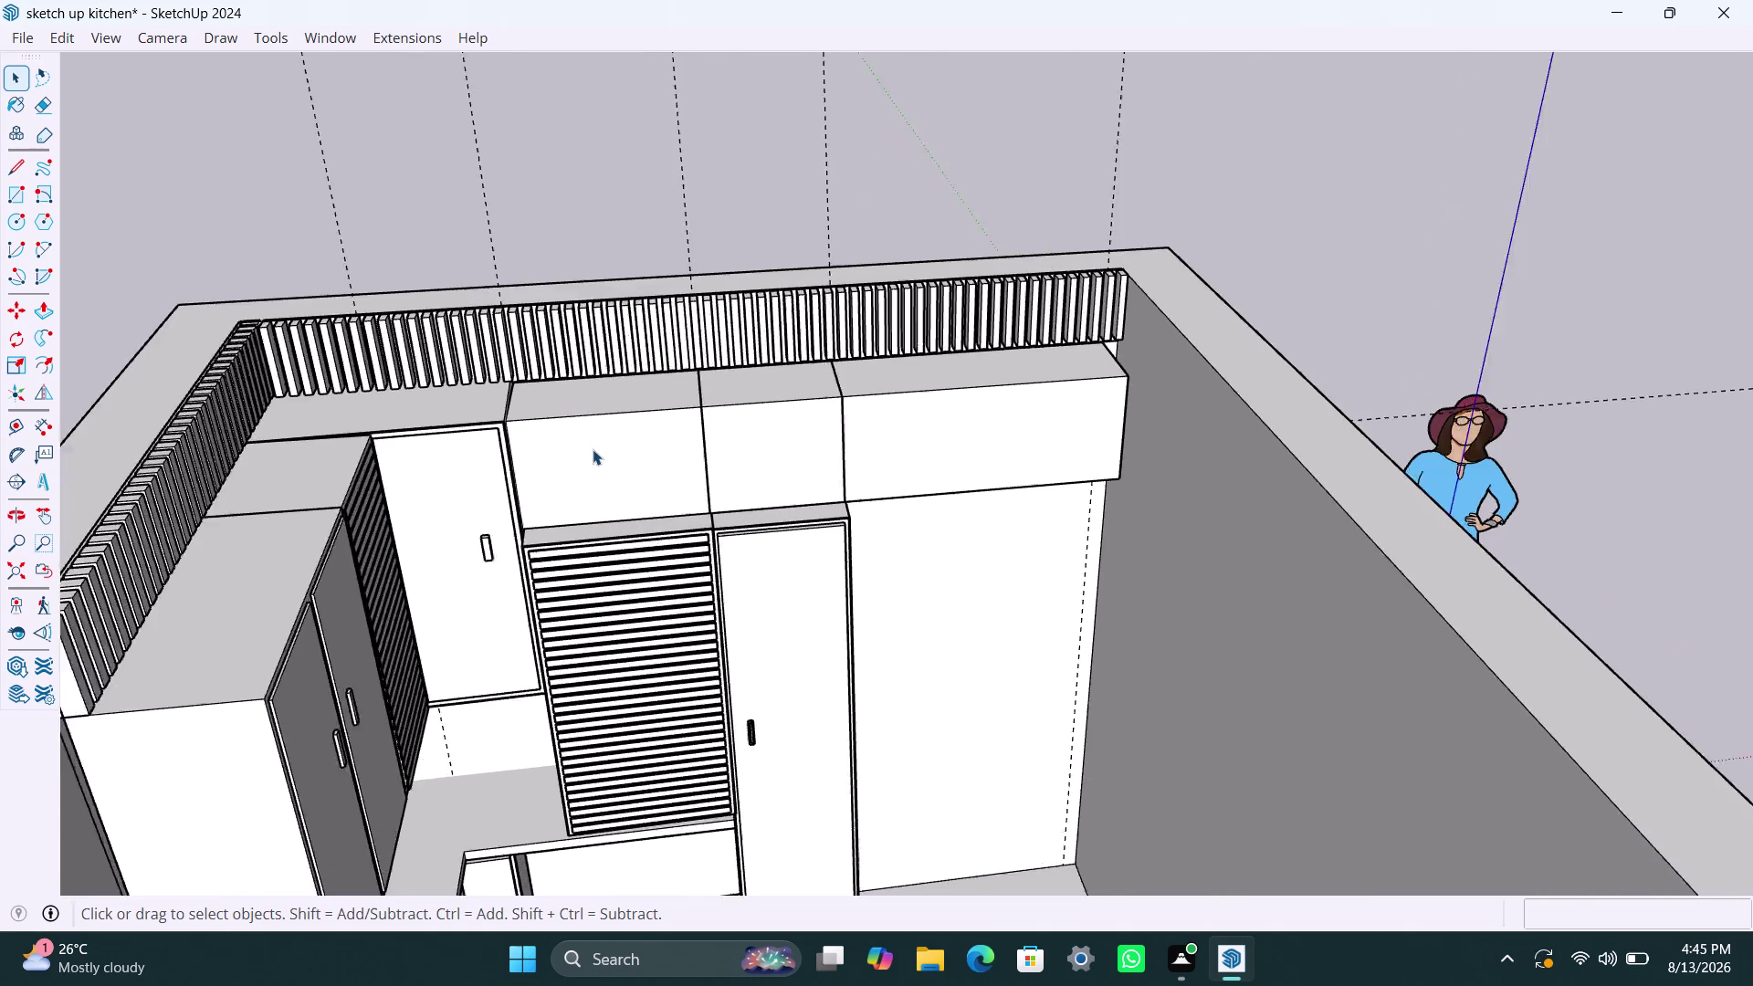
scroll(up, 3)
double_click(596, 454)
click(595, 455)
Offset the upper cabinet's front face inward by 2.5 mm.
click(595, 455)
click(596, 467)
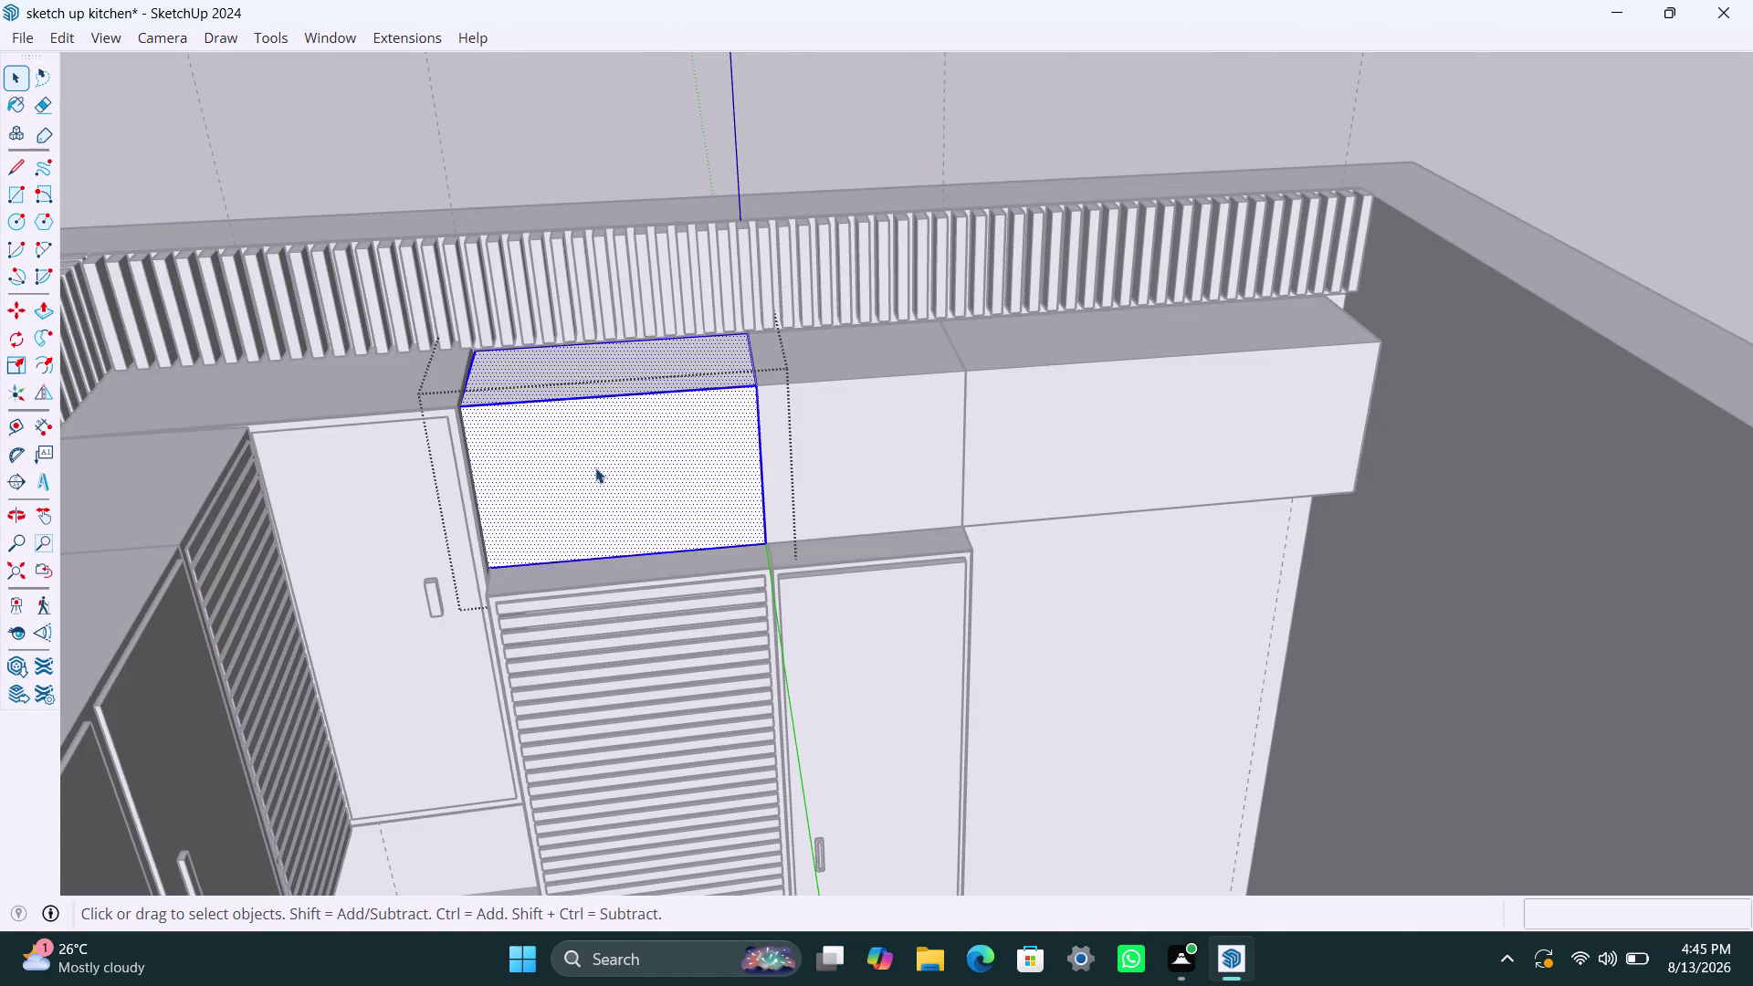
key(r)
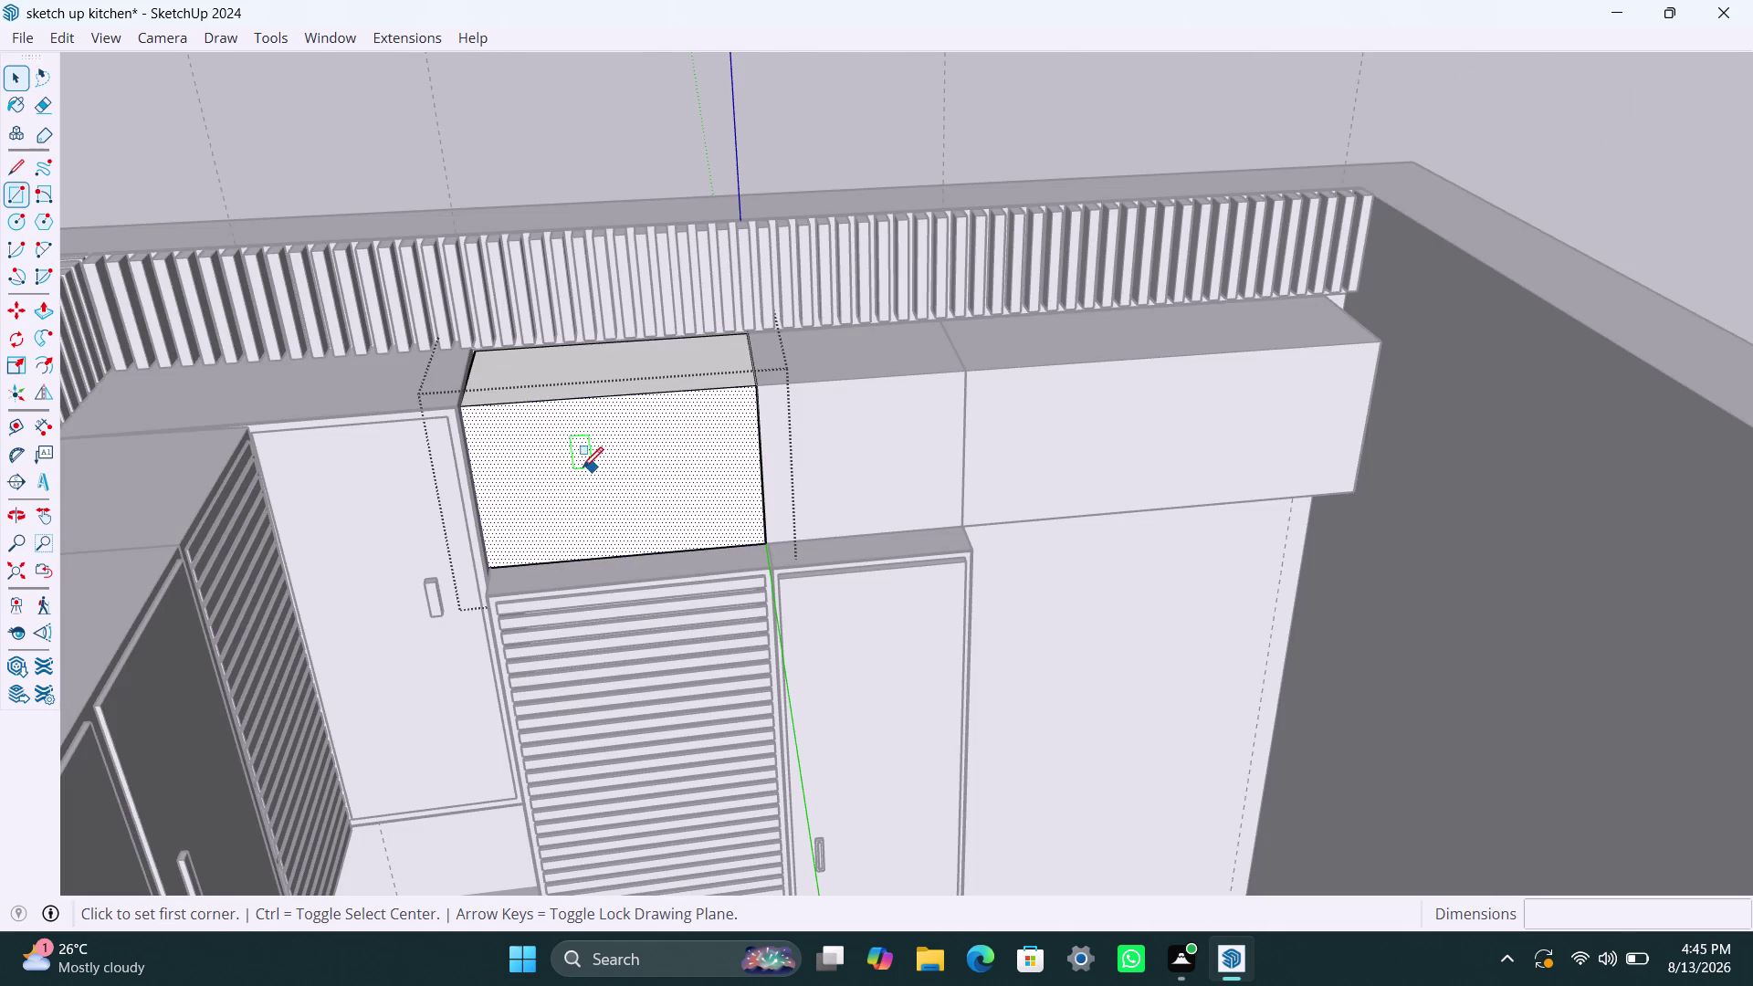
key(f)
click(504, 439)
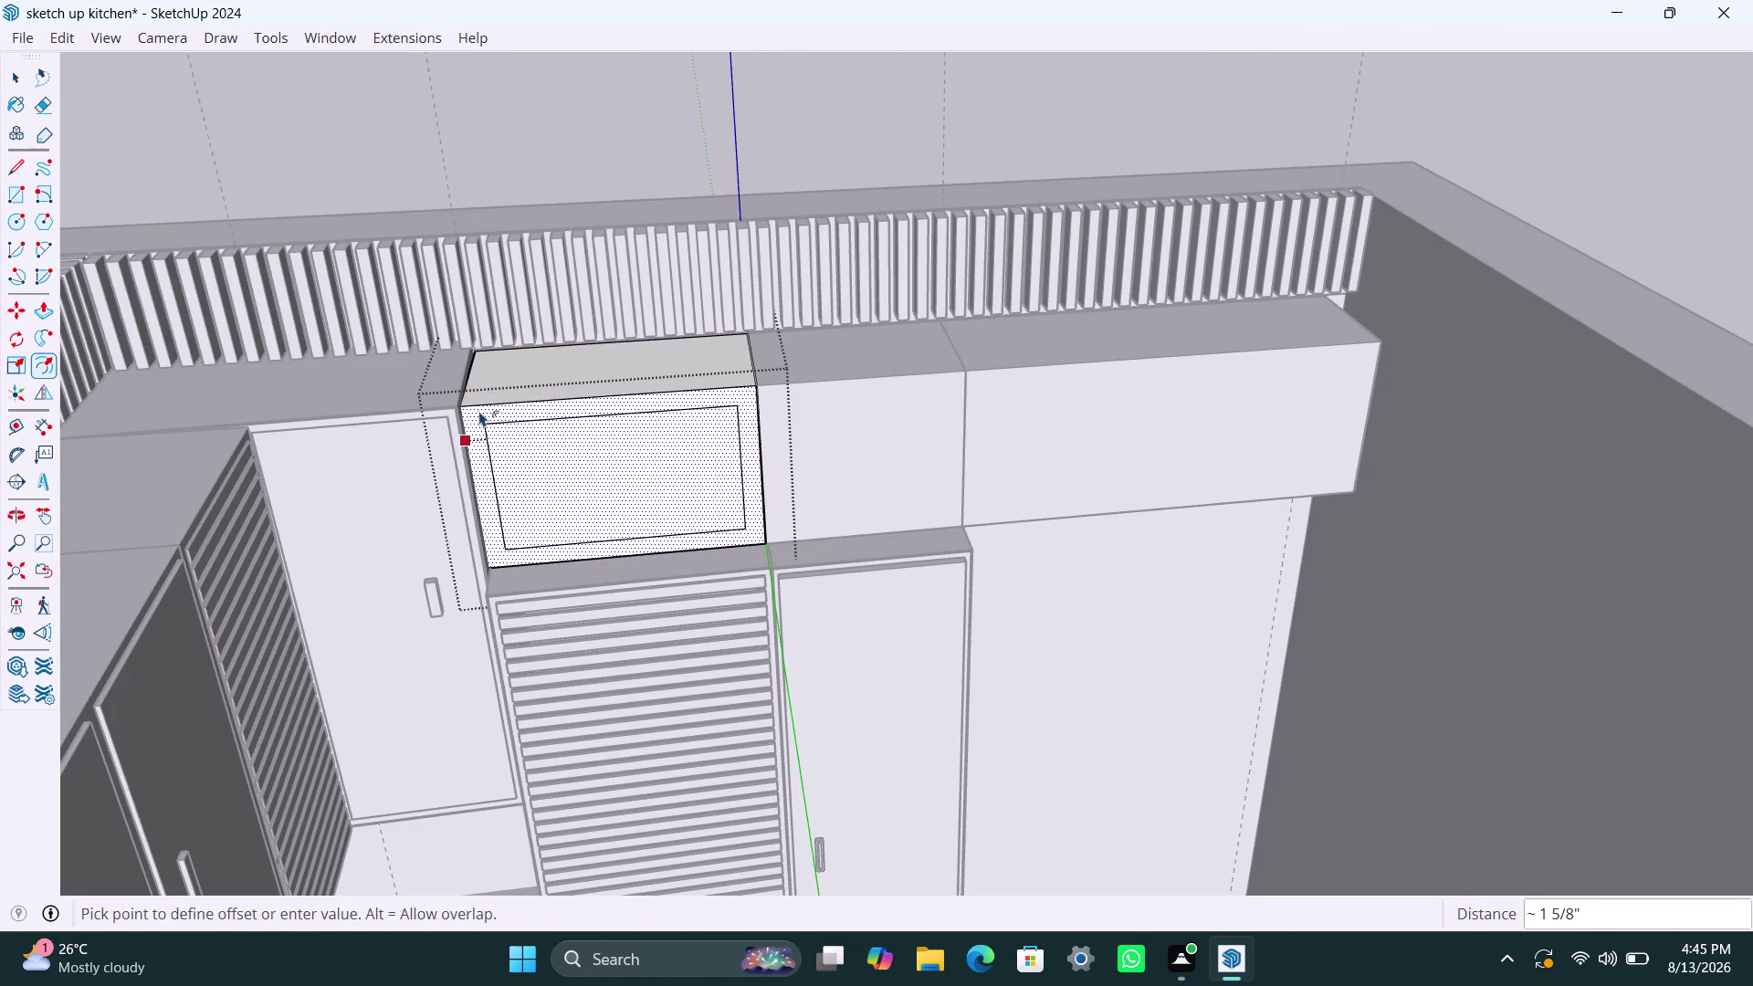
text(2)
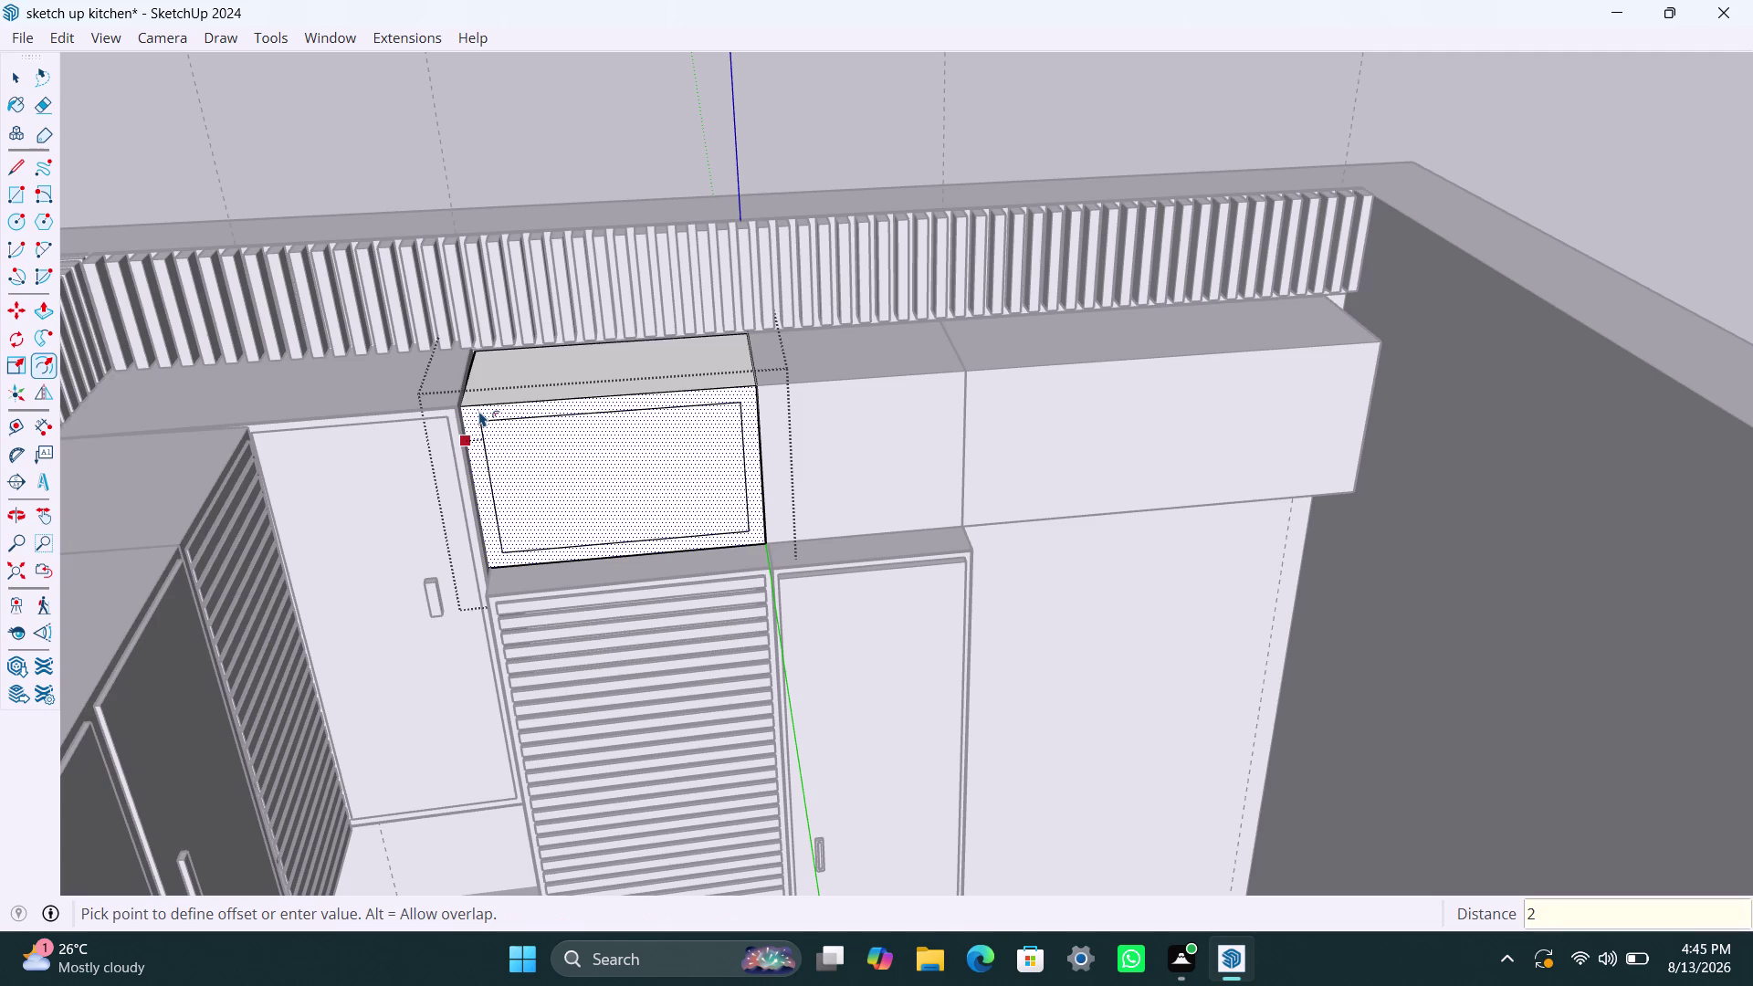
text(.5MM)
key(Return)
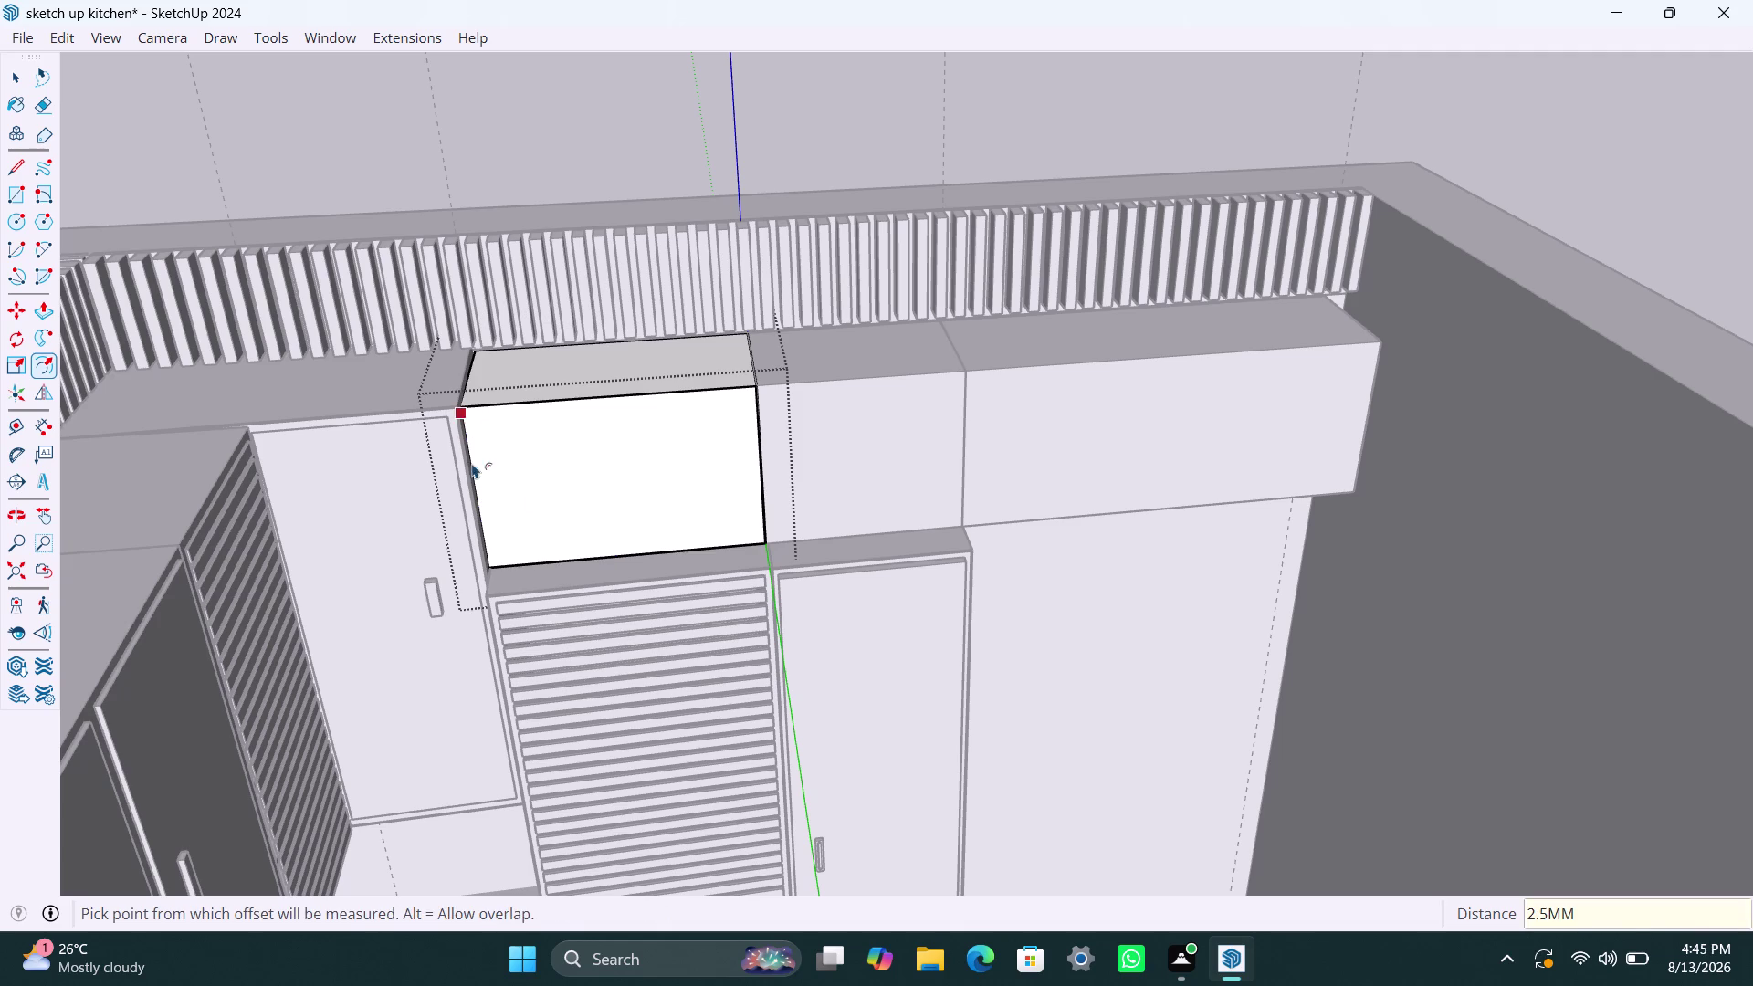
Offset the front face again by 18 mm to form the frame border.
click(528, 473)
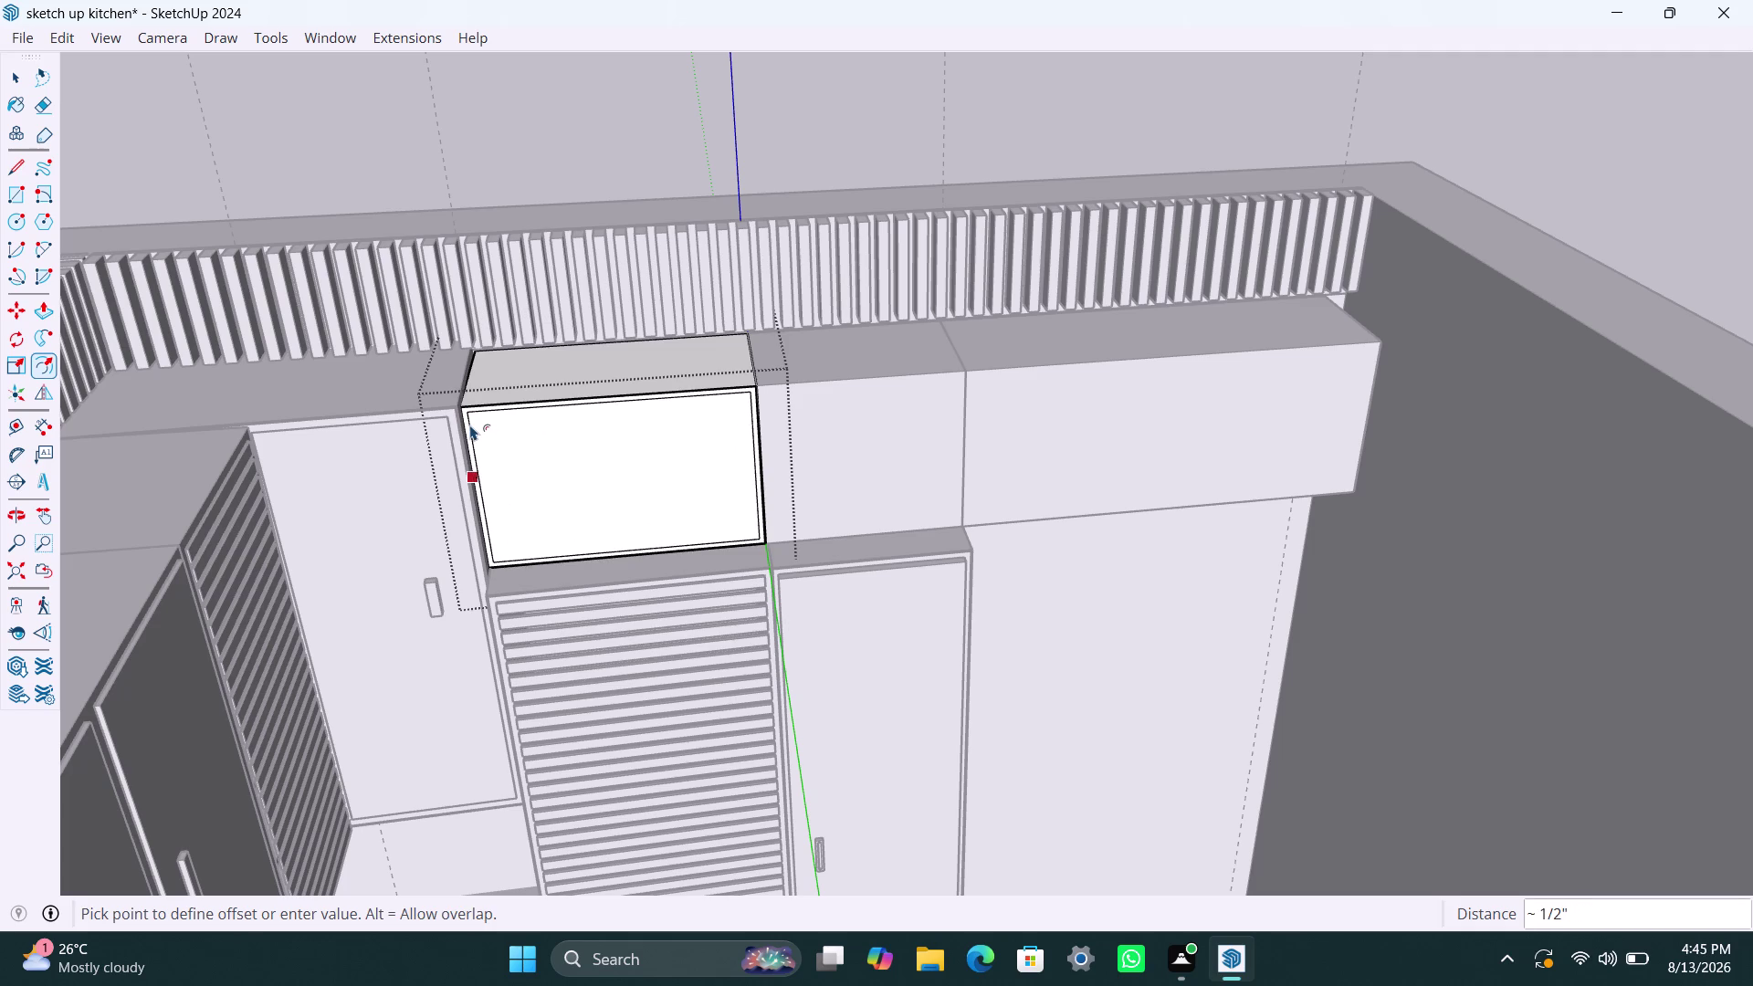
text(18MM)
key(Return)
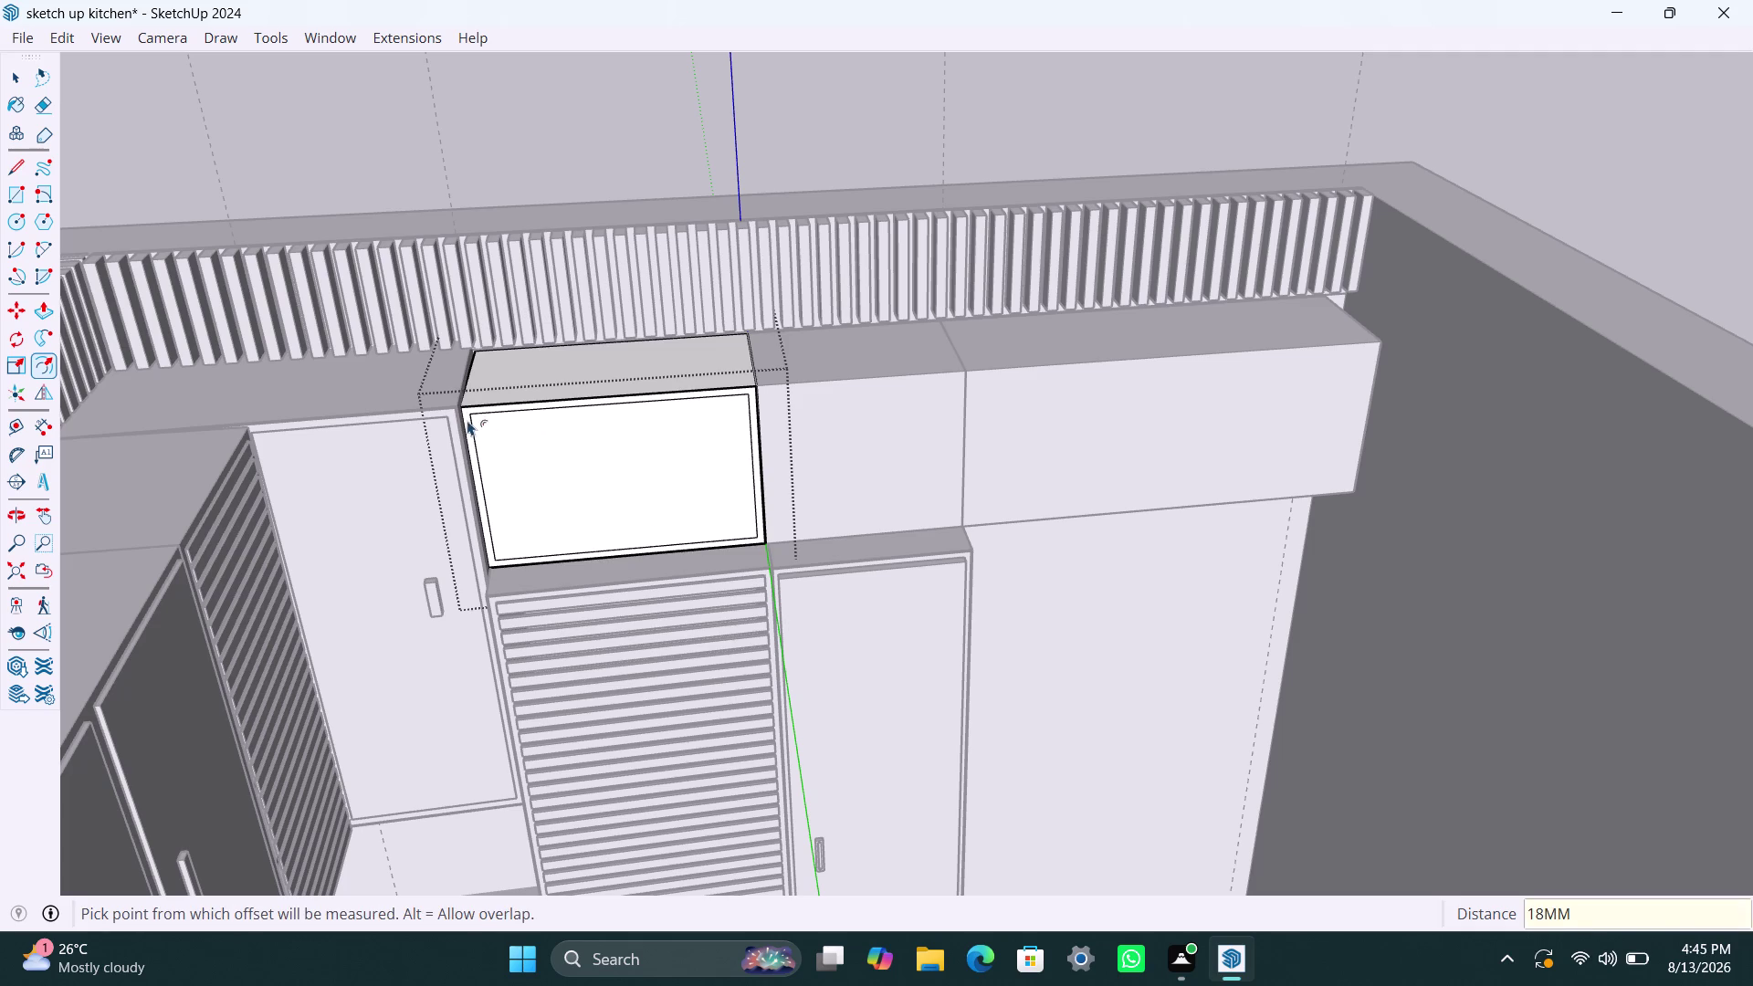
scroll(up, 3)
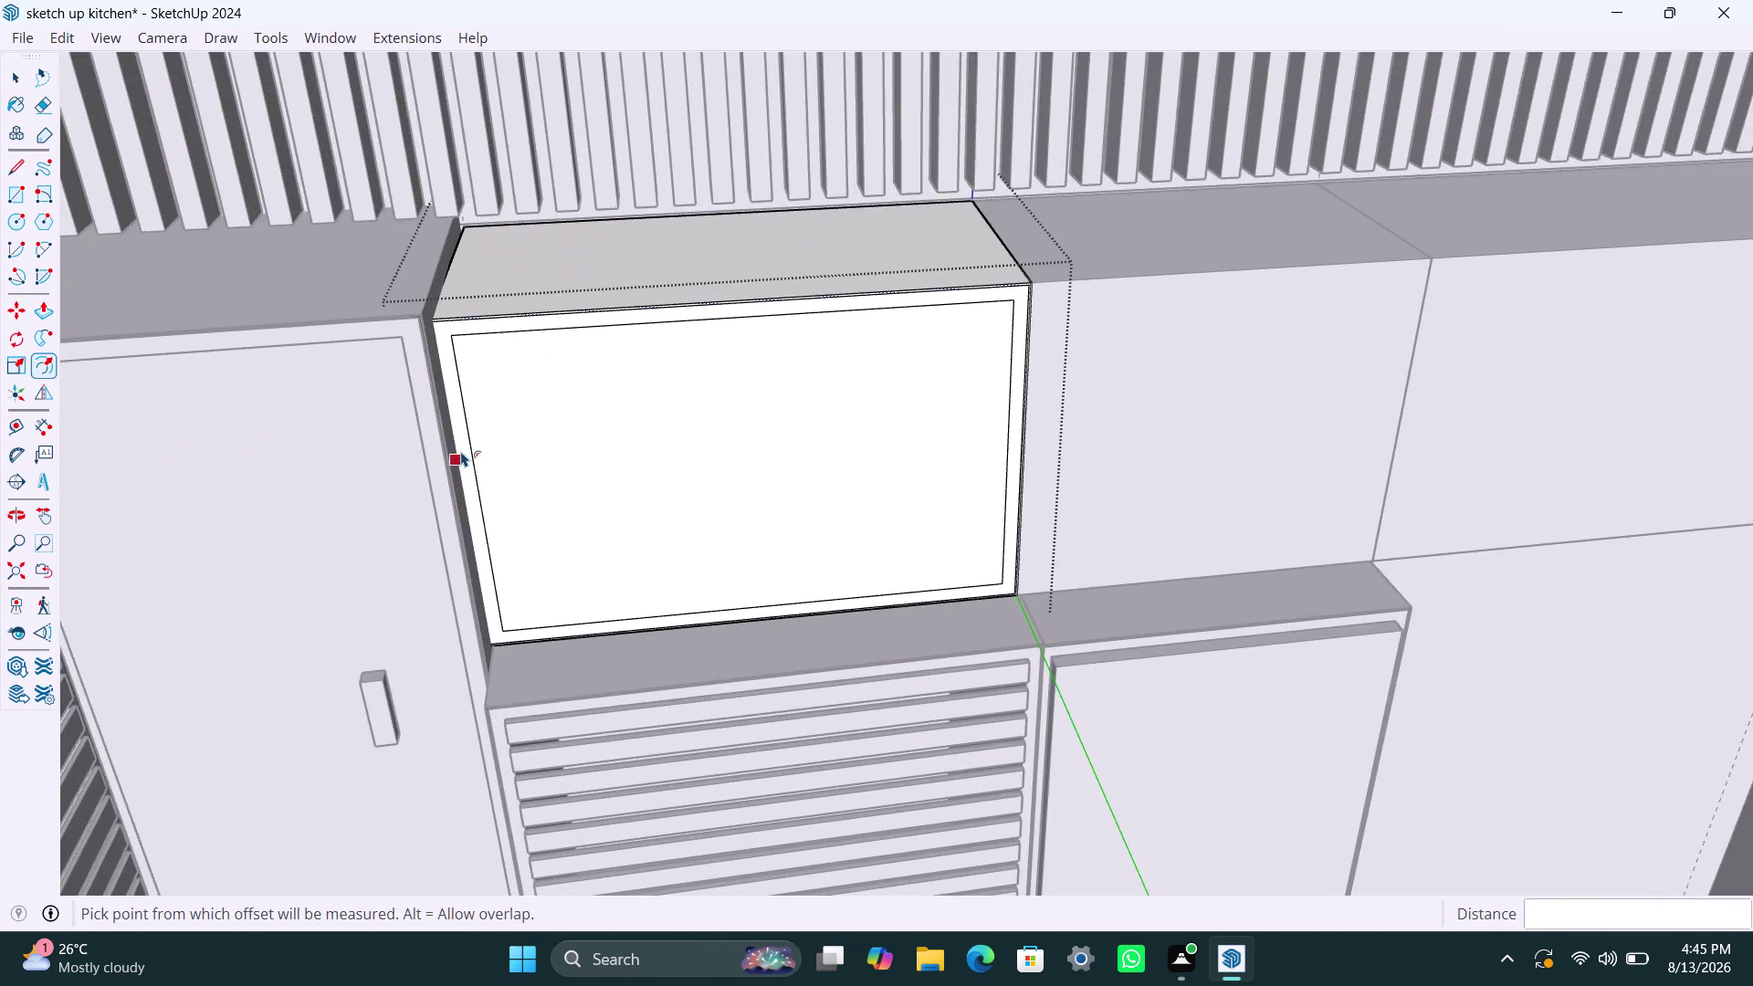
scroll(up, 3)
scroll(up, 3)
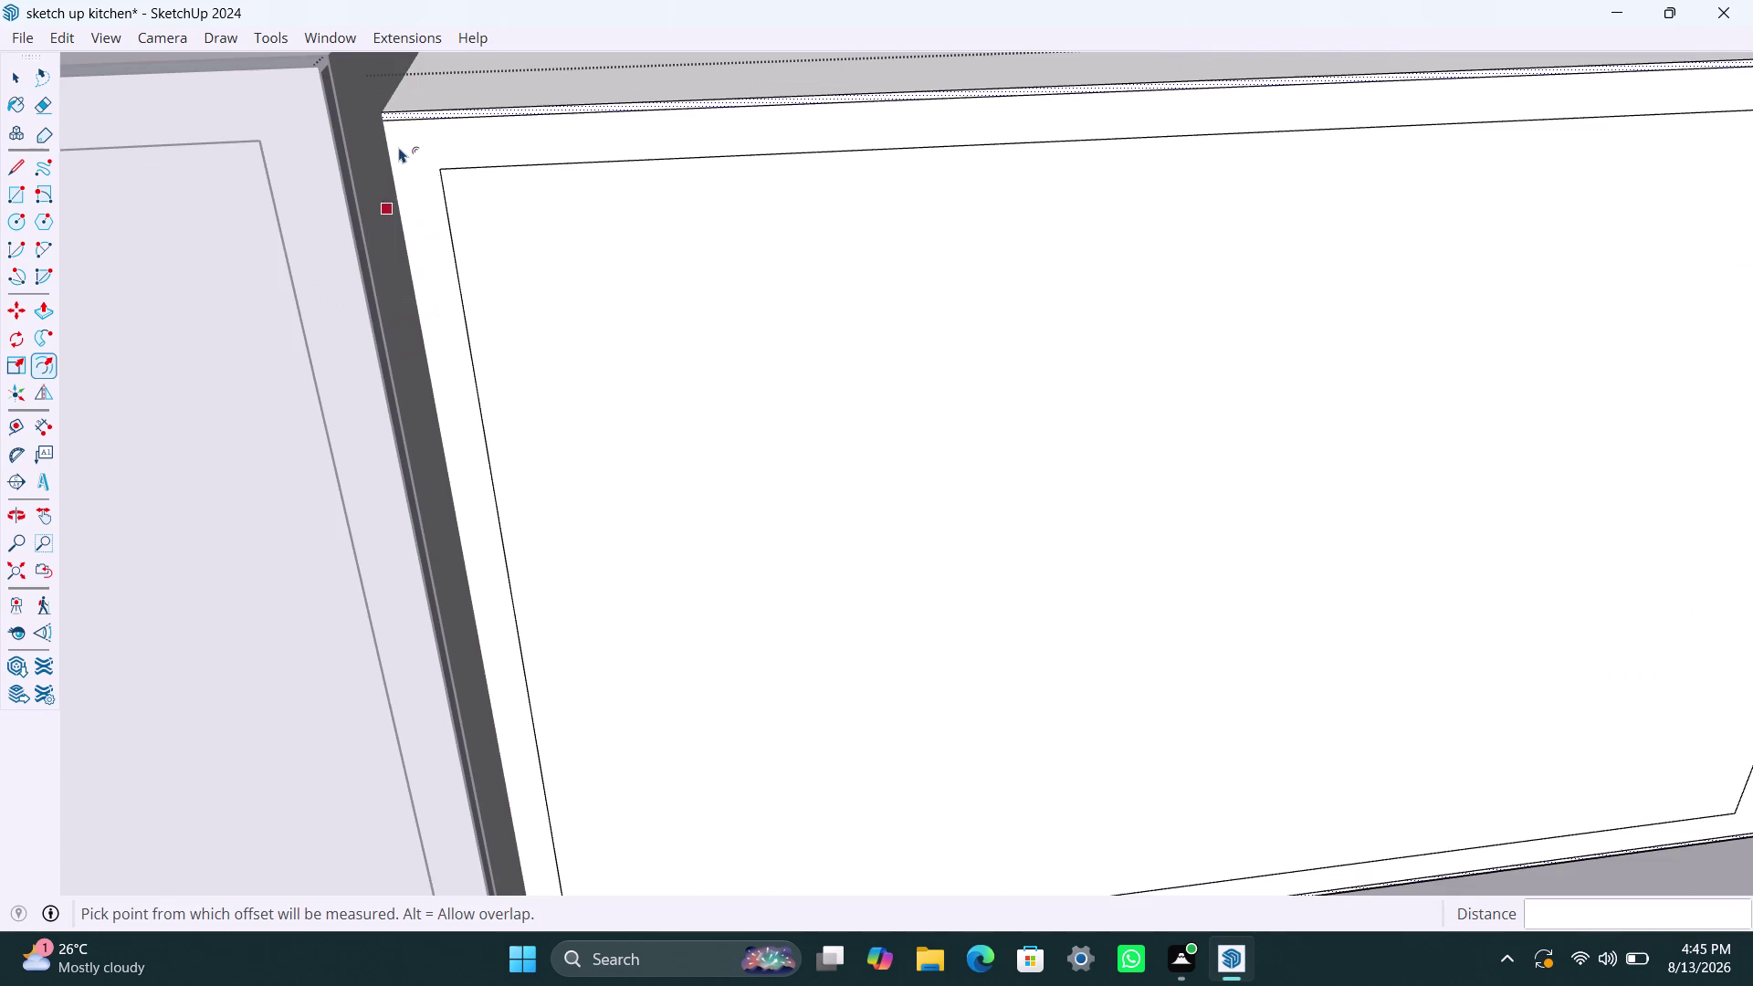
scroll(up, 3)
scroll(up, 3)
scroll(up, 3)
scroll(up, 3)
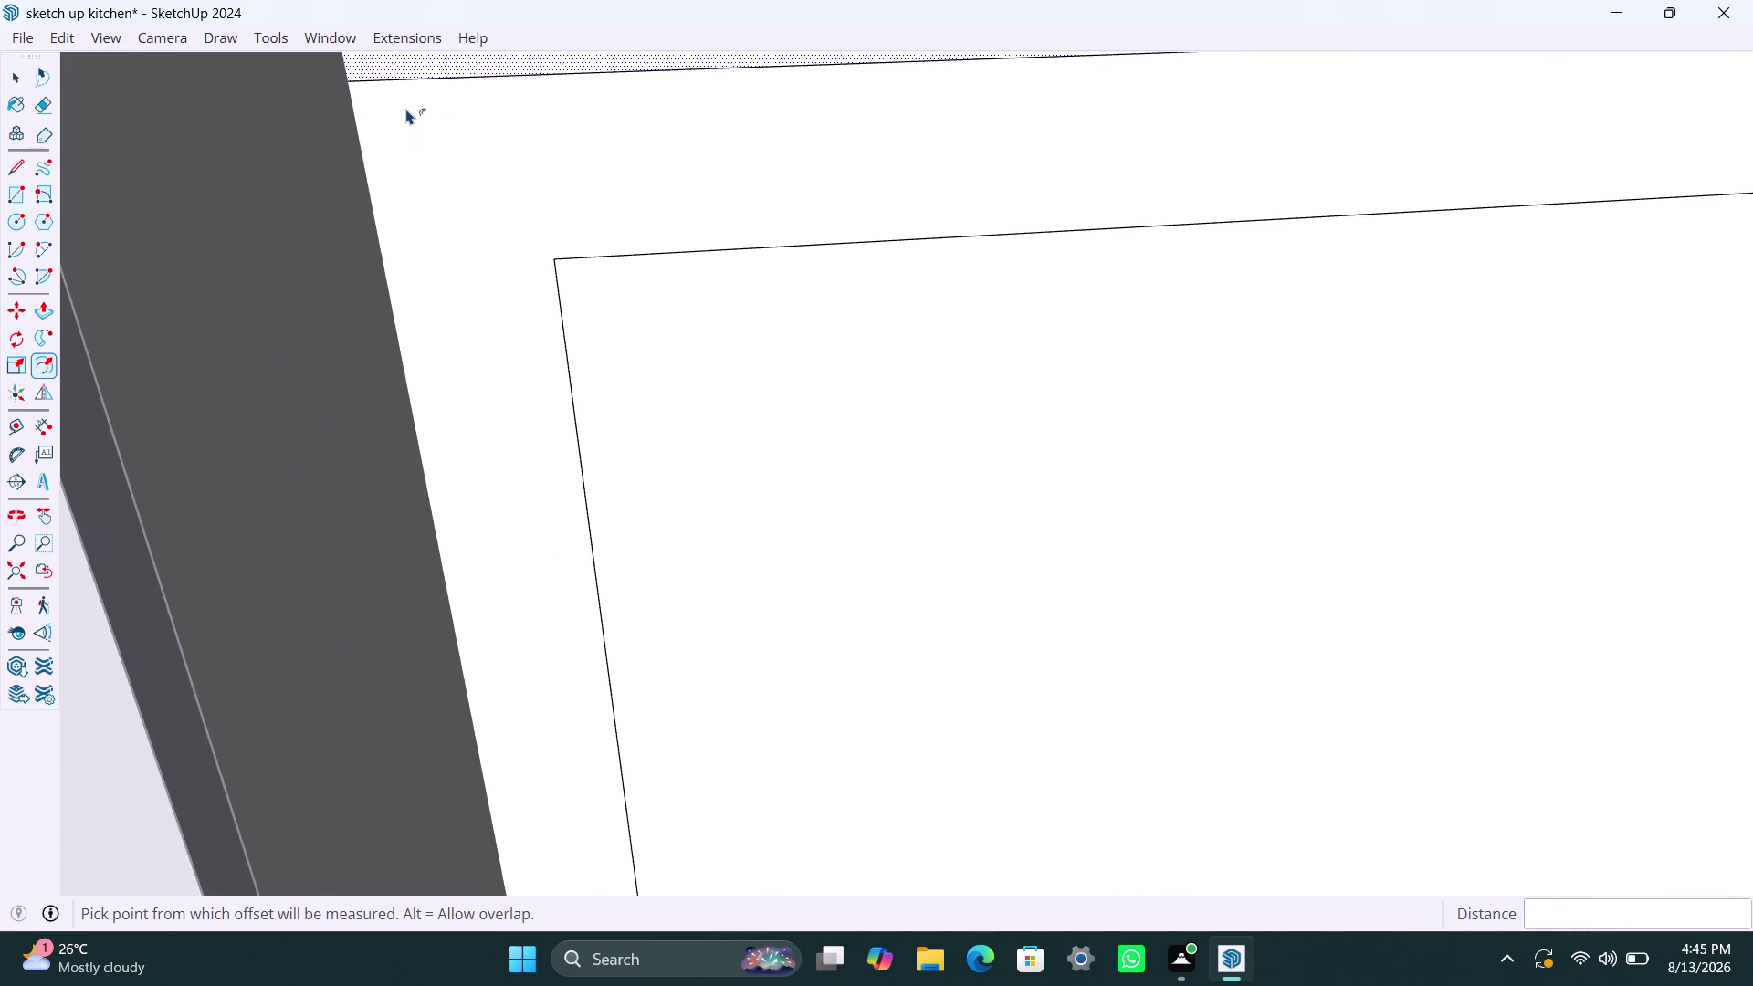
scroll(down, 3)
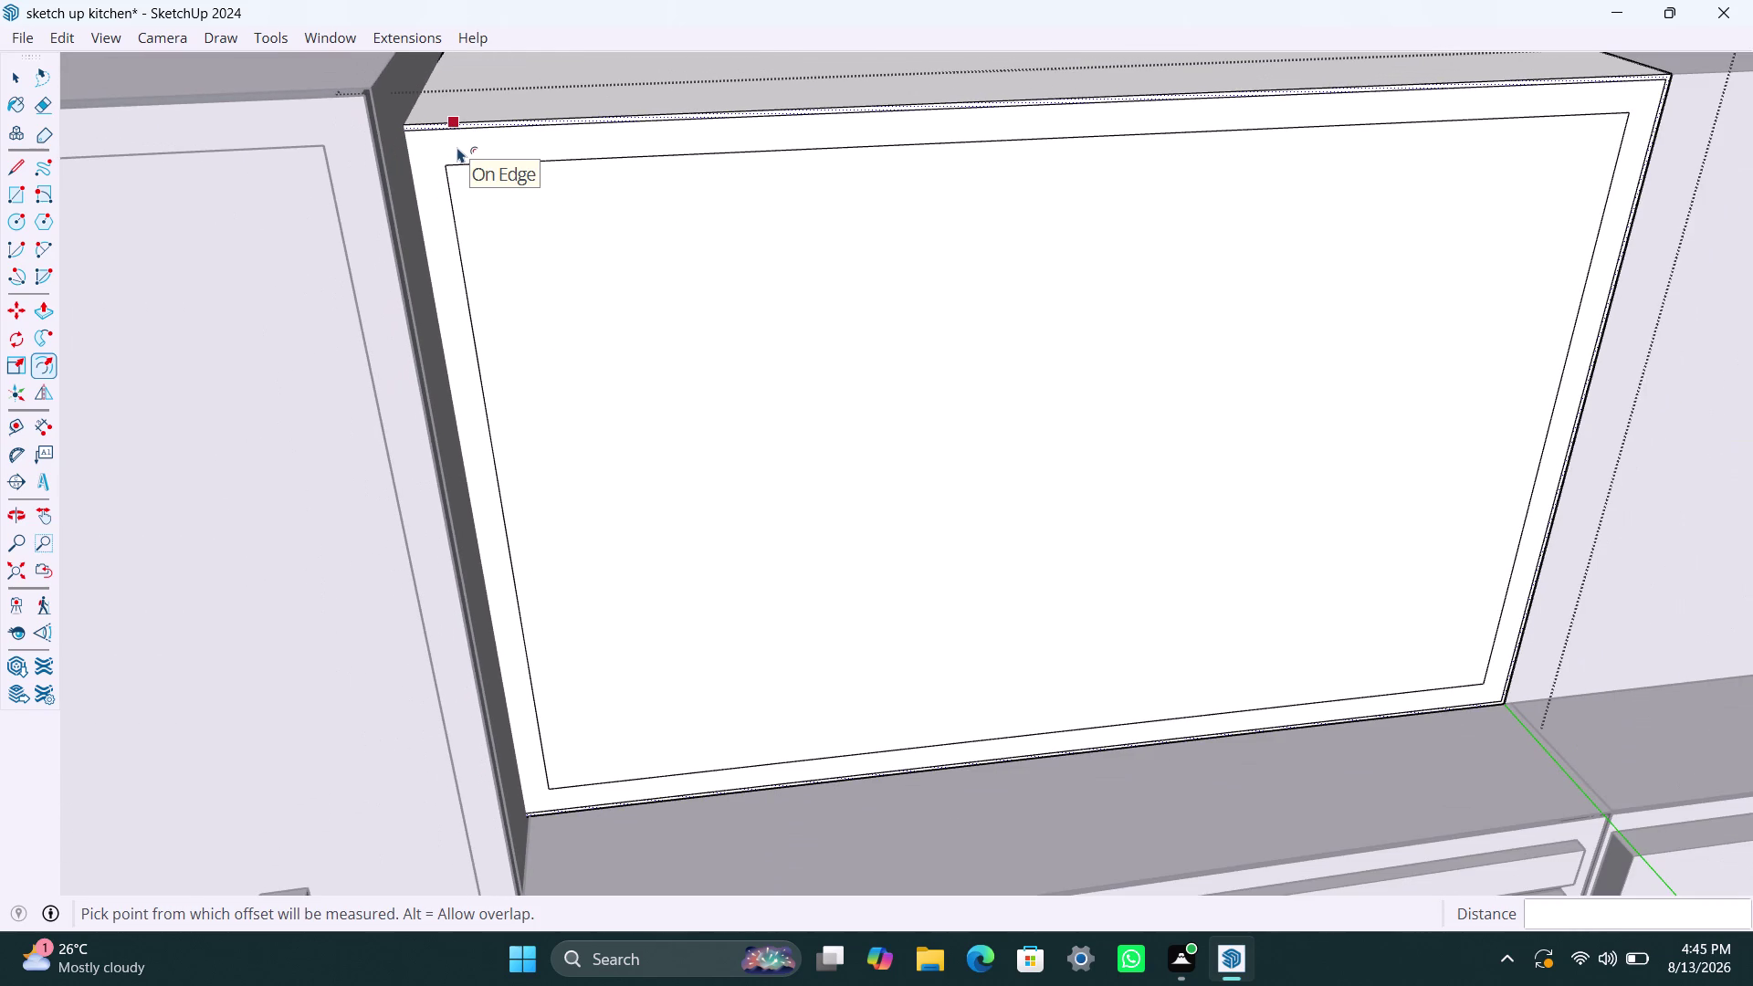
Delete the top edge of the outer outline.
key(space)
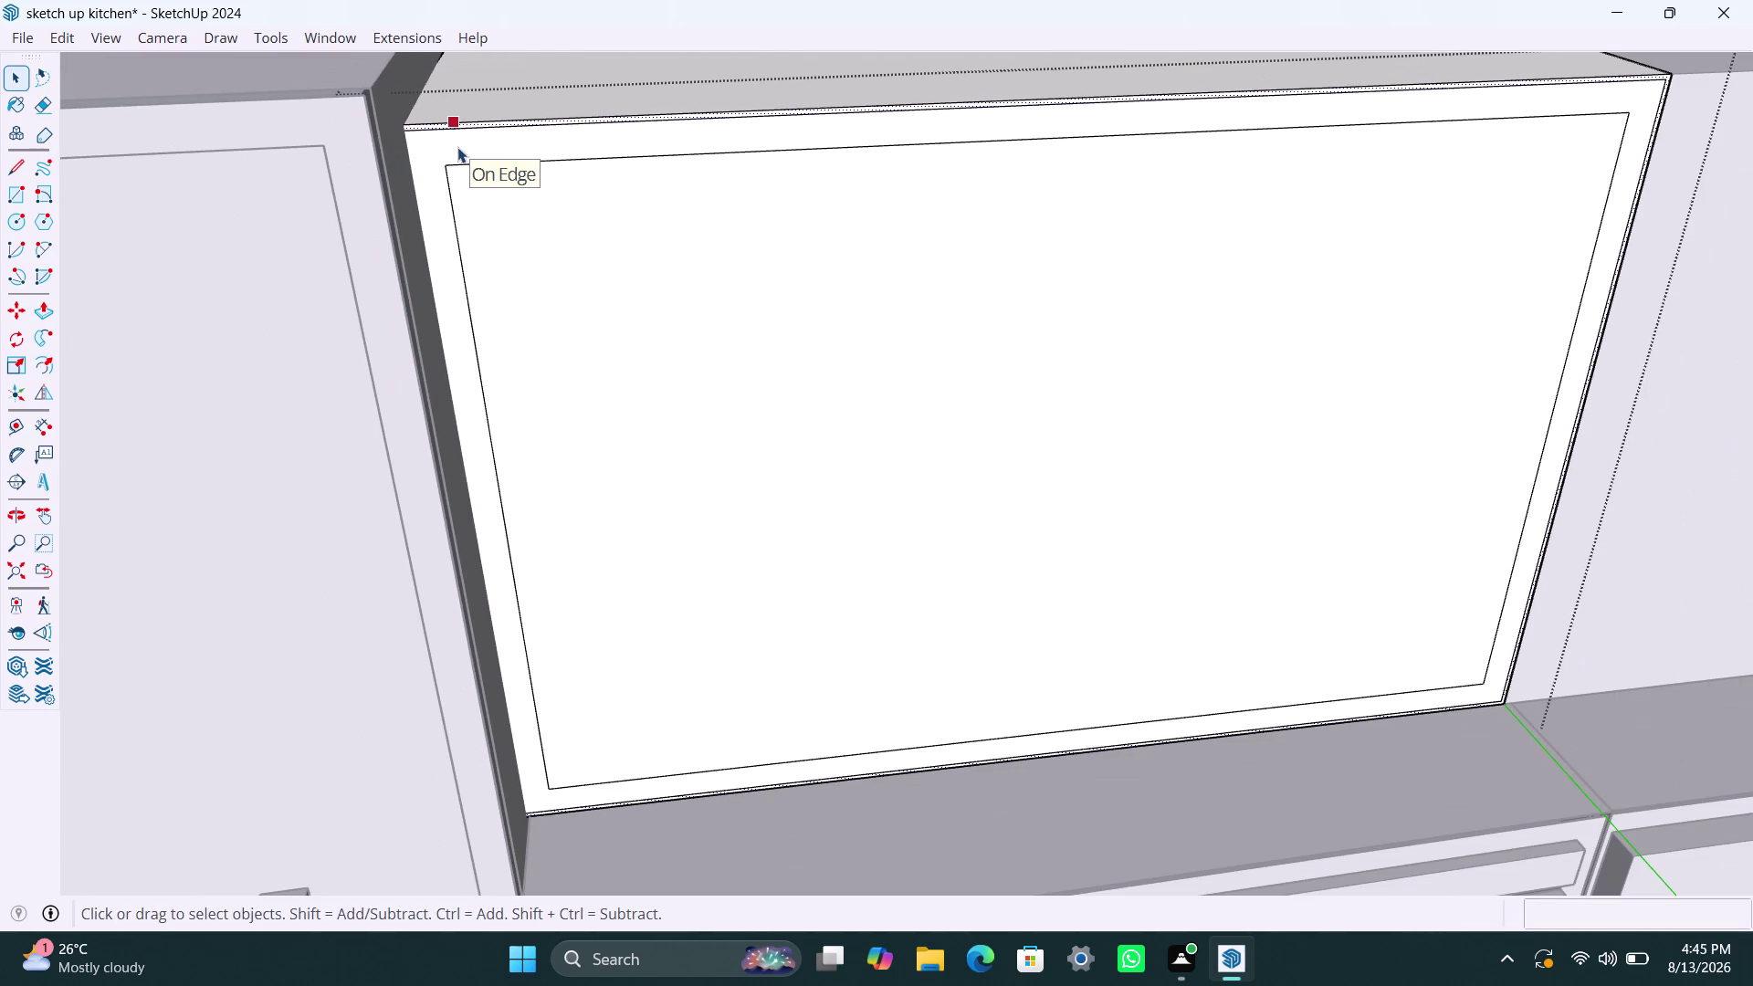
click(420, 127)
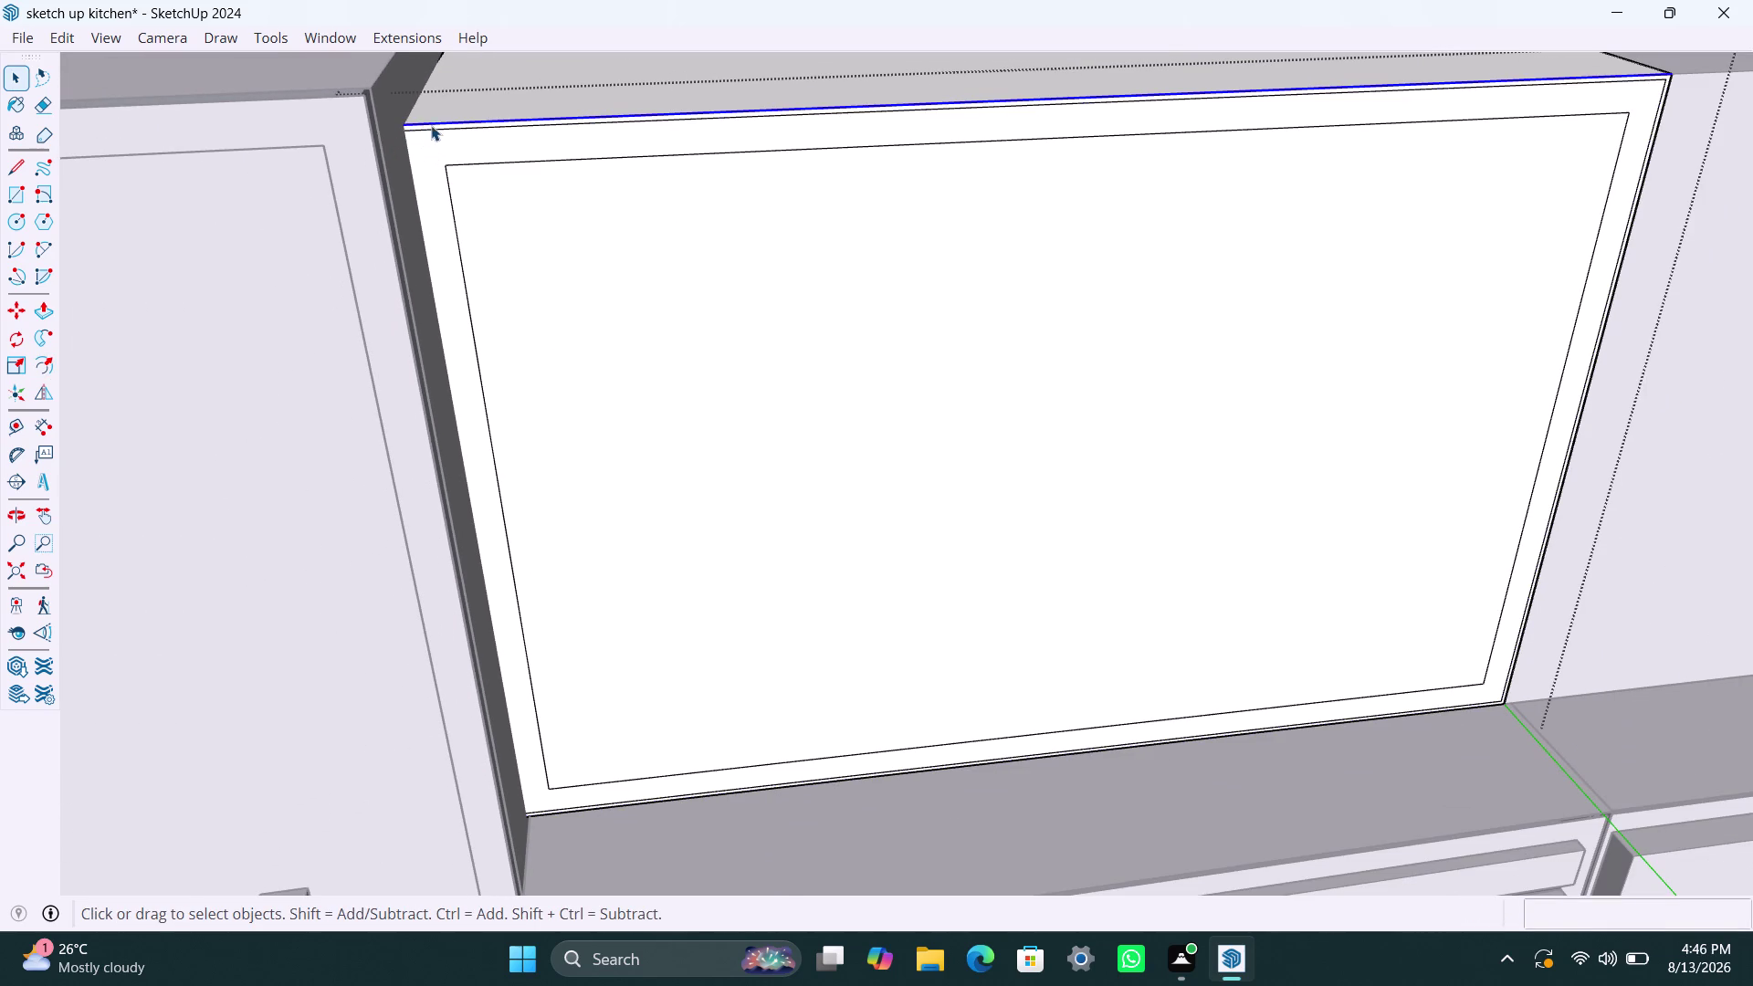
scroll(up, 3)
click(440, 131)
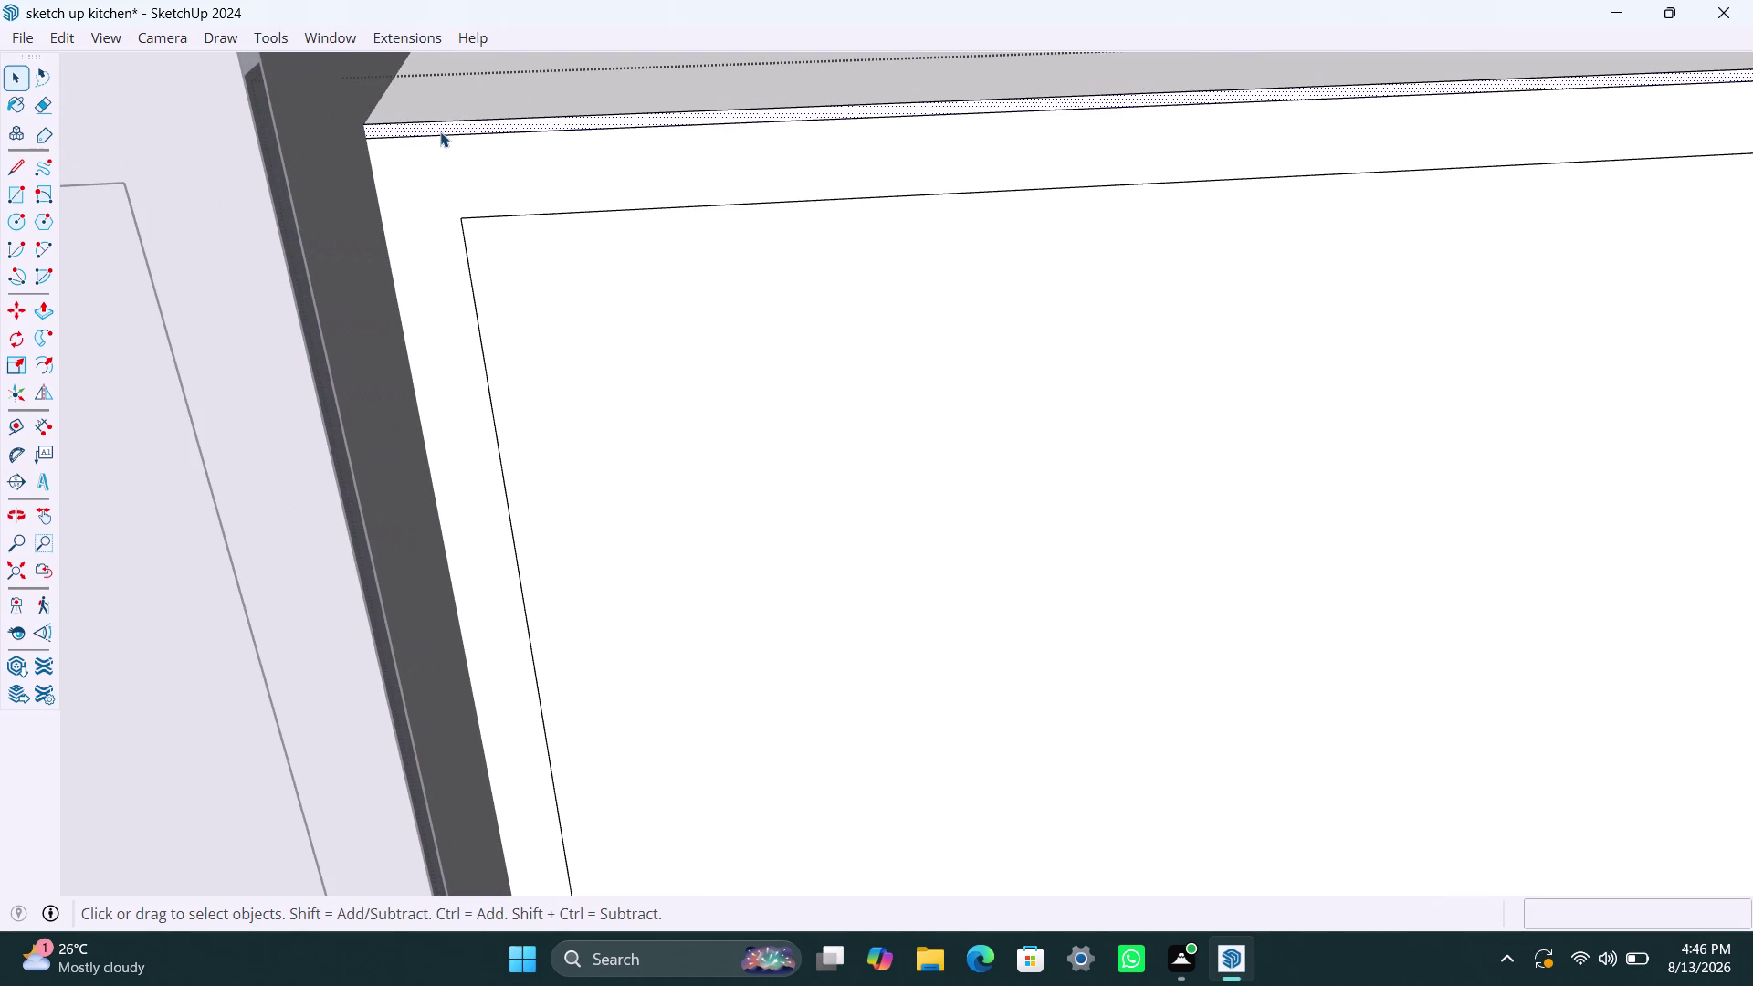
key(Delete)
scroll(down, 3)
scroll(down, 3)
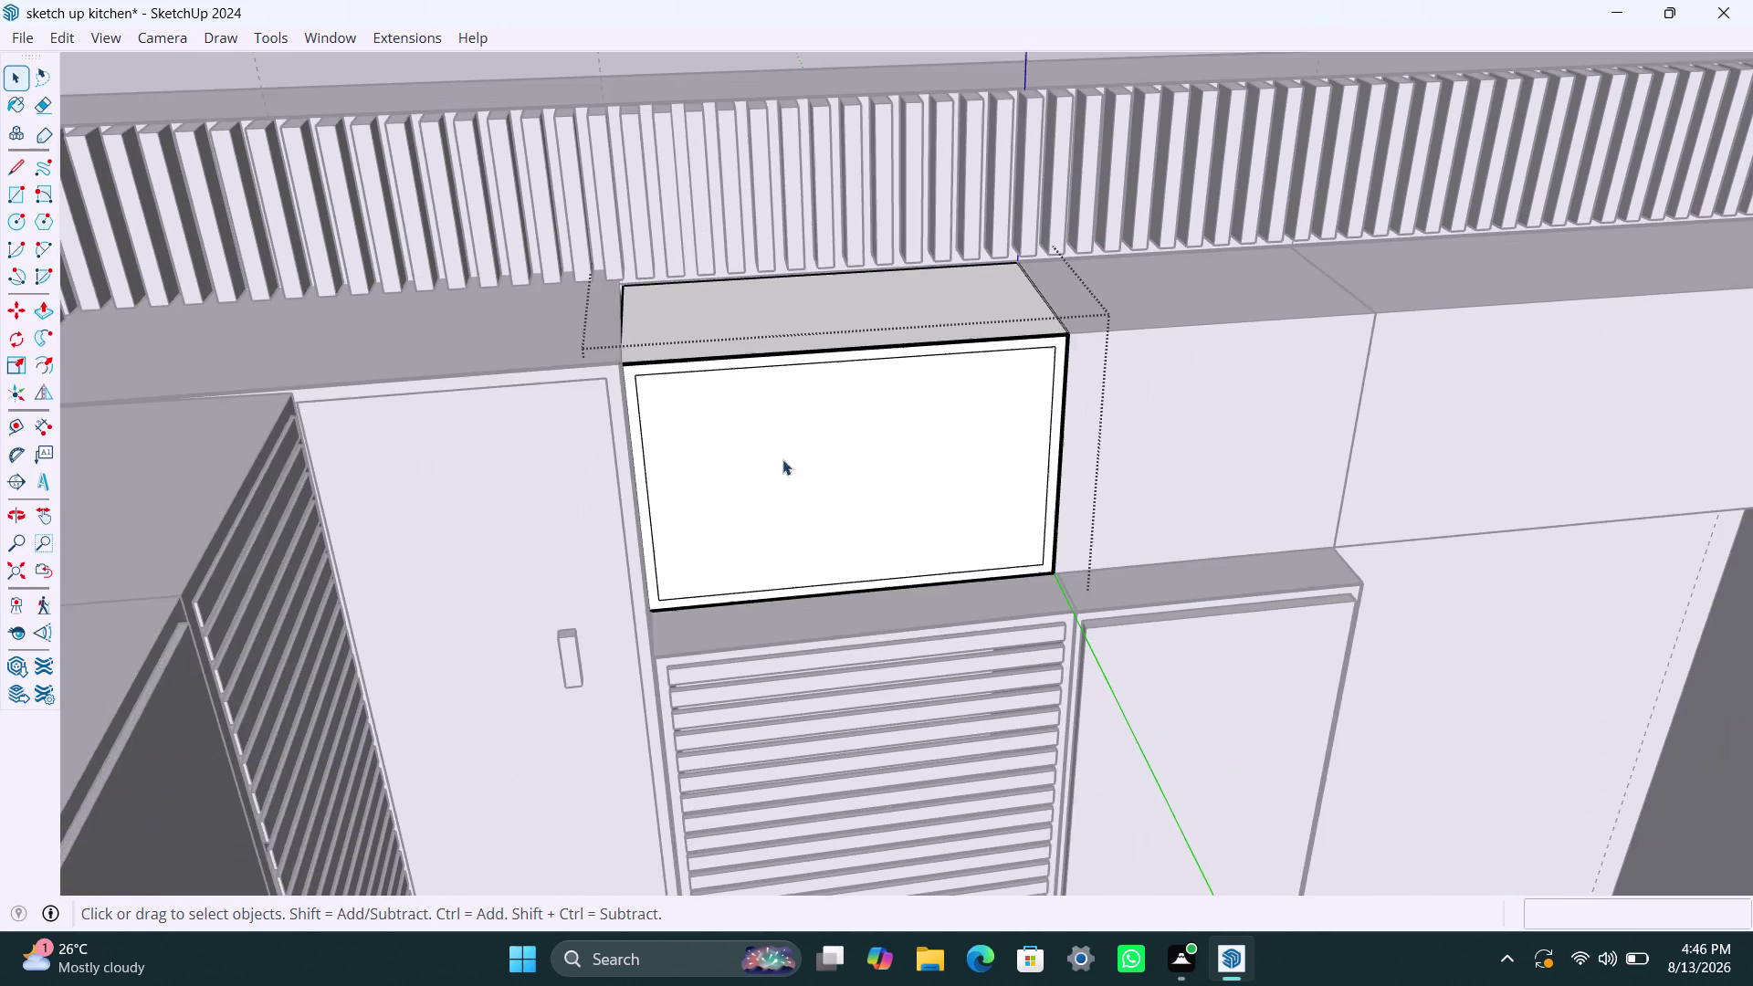
Push the inner front panel 11" back behind the frame.
middle_drag(827, 460, 661, 469)
click(682, 479)
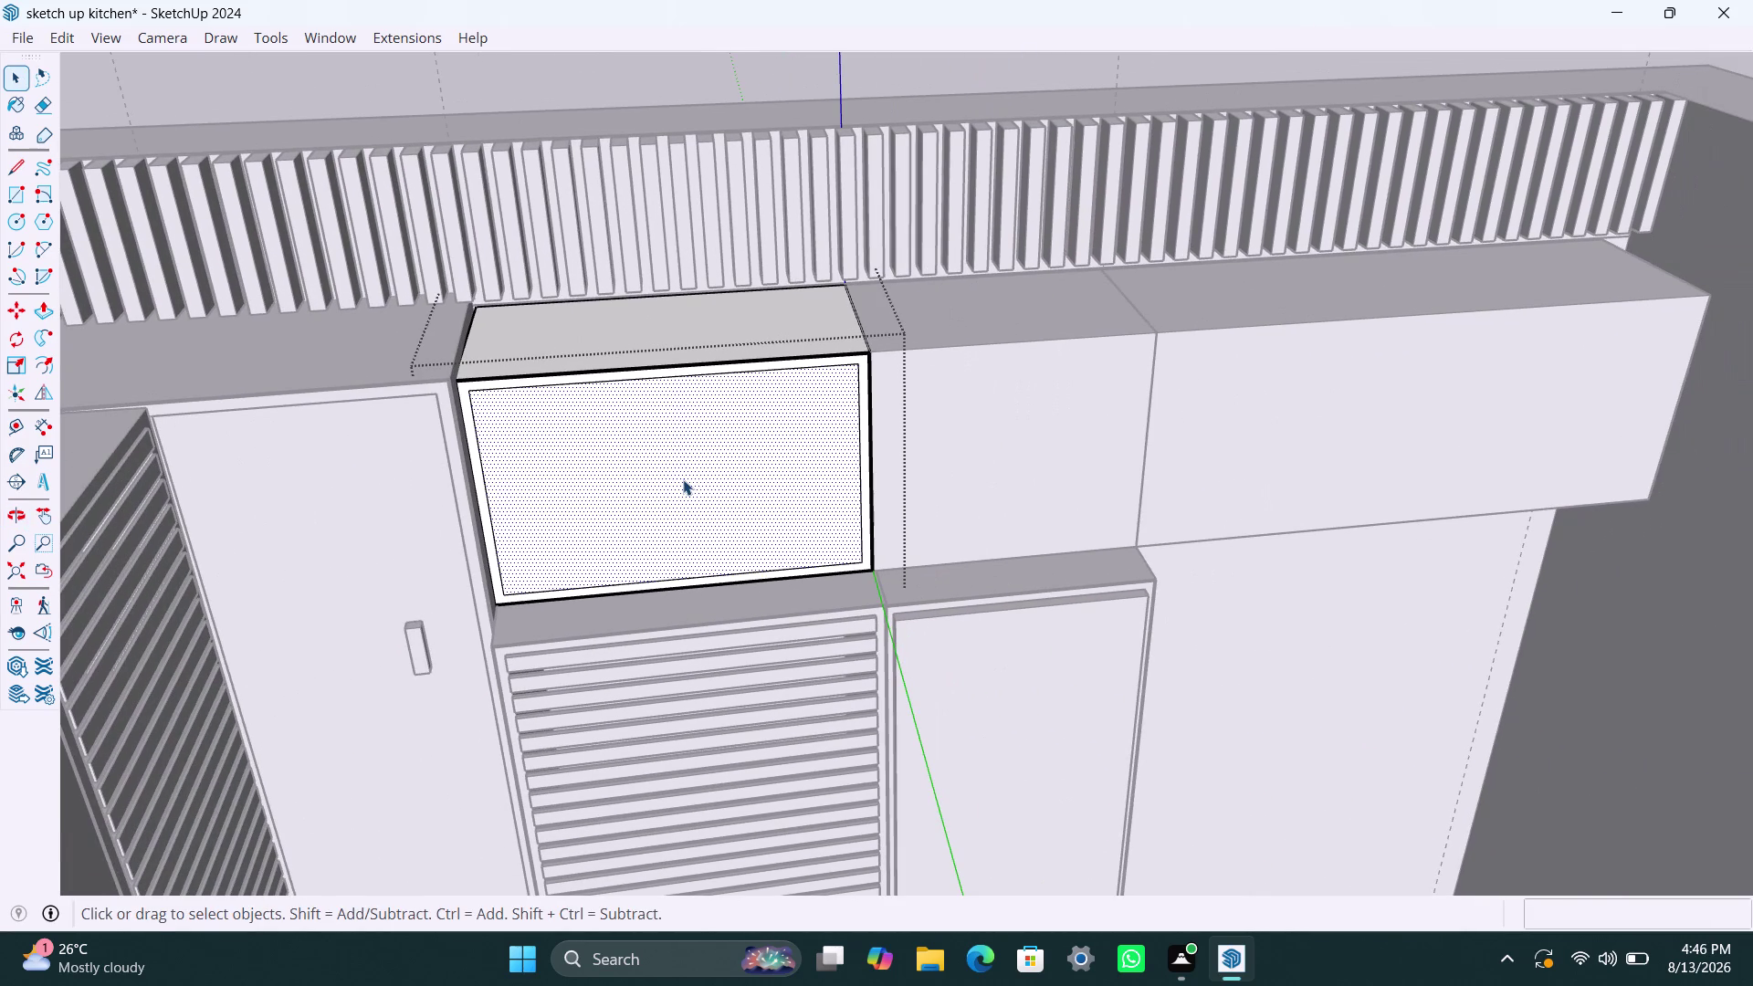
key(p)
click(678, 479)
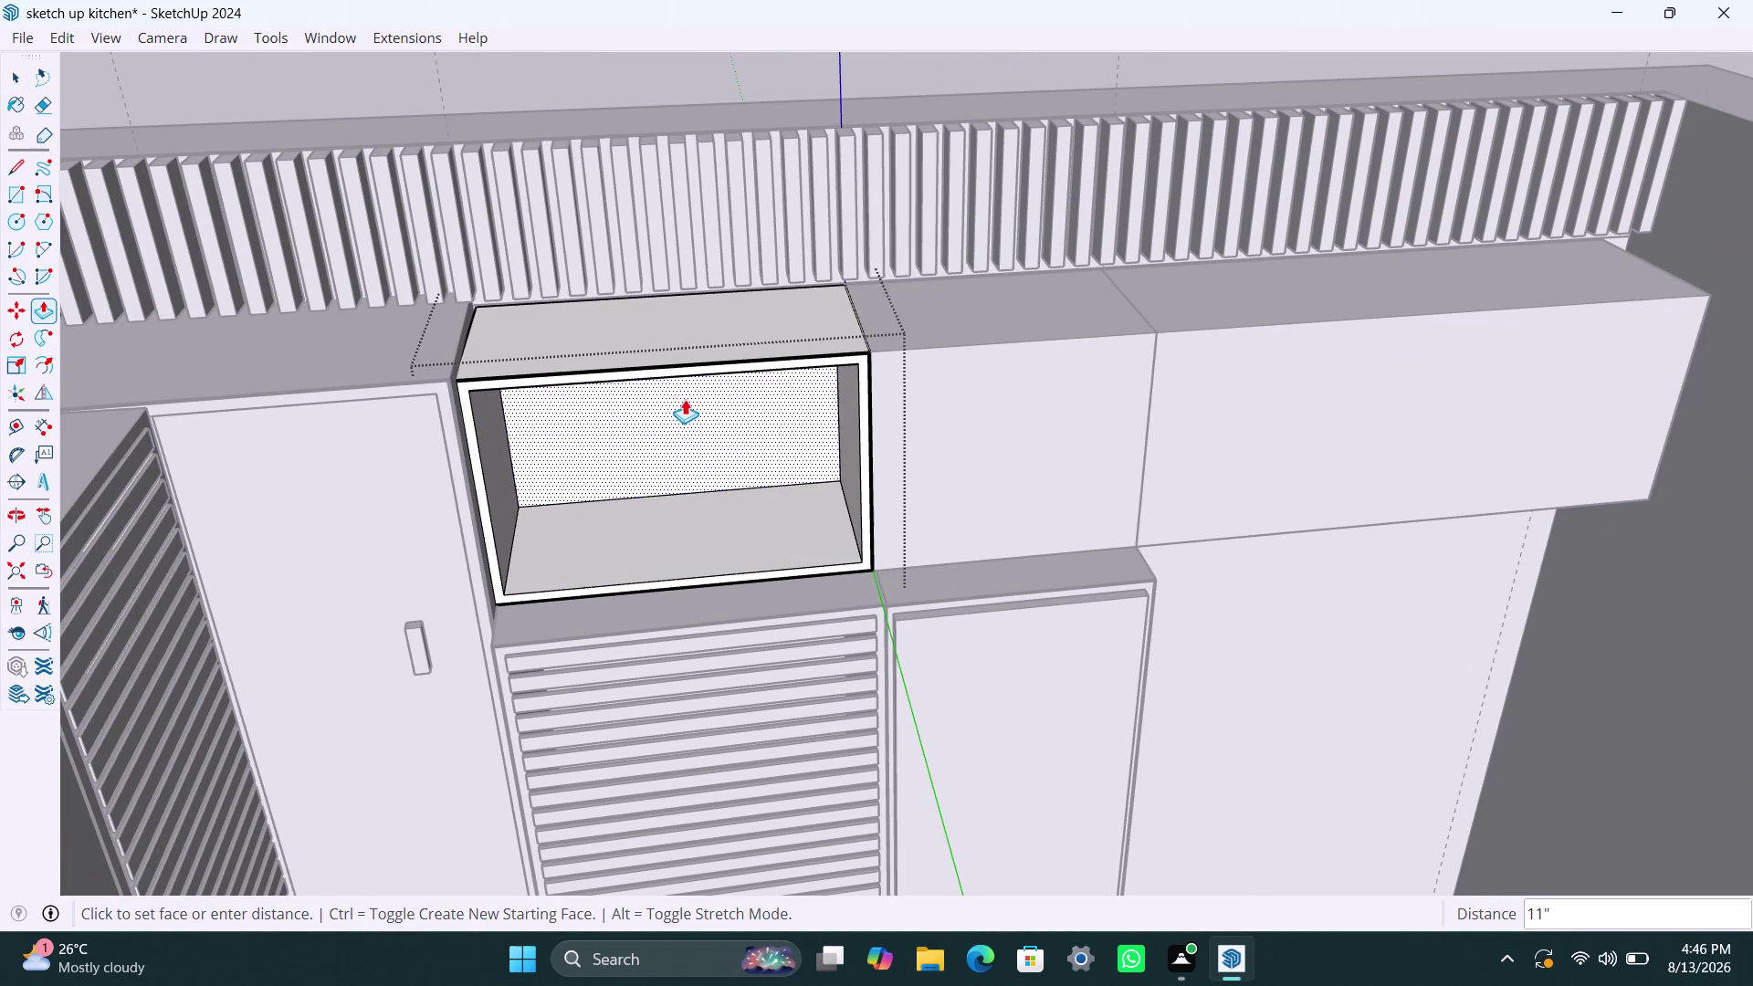
click(689, 399)
key(space)
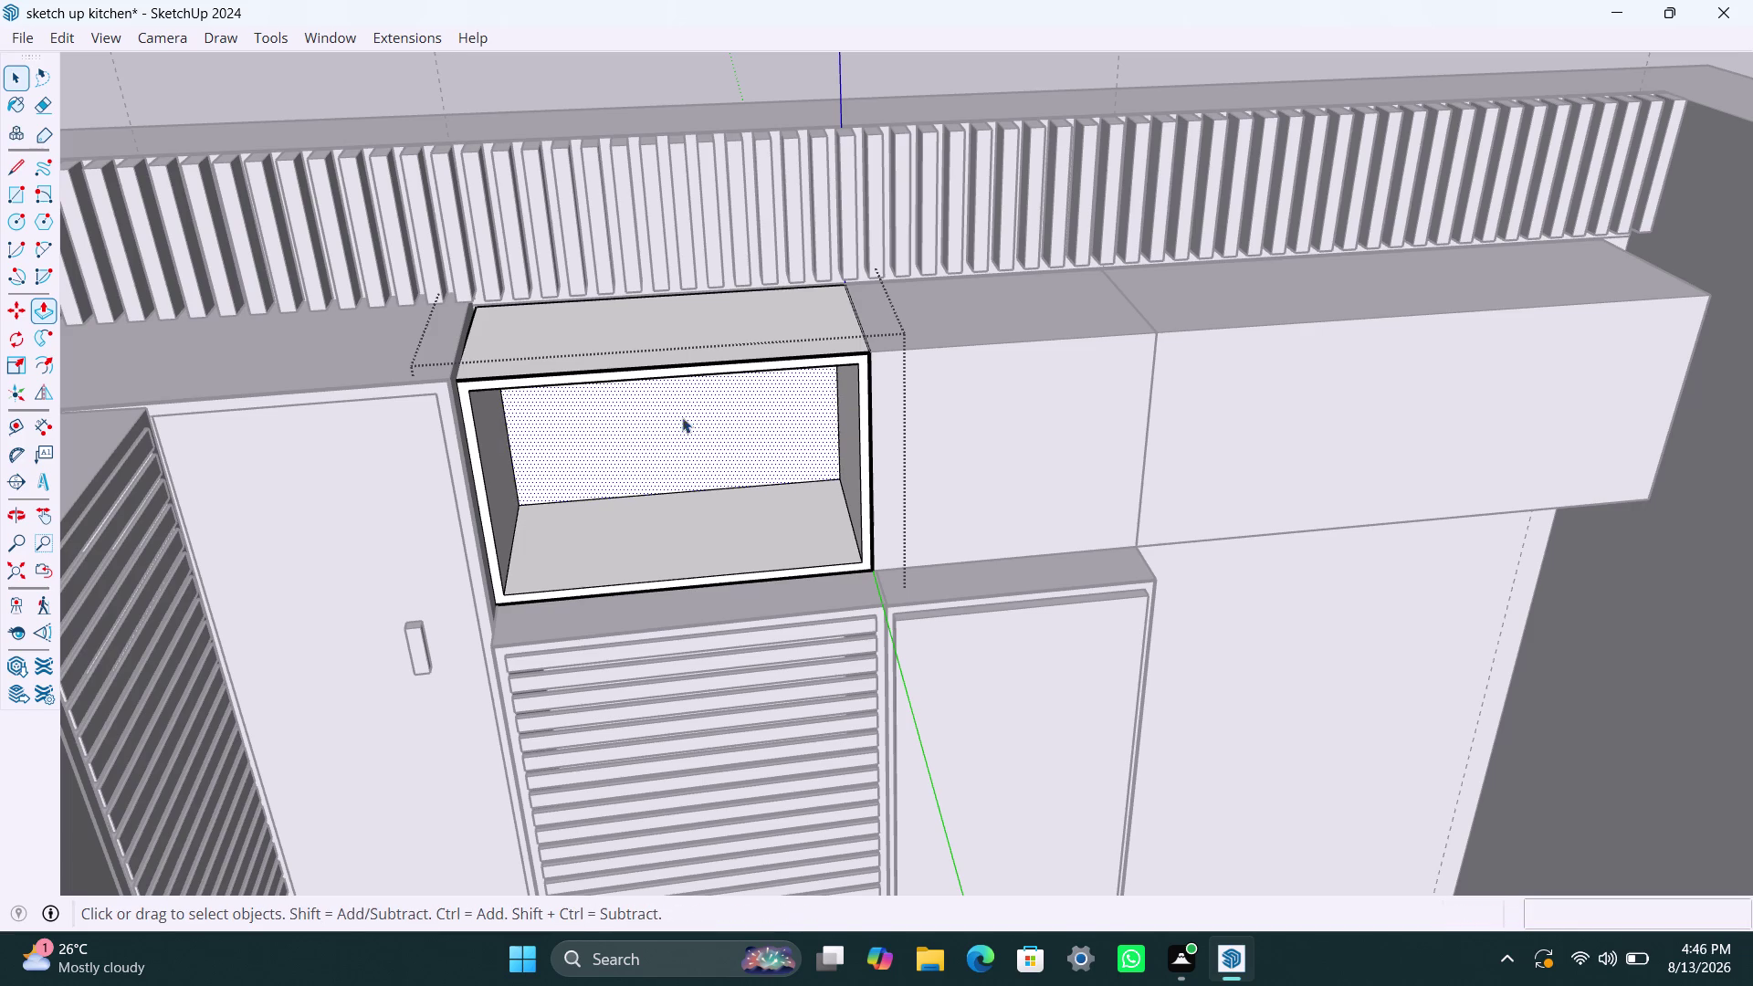
Select the bottom inside face of the hollowed box.
click(646, 479)
scroll(down, 3)
click(619, 519)
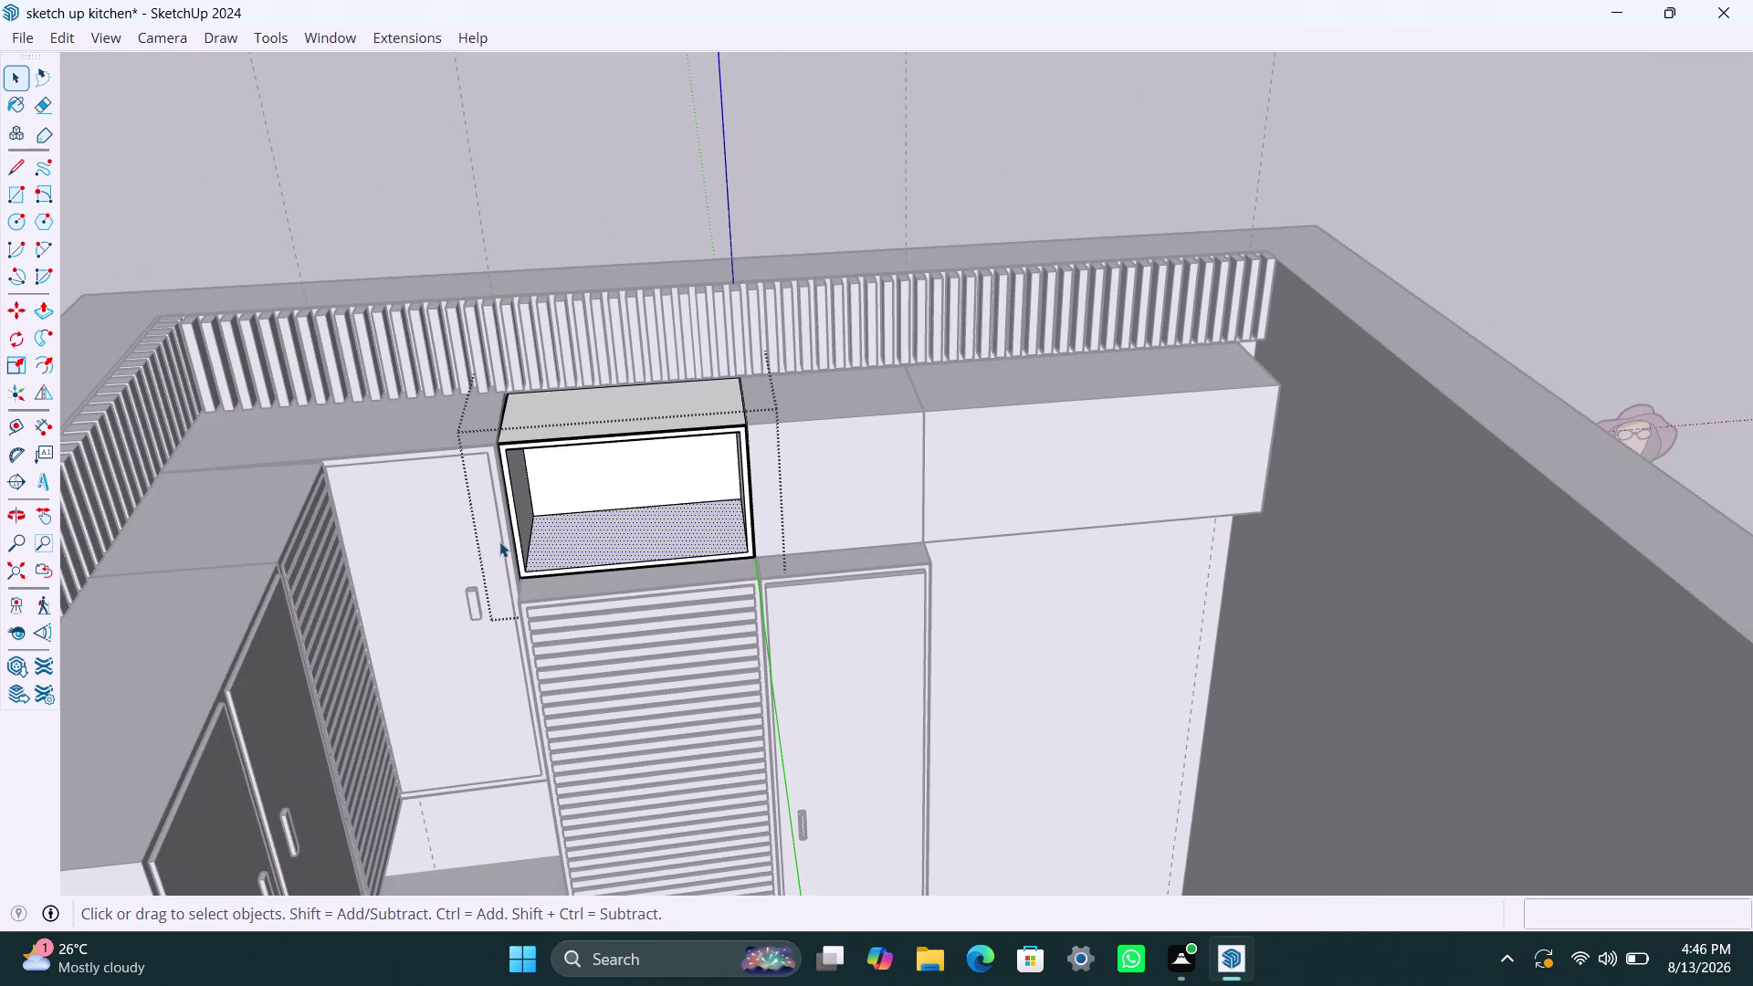
key(r)
scroll(up, 3)
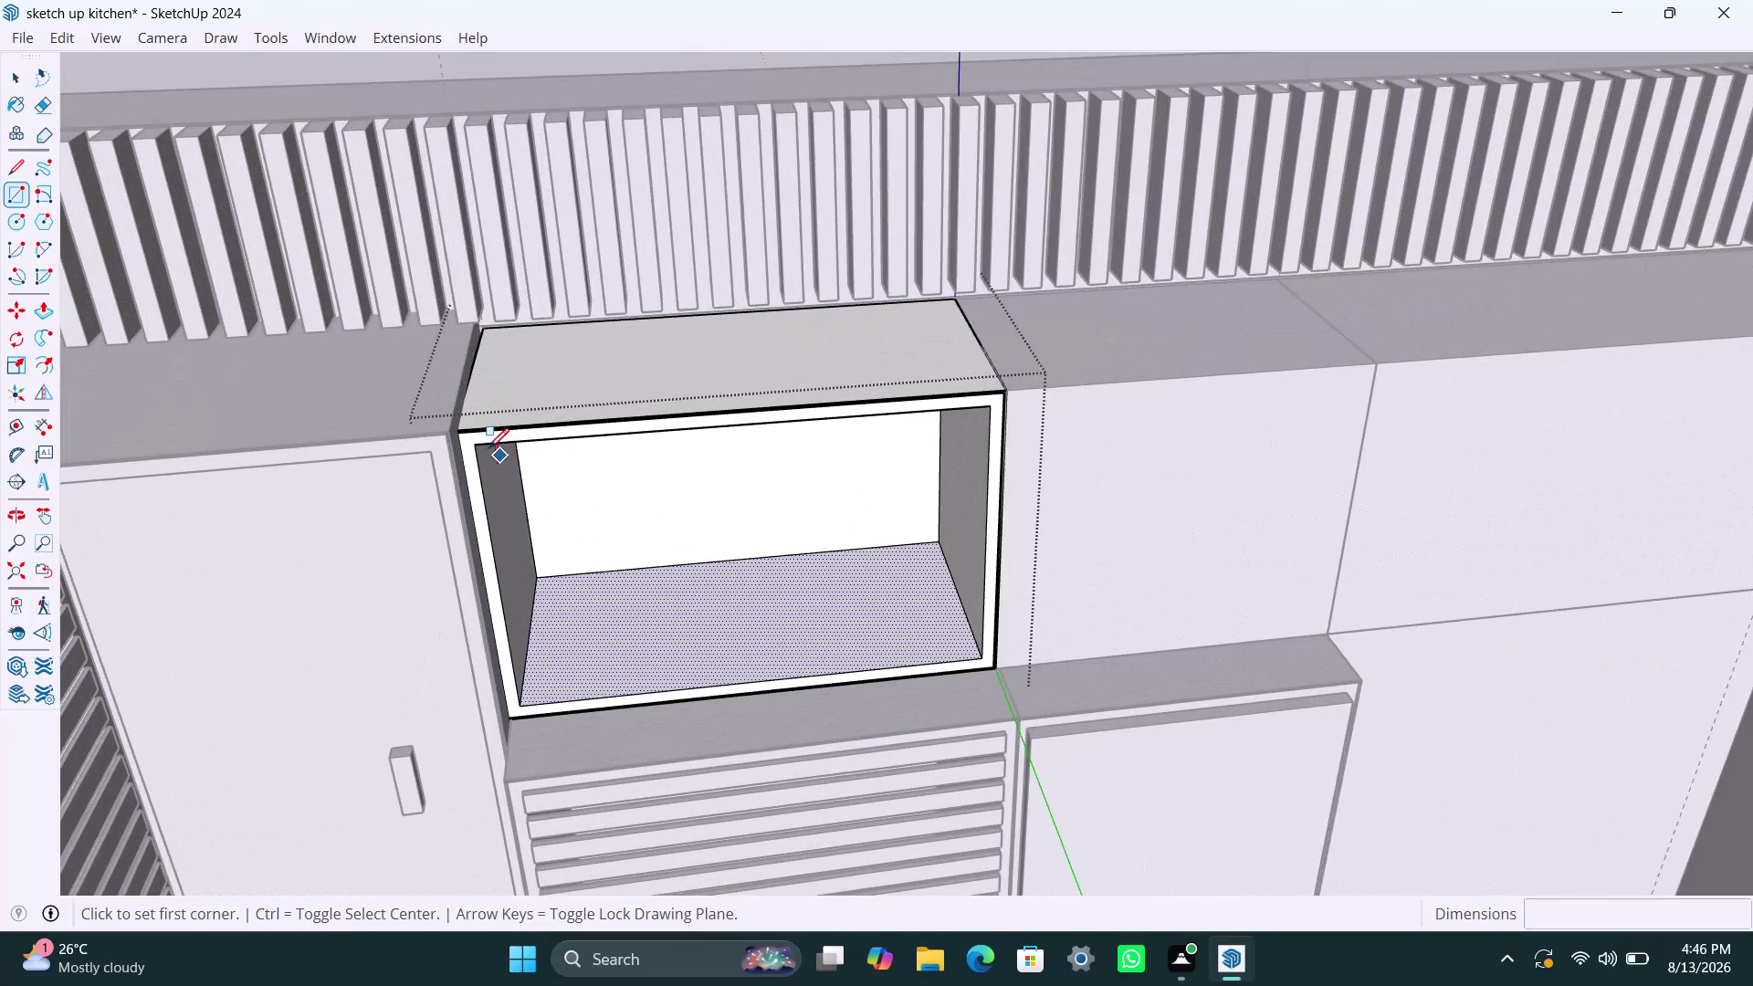
Draw a rectangle across the cabinet opening and make it a separate group.
click(482, 444)
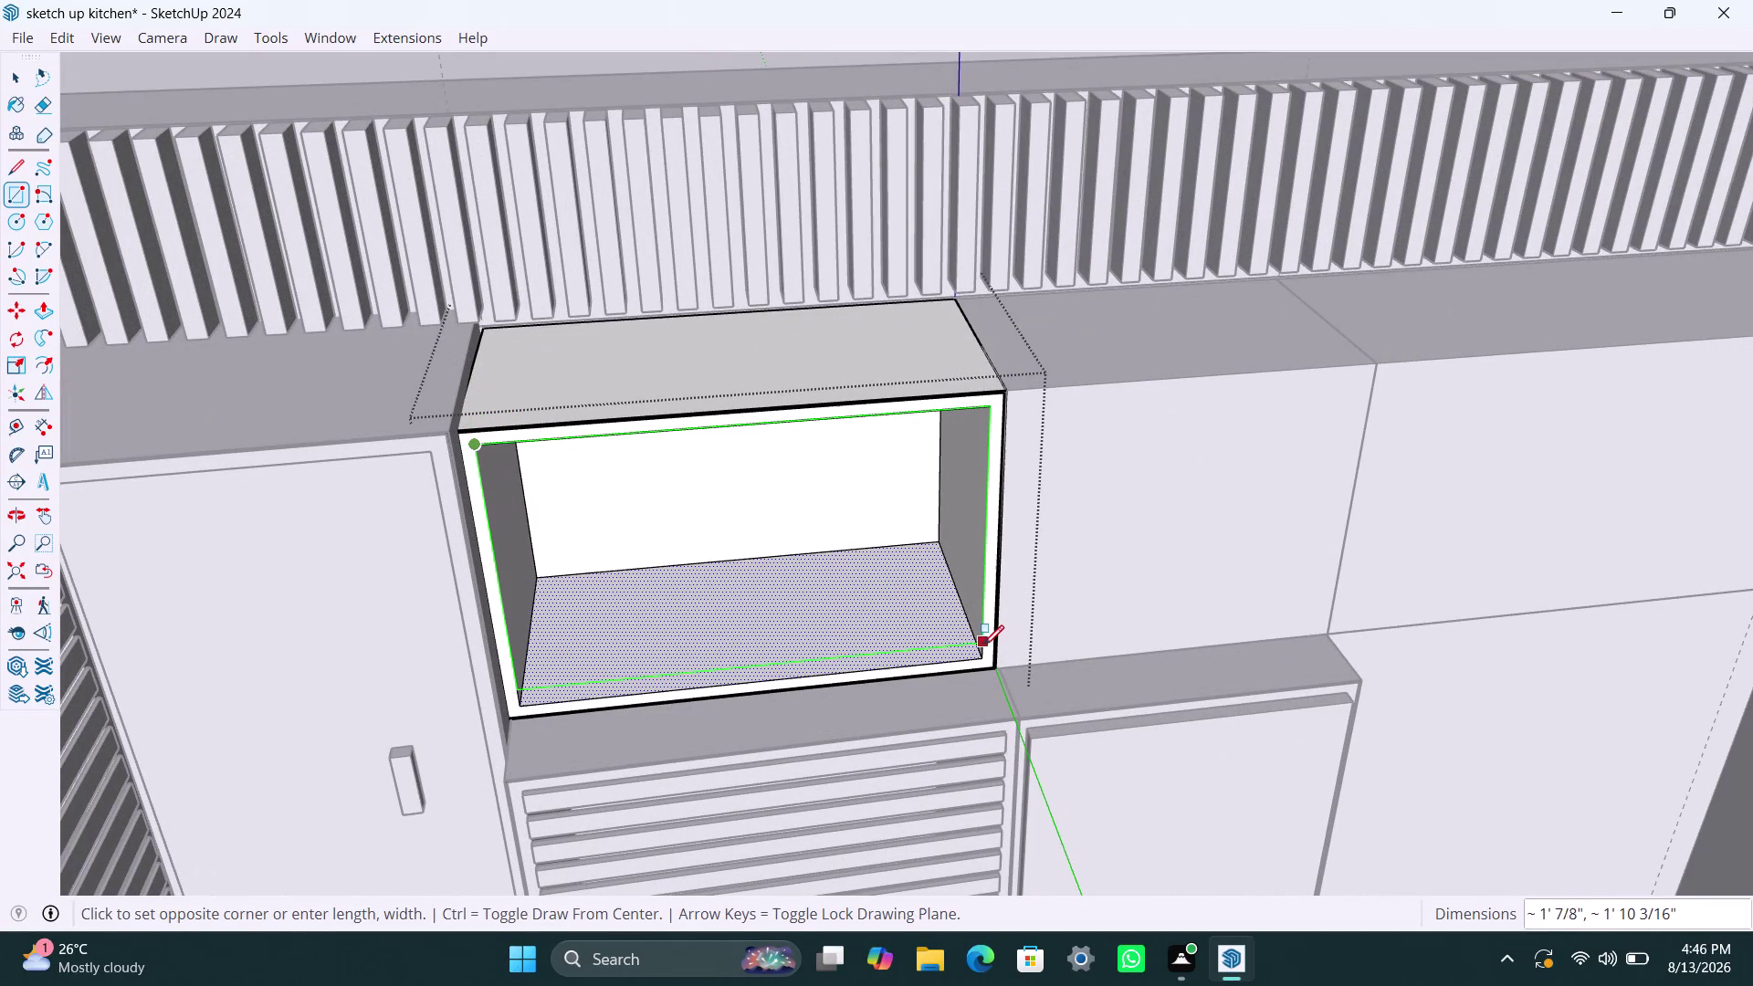
click(980, 653)
key(space)
triple_click(839, 556)
right_click(836, 553)
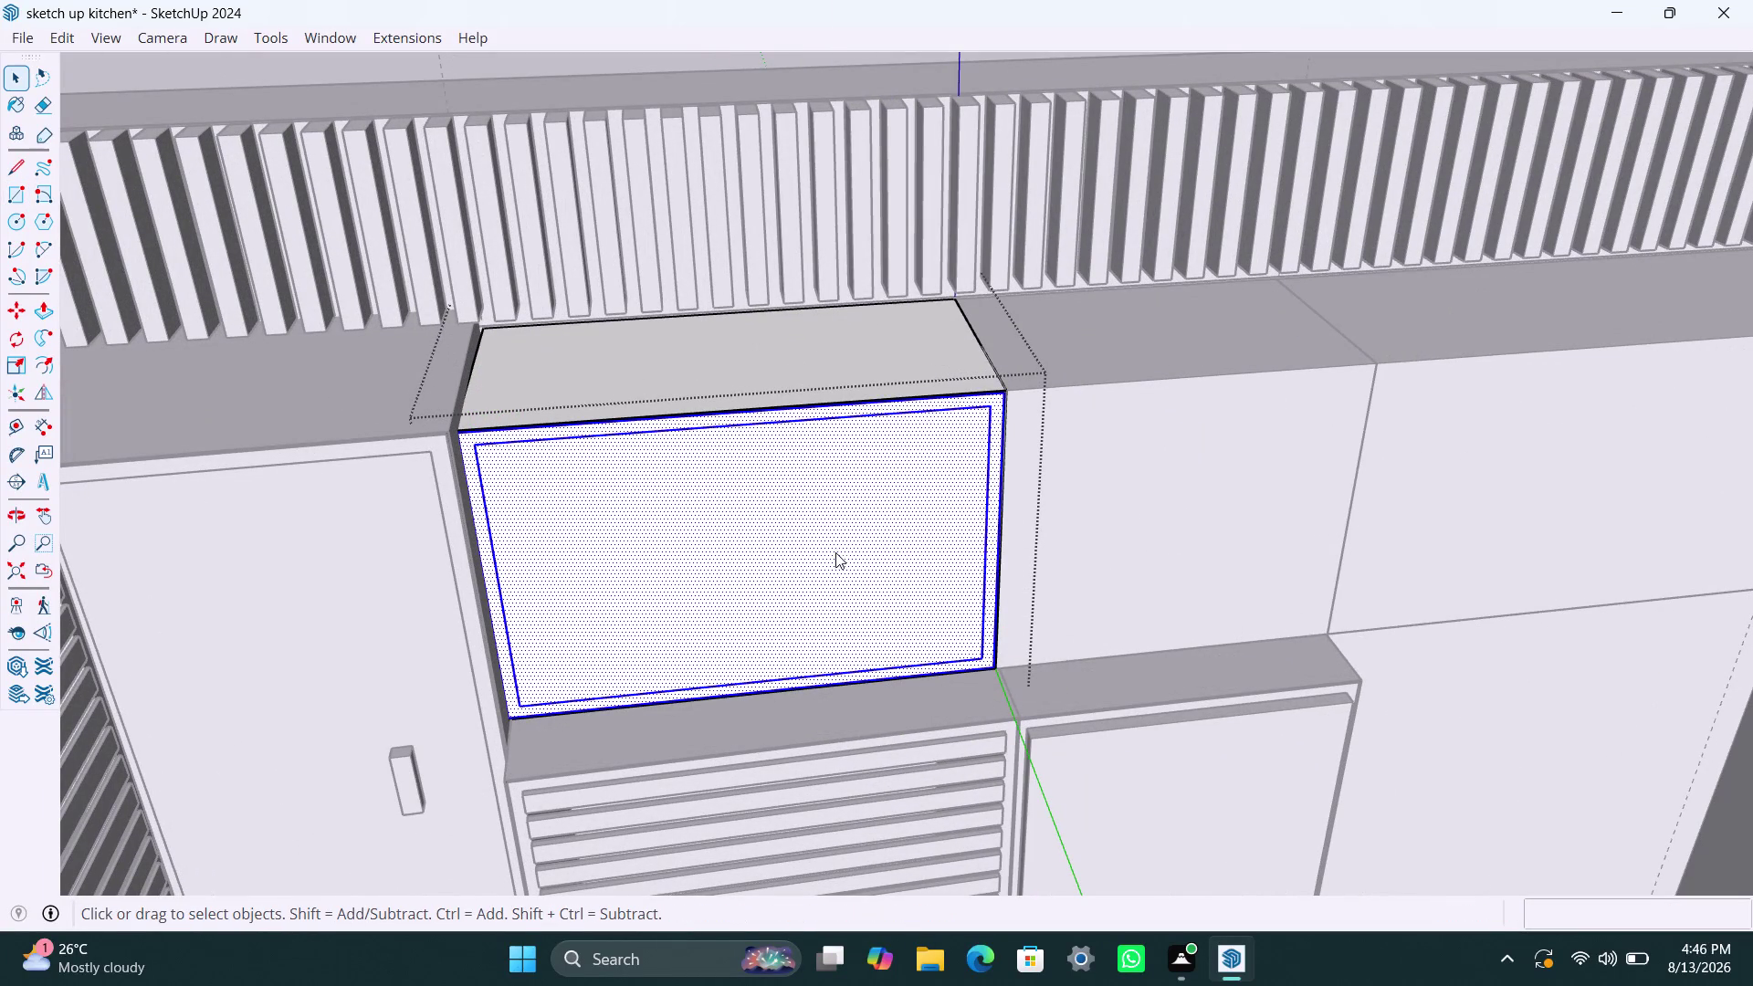
double_click(716, 559)
click(716, 558)
right_click(716, 559)
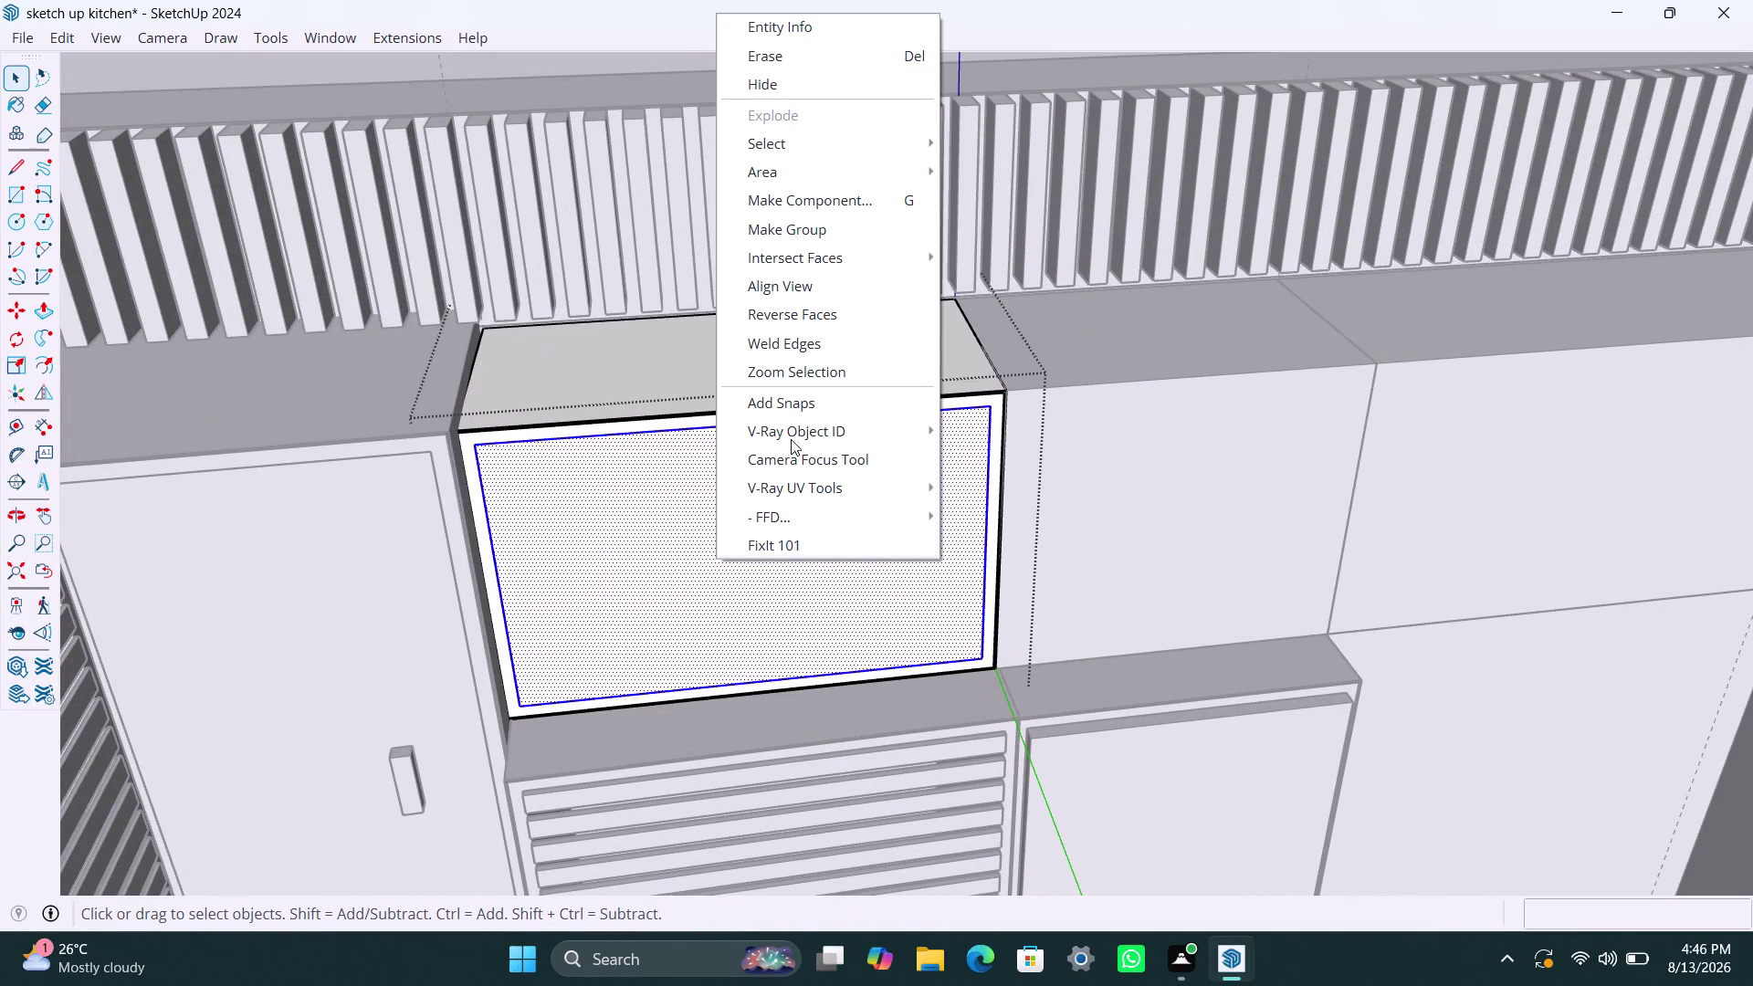
click(813, 234)
Thicken the door panel group to 18 mm and close the group.
triple_click(724, 536)
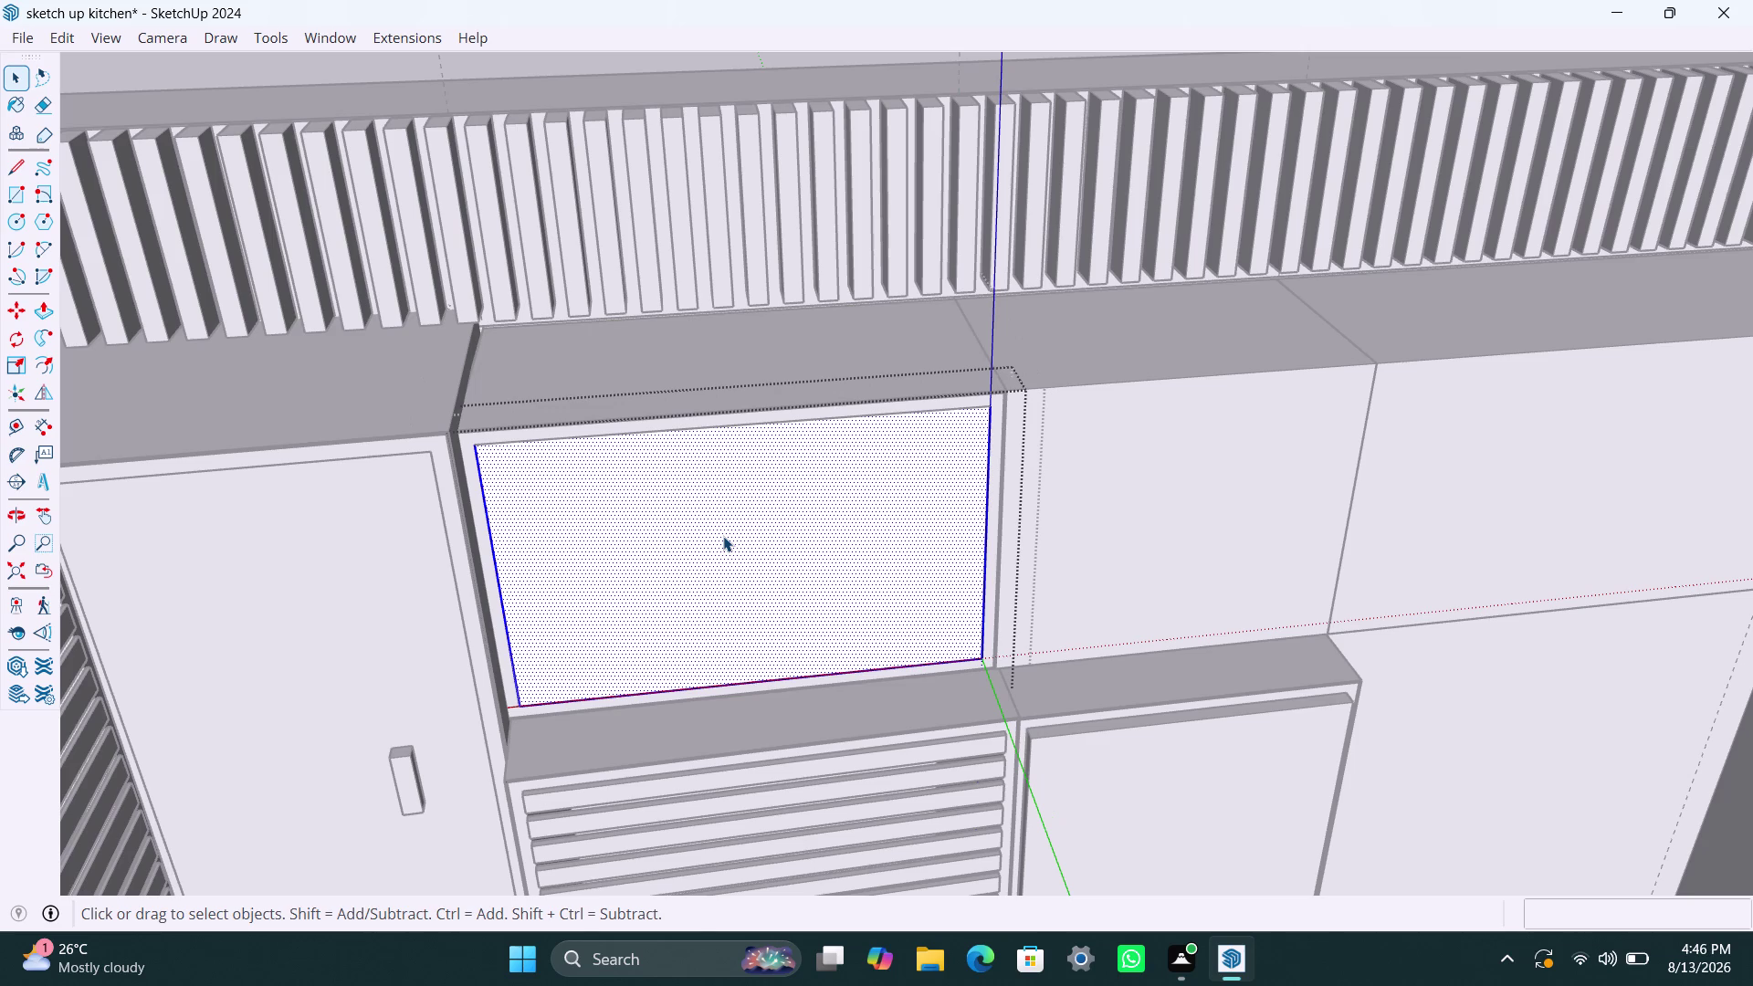
click(723, 536)
key(p)
click(723, 536)
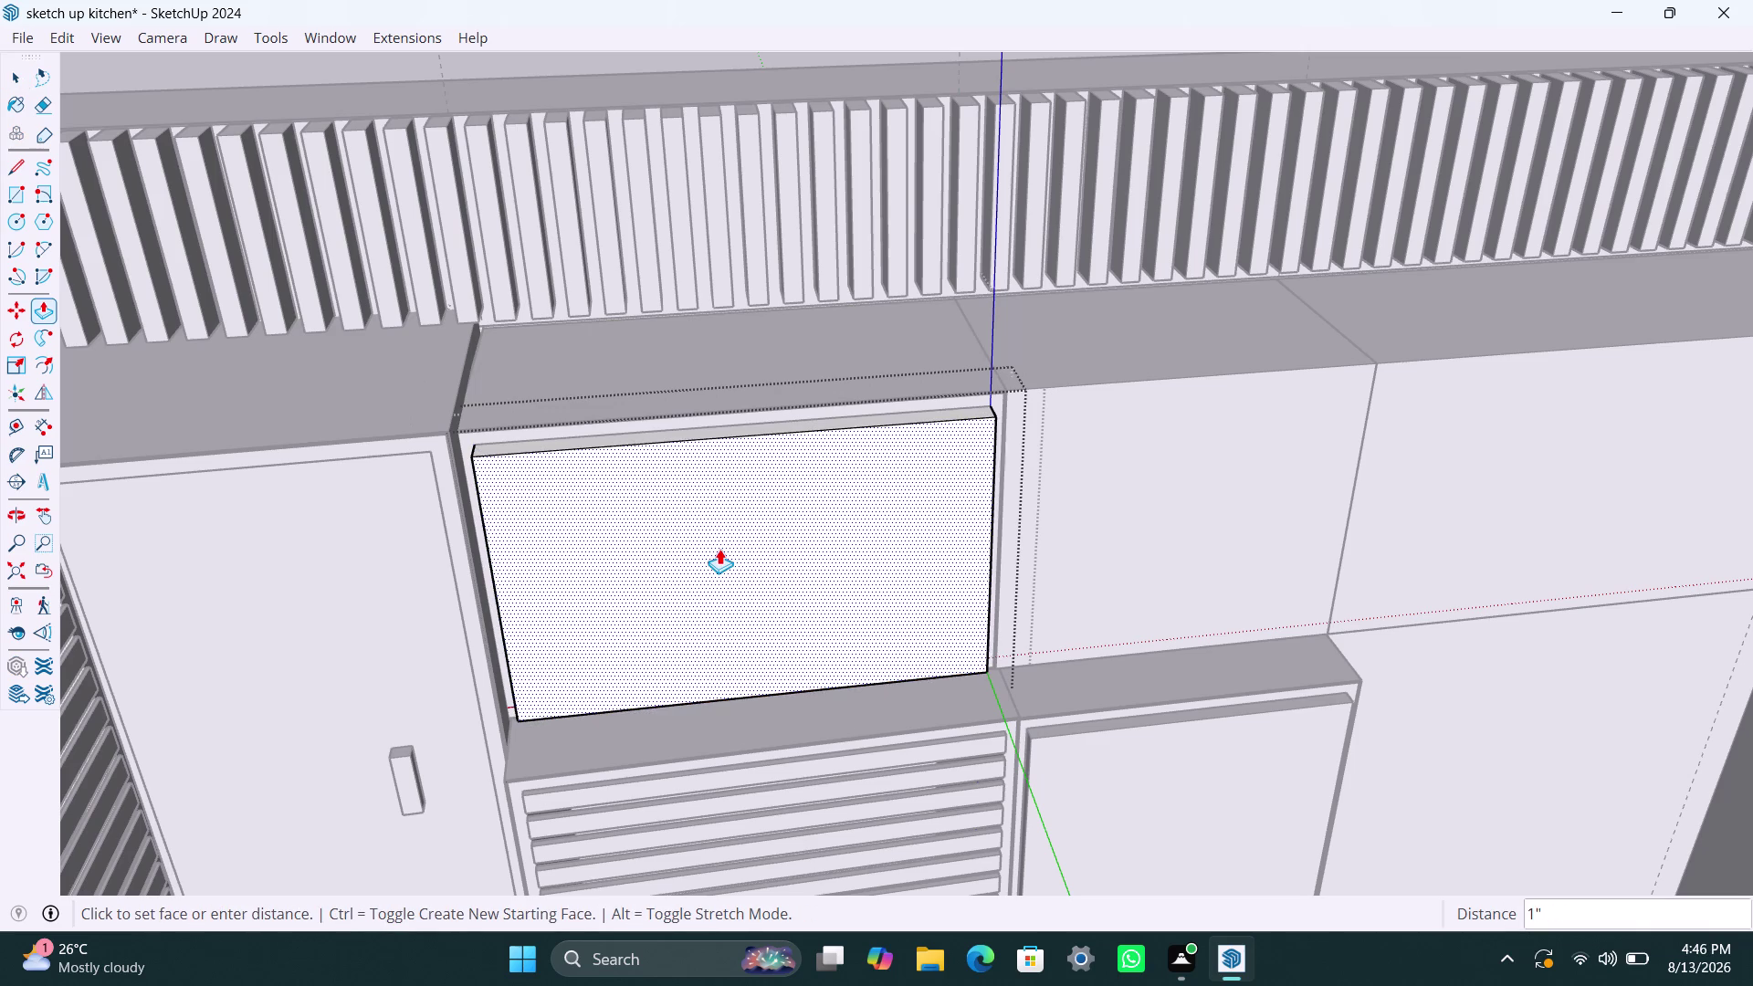
text(18MM)
key(Return)
key(space)
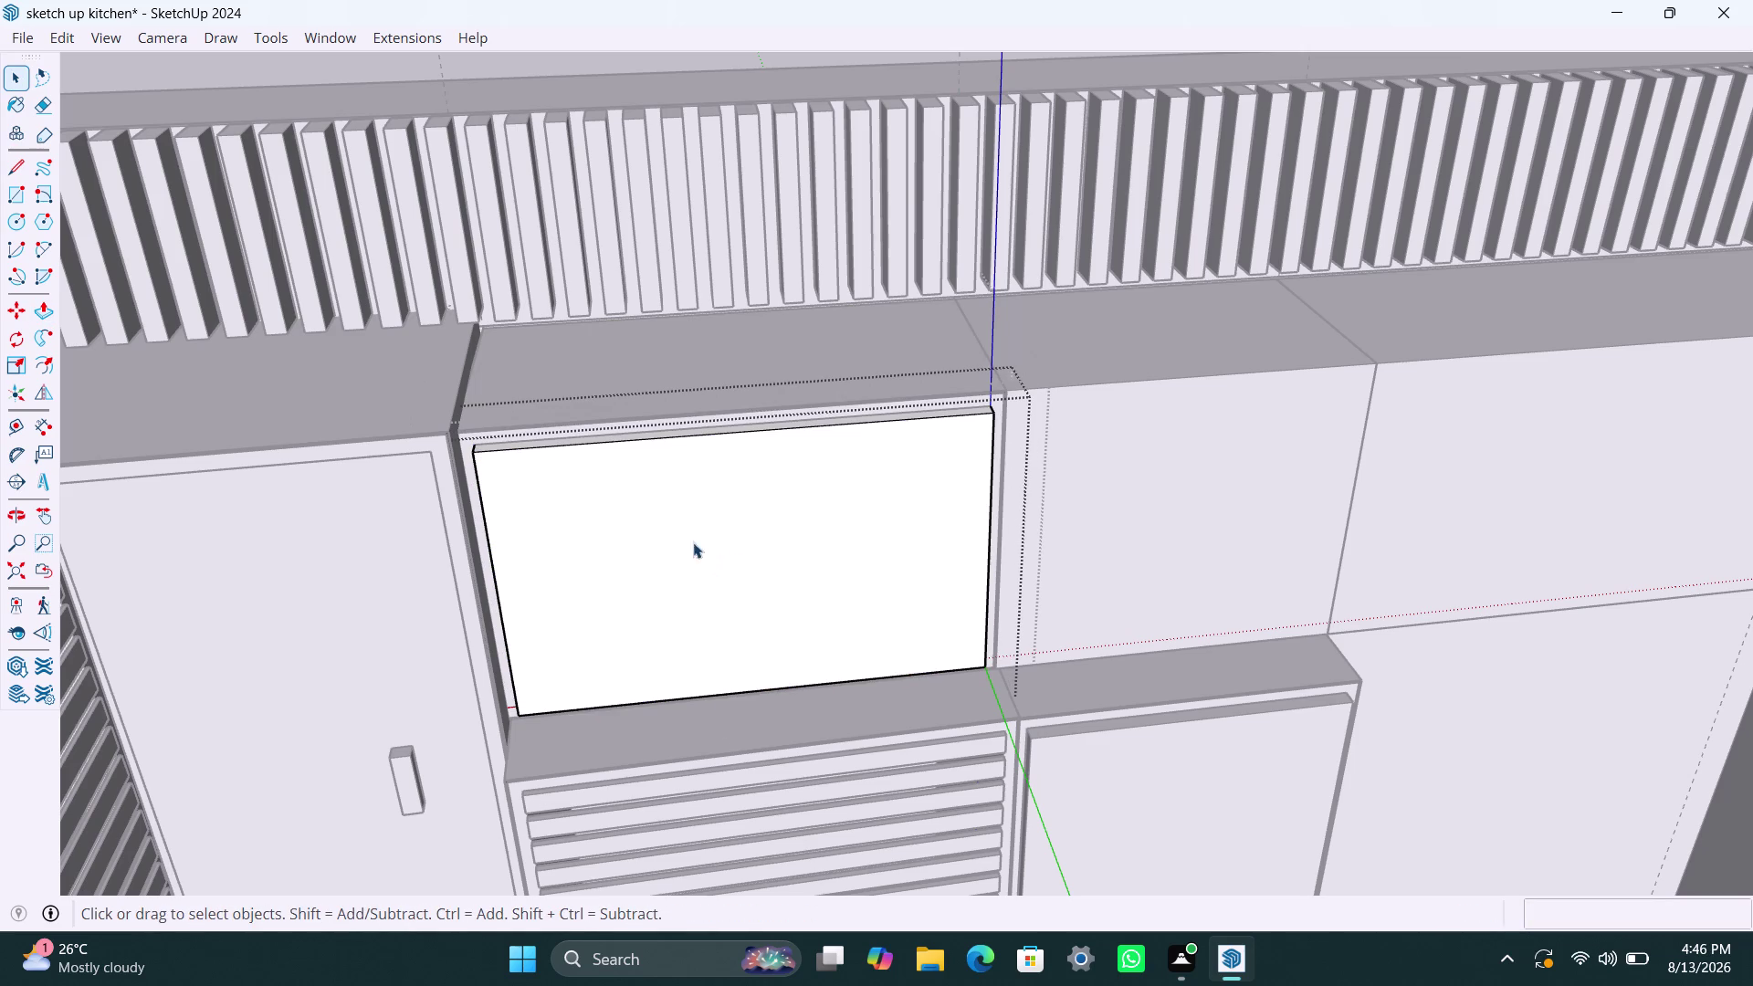
click(1036, 356)
Orbit over to the neighbouring upper cabinets.
scroll(down, 3)
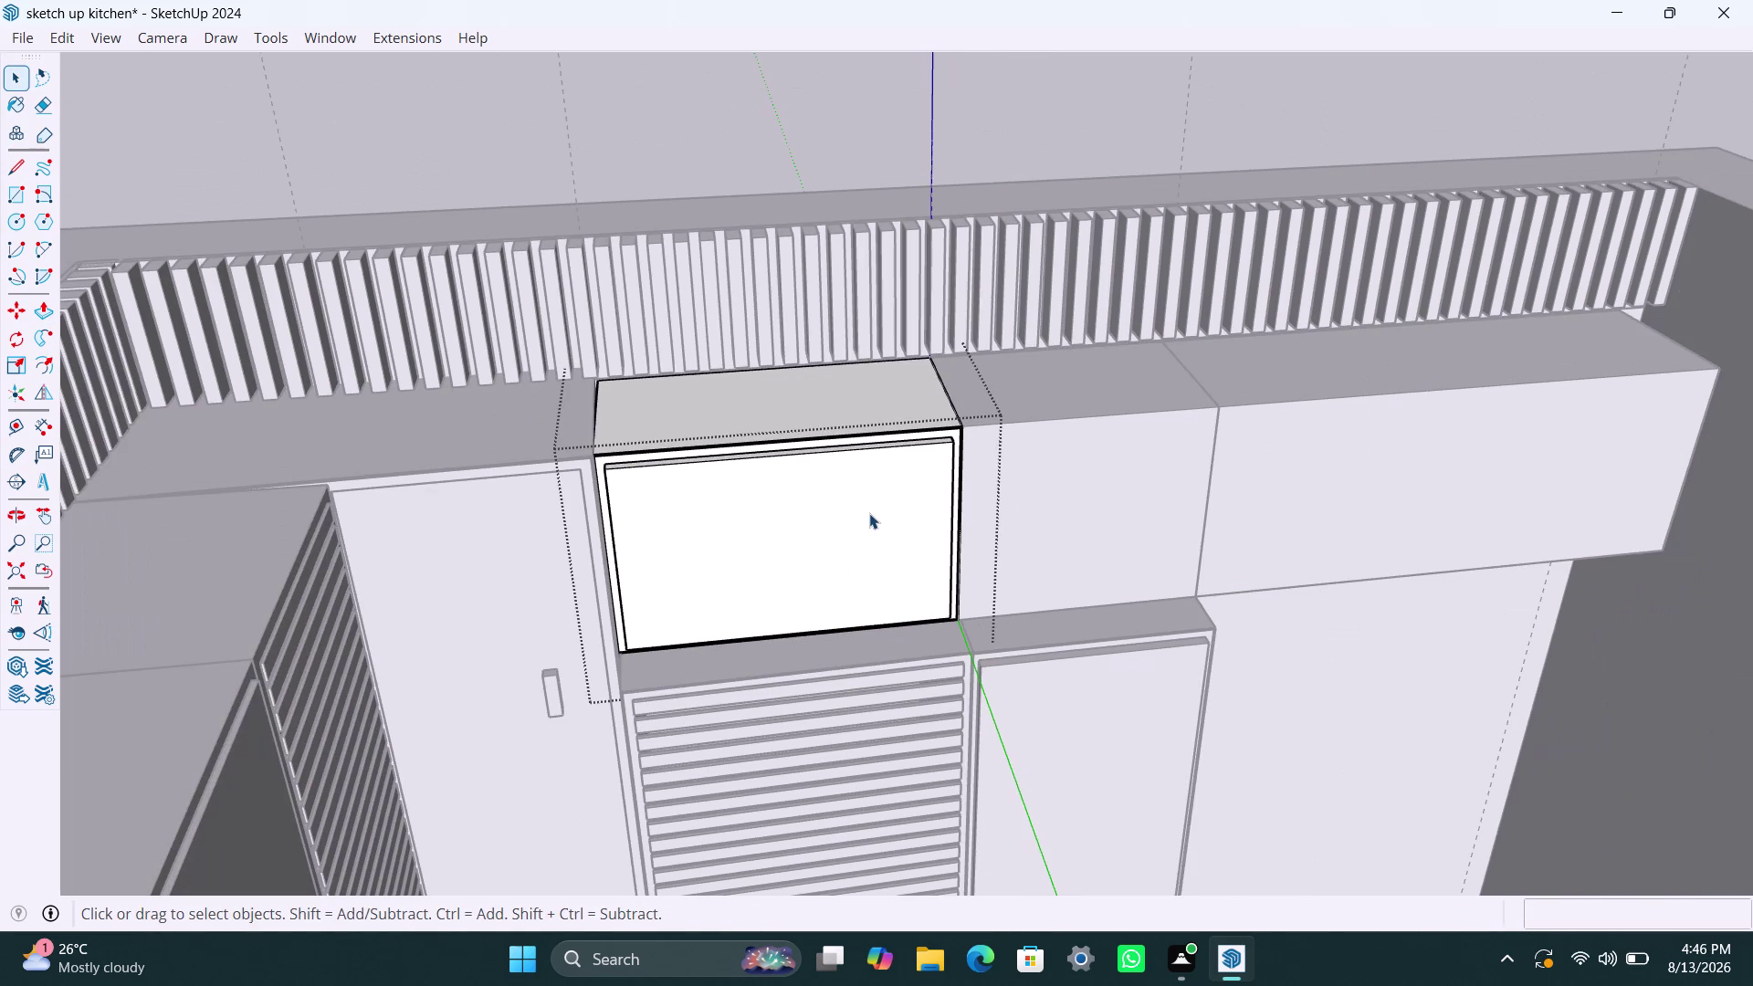
middle_drag(867, 511, 344, 543)
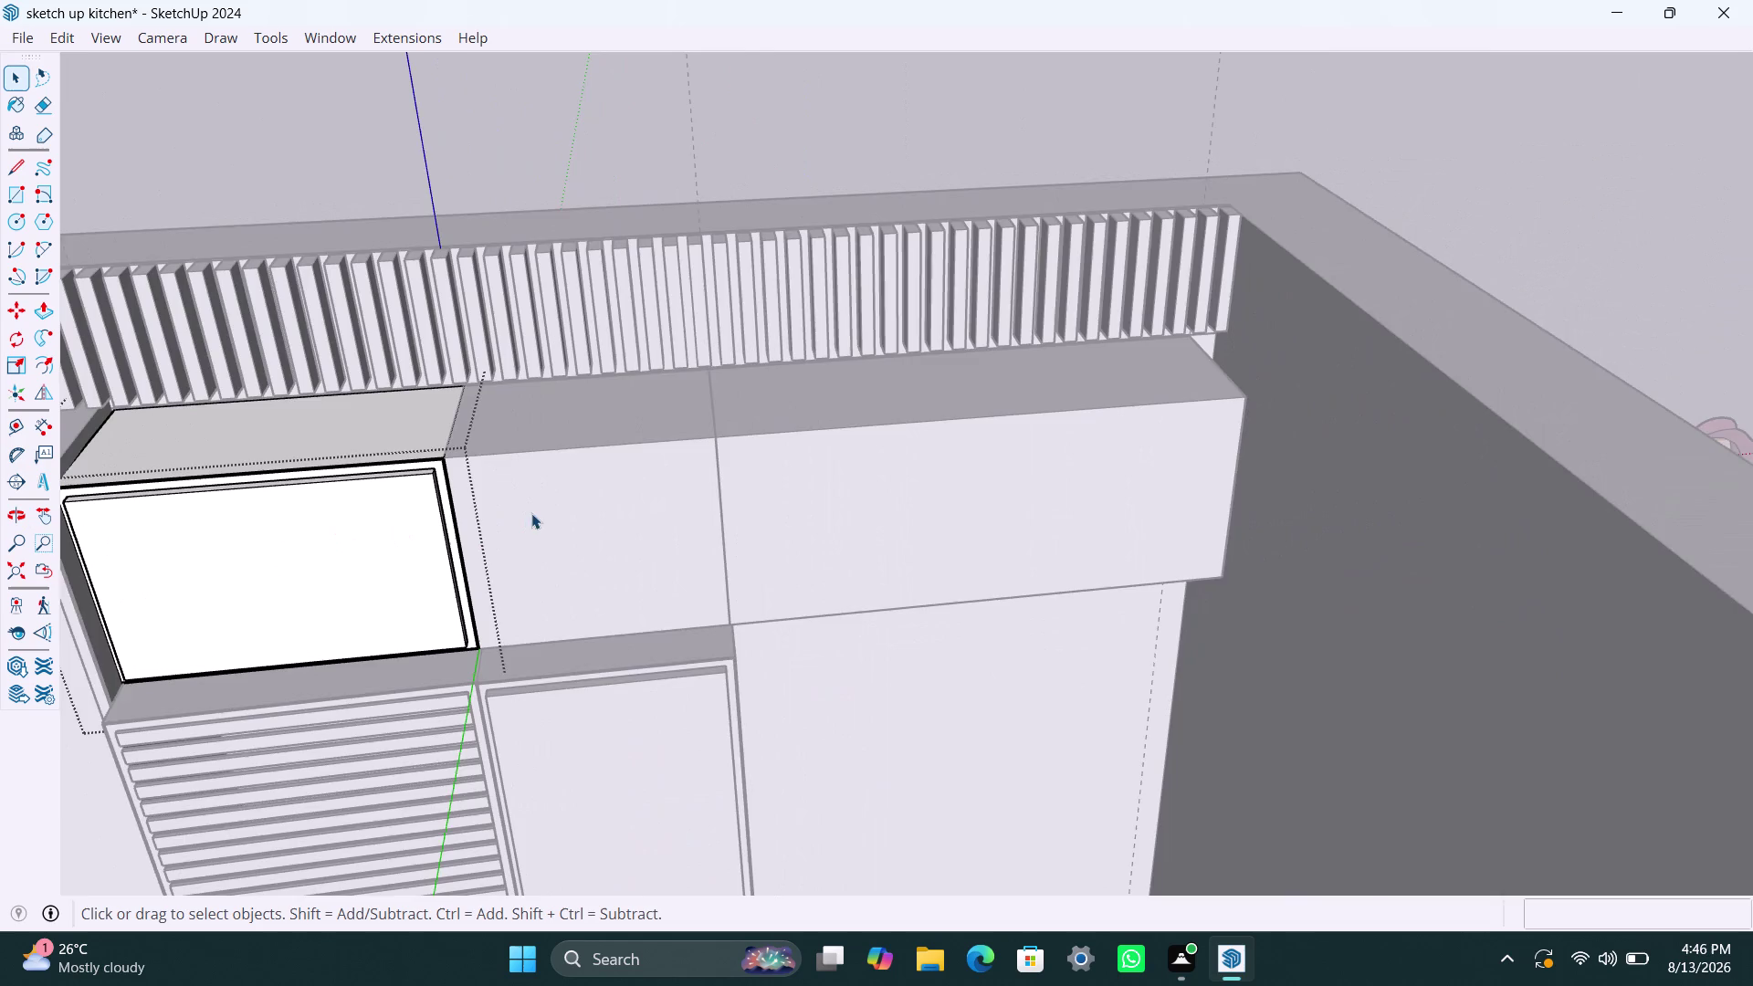
click(532, 513)
scroll(up, 3)
Offset the next upper cabinet's front face inward by 2.5 mm.
middle_drag(492, 502, 514, 505)
triple_click(513, 493)
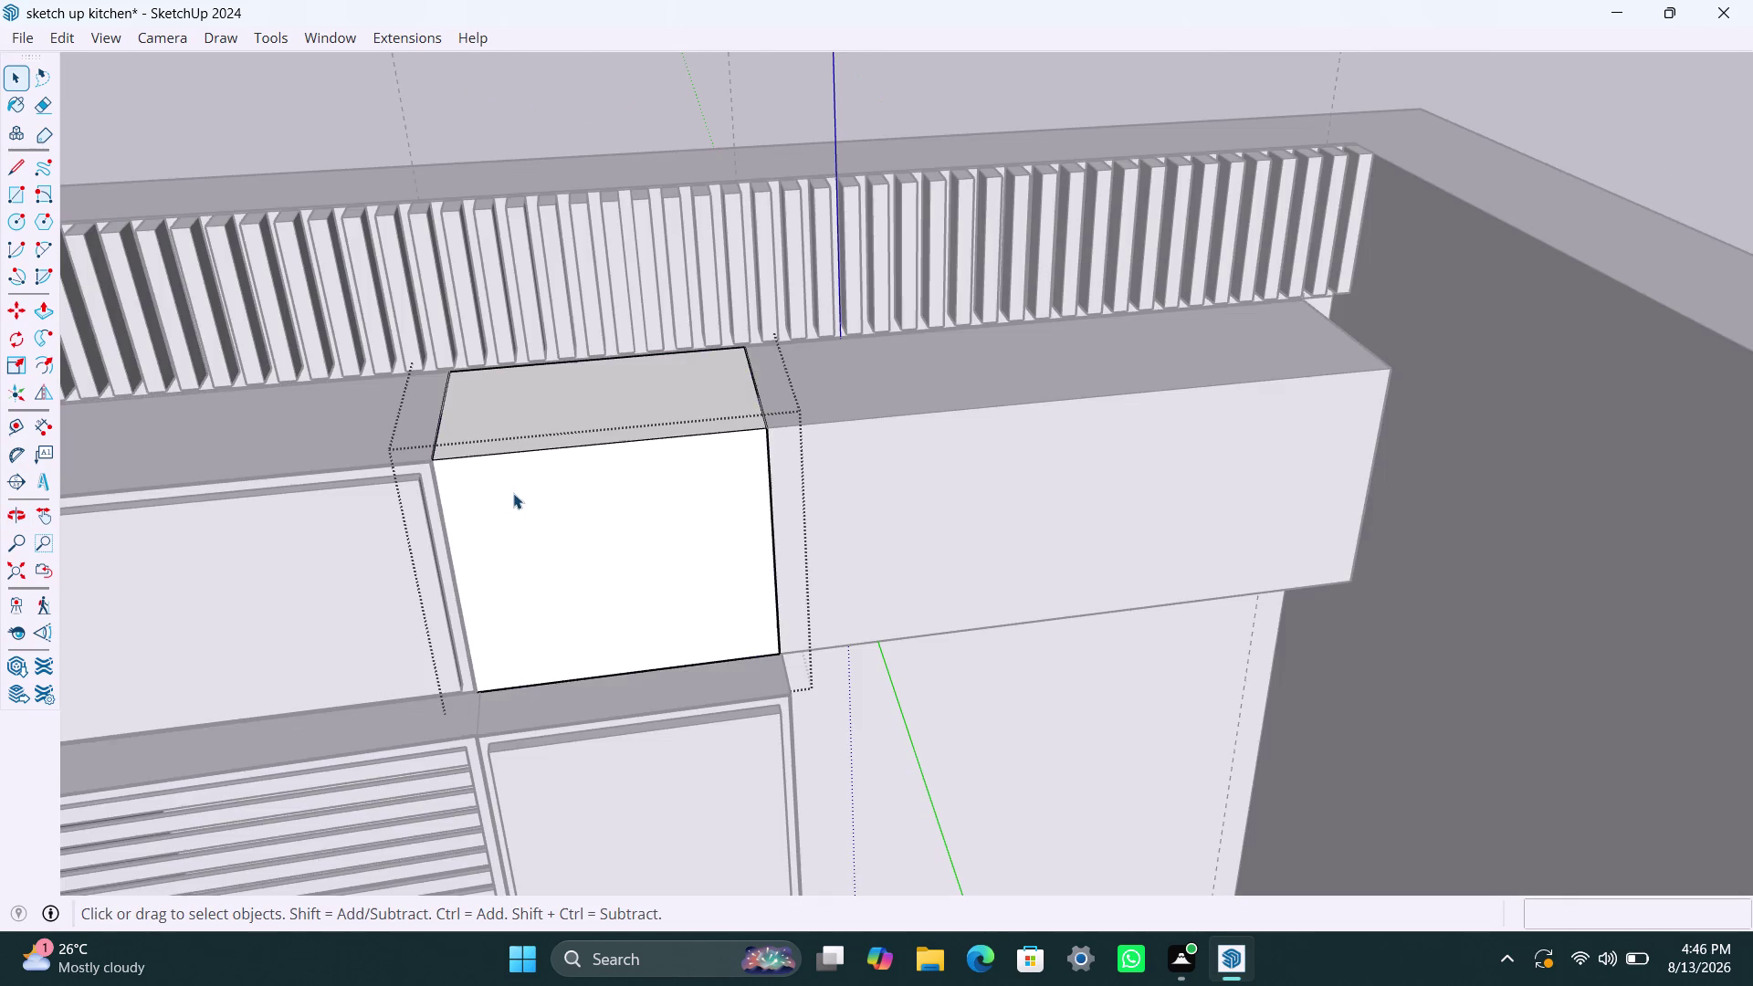
click(513, 493)
key(f)
click(511, 503)
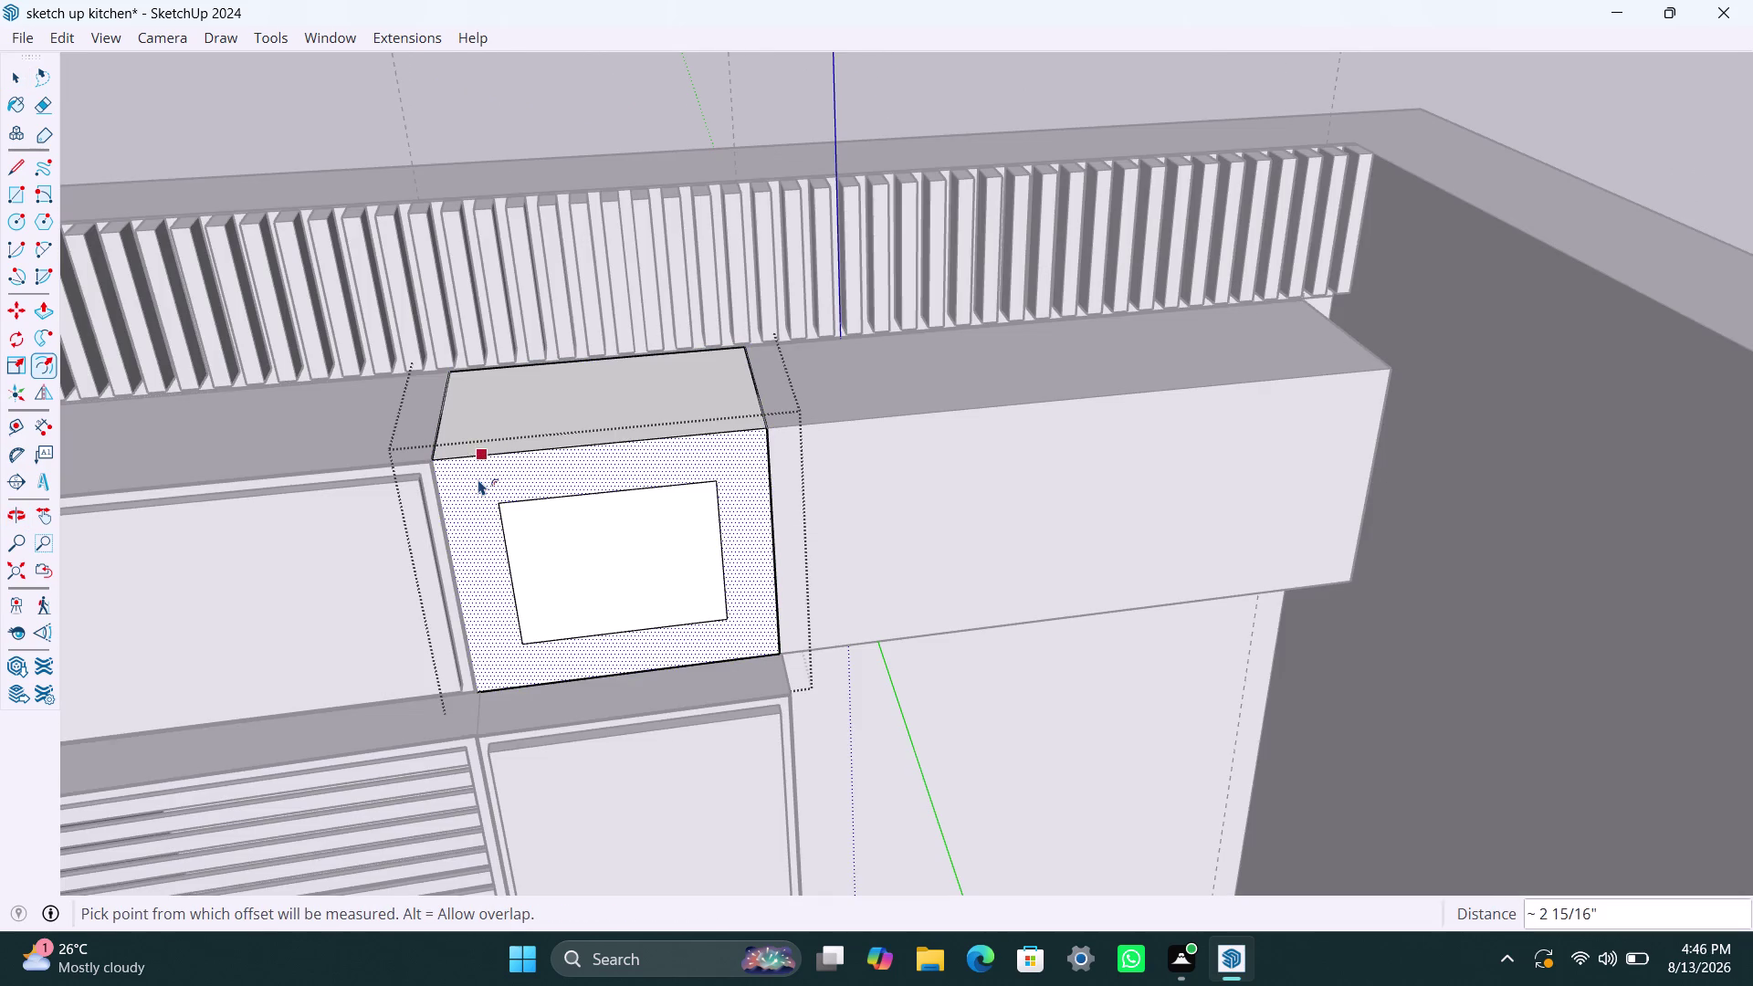
click(459, 472)
key(2)
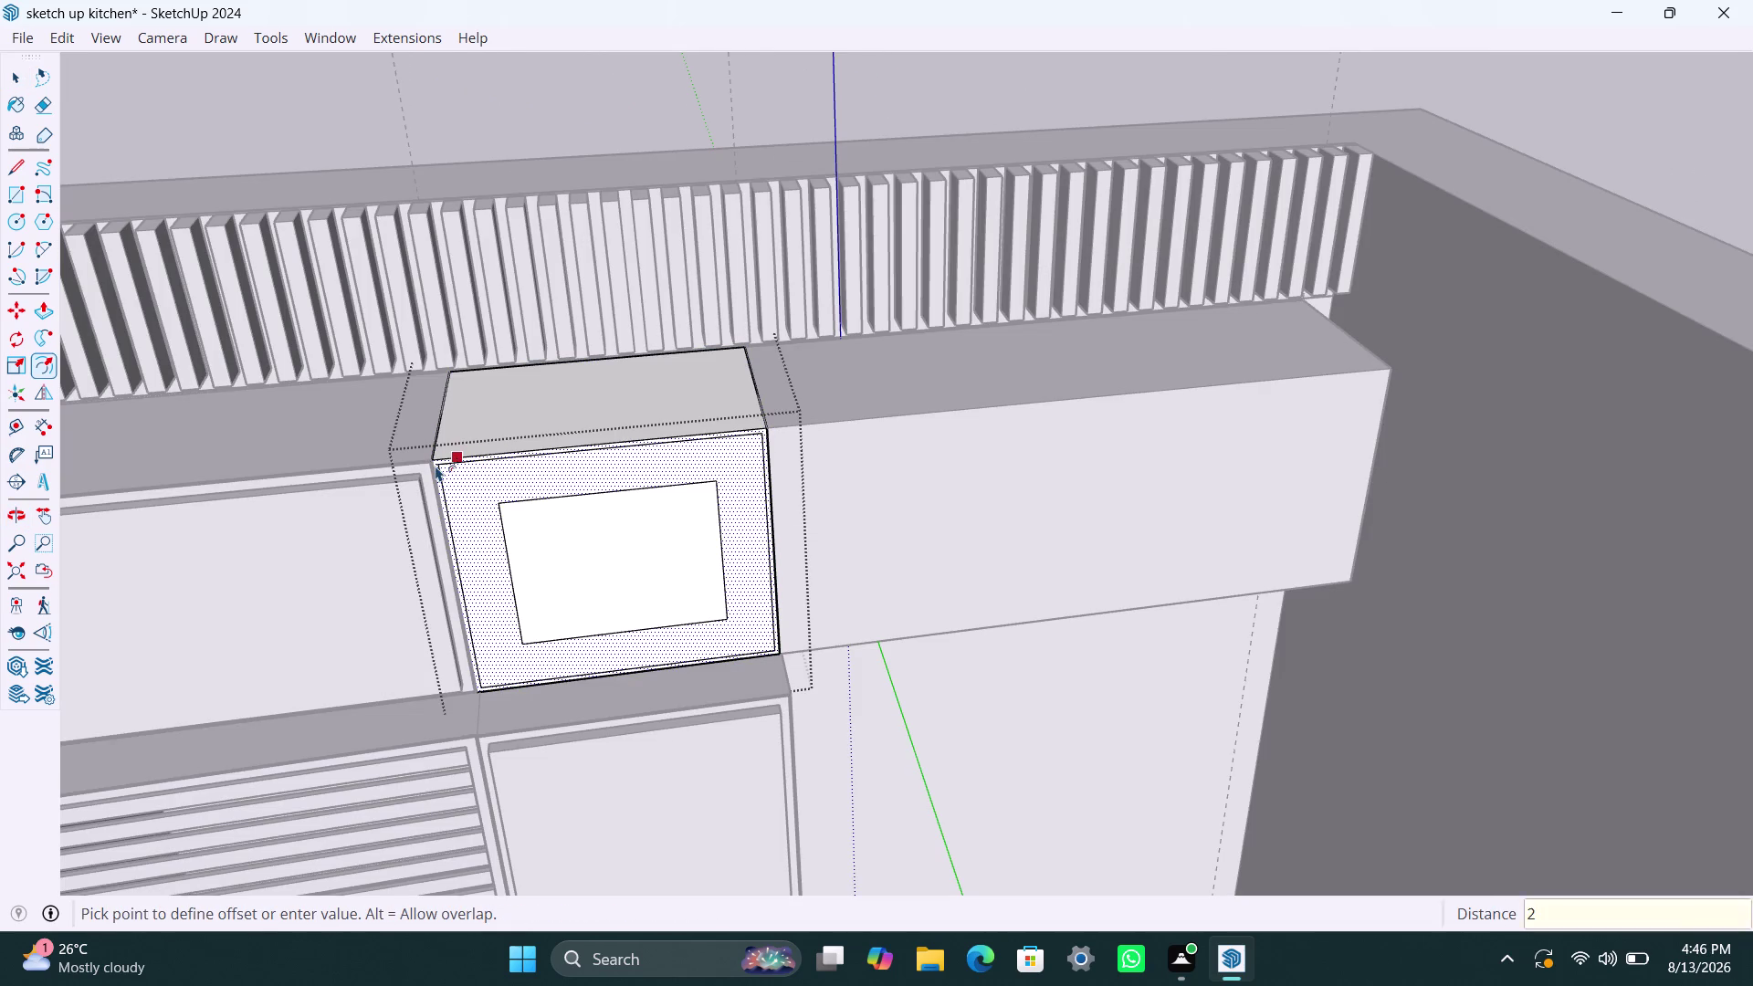
text(.5MM)
key(Return)
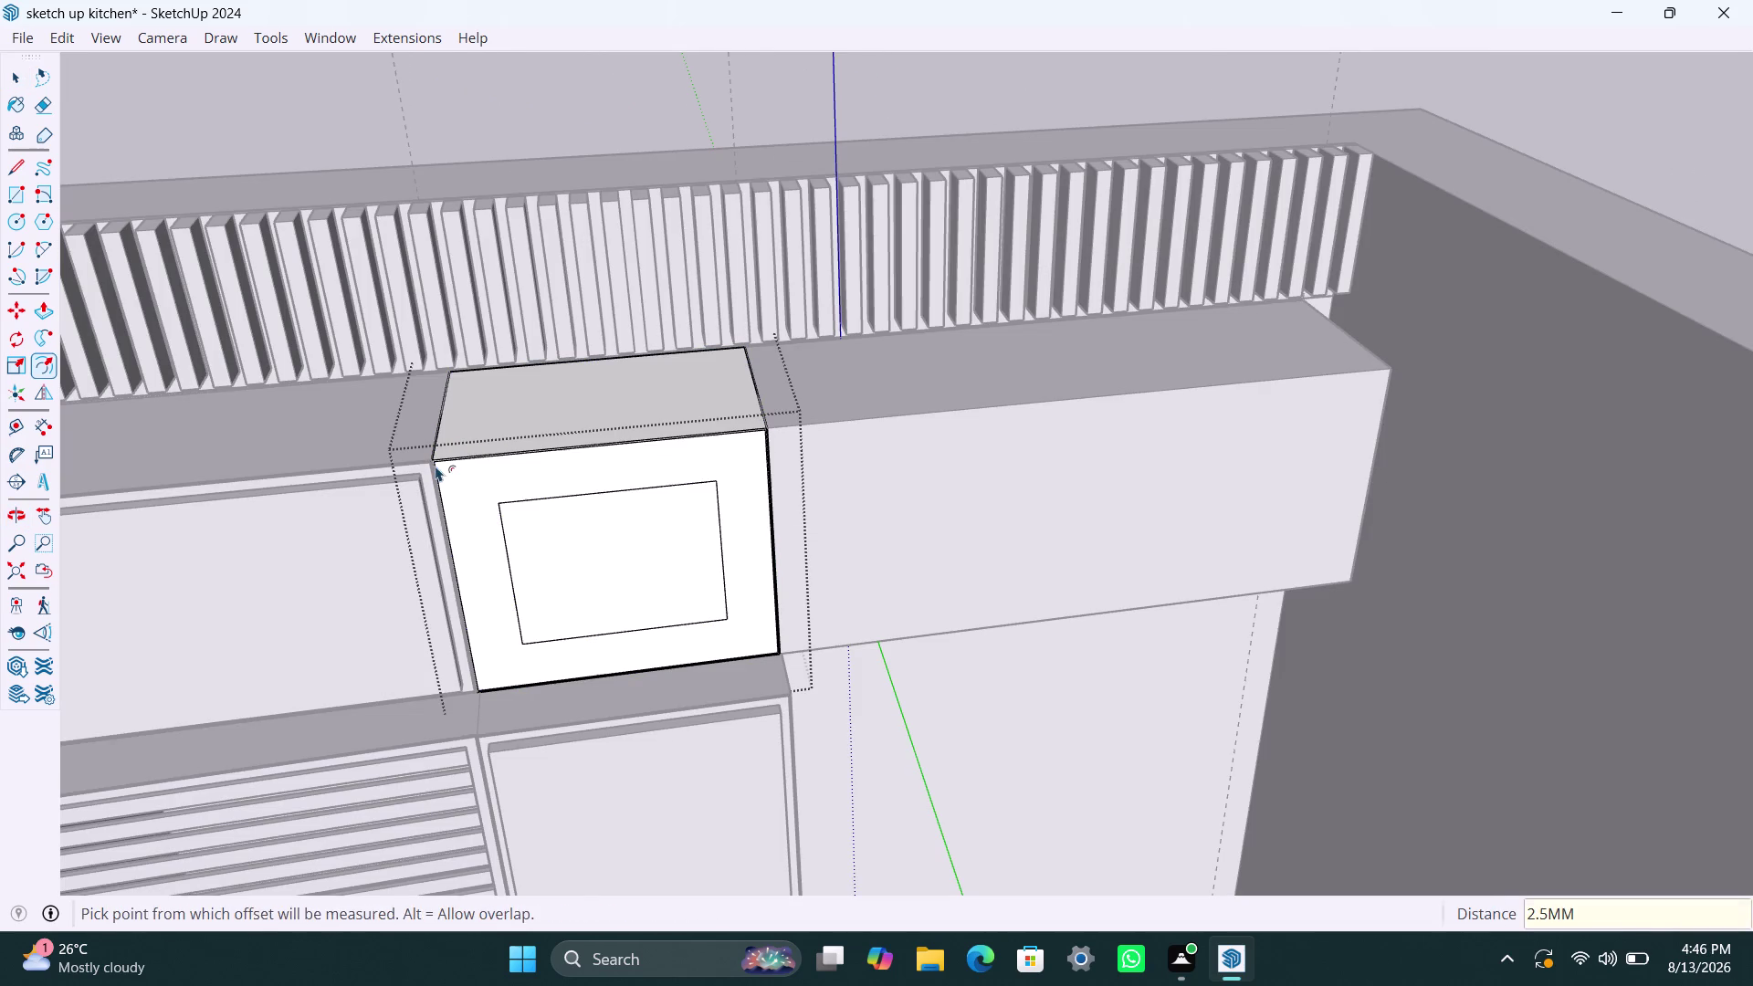
key(space)
Offset the small cabinet front by 18 mm, then undo the outward result.
click(452, 504)
click(459, 485)
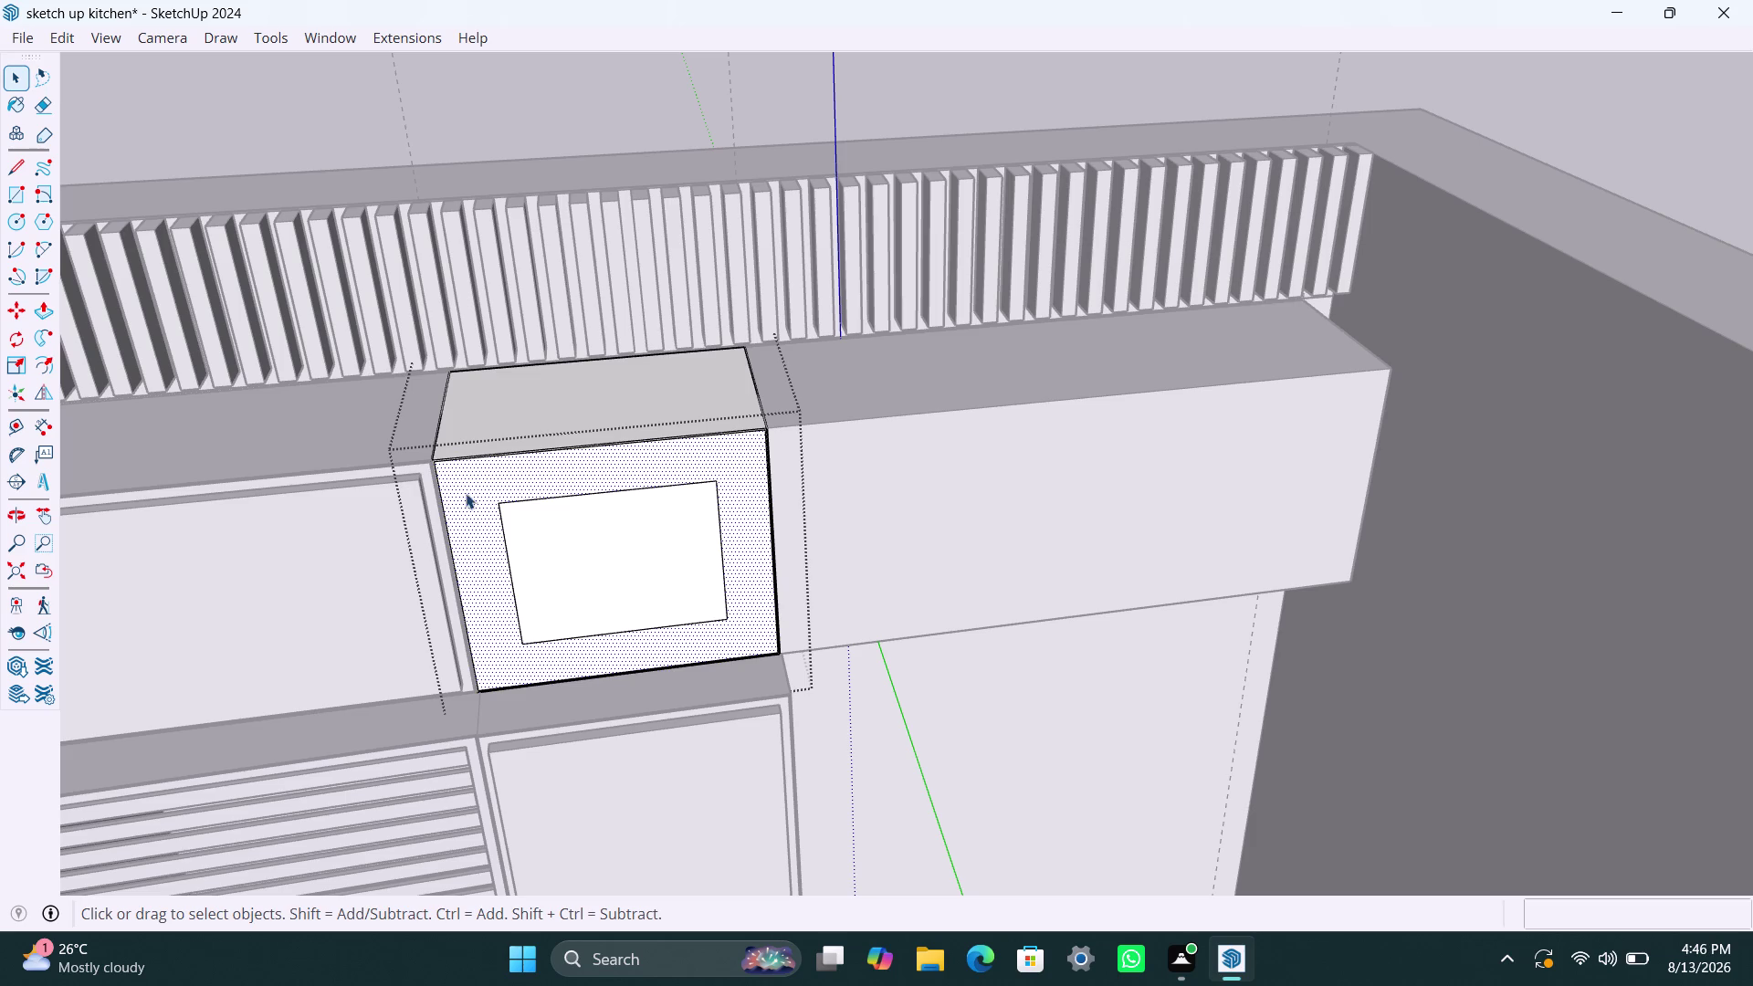
click(480, 502)
key(f)
click(469, 495)
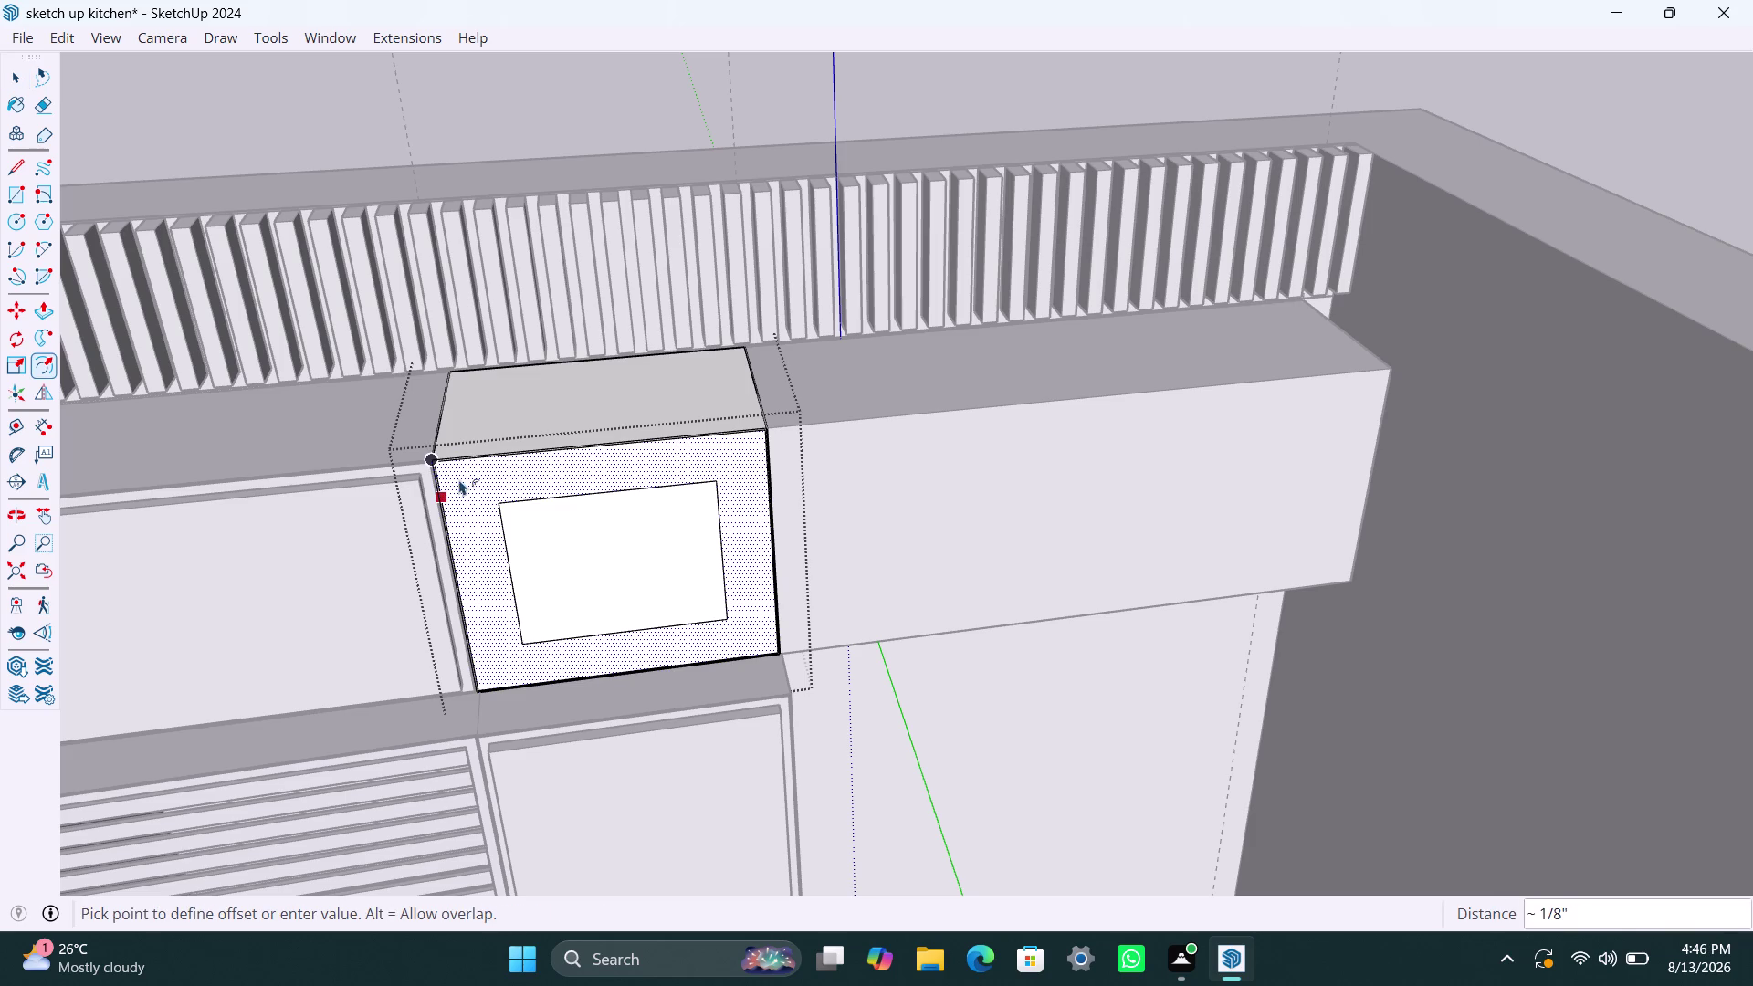
text(18M)
text(M)
key(Return)
key(space)
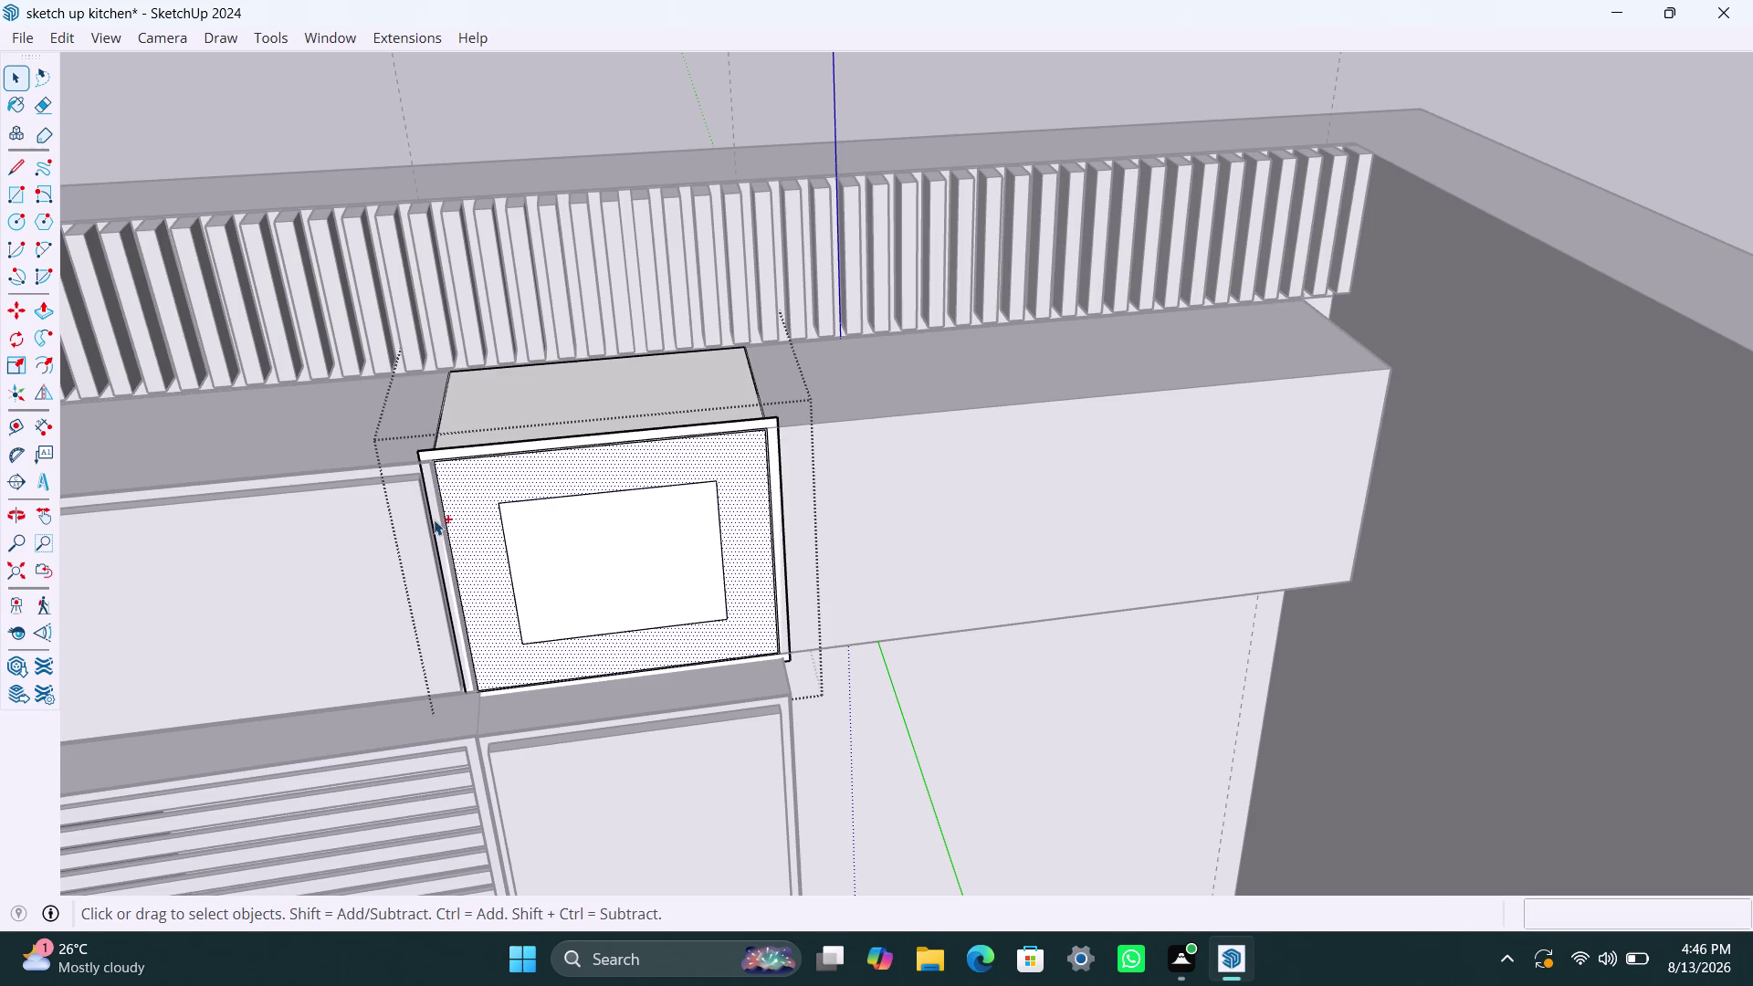
key(ctrl+z)
Offset the small cabinet front 18 mm inward.
key(f)
click(481, 483)
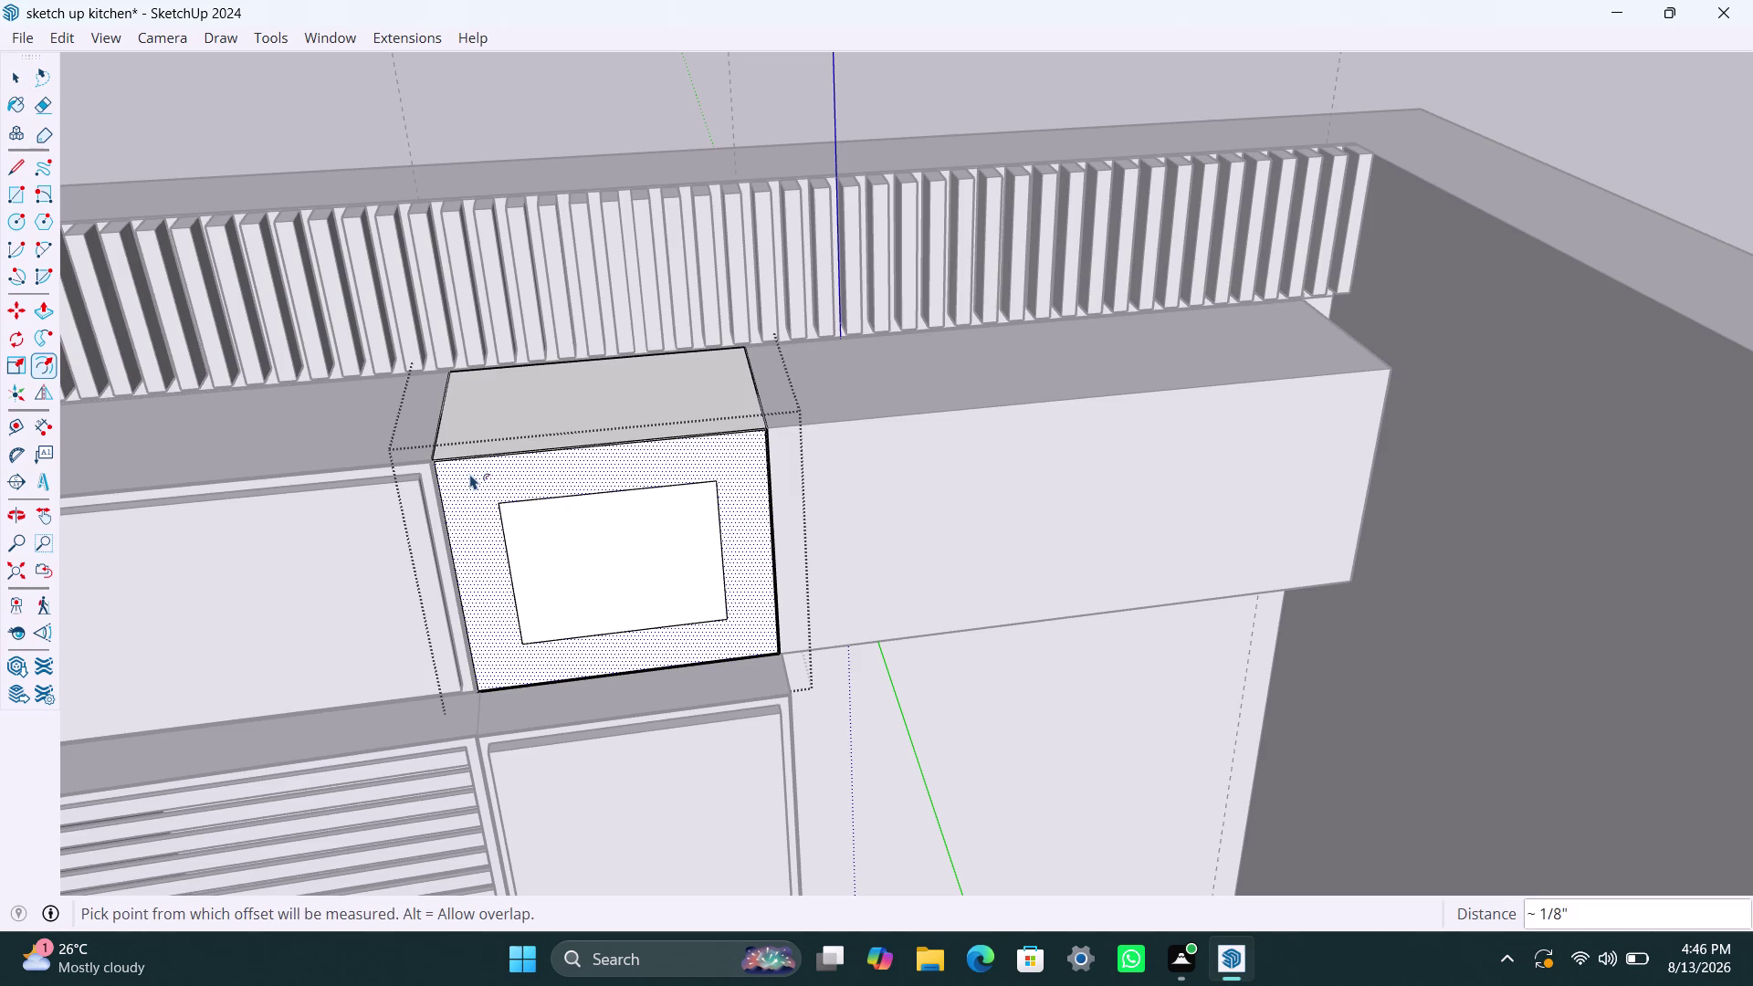
click(478, 491)
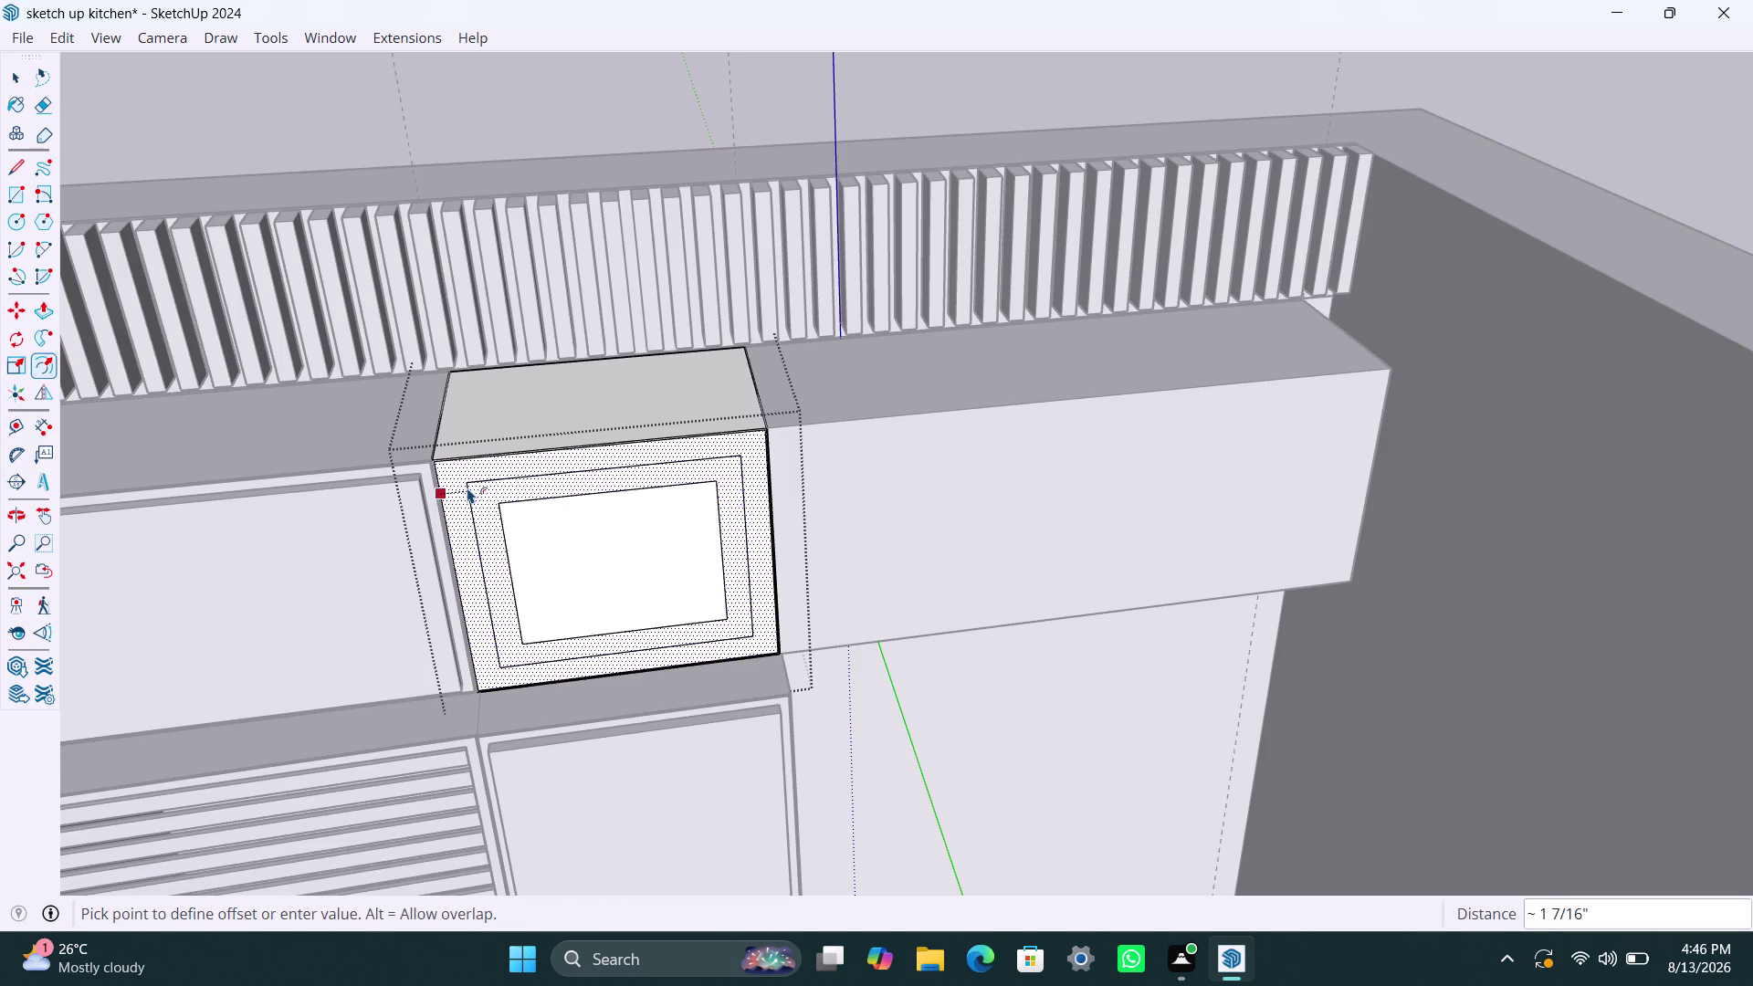
text(18MM)
key(Return)
key(space)
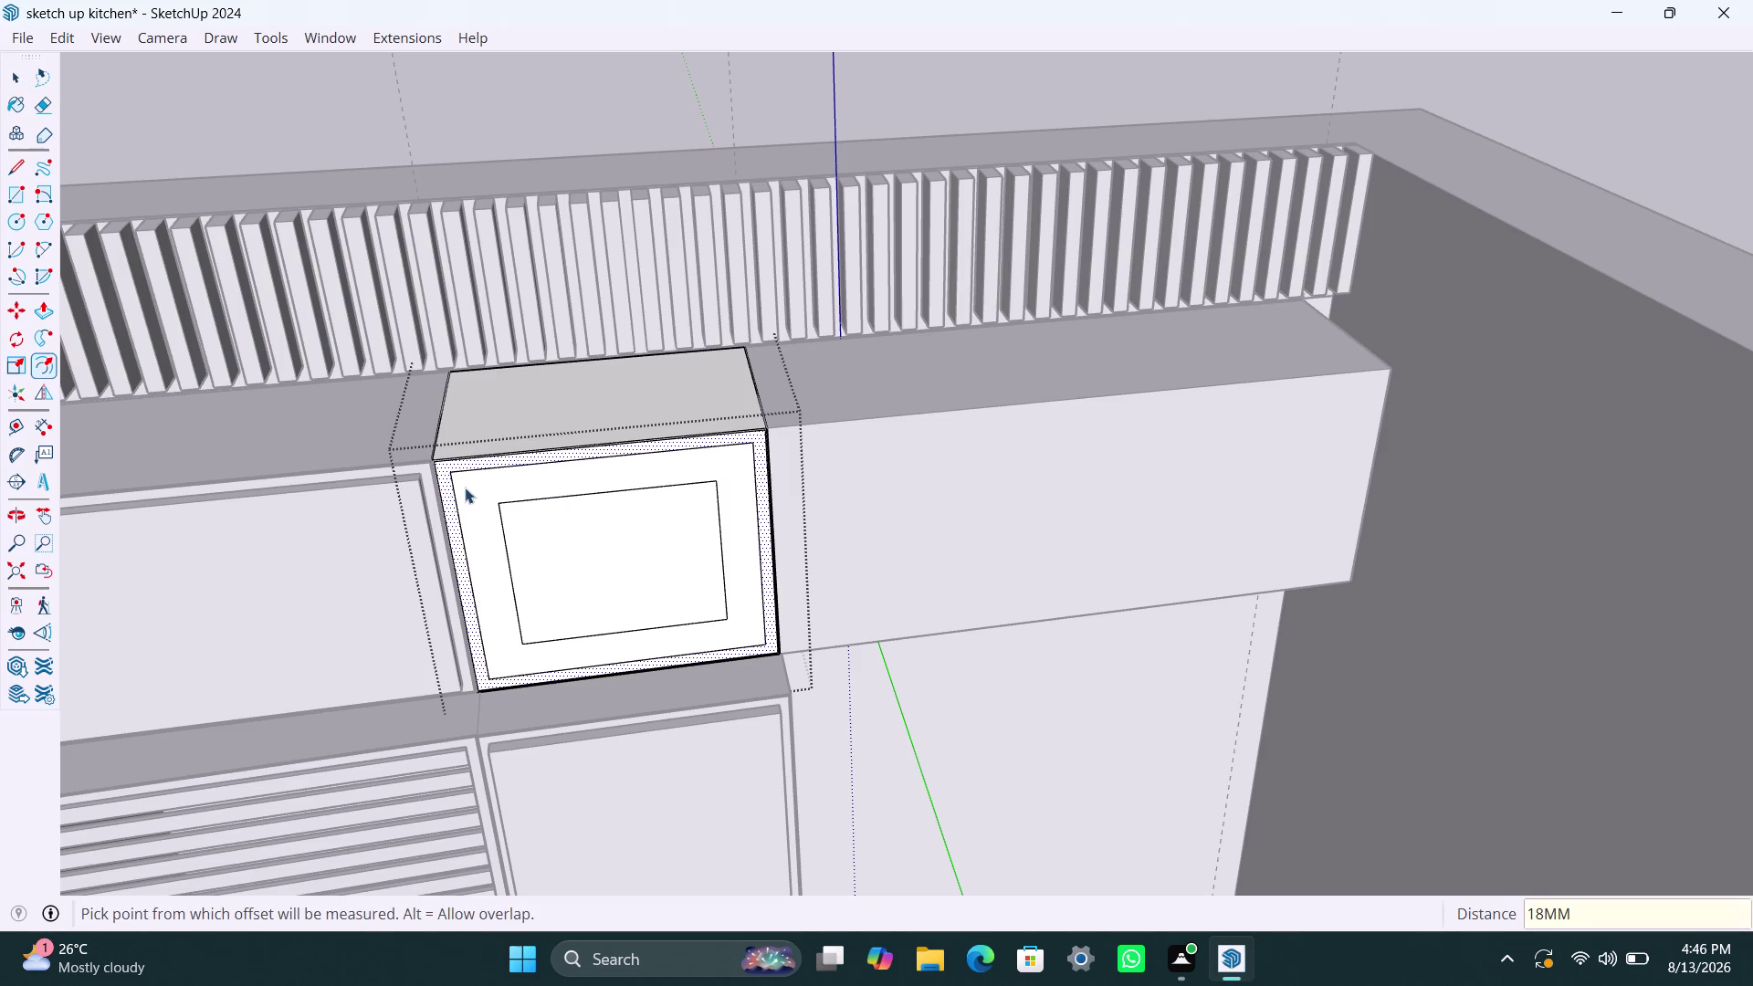
Delete the old inner rectangle and its leftover edges.
drag(496, 473, 732, 630)
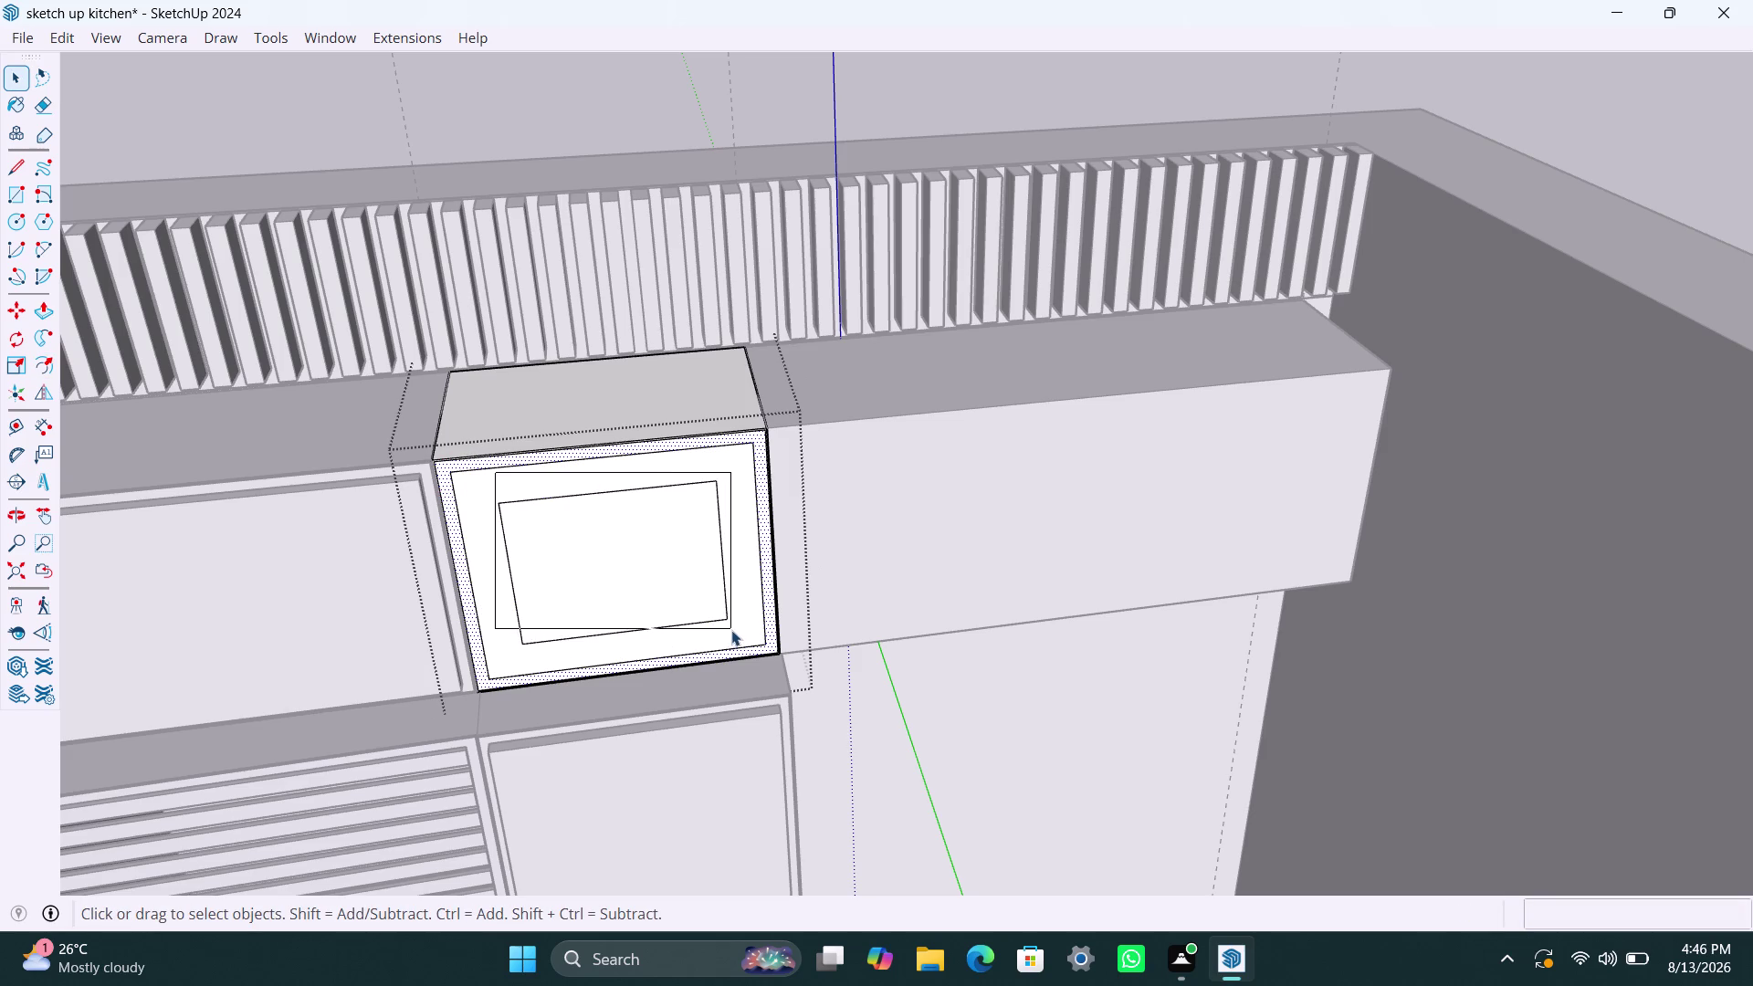
drag(731, 630, 734, 636)
key(Delete)
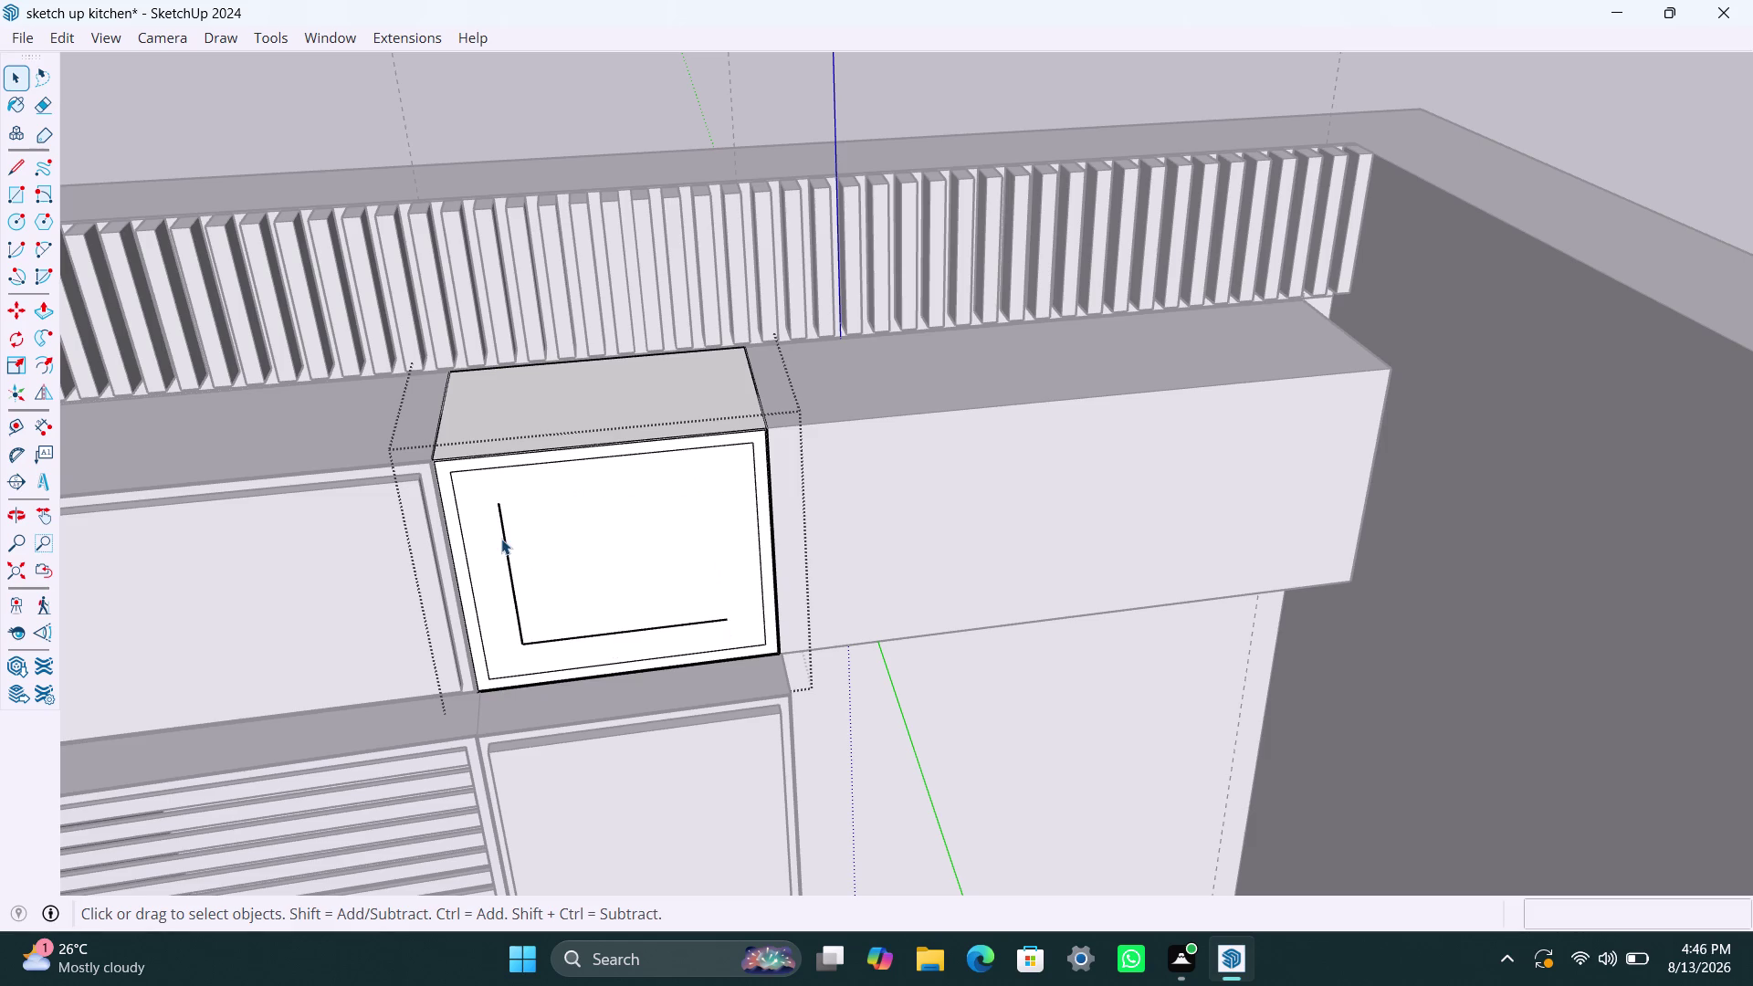
drag(501, 539, 503, 550)
drag(505, 570, 600, 652)
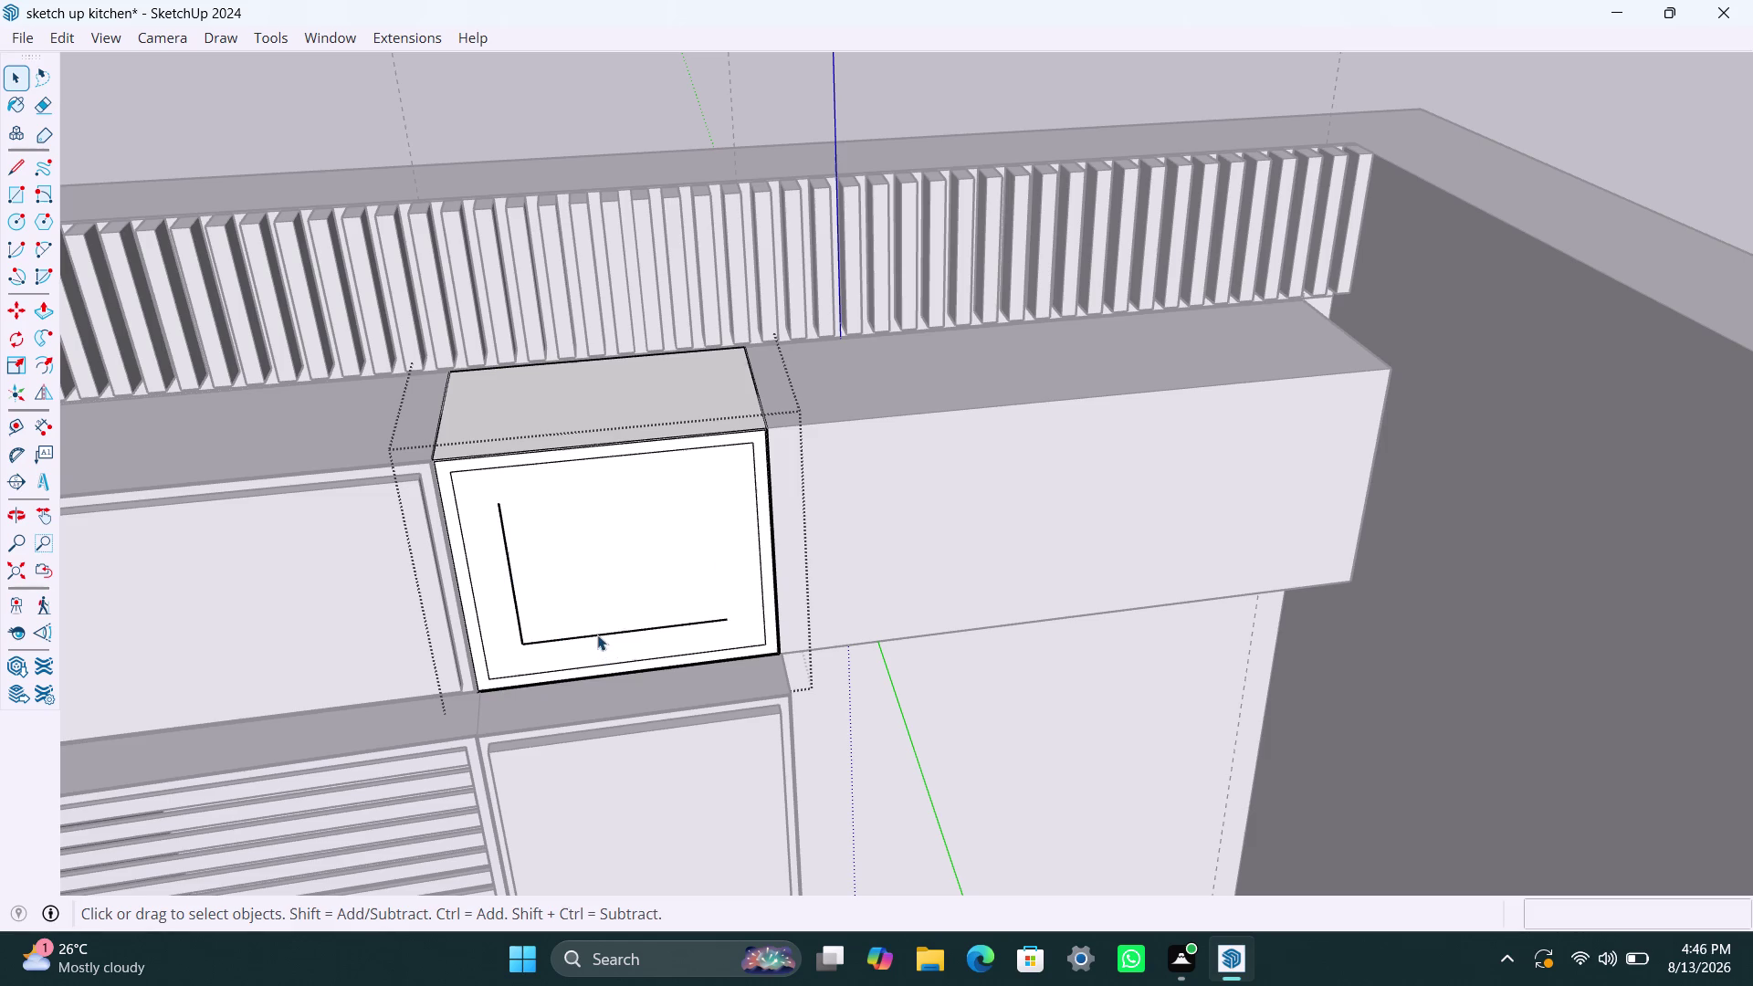
click(597, 634)
key(Delete)
click(518, 607)
key(Delete)
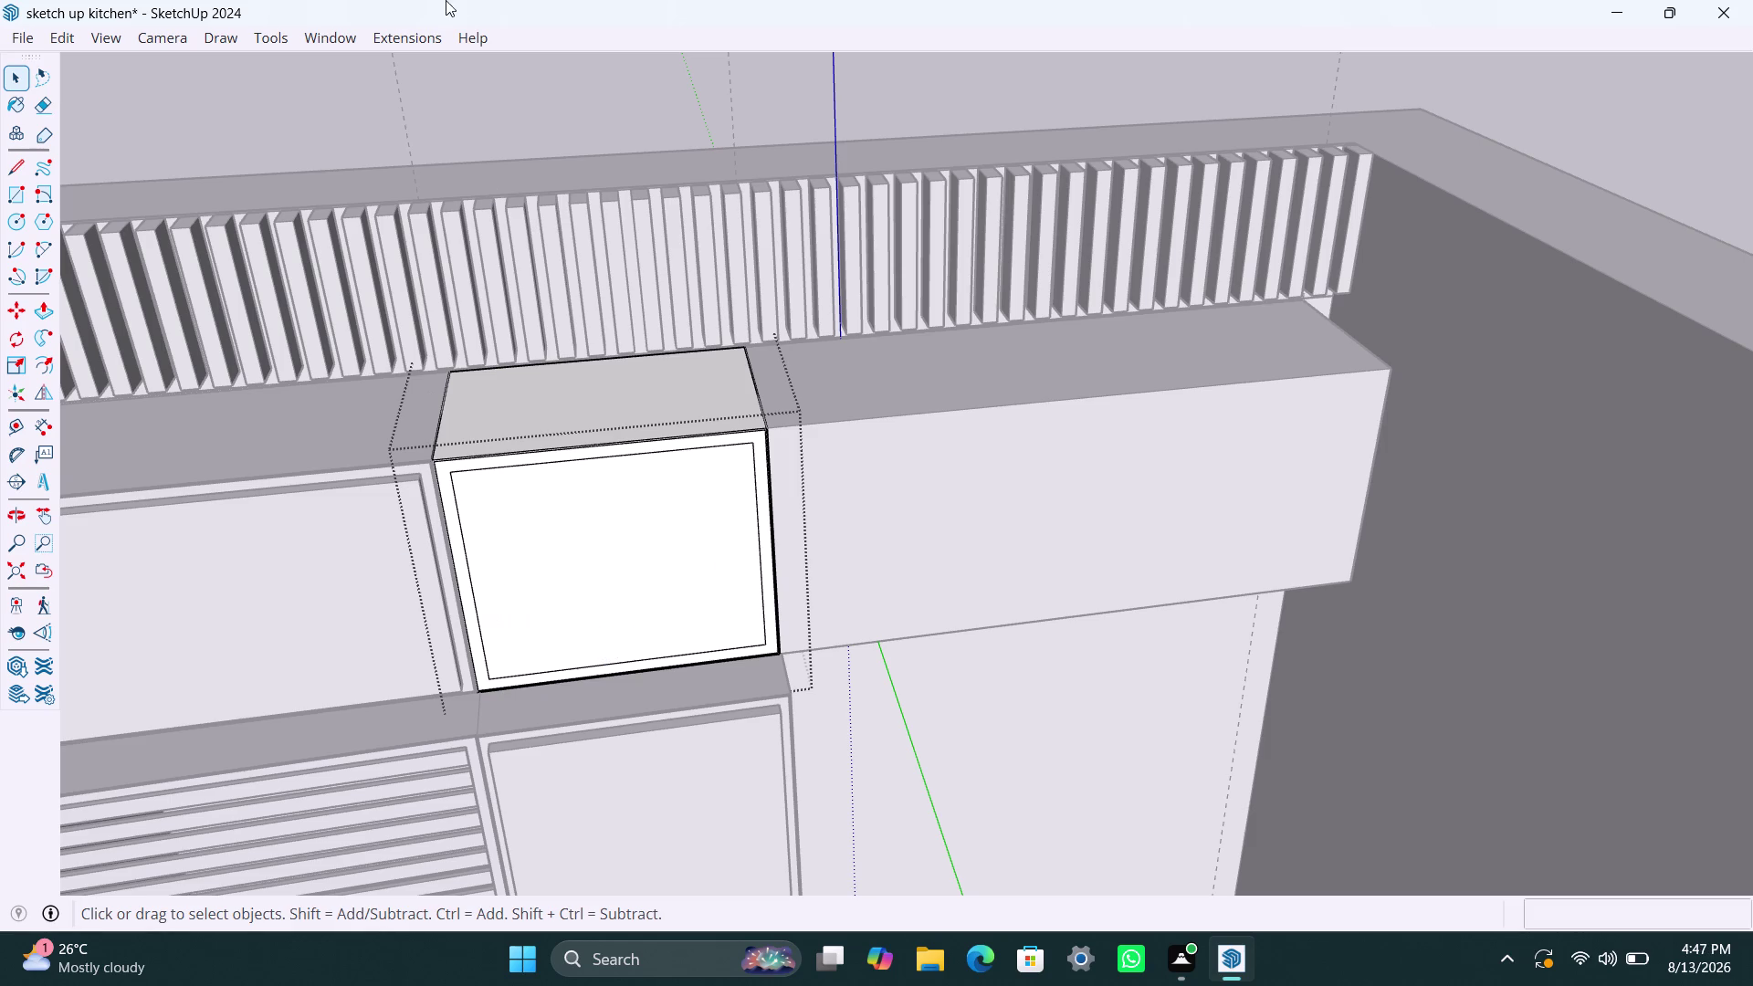
Delete the thin border strip face.
scroll(up, 3)
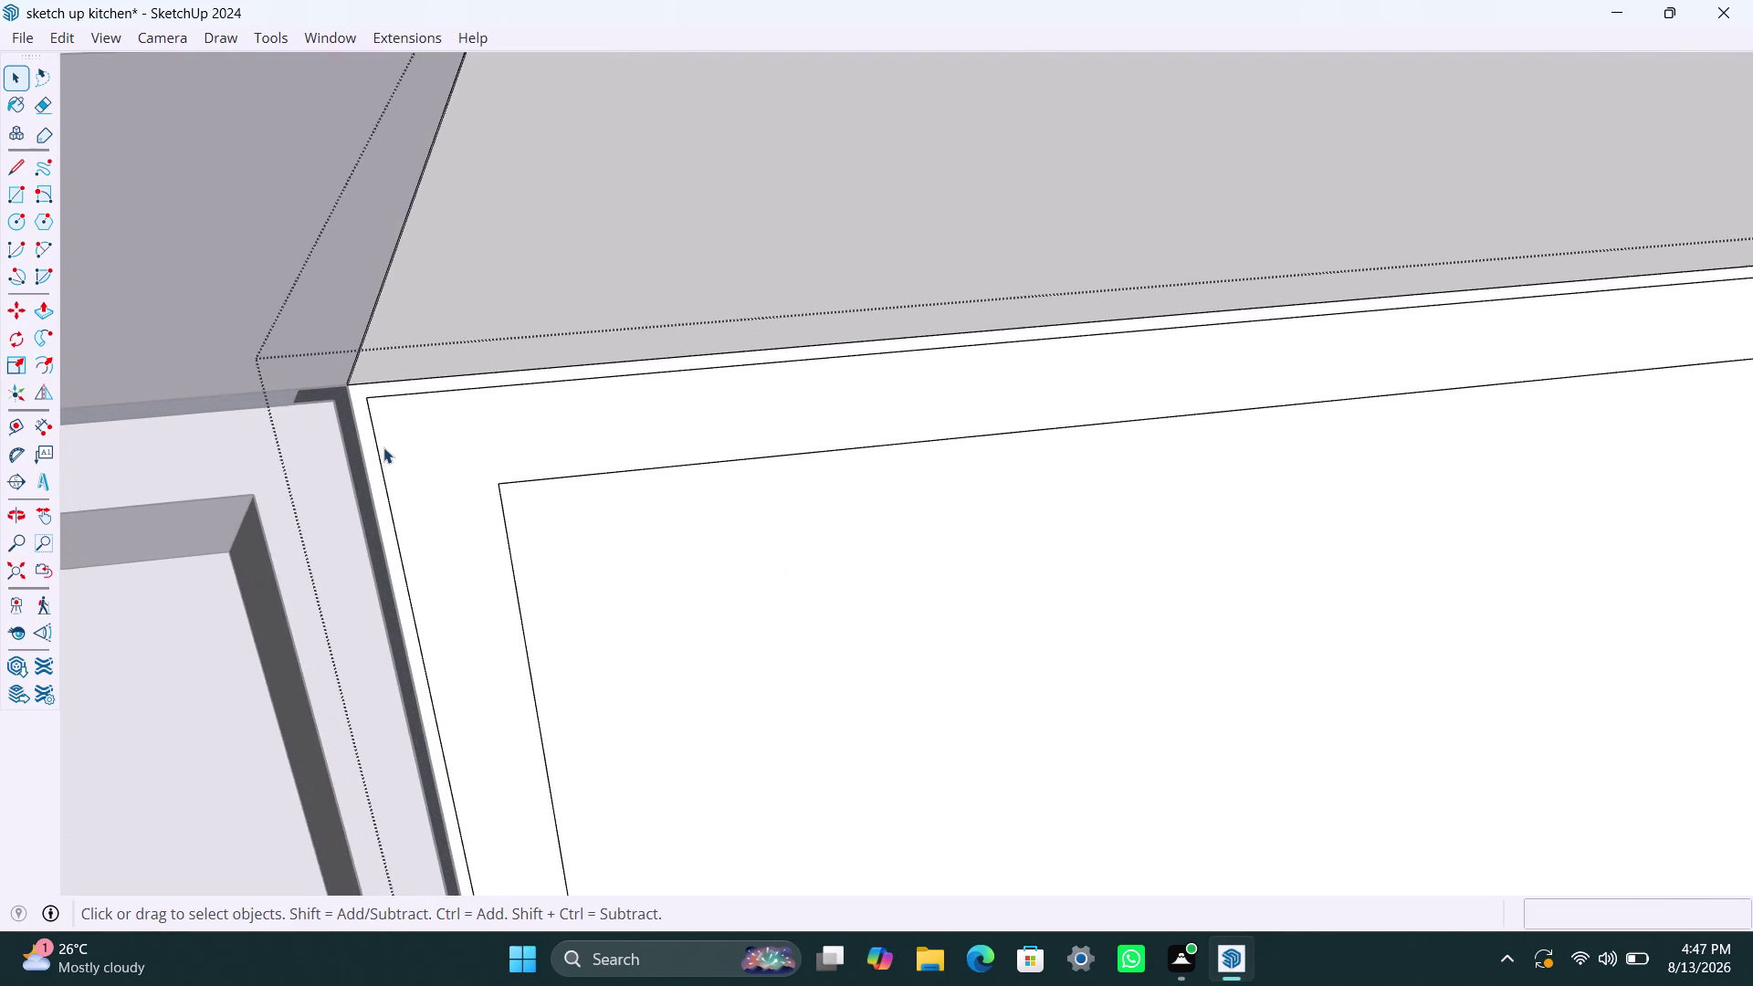
click(367, 424)
click(364, 423)
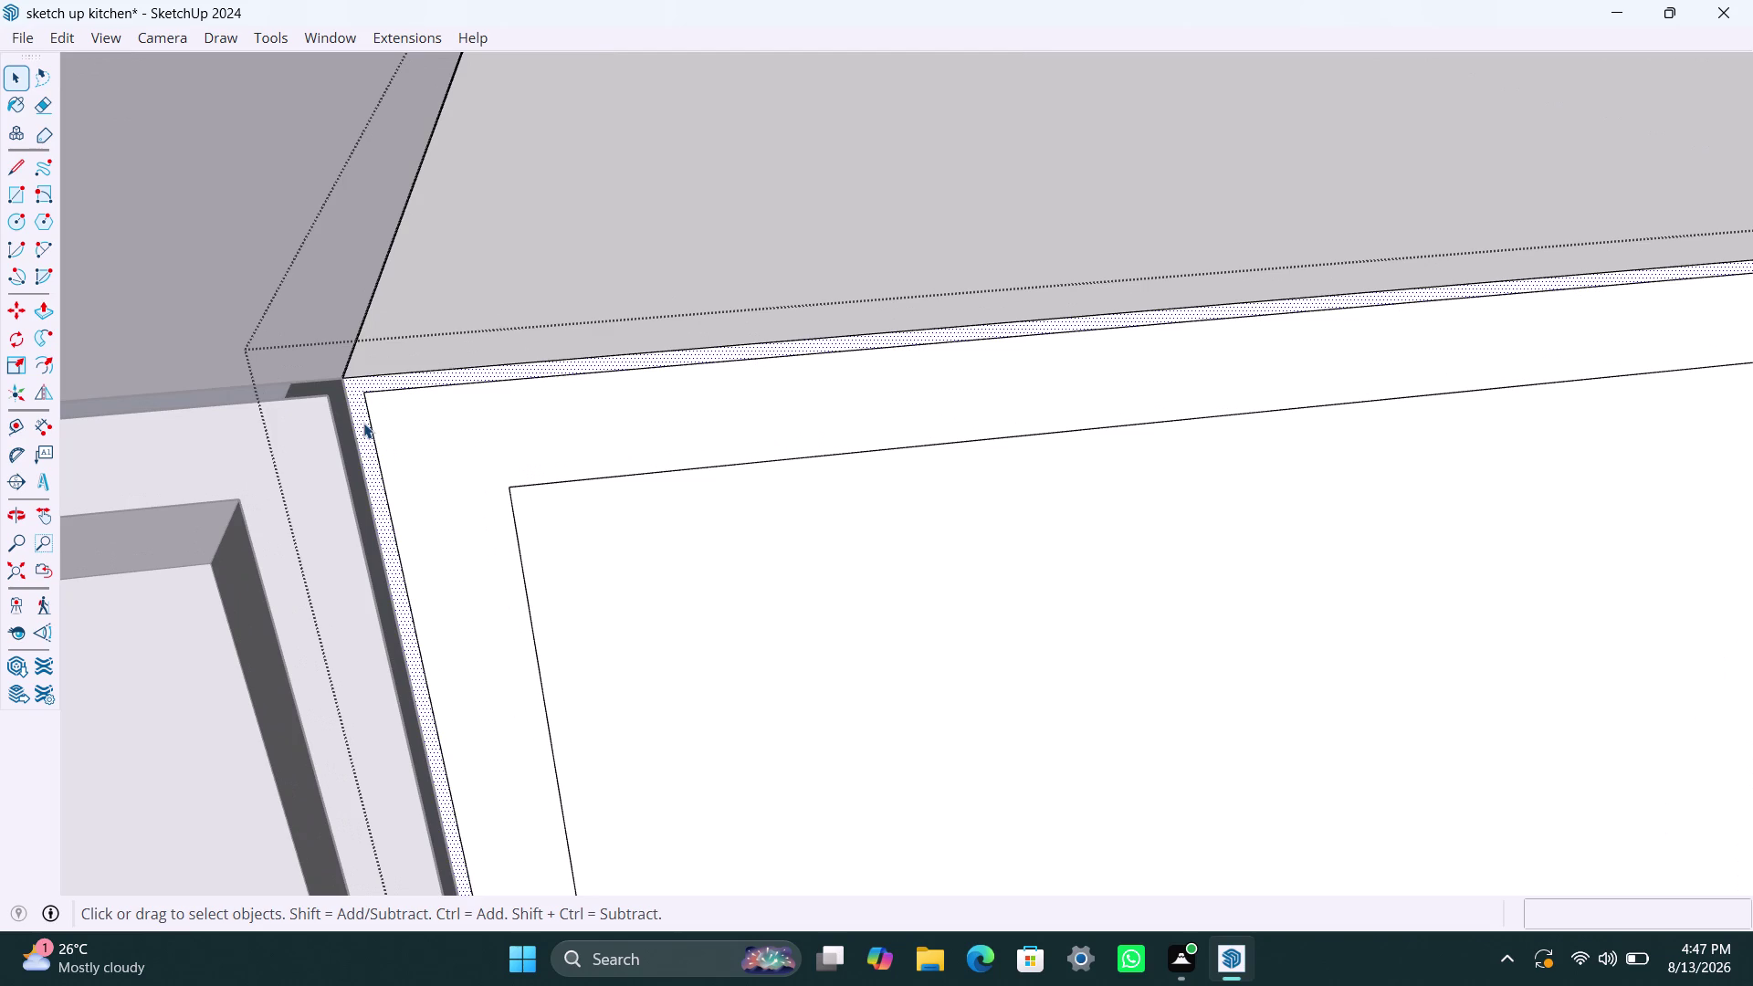
key(Delete)
Select the inner panel face and start pushing it into the cabinet.
click(634, 563)
scroll(down, 3)
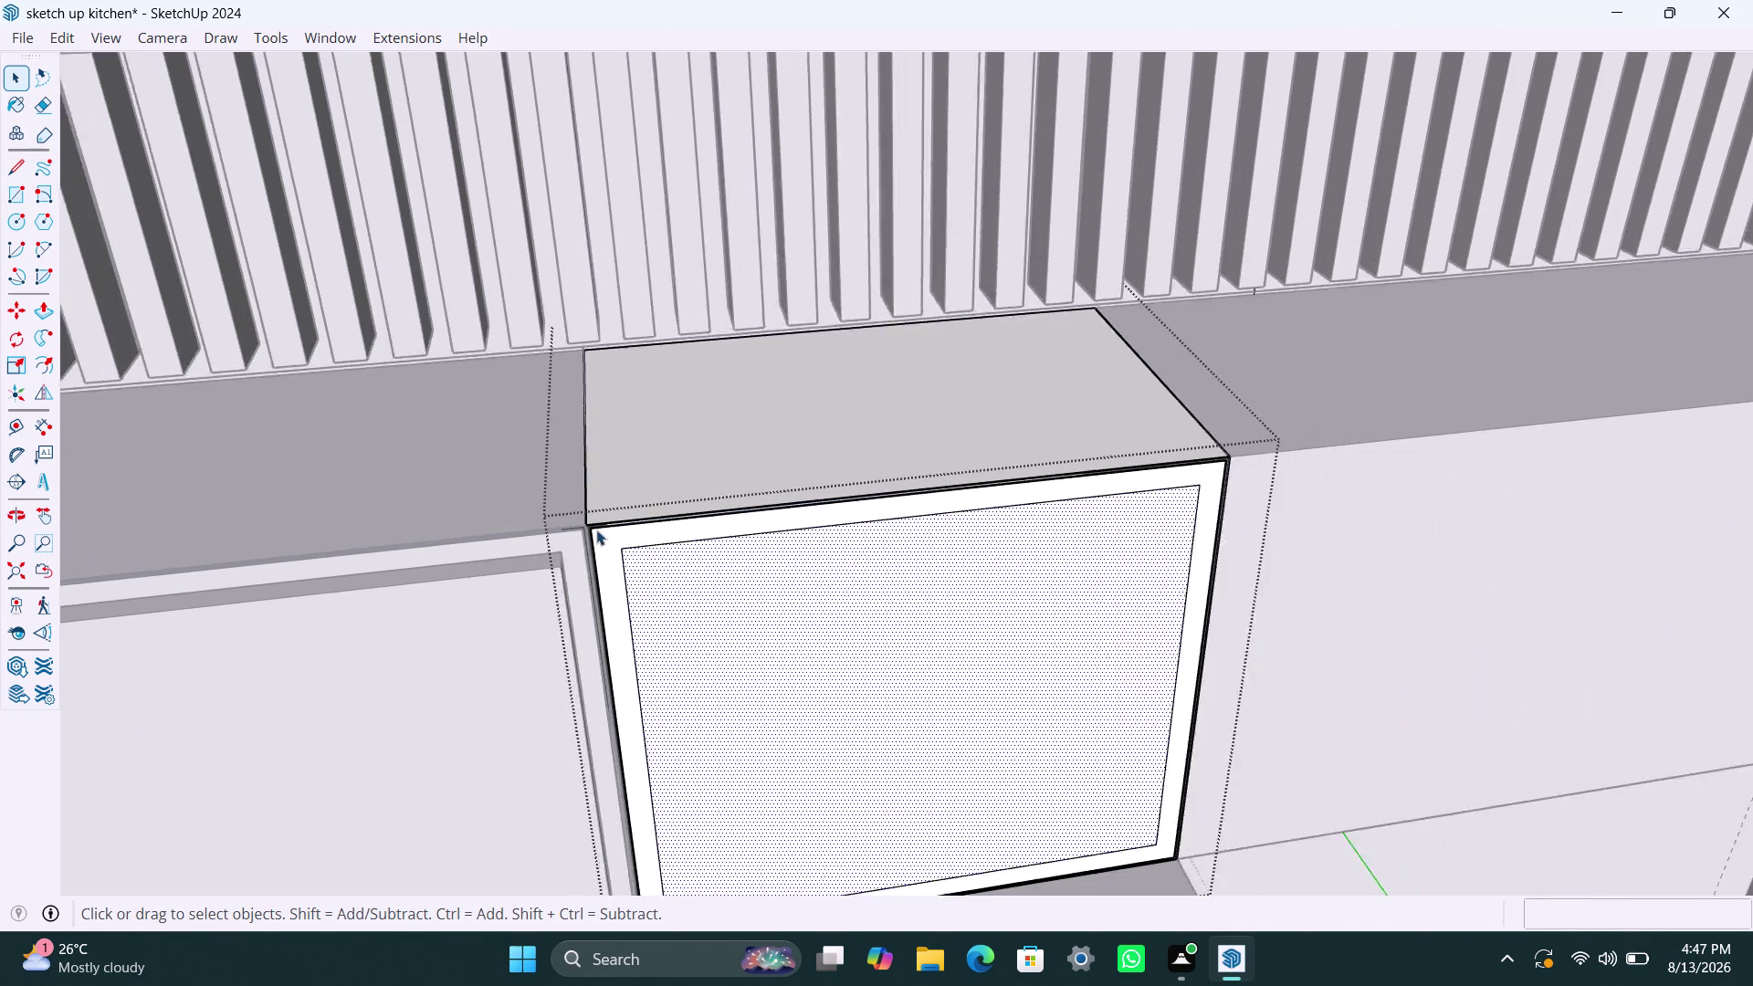
scroll(down, 3)
scroll(down, 3)
key(p)
click(756, 620)
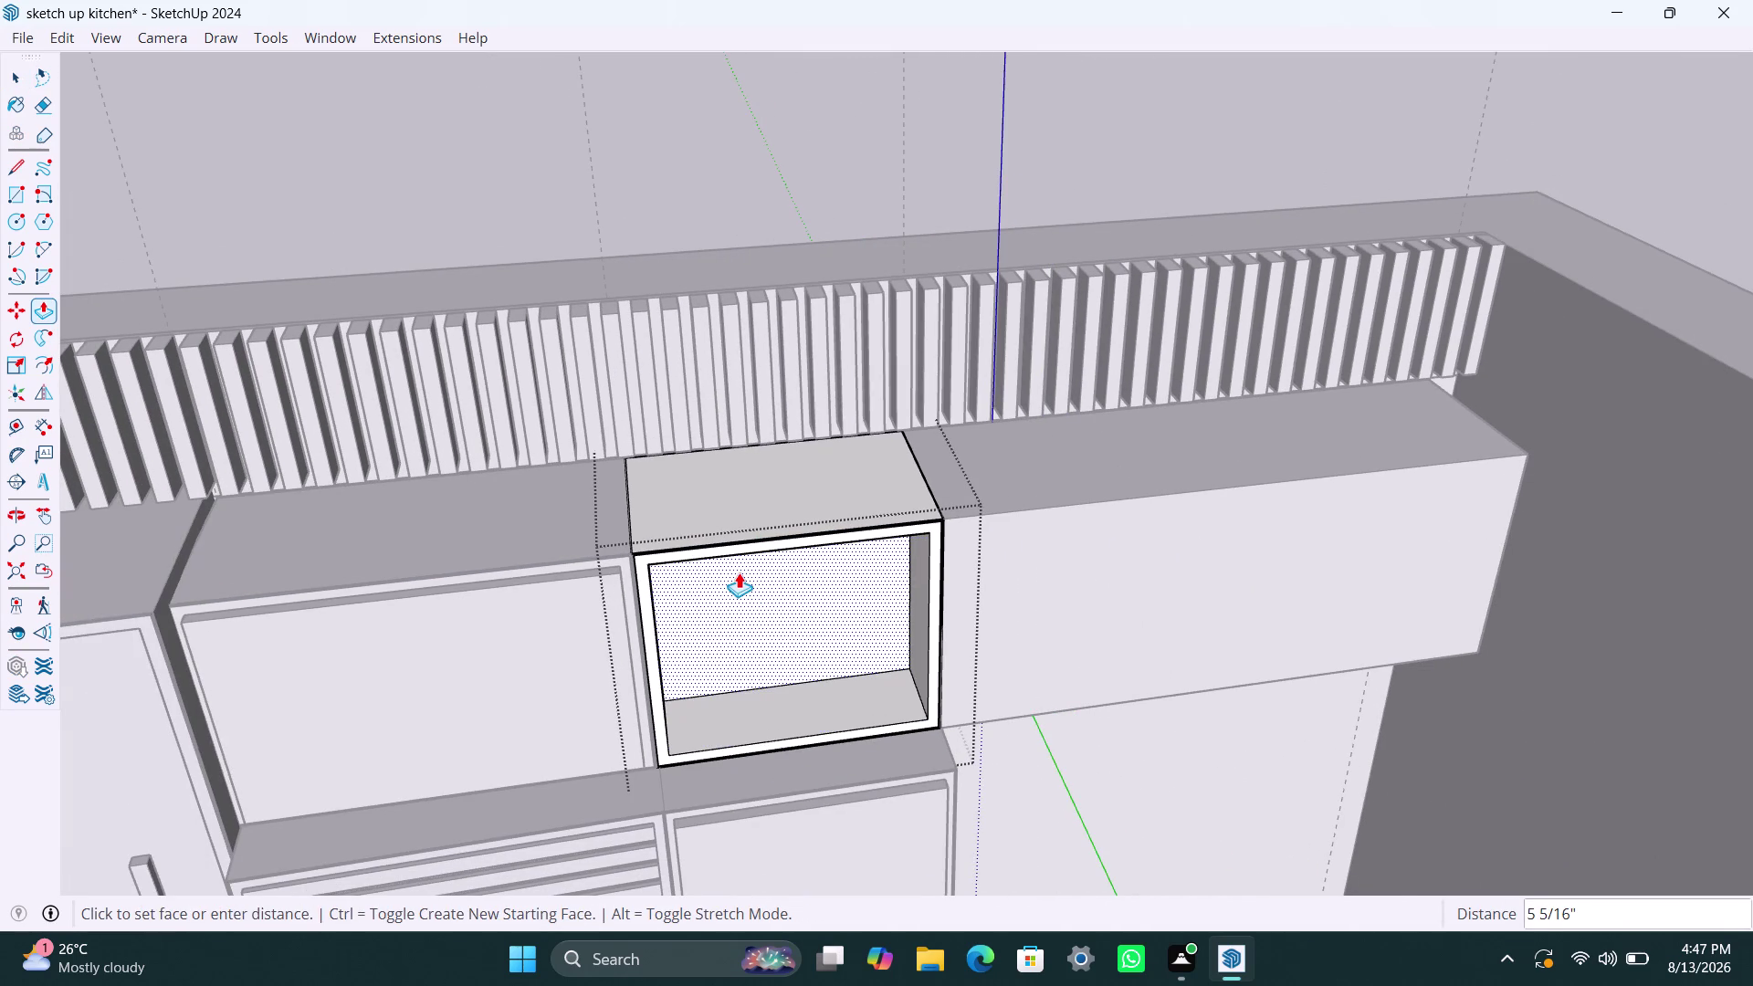
Try pushing the inner face 350 mm, then 340 mm, undoing each.
text(350MM)
key(Return)
scroll(down, 3)
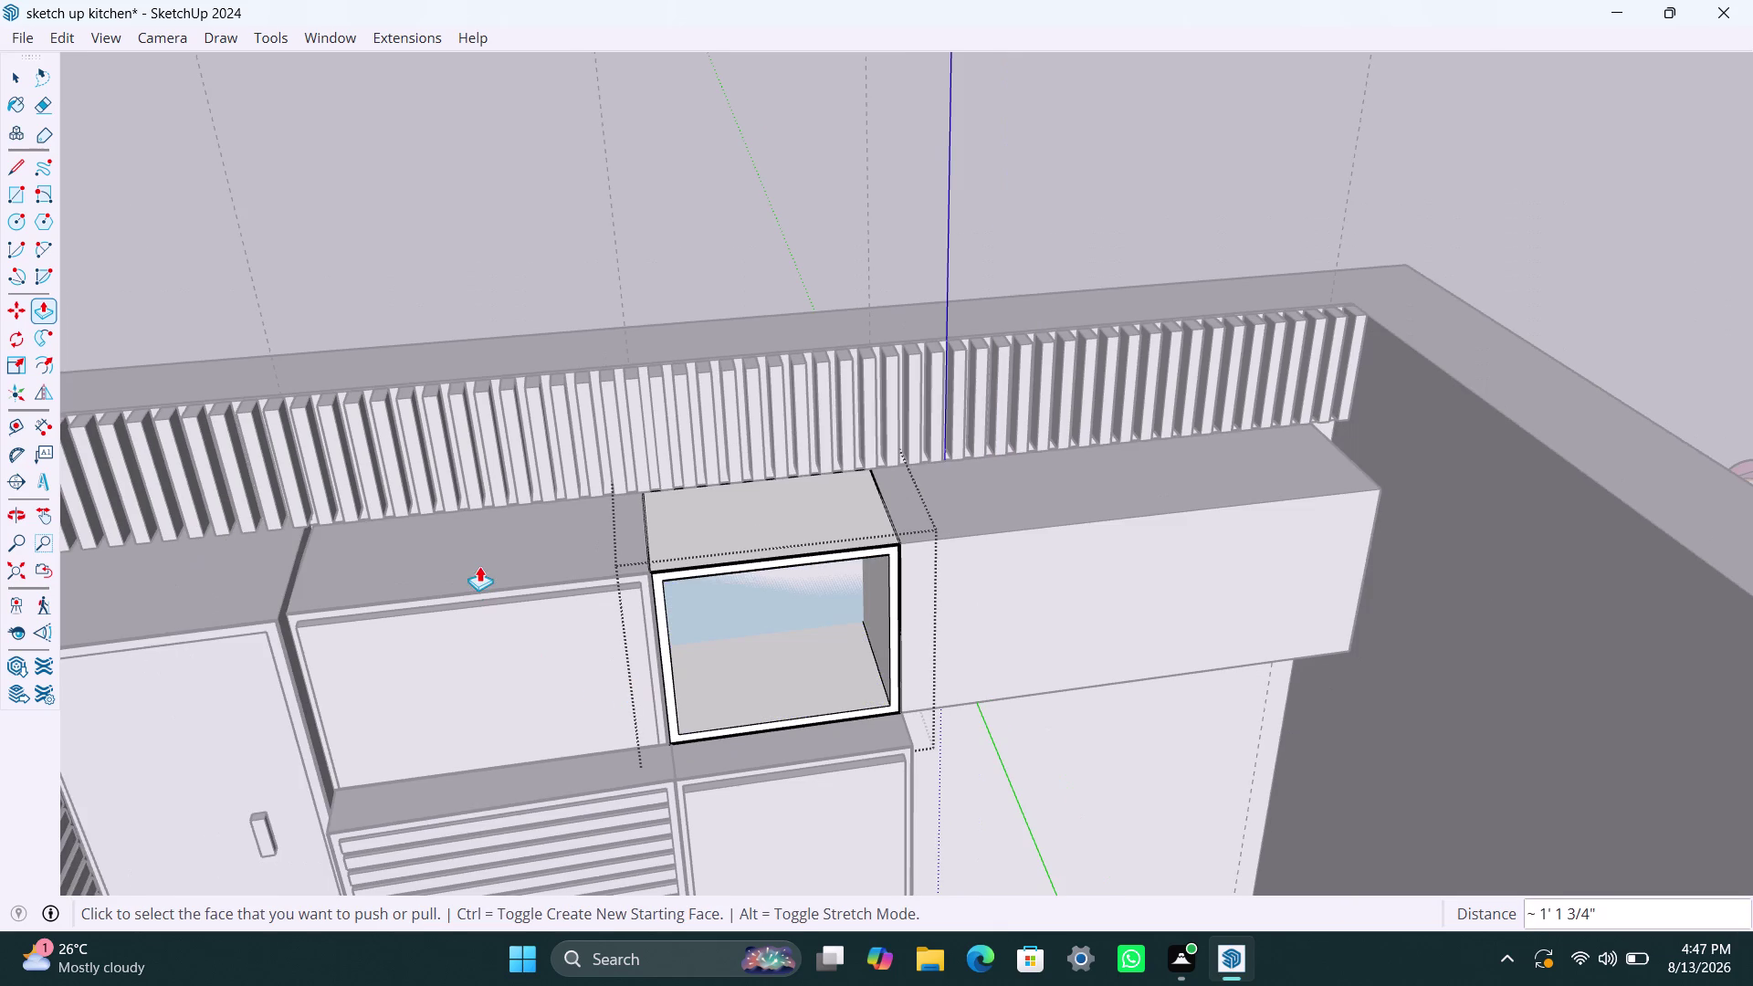
key(ctrl+z)
click(797, 639)
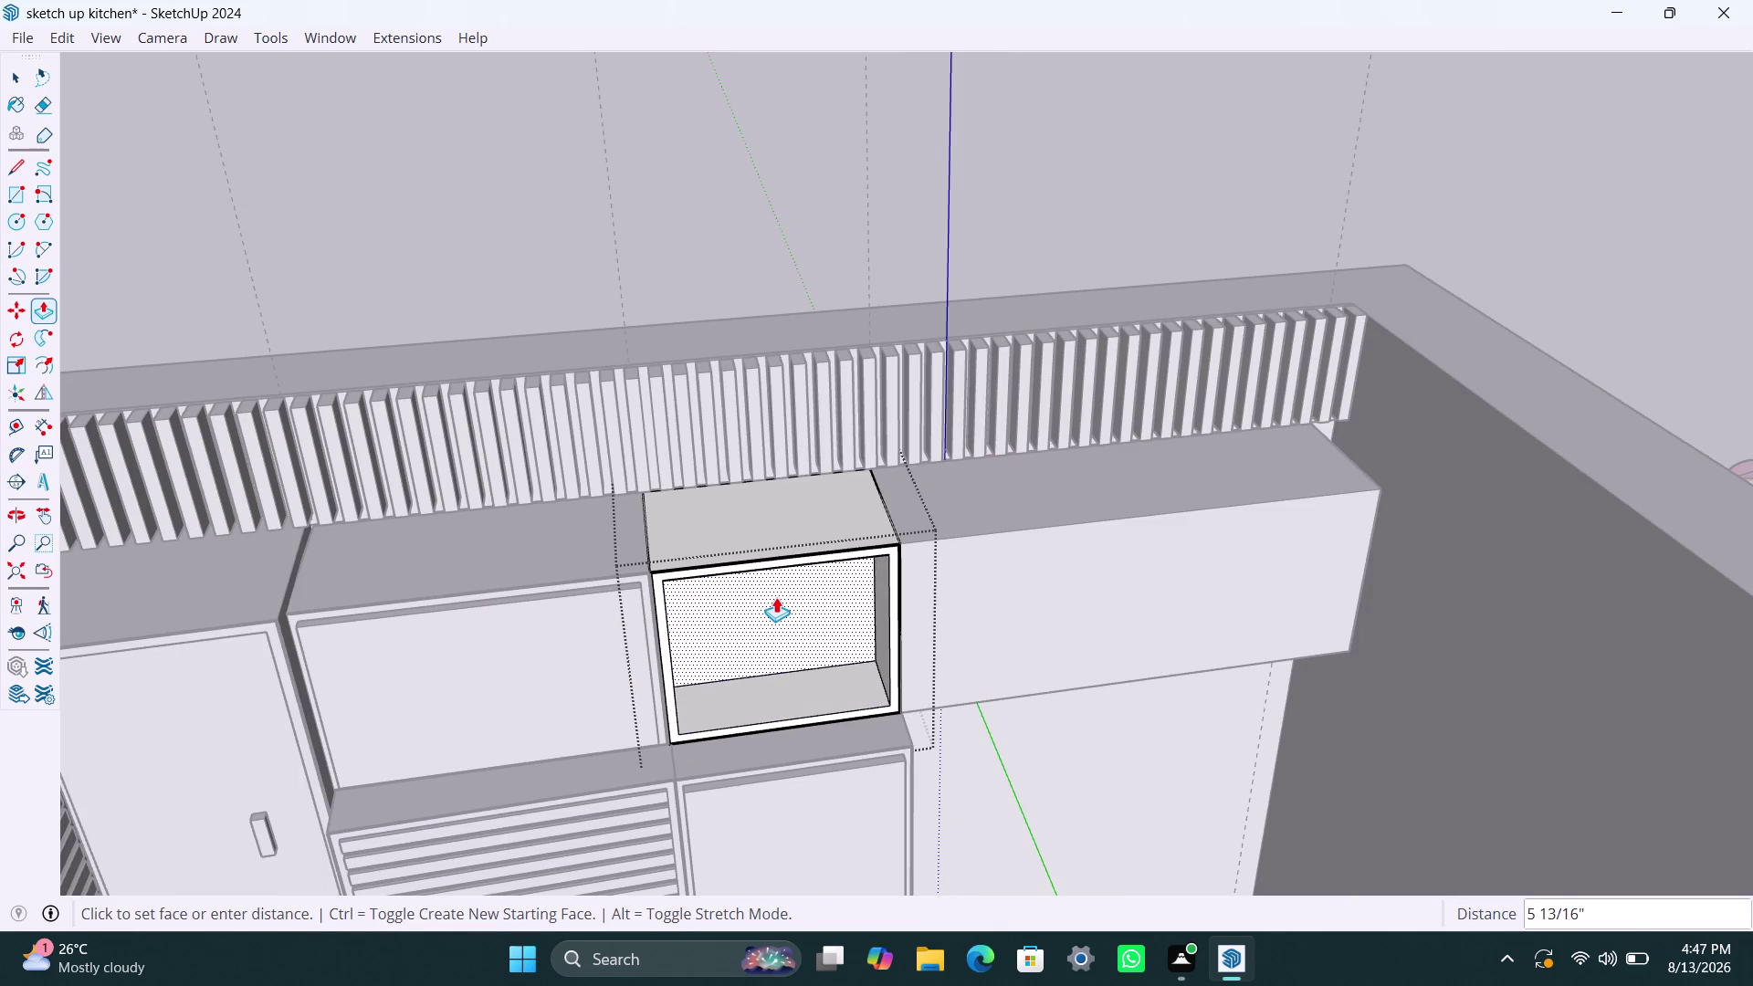
text(340MM)
key(Return)
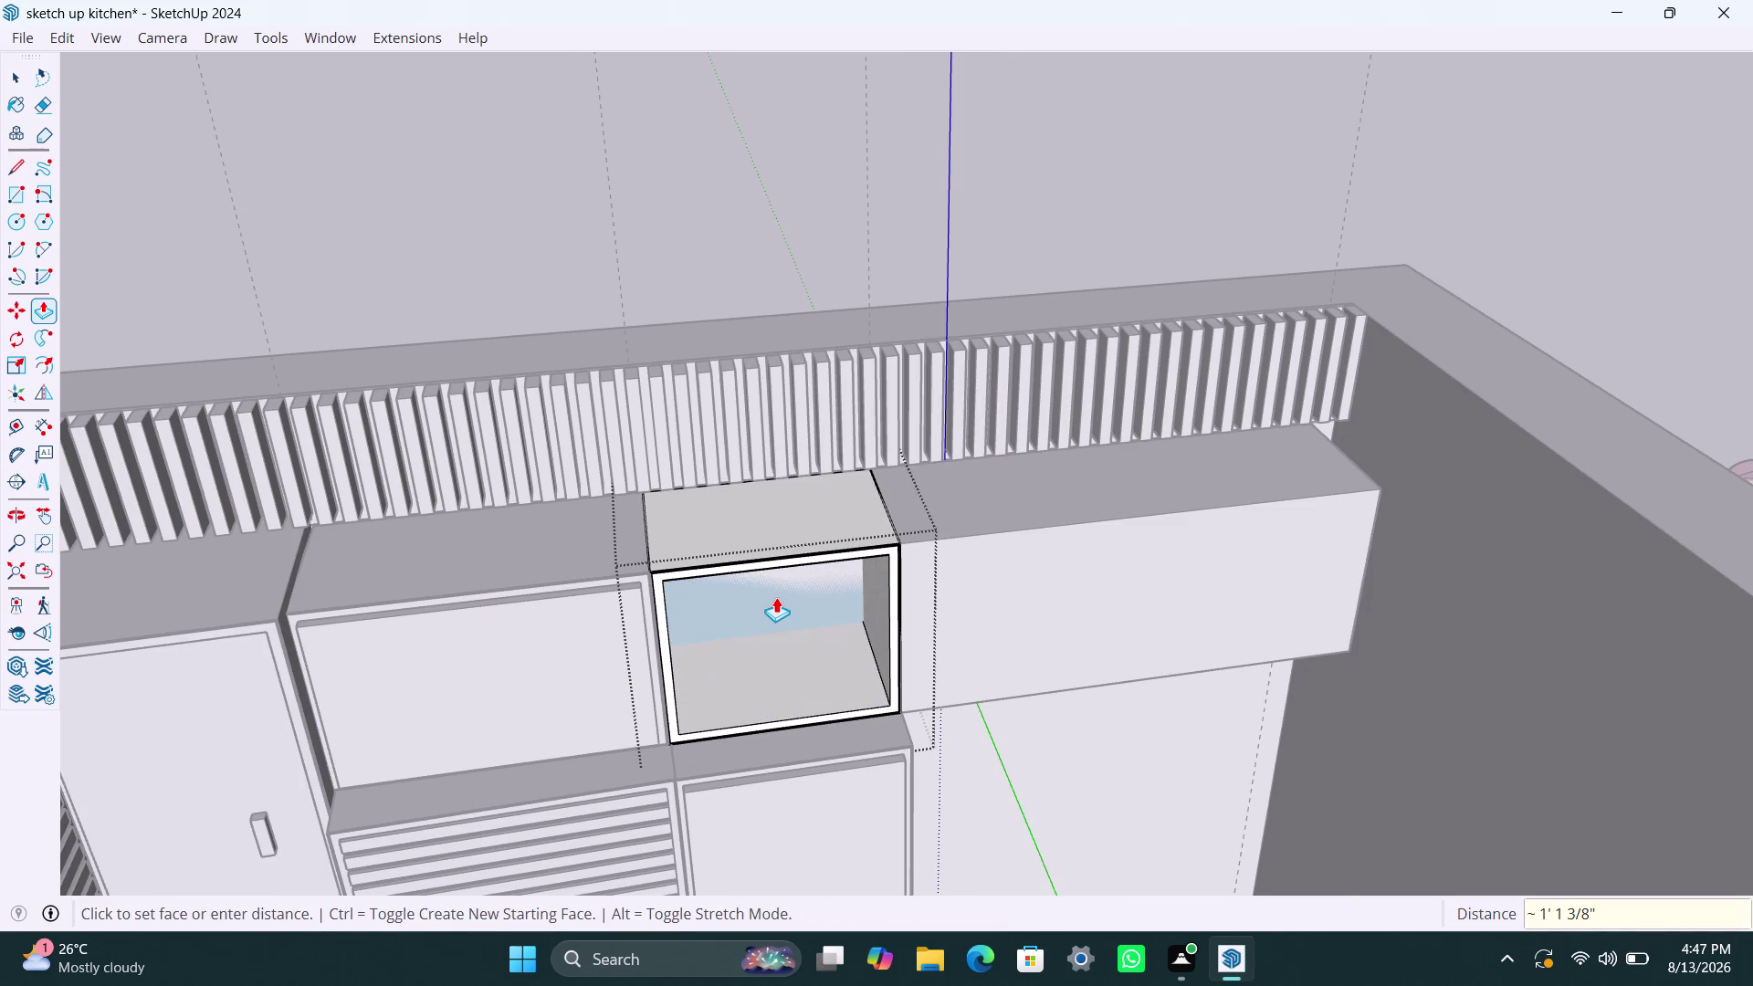
key(ctrl+z)
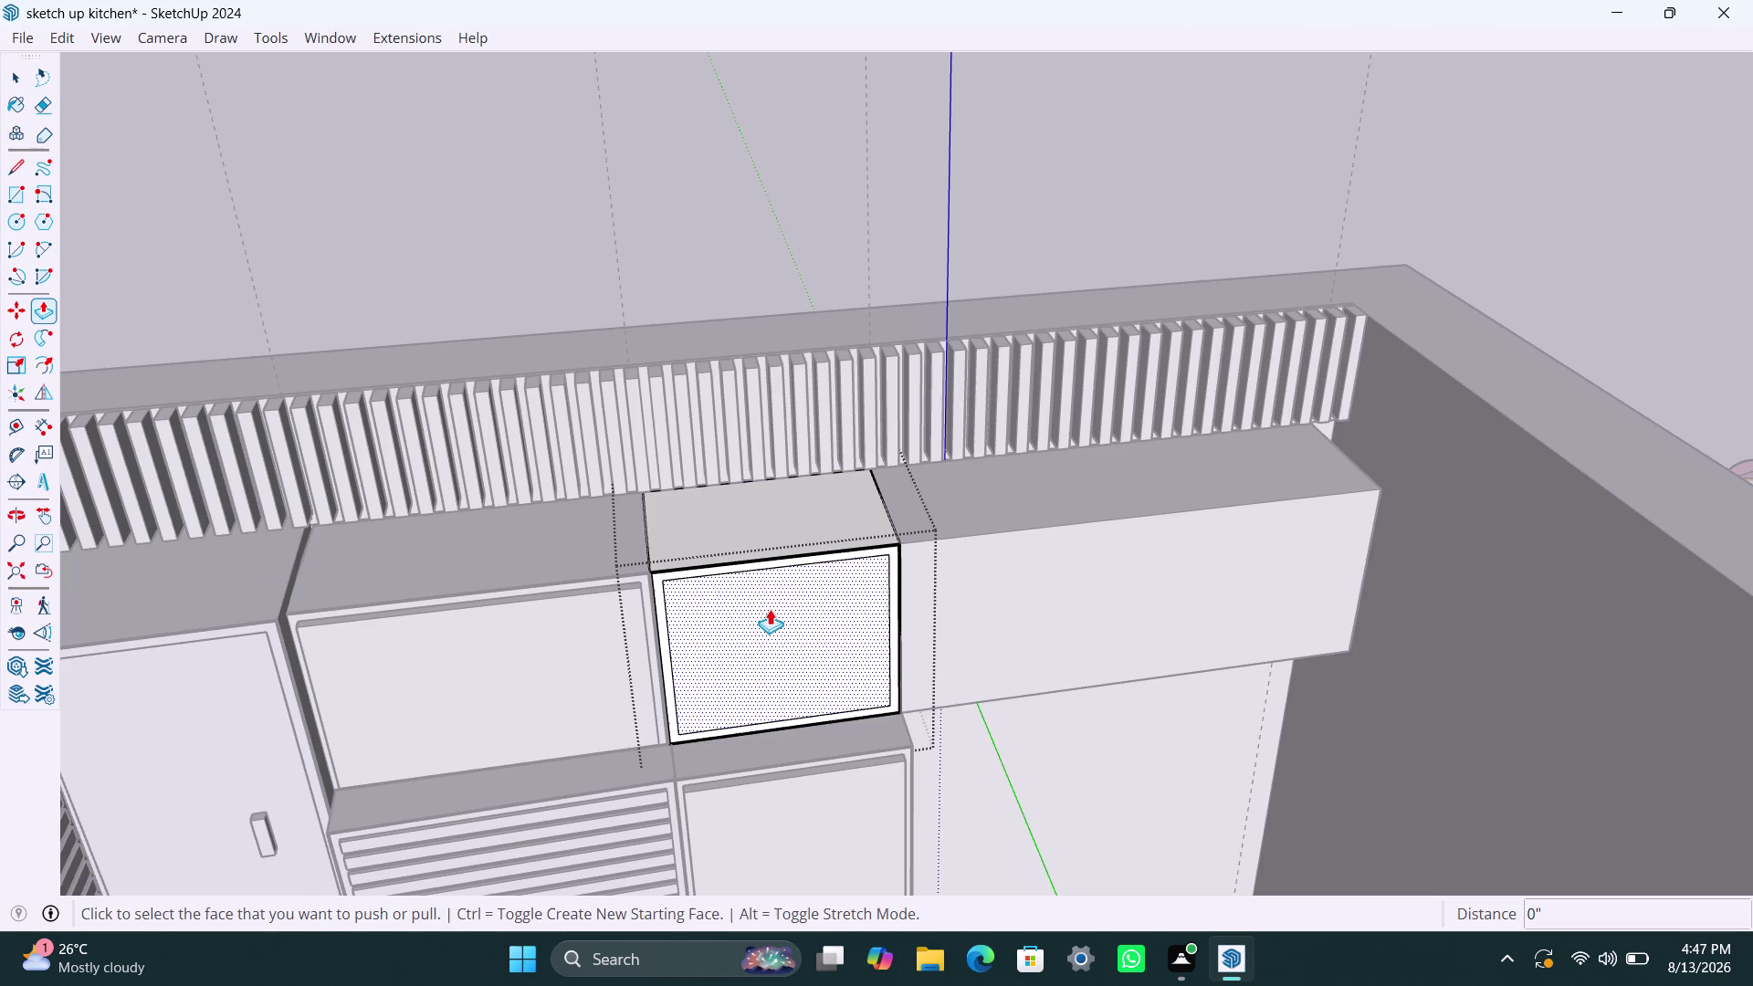
Push the inner face to its final depth, leaving a thin-walled open compartment.
click(769, 609)
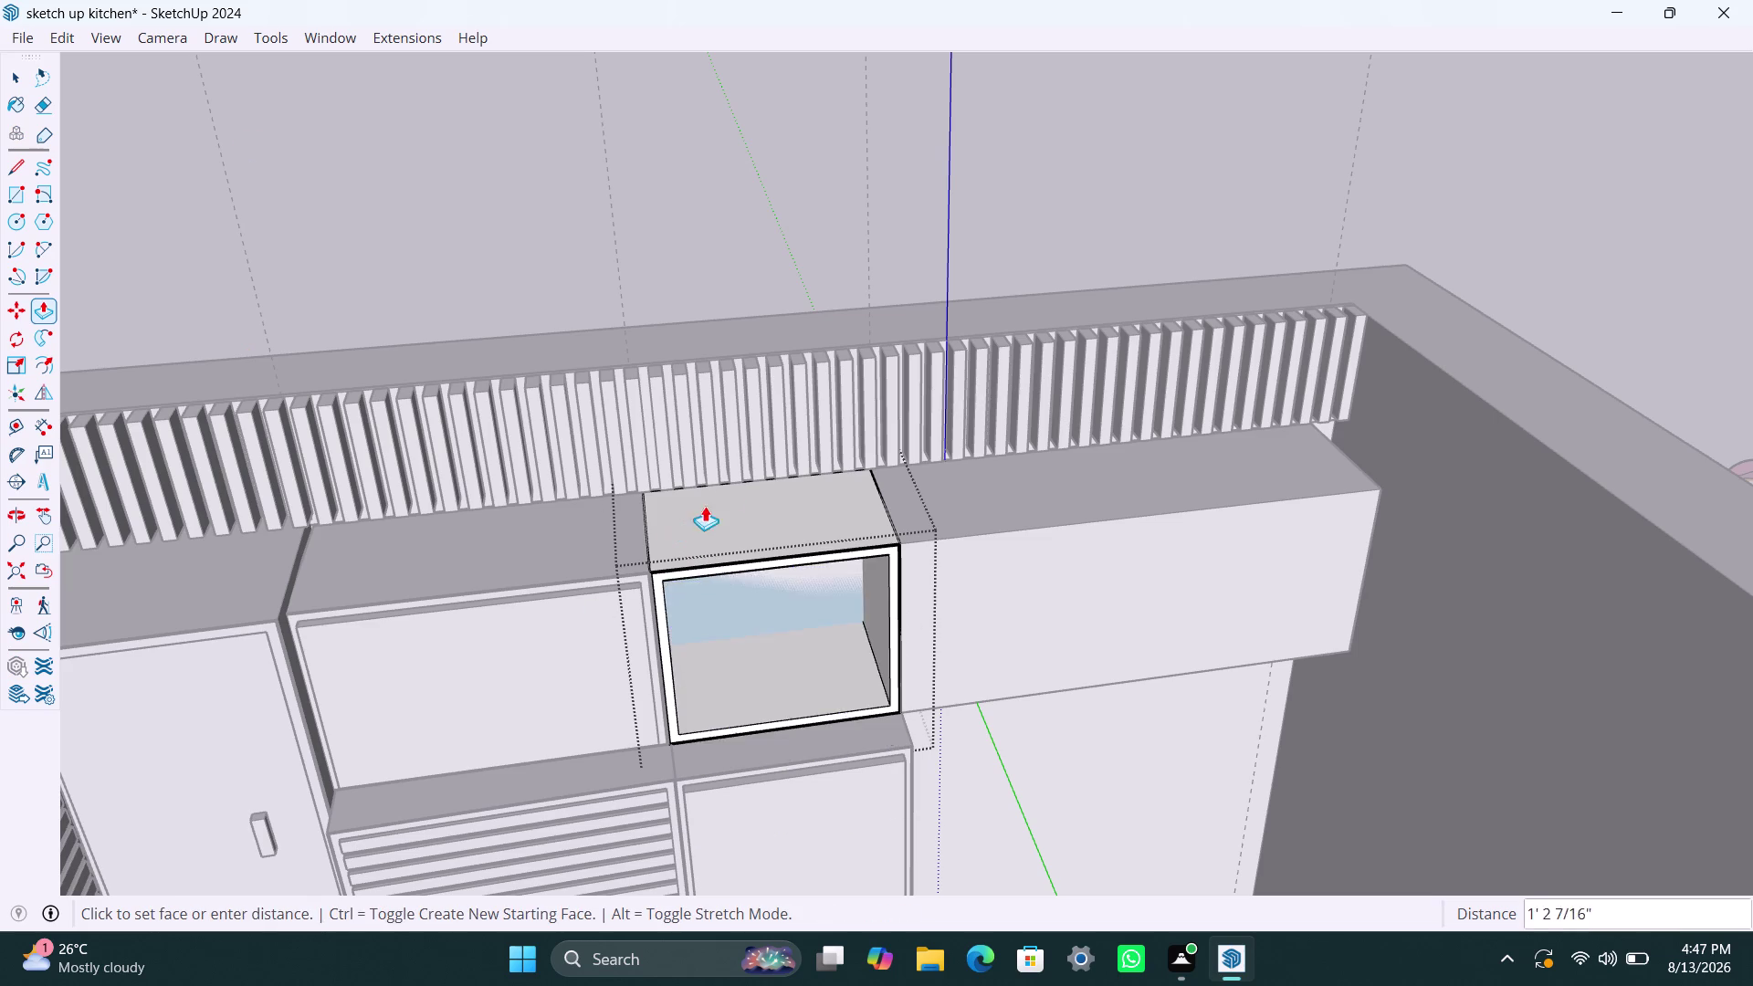
middle_drag(733, 625, 652, 428)
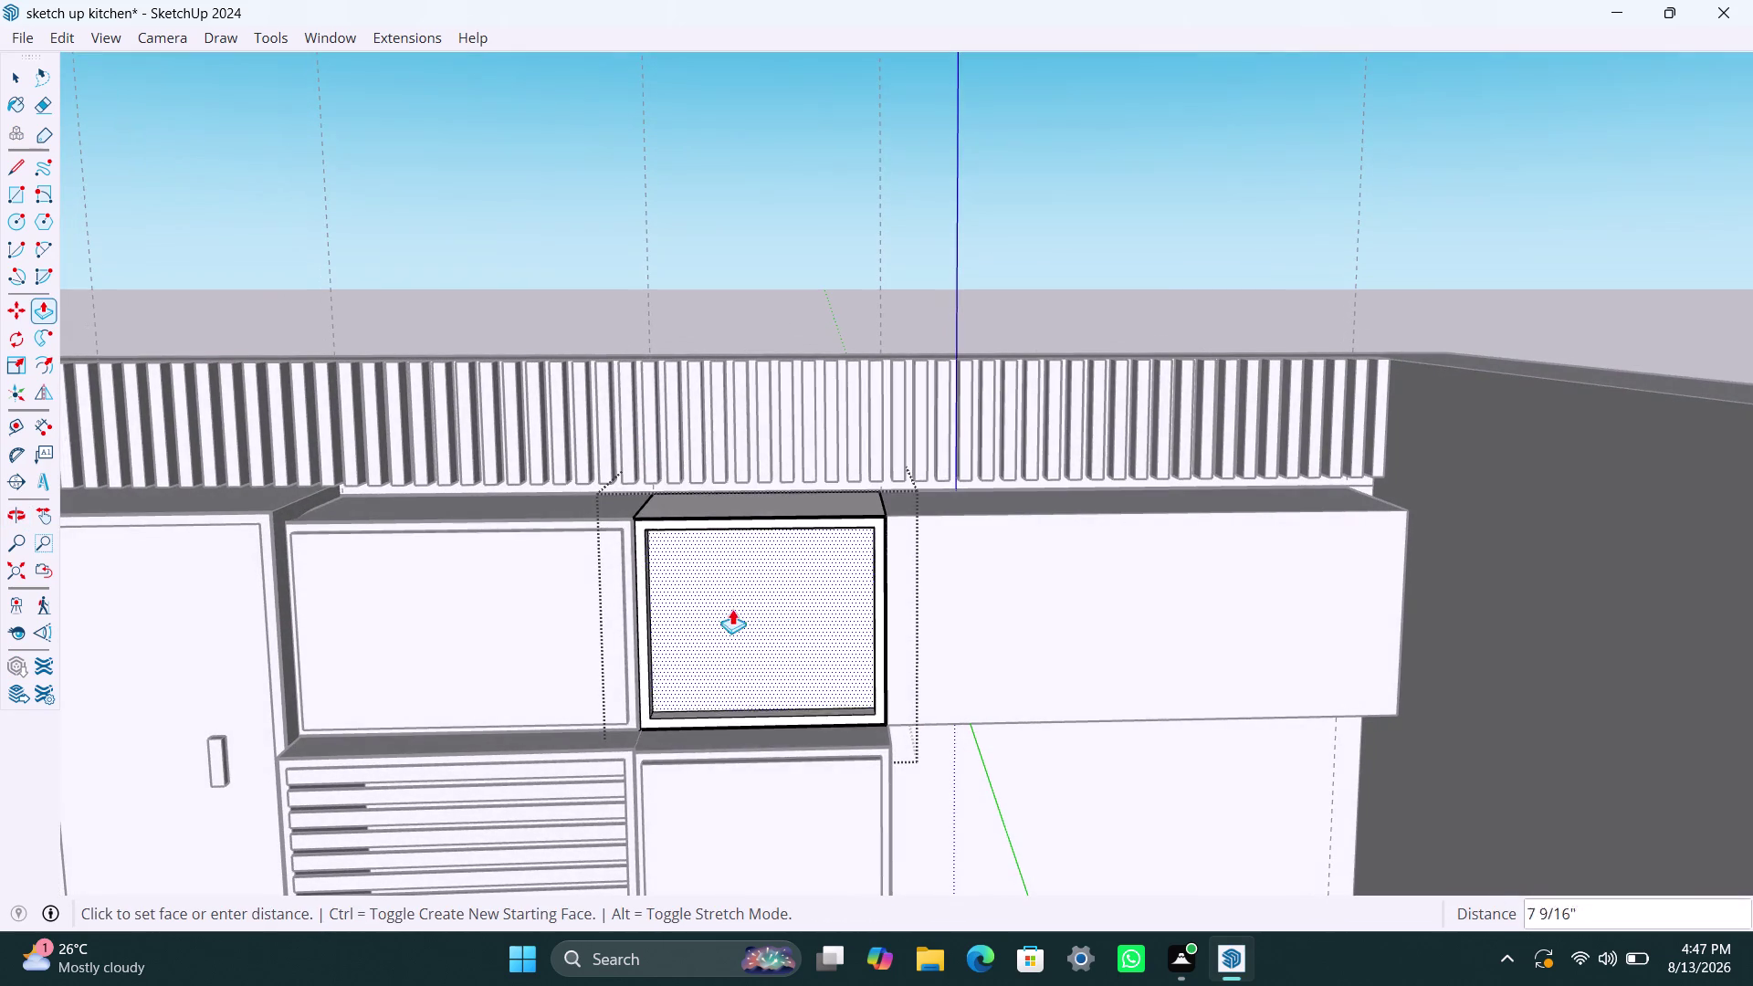
click(778, 556)
key(space)
click(986, 601)
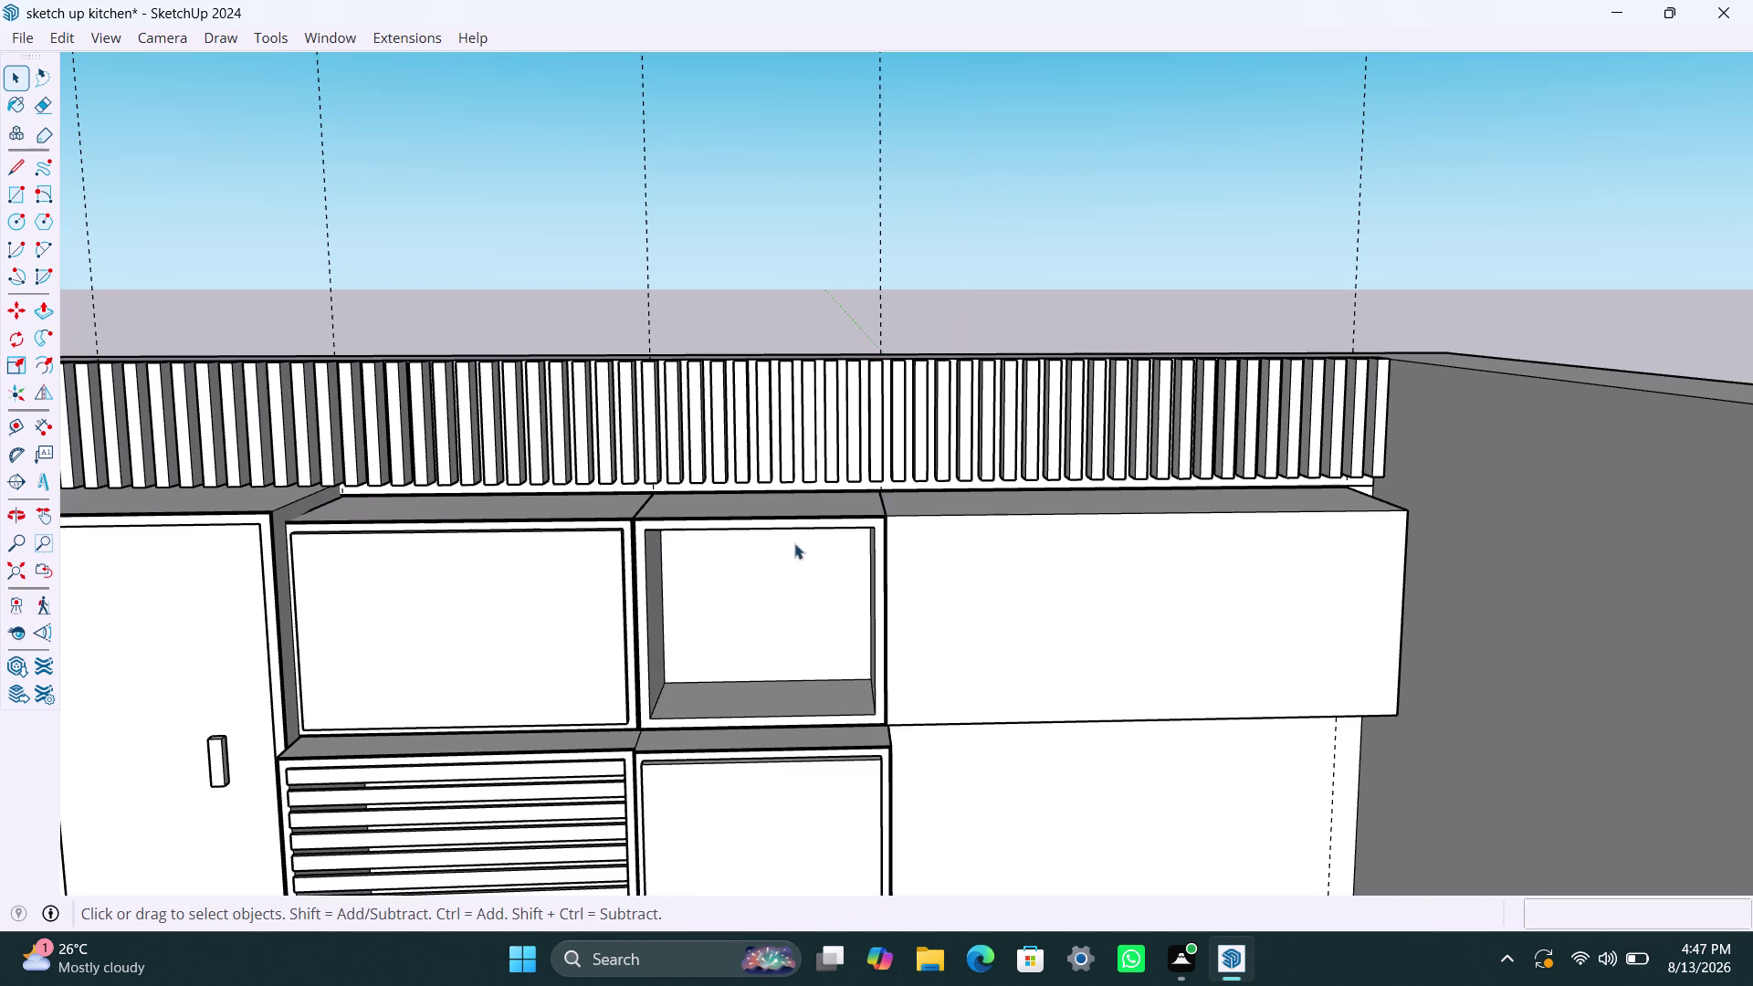
key(r)
click(649, 536)
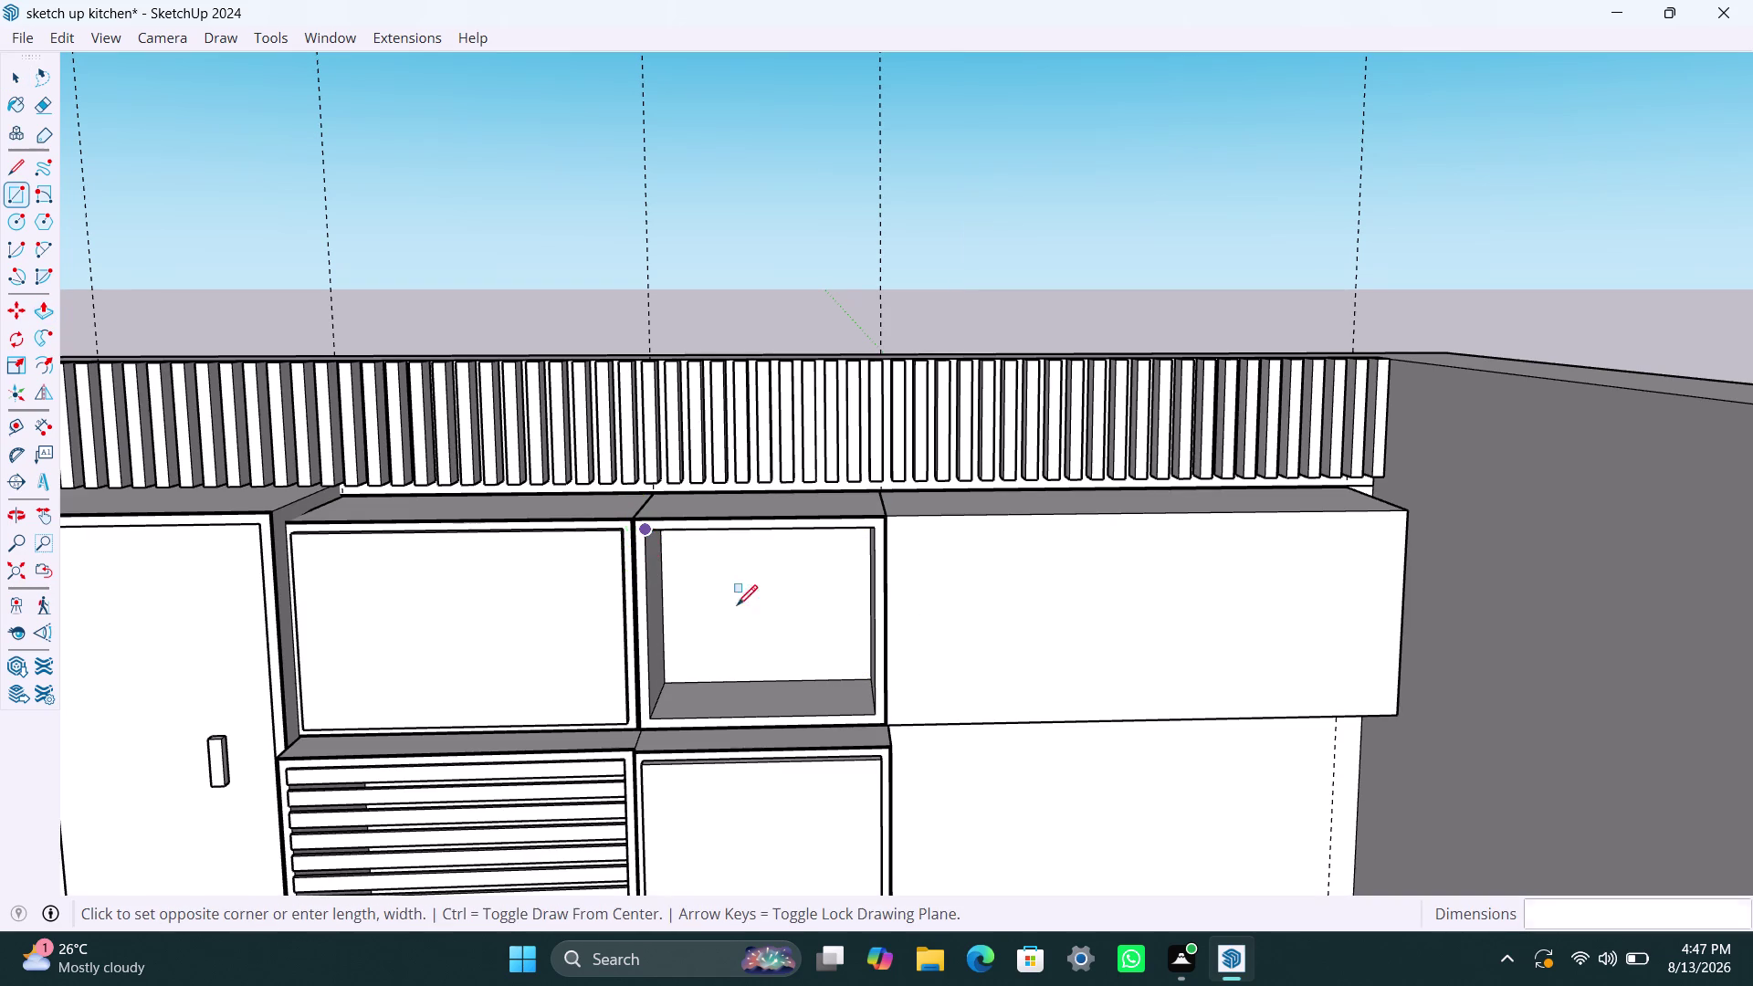
Finish the door rectangle over the middle upper box's opening and select its face.
click(869, 712)
key(space)
triple_click(788, 643)
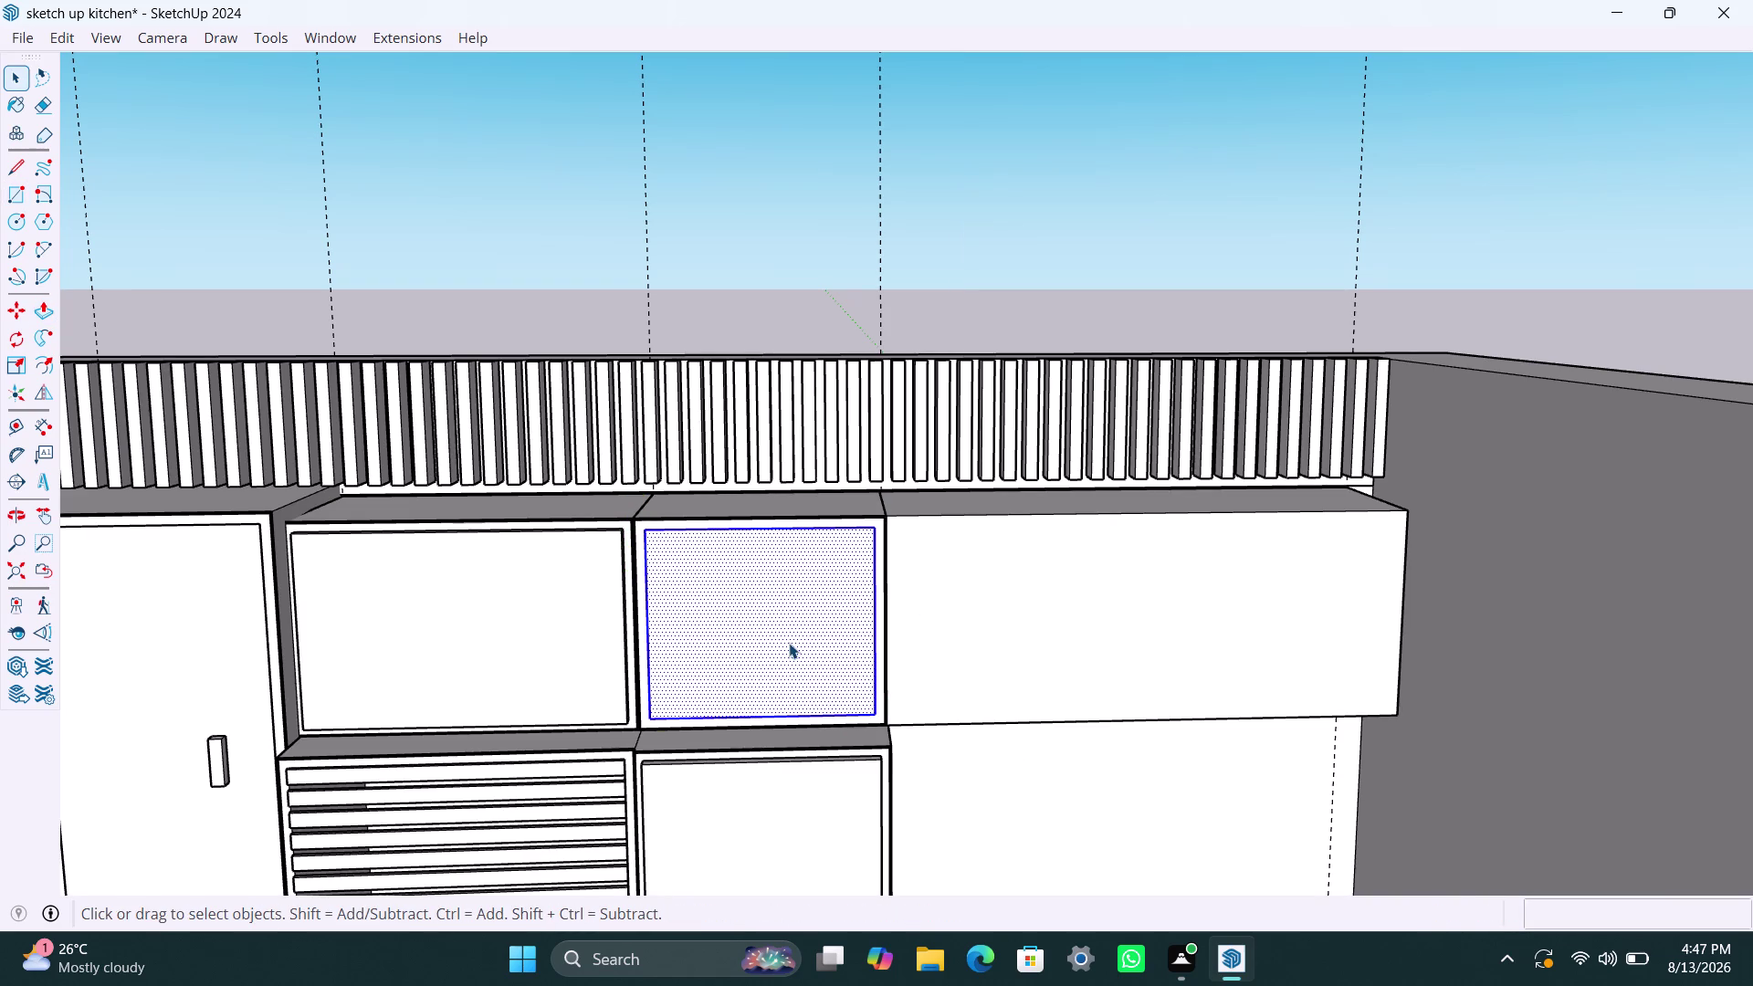
right_click(782, 642)
click(889, 345)
Push/Pull the door face out 18 mm.
double_click(815, 591)
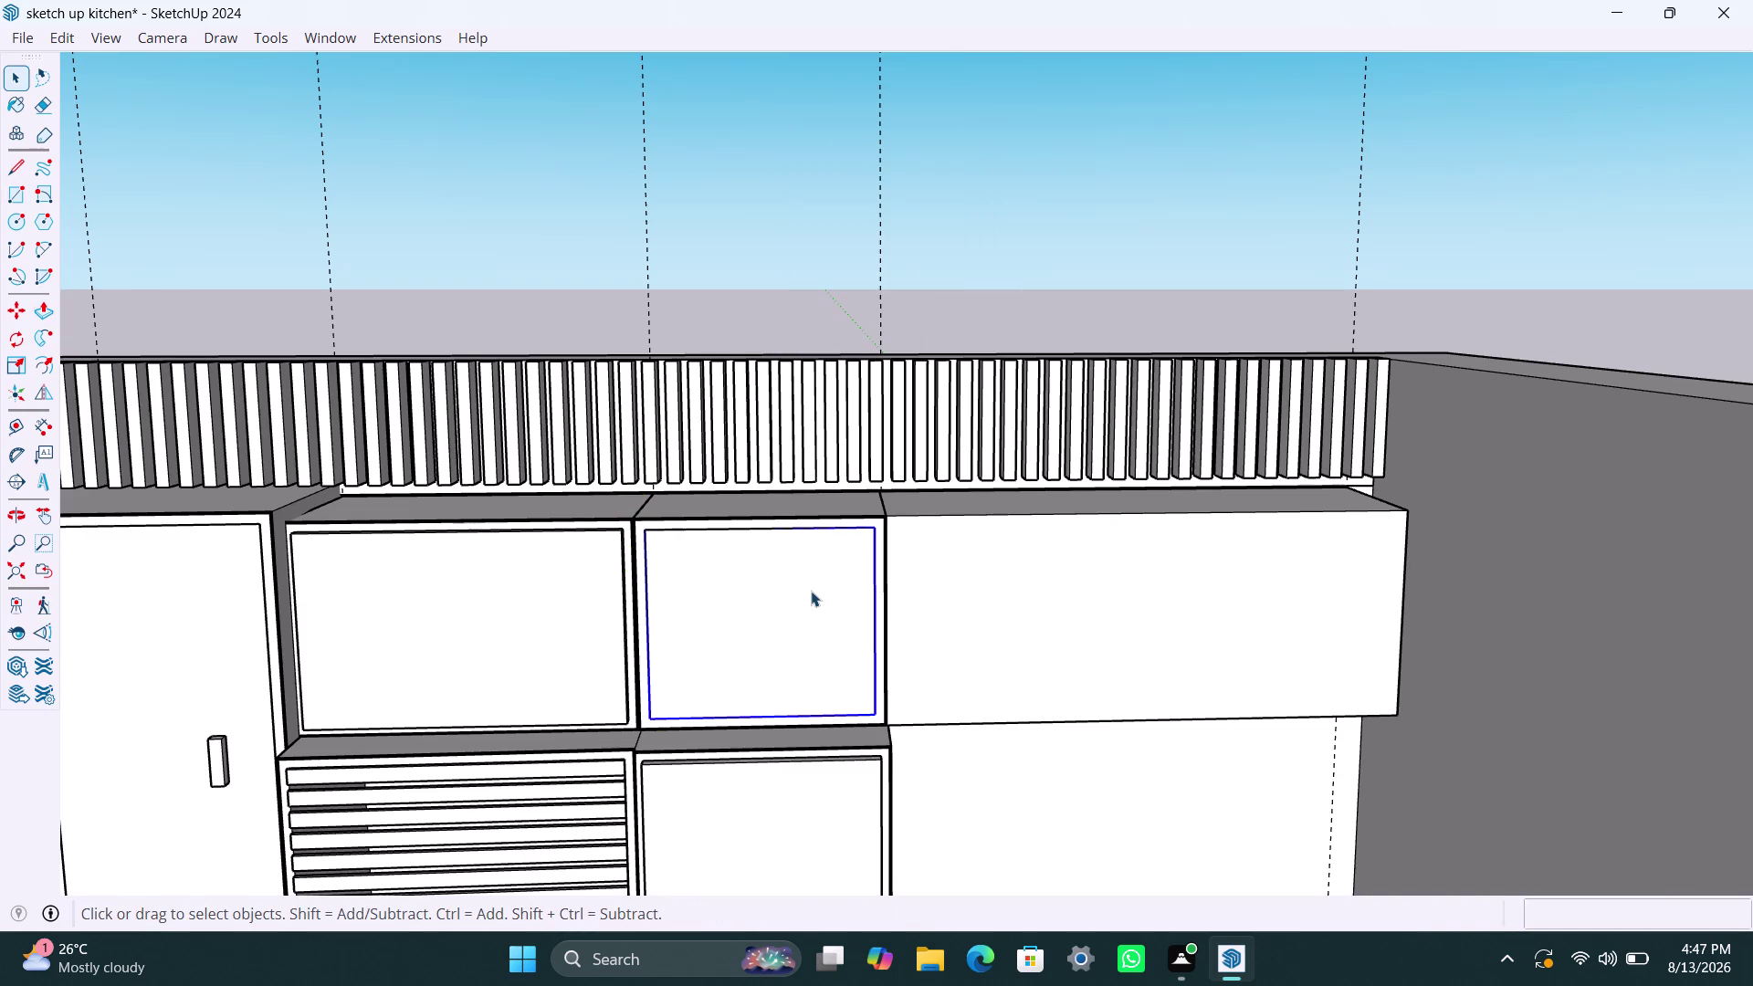
triple_click(798, 588)
key(p)
click(798, 588)
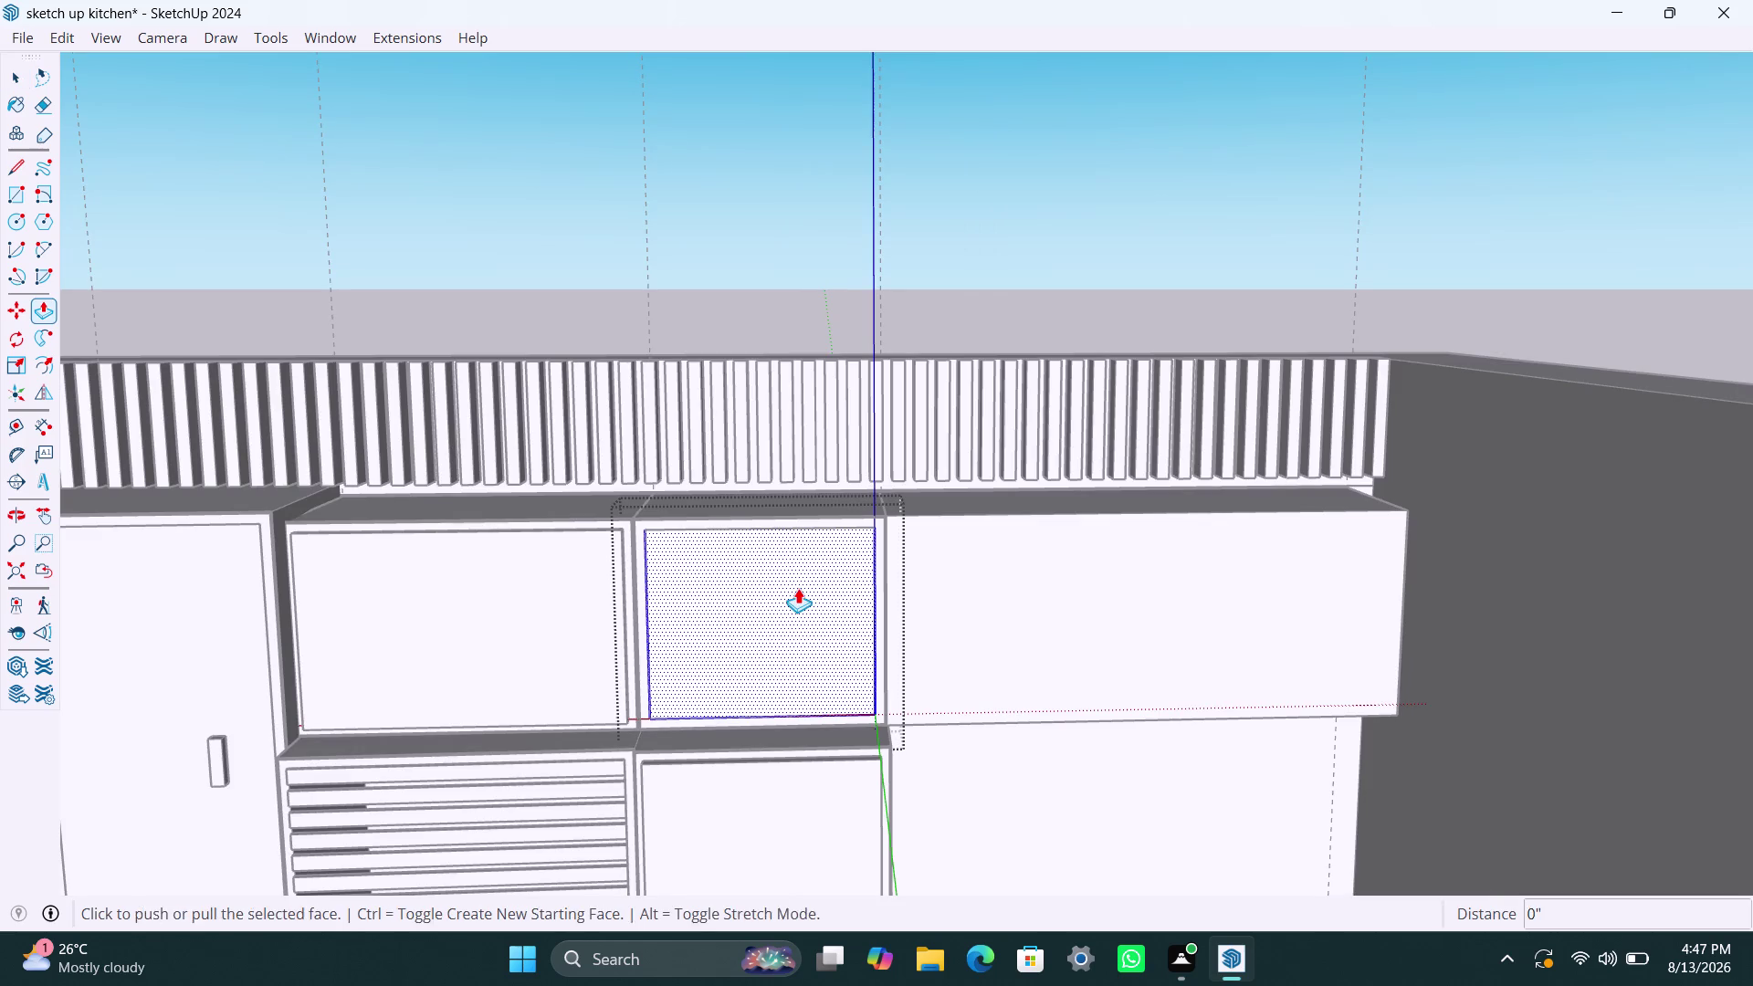
text(18MM)
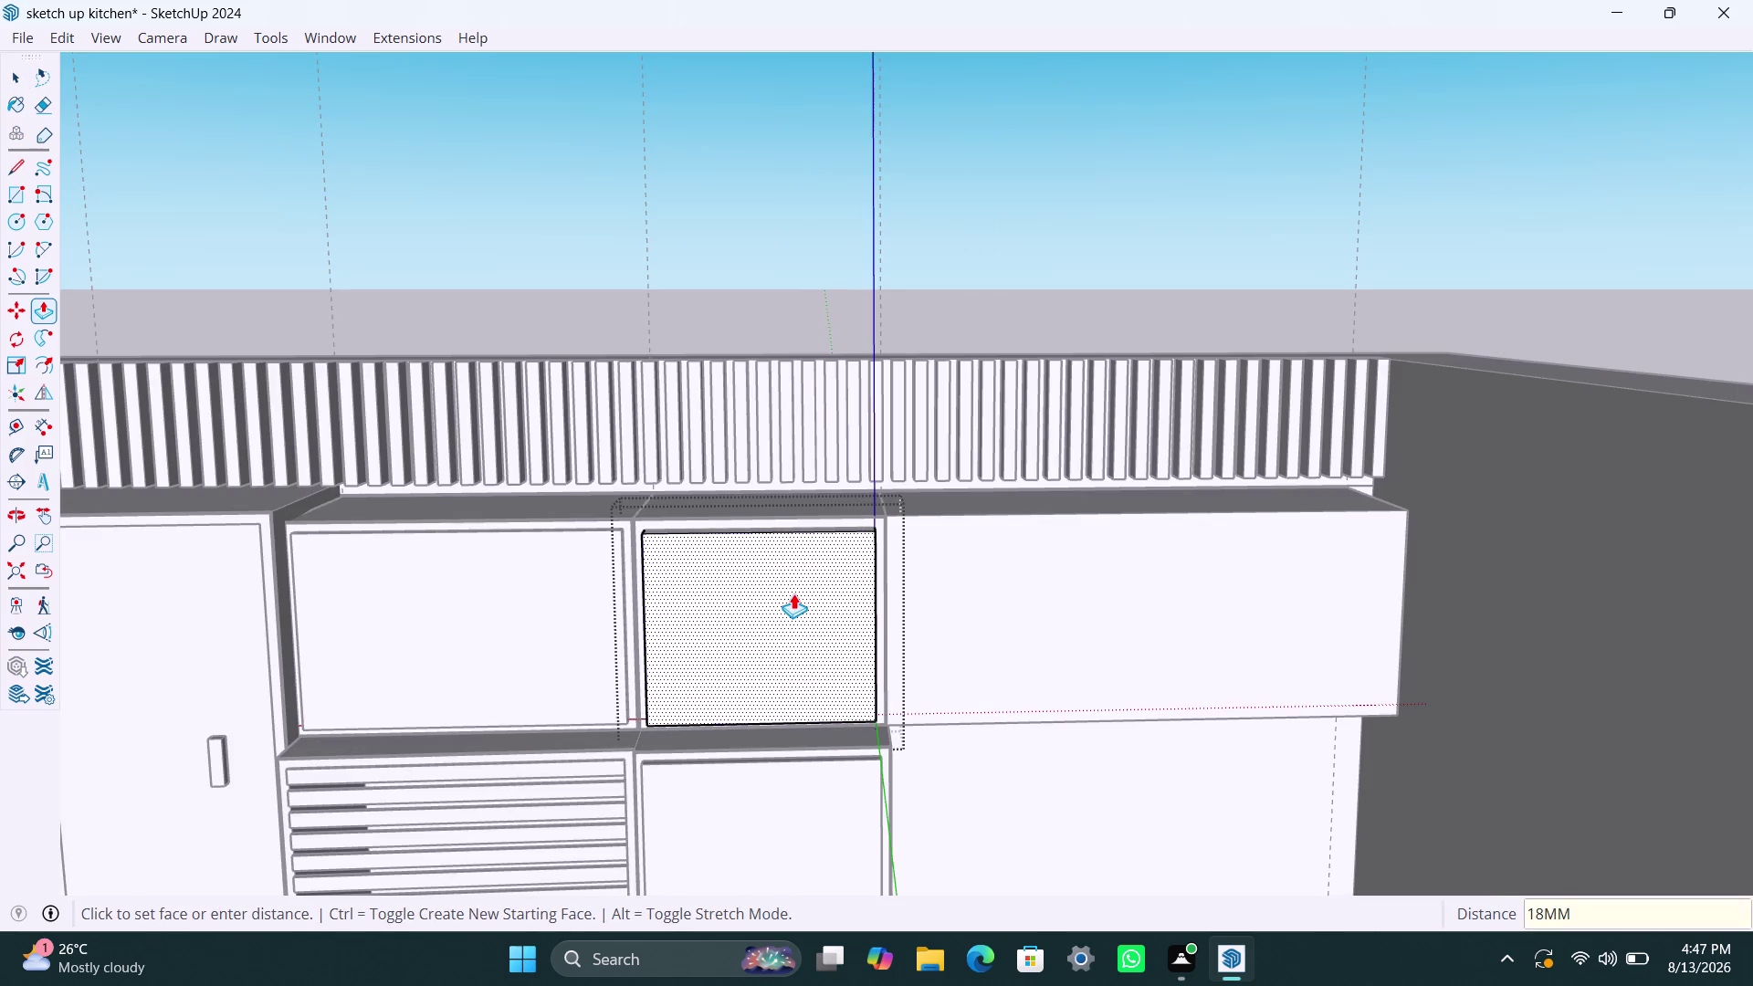
key(Return)
key(space)
Orbit and zoom the view to look over the kitchen cabinets.
click(1035, 620)
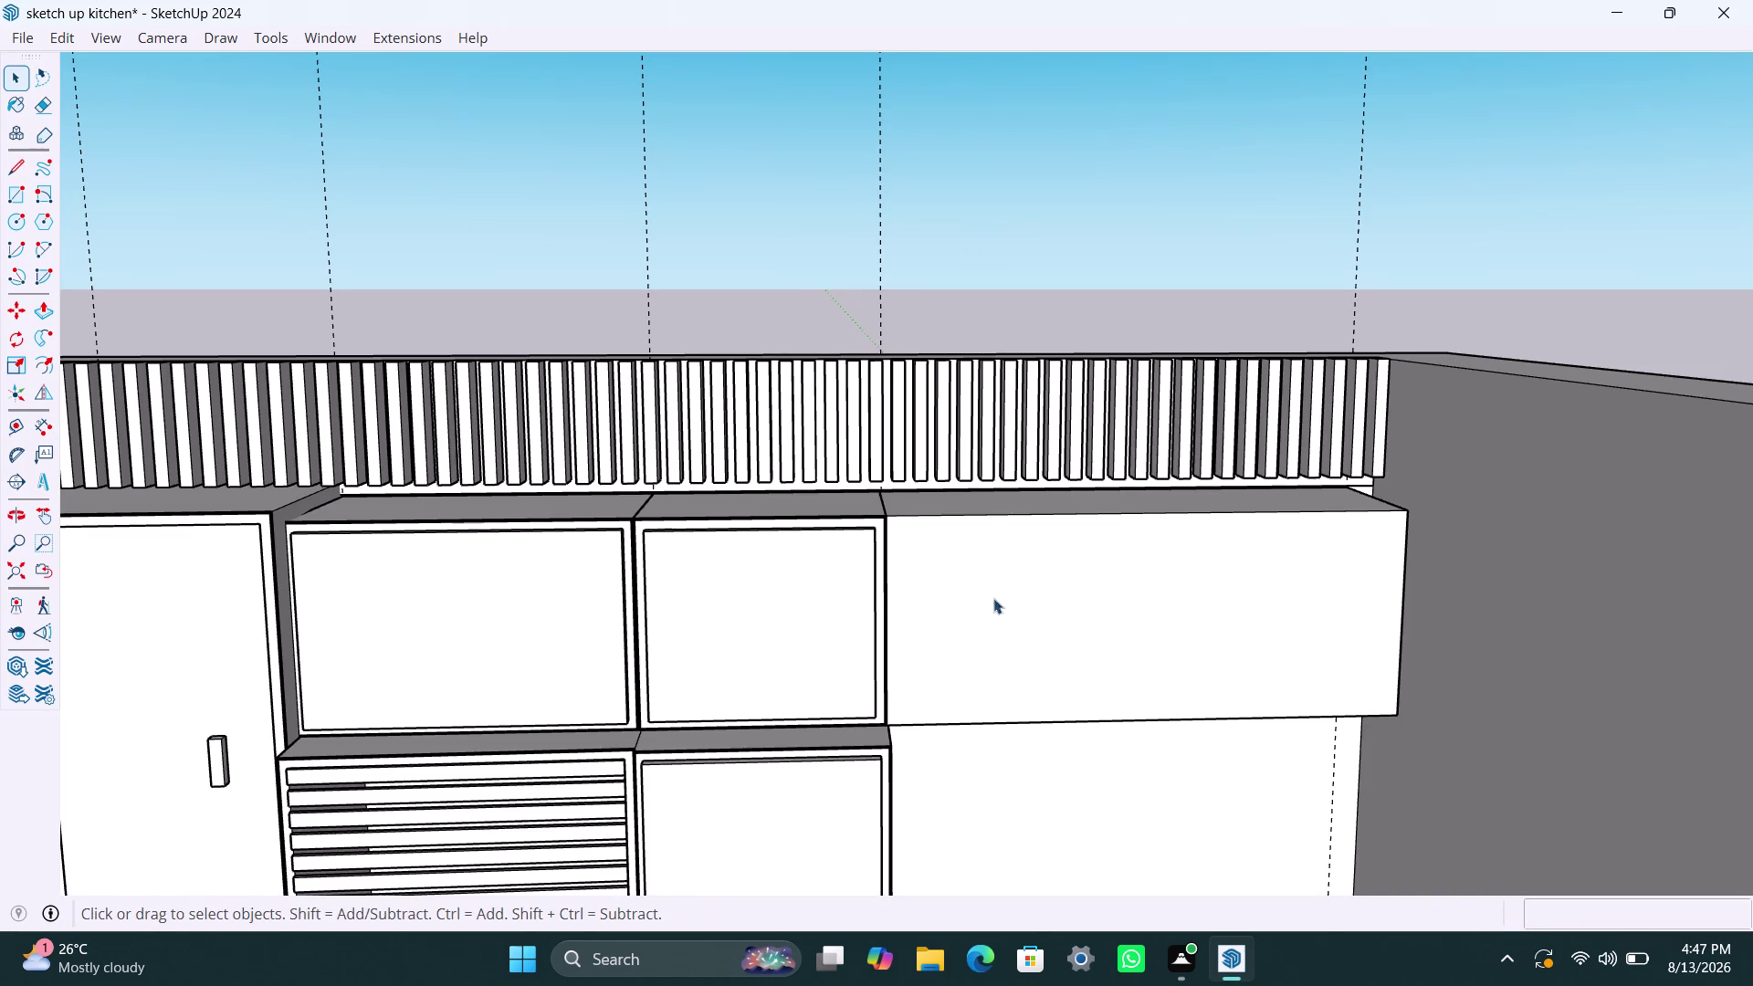
scroll(down, 3)
middle_drag(1026, 605, 1006, 614)
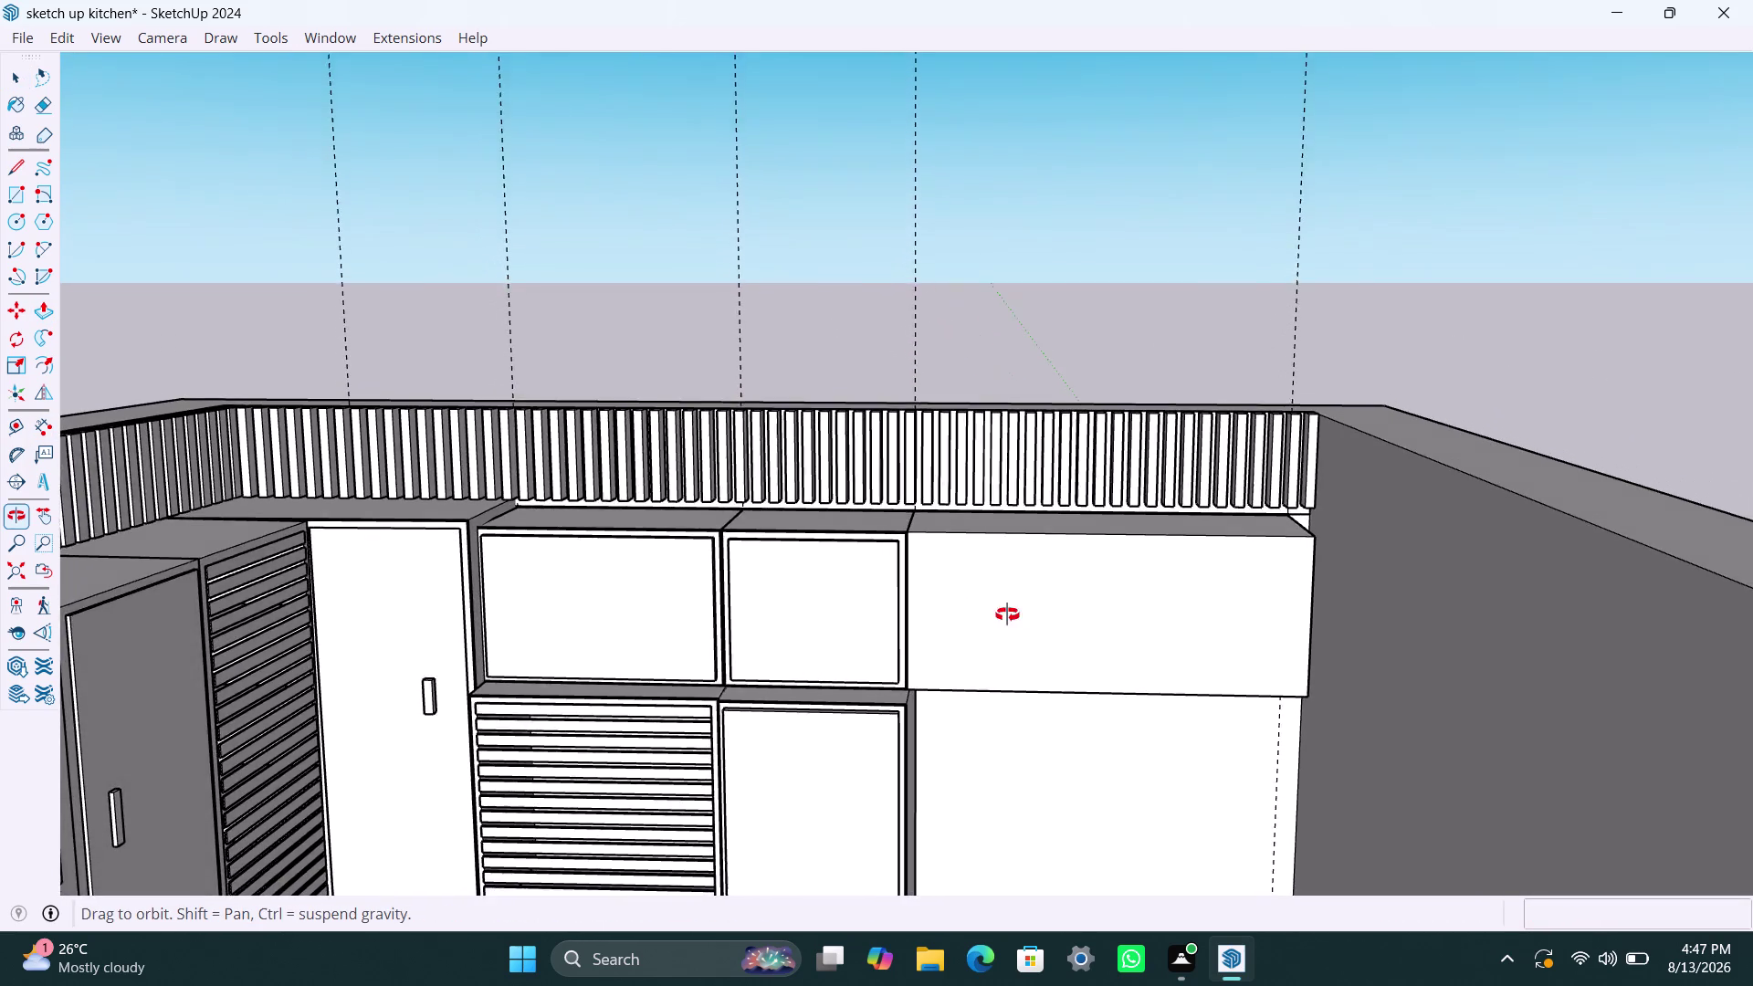
middle_drag(1005, 614, 1020, 617)
scroll(down, 3)
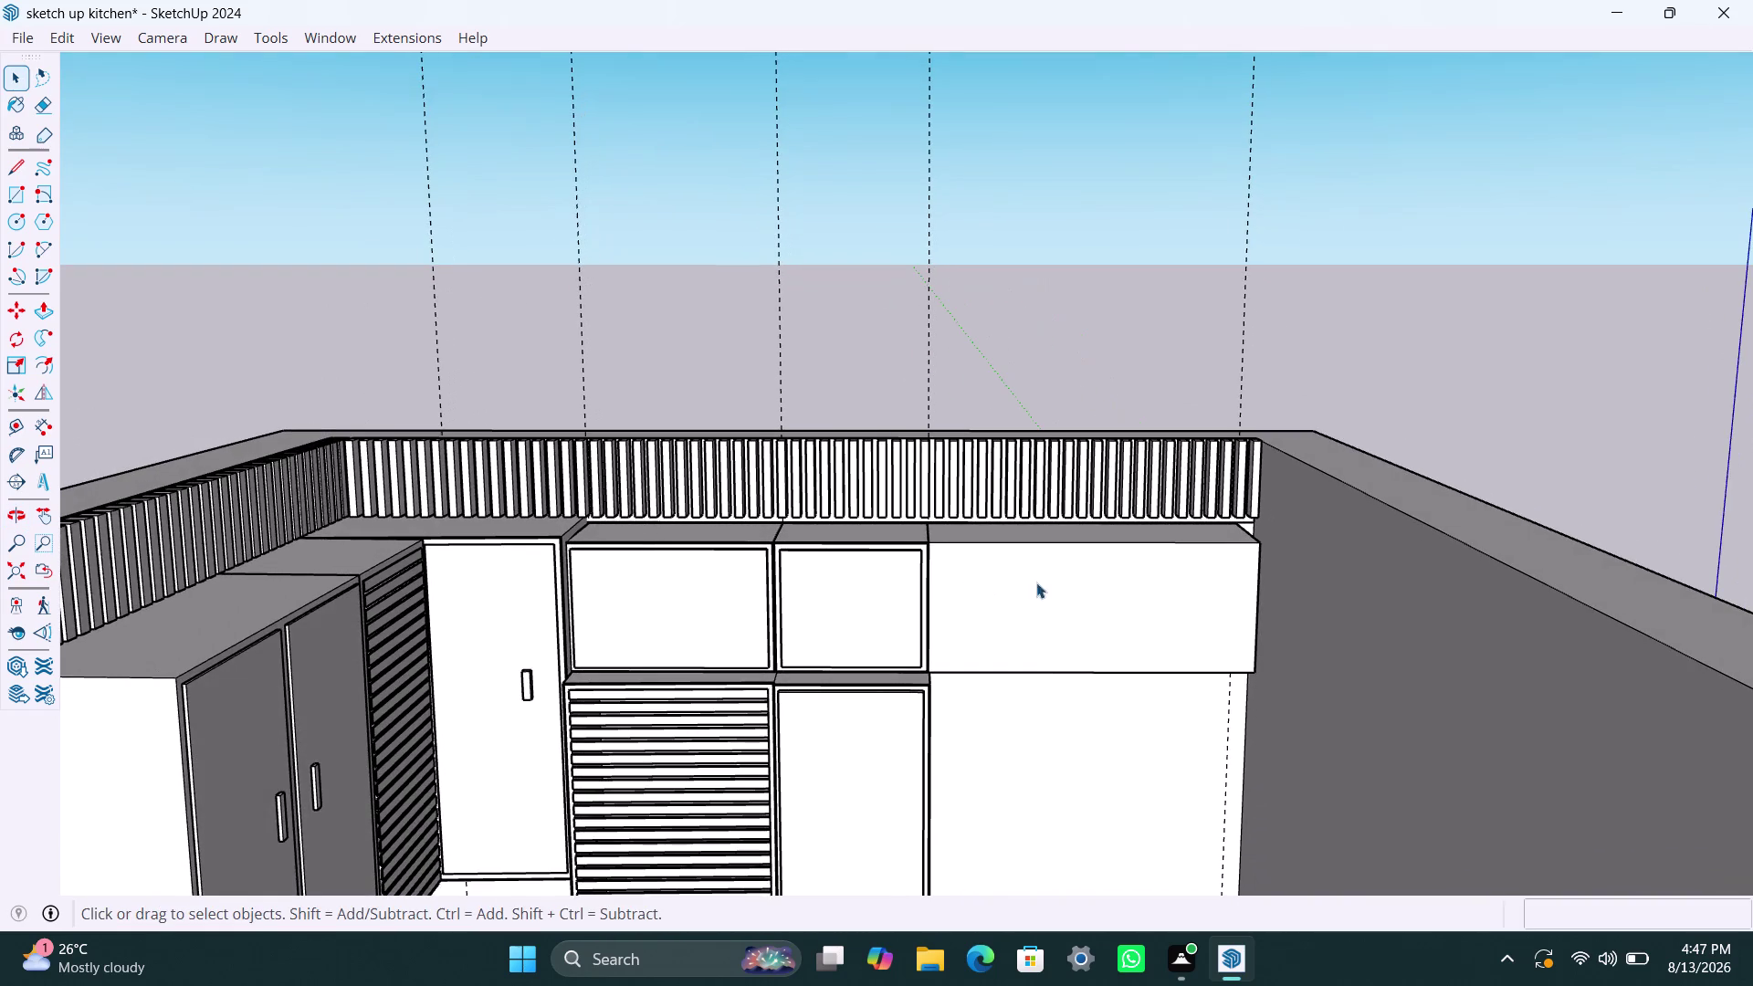
scroll(up, 3)
middle_click(1175, 612)
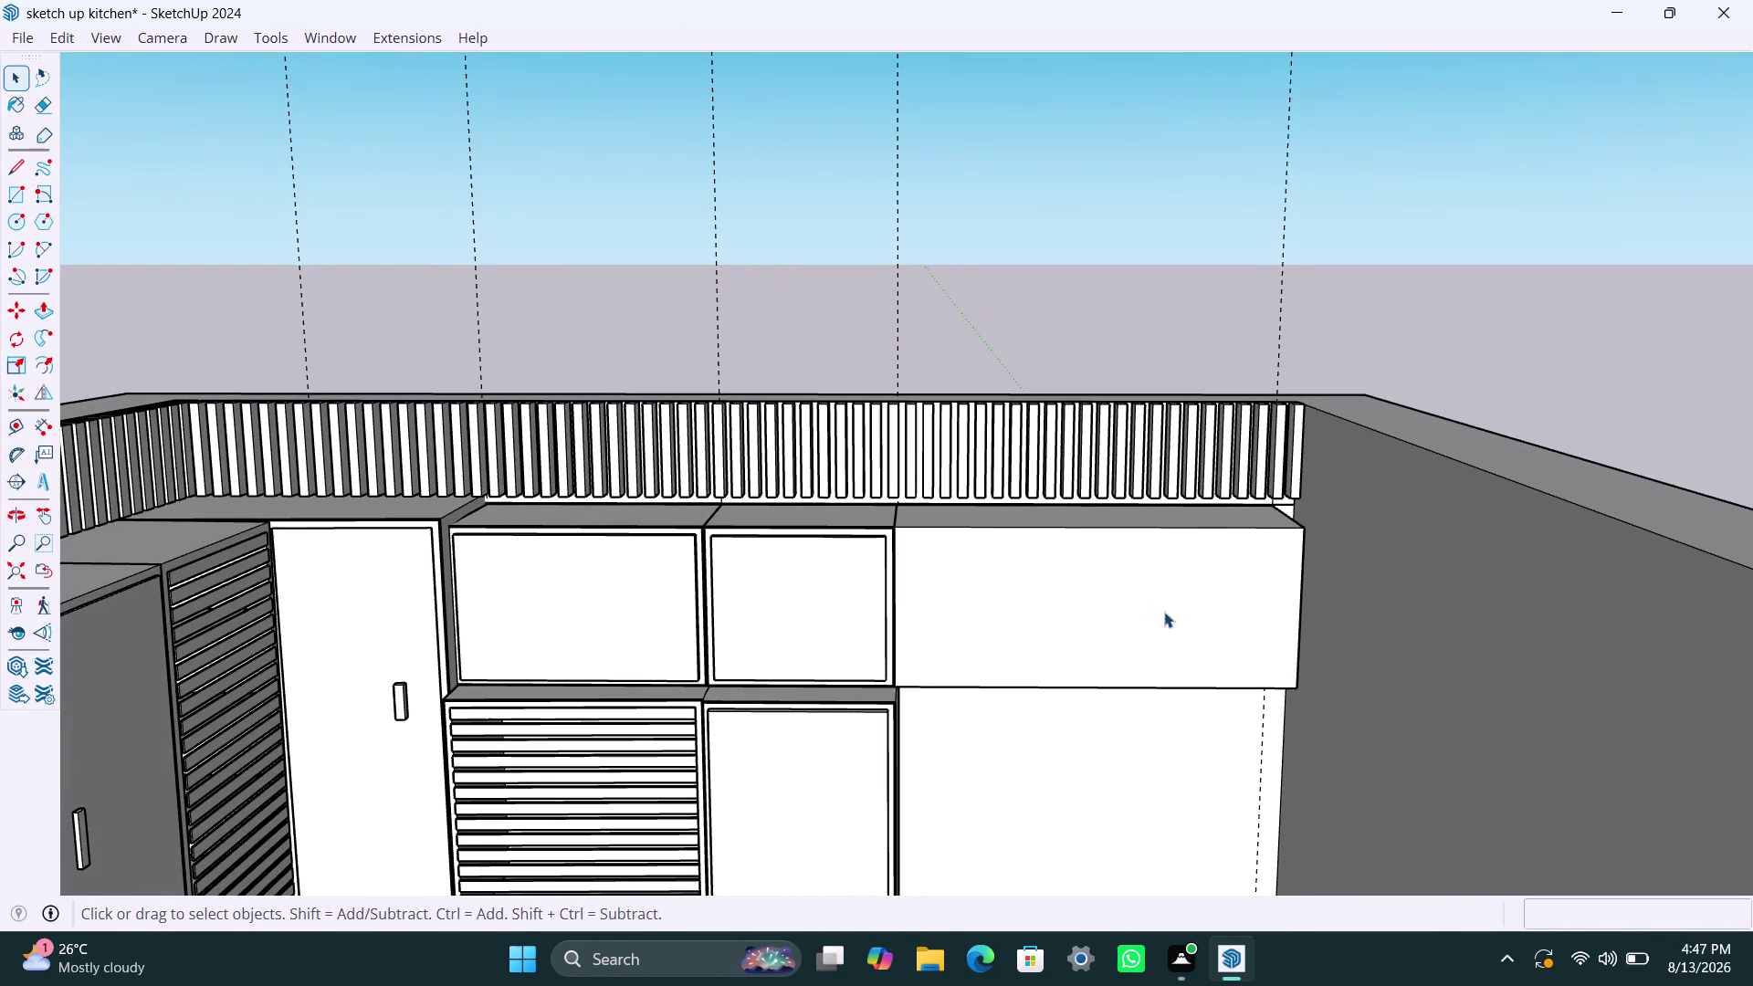
Select the front face of the long corner upper box.
key(f)
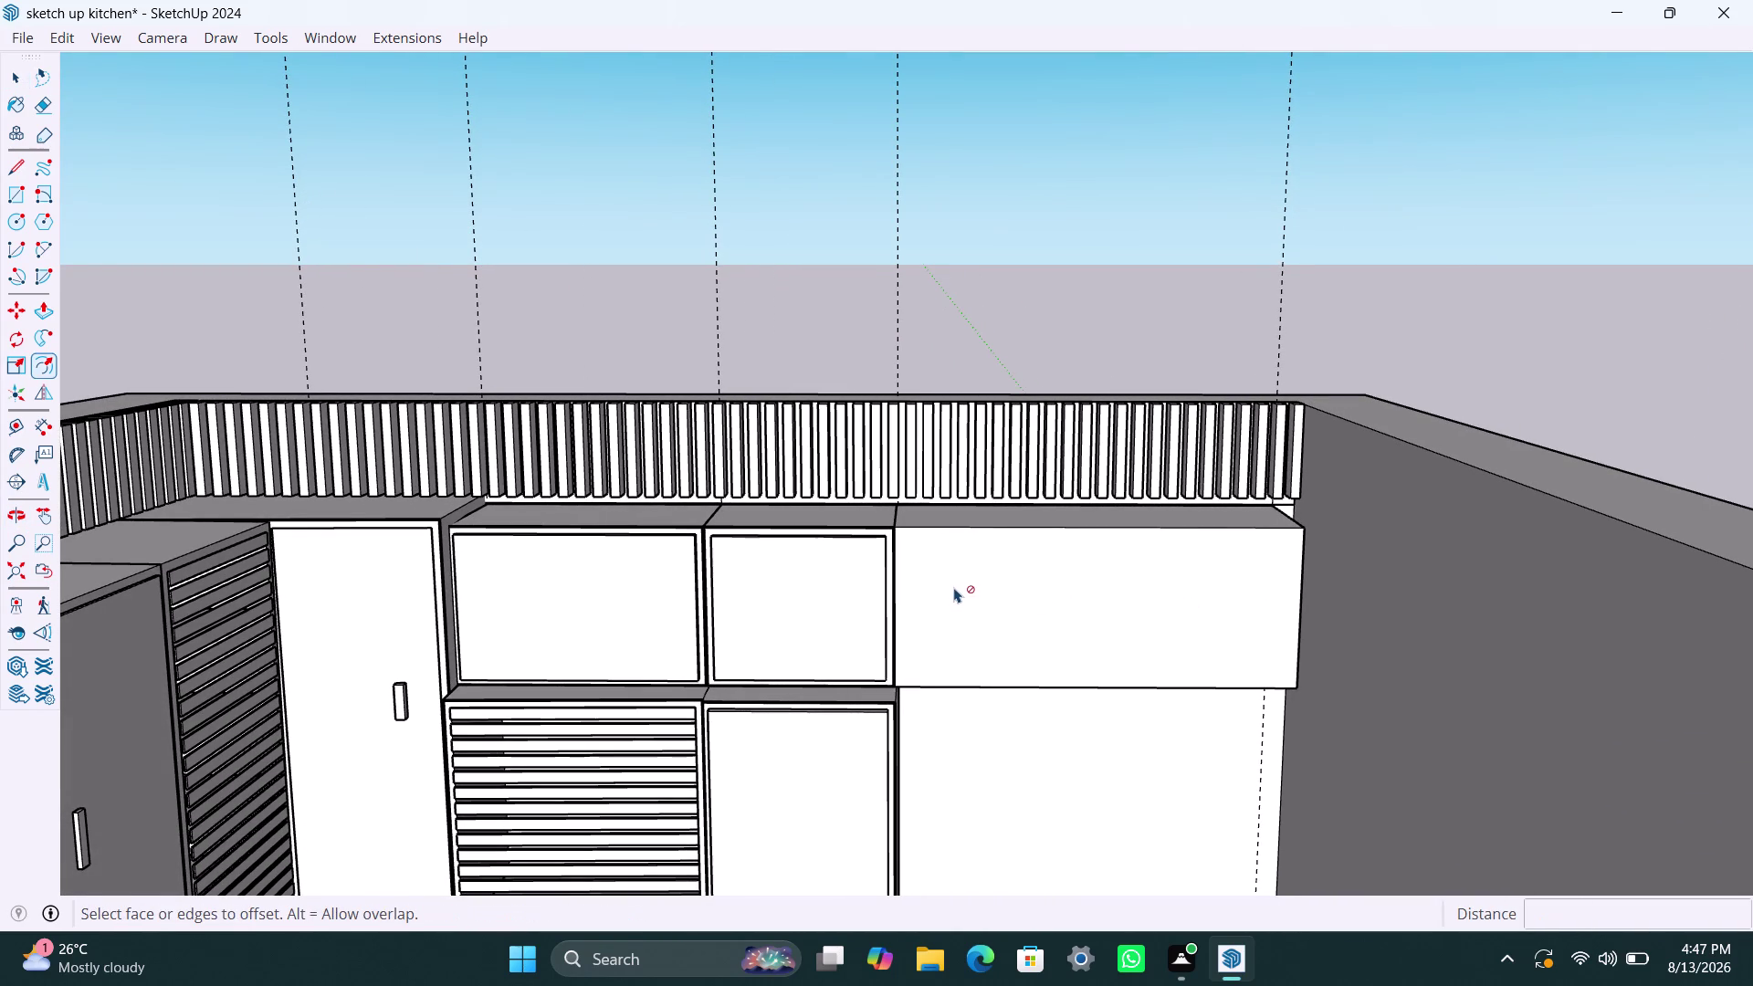
click(954, 588)
key(space)
double_click(940, 574)
click(952, 580)
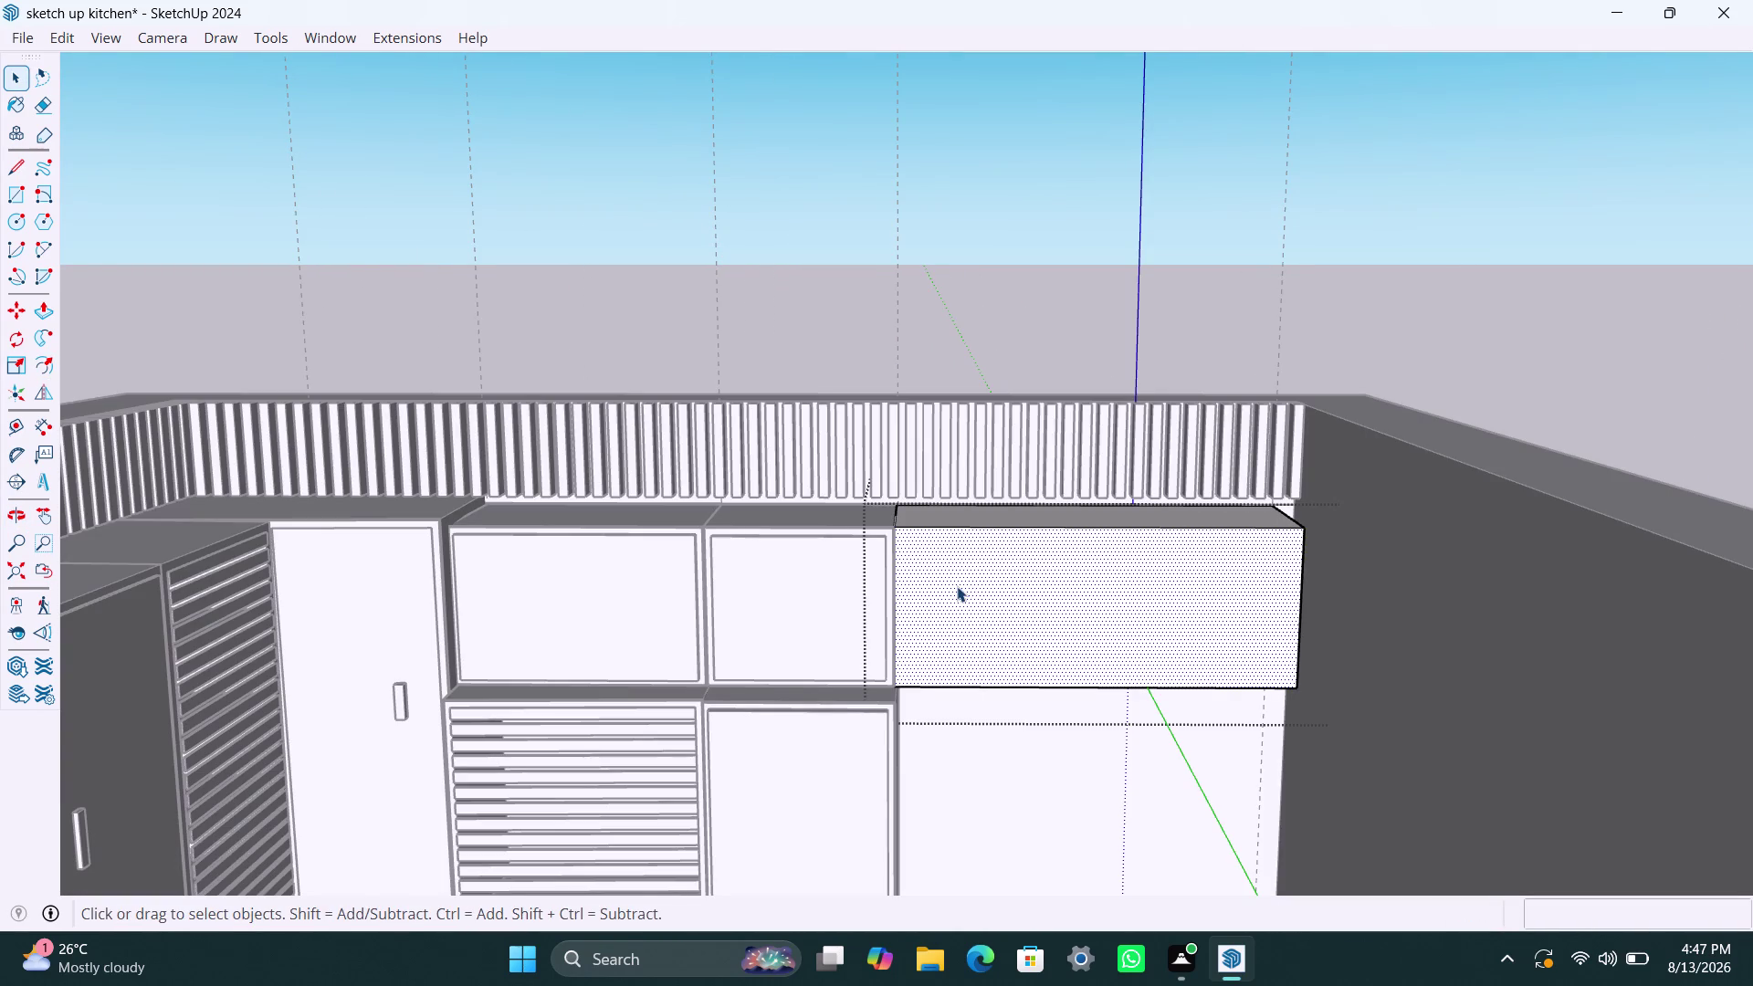
Offset the front face outline inward by 2.5 mm.
key(f)
click(956, 586)
click(931, 550)
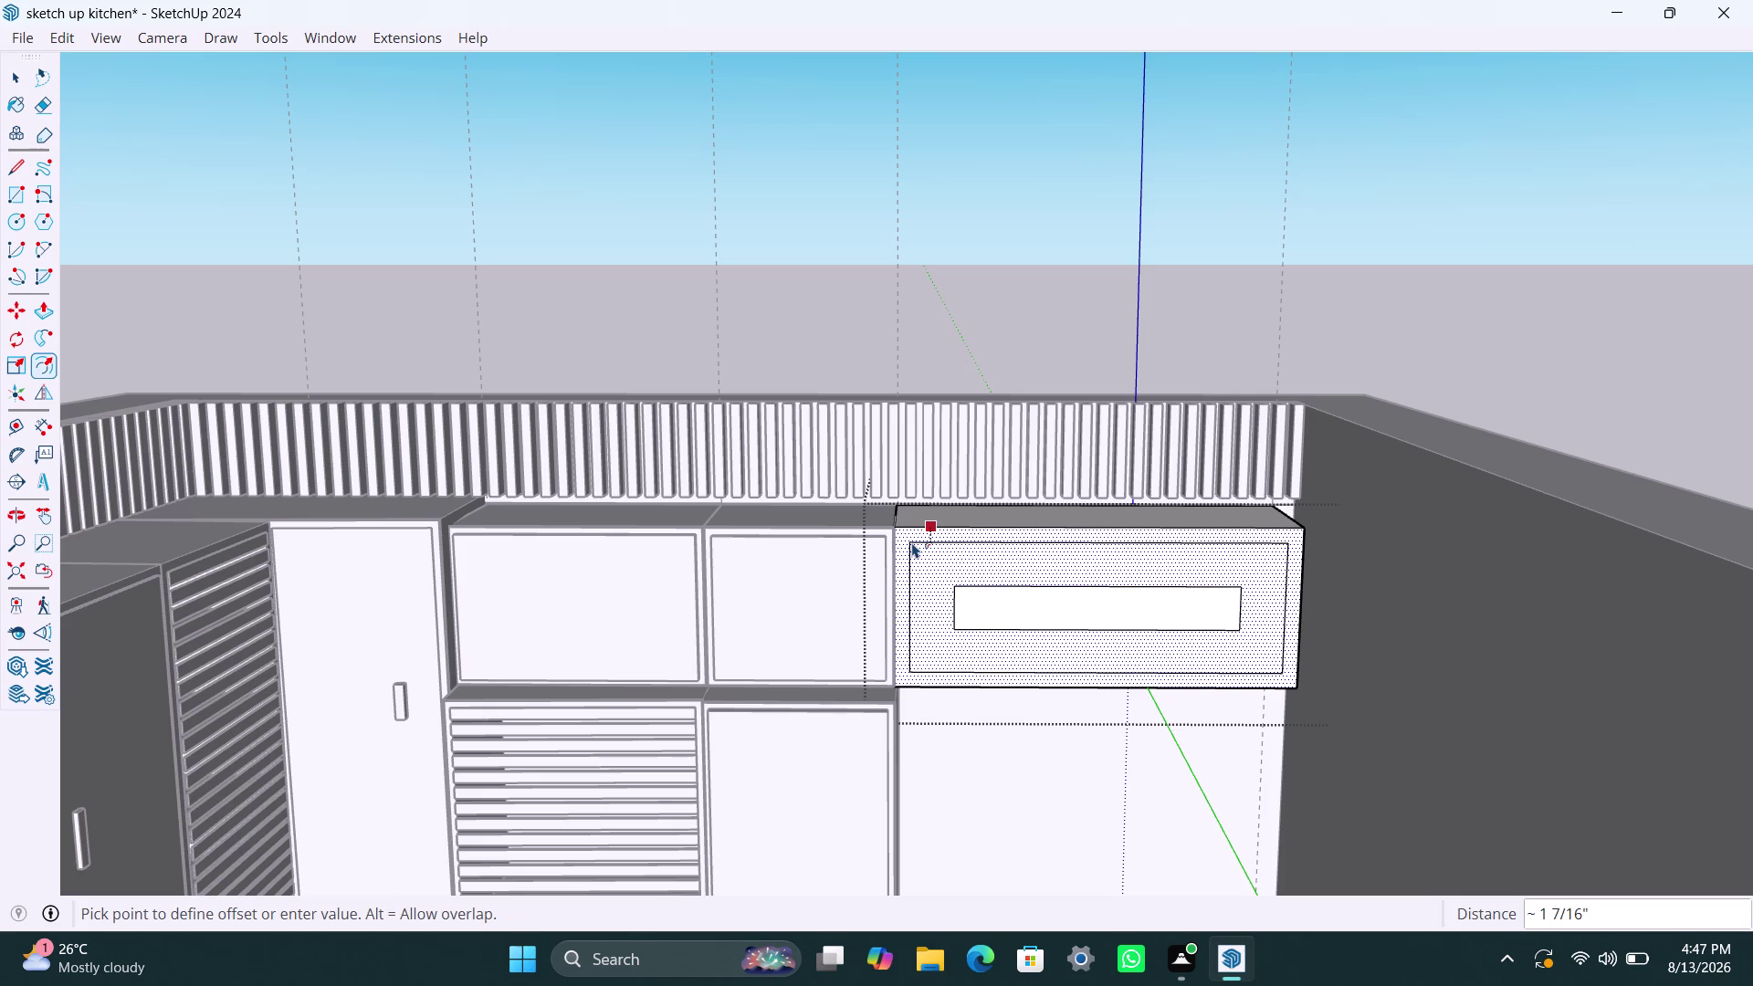
text(2.5mm)
key(Return)
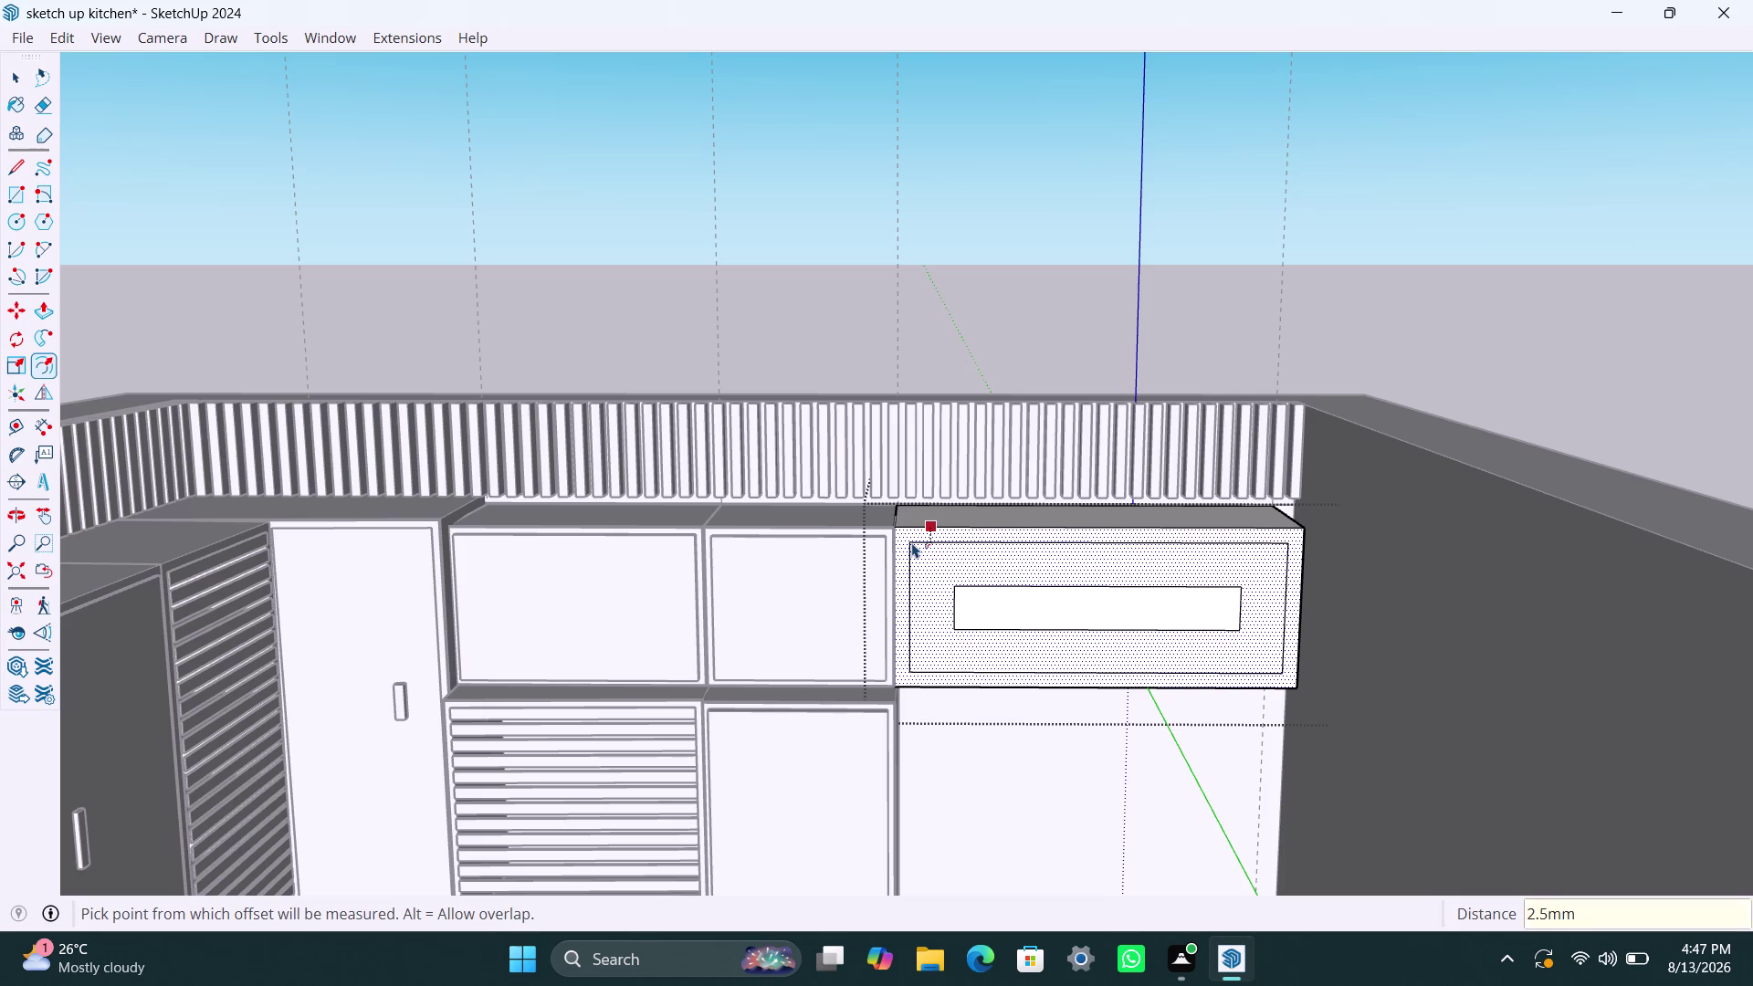
Add an 18 mm inset border and delete the small inner rectangle.
click(924, 556)
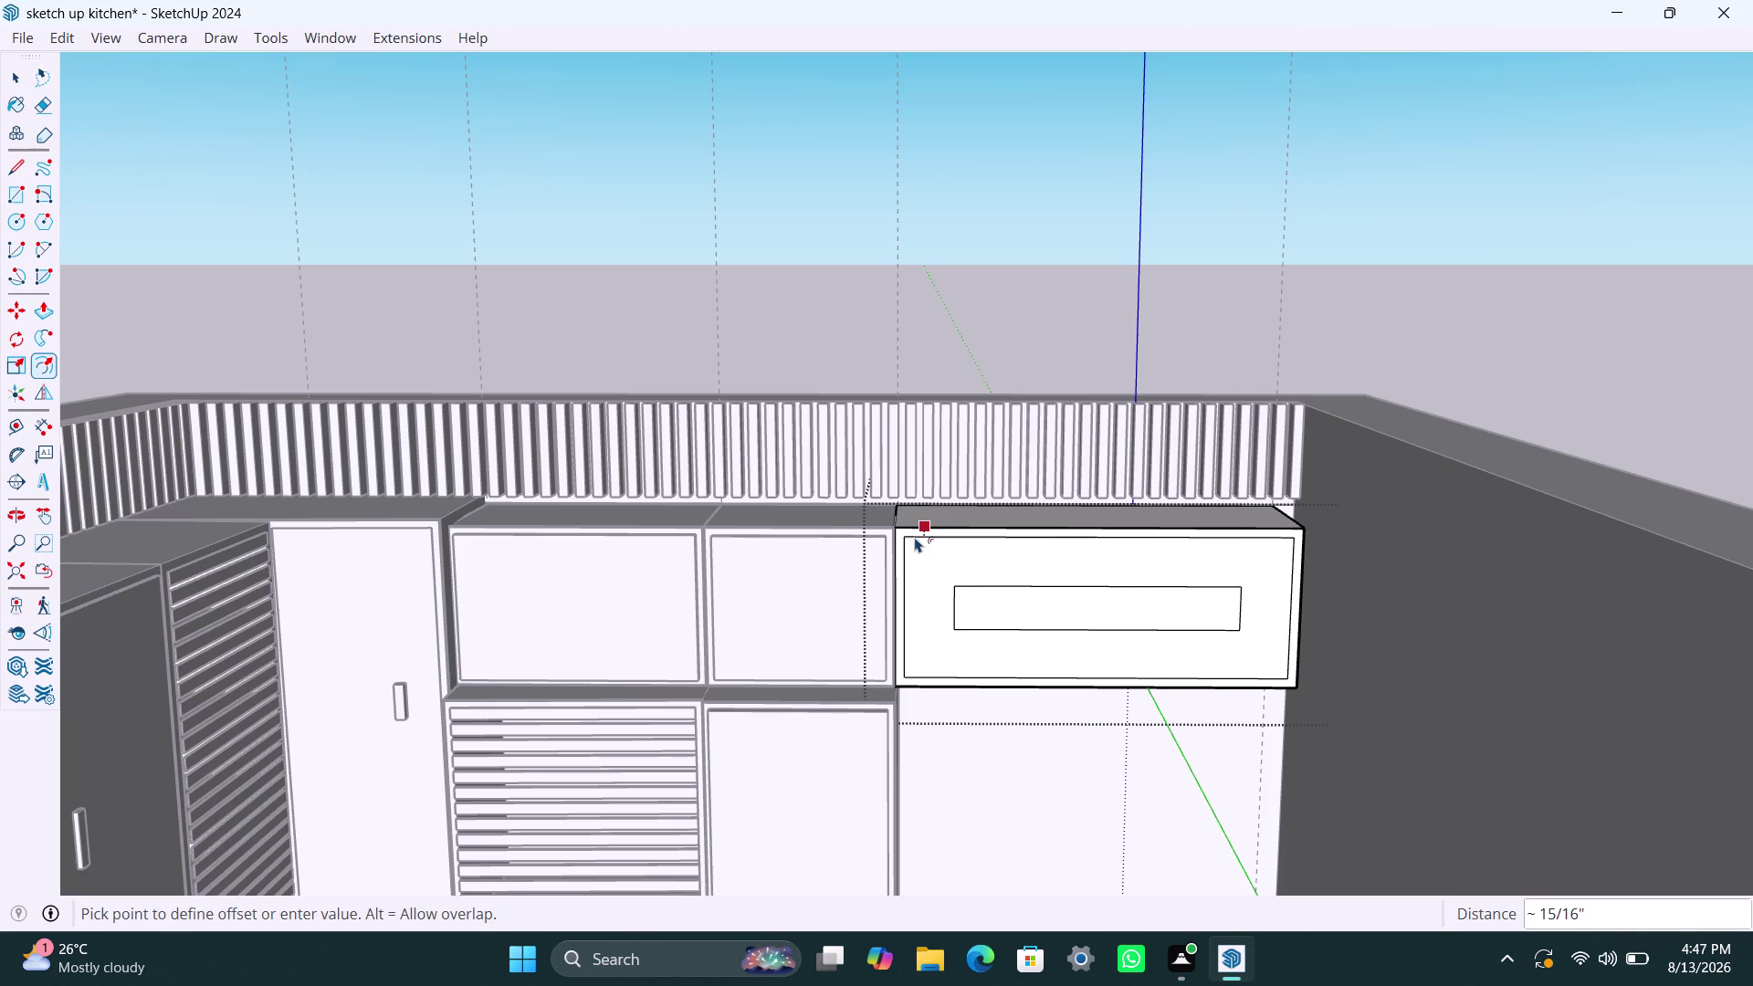
text(18mm)
key(Return)
key(space)
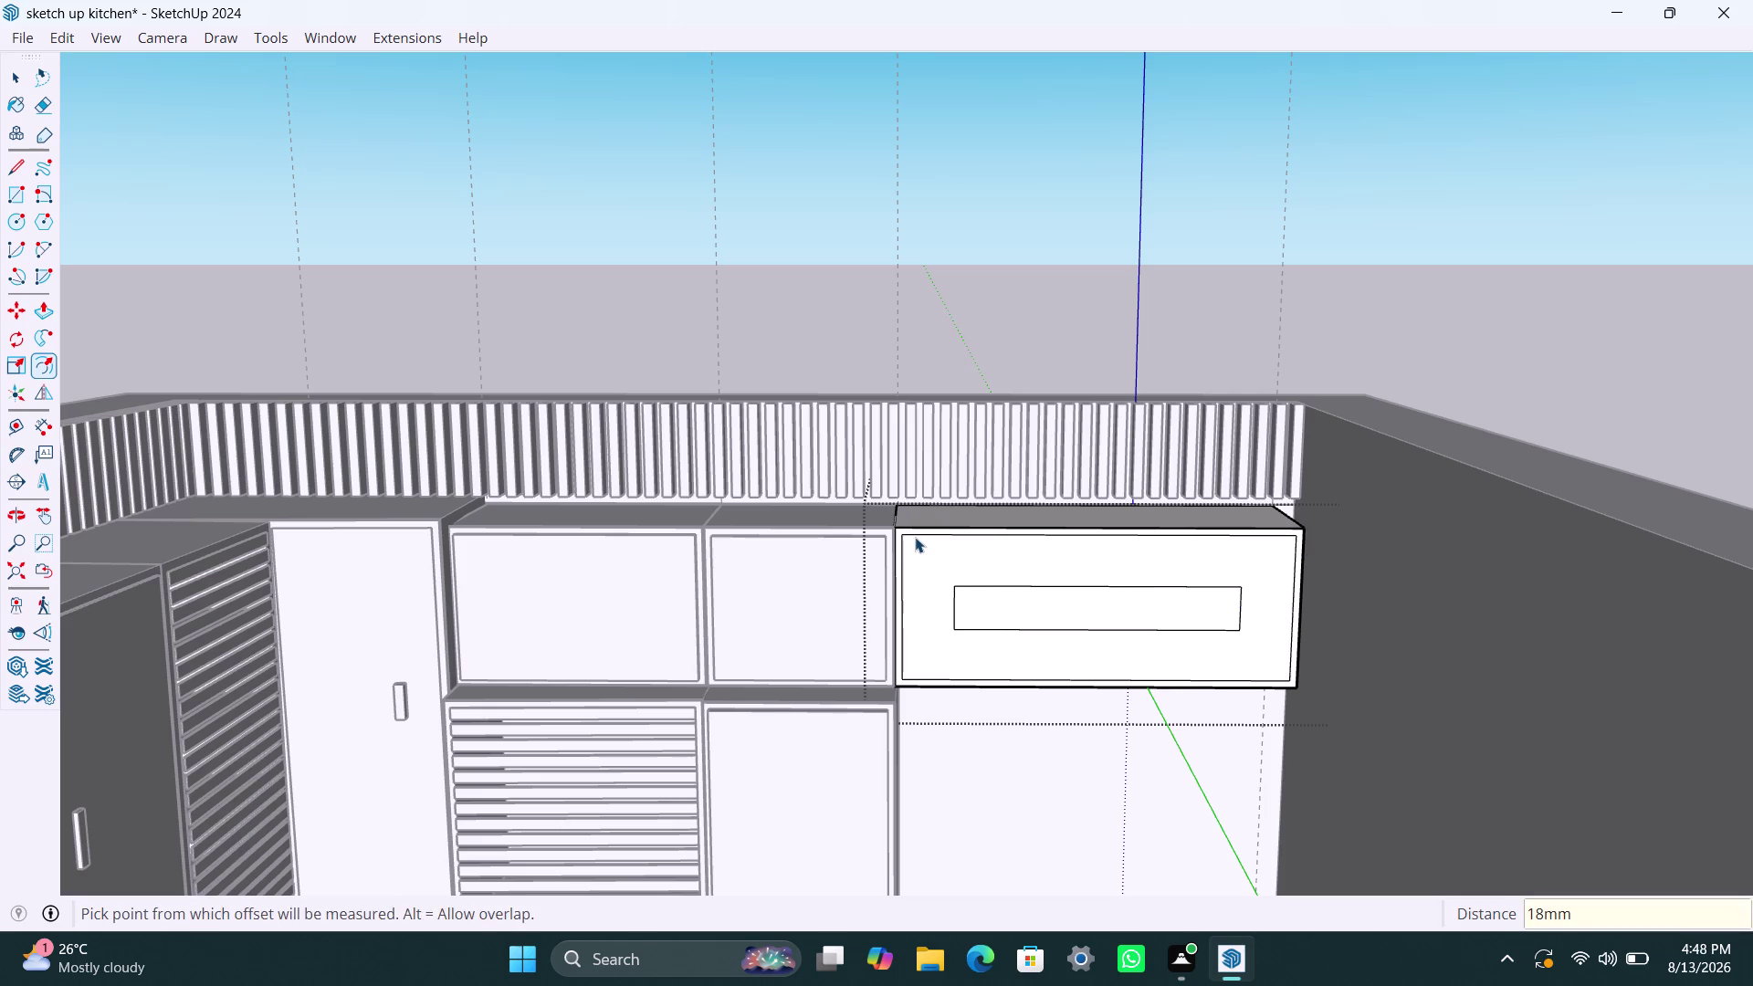
drag(939, 554, 1267, 651)
key(Delete)
Zoom in and delete a leftover element, then pick the inner face with Push/Pull.
scroll(up, 3)
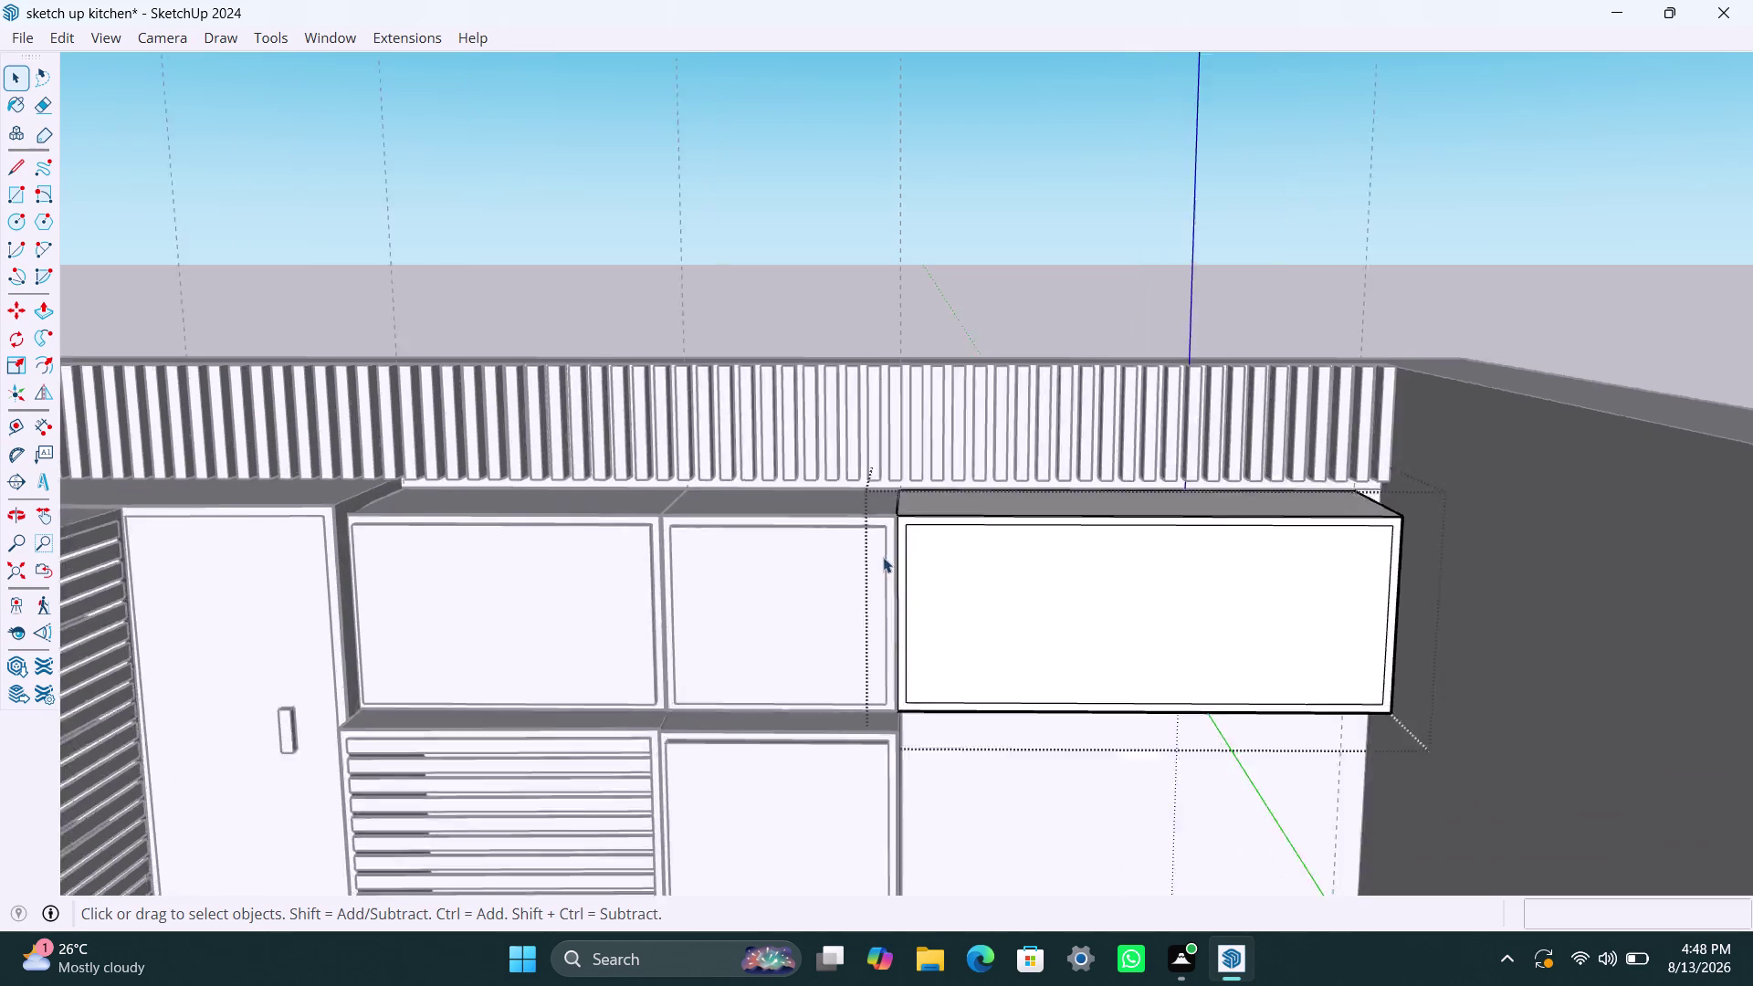
scroll(up, 3)
scroll(up, 3)
click(875, 504)
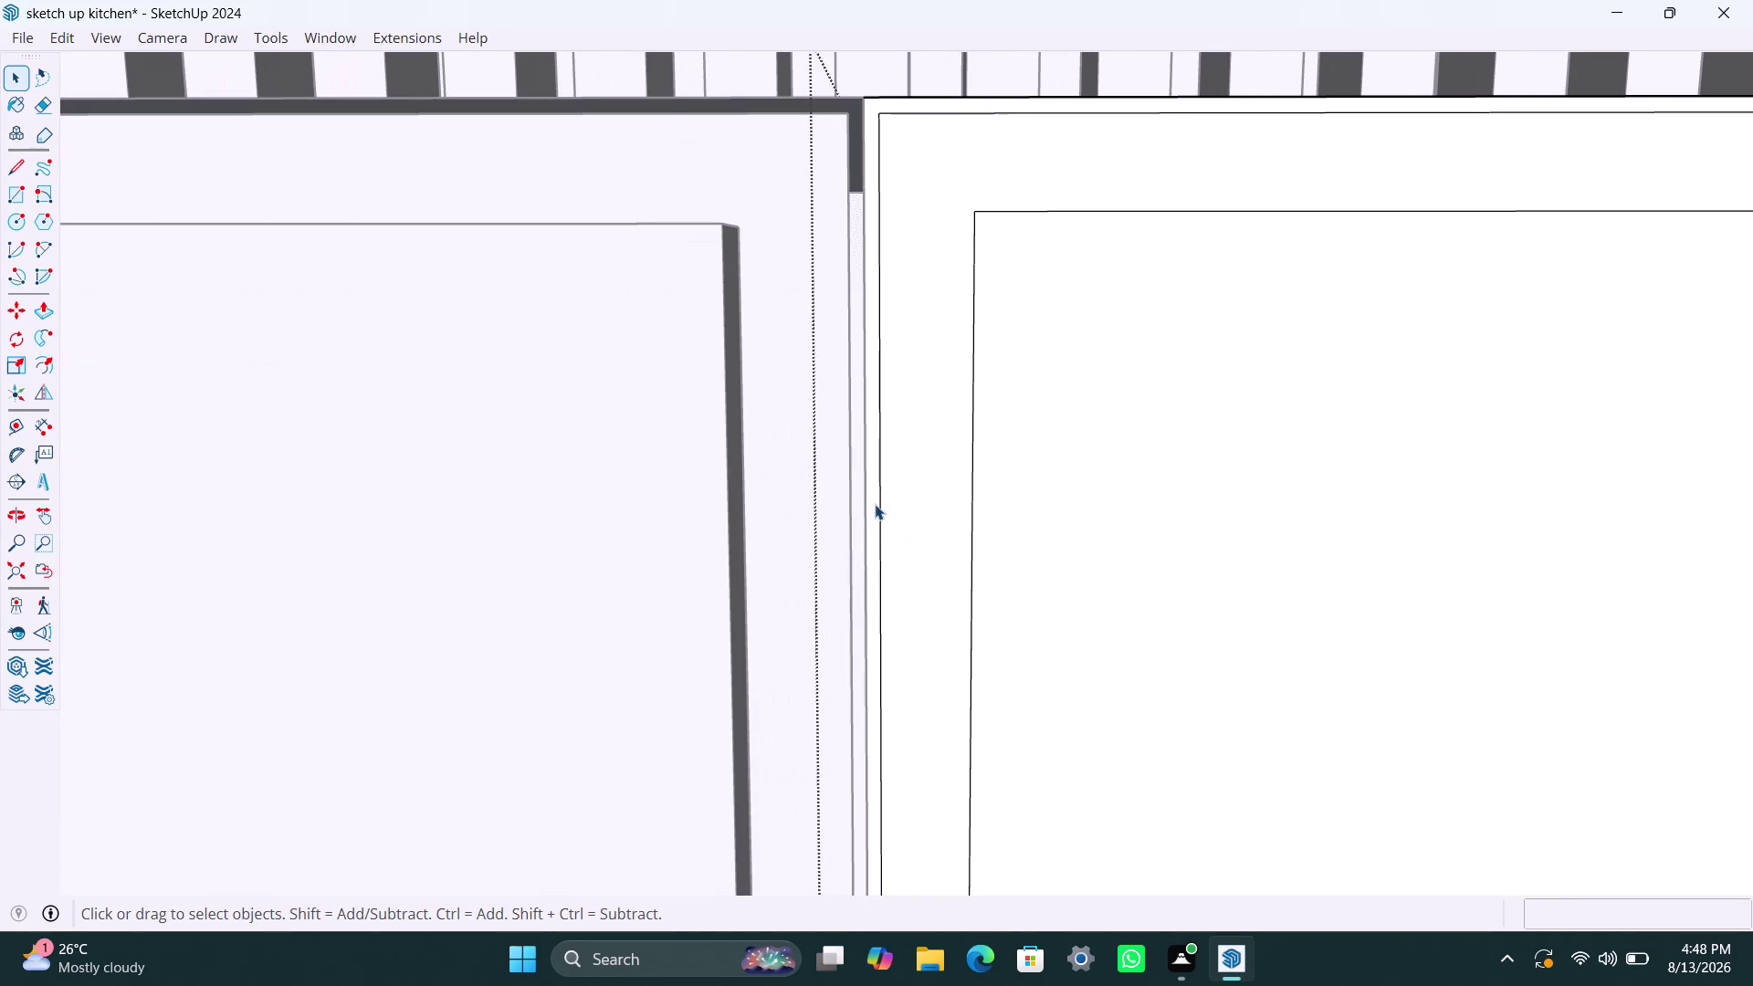
key(Delete)
scroll(down, 3)
click(1196, 646)
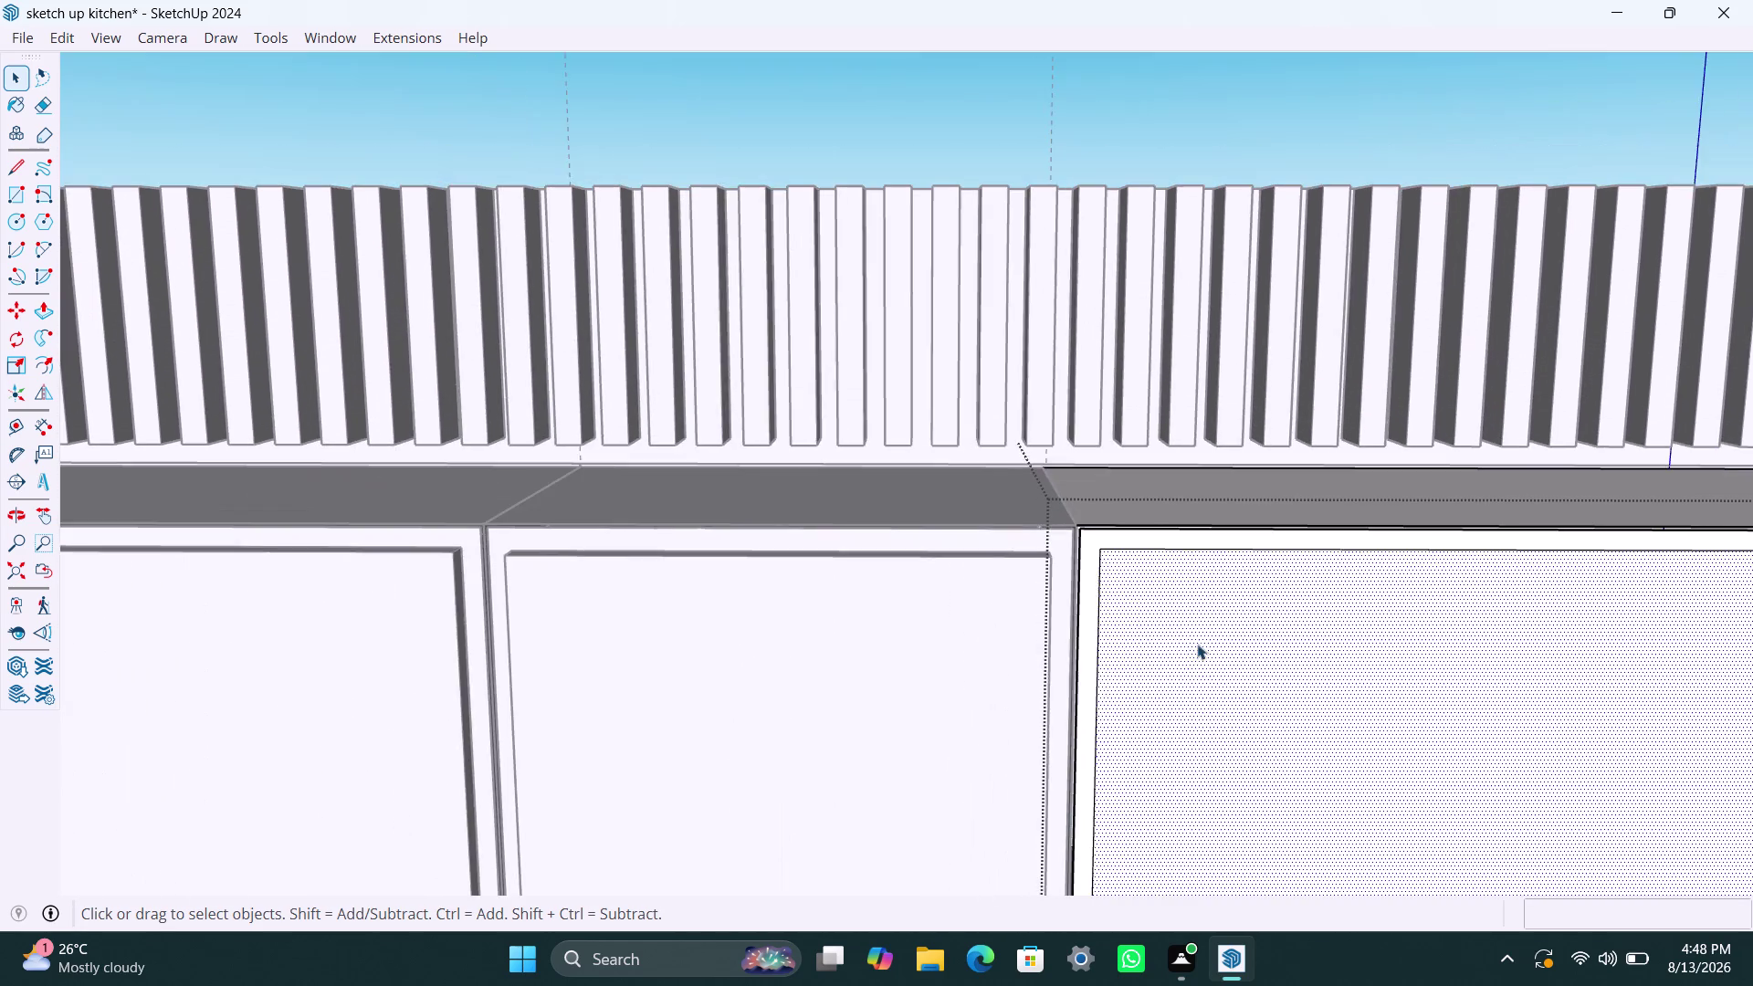
scroll(down, 3)
scroll(up, 3)
key(p)
click(1201, 701)
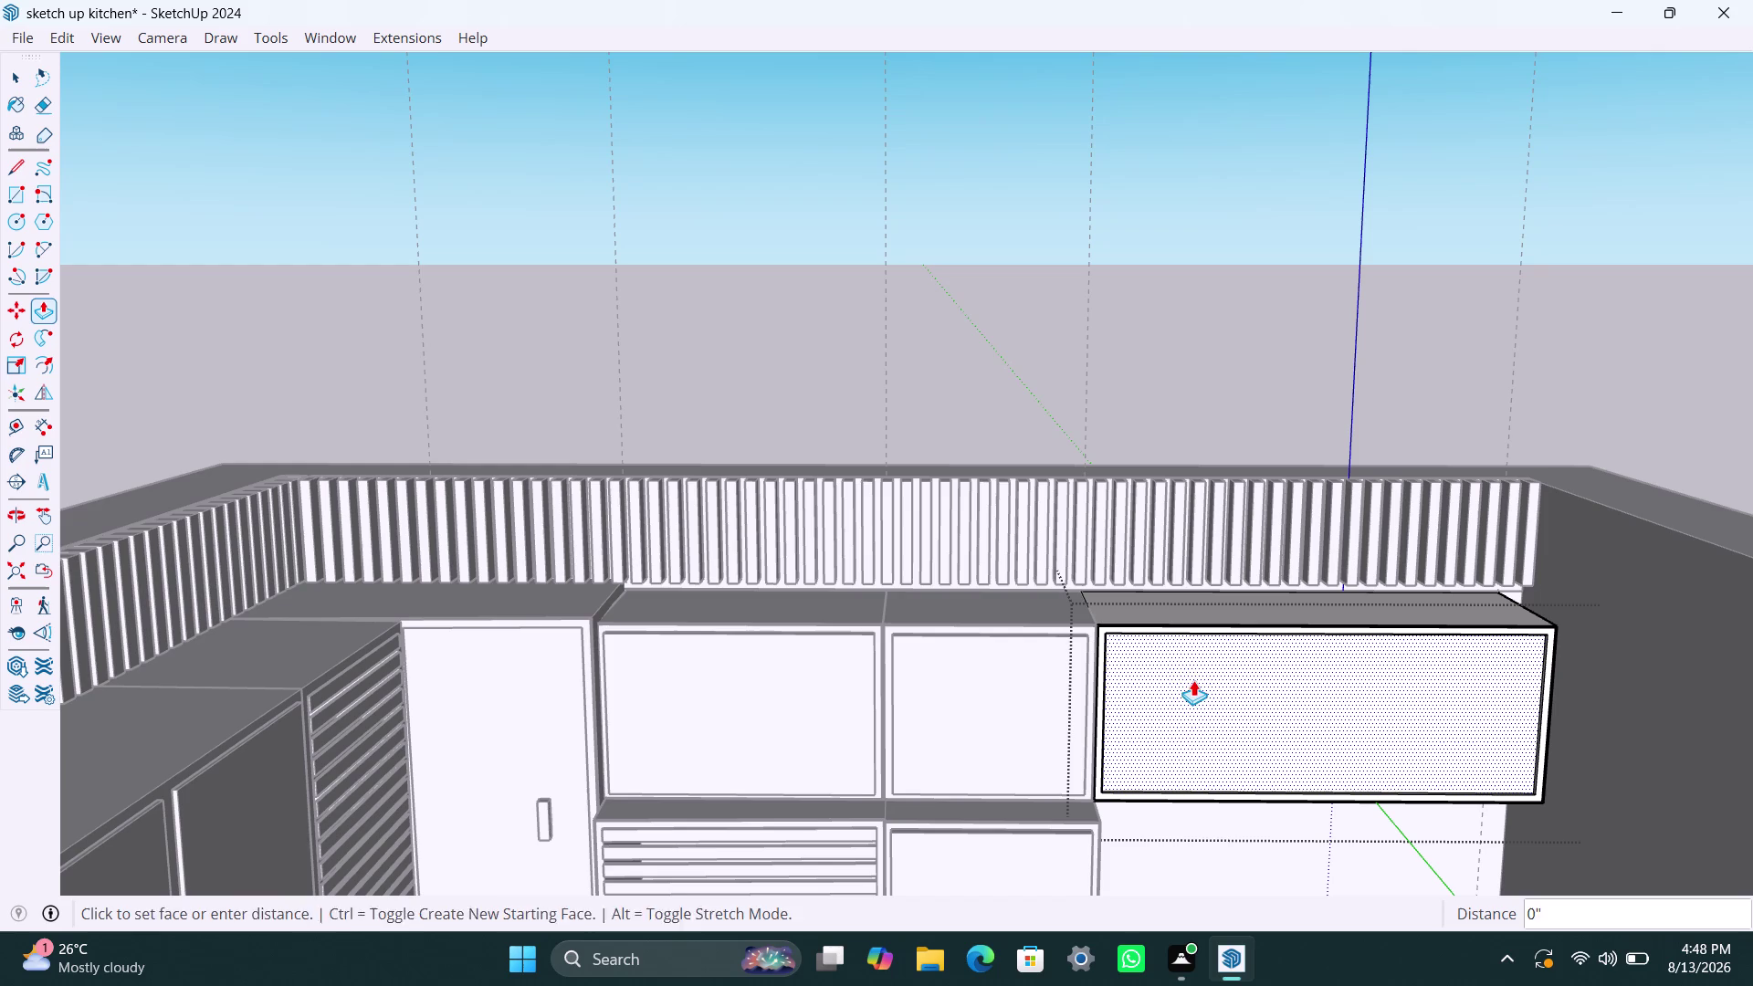
Push the inner front face back through the box to hollow it.
click(1198, 686)
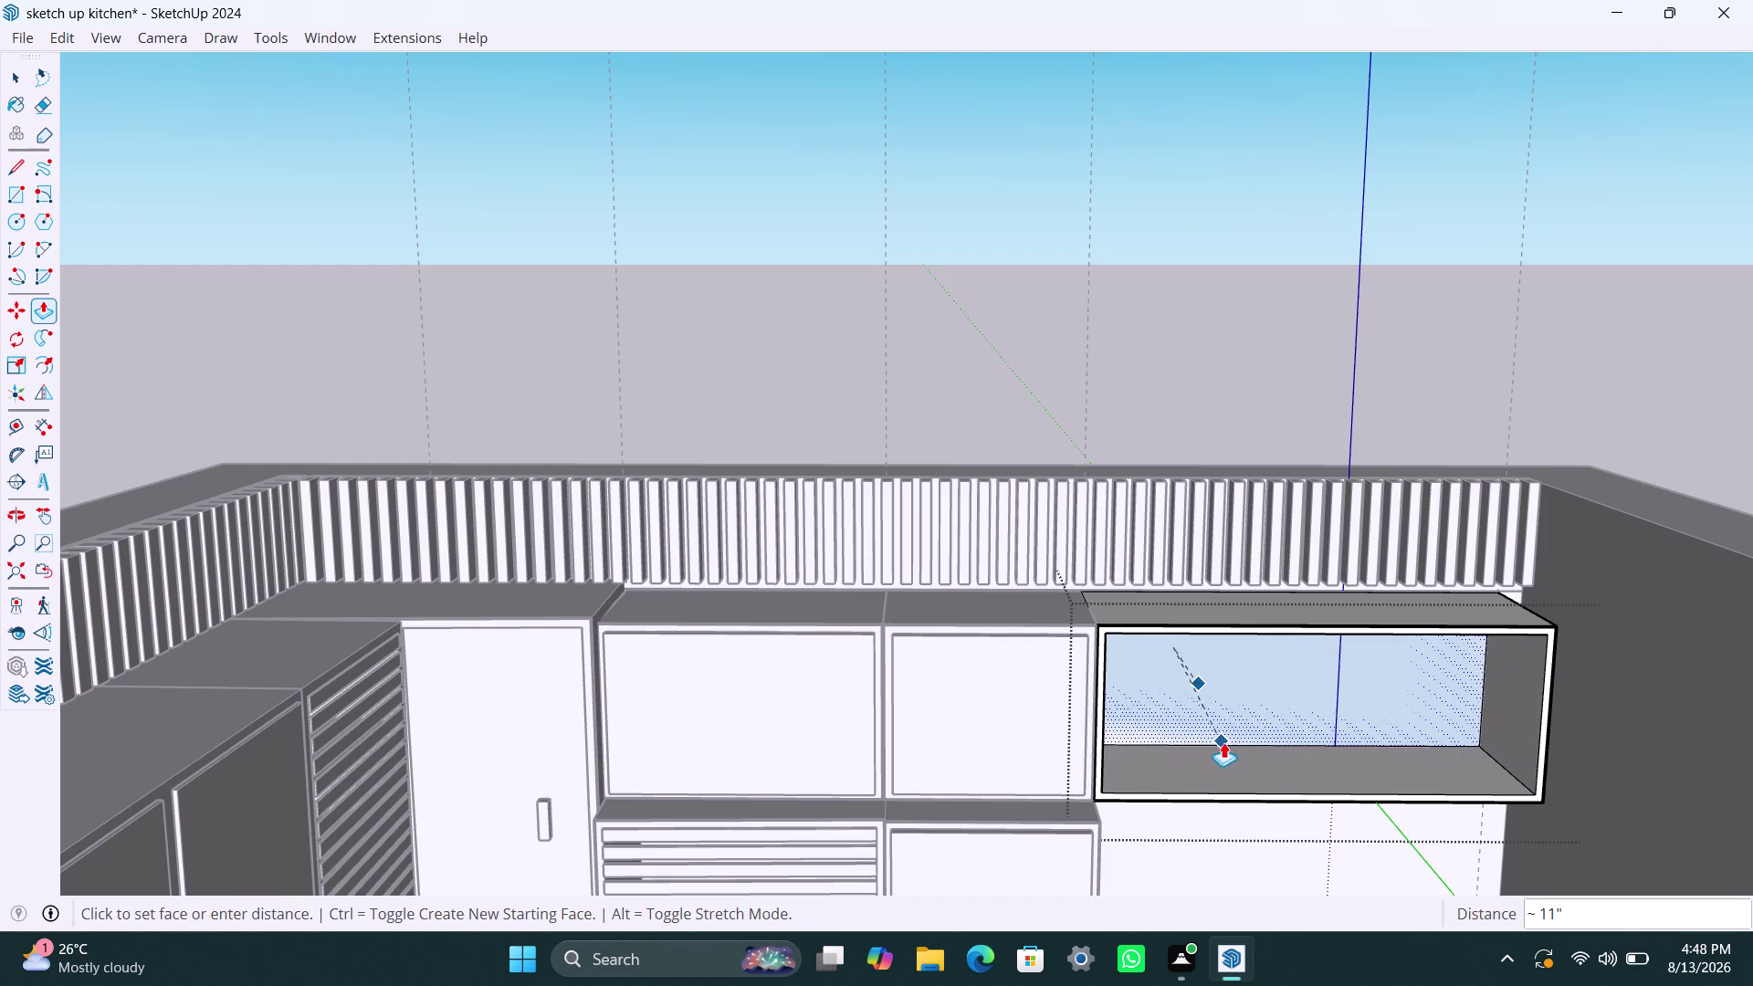
key(Escape)
click(1219, 737)
click(1200, 701)
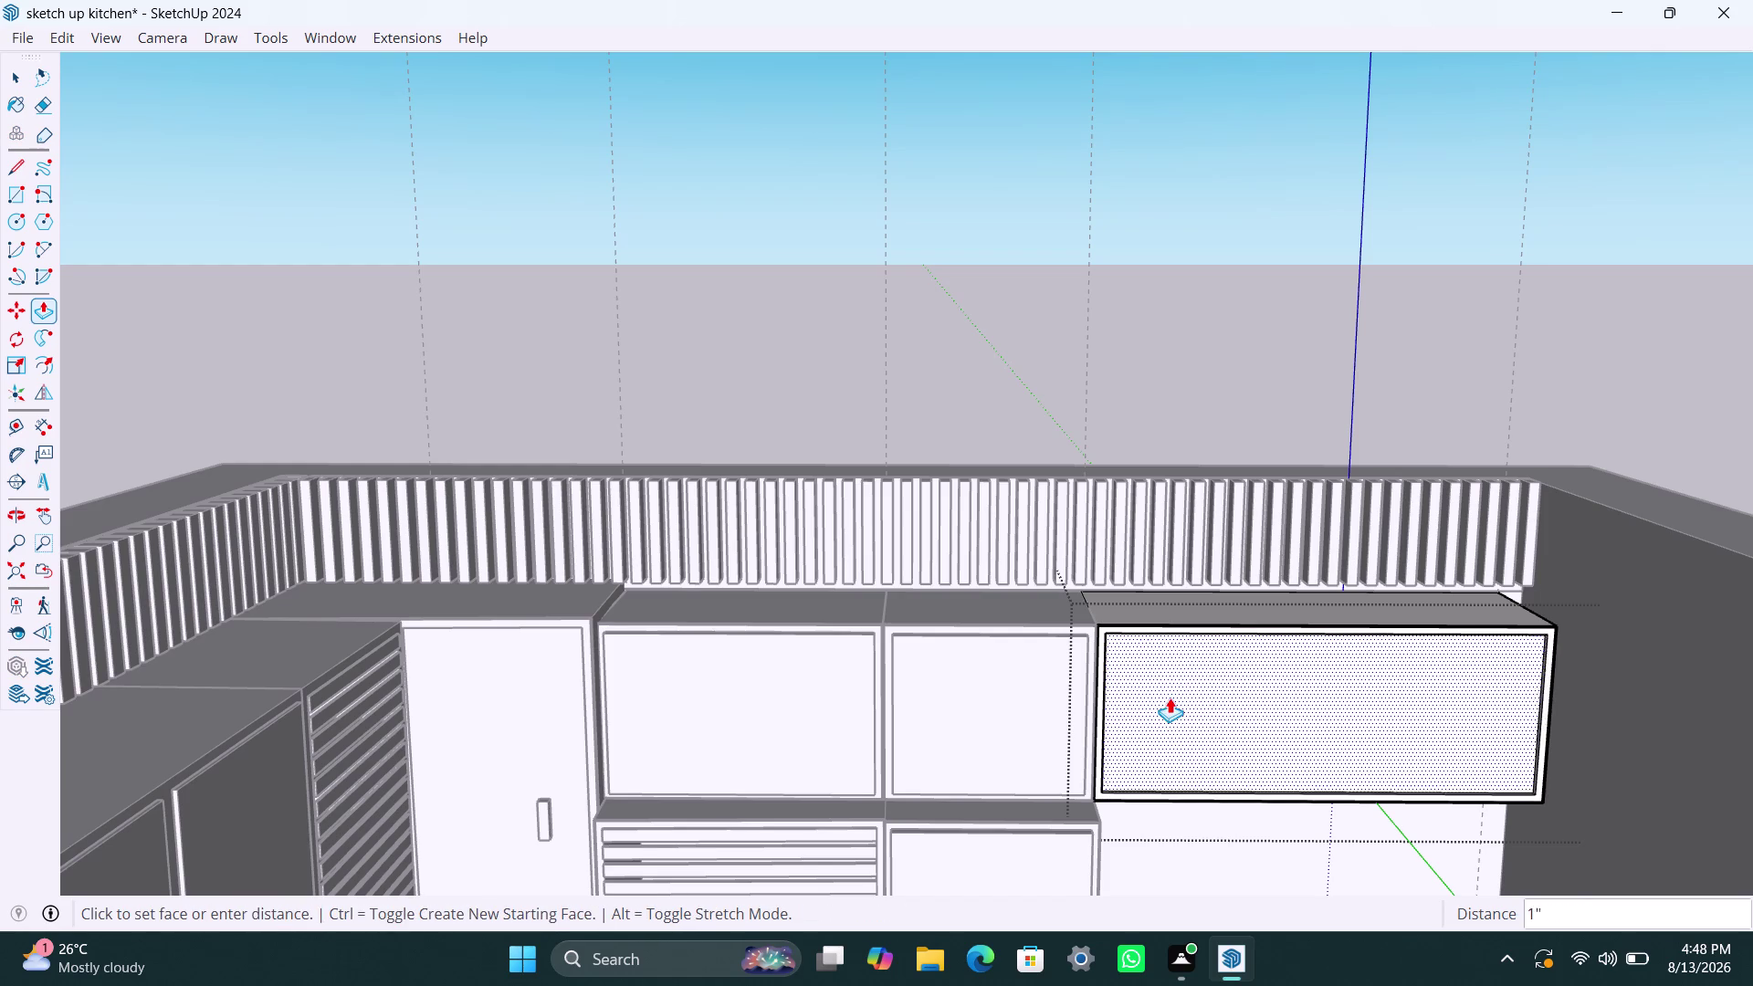
click(1168, 677)
key(Escape)
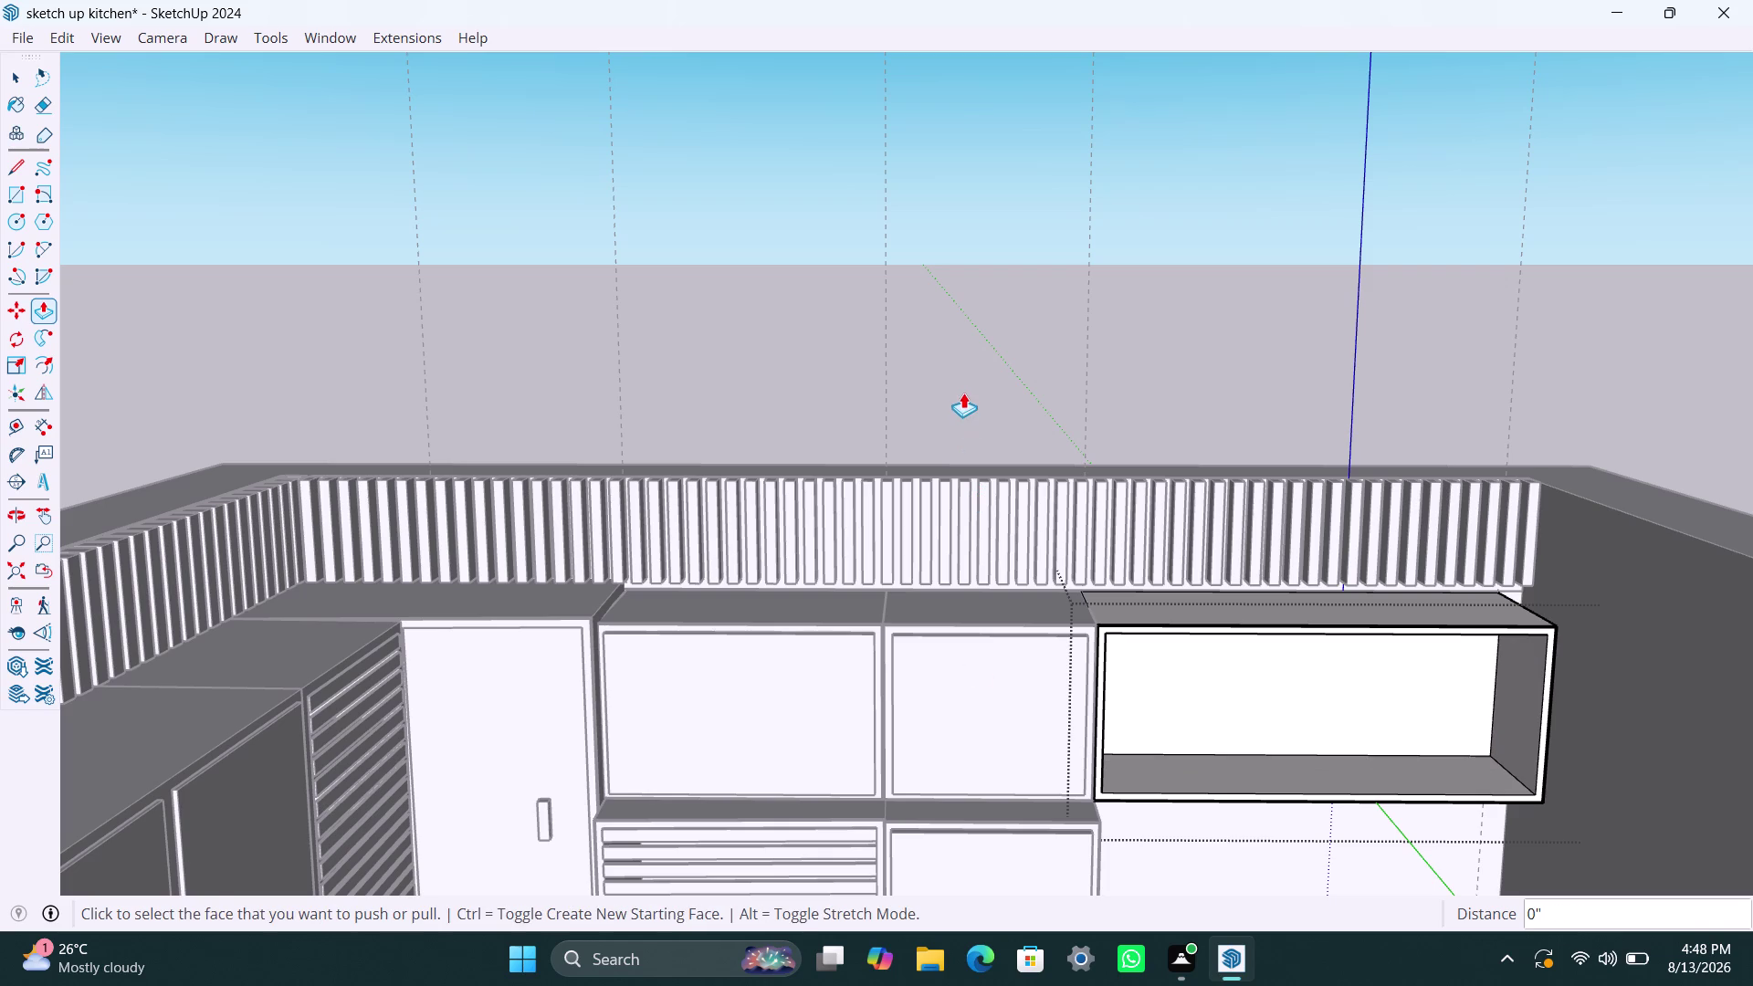
Orbit and pan to frame the hollow cabinet front-on.
key(space)
scroll(down, 3)
middle_drag(1058, 589, 908, 565)
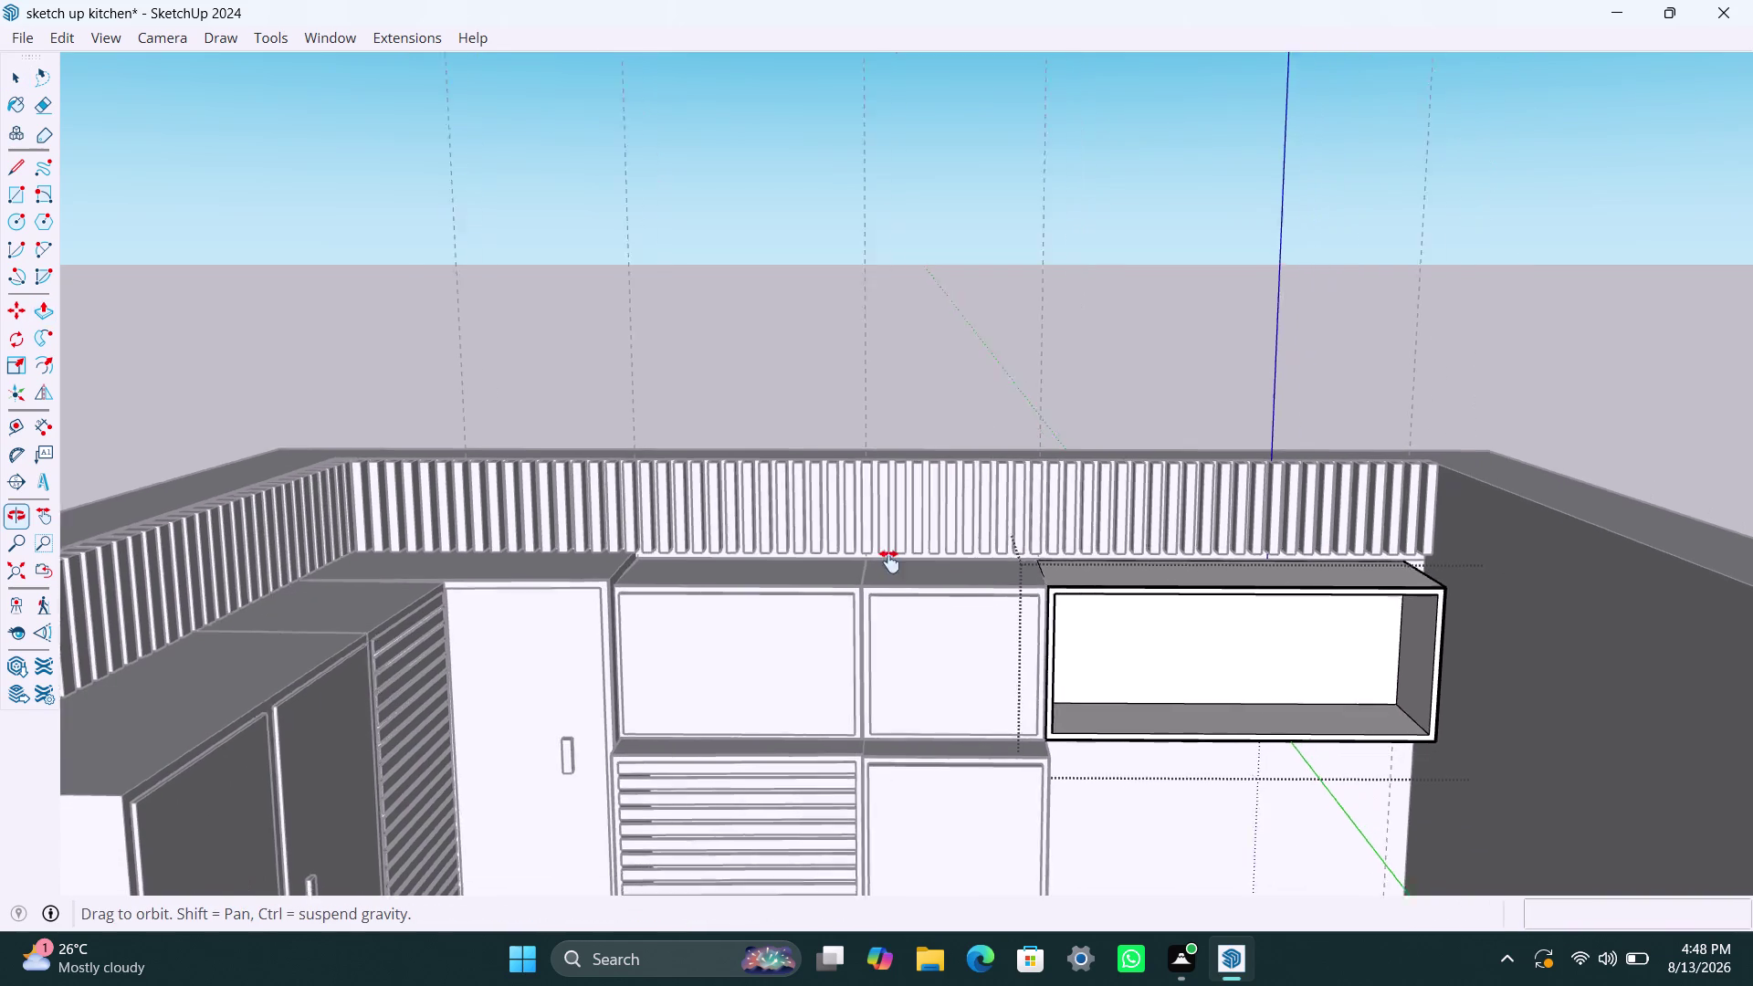
middle_drag(908, 565, 675, 556)
scroll(up, 3)
middle_drag(774, 622, 792, 623)
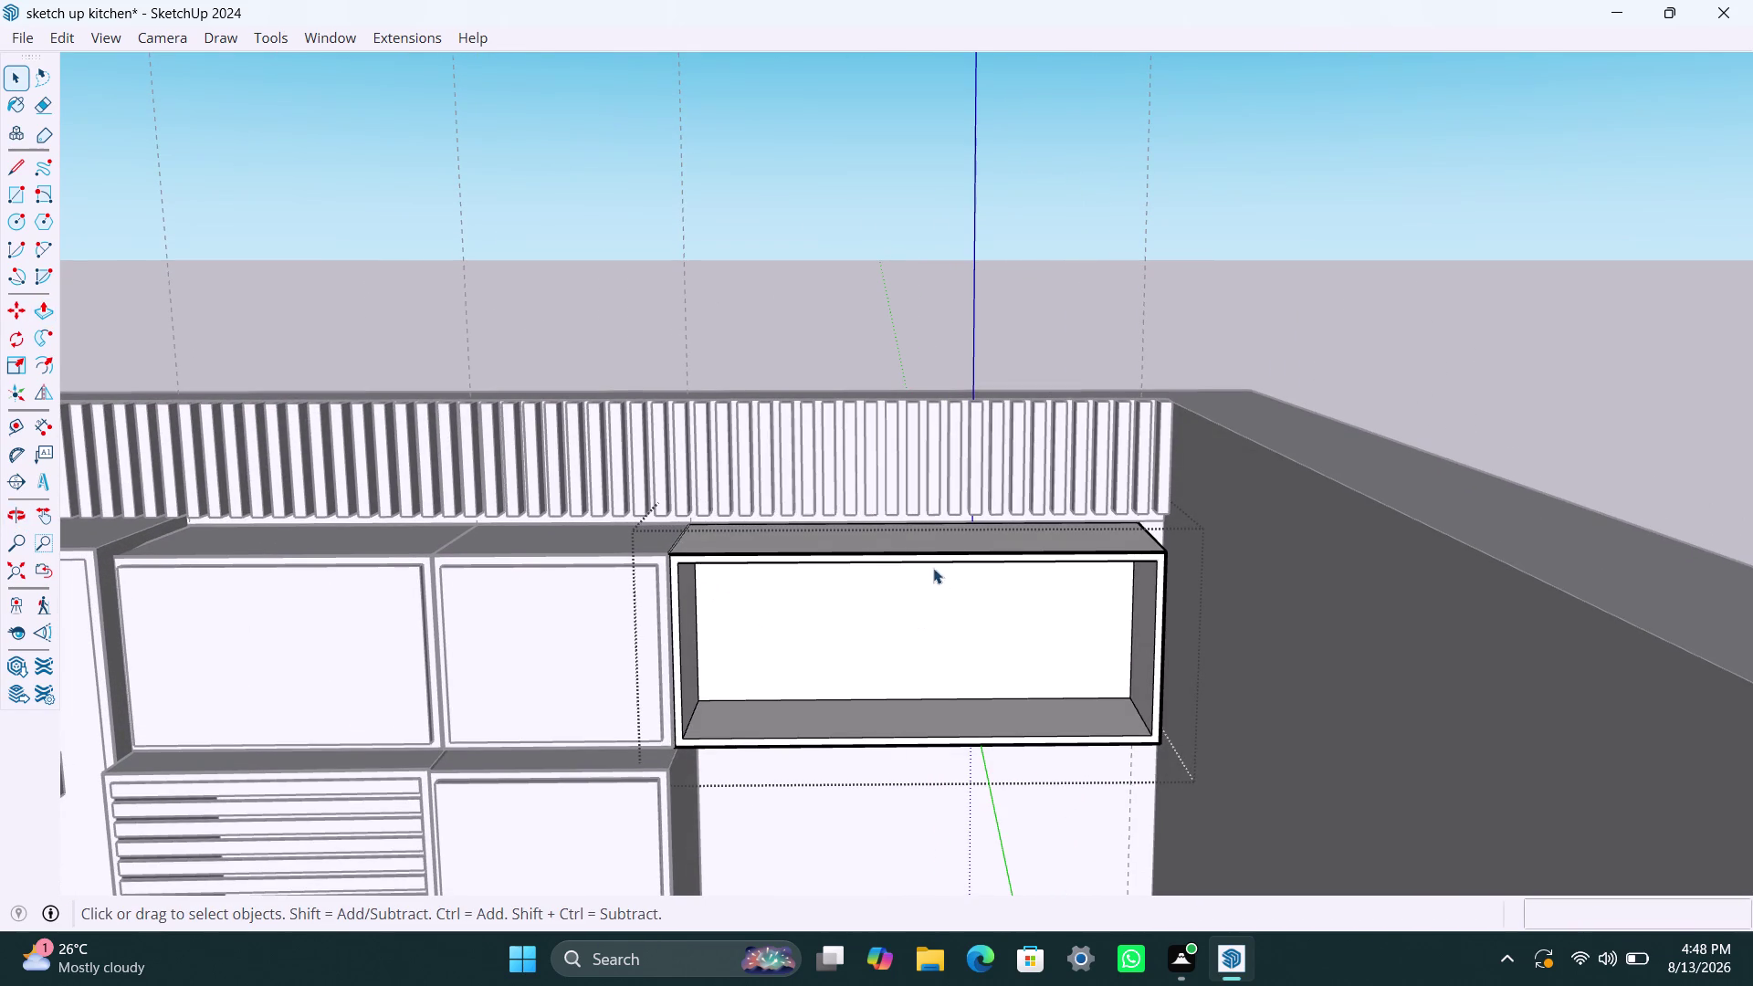
Draw a rectangle over the opening's left half and delete a stray edge.
key(r)
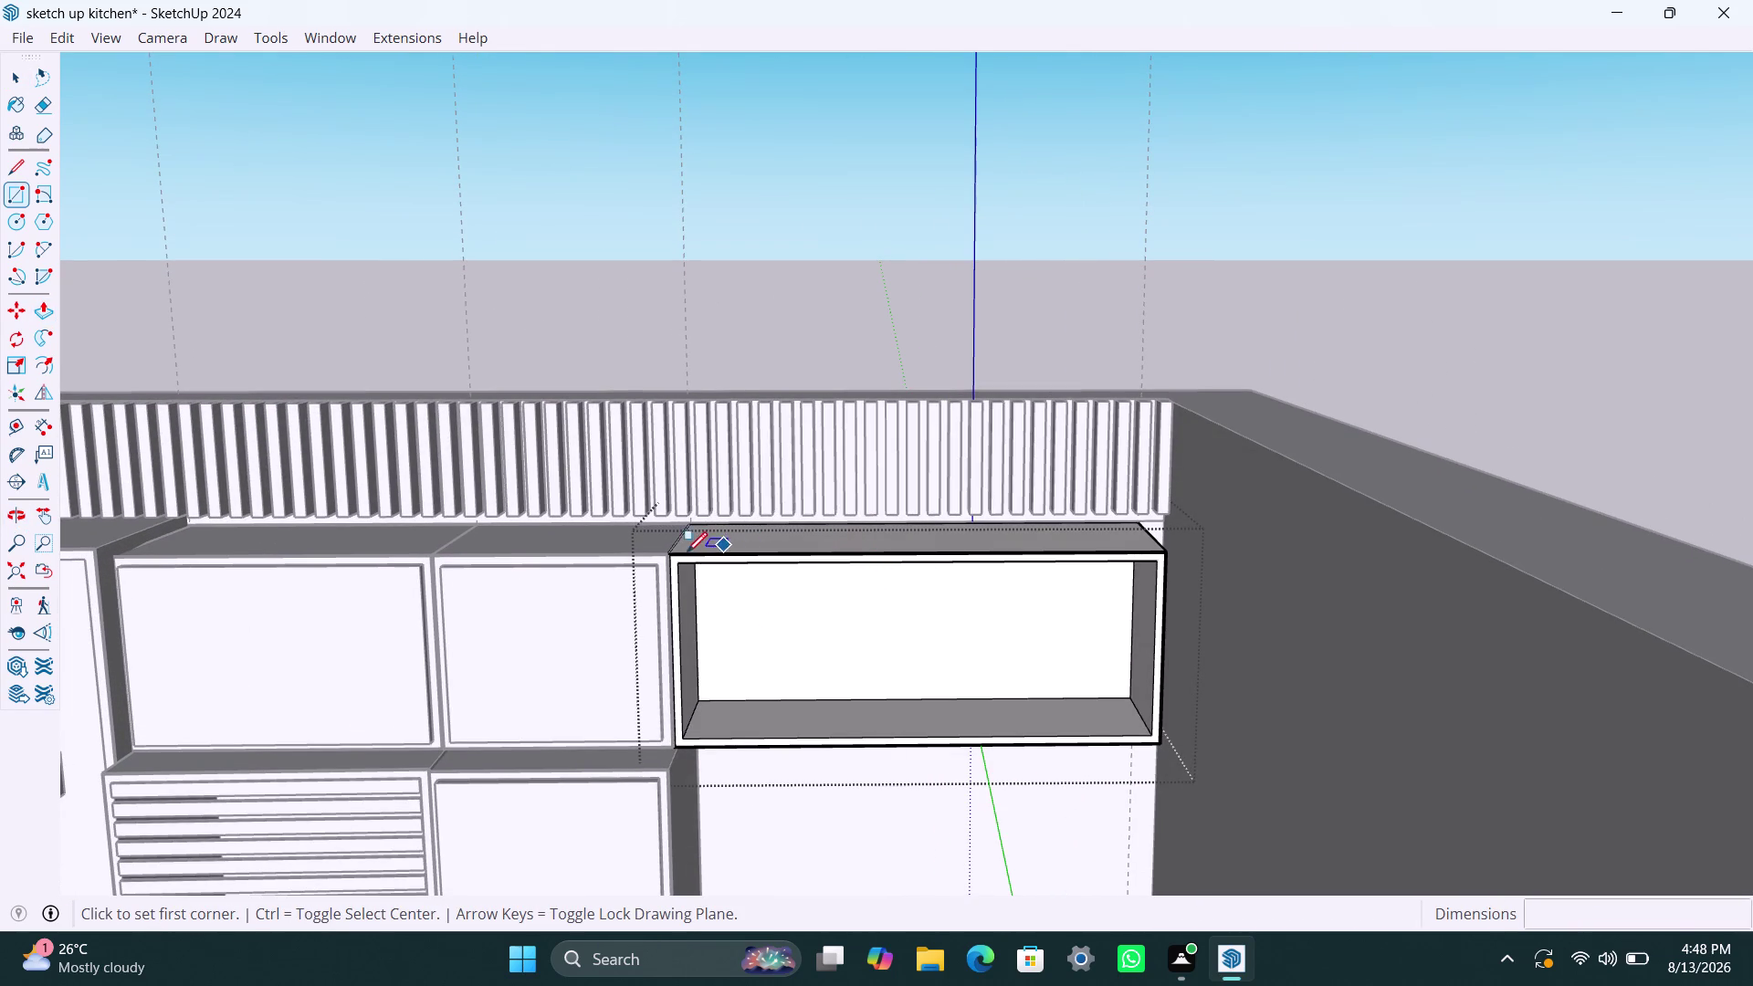
click(677, 563)
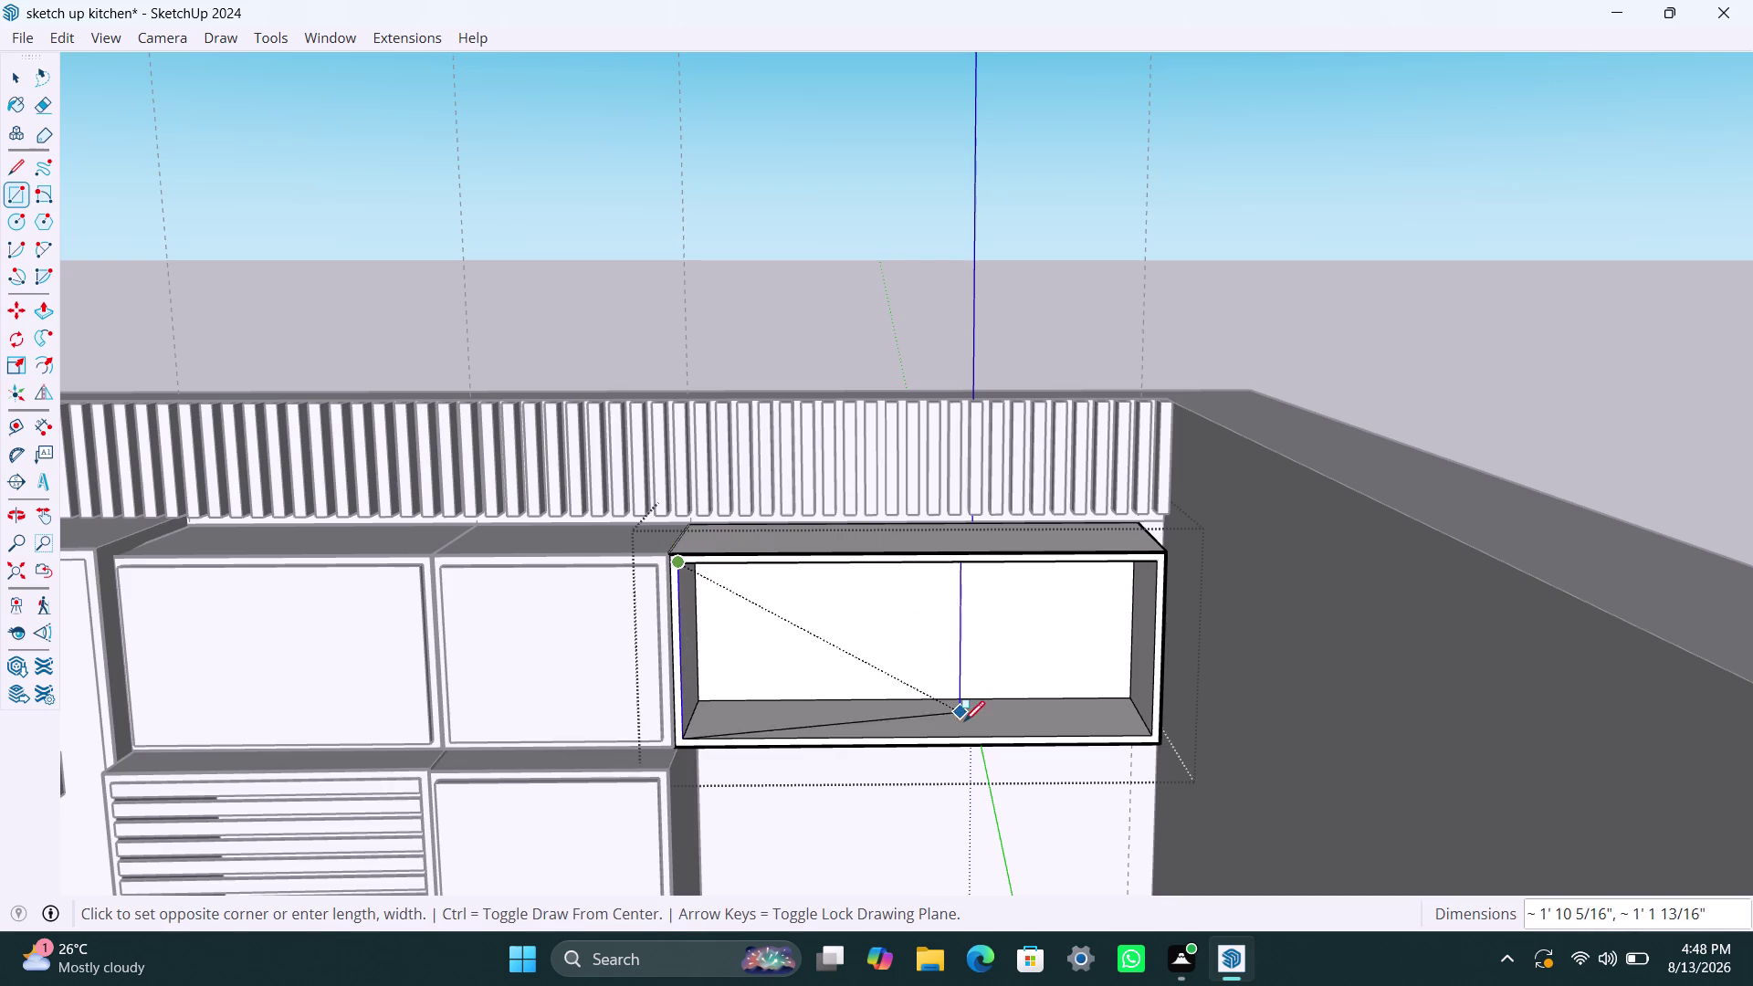
click(924, 737)
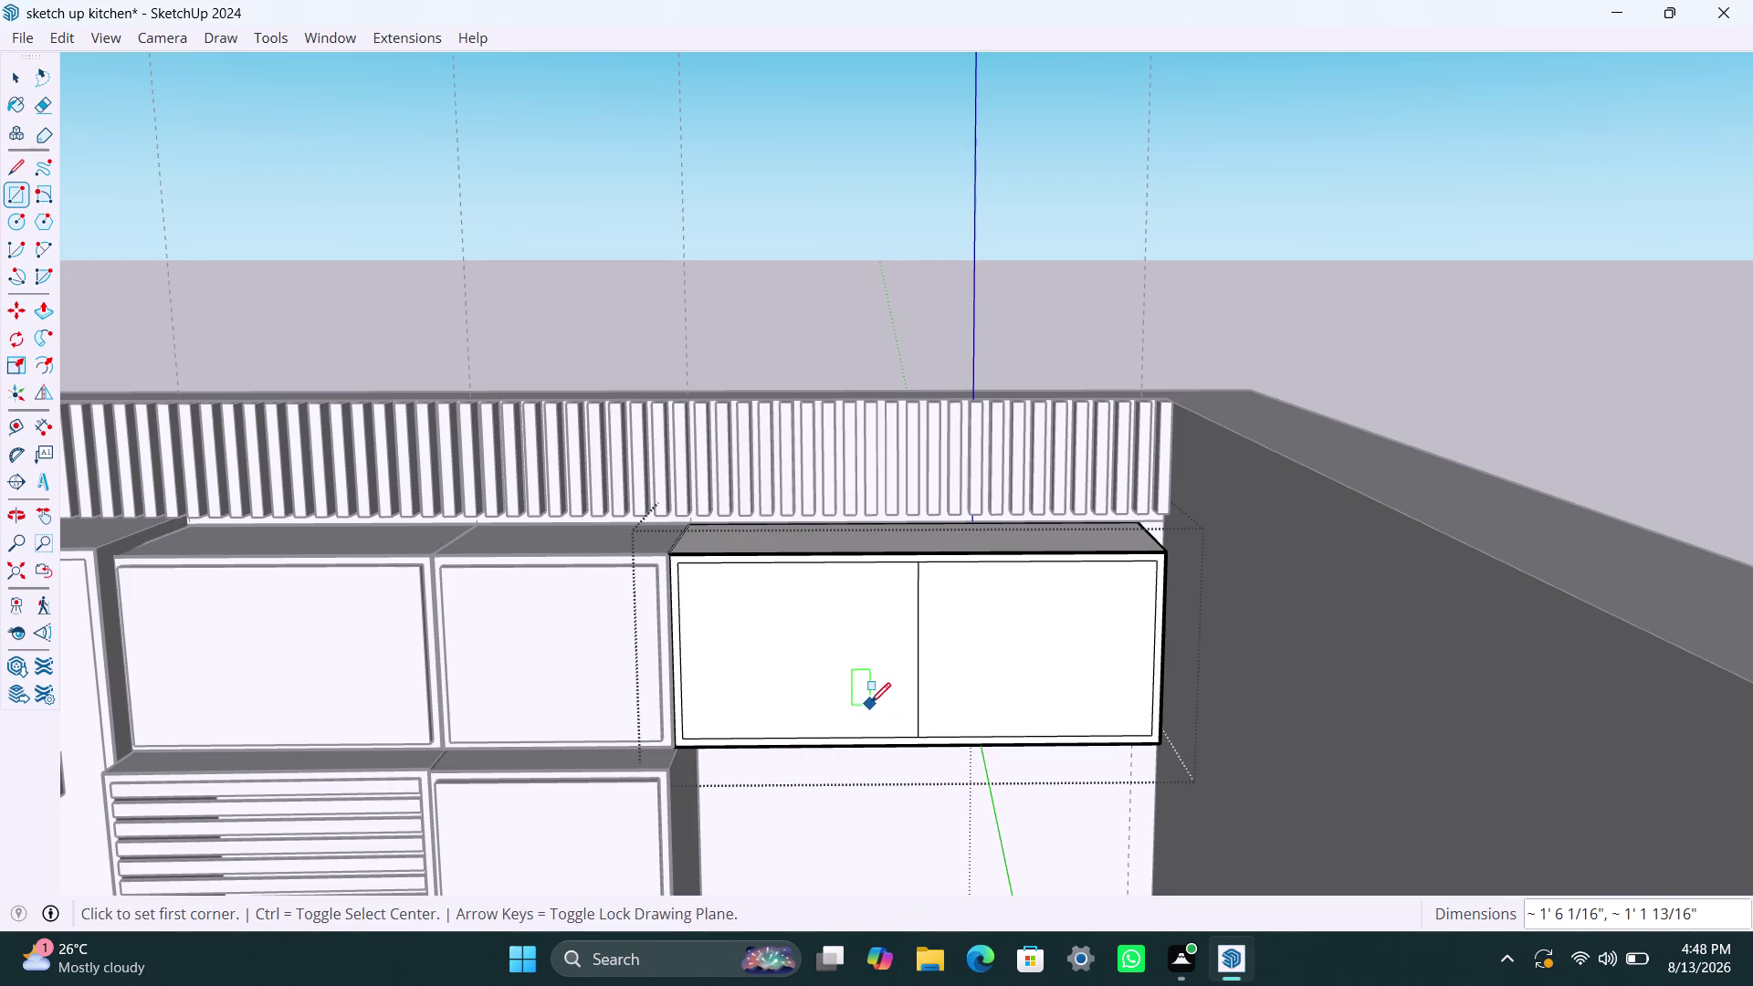
key(space)
click(900, 692)
click(978, 678)
key(Delete)
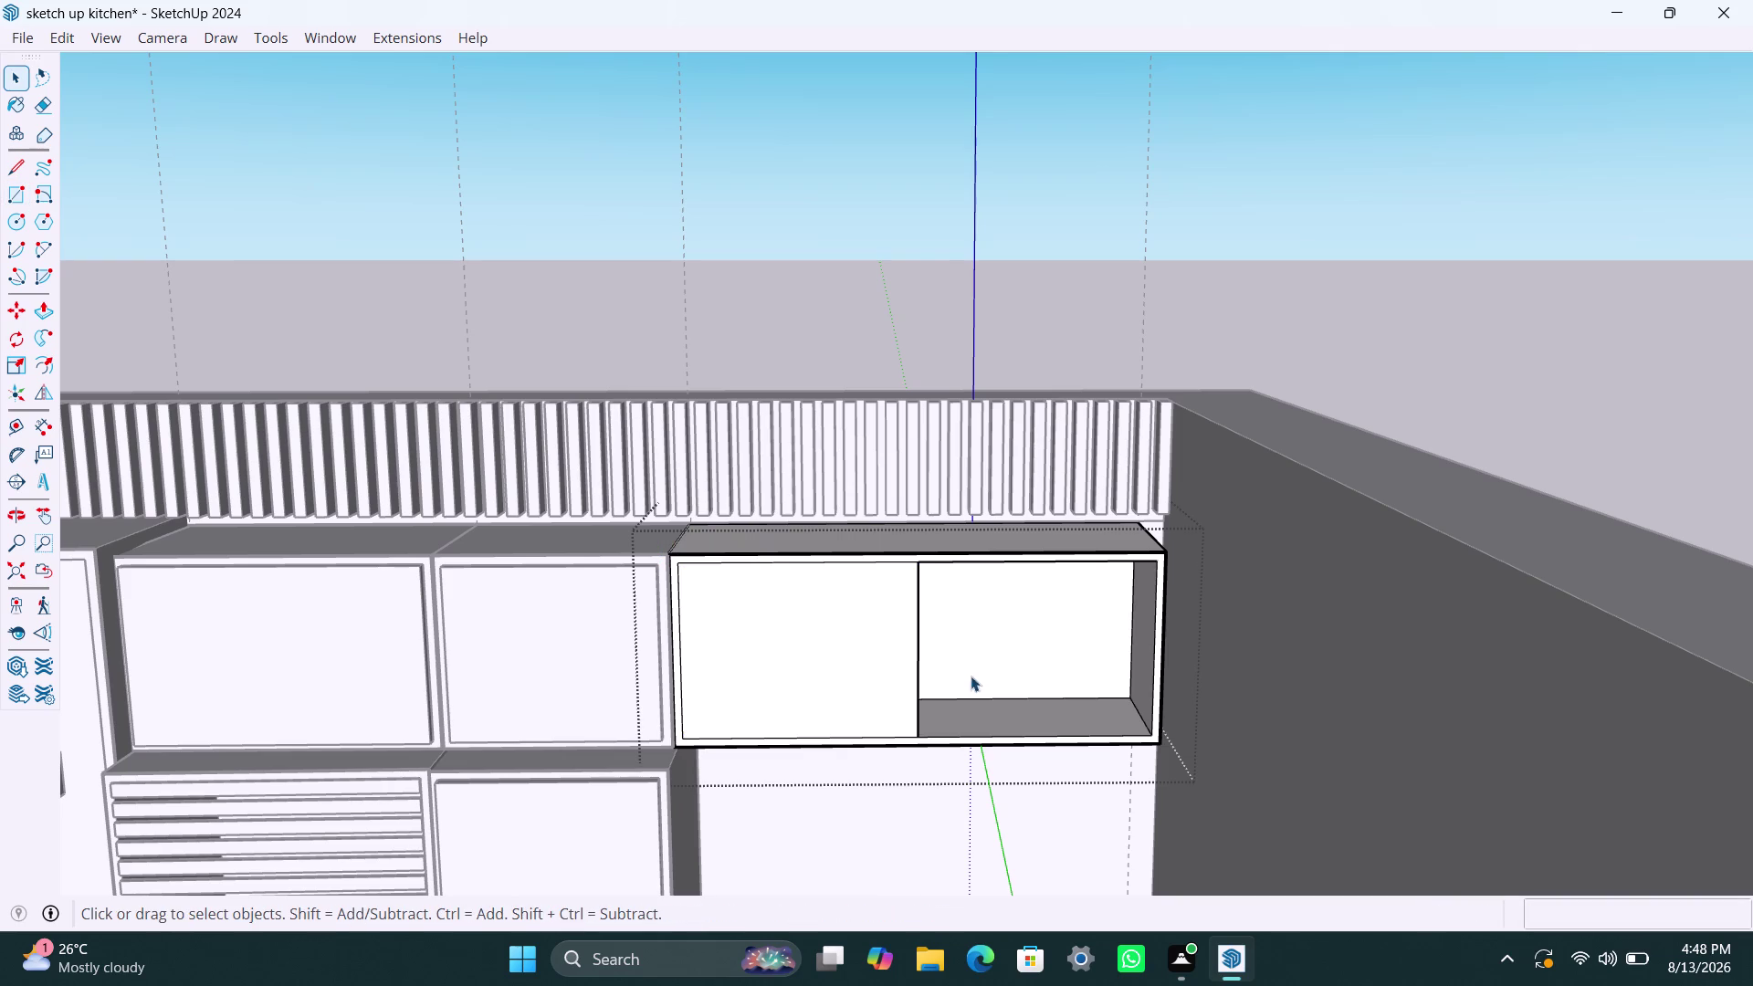
Make the left panel a group and open it for editing.
double_click(862, 677)
right_click(857, 675)
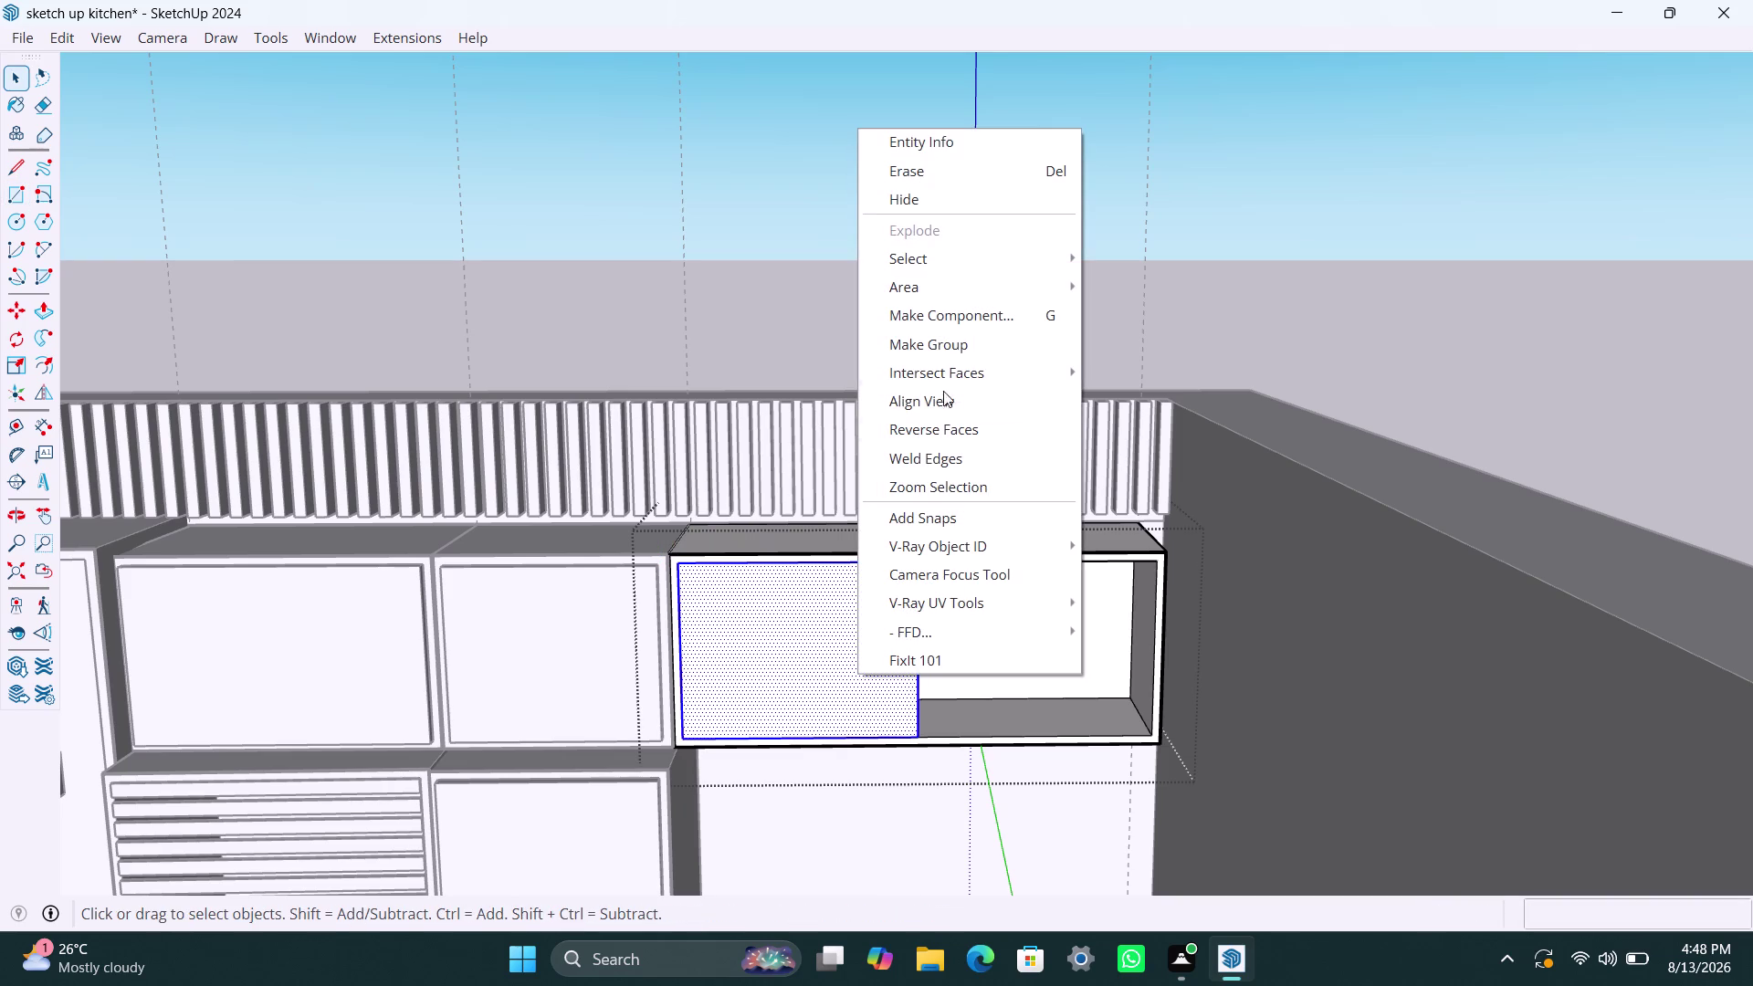
click(943, 347)
double_click(868, 599)
click(867, 605)
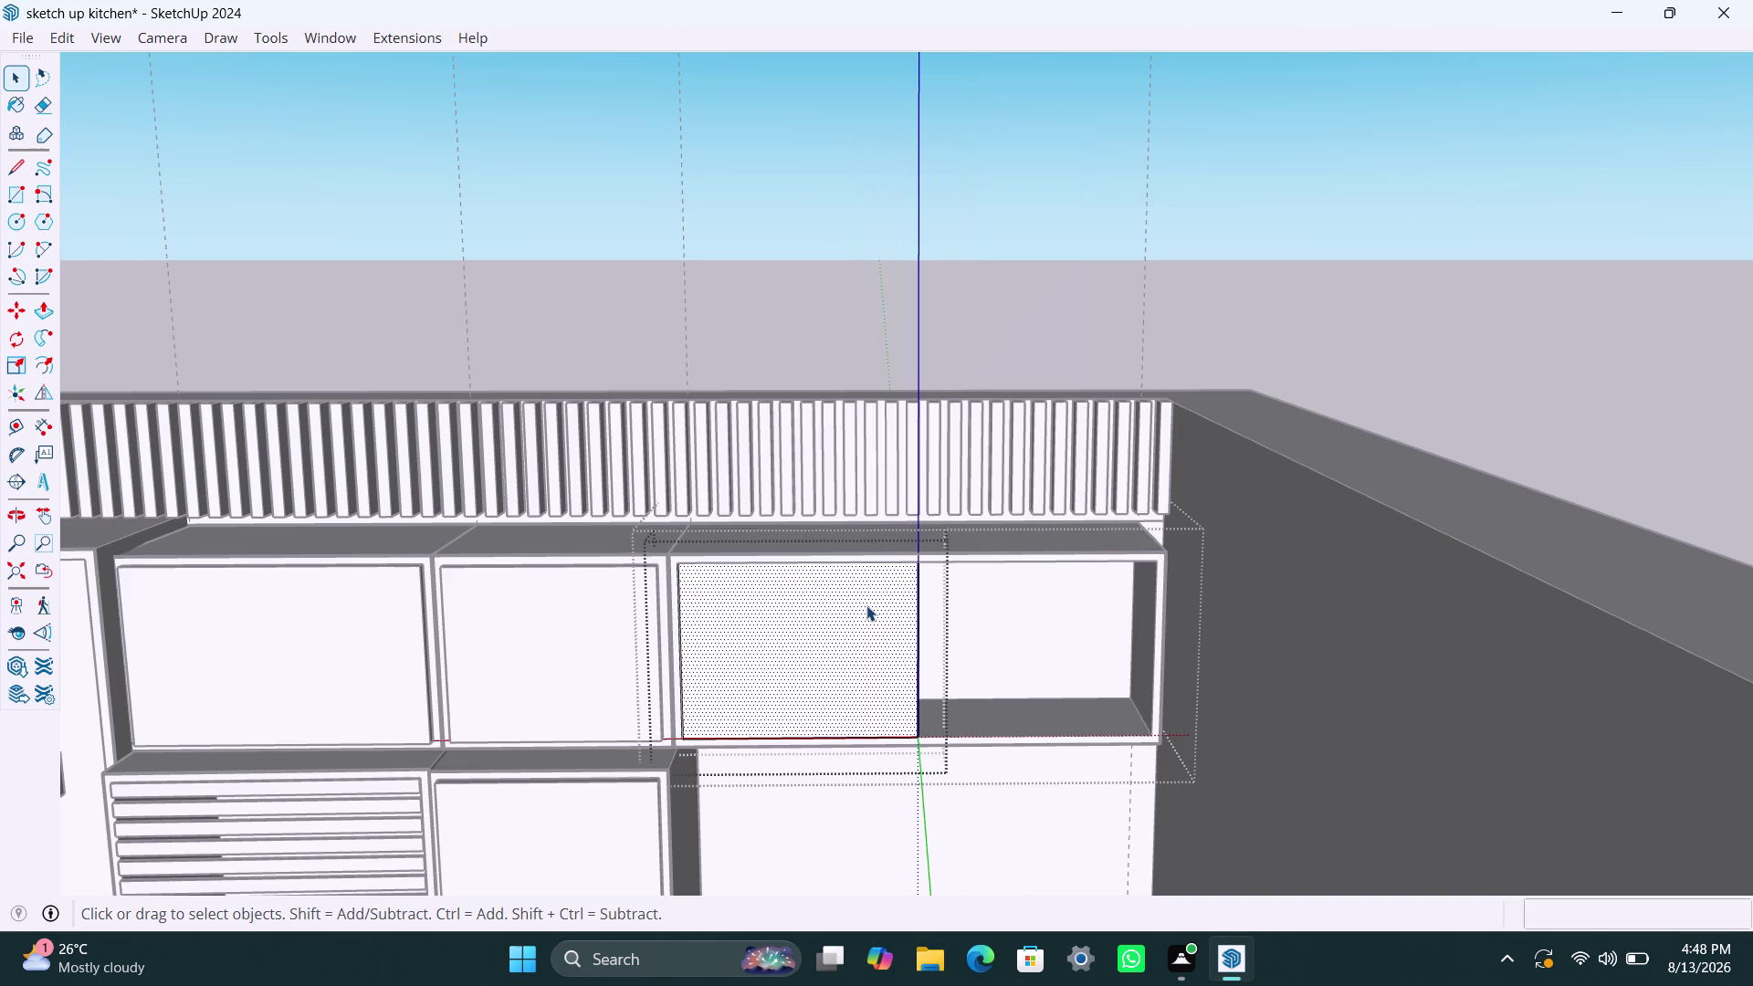
click(867, 606)
Push/Pull the panel face to 18 mm thickness and close the group.
key(p)
click(867, 607)
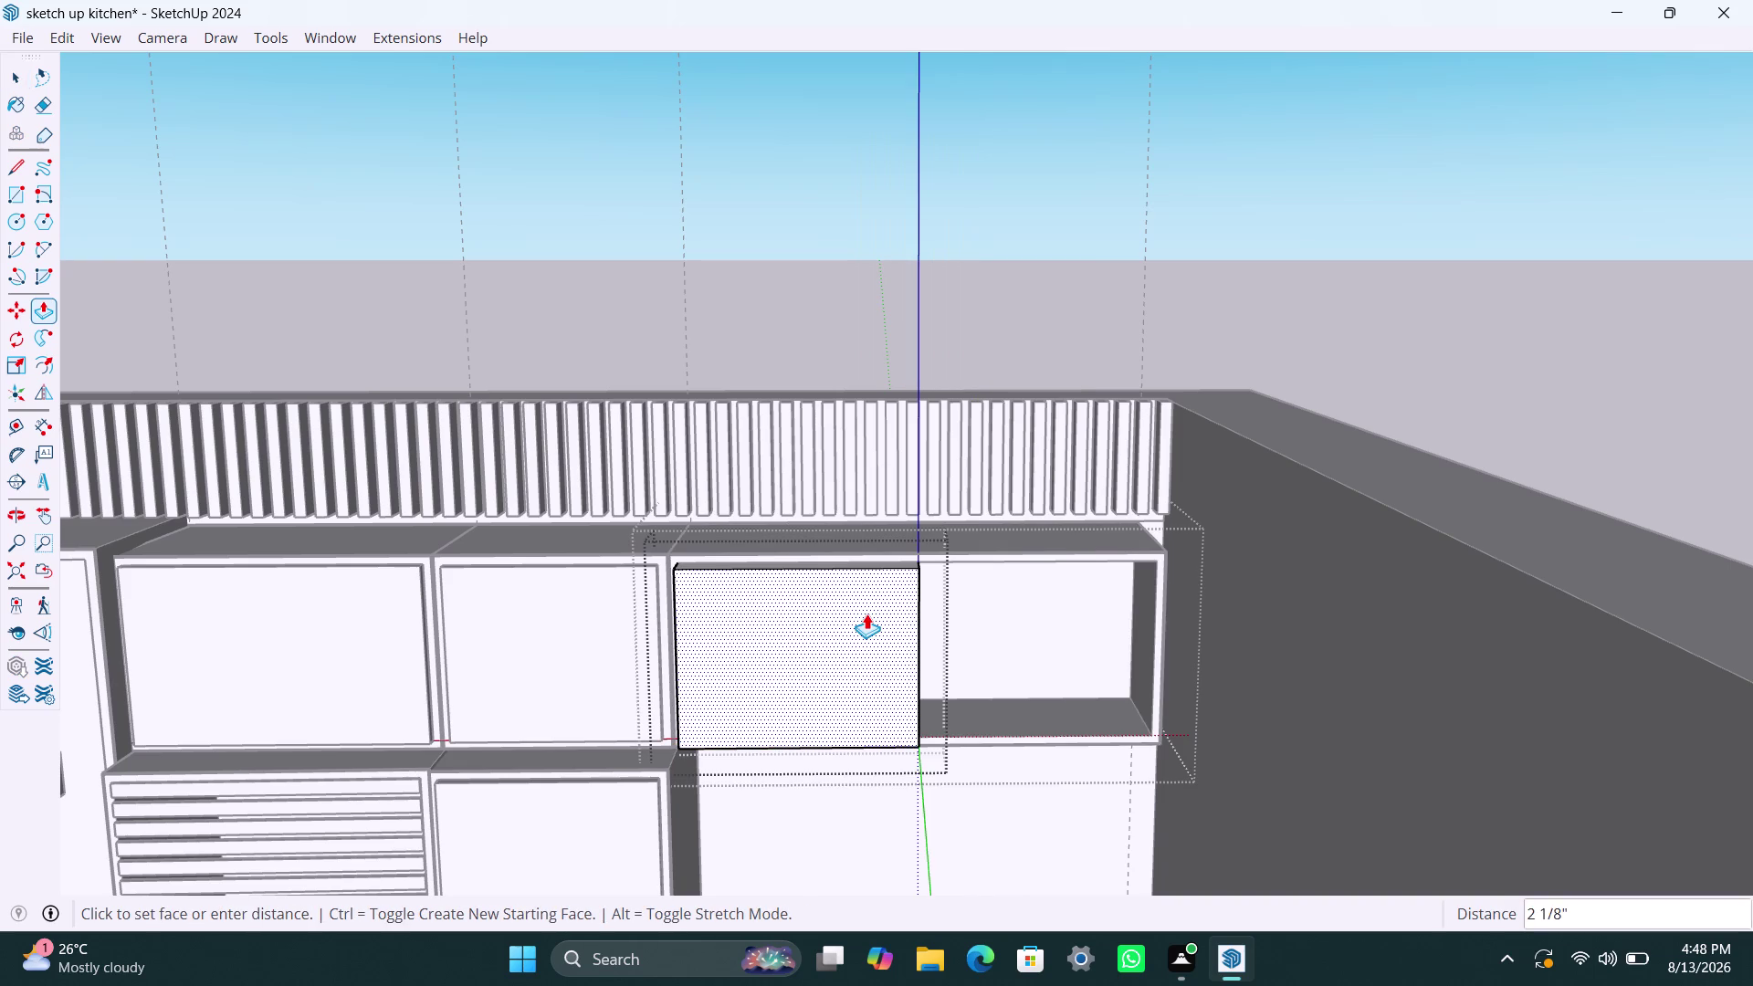
text(18mm)
key(Return)
key(space)
click(867, 617)
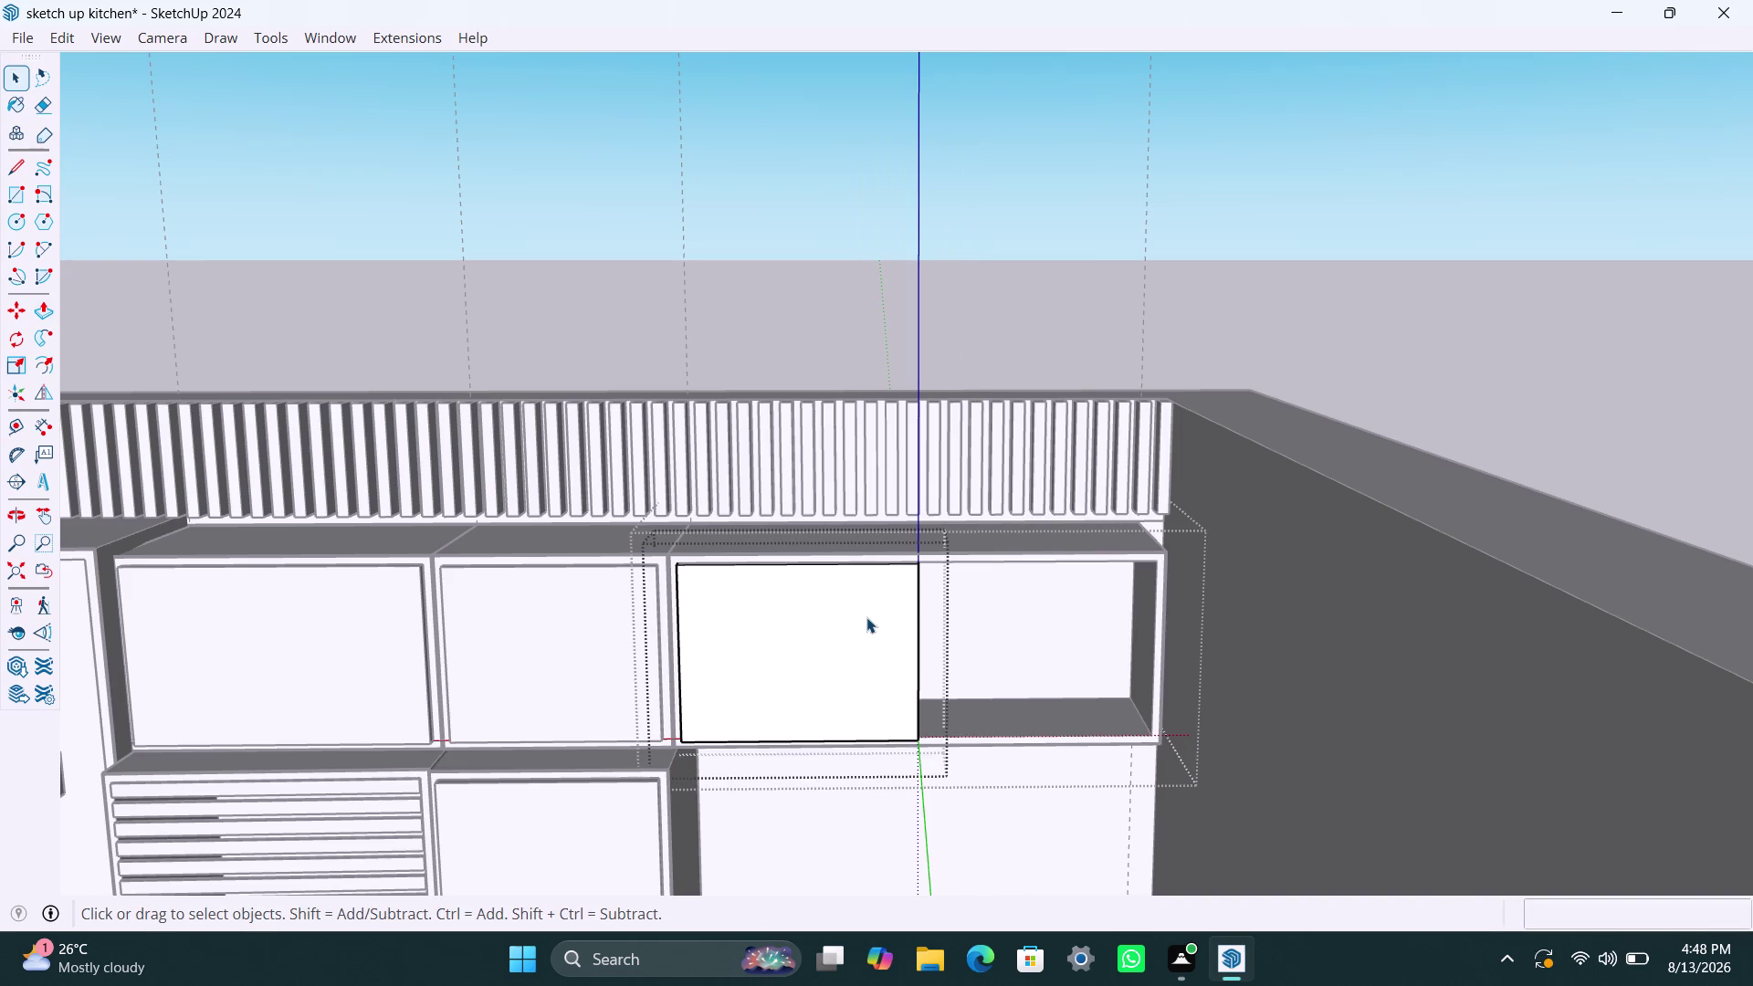
click(995, 317)
Copy the finished left door panel into the right half of the cabinet front.
click(832, 627)
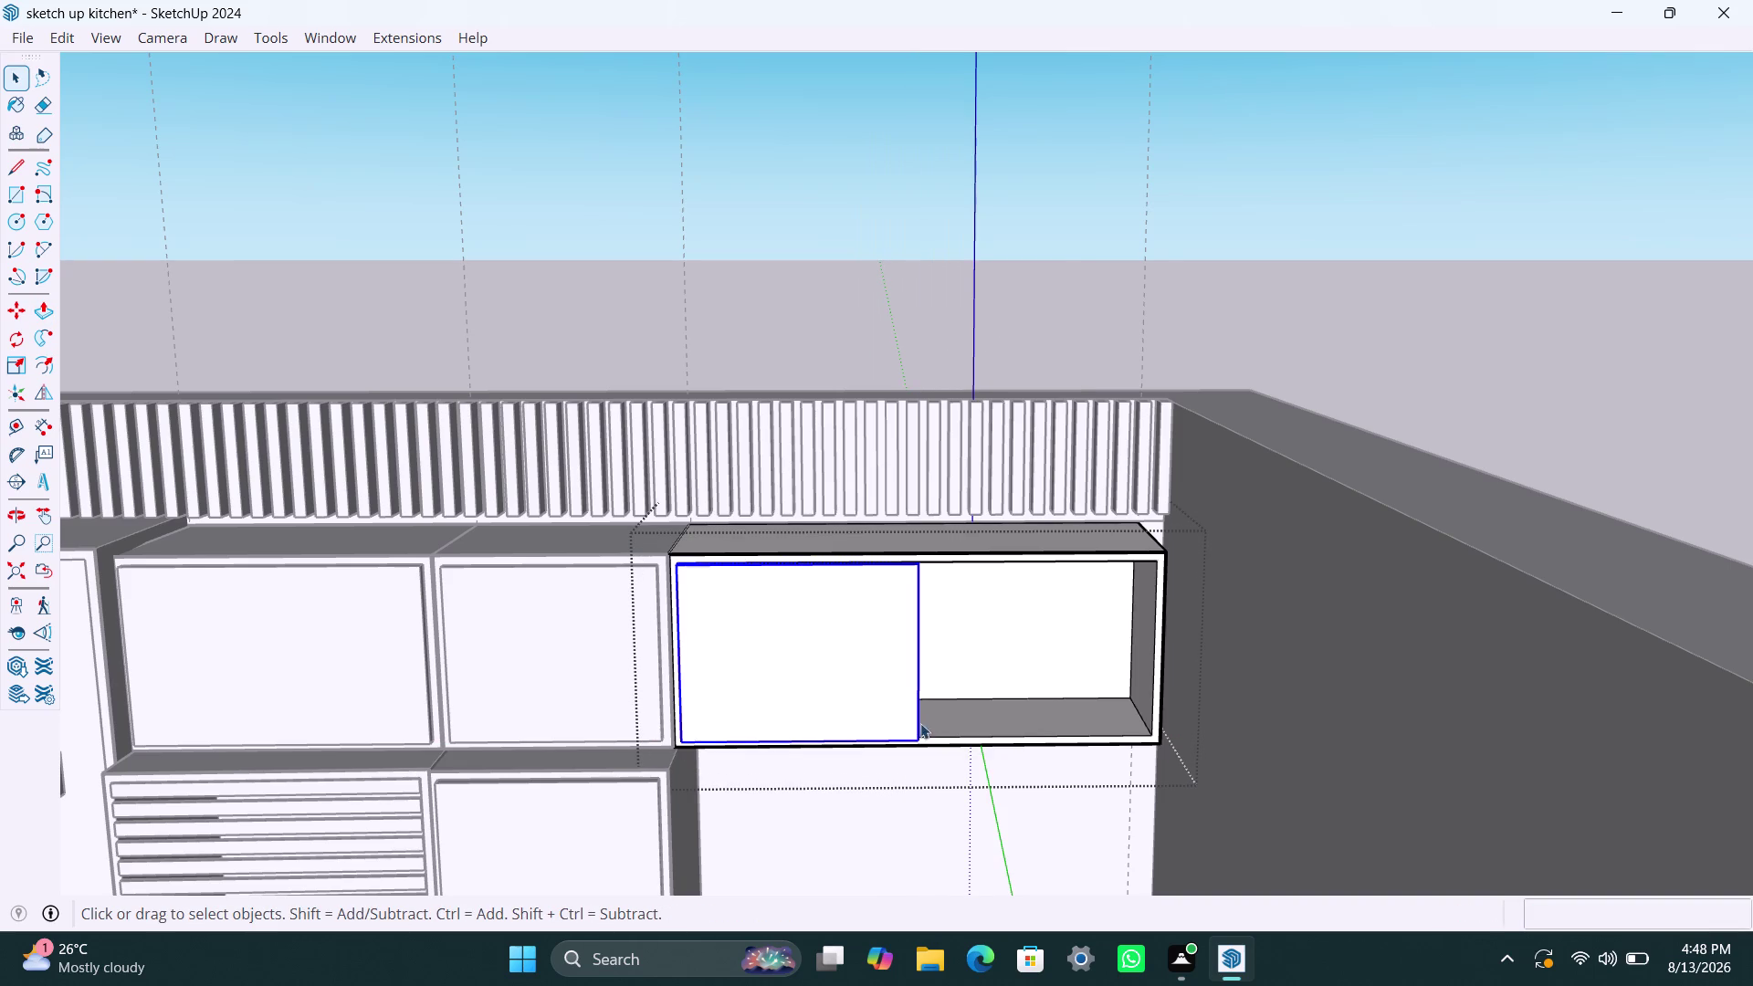
scroll(up, 3)
middle_drag(877, 666, 757, 665)
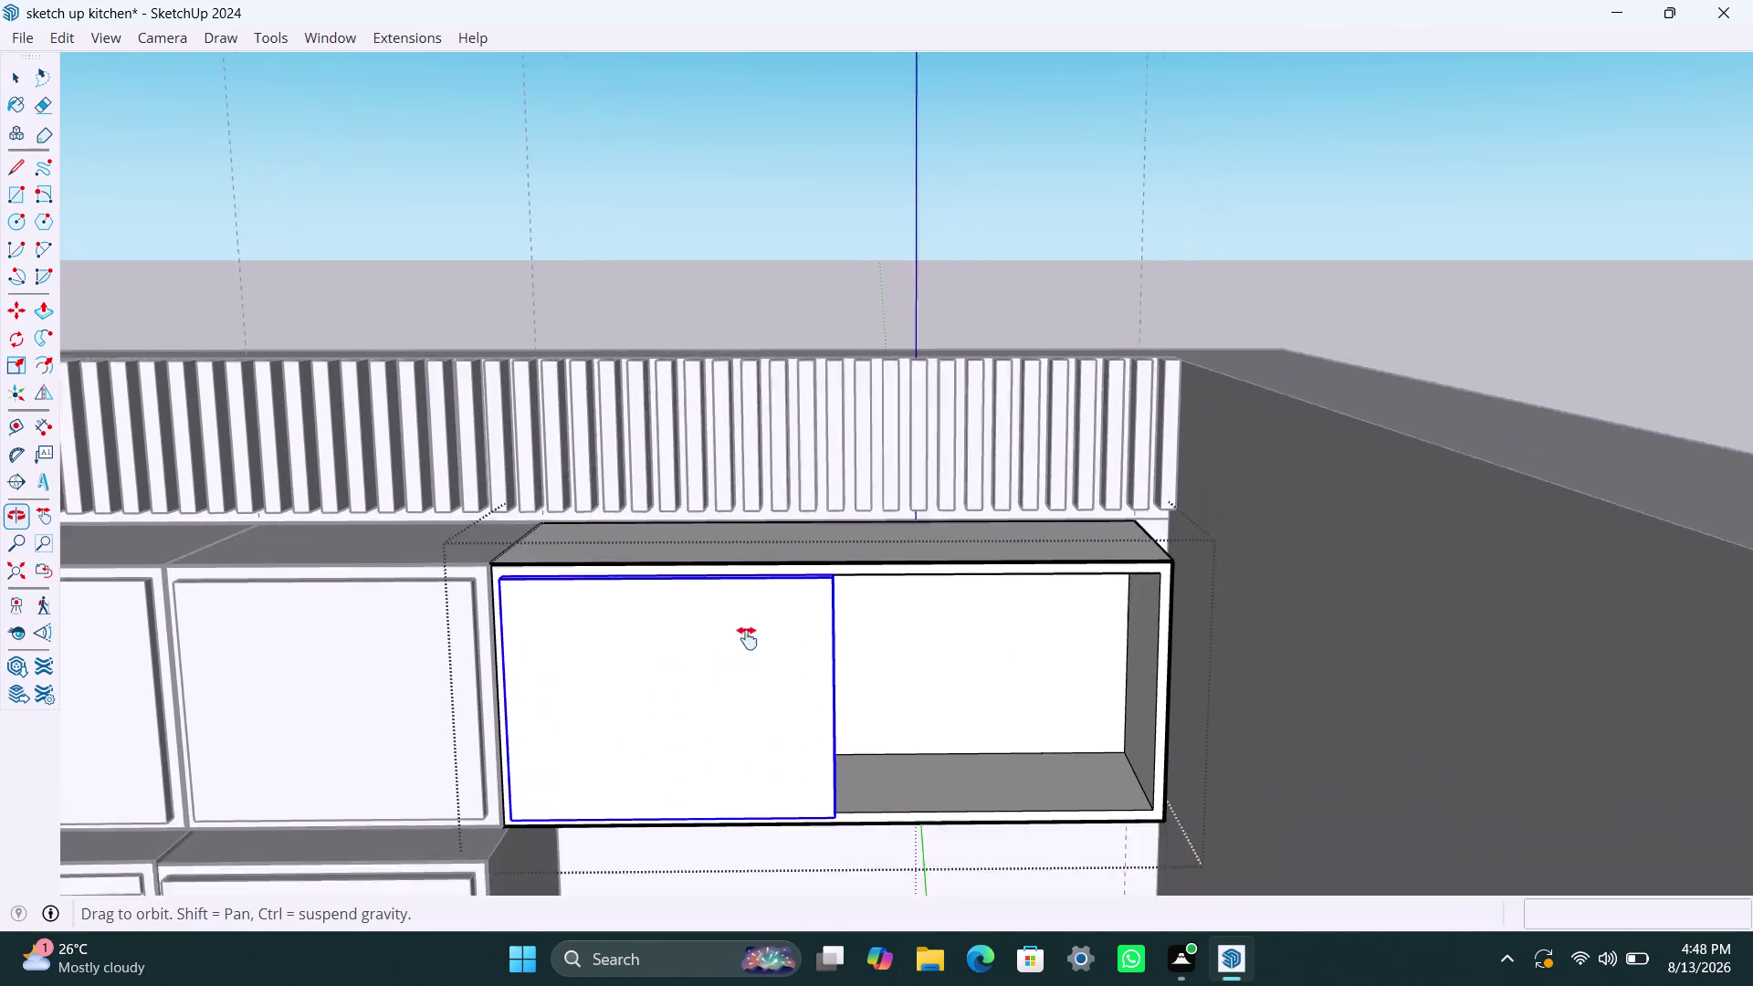
middle_drag(757, 665, 729, 588)
key(m)
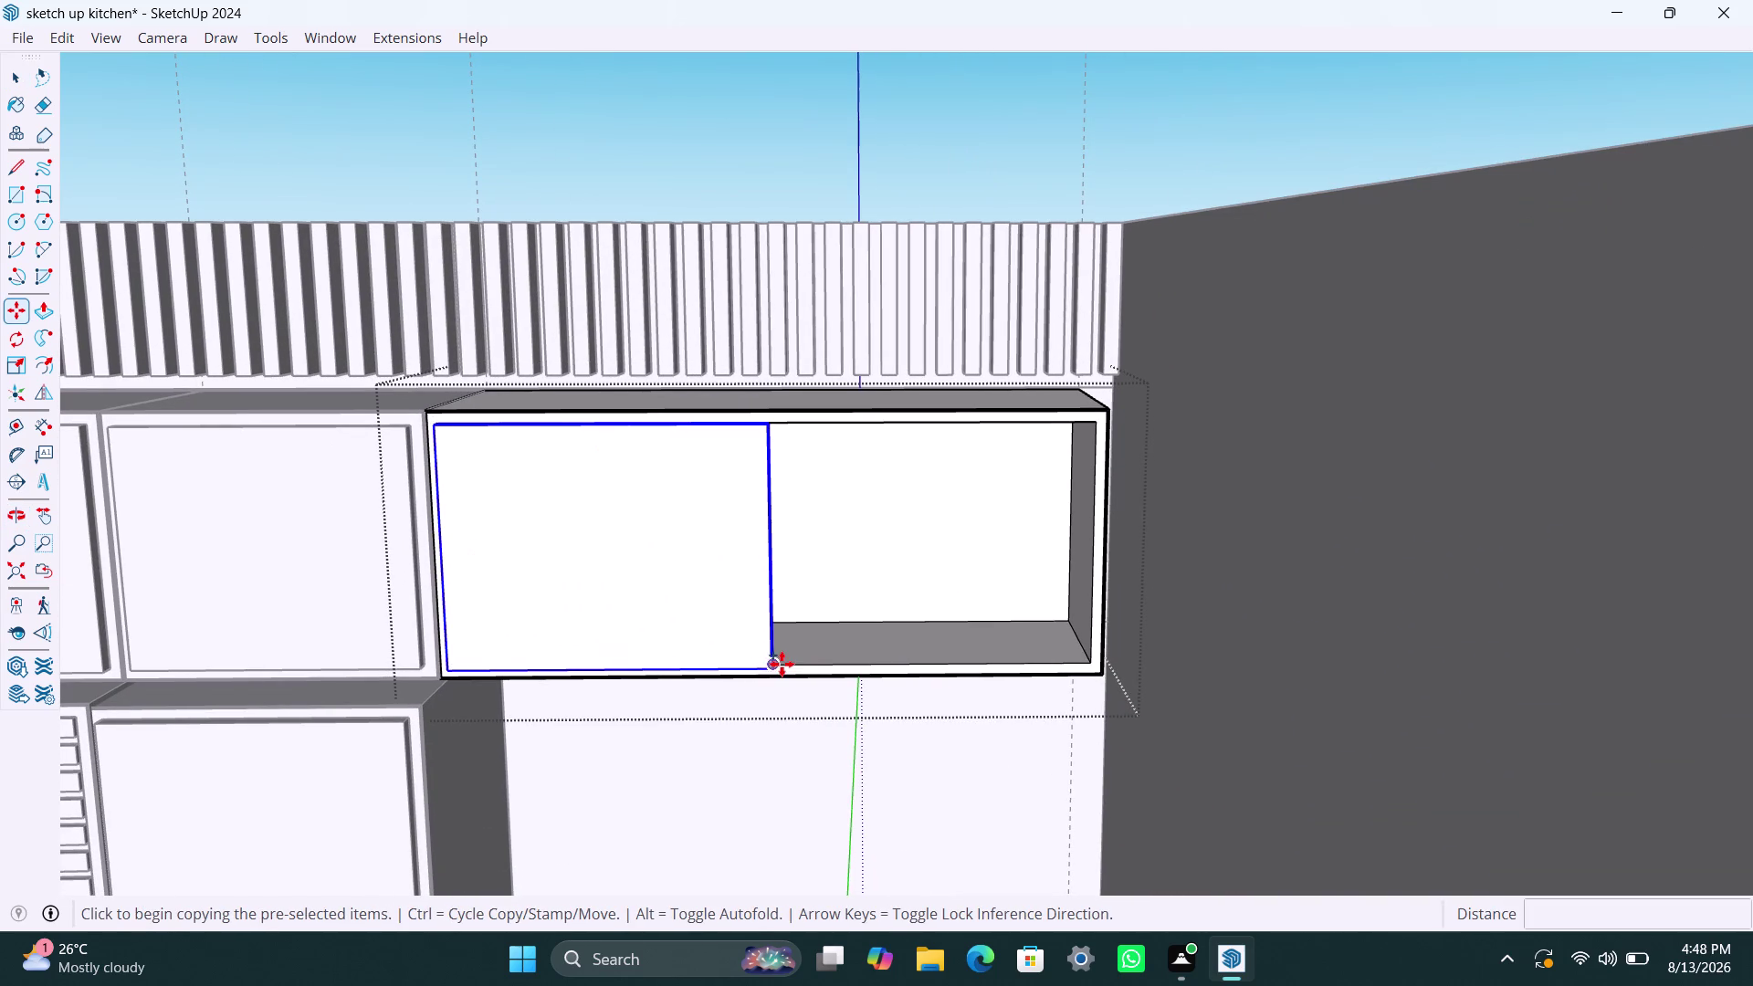
click(778, 659)
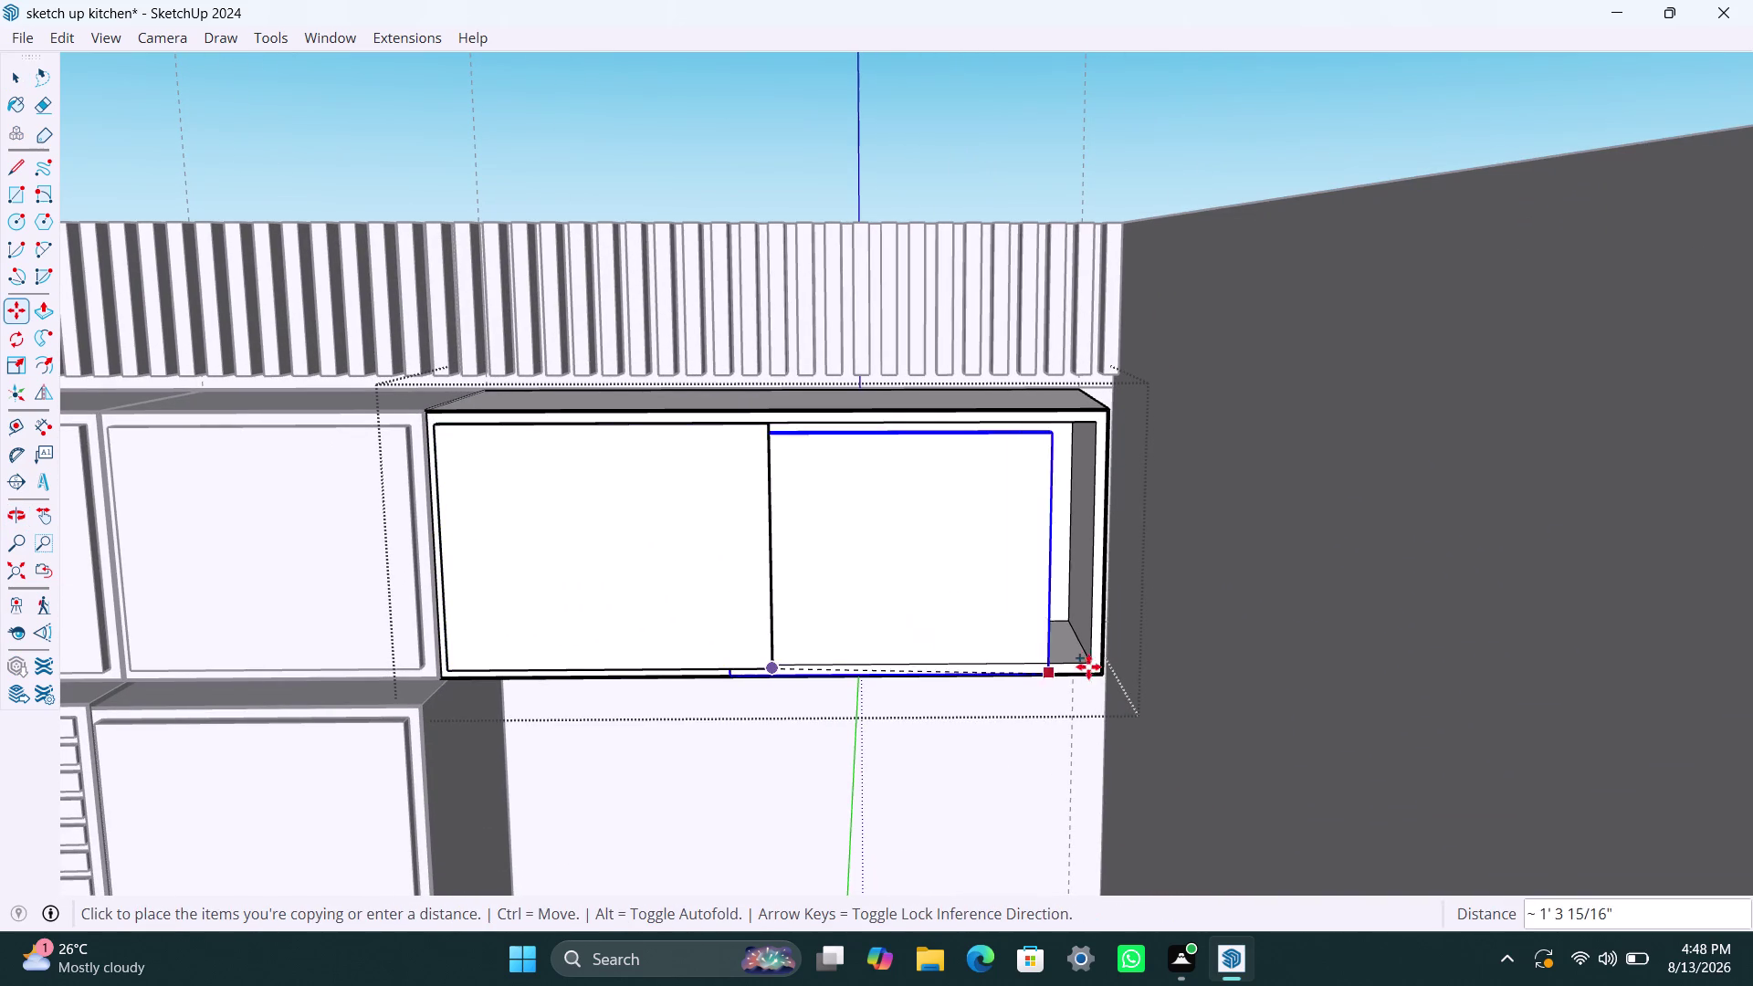
click(1091, 663)
key(space)
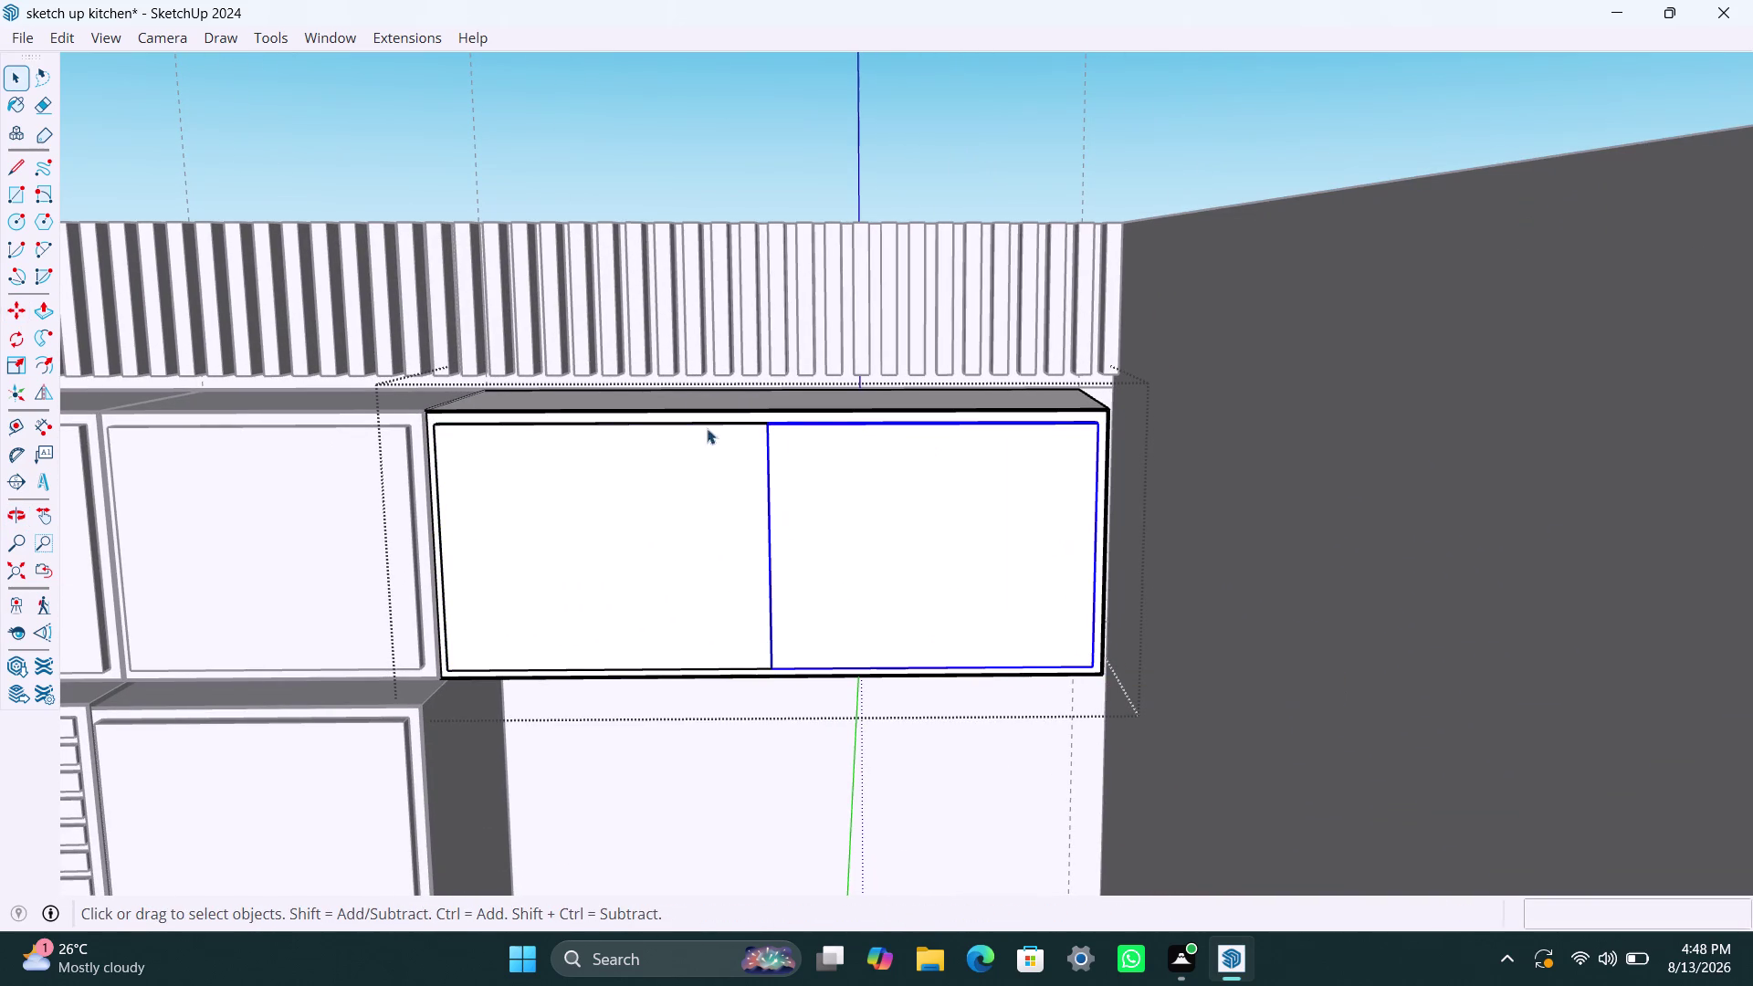
Push/Pull the thin door panel's front face outward to give it thickness.
scroll(up, 3)
middle_drag(782, 494, 784, 565)
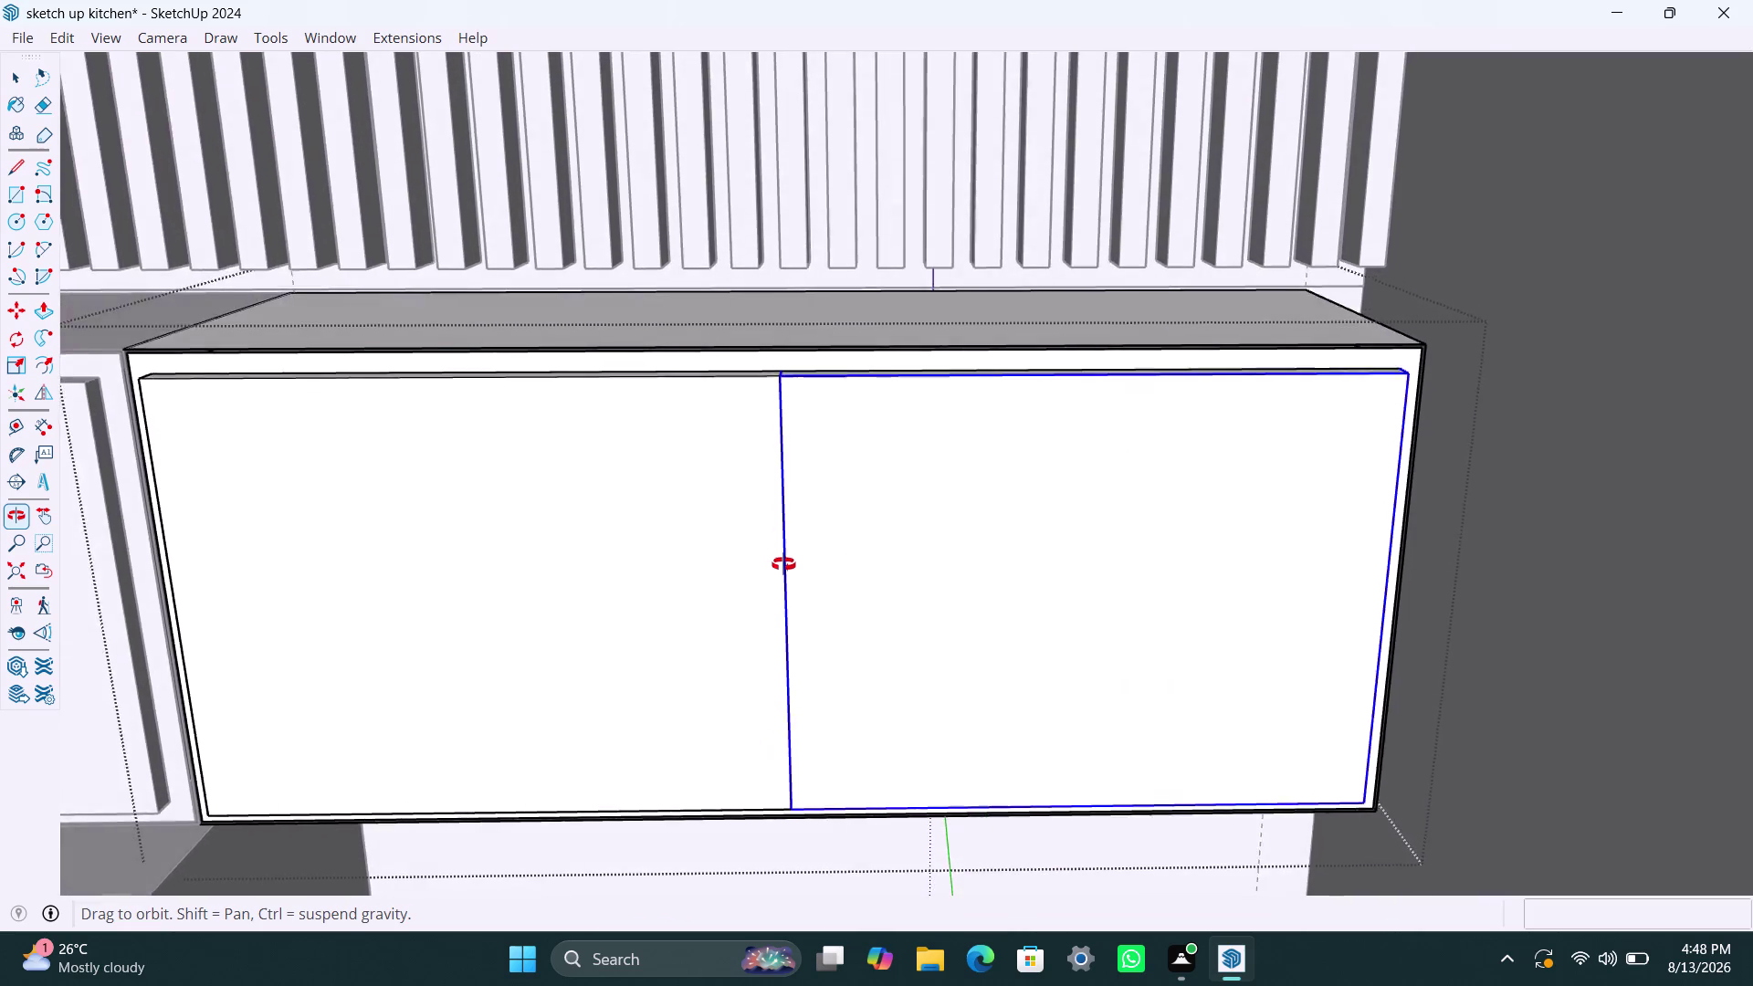
middle_drag(783, 564, 780, 717)
key(space)
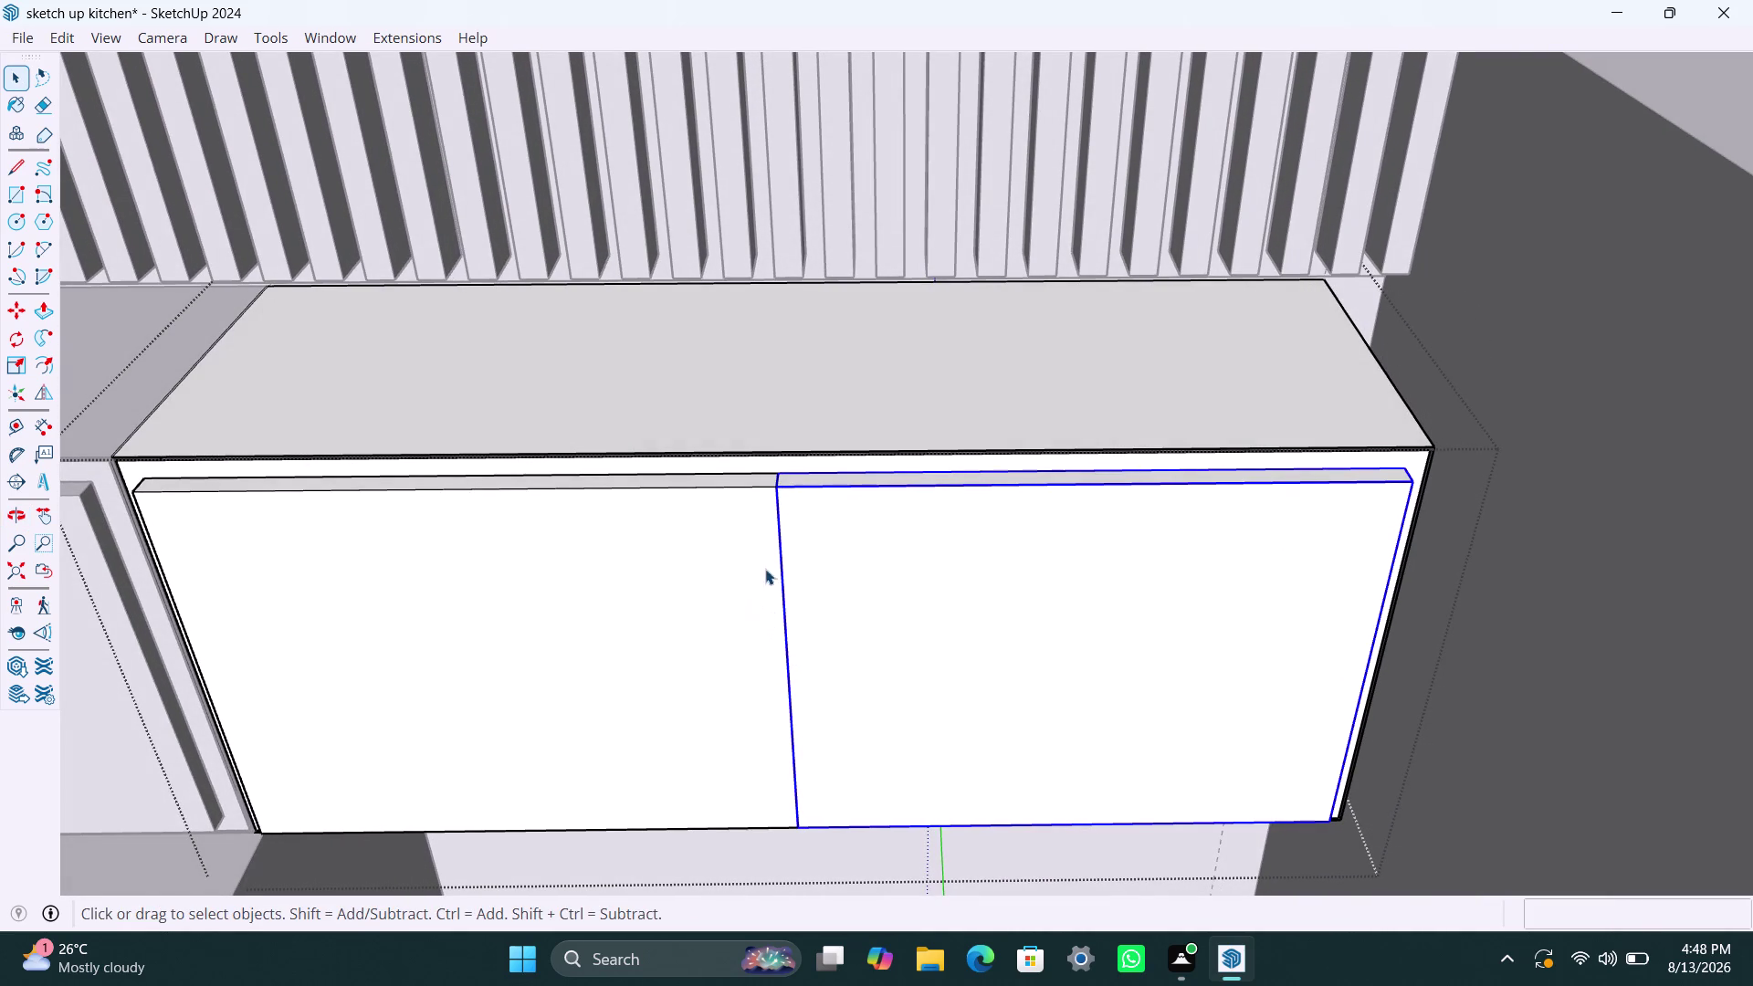
scroll(up, 3)
scroll(up, 3)
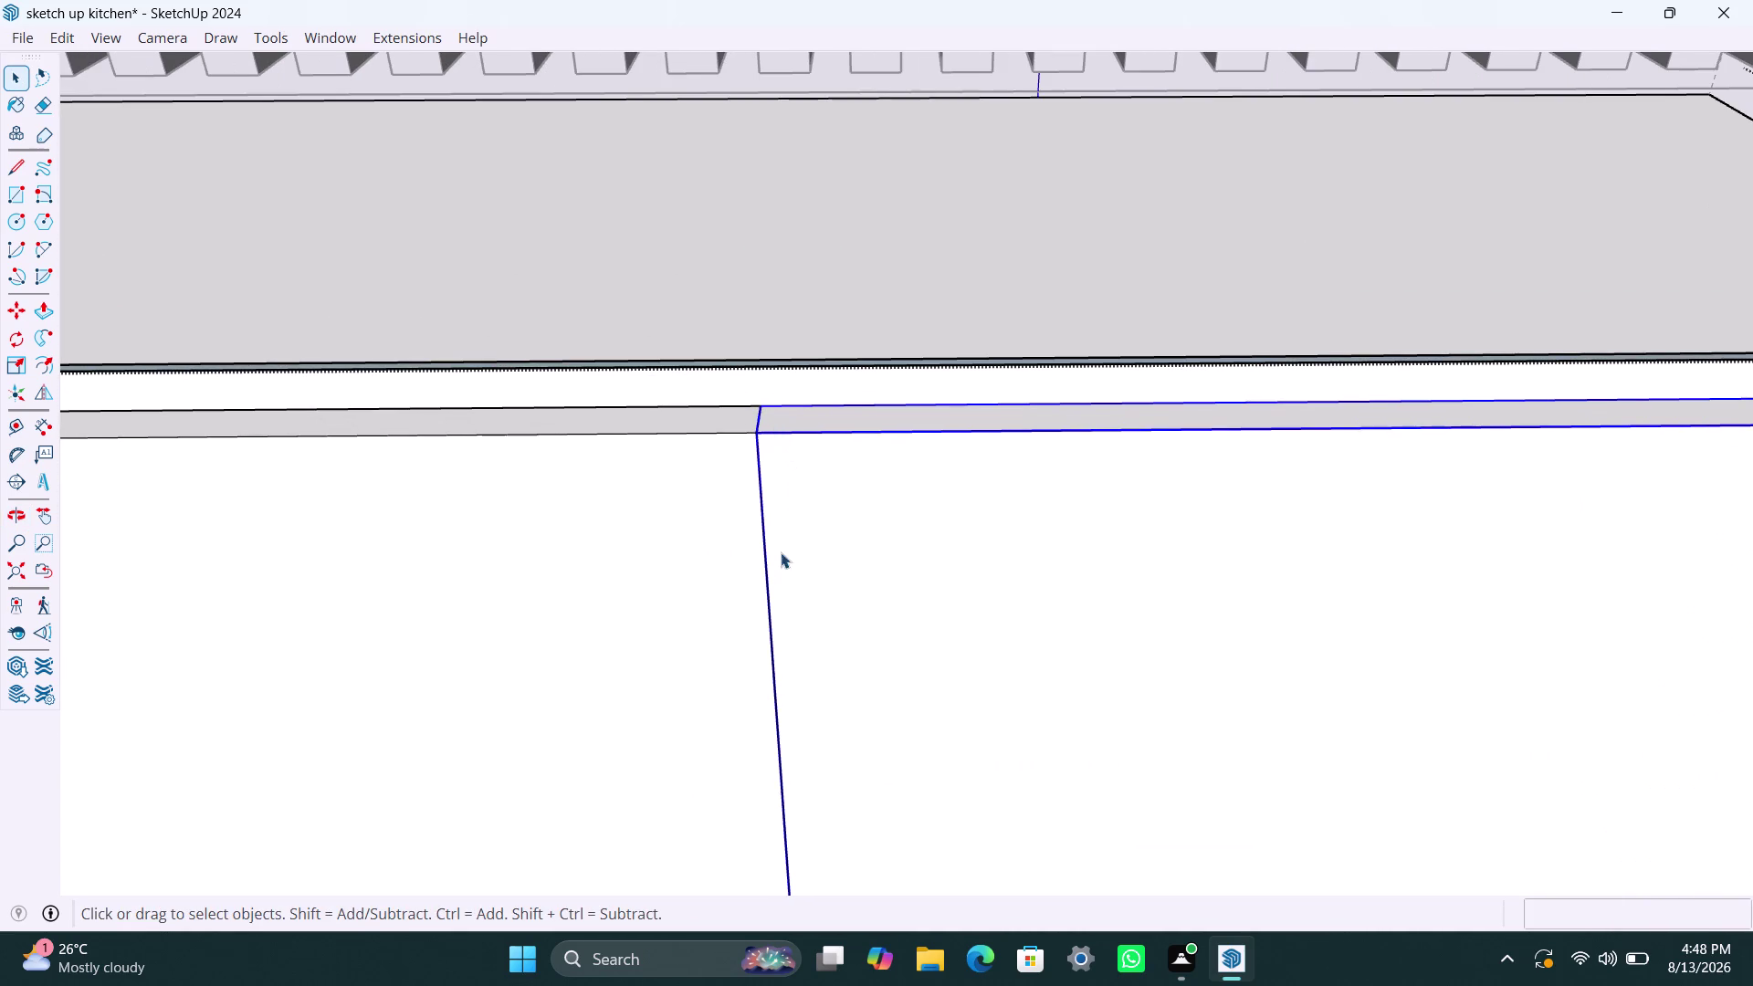
scroll(down, 3)
middle_drag(1212, 691, 1068, 630)
scroll(down, 3)
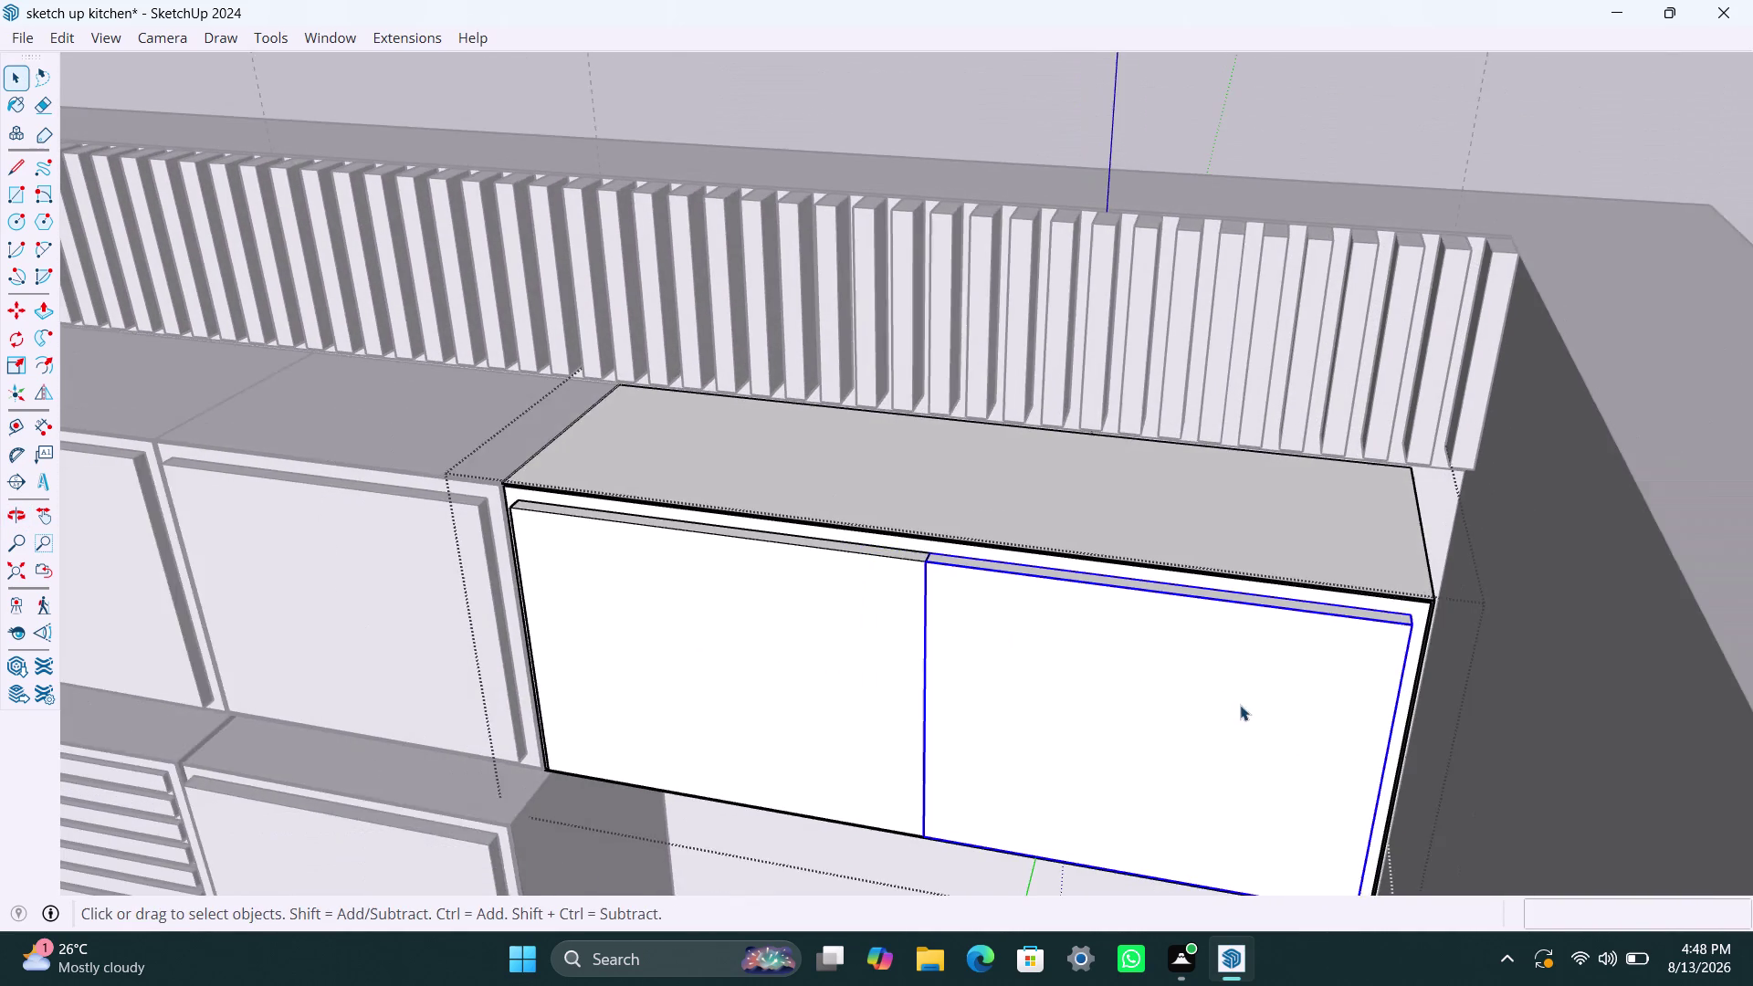
middle_drag(1249, 720, 1077, 594)
scroll(up, 3)
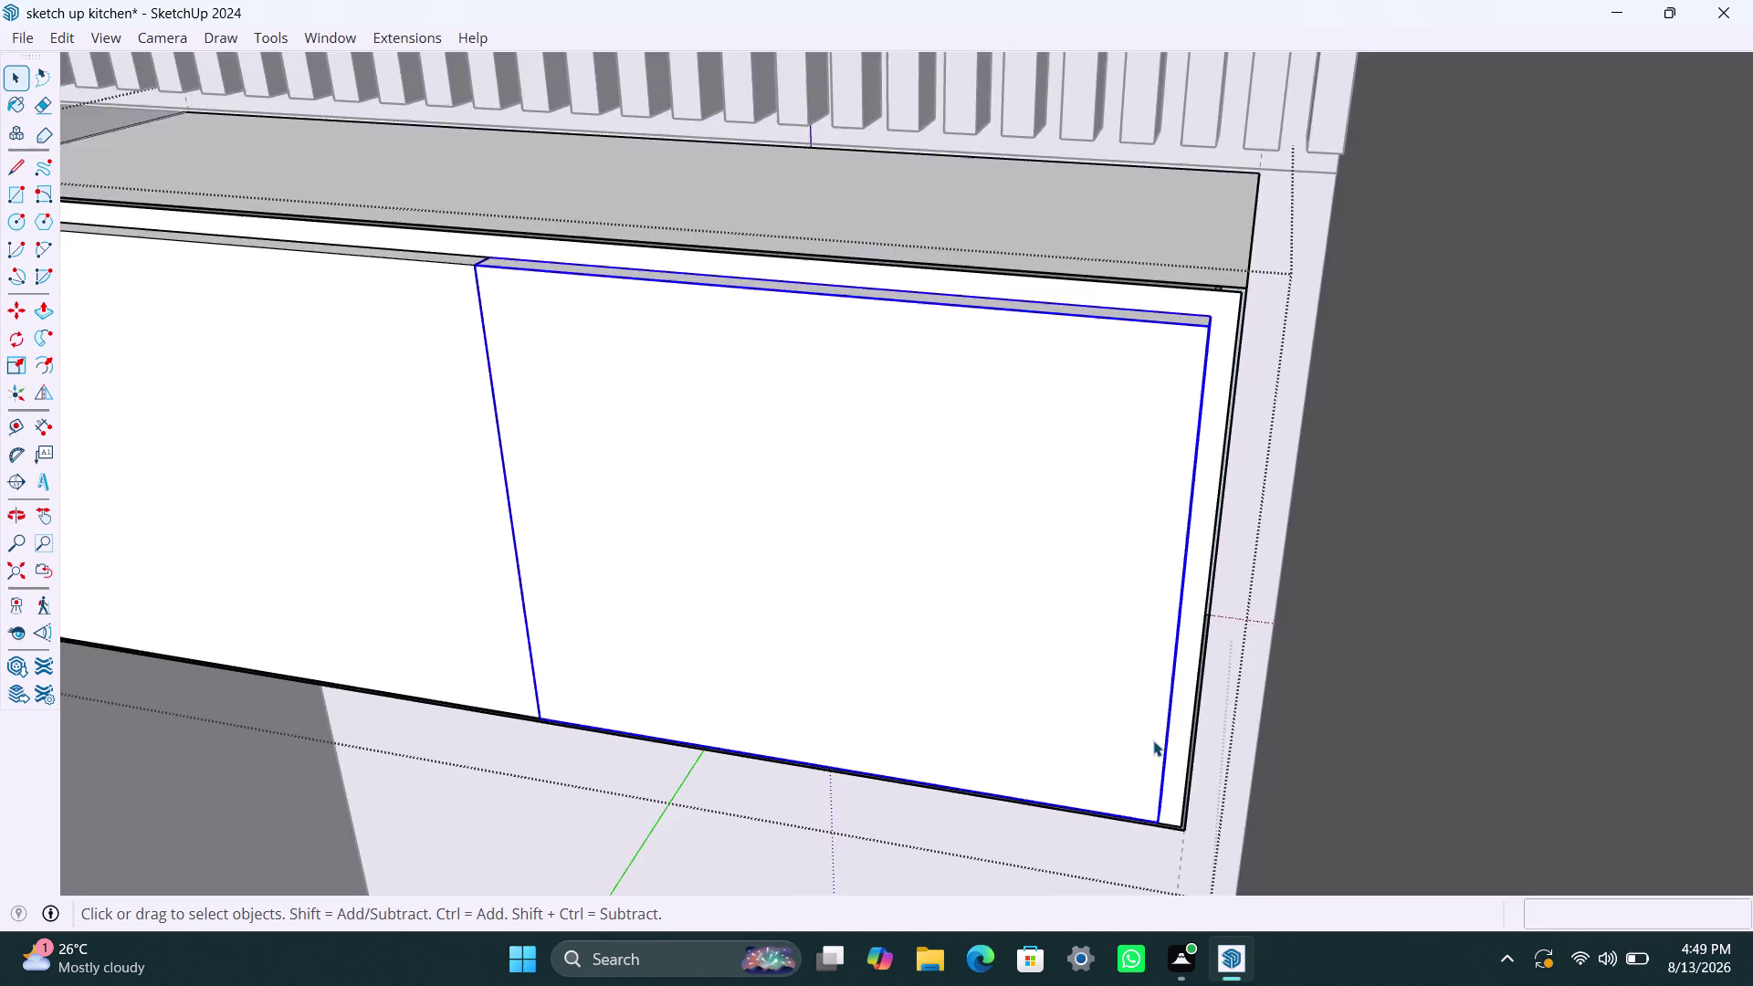
scroll(up, 3)
middle_drag(1148, 733, 1080, 751)
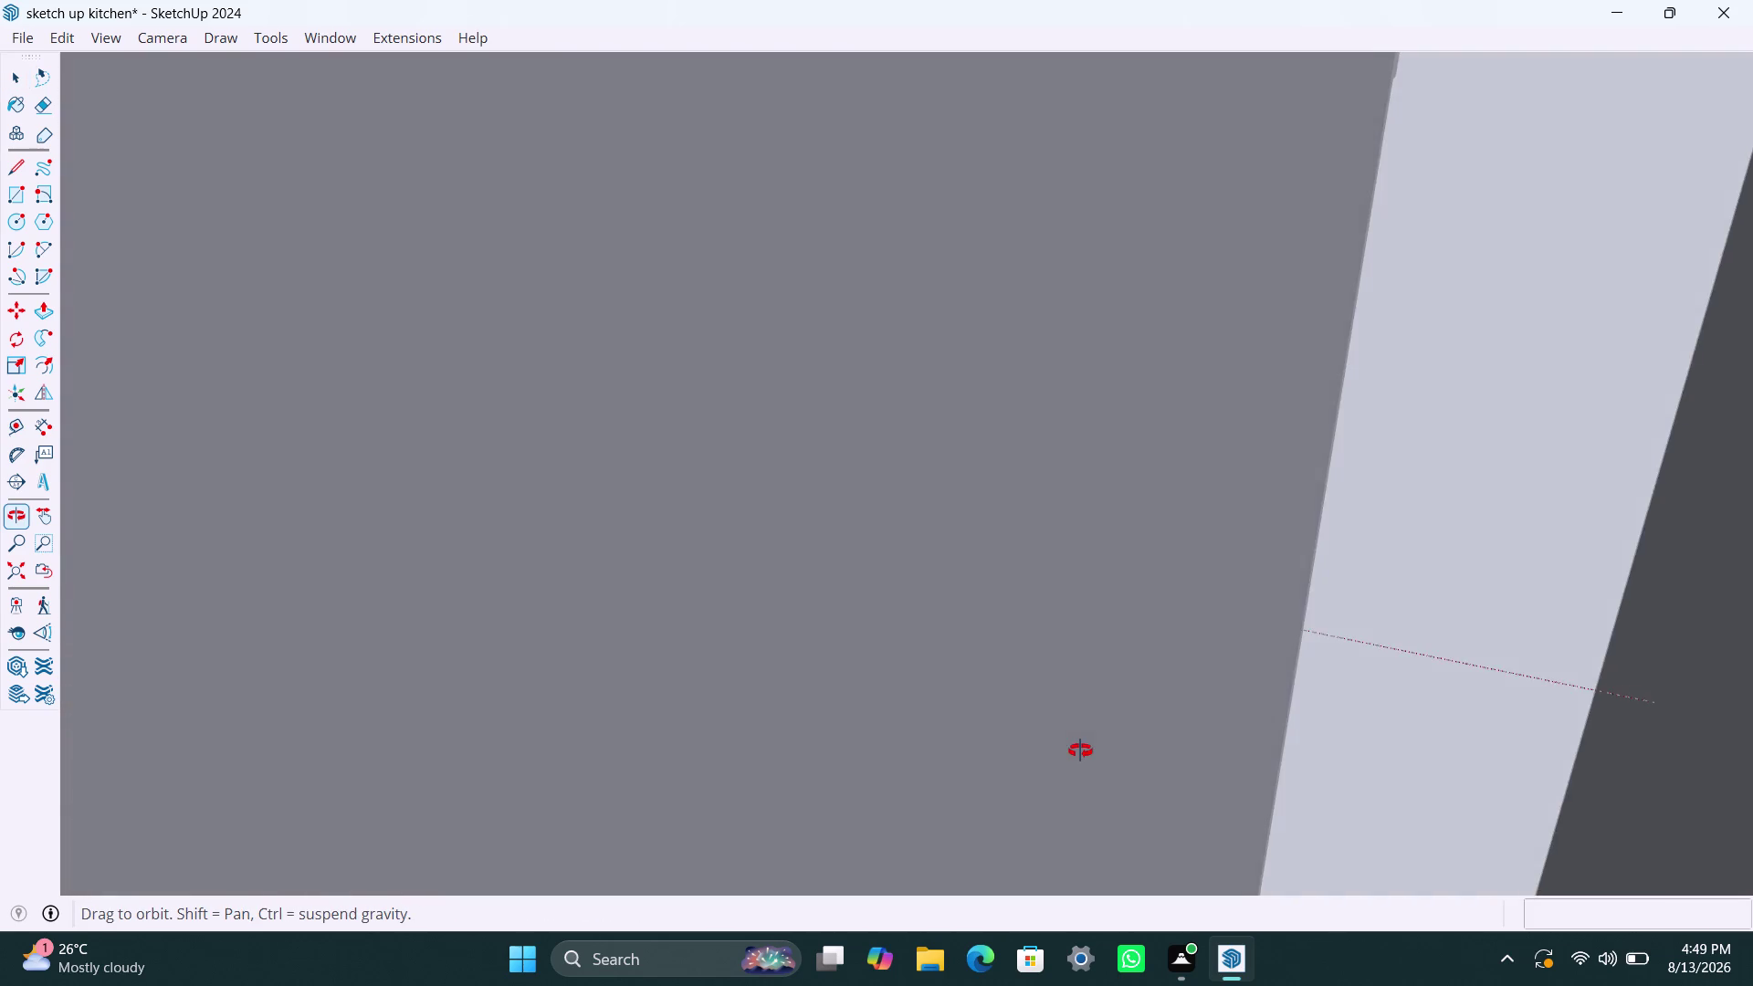
middle_drag(1080, 750, 1106, 764)
scroll(up, 3)
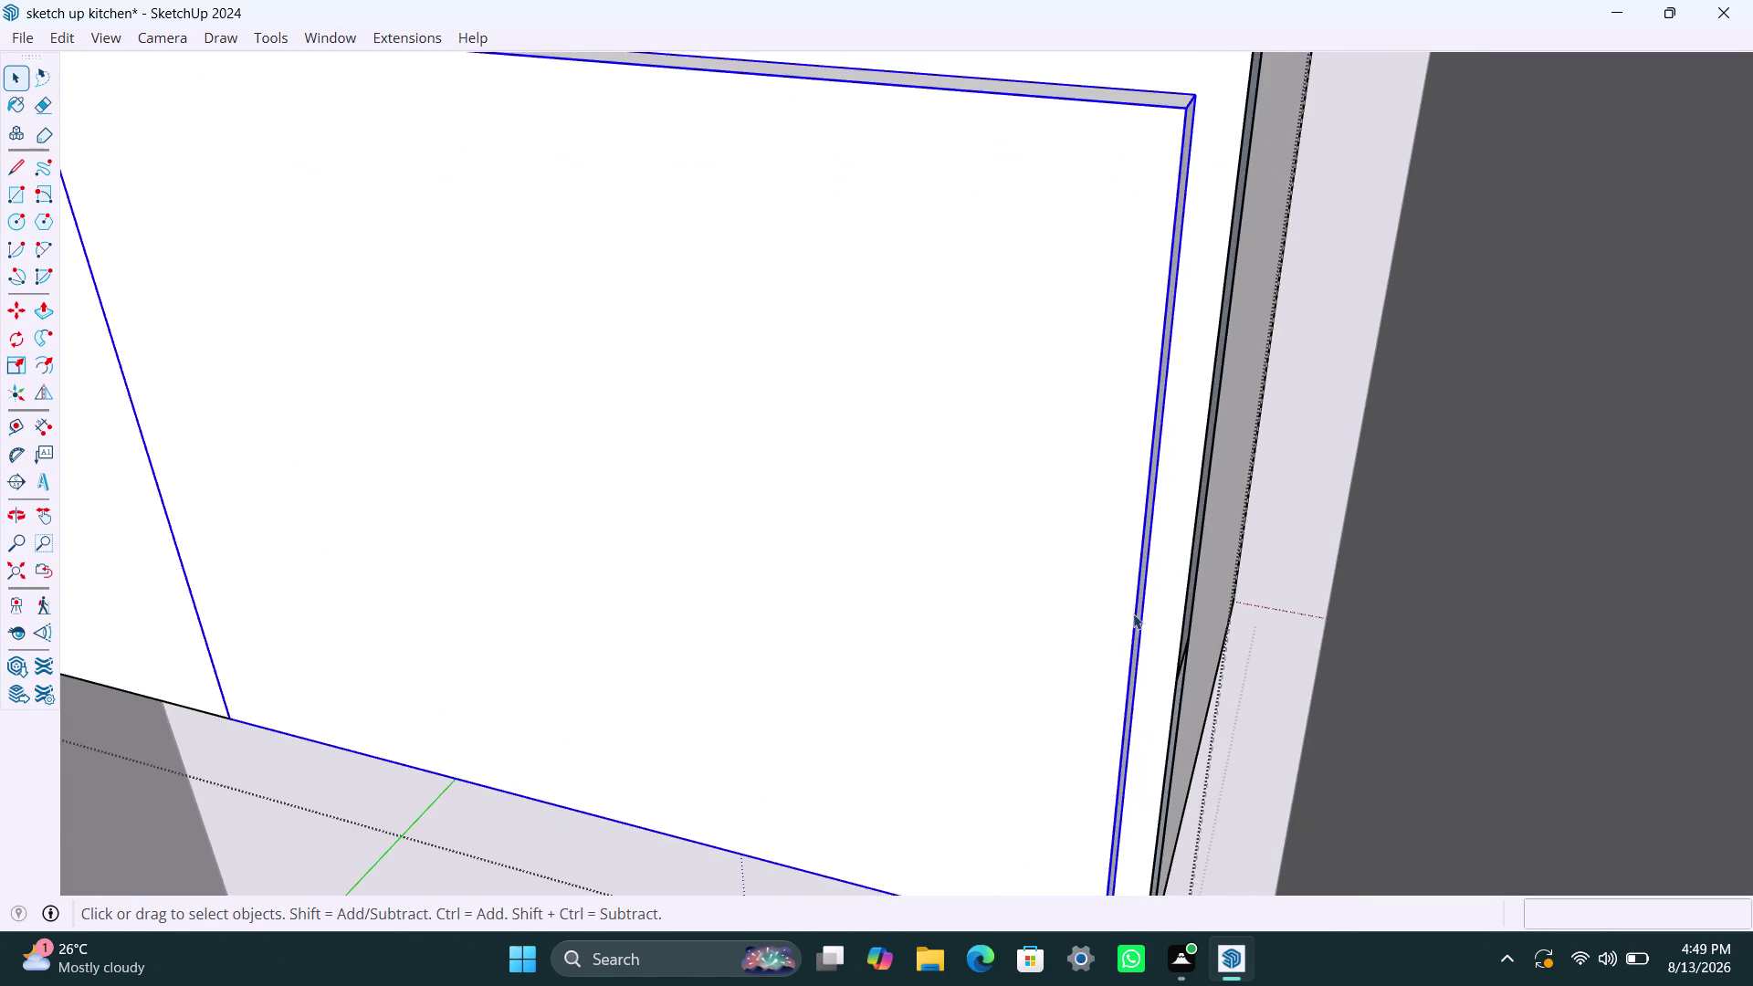
scroll(up, 3)
scroll(up, 3)
click(1137, 615)
double_click(1137, 613)
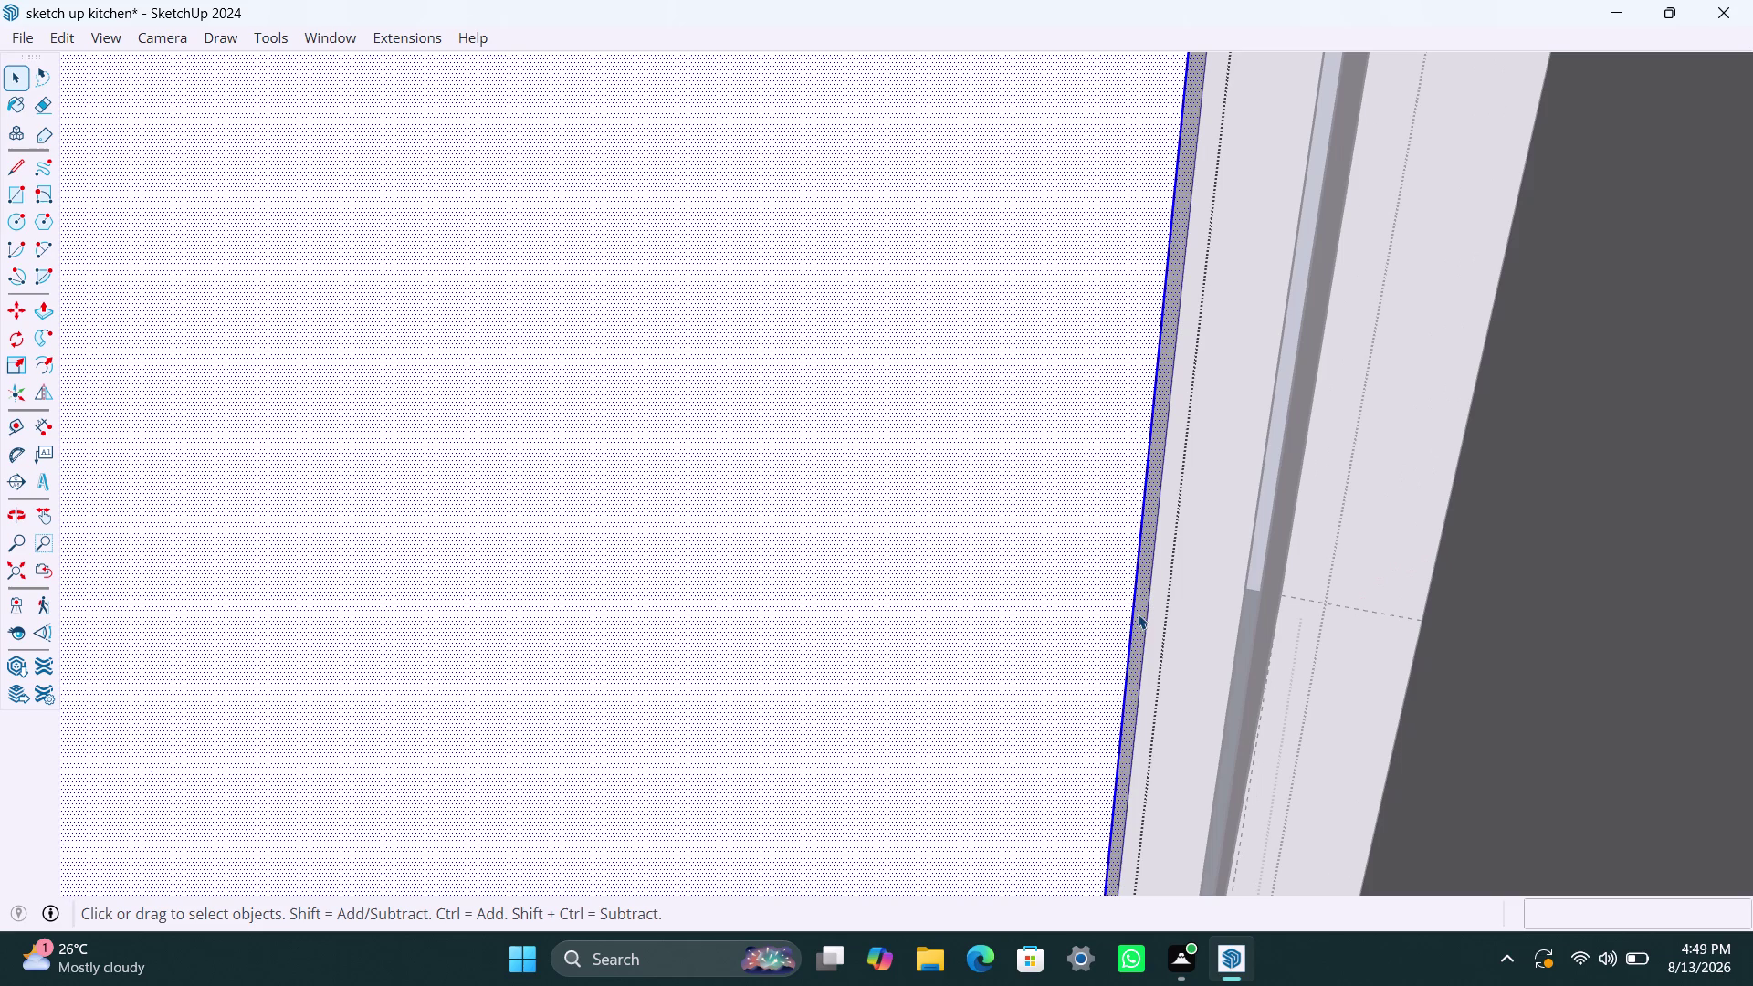
click(1138, 605)
key(p)
click(1139, 601)
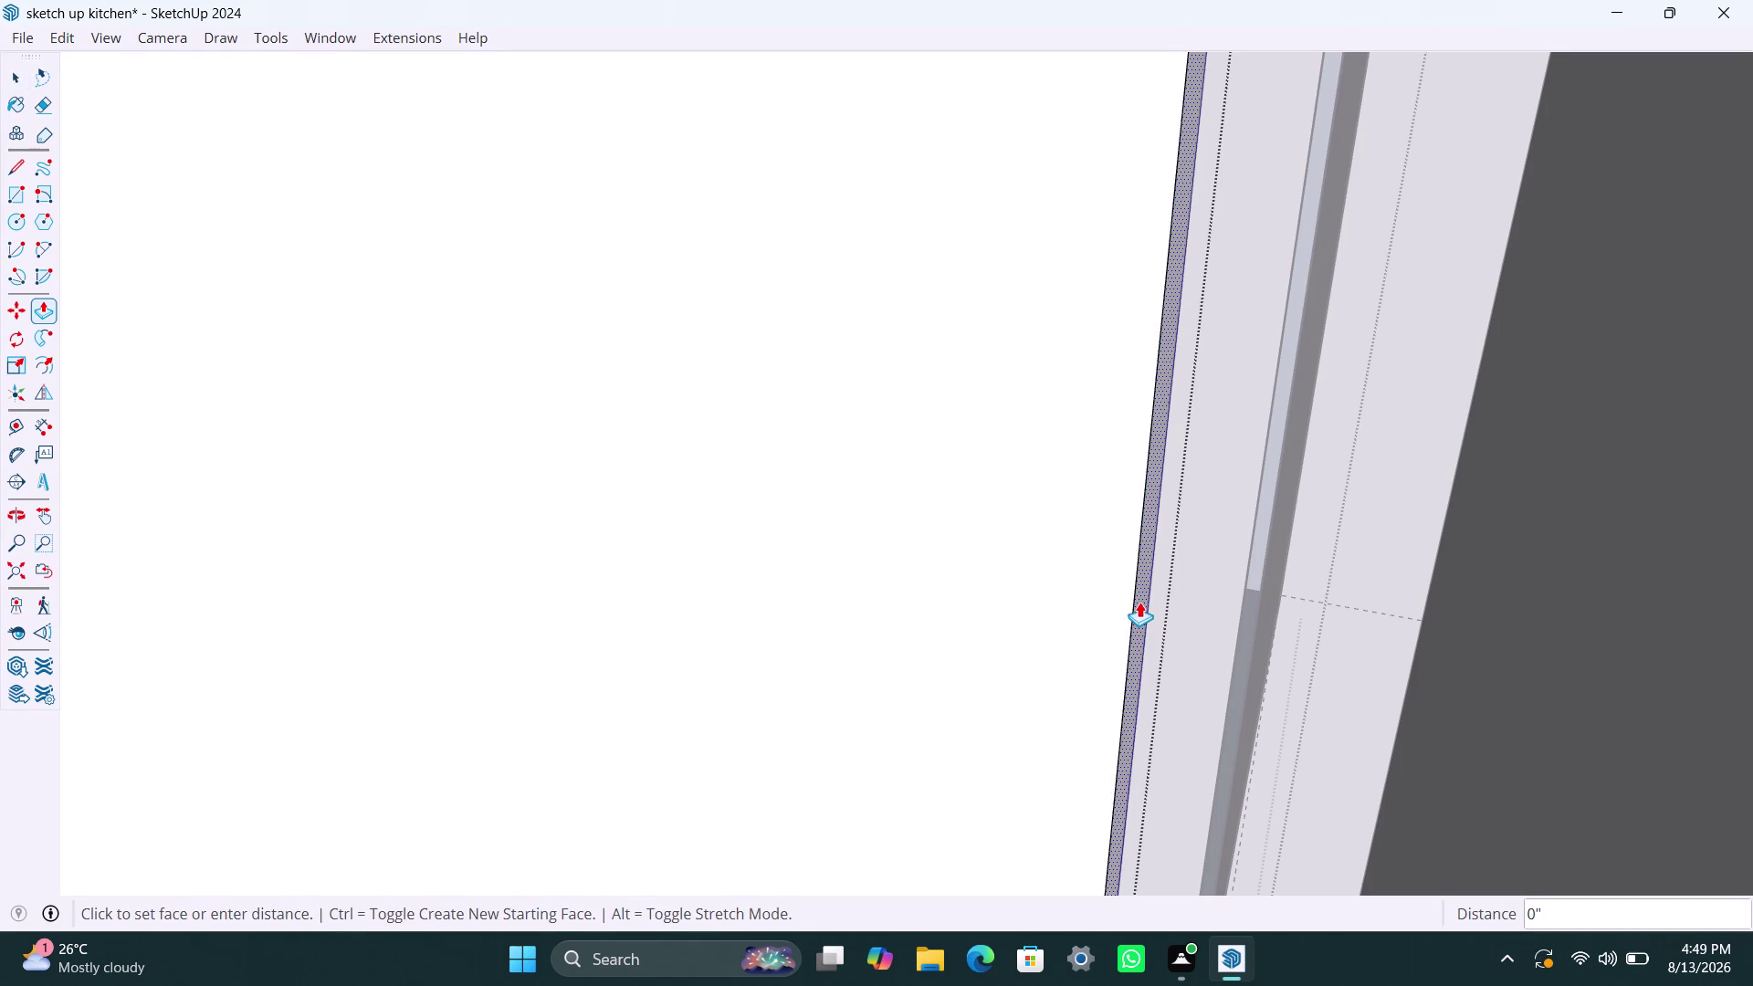
click(1129, 596)
key(space)
Zoom to the whole kitchen and nudge the upper cabinet's right door panel into place.
scroll(down, 3)
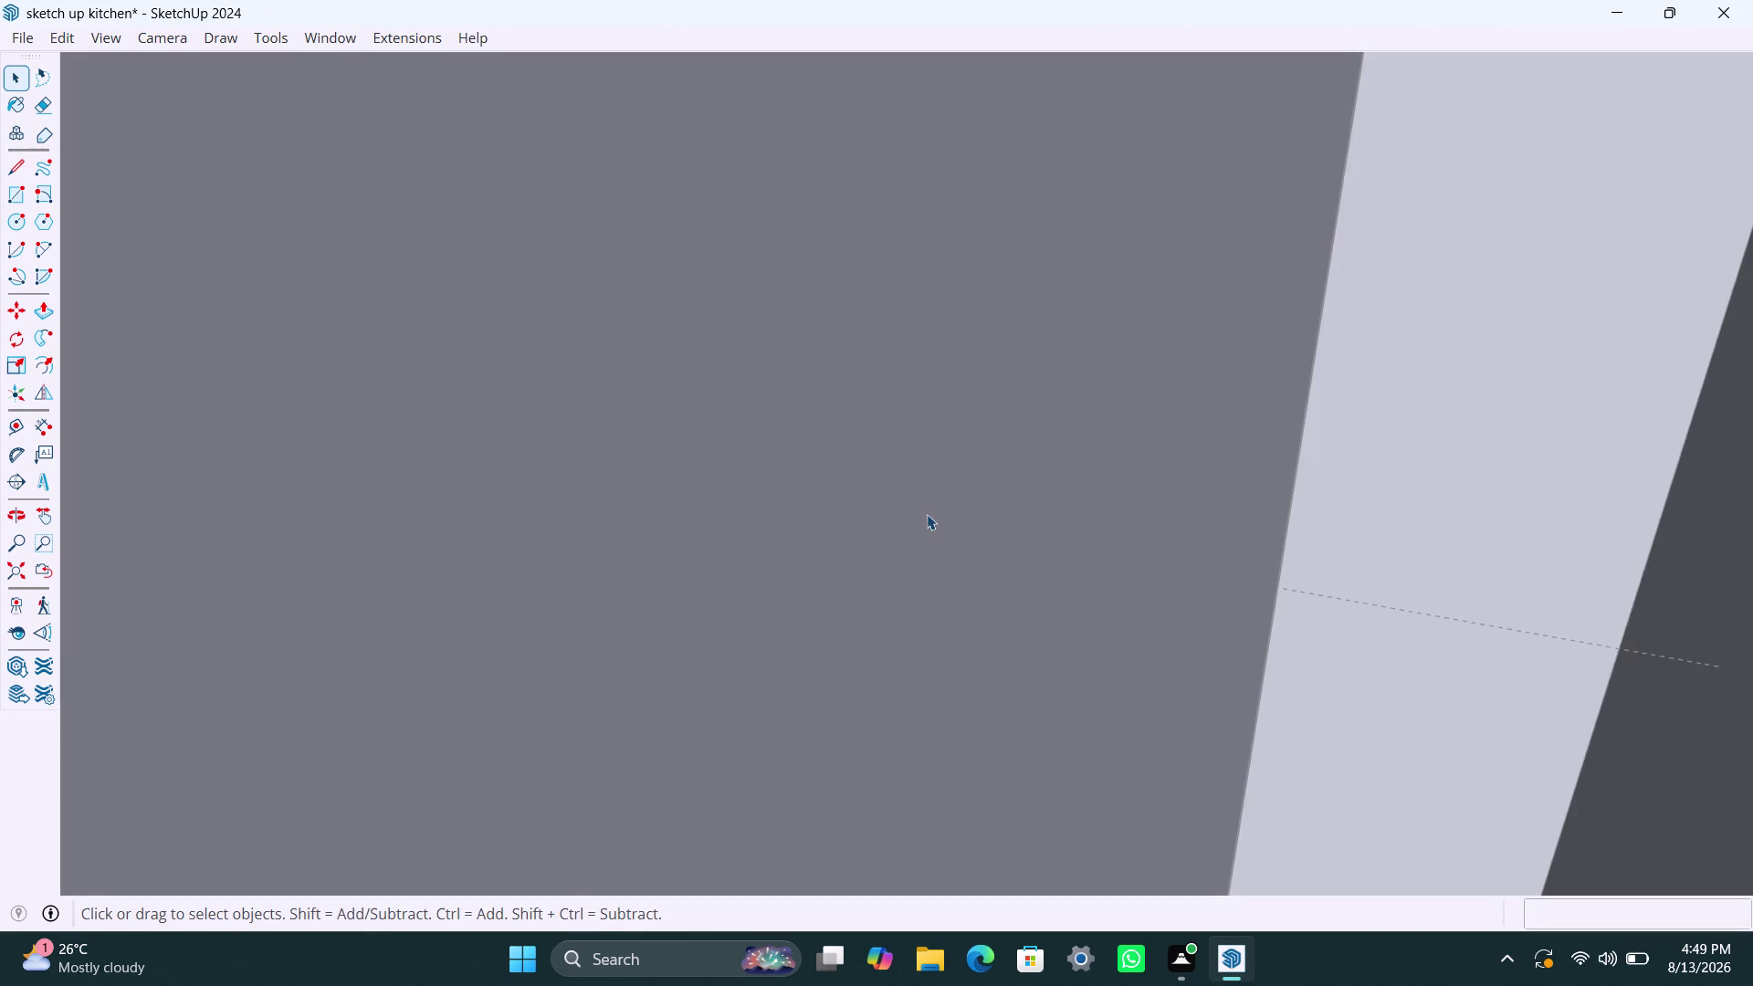
scroll(down, 3)
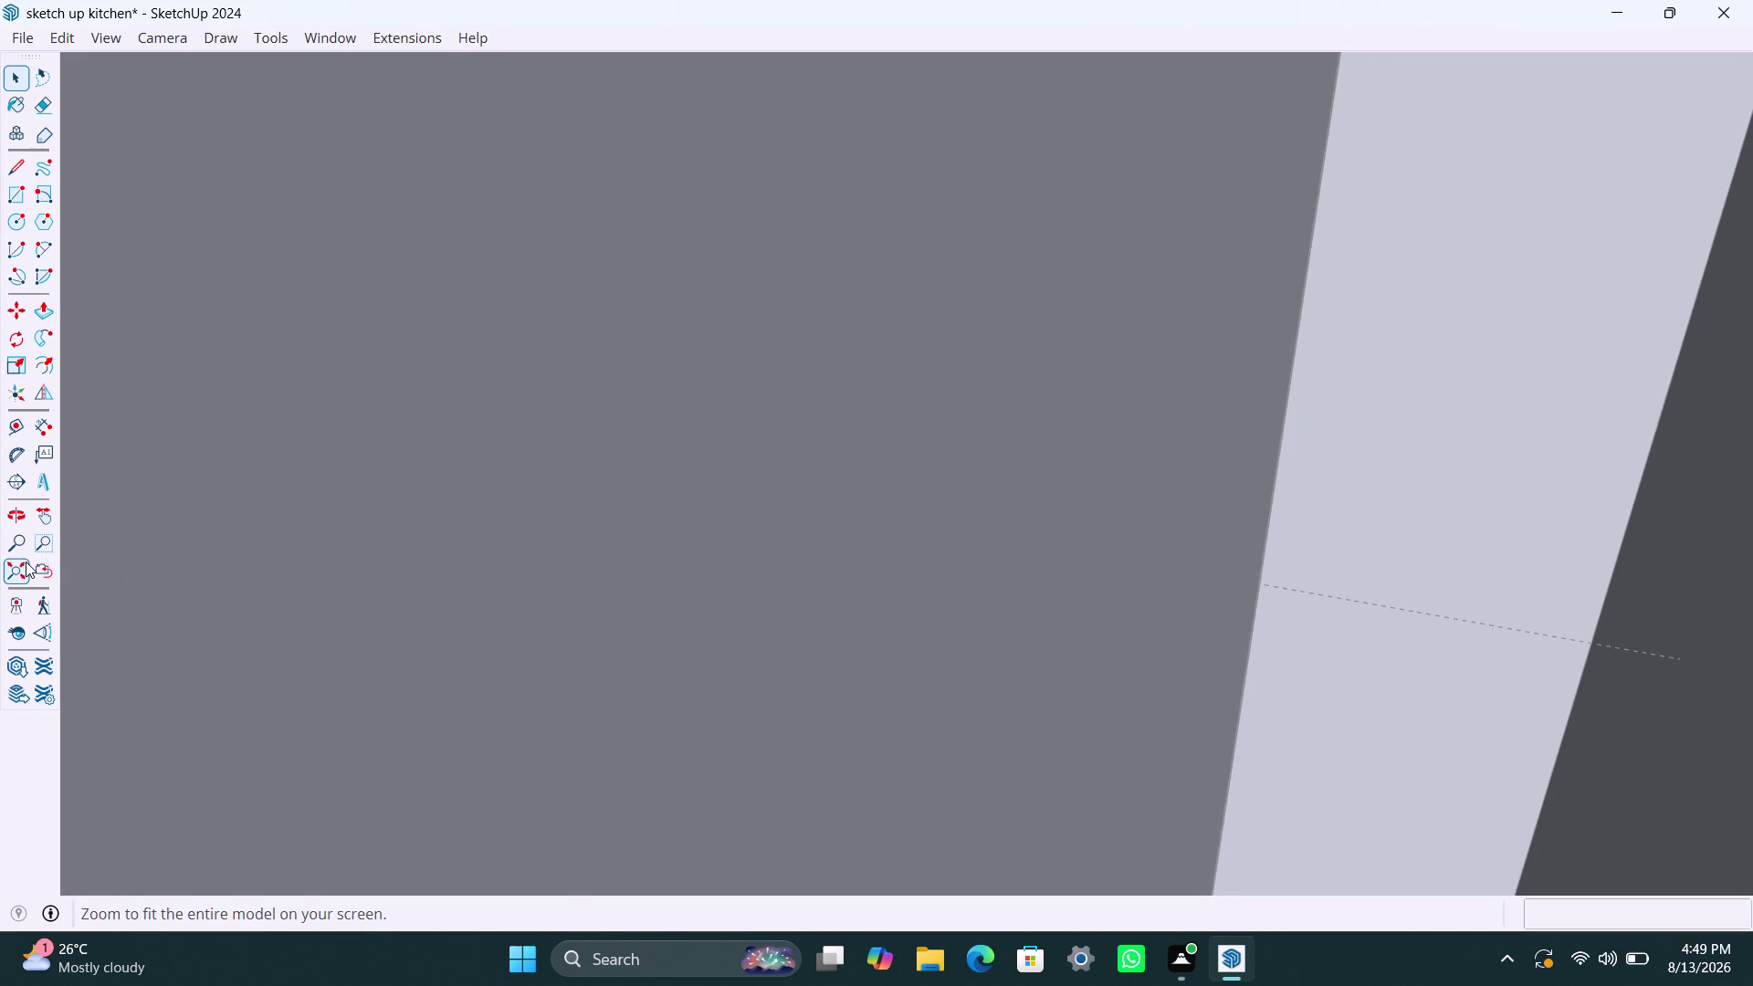
click(25, 561)
scroll(down, 3)
middle_drag(717, 410, 844, 609)
scroll(up, 3)
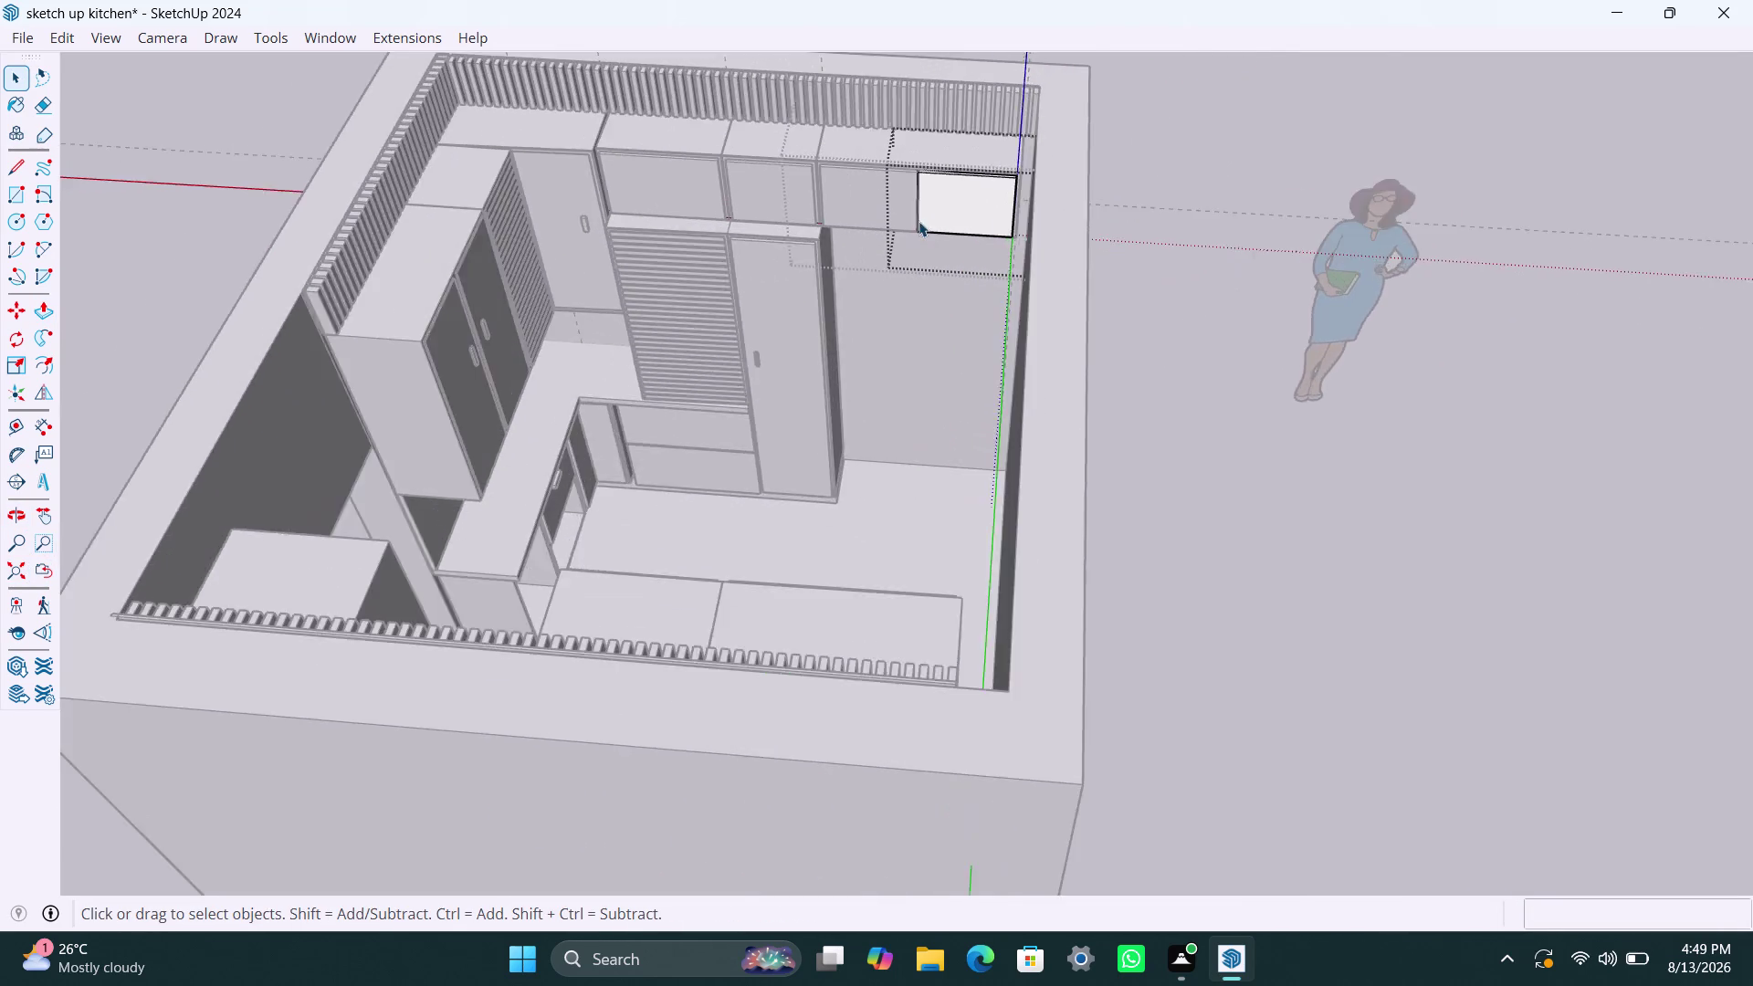
scroll(up, 3)
click(1306, 186)
scroll(up, 3)
click(1010, 198)
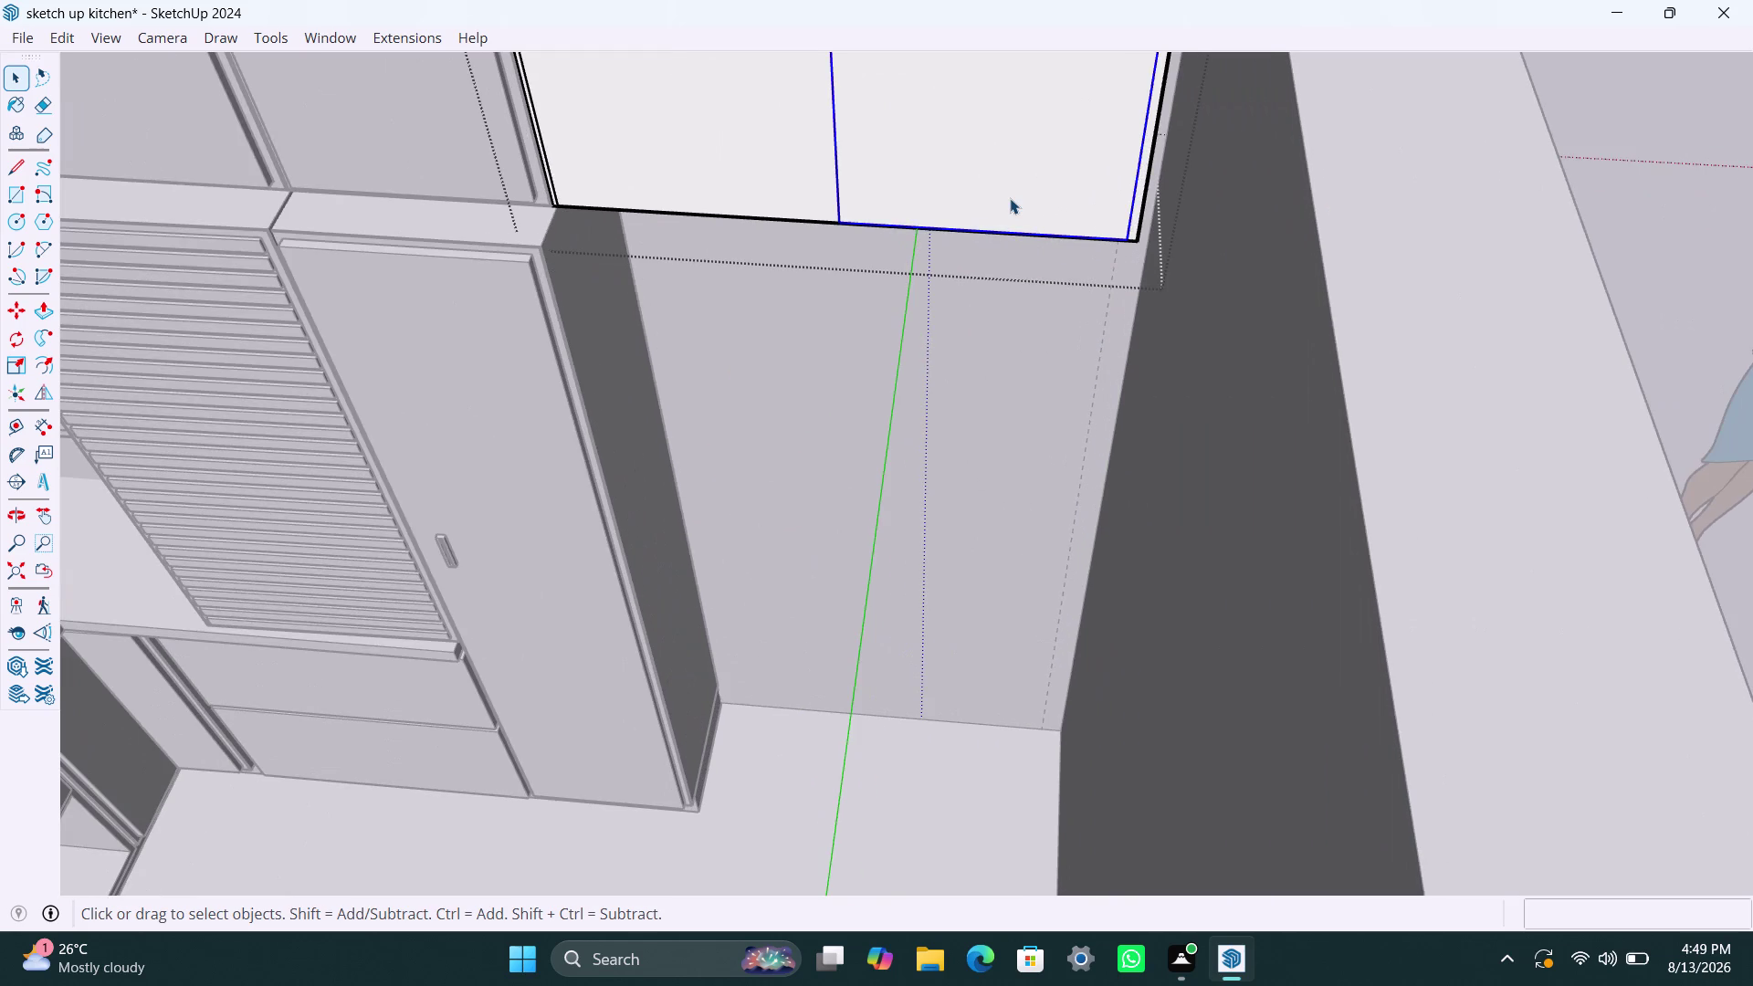
scroll(down, 3)
middle_drag(1012, 198, 998, 318)
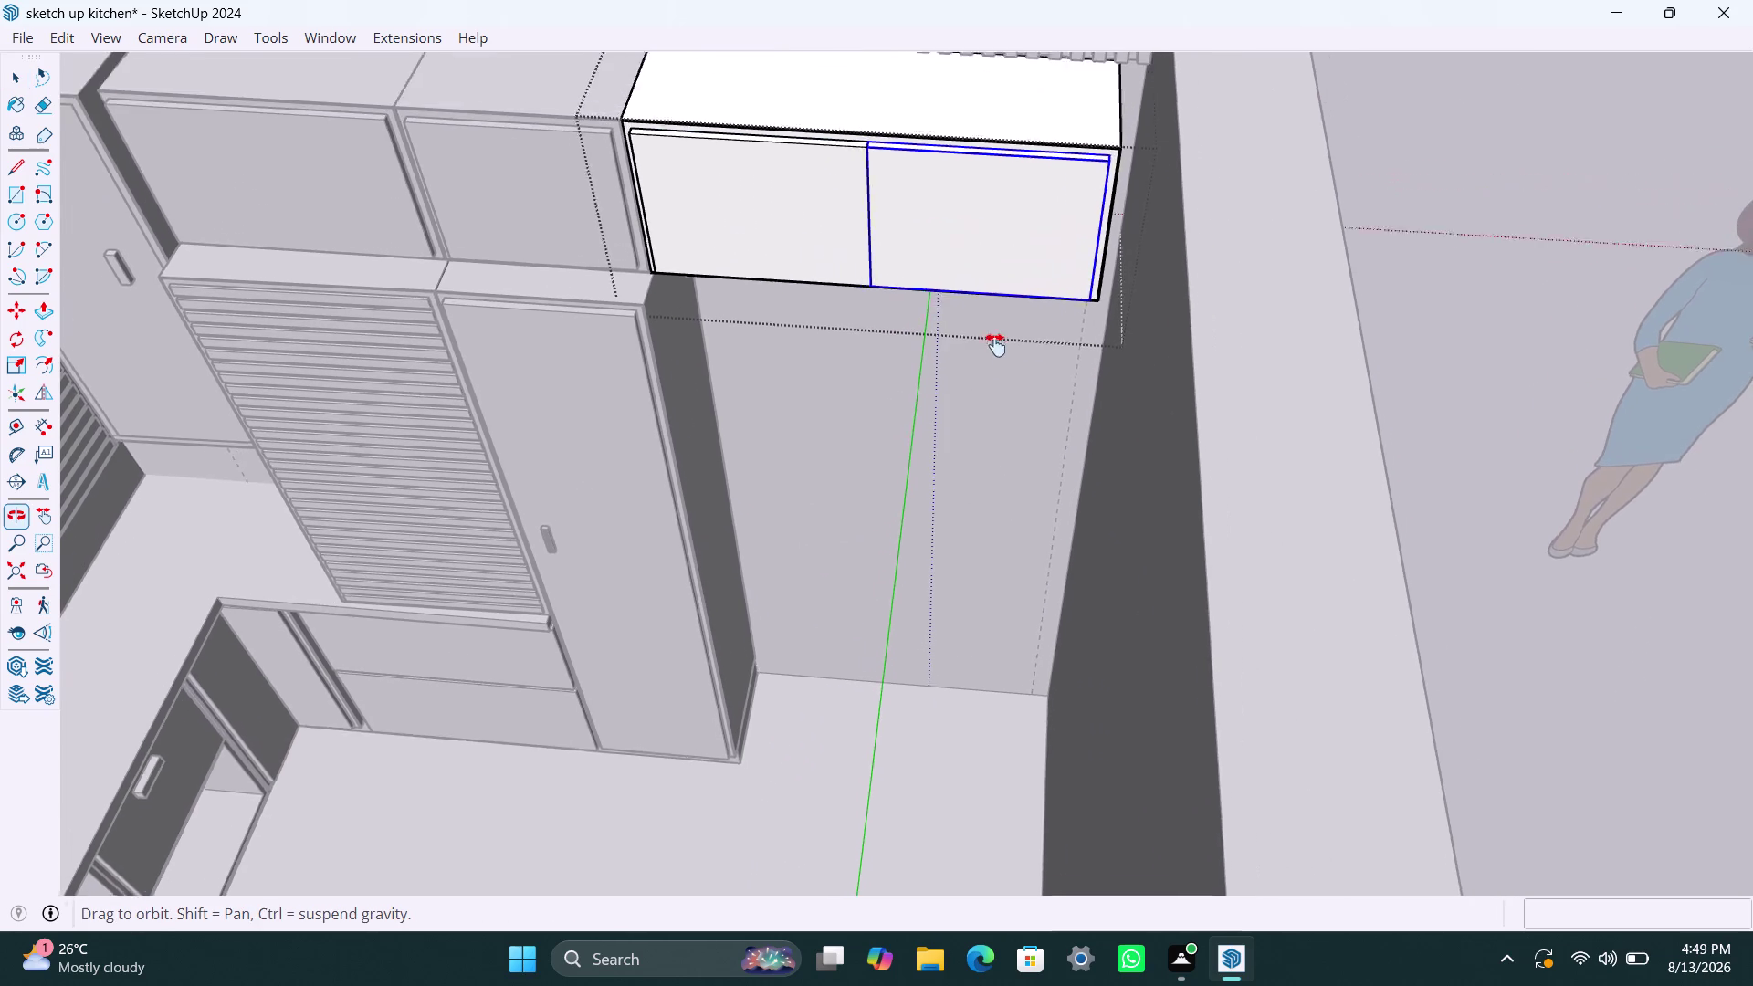
middle_drag(998, 317, 993, 383)
scroll(up, 3)
key(m)
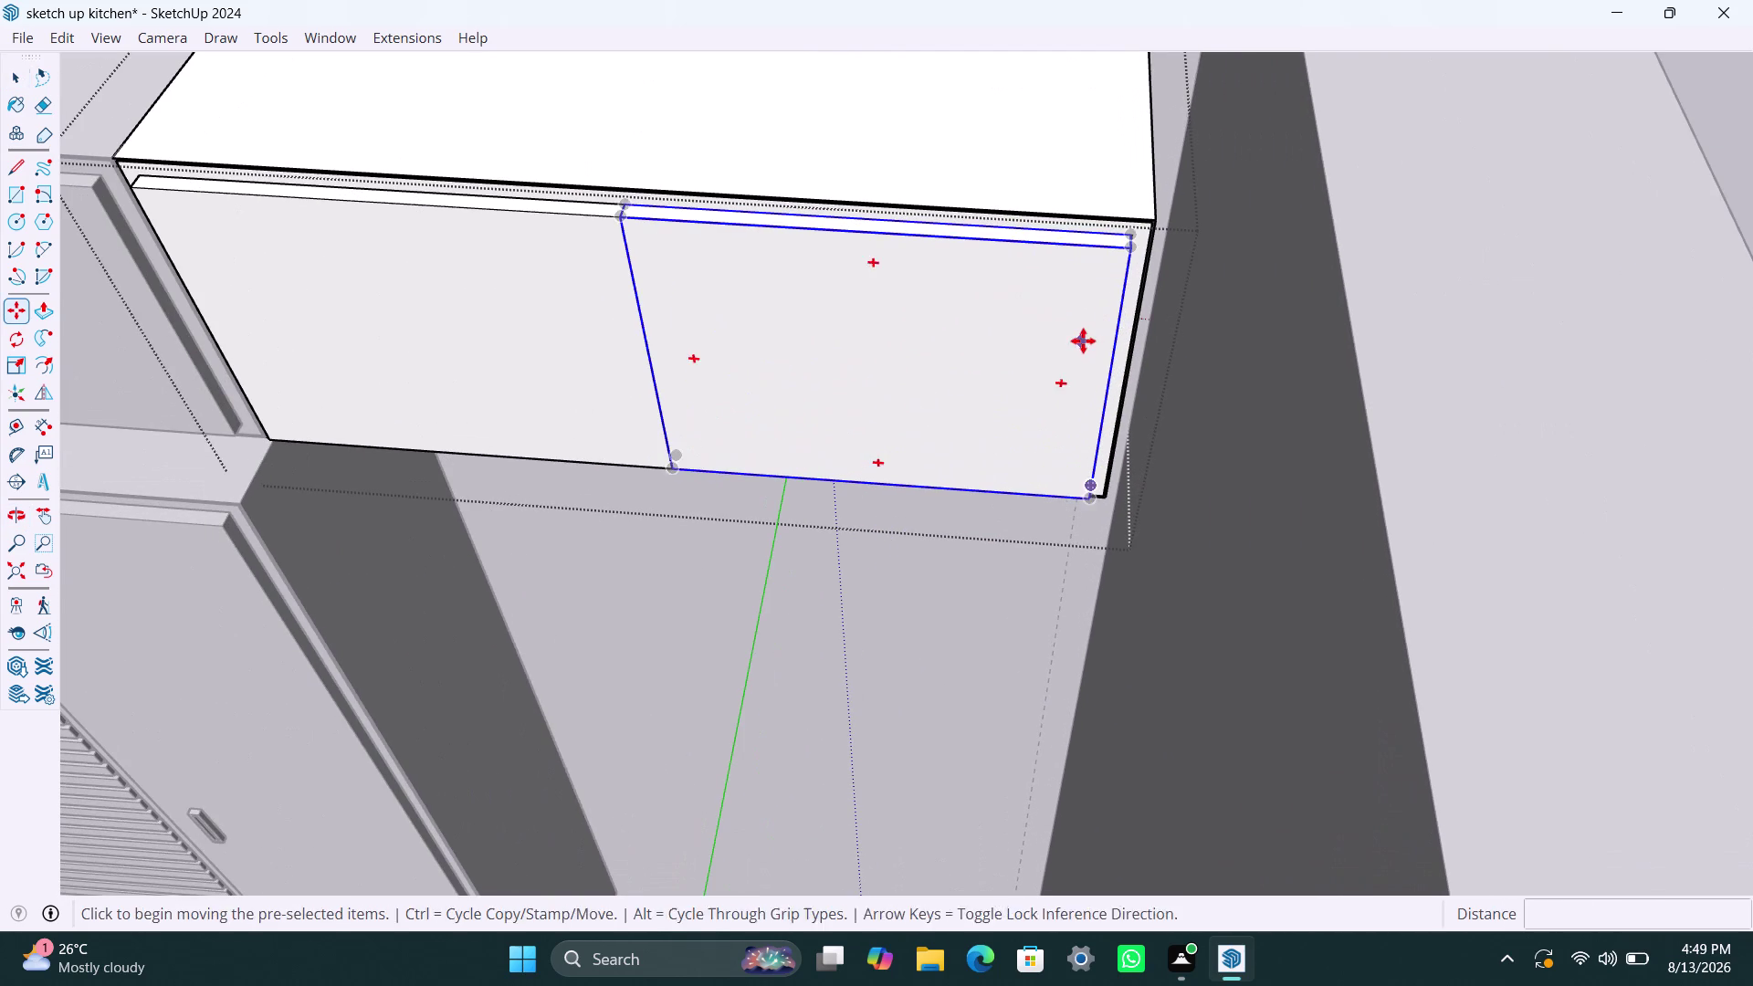
click(1083, 341)
click(1088, 336)
key(space)
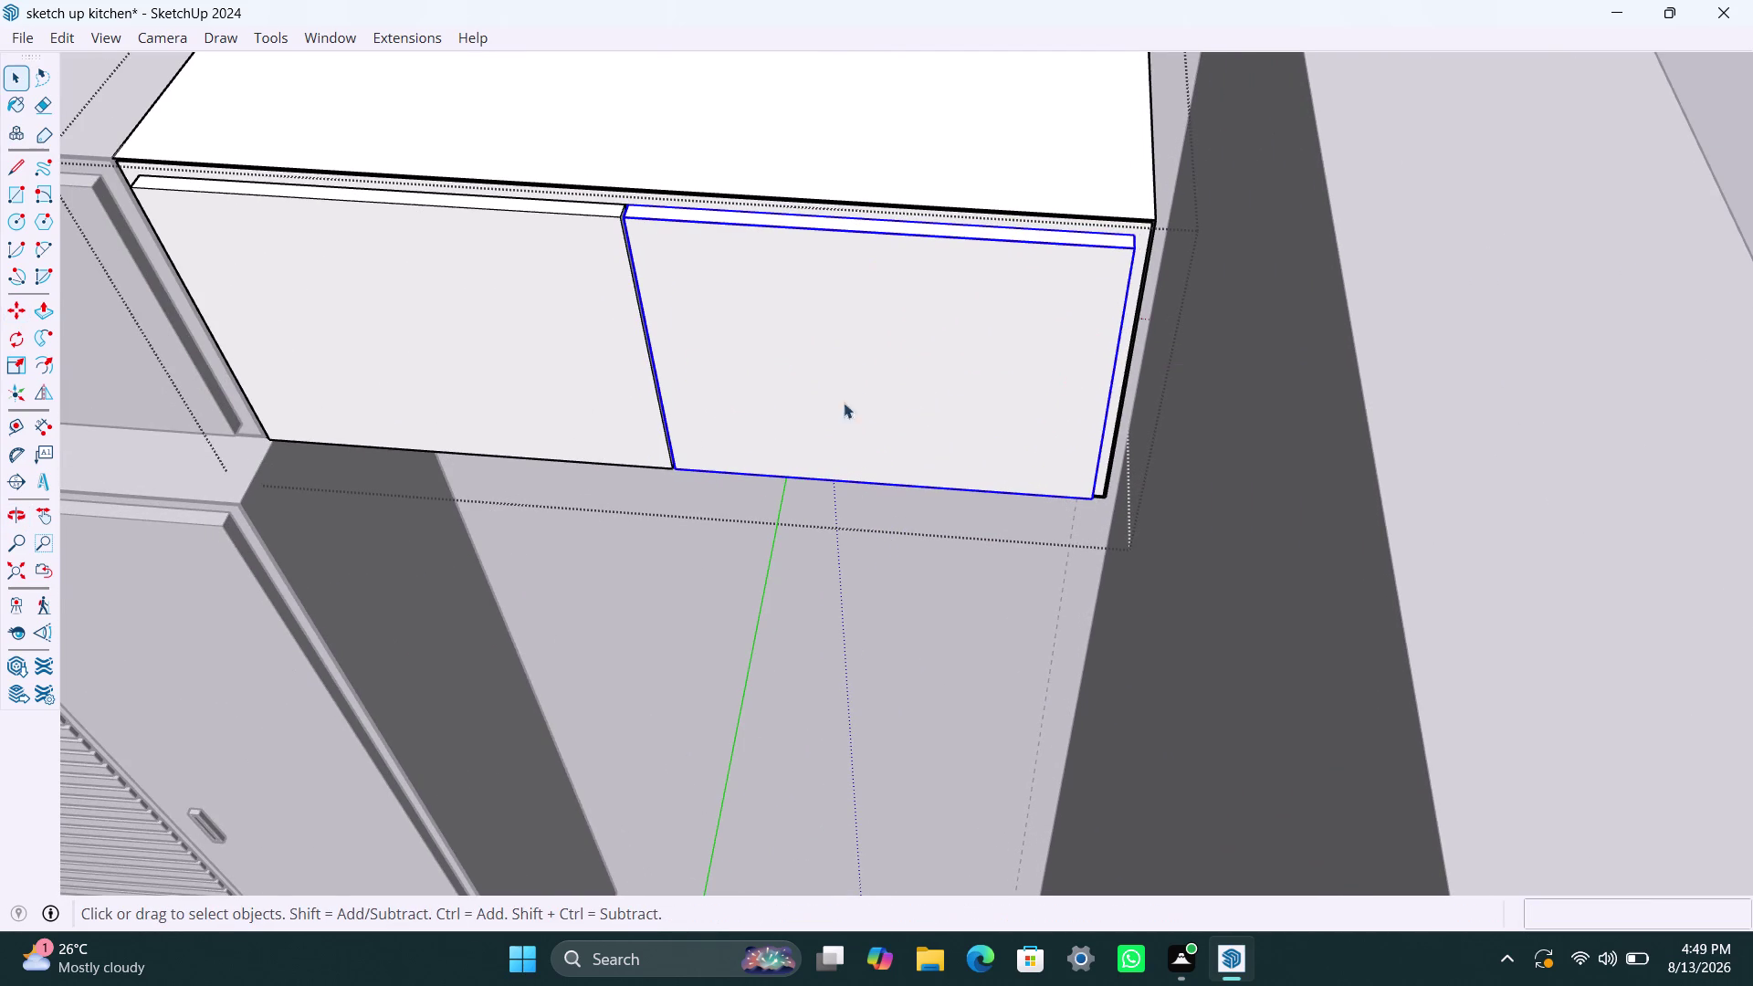
scroll(down, 3)
click(1271, 250)
Orbit to face the two doors and select the entire corner upper cabinet.
scroll(down, 3)
middle_drag(848, 475, 916, 271)
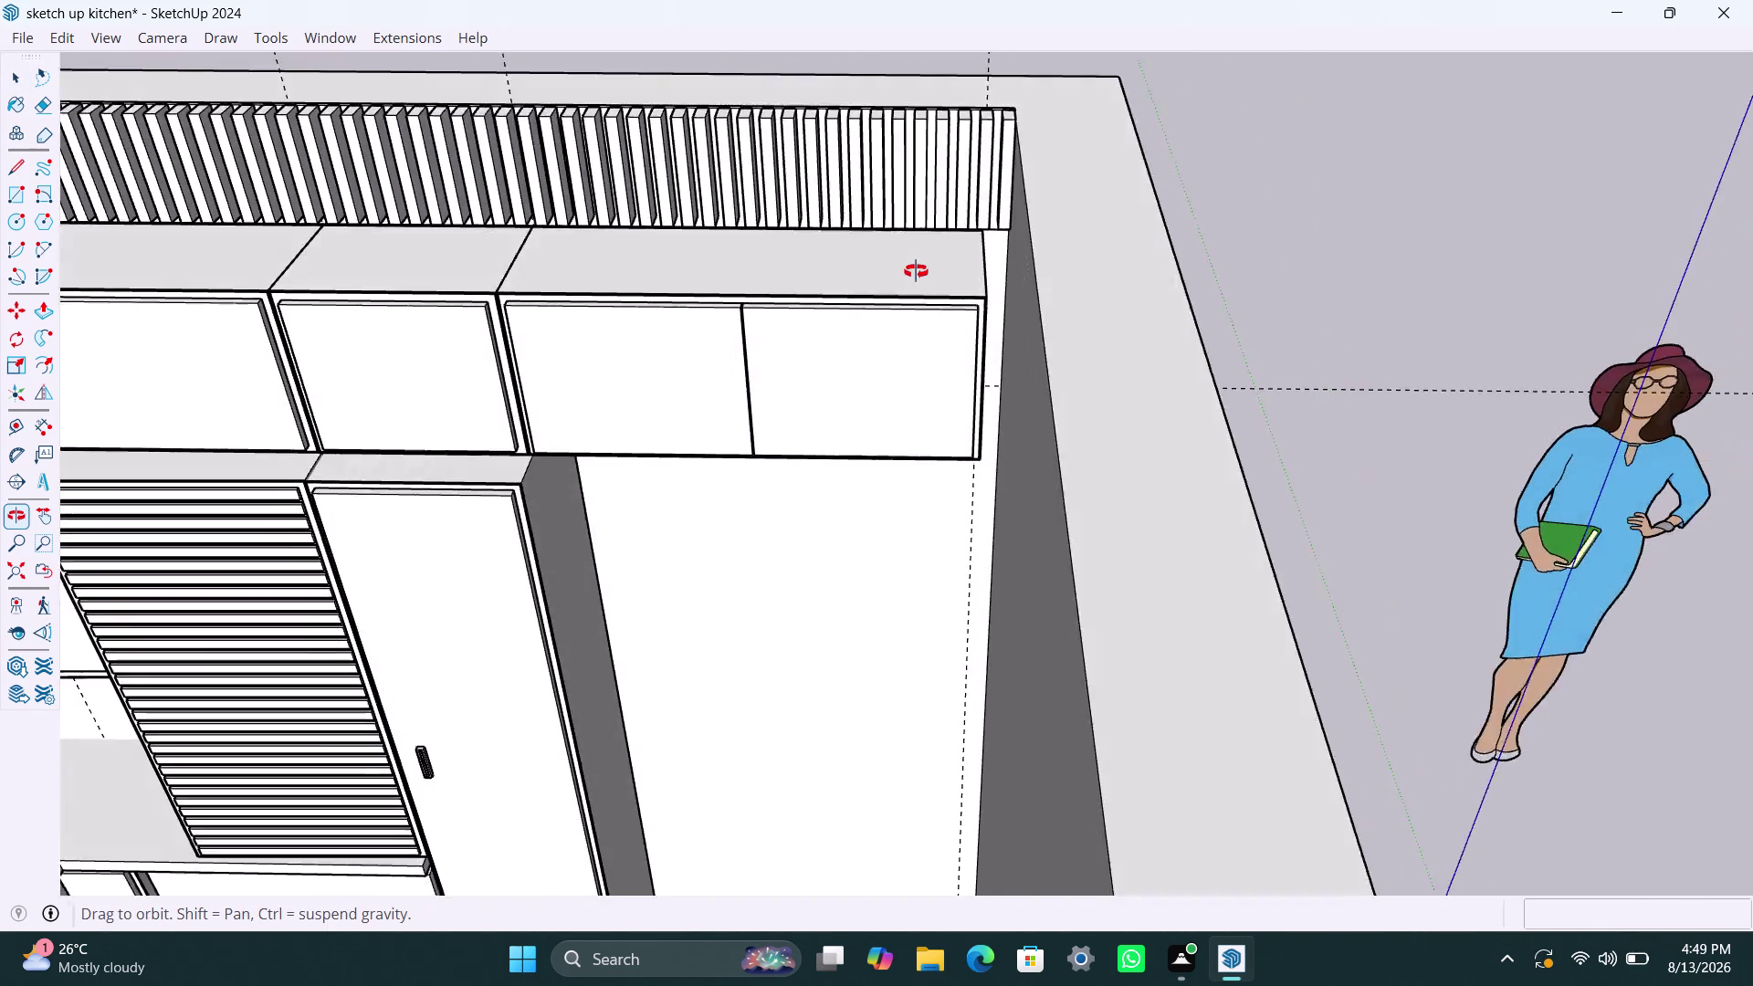
middle_drag(915, 271, 921, 262)
scroll(up, 3)
middle_drag(709, 392, 756, 325)
scroll(up, 3)
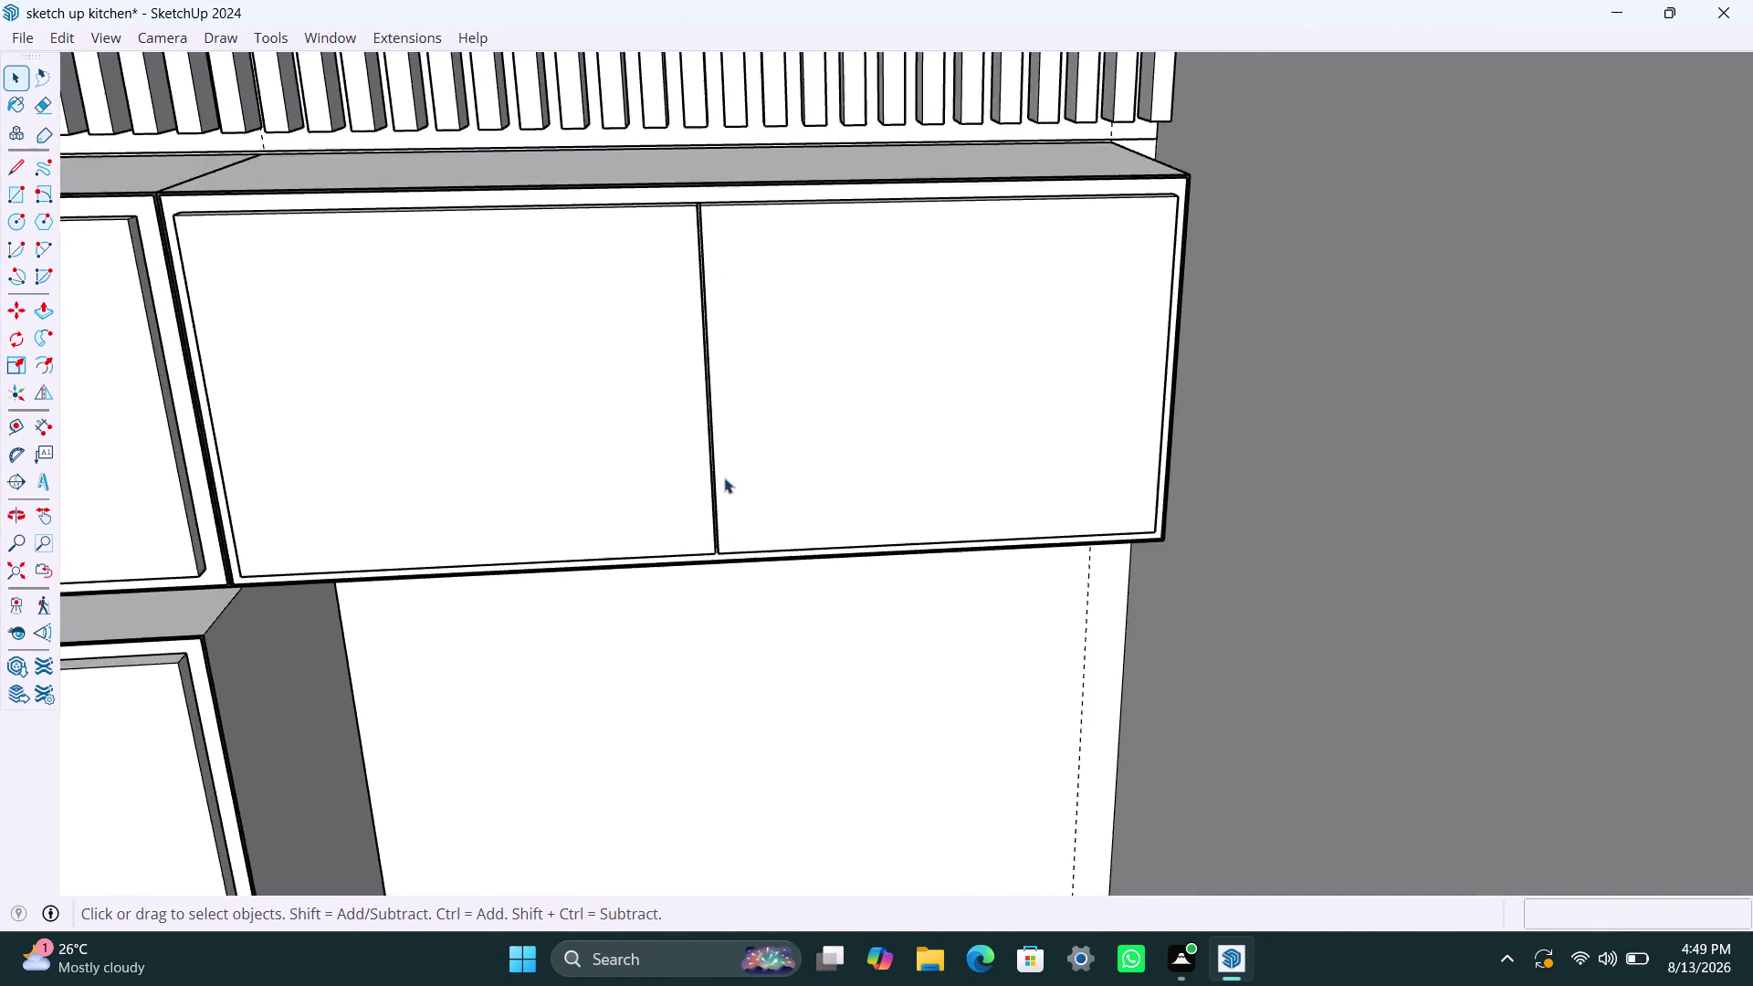
scroll(up, 3)
middle_drag(747, 492, 722, 349)
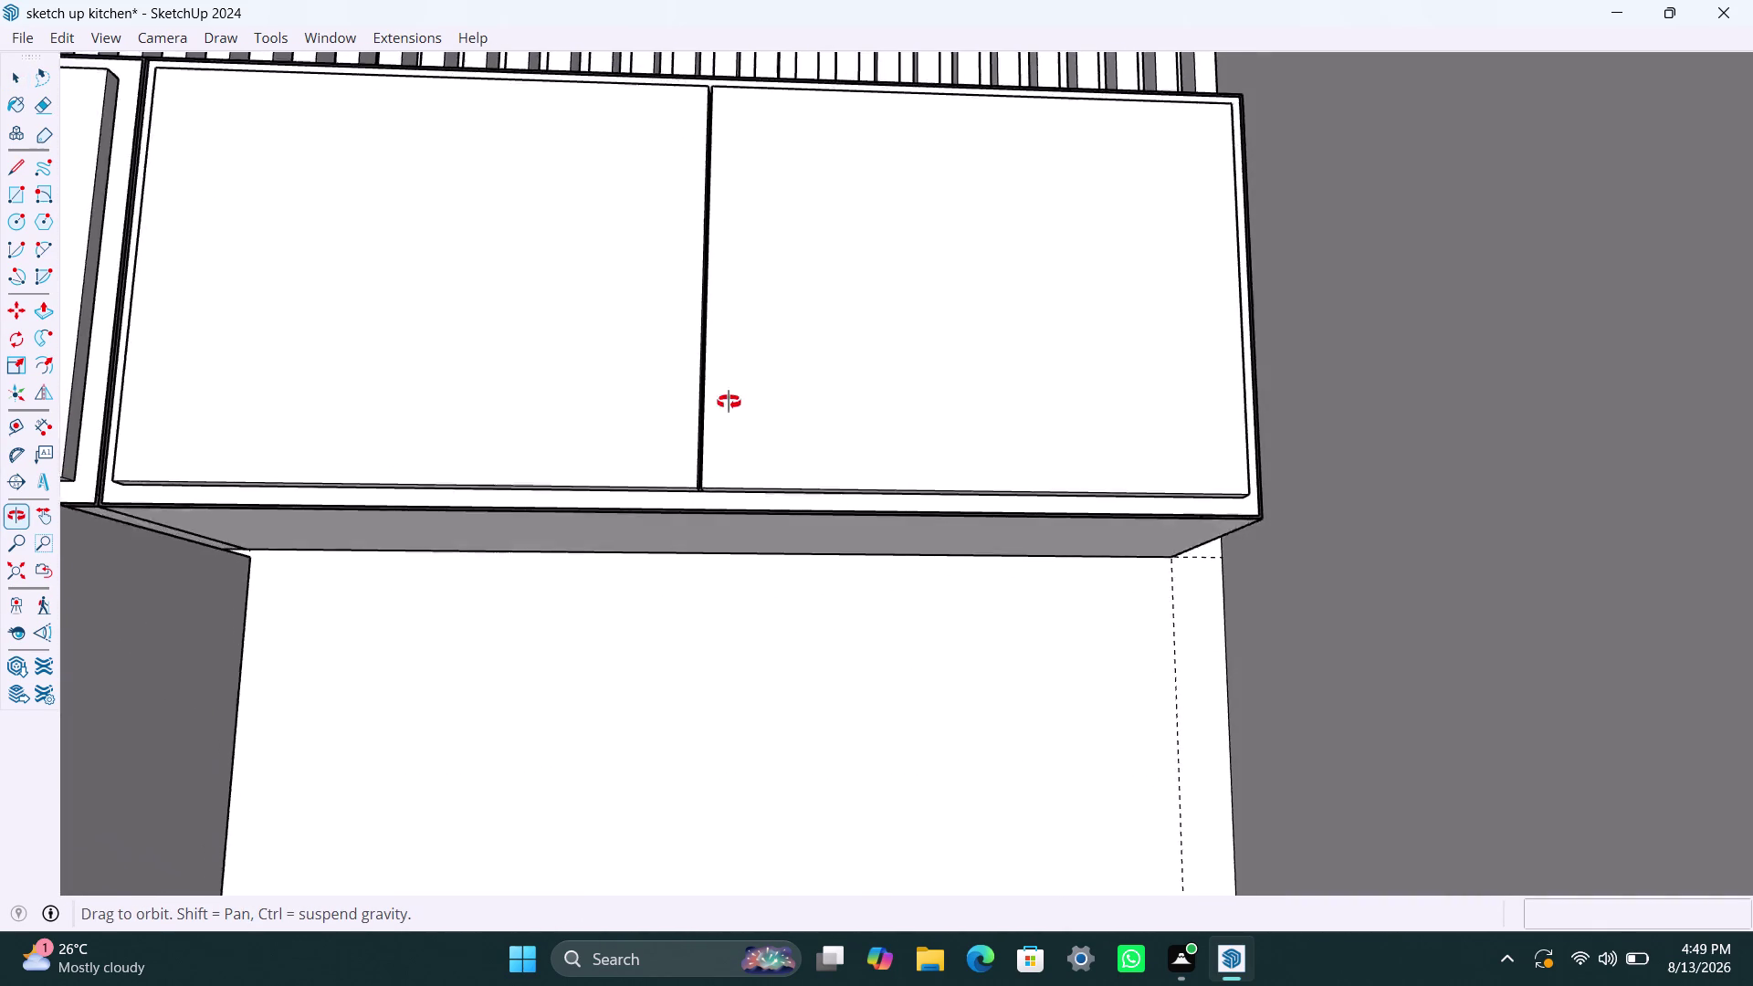
middle_drag(723, 349, 746, 502)
scroll(down, 3)
scroll(up, 3)
triple_click(753, 344)
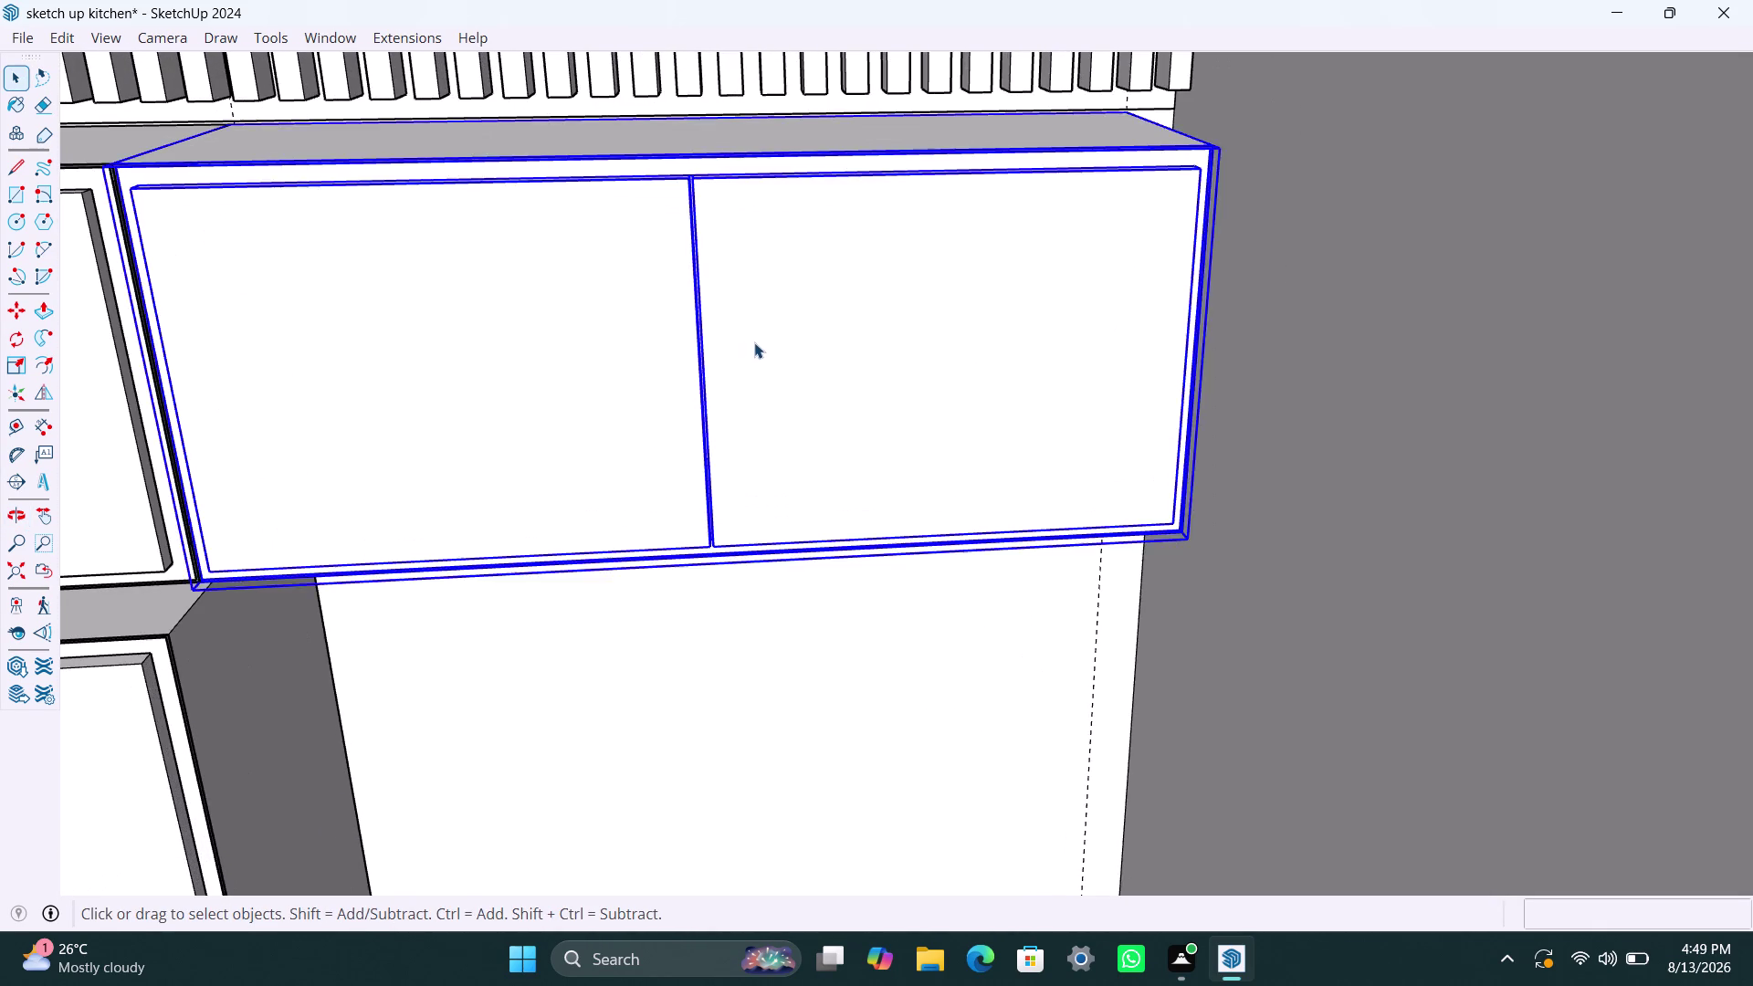
Draw a small handle rectangle on the right door beside the centre split and group it.
key(r)
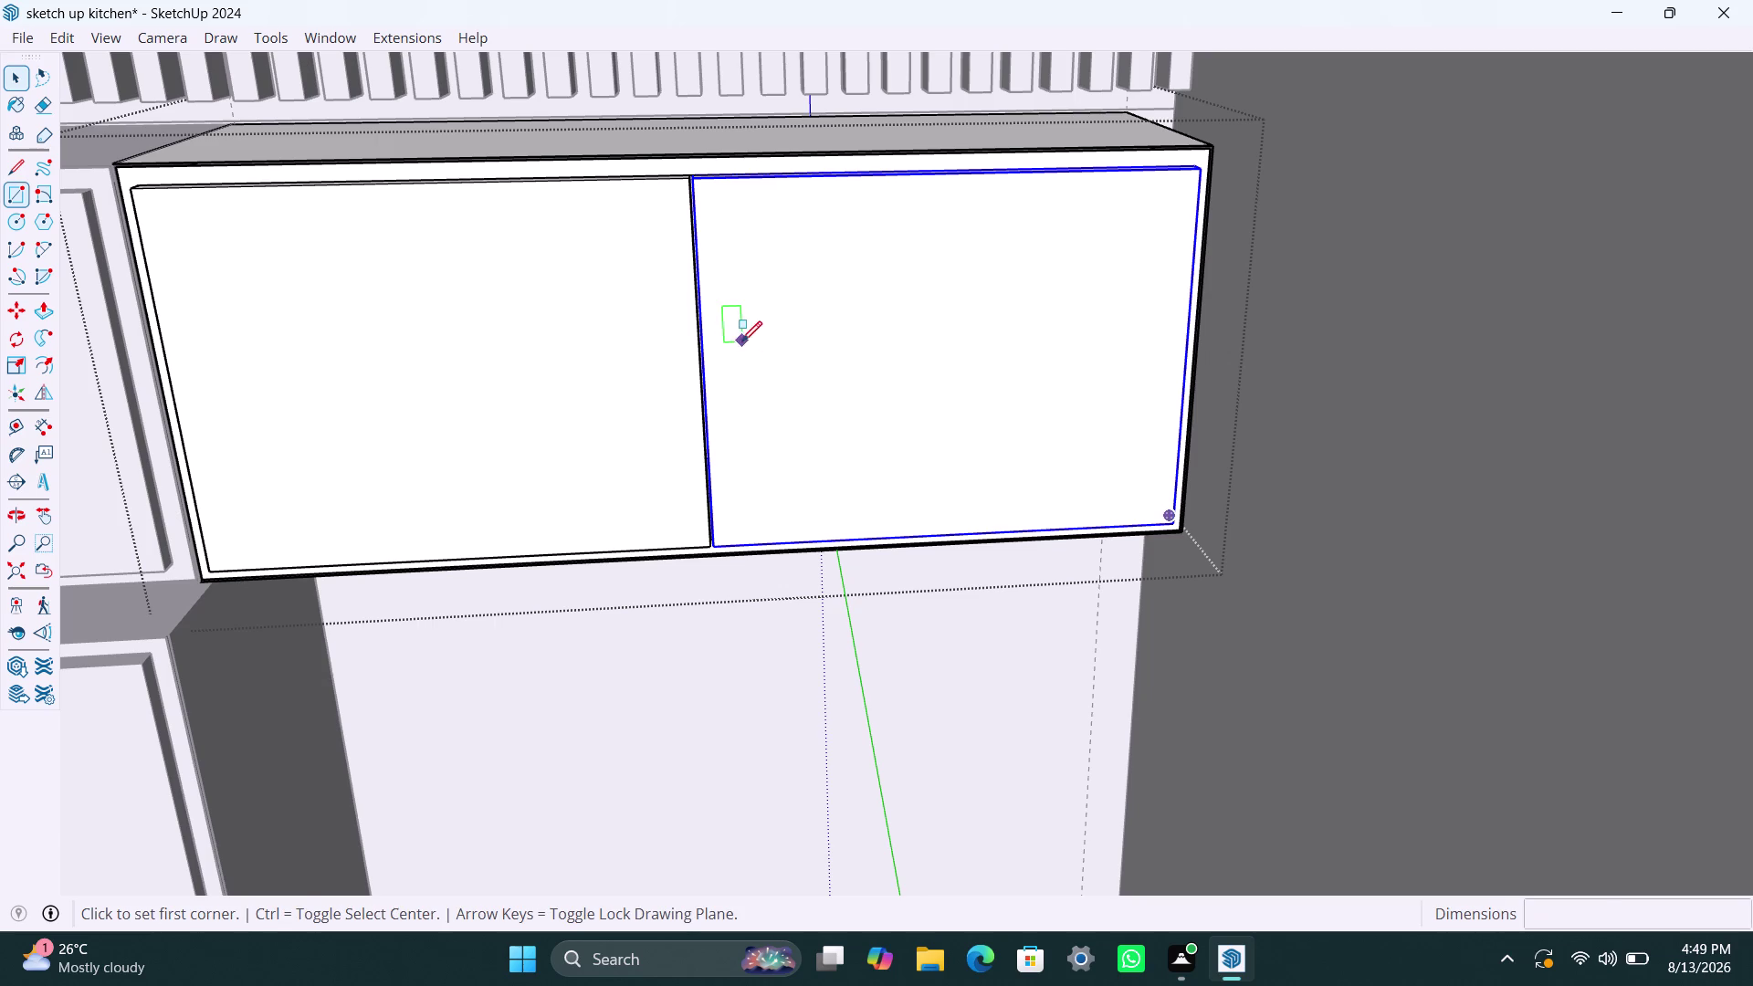
click(756, 326)
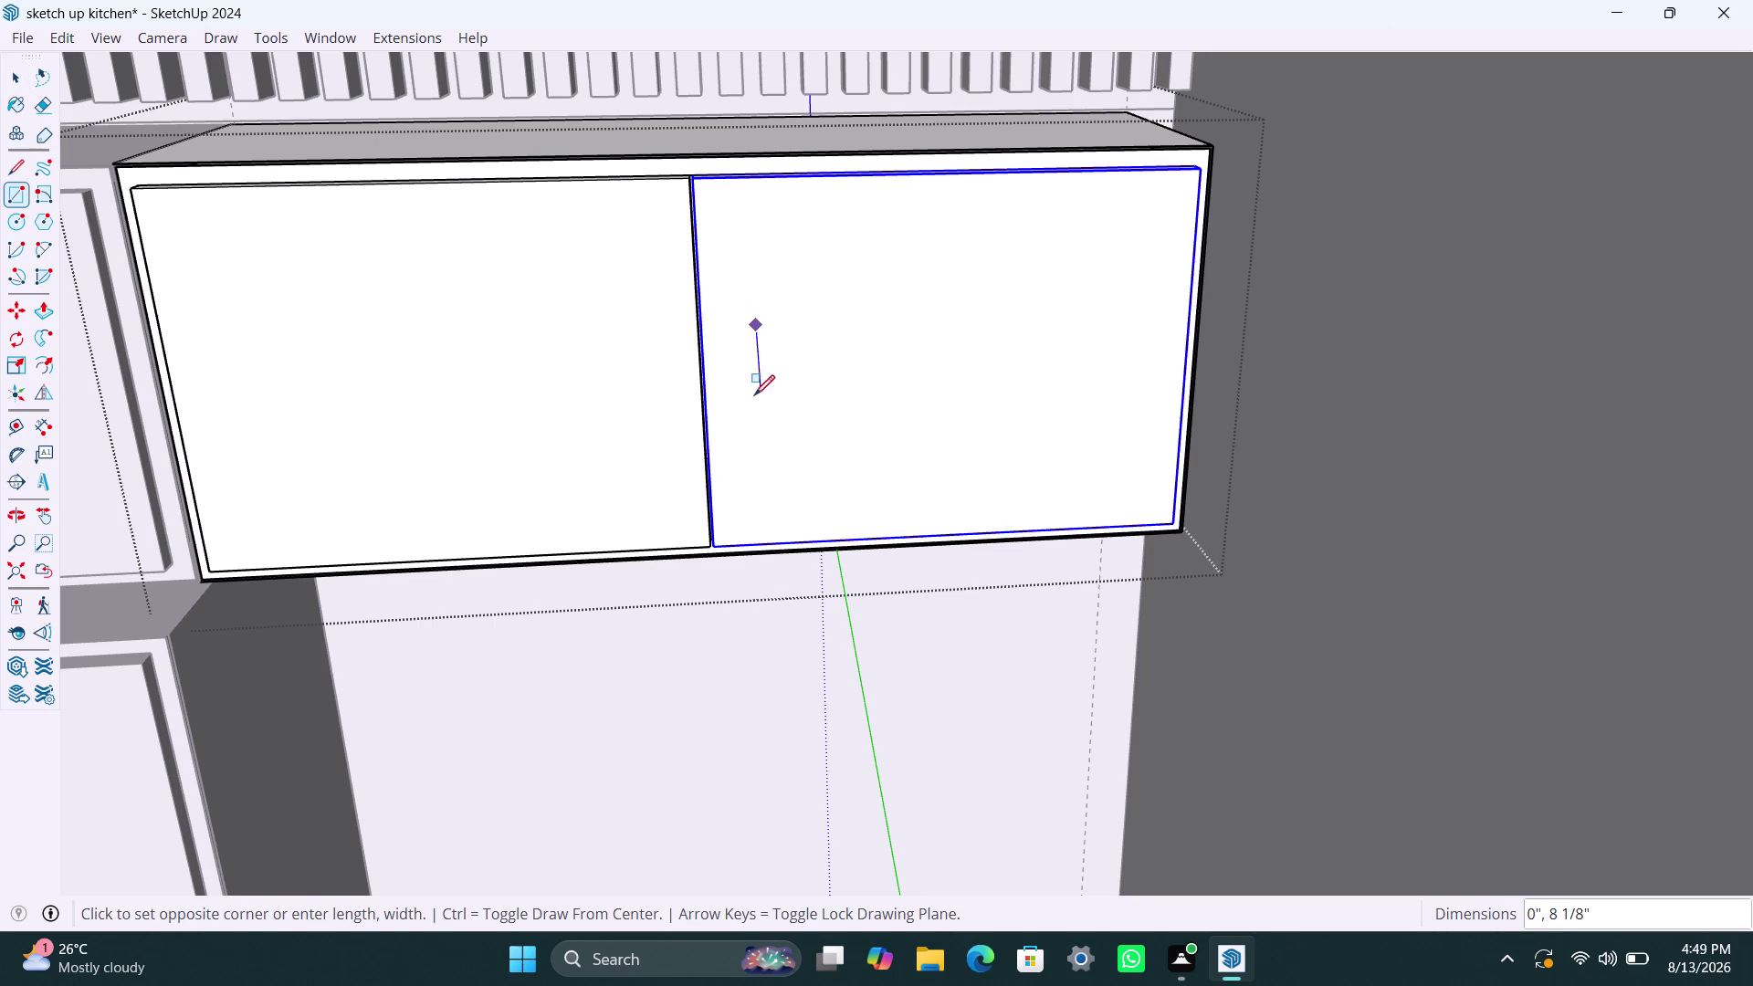
click(756, 393)
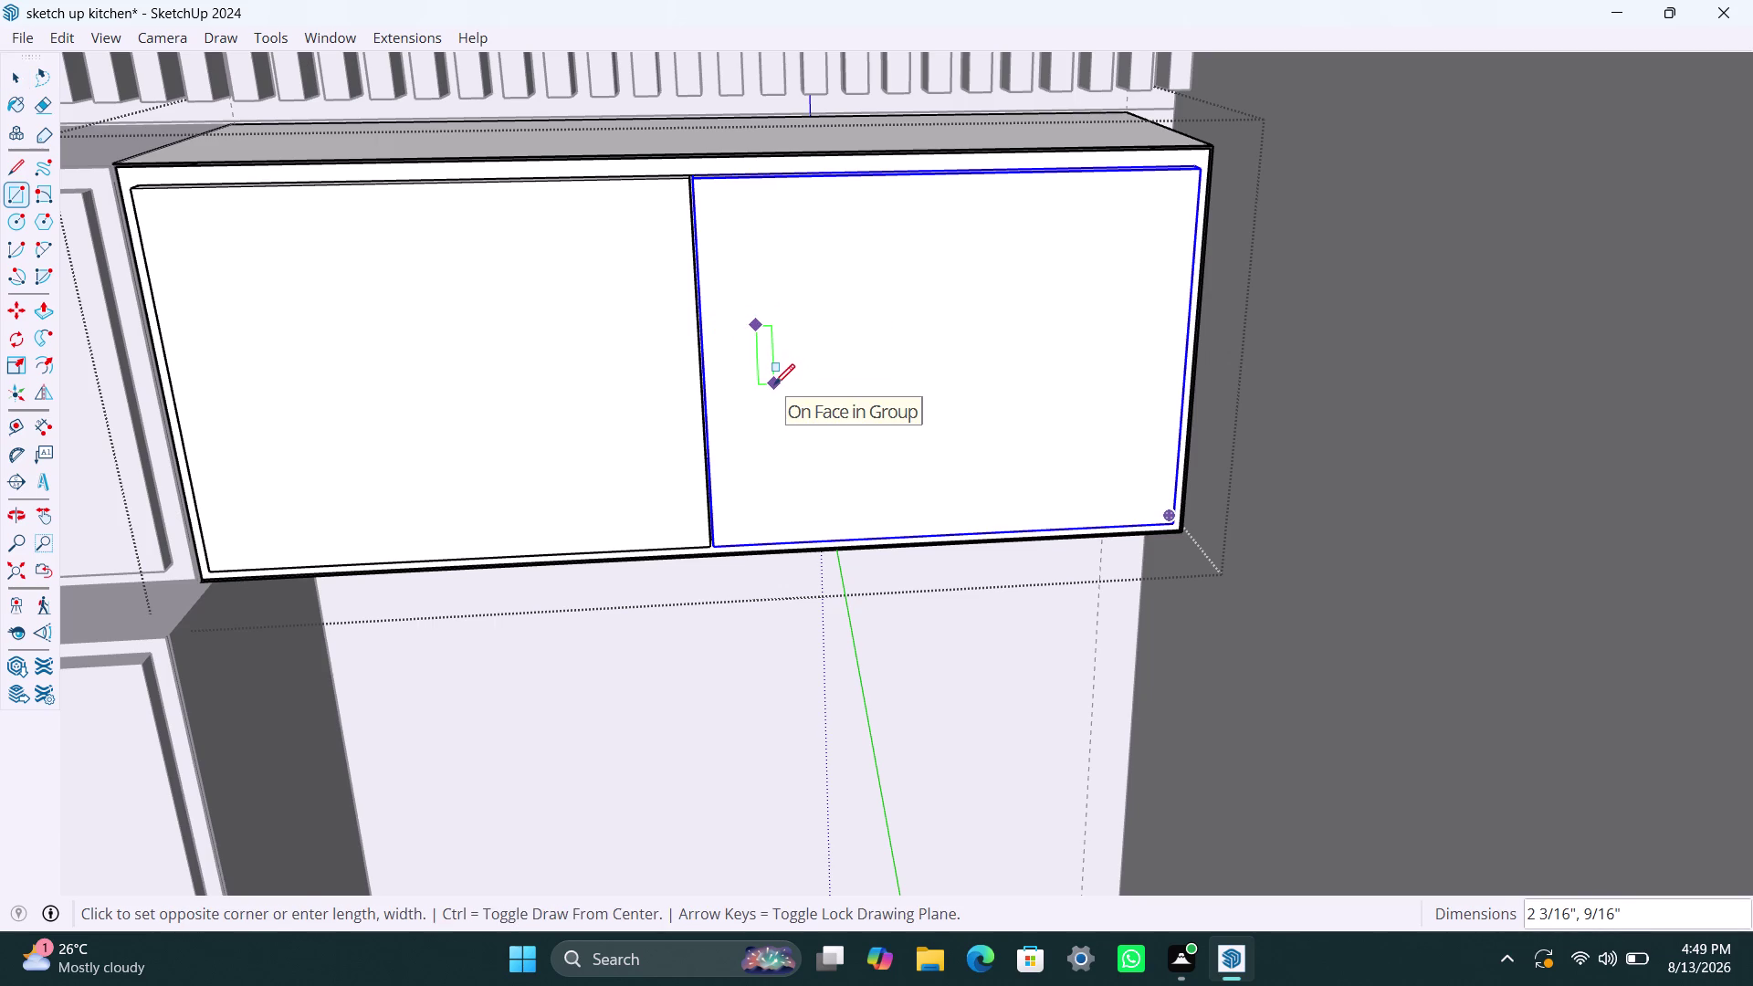
click(774, 386)
key(space)
double_click(769, 355)
click(761, 354)
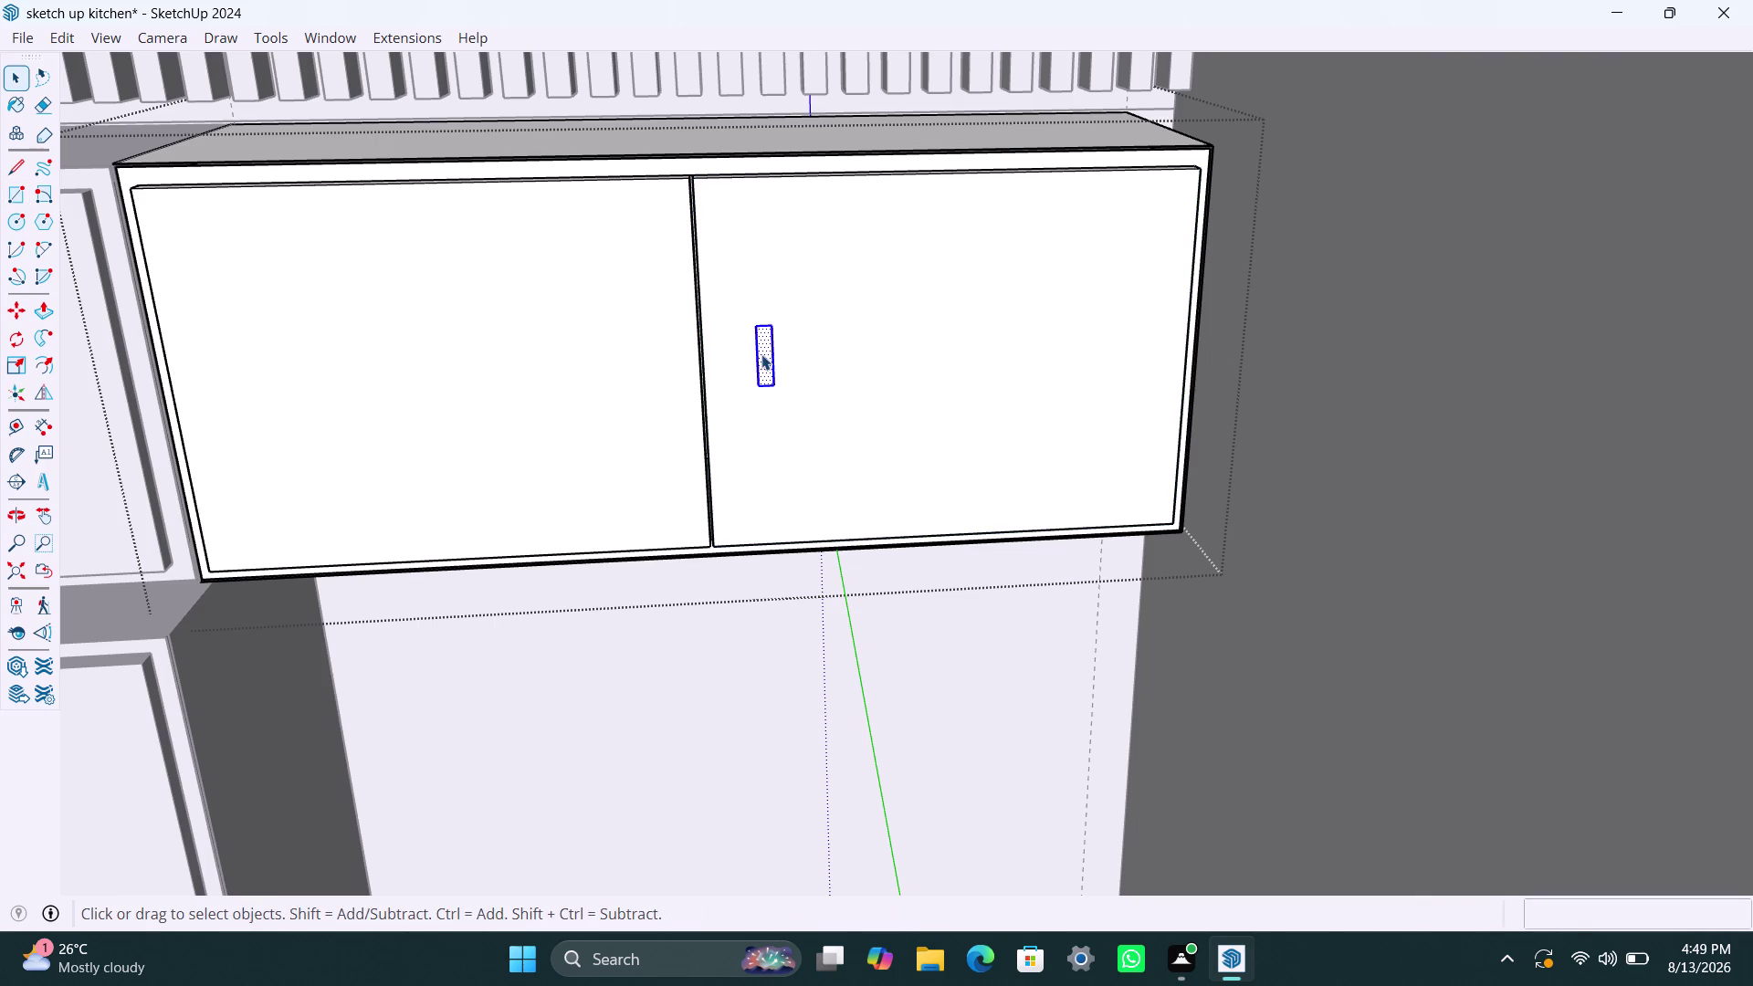
triple_click(771, 354)
click(772, 354)
right_click(773, 354)
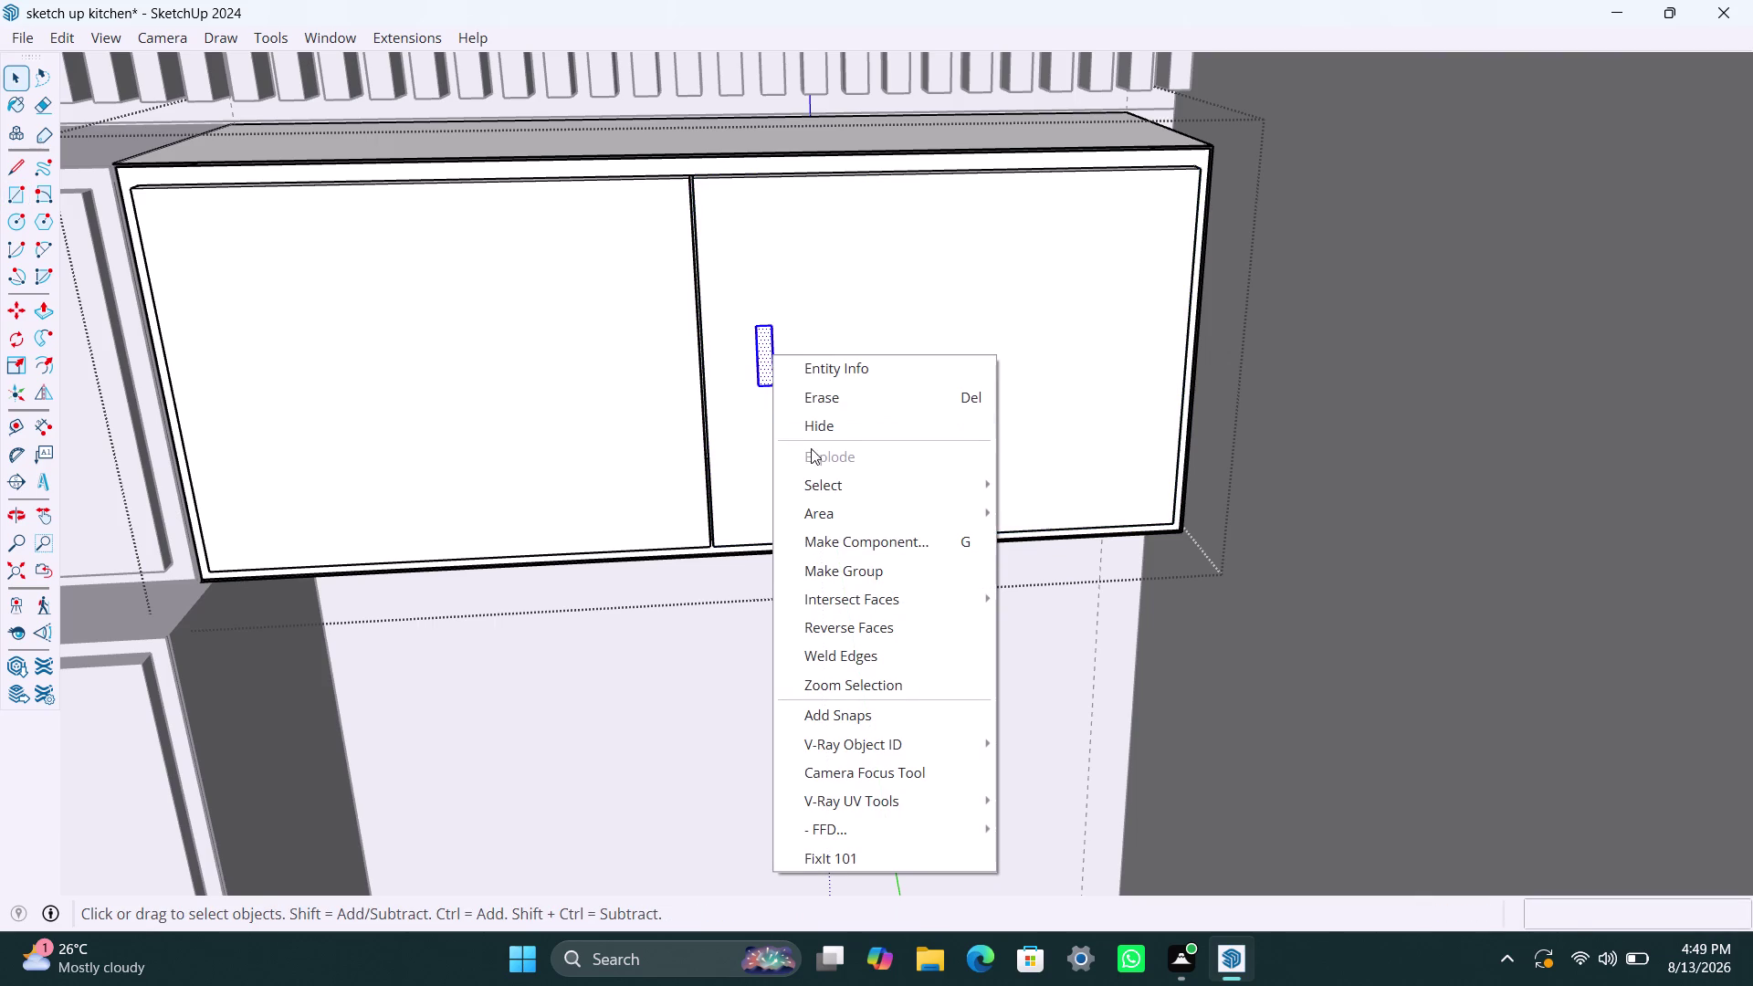
click(836, 575)
click(770, 374)
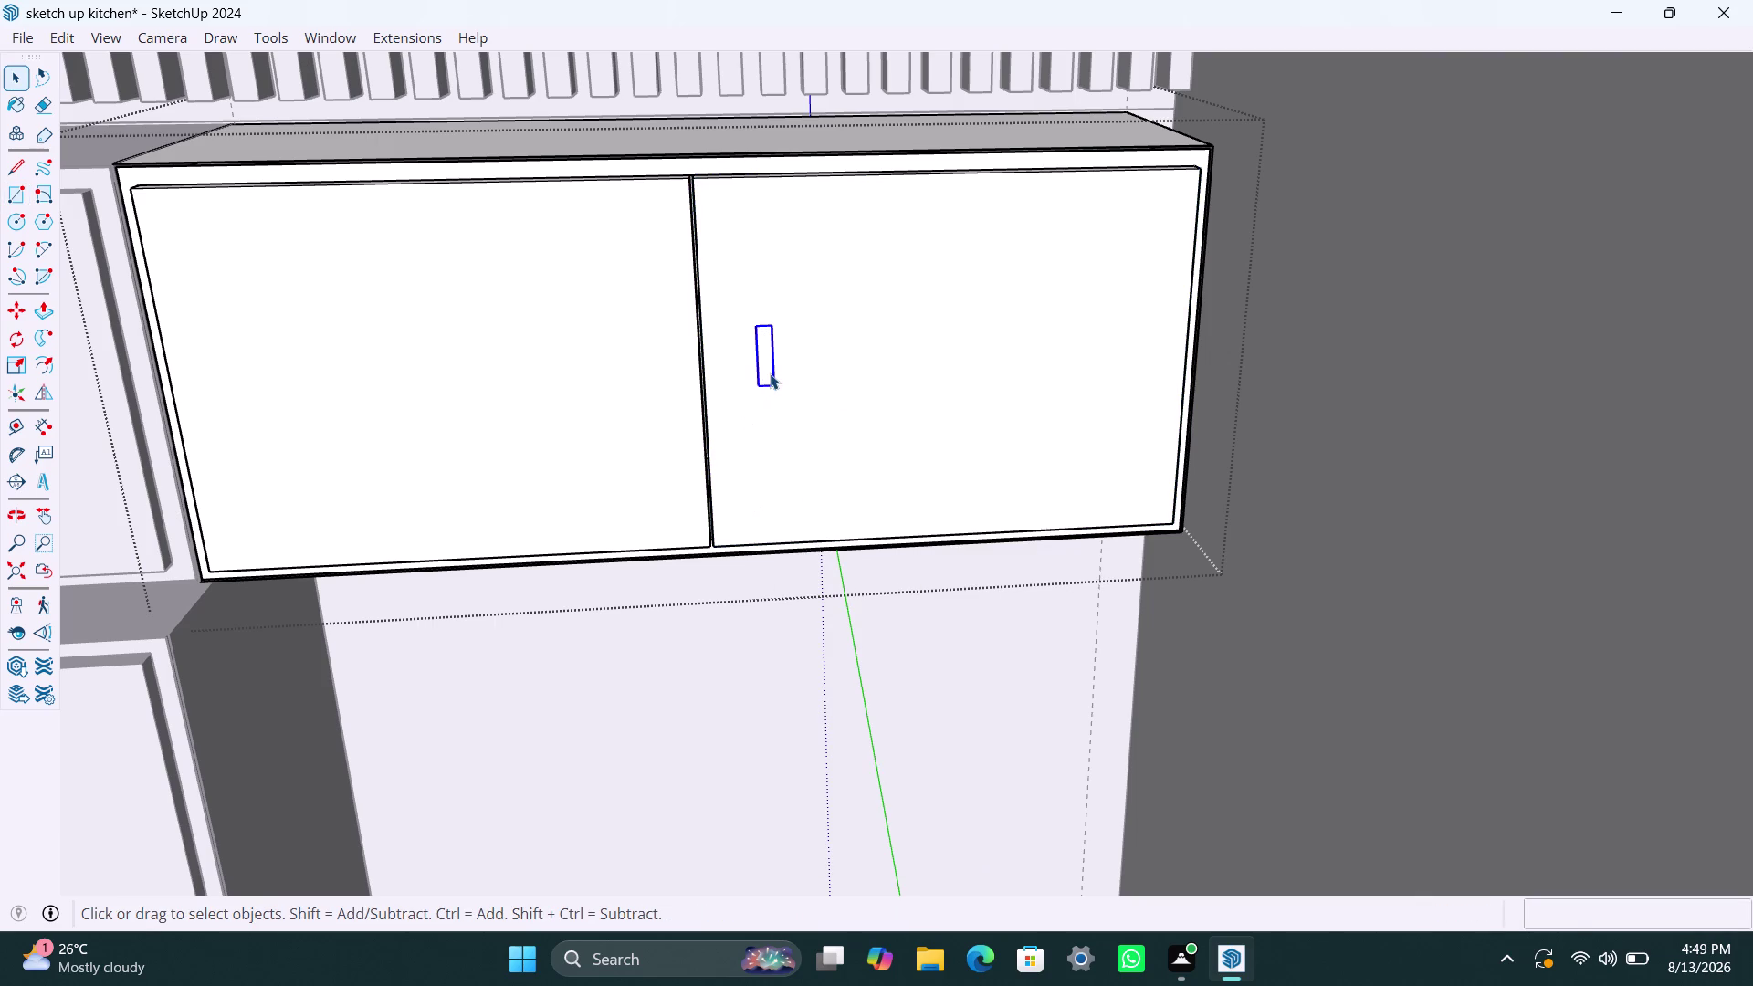
Pull the handle face out a fraction of an inch and close the group.
double_click(769, 368)
click(766, 363)
key(p)
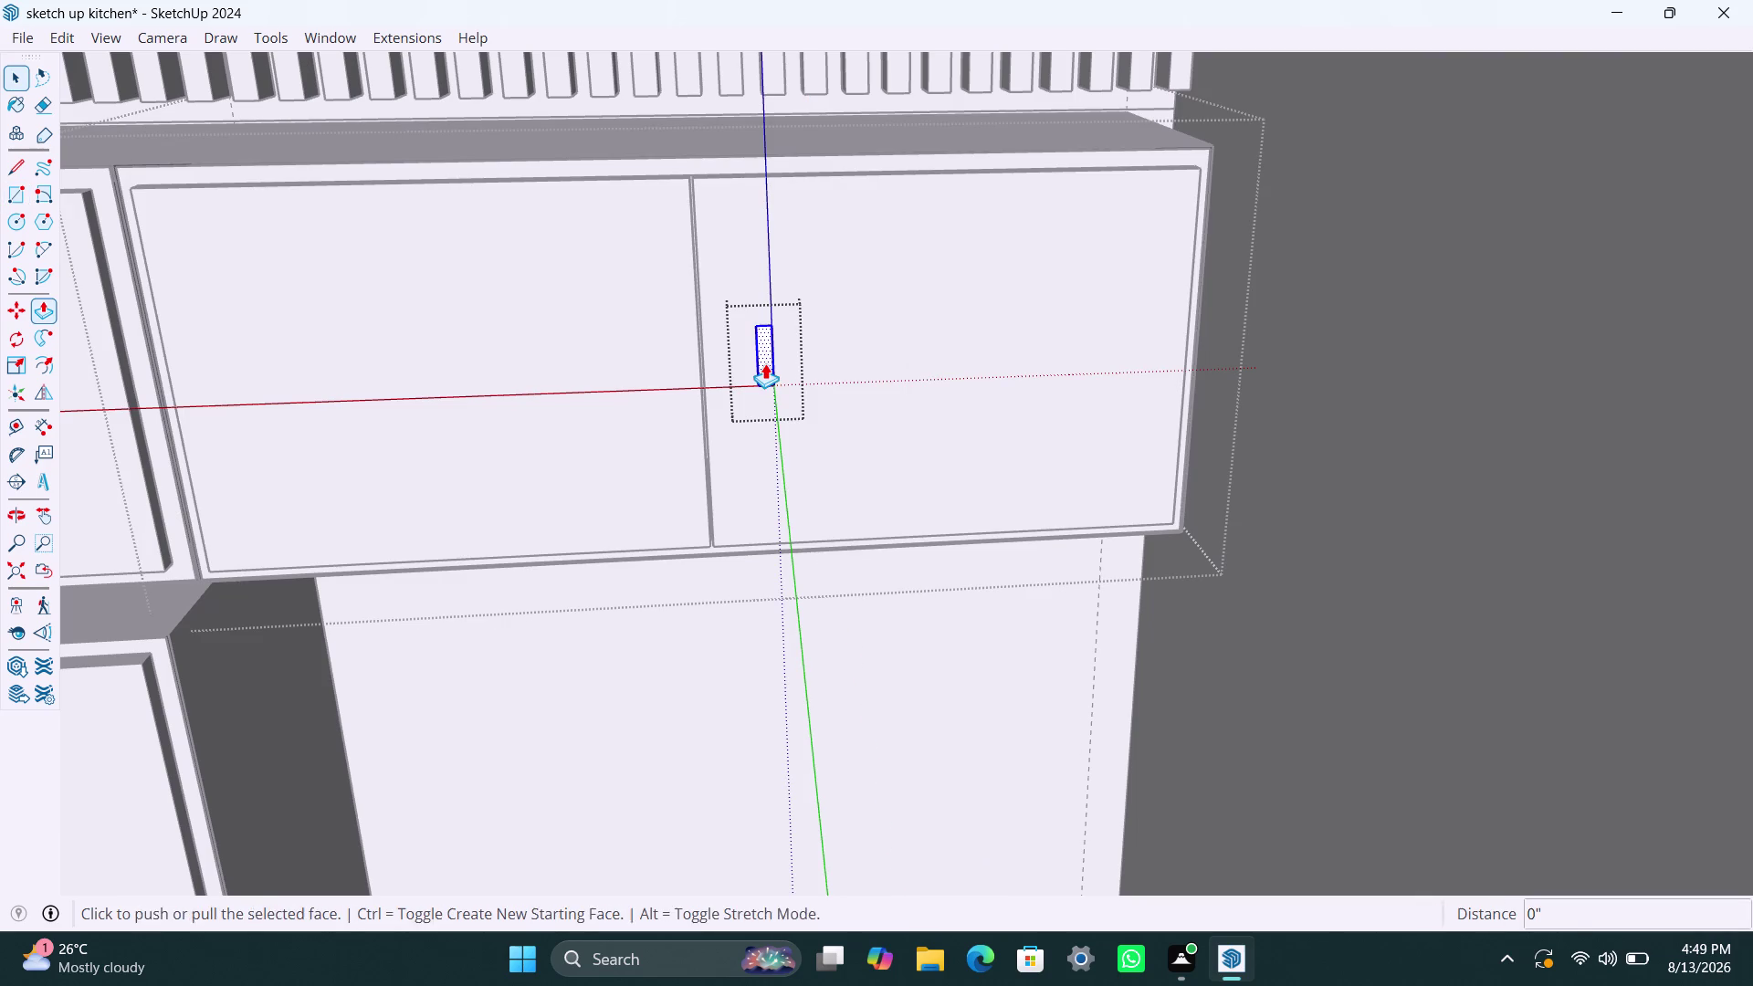
click(765, 363)
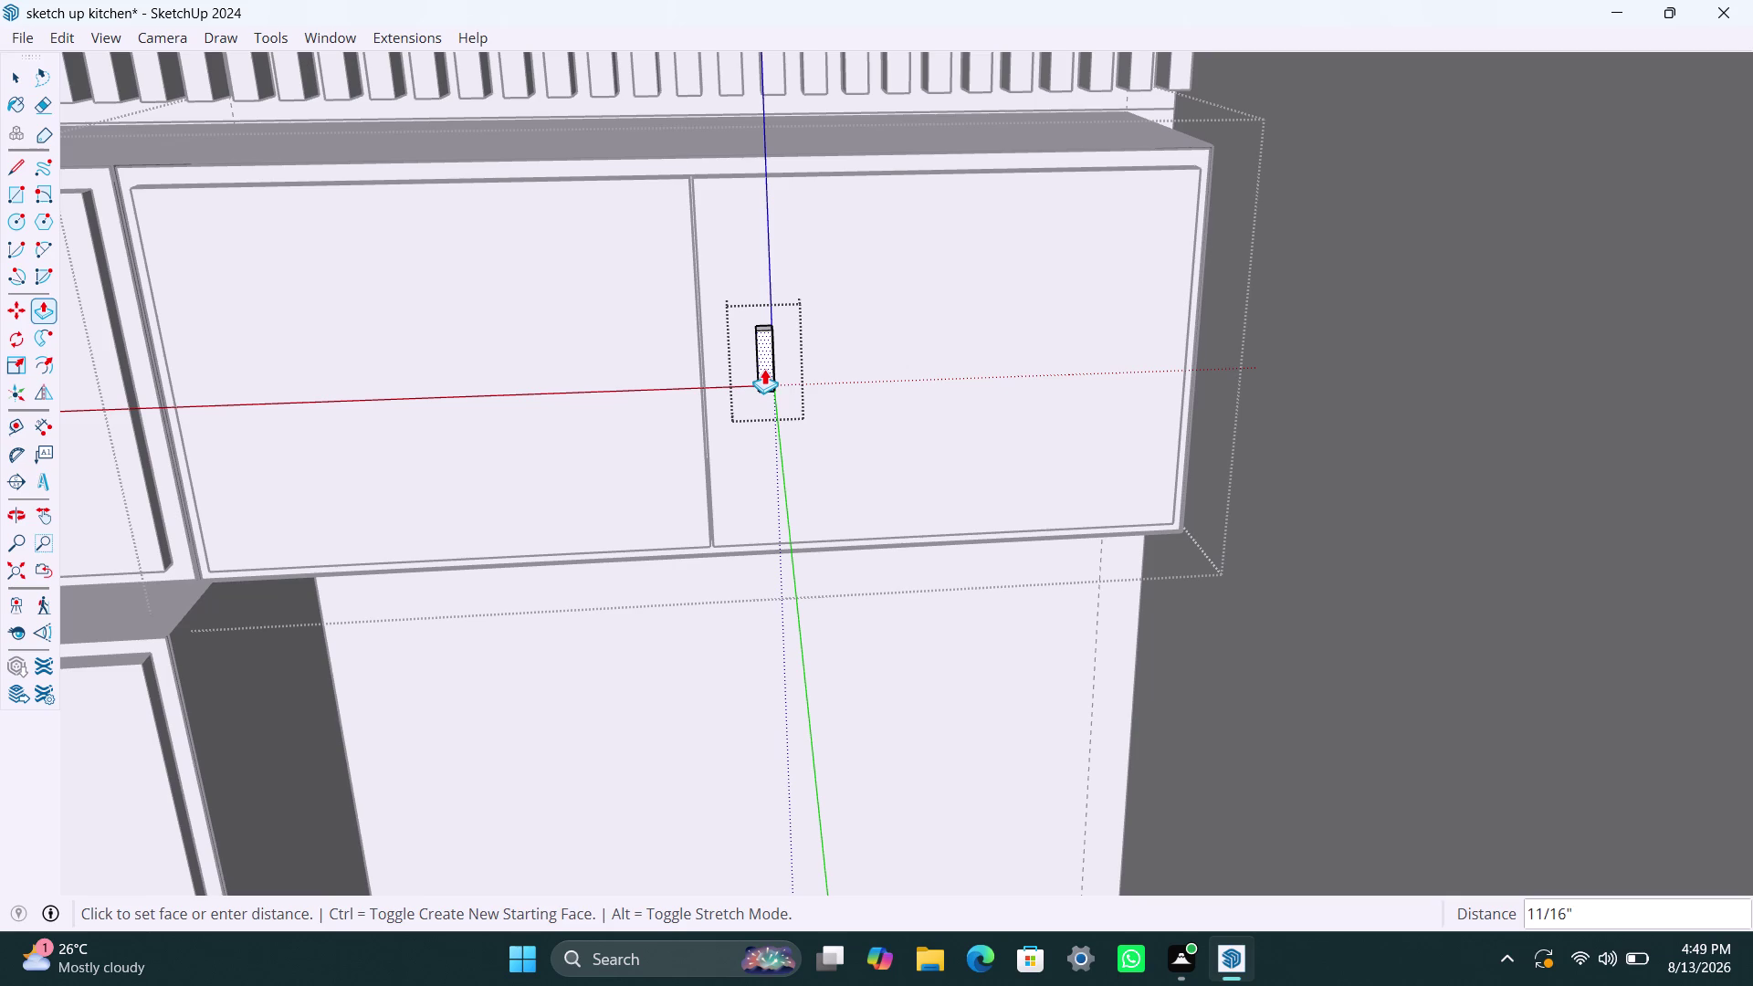
click(765, 367)
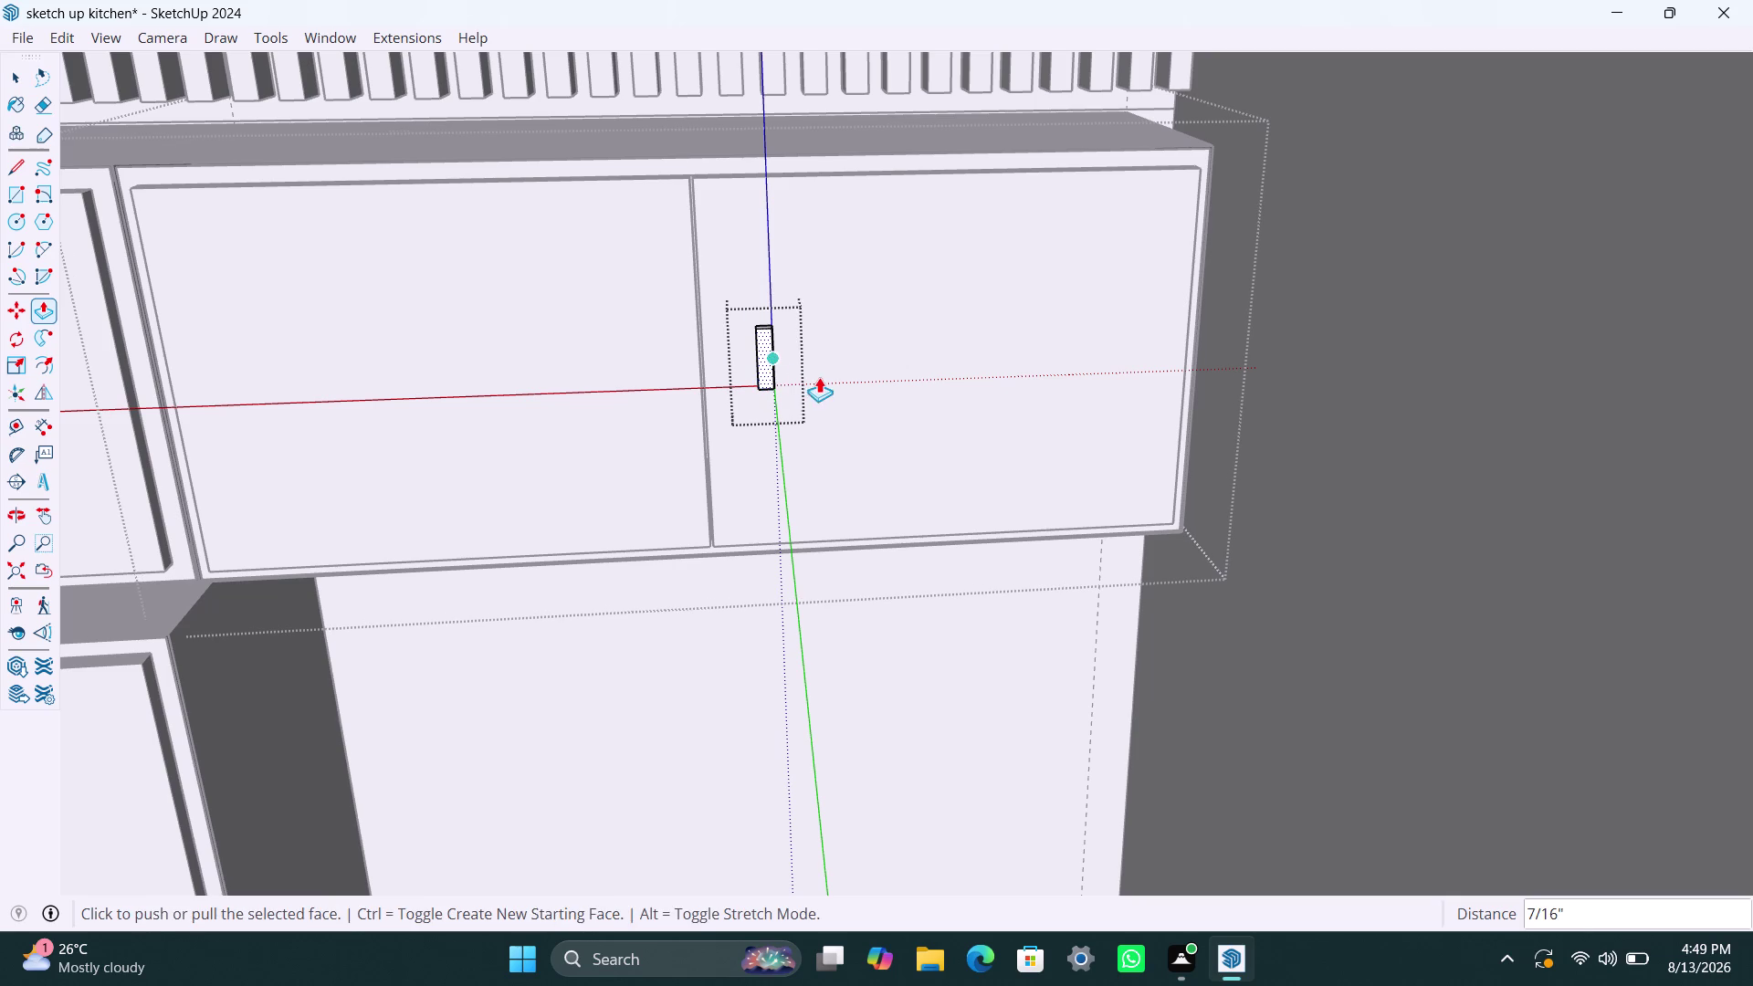
key(space)
click(834, 353)
scroll(down, 3)
middle_drag(778, 367, 778, 382)
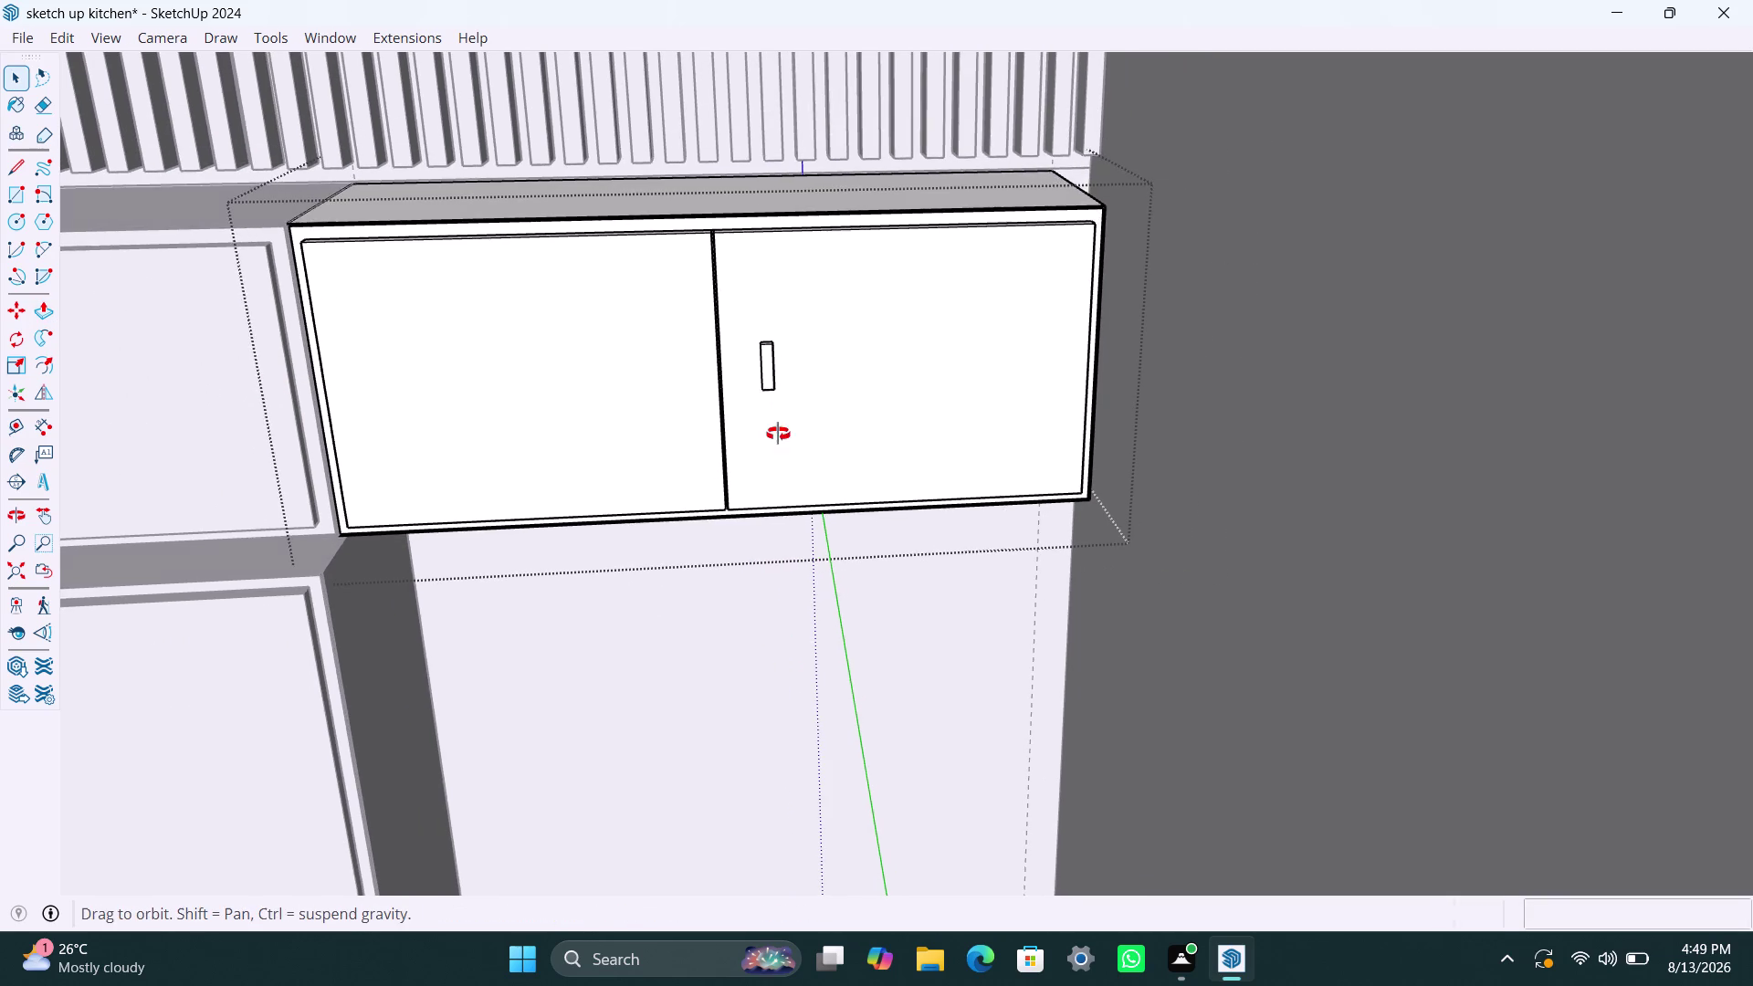
Copy the pull handle along the red axis onto the corner cabinet's left door.
middle_drag(778, 382, 770, 508)
scroll(up, 3)
scroll(up, 3)
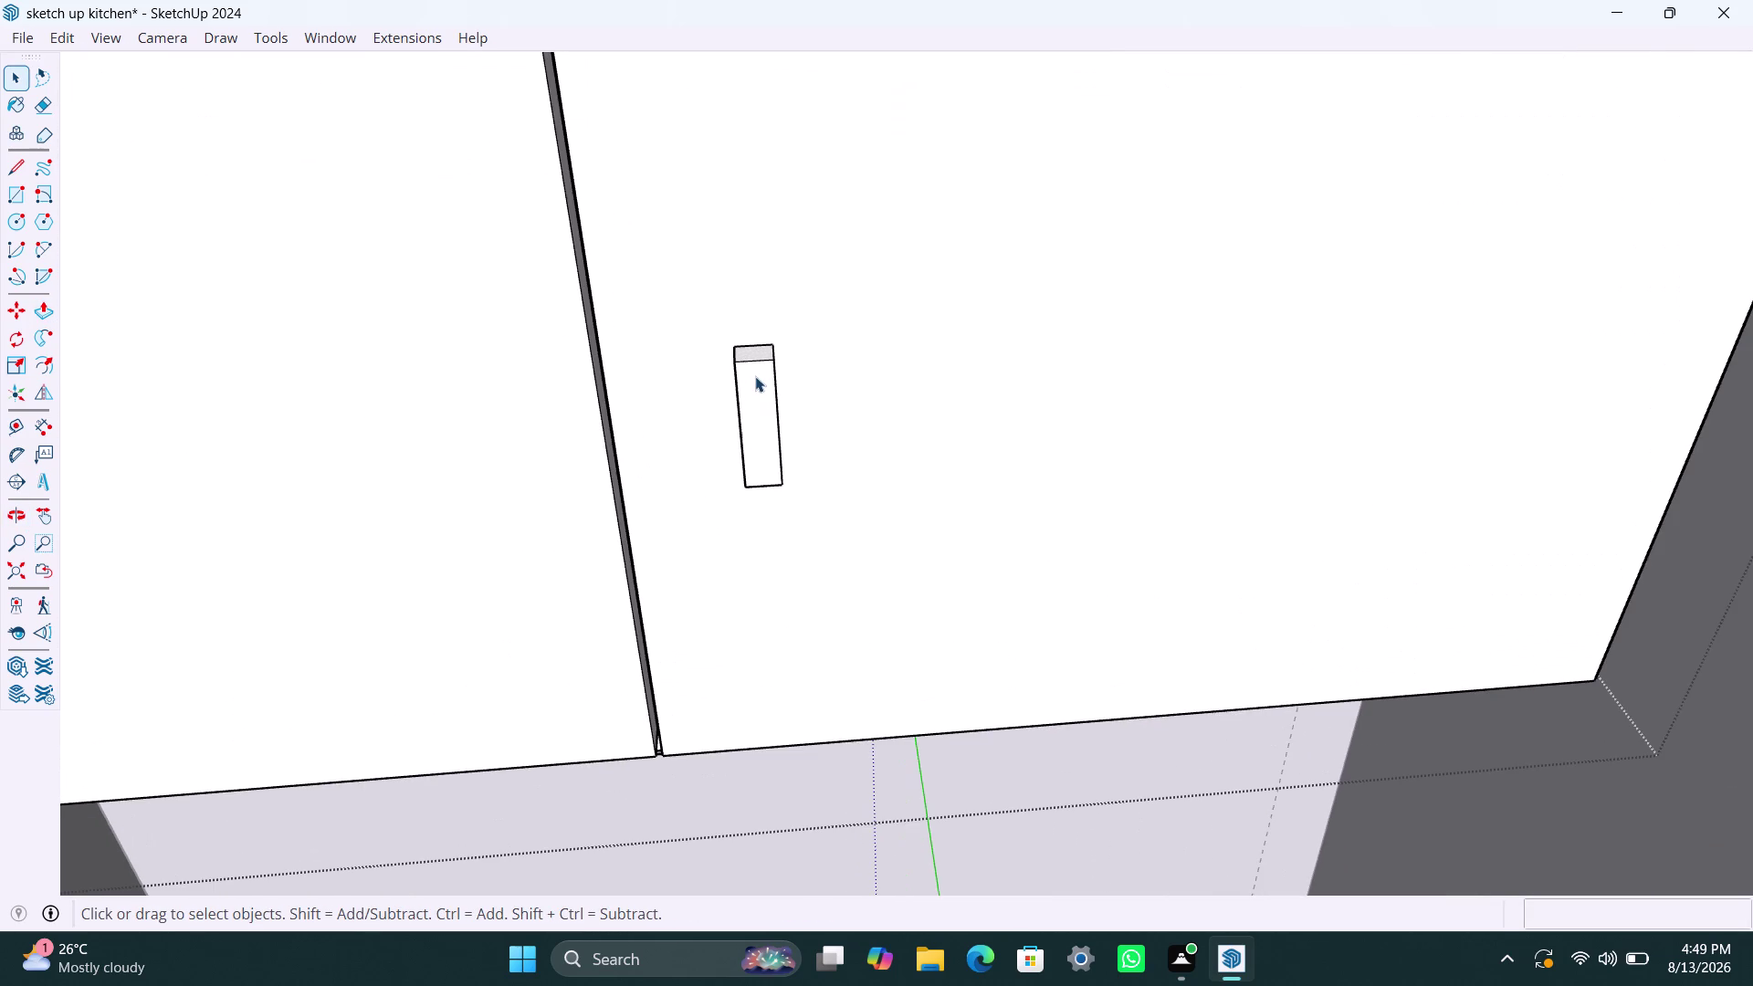
click(755, 364)
key(m)
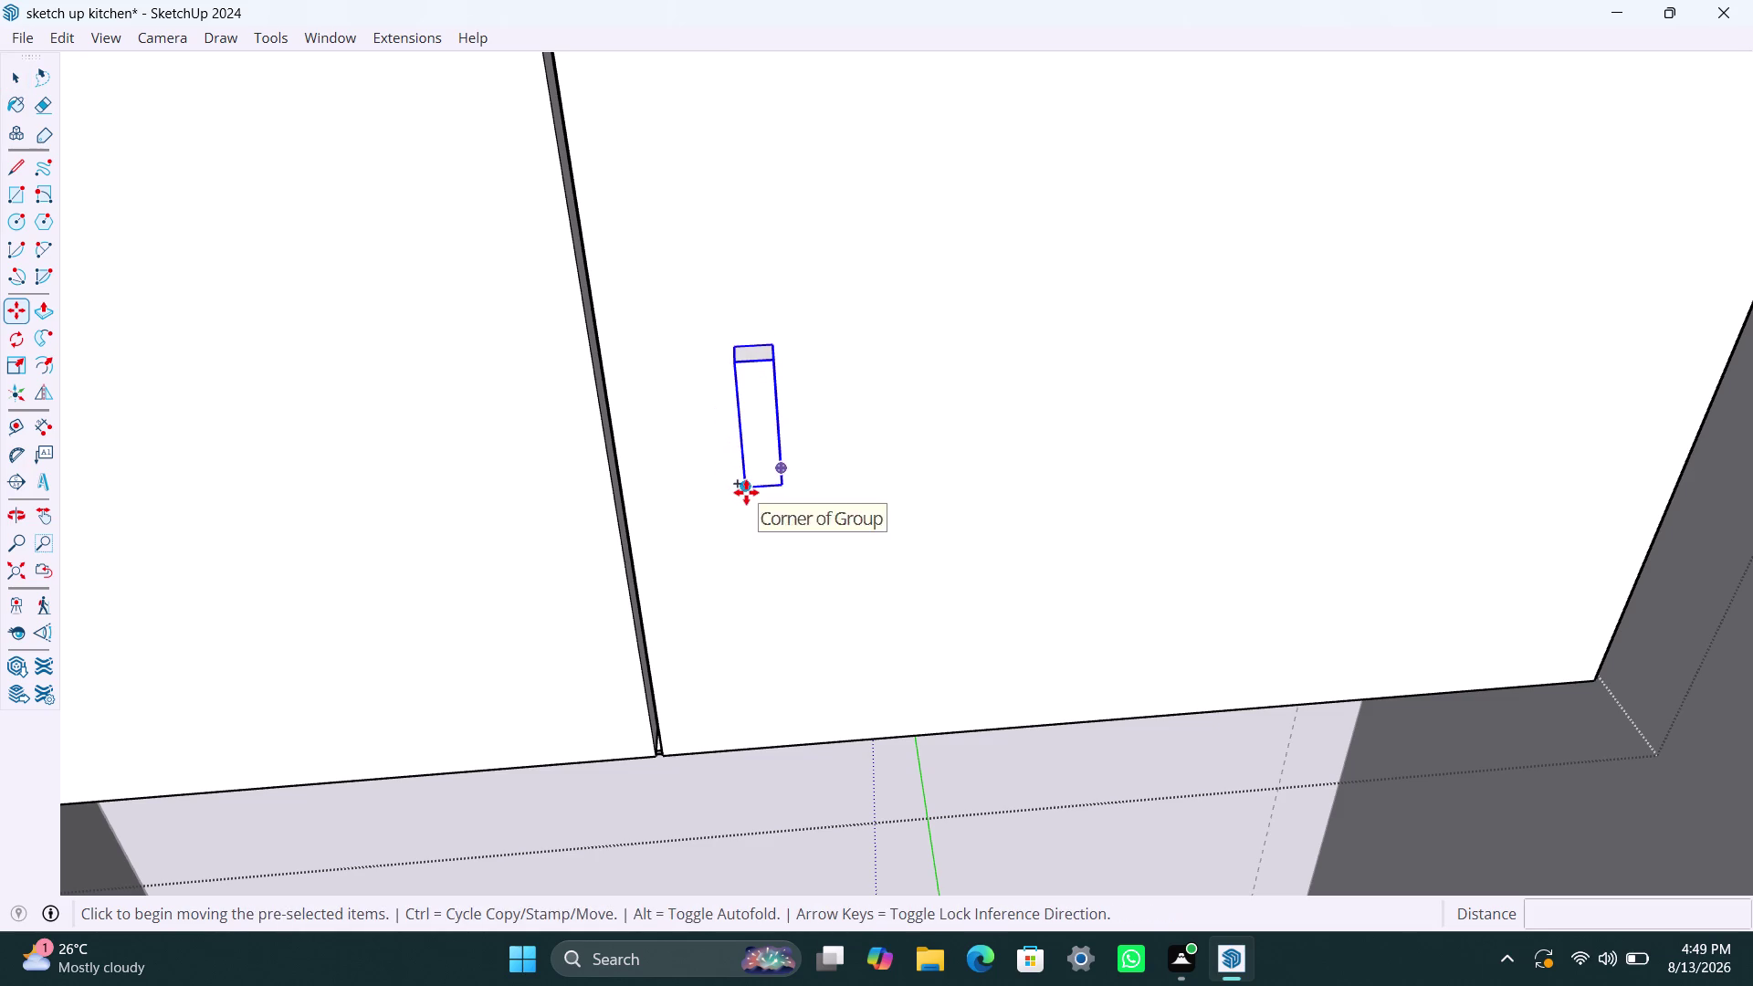
click(746, 492)
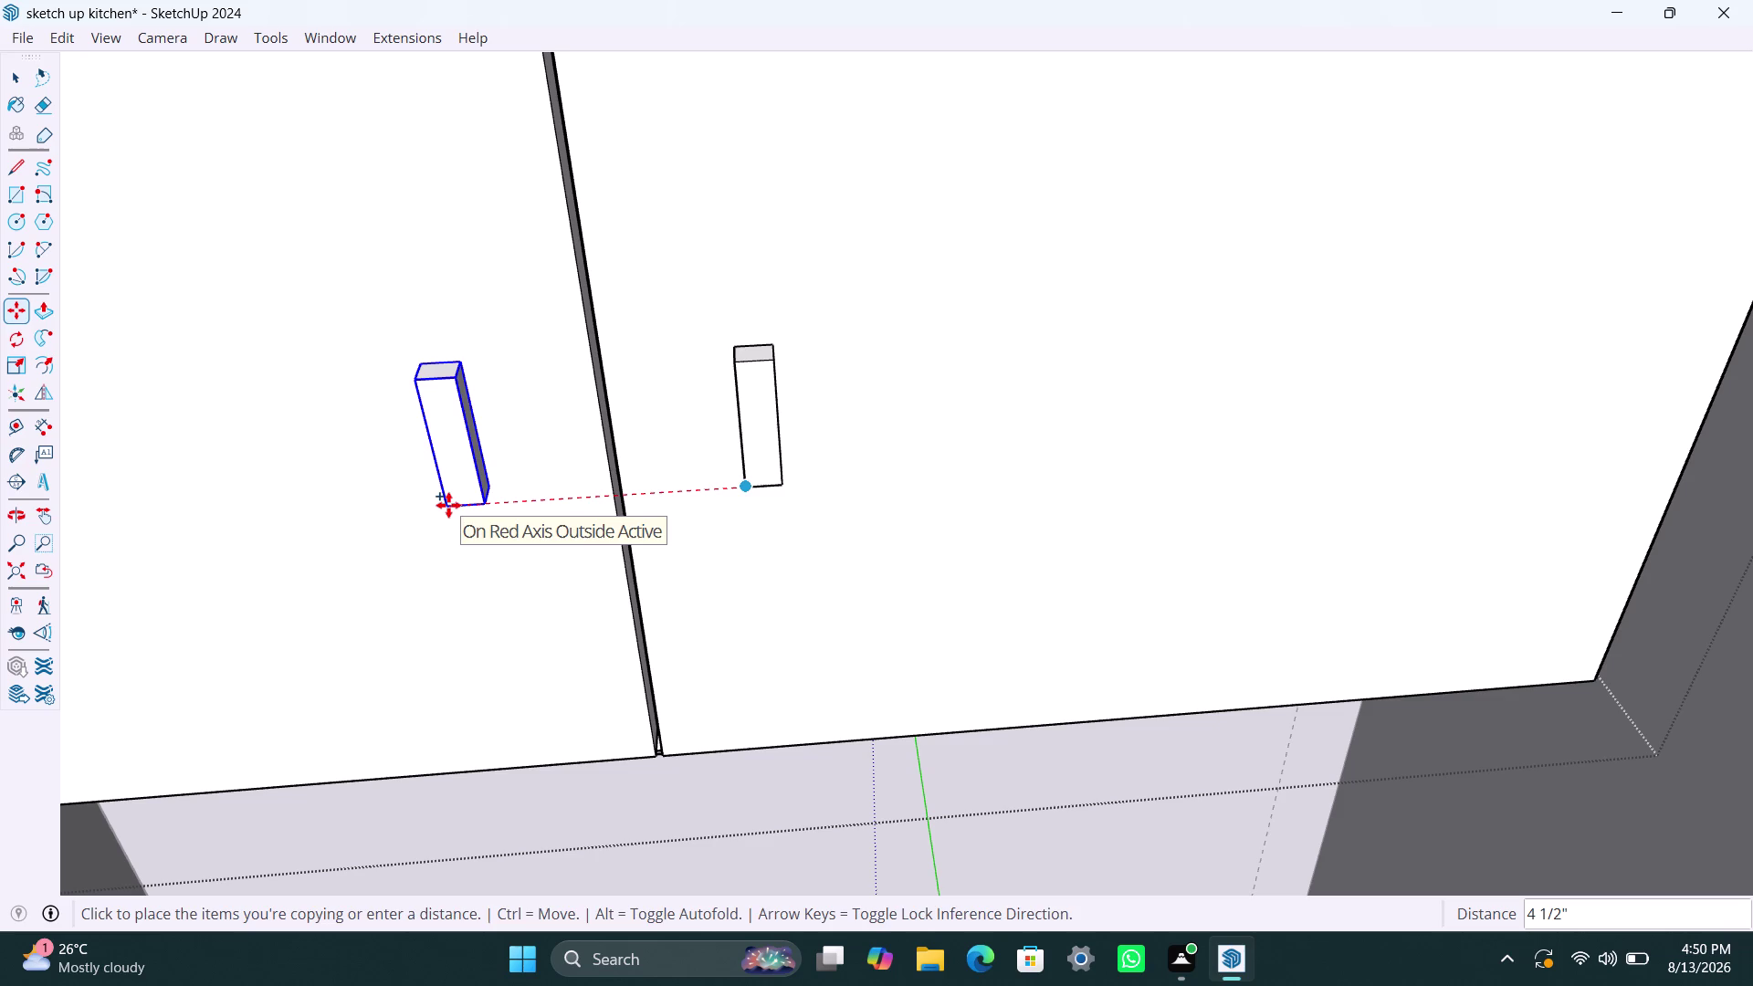
click(448, 505)
key(space)
scroll(down, 3)
scroll(down, 3)
middle_drag(597, 493, 610, 284)
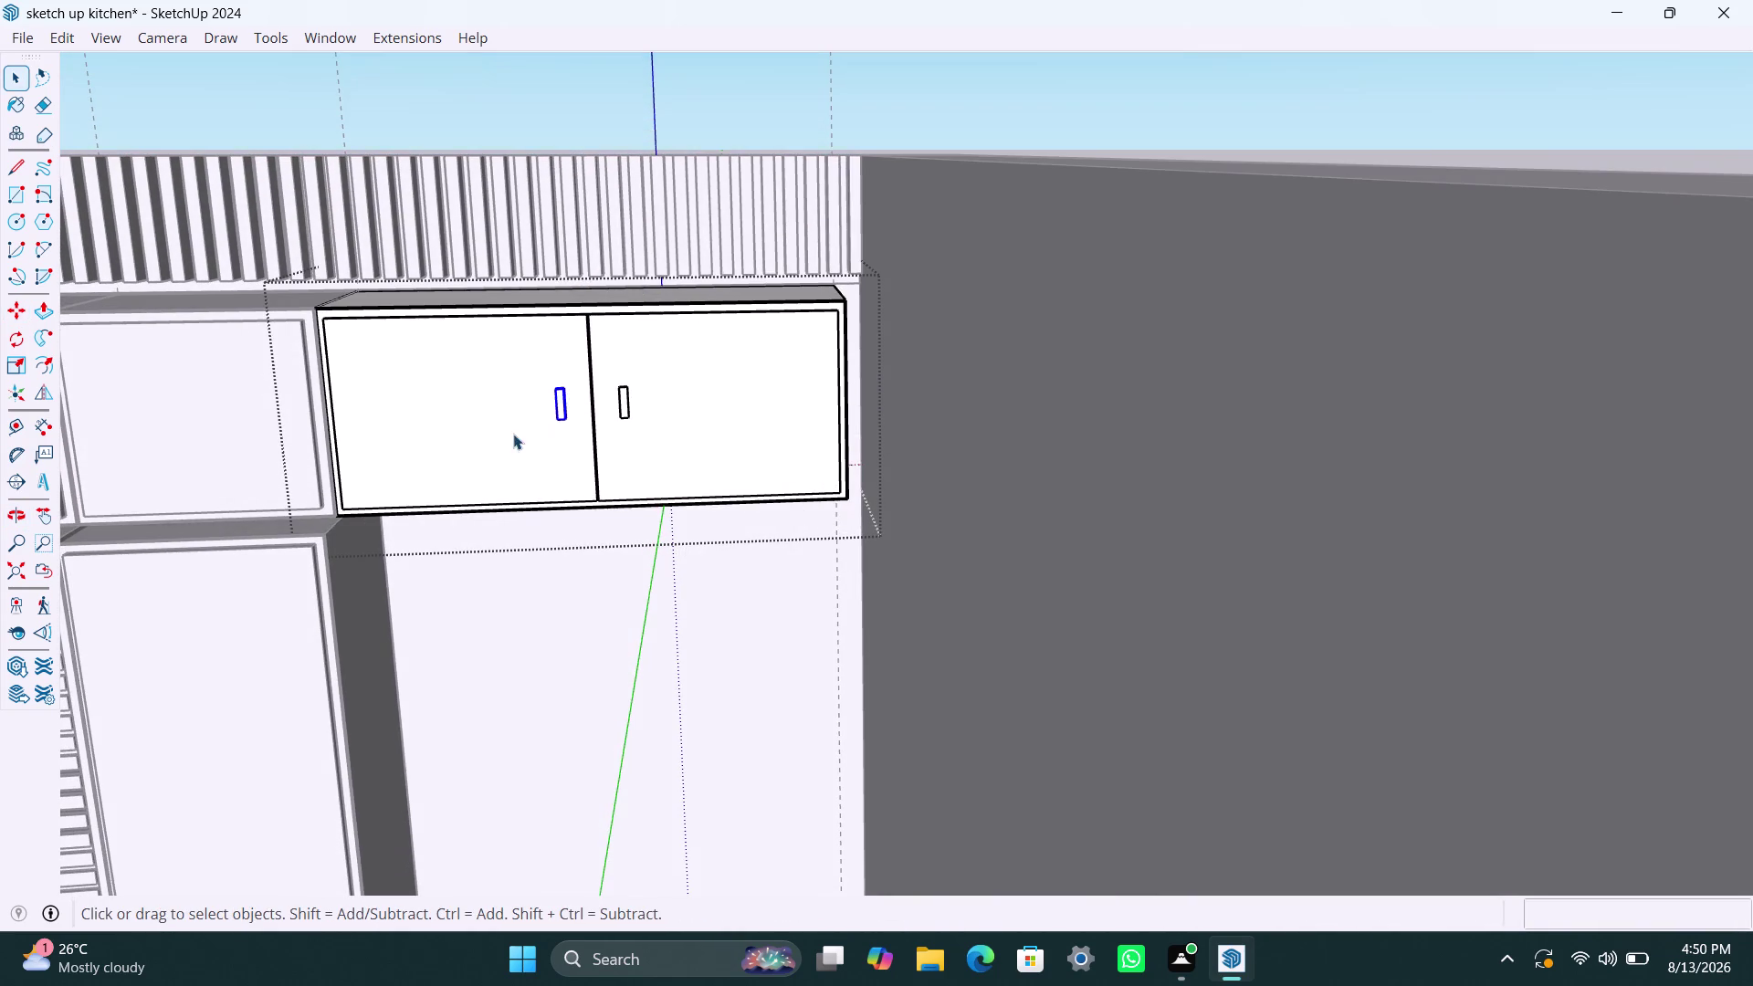
scroll(down, 3)
Copy the handle onto the neighbouring upper cabinet and reposition it on that door.
key(m)
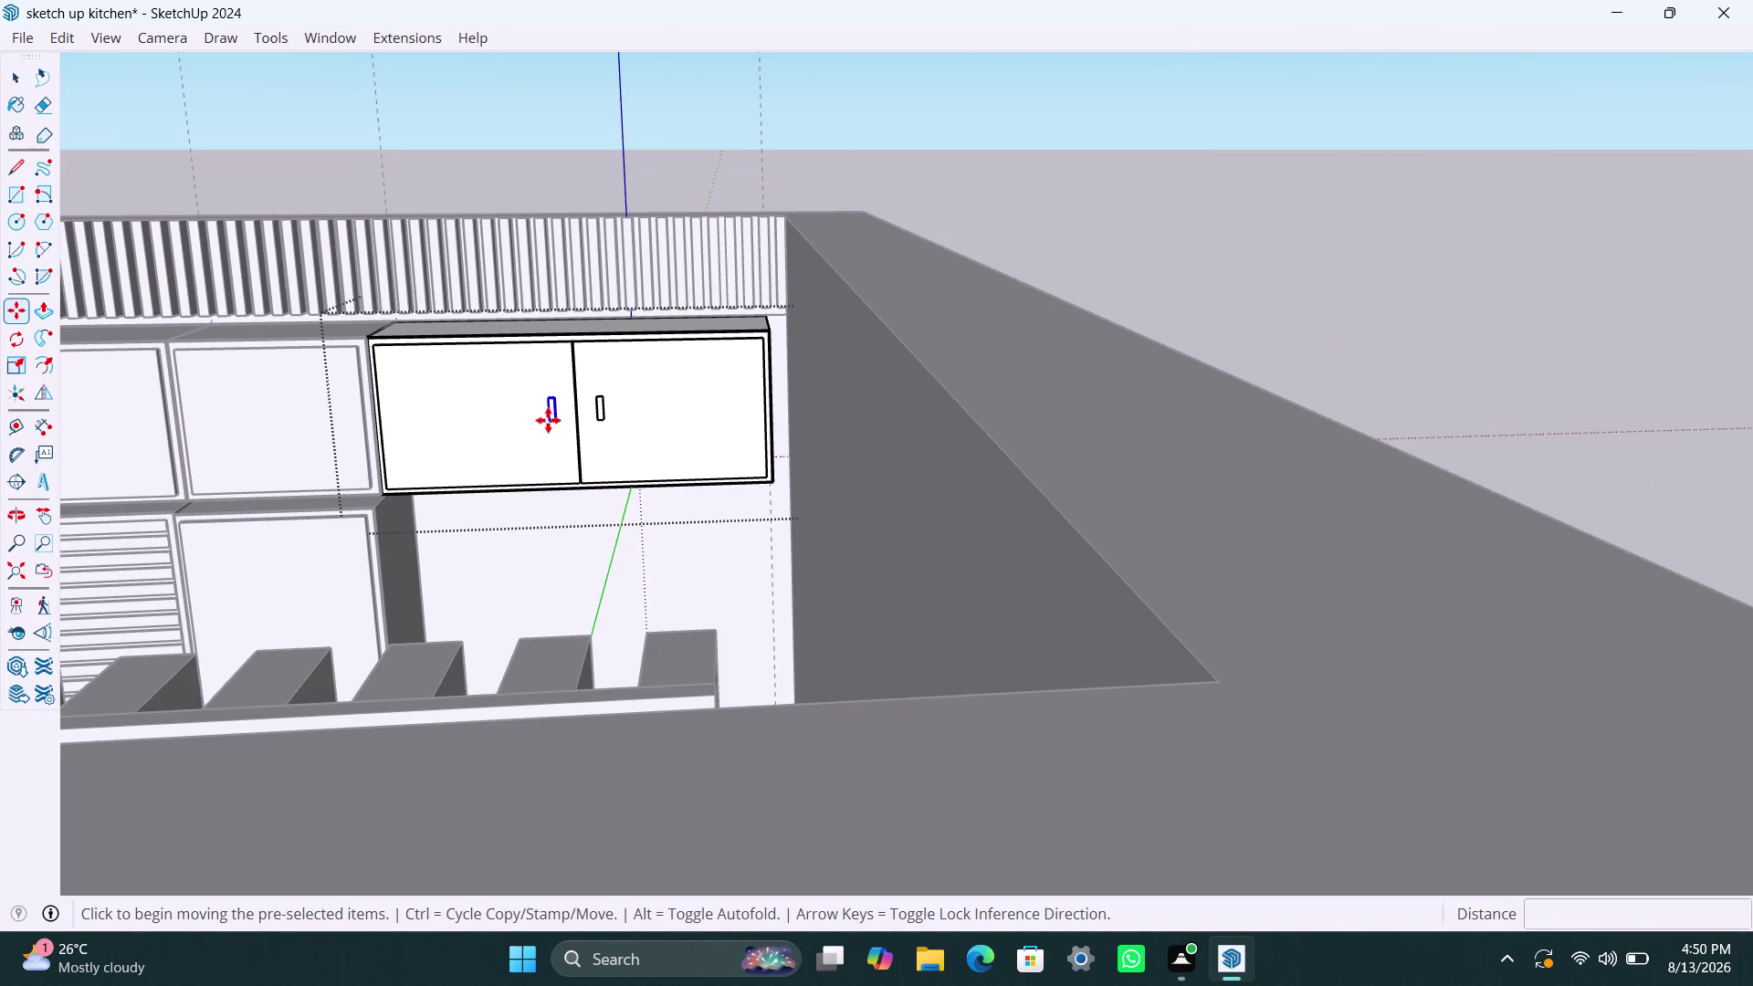
click(547, 420)
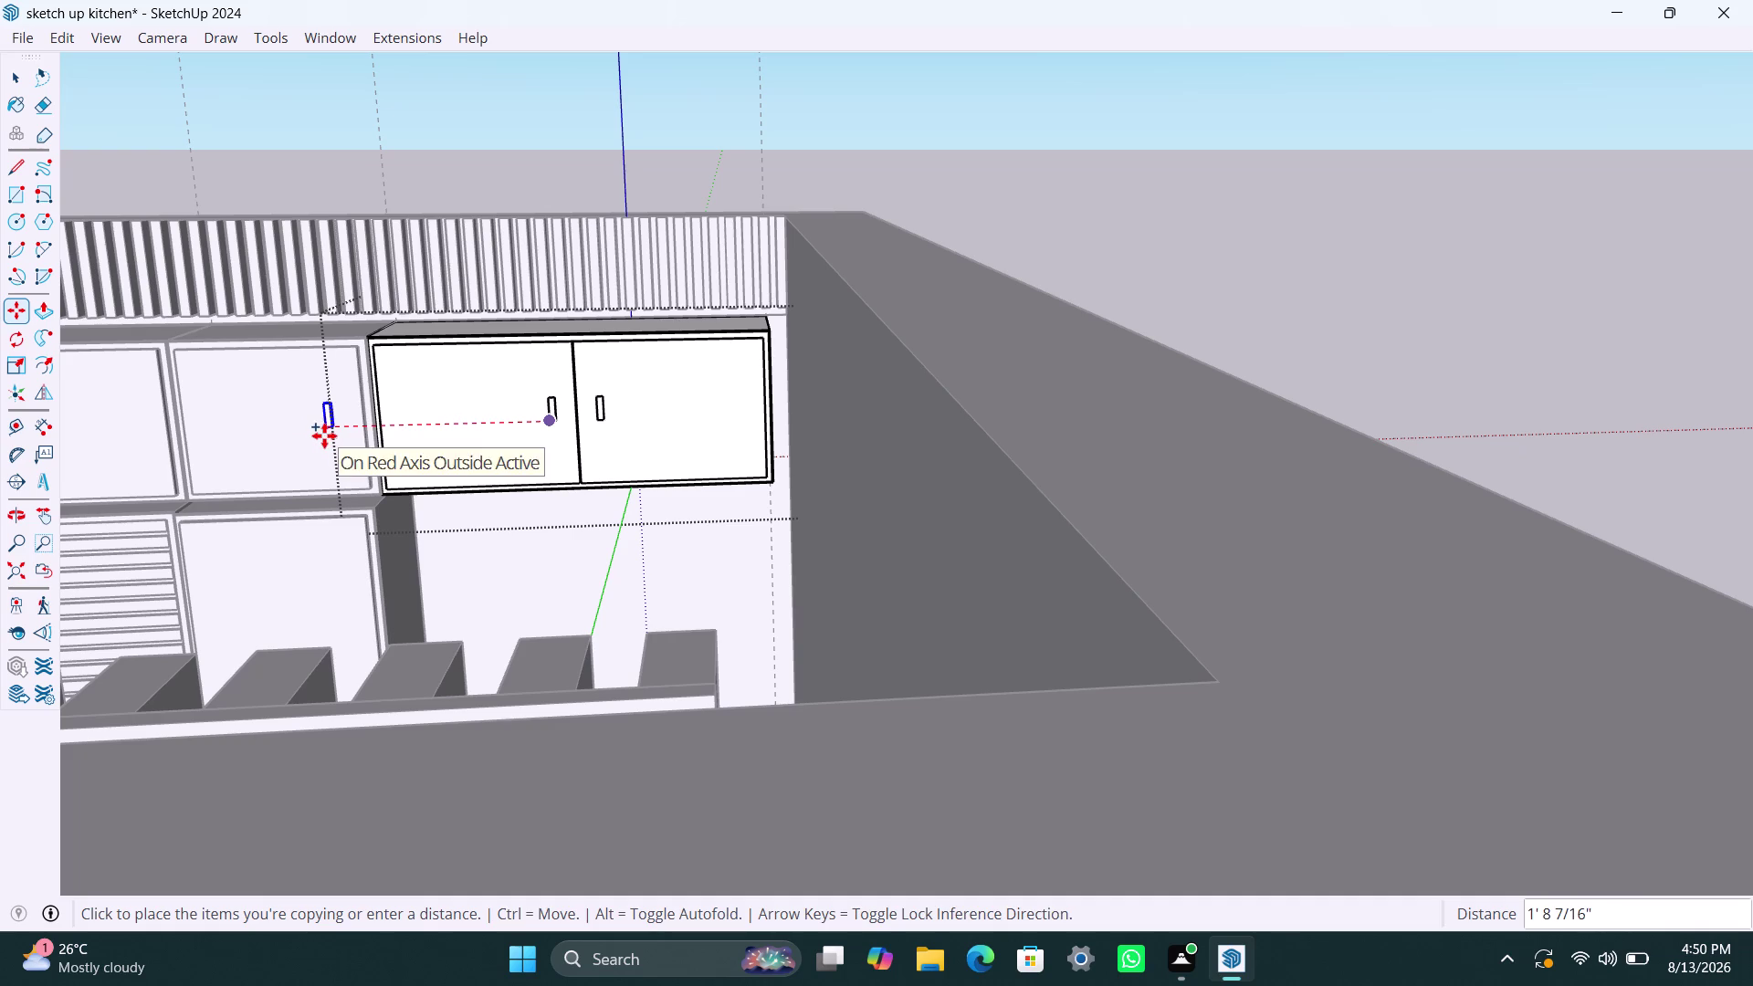
click(324, 436)
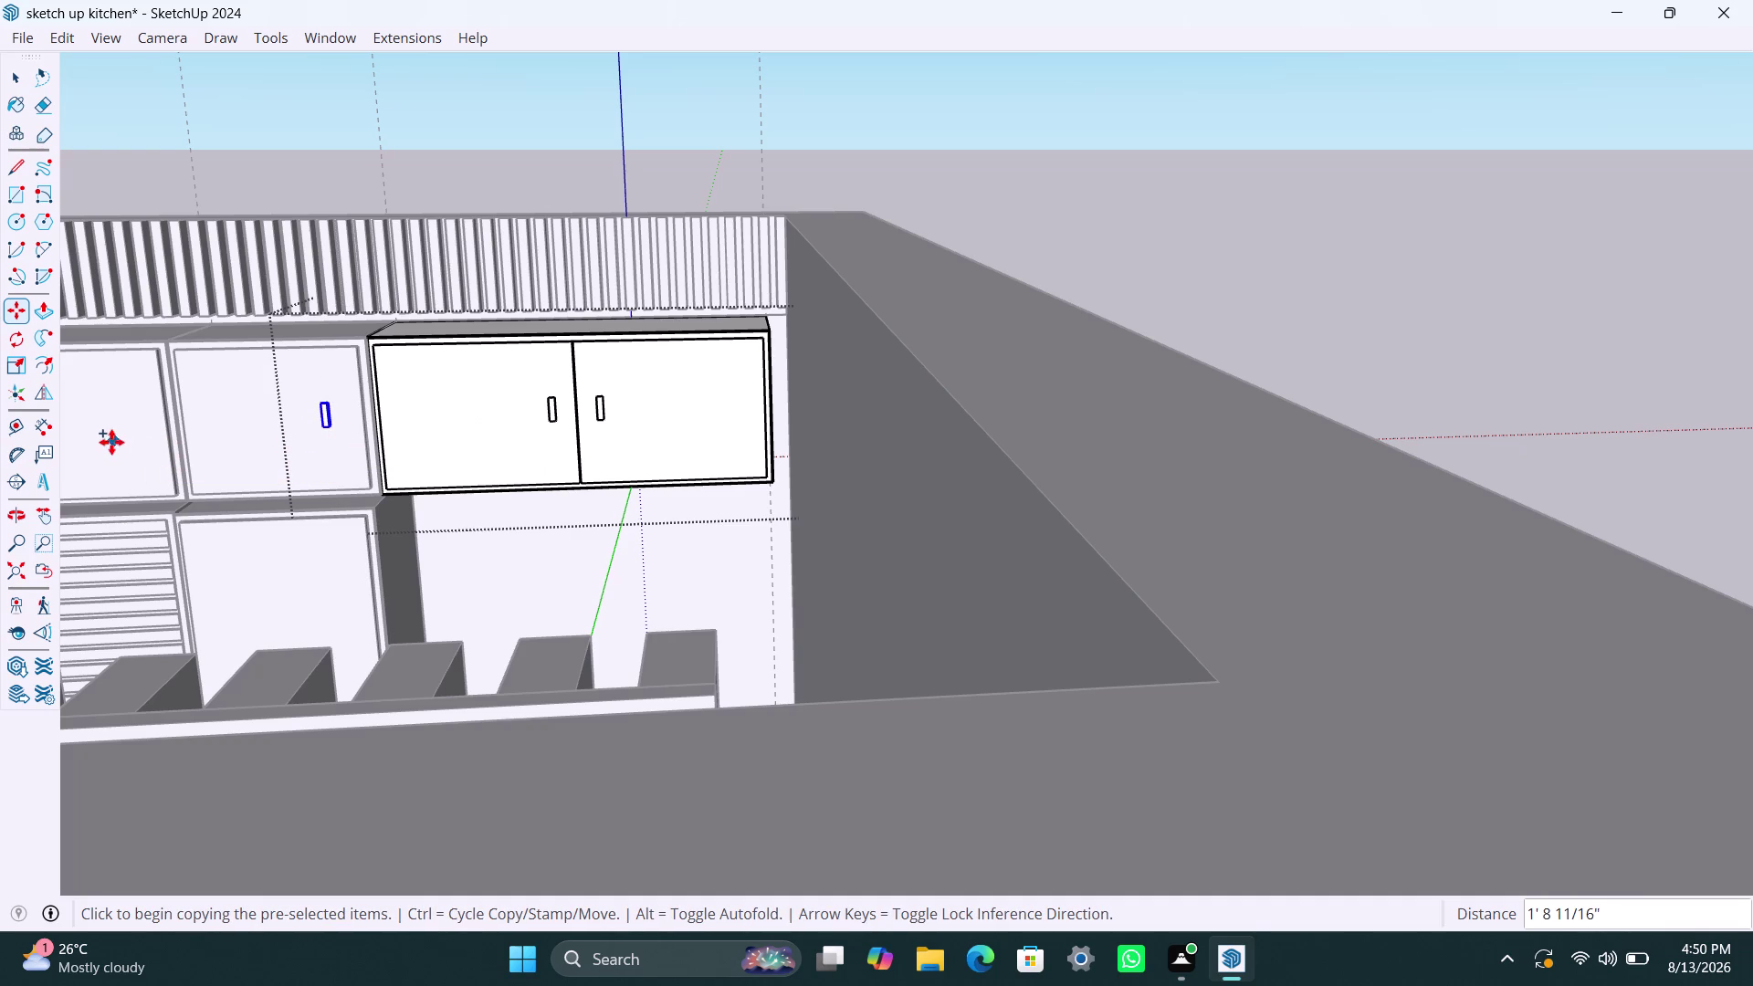
key(m)
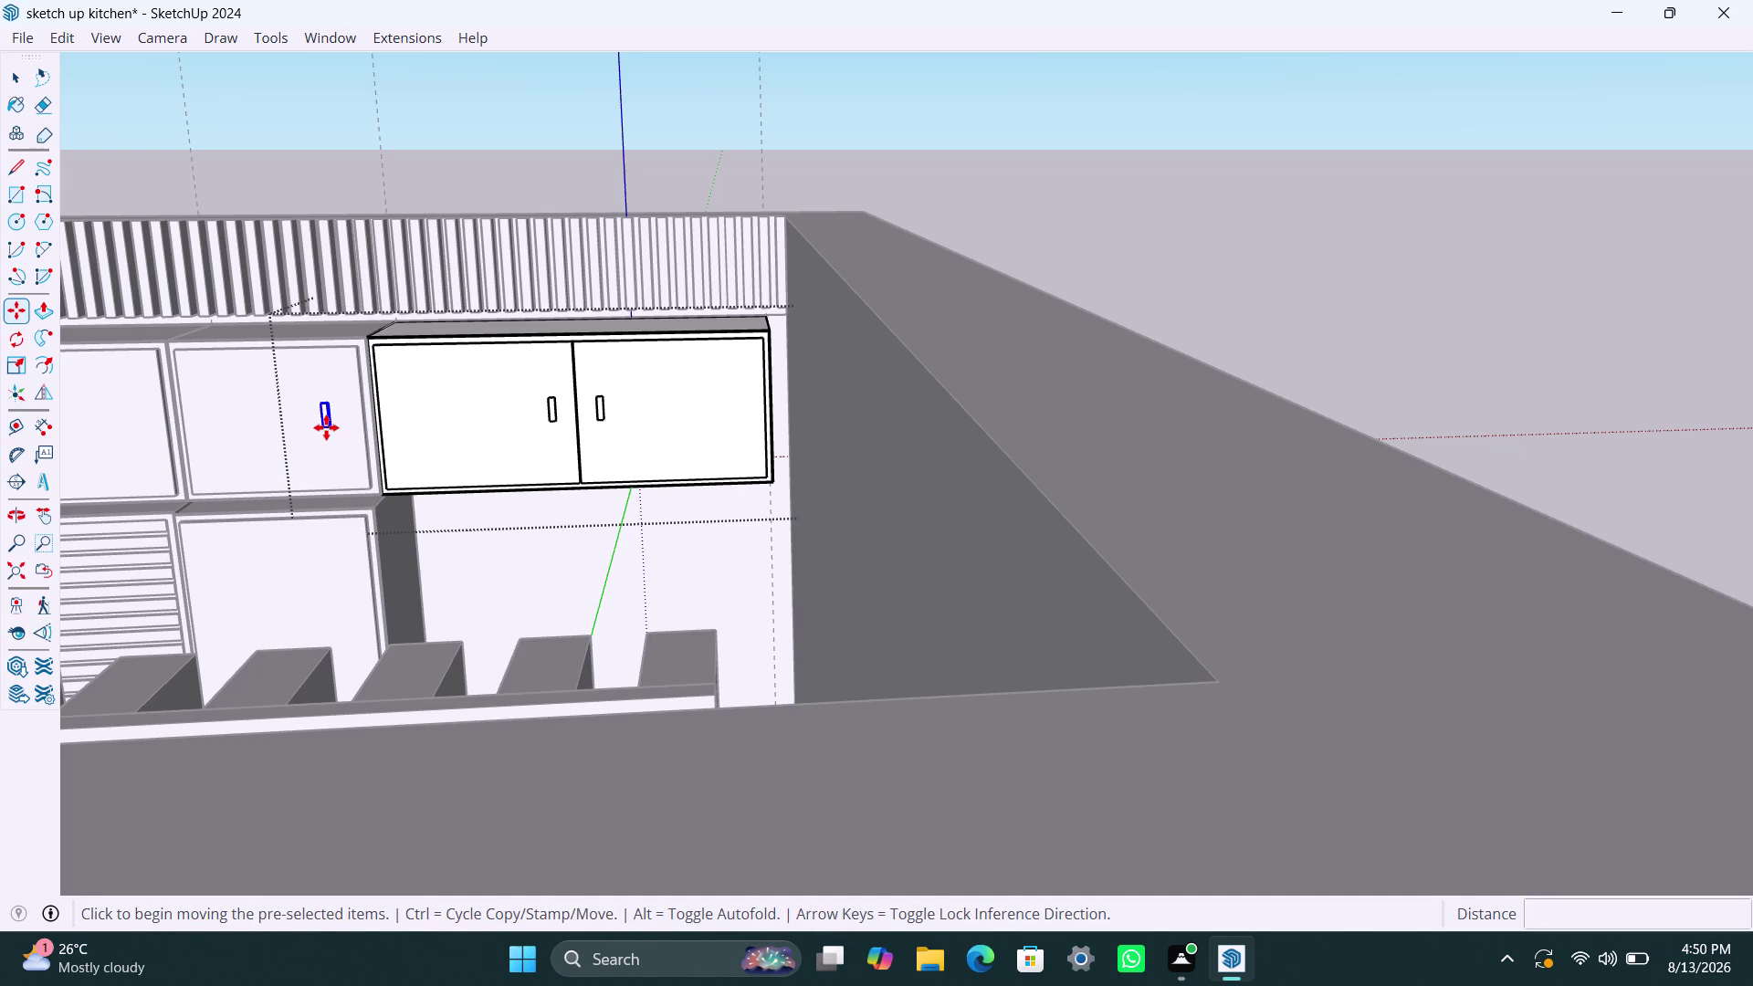
click(321, 426)
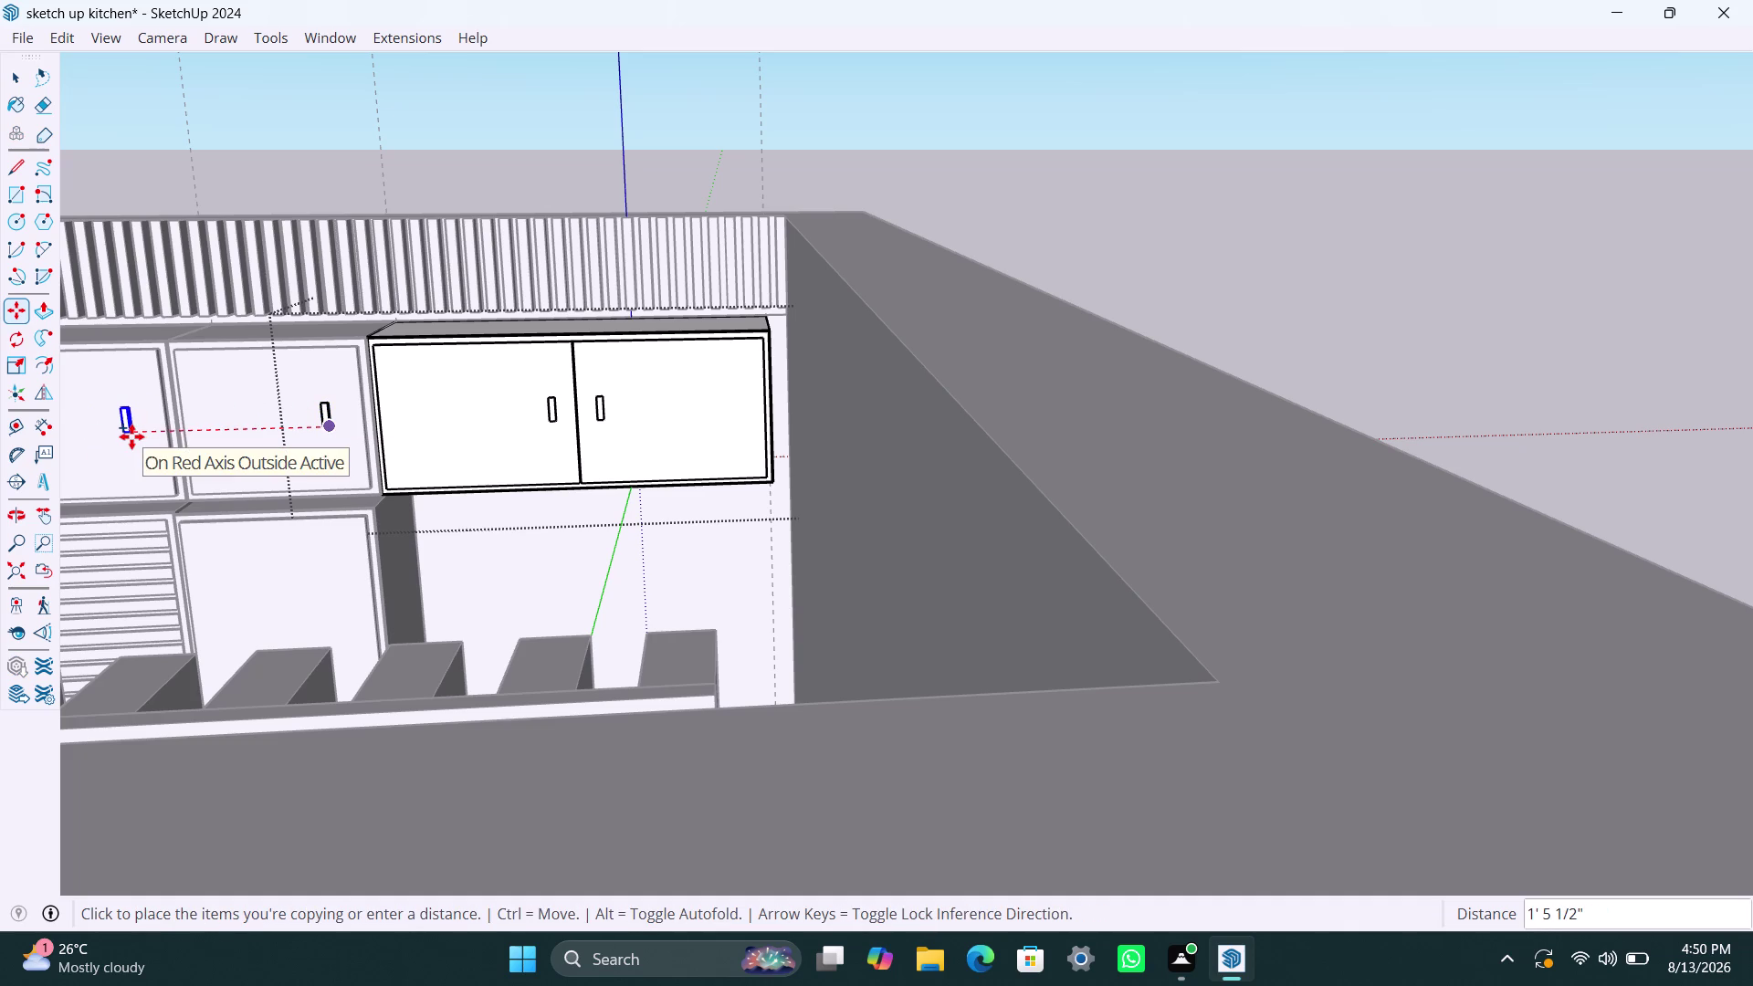
click(132, 436)
key(space)
scroll(down, 3)
scroll(down, 3)
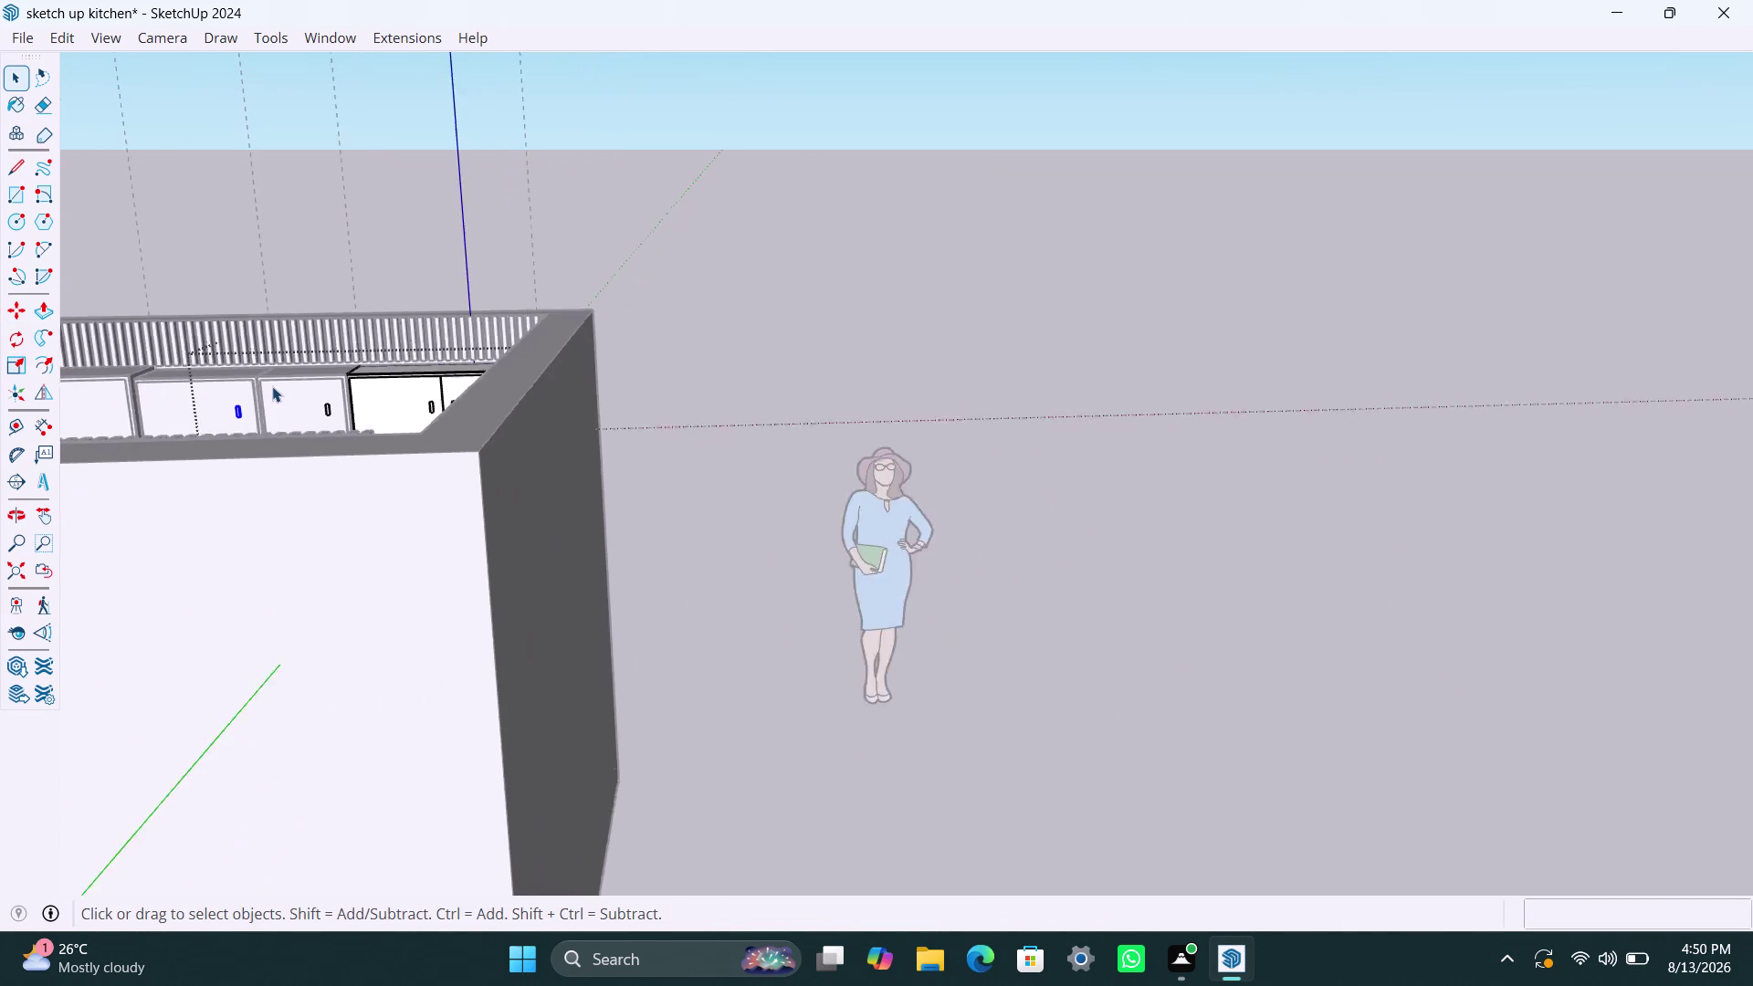
middle_drag(232, 381, 262, 455)
Clear the selection, glance over the room, and save the kitchen model.
click(699, 251)
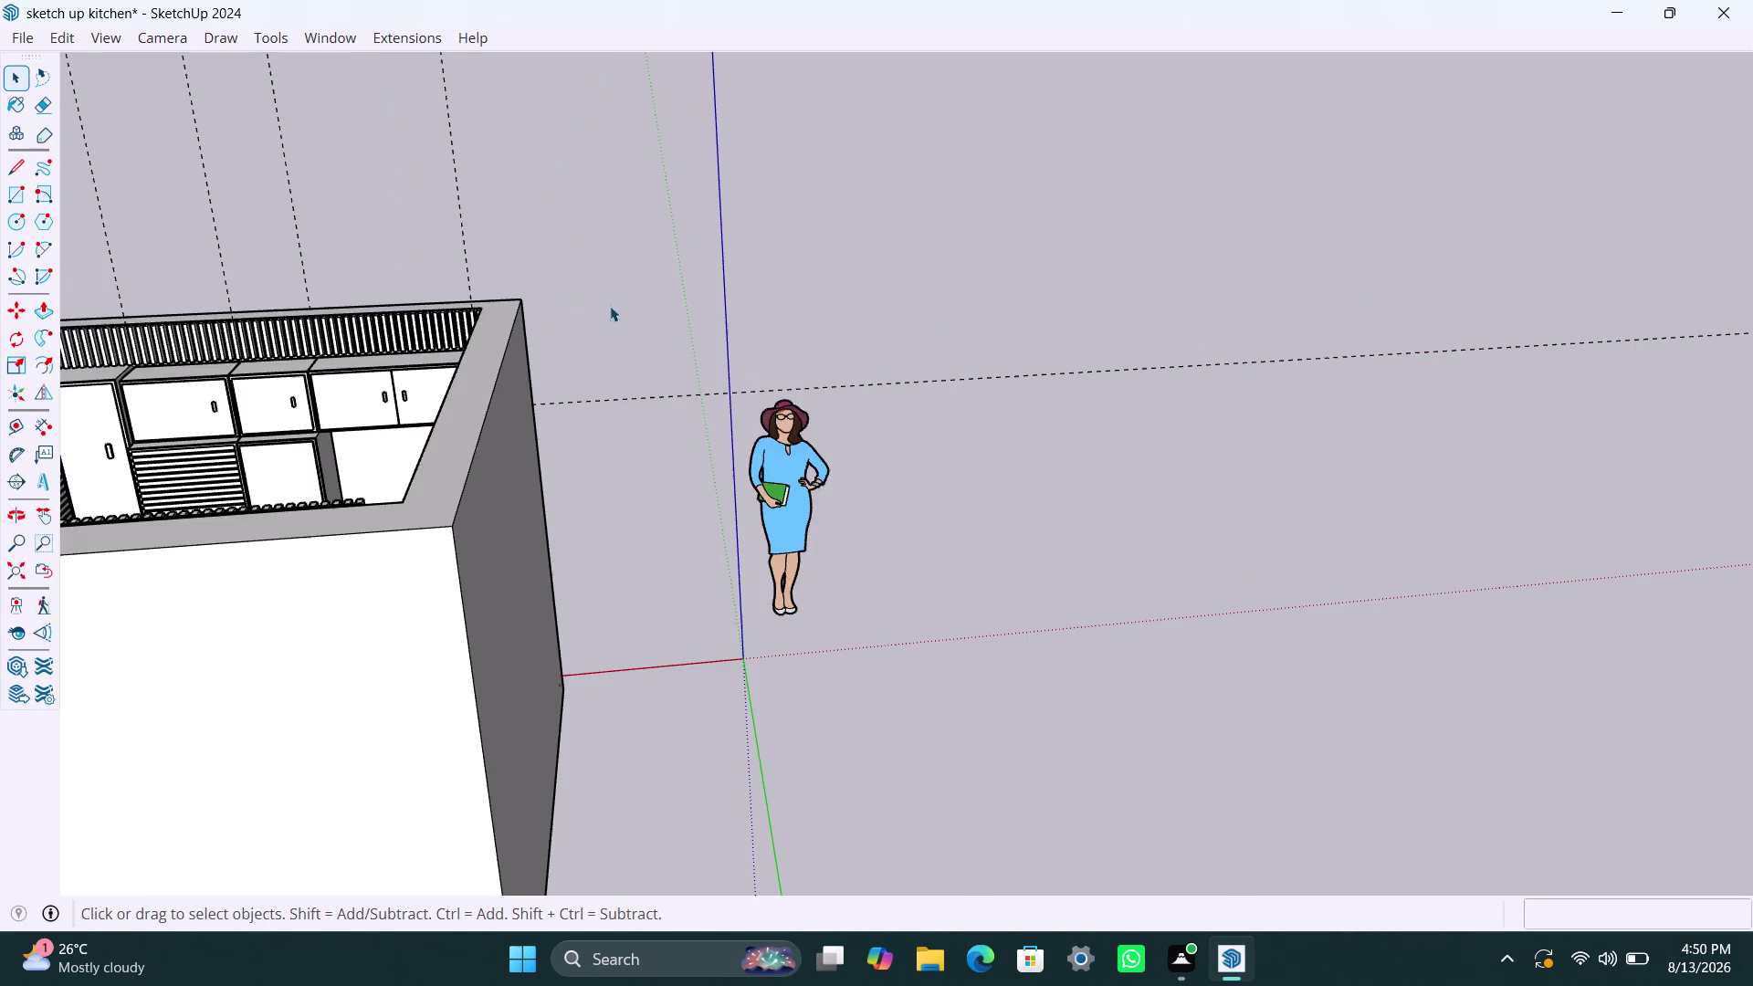
scroll(down, 3)
middle_drag(290, 430, 575, 477)
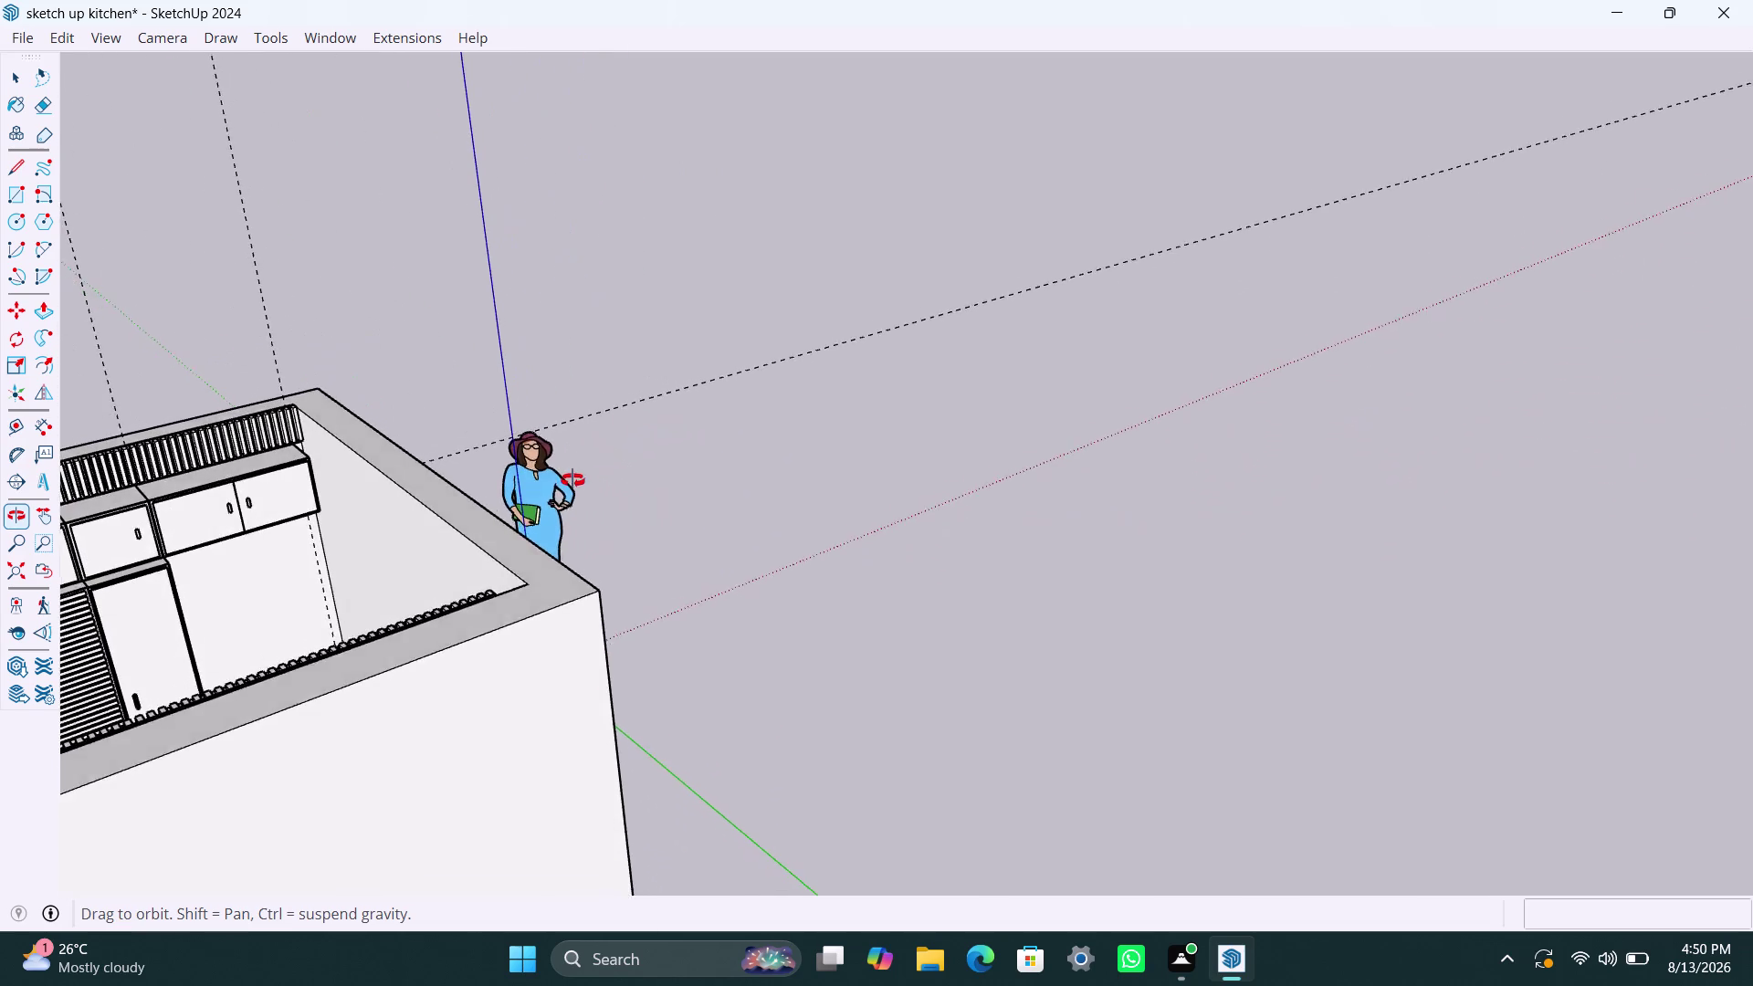
middle_drag(576, 477, 241, 500)
click(659, 226)
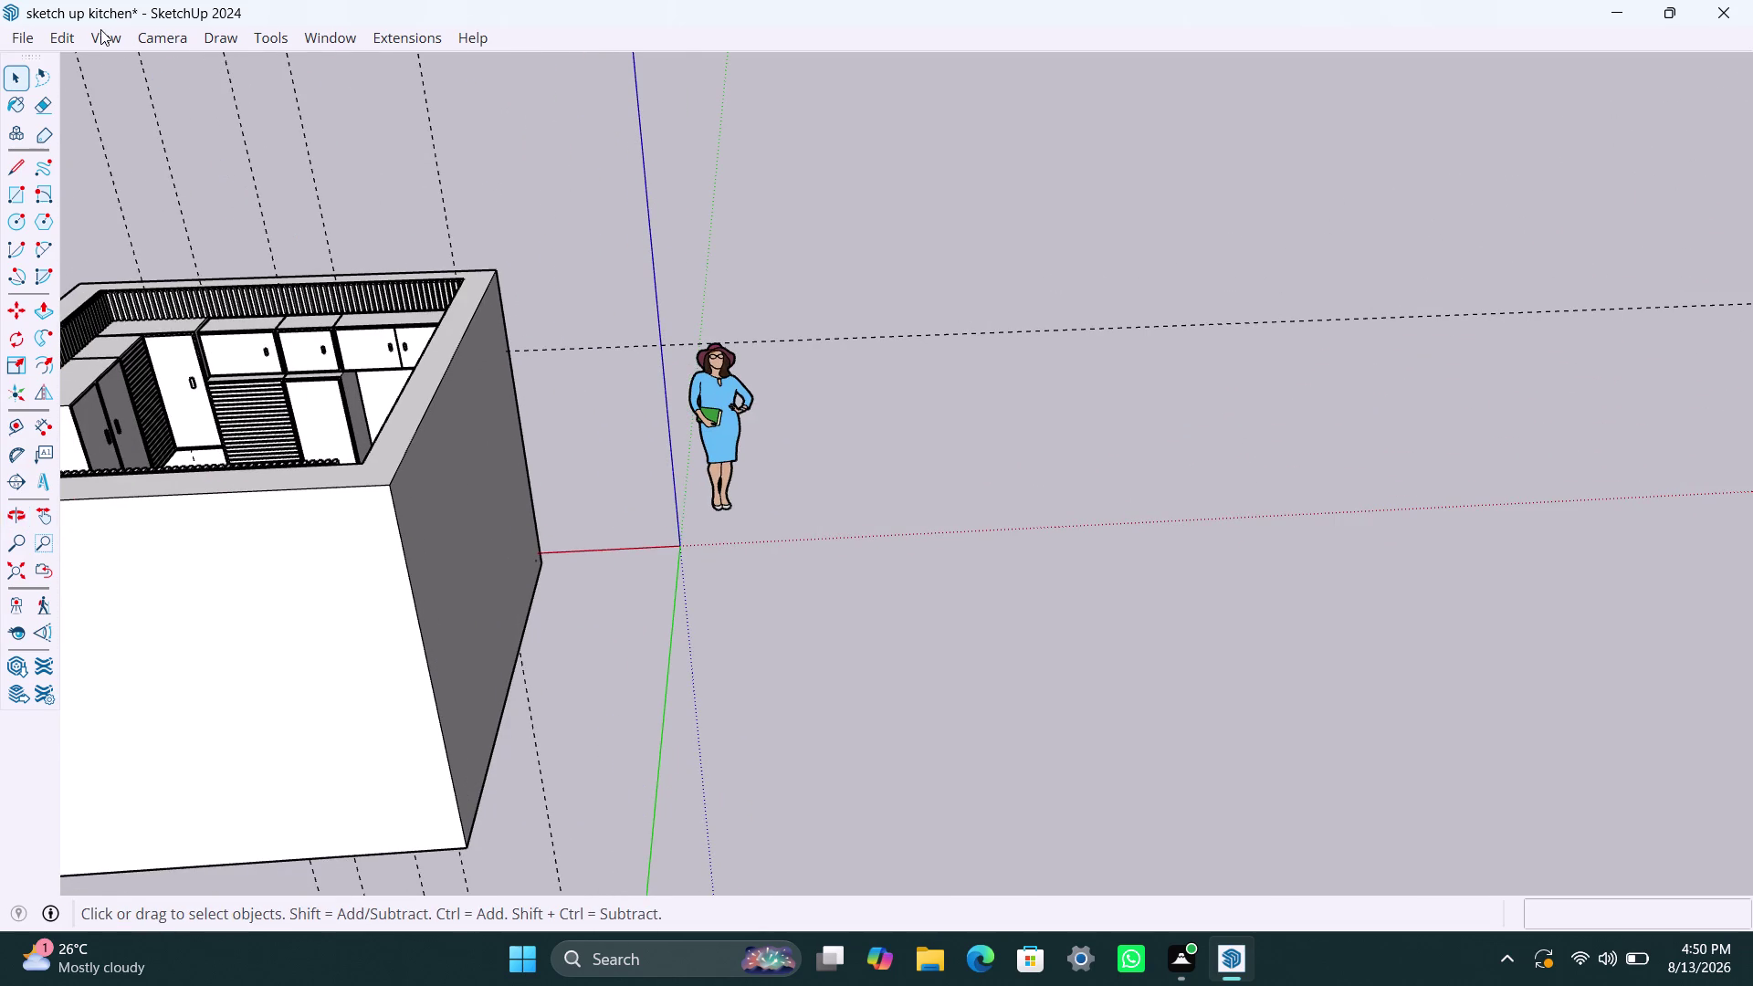
click(67, 42)
click(170, 267)
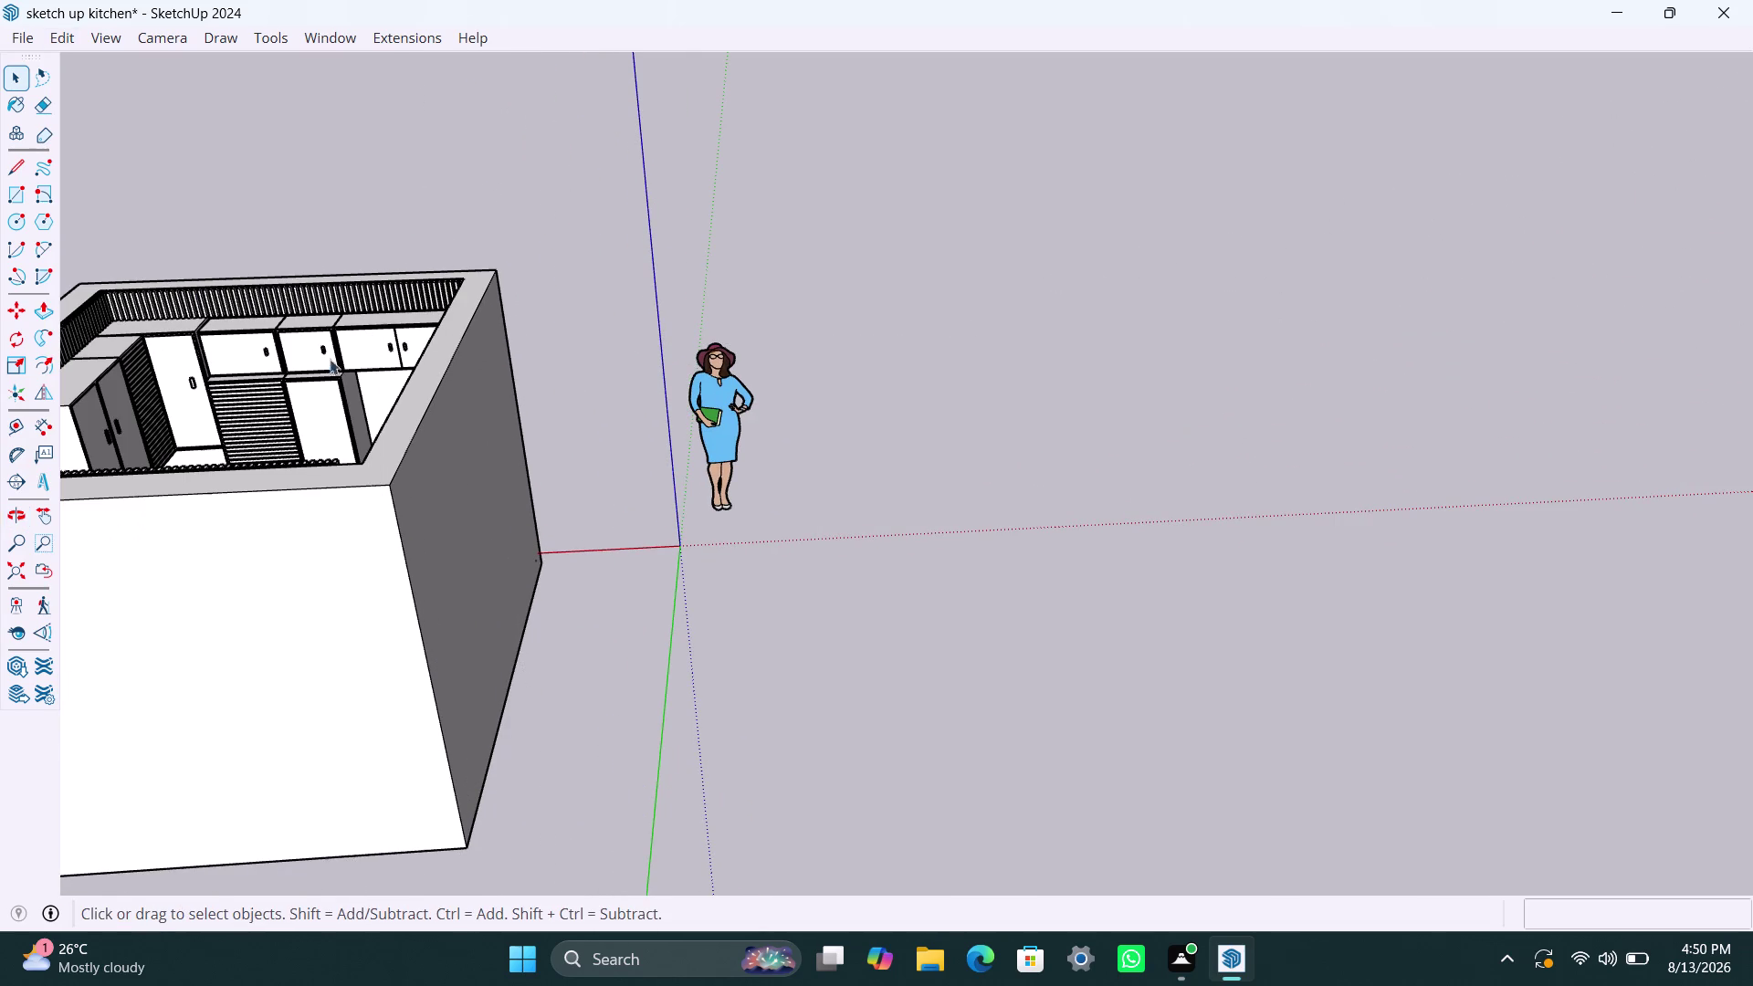
key(ctrl+s)
Orbit around the outside of the room and look down into it from above.
scroll(down, 3)
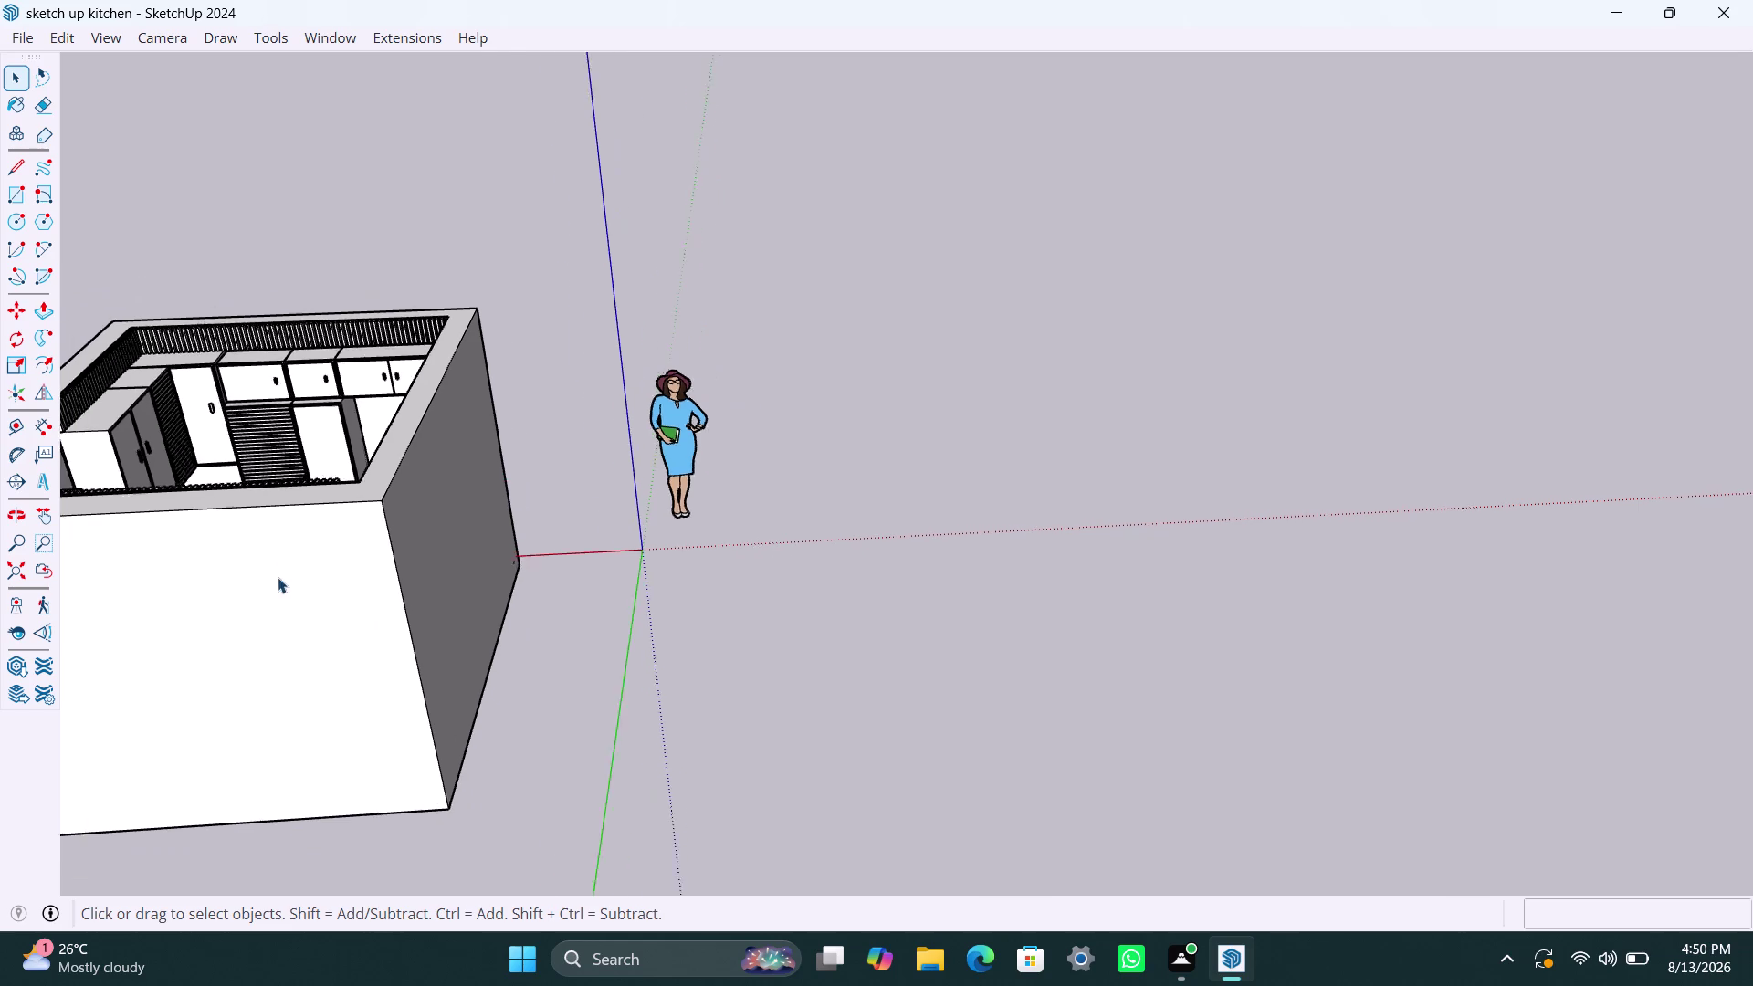
middle_drag(264, 573, 866, 622)
scroll(down, 3)
scroll(down, 3)
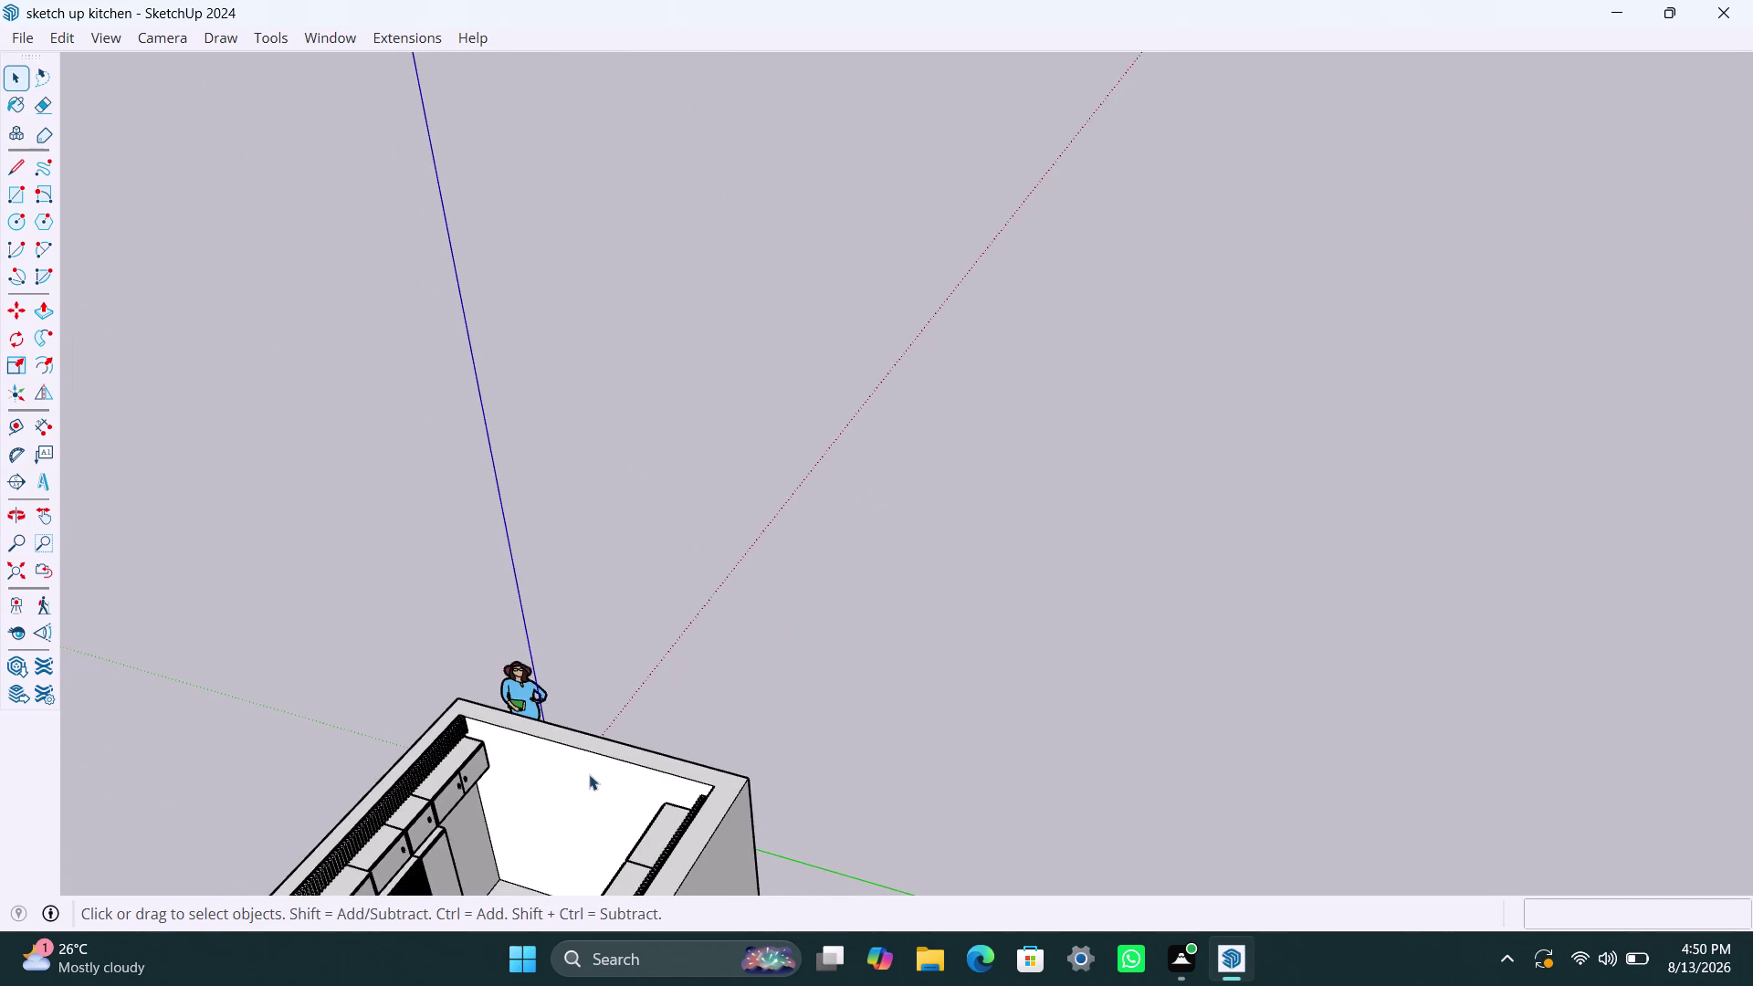
scroll(down, 3)
middle_drag(590, 774, 965, 272)
scroll(up, 3)
middle_drag(941, 341, 1096, 556)
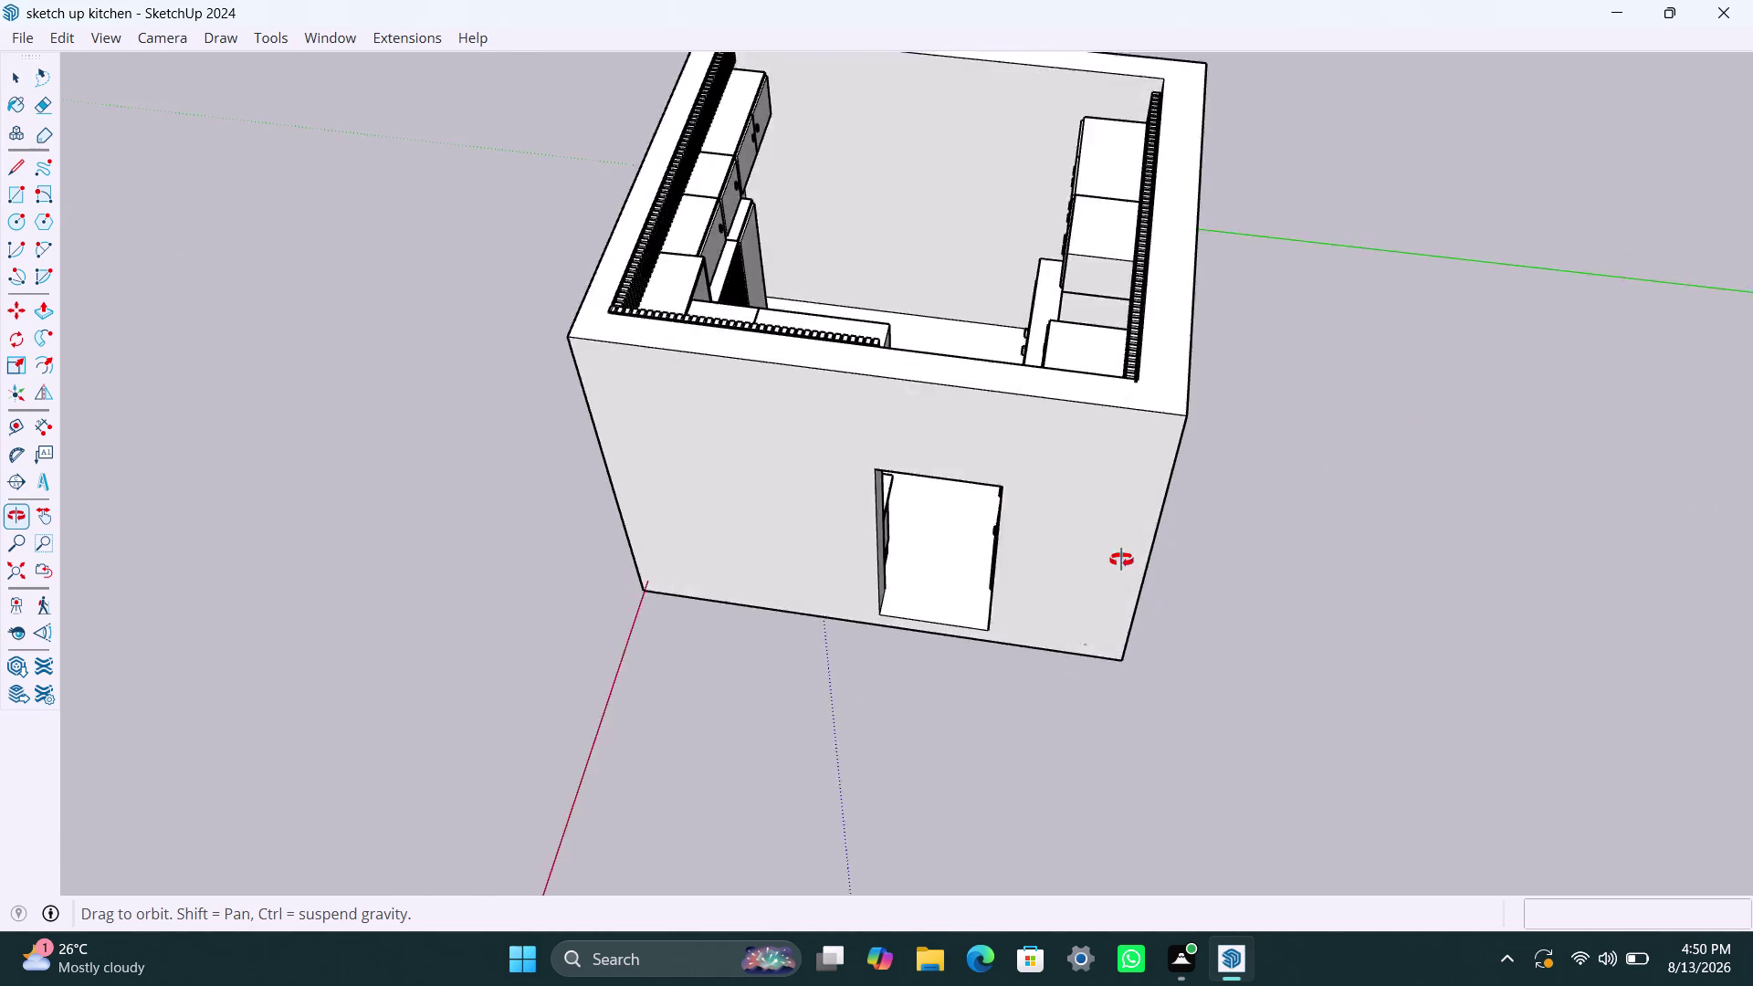
middle_drag(1095, 556, 1238, 550)
scroll(up, 3)
middle_drag(540, 232, 914, 472)
scroll(up, 3)
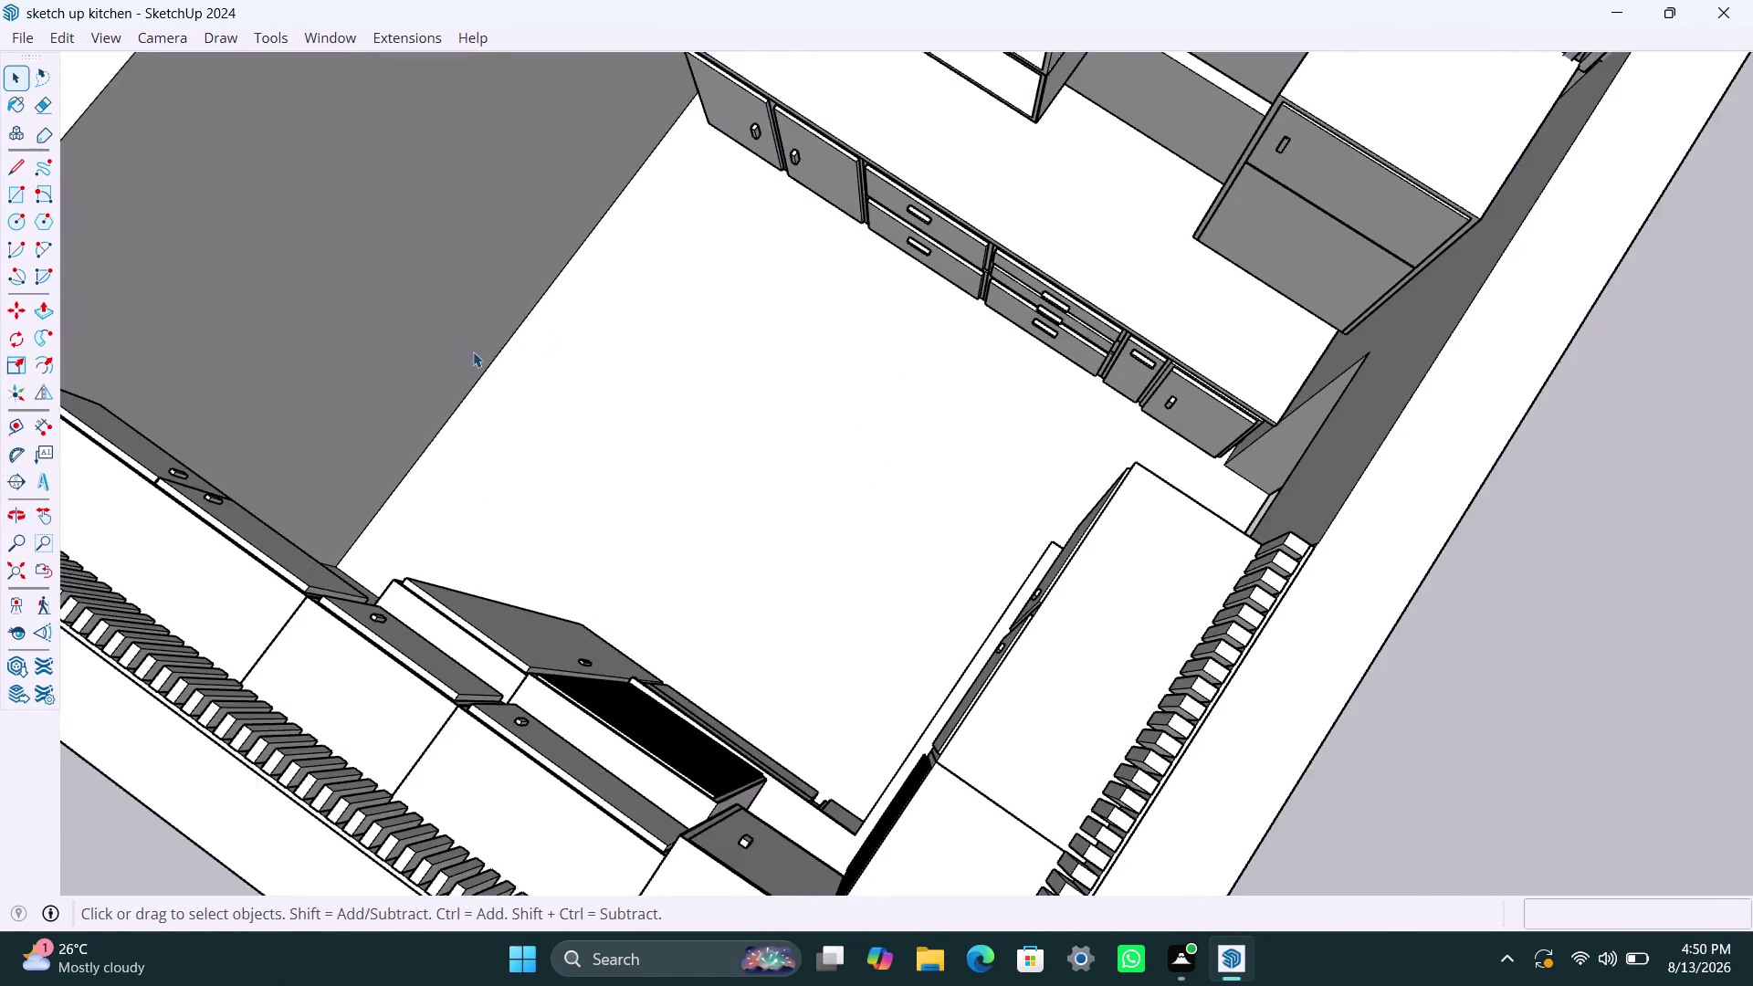
Orbit inside past the base cabinets, tall louvered cabinets and the run of drawers.
middle_drag(525, 435, 189, 310)
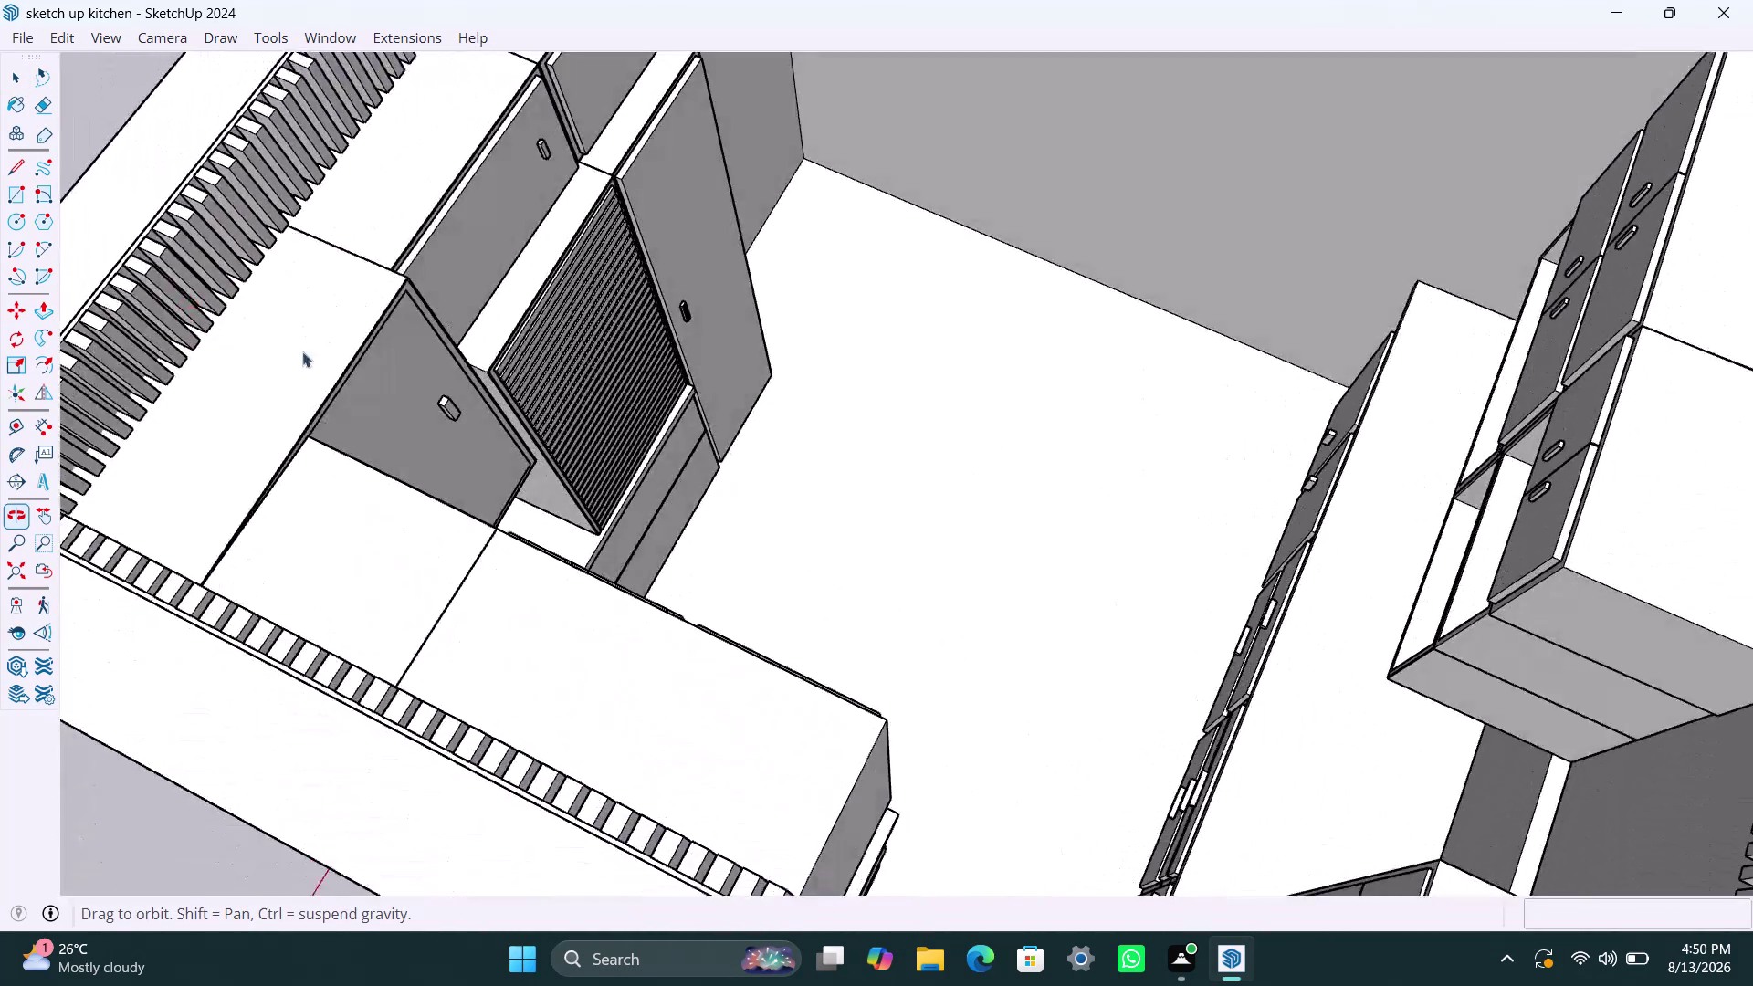
scroll(down, 3)
middle_drag(991, 486, 363, 406)
scroll(up, 3)
middle_drag(1016, 532, 673, 446)
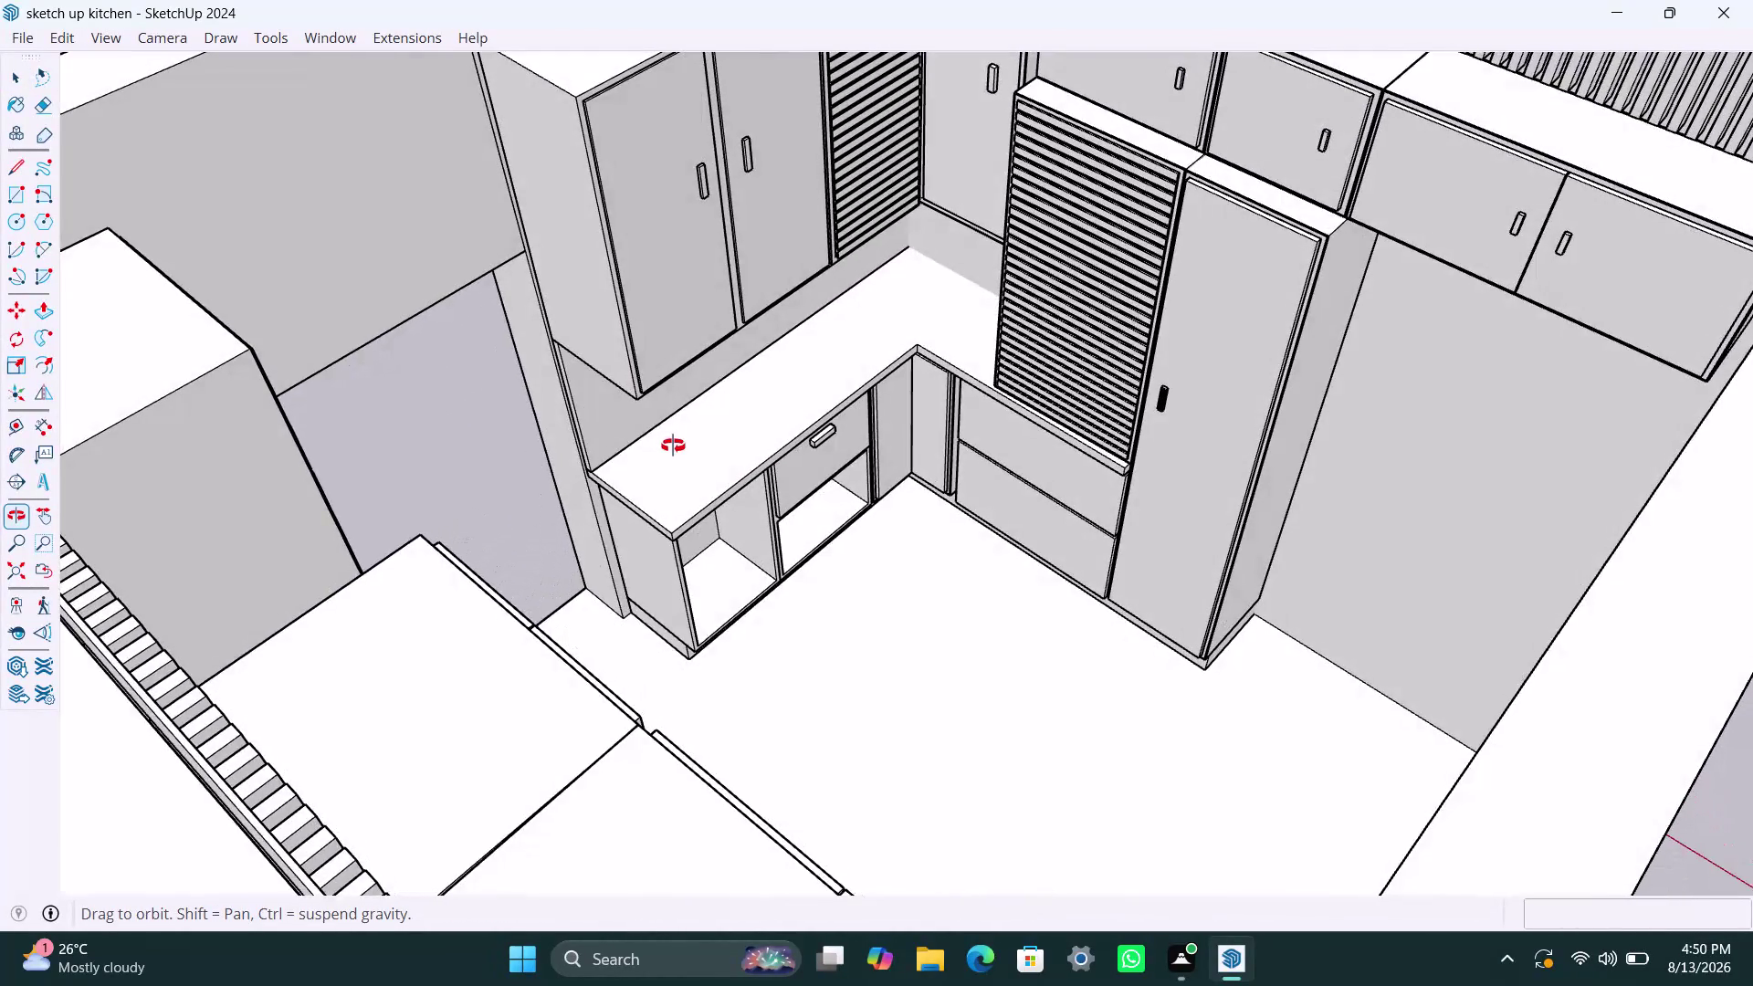
middle_drag(673, 445, 723, 465)
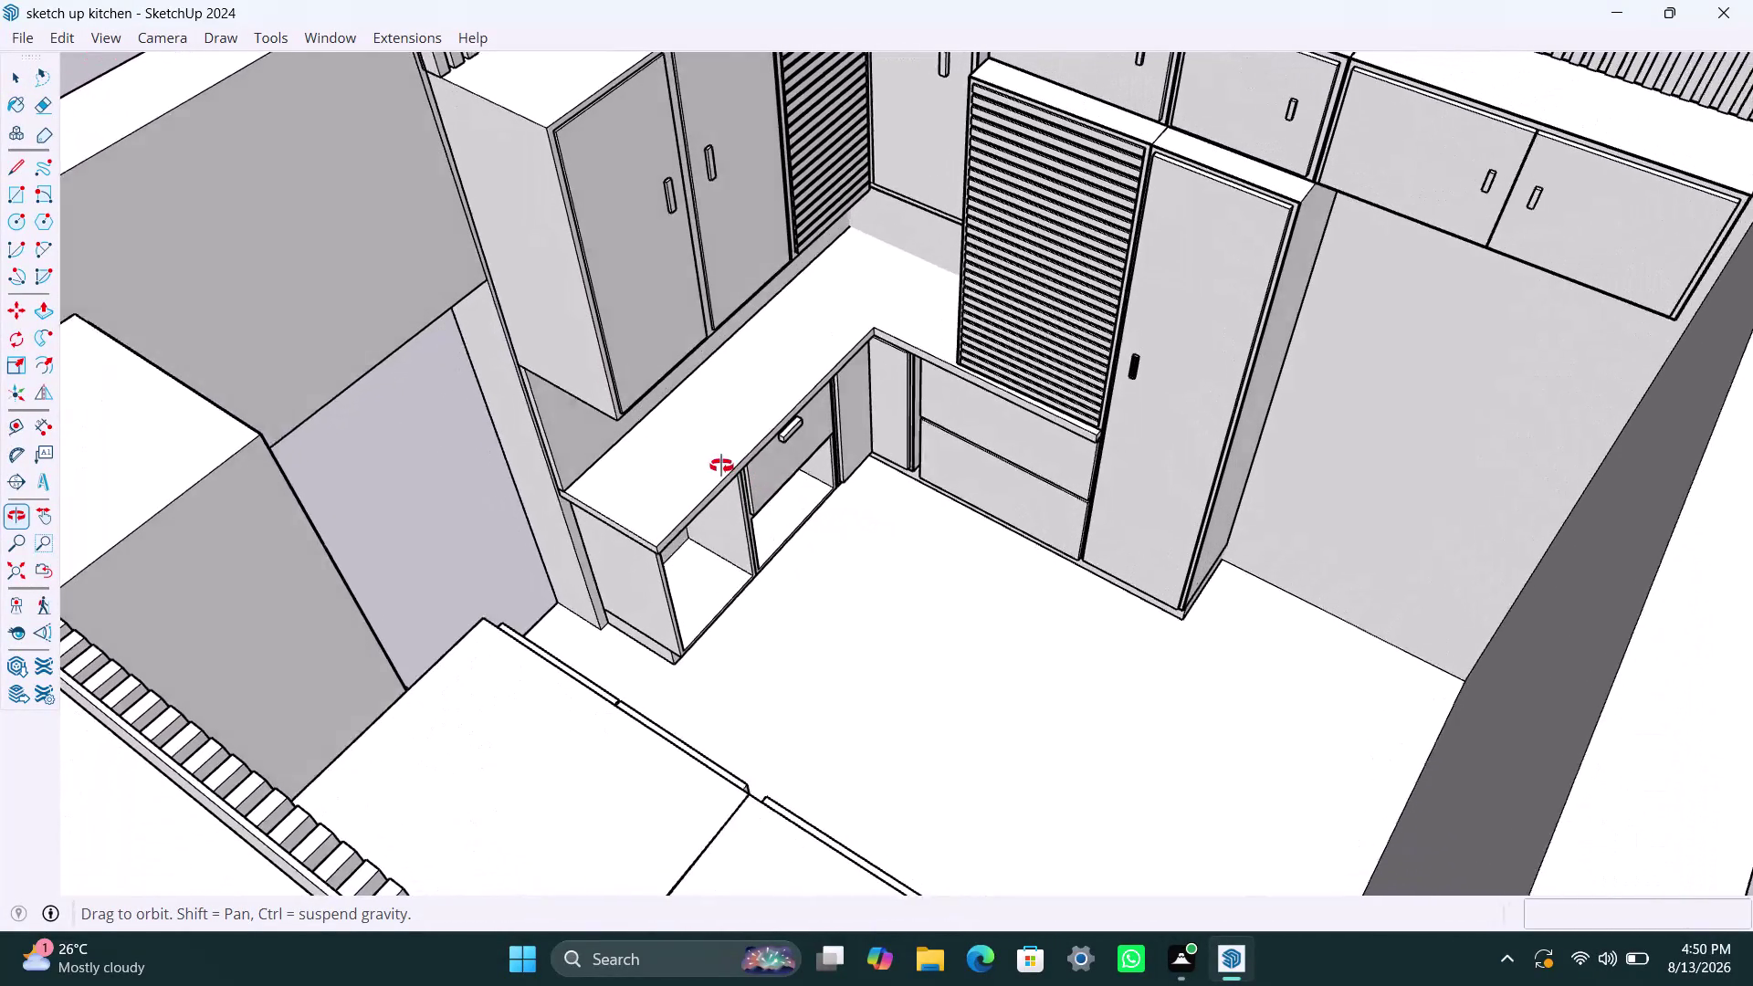
middle_drag(723, 466, 675, 478)
scroll(down, 3)
middle_drag(970, 557, 763, 580)
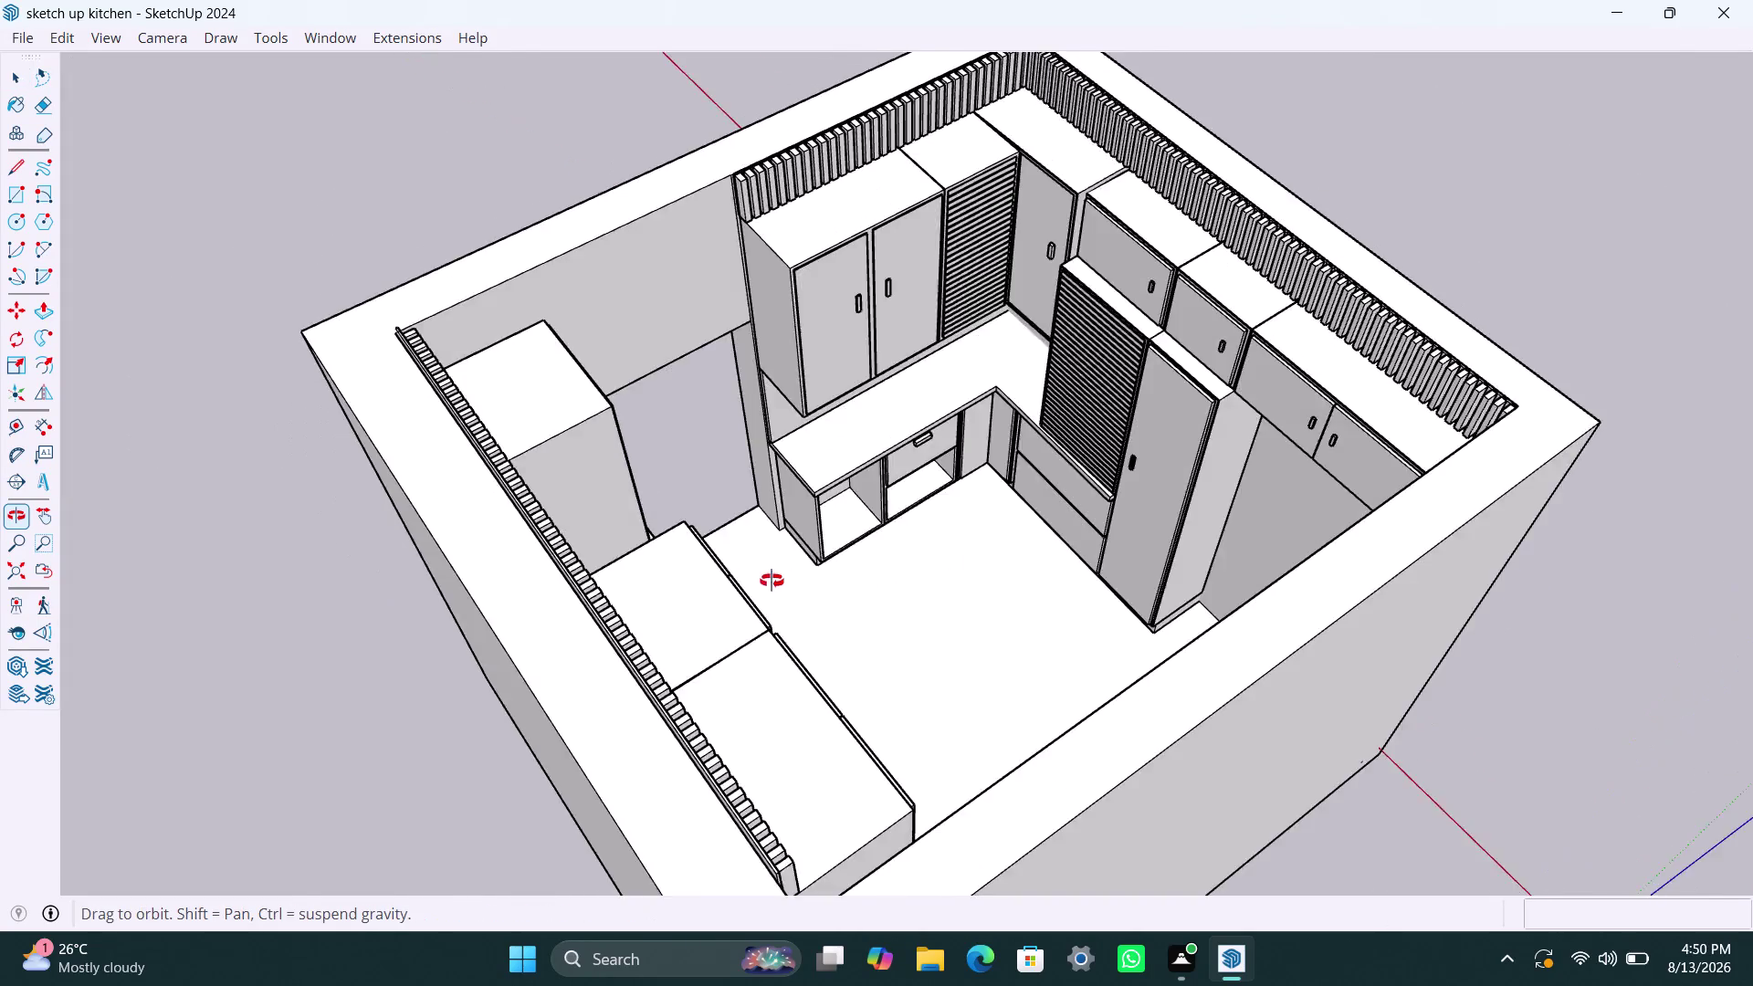
middle_drag(762, 580, 628, 558)
scroll(up, 3)
middle_drag(878, 603, 443, 825)
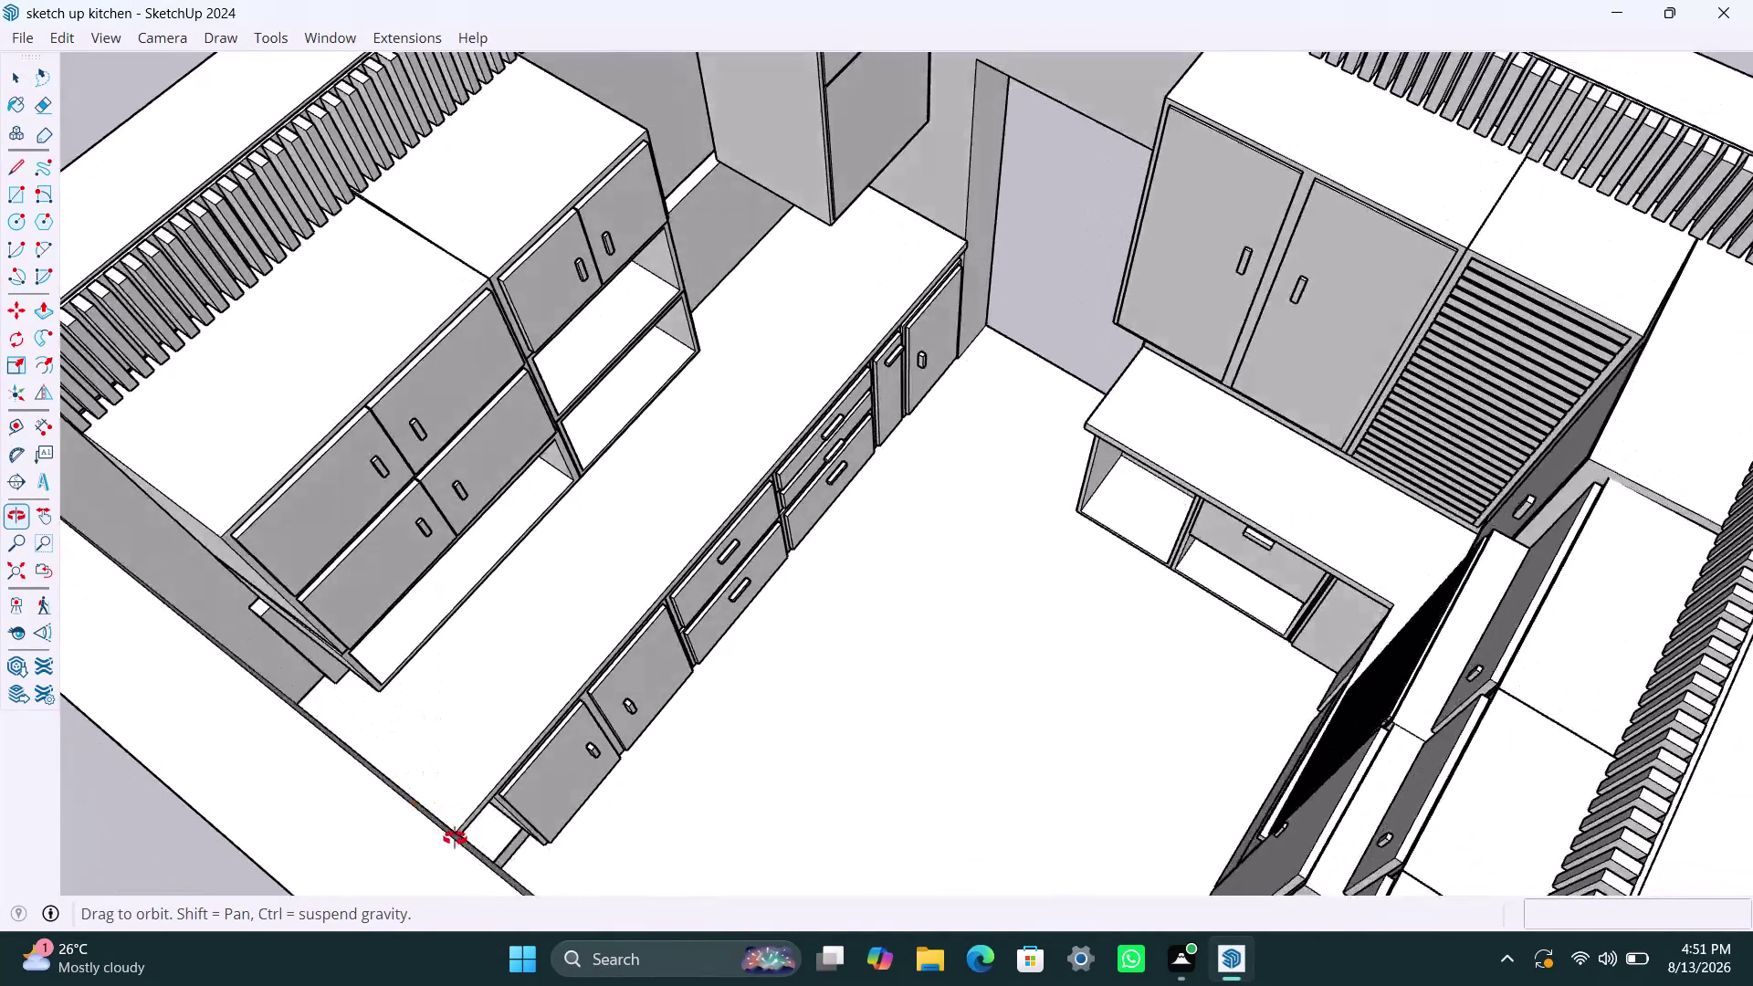
Orbit close to the corner counter, tall louvered cabinet and slatted floor strip.
middle_drag(442, 825, 799, 710)
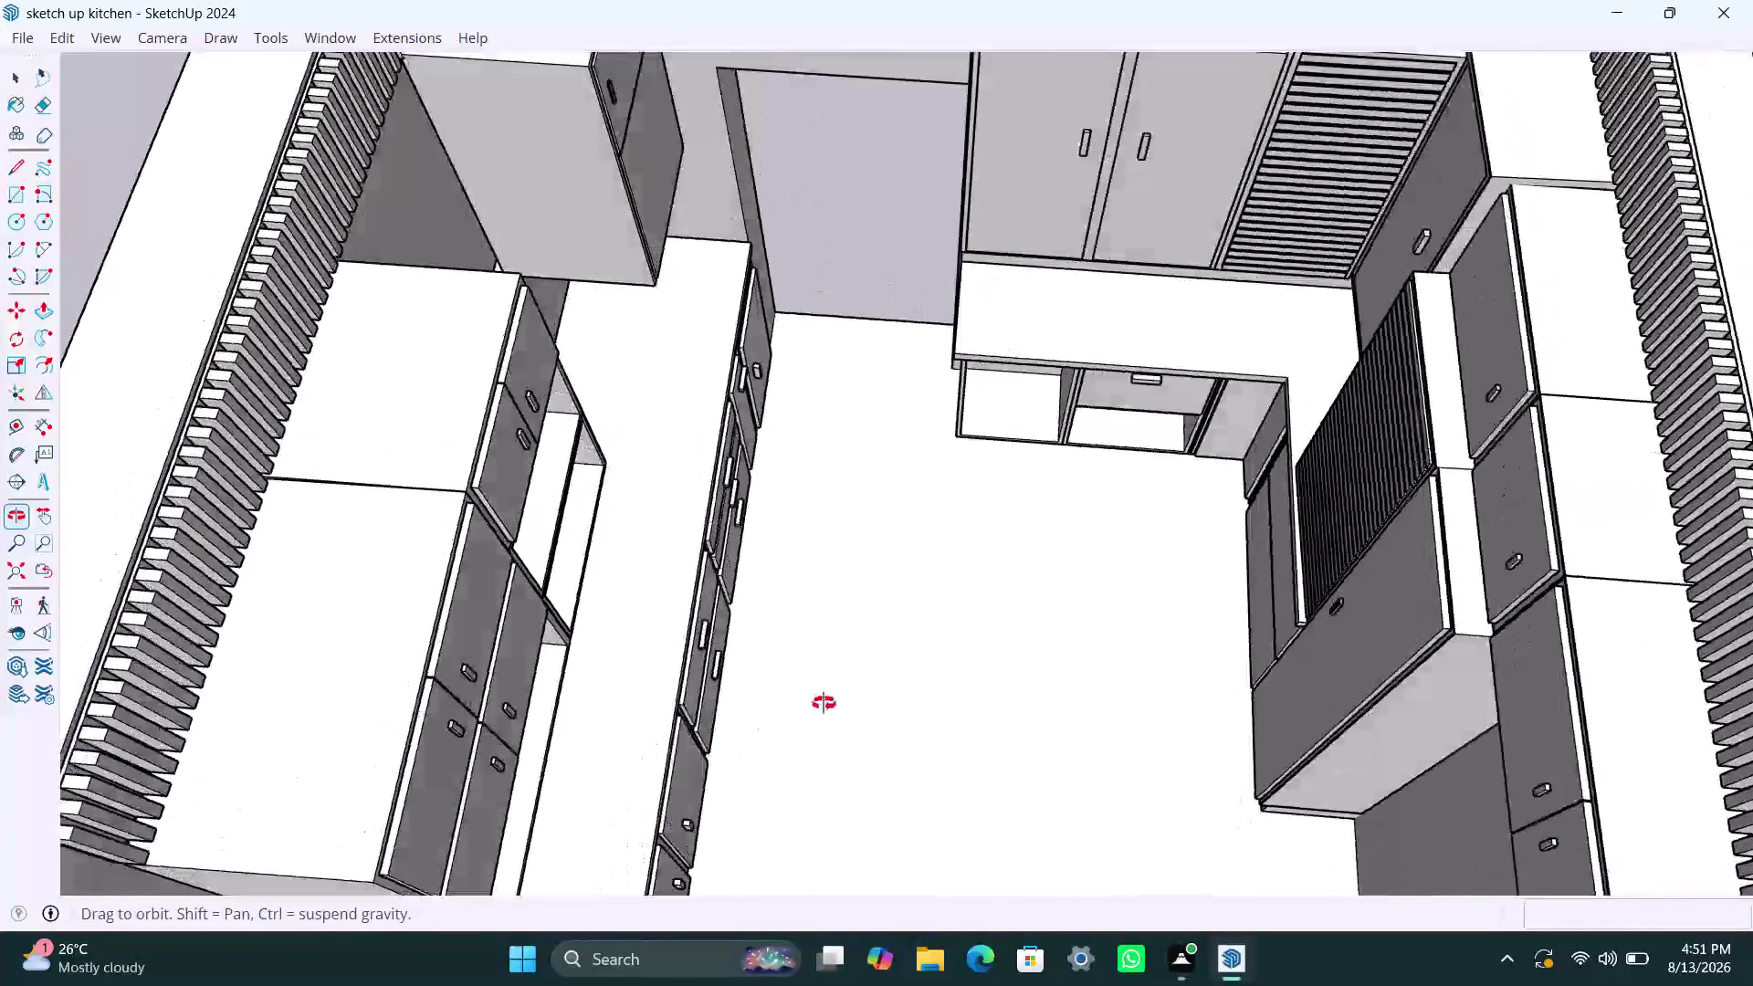
middle_drag(799, 710, 920, 690)
middle_drag(892, 594, 1152, 603)
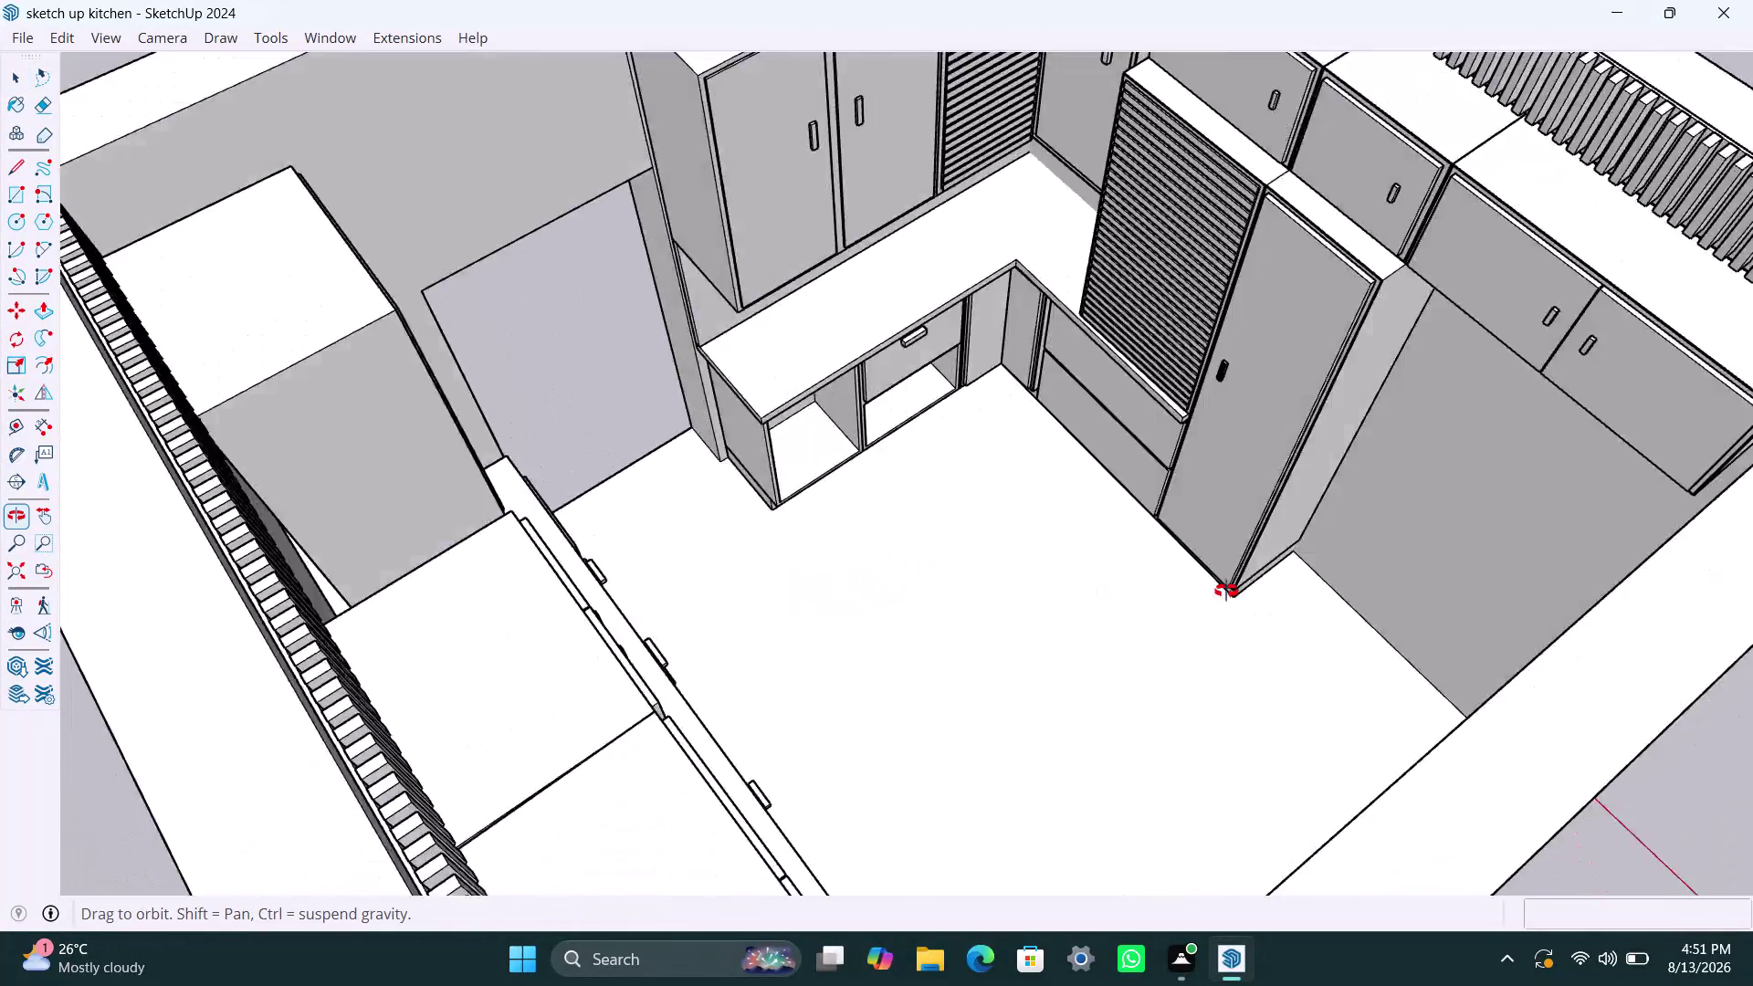
middle_drag(1152, 602, 1314, 571)
scroll(up, 3)
middle_drag(965, 515, 1175, 442)
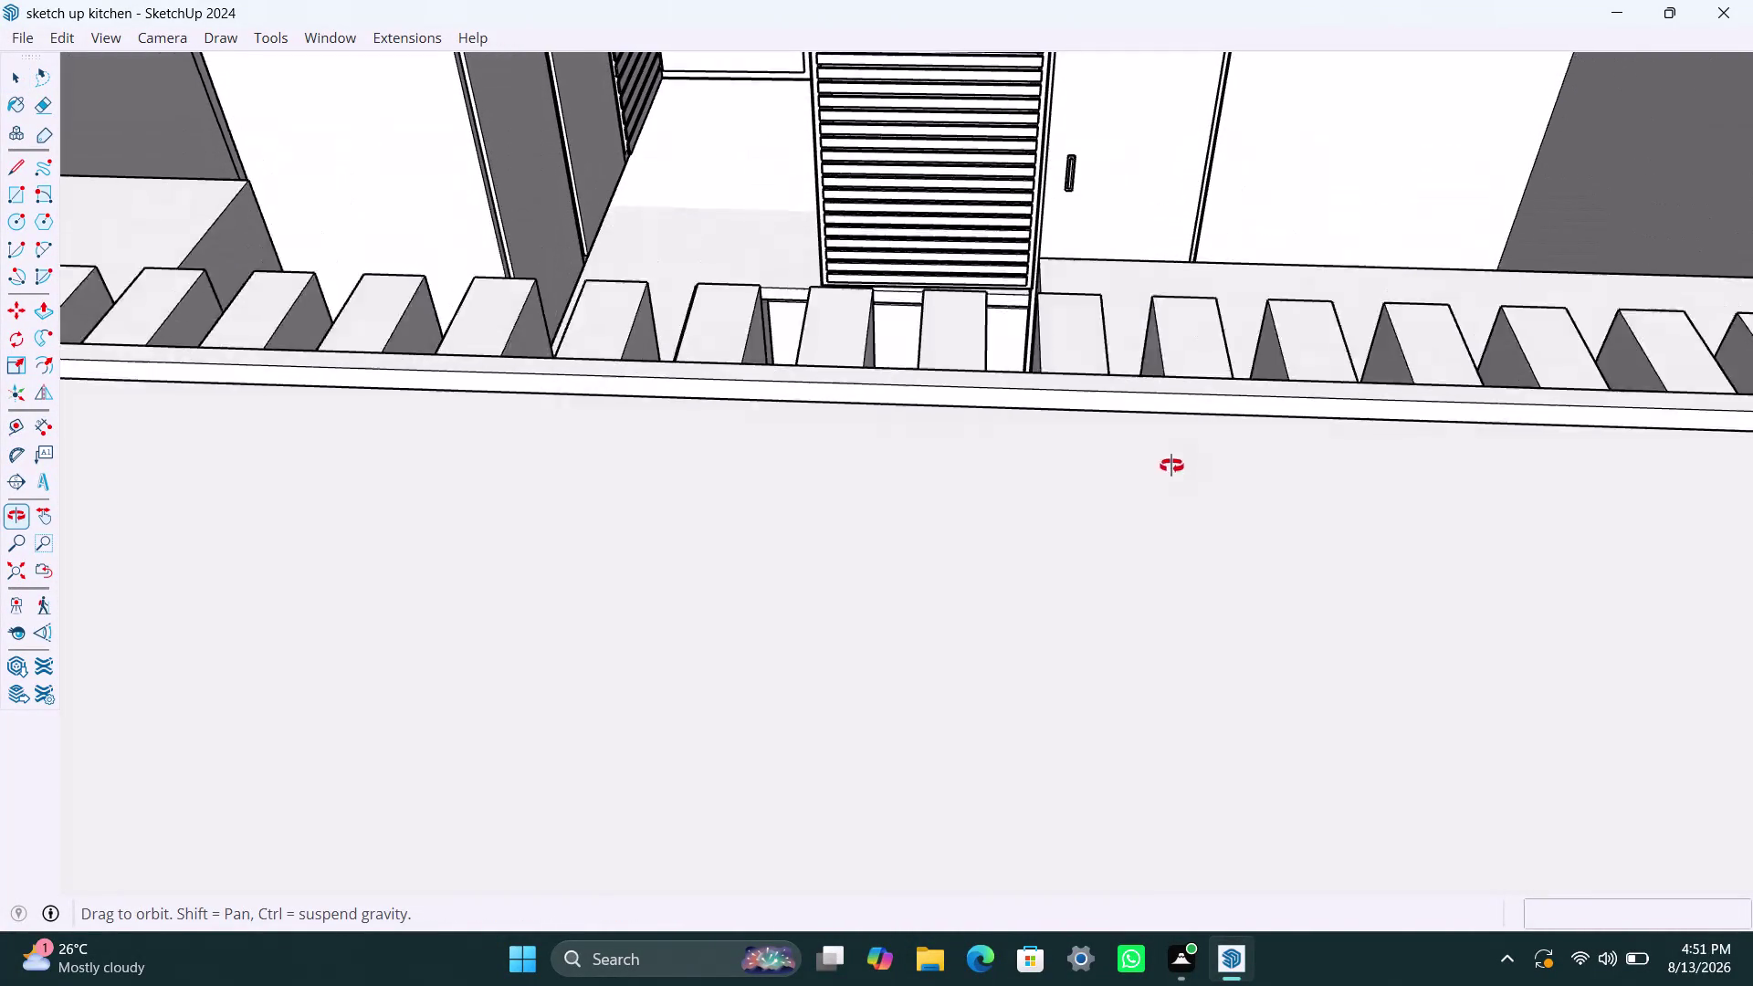
middle_drag(1175, 441, 1170, 482)
scroll(up, 3)
middle_drag(931, 346, 945, 316)
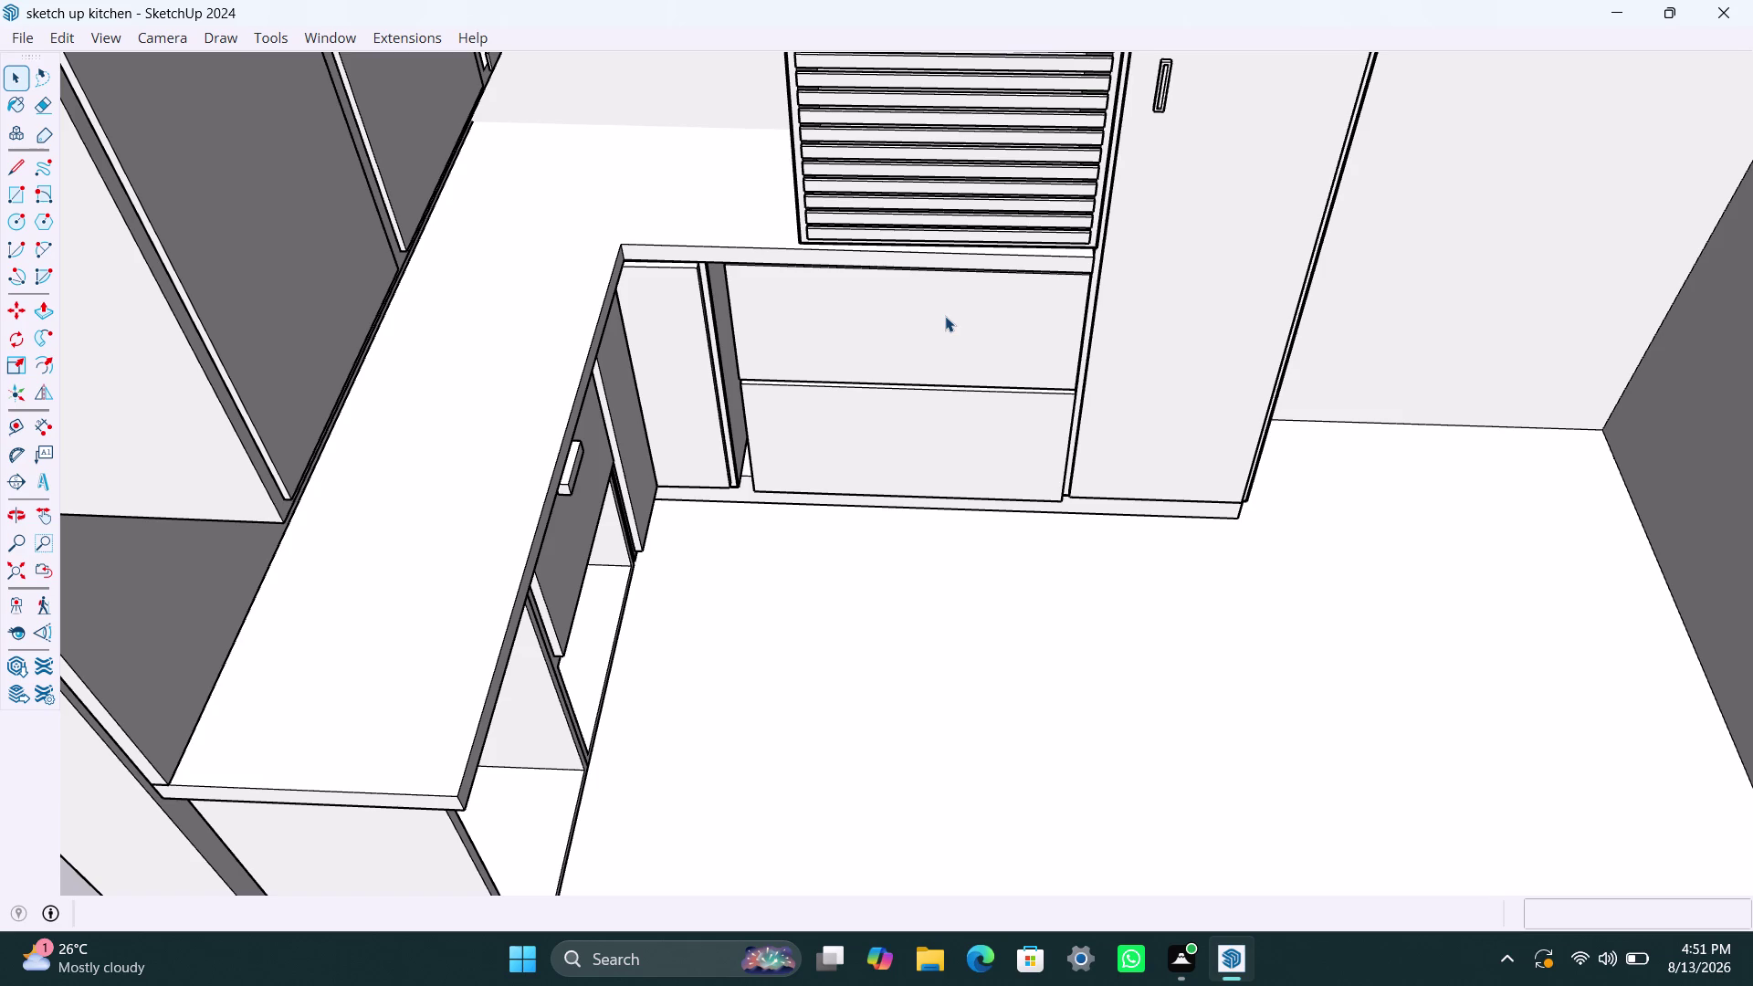
Zoom and orbit in close to the two drawers beneath the louvered cabinet.
scroll(up, 3)
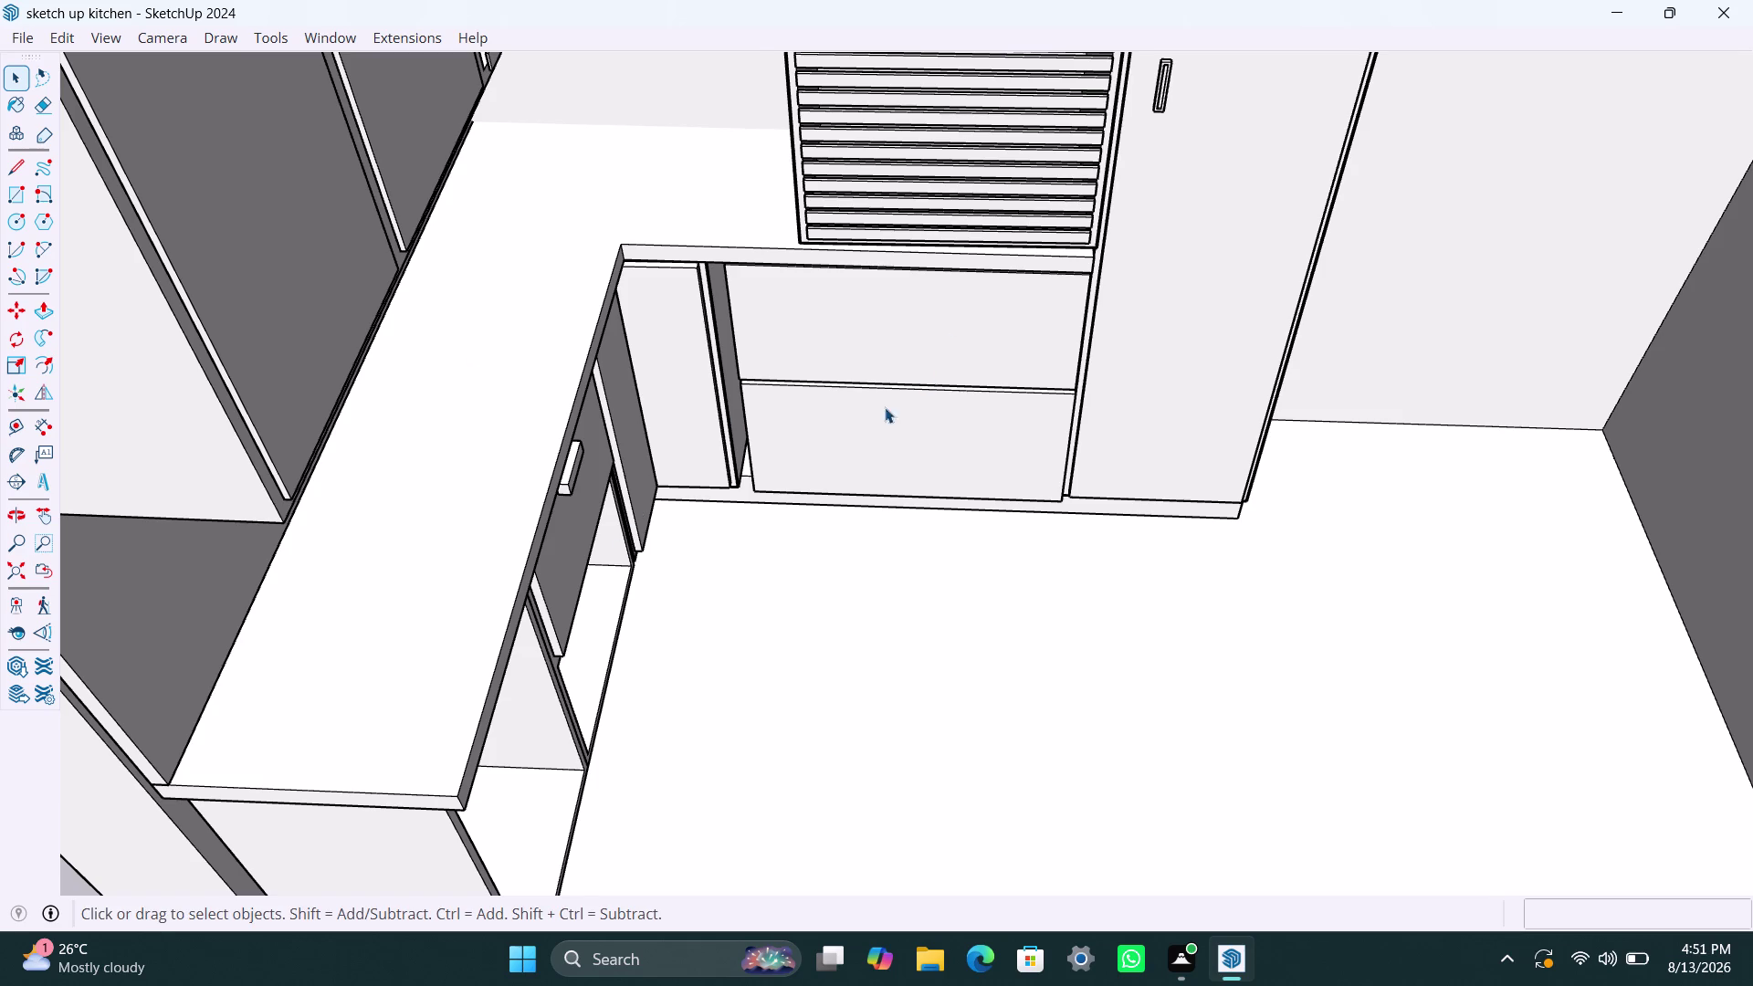
scroll(up, 3)
middle_drag(794, 432, 1115, 250)
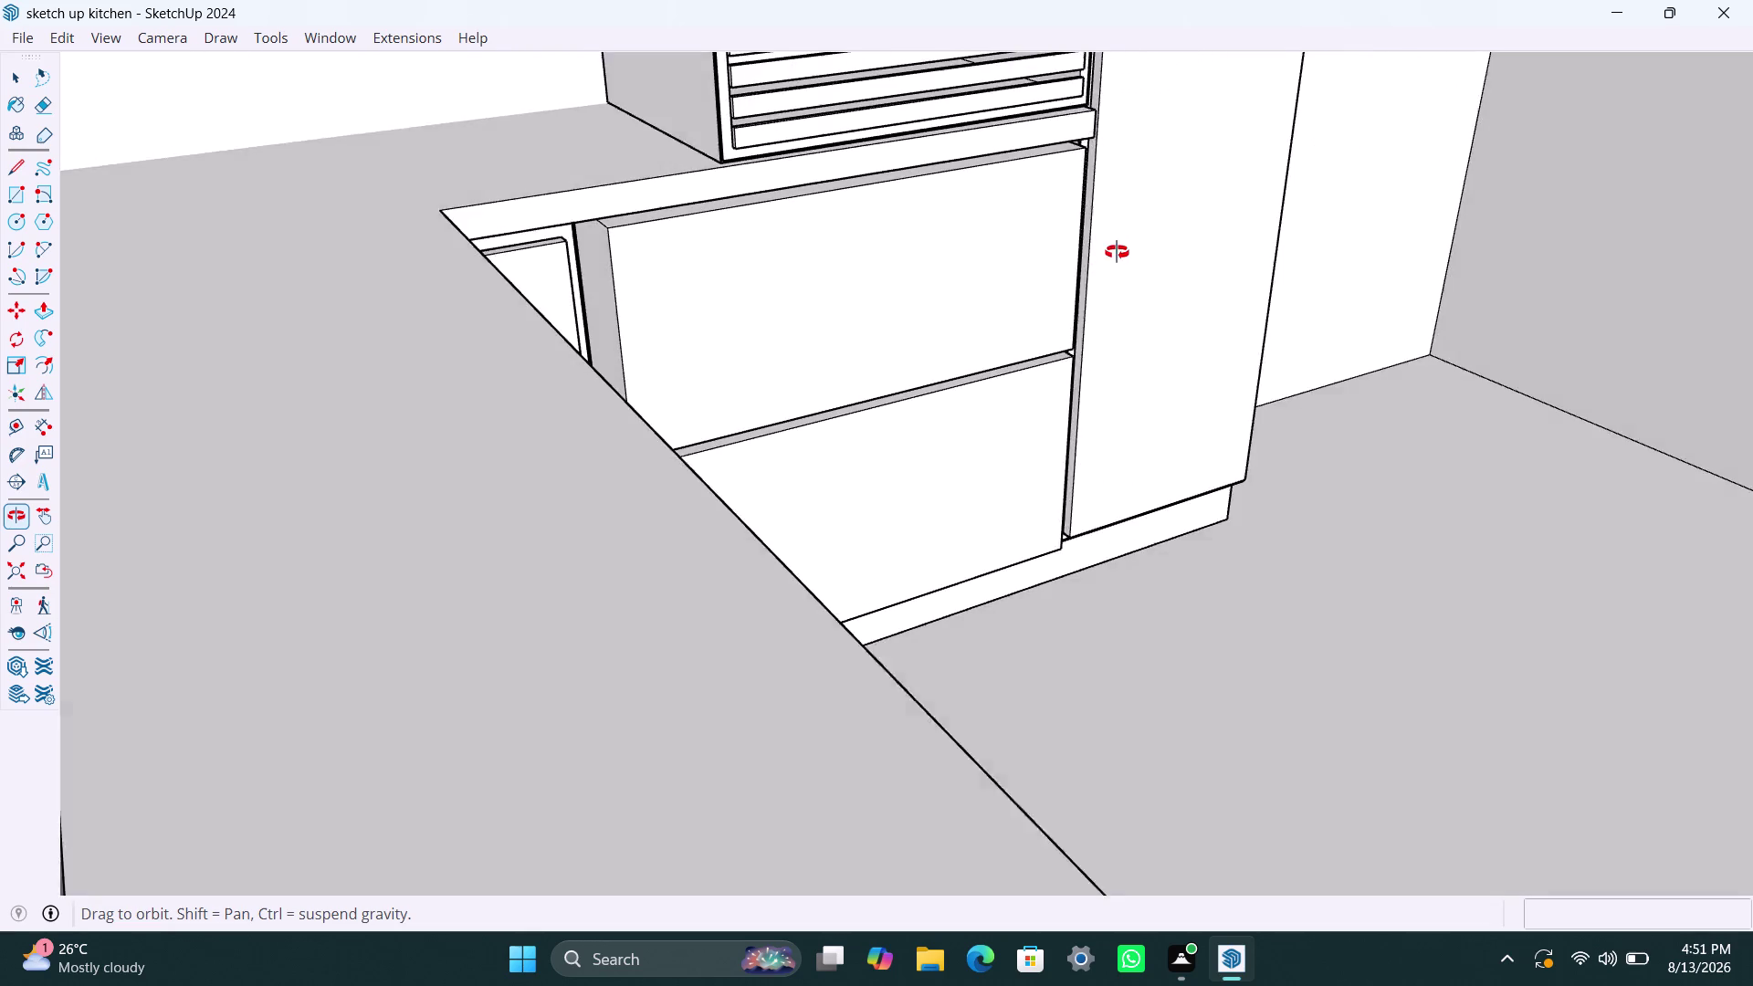
middle_drag(1115, 251, 836, 274)
Offset the upper drawer front outline inward by 5 mm.
triple_click(793, 261)
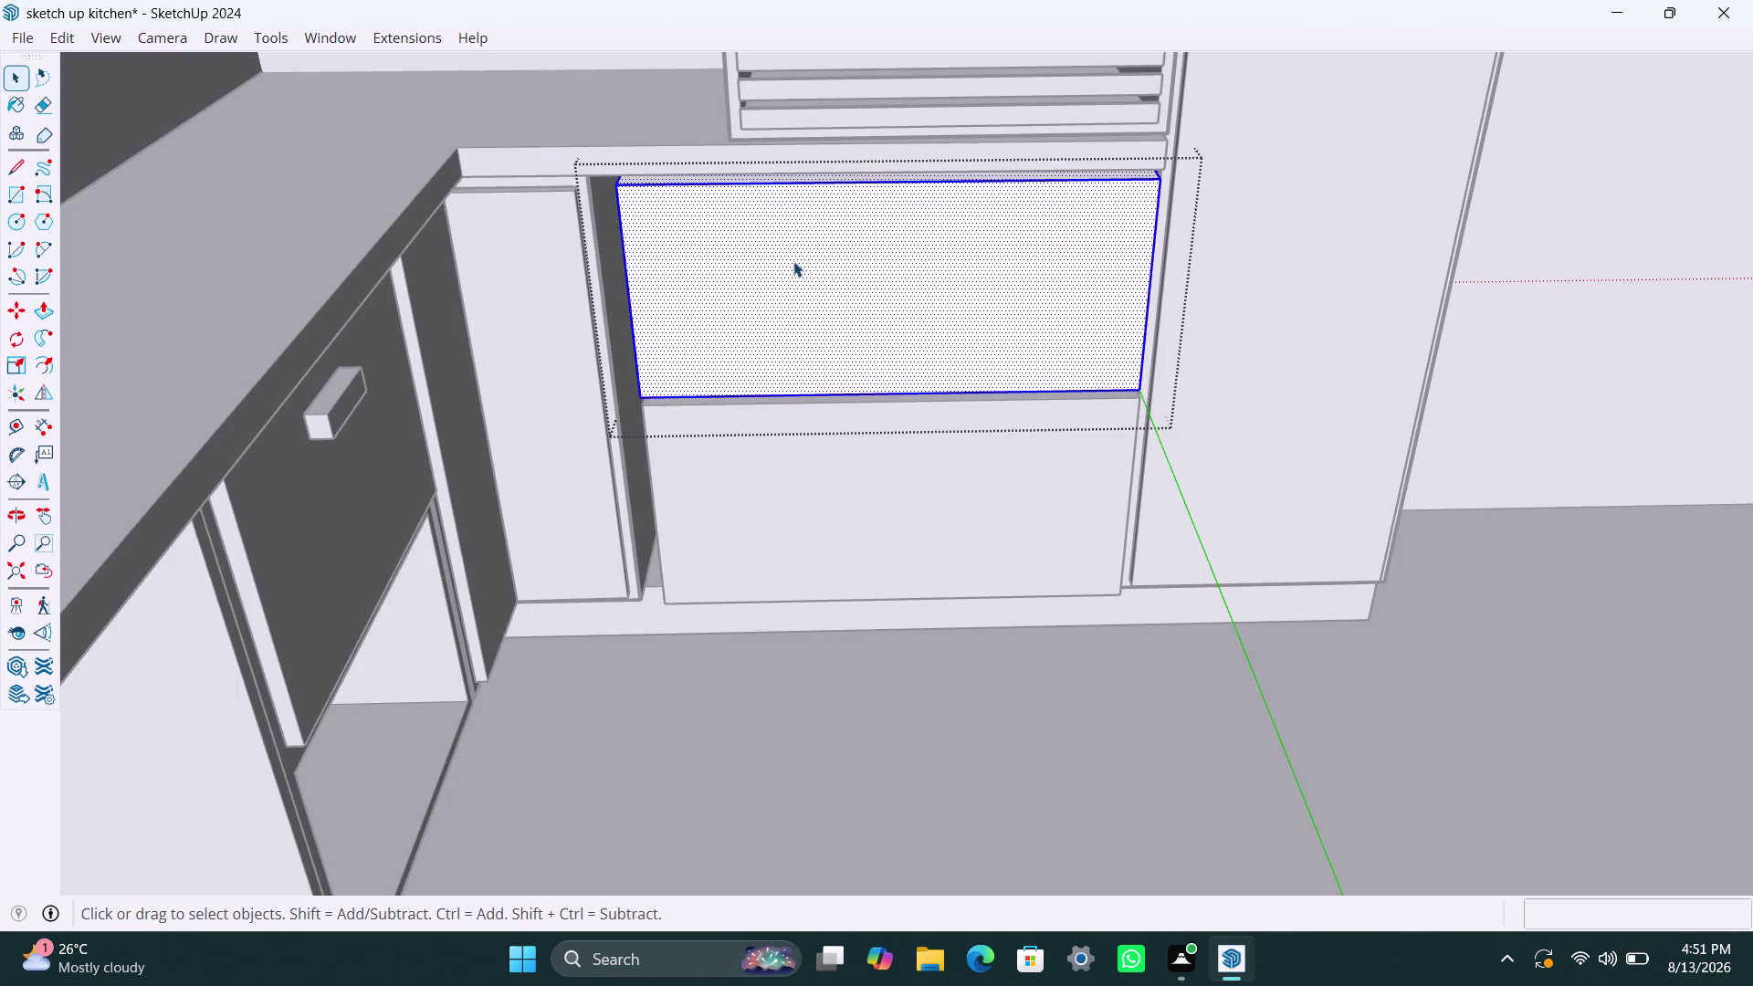
click(793, 262)
key(f)
click(793, 261)
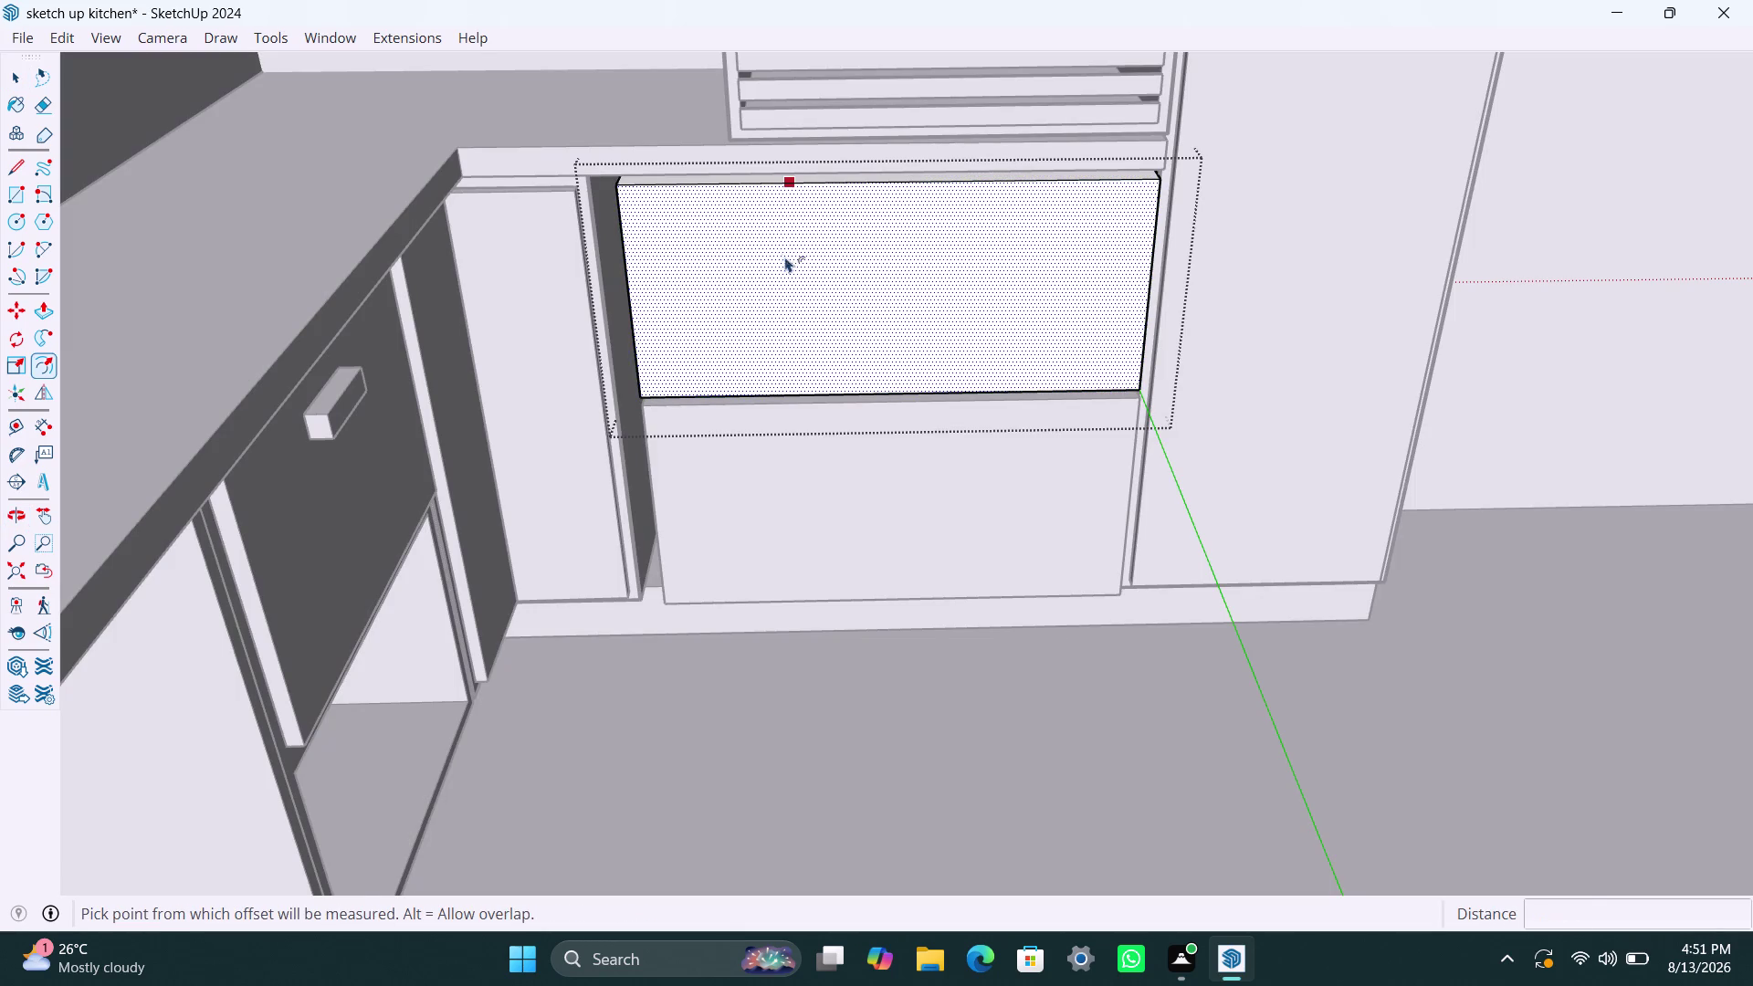
text(2)
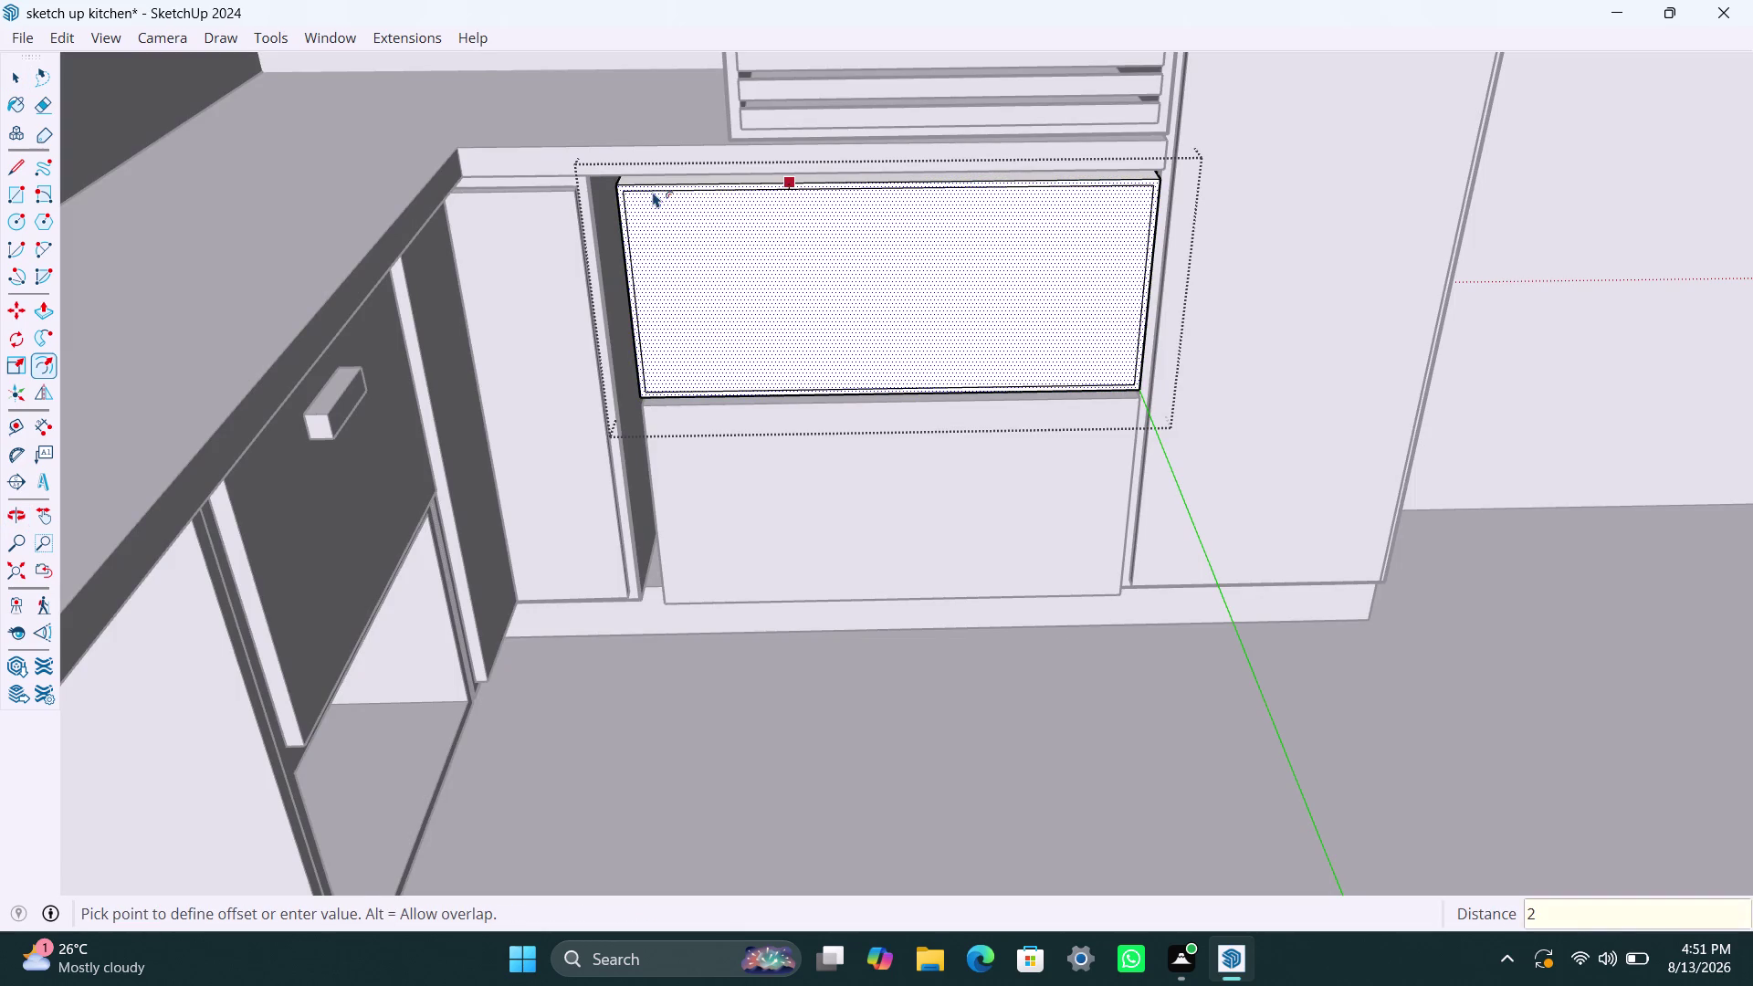
text(.4)
key(BackSpace)
text(5mm)
key(Return)
Add an 18 mm offset border and delete the extra inner outline.
click(662, 225)
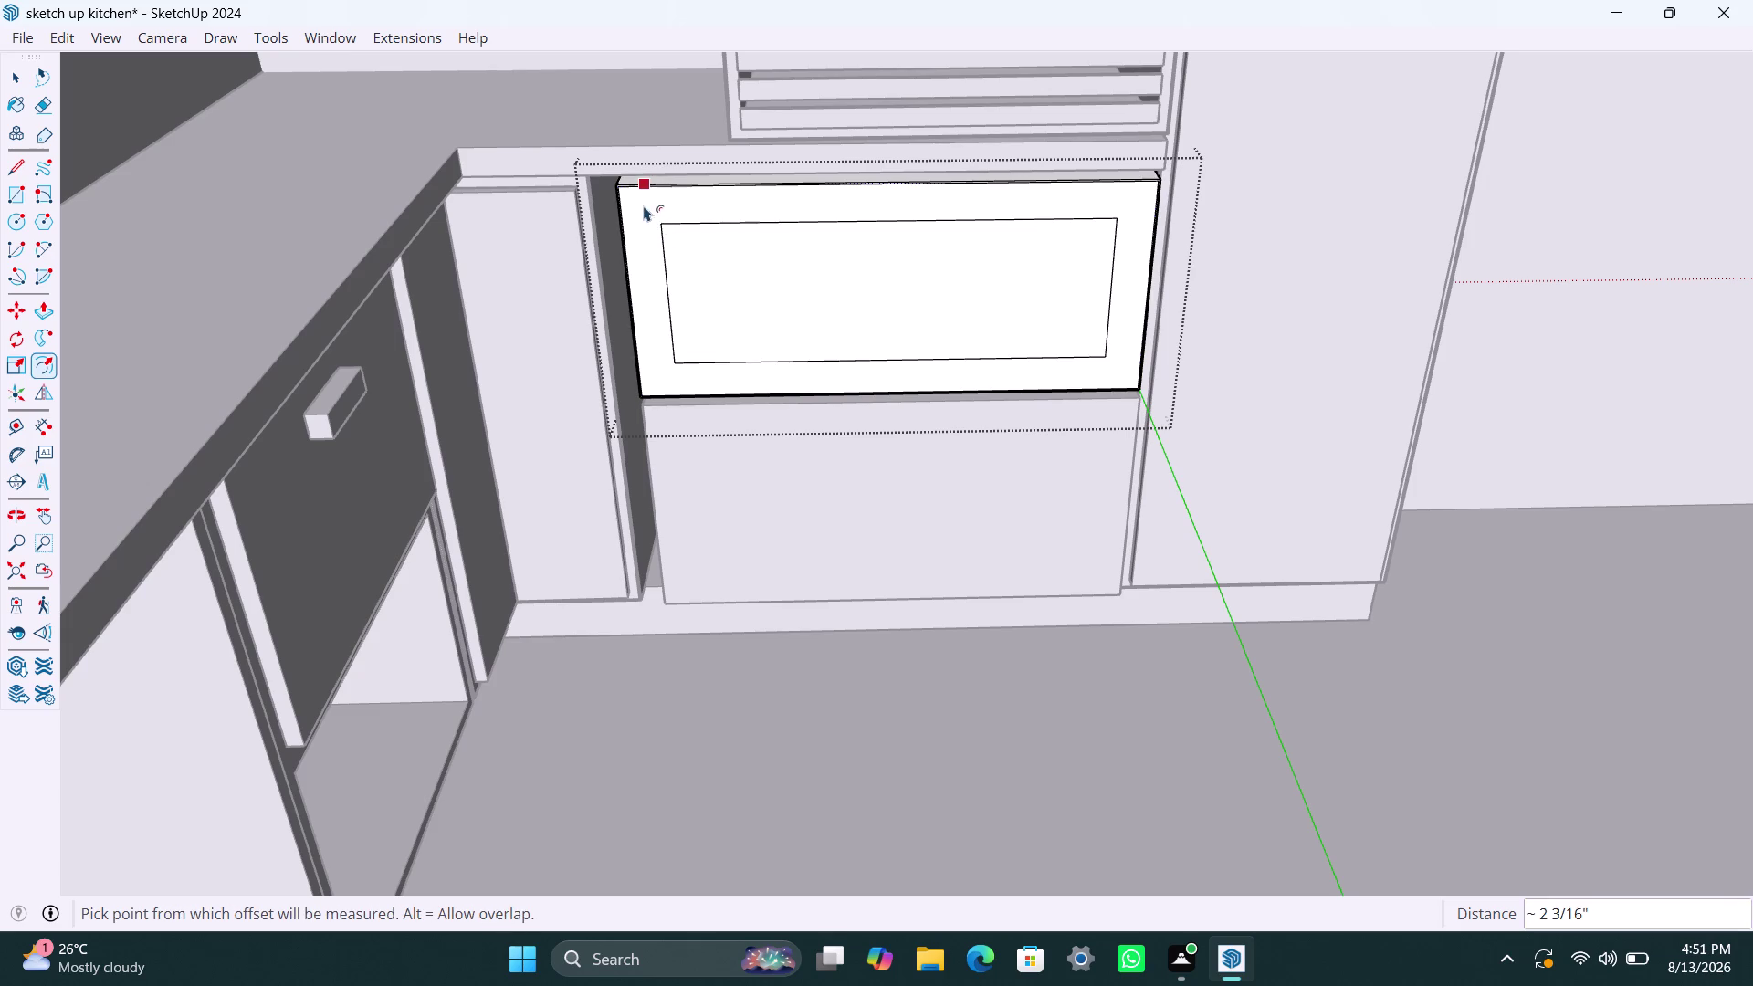
click(671, 222)
text(18)
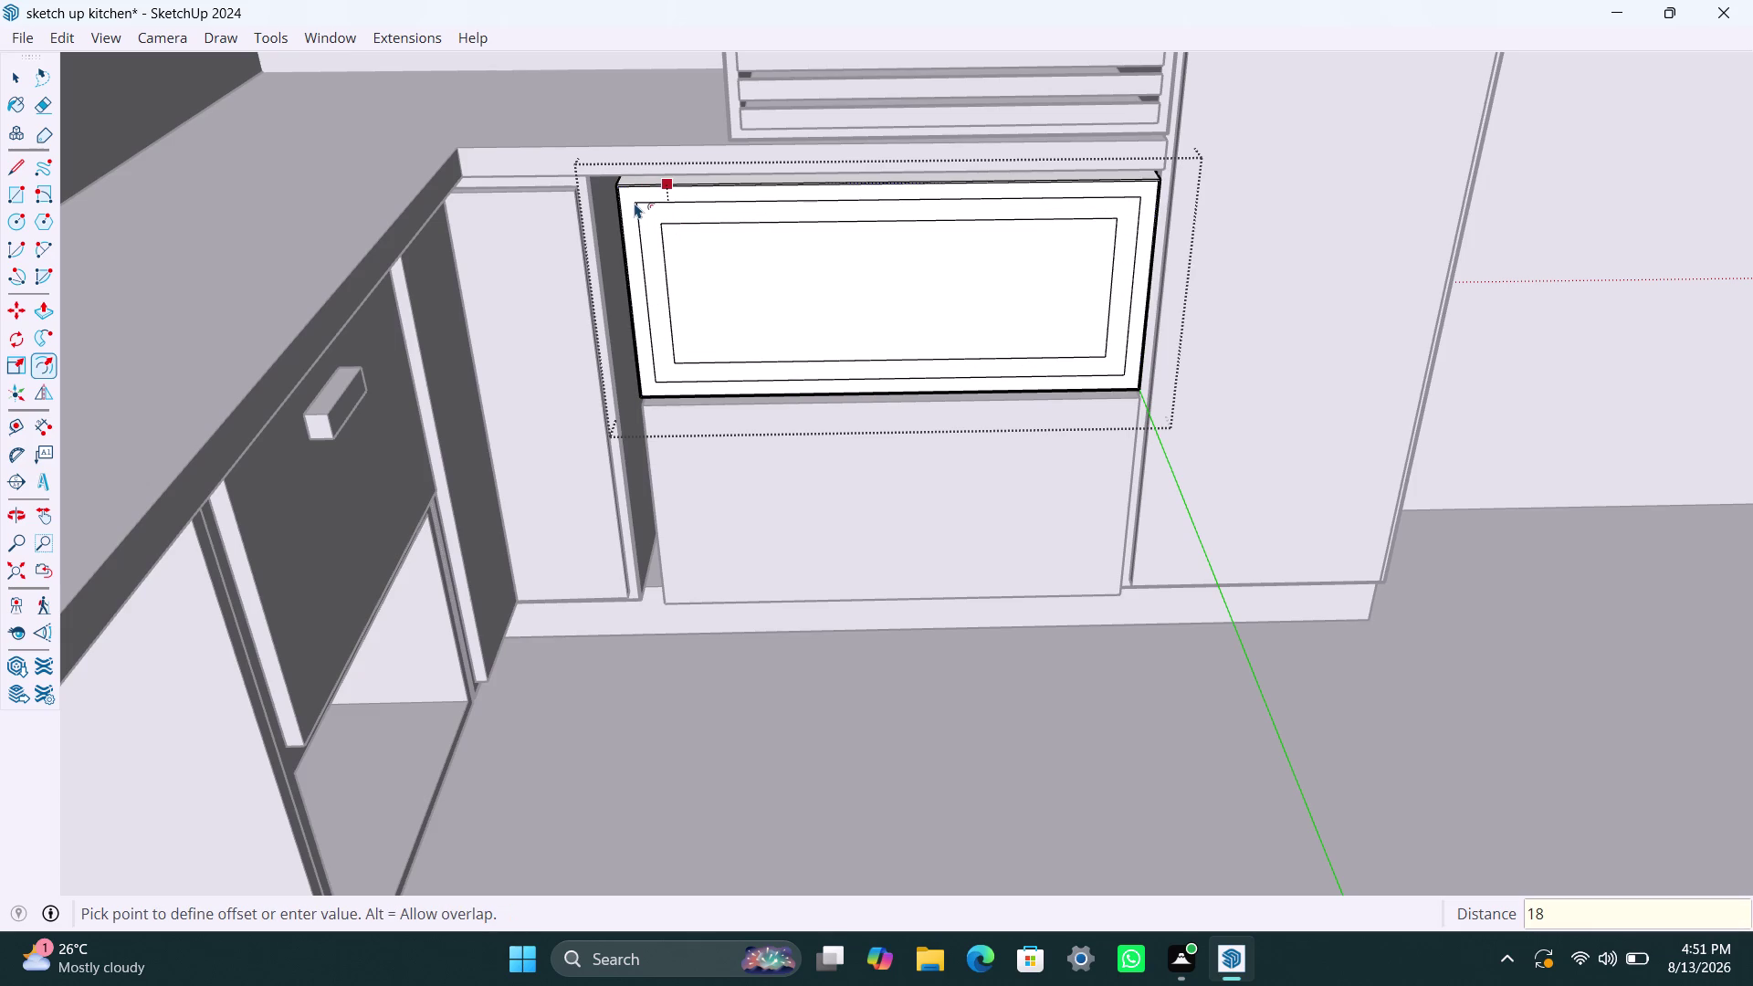
text(mm)
key(Return)
key(space)
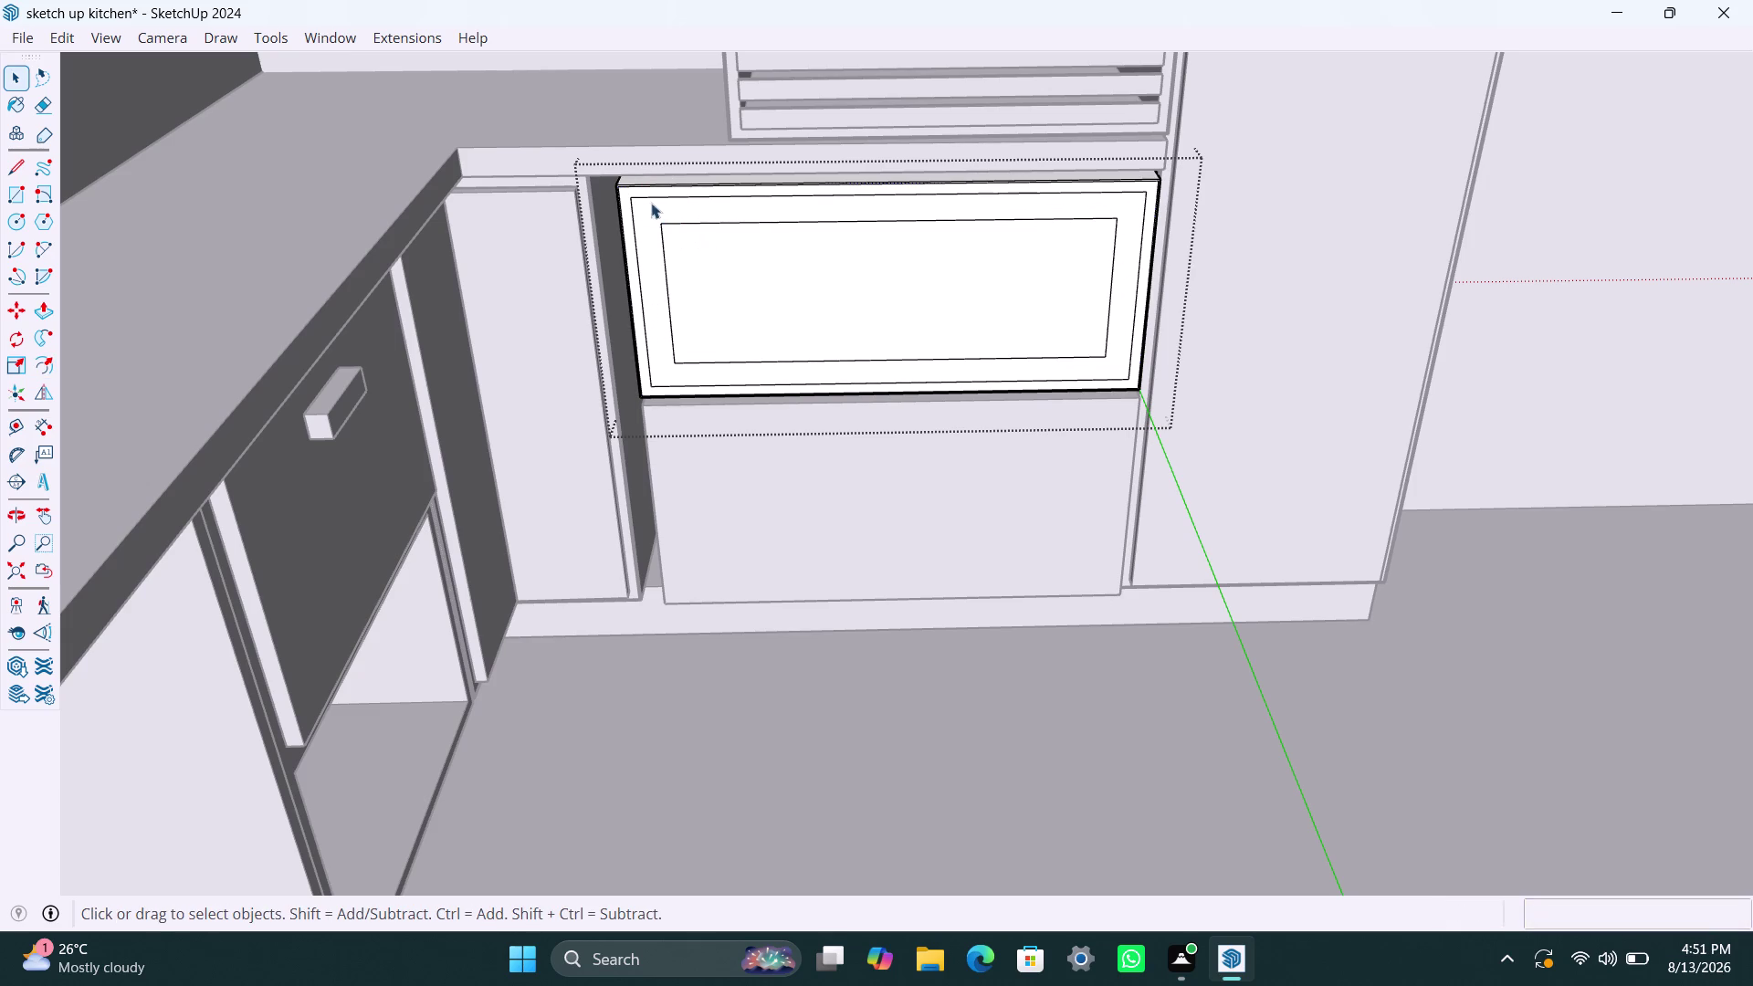
drag(648, 202, 653, 220)
drag(653, 215, 1098, 373)
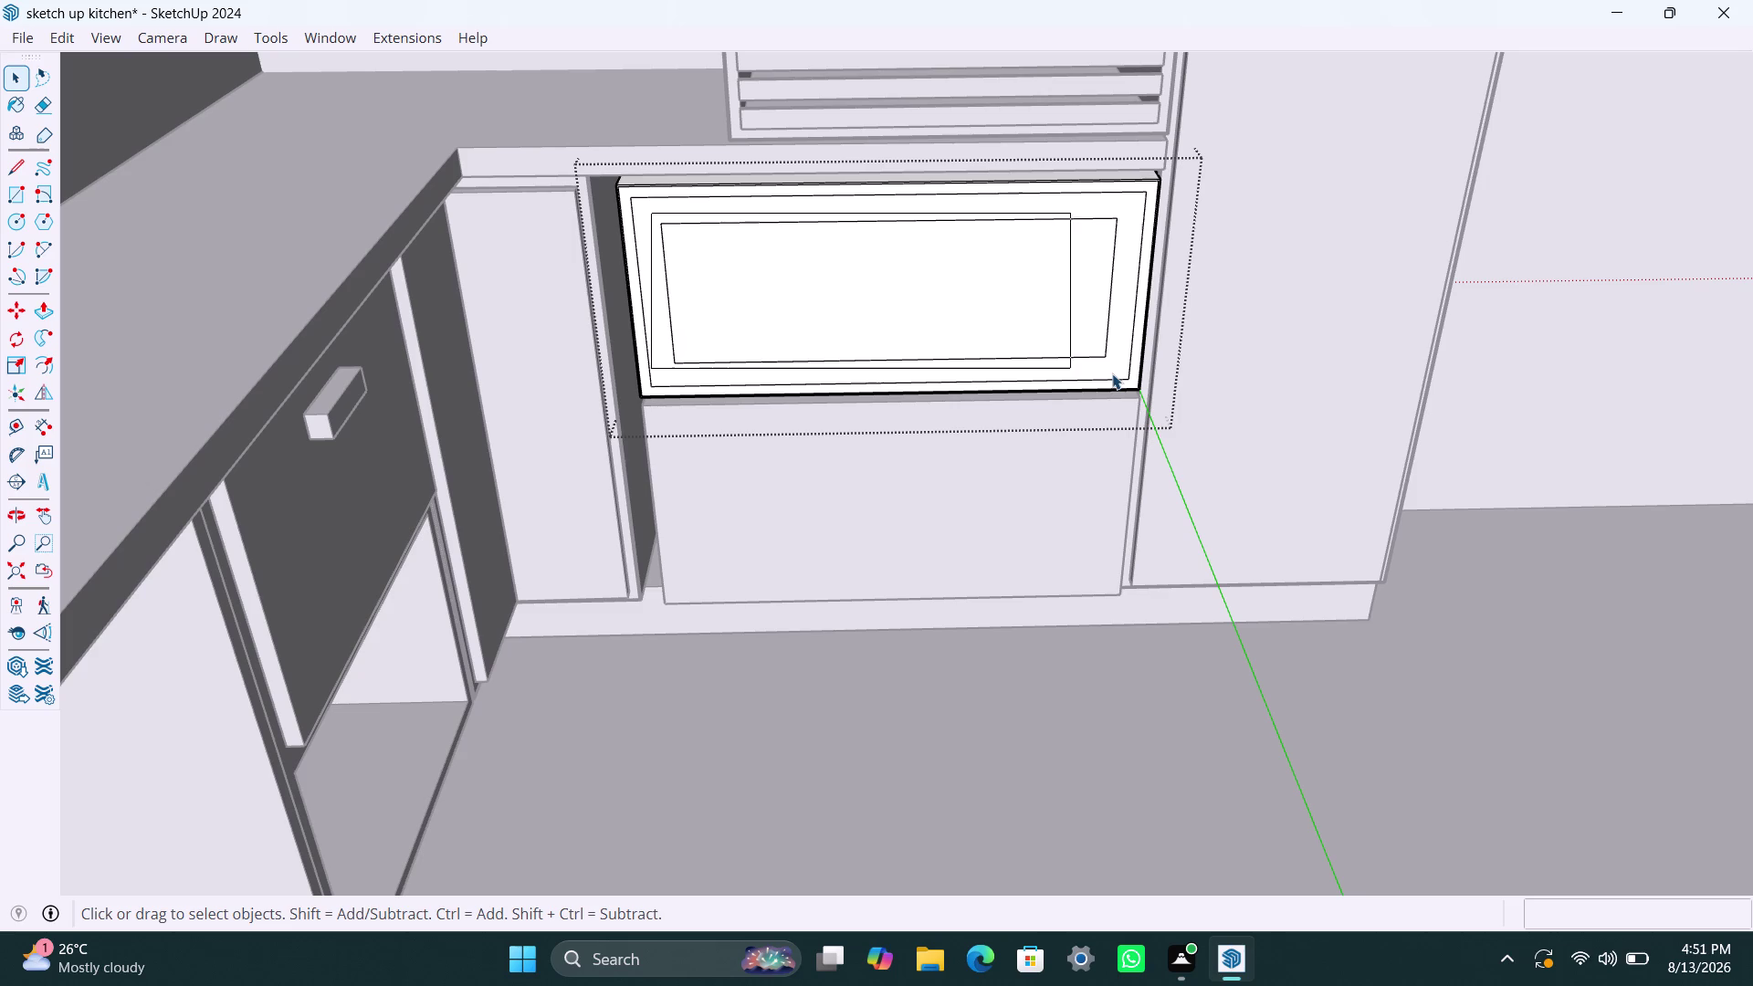
drag(1099, 373, 1124, 368)
key(Delete)
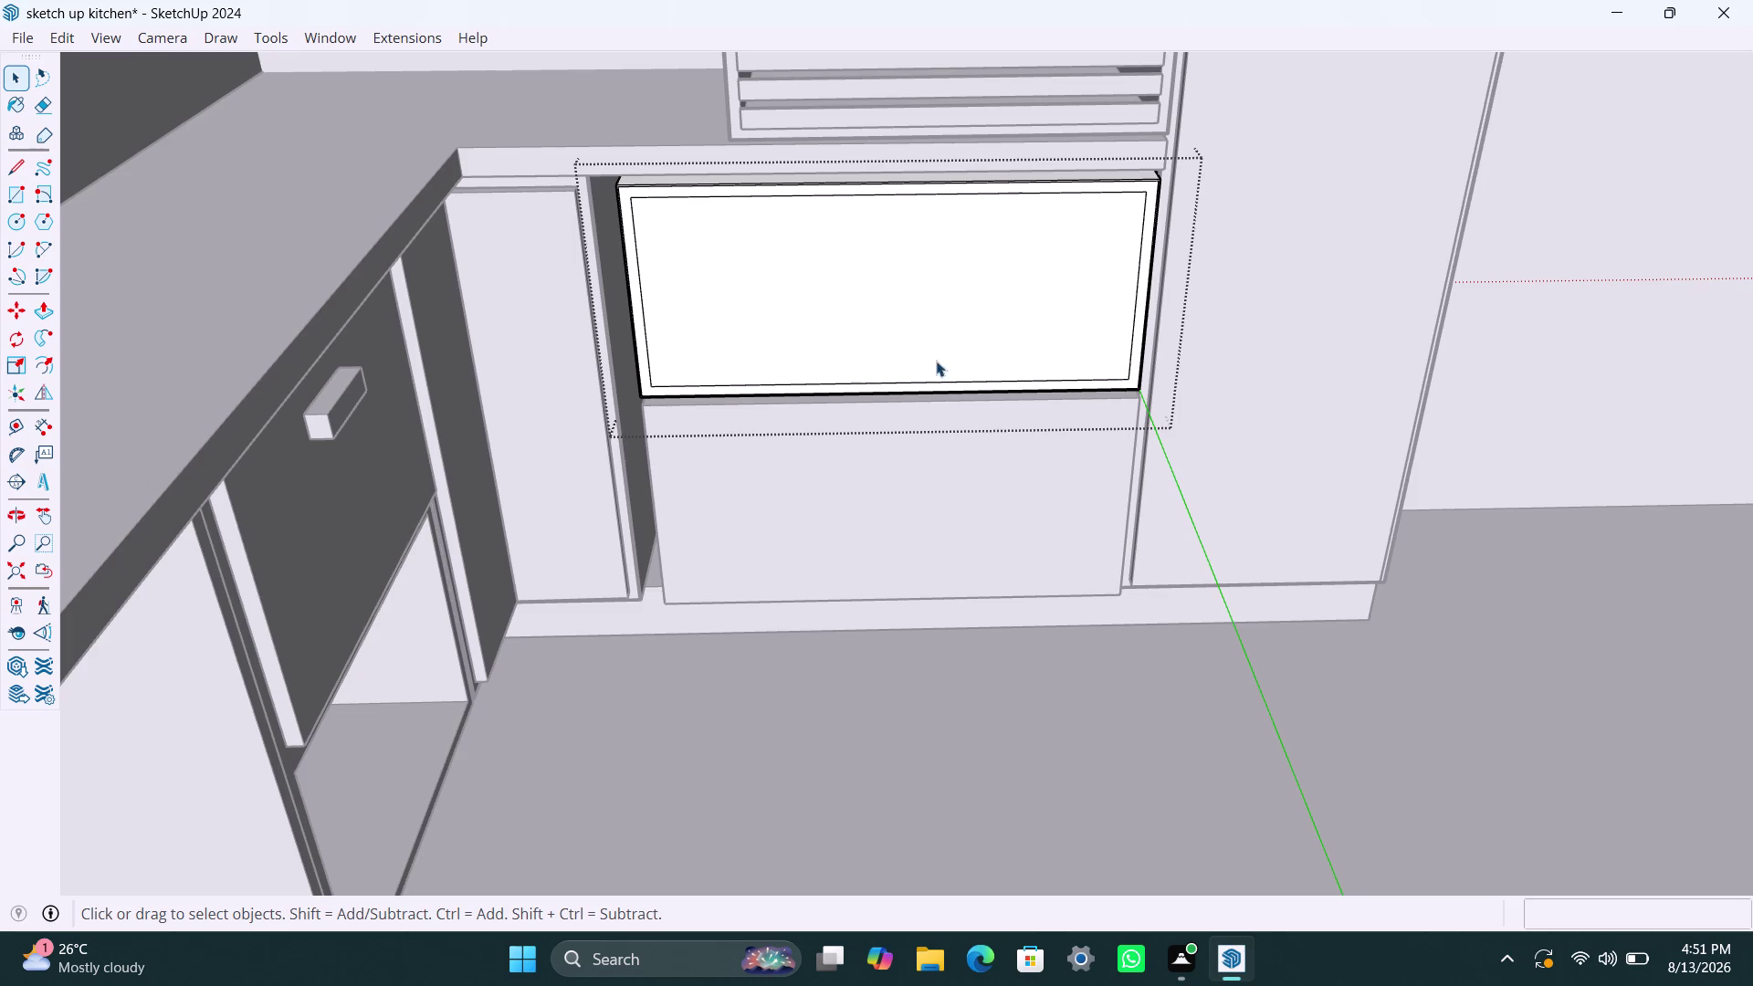
Recess the inner drawer panel deep into the drawer with Push/Pull.
click(910, 324)
click(892, 320)
key(p)
click(885, 320)
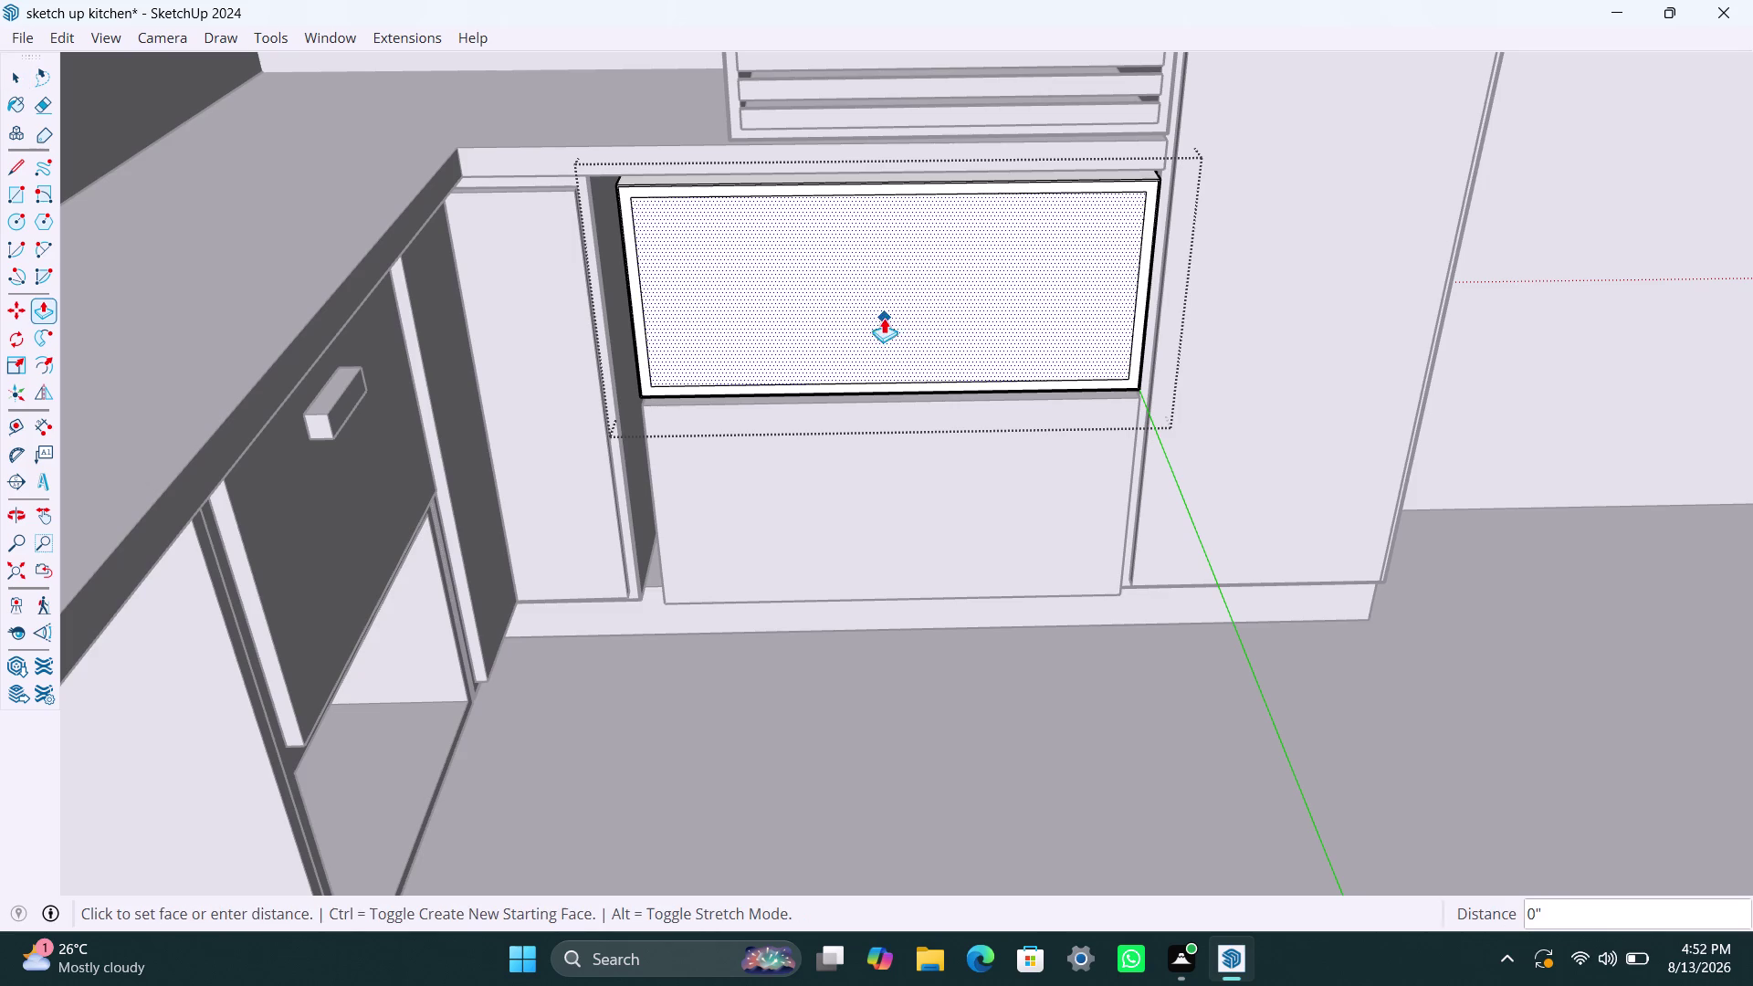
click(897, 237)
key(space)
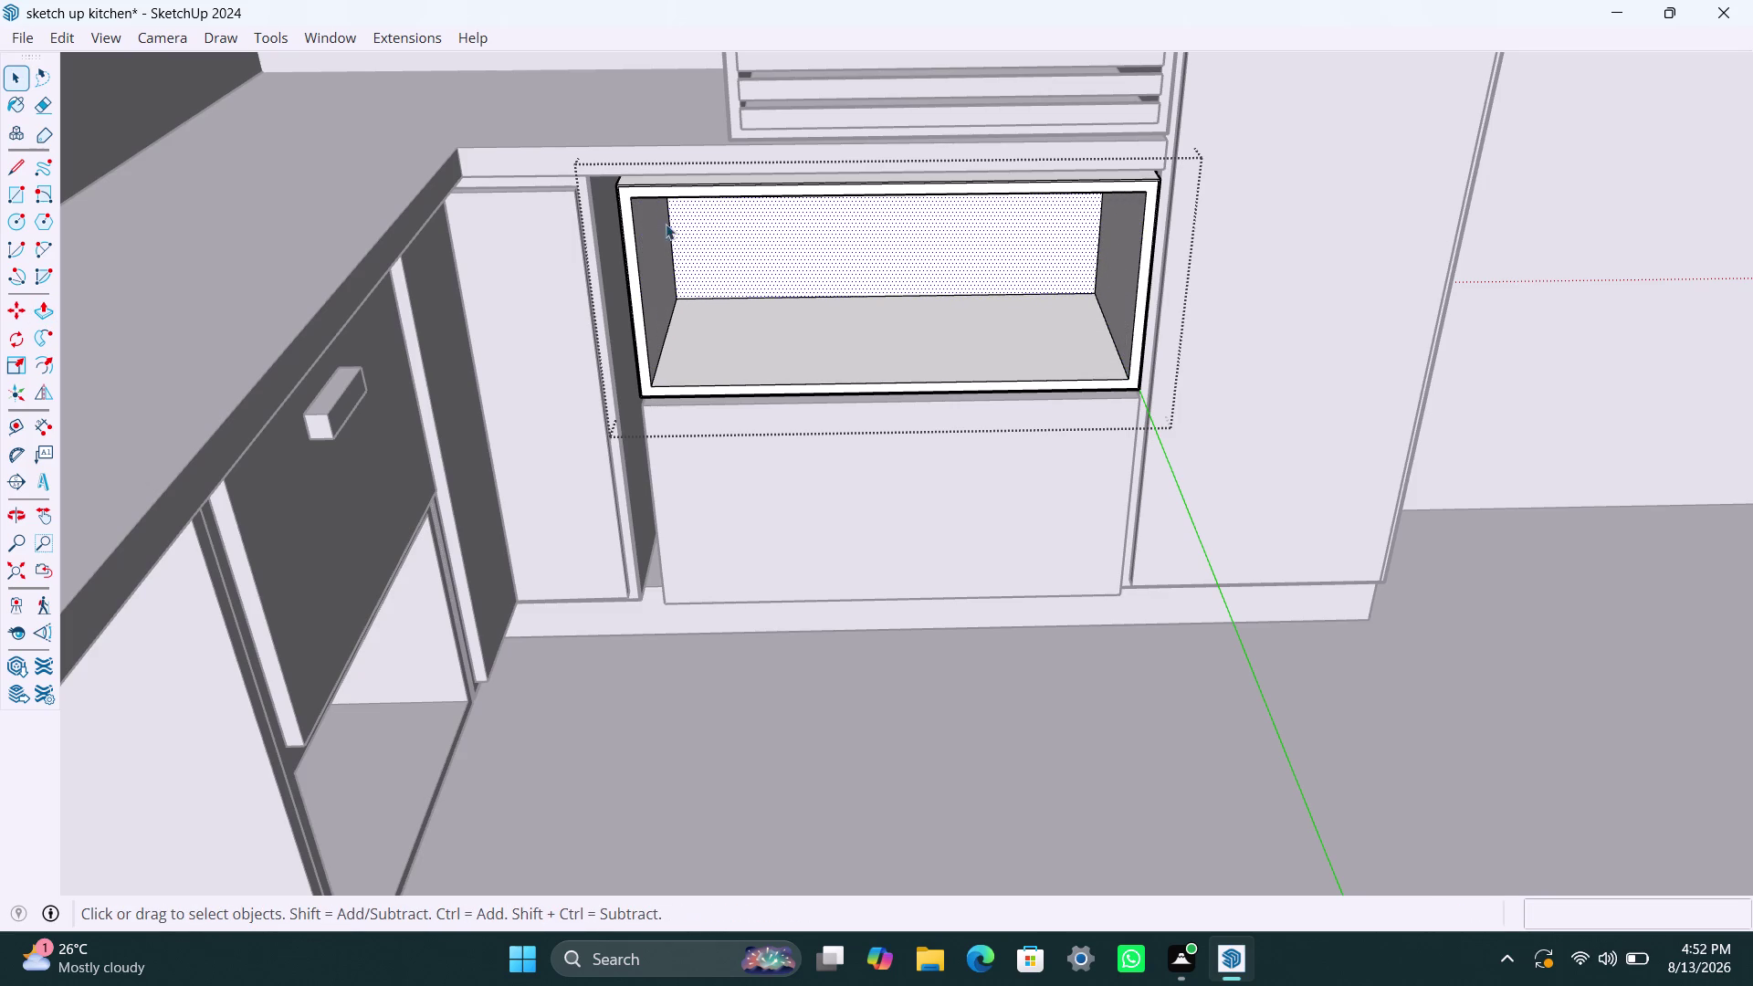
Draw a rectangle closing the drawer opening corner to corner.
key(r)
click(631, 202)
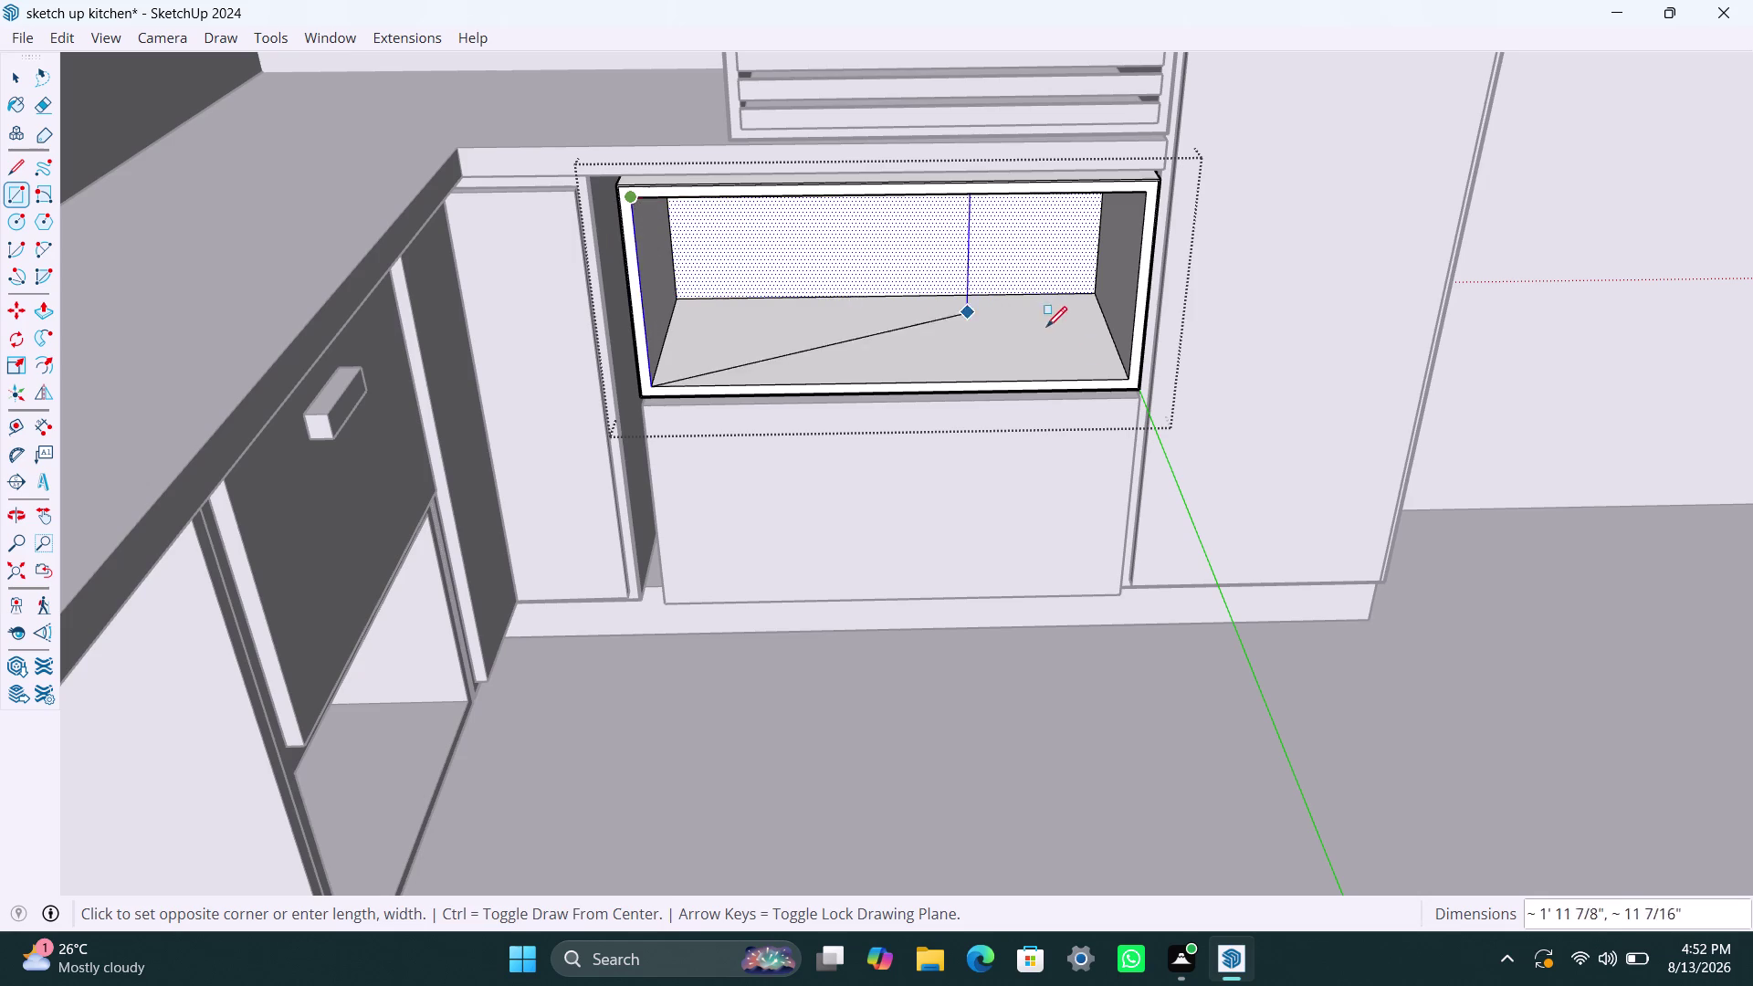
click(1135, 375)
key(space)
Group the new drawer front face and thicken it to 18 mm.
double_click(990, 329)
right_click(989, 327)
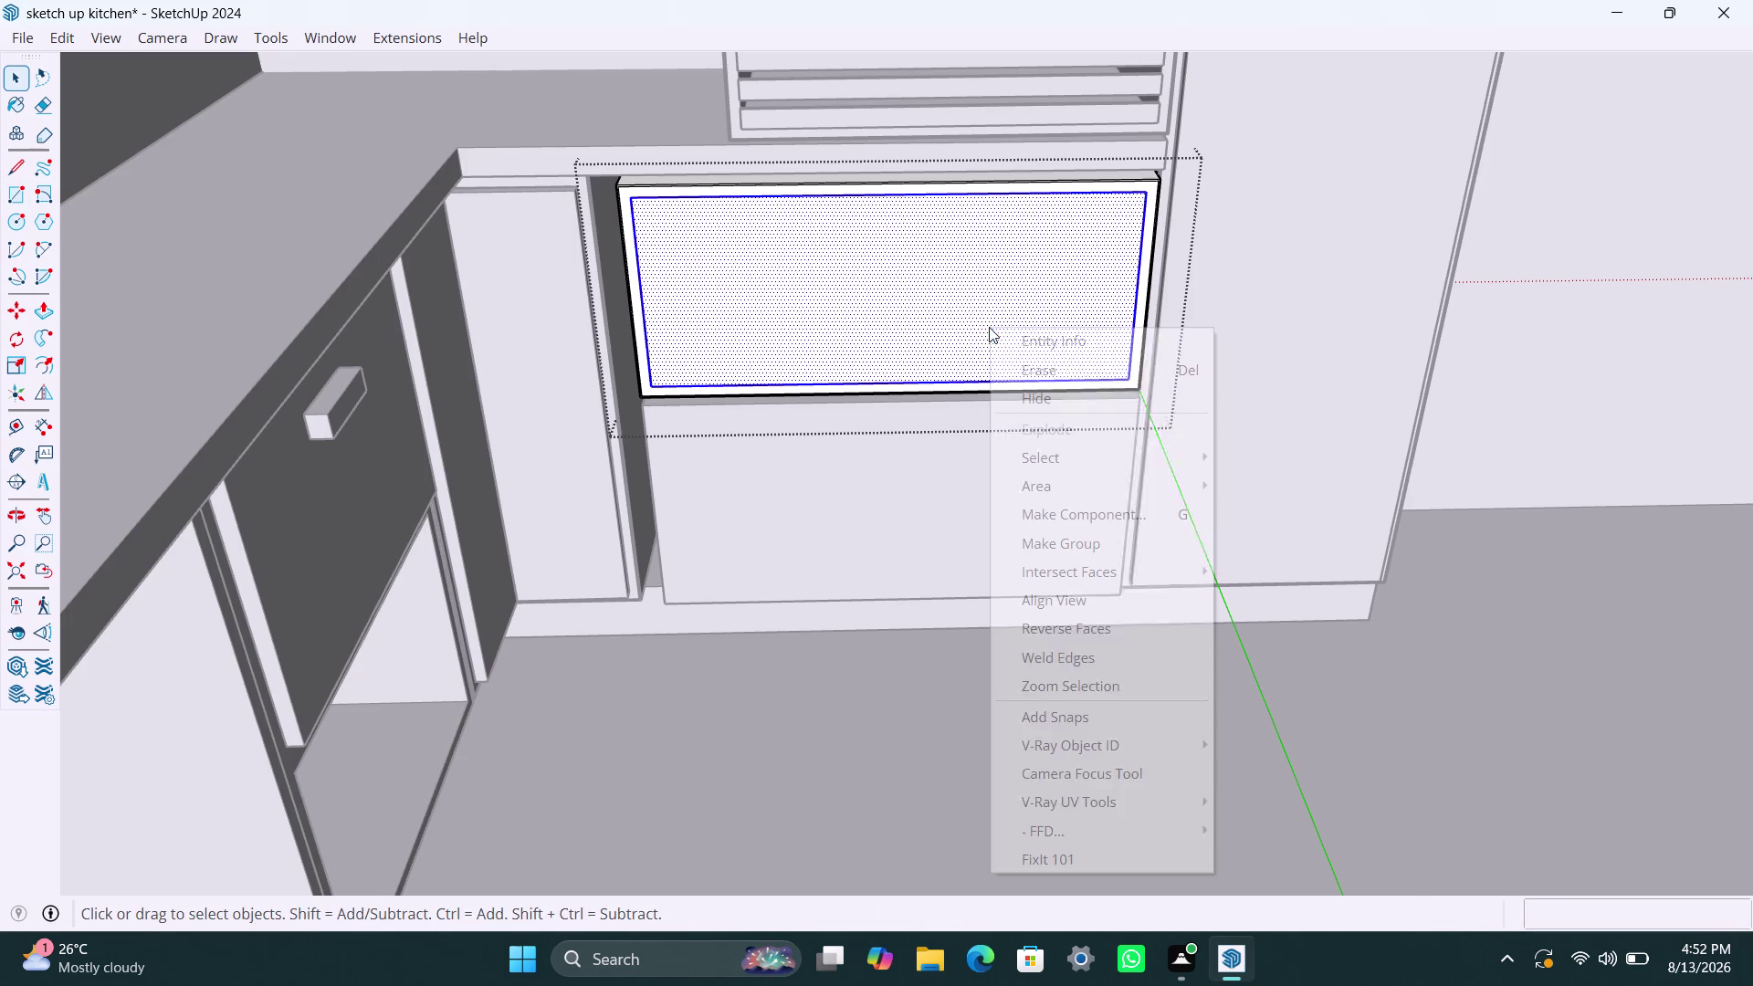
click(1061, 549)
triple_click(966, 347)
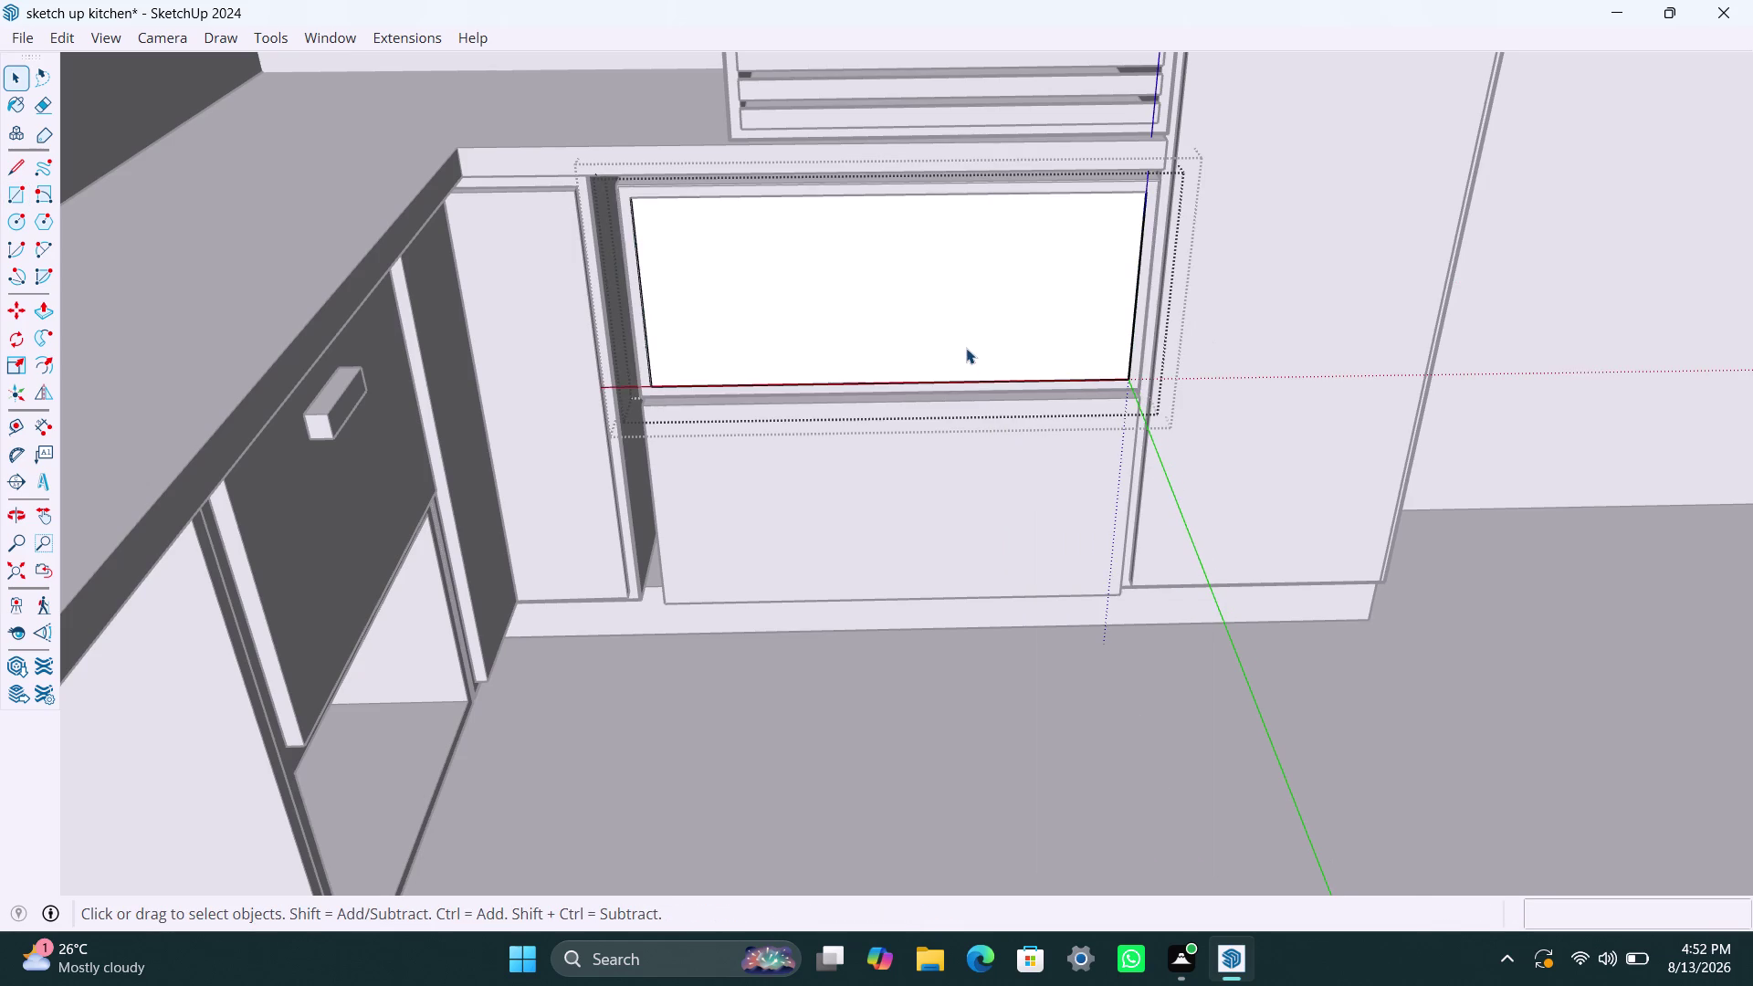
key(p)
click(966, 348)
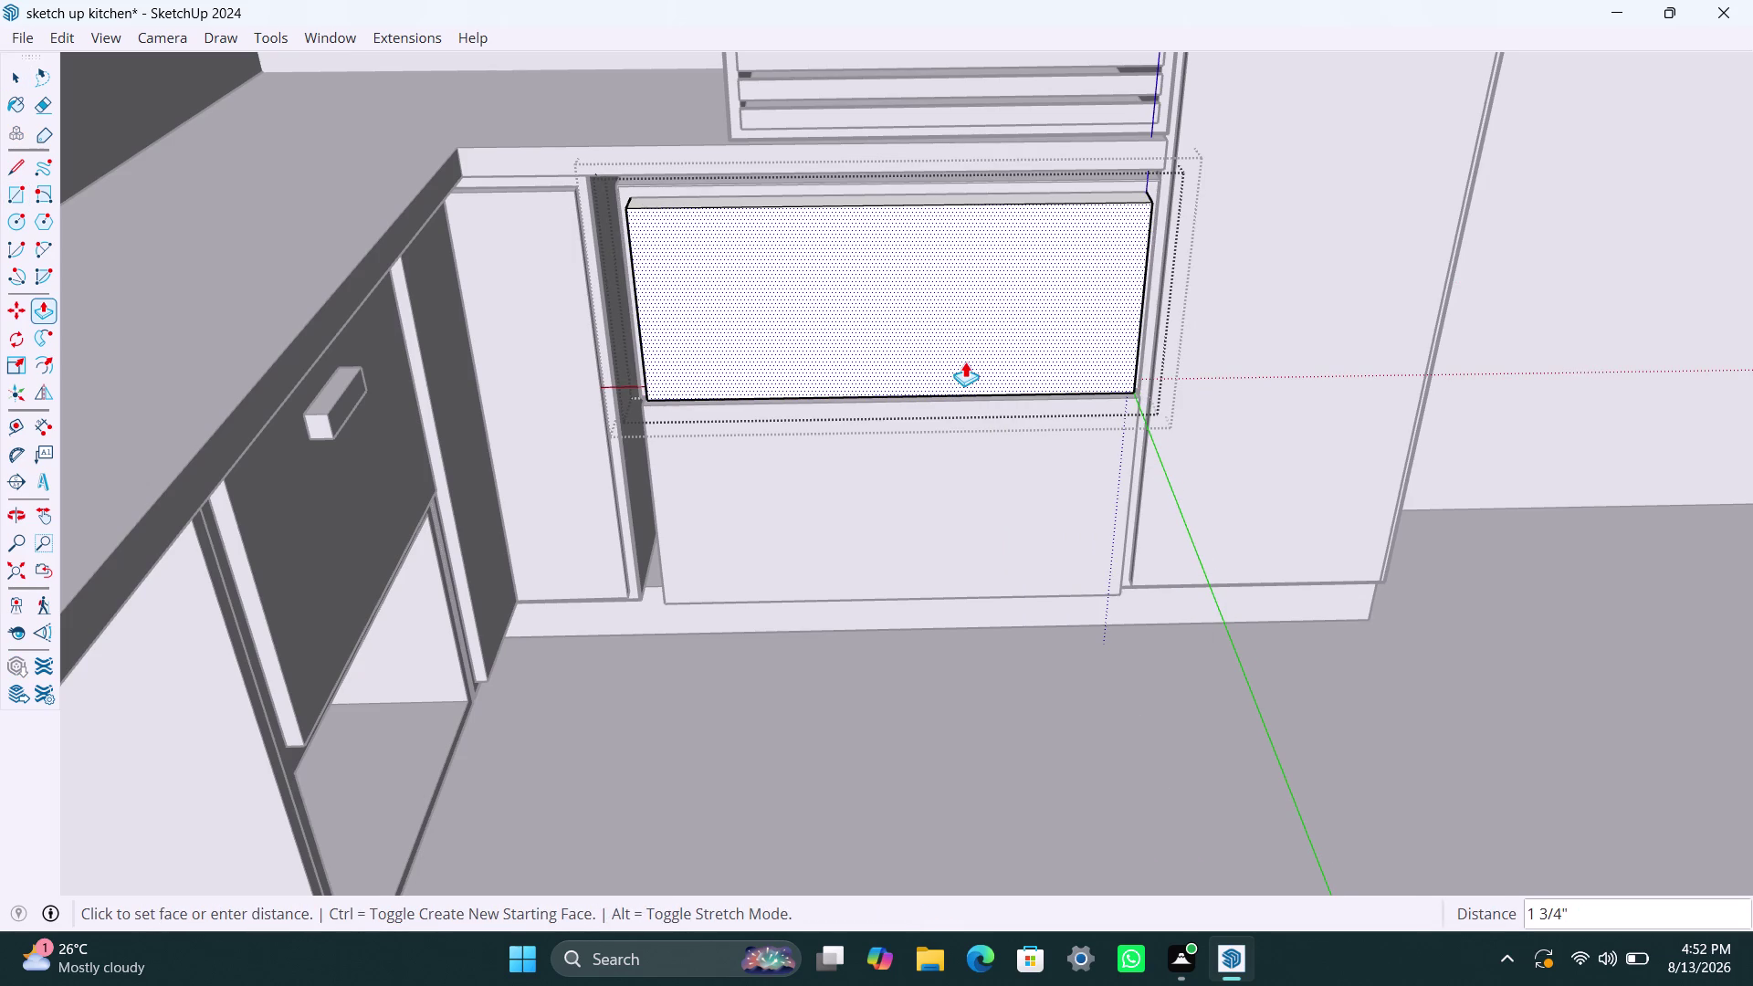
text(18mm)
key(Return)
key(space)
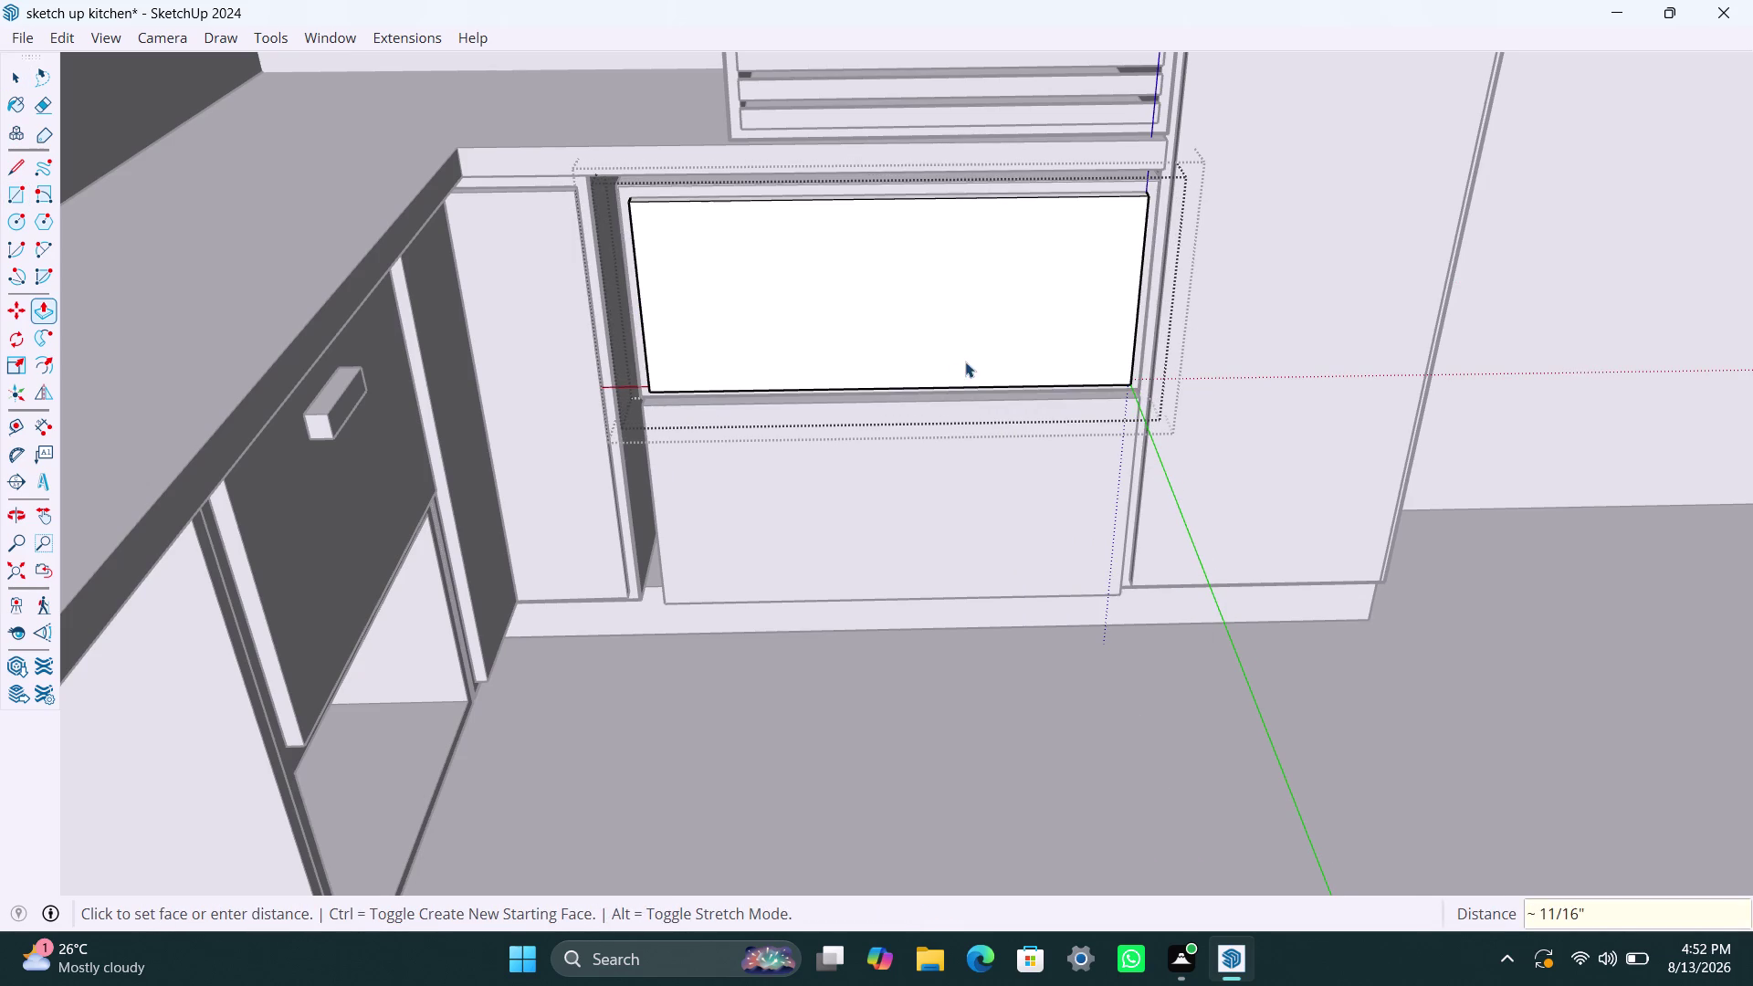
click(840, 232)
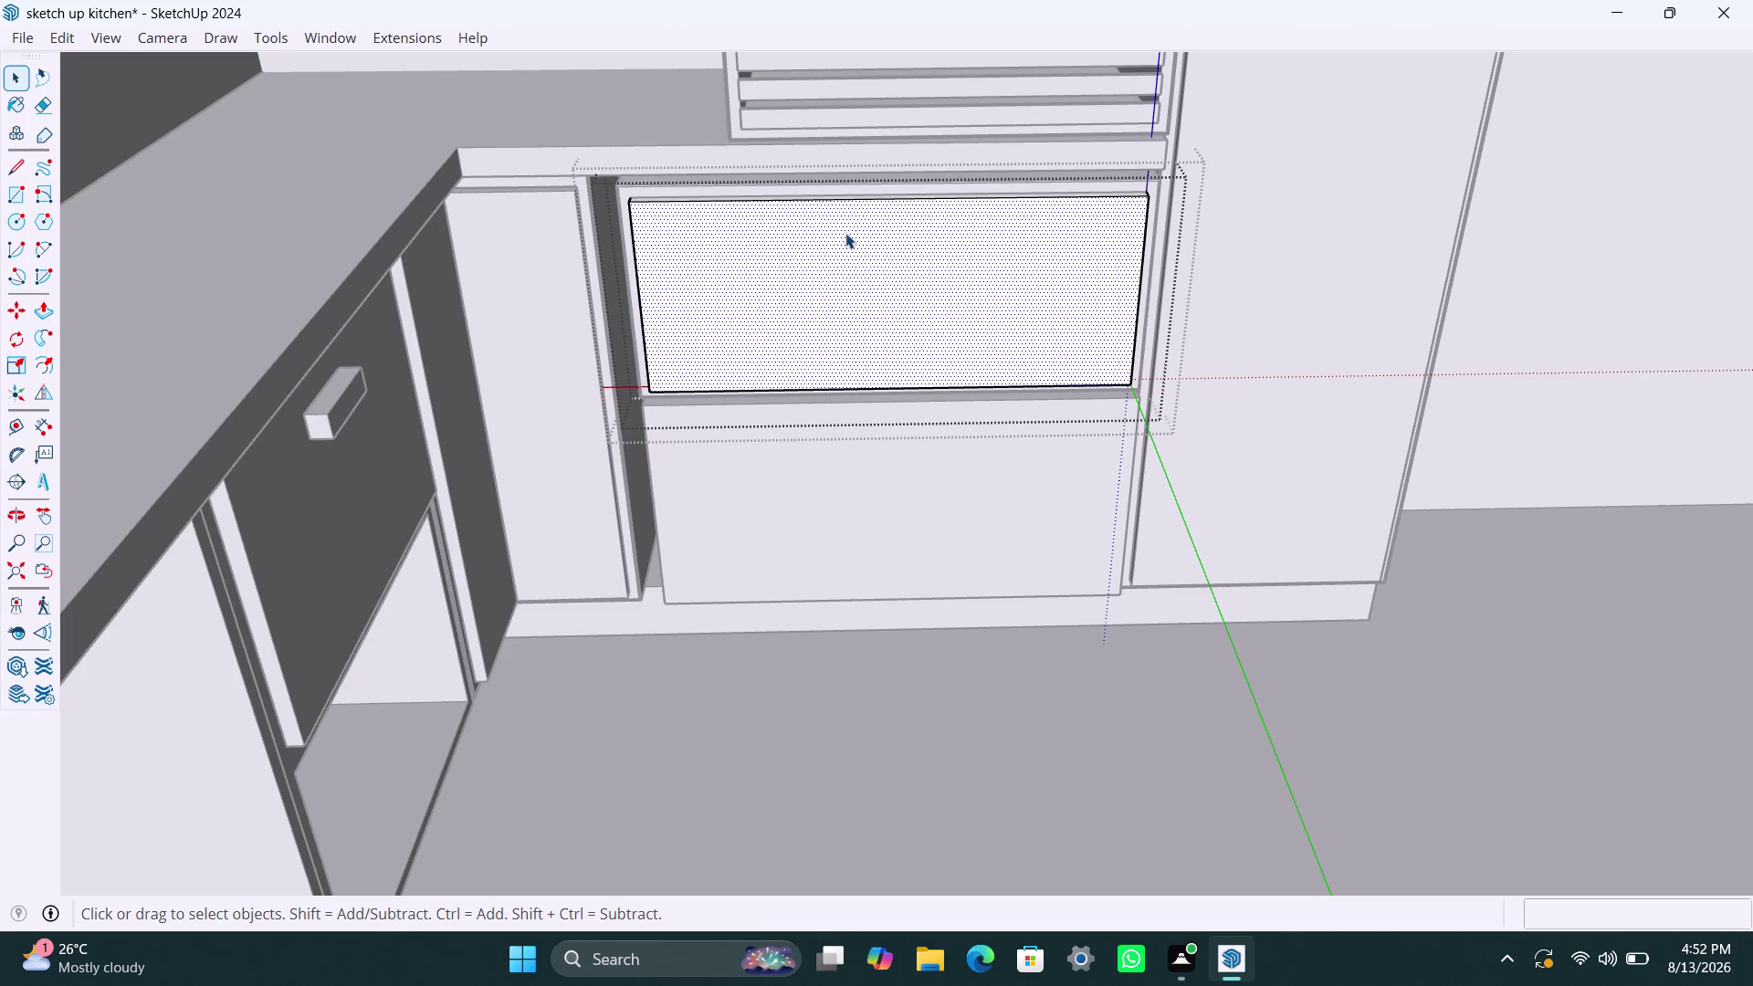
Draw a small handle rectangle near the top of the drawer front and group it.
key(r)
click(860, 225)
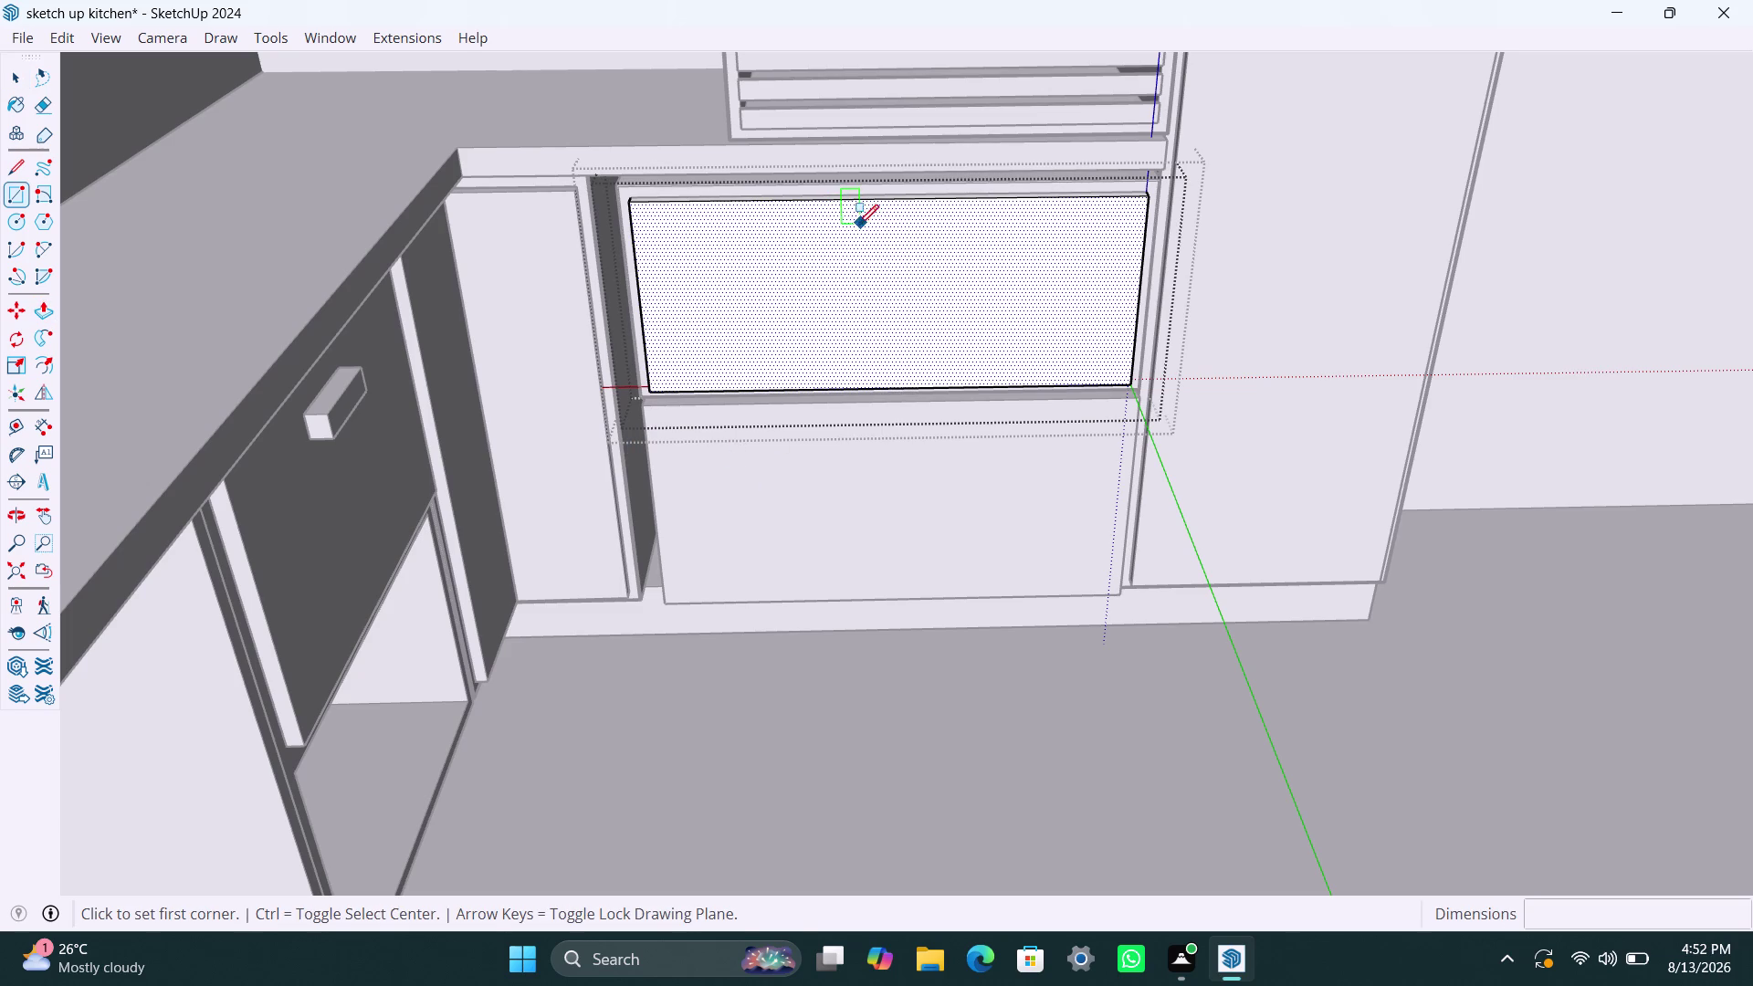
click(924, 238)
key(space)
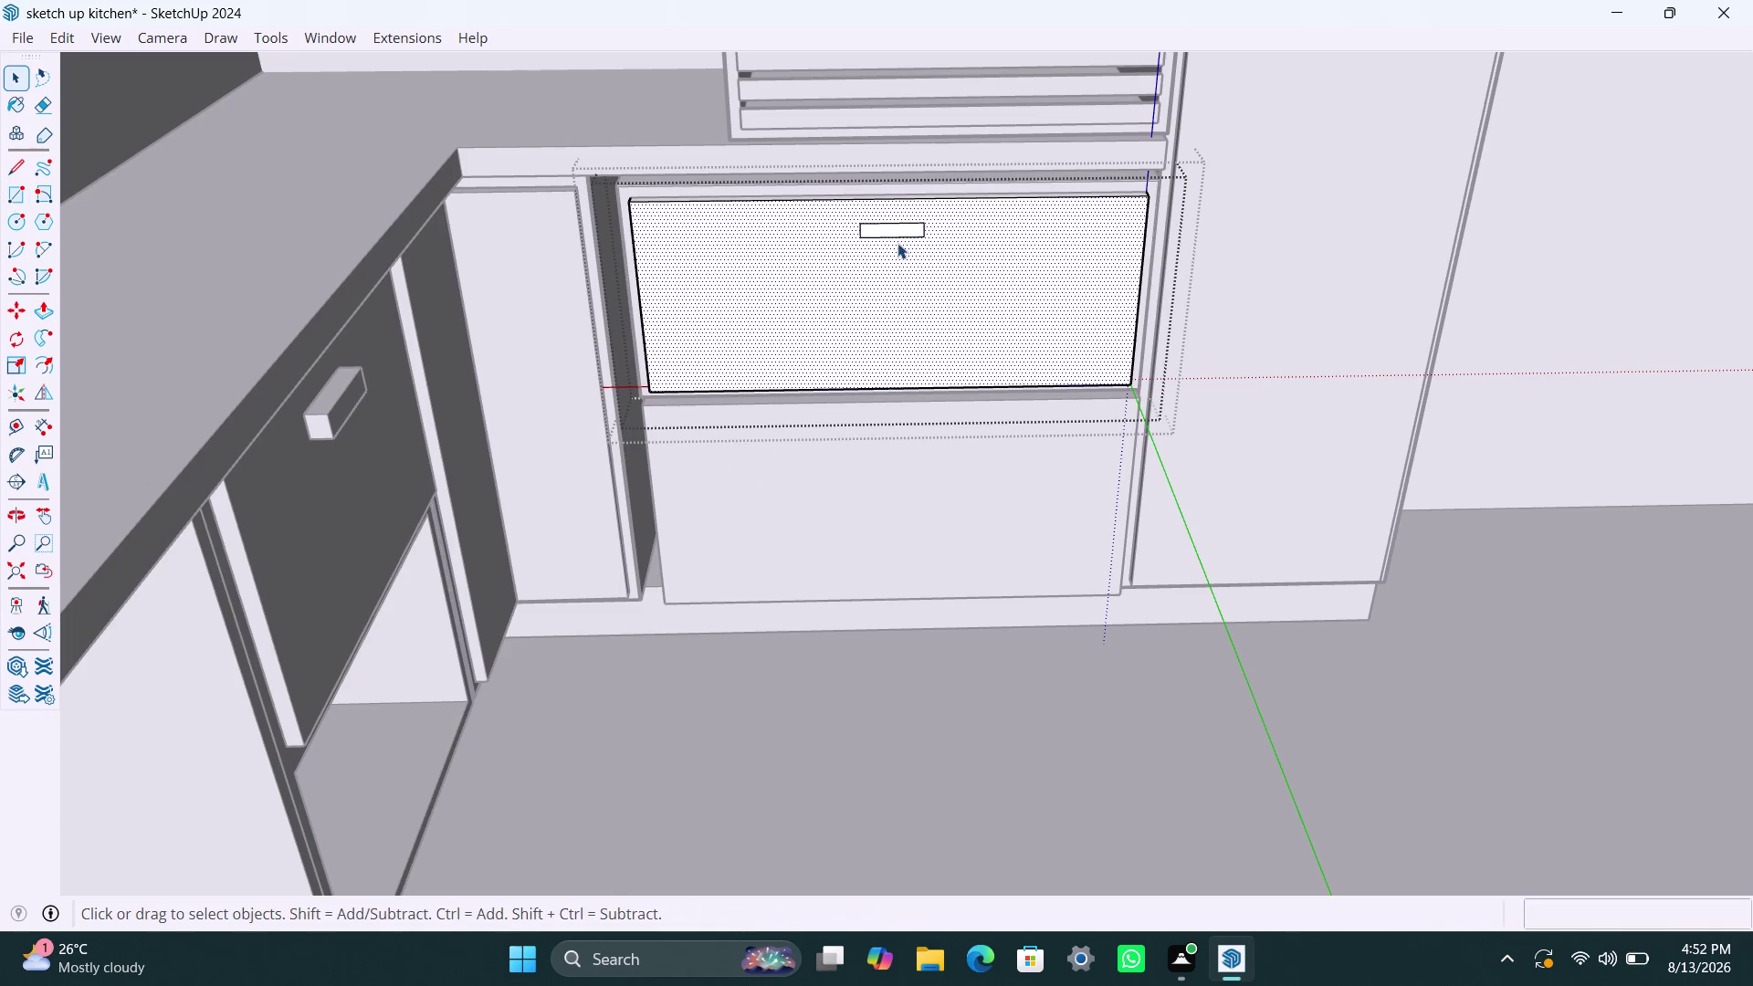
double_click(893, 235)
click(893, 235)
click(893, 234)
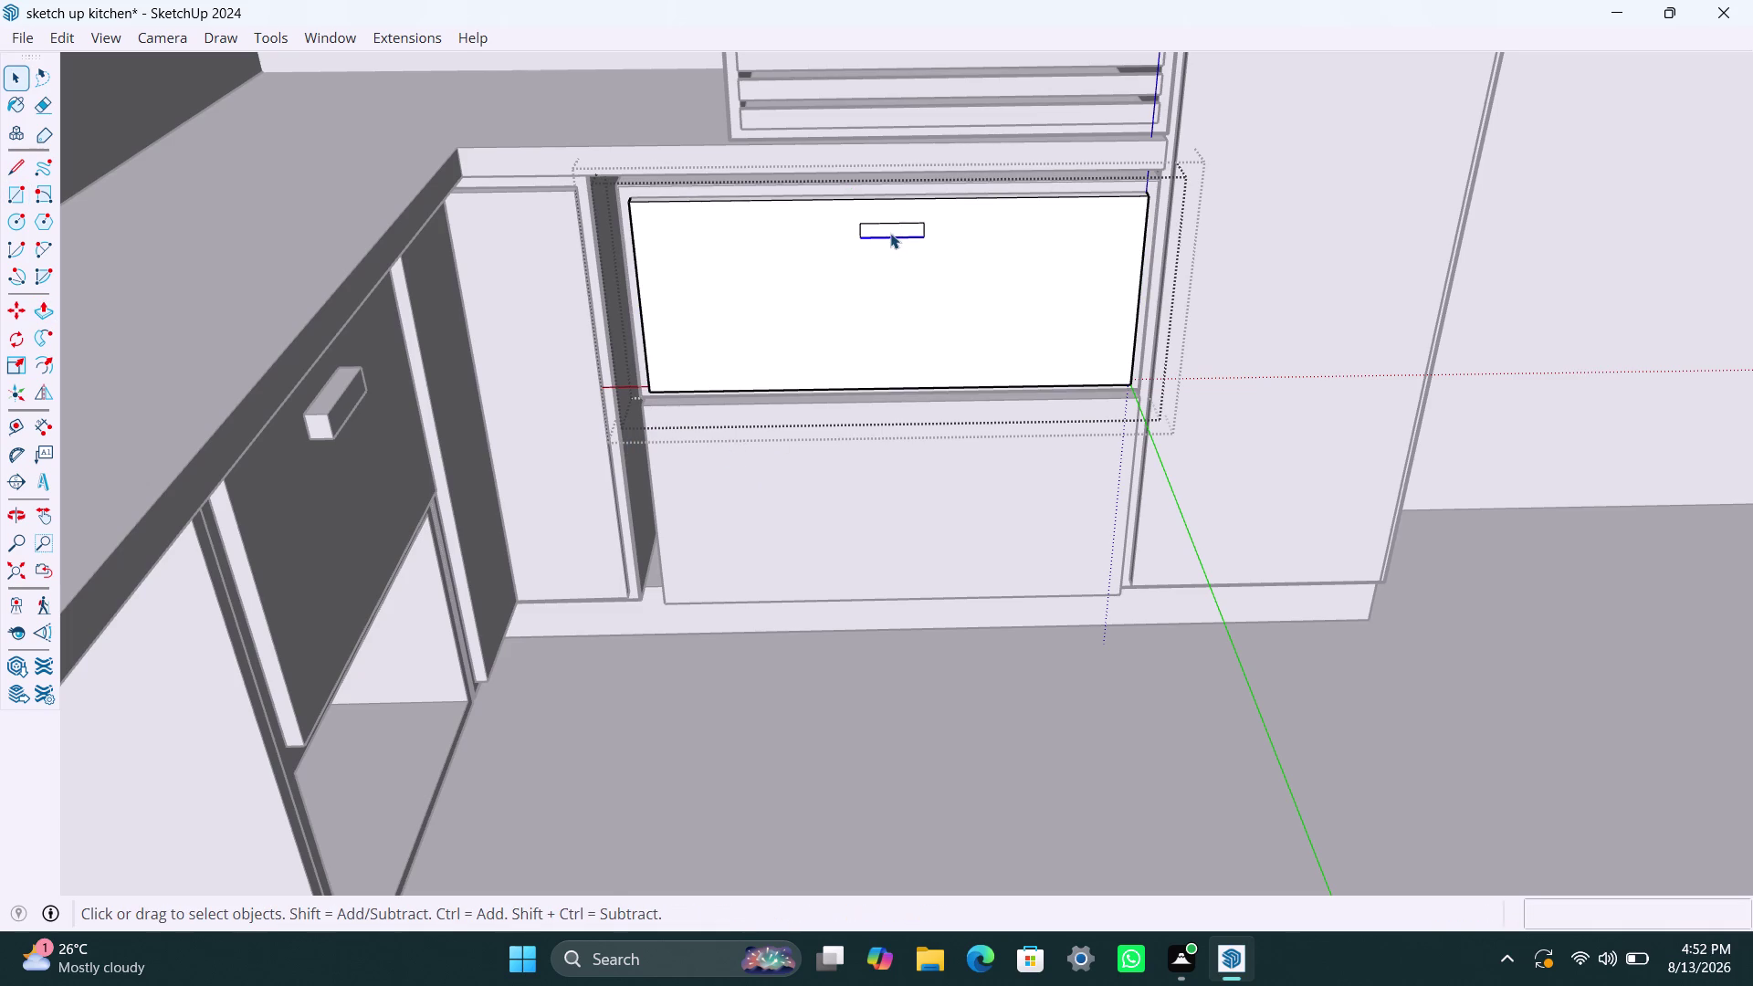
double_click(891, 232)
right_click(890, 233)
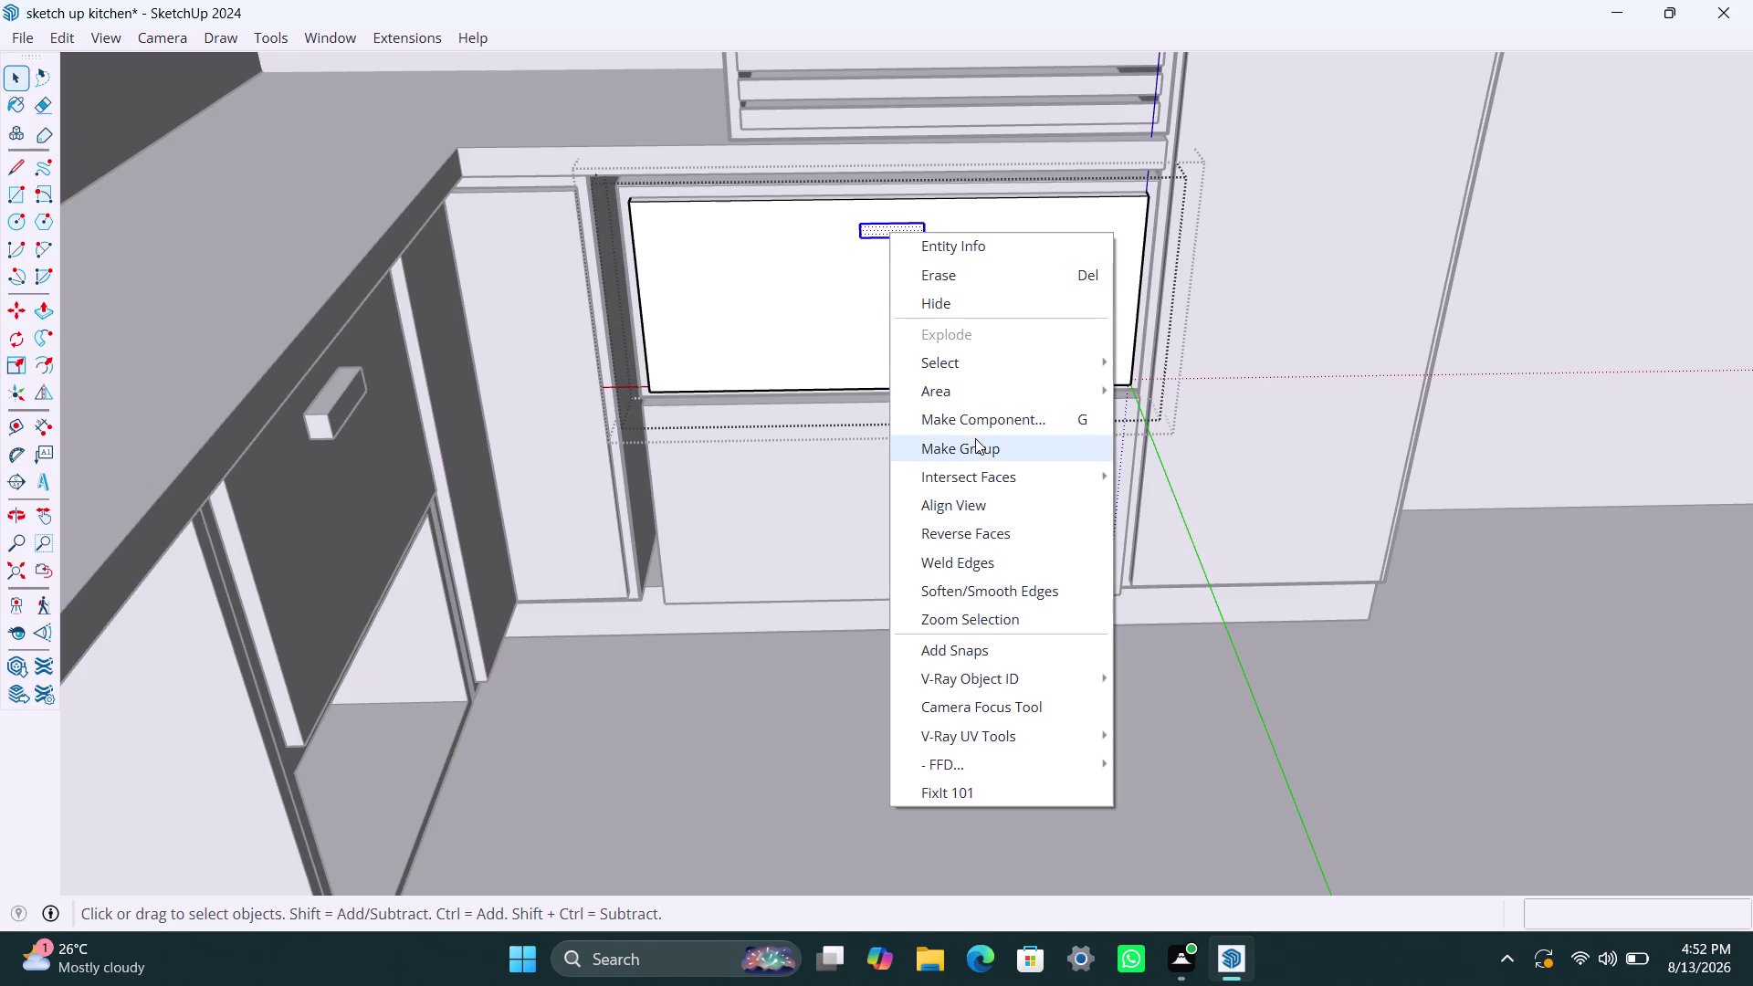
click(975, 441)
Pull the handle face outward so it projects from the panel.
double_click(888, 227)
click(888, 226)
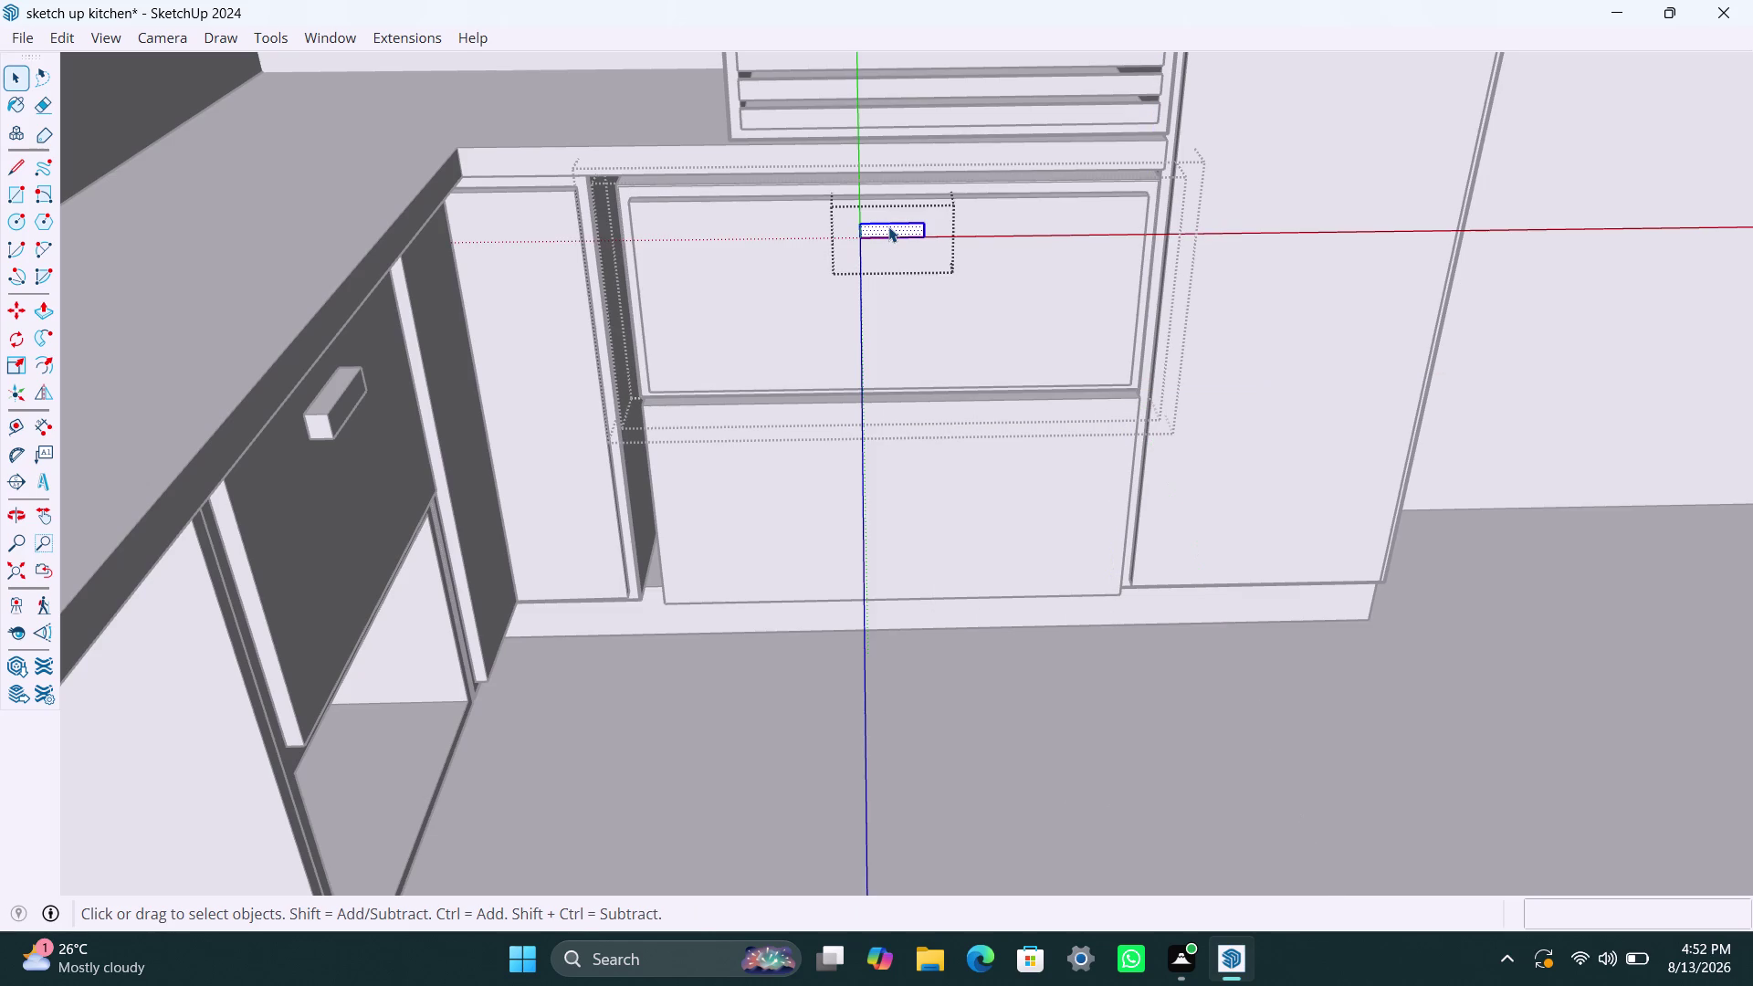
key(p)
click(889, 226)
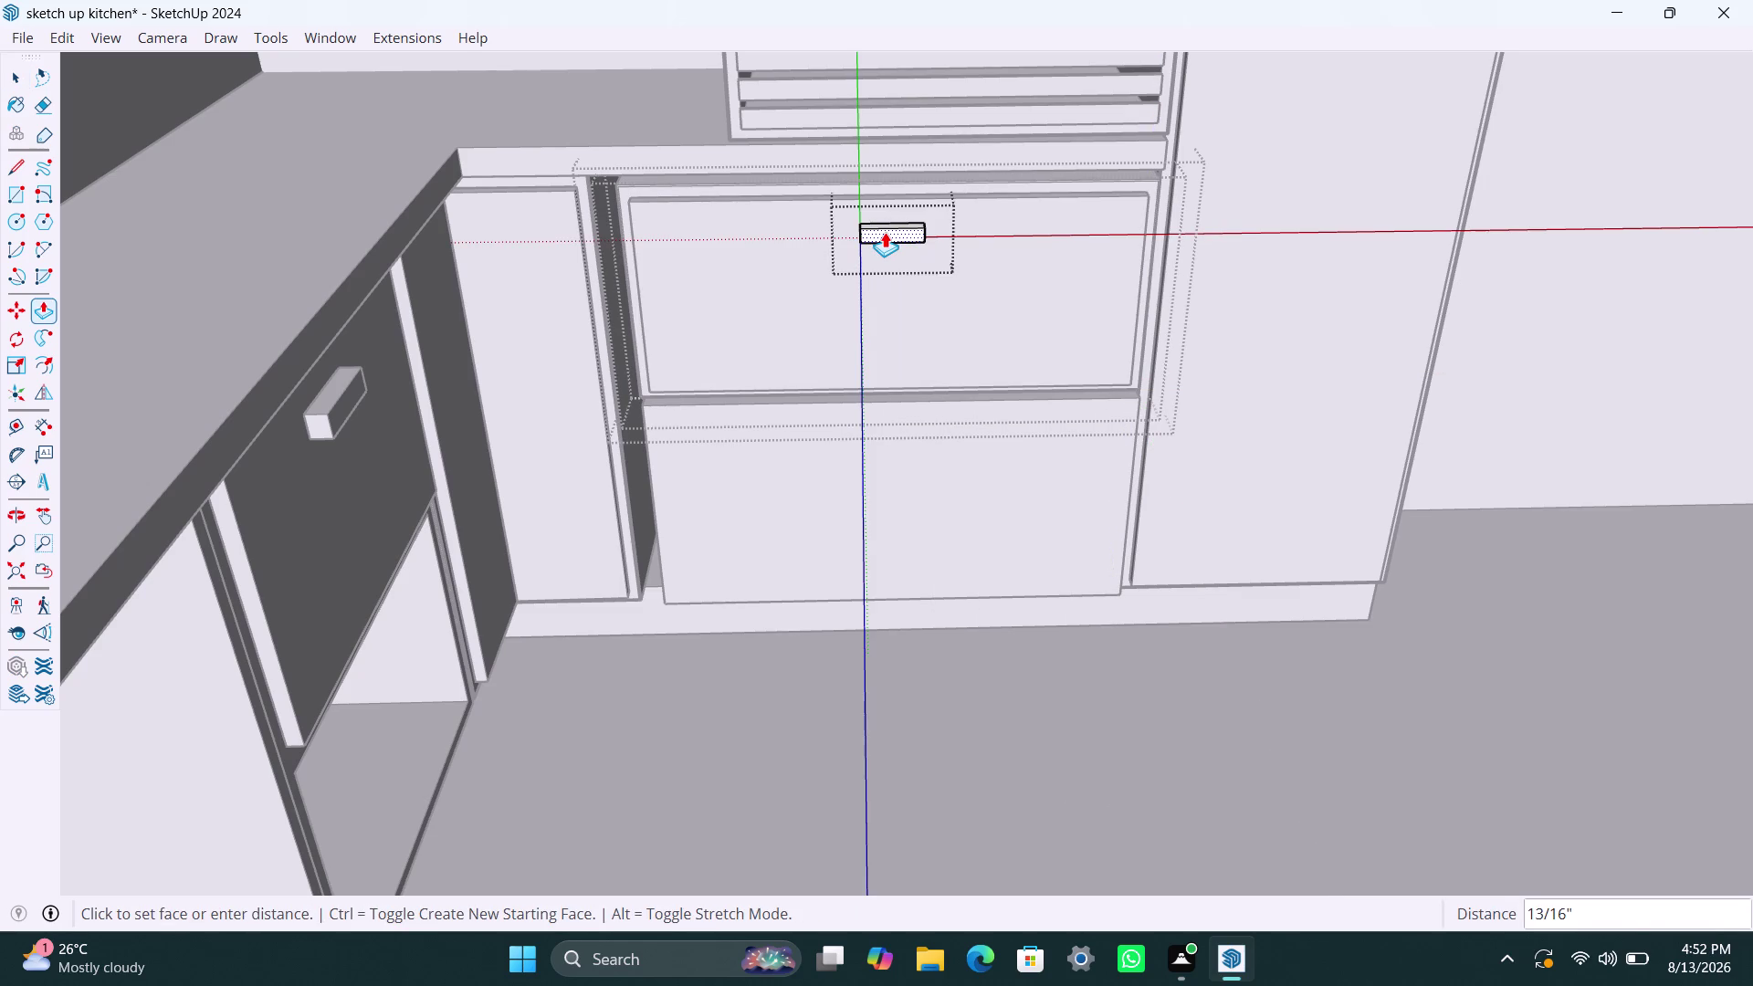
scroll(up, 3)
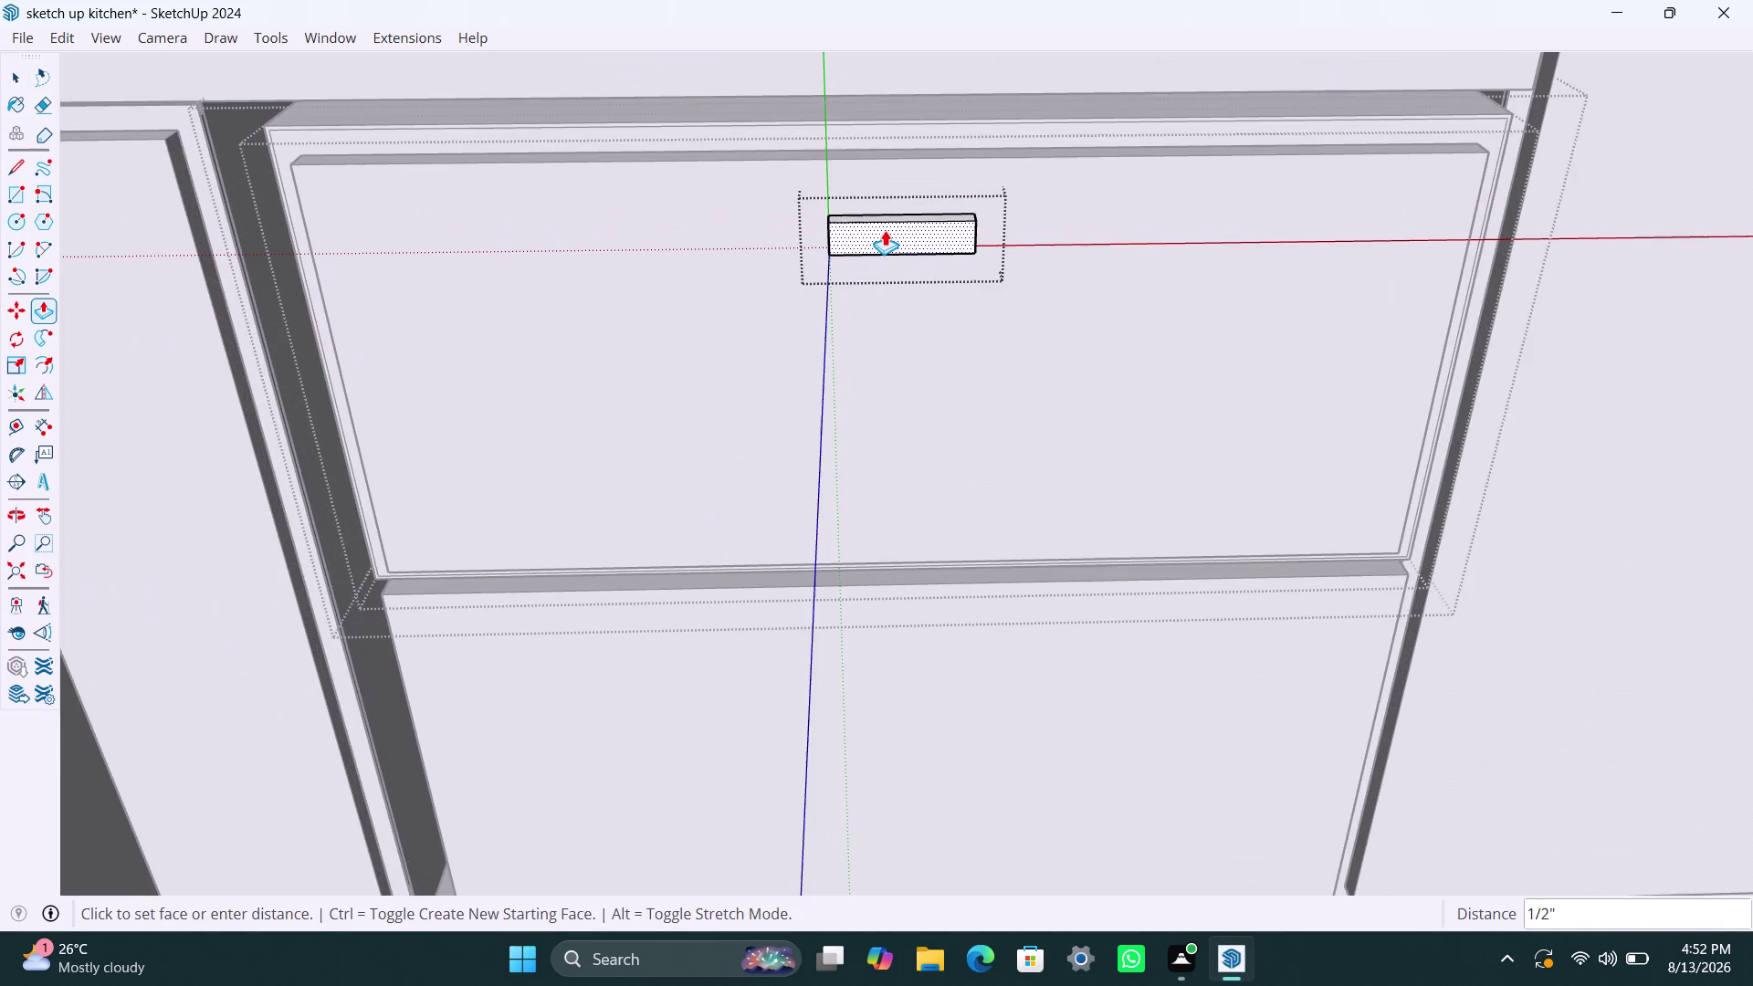
click(884, 230)
key(space)
click(774, 357)
Zoom Extents to the whole kitchen, then orbit back toward the drawers.
scroll(down, 3)
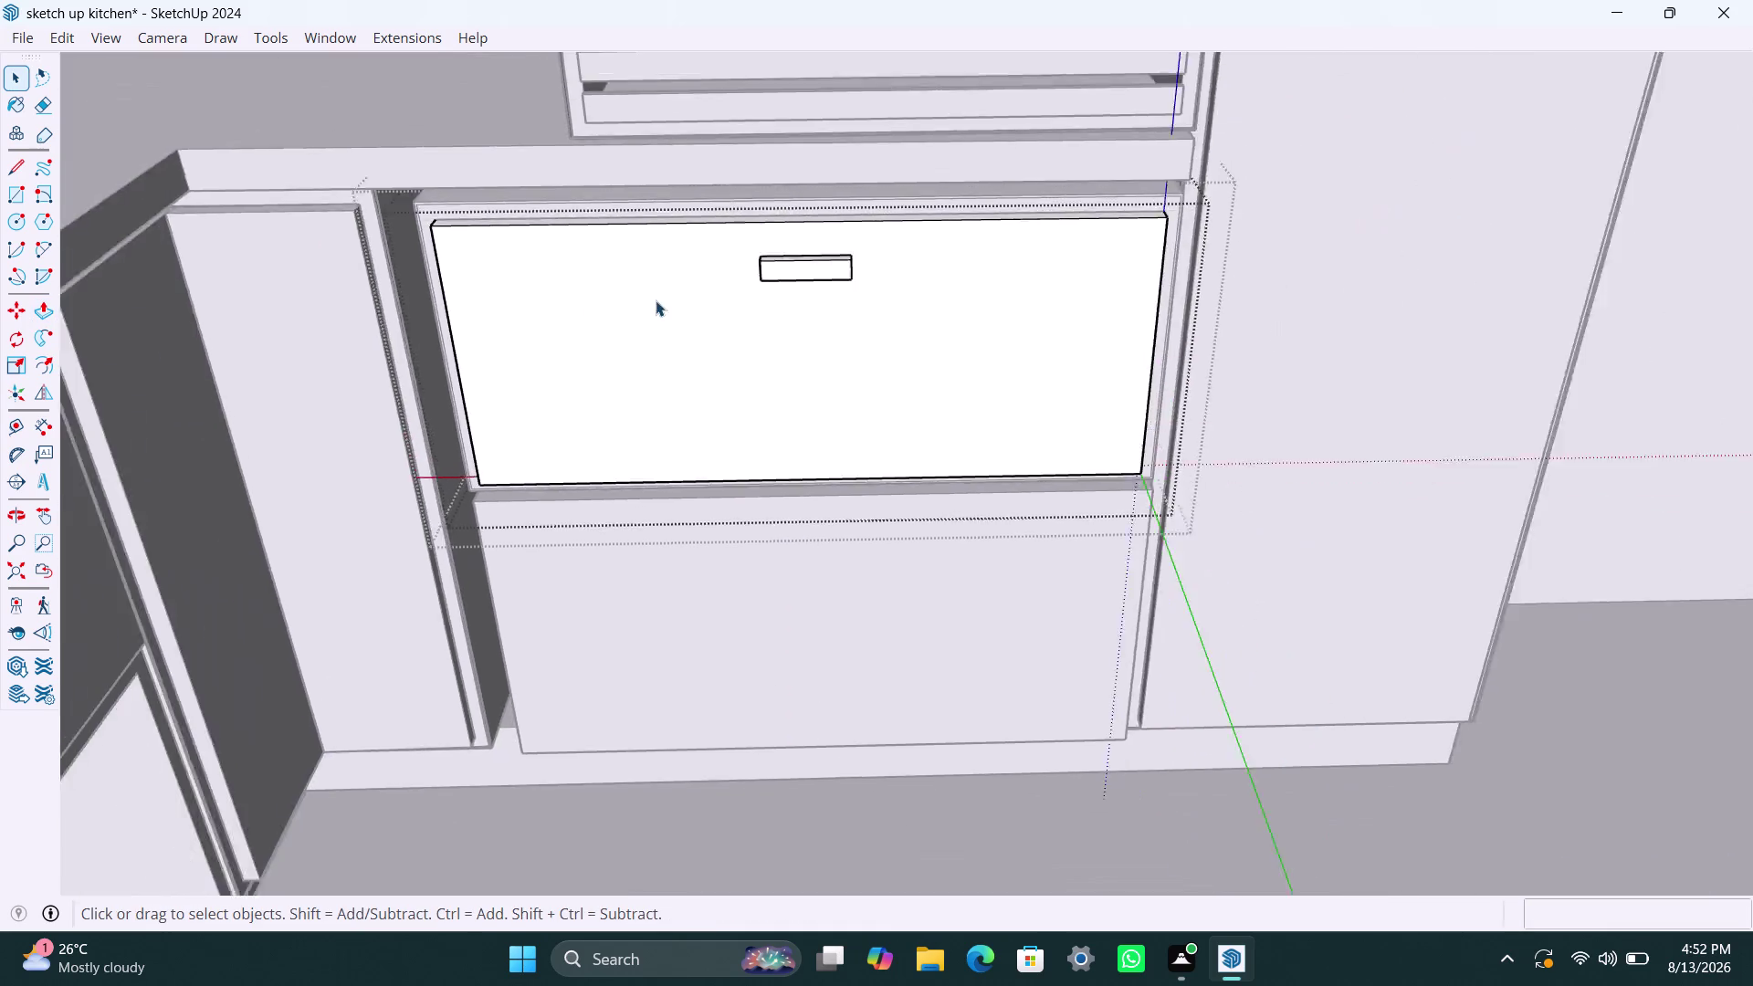
scroll(down, 3)
click(24, 560)
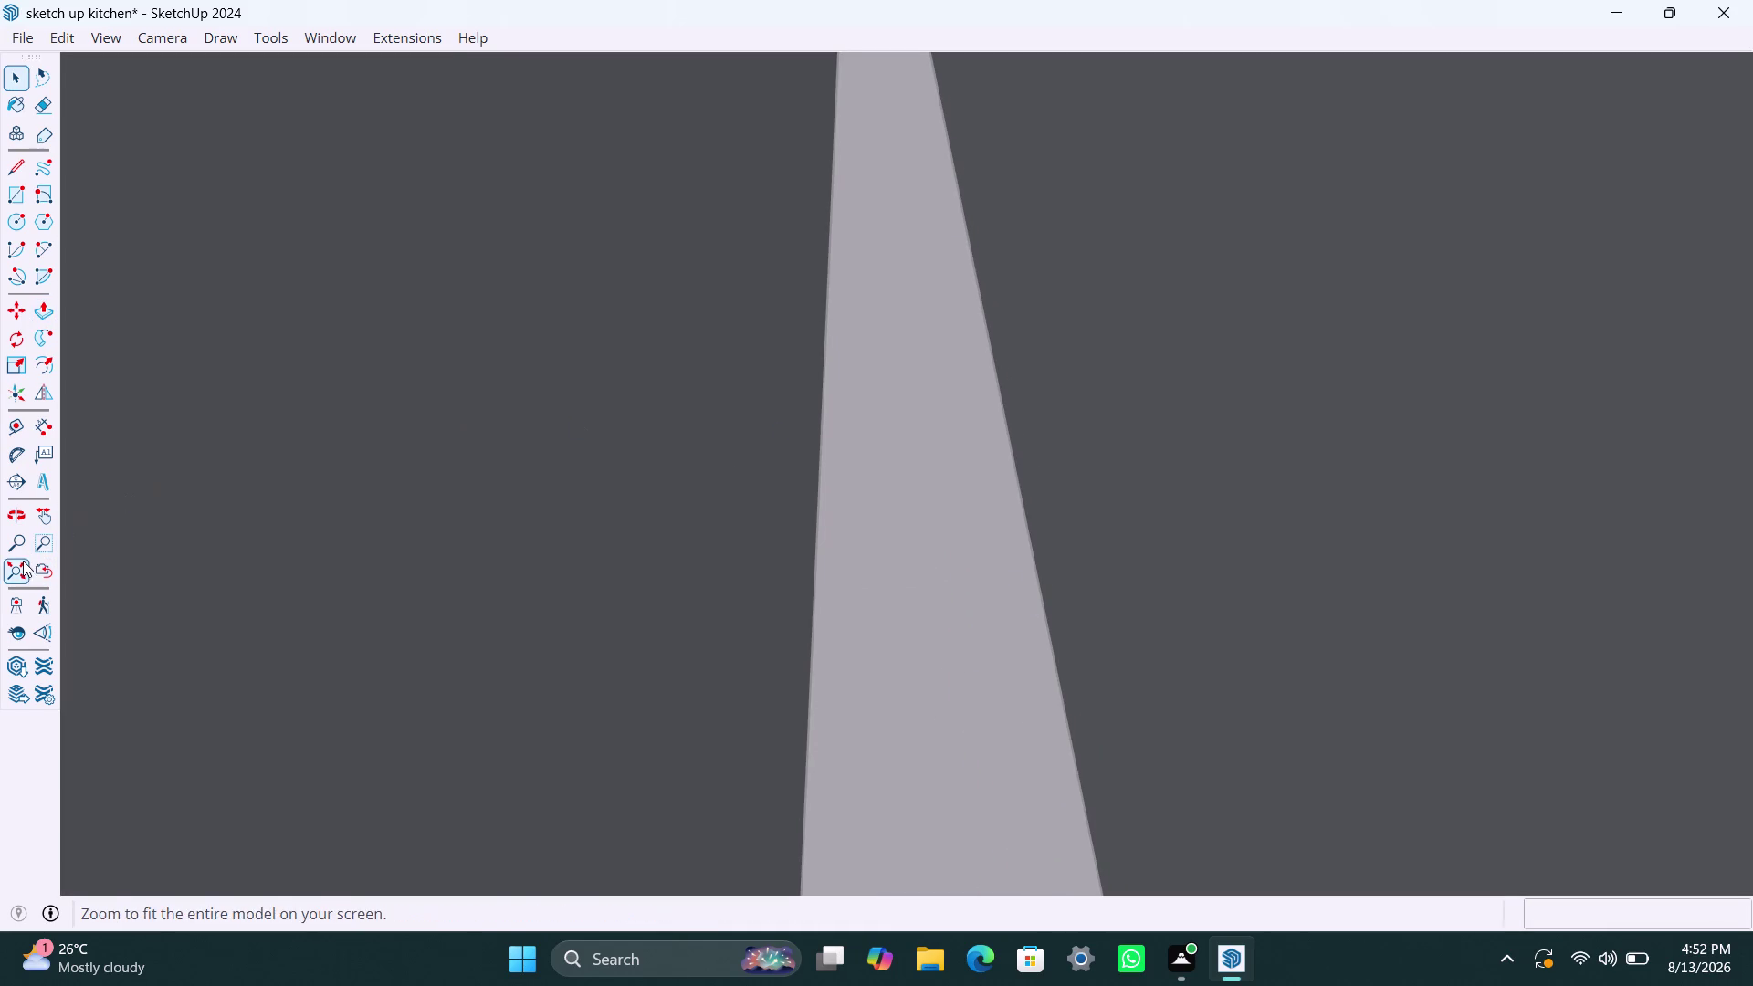
scroll(down, 3)
middle_drag(767, 238, 846, 529)
scroll(up, 3)
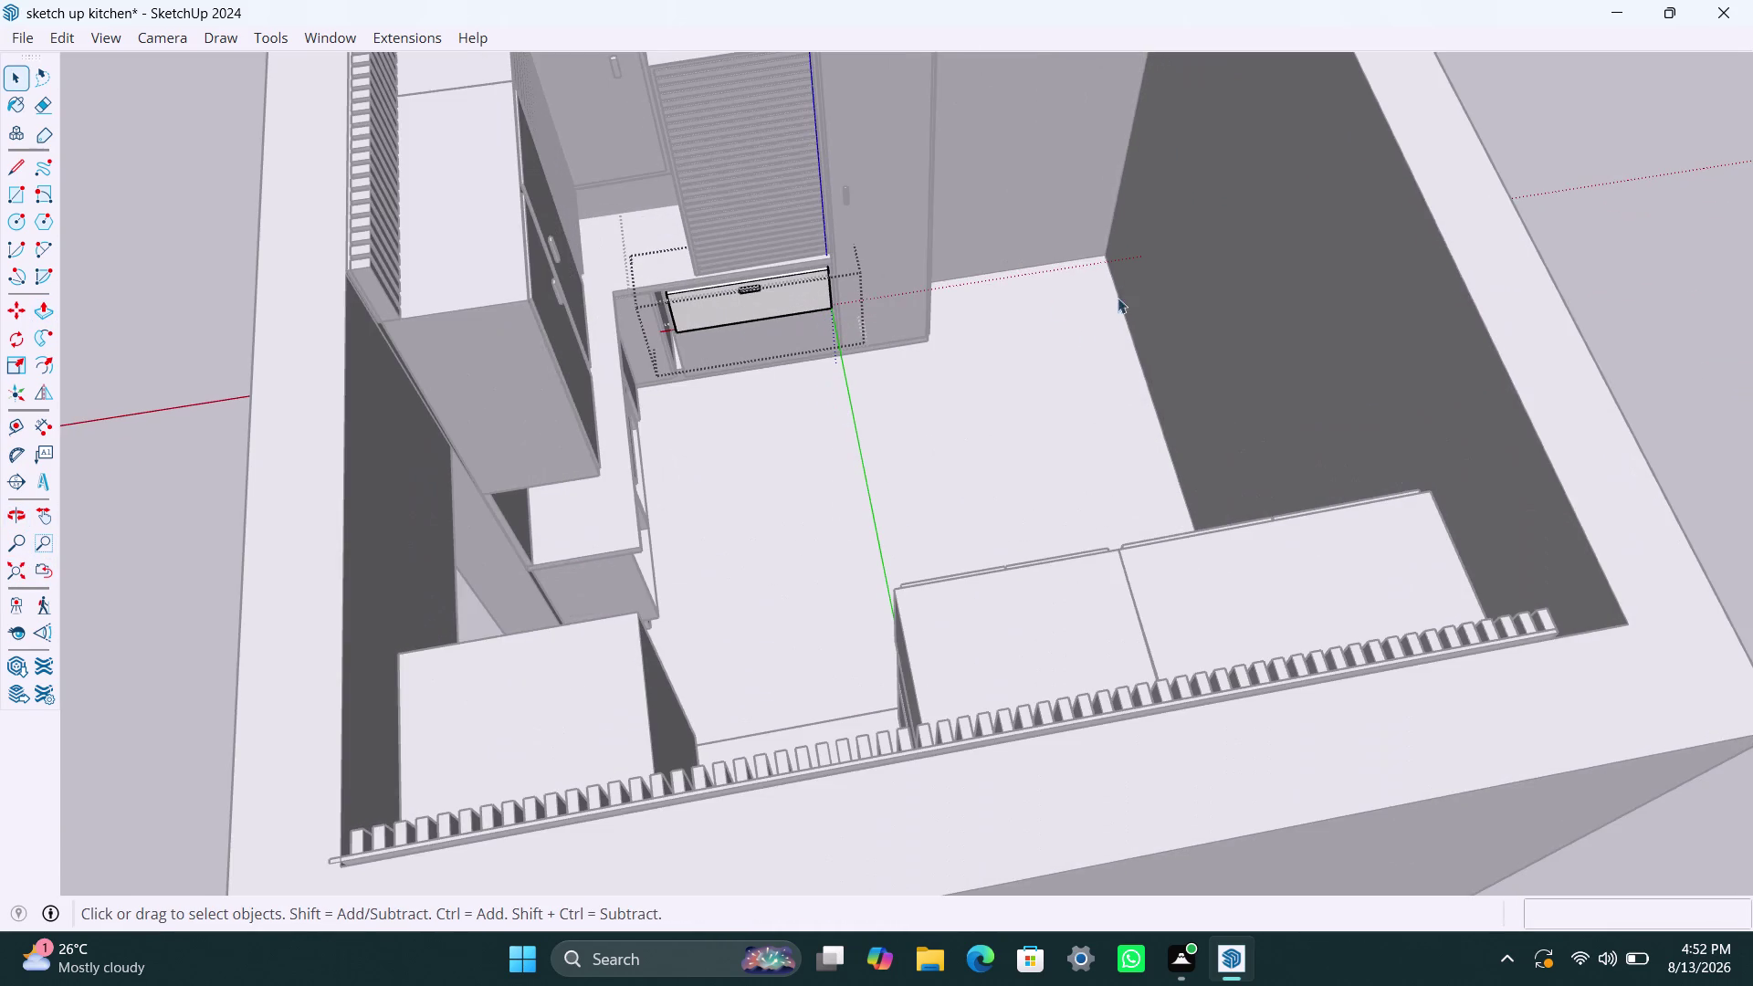
scroll(up, 3)
middle_drag(835, 330, 696, 265)
scroll(up, 3)
middle_drag(853, 310, 877, 162)
scroll(up, 3)
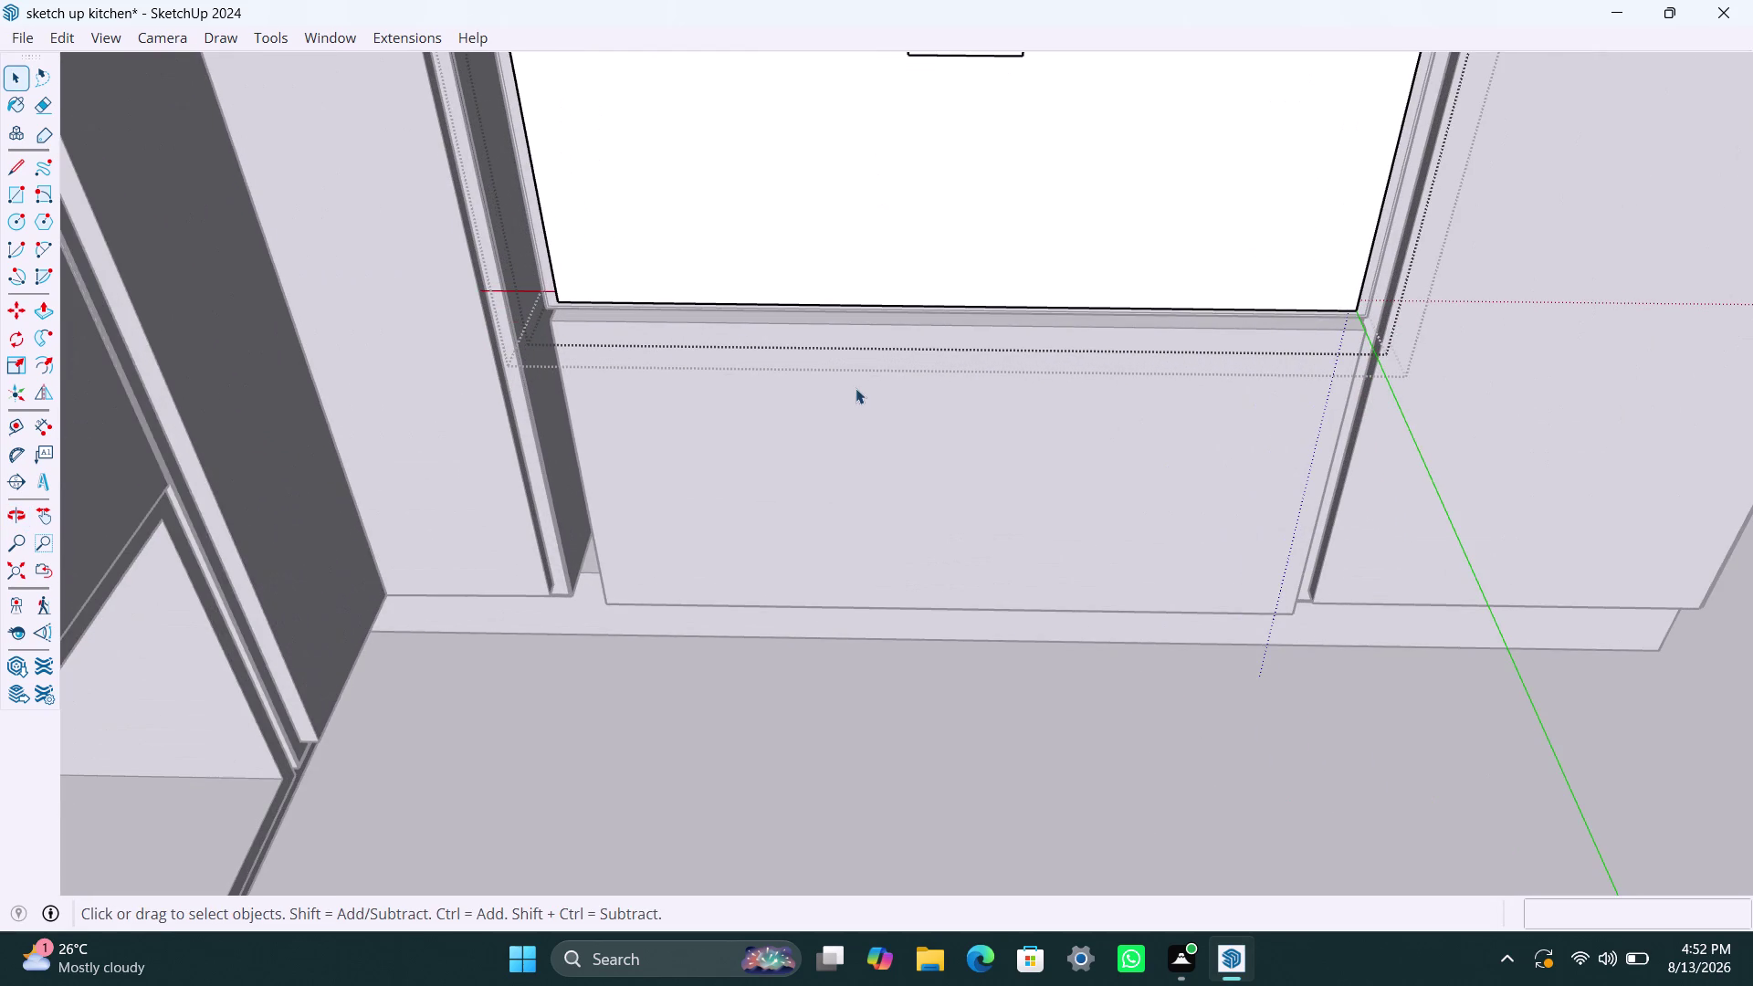
Open the lower drawer front group and select its front face.
middle_drag(855, 385, 852, 302)
click(828, 341)
click(717, 365)
key(space)
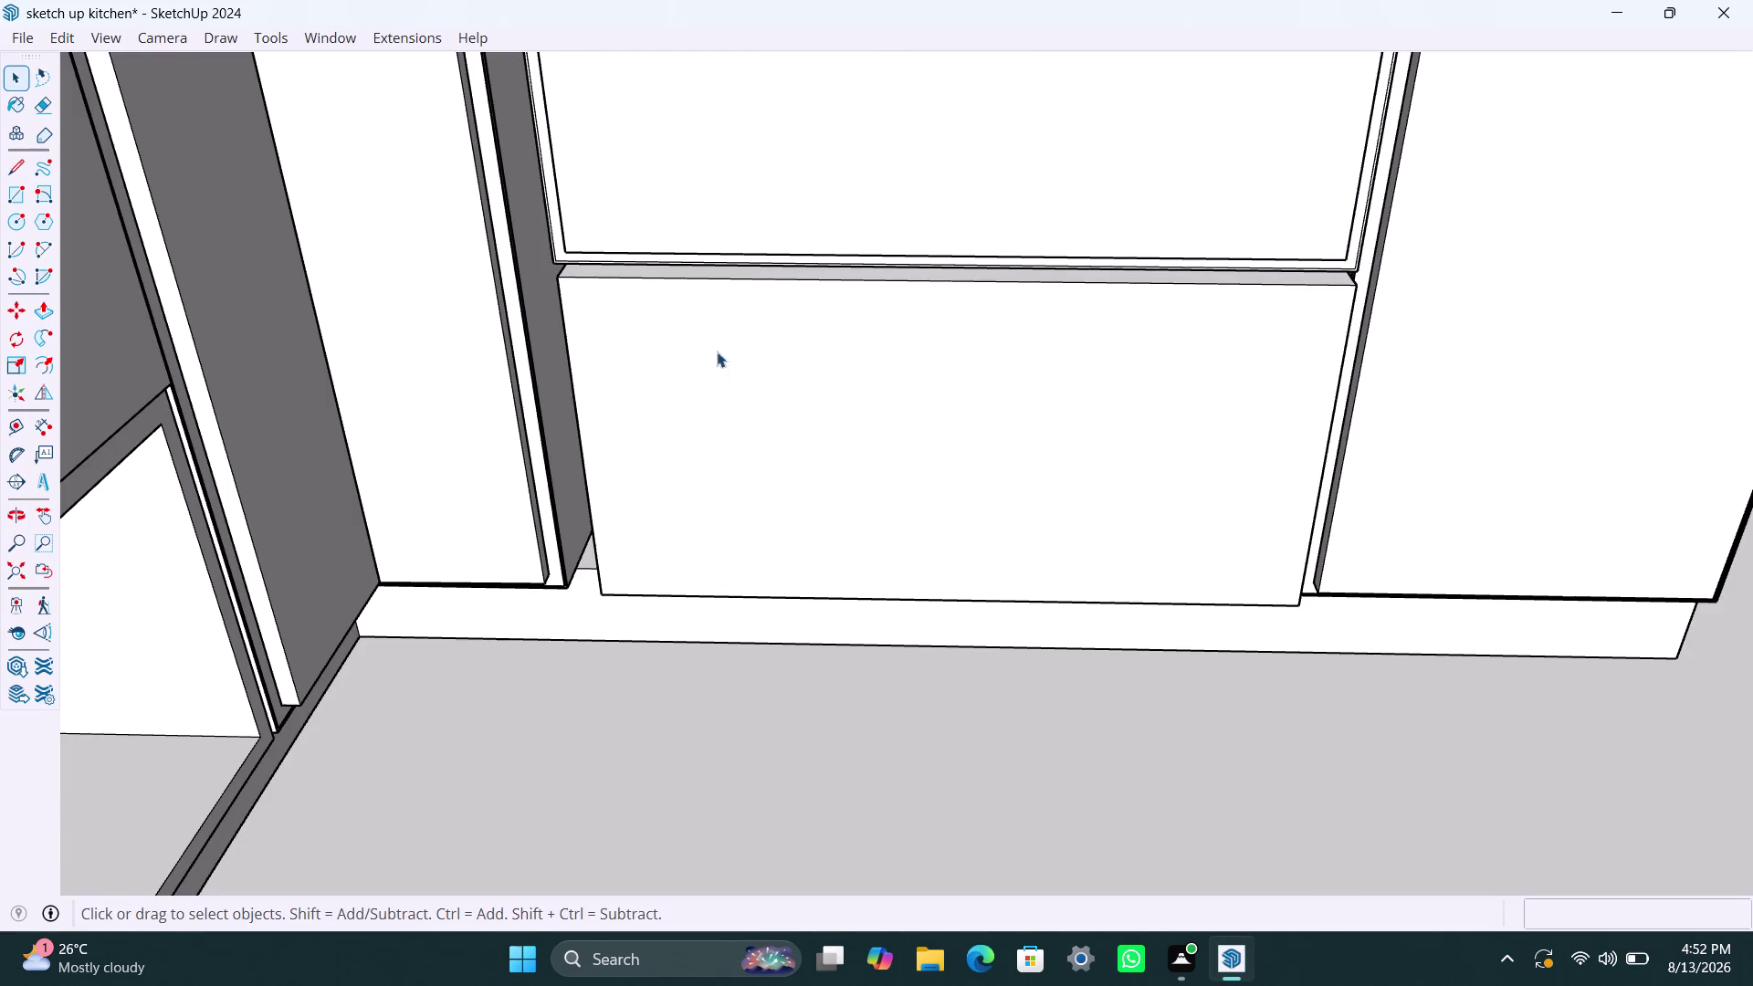
double_click(705, 337)
click(705, 381)
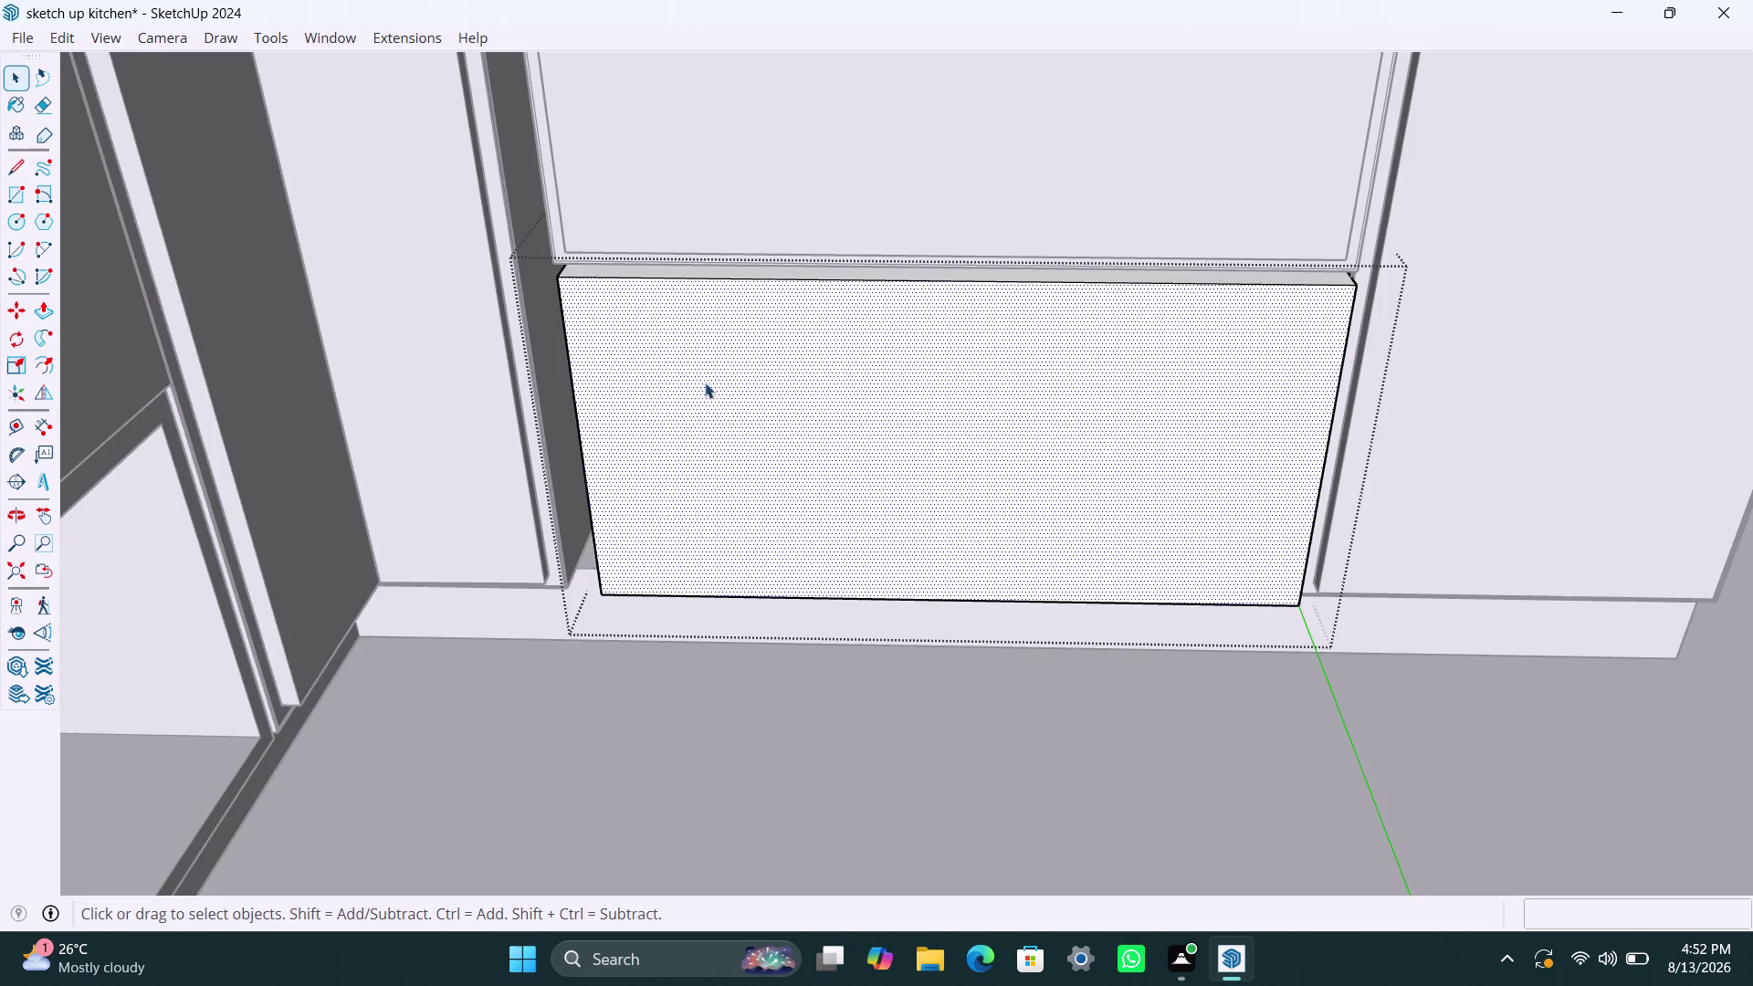
Offset the lower panel face inward by 18 mm for a thin border.
key(r)
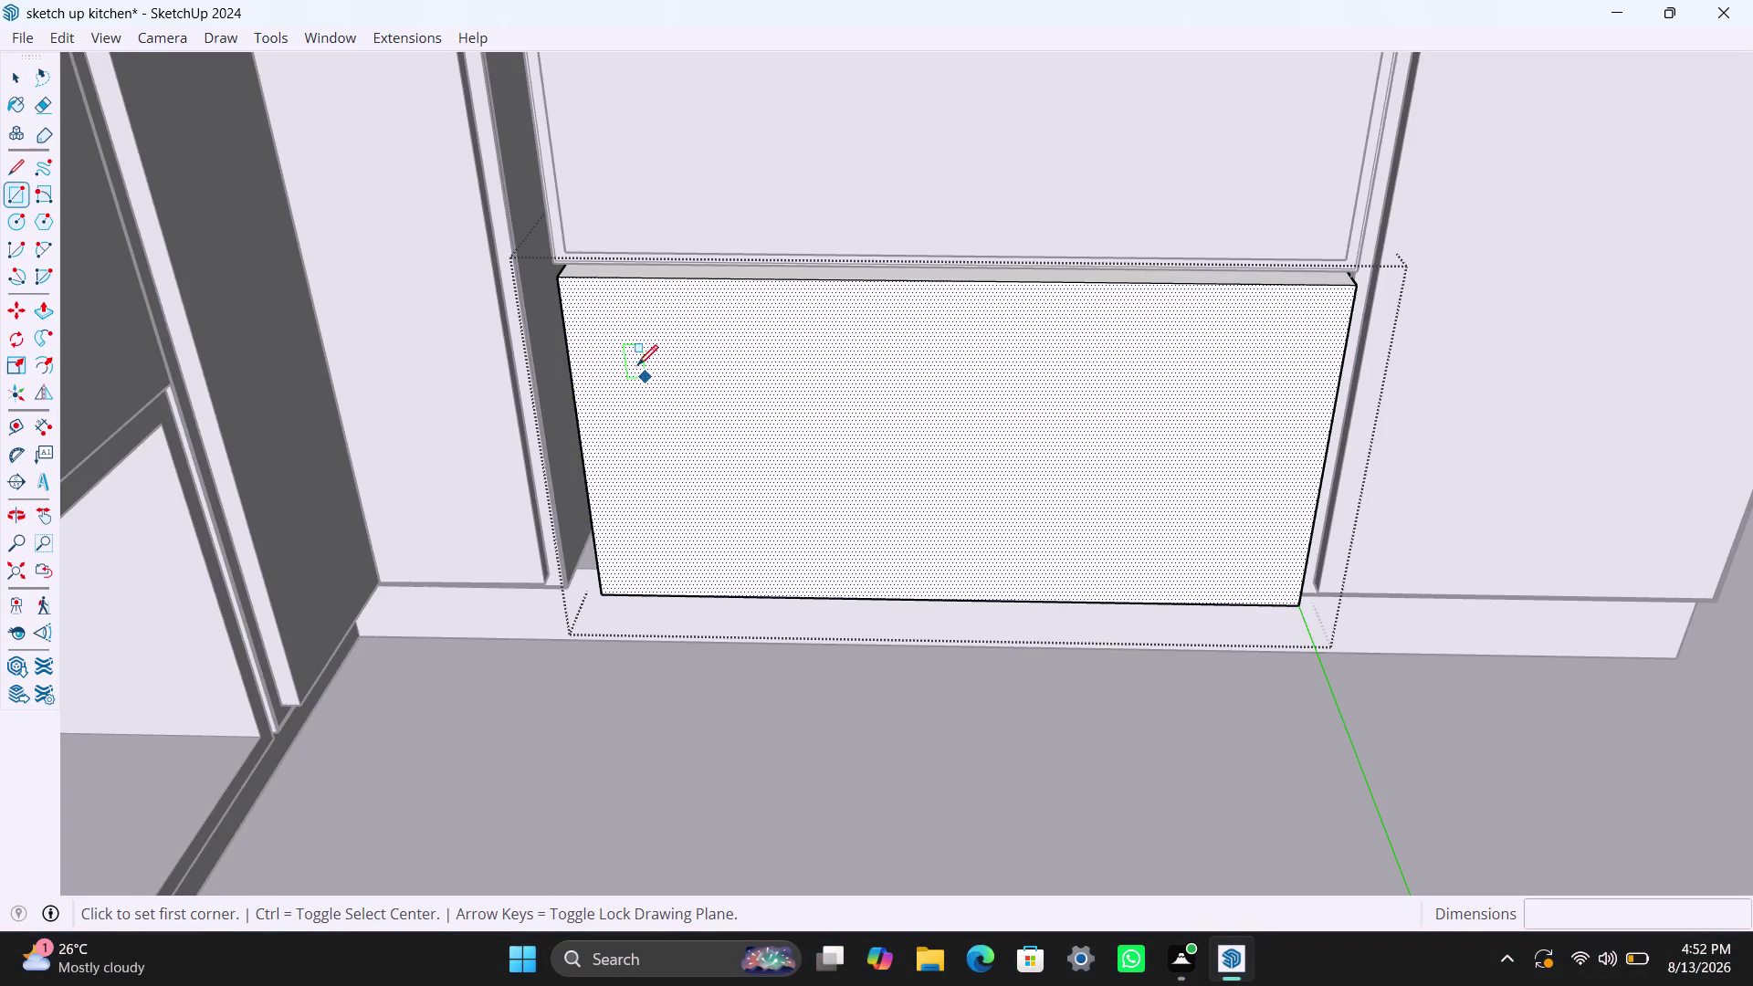
key(f)
click(630, 344)
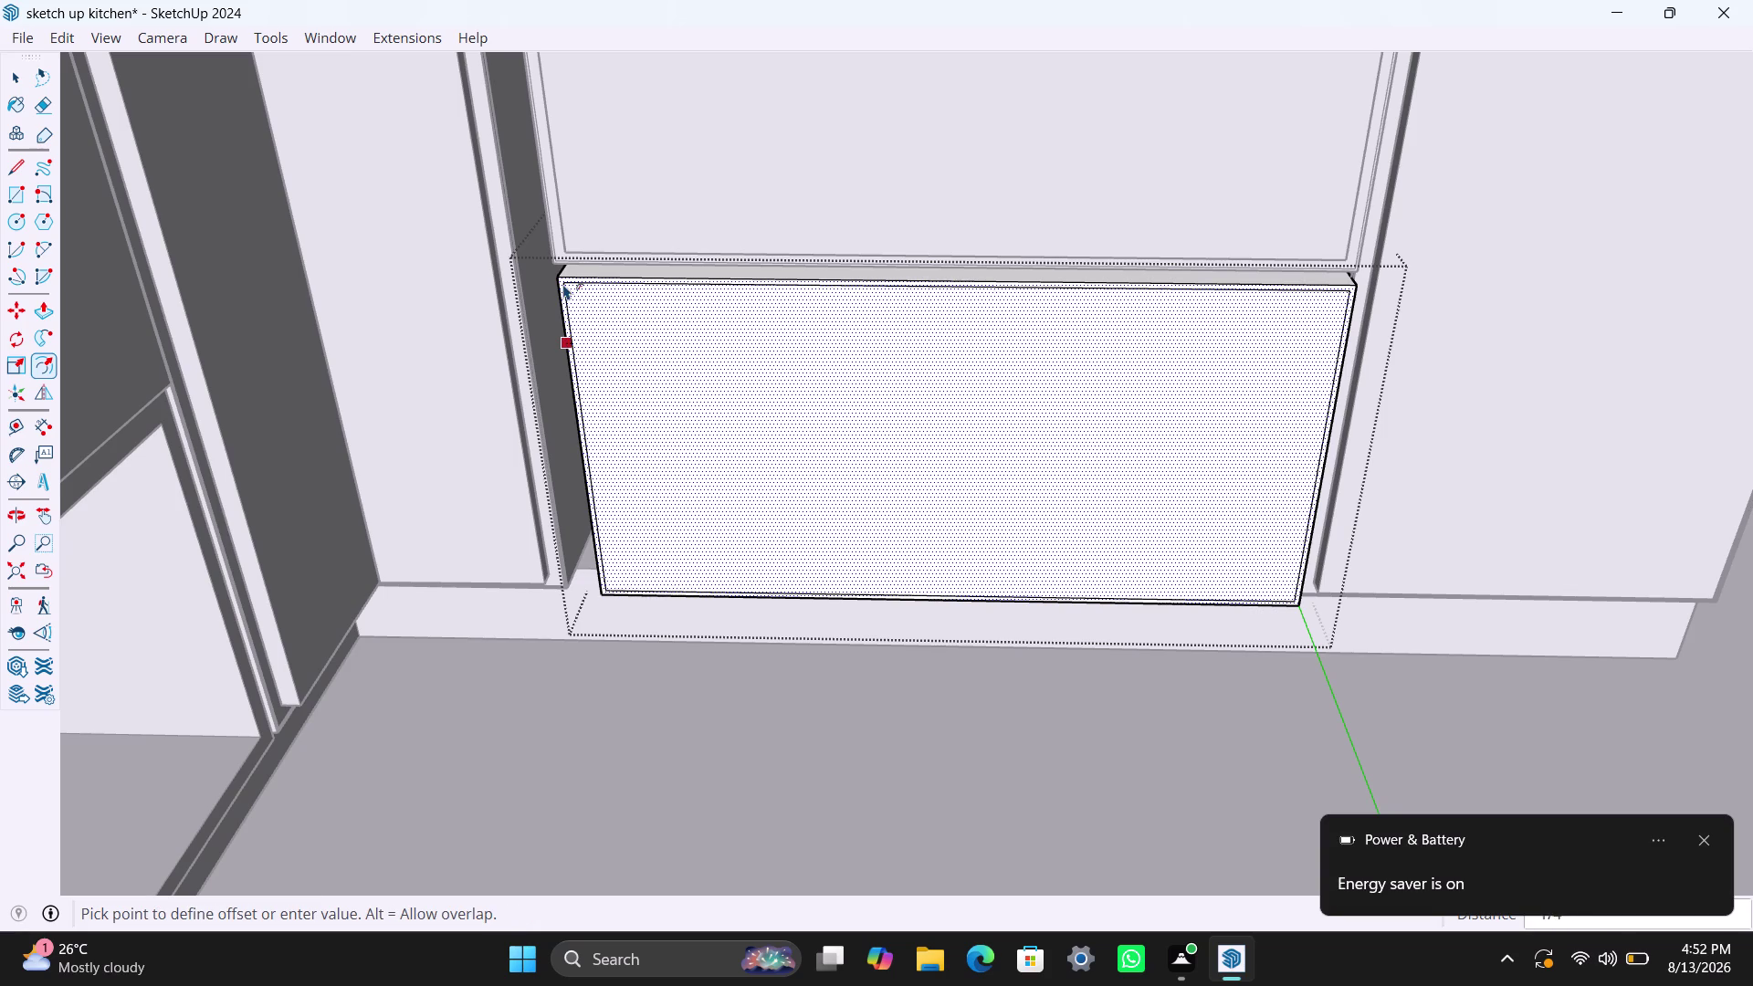
text(2.5m)
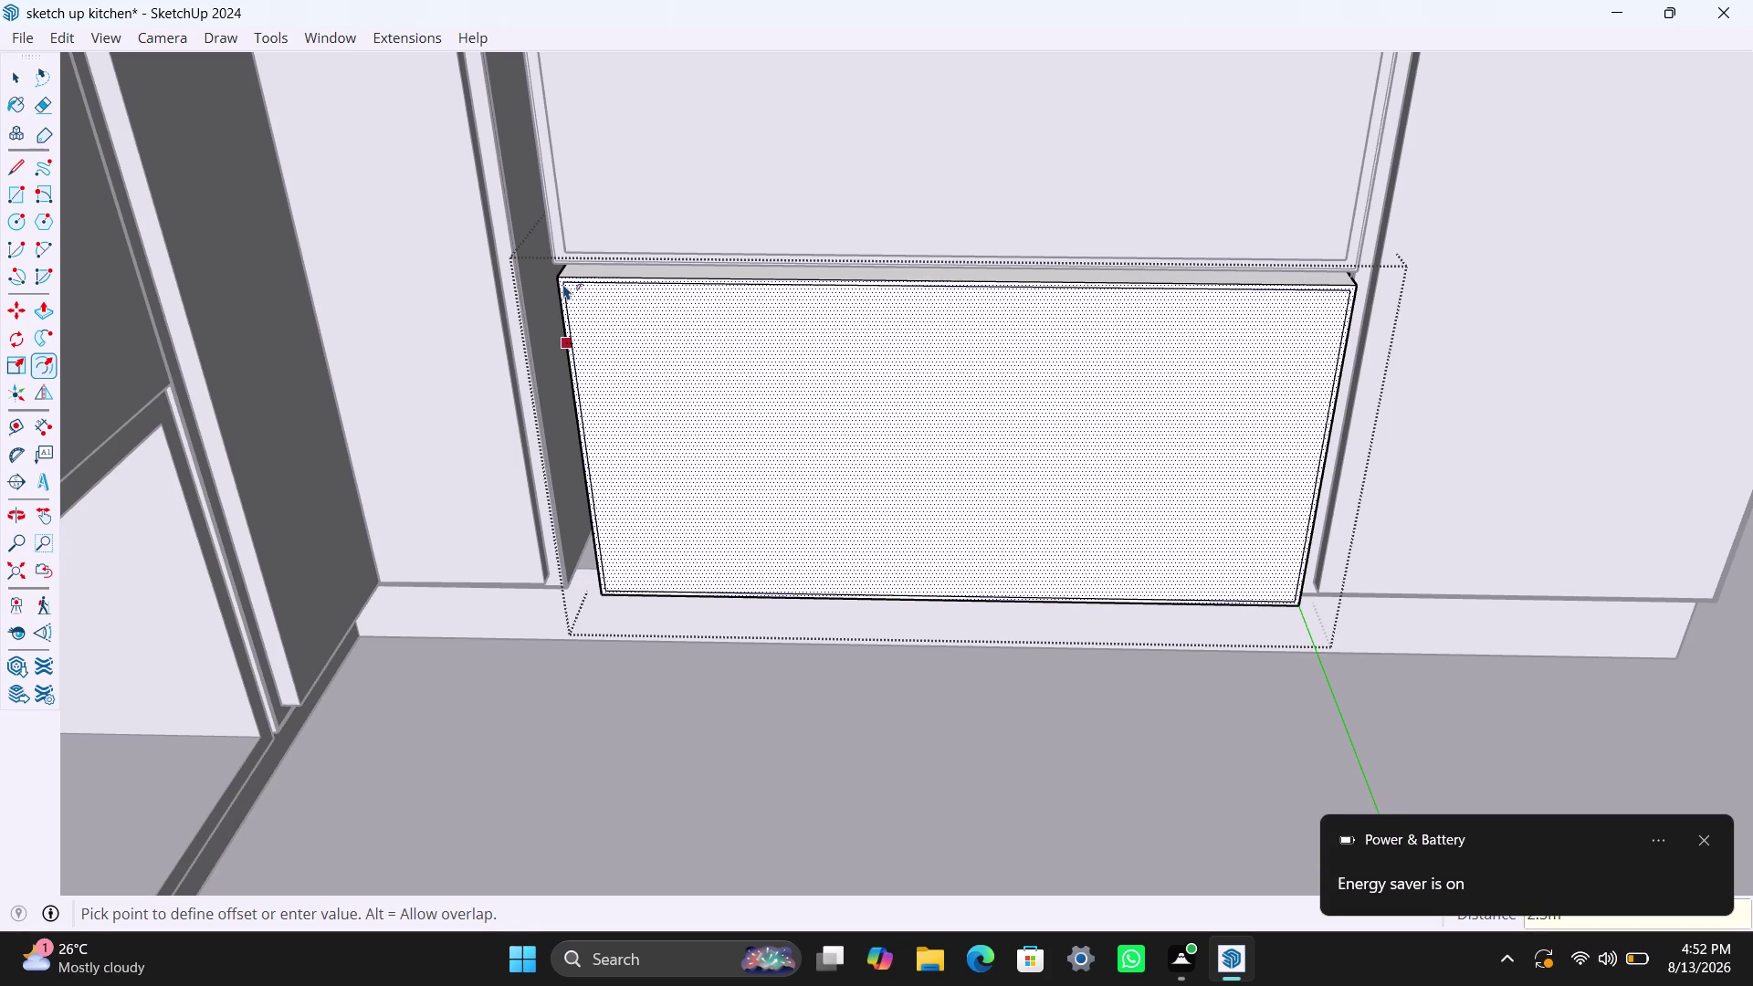
text(m)
key(Return)
click(600, 301)
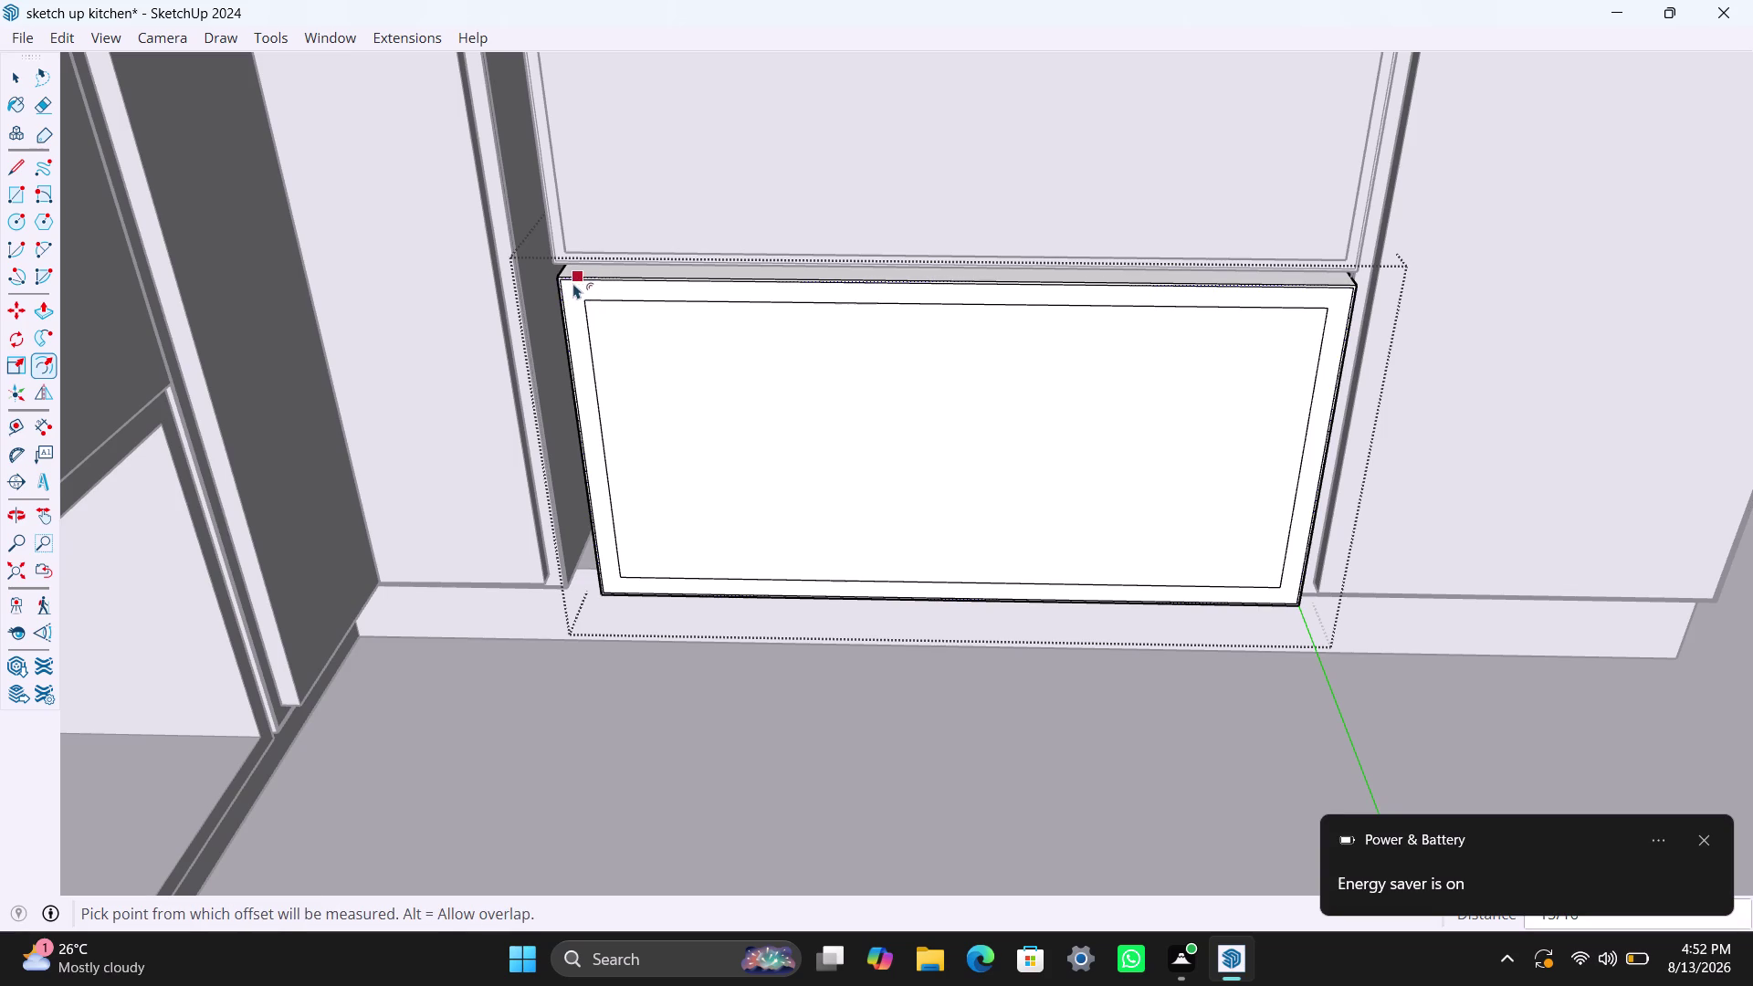
text(18mm)
key(Return)
key(space)
Push the inner face 350 mm inward to hollow the drawer box.
click(698, 350)
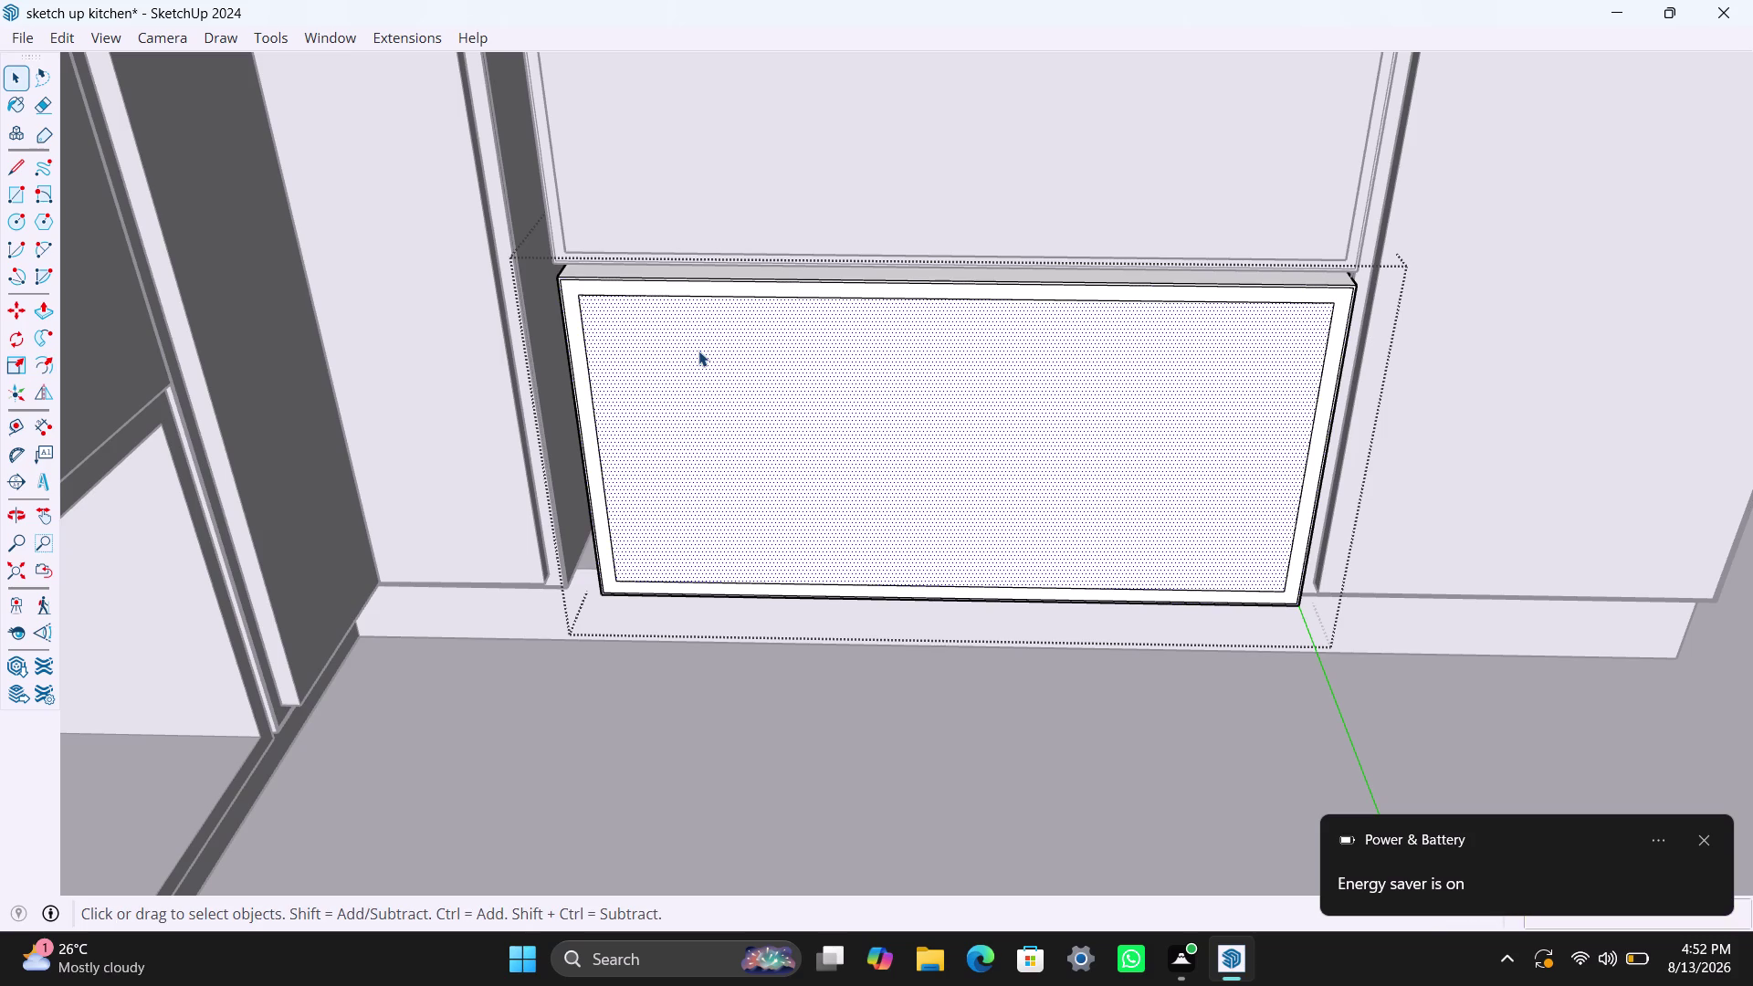
key(p)
click(699, 350)
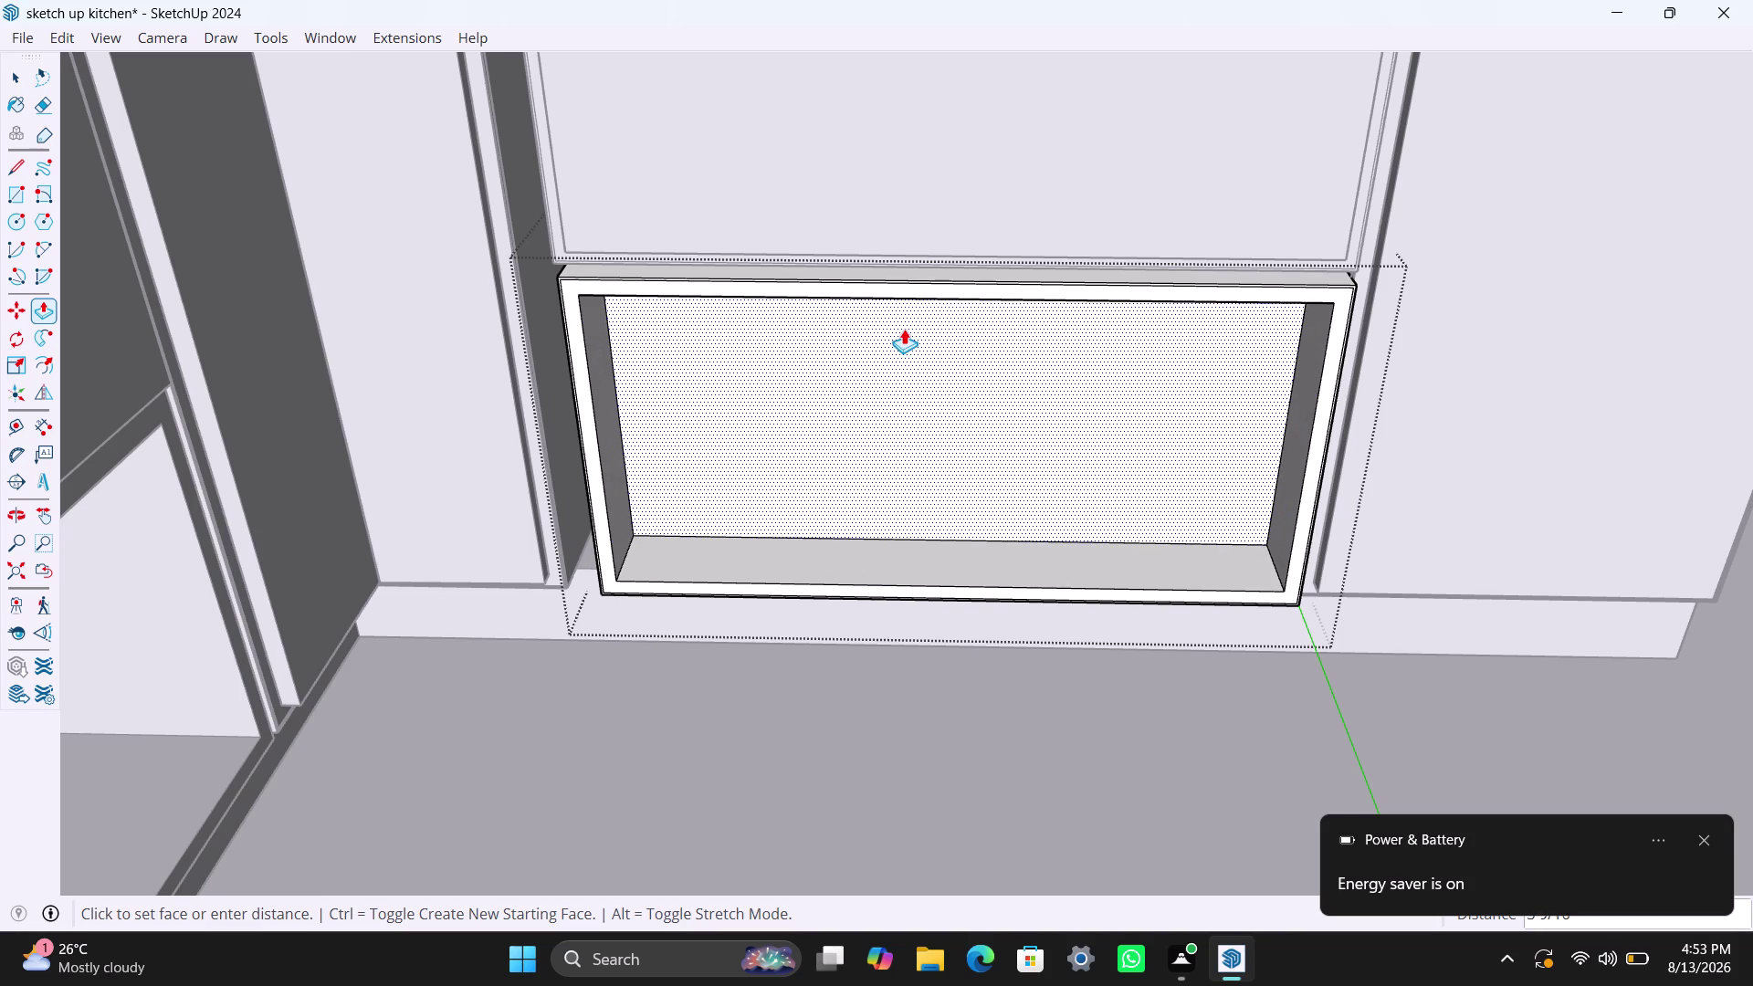
text(350mm)
key(Return)
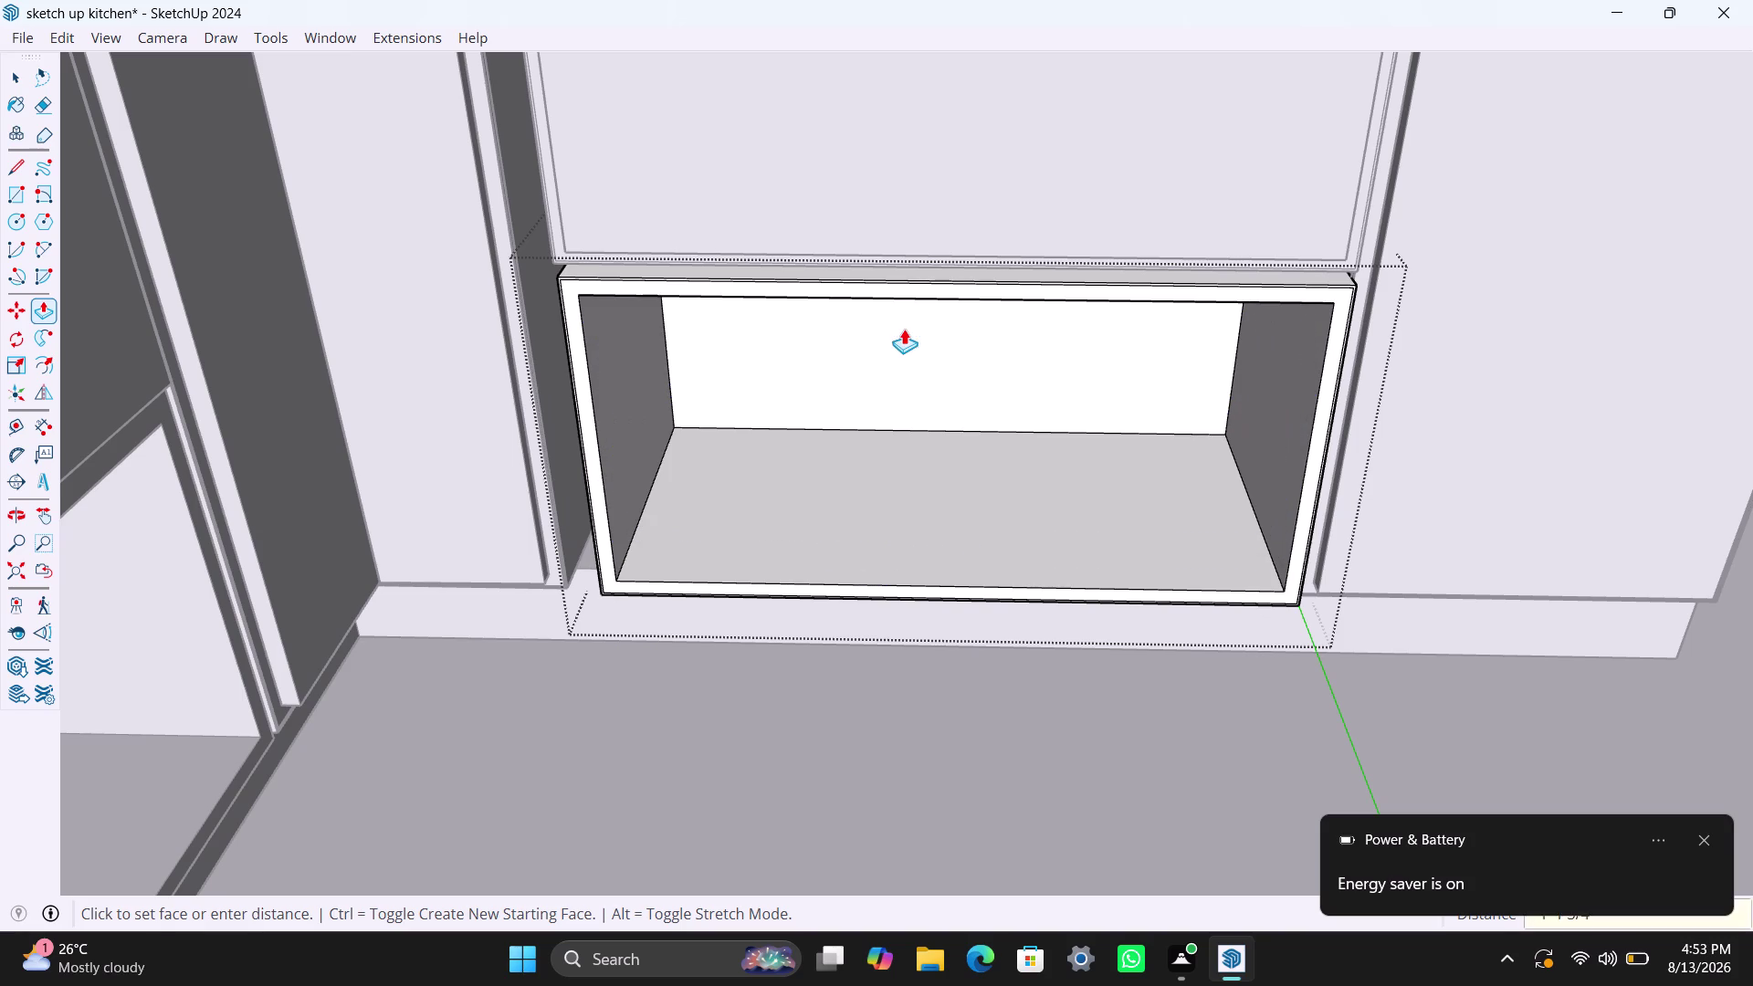
key(space)
scroll(up, 3)
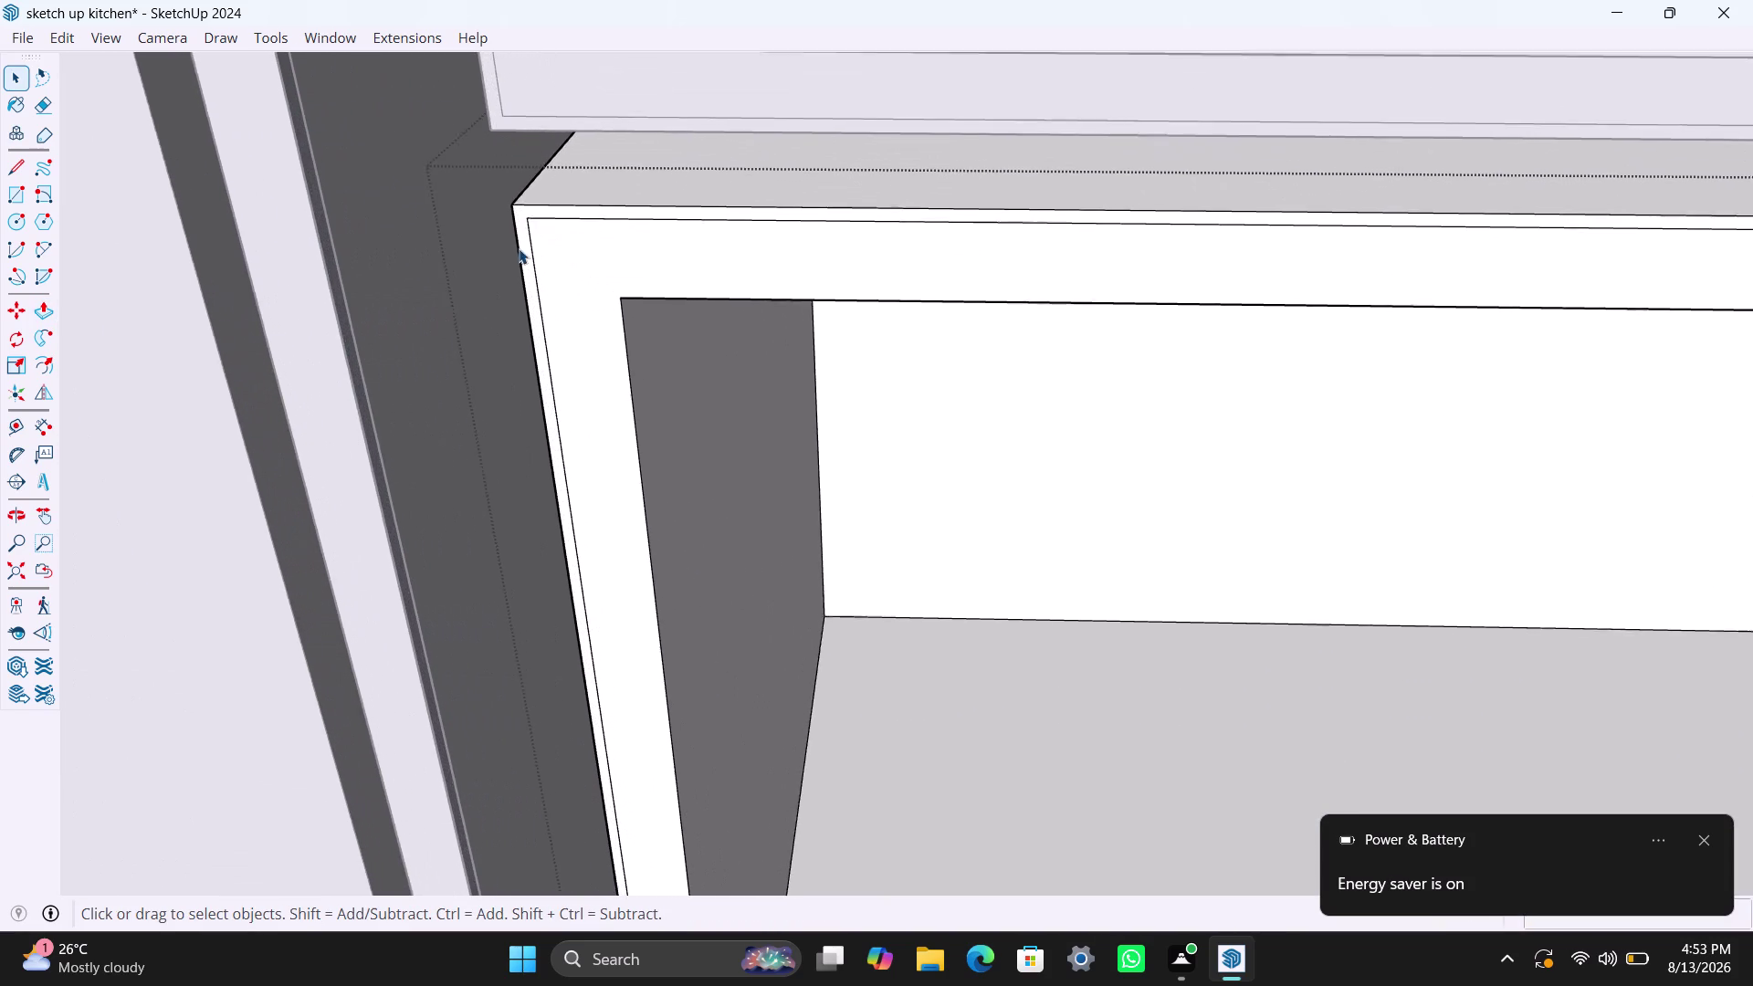
Delete the selected geometry at the lower drawer box.
click(521, 256)
click(522, 257)
click(519, 258)
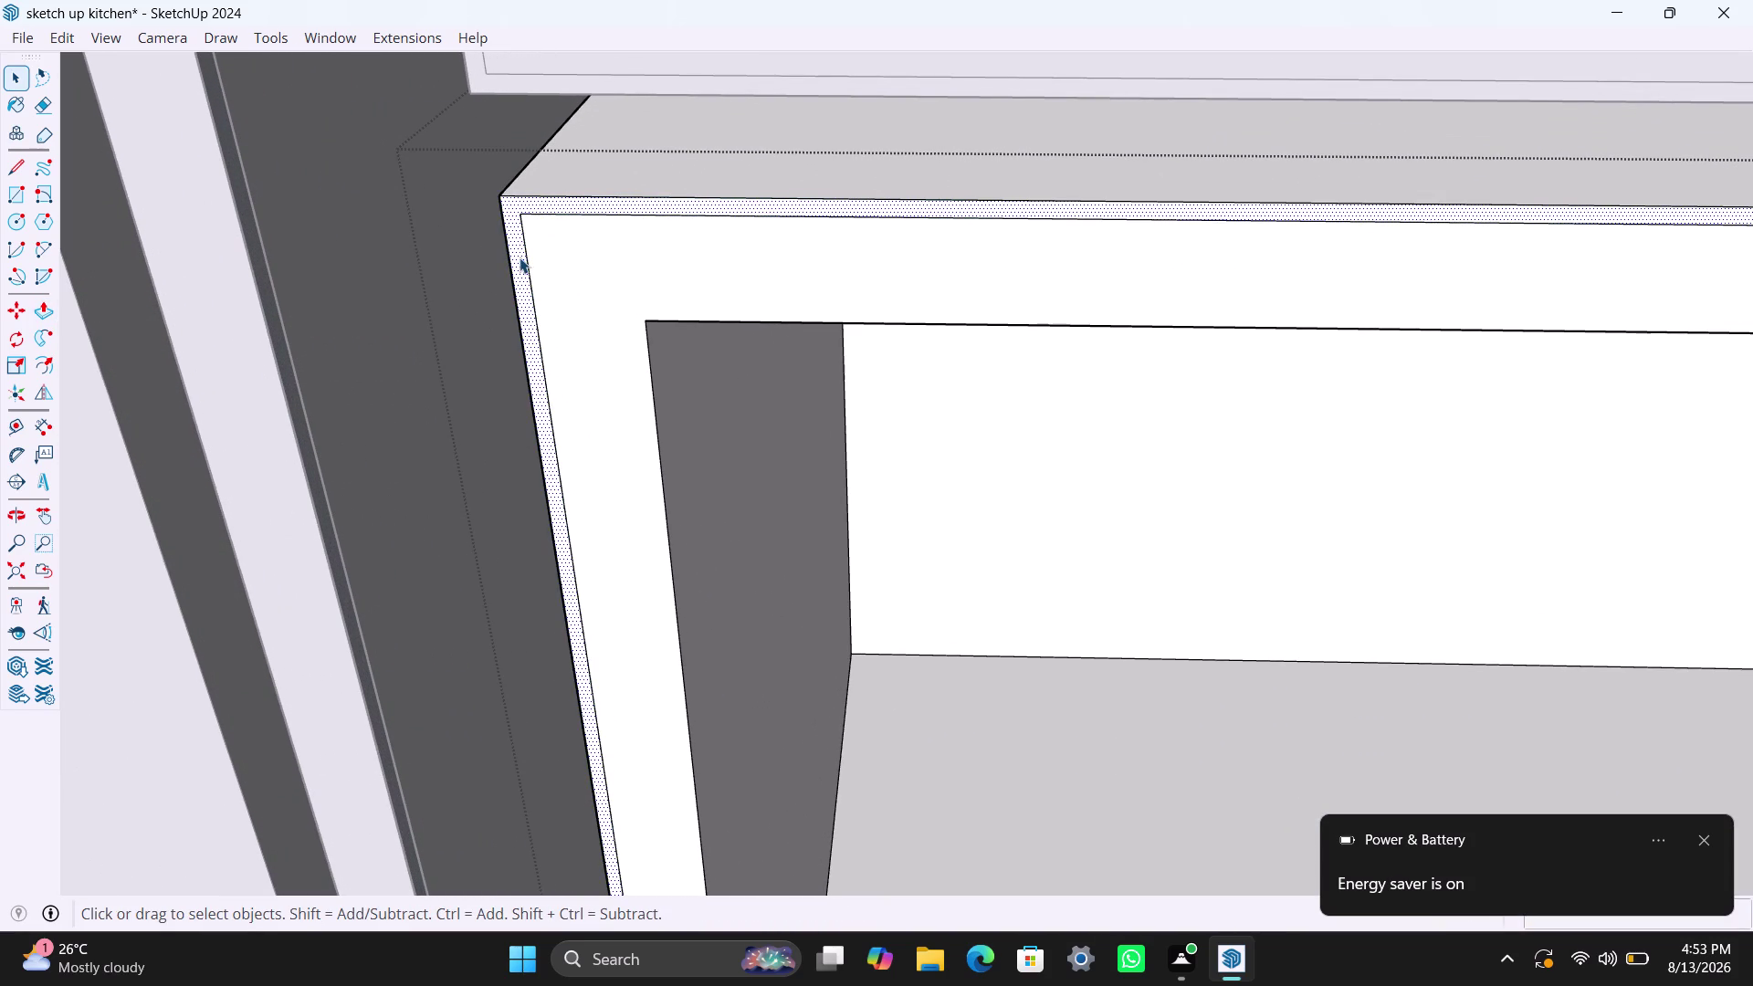
key(Delete)
scroll(down, 3)
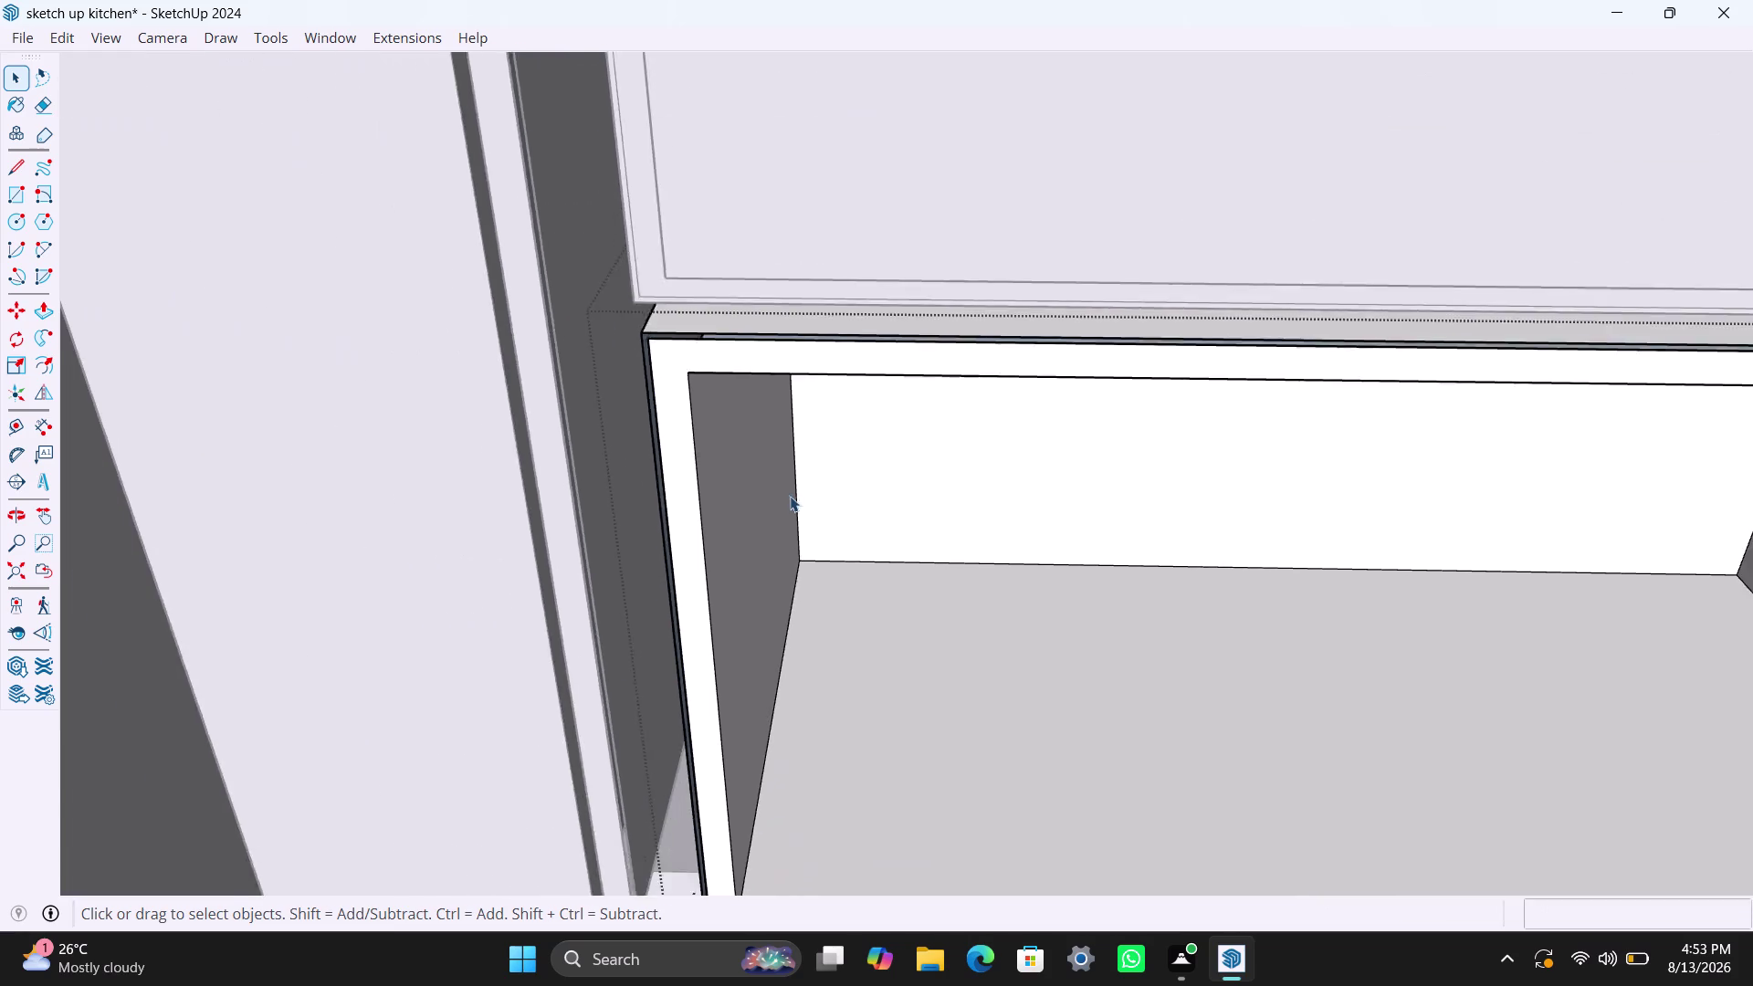
scroll(down, 3)
Draw a rectangle across the lower drawer opening and make it a group.
key(r)
click(741, 428)
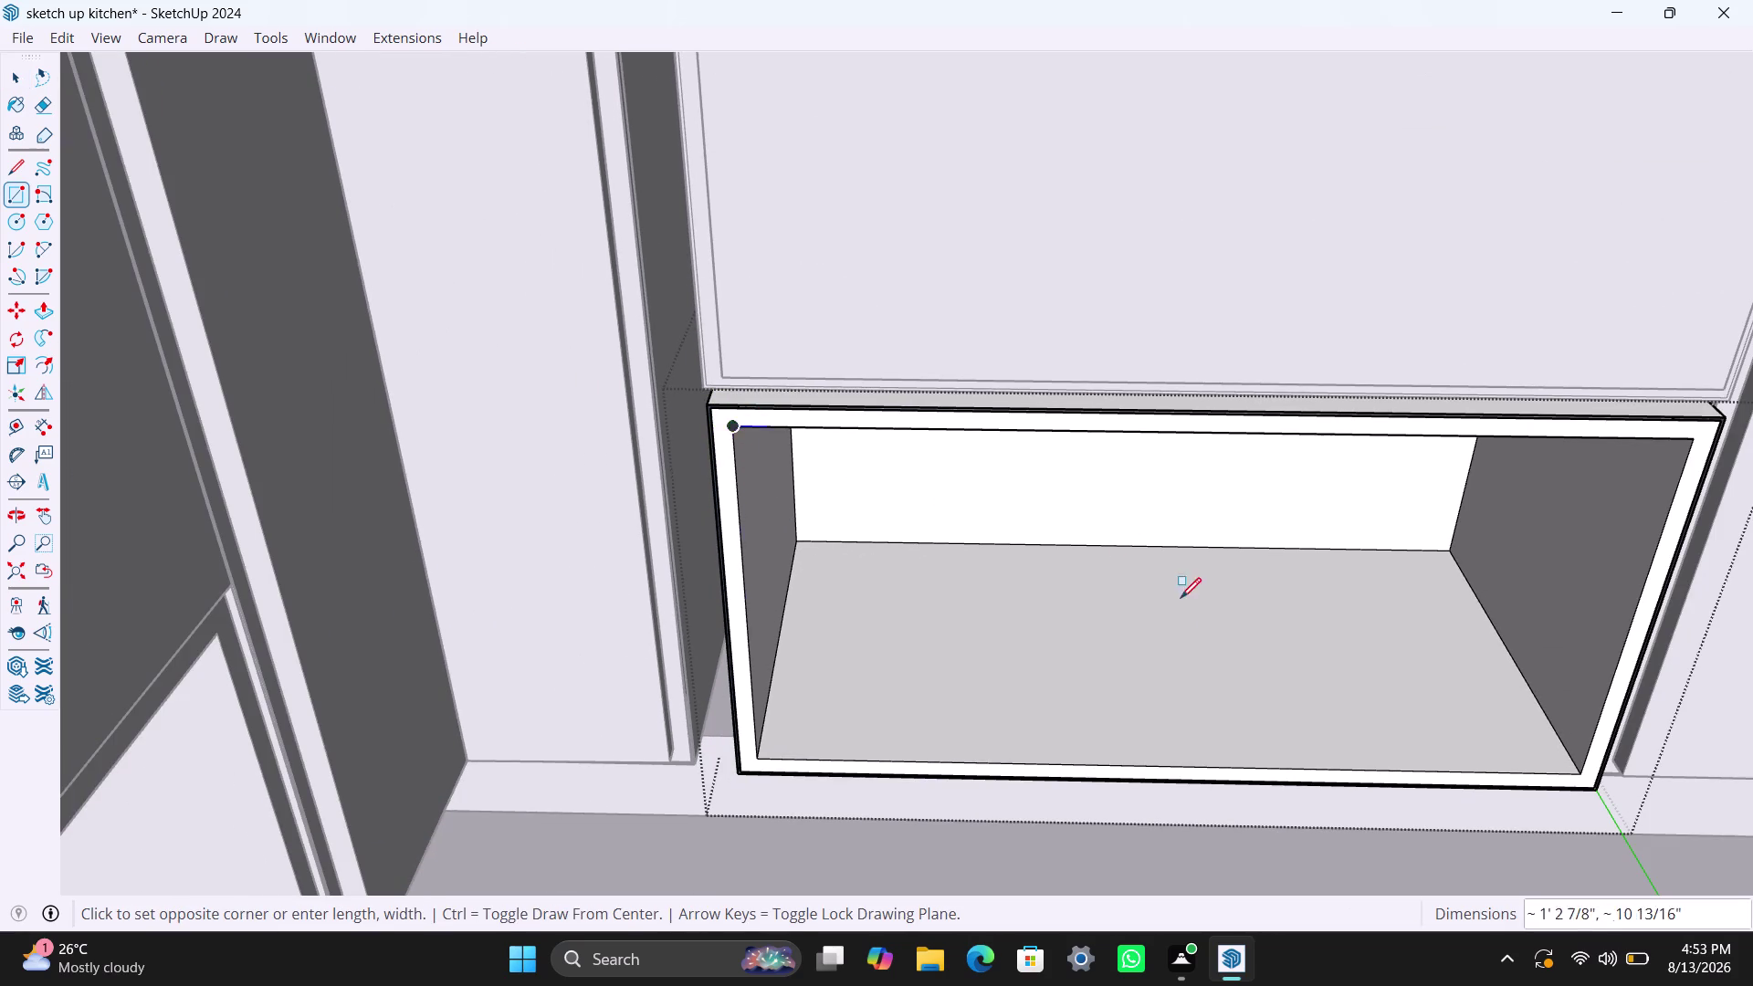
click(1583, 776)
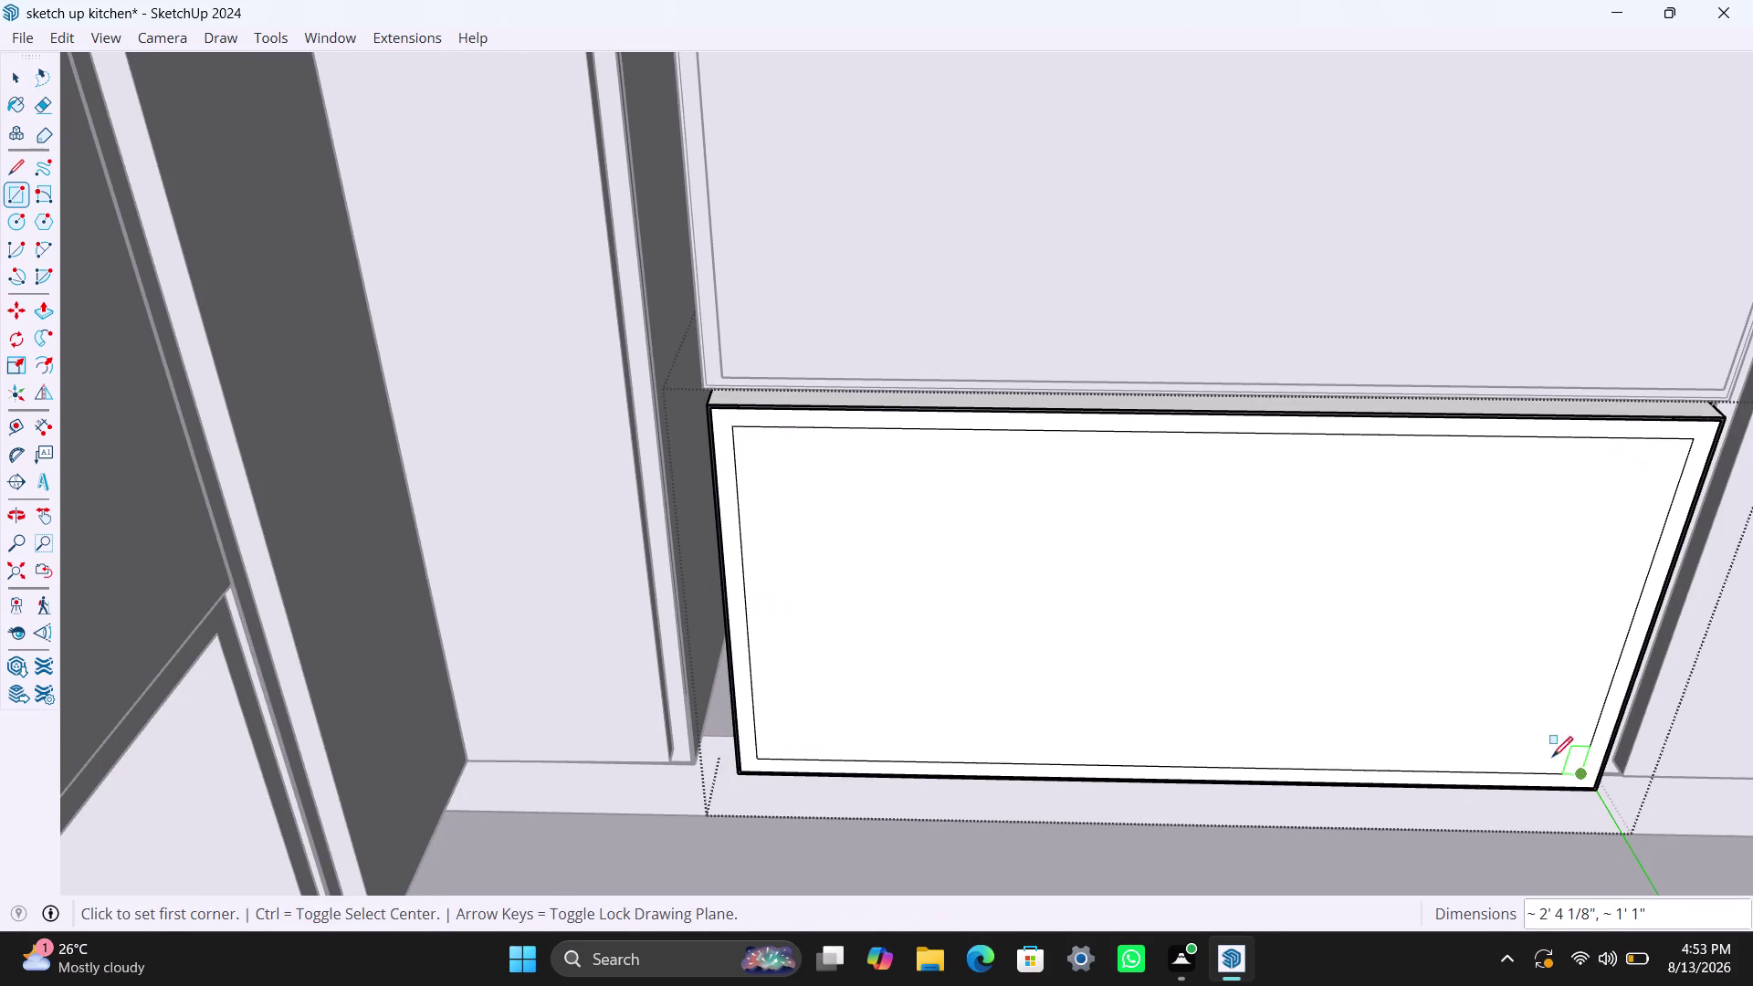
key(space)
double_click(1395, 681)
right_click(1394, 680)
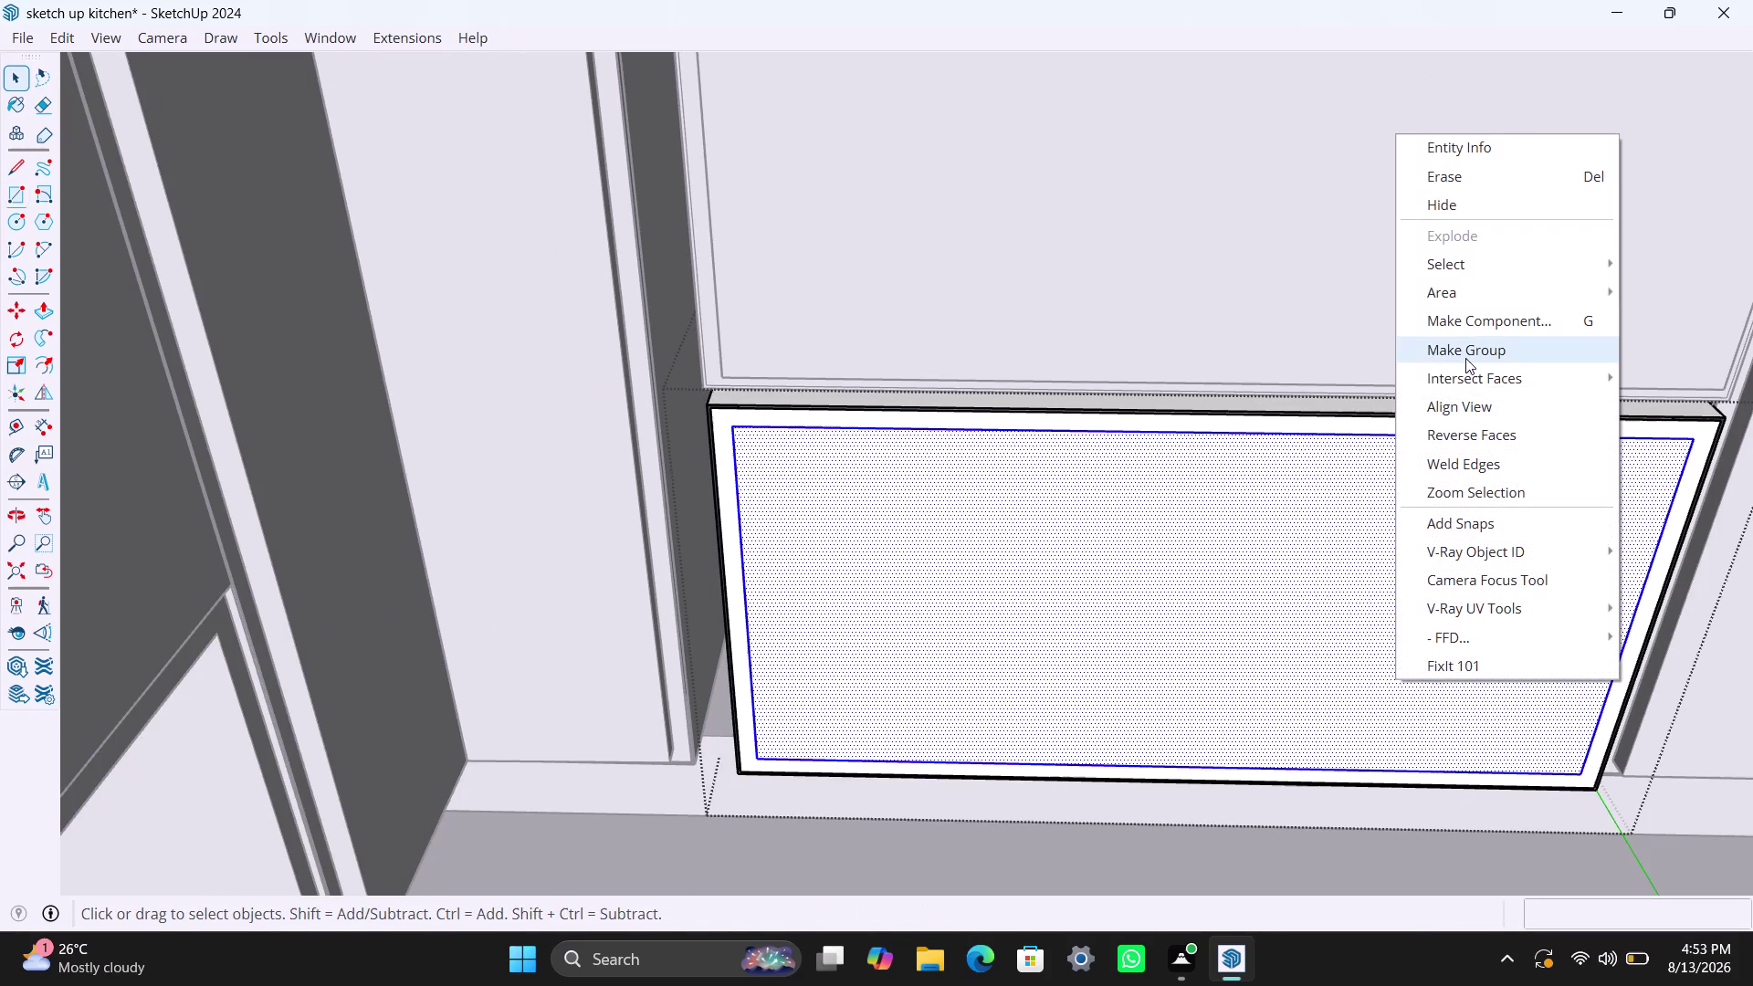
click(1466, 358)
Push/pull the new front panel face out to 18mm thickness.
triple_click(1198, 598)
key(p)
click(1198, 599)
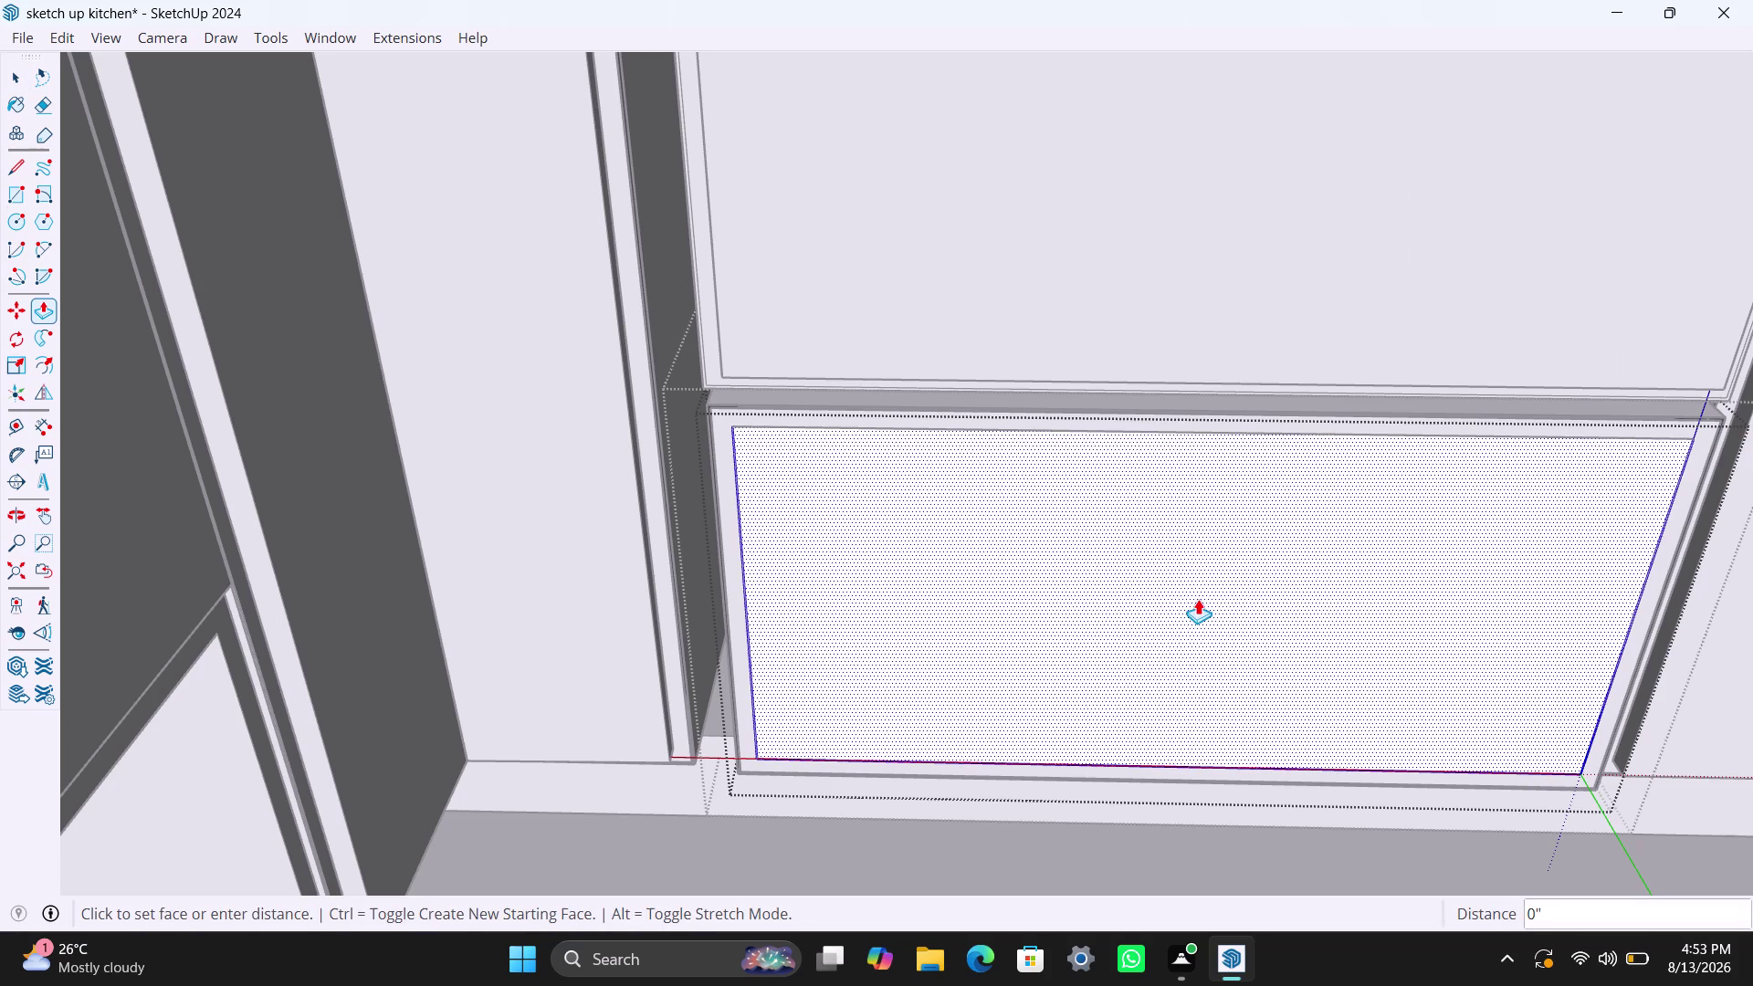
text(18mm)
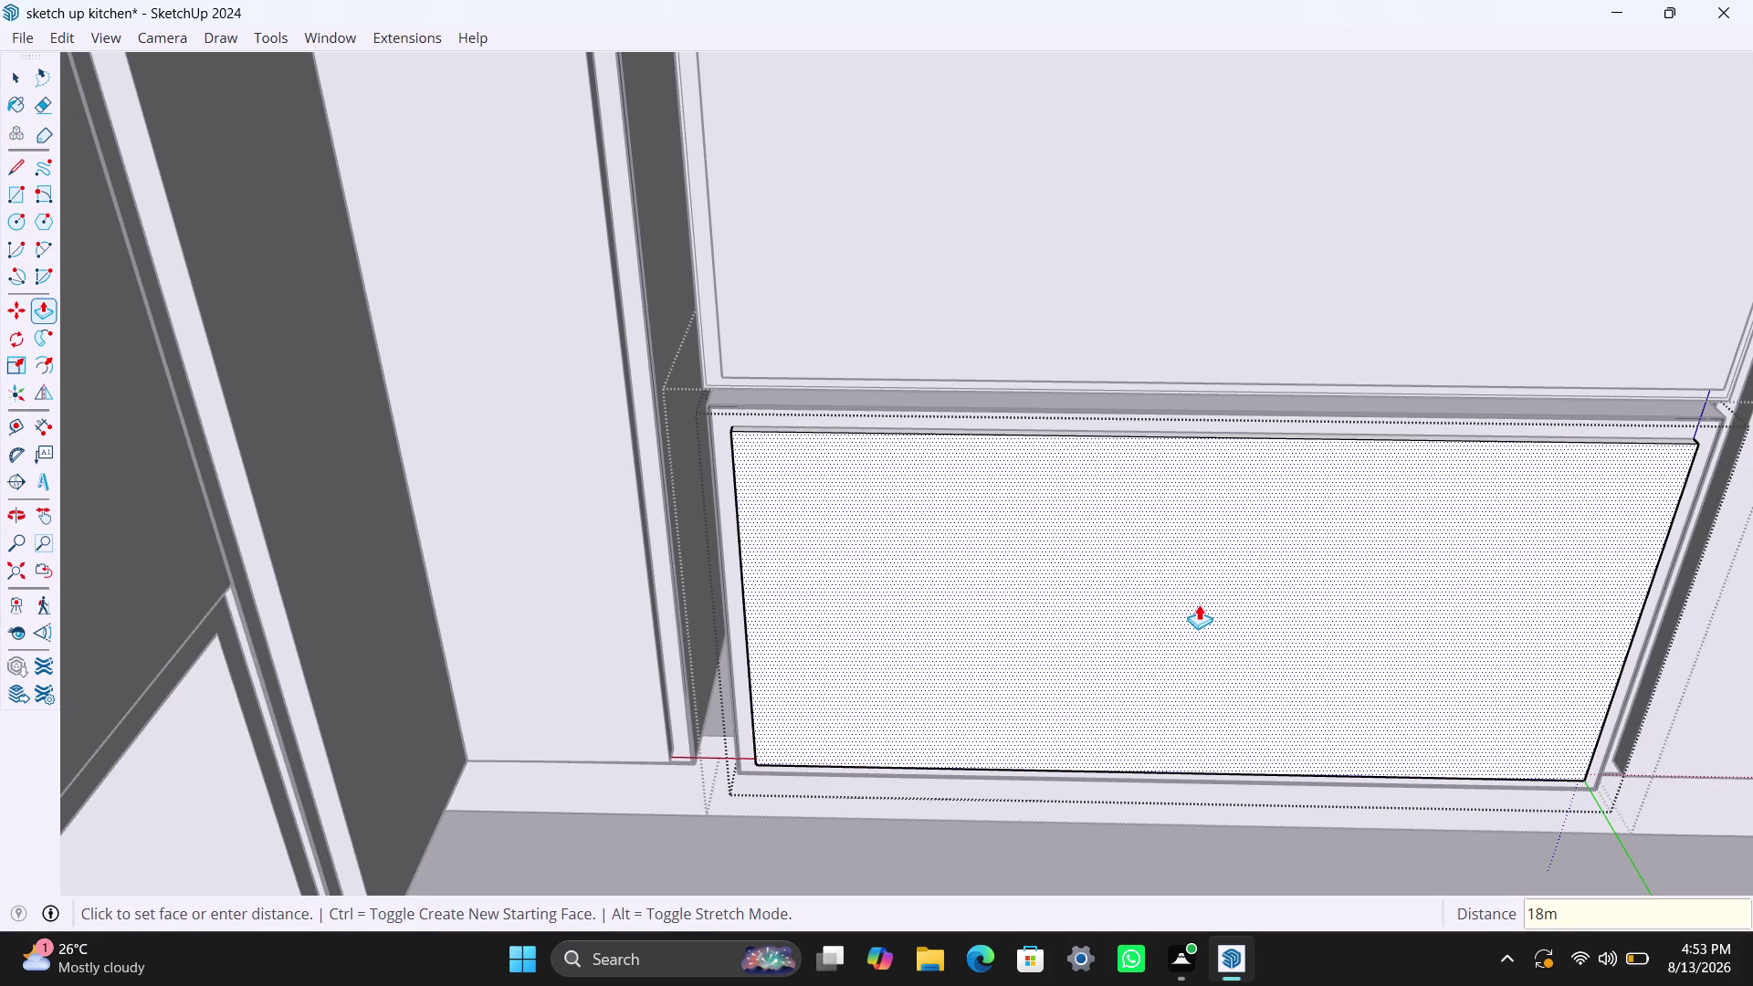
key(Return)
key(space)
scroll(down, 3)
scroll(up, 3)
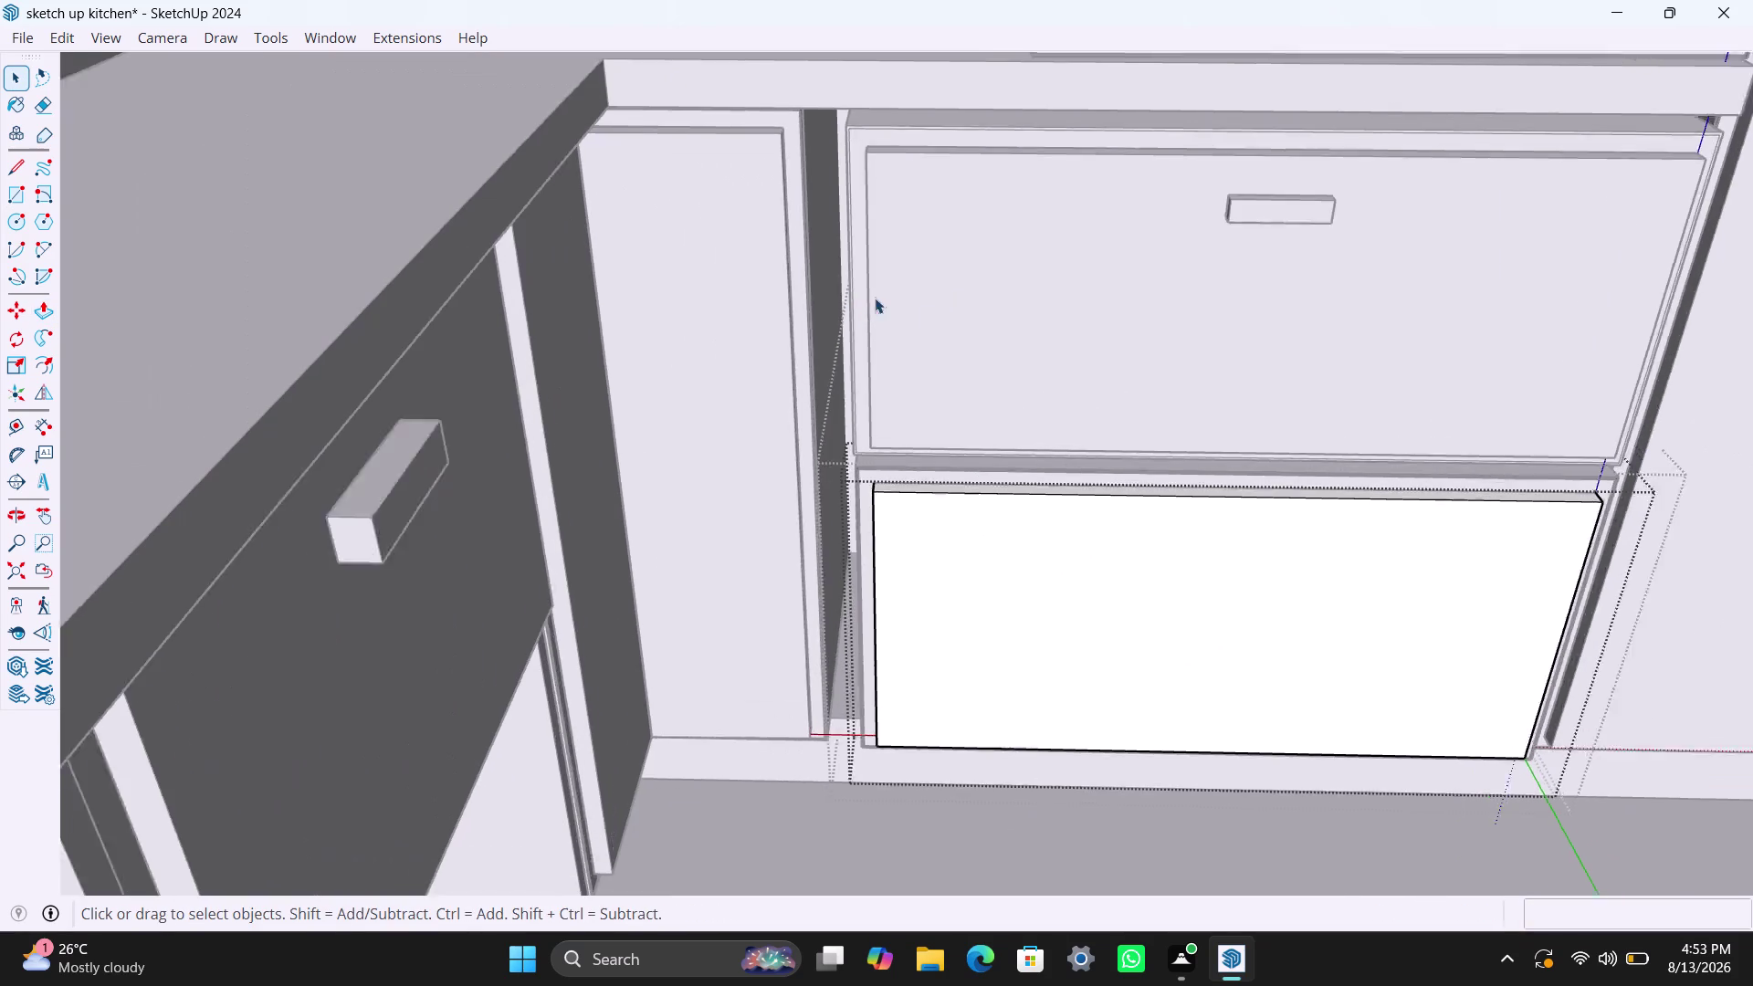
Enter the upper drawer front's nested group and select its pull handle.
click(952, 293)
double_click(1167, 294)
double_click(1351, 169)
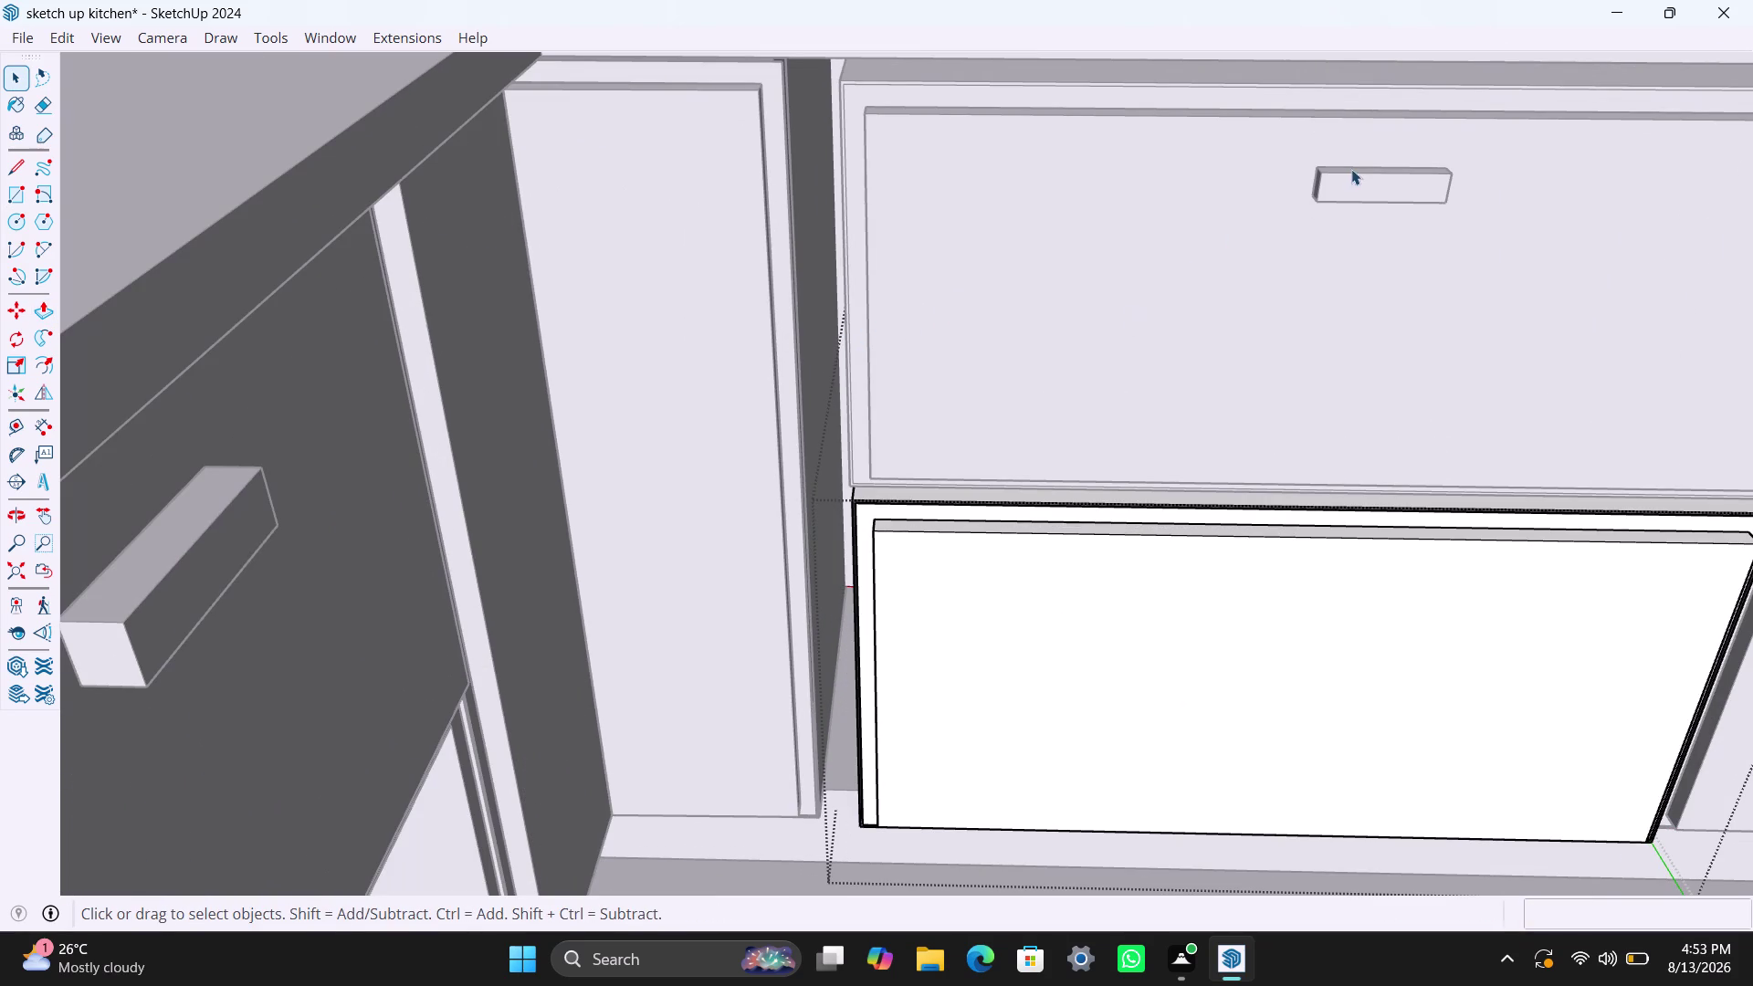
click(1348, 194)
click(1348, 194)
click(1345, 194)
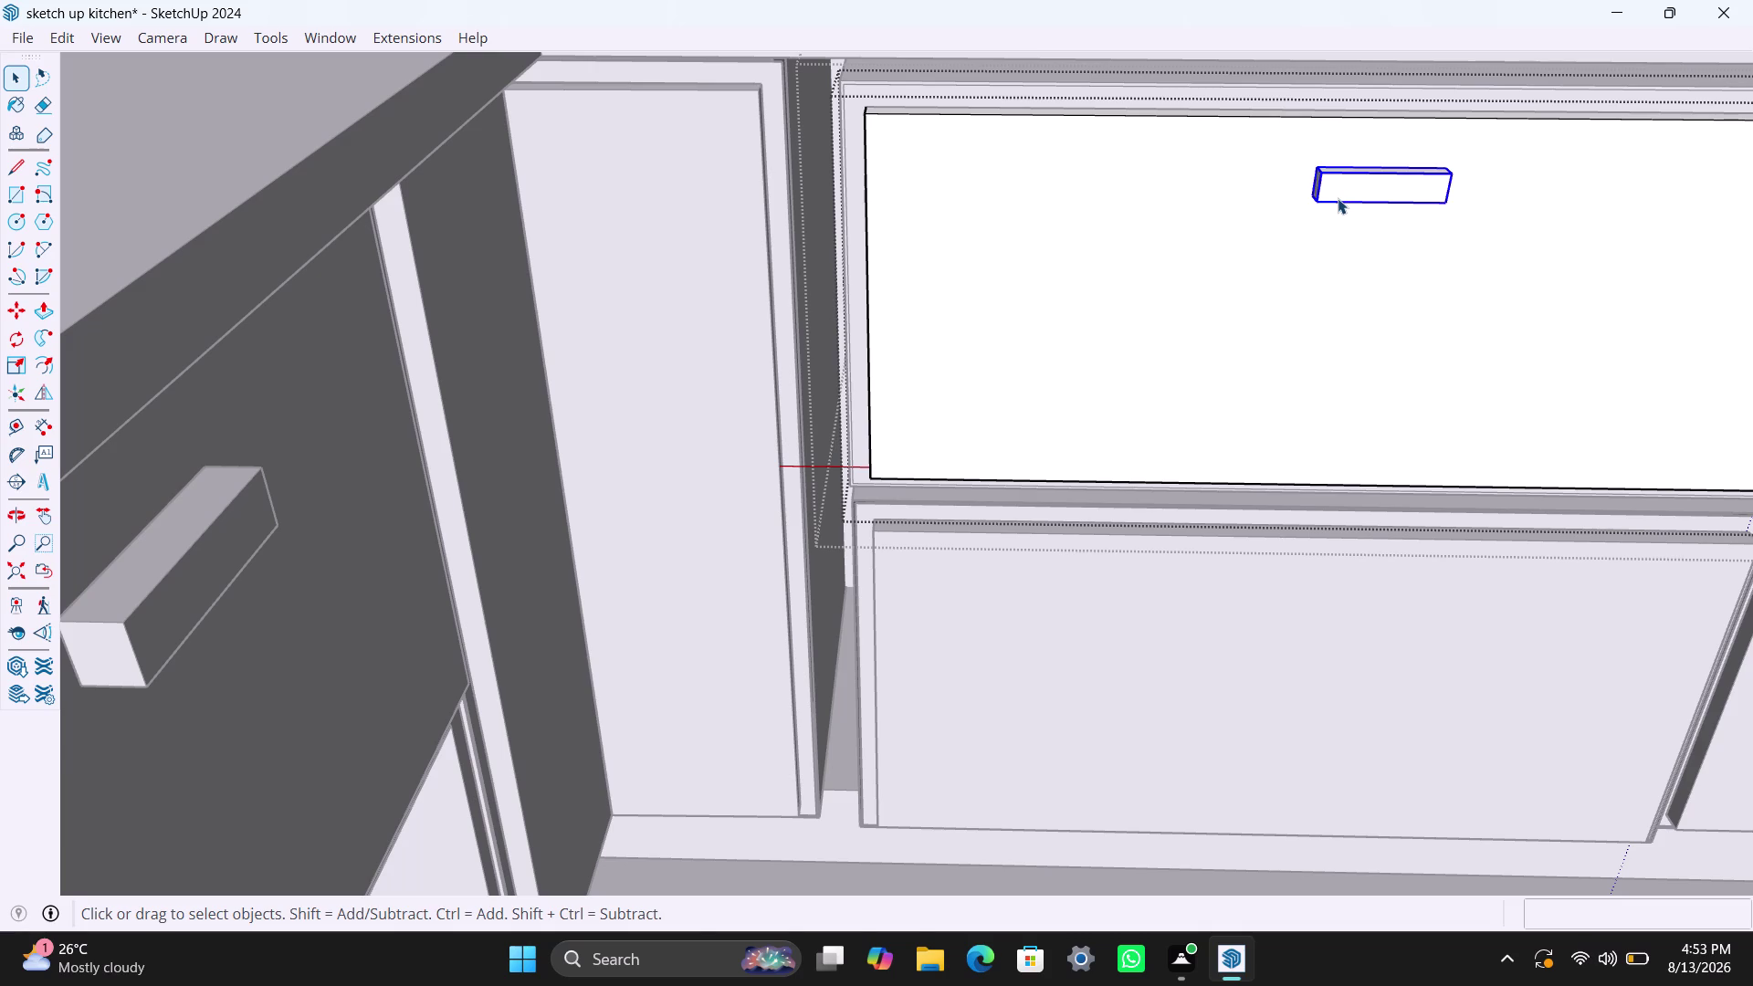
Abandon the first attempt to move-copy the handle and return to Select.
key(m)
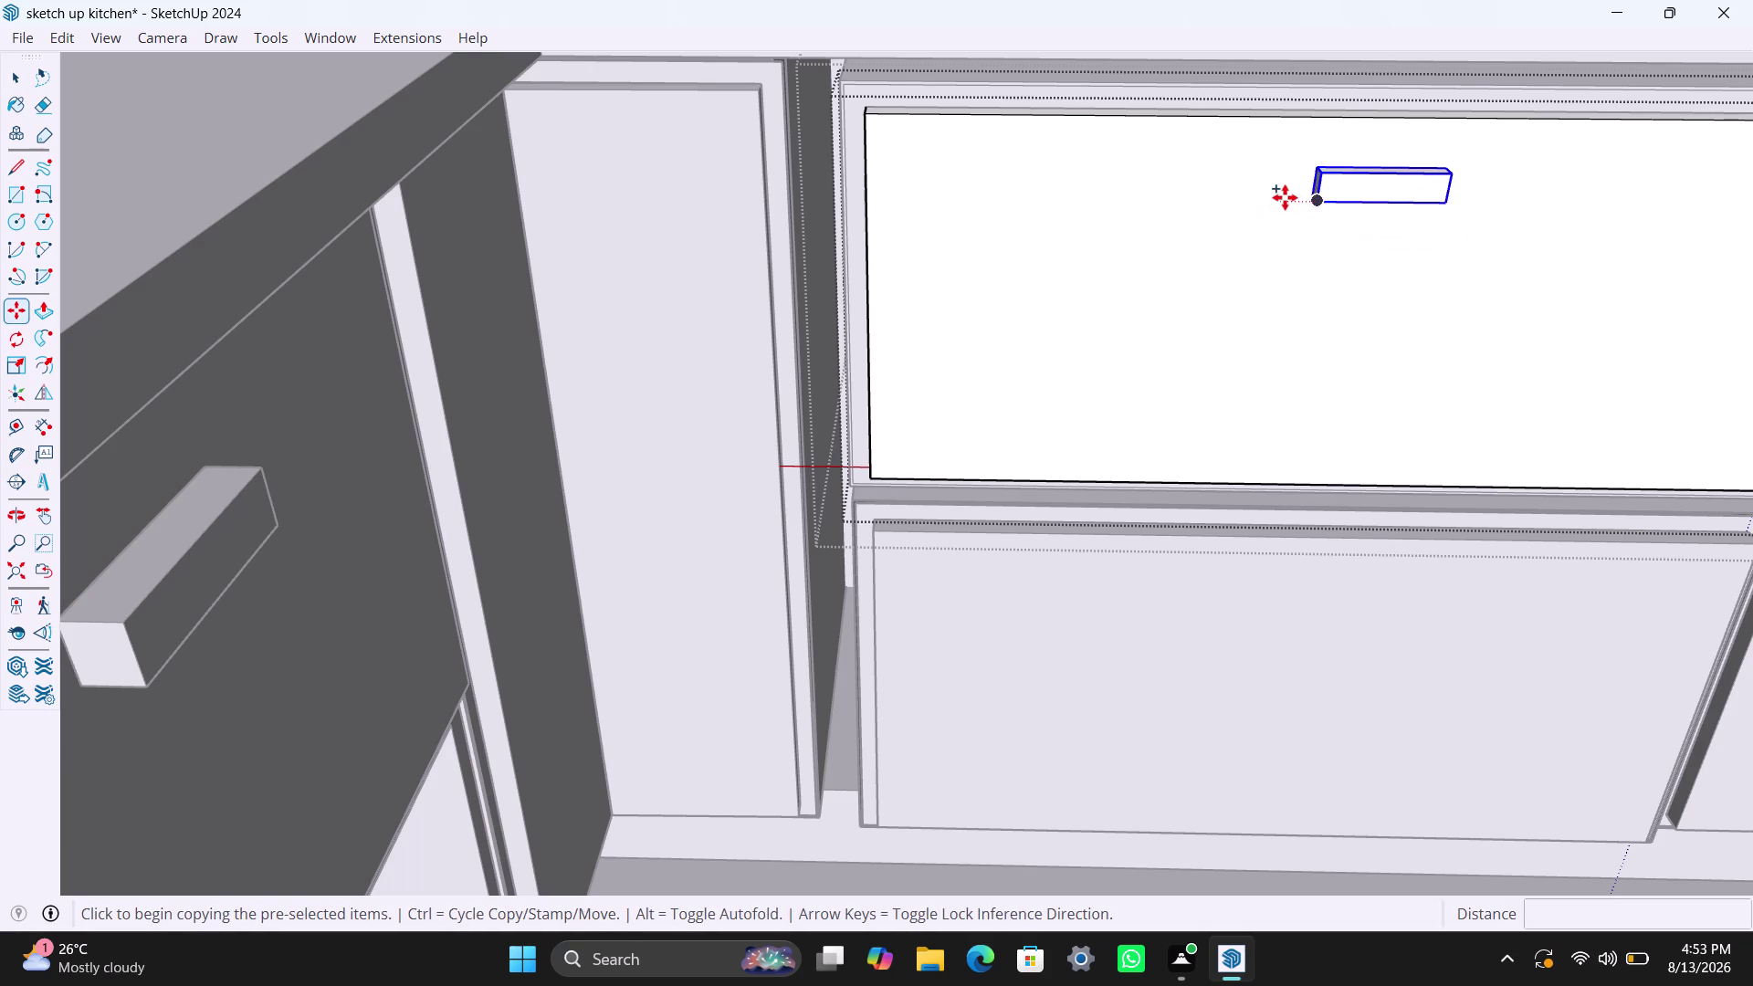
click(1317, 196)
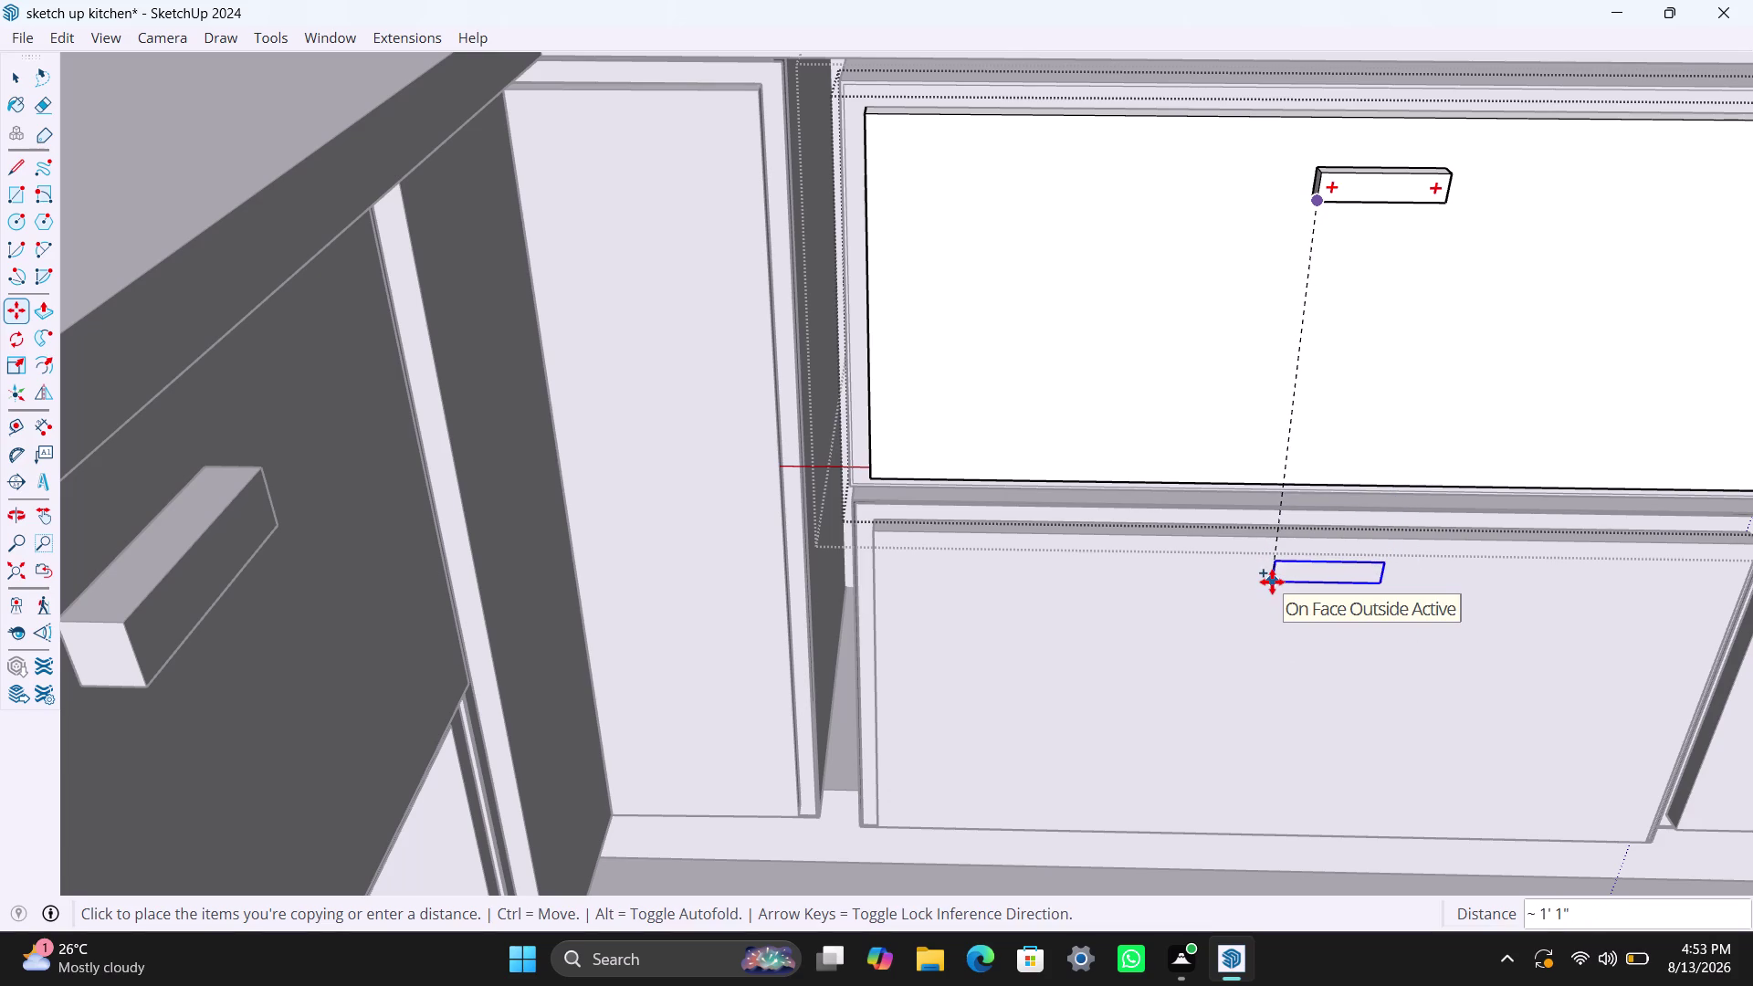
key(Escape)
key(Escape)
key(Escape)
key(Escape)
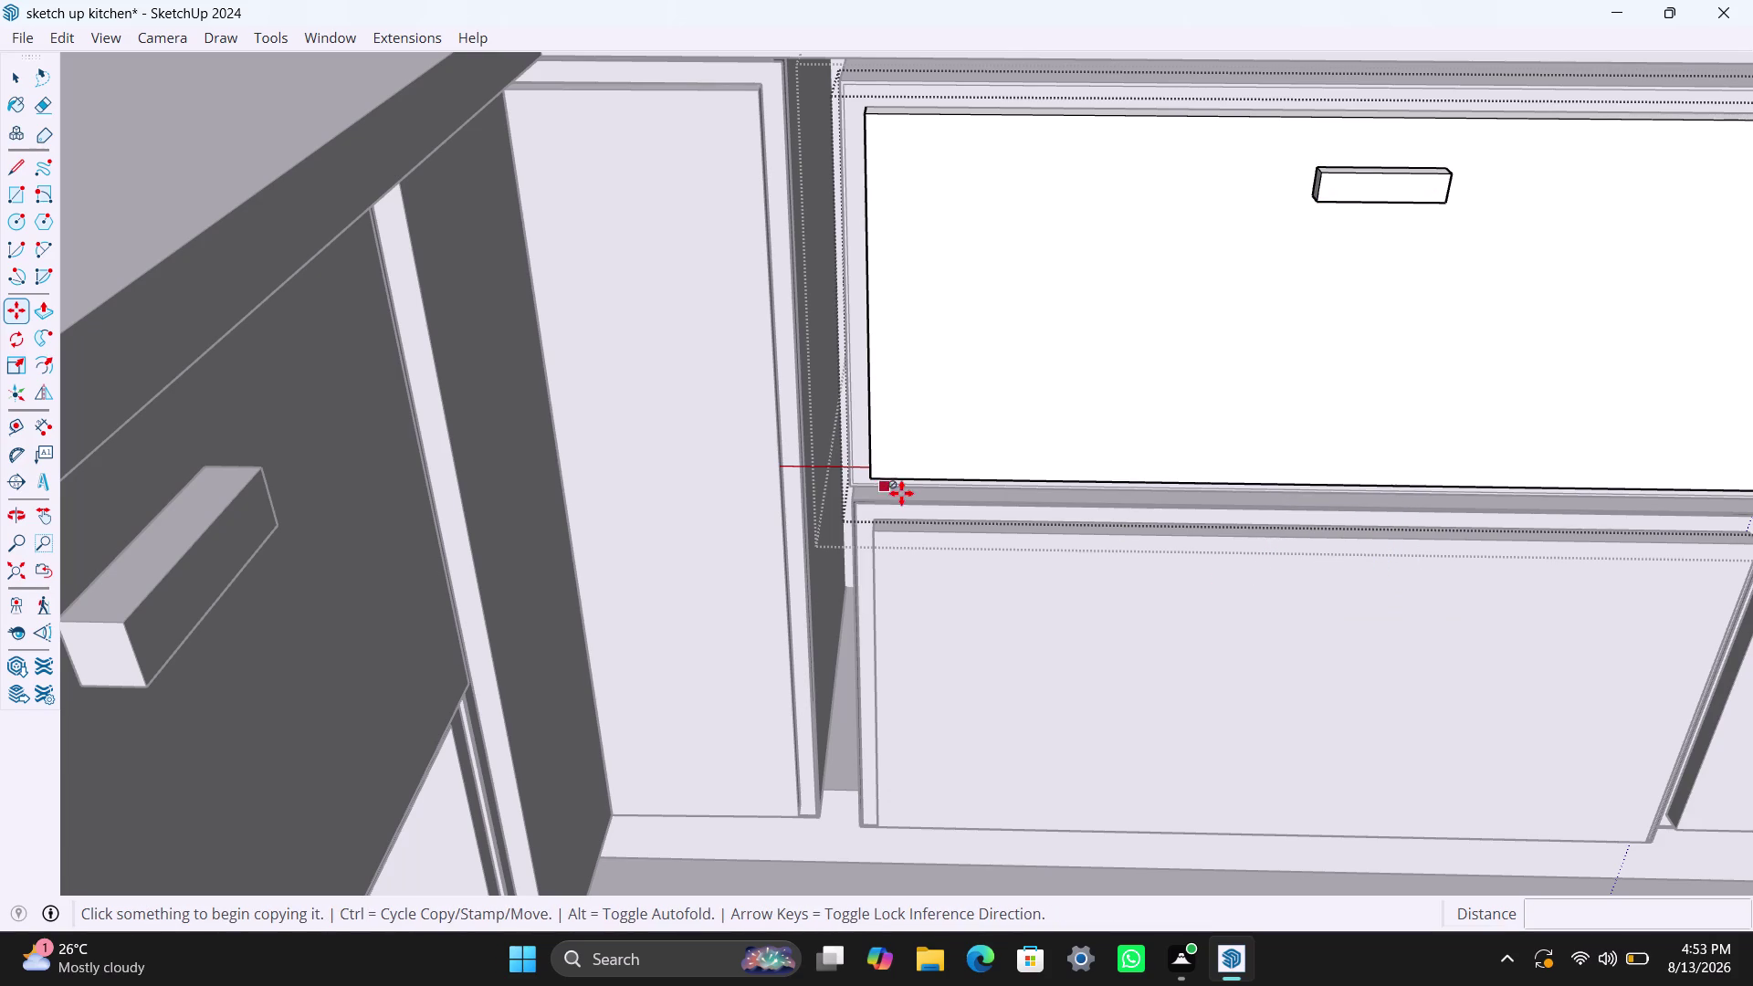
key(space)
key(space)
key(space)
Orbit out, reselect the upper handle and pick it up by its corner to copy.
scroll(down, 3)
middle_drag(1139, 577, 1095, 551)
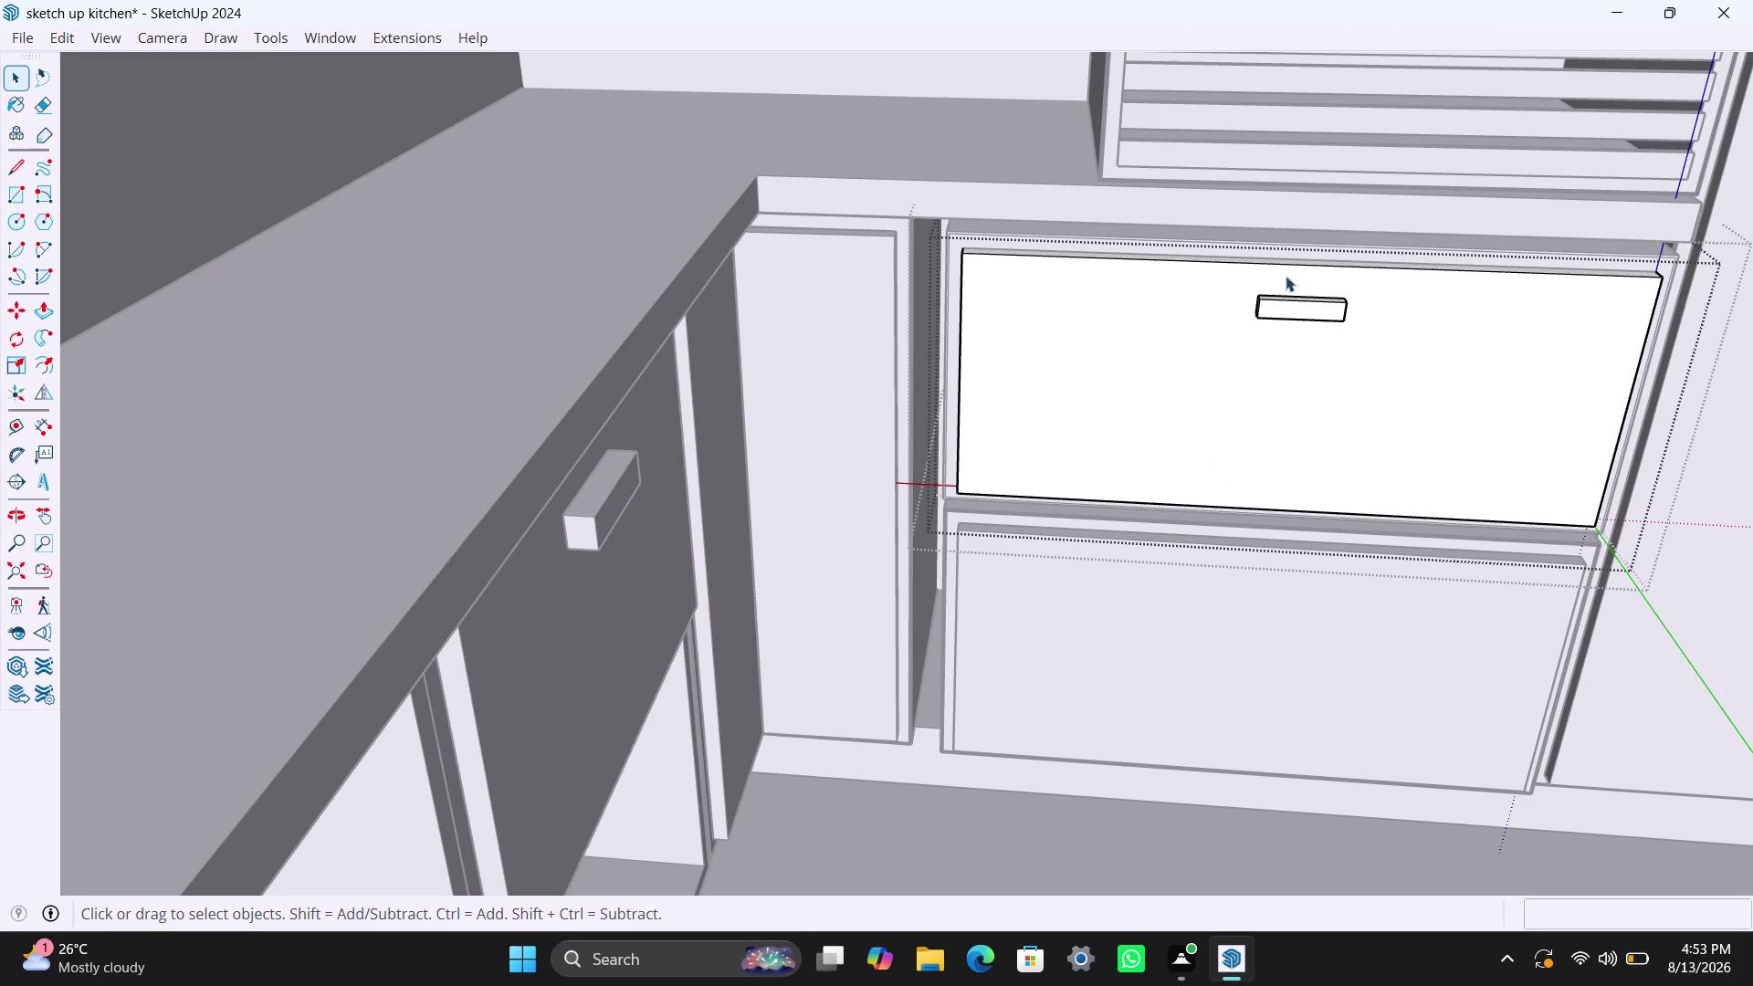
scroll(up, 3)
click(1271, 295)
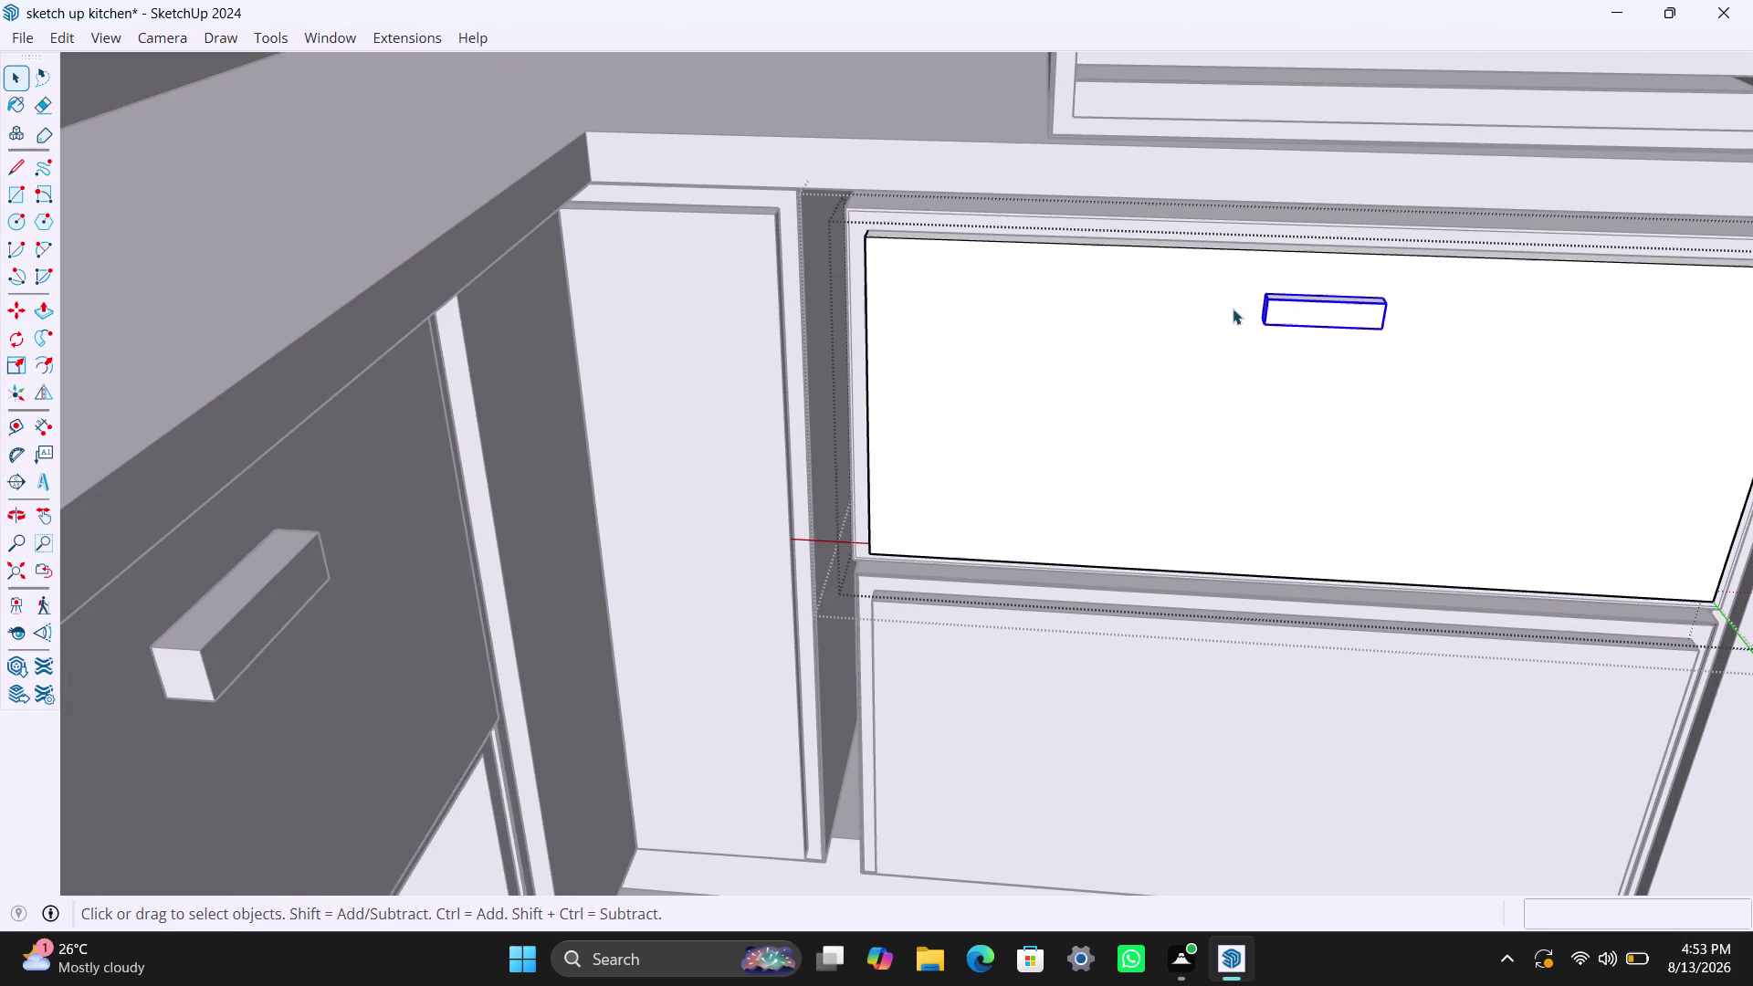
key(m)
scroll(up, 3)
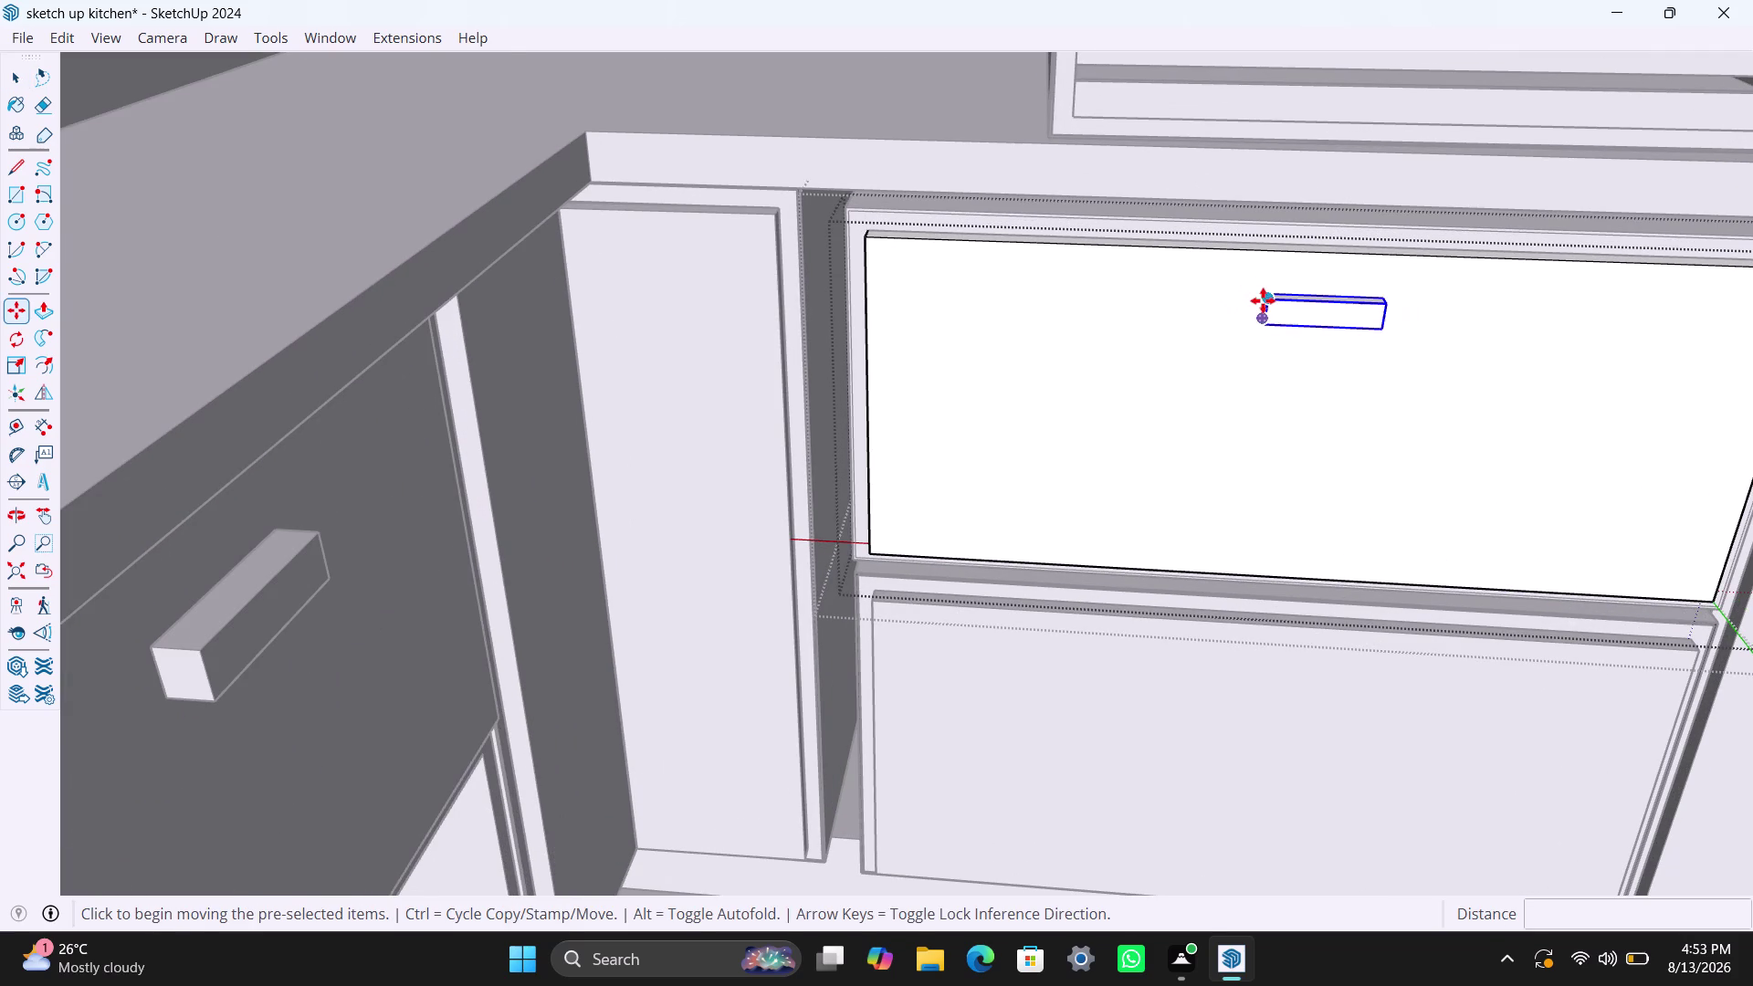
scroll(up, 3)
click(1255, 289)
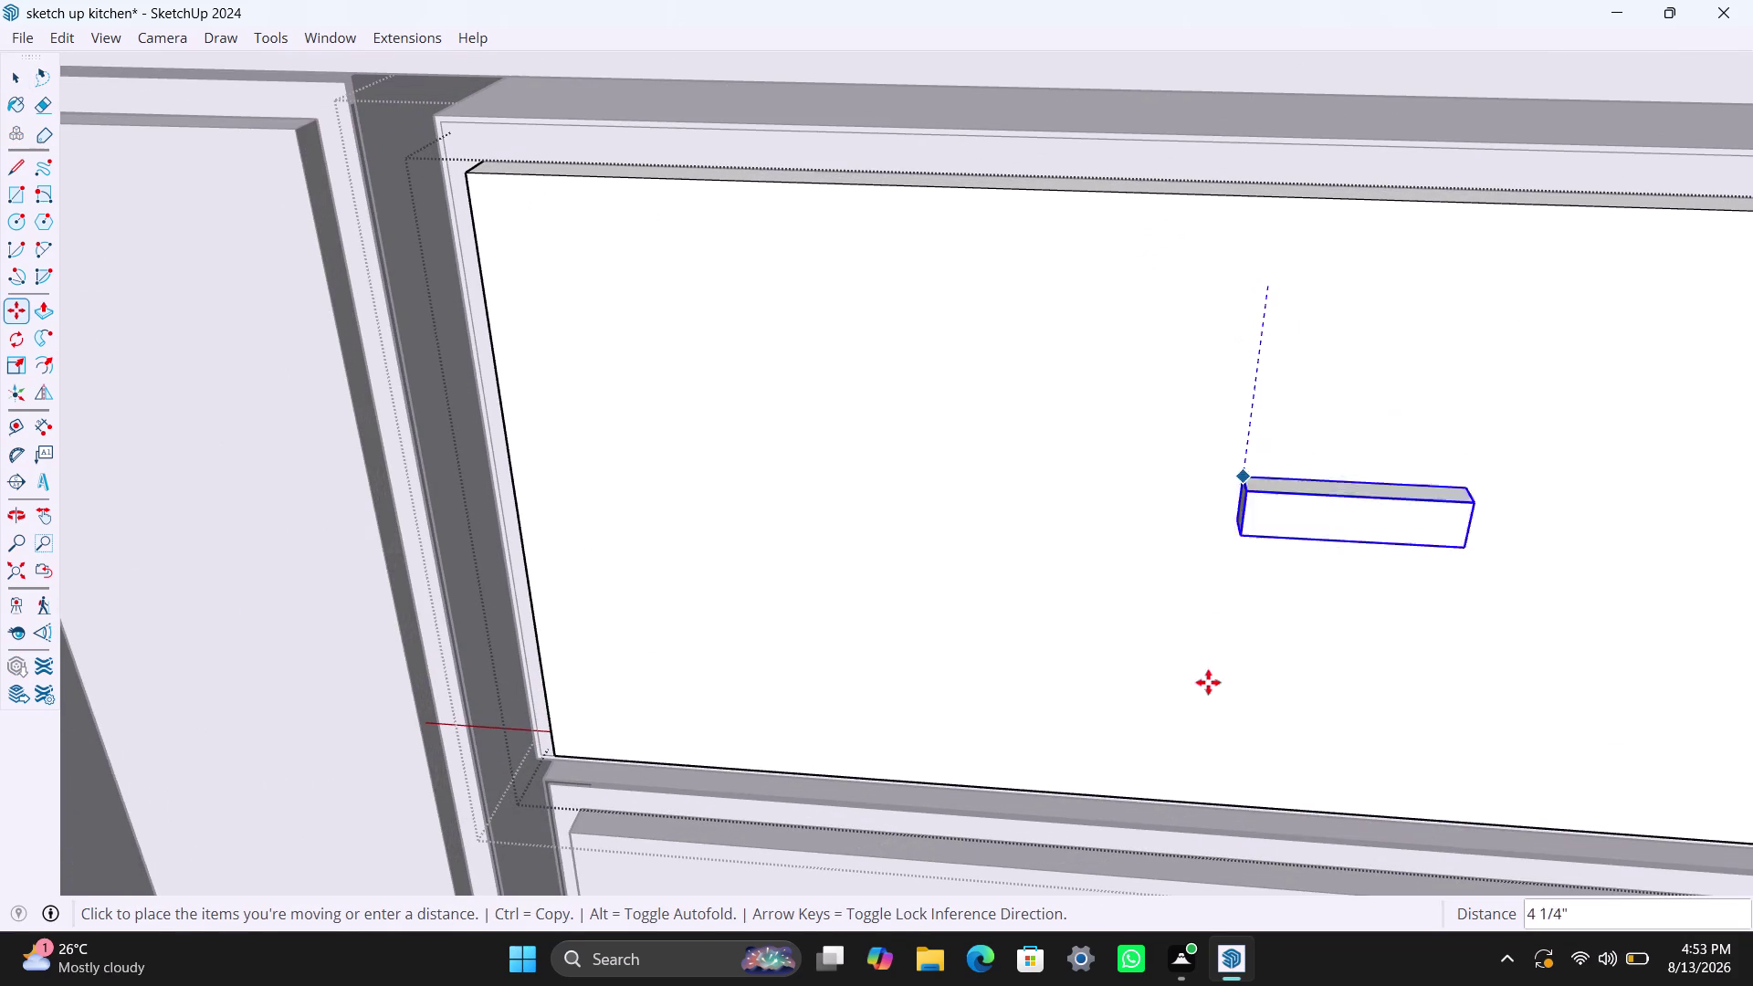
Place the handle copy centred near the top of the lower drawer front.
scroll(down, 3)
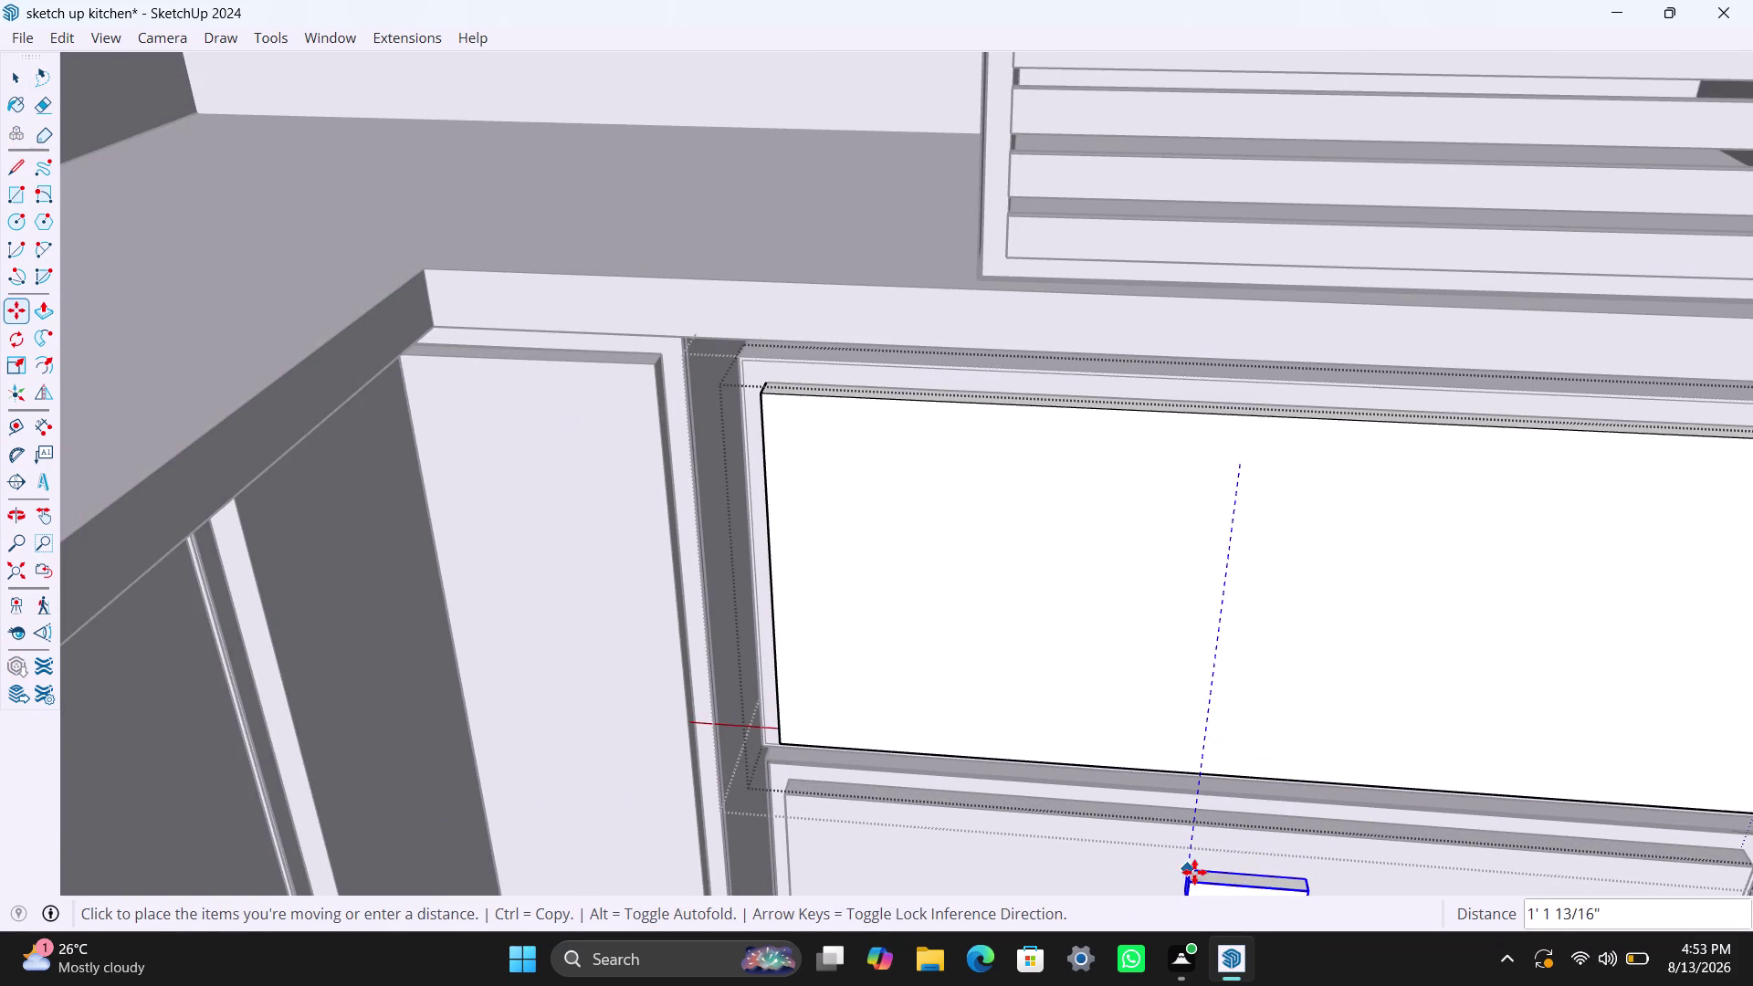
scroll(down, 3)
middle_drag(1198, 844, 1226, 618)
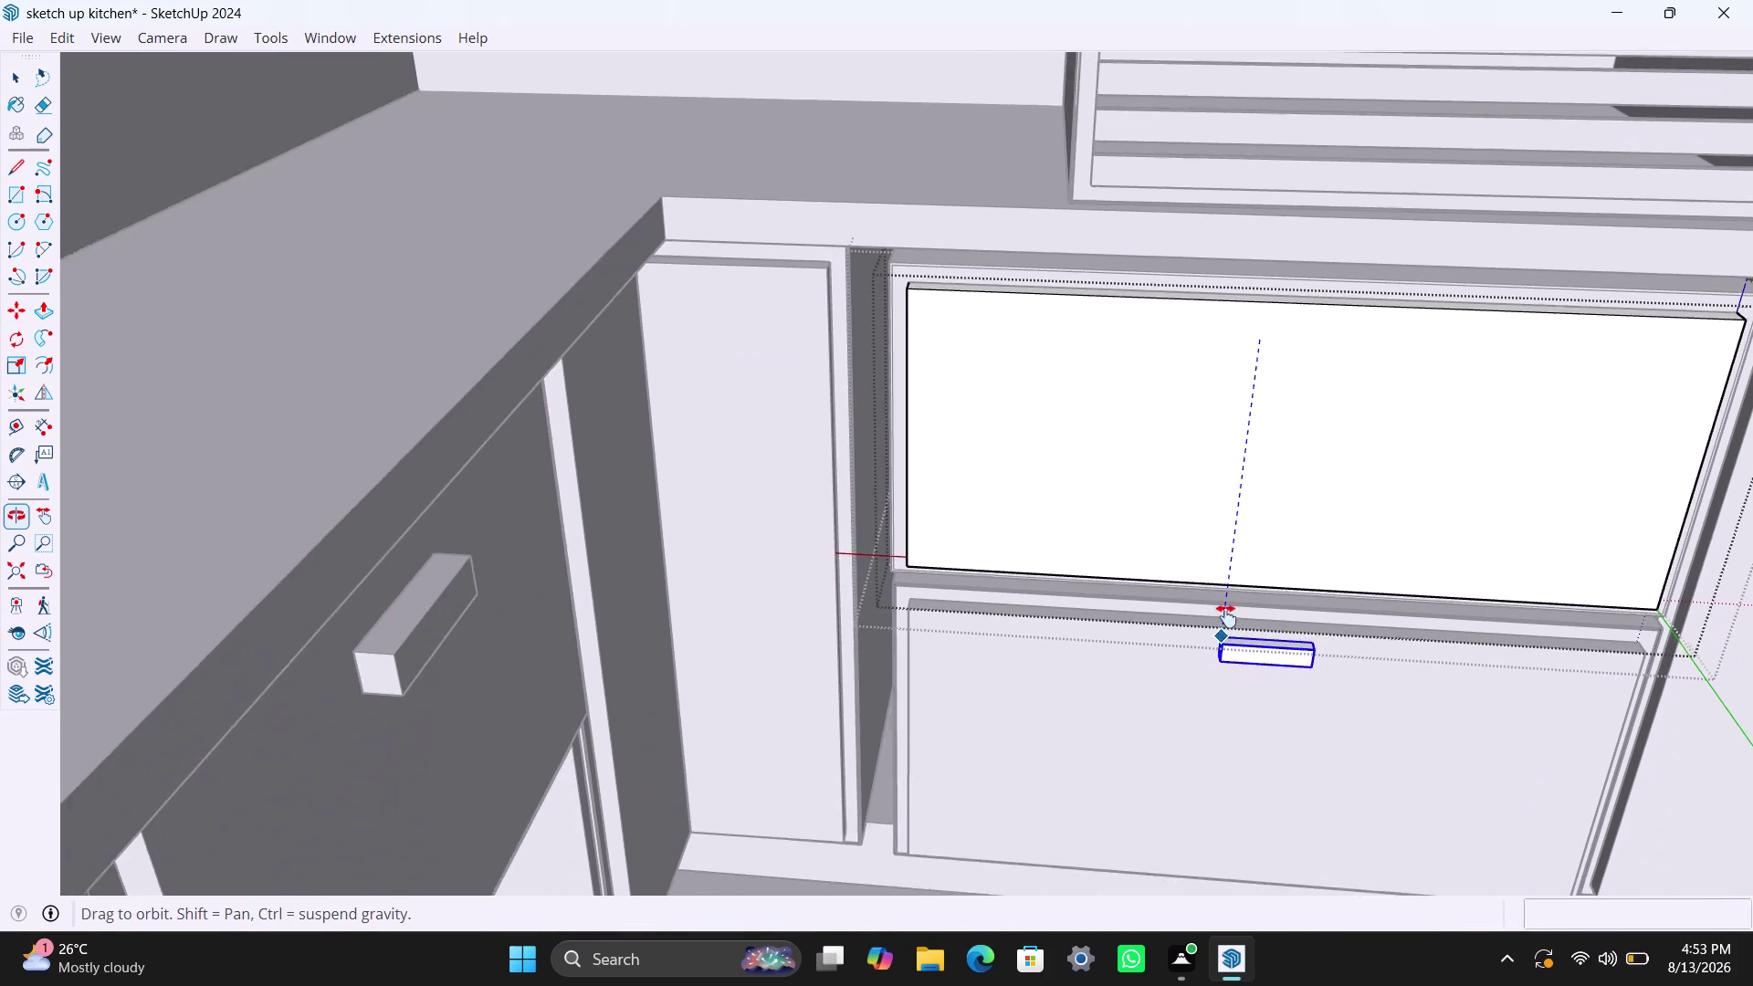
middle_drag(1226, 618, 1226, 614)
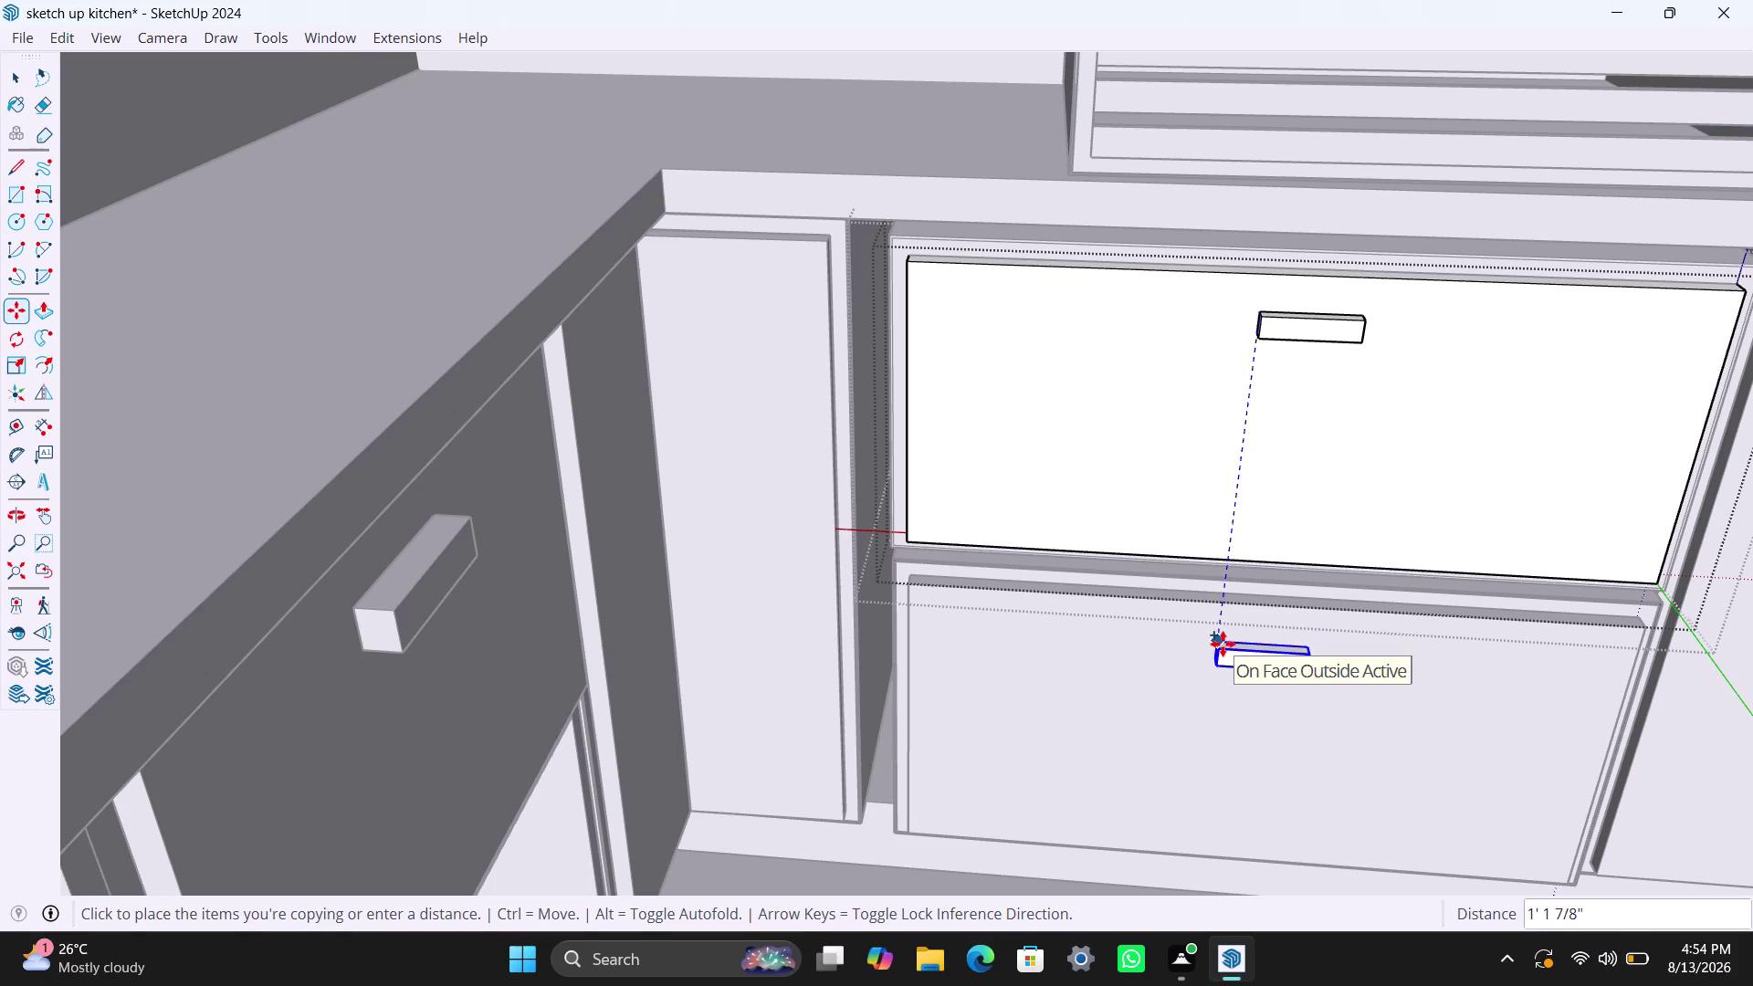
click(1222, 644)
key(space)
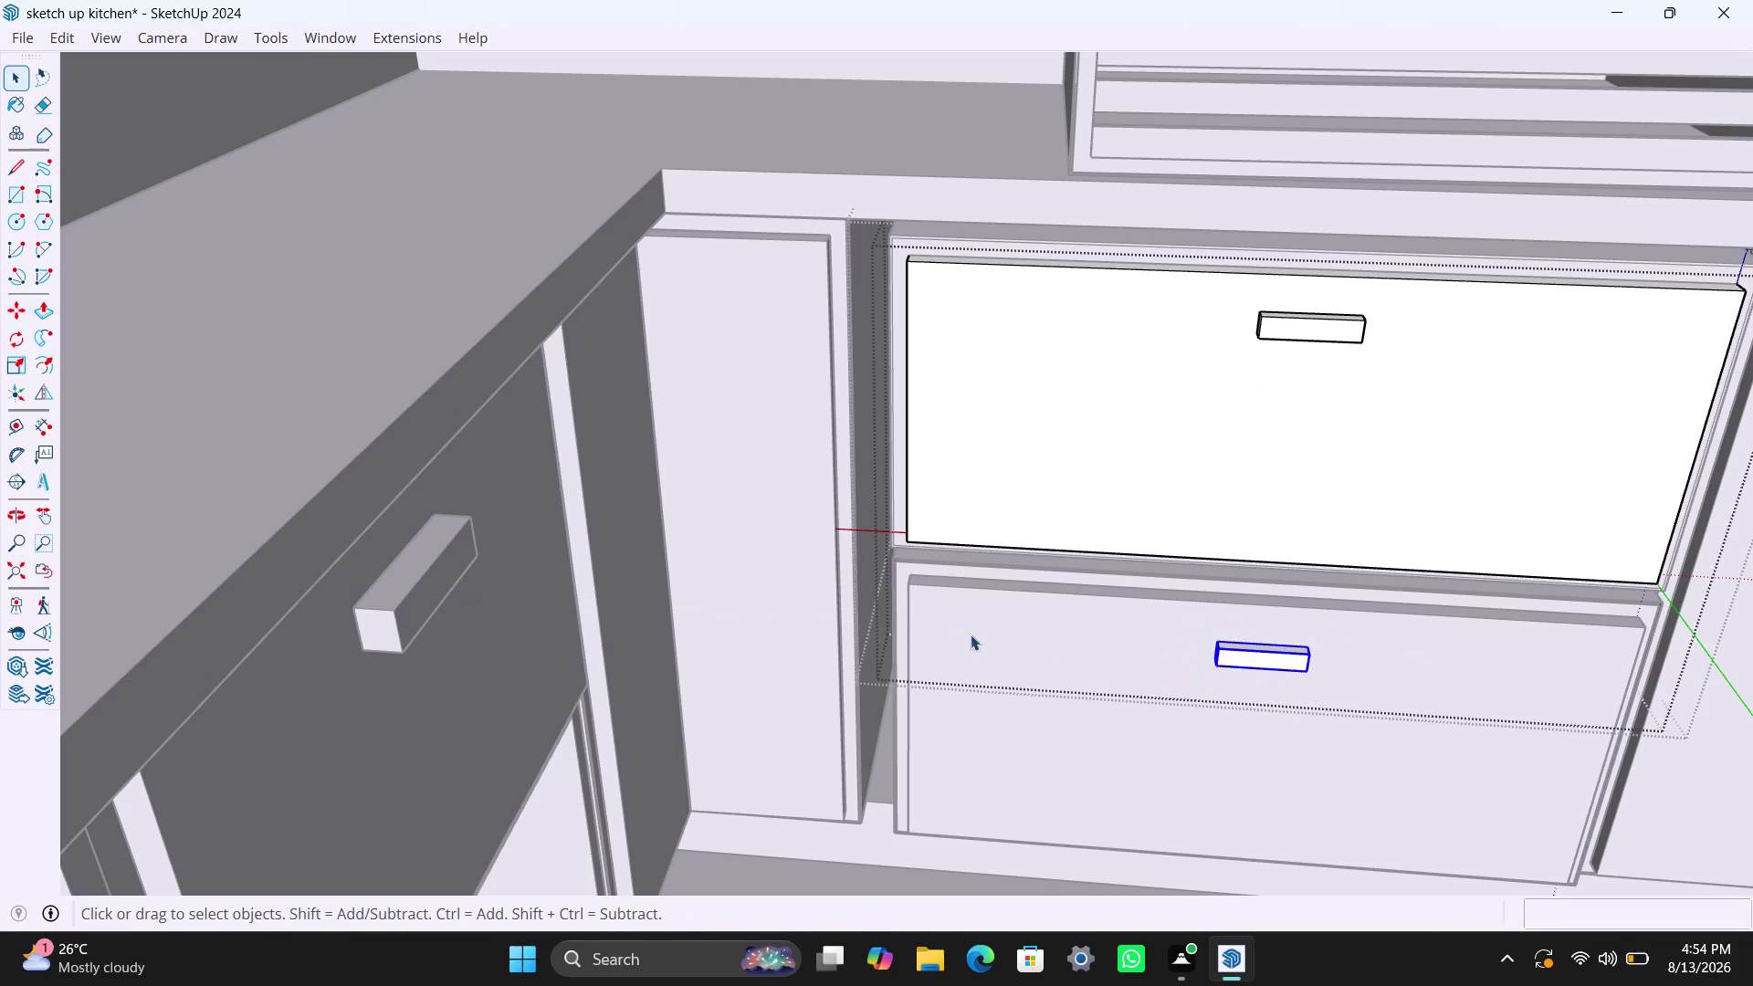
scroll(up, 3)
scroll(up, 3)
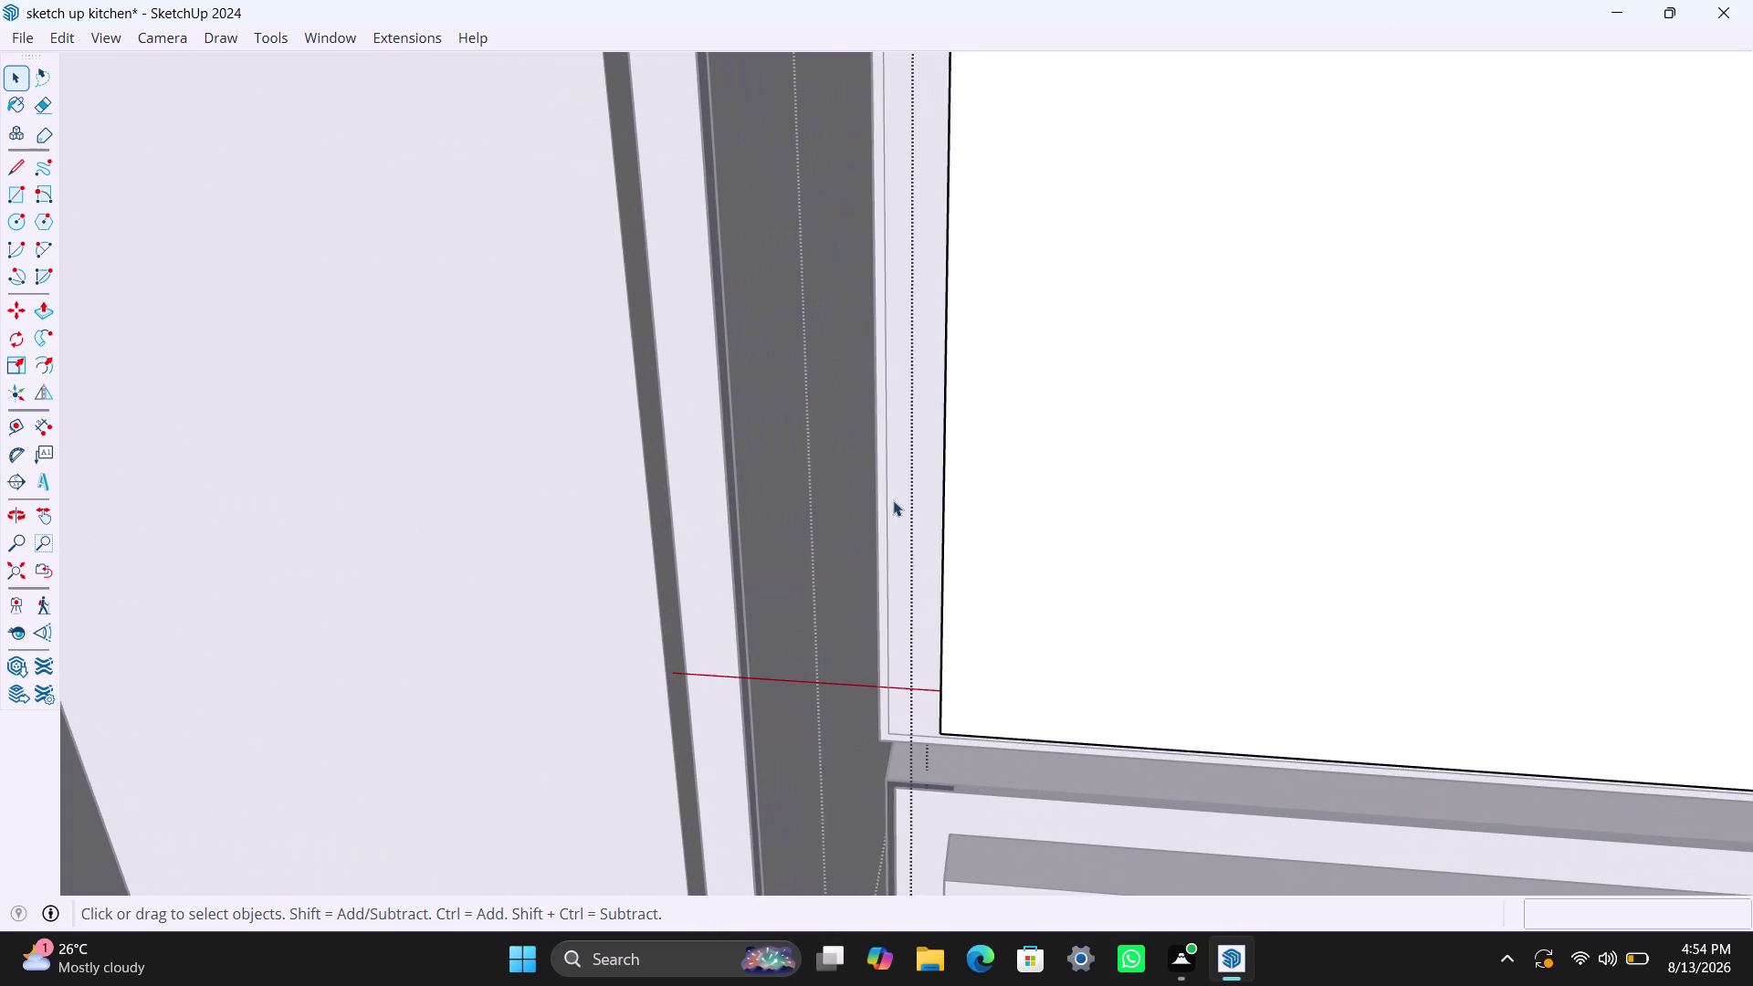
Exit the handle and drawer front groups, then delete the selected object.
click(885, 511)
click(884, 511)
click(883, 514)
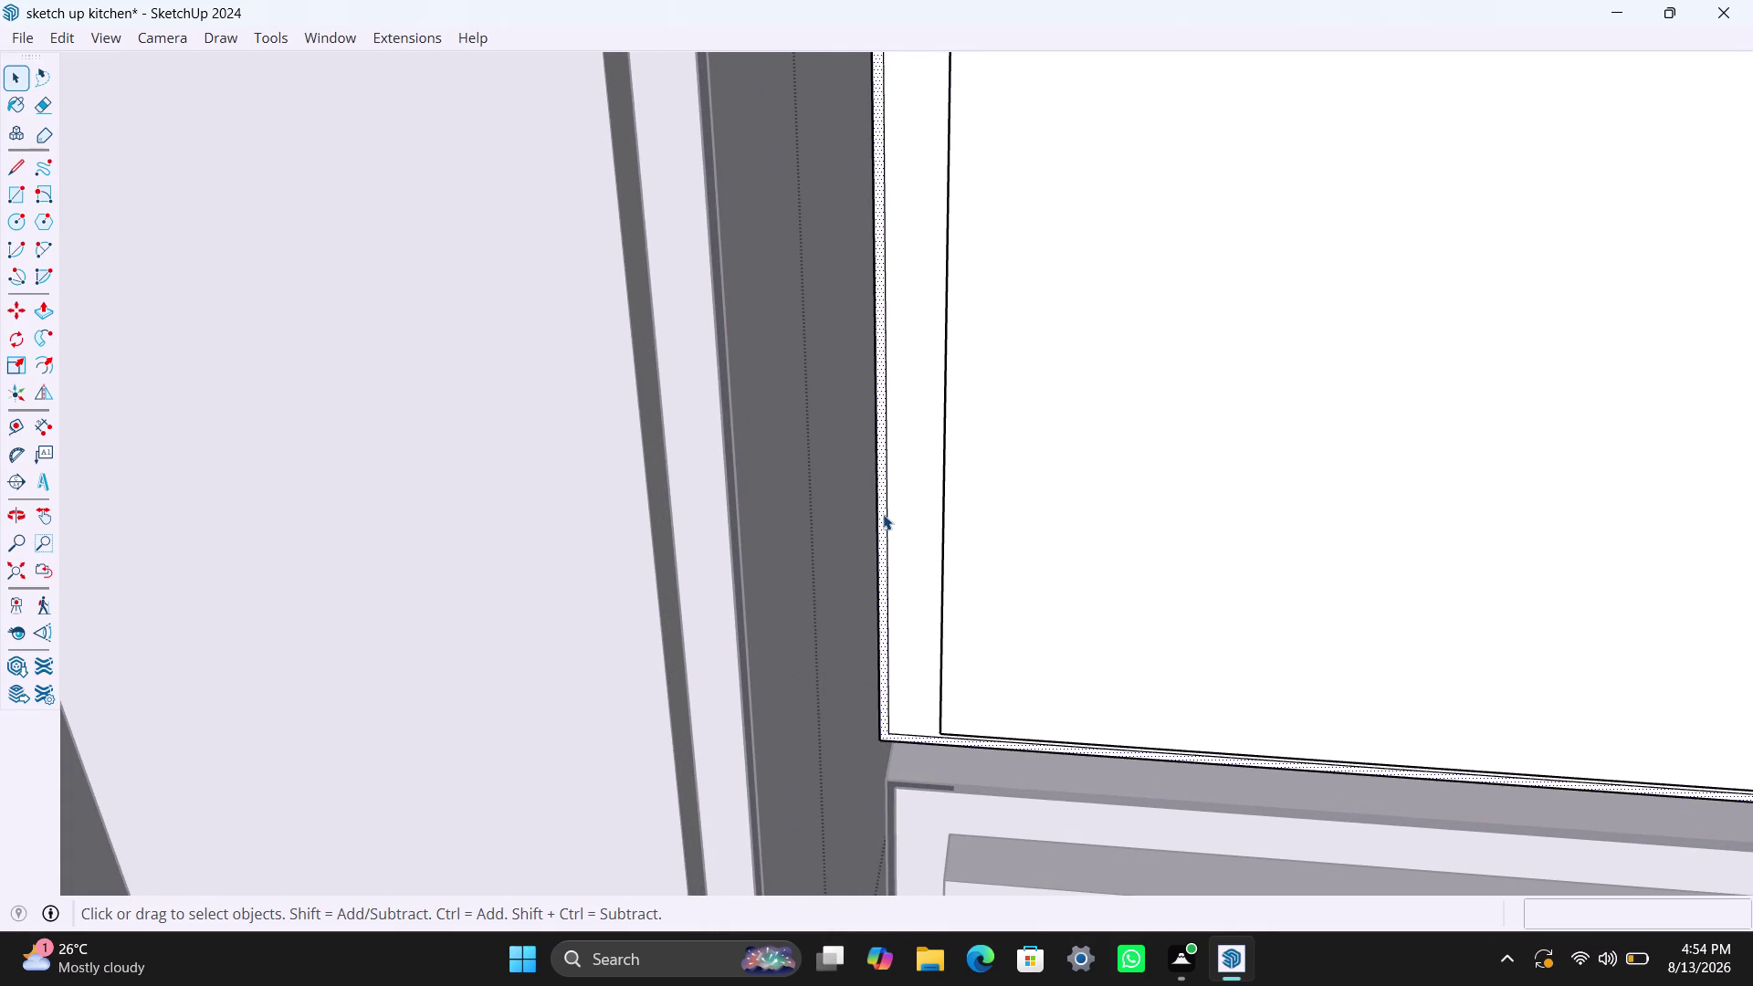
key(Delete)
scroll(down, 3)
scroll(down, 3)
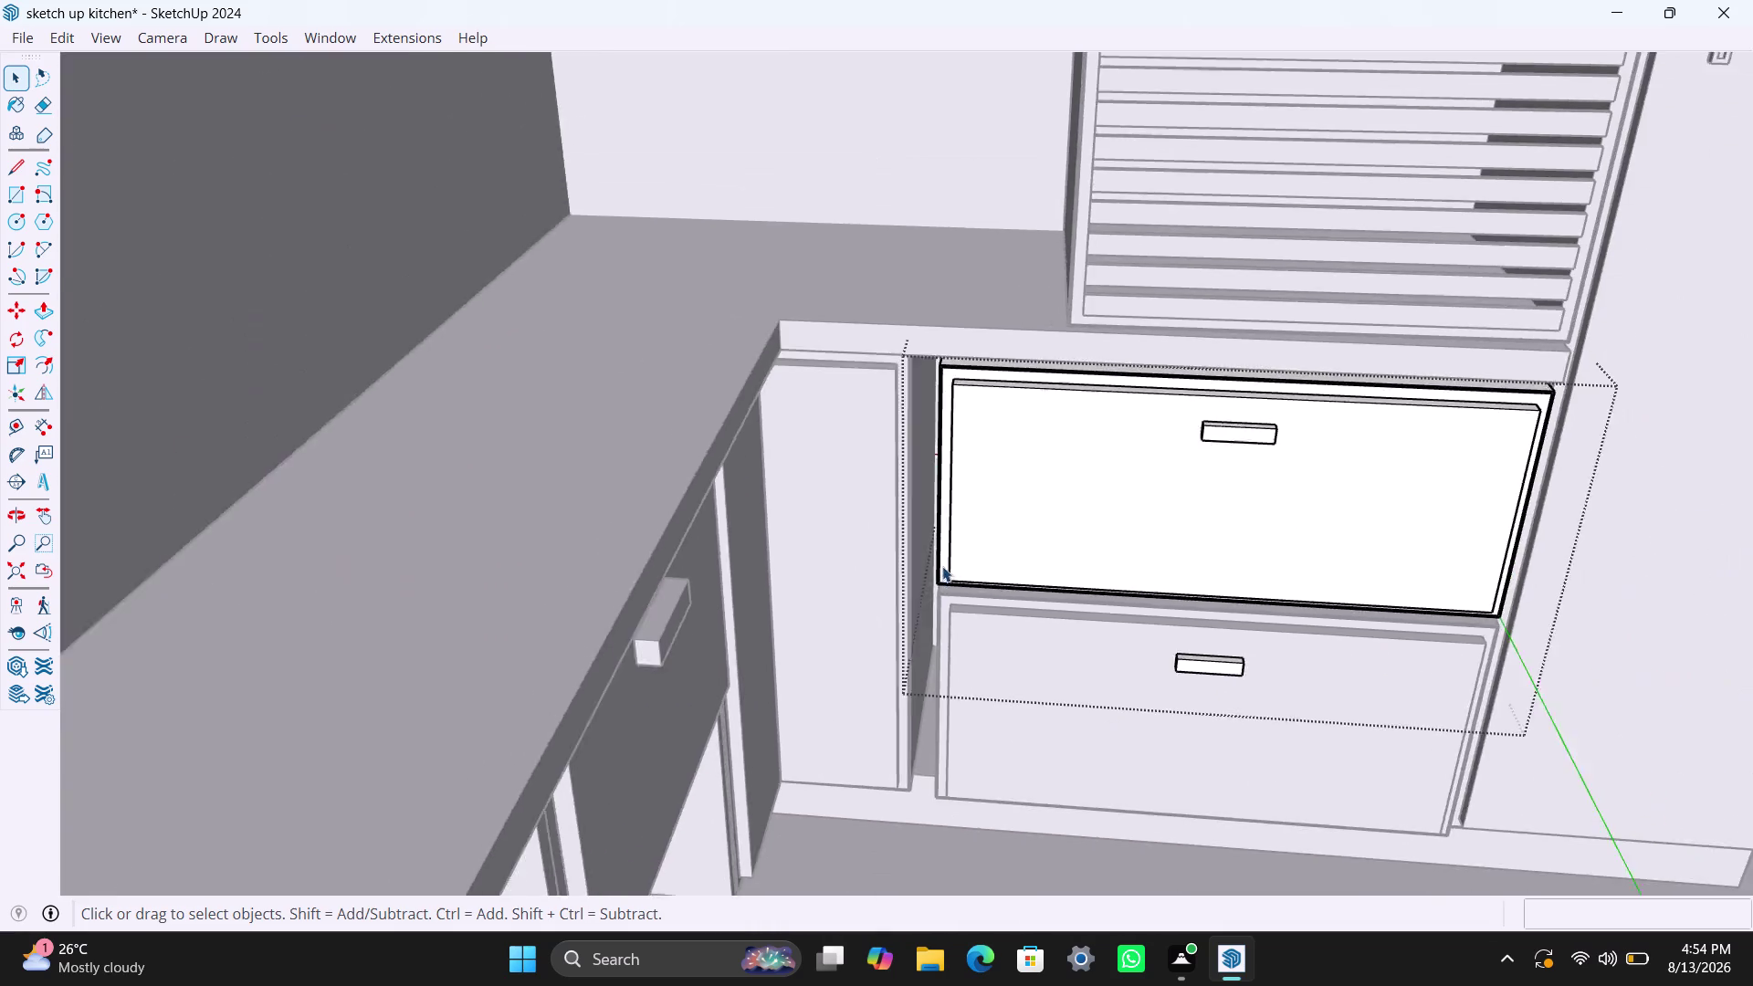
scroll(down, 3)
scroll(down, 3)
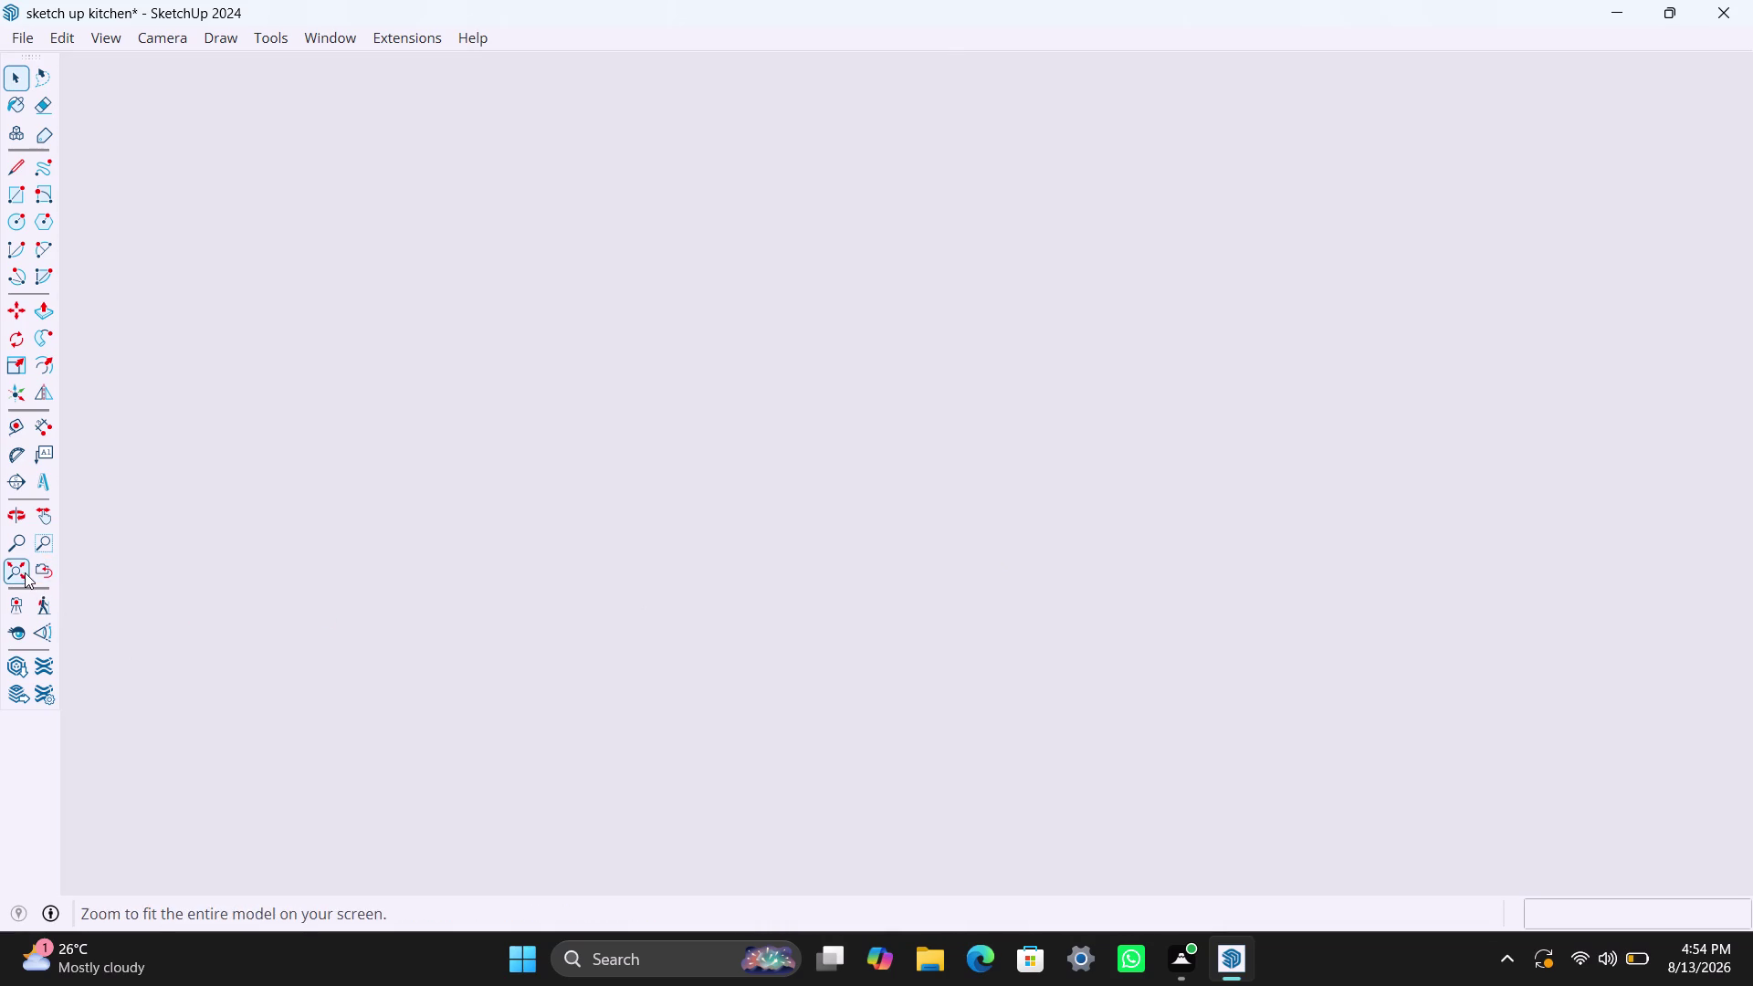
Zoom extents to fit the whole kitchen and tilt the view down into the room.
click(25, 573)
scroll(down, 3)
click(1198, 145)
scroll(up, 3)
middle_drag(855, 244, 856, 244)
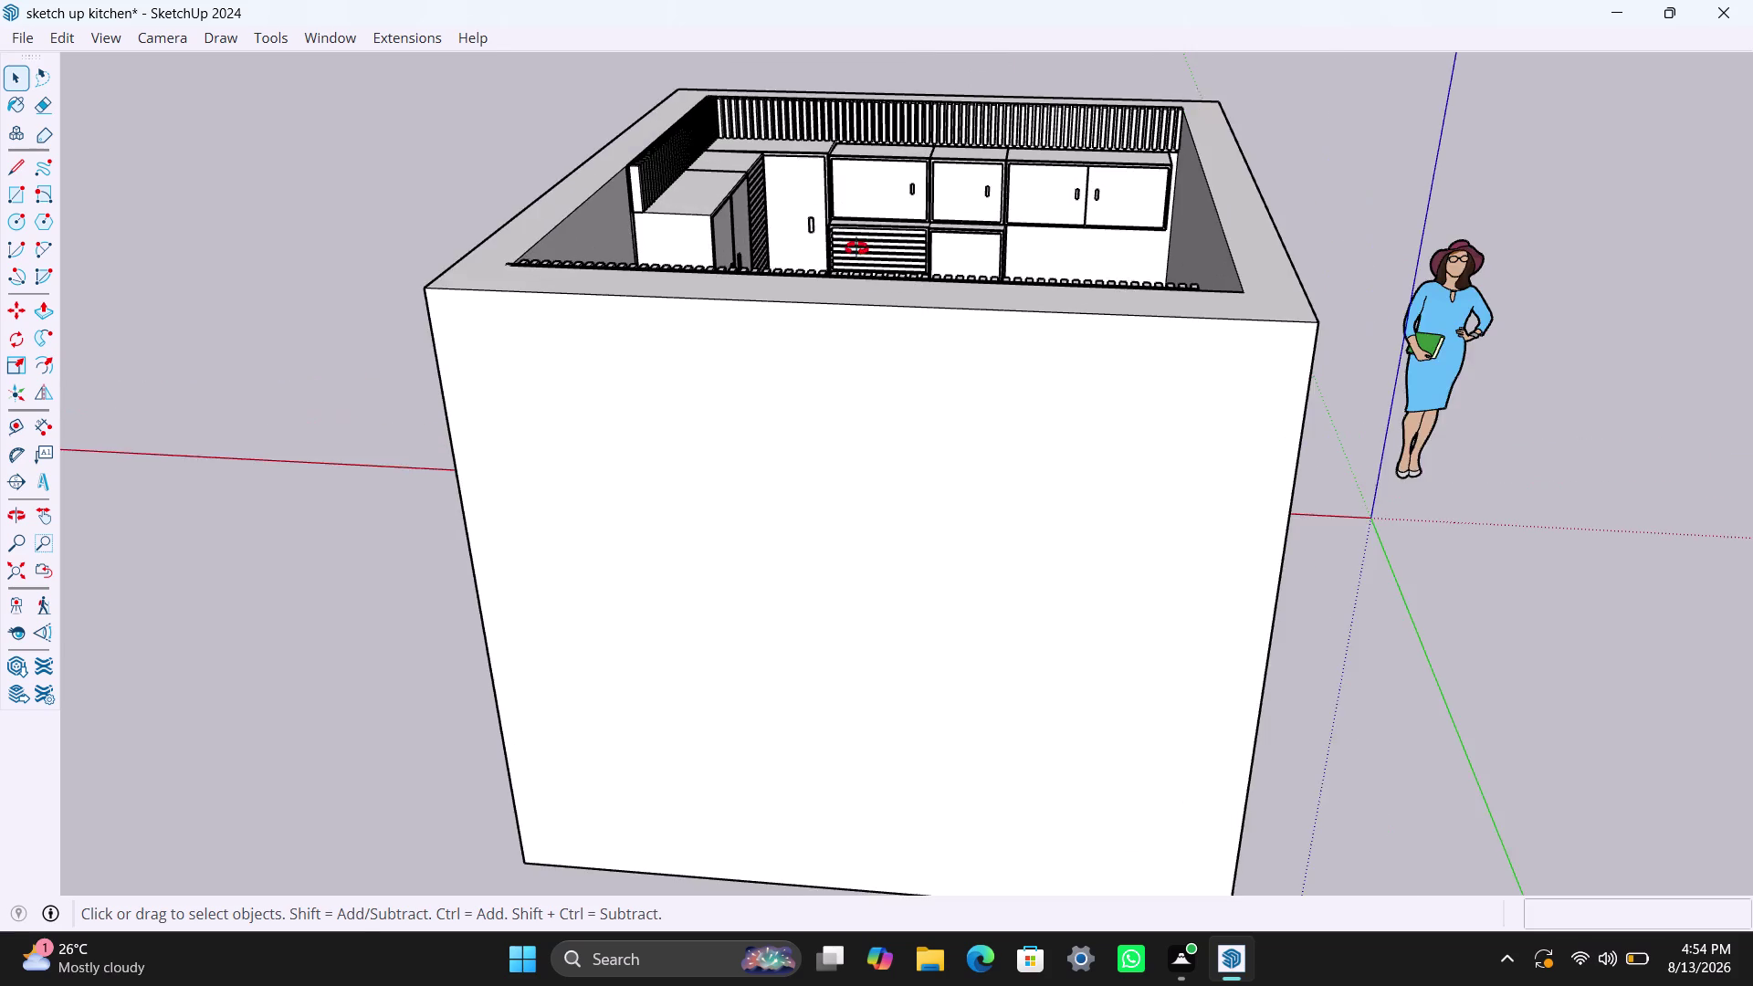
middle_drag(856, 245, 961, 524)
scroll(up, 3)
middle_drag(833, 402, 719, 459)
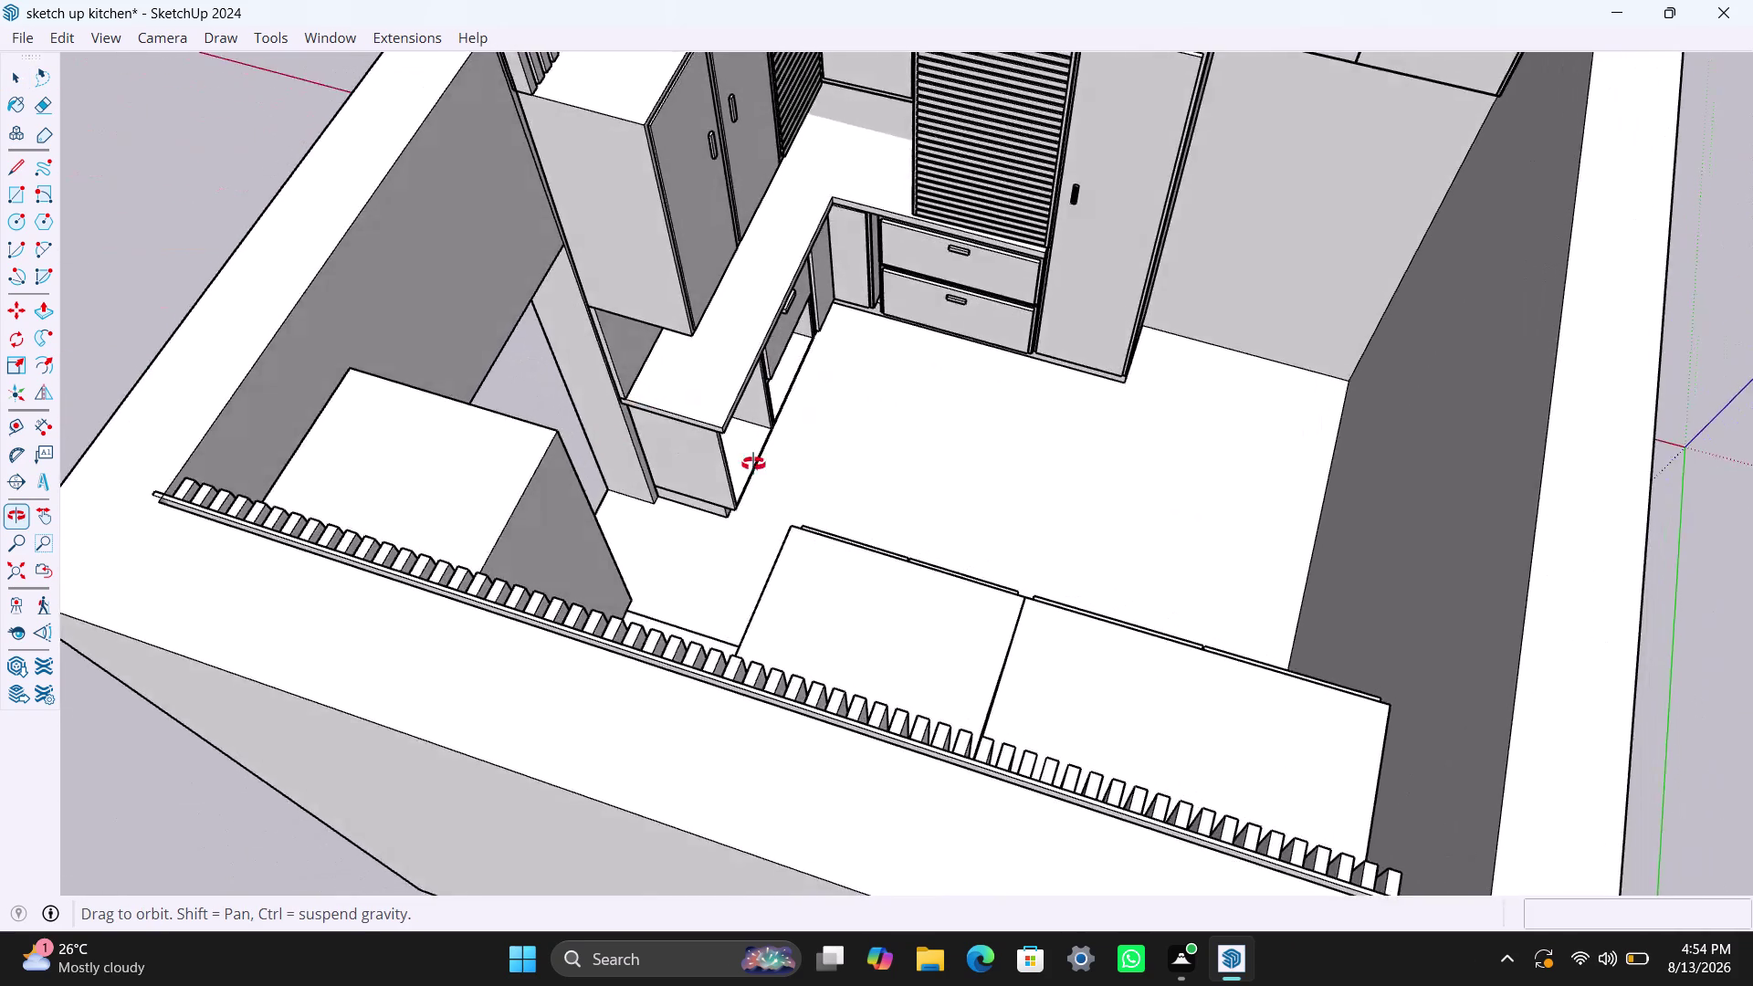
middle_drag(719, 459, 1169, 449)
Circle the kitchen to an overhead view and save the model.
scroll(down, 3)
middle_drag(648, 492, 955, 520)
middle_drag(657, 502, 973, 540)
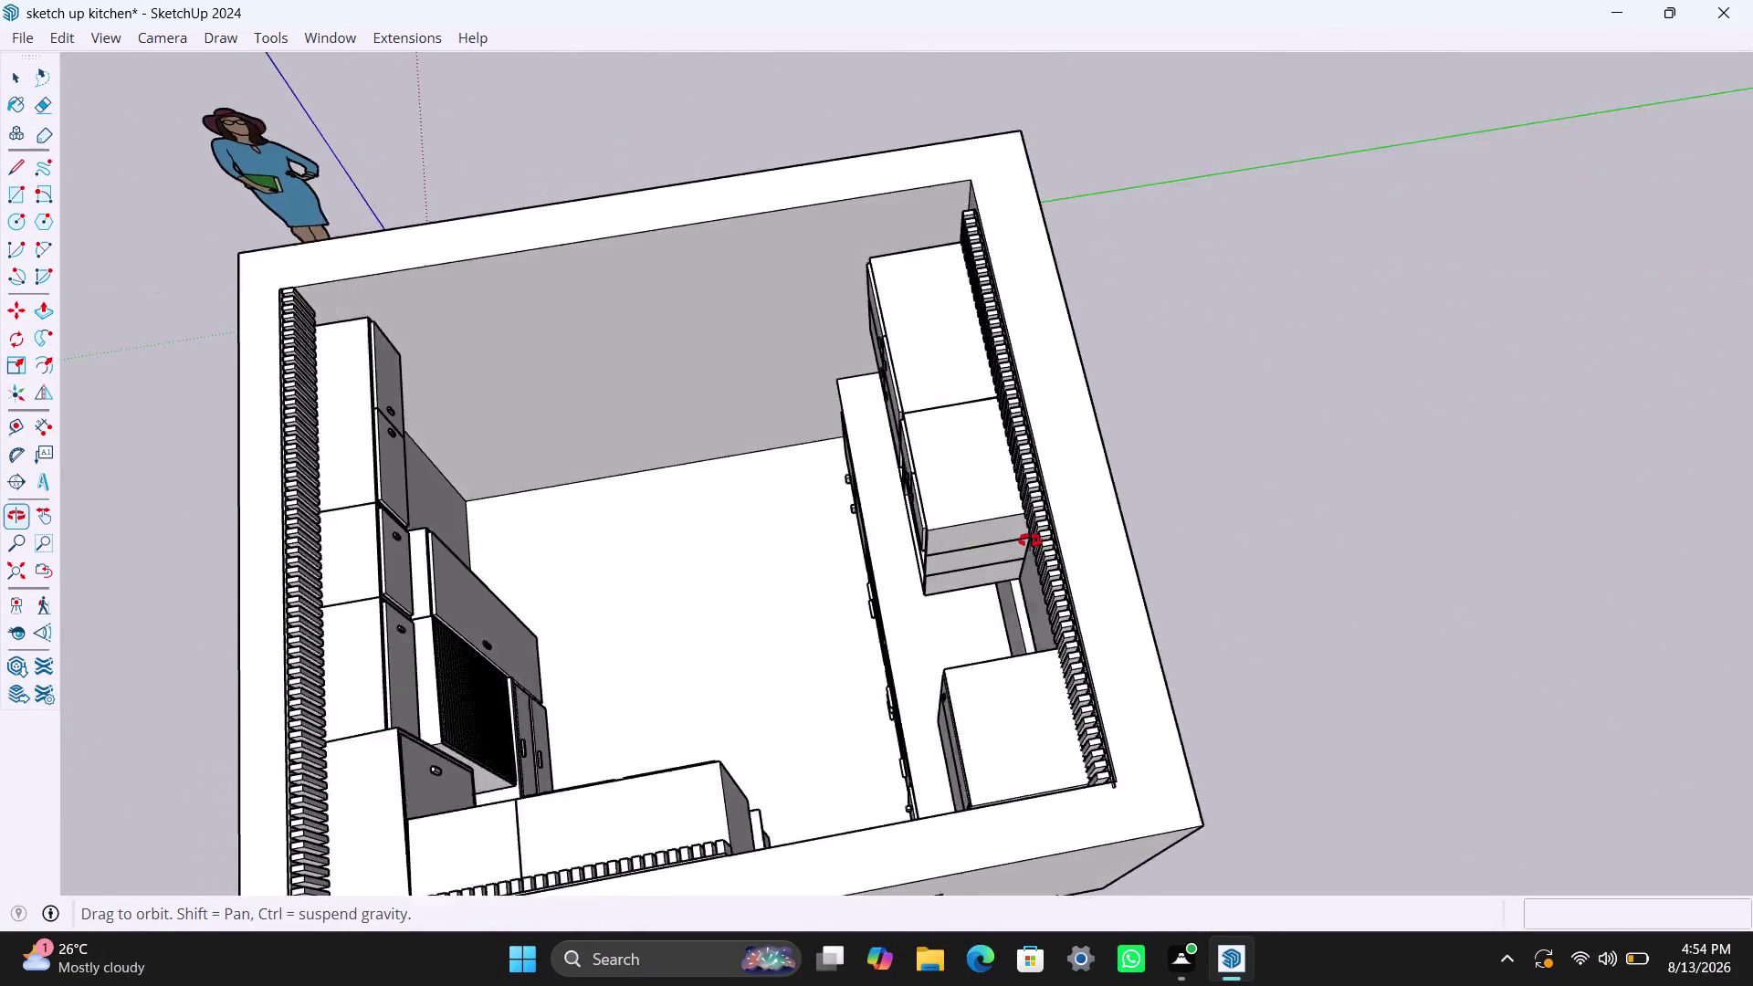
middle_drag(973, 541, 1060, 540)
scroll(up, 3)
middle_drag(844, 623, 1286, 409)
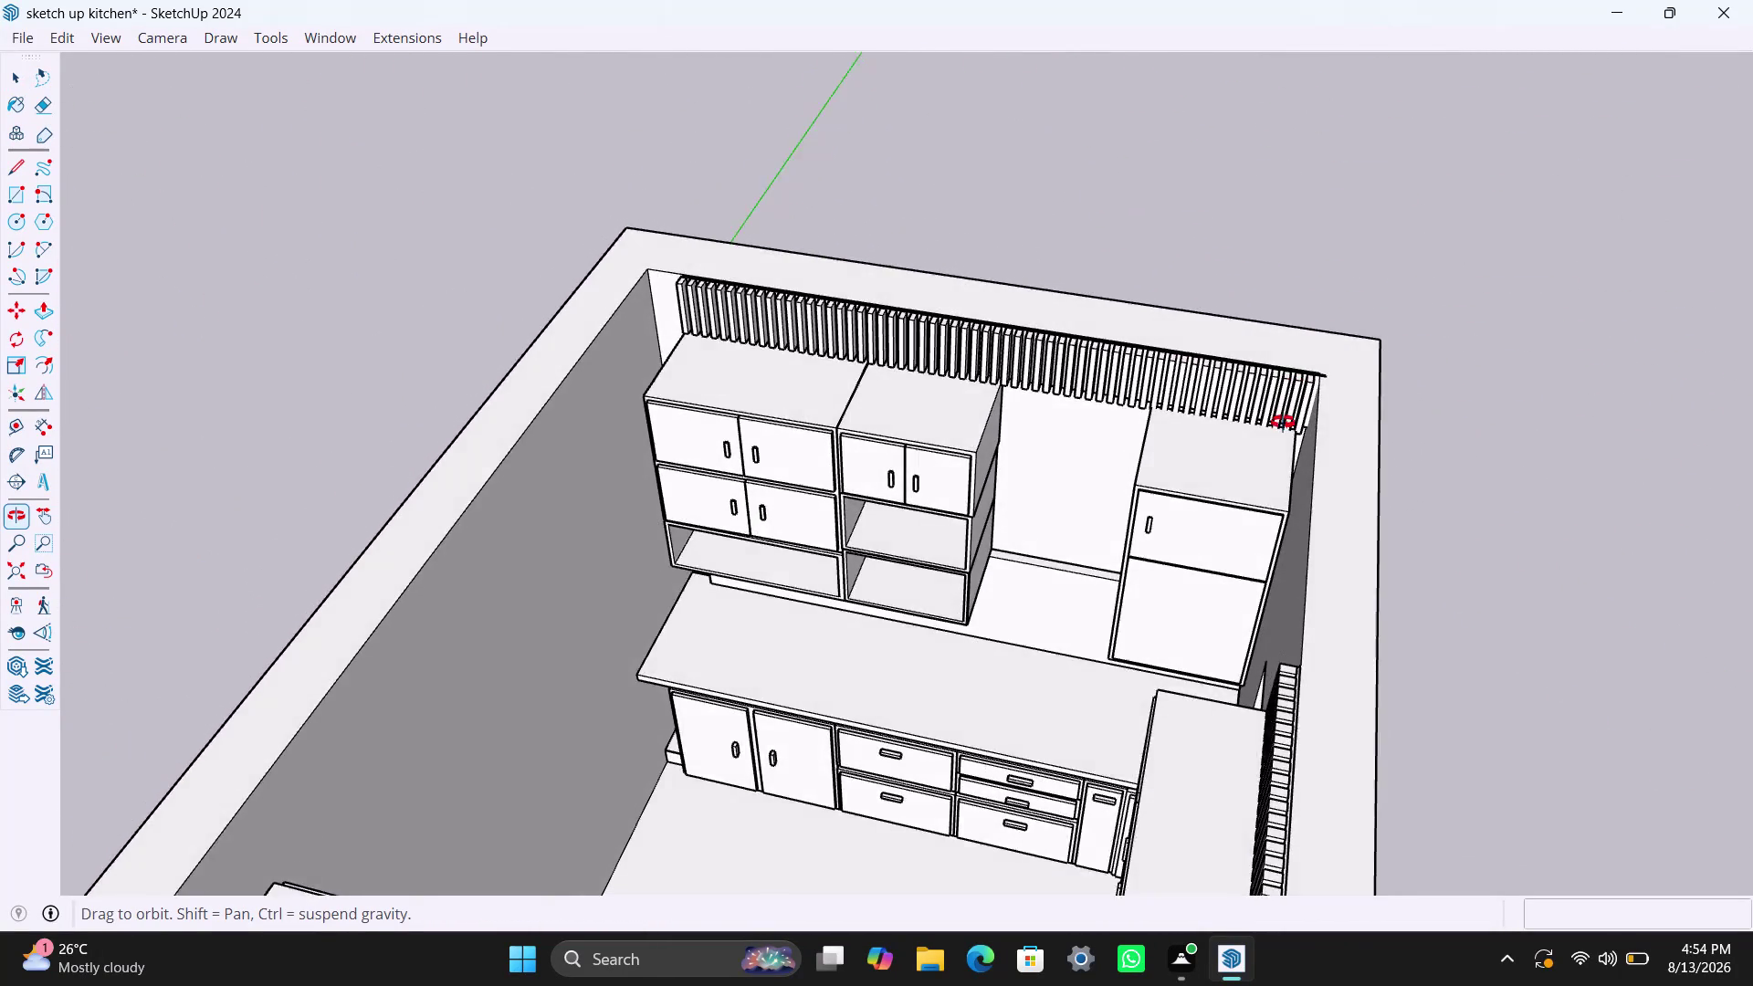
middle_drag(1286, 410, 337, 433)
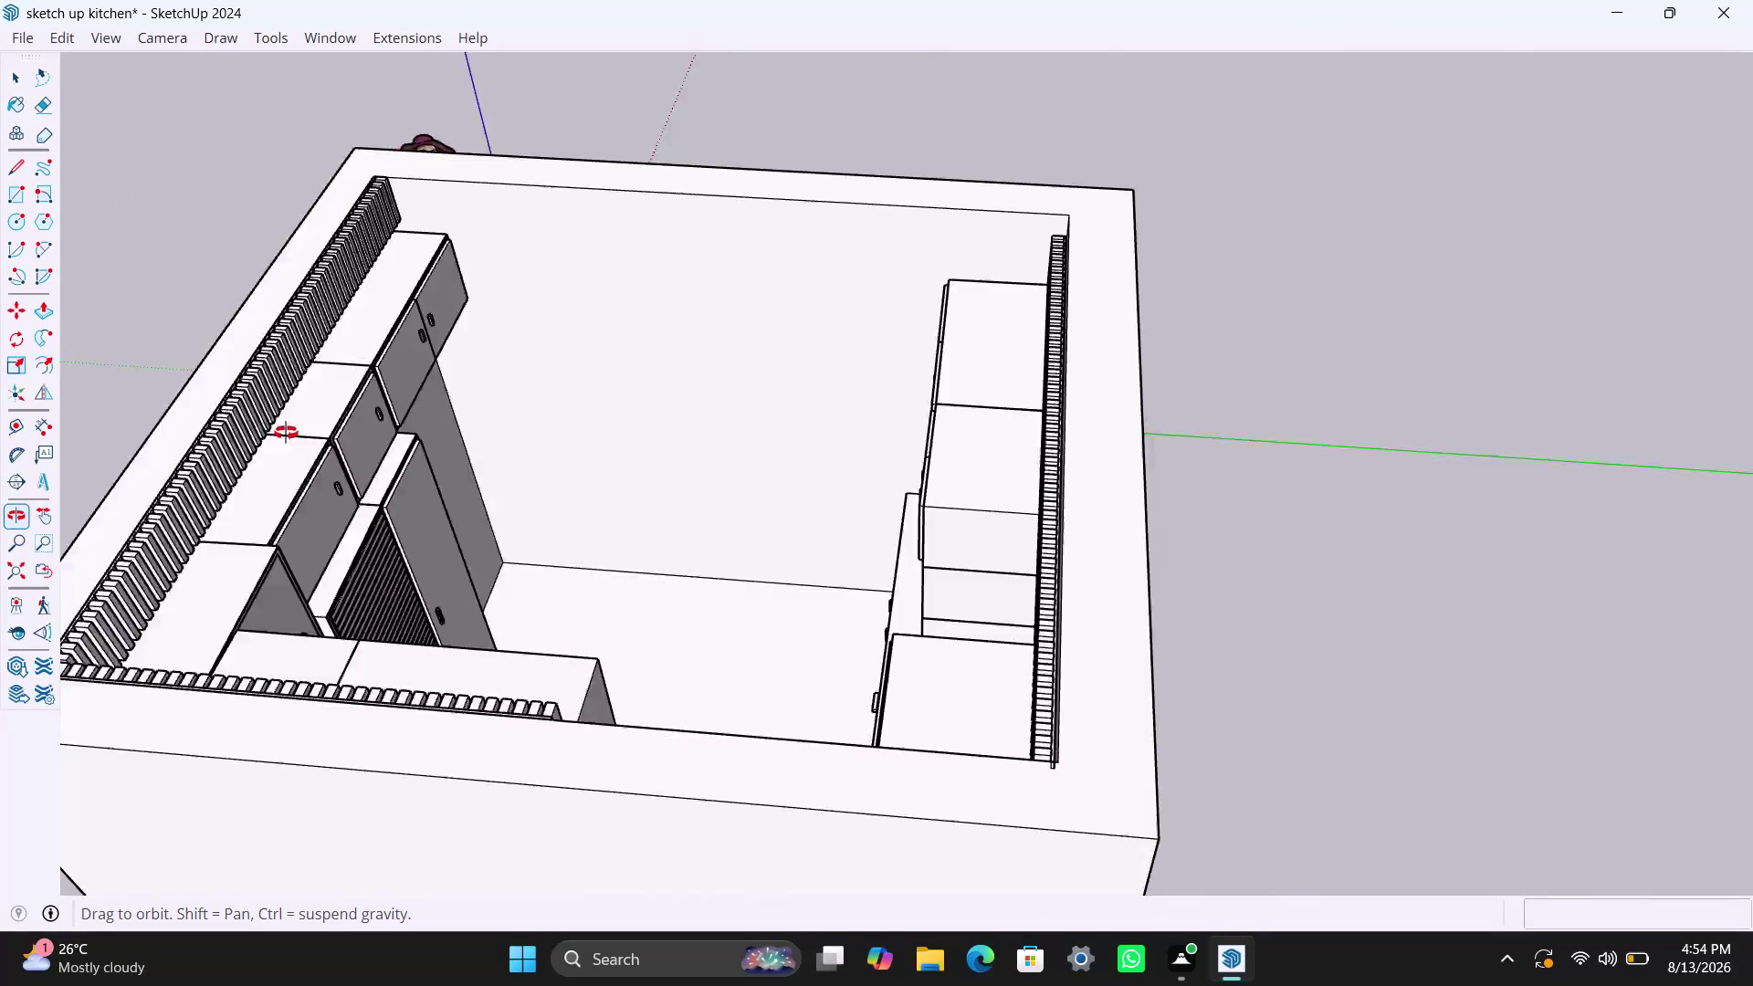
middle_drag(338, 432, 22, 418)
scroll(down, 3)
middle_drag(751, 358, 264, 399)
scroll(up, 3)
middle_drag(832, 264, 308, 336)
scroll(up, 3)
middle_drag(1027, 308, 835, 390)
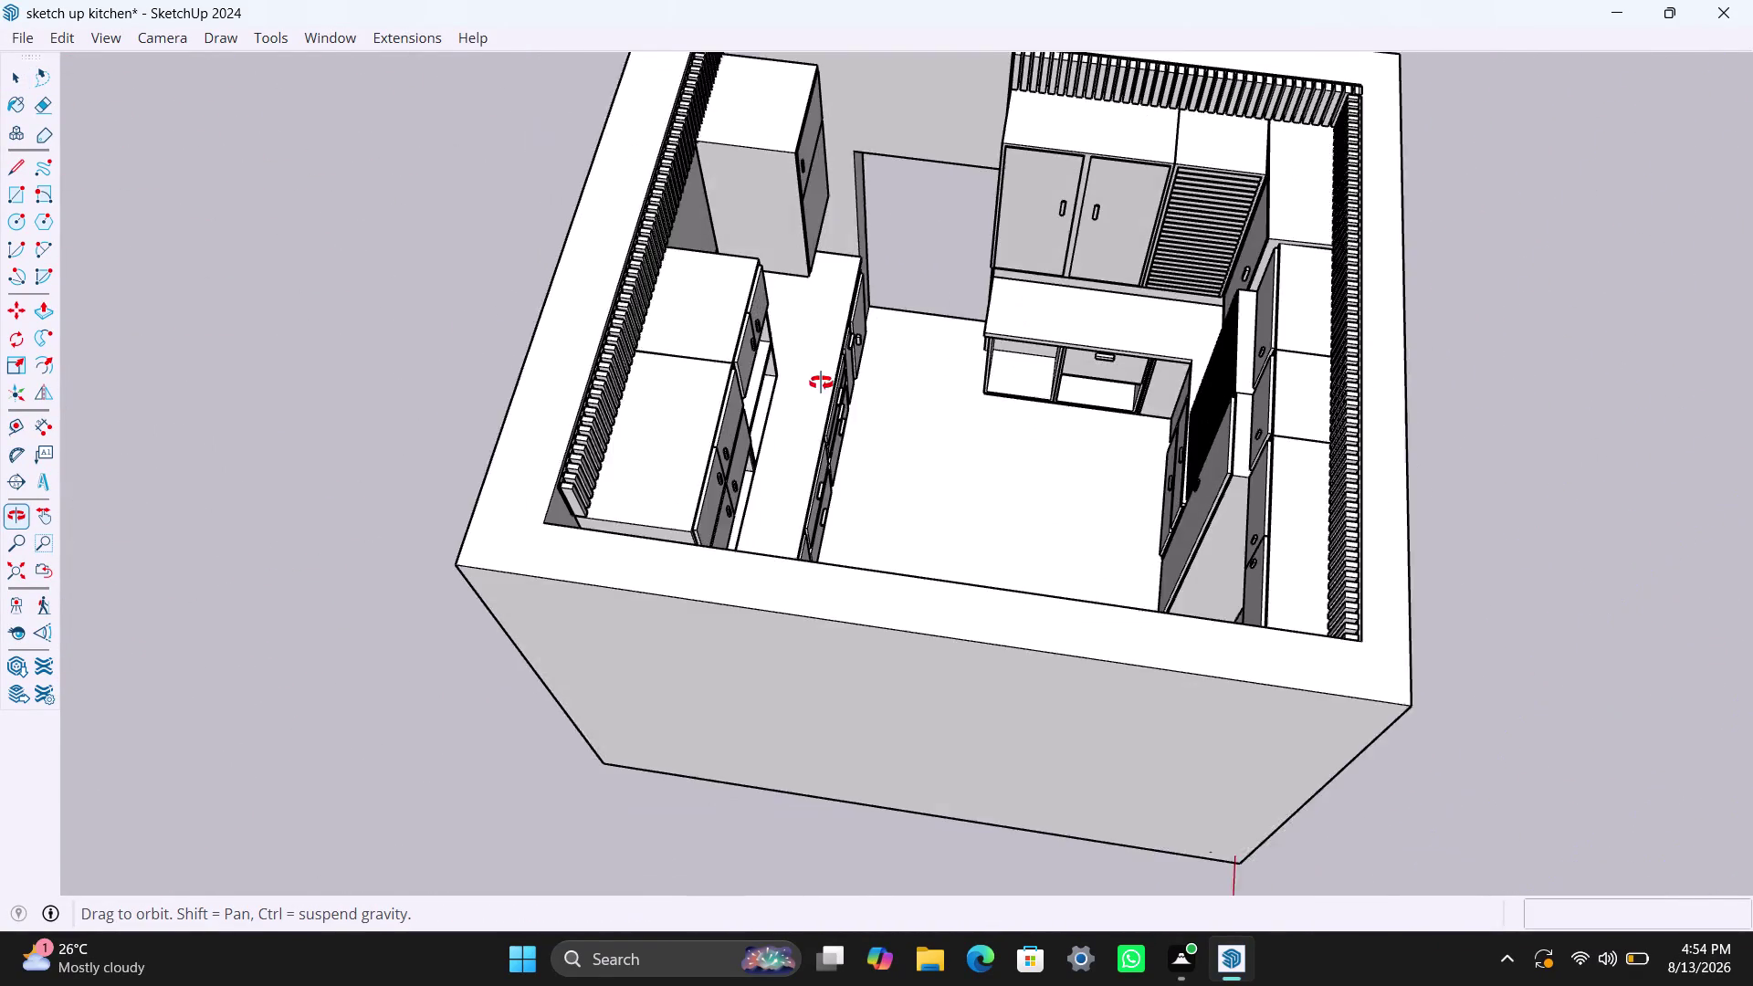
middle_drag(835, 390, 810, 307)
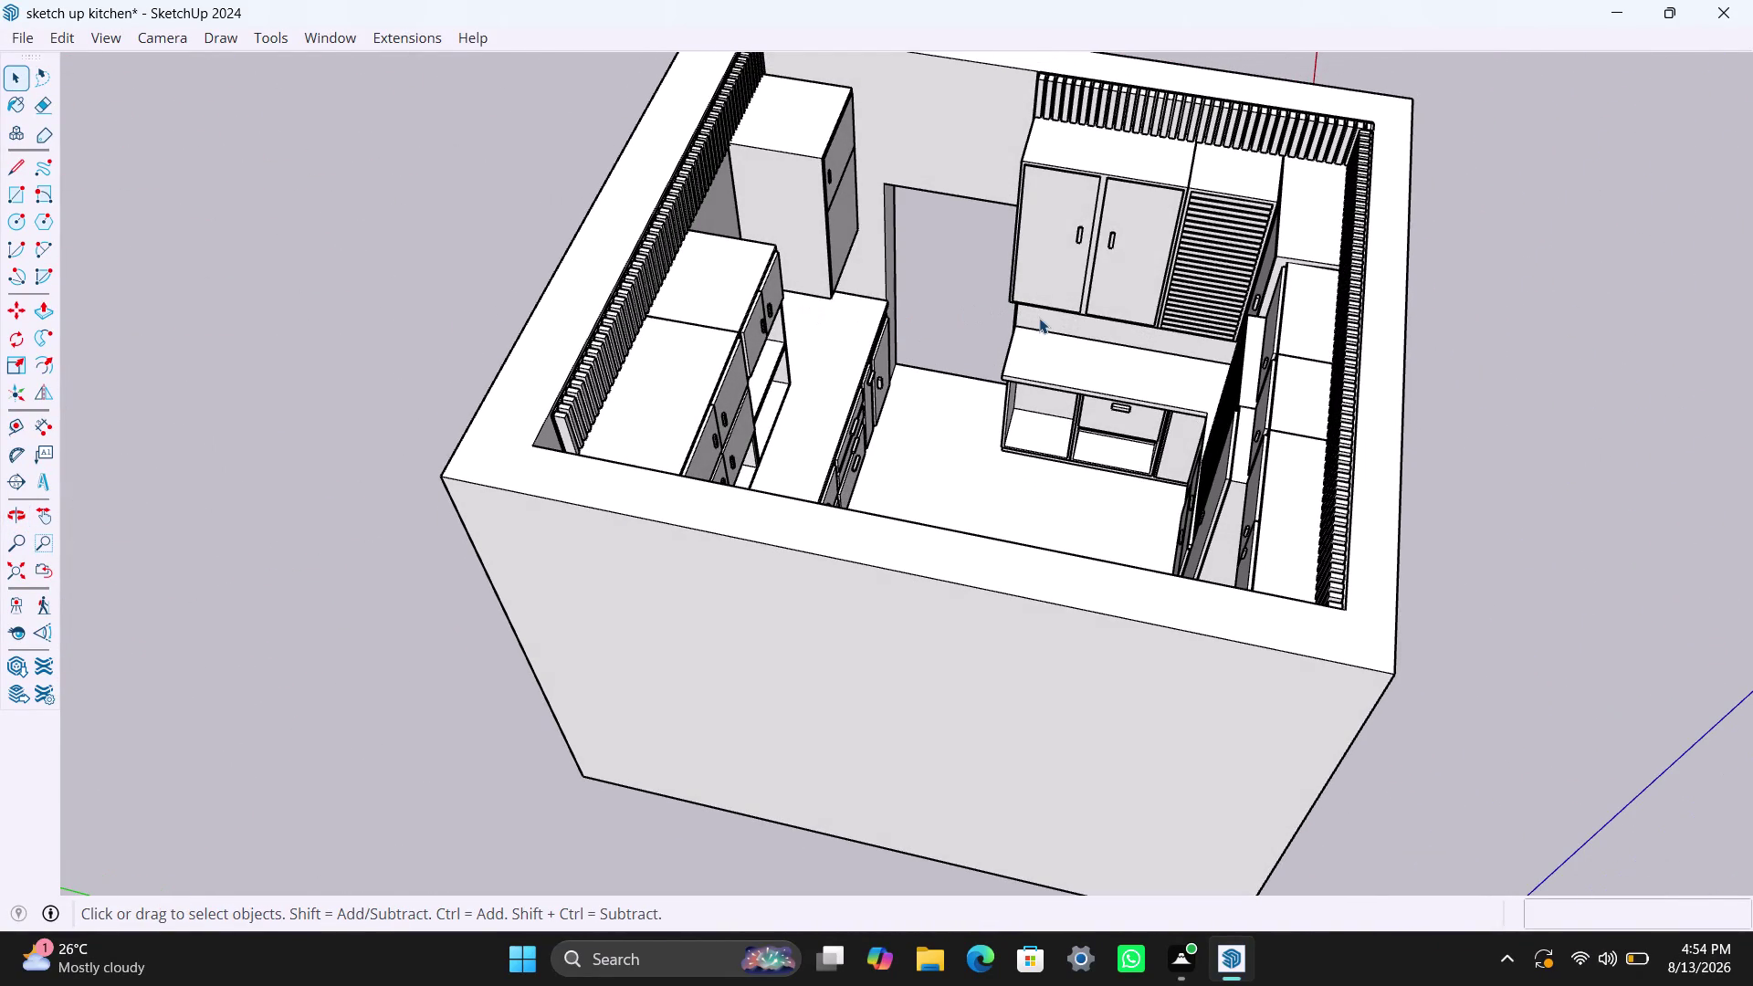
key(ctrl+s)
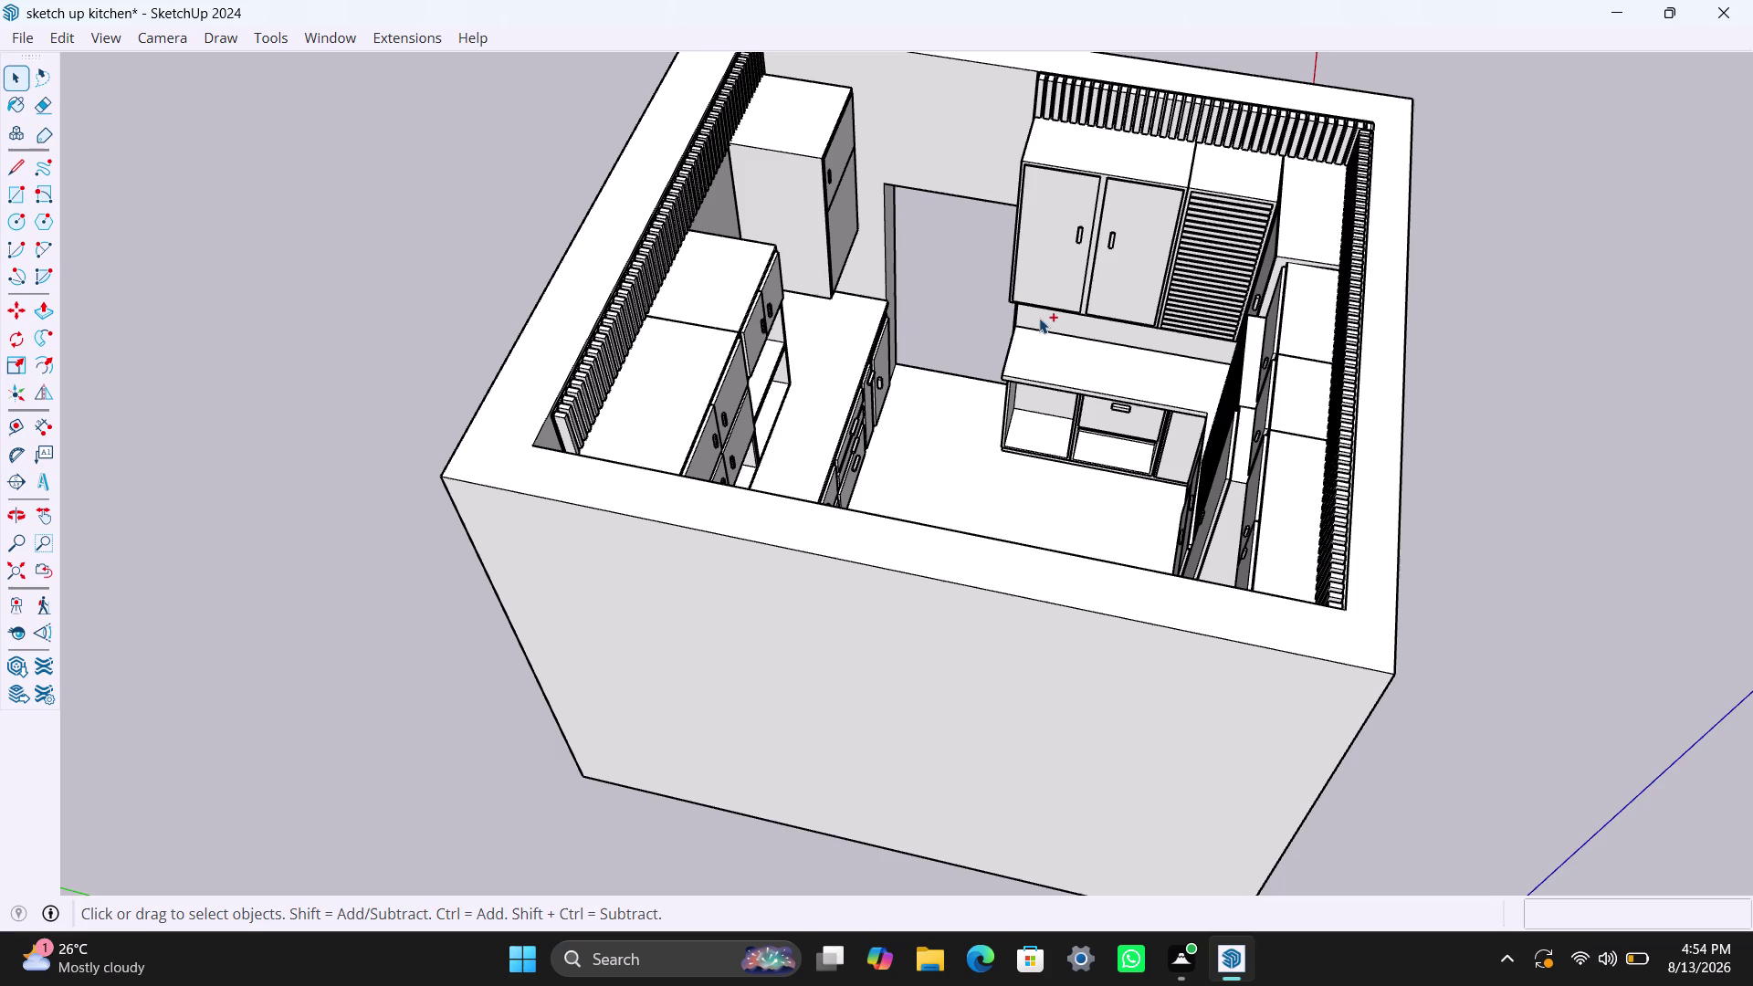